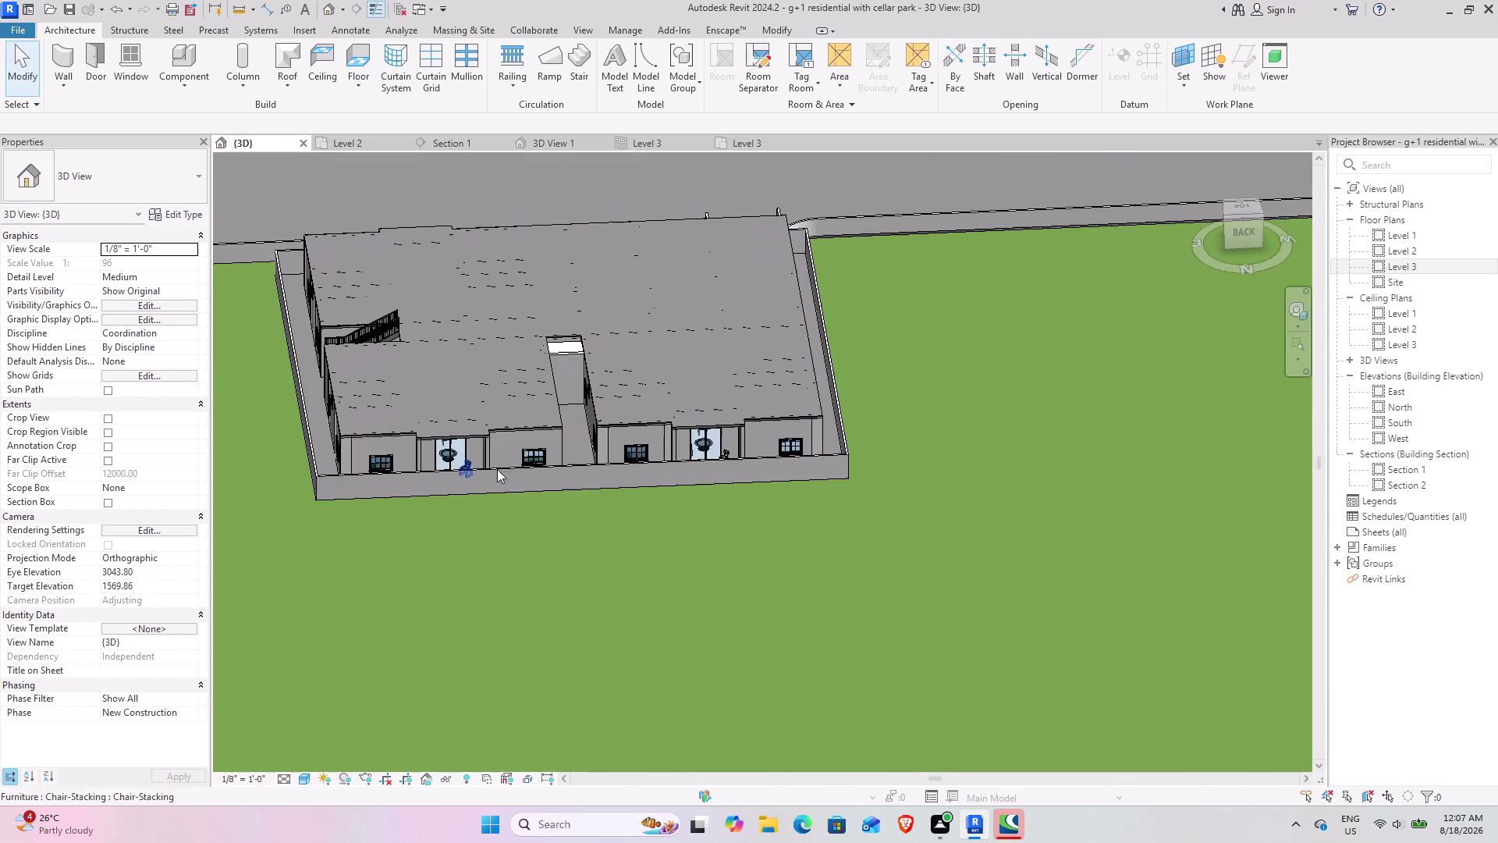
Orbit and zoom around the residence model to inspect its exterior from several angles.
scroll(up, 3)
middle_drag(407, 450, 963, 649)
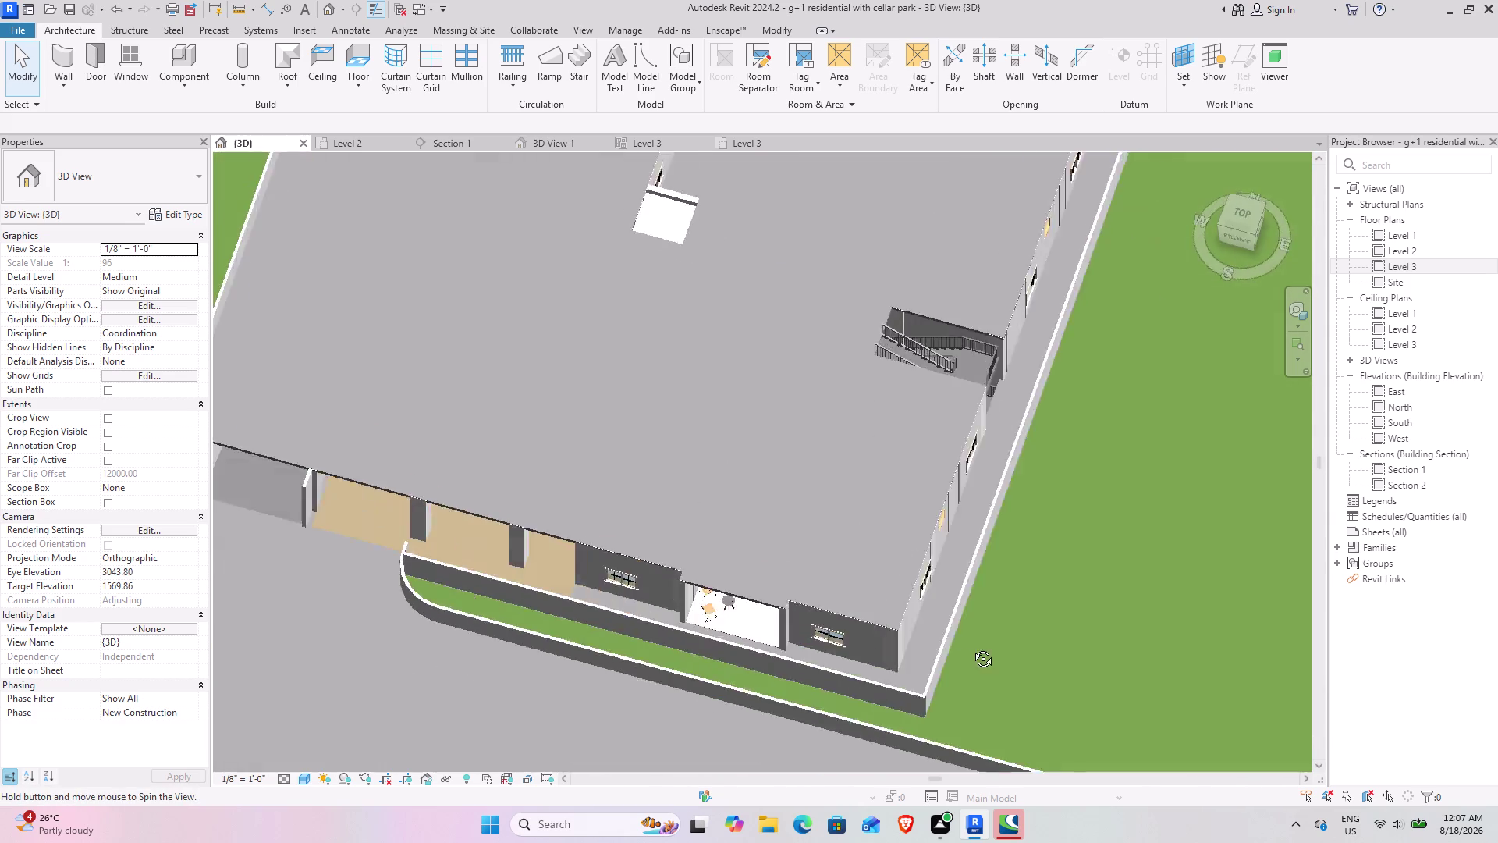
middle_drag(963, 648, 897, 355)
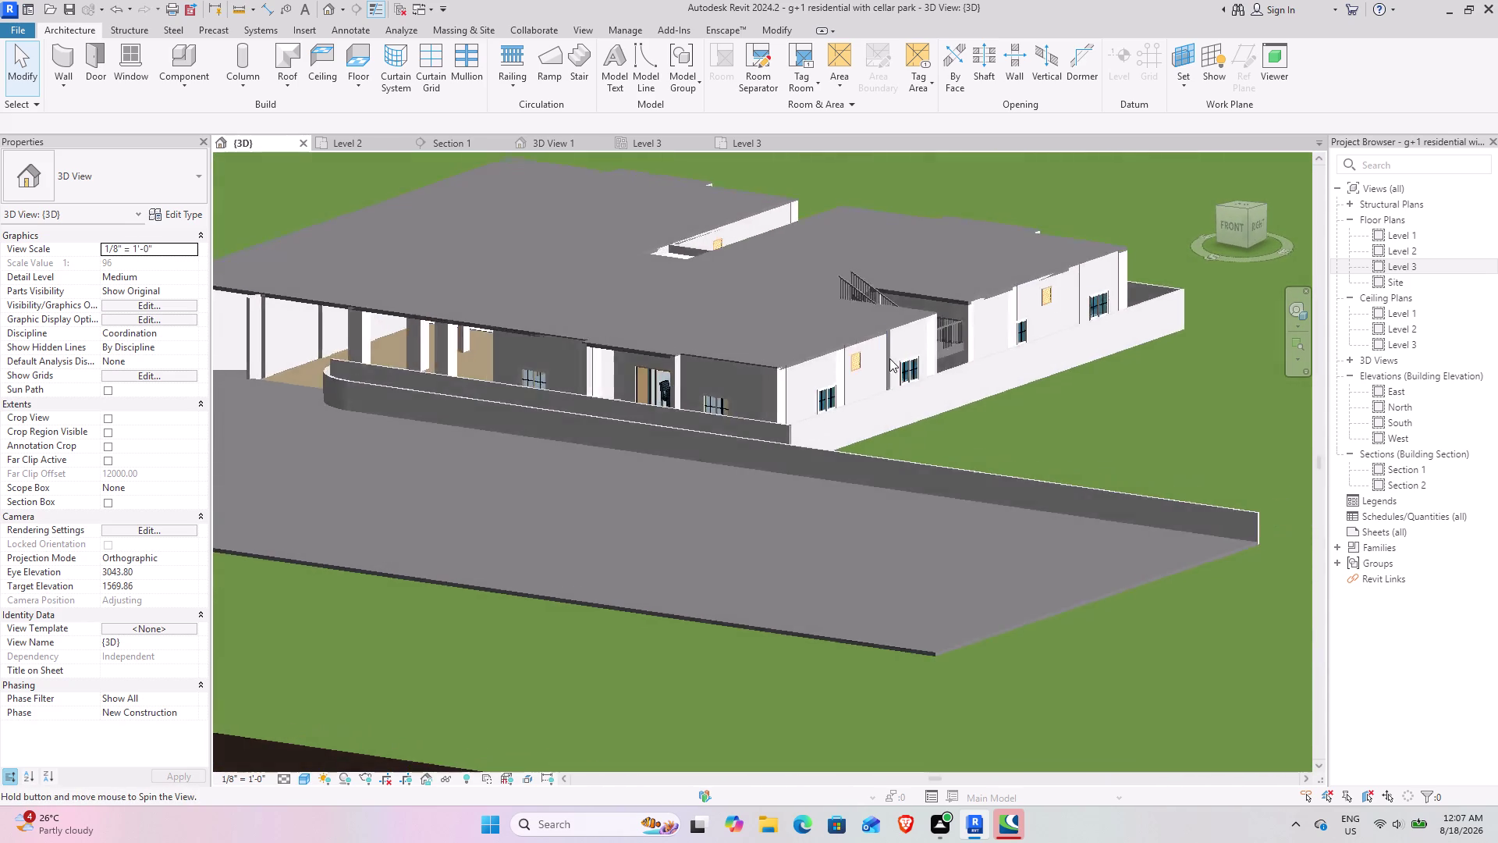
middle_drag(897, 355, 894, 356)
middle_drag(836, 381, 778, 478)
middle_drag(732, 495, 863, 583)
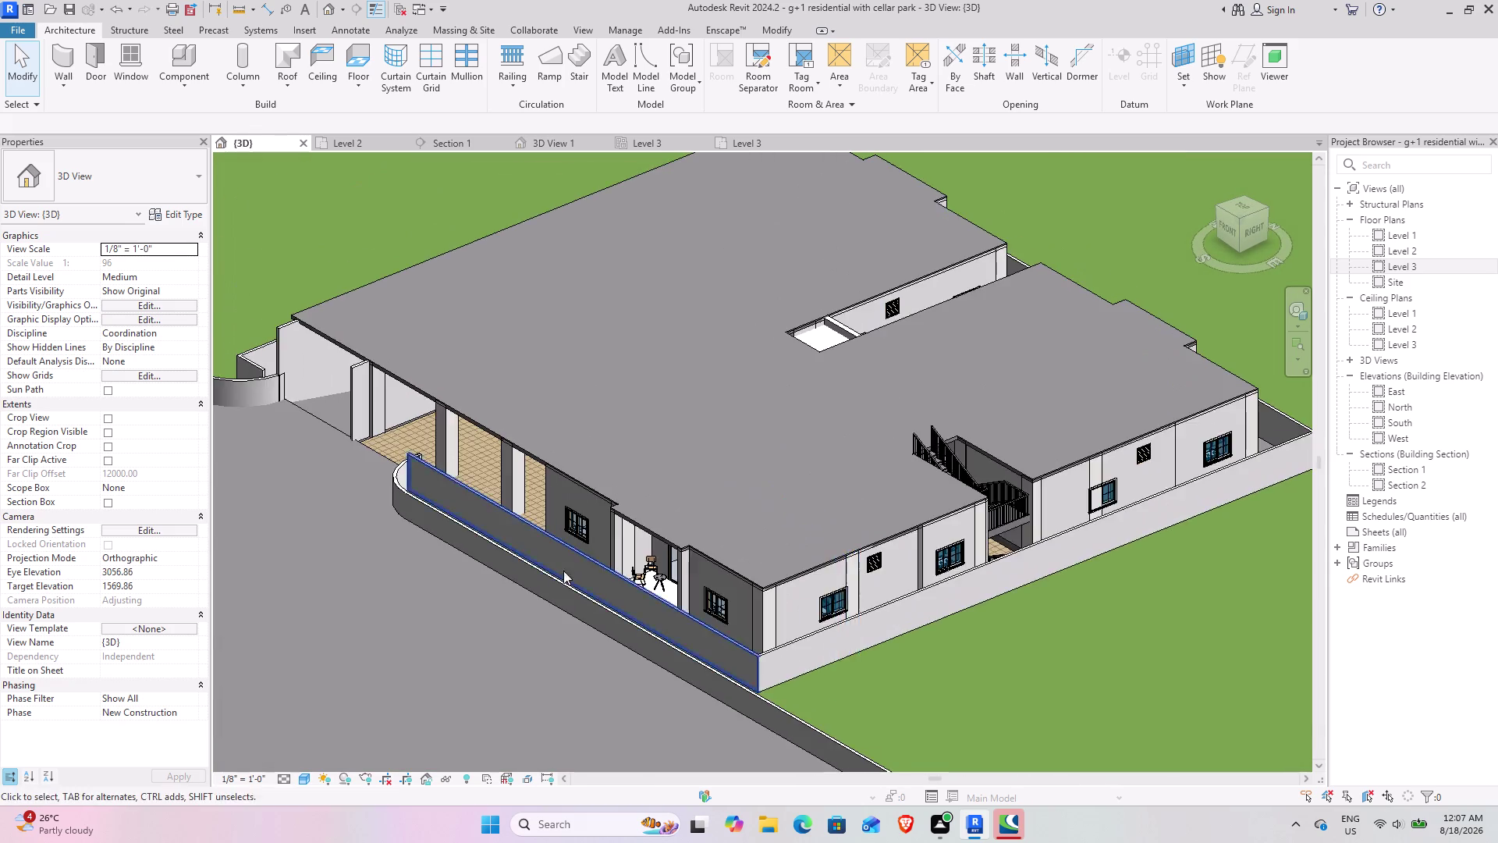
middle_drag(558, 571, 753, 413)
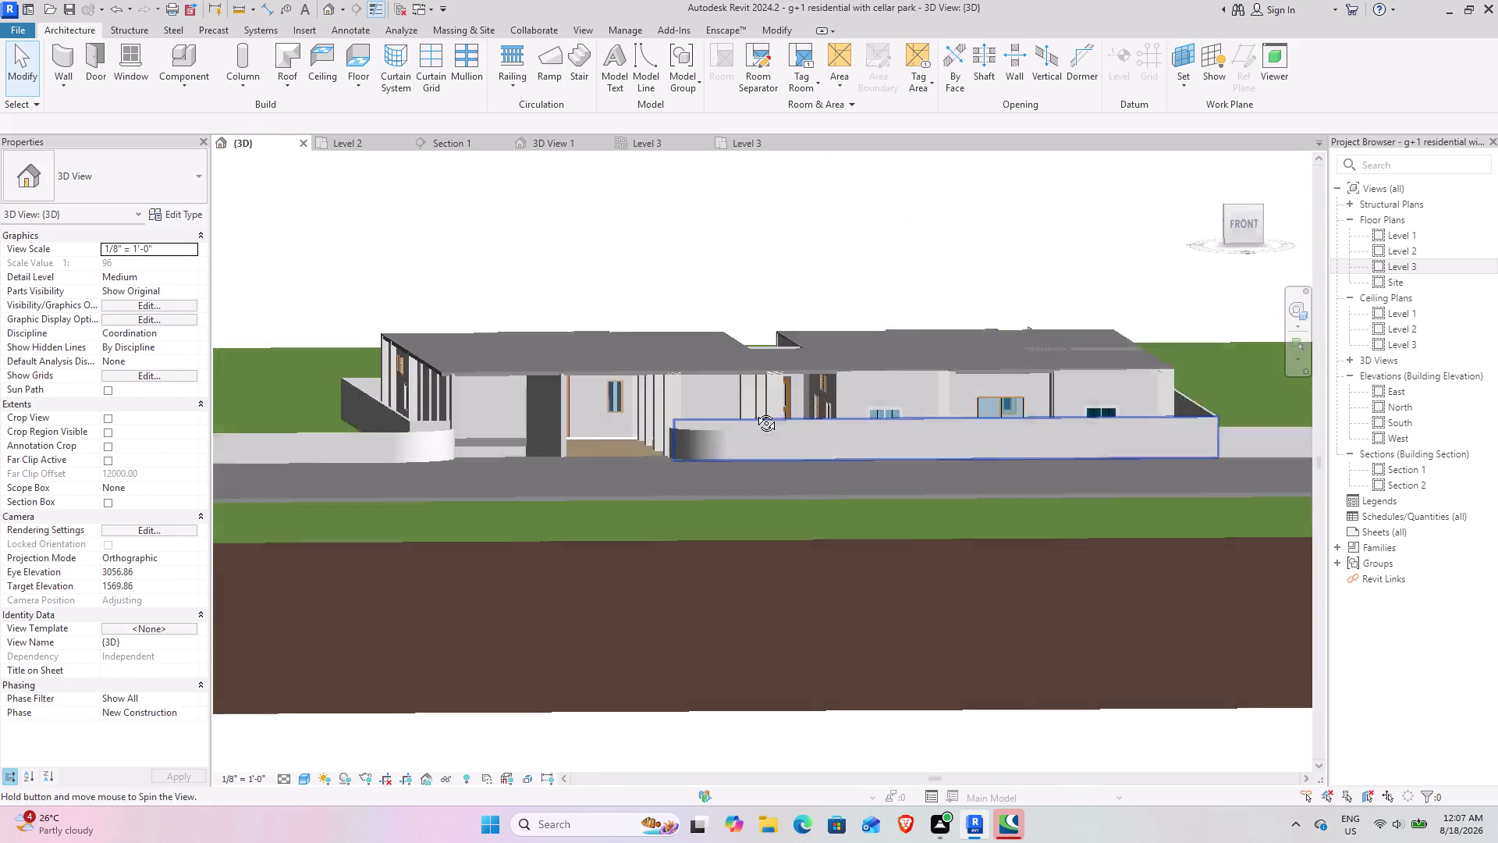
middle_drag(752, 413, 830, 498)
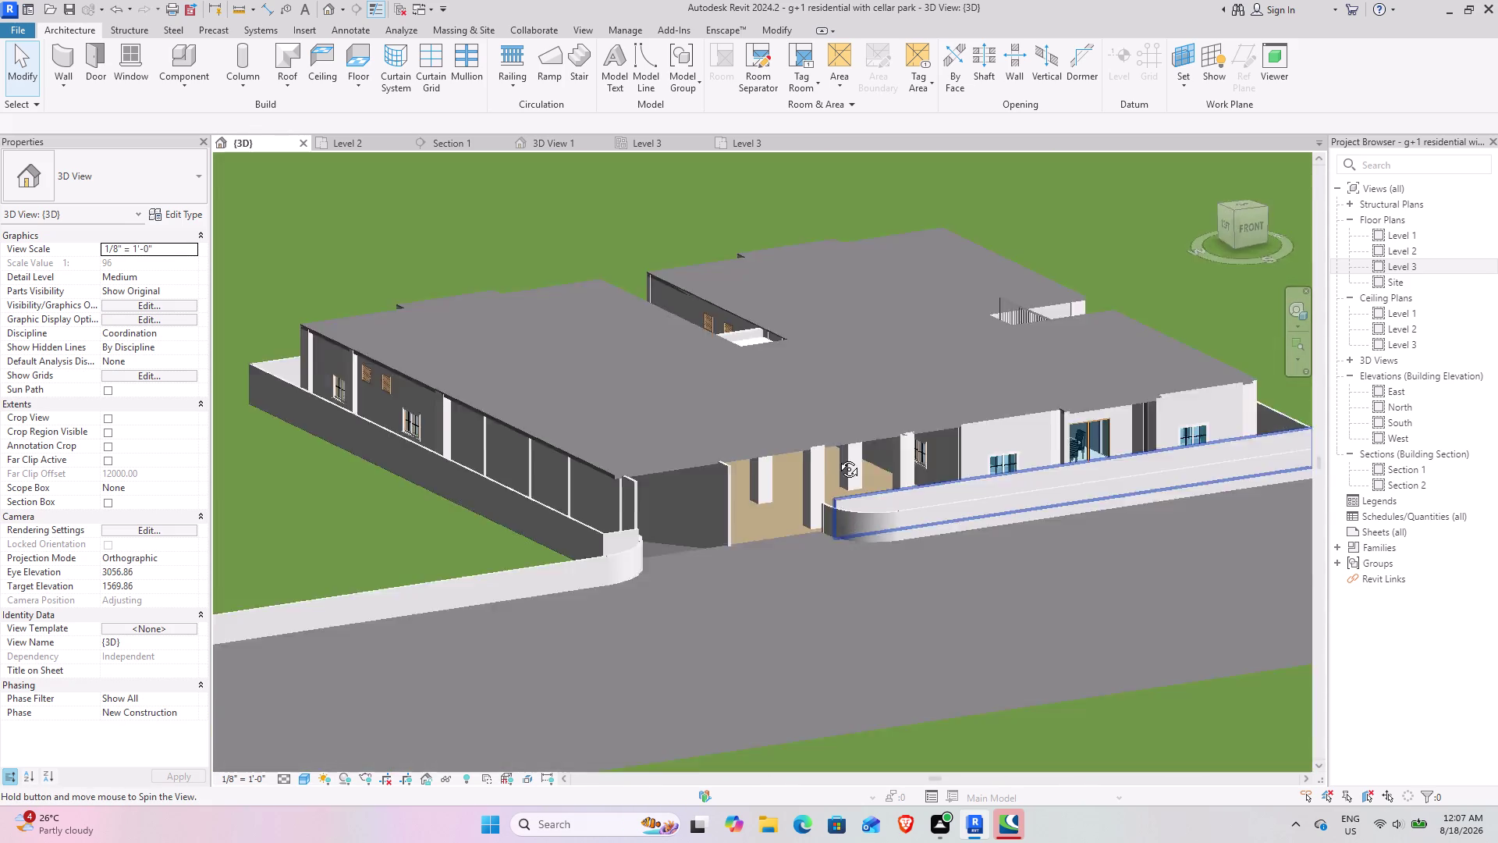
middle_drag(830, 498, 726, 484)
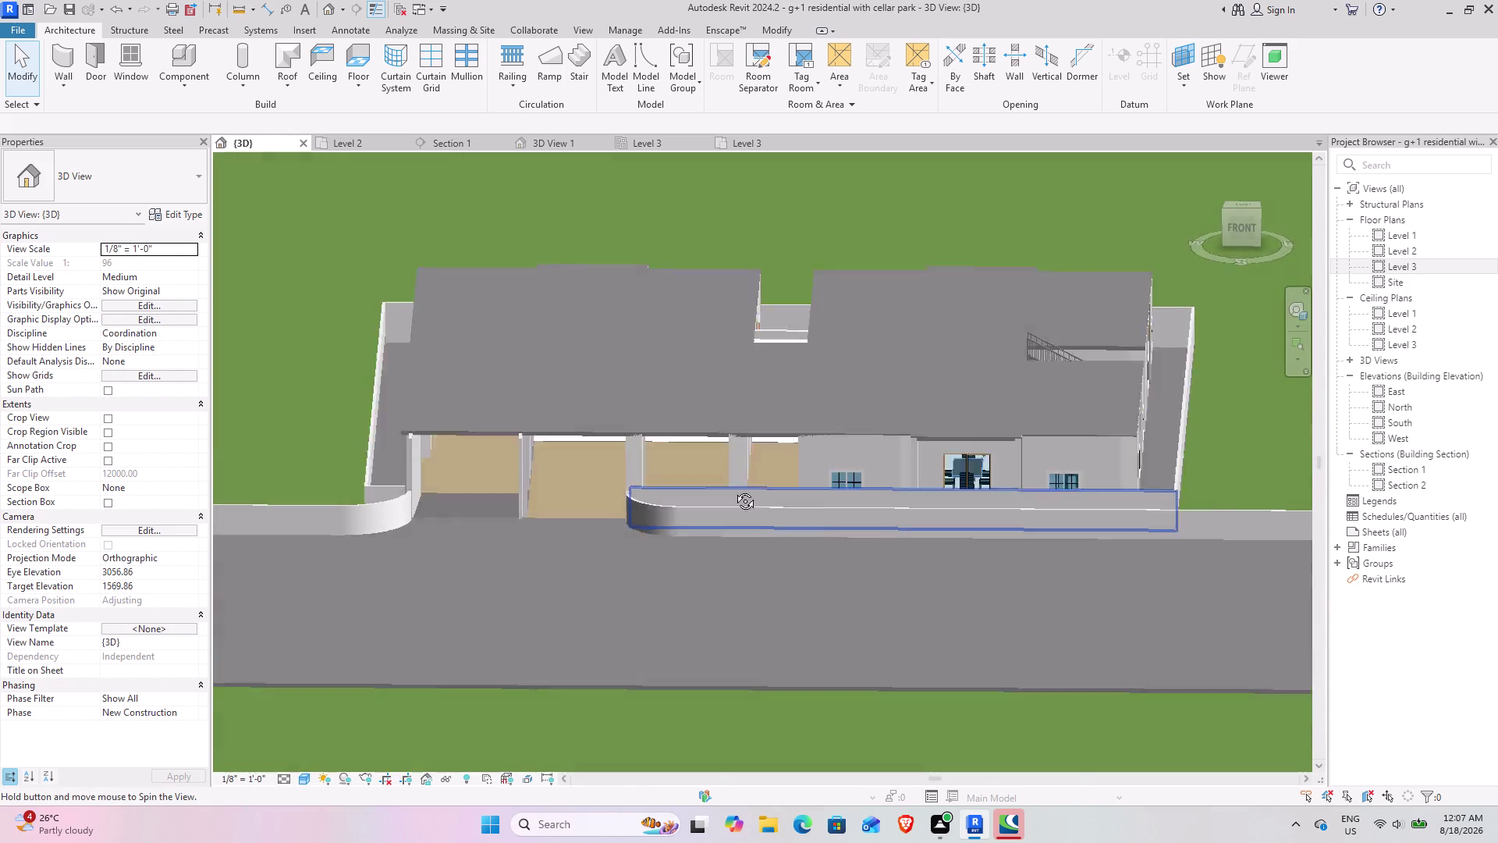
middle_drag(726, 484, 739, 513)
middle_drag(798, 461, 821, 345)
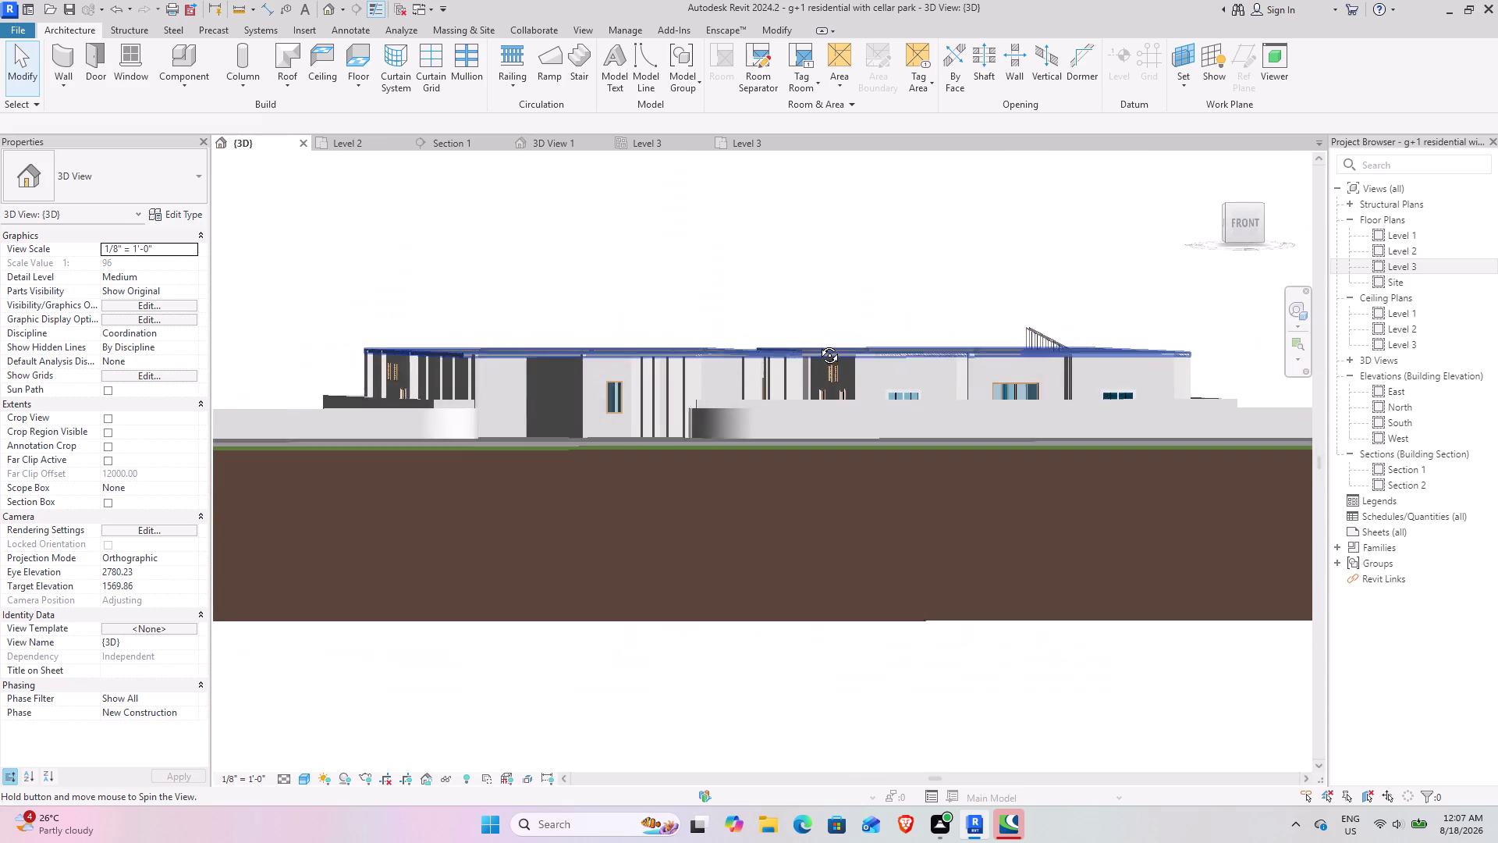
middle_drag(821, 345, 600, 512)
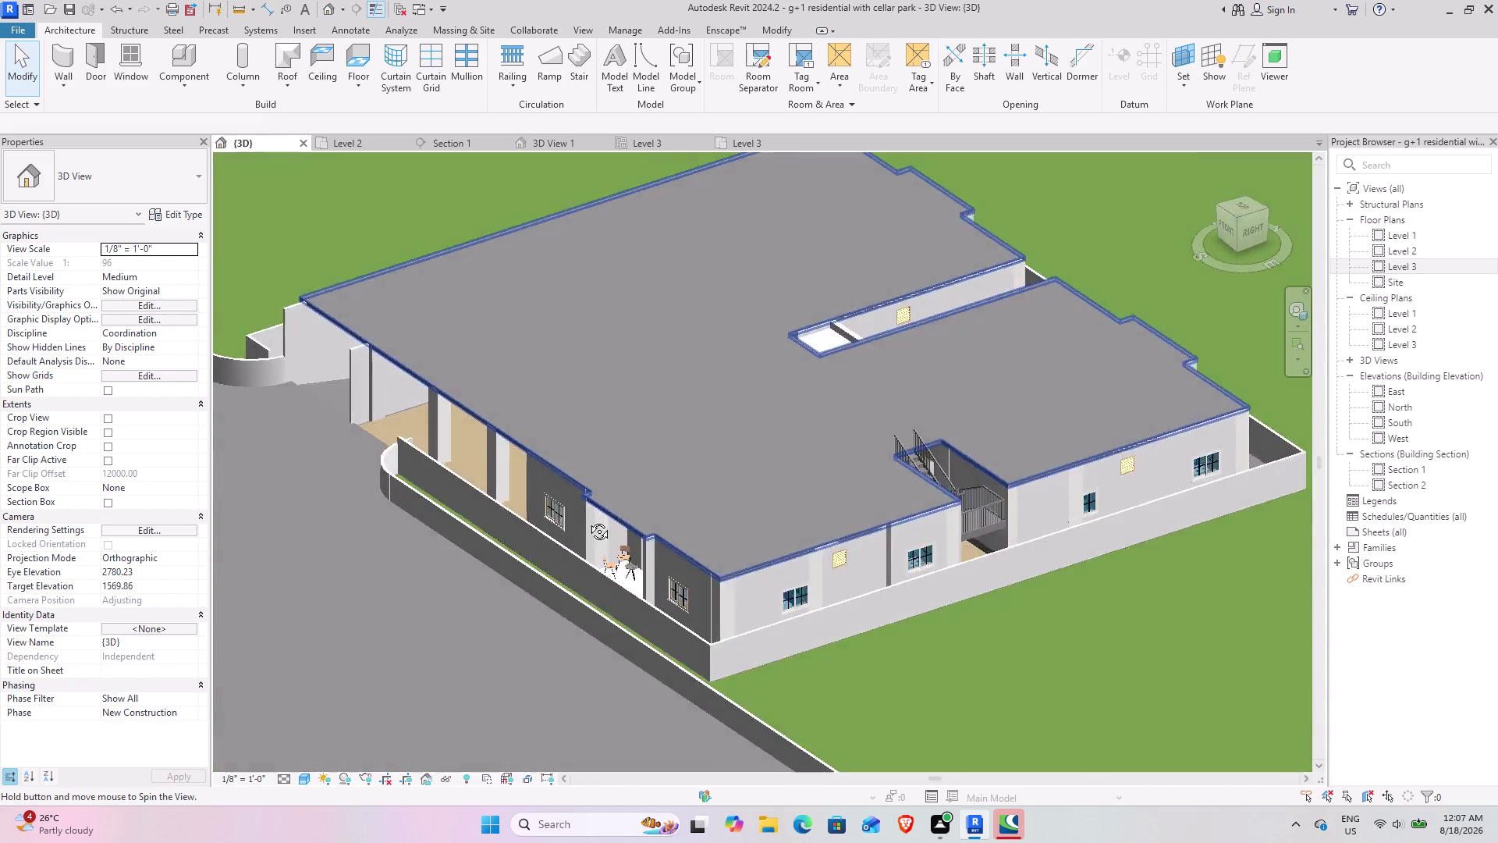
middle_drag(600, 512, 855, 606)
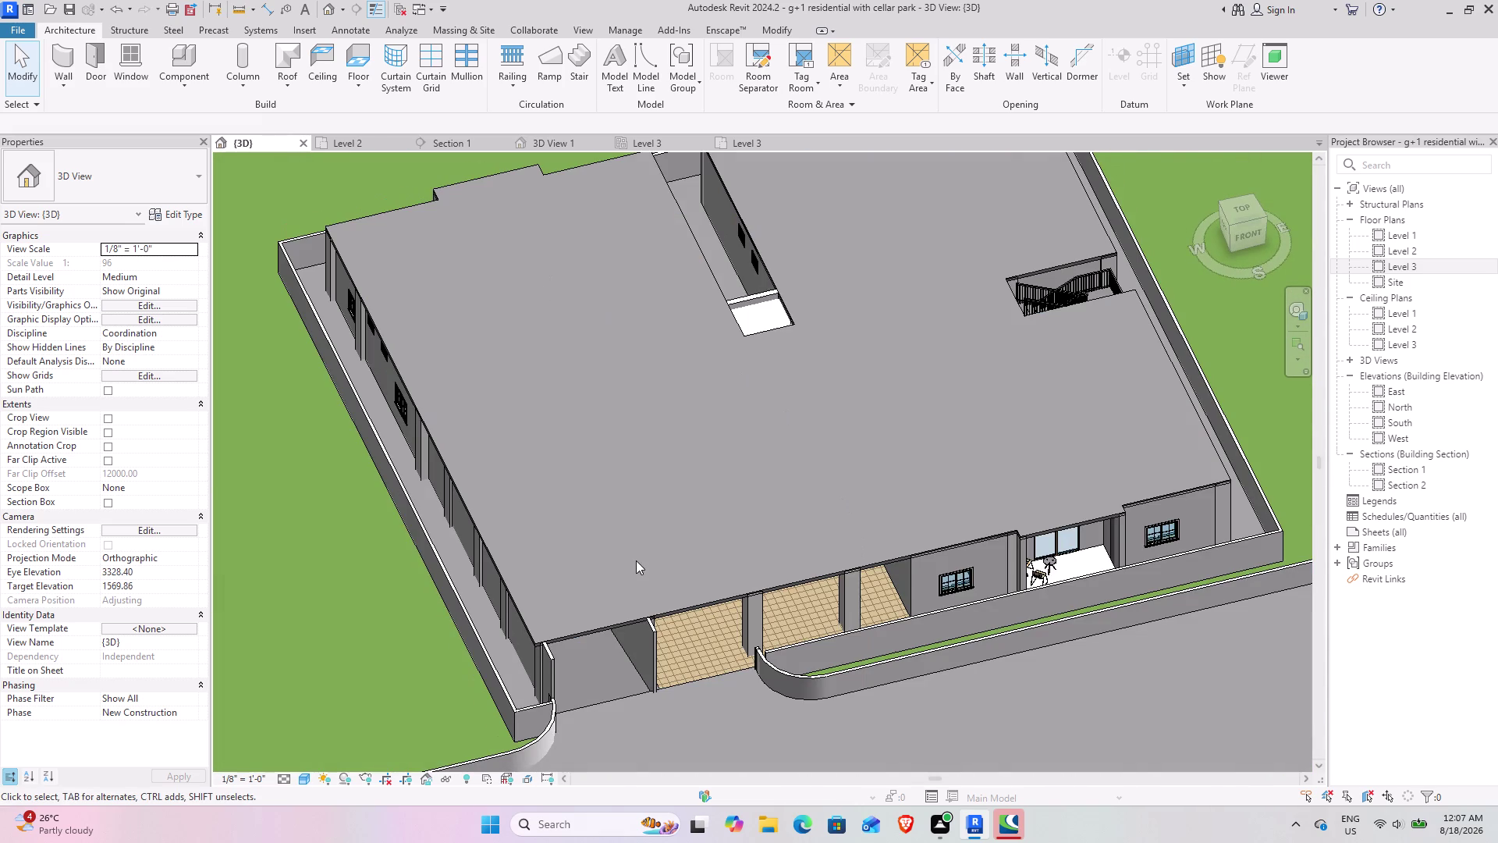
scroll(down, 3)
middle_drag(629, 602, 602, 332)
middle_drag(722, 450, 703, 457)
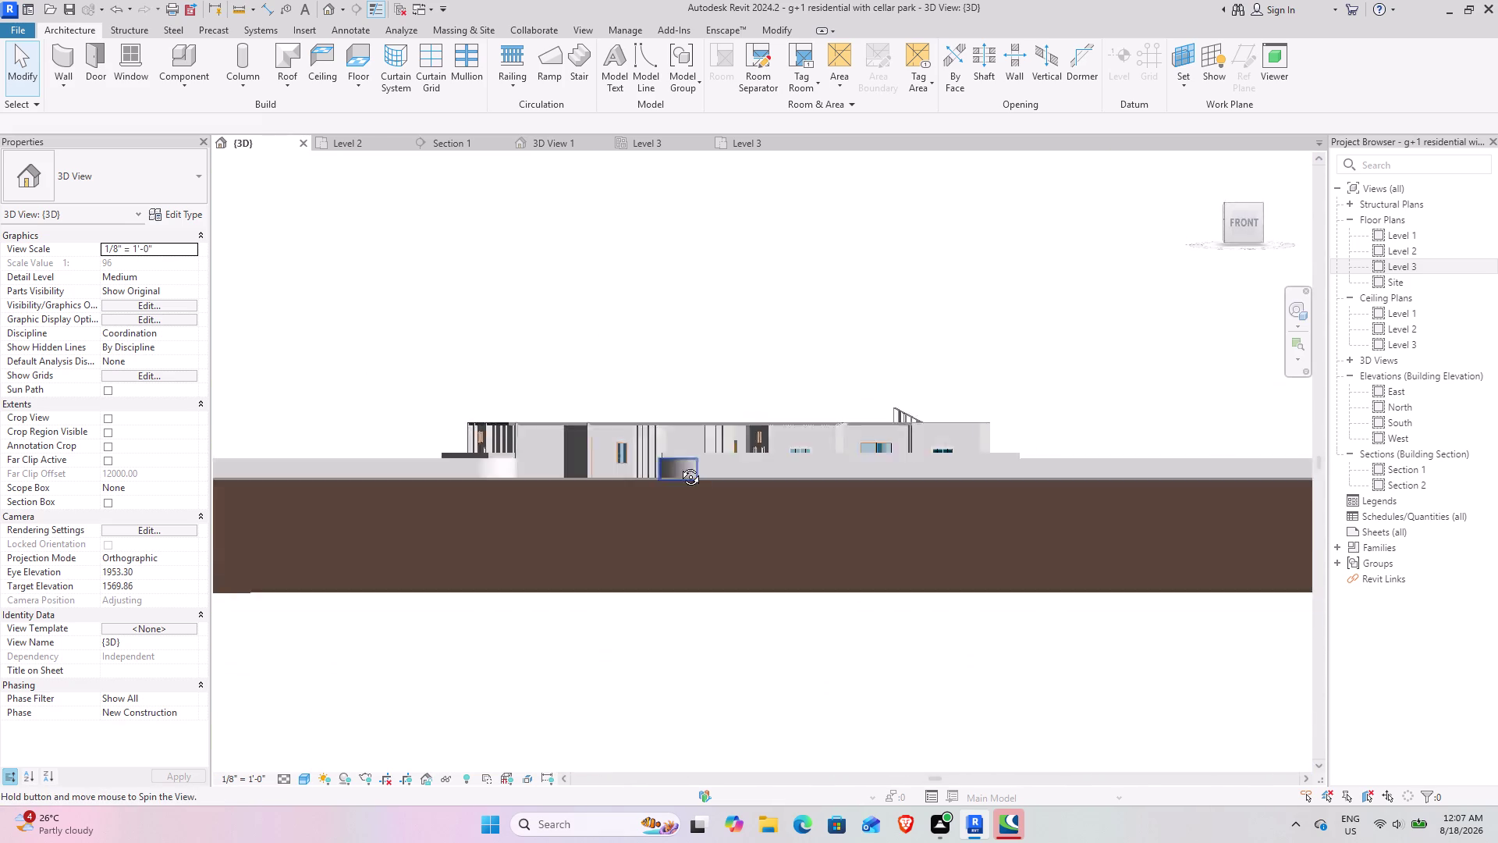
middle_drag(704, 456, 618, 487)
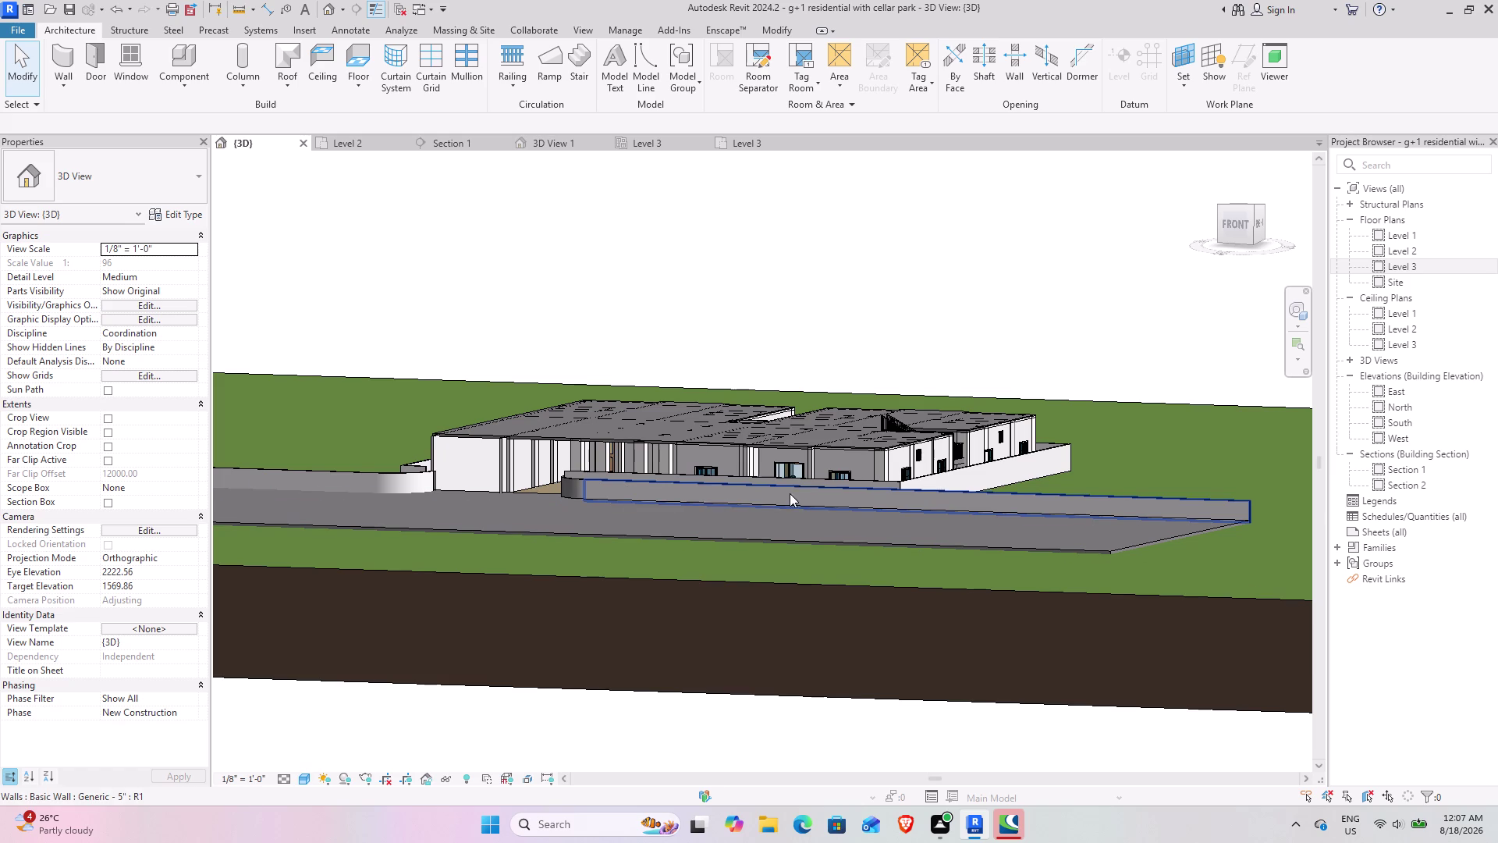
scroll(down, 3)
middle_drag(622, 493, 622, 494)
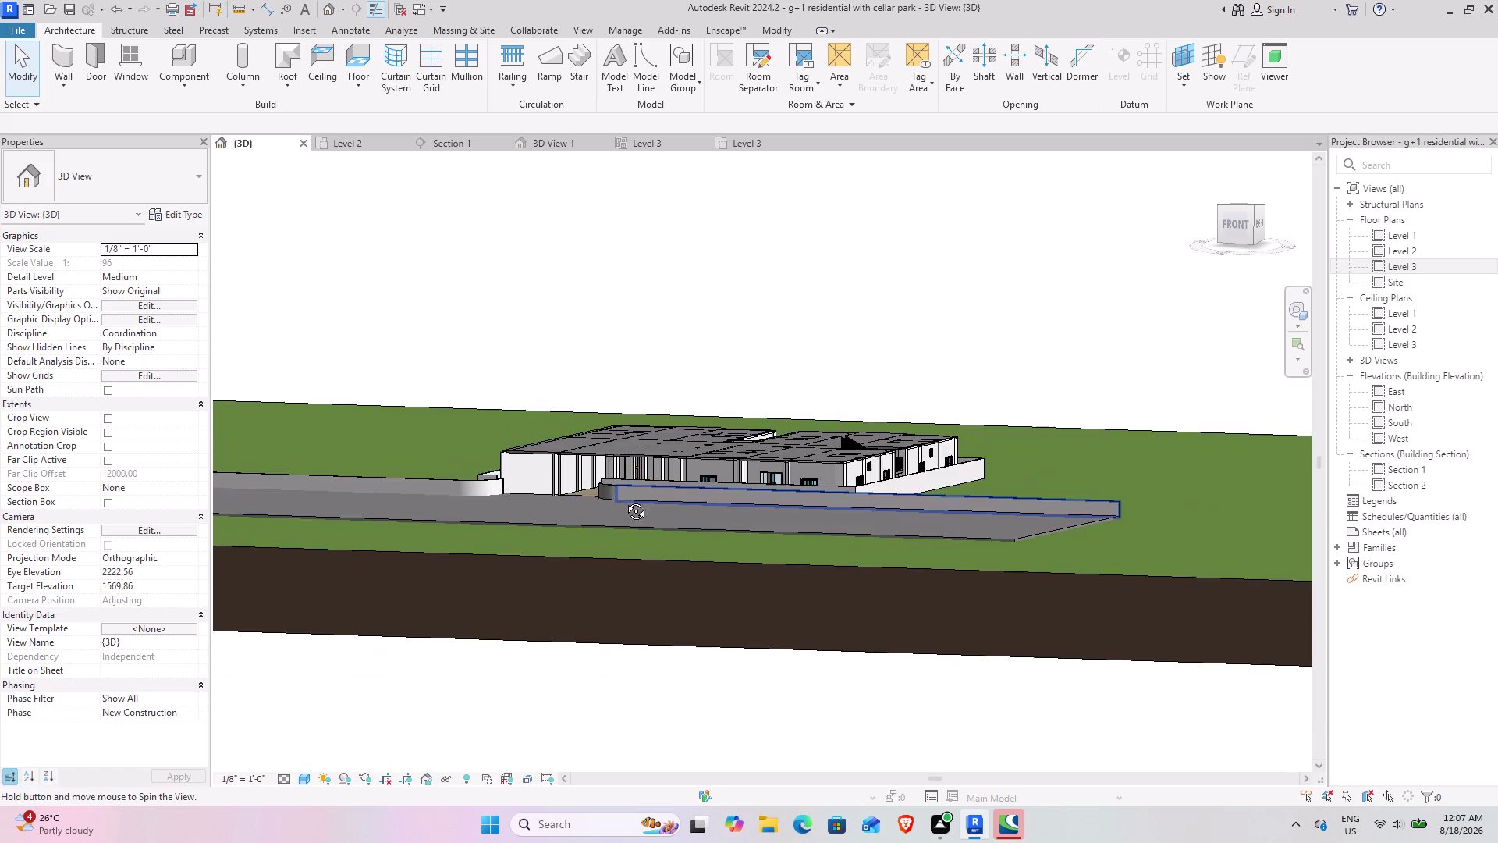
middle_drag(622, 493, 699, 614)
Temporarily hide the Level 3 floor slab (HH) and orbit to see the rooms below.
click(677, 504)
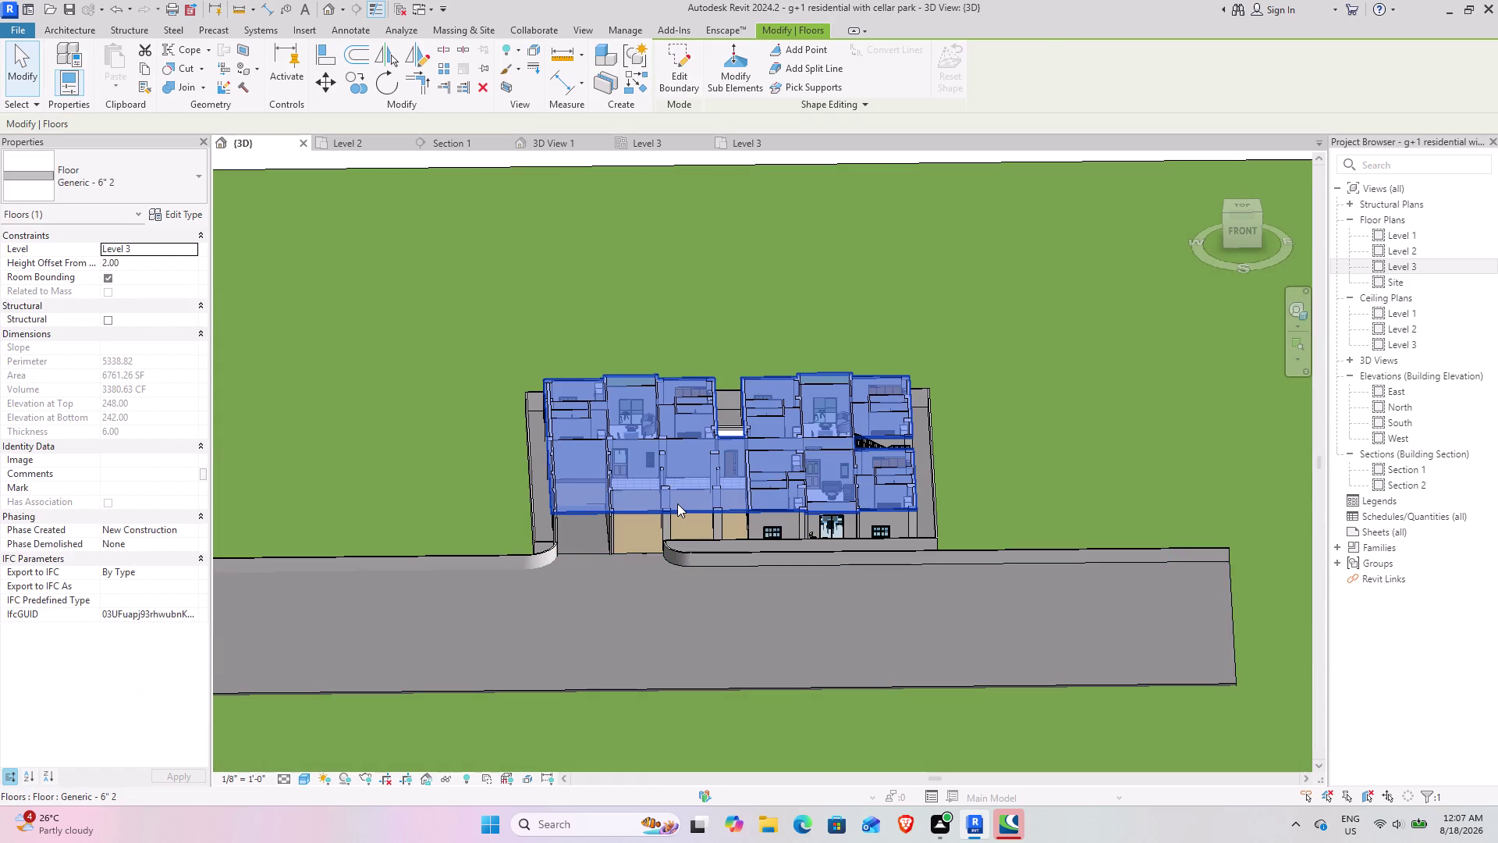
text(HH)
middle_drag(601, 532, 671, 667)
middle_drag(734, 545, 785, 435)
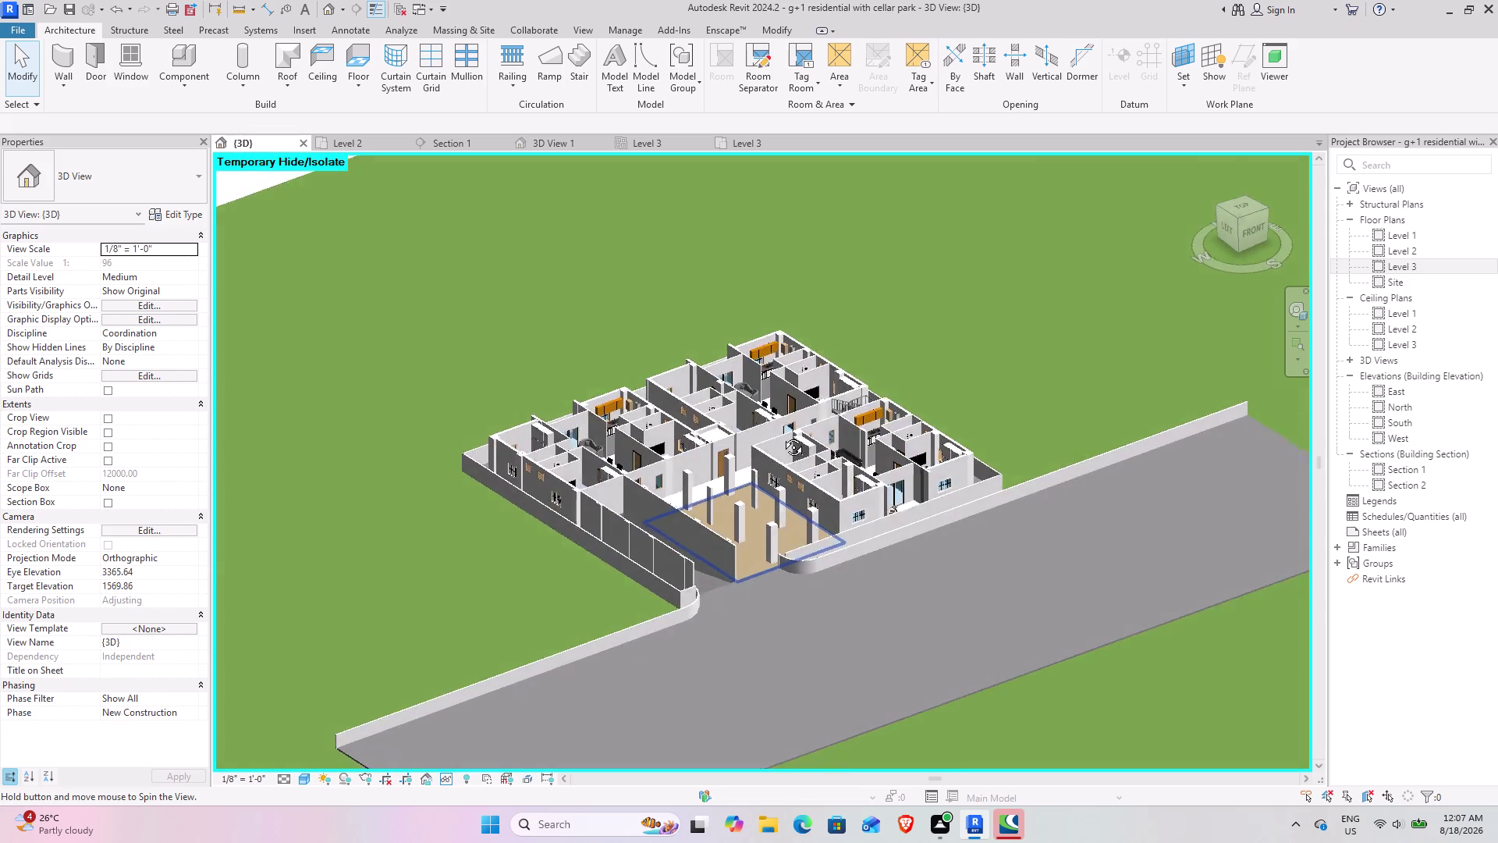
middle_drag(785, 436, 659, 529)
middle_drag(739, 454, 558, 543)
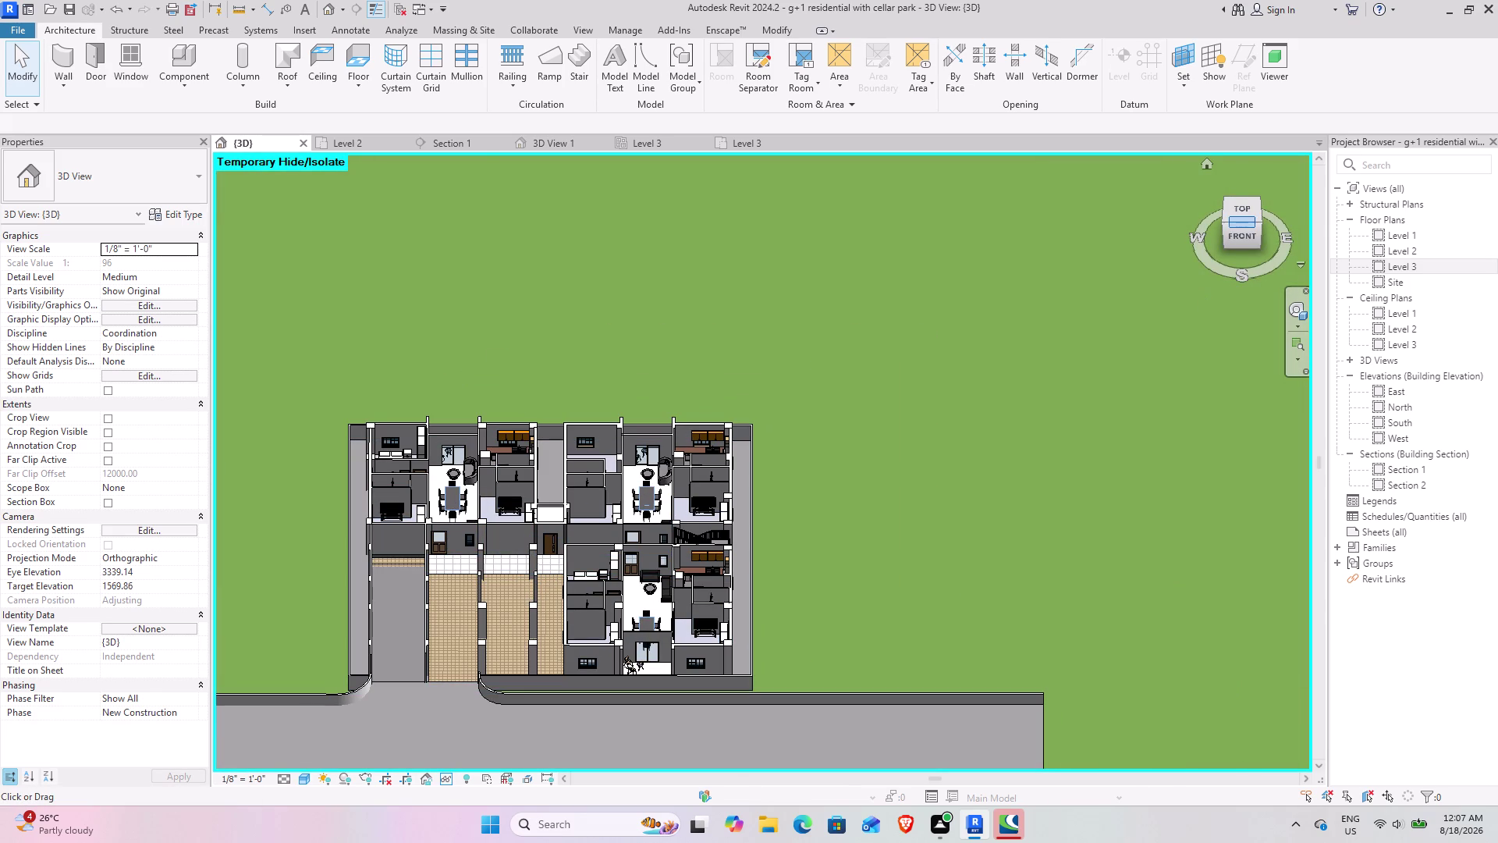
Orbit the exposed interior from above, front, right, back and left using the ViewCube.
drag(1226, 237, 1309, 240)
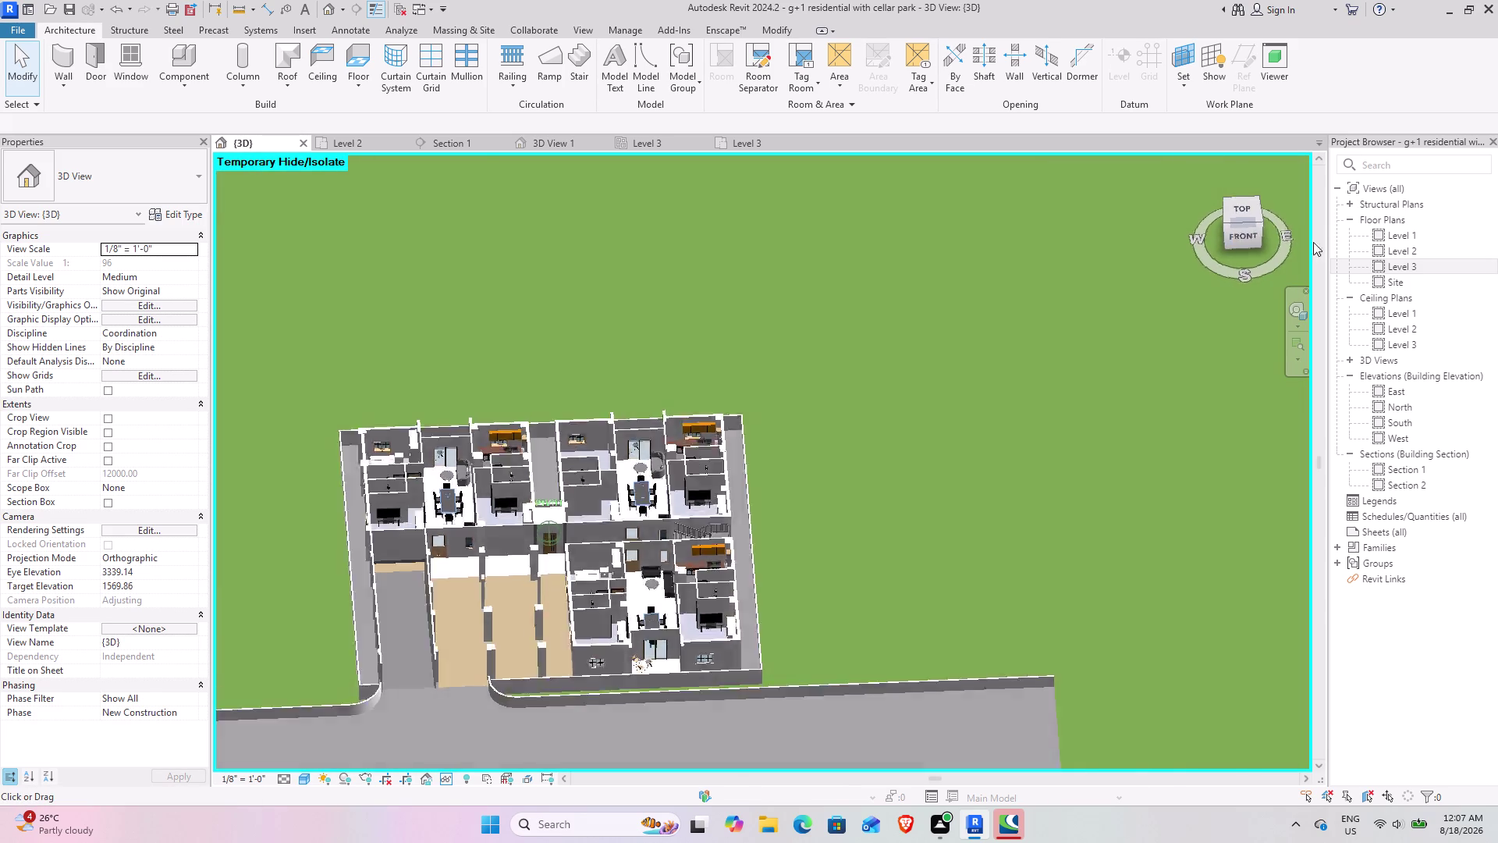
drag(1309, 240, 335, 184)
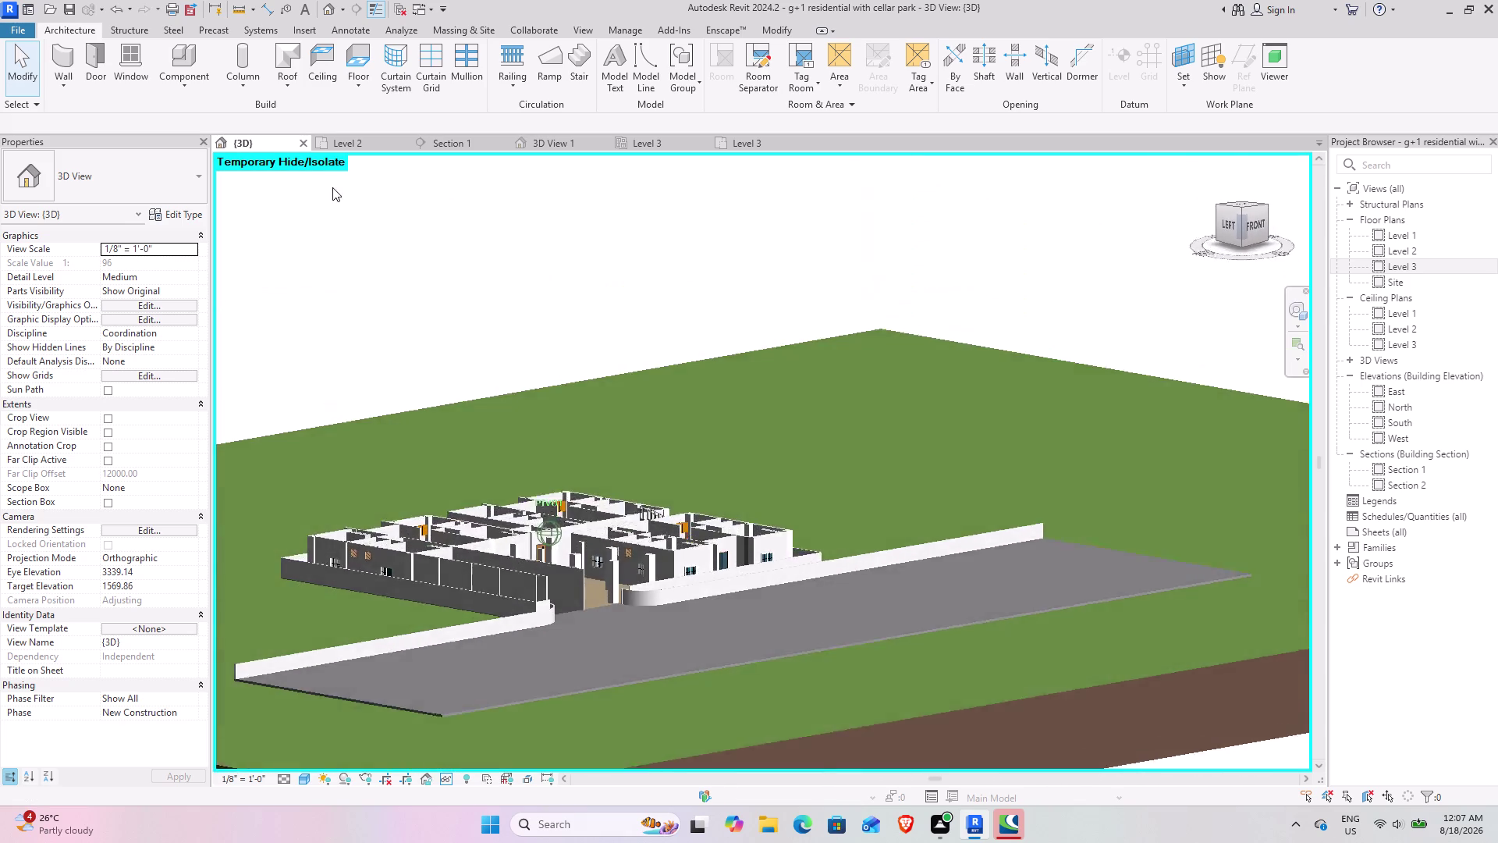
drag(335, 185, 1286, 186)
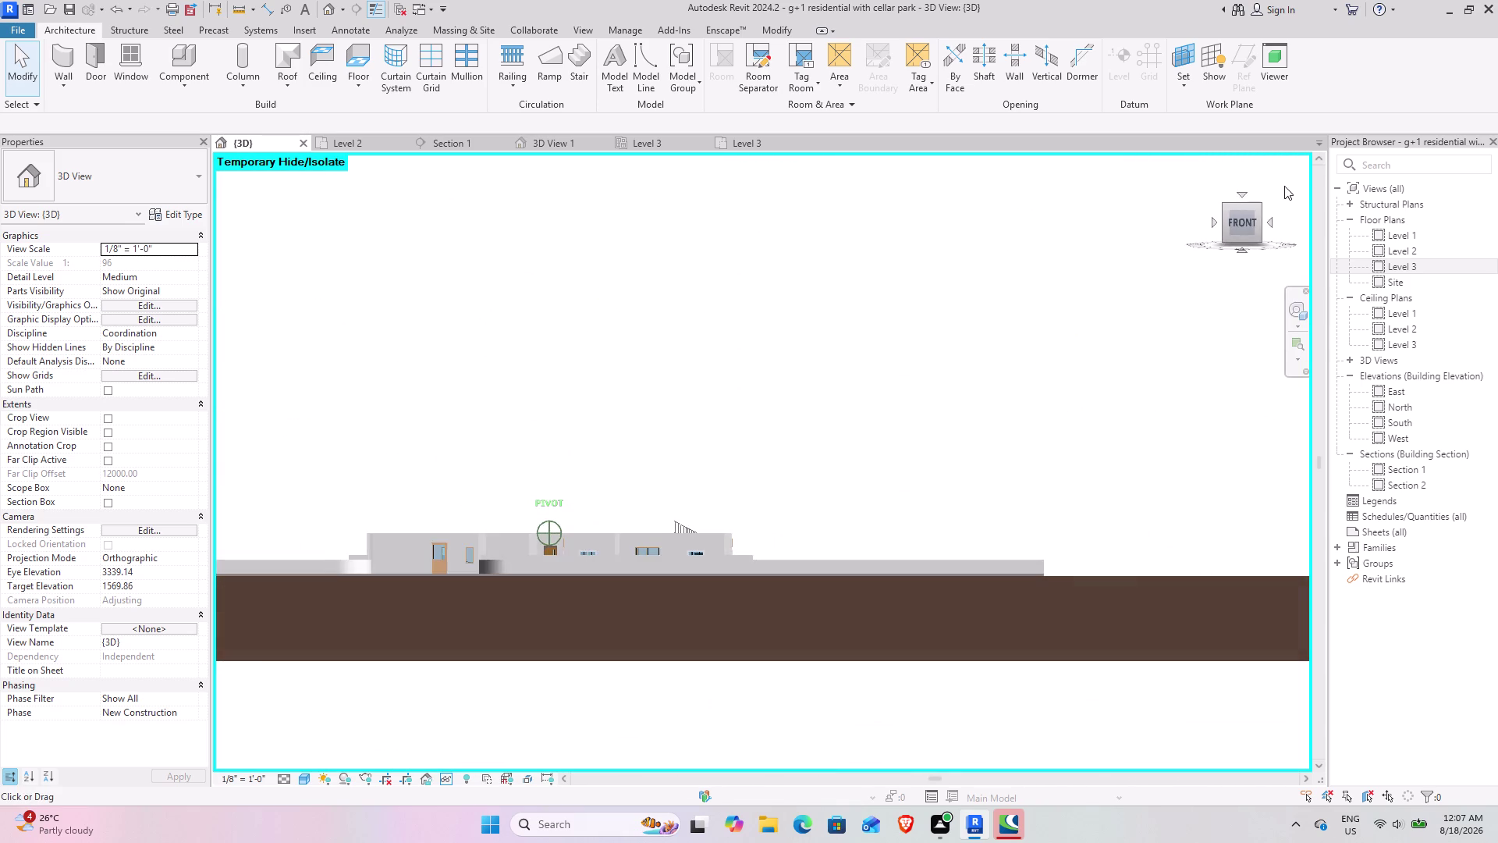
drag(1285, 186, 959, 263)
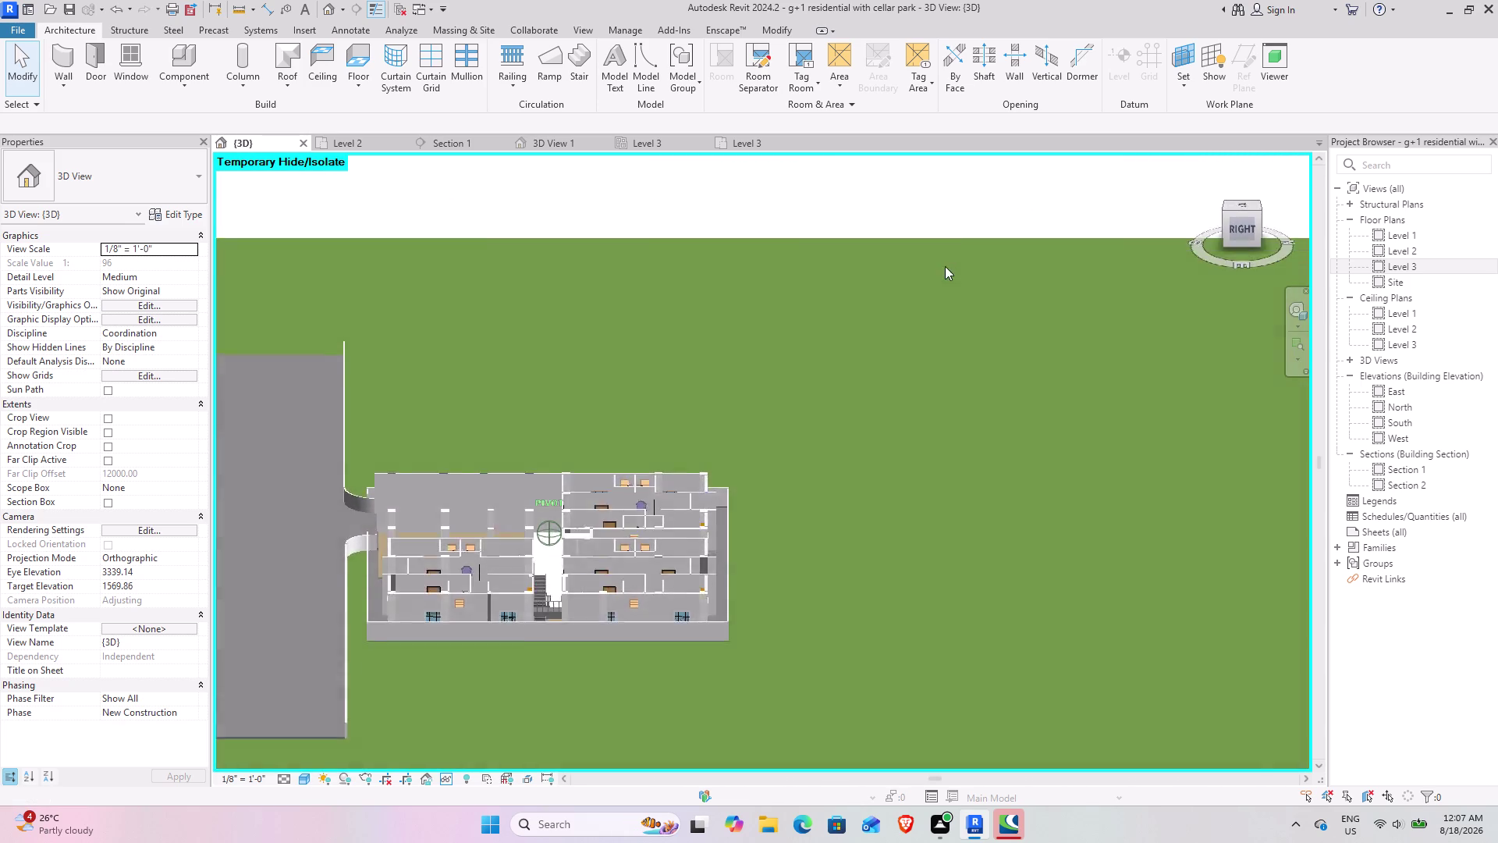
drag(958, 263, 694, 229)
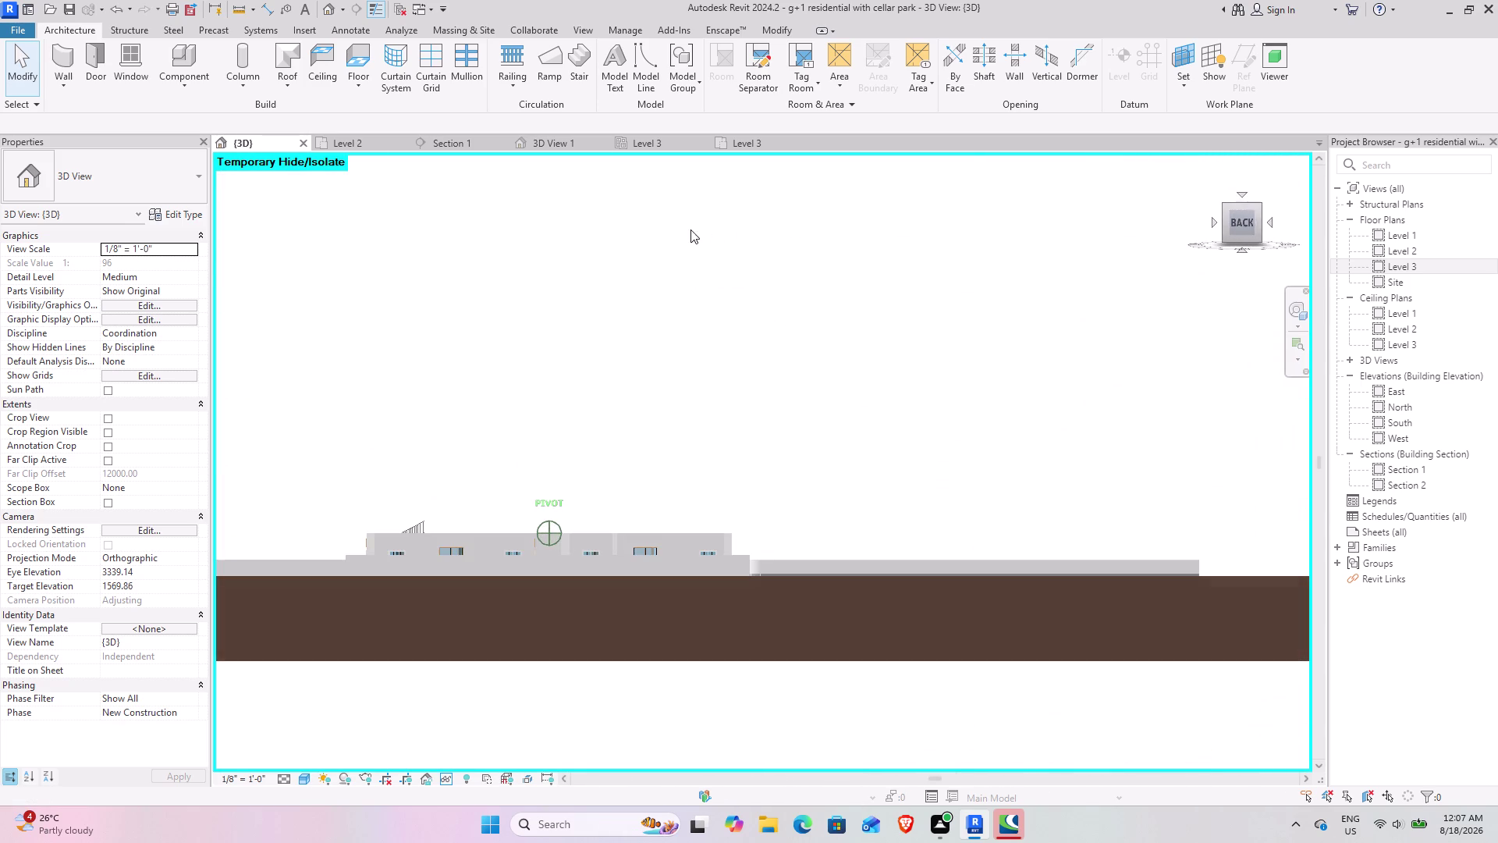
drag(694, 230, 336, 266)
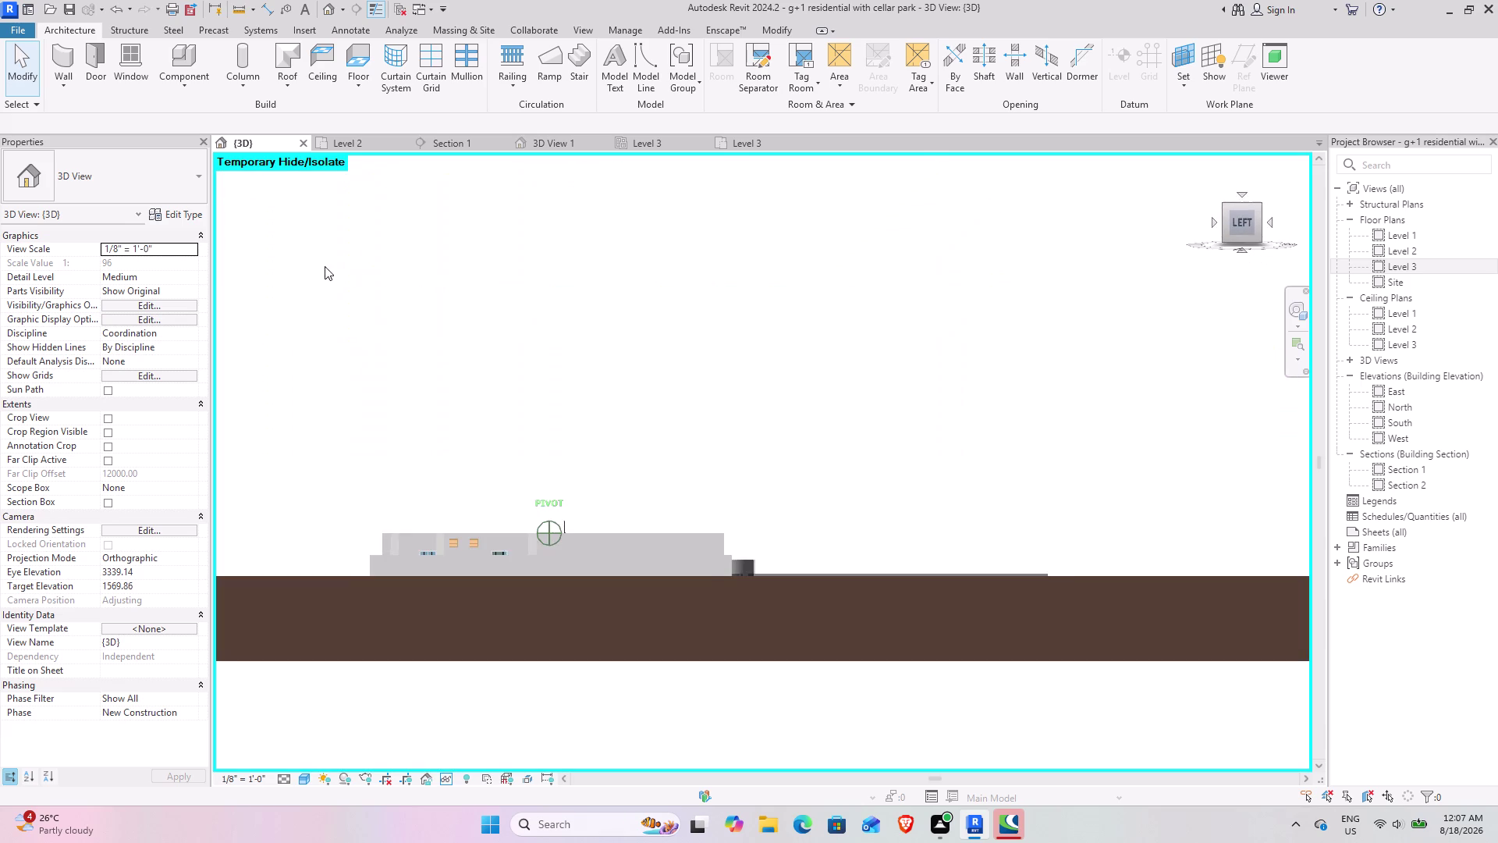
drag(336, 267, 1259, 293)
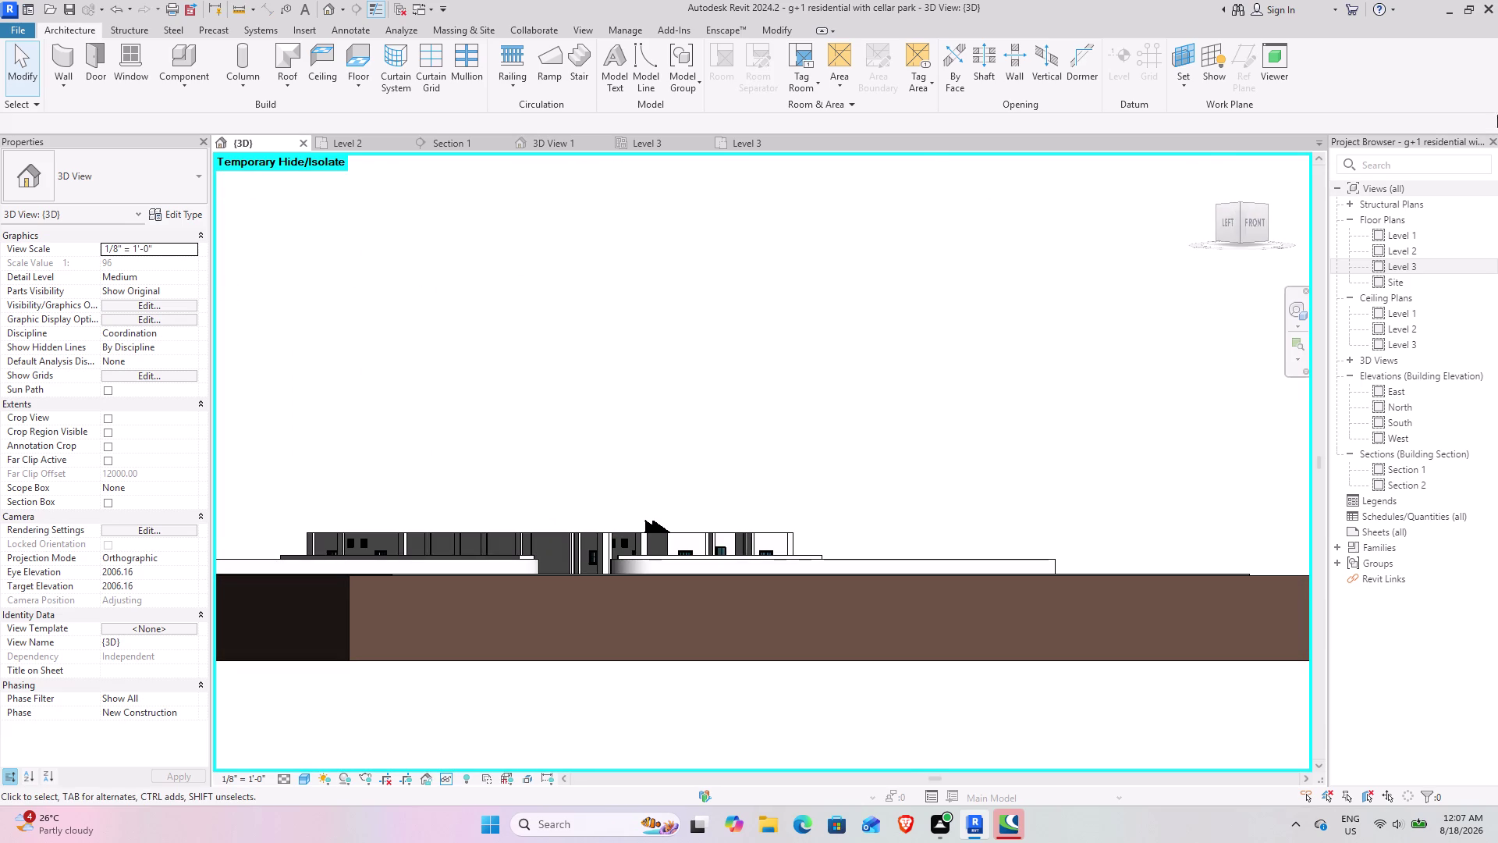
drag(1242, 209, 1222, 280)
middle_drag(624, 568, 728, 487)
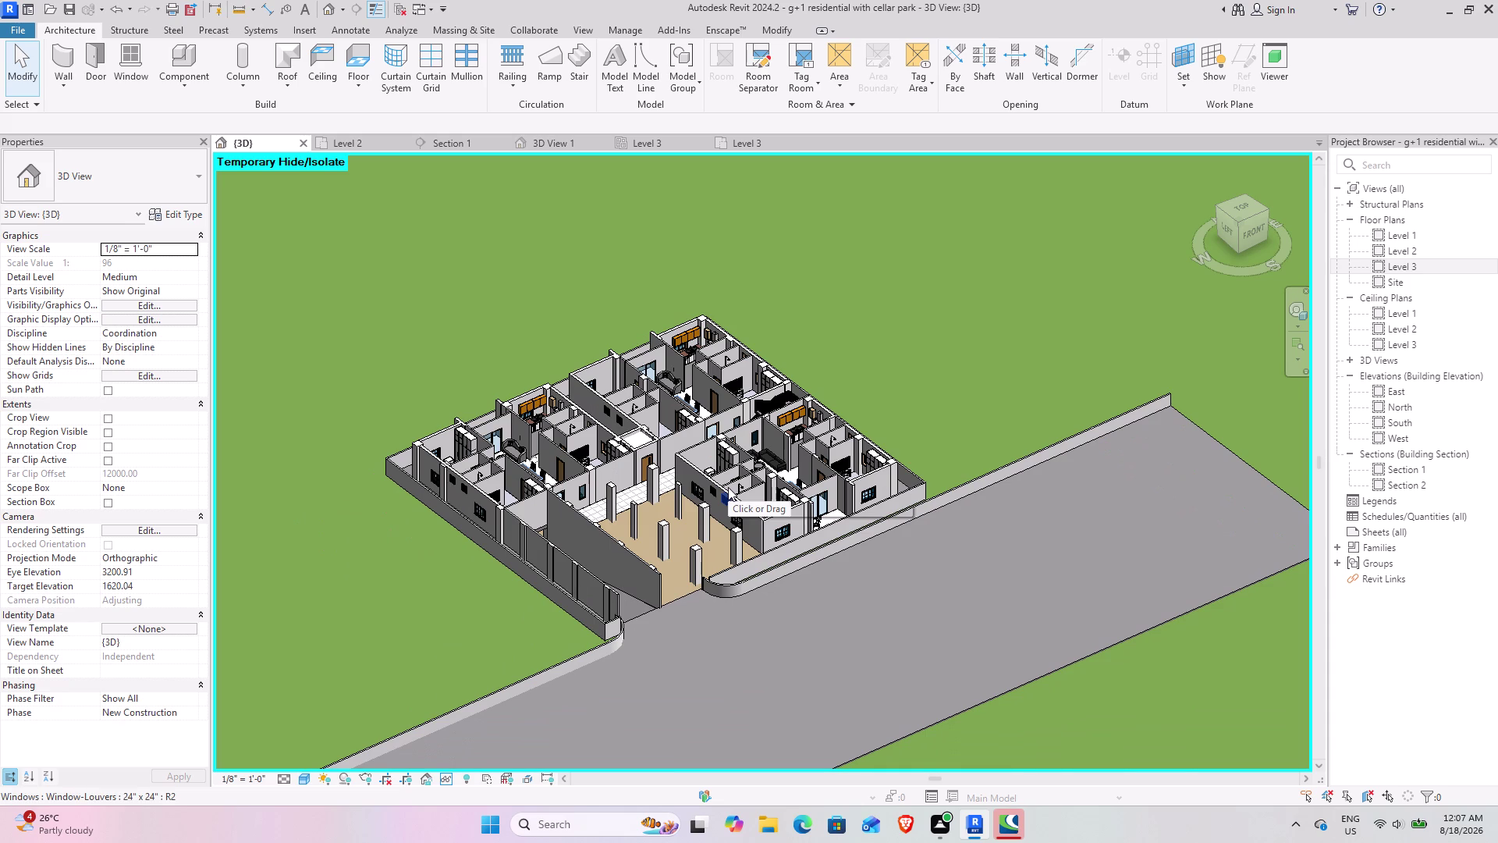
scroll(up, 3)
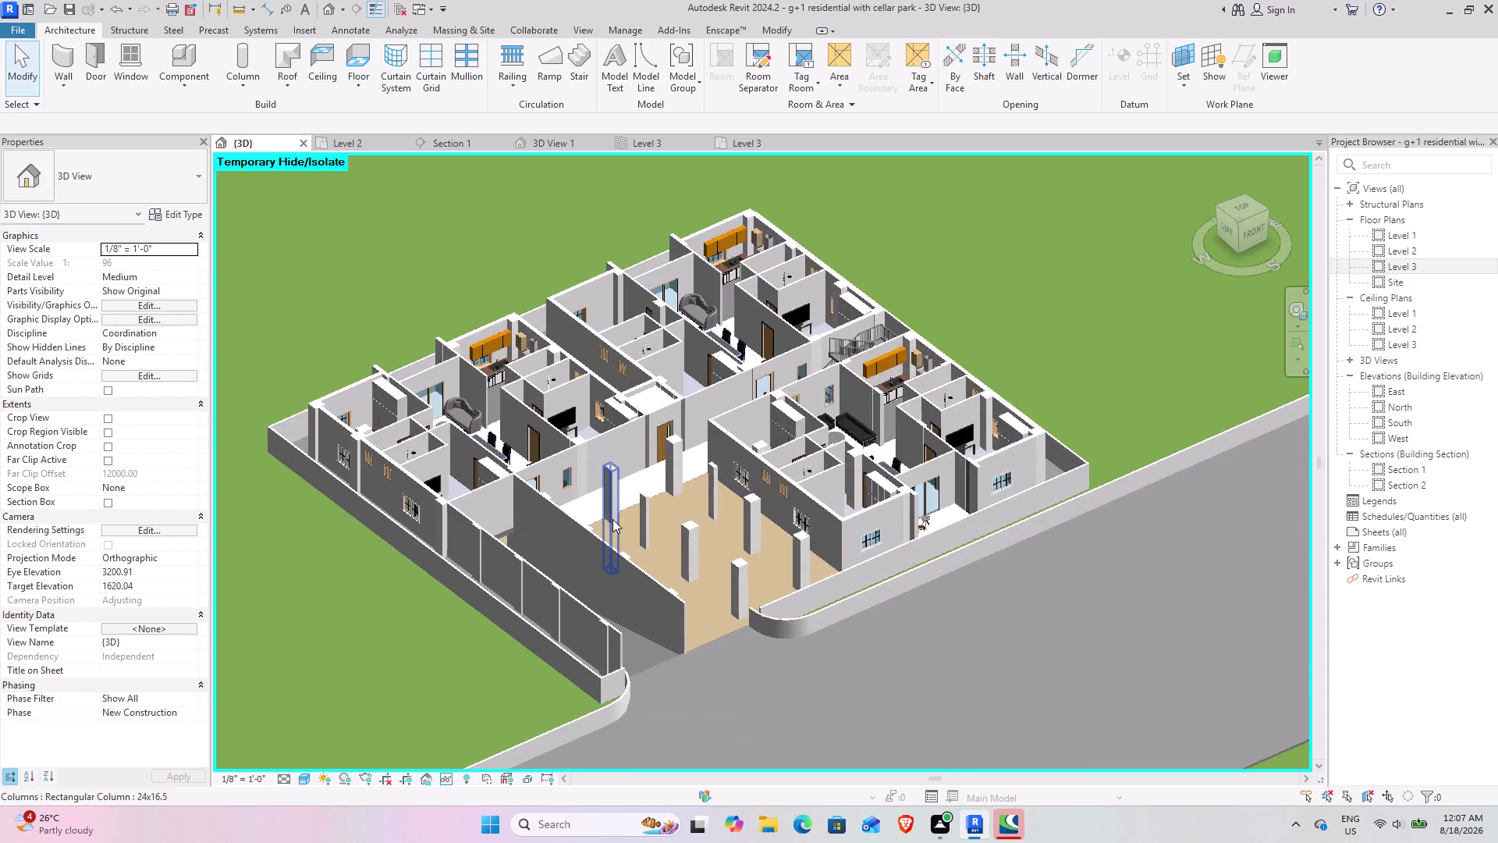
scroll(up, 3)
middle_drag(513, 450, 554, 513)
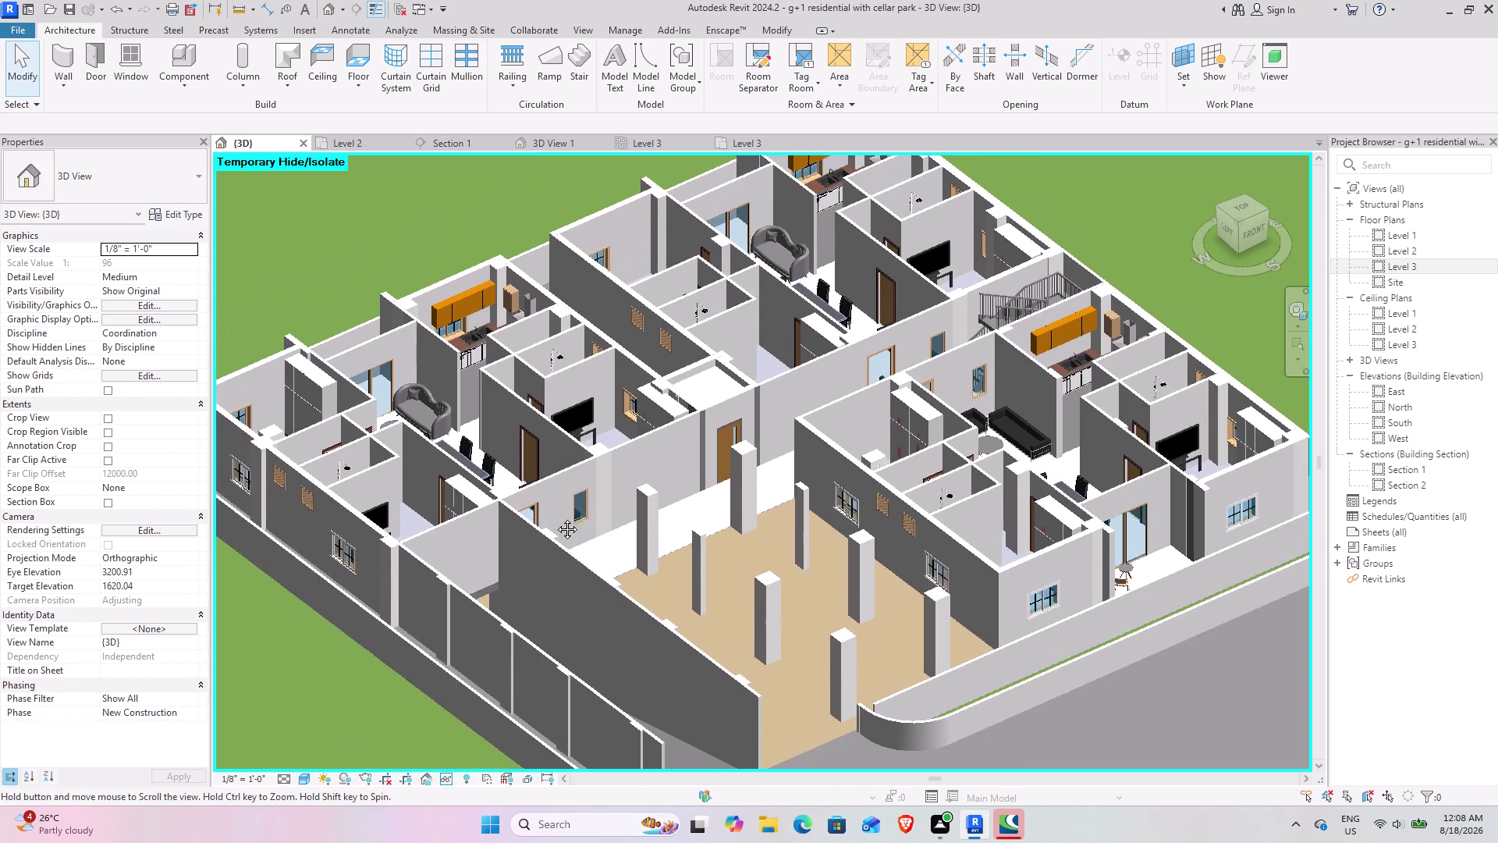
middle_drag(553, 513, 567, 544)
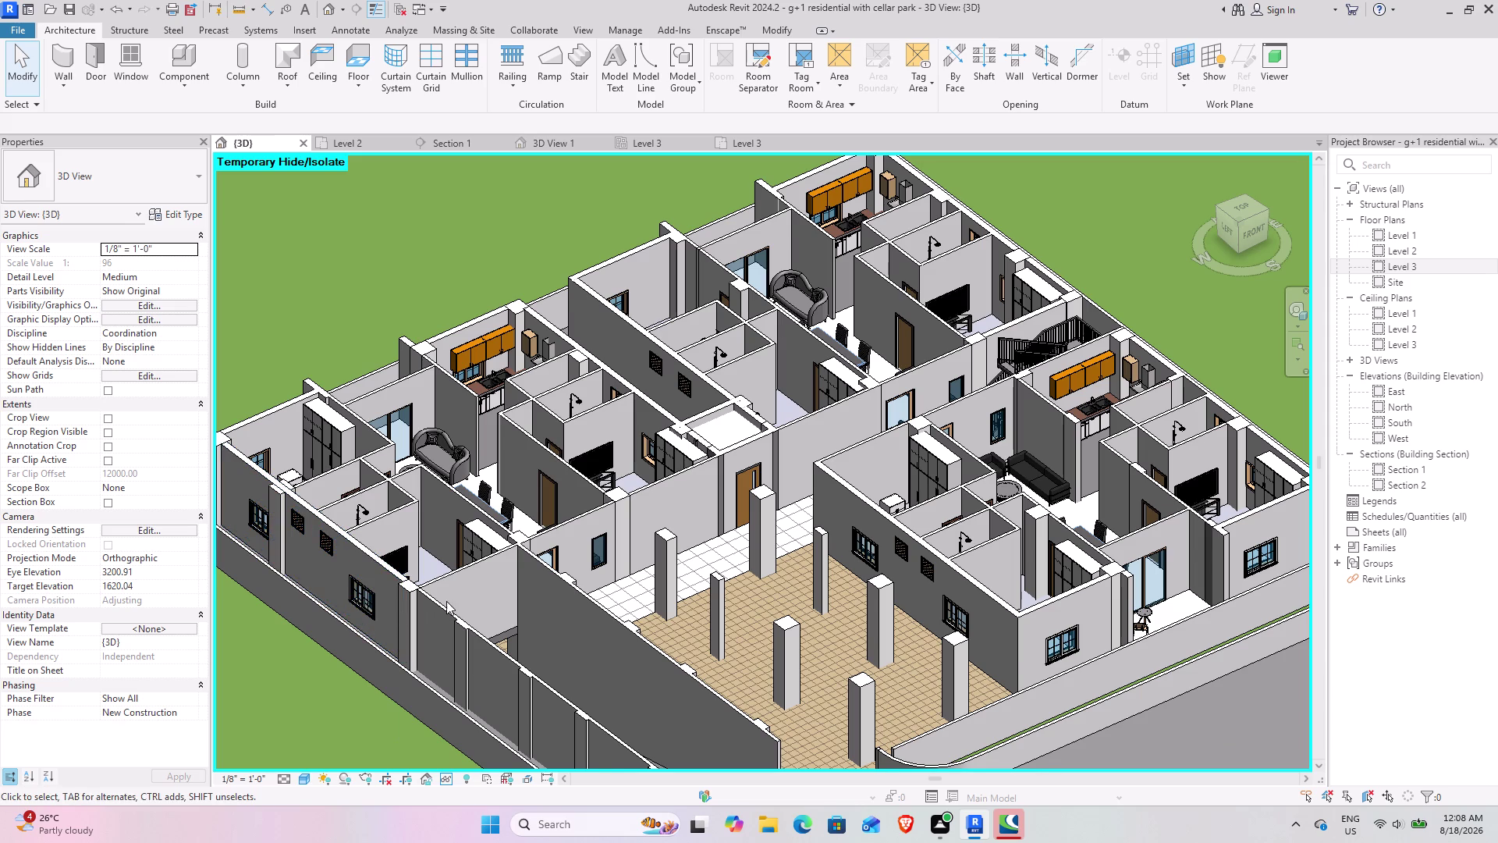
scroll(down, 3)
middle_drag(488, 680, 541, 580)
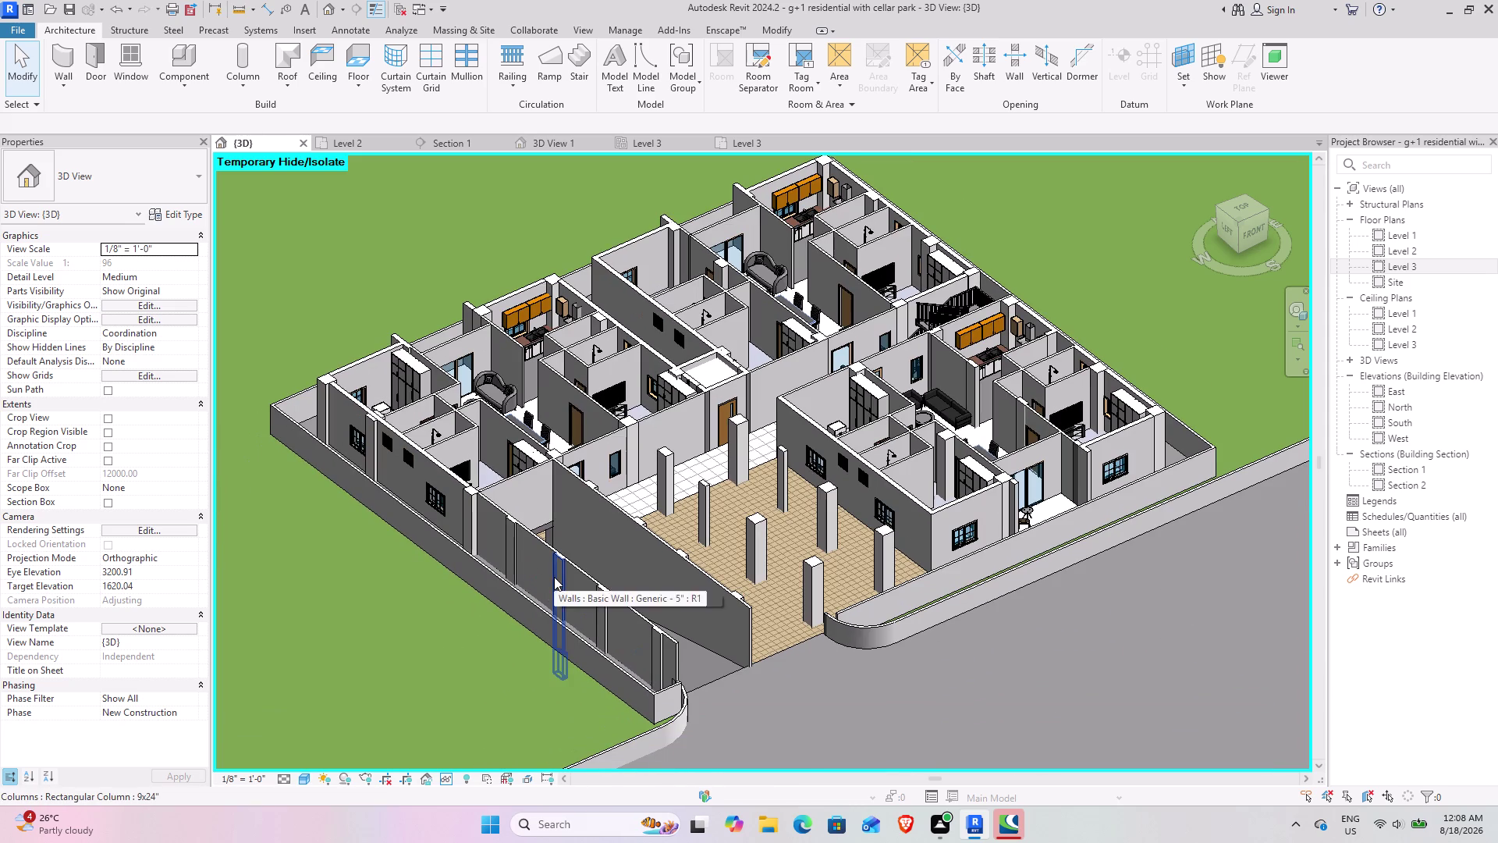
middle_drag(893, 500, 799, 551)
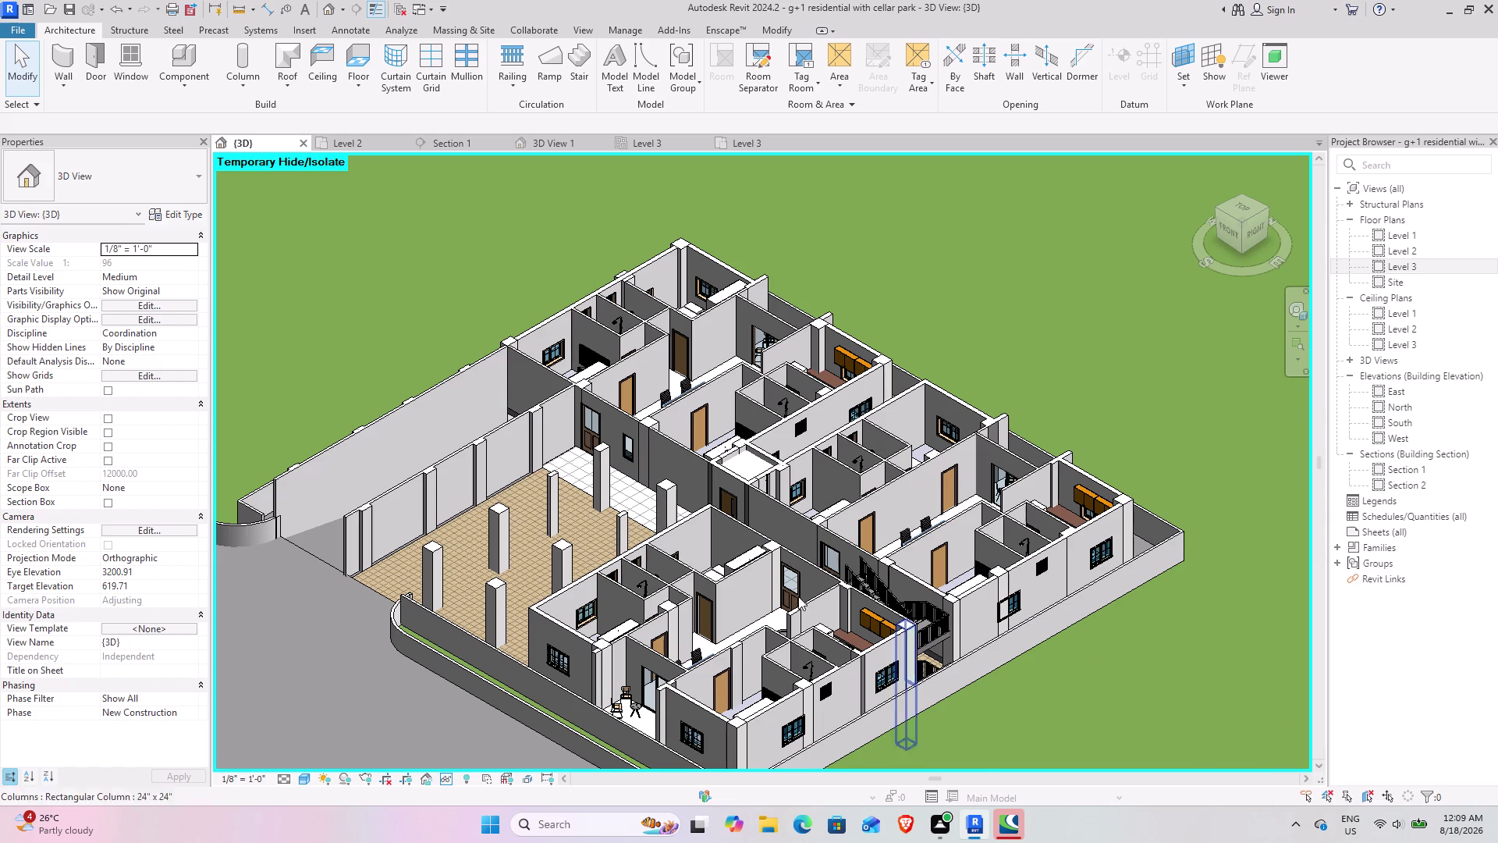
Adjust screen brightness, select a column by the stair and orbit the model.
scroll(down, 3)
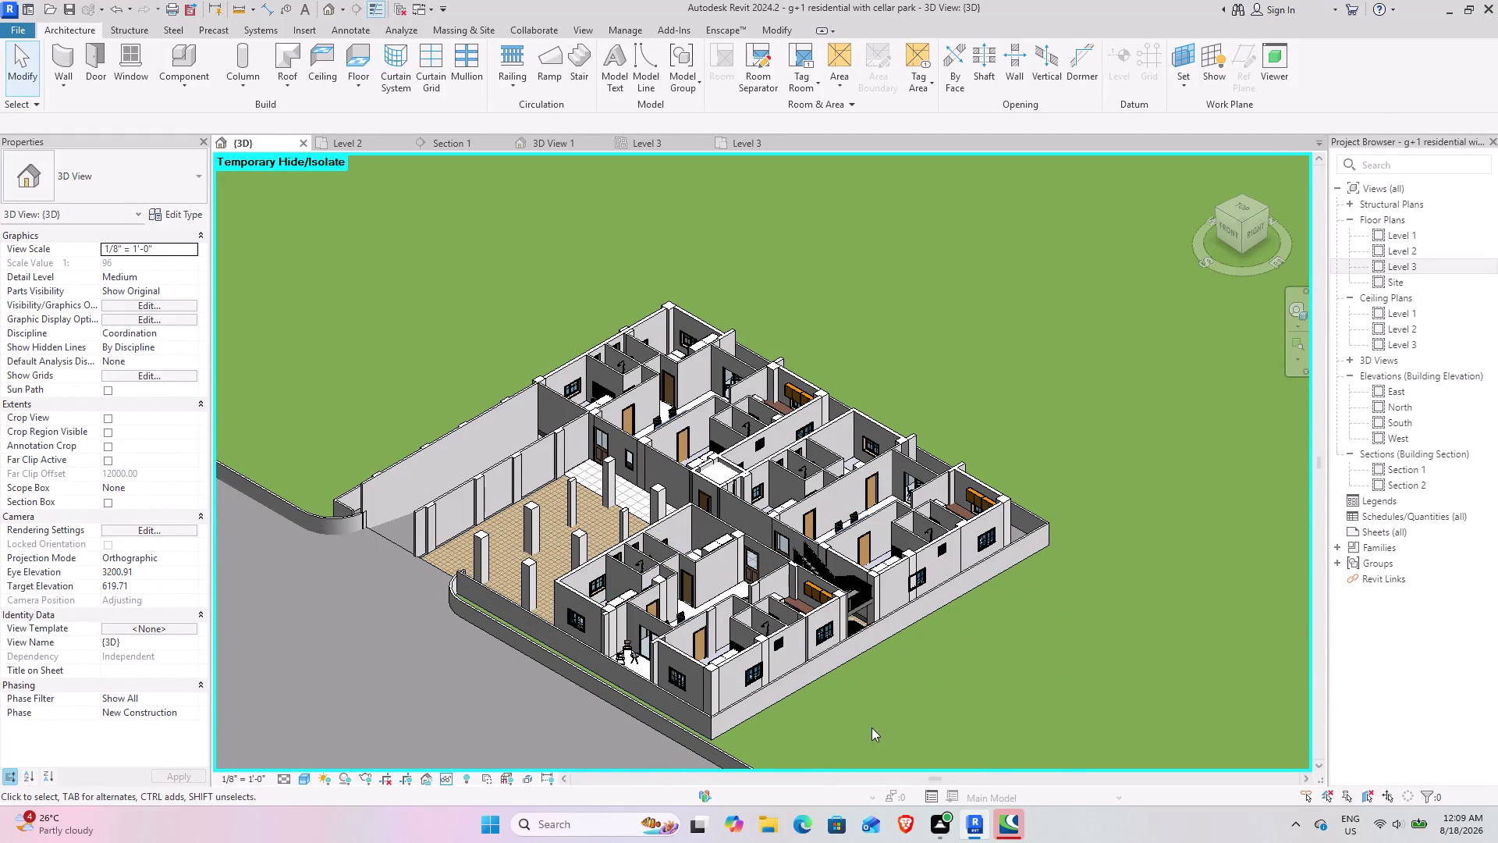
drag(1222, 224, 253, 206)
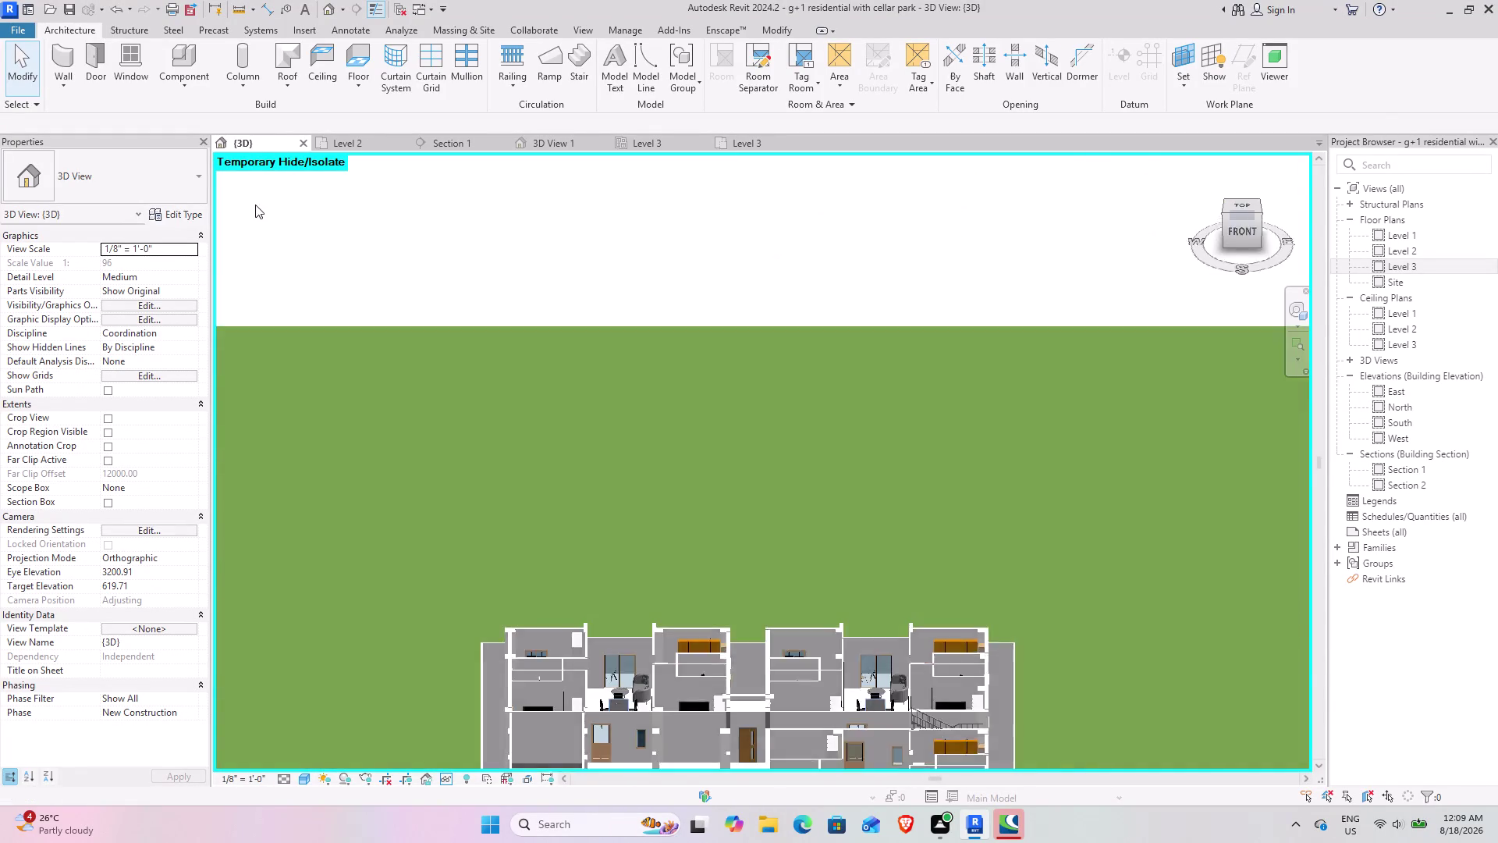
drag(253, 205, 1202, 281)
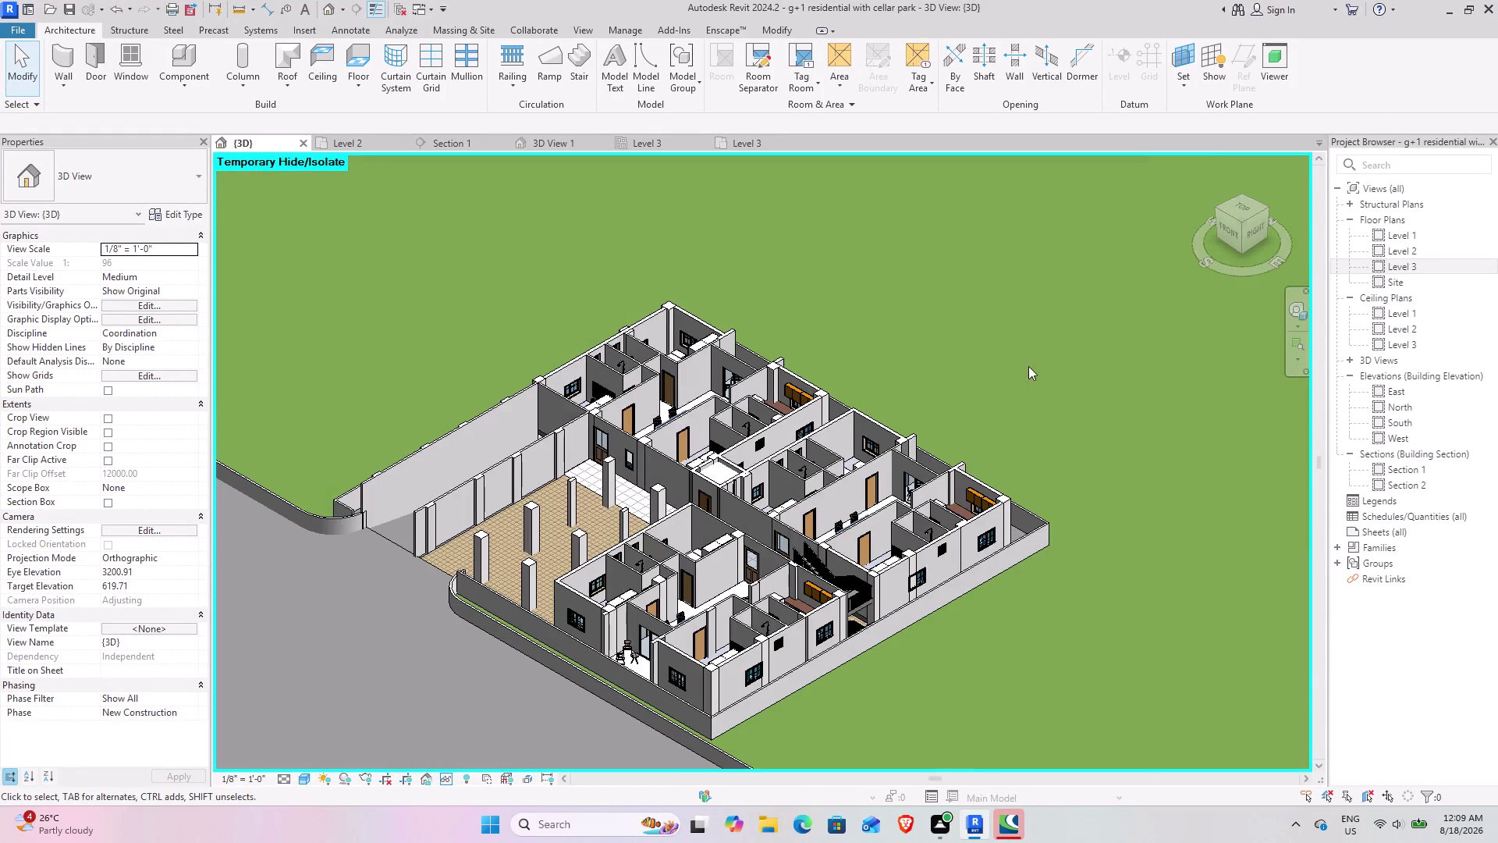
Pan and zoom across the parking floor and along the building front to the window wall.
middle_drag(716, 524, 956, 394)
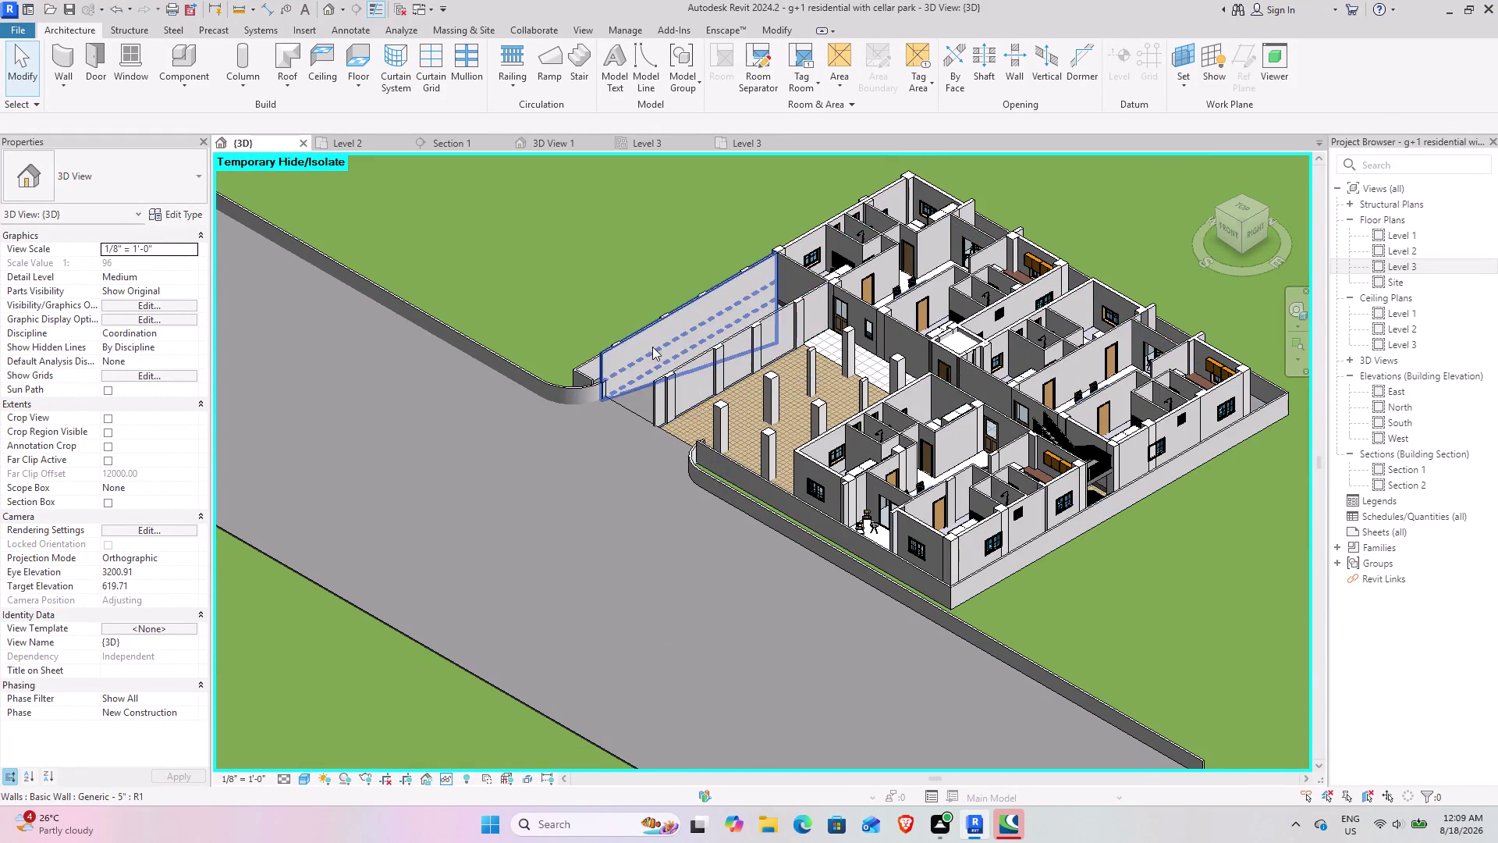
scroll(up, 3)
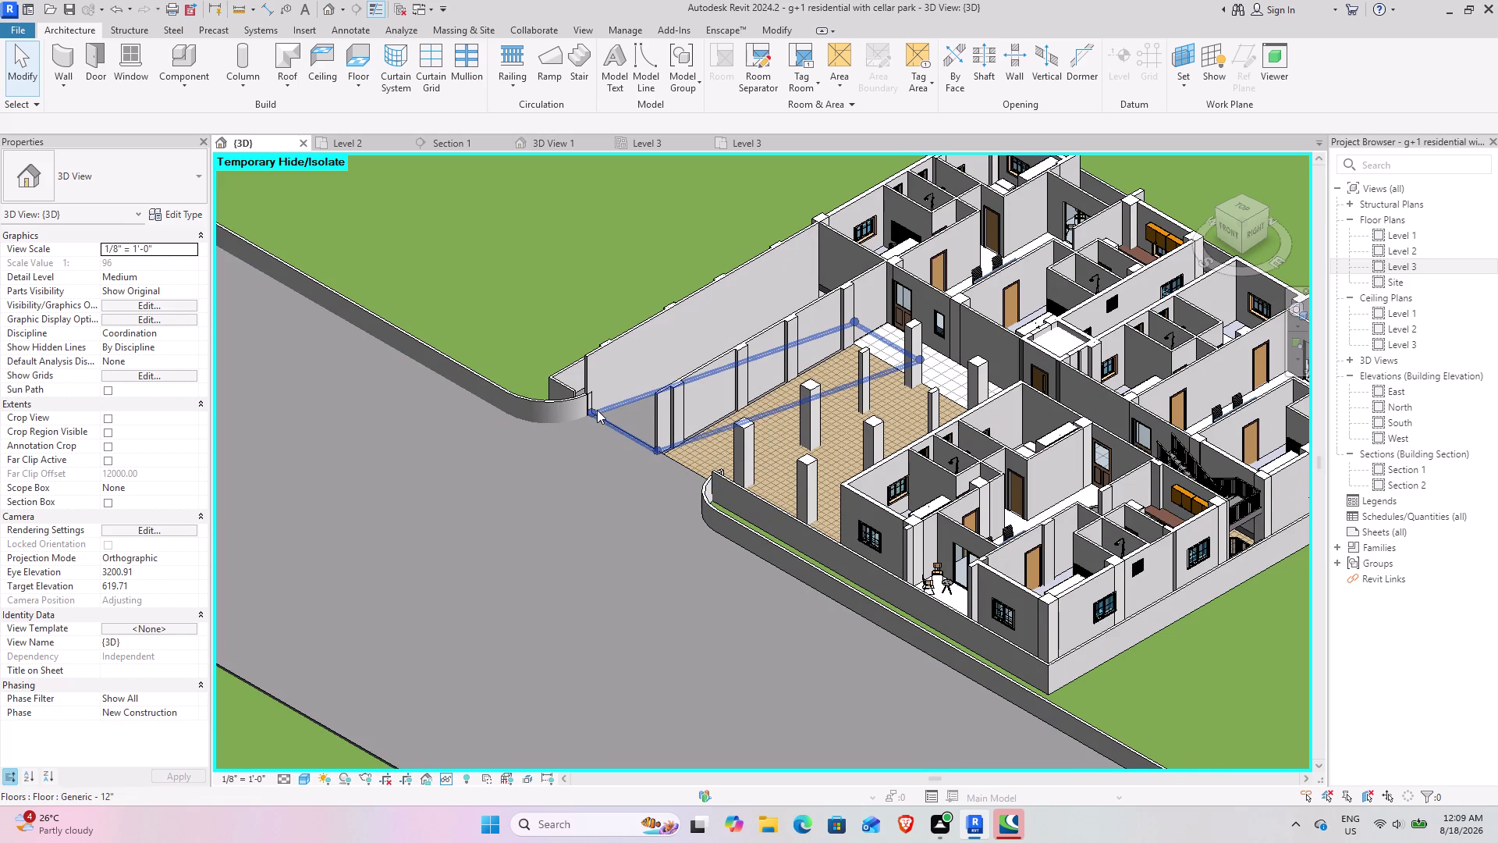
middle_drag(760, 389, 704, 407)
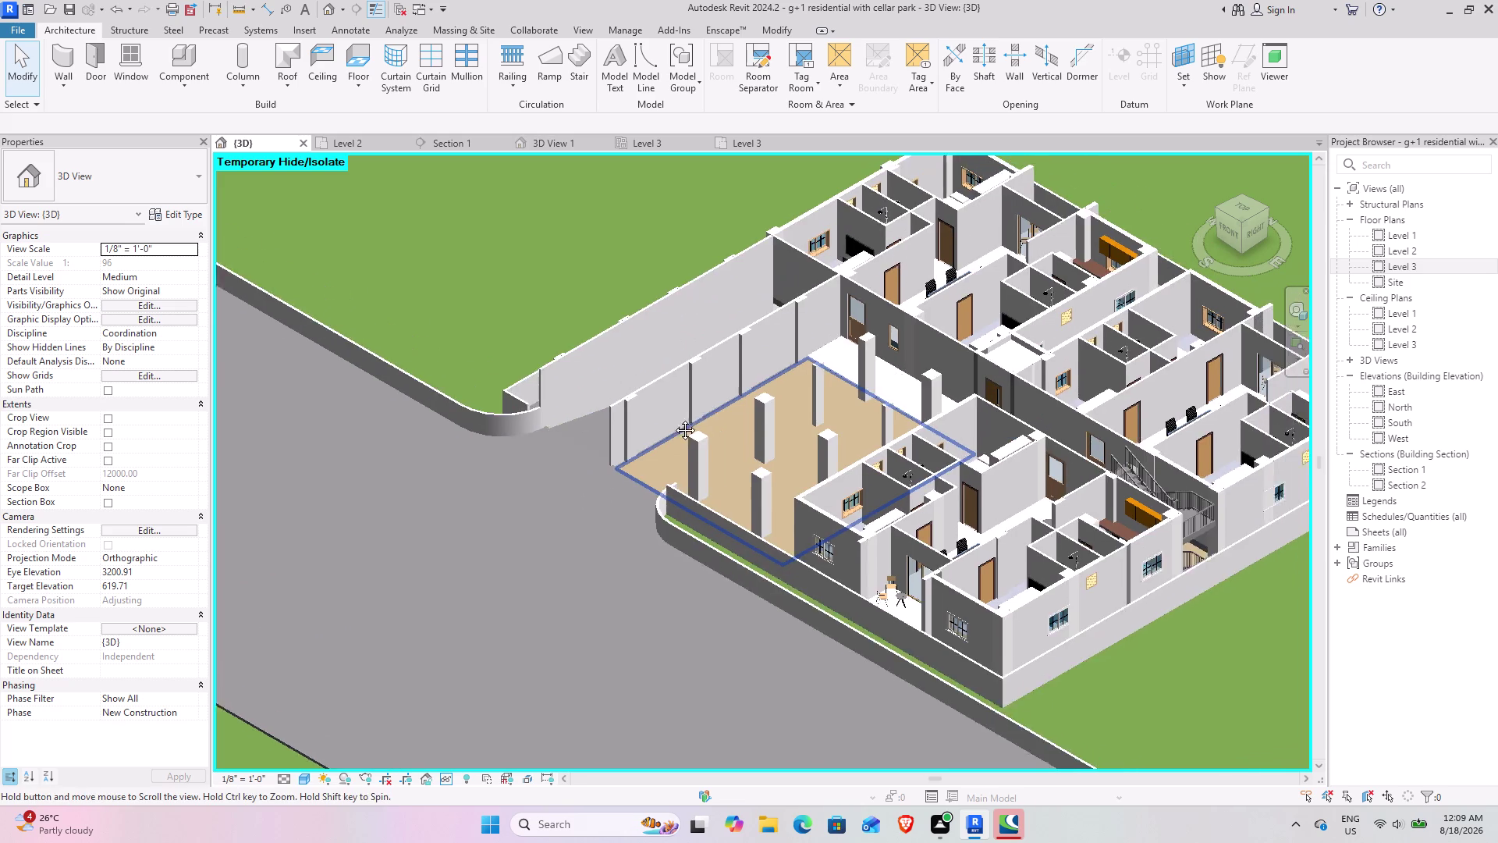
middle_drag(704, 407, 617, 452)
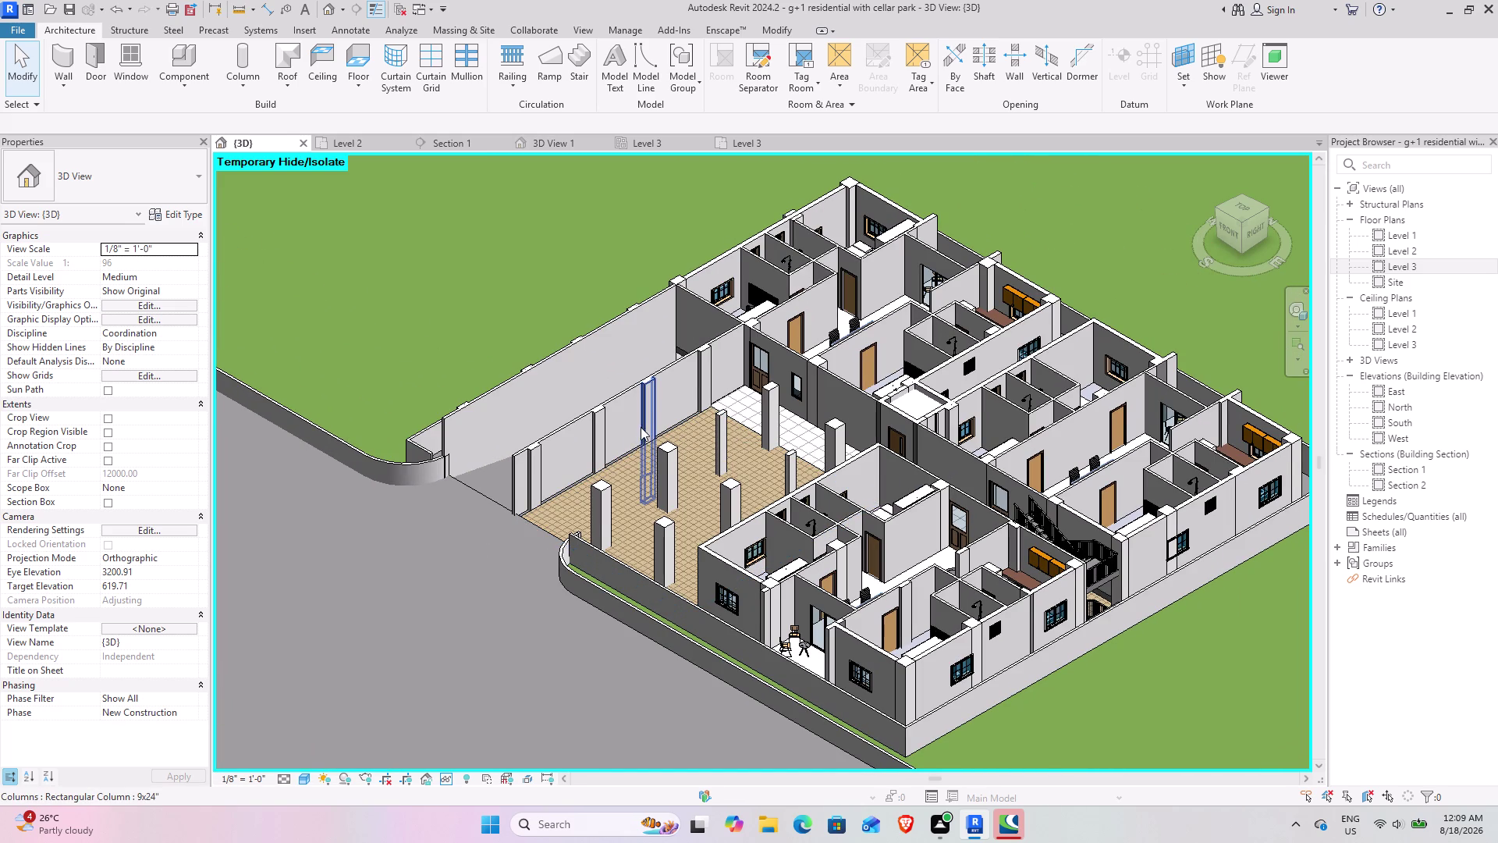
drag(1229, 228, 1278, 217)
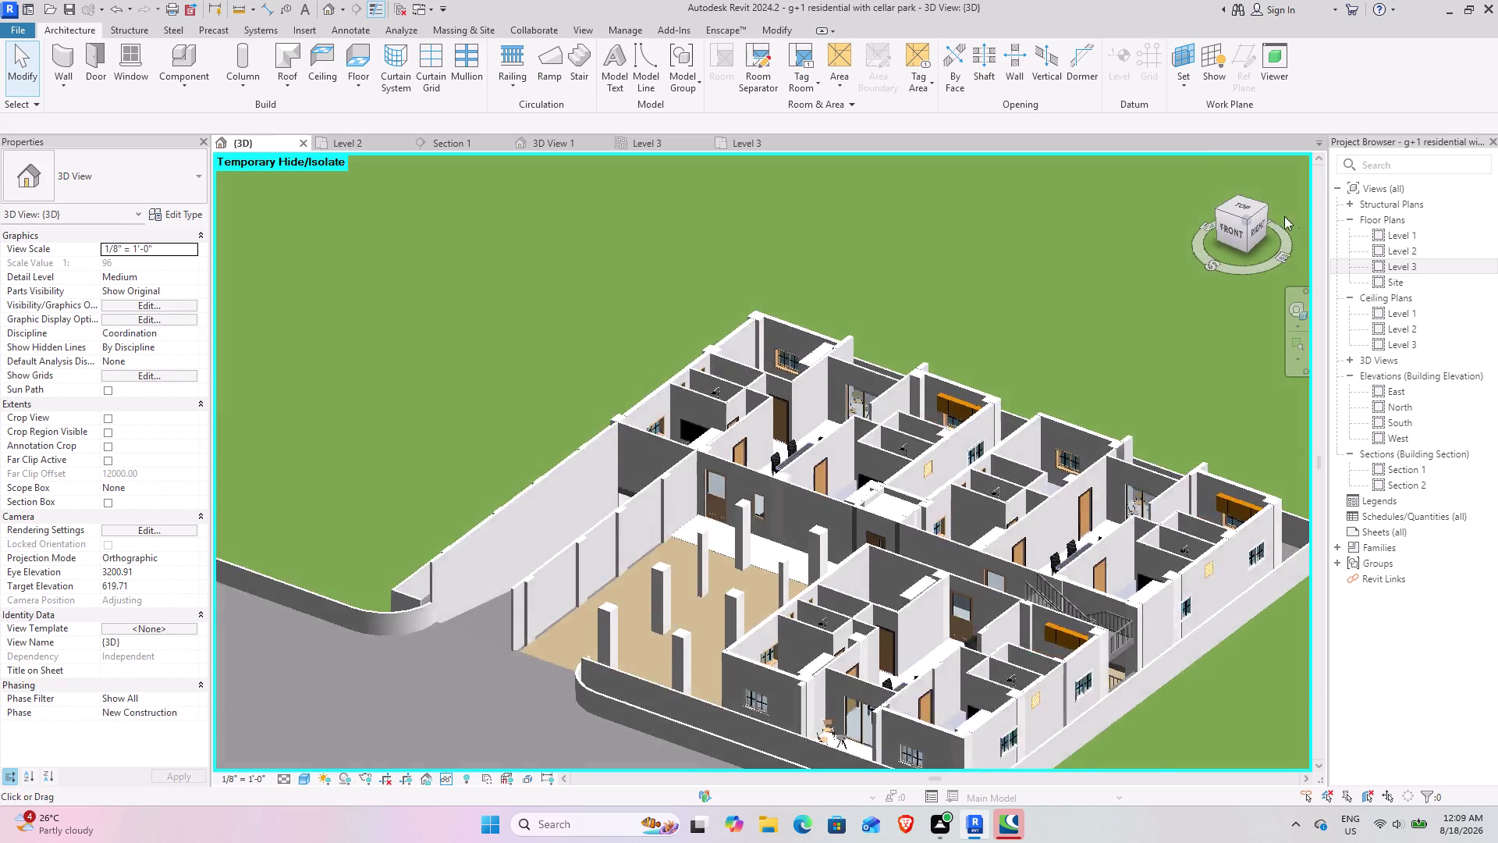
drag(1278, 217, 230, 199)
middle_drag(810, 630, 862, 311)
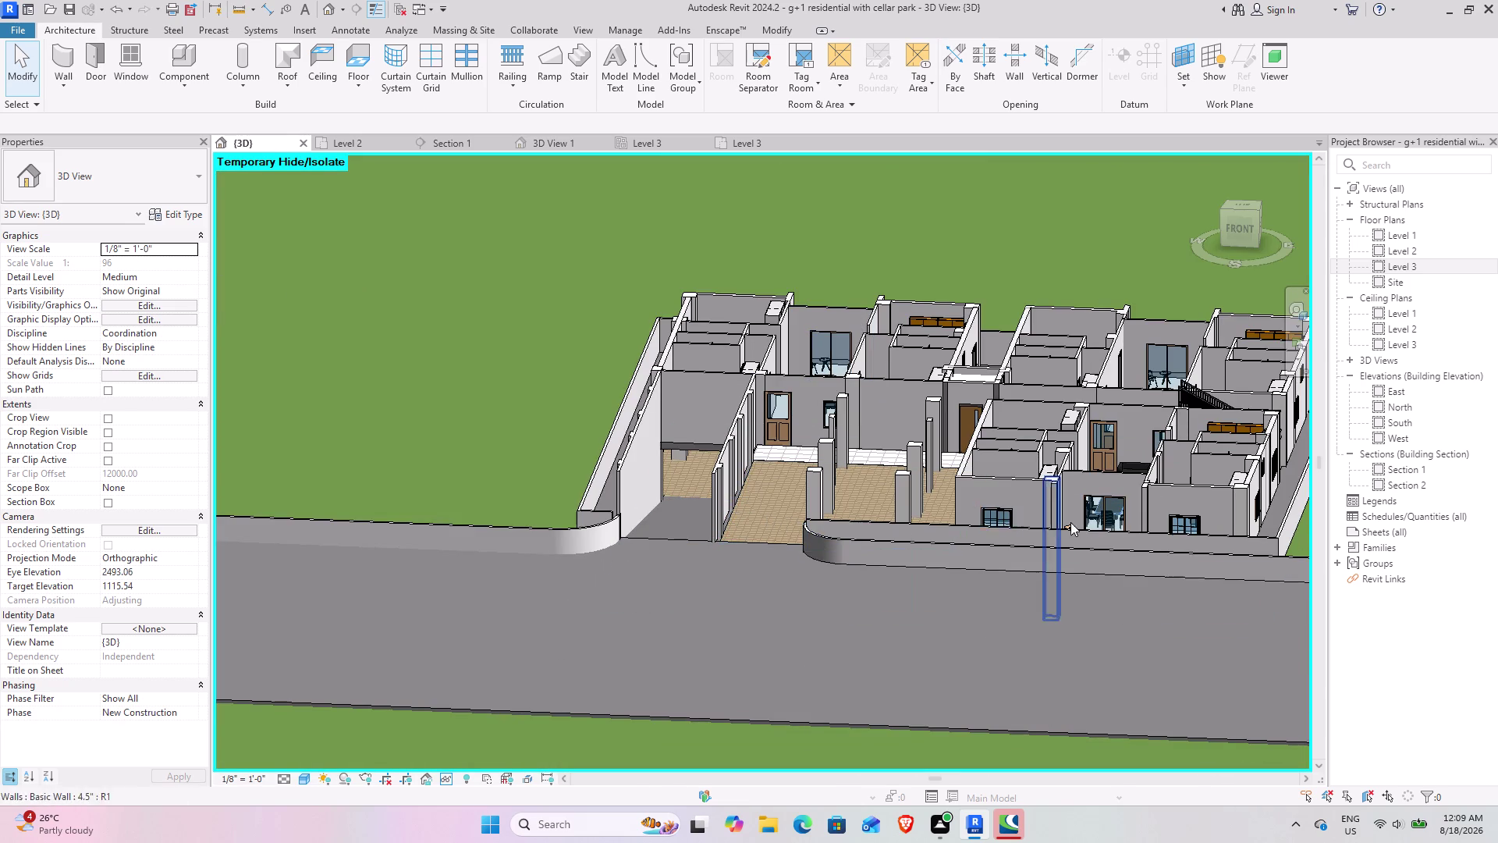
scroll(up, 3)
scroll(up, 3)
scroll(up, 3)
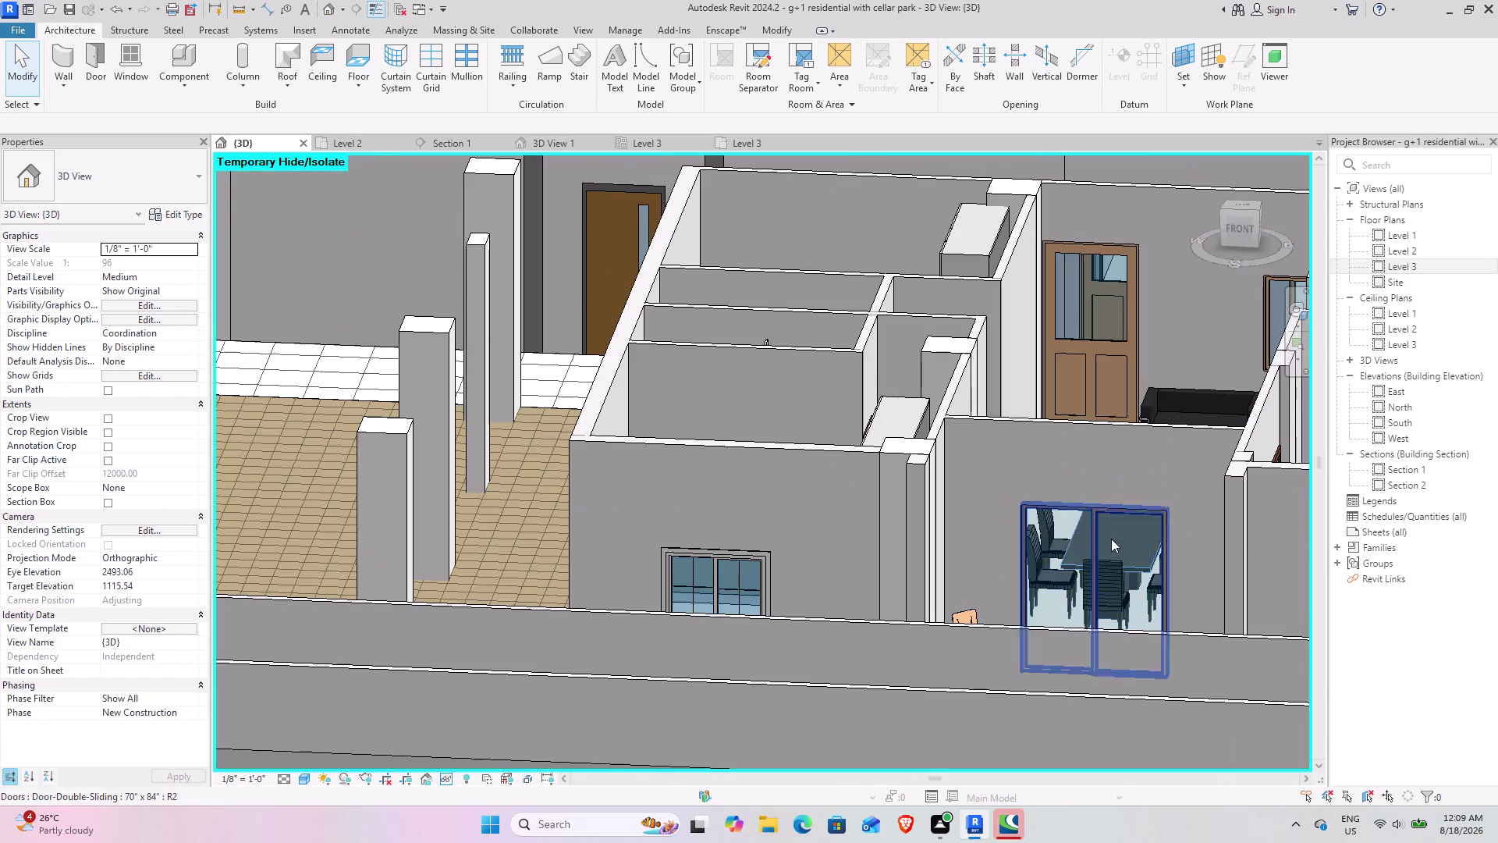
middle_drag(1092, 538, 933, 505)
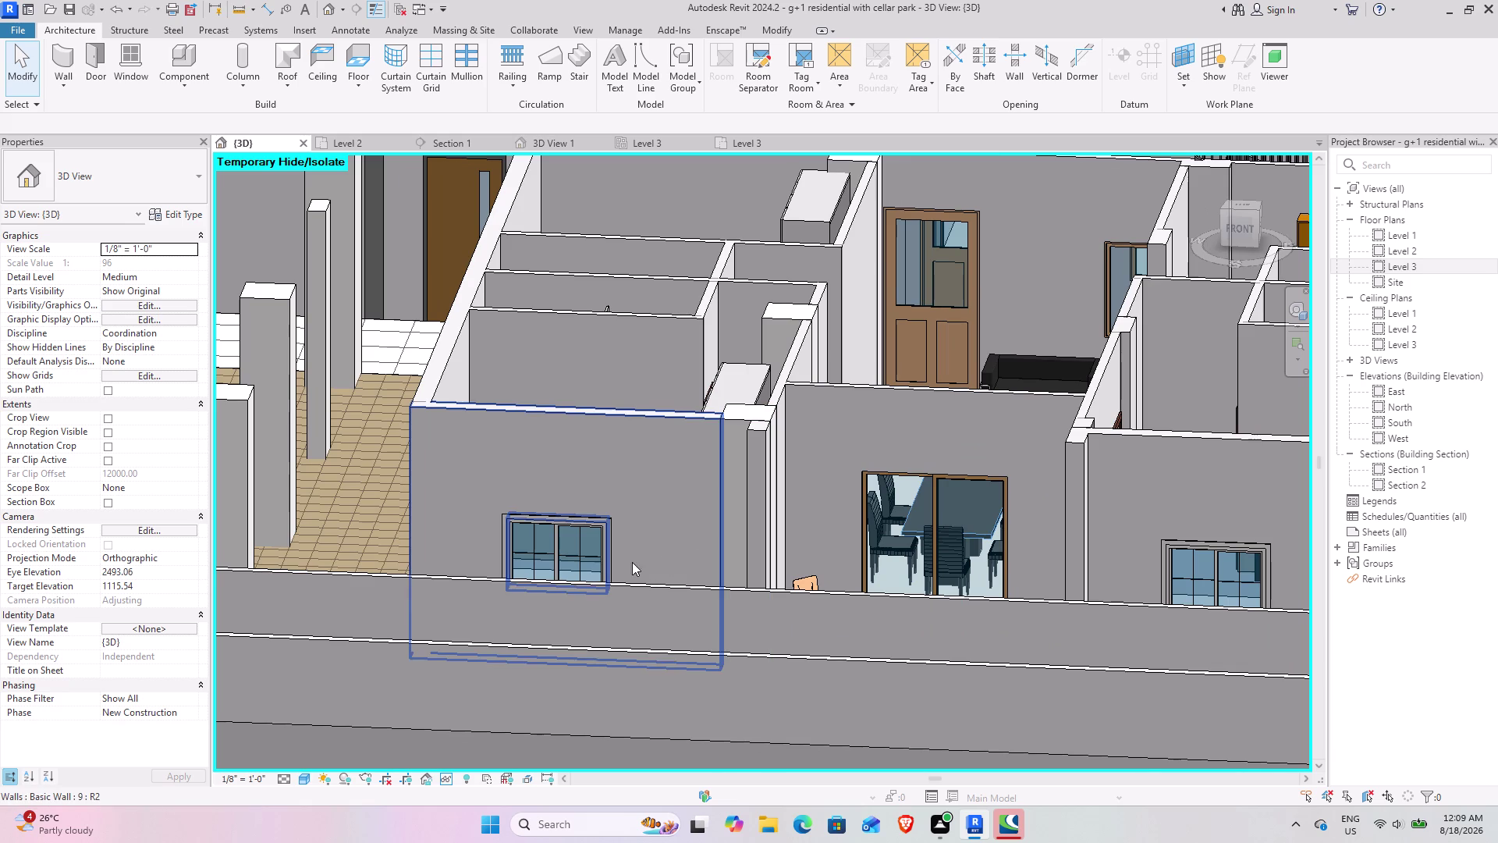
Set the 3D view's visual style to Realistic.
drag(1245, 208, 1224, 244)
scroll(down, 3)
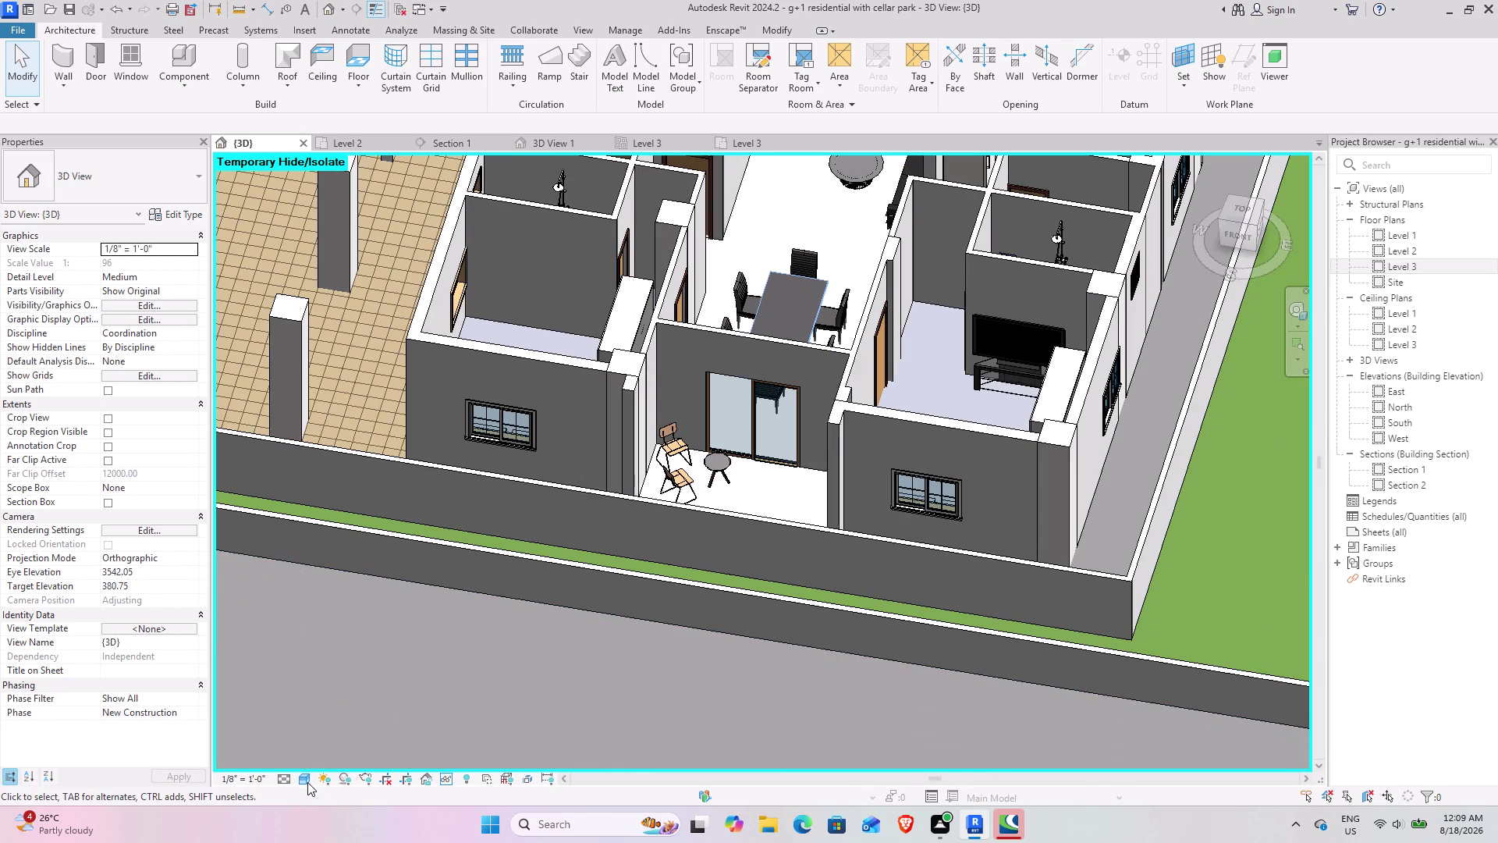
click(307, 782)
click(320, 755)
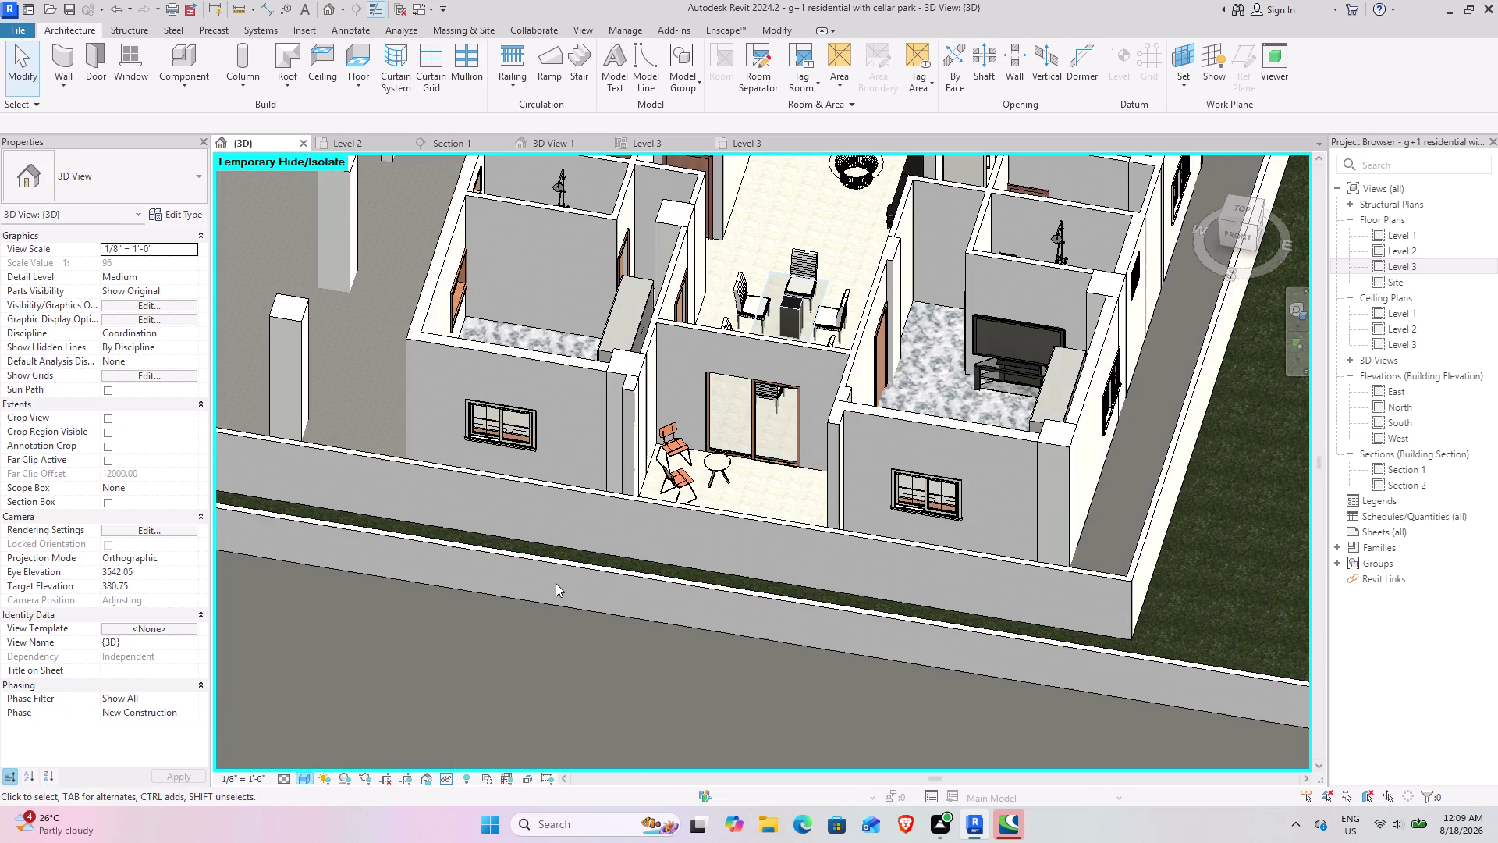
Frame the whole floor in a top-down view and open the Level 3 floor plan.
scroll(down, 3)
scroll(down, 3)
middle_drag(671, 445, 676, 453)
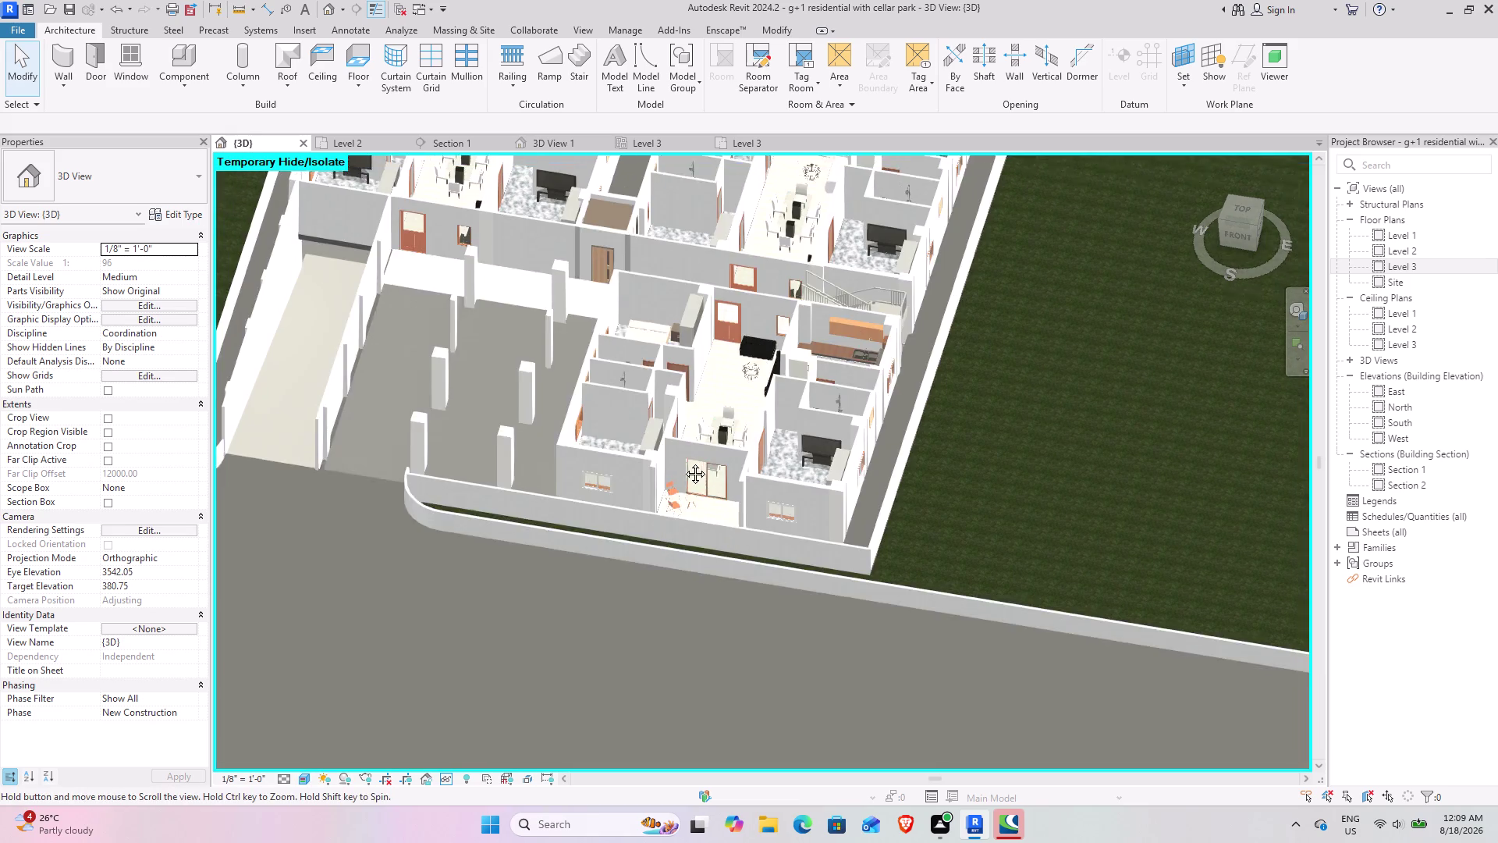
middle_drag(675, 454, 724, 534)
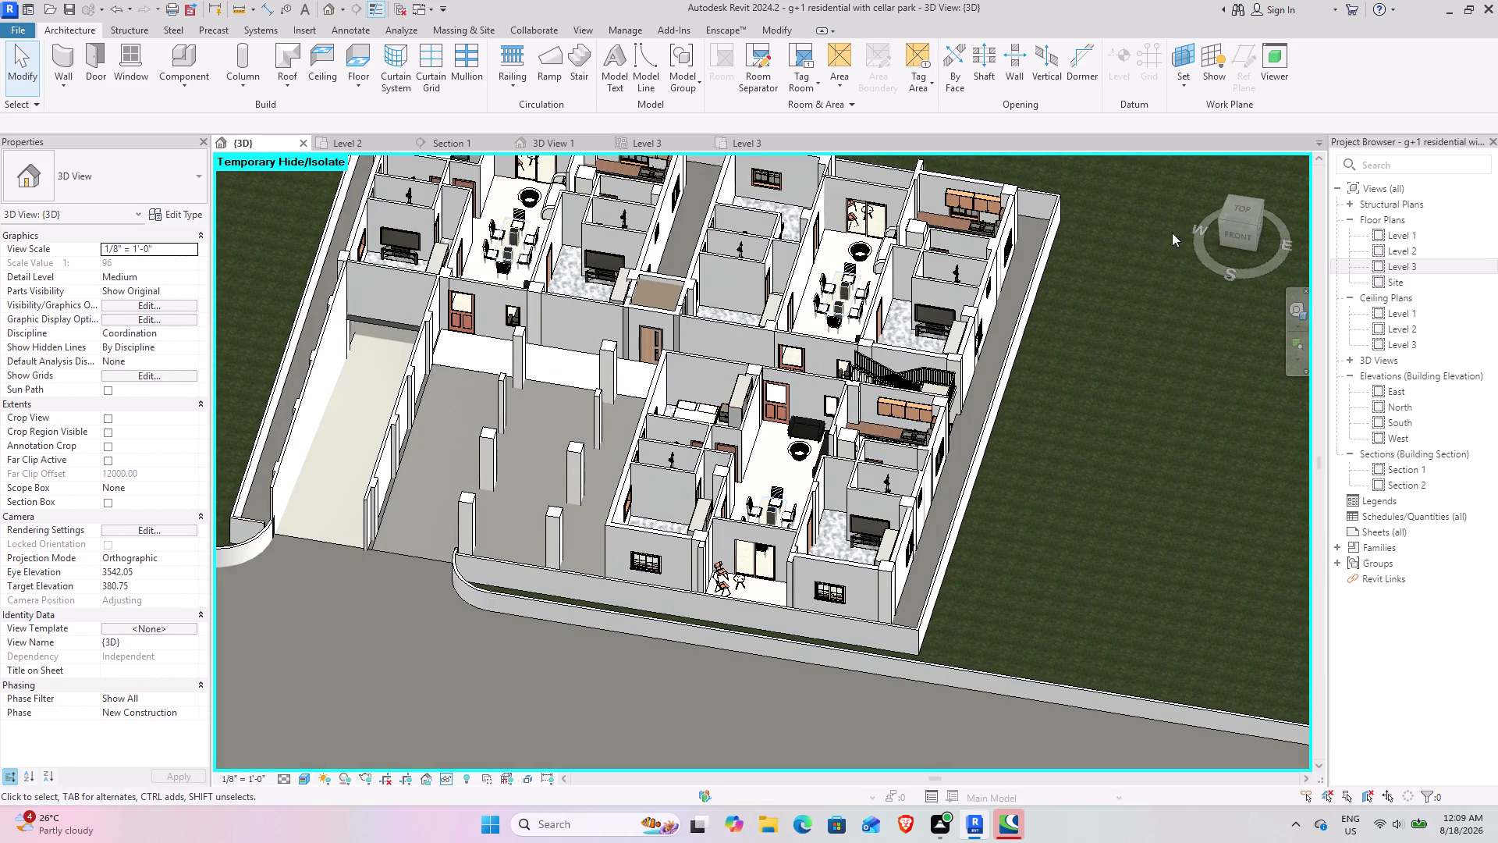
drag(1225, 226, 1257, 208)
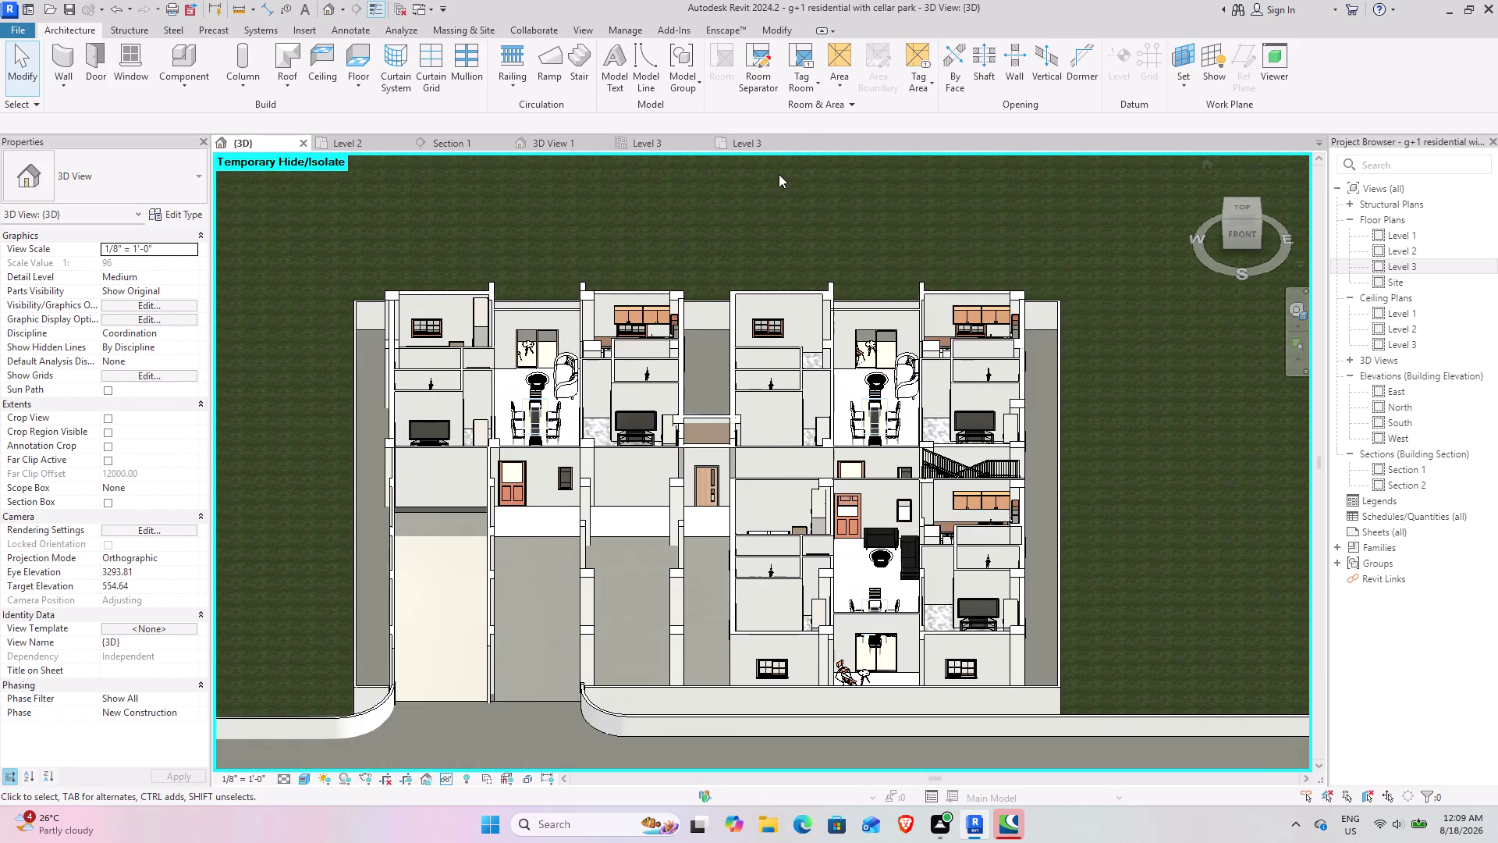
click(778, 146)
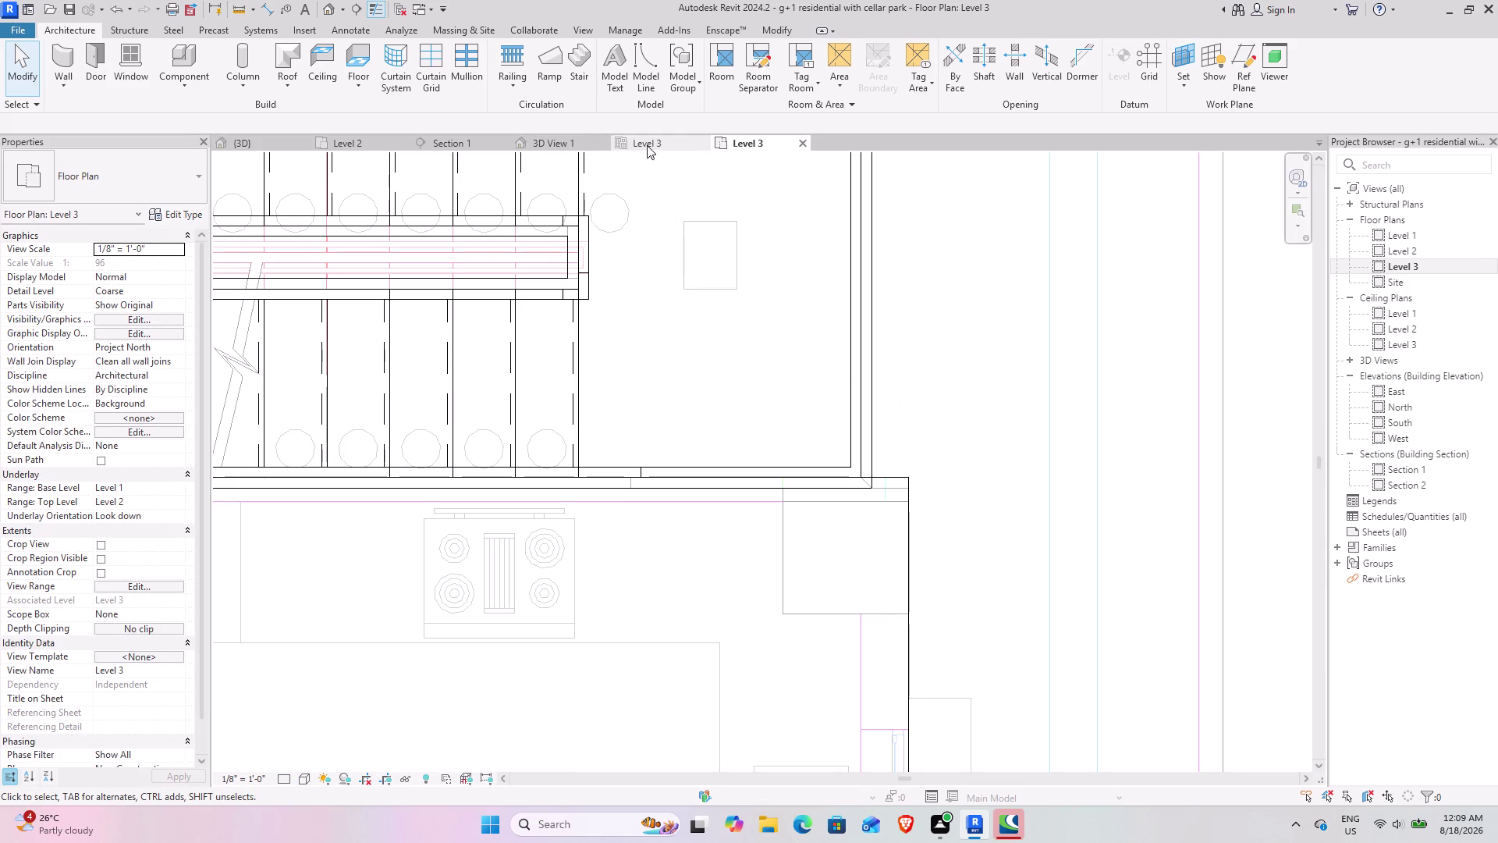
Open the 3D View 1 perspective and change a display option on the view control bar.
click(555, 136)
scroll(down, 3)
middle_drag(701, 511, 707, 459)
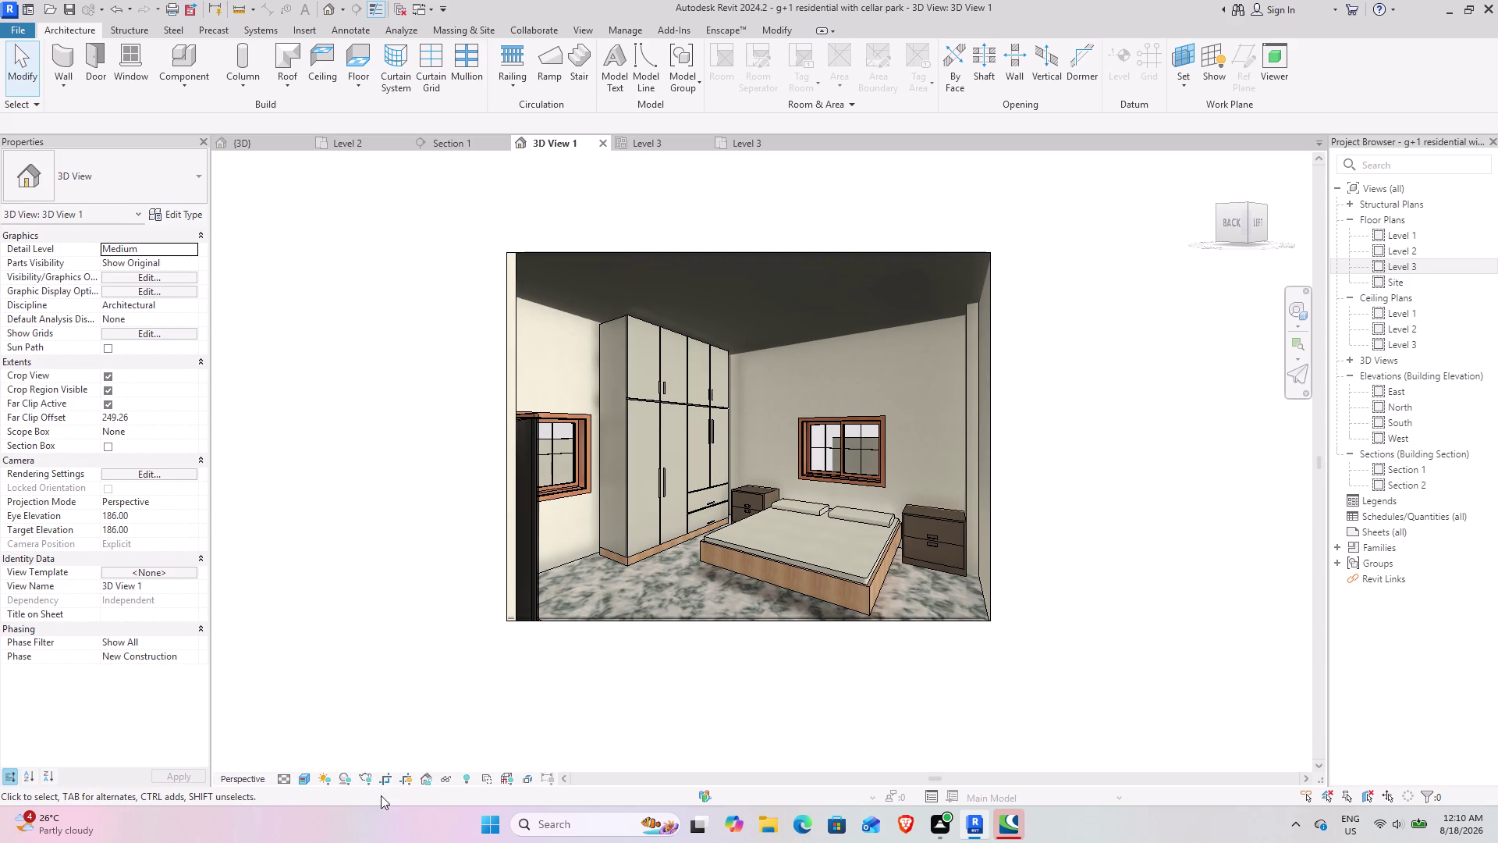
click(308, 775)
click(337, 760)
scroll(up, 3)
scroll(up, 3)
Re-centre the bedroom, select and deselect the bed, and bring up the View ribbon.
middle_drag(754, 439, 753, 438)
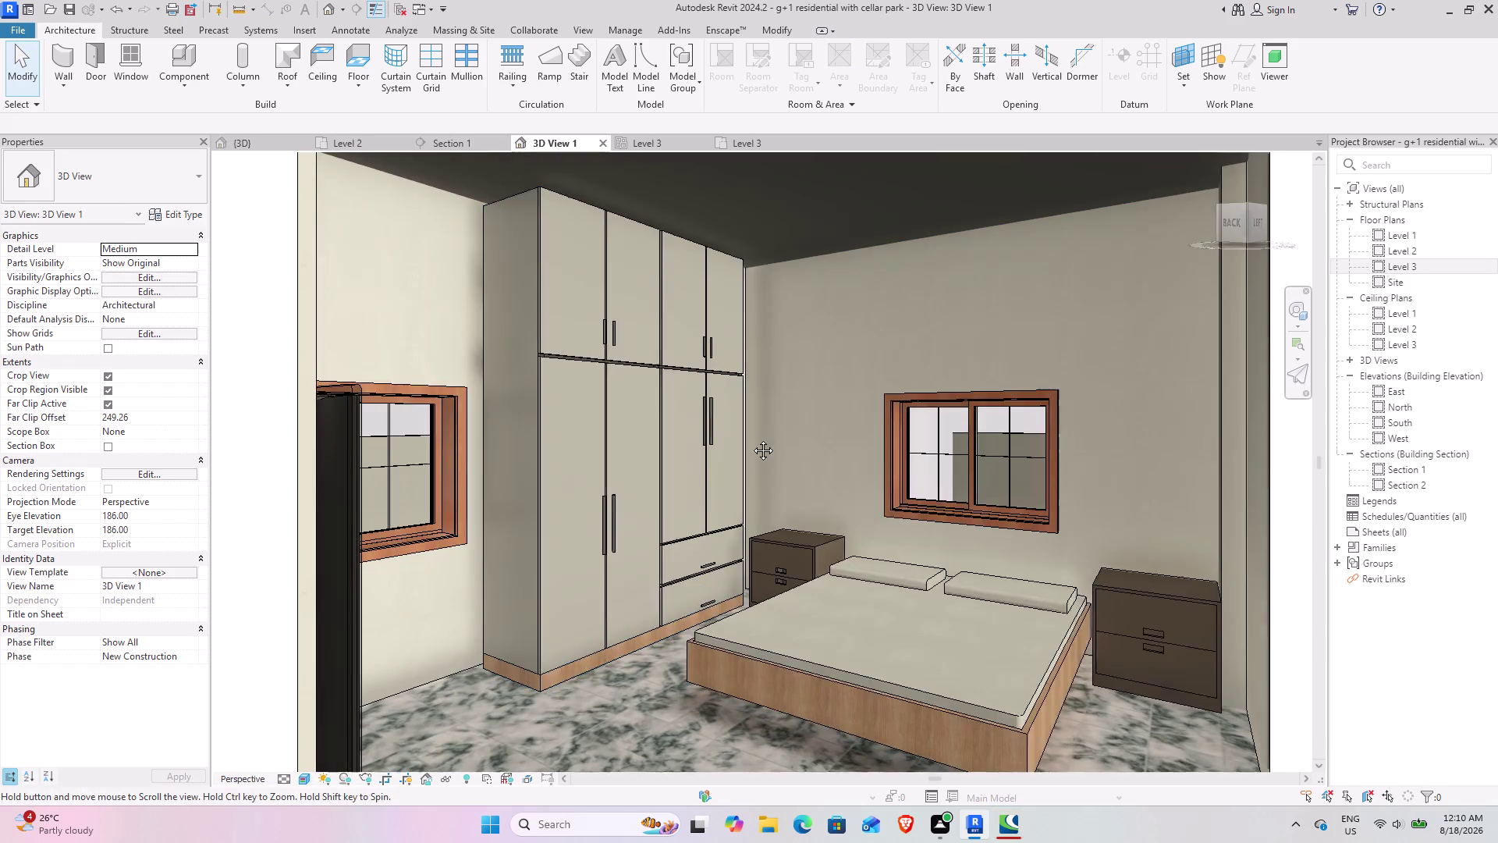
middle_drag(753, 438, 646, 448)
scroll(down, 3)
middle_drag(611, 471, 651, 471)
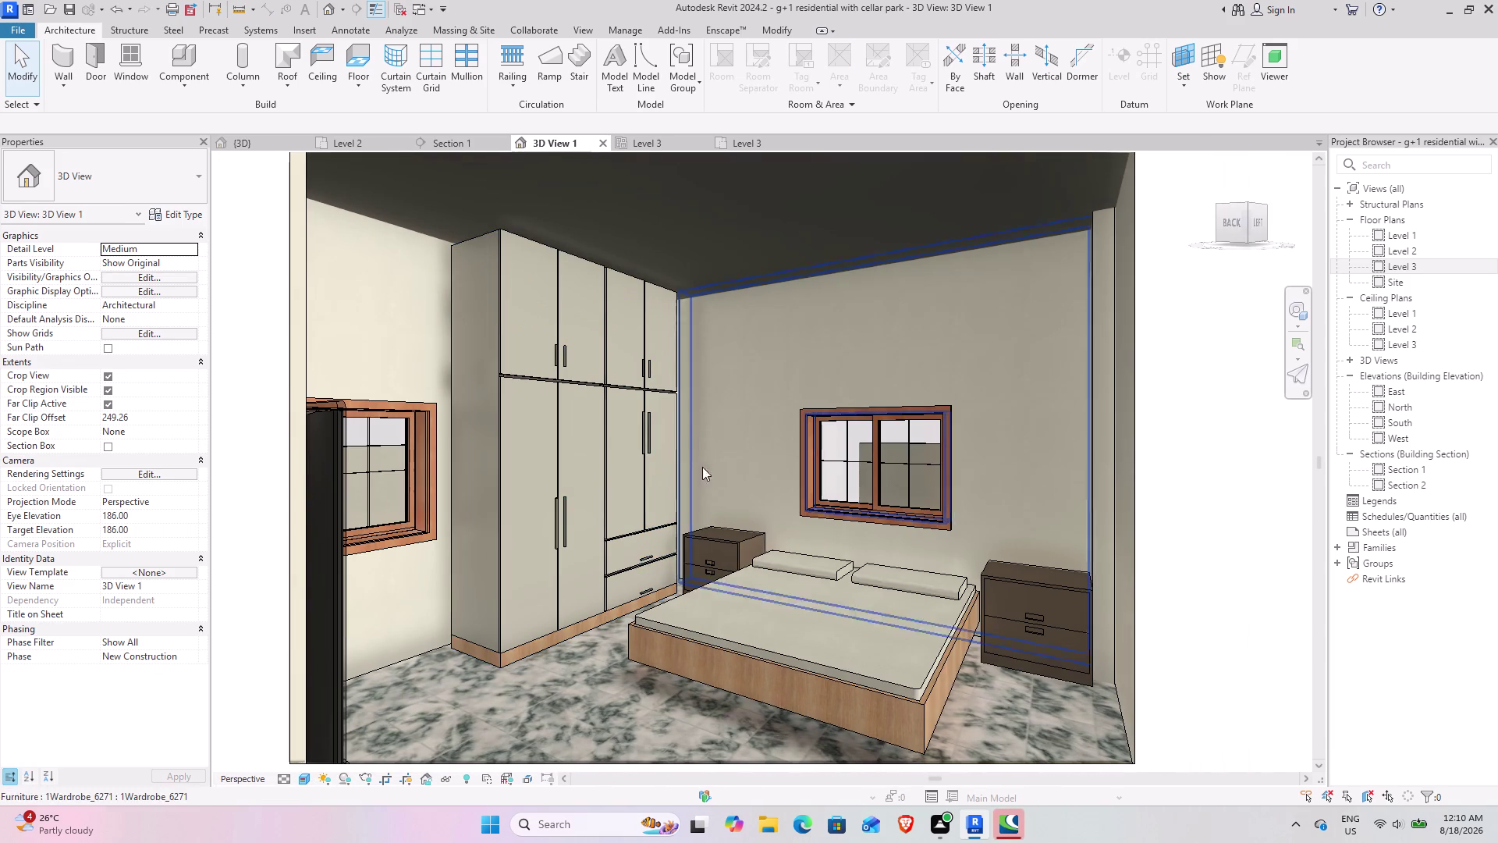
click(832, 722)
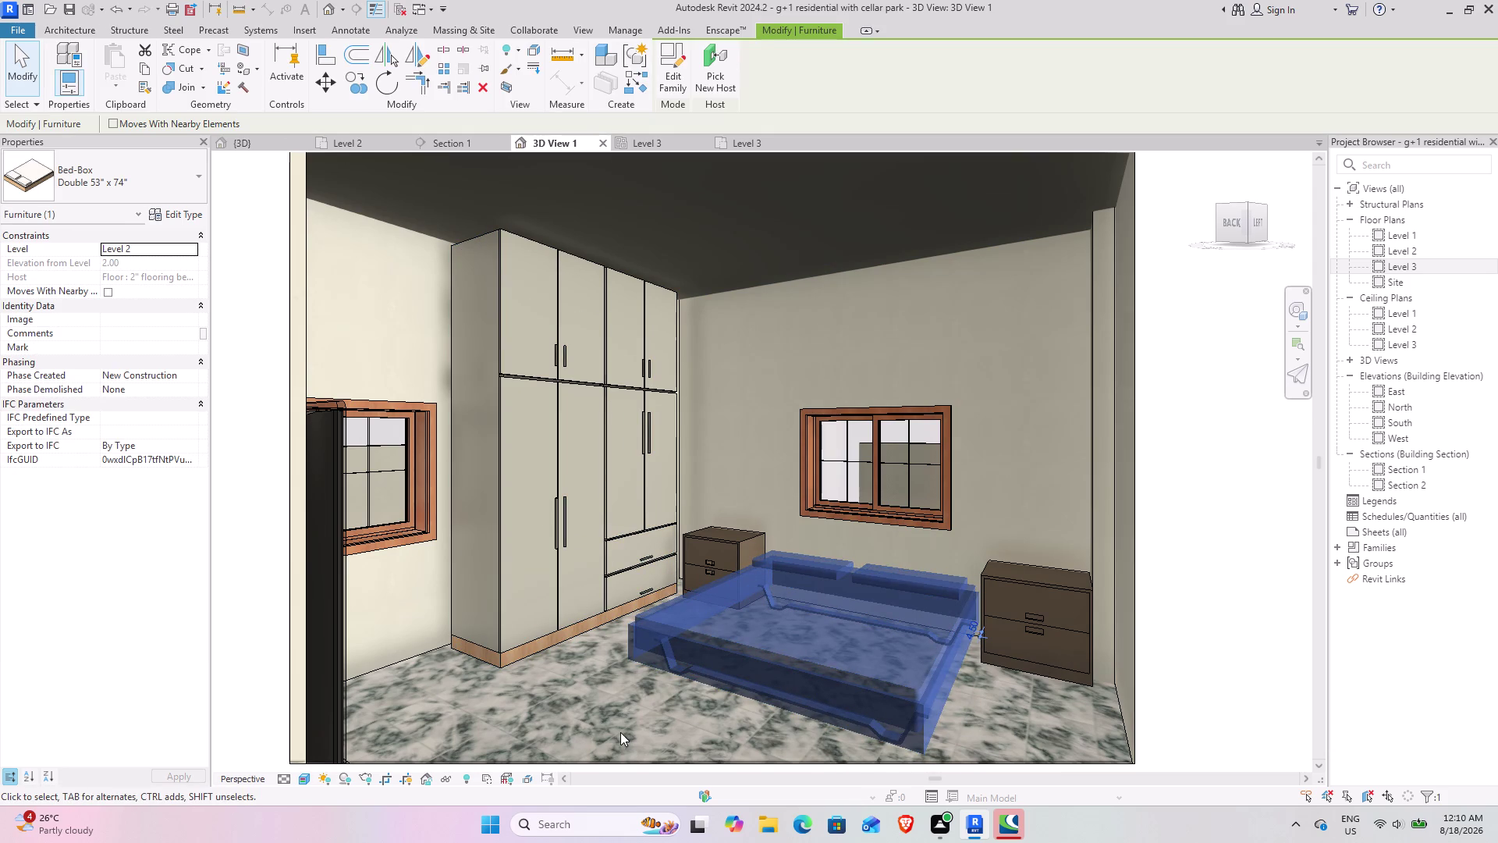
click(595, 709)
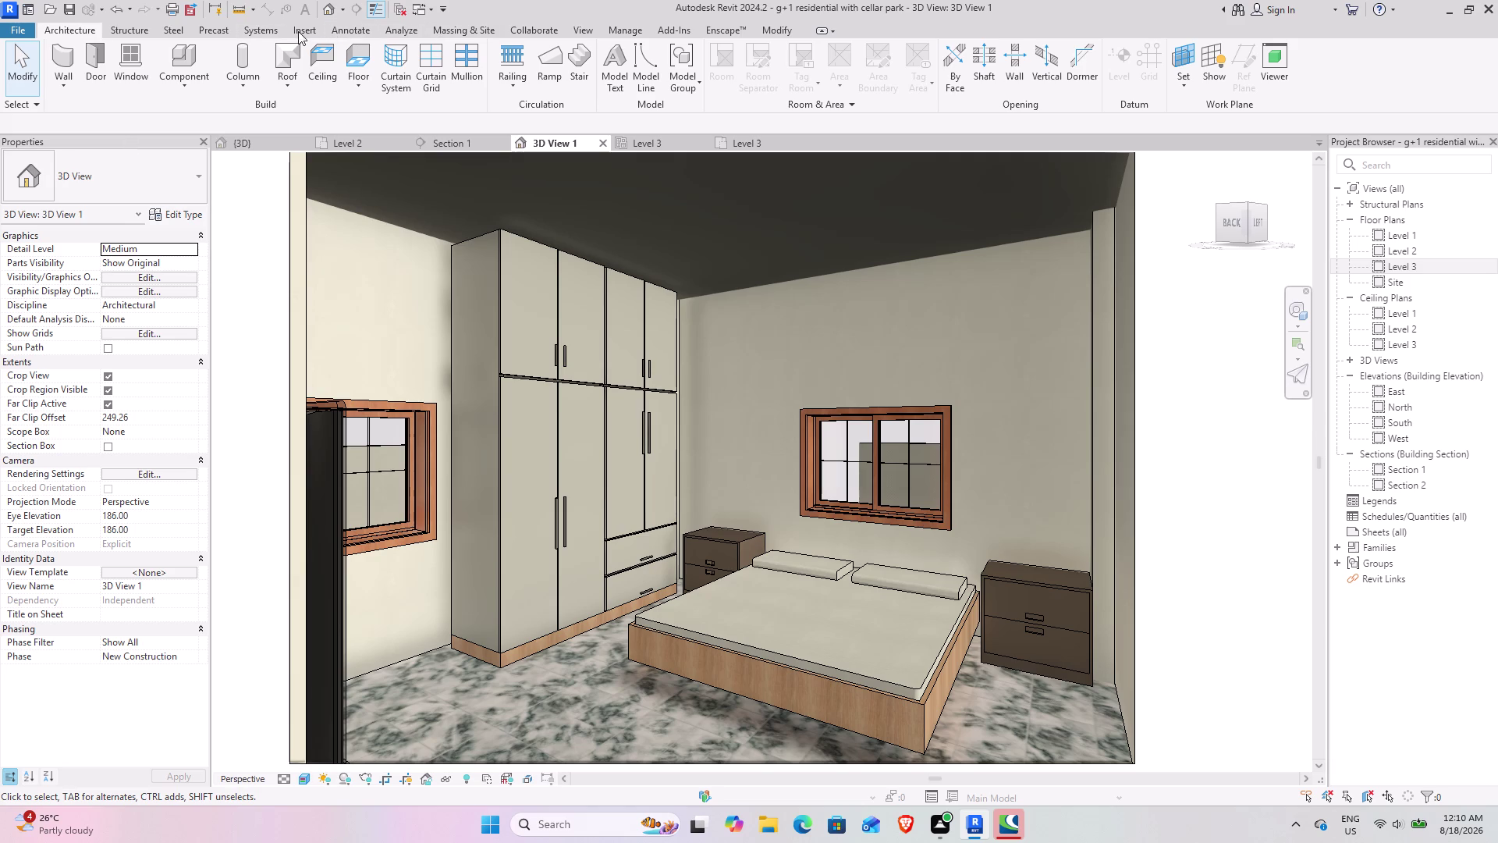
click(580, 31)
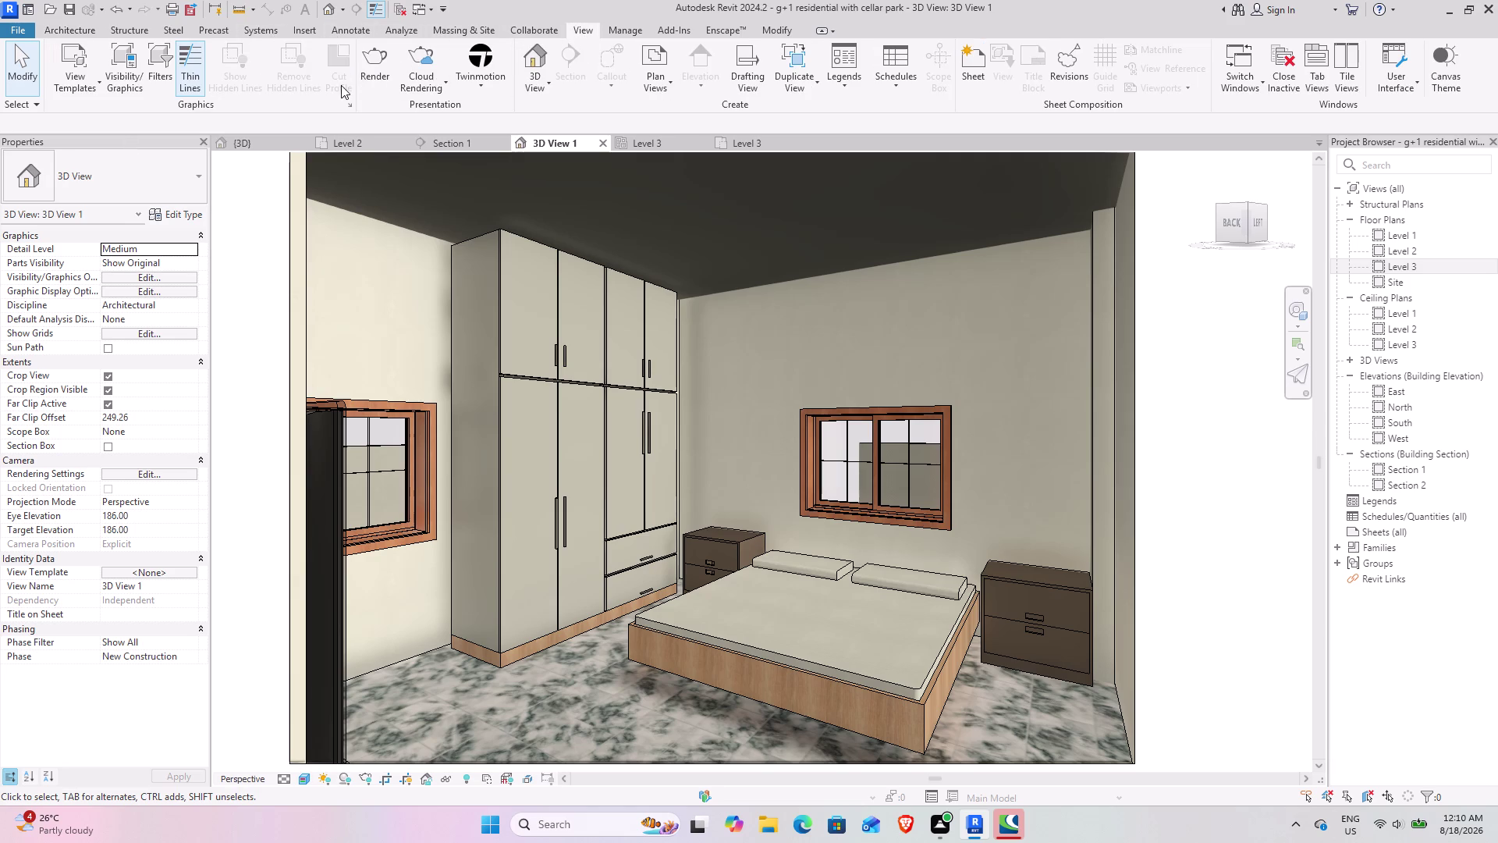
Render the bedroom view from the Rendering dialog, yielding a dark draft, then close it.
click(371, 79)
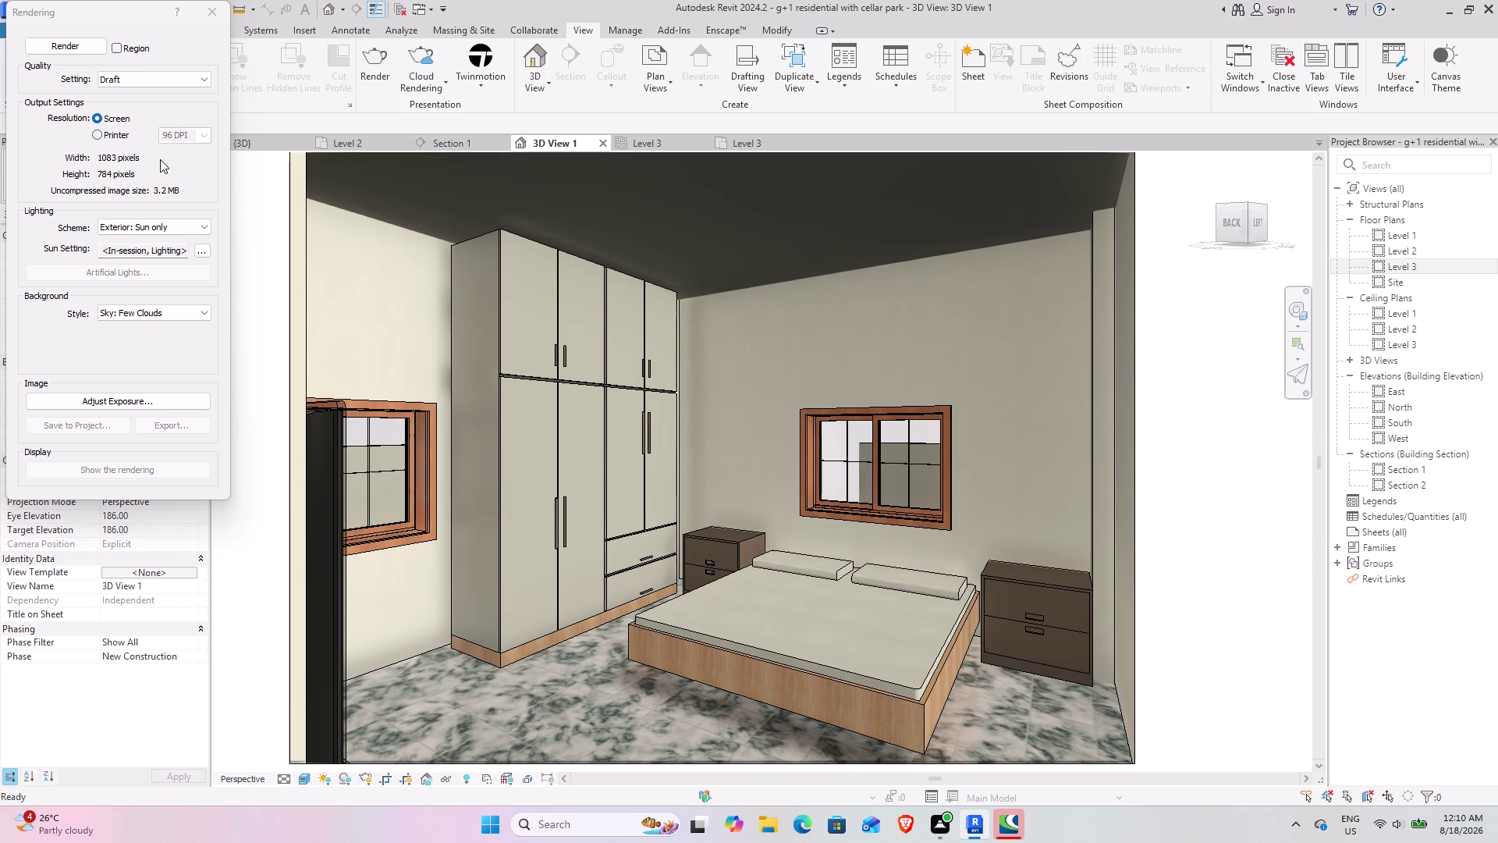
click(61, 40)
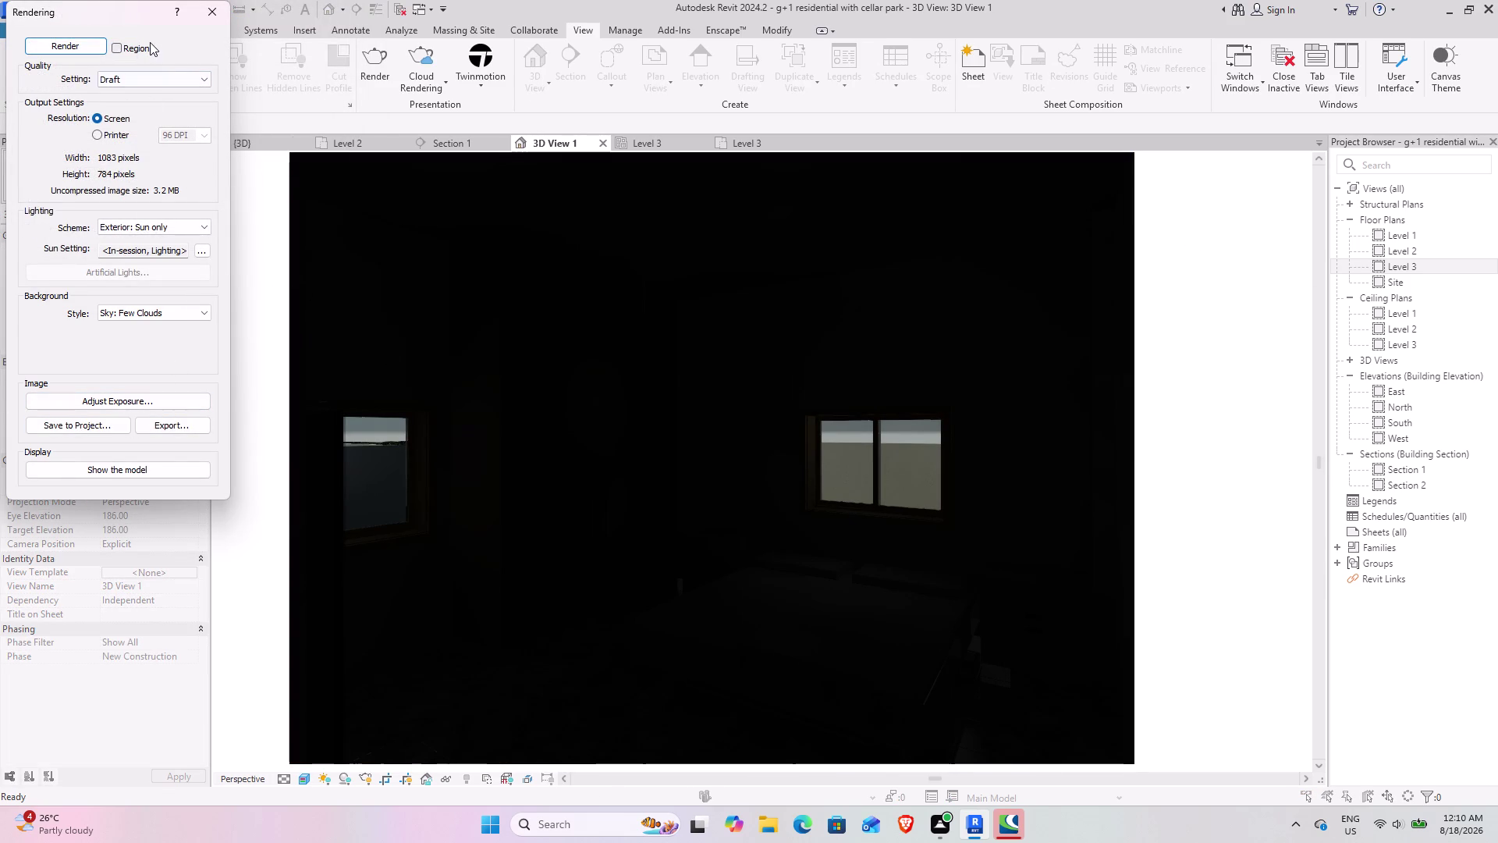
click(206, 10)
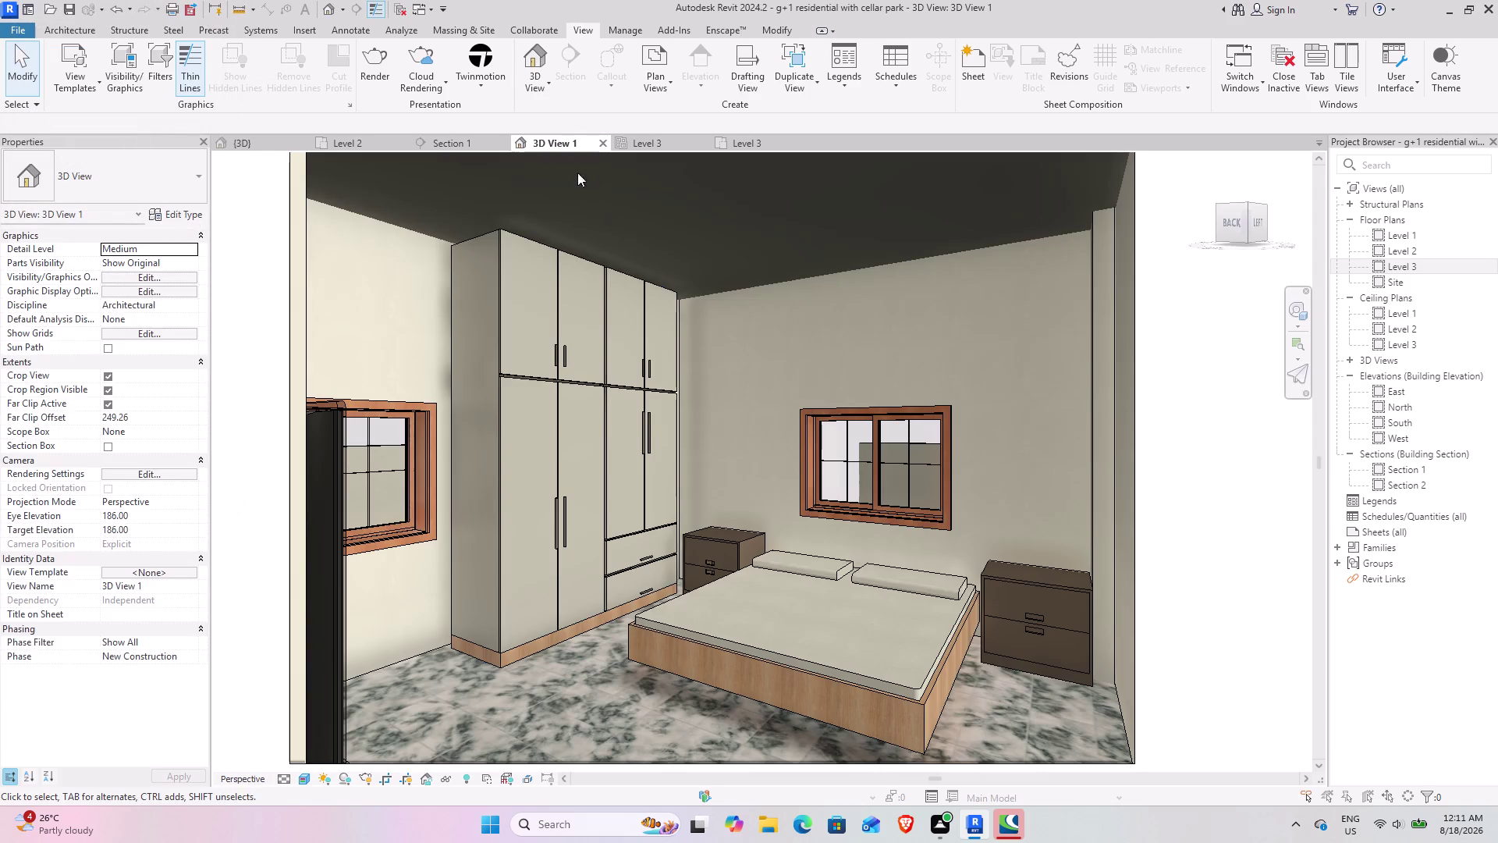
scroll(down, 3)
middle_drag(729, 547, 682, 529)
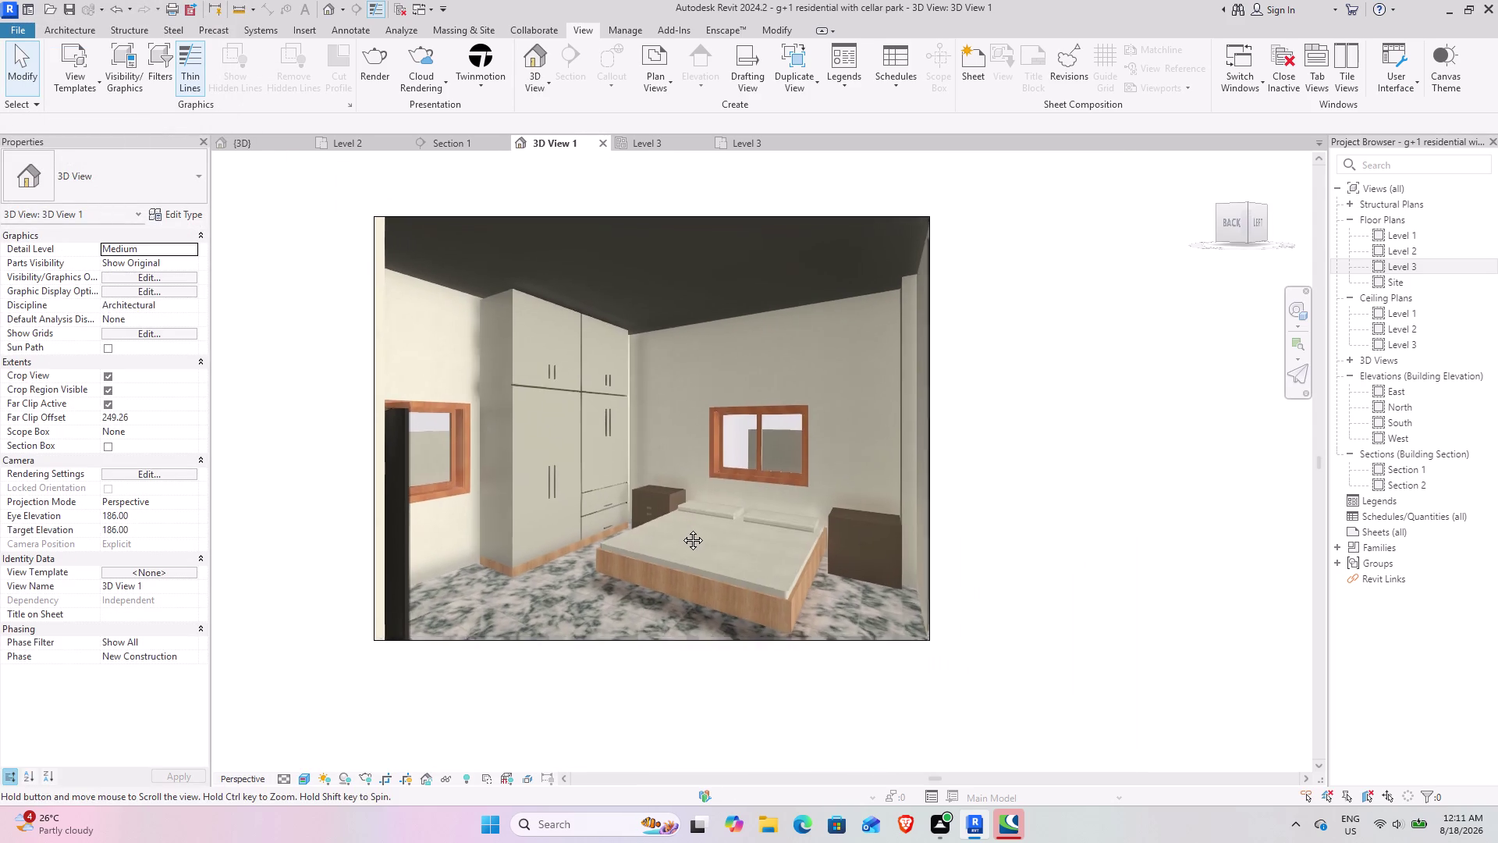
middle_drag(682, 528, 664, 533)
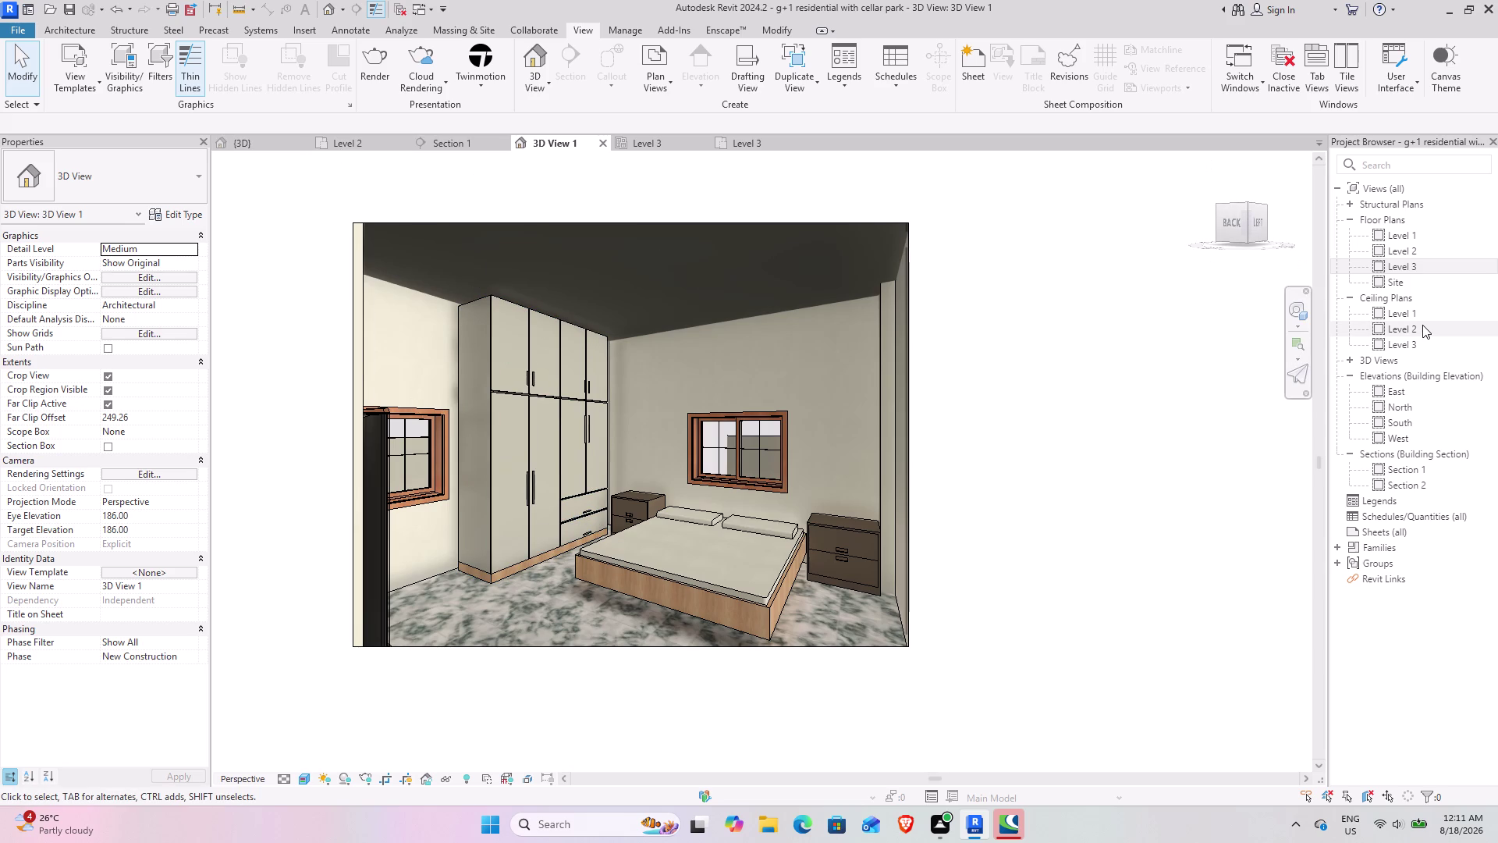
double_click(1400, 331)
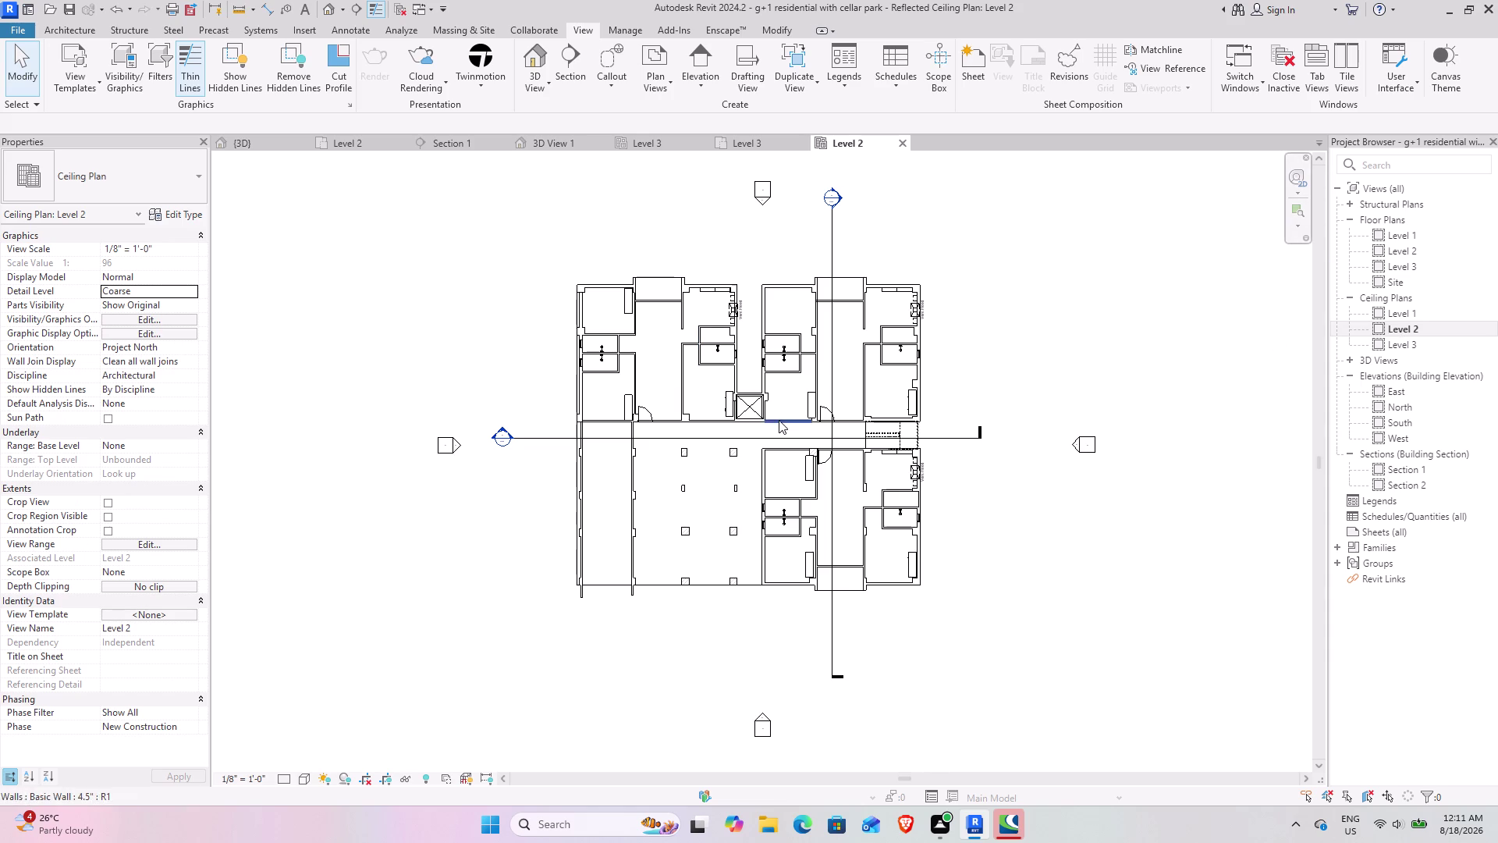
Zoom and pan the Level 2 ceiling plan onto the apartments beside the elevator shaft.
scroll(up, 3)
scroll(up, 3)
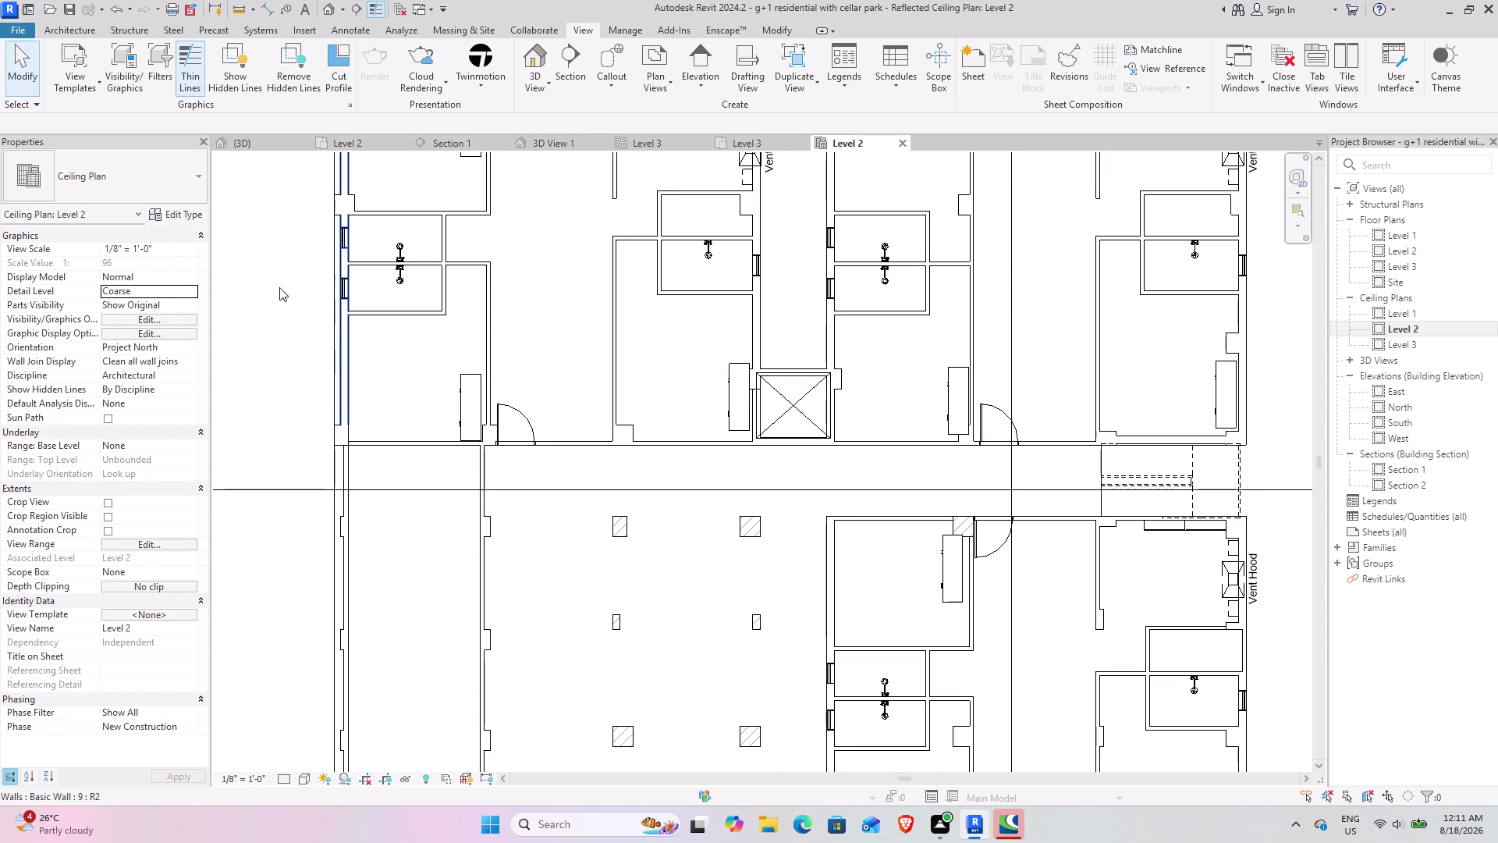
middle_drag(1220, 439, 1028, 531)
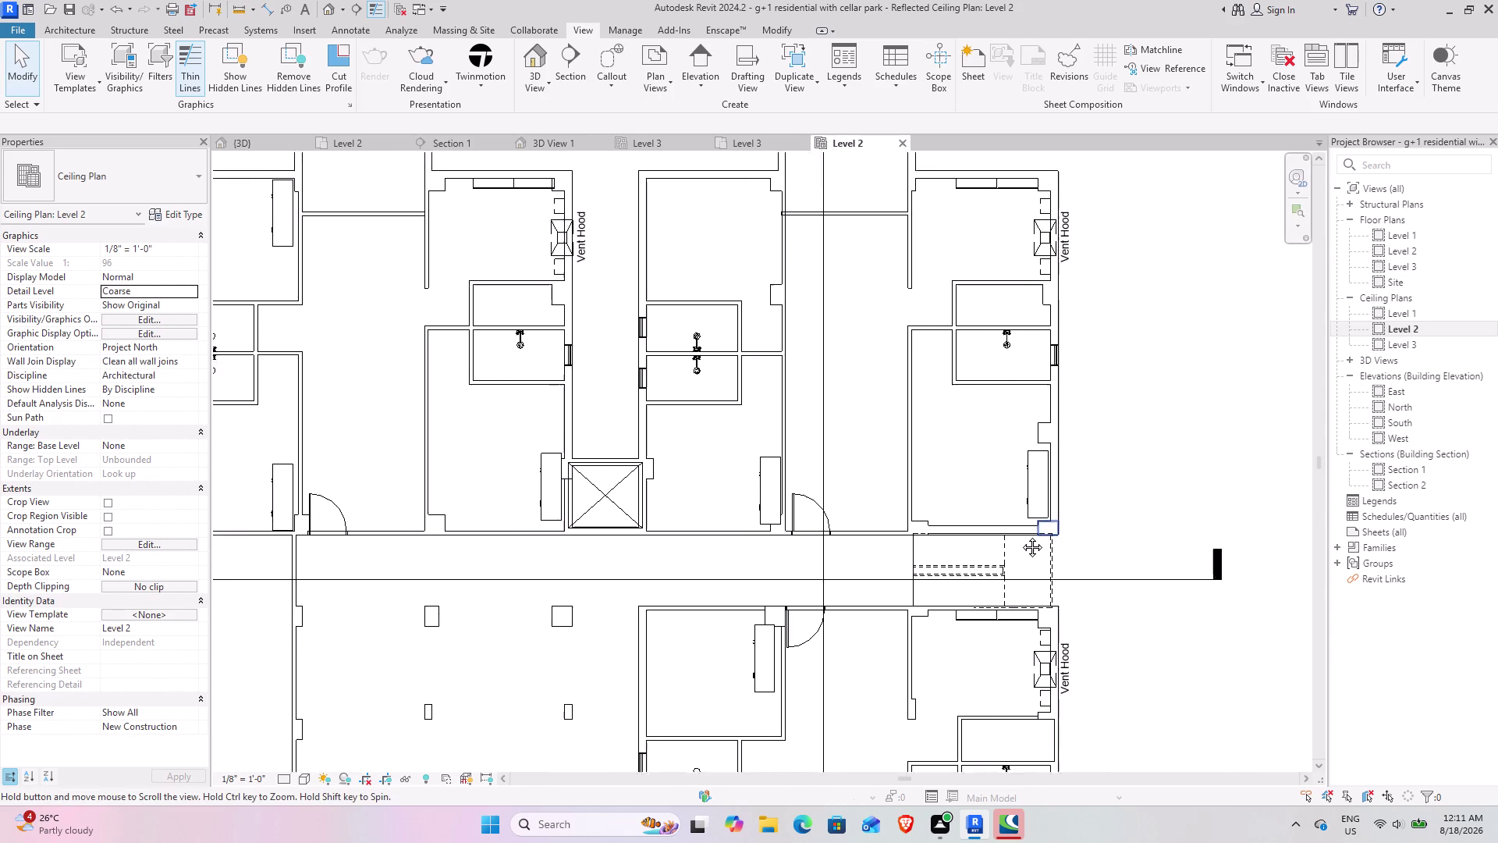
middle_drag(1027, 530, 1008, 542)
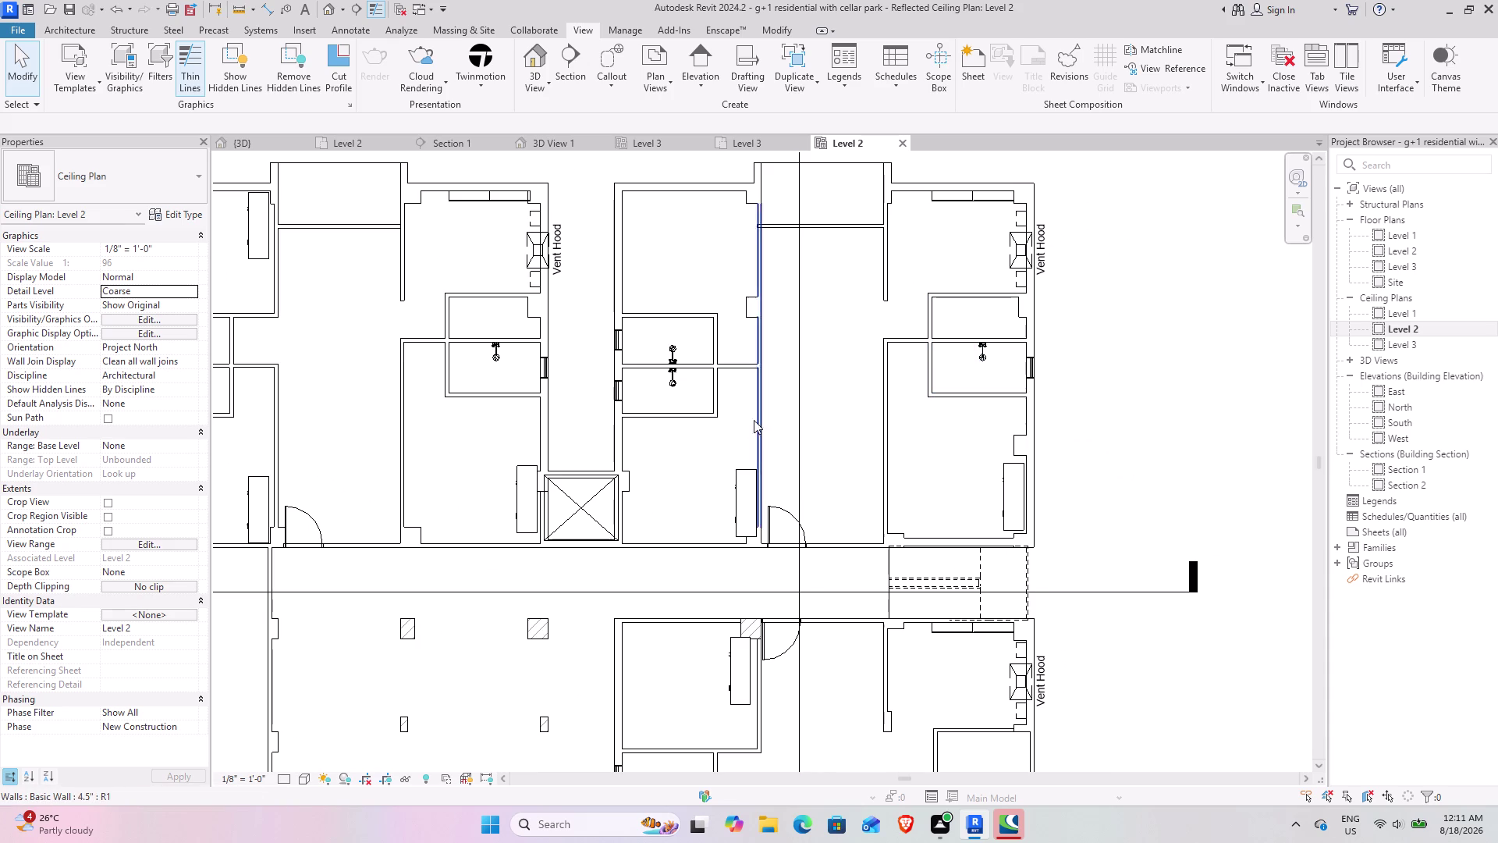
middle_drag(895, 345, 809, 416)
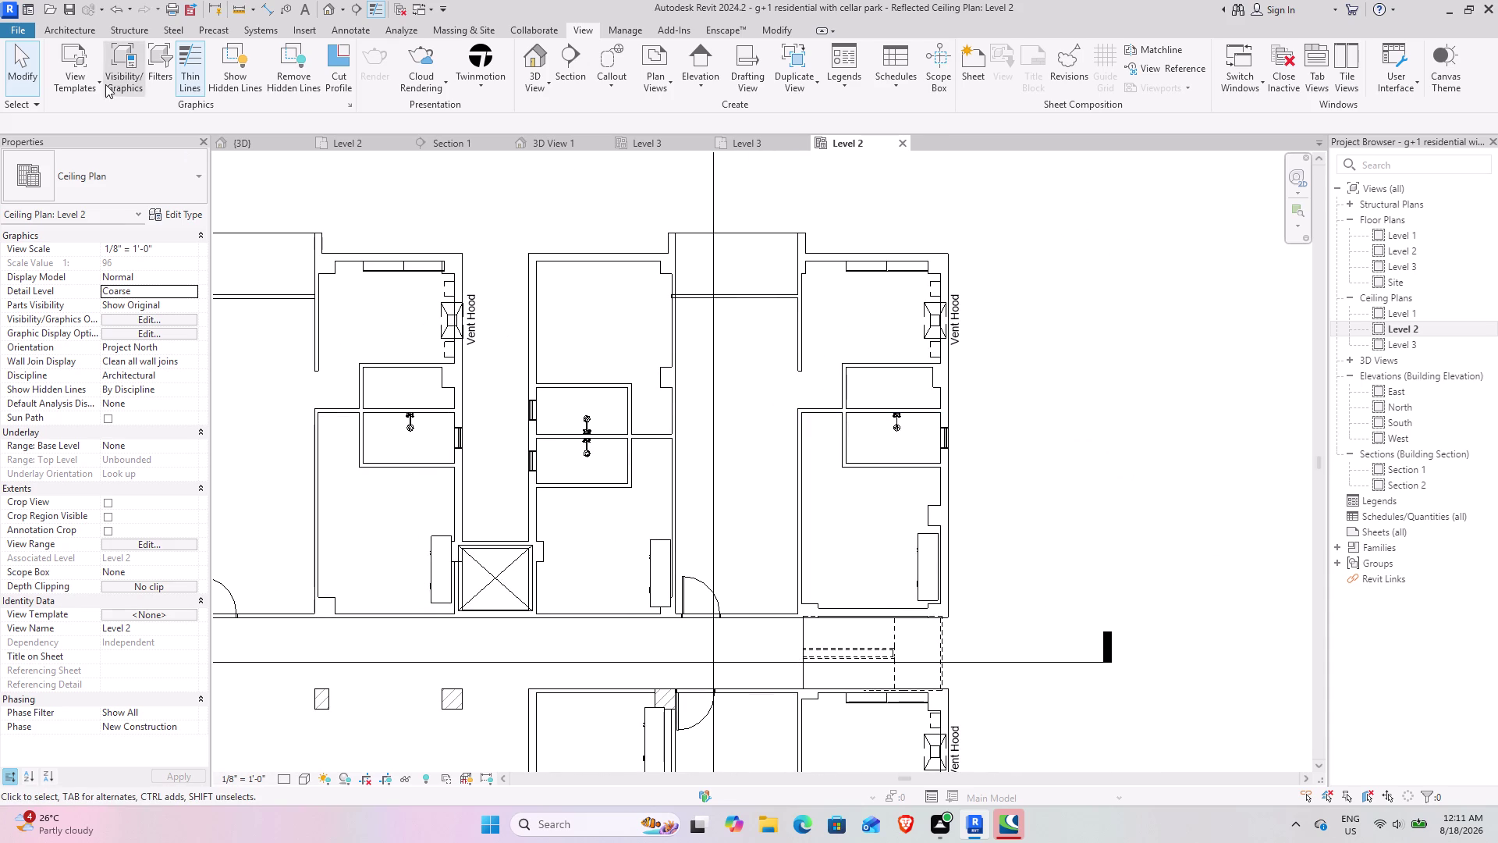
click(88, 34)
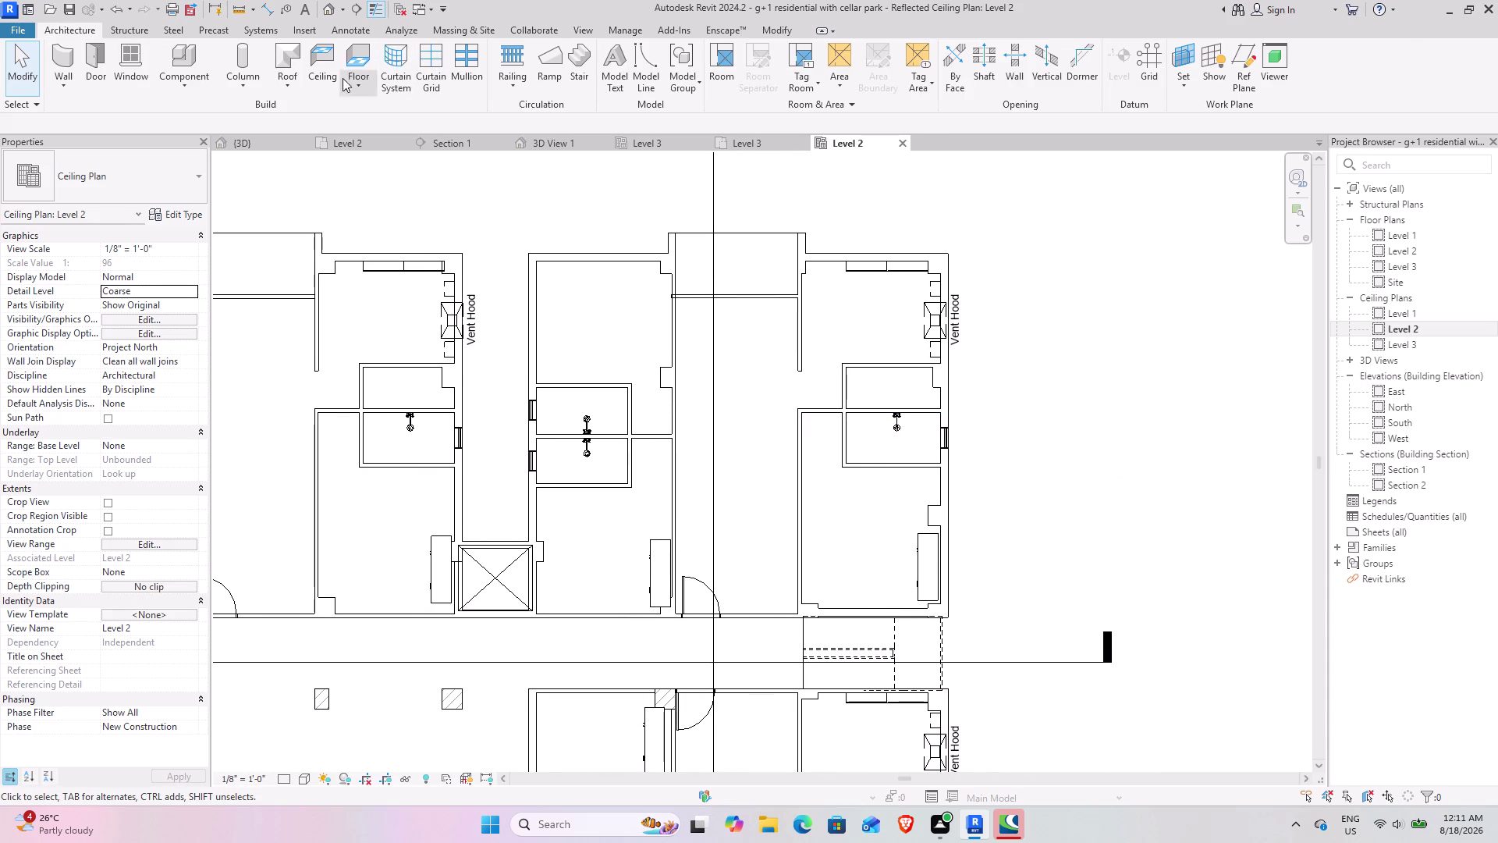
Start a ceiling with Height Offset From Level 108 and choose Sketch Ceiling.
click(322, 67)
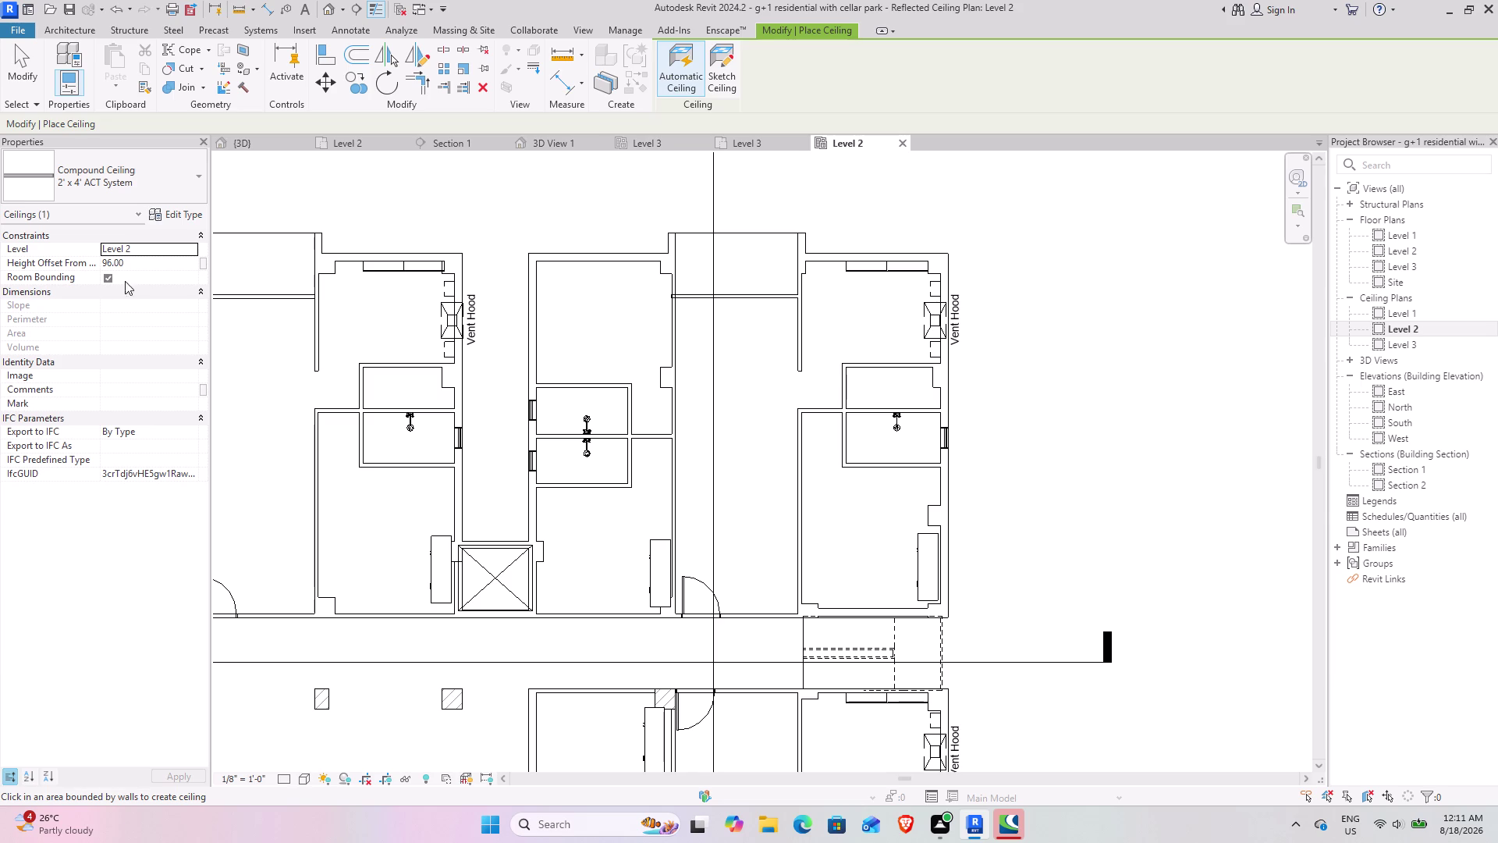
click(164, 264)
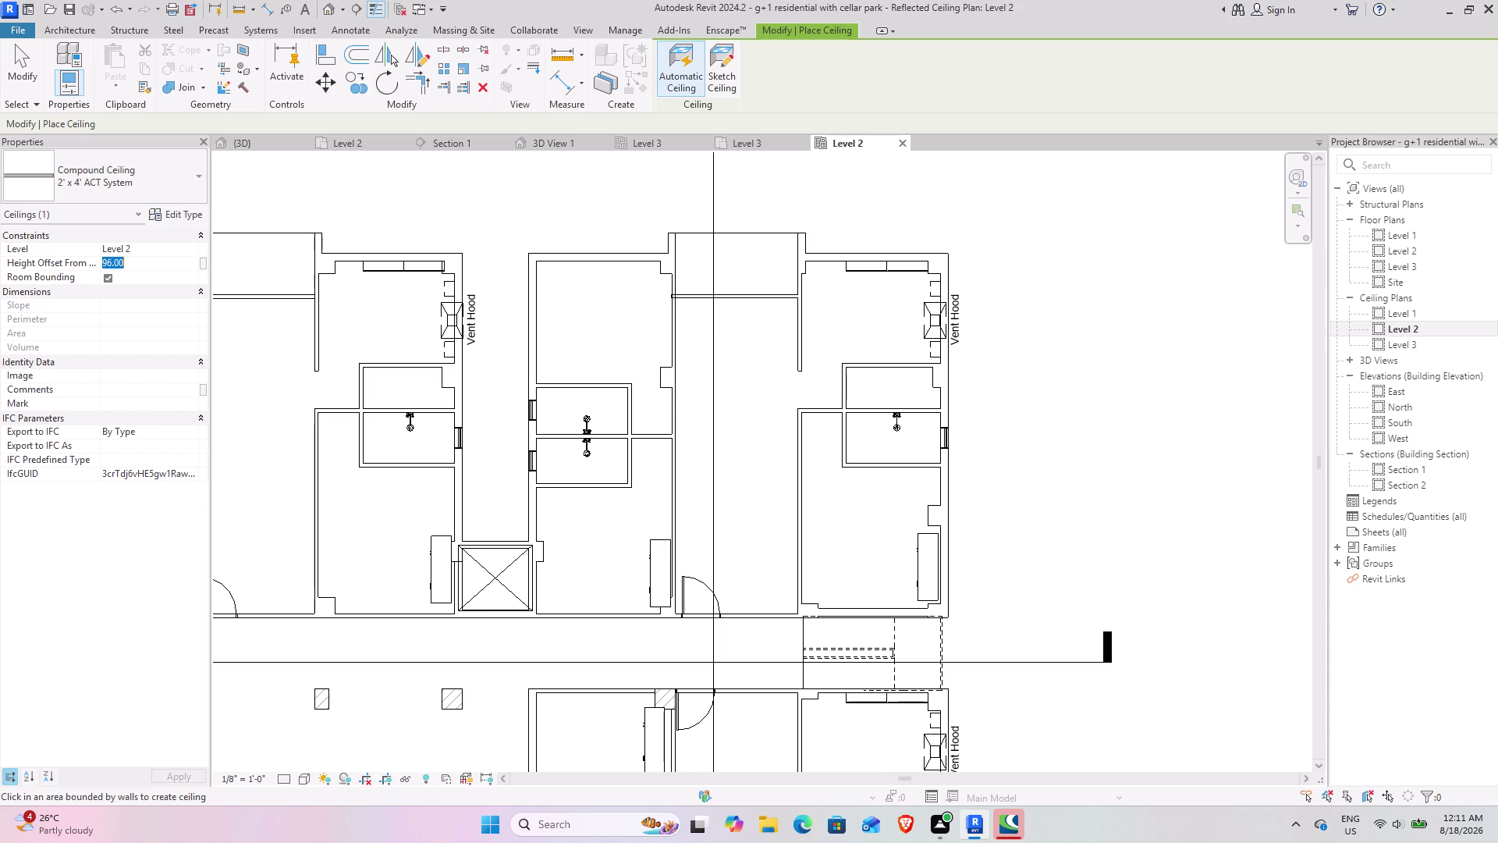
text(108)
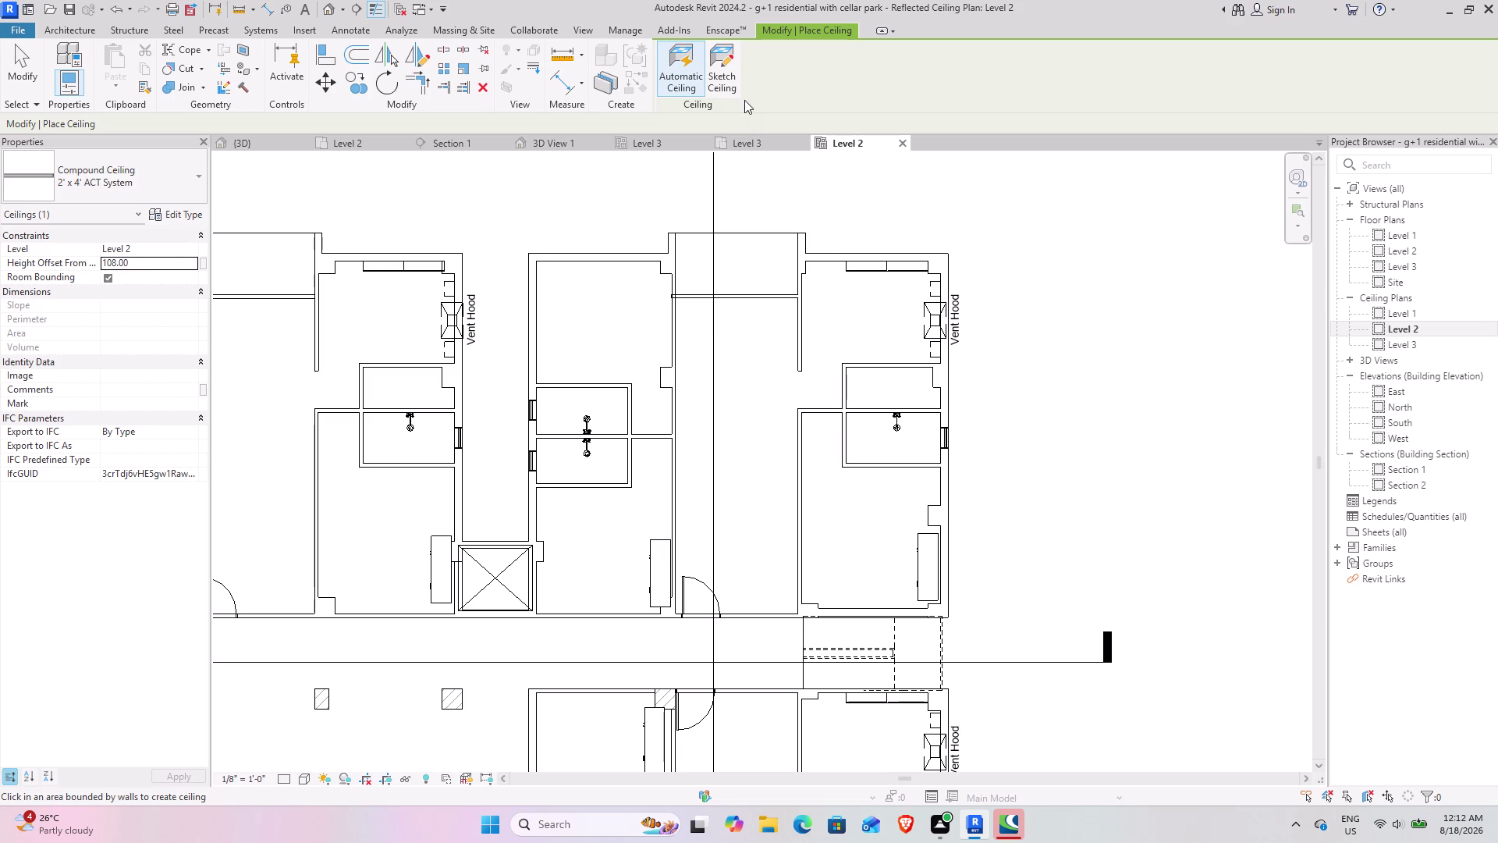
click(731, 76)
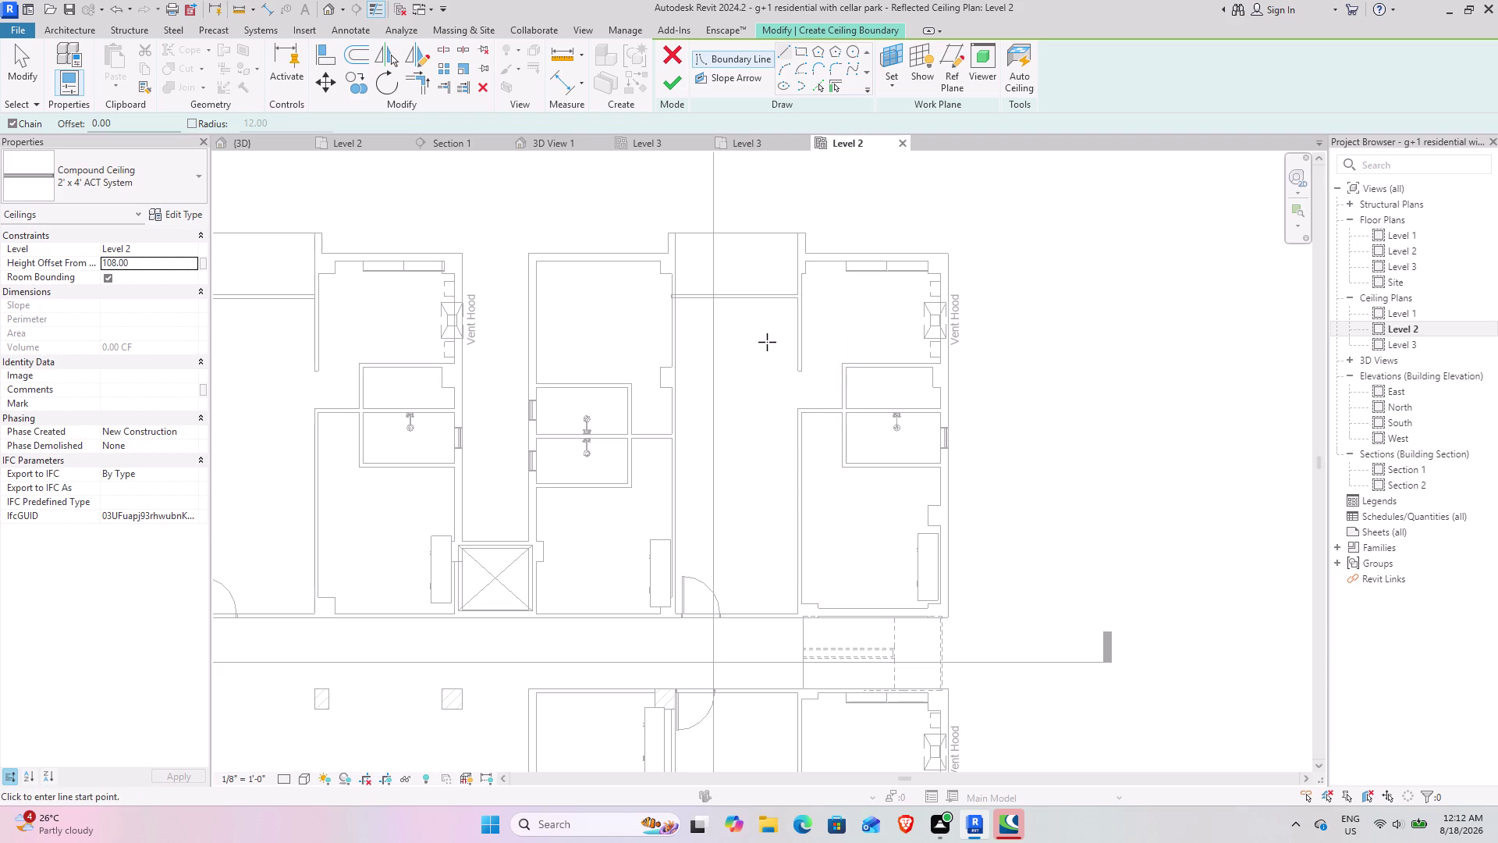
Pick the top wall, vertical walls and wall end as ceiling boundary lines.
scroll(up, 3)
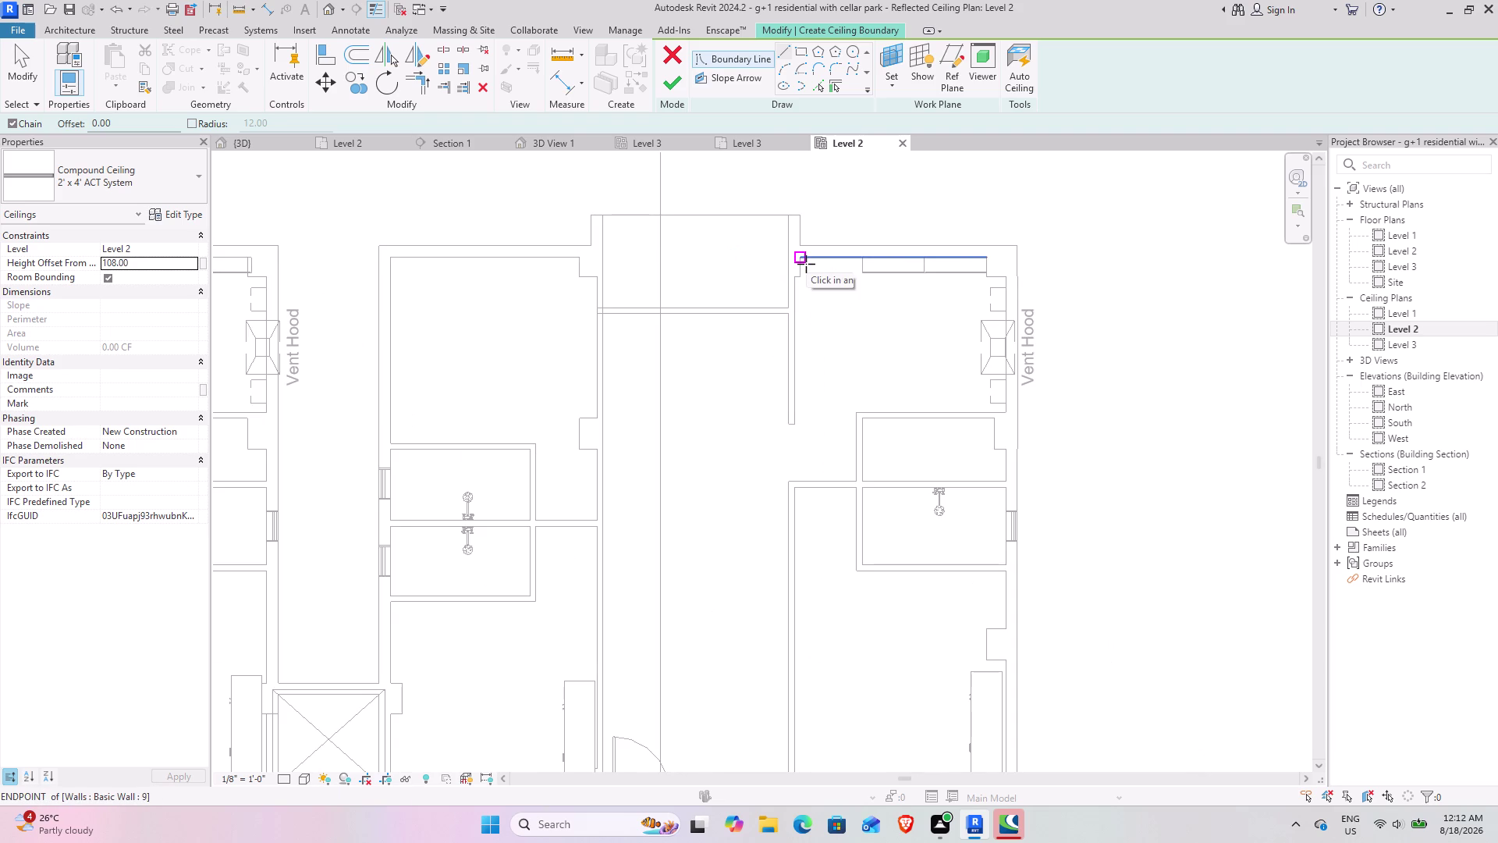
scroll(up, 3)
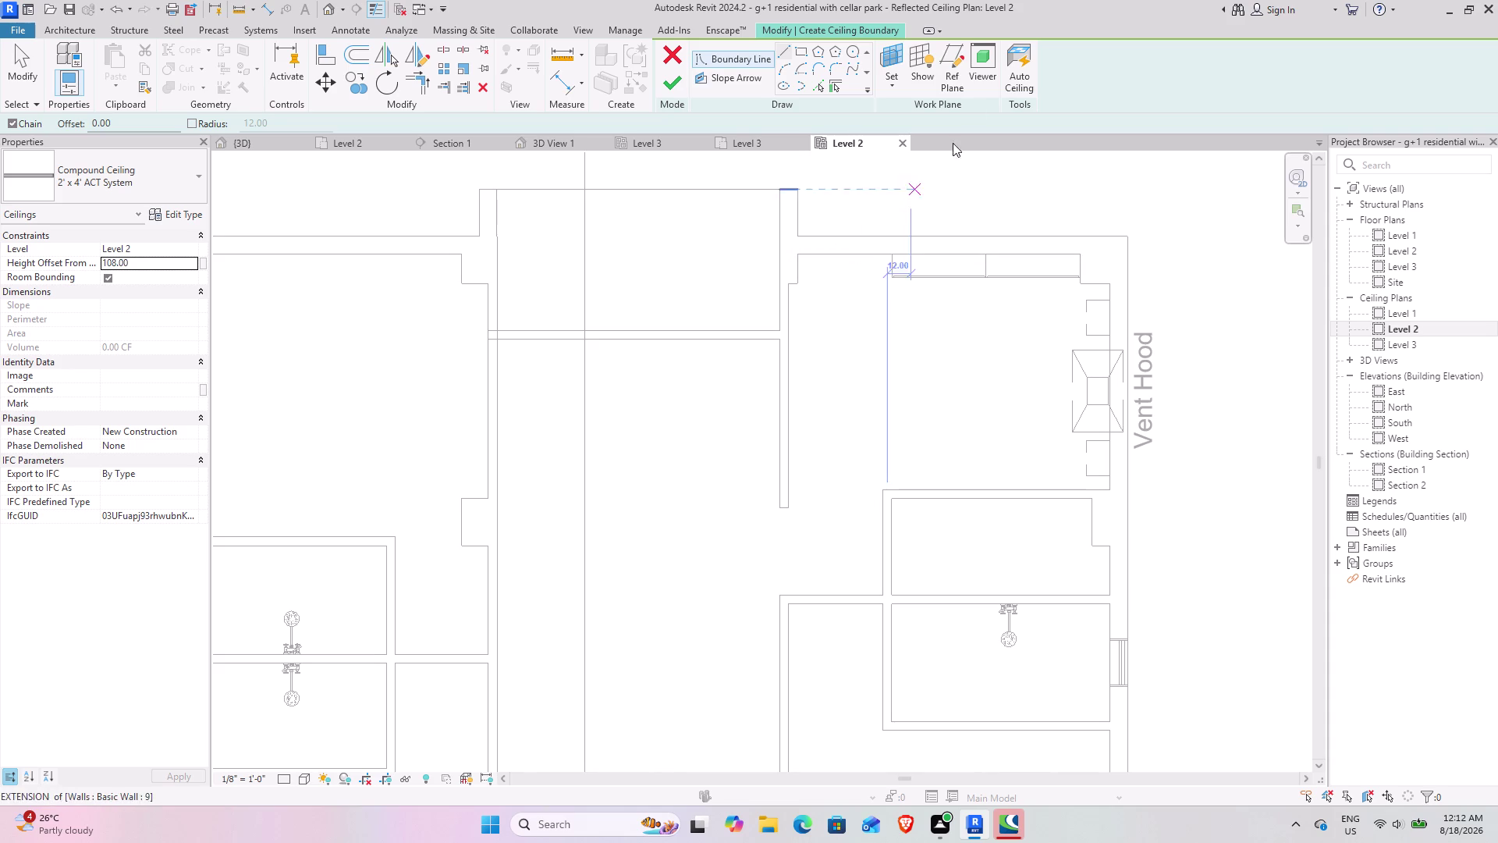
click(821, 87)
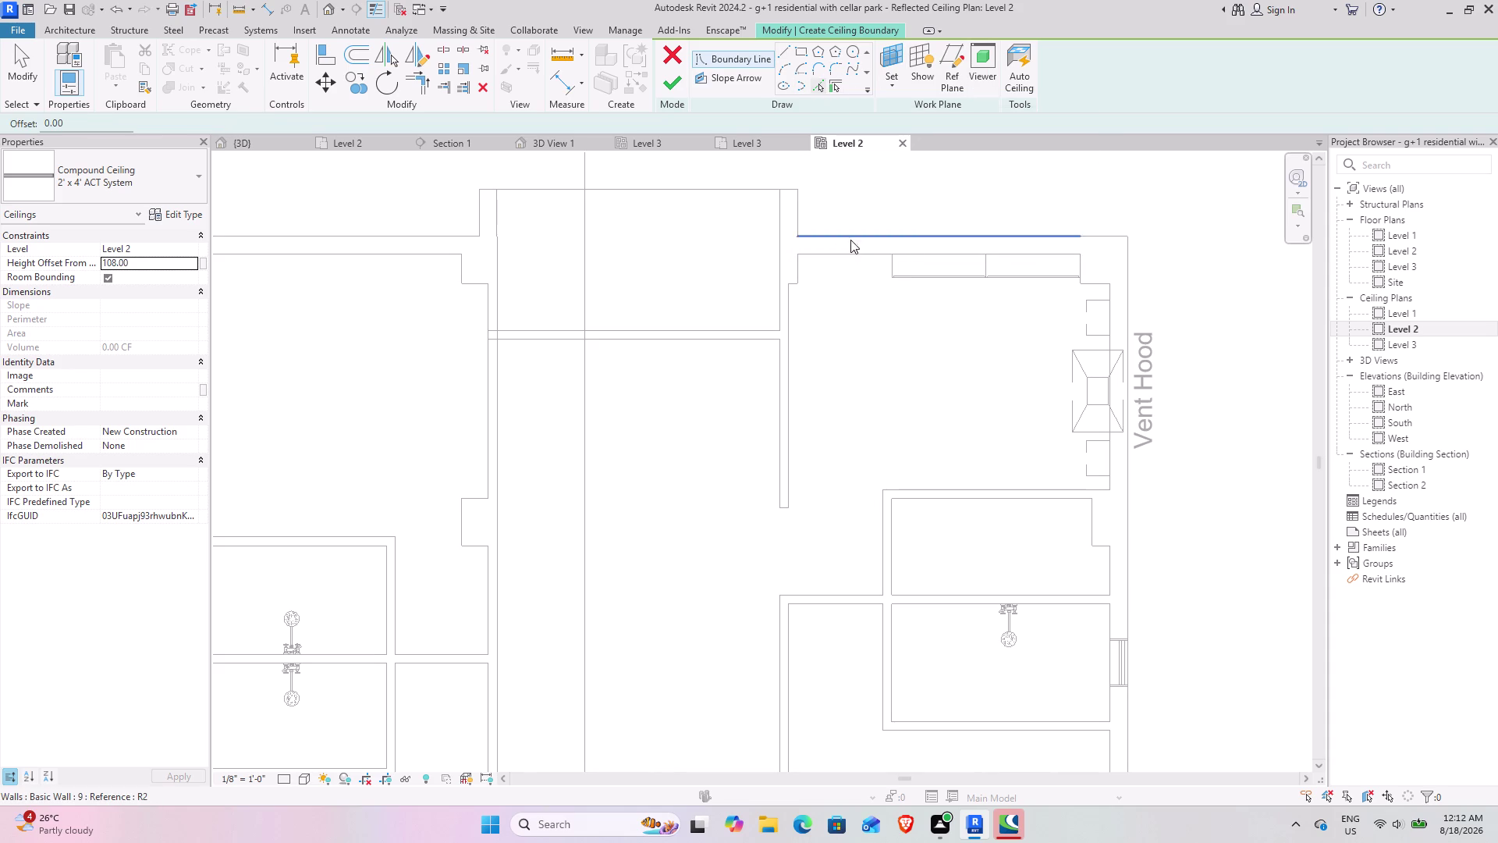
click(847, 254)
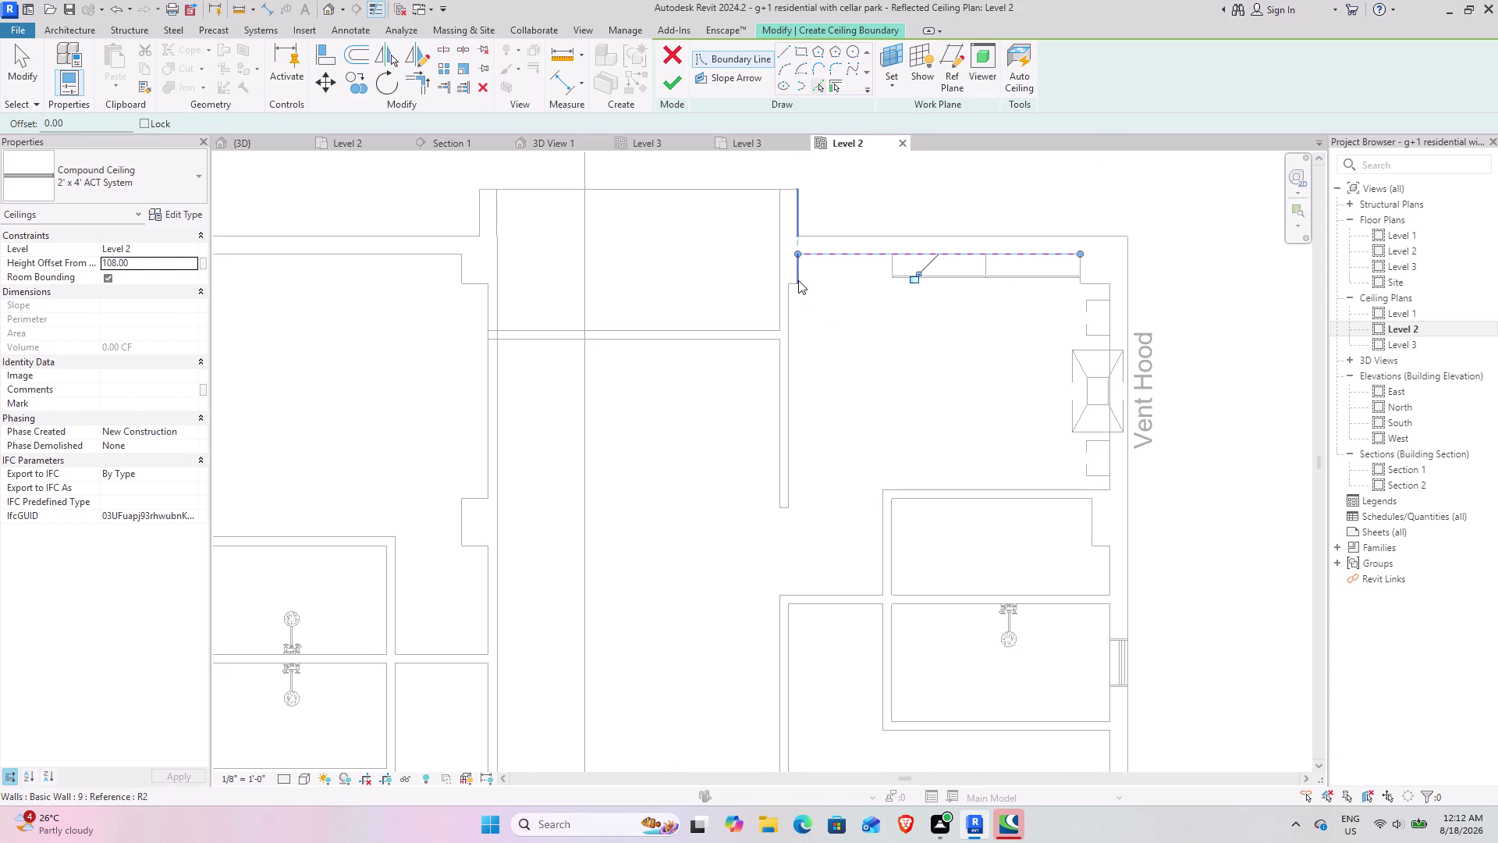
scroll(up, 3)
click(798, 275)
click(787, 297)
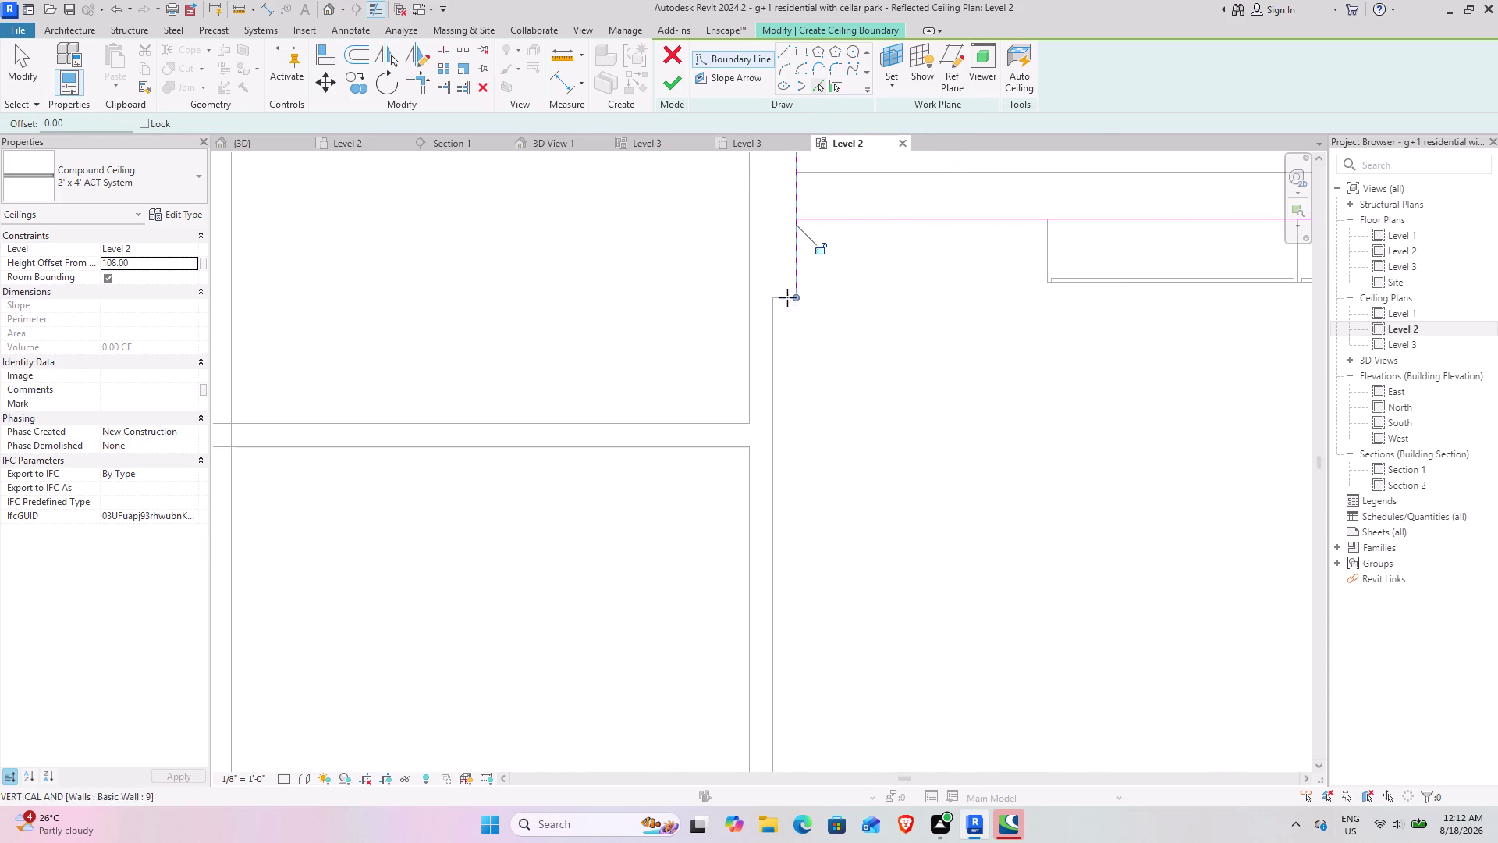
click(772, 471)
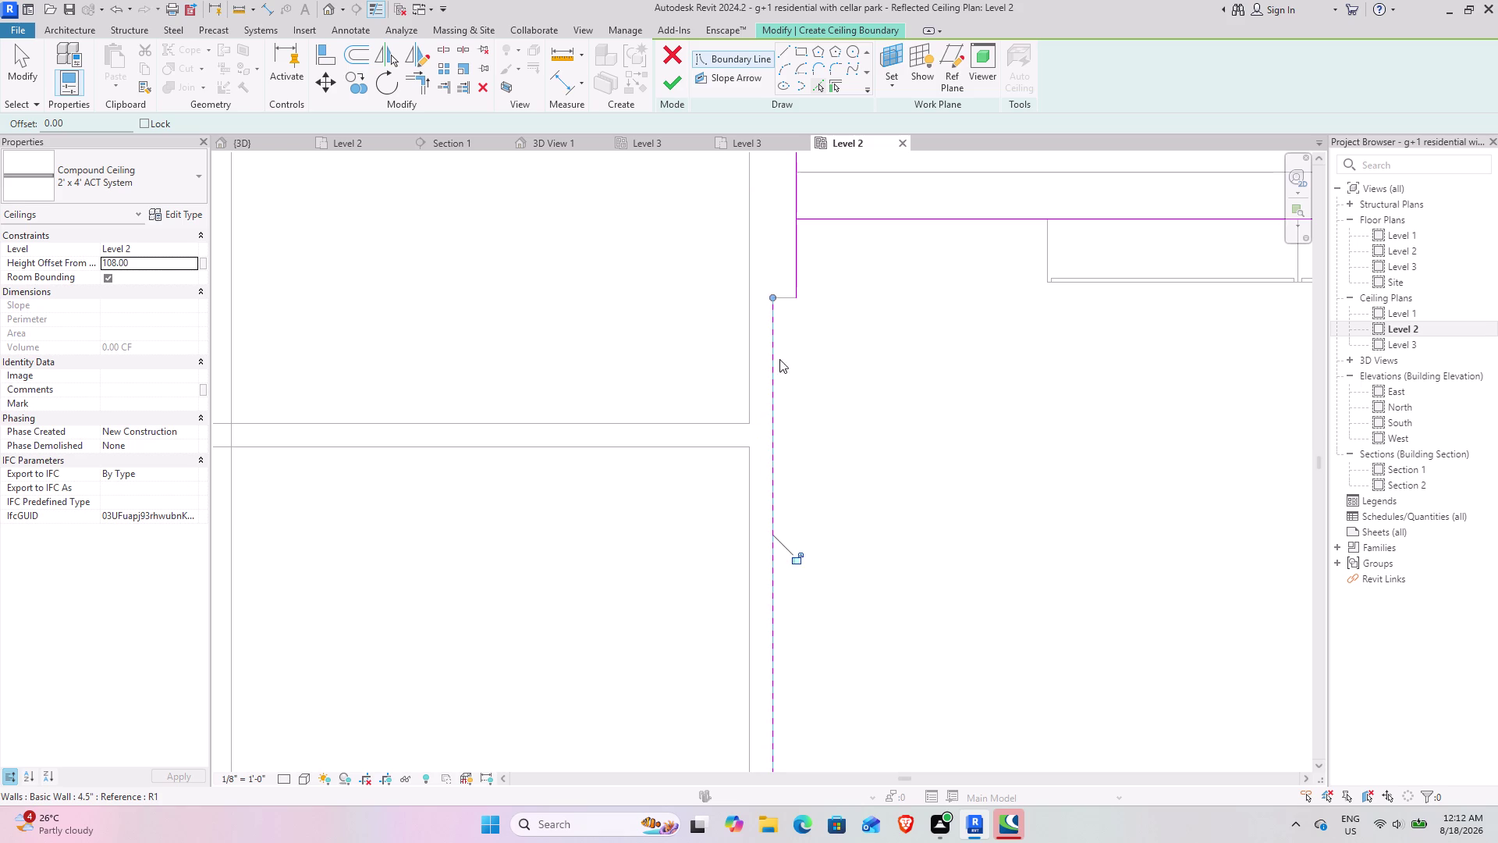
click(788, 298)
scroll(down, 3)
middle_drag(848, 587, 841, 439)
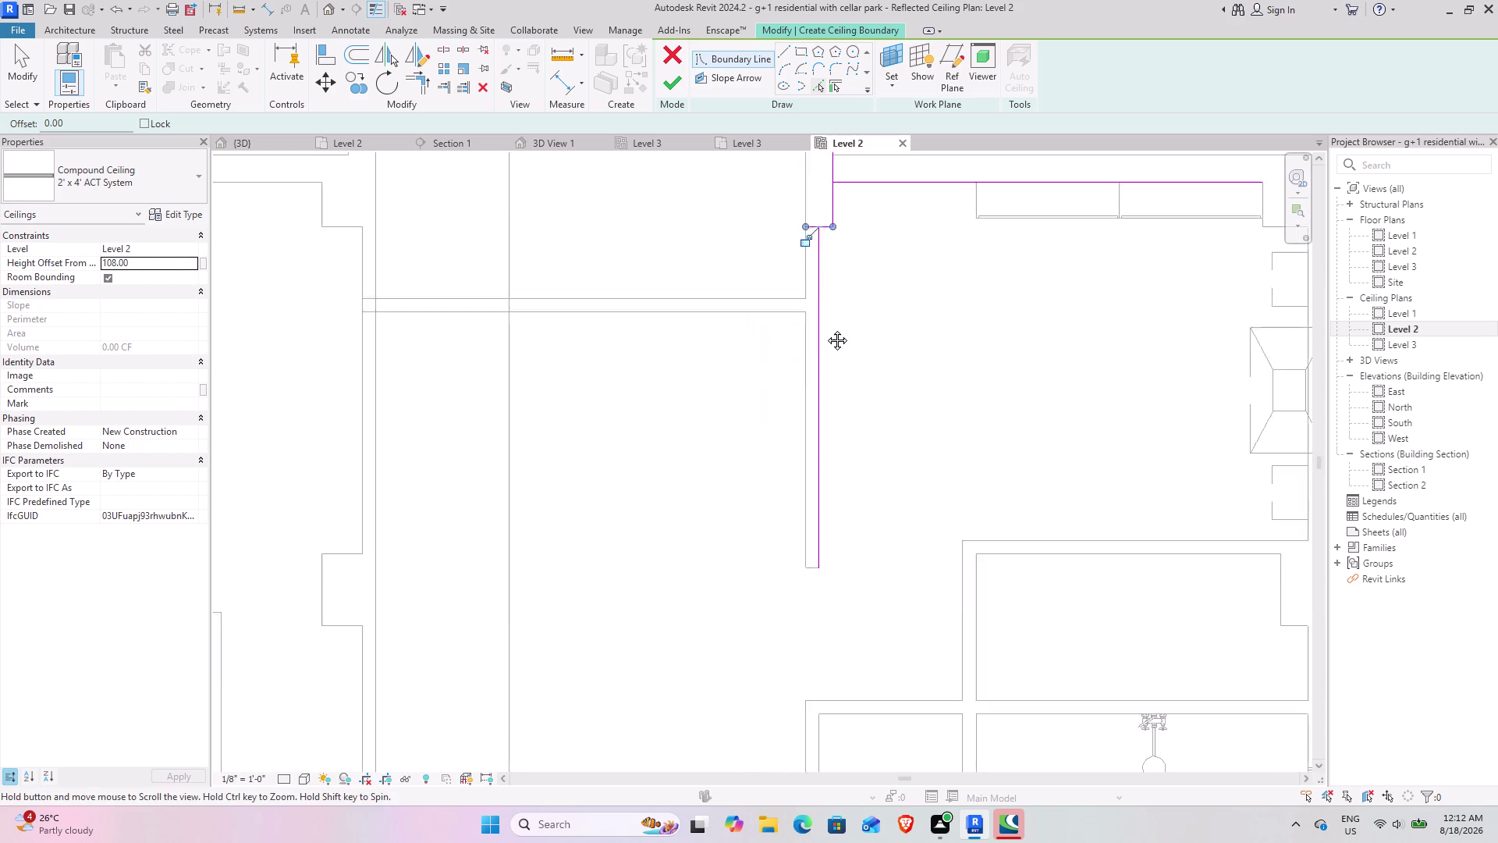
middle_drag(841, 439, 803, 272)
scroll(down, 3)
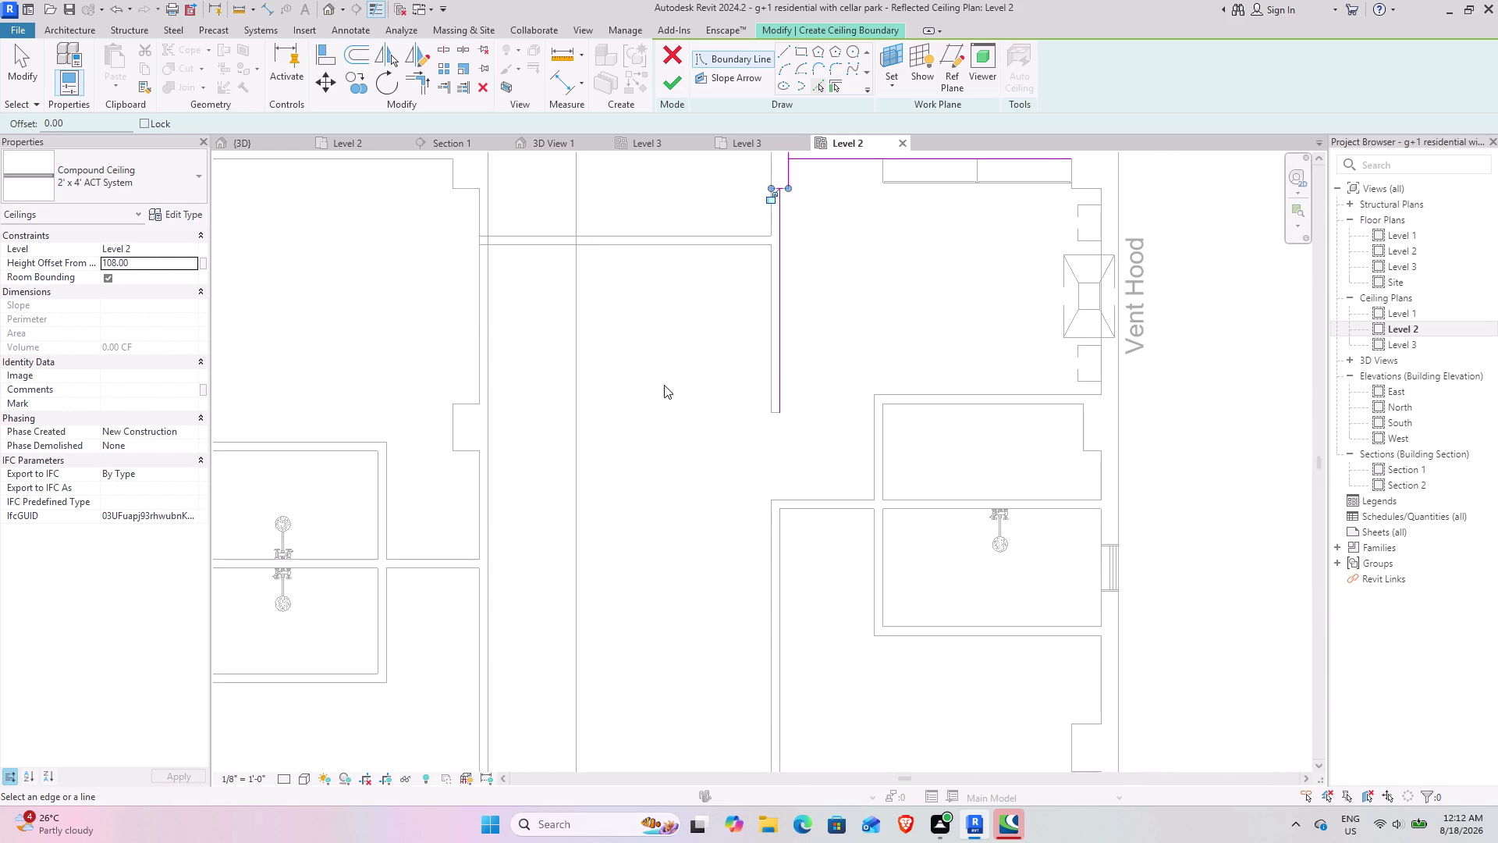
middle_drag(661, 386, 679, 456)
scroll(up, 3)
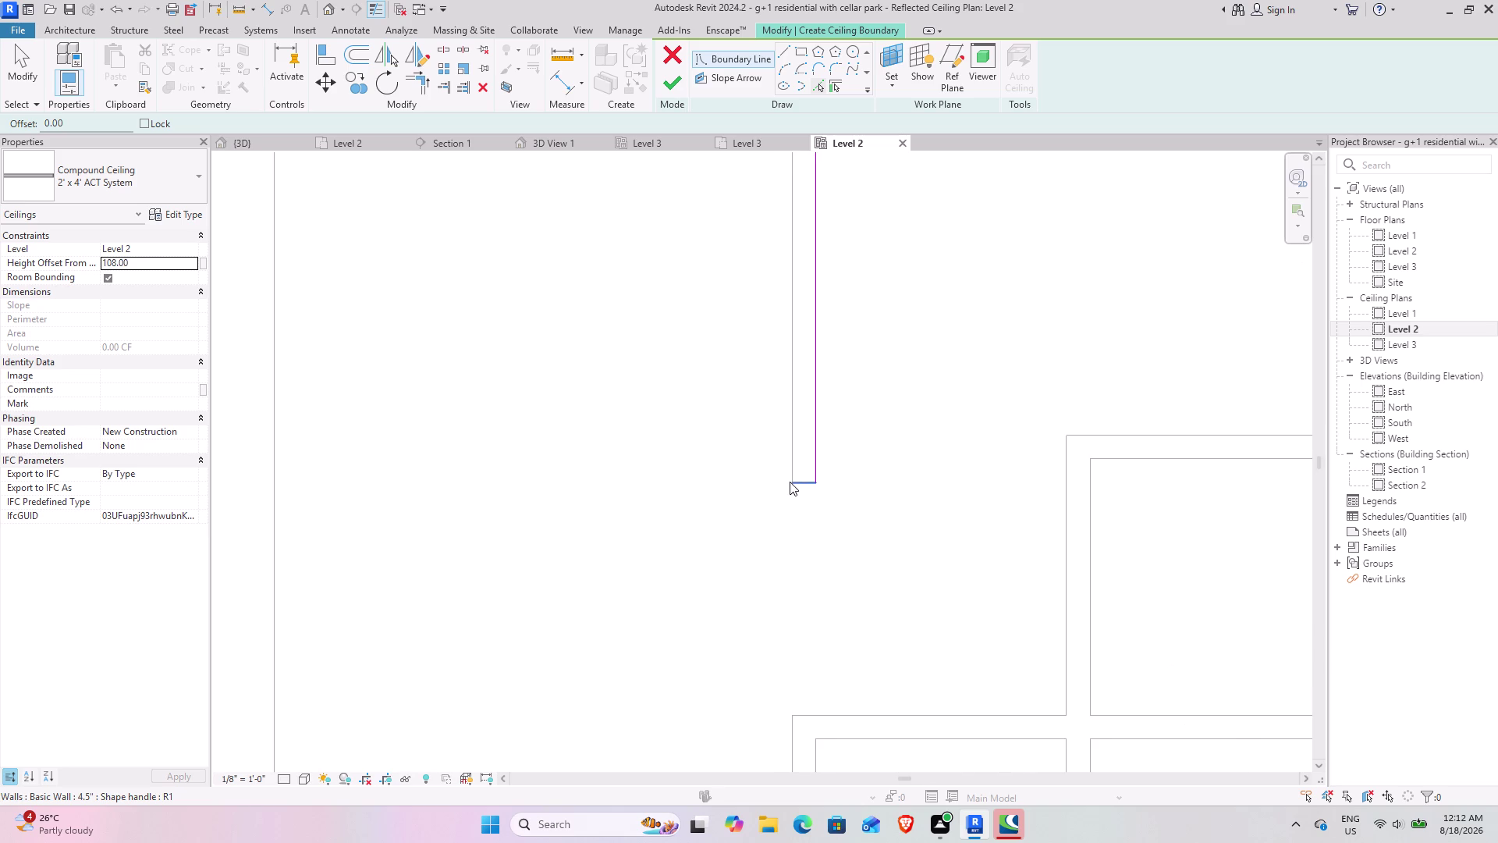
click(799, 485)
click(785, 444)
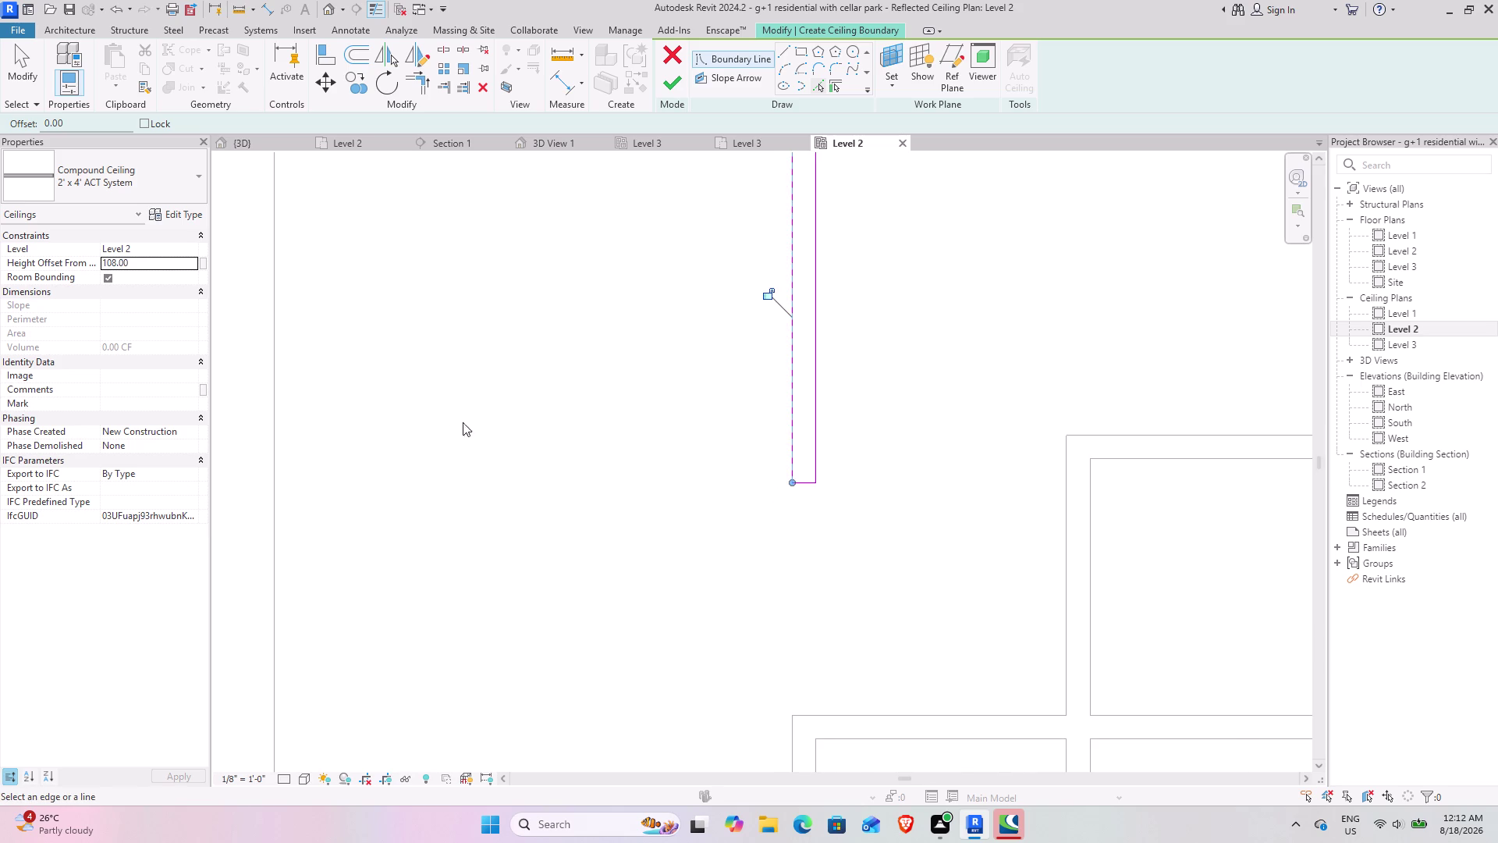
Pick the room's horizontal, left, bottom and interior walls plus the column edge as boundaries.
scroll(down, 3)
middle_drag(482, 387, 623, 568)
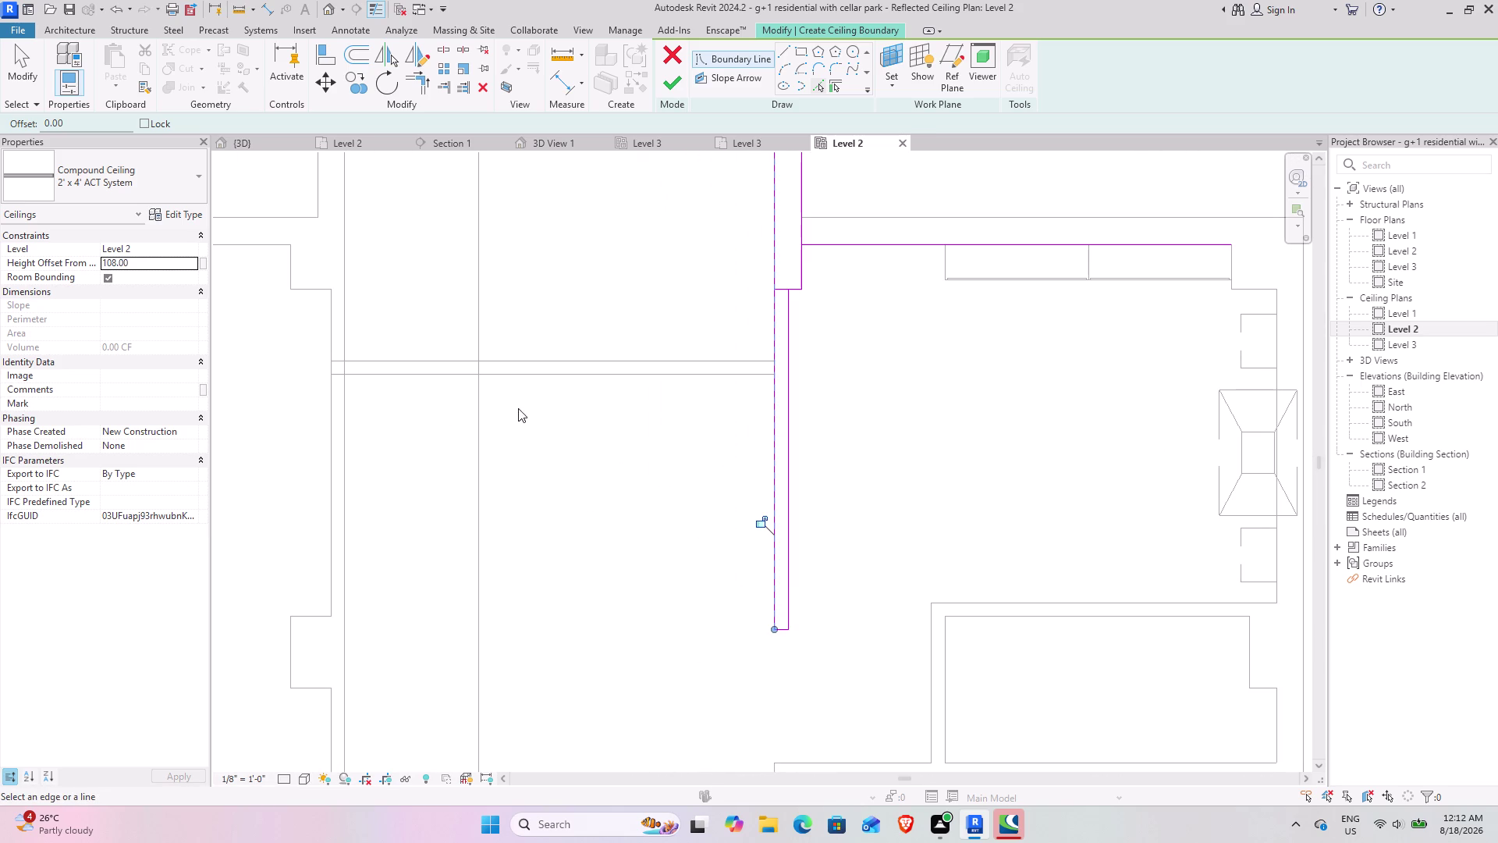
scroll(down, 3)
click(568, 406)
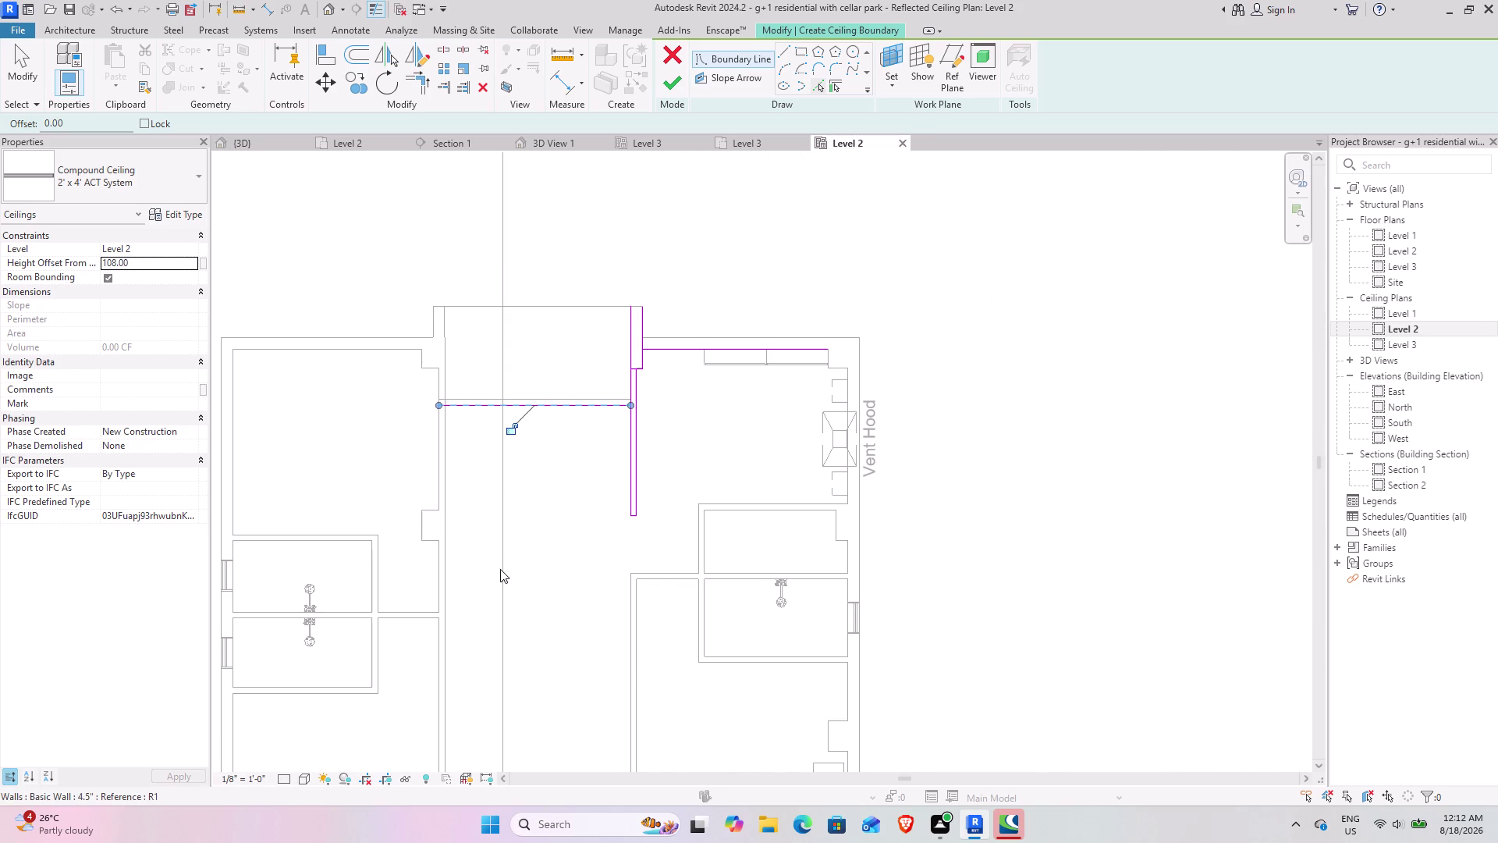
middle_drag(497, 569, 583, 337)
click(531, 378)
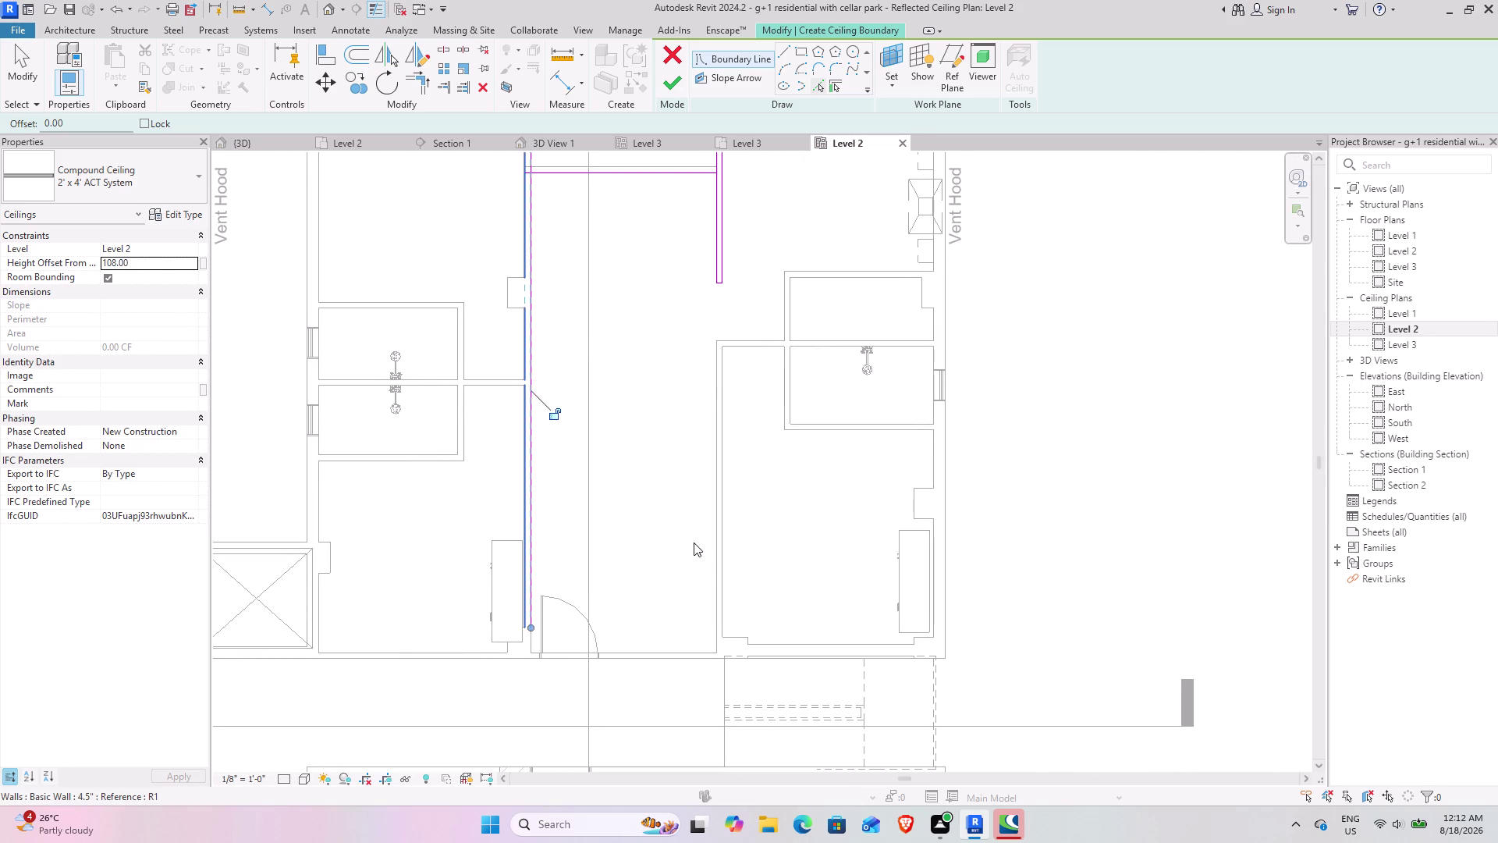
middle_drag(683, 529, 671, 433)
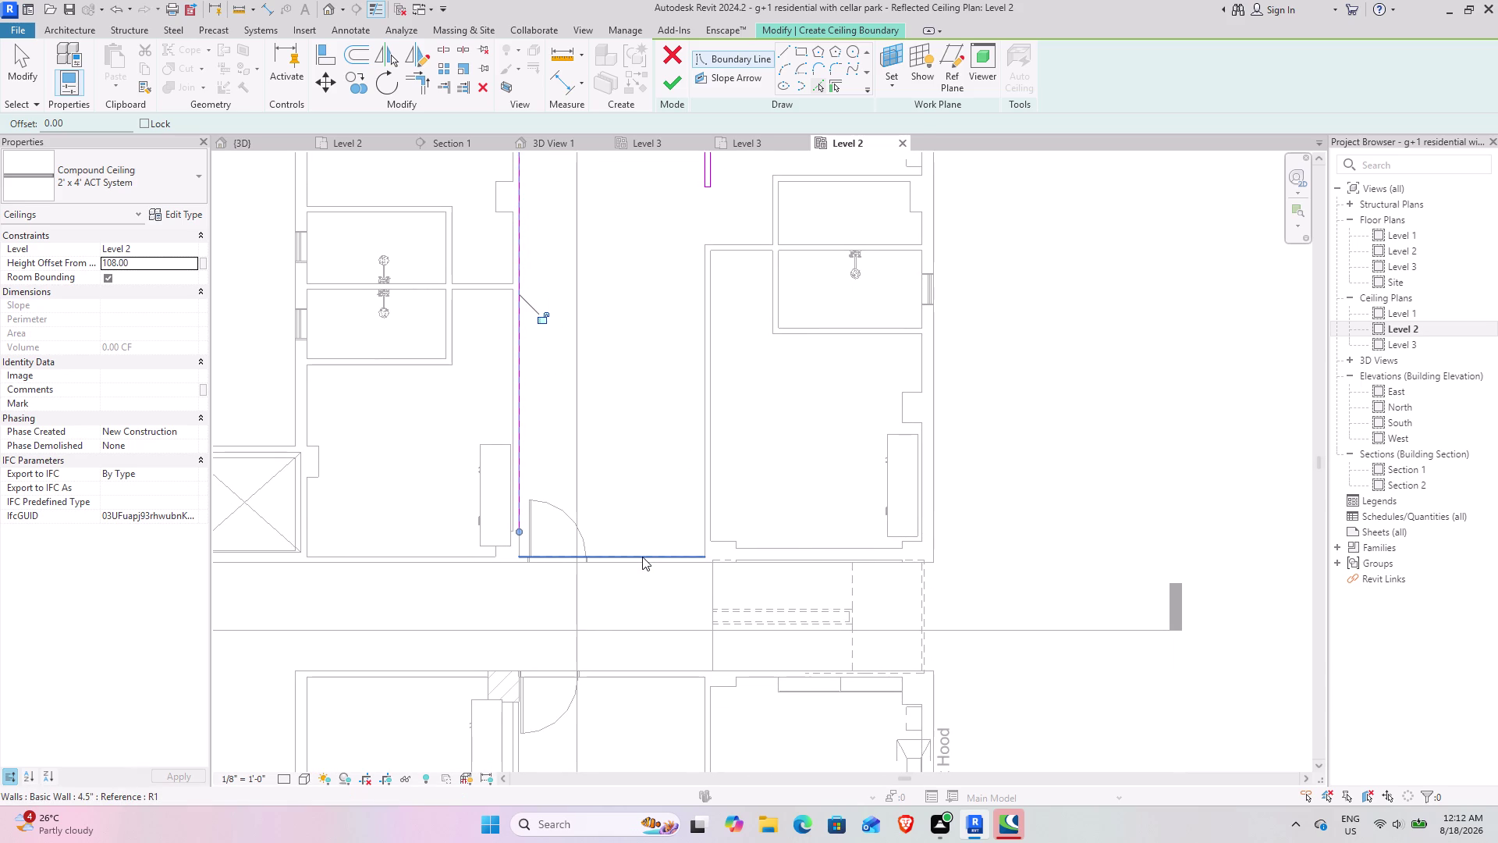
click(642, 557)
click(702, 508)
middle_drag(729, 356, 688, 610)
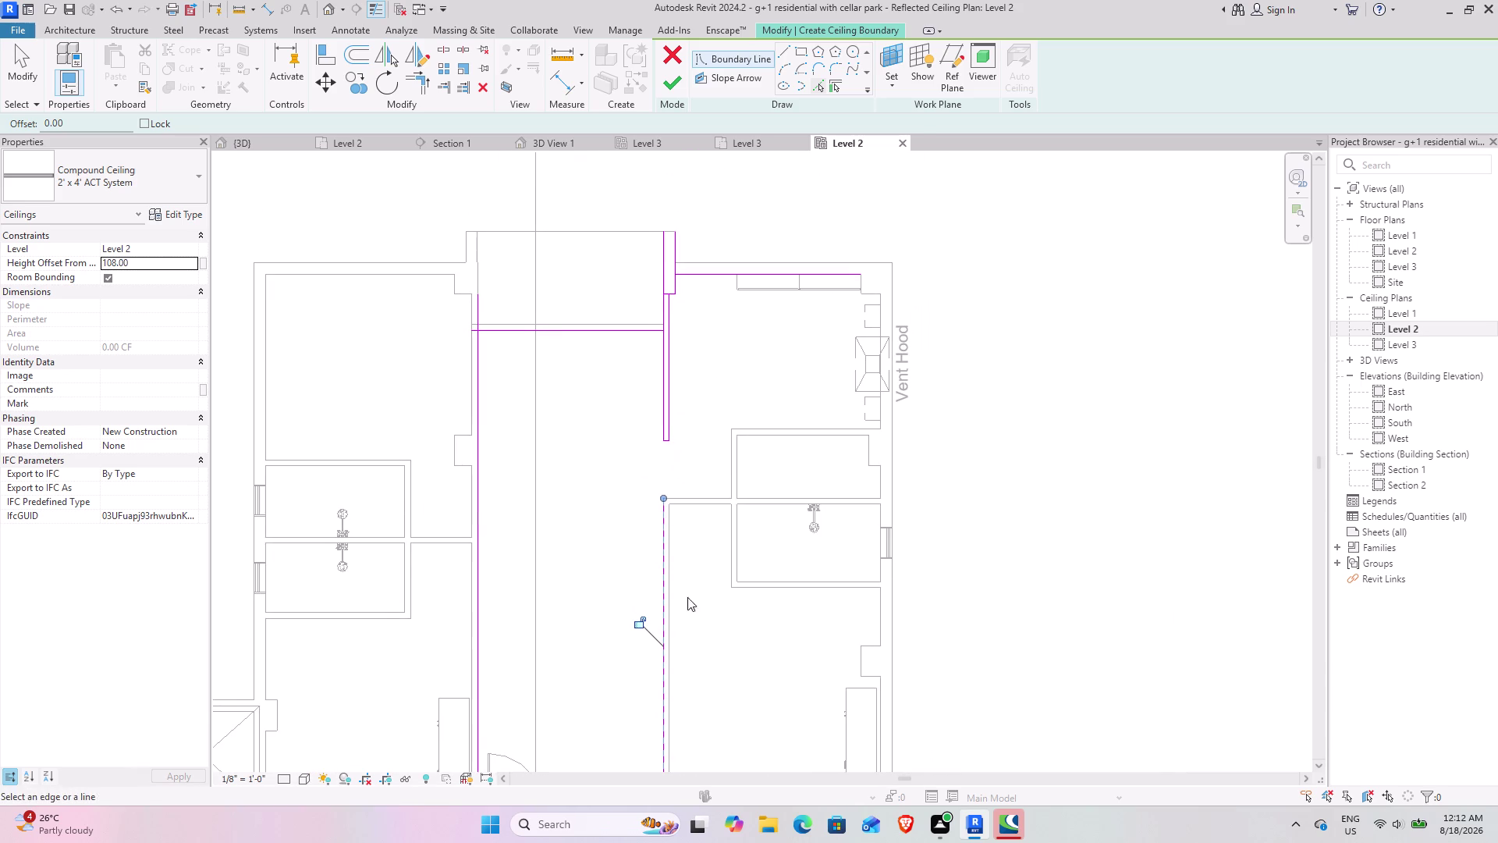
click(706, 494)
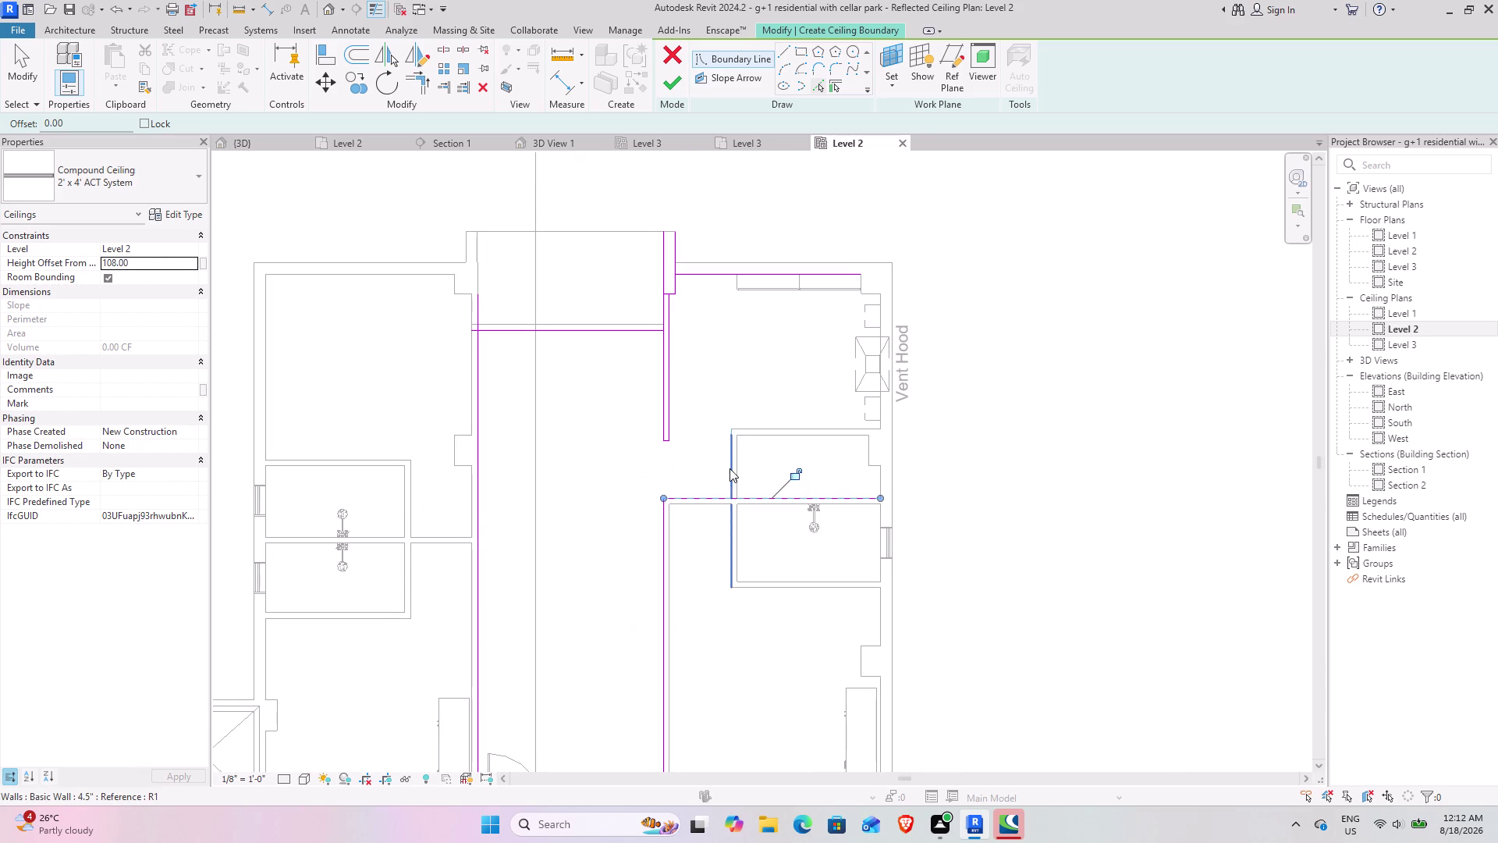
click(730, 468)
click(763, 423)
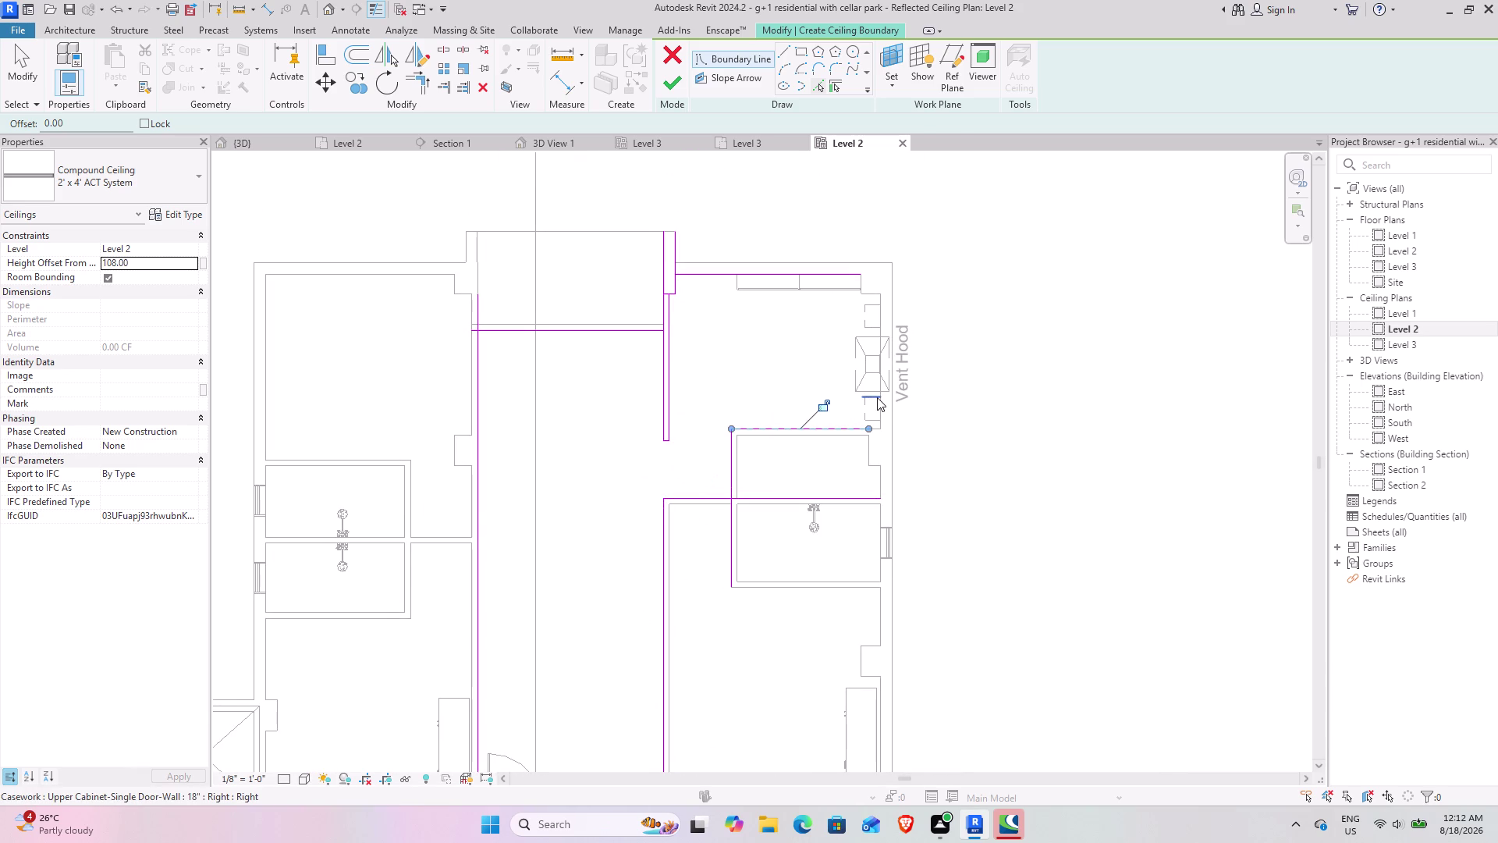
scroll(up, 3)
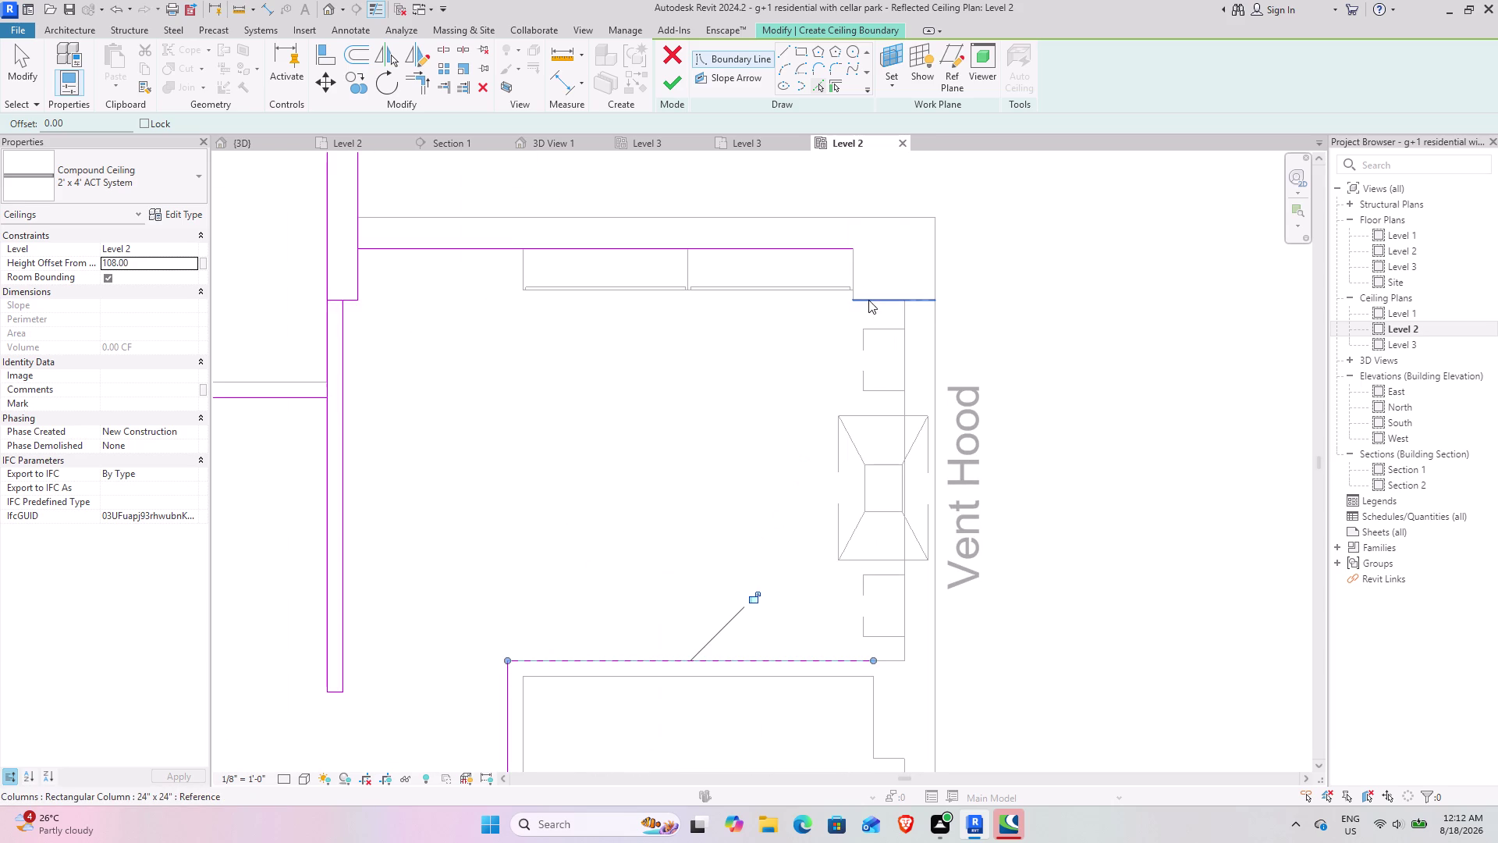
click(876, 299)
click(858, 272)
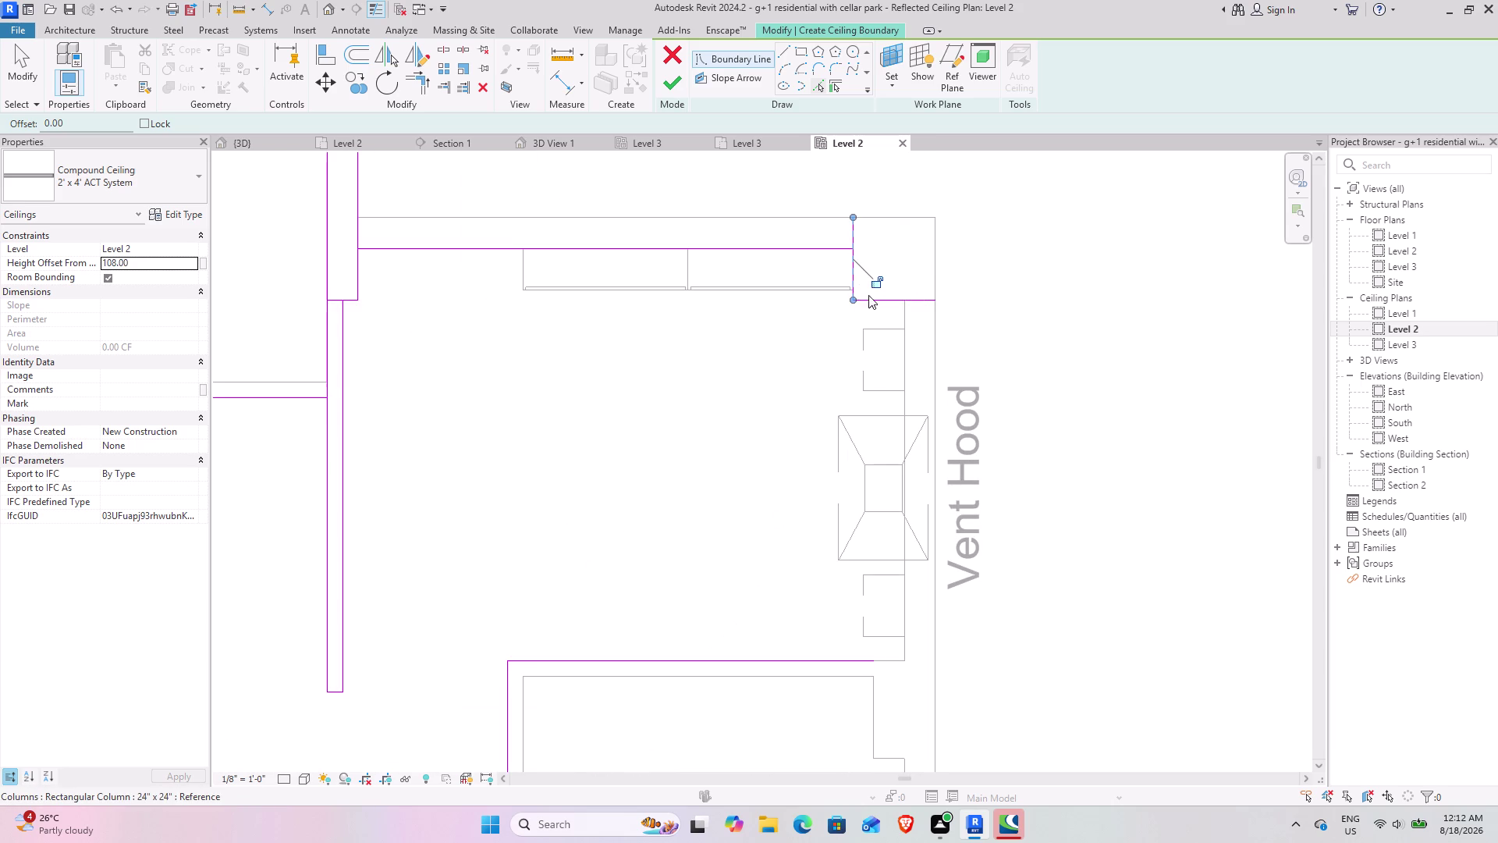
click(902, 407)
Add boundary lines along the lower room's bottom, right and shaft-side walls, then stop picking.
scroll(down, 3)
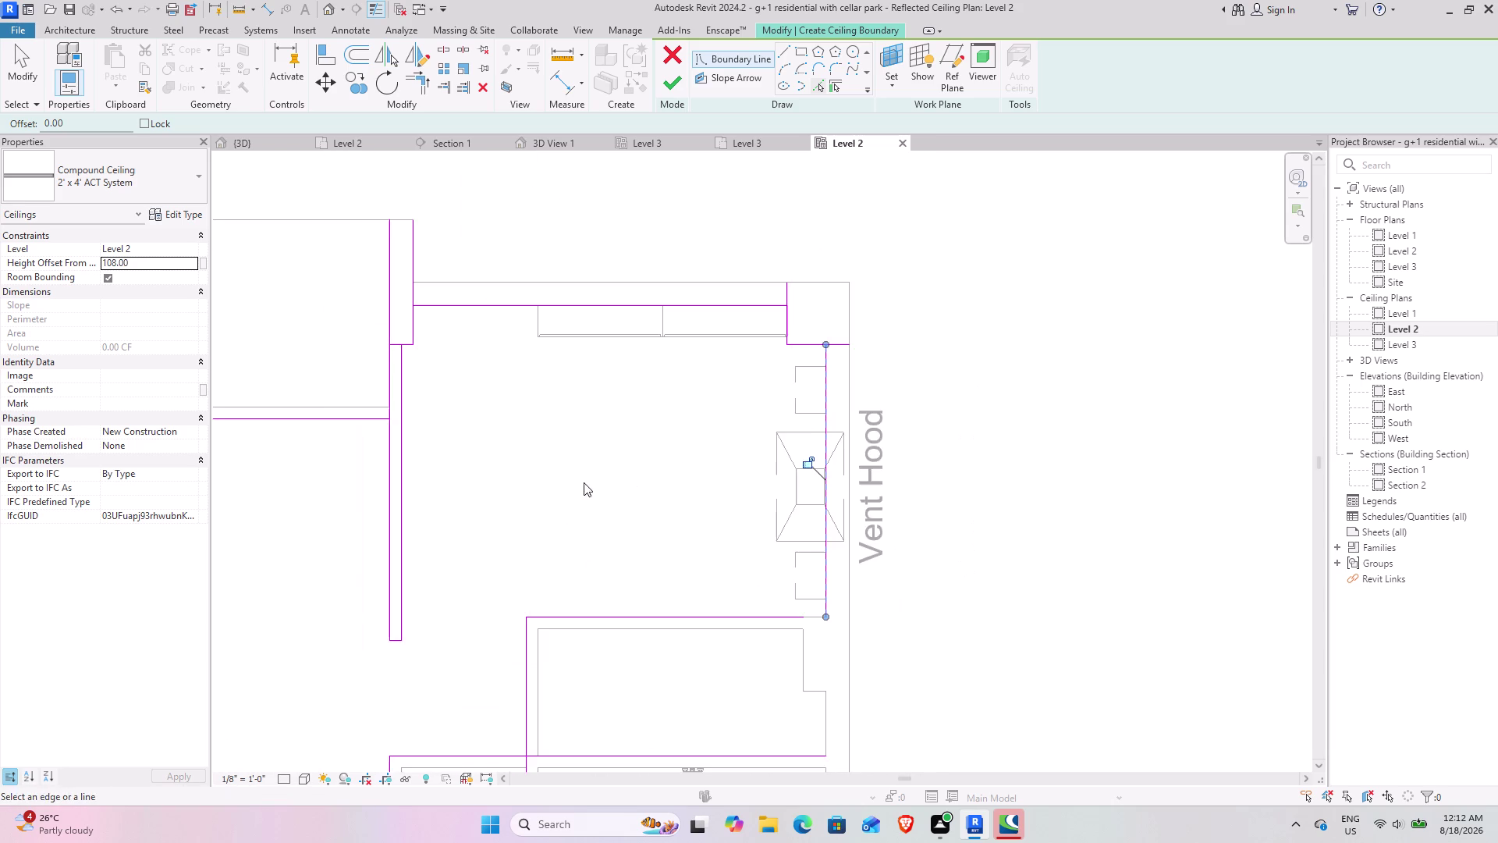
scroll(down, 3)
middle_drag(496, 490, 884, 416)
scroll(down, 3)
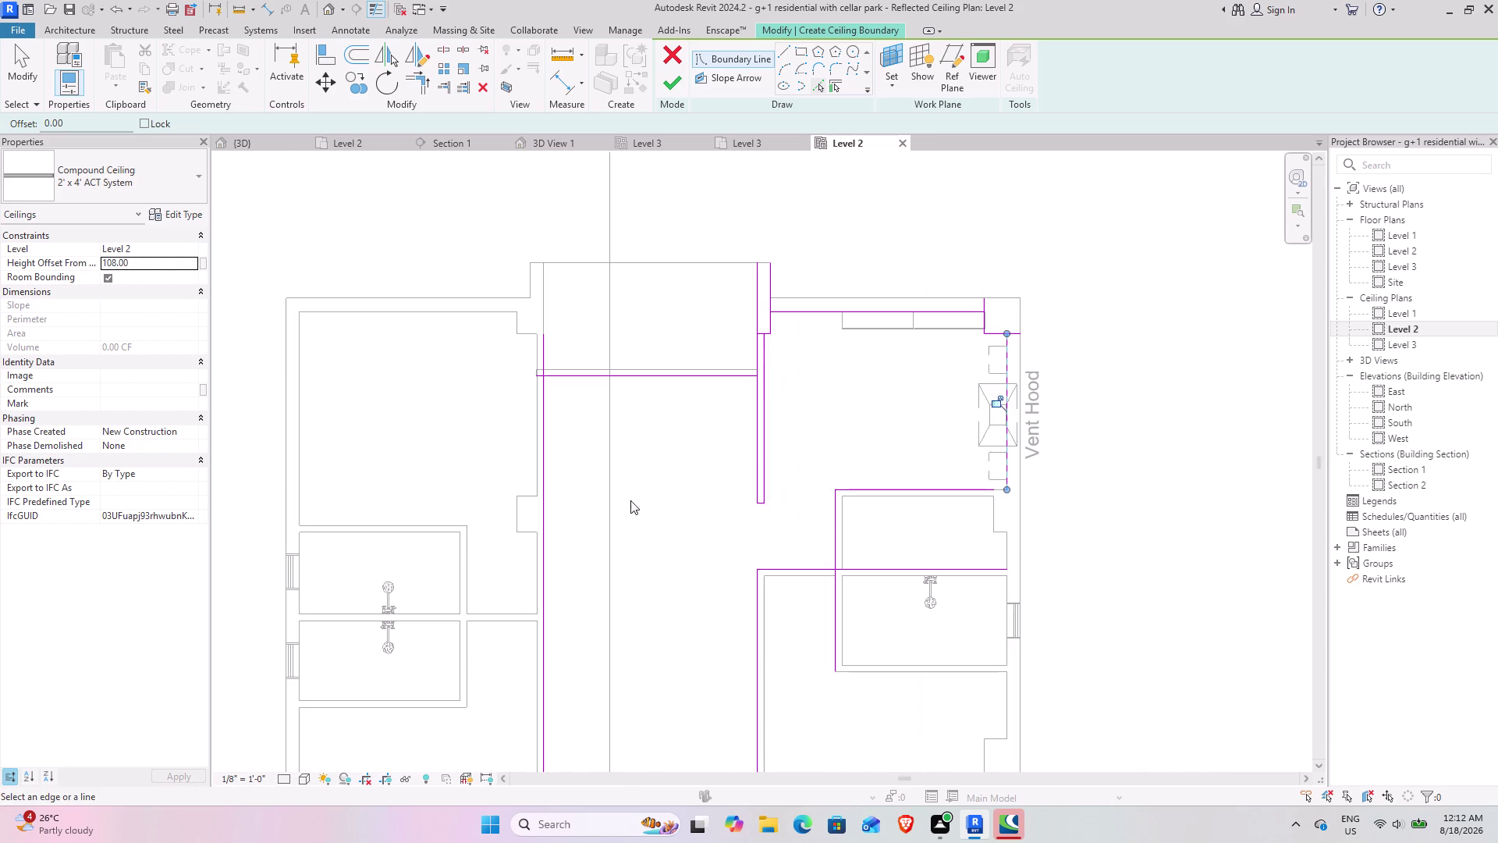
middle_drag(672, 410, 672, 231)
middle_drag(551, 526, 653, 441)
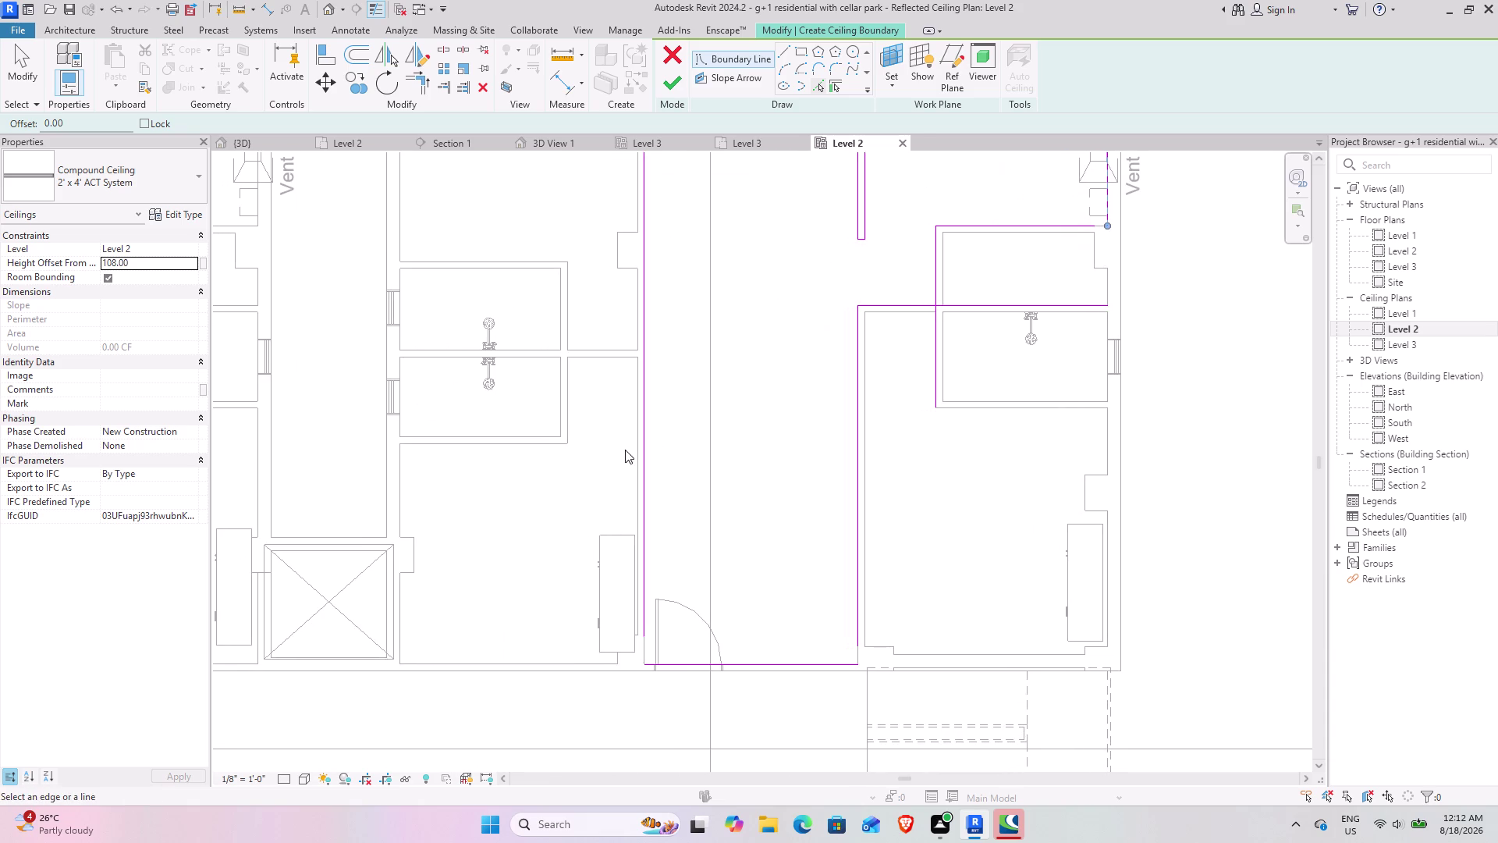
middle_drag(728, 454, 736, 407)
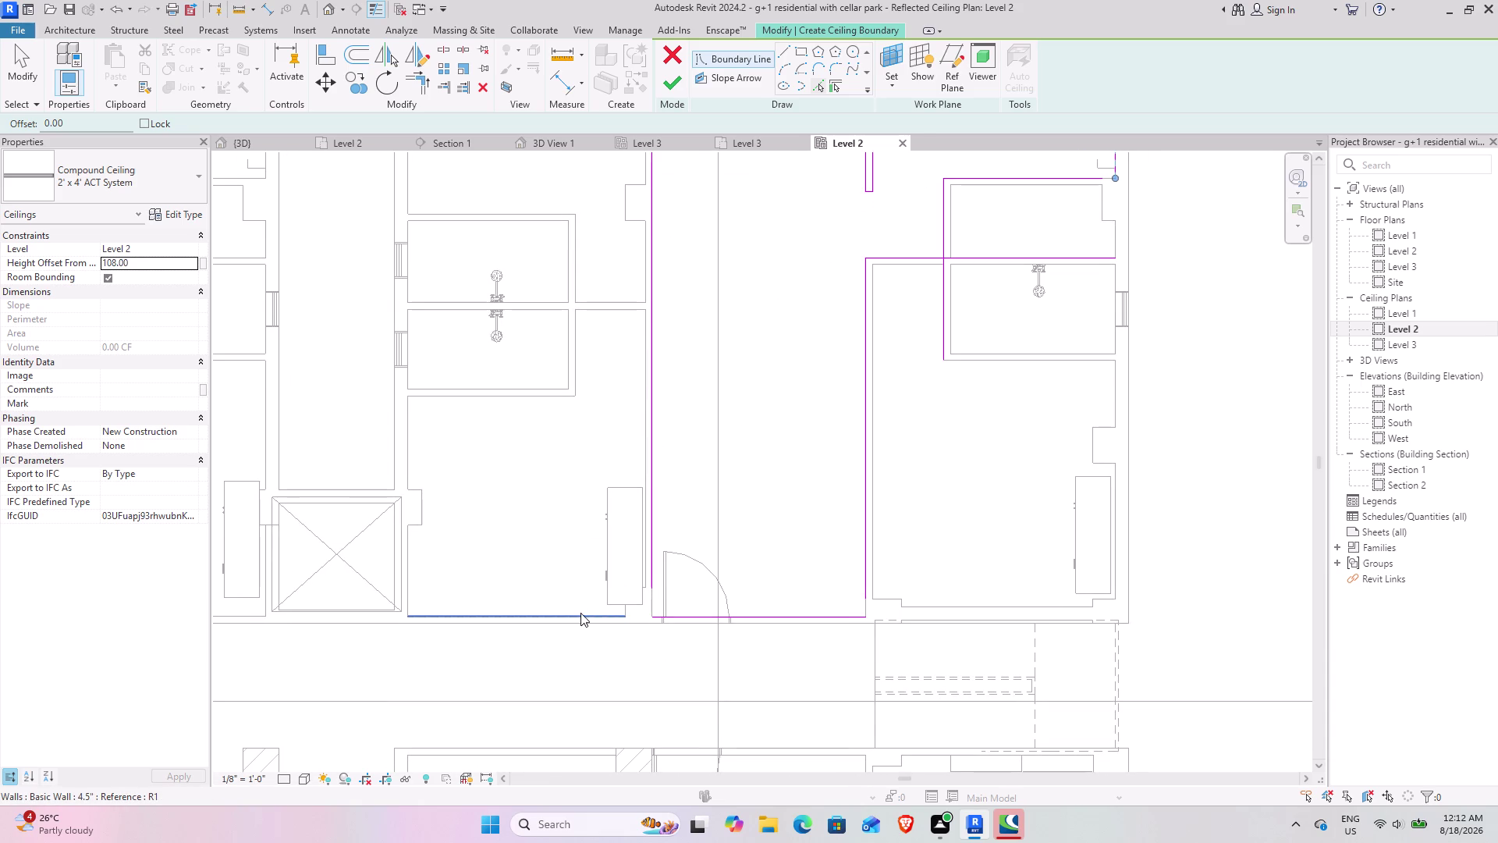
click(581, 612)
click(642, 462)
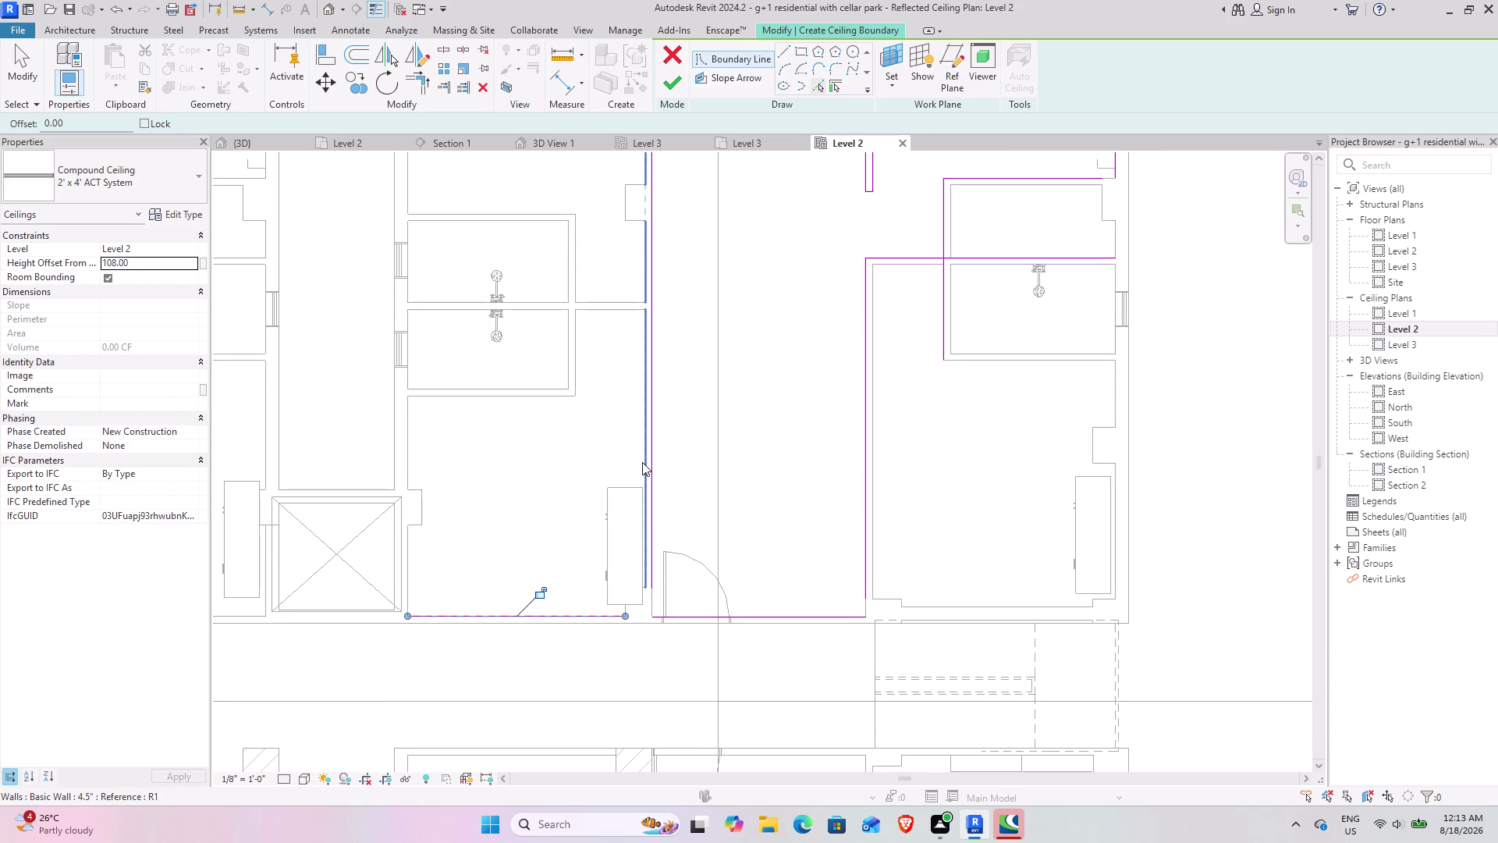
click(411, 446)
click(409, 576)
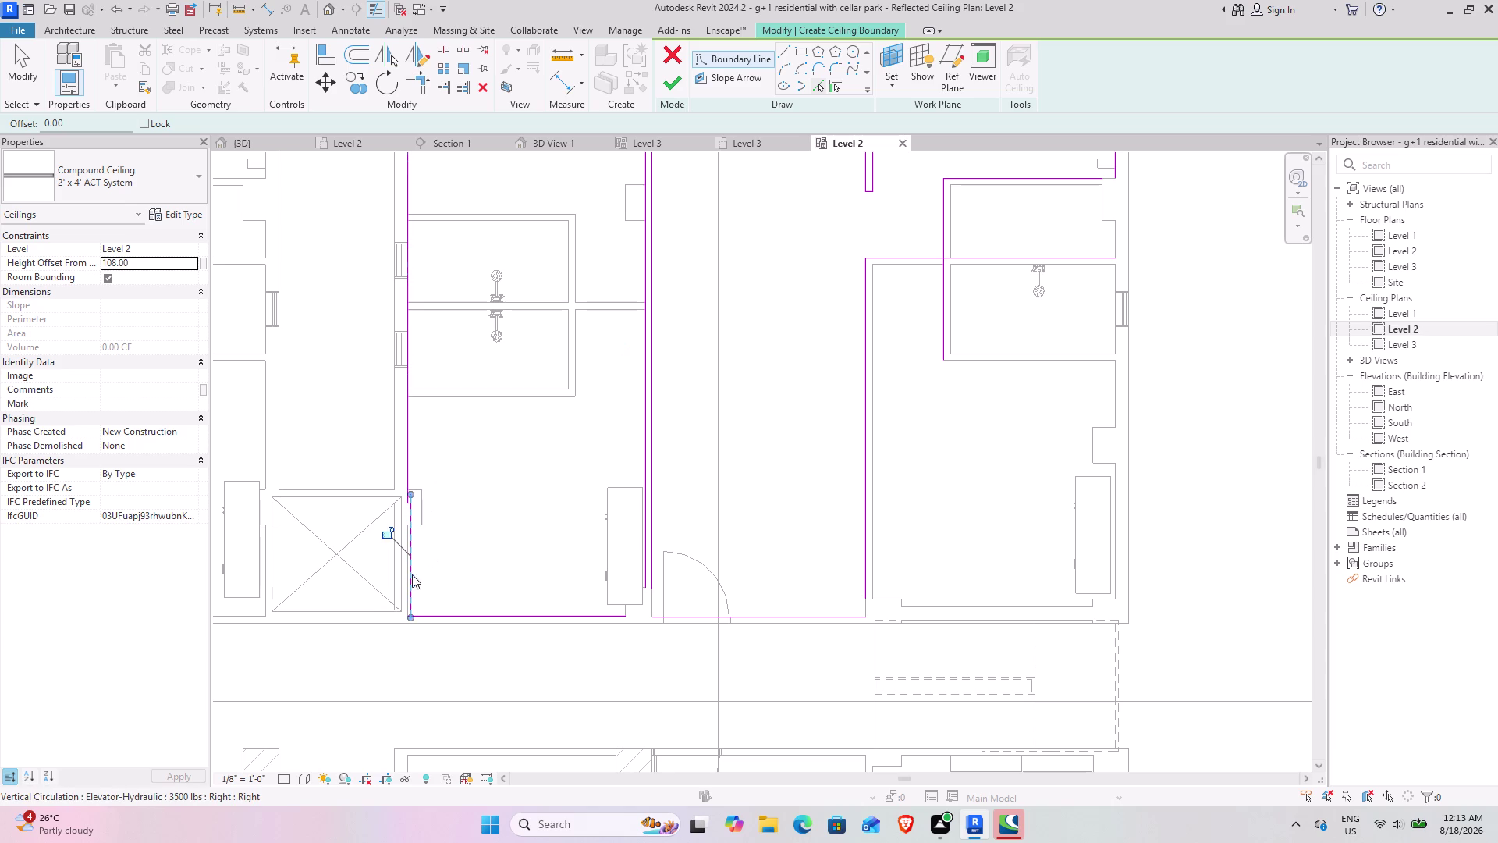
scroll(up, 3)
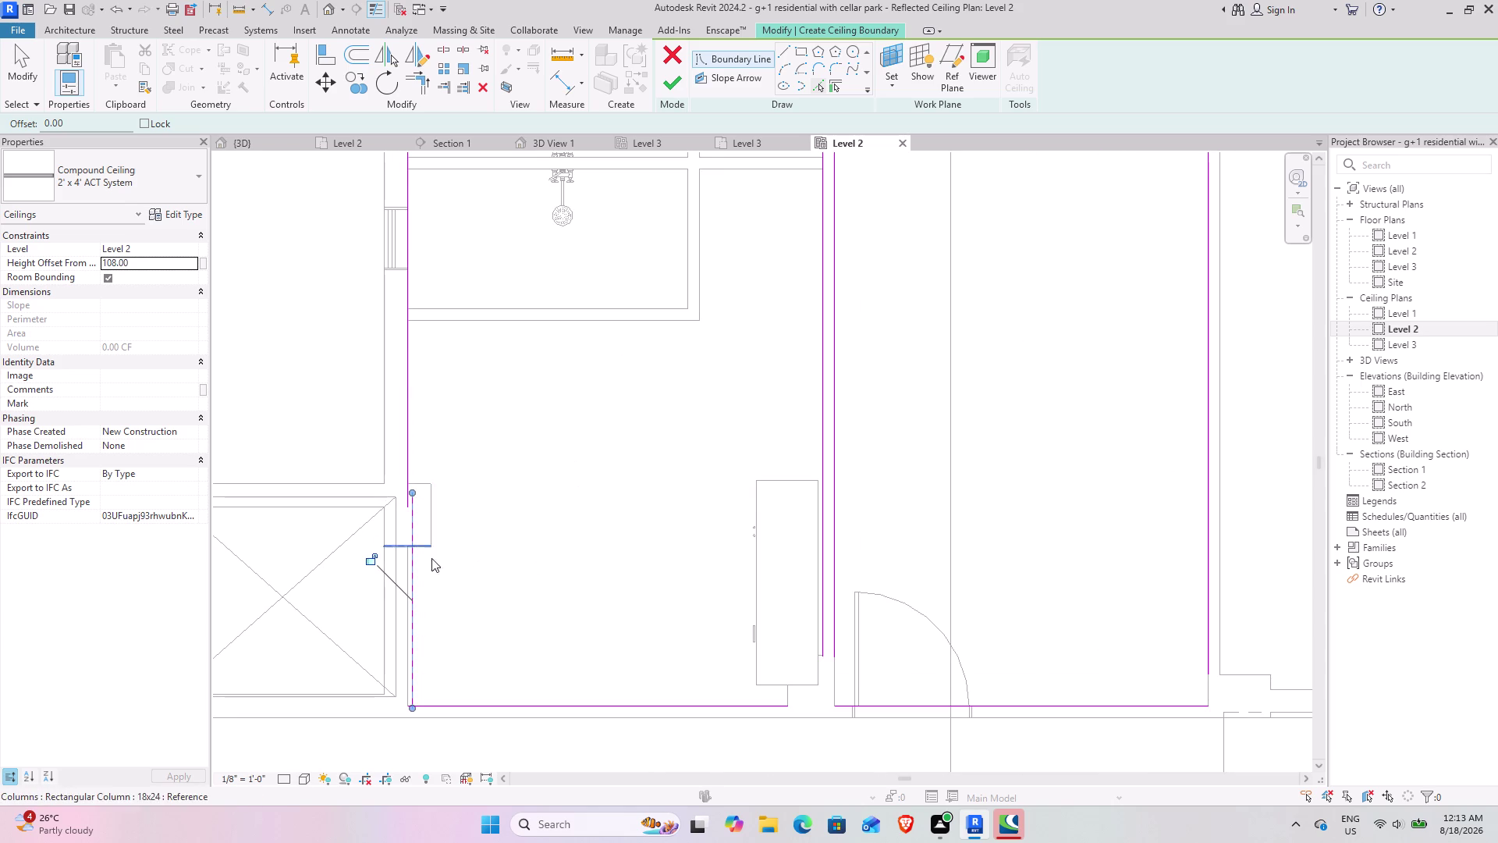
scroll(up, 3)
click(414, 649)
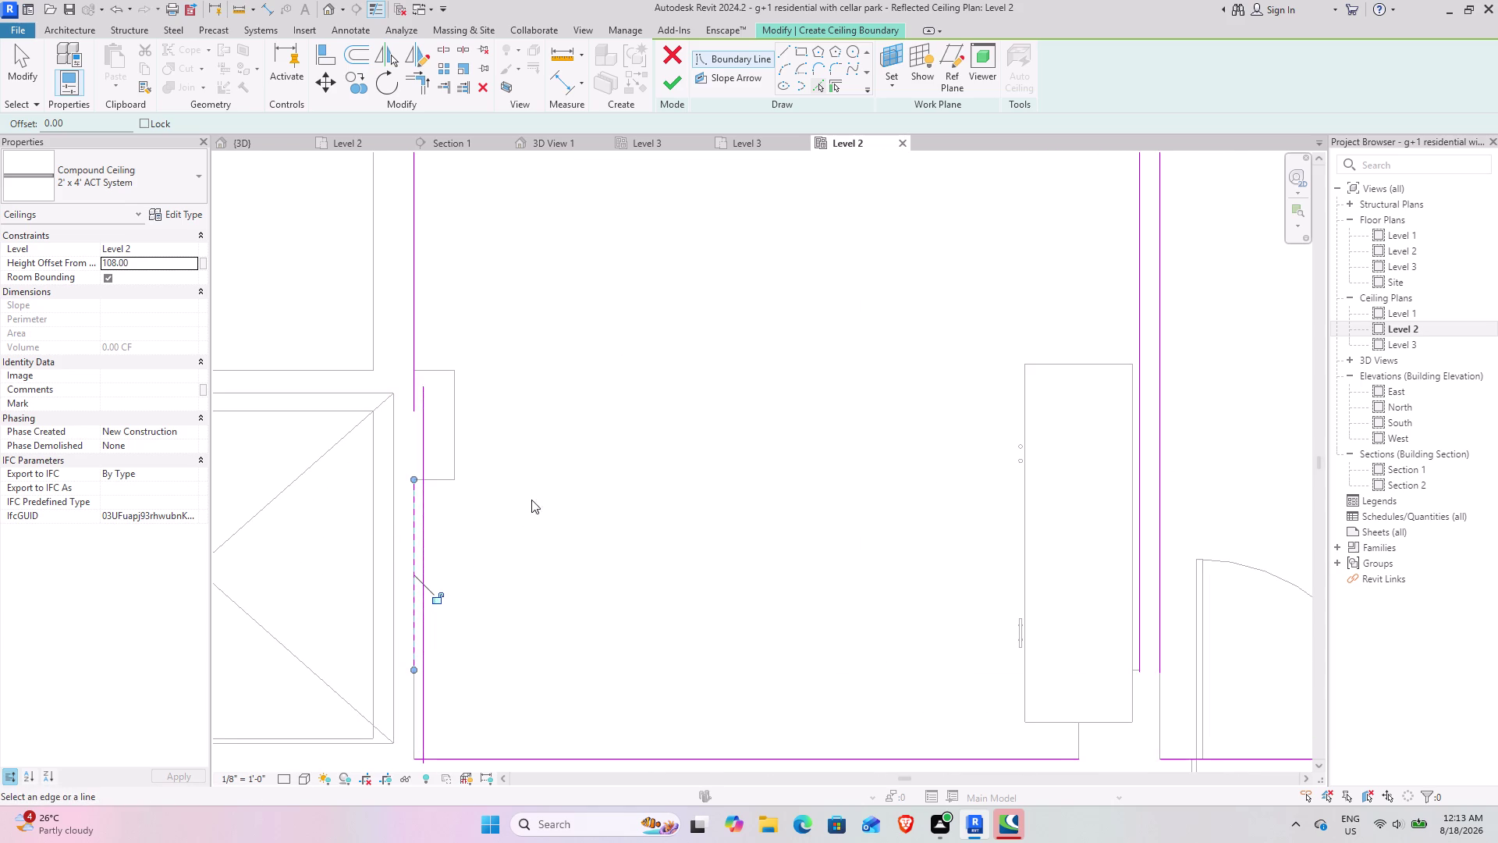
click(22, 62)
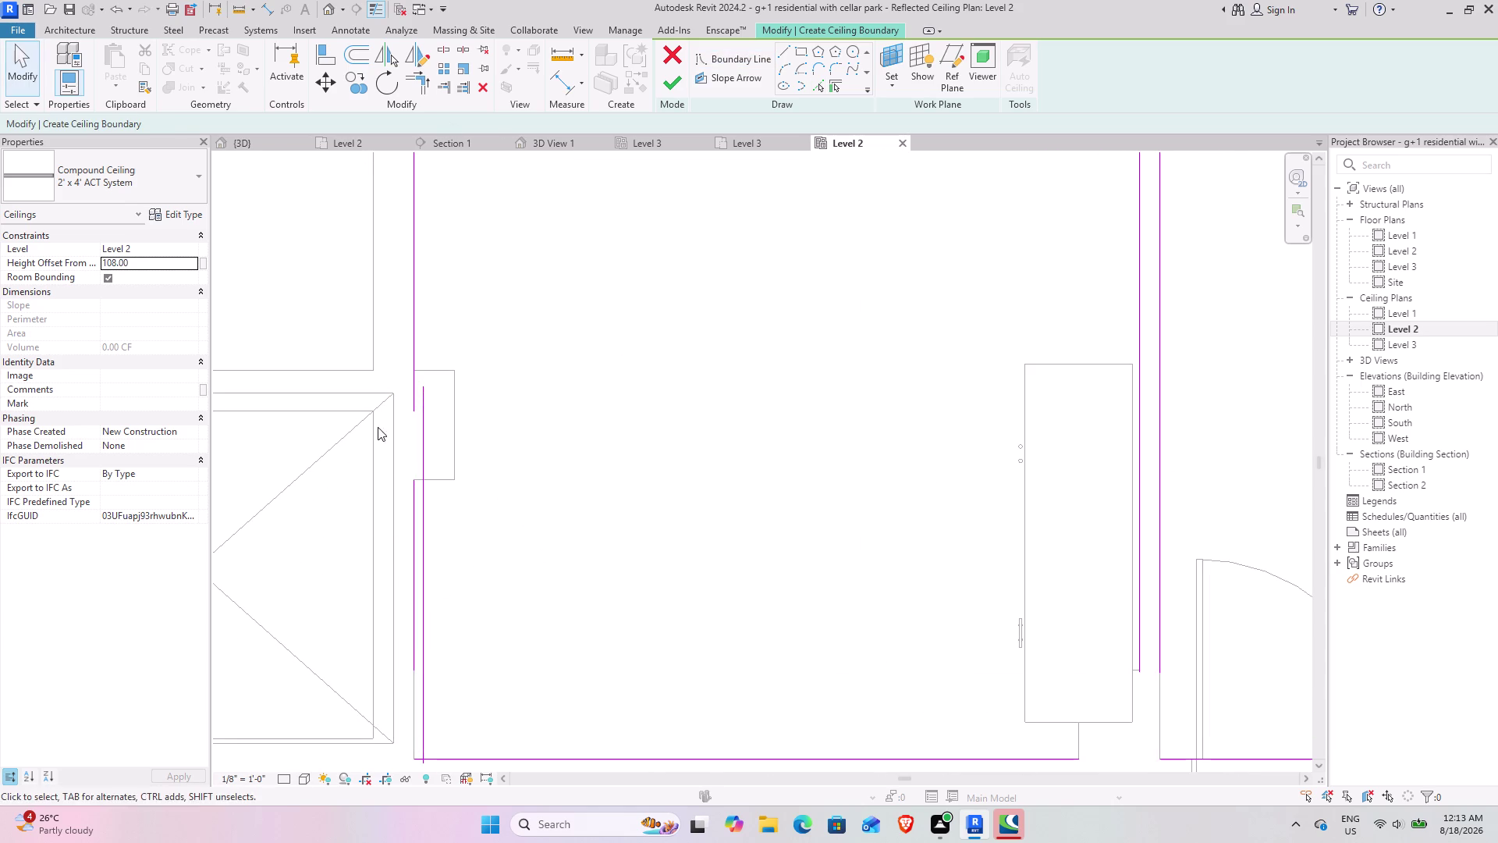
Delete the two short stray boundary segments from the ceiling sketch.
click(415, 537)
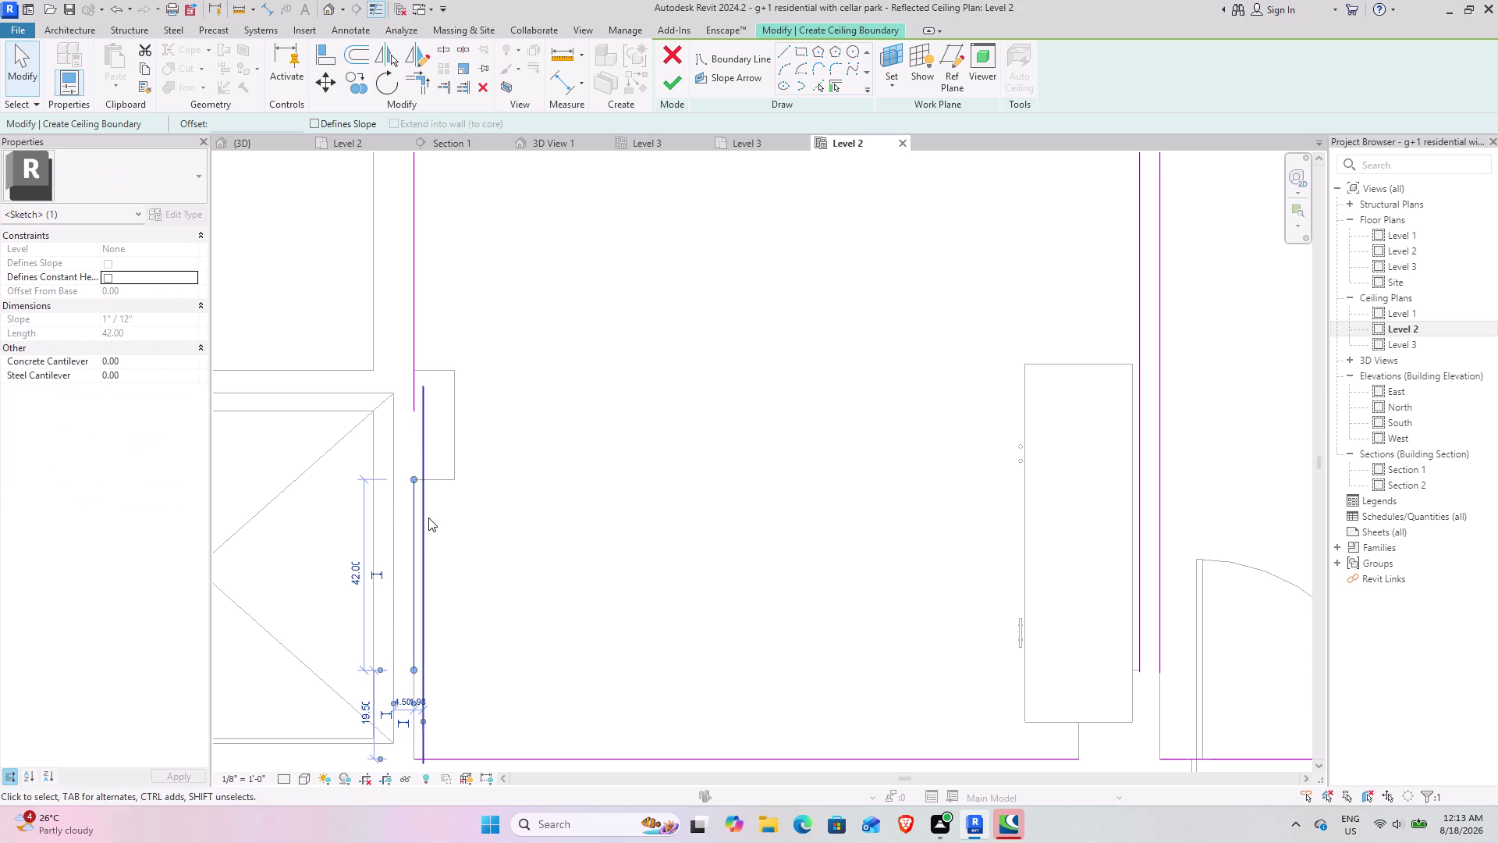
click(429, 516)
click(490, 95)
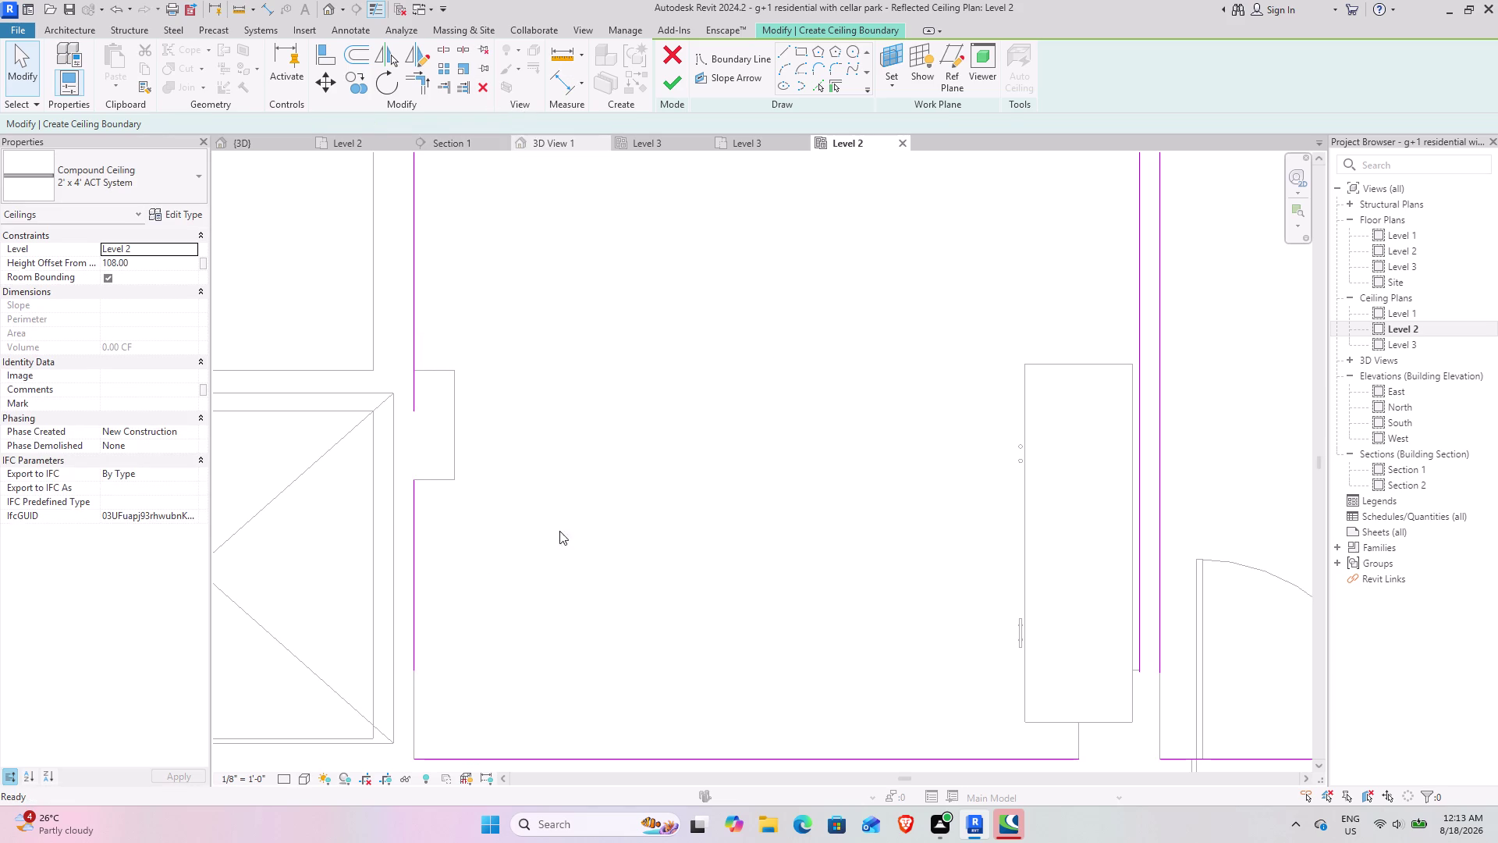
scroll(down, 3)
middle_drag(535, 570, 516, 473)
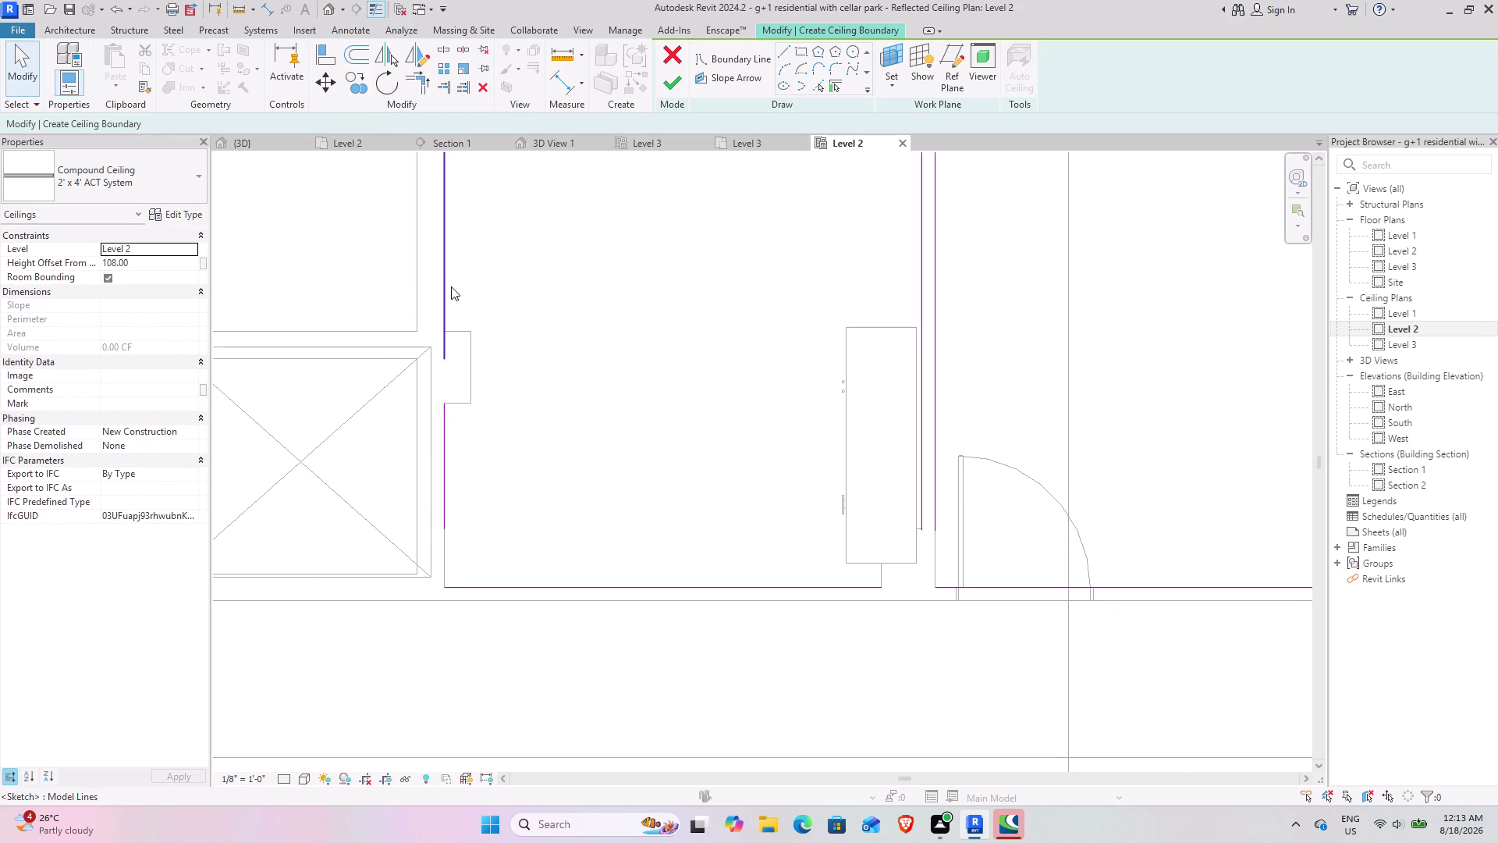
click(445, 446)
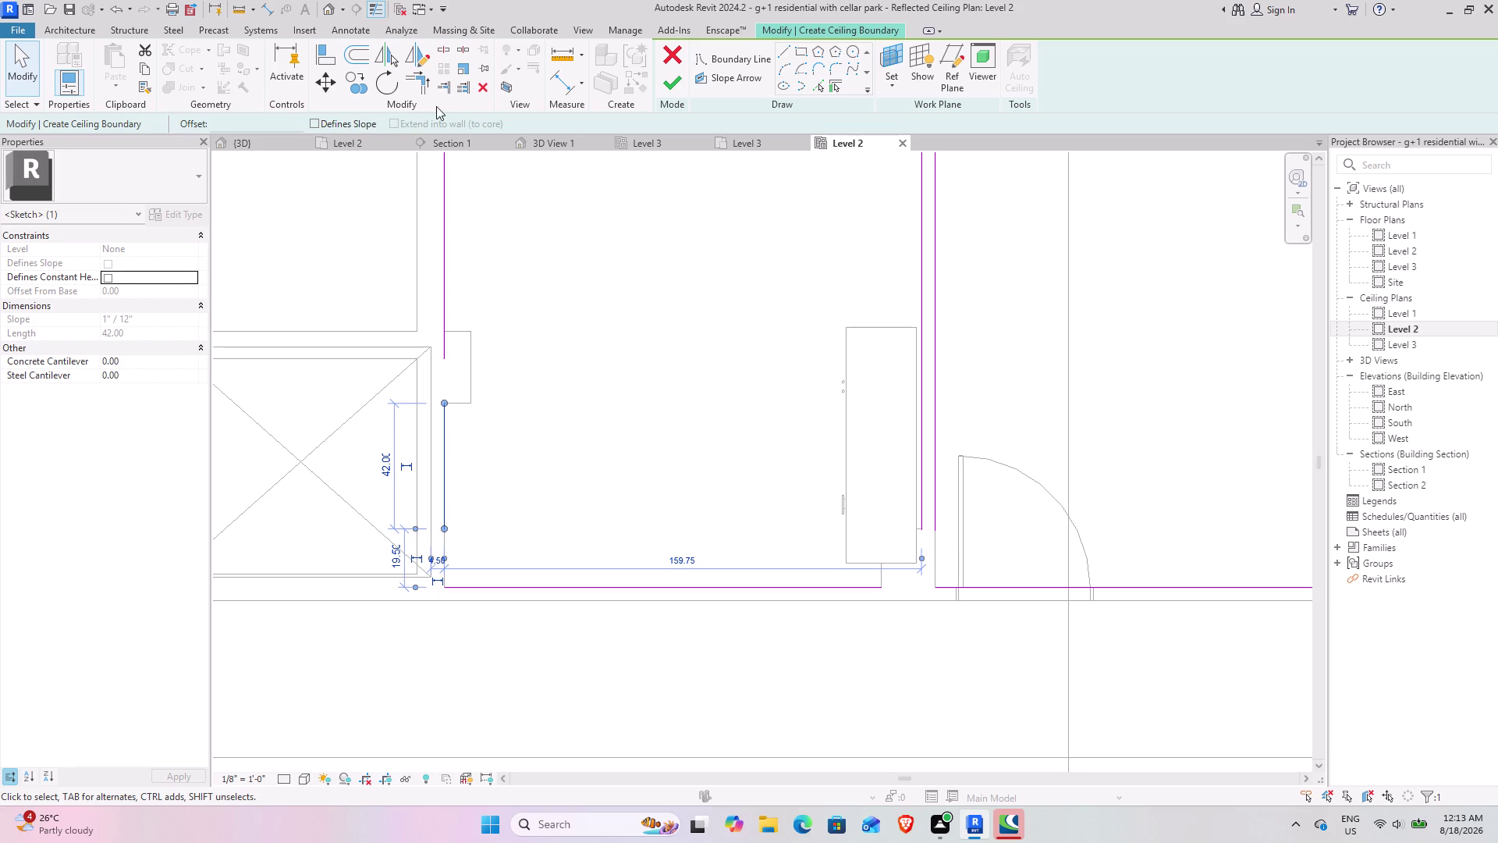
click(480, 86)
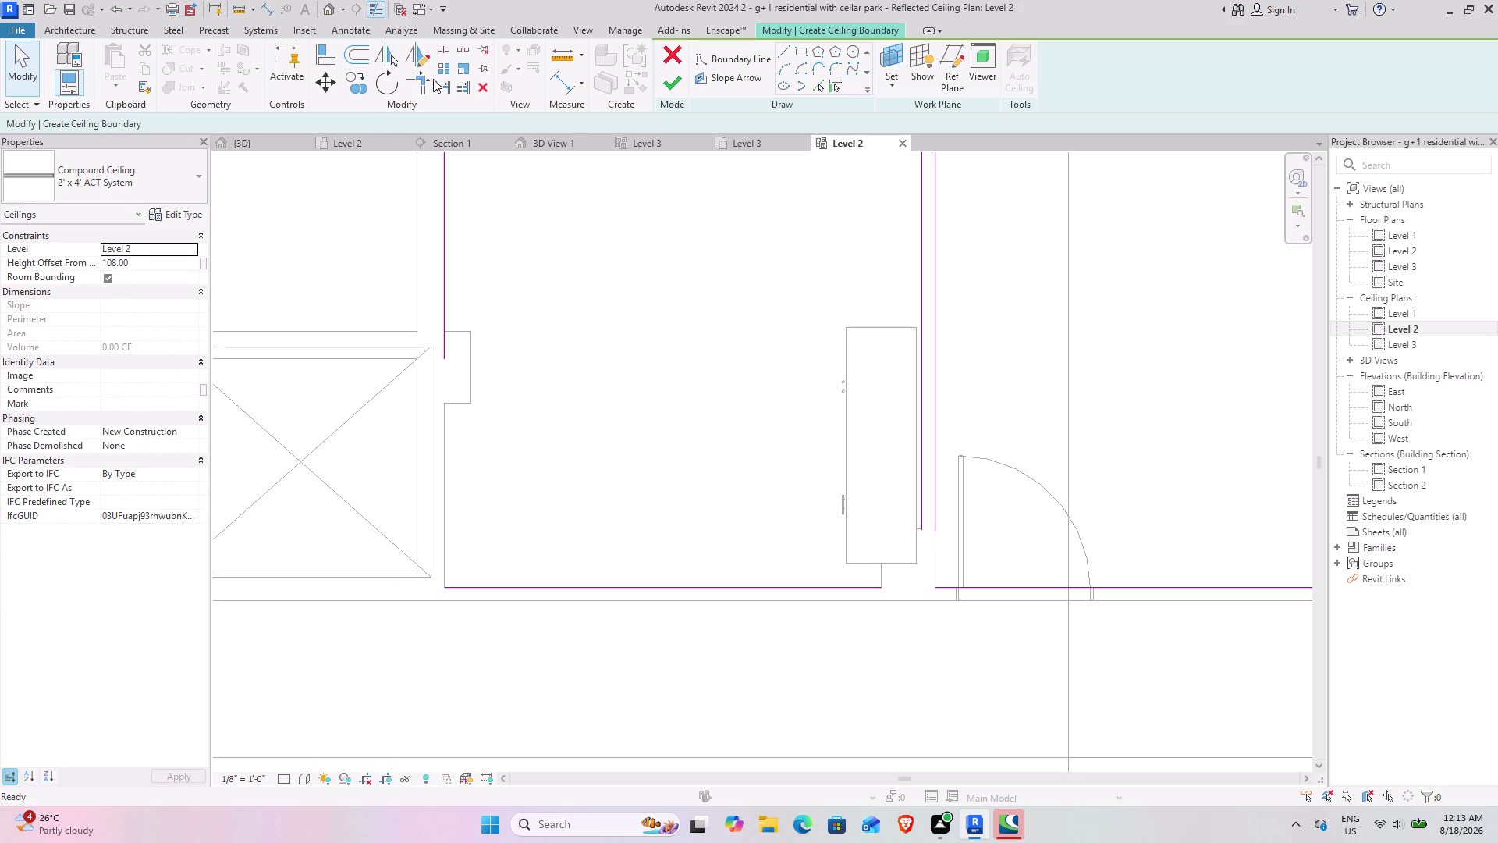
Trim the bottom-left, bottom-right and doorway corners of the boundary with Trim/Extend to Corner.
click(431, 78)
click(463, 587)
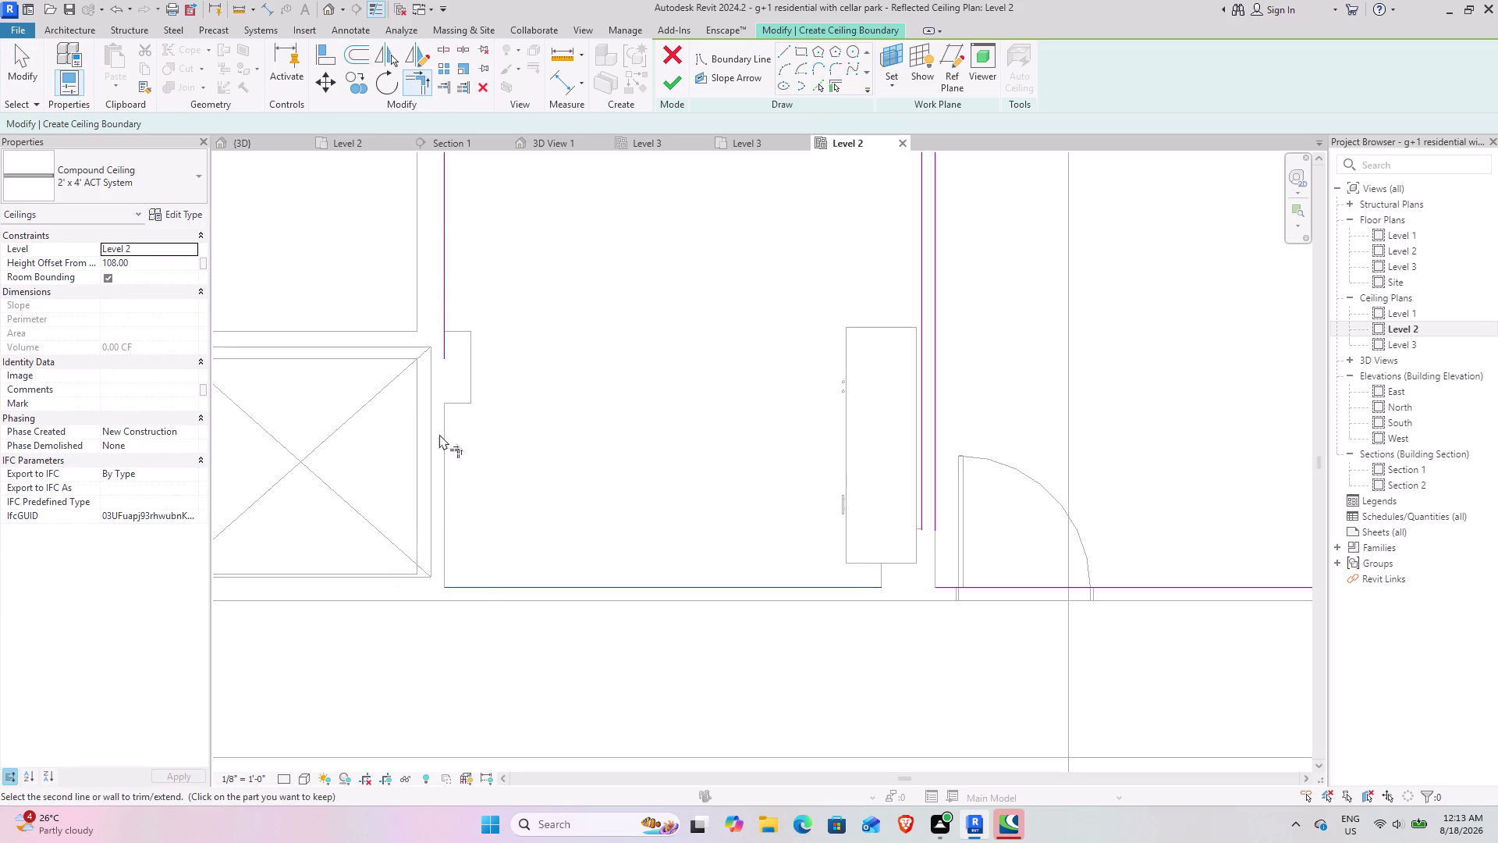
click(448, 350)
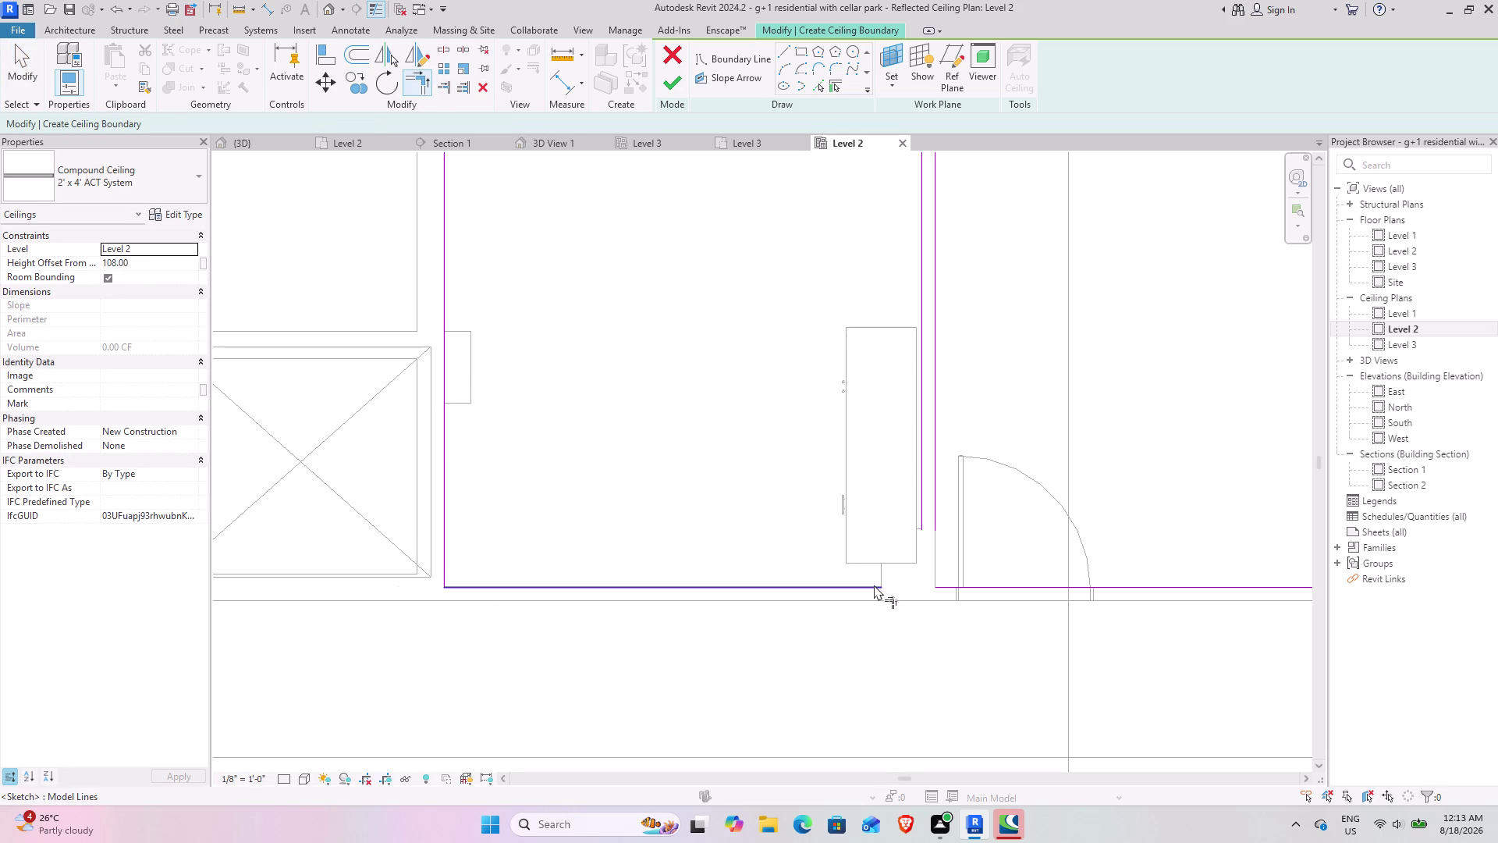
click(874, 585)
click(925, 511)
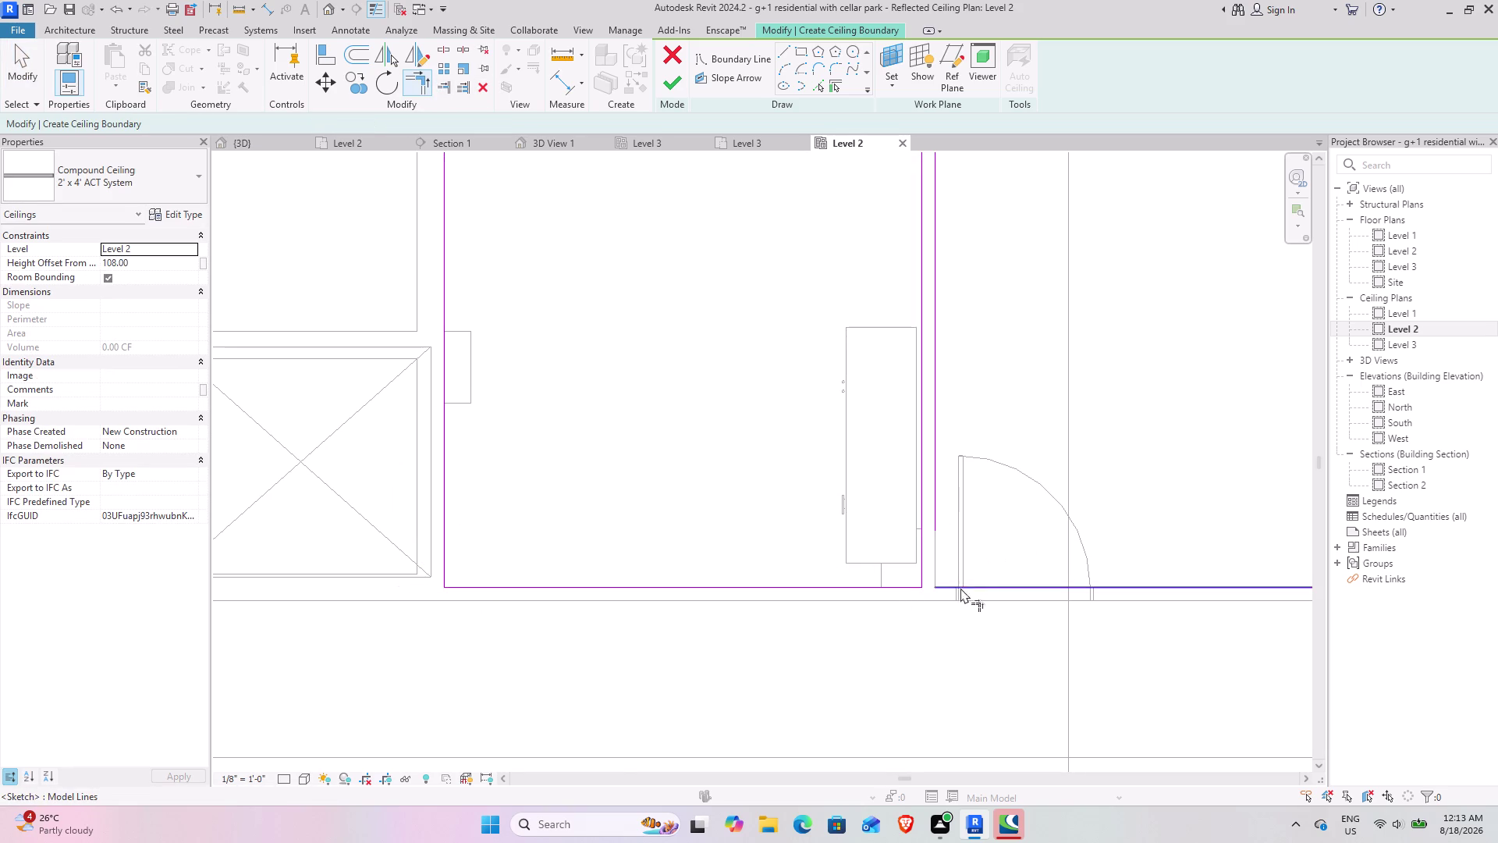
scroll(down, 3)
middle_drag(951, 384, 738, 522)
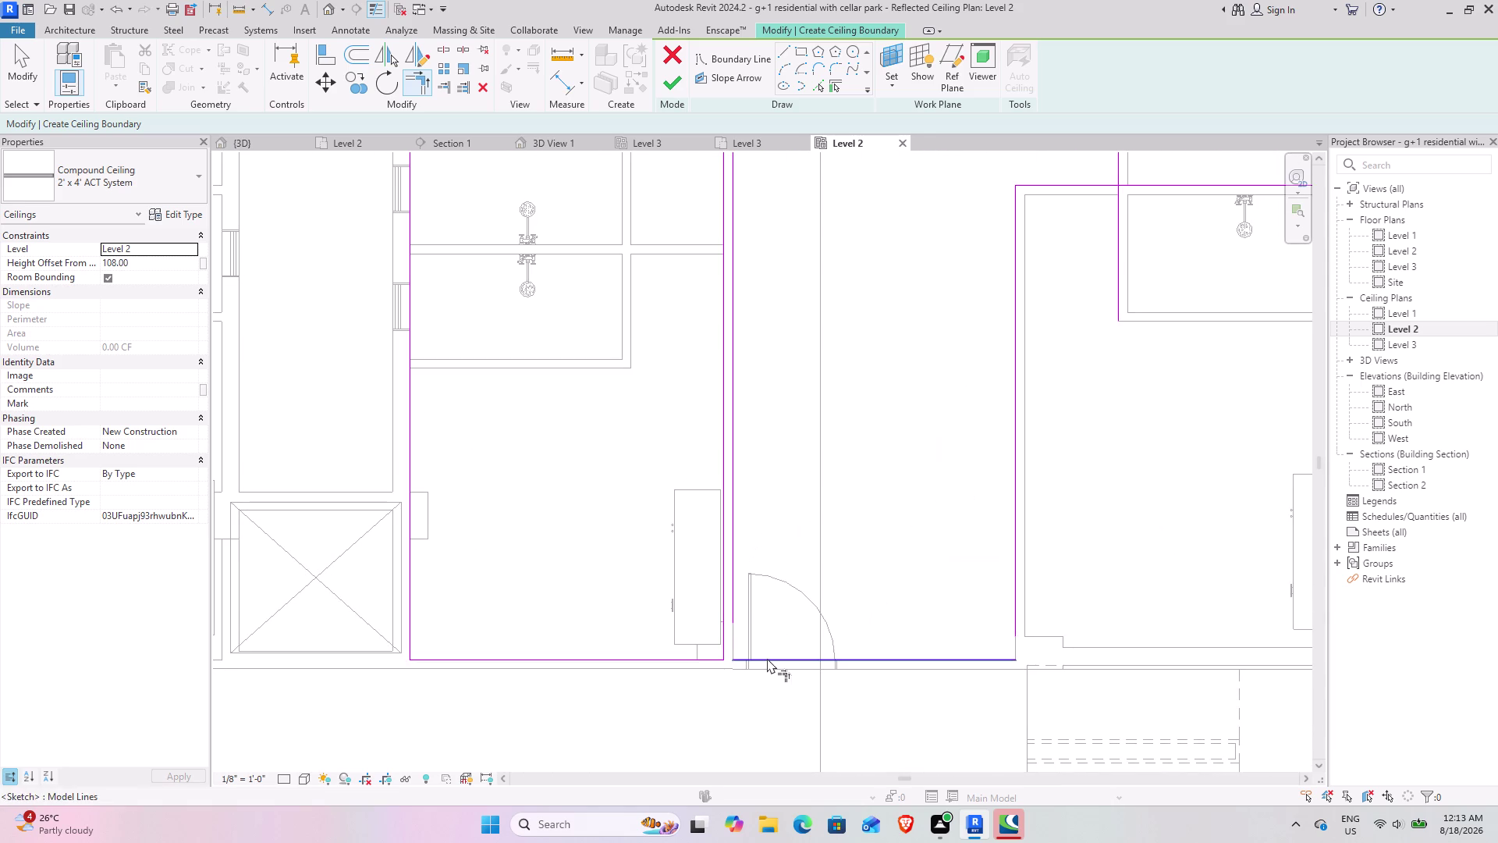
click(768, 658)
click(738, 606)
click(996, 658)
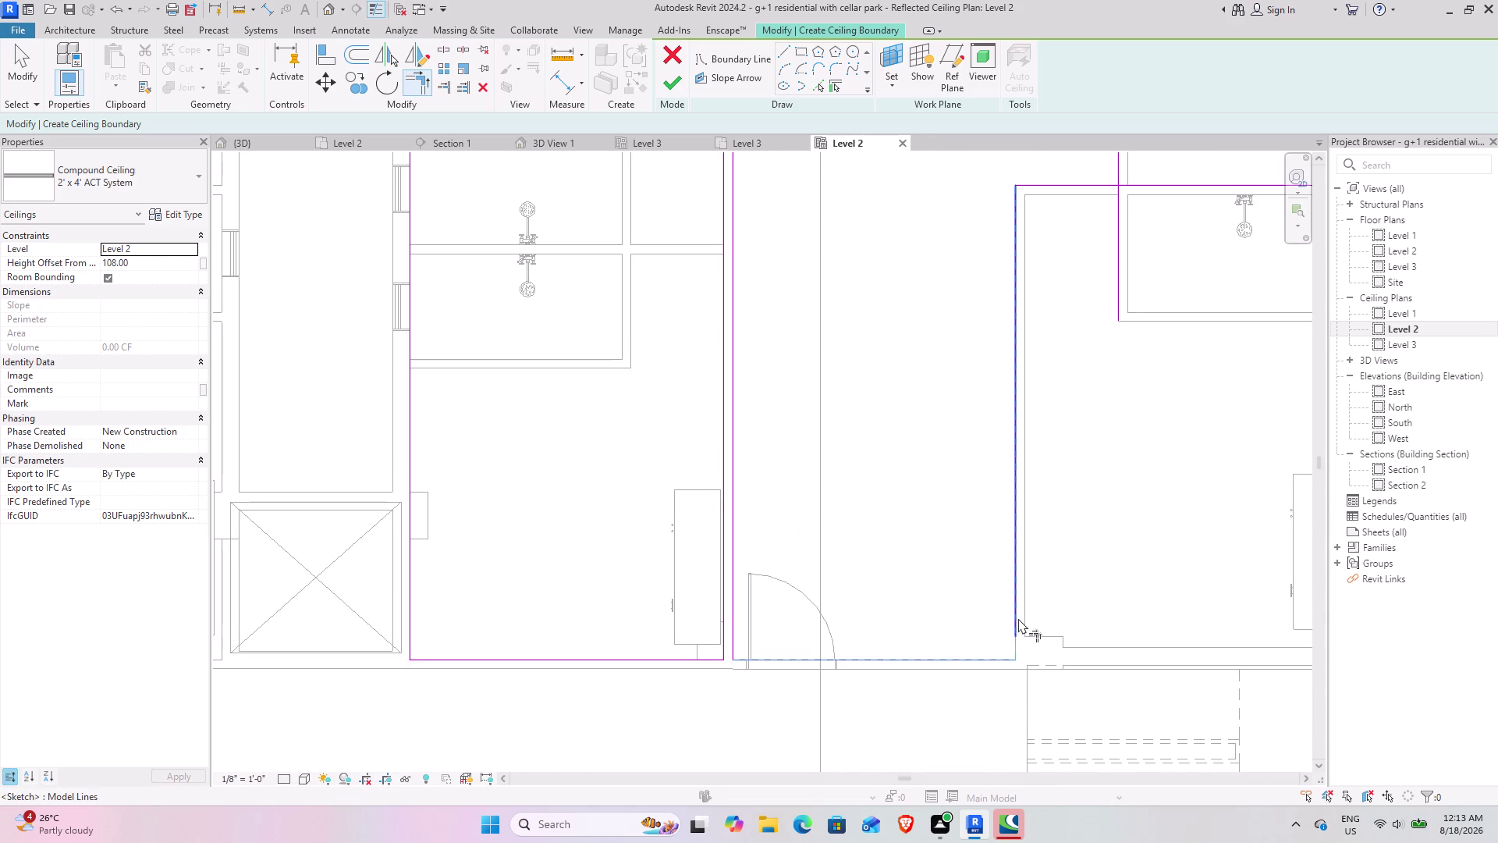
click(1019, 618)
Join the boundary lines at the upper corners, including the Vent Hood and top-right corners.
middle_drag(951, 327, 823, 690)
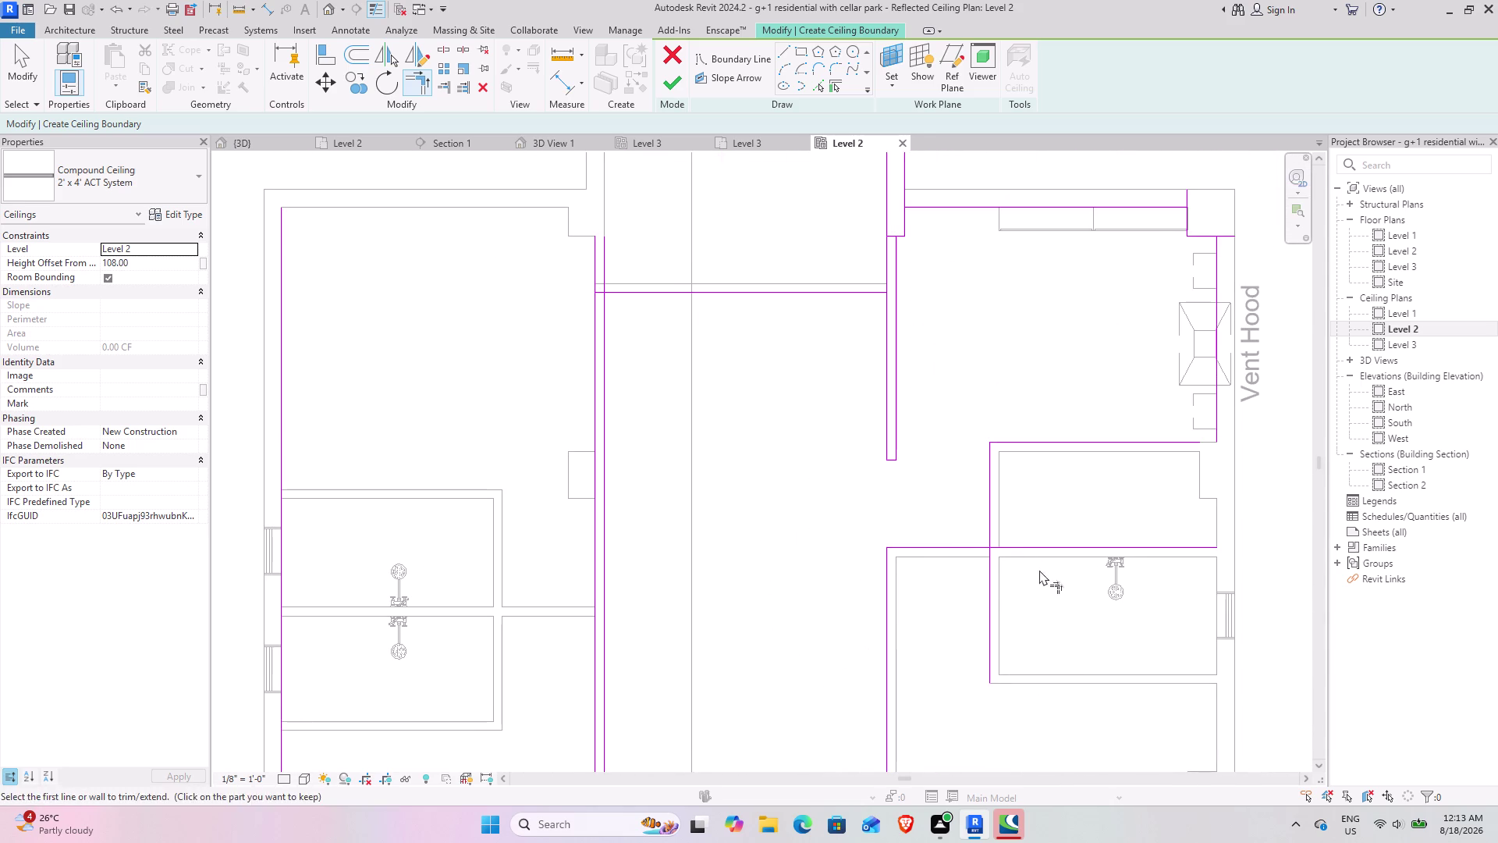
click(962, 544)
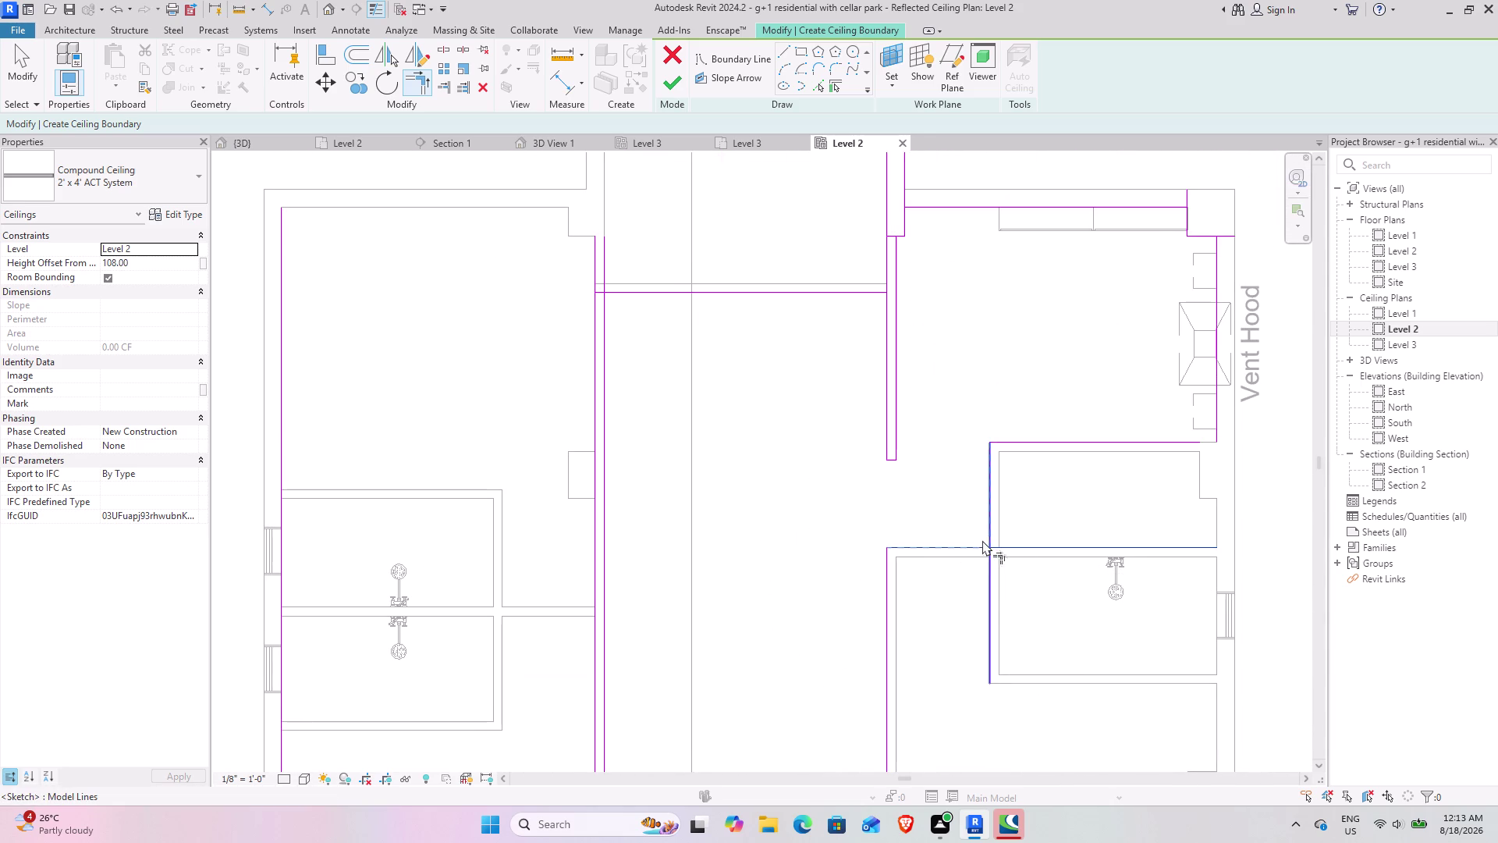
click(987, 535)
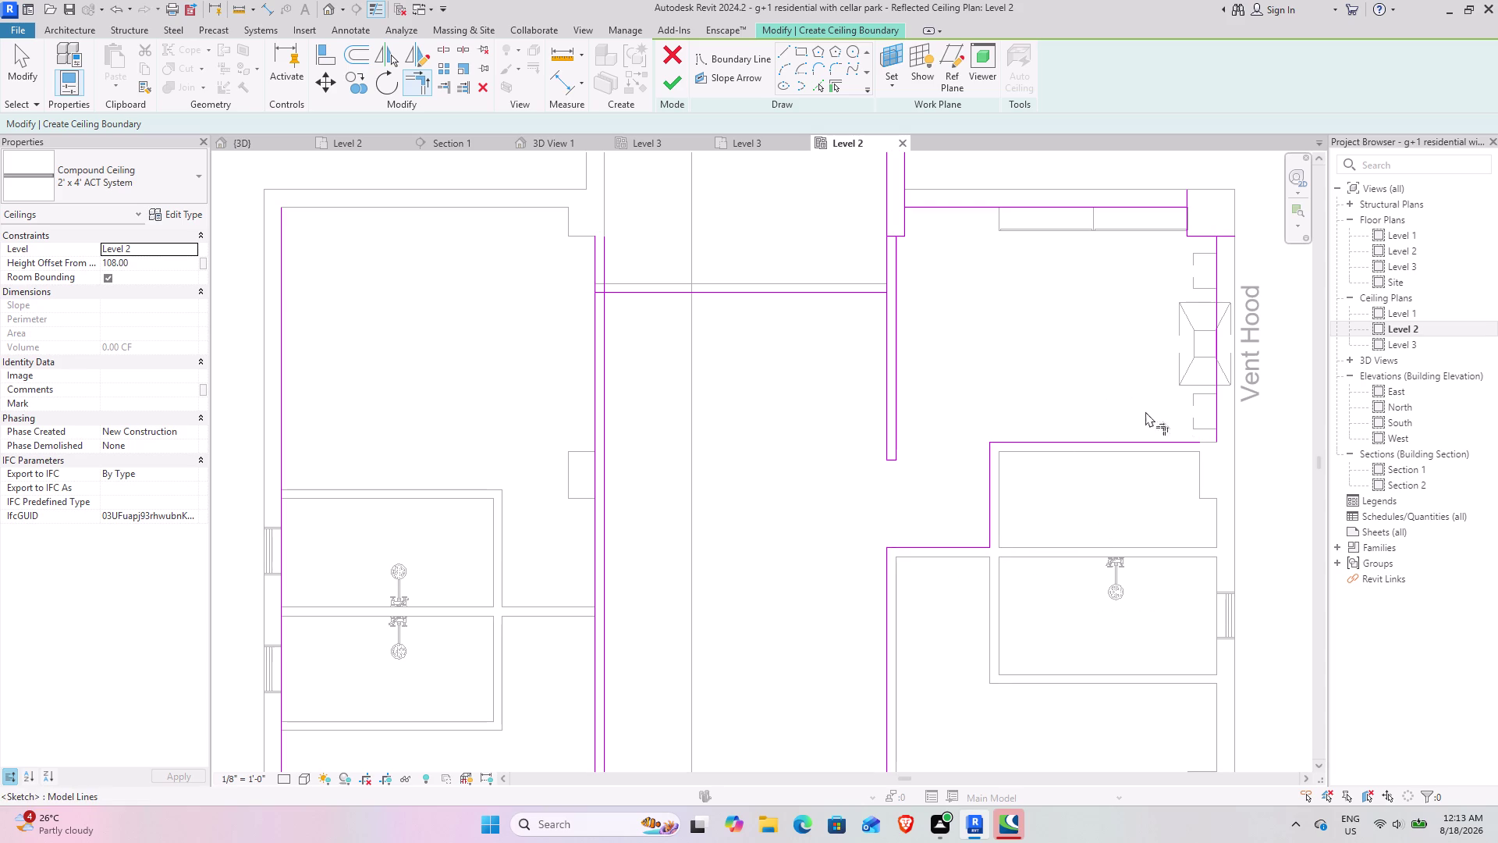
click(1158, 444)
click(1215, 408)
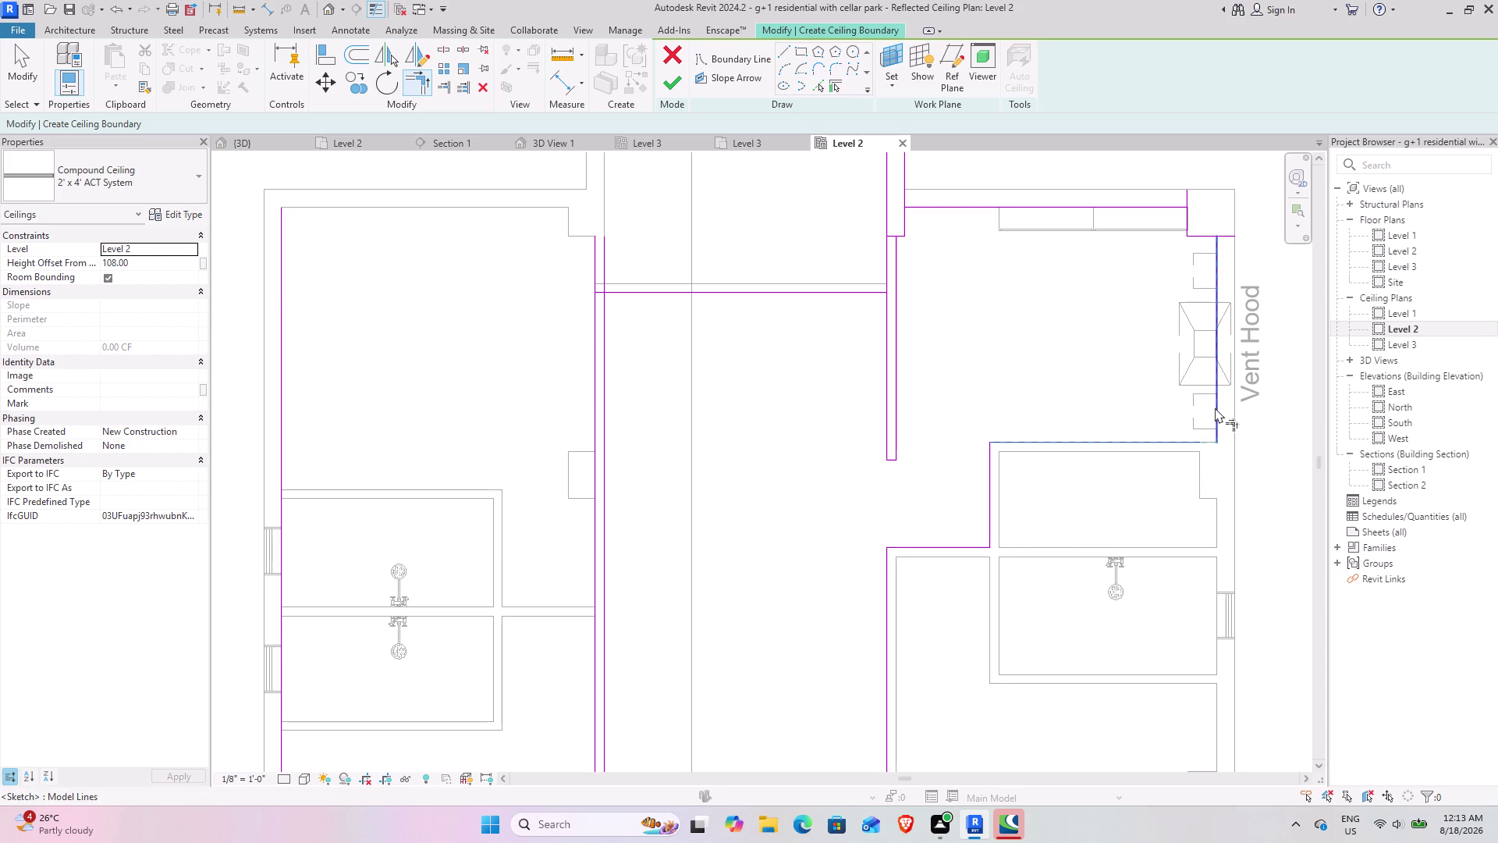
scroll(up, 3)
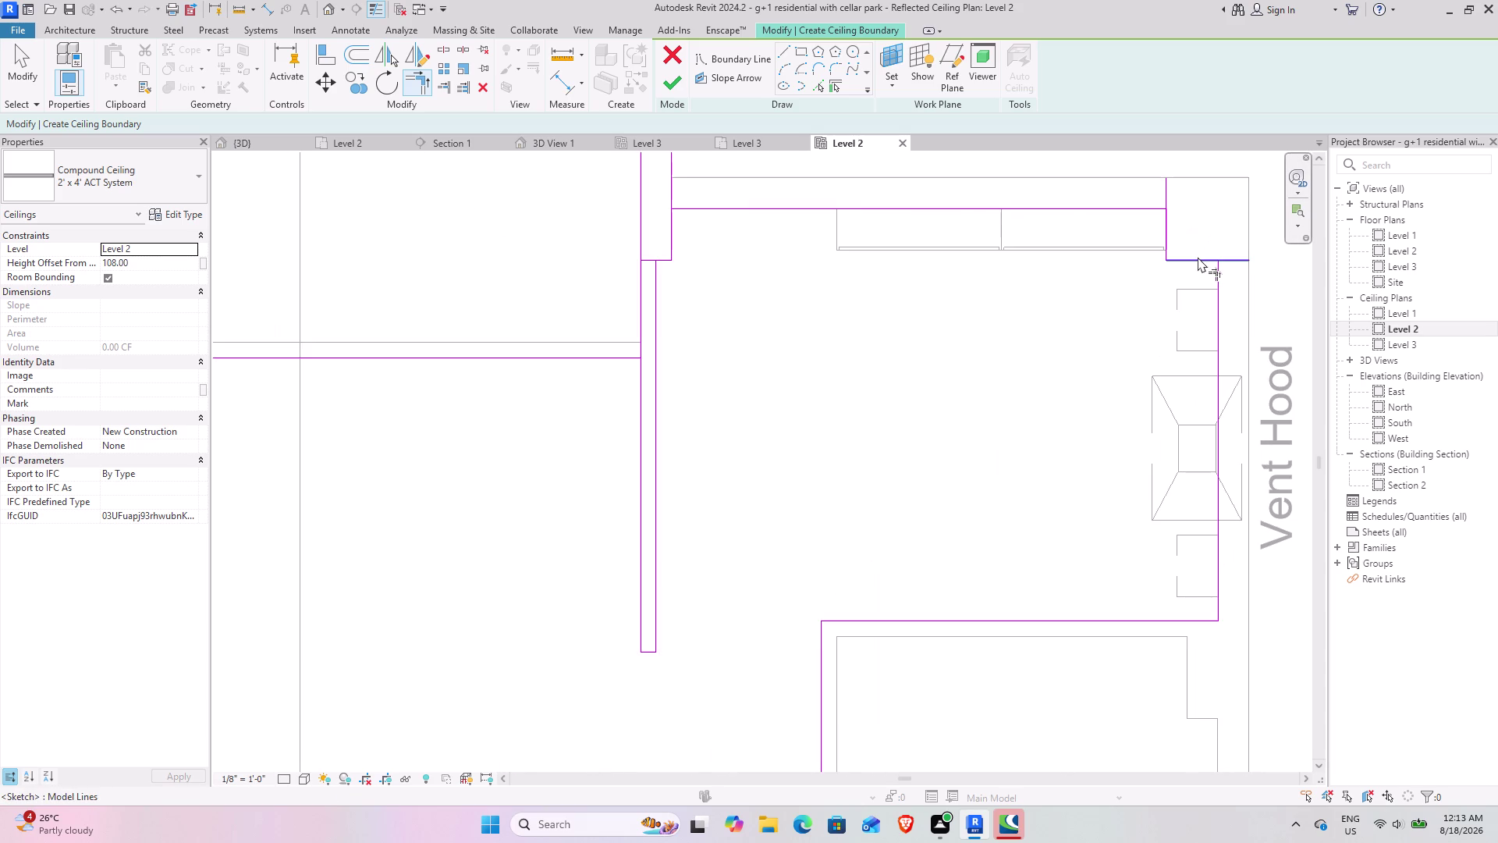
click(1198, 257)
click(1216, 278)
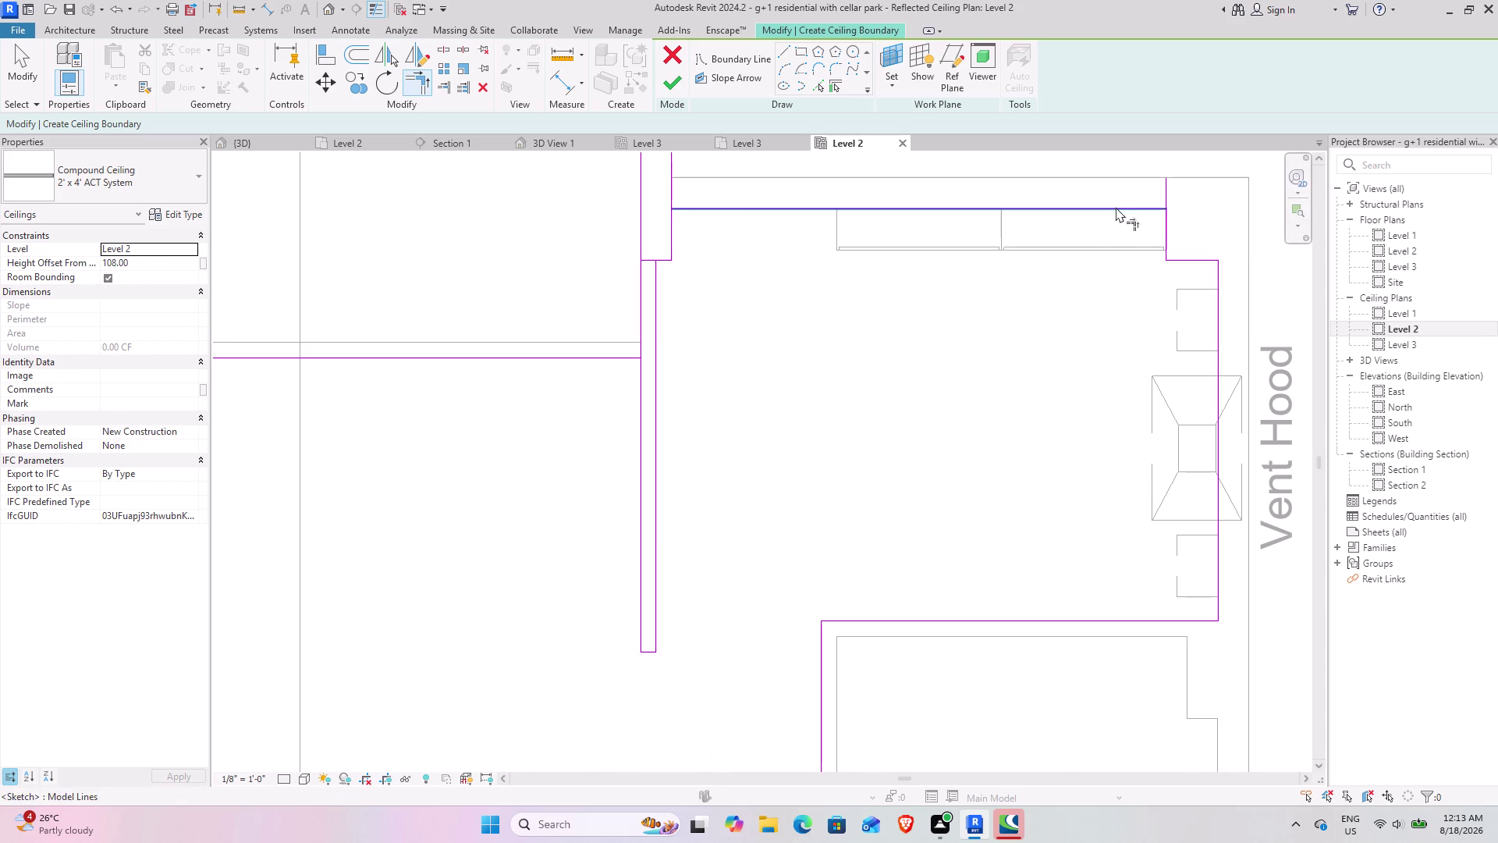
click(1116, 207)
click(1169, 222)
Trim the crossing horizontal boundary line near the left rooms, then pan to the upper-left rooms.
middle_drag(810, 349, 929, 430)
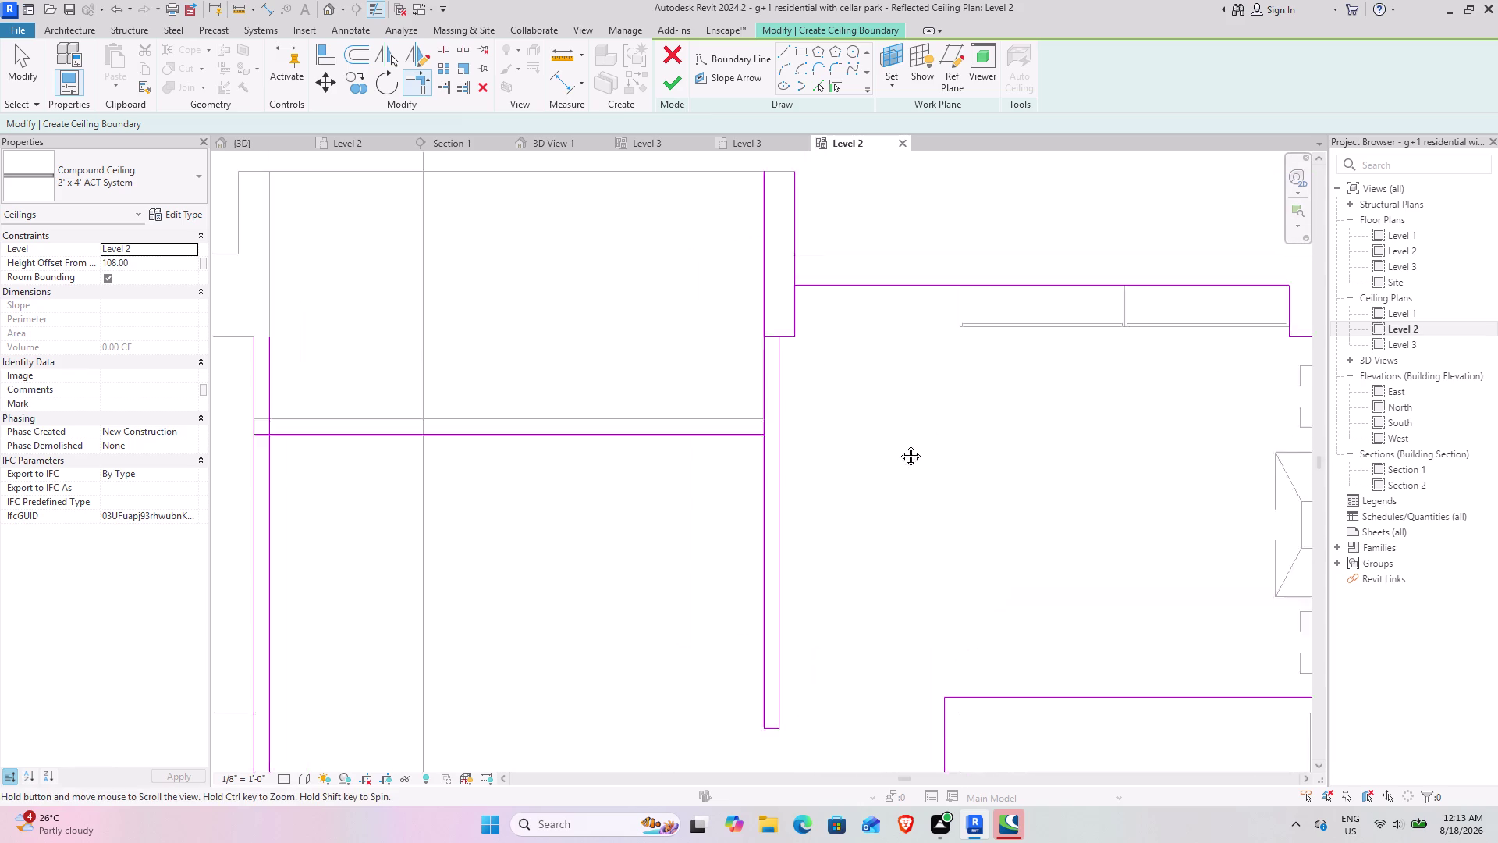
middle_drag(928, 429, 708, 491)
scroll(down, 3)
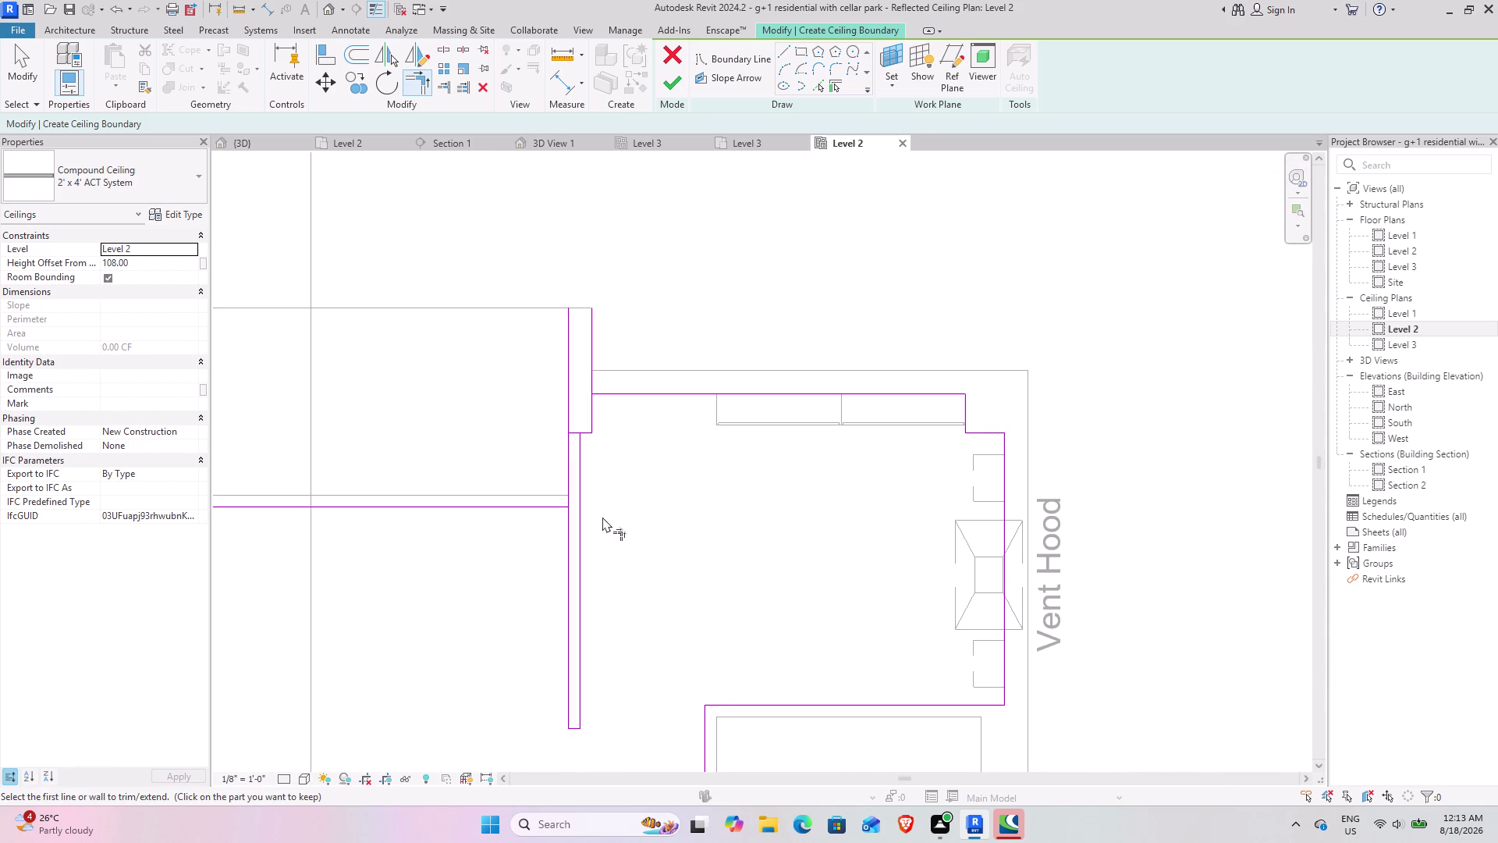
middle_drag(603, 517, 902, 473)
click(551, 465)
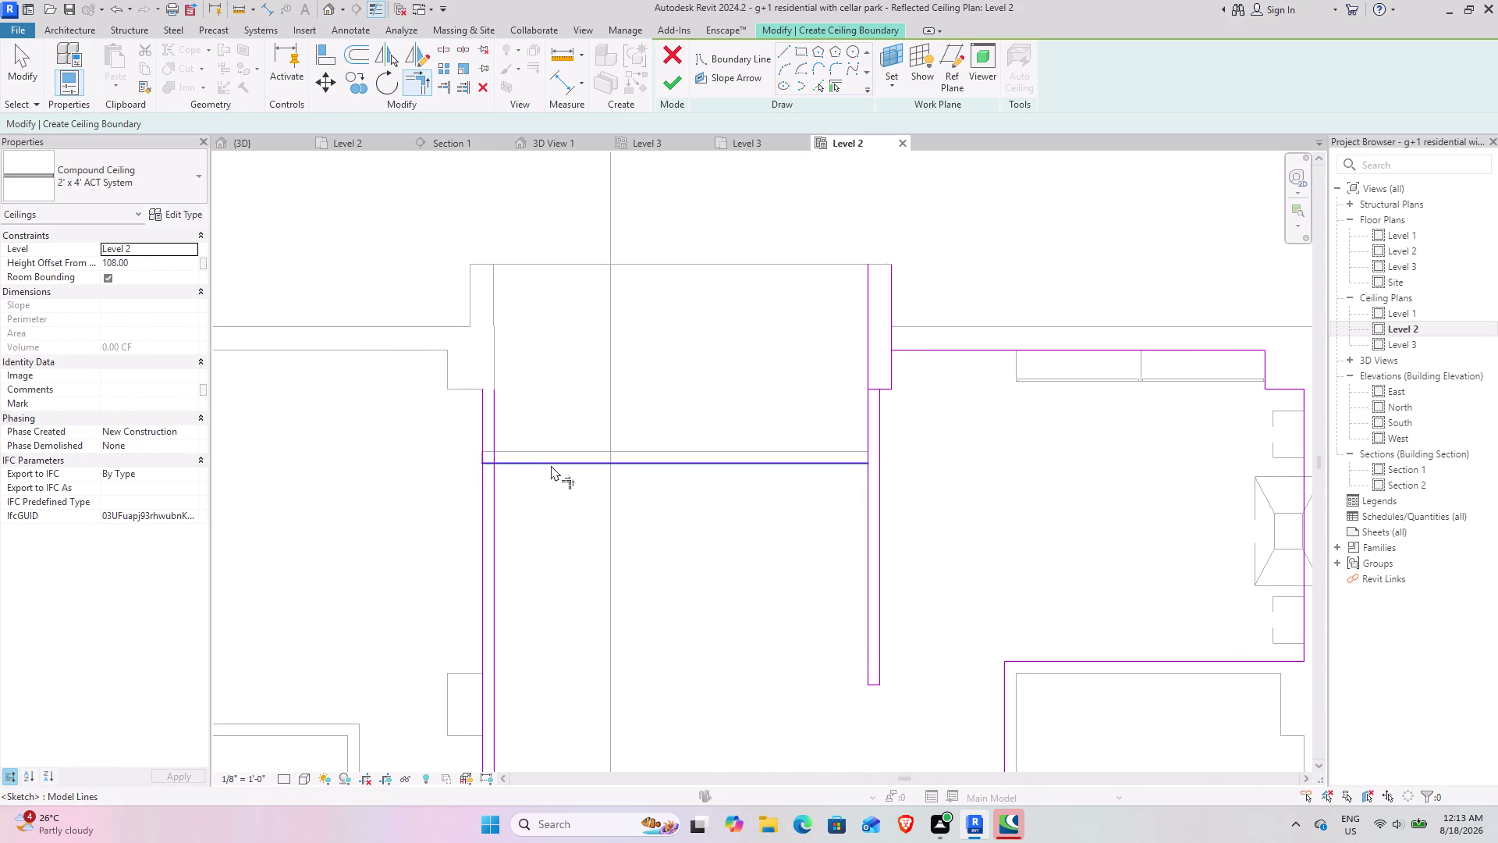
click(494, 497)
middle_drag(481, 497, 515, 427)
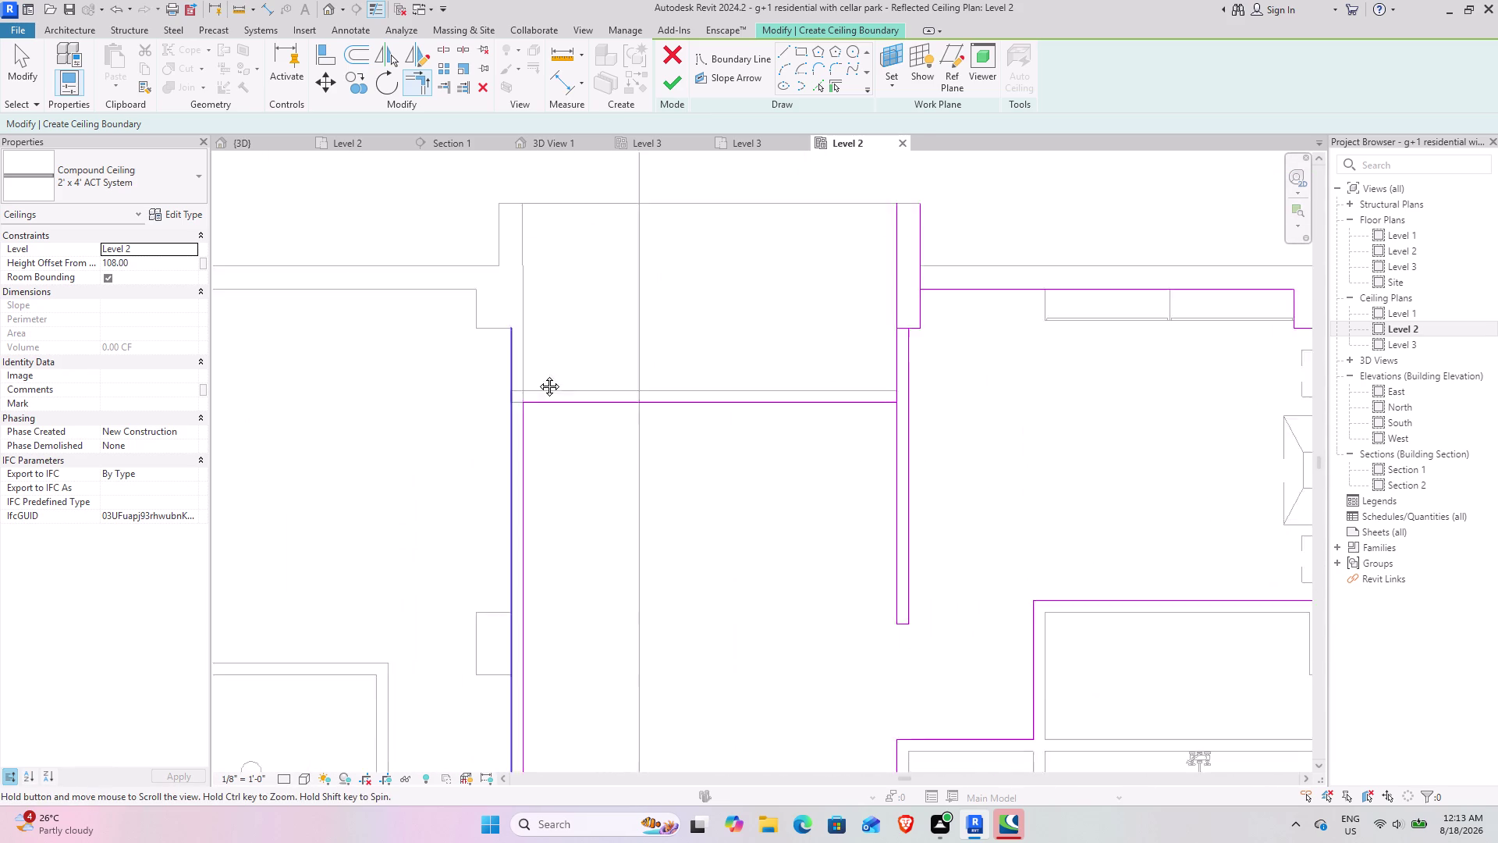
middle_drag(514, 427, 782, 285)
scroll(down, 3)
middle_drag(639, 396, 623, 487)
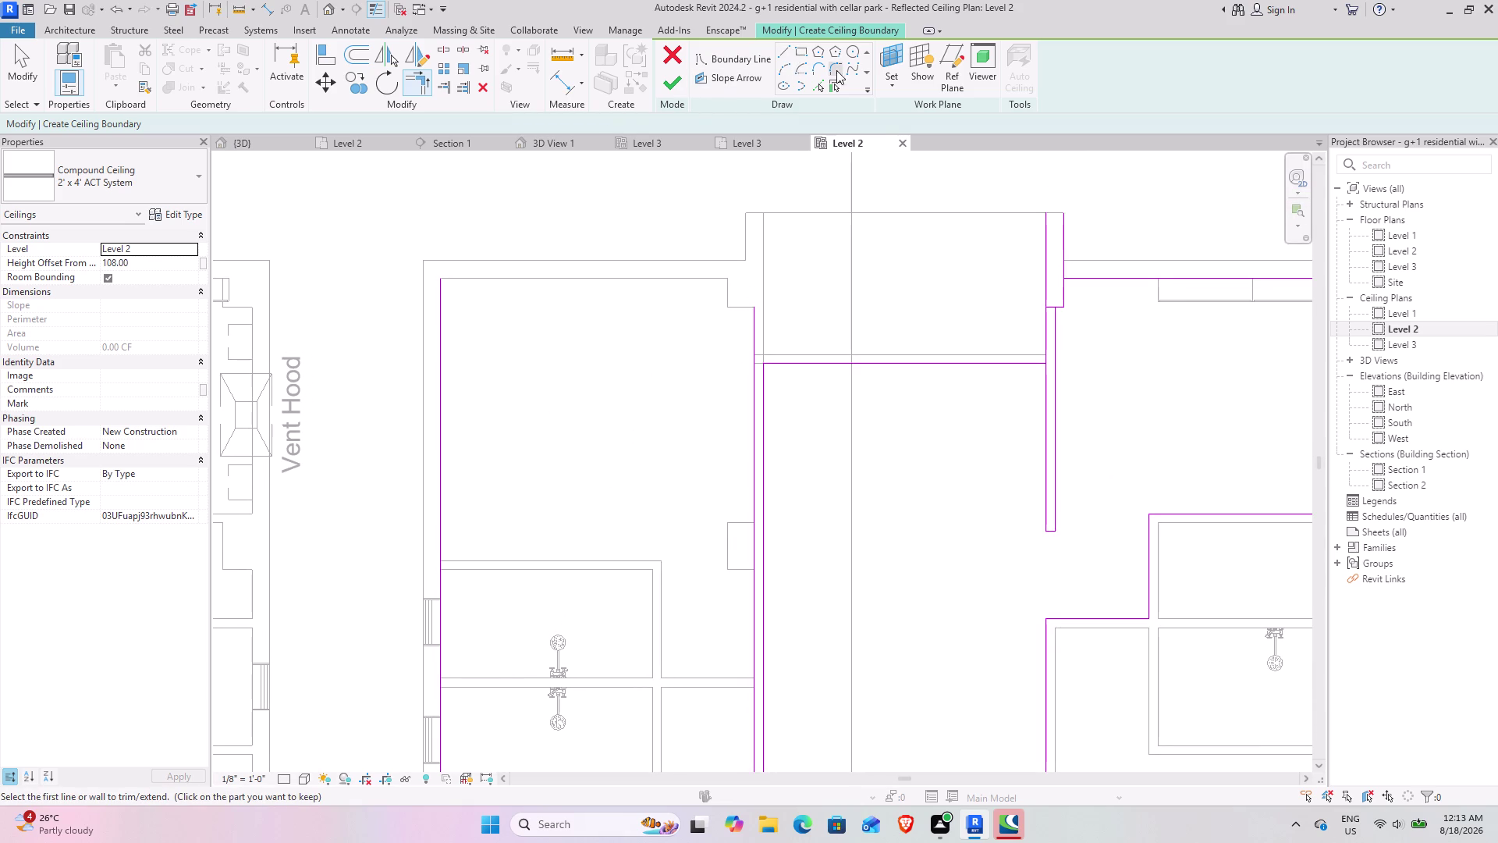
Add a boundary line along the room's top wall and join it to the left line.
click(817, 87)
click(624, 279)
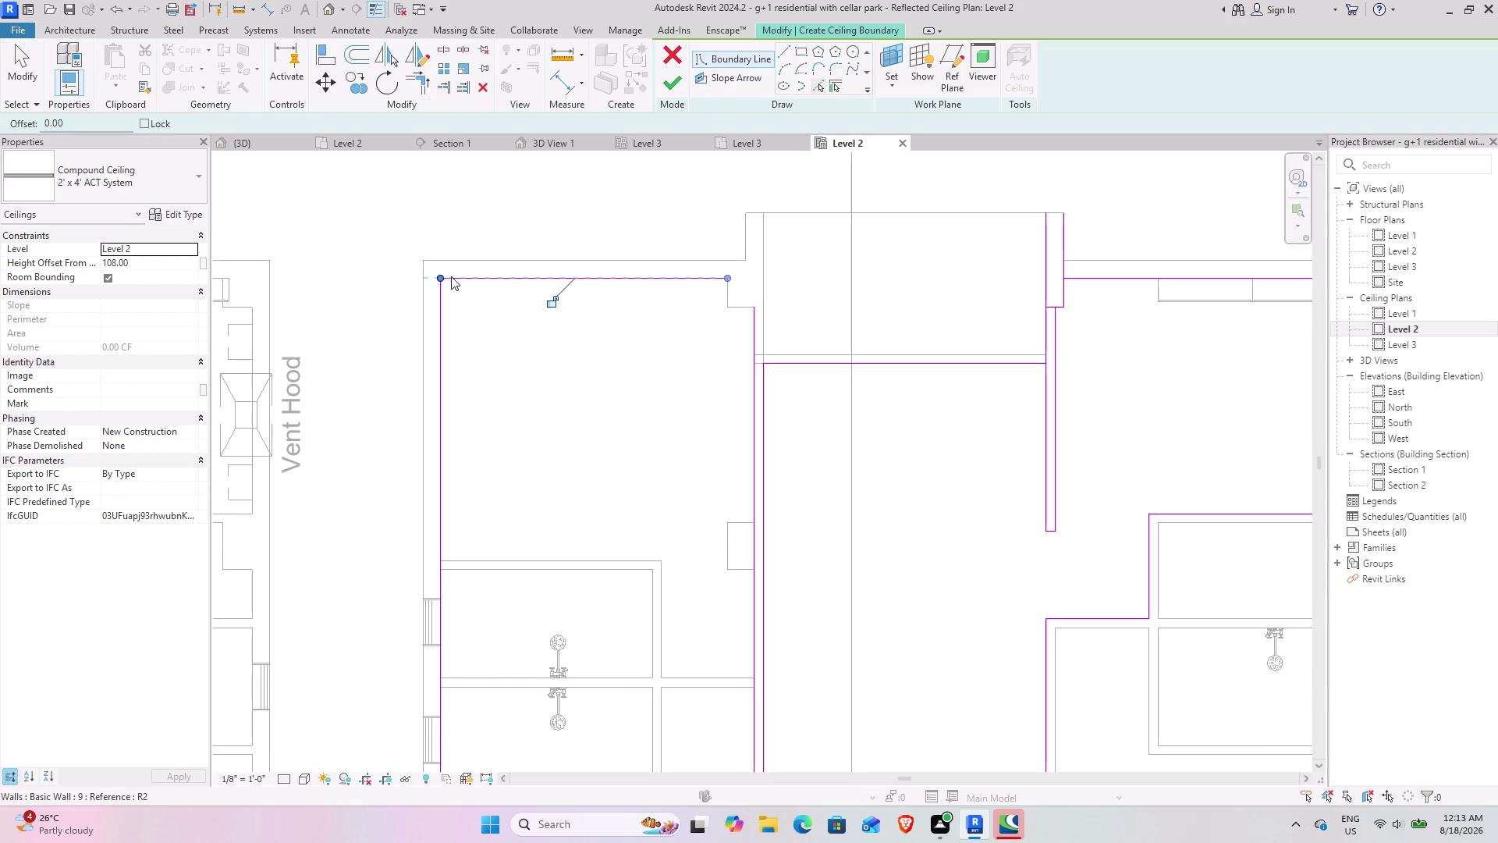
click(426, 74)
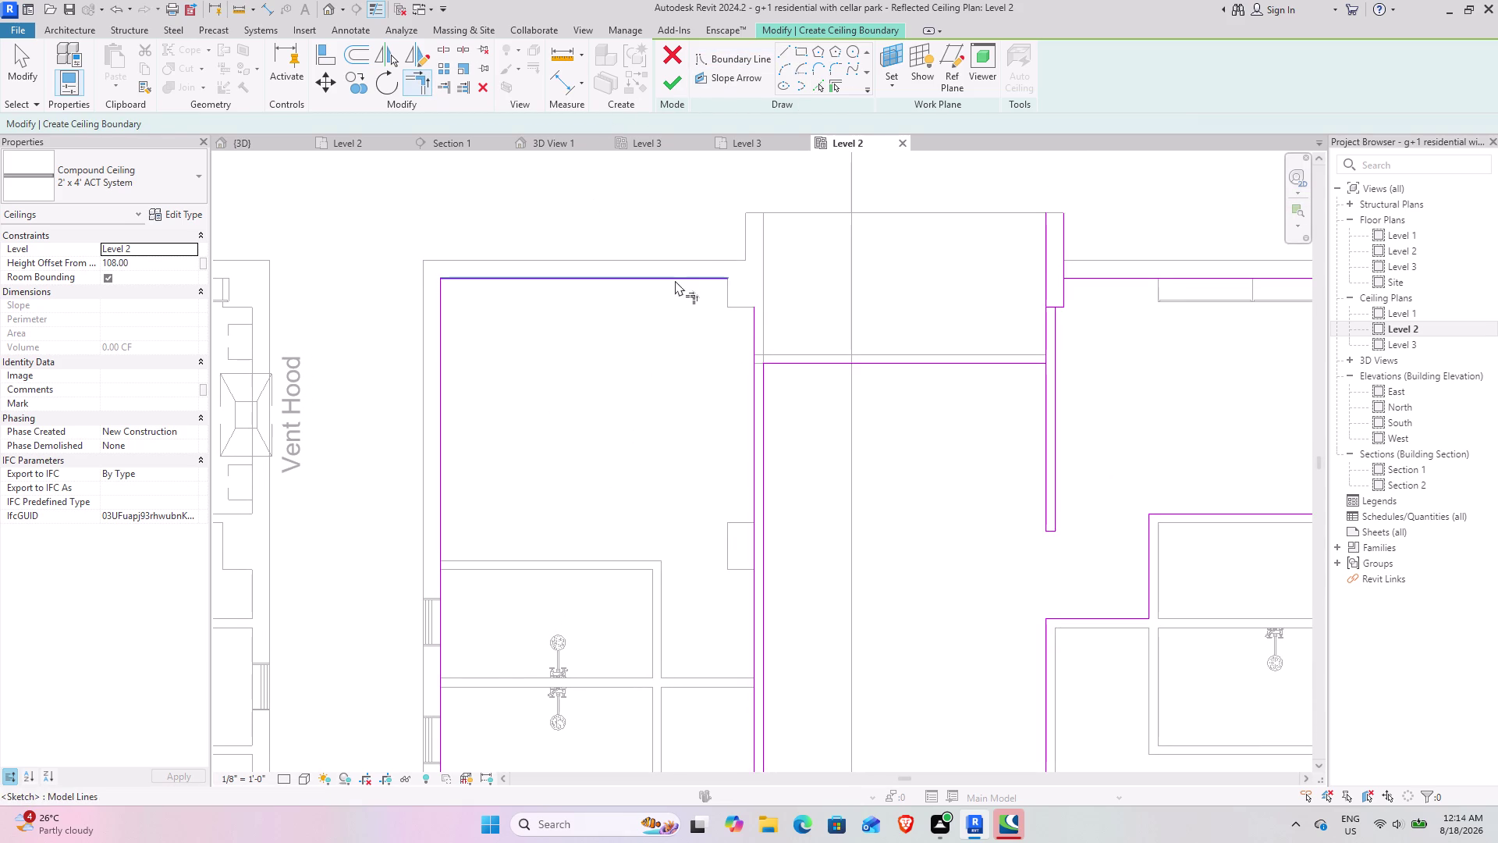
click(675, 280)
click(750, 330)
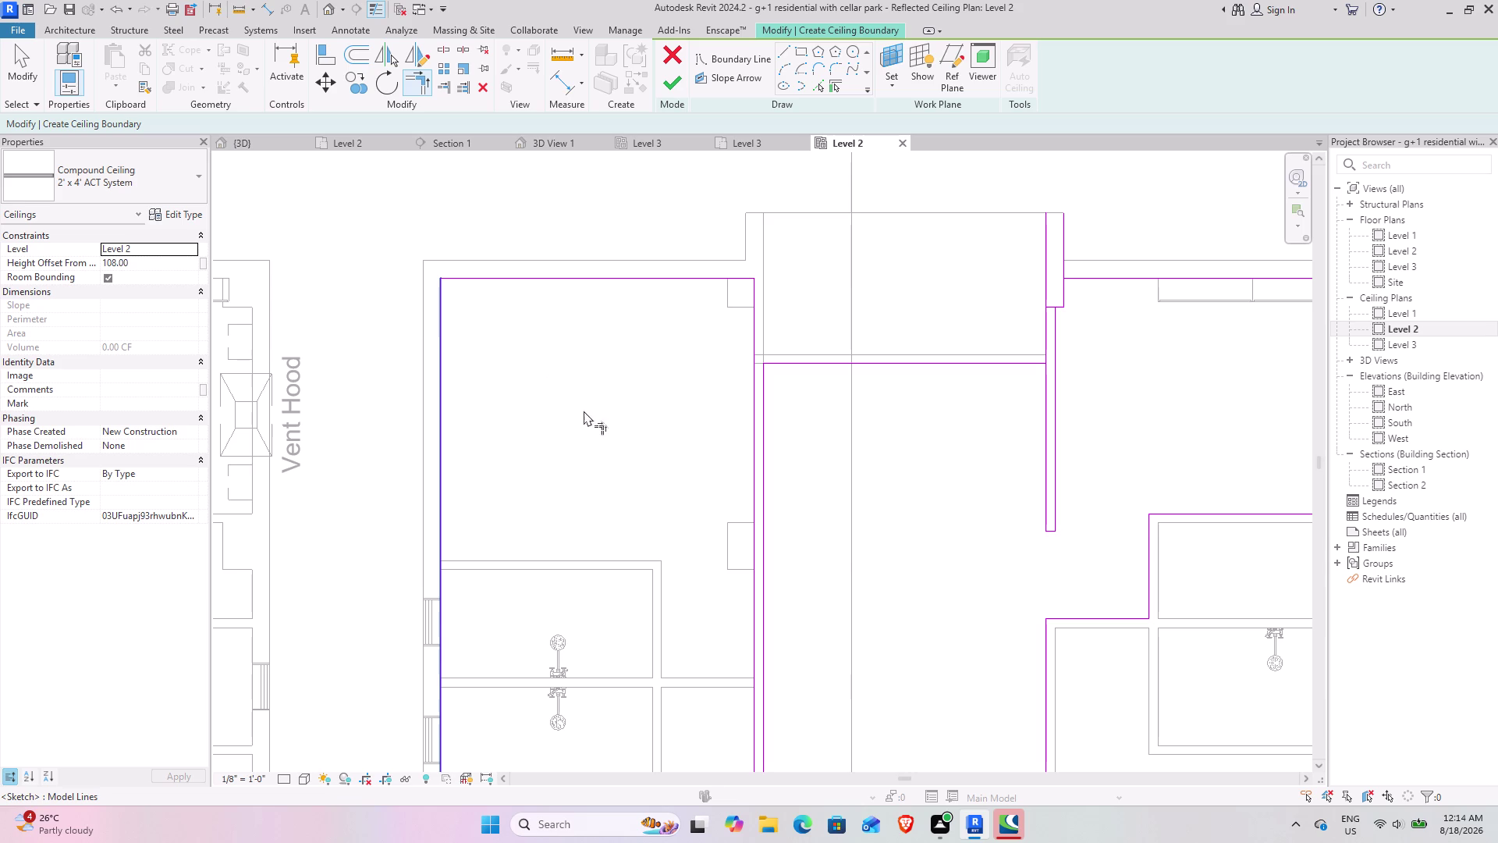
scroll(up, 3)
scroll(up, 3)
scroll(down, 3)
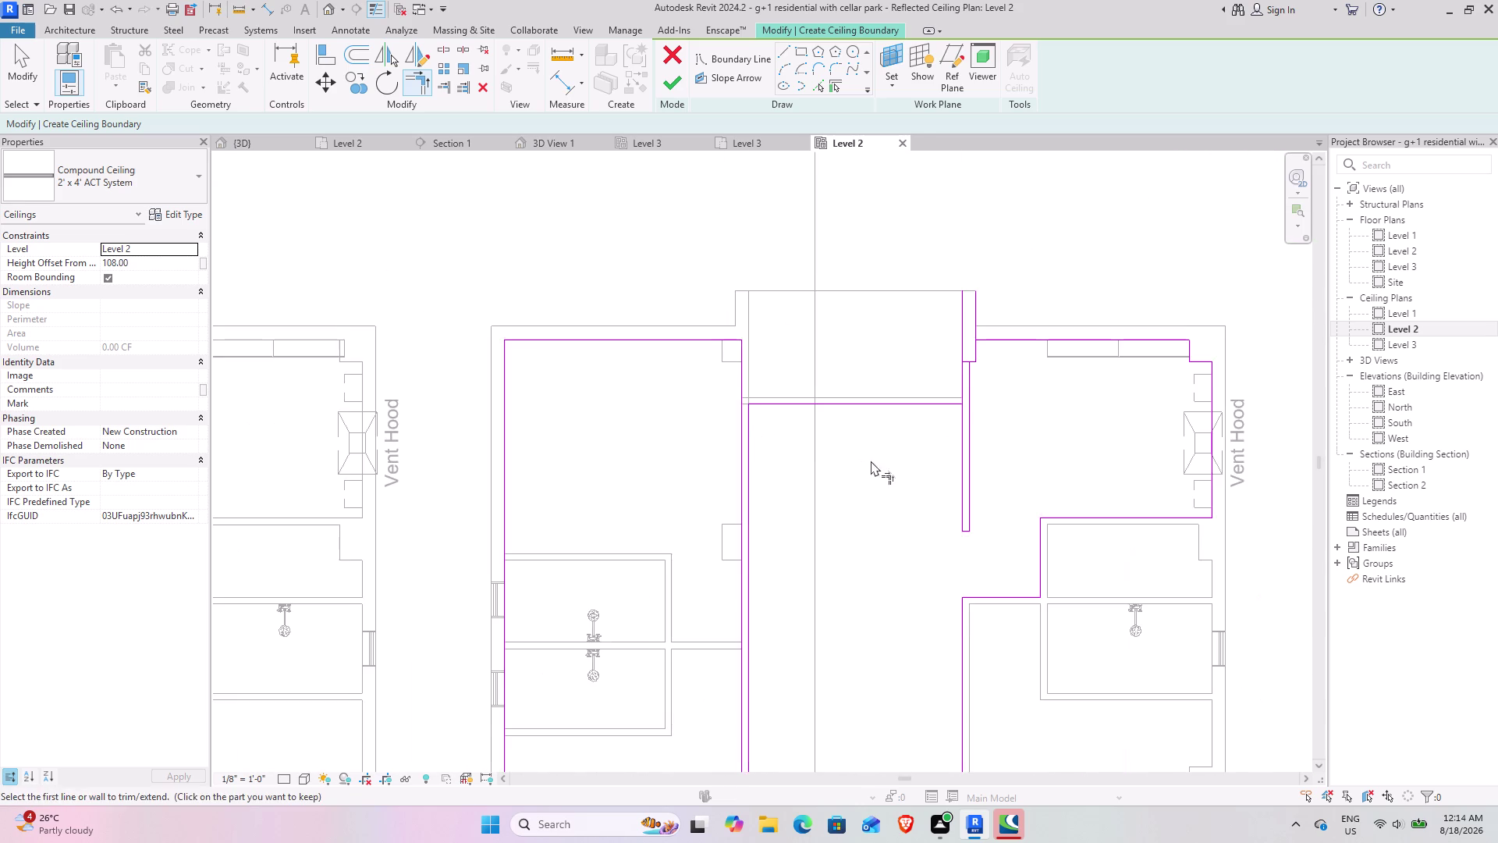
middle_drag(865, 460, 688, 237)
middle_drag(612, 475, 610, 410)
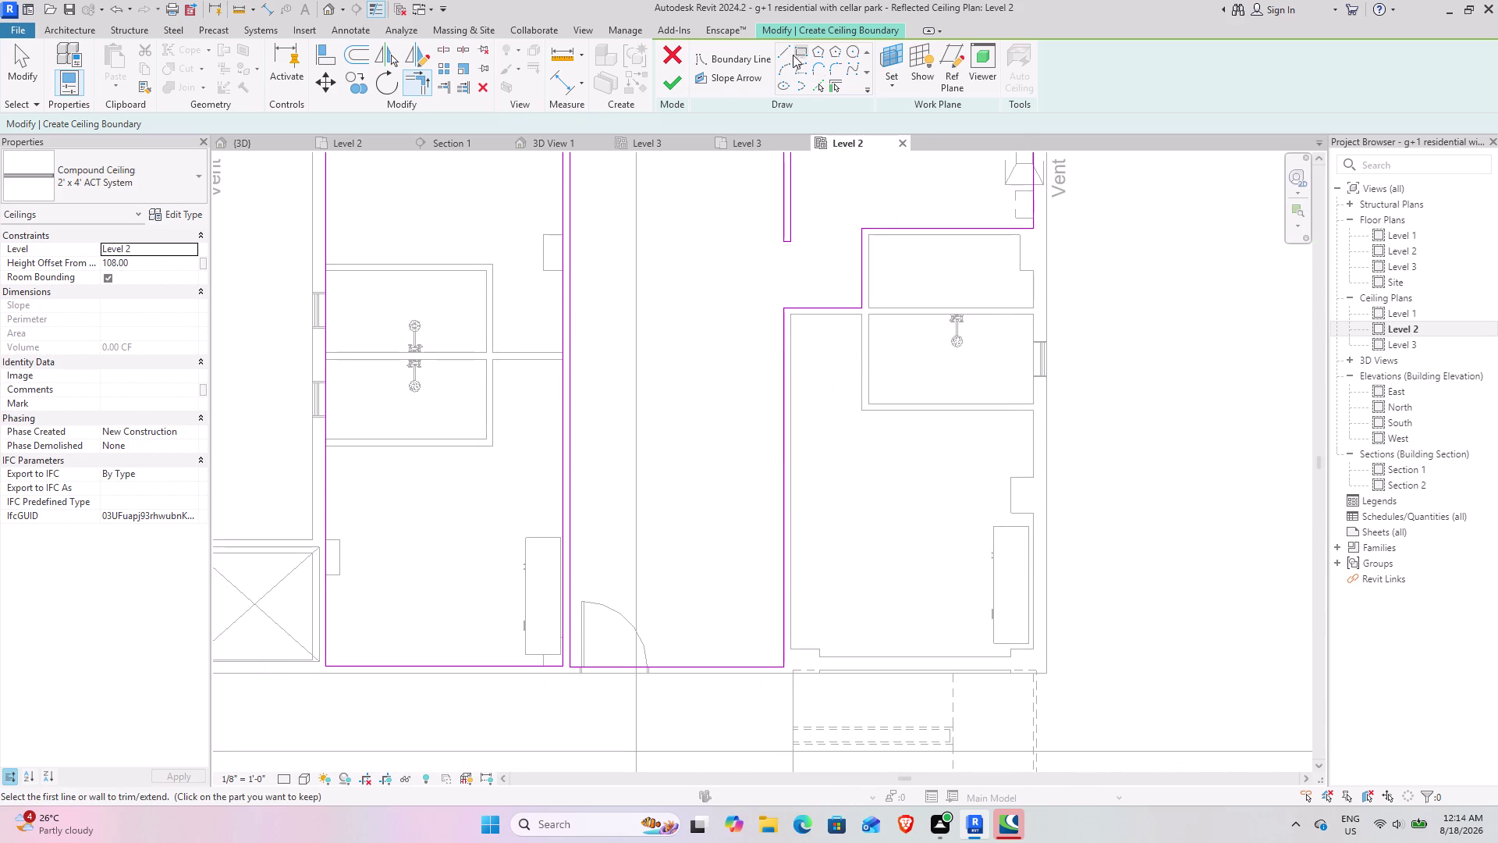
Pick the room's left, bottom, right and upper walls as ceiling boundary lines.
click(822, 91)
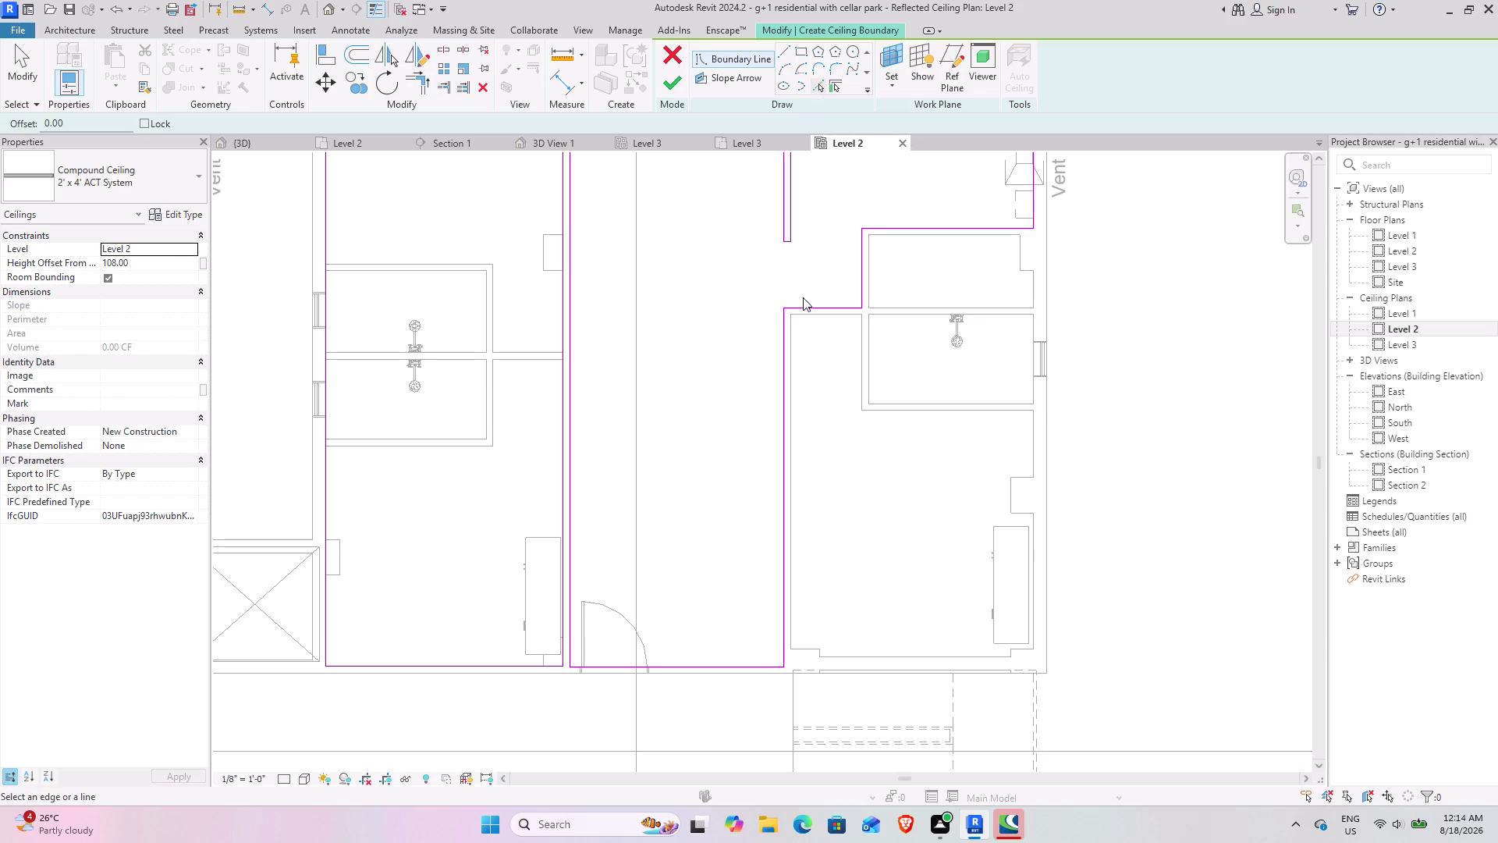
click(822, 319)
click(788, 375)
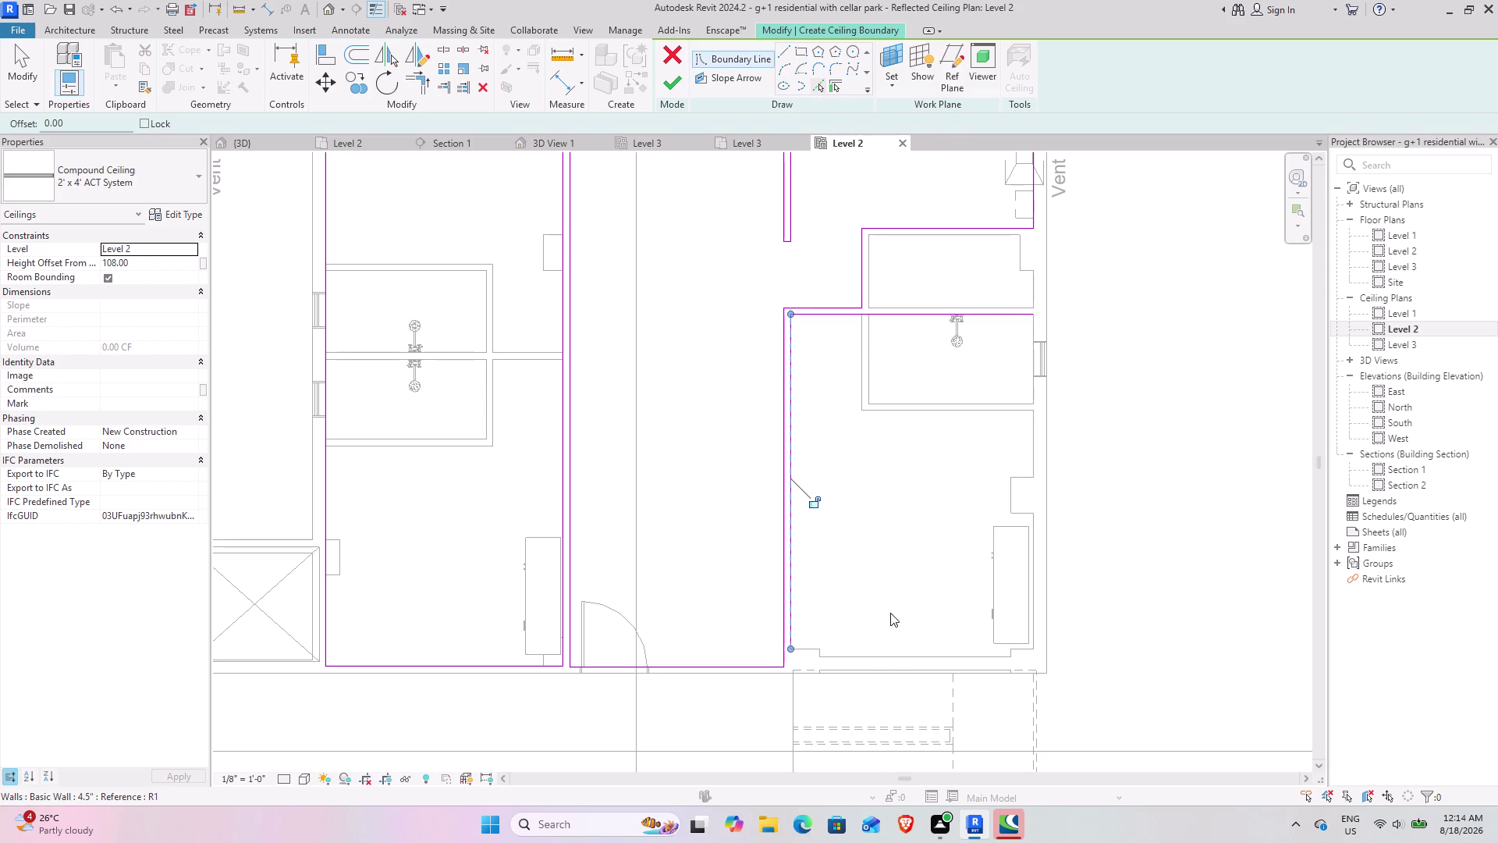
click(879, 649)
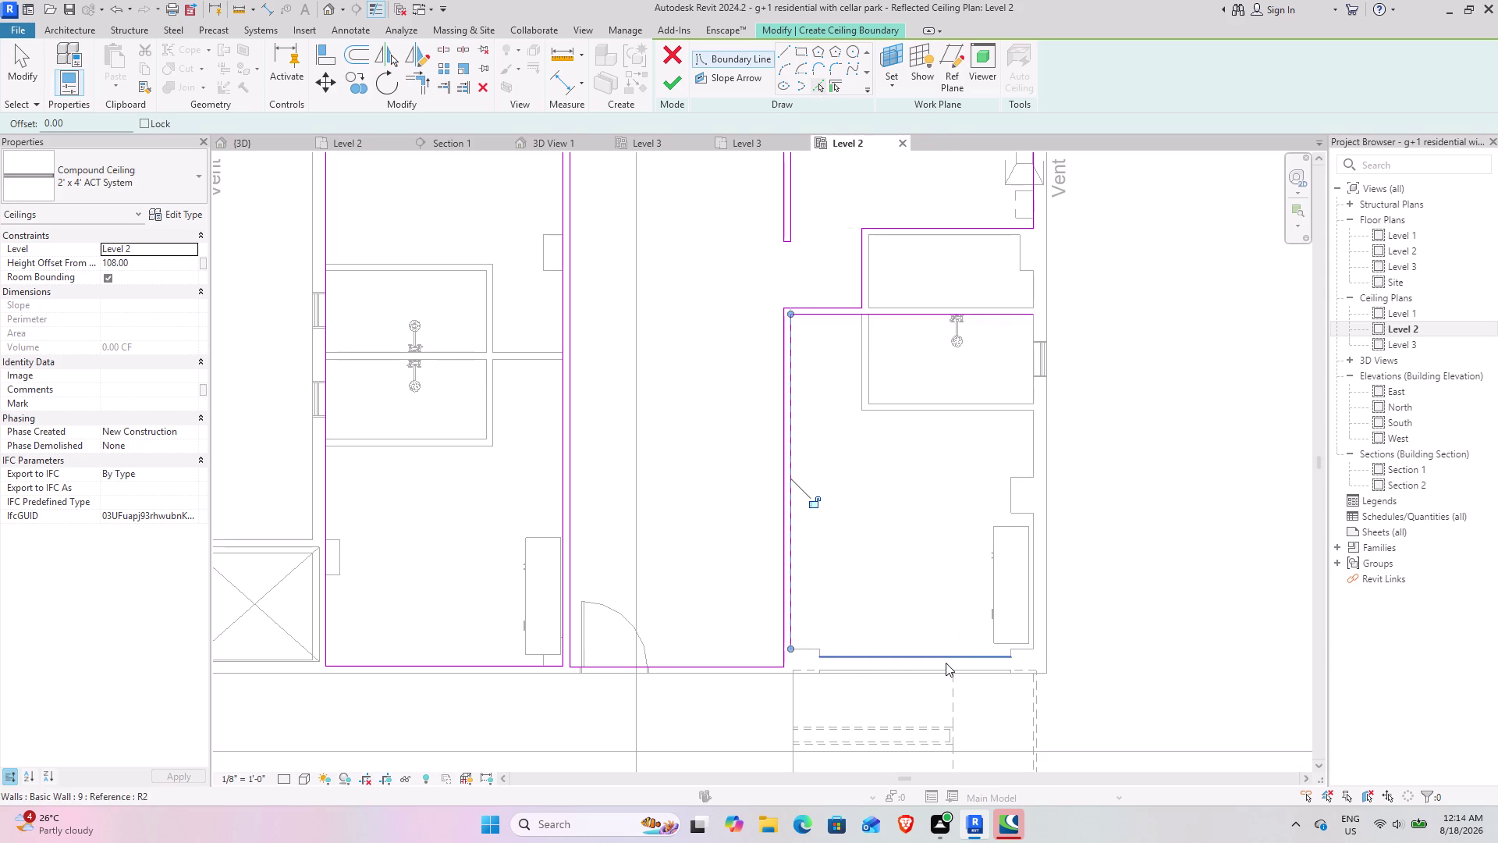
click(945, 658)
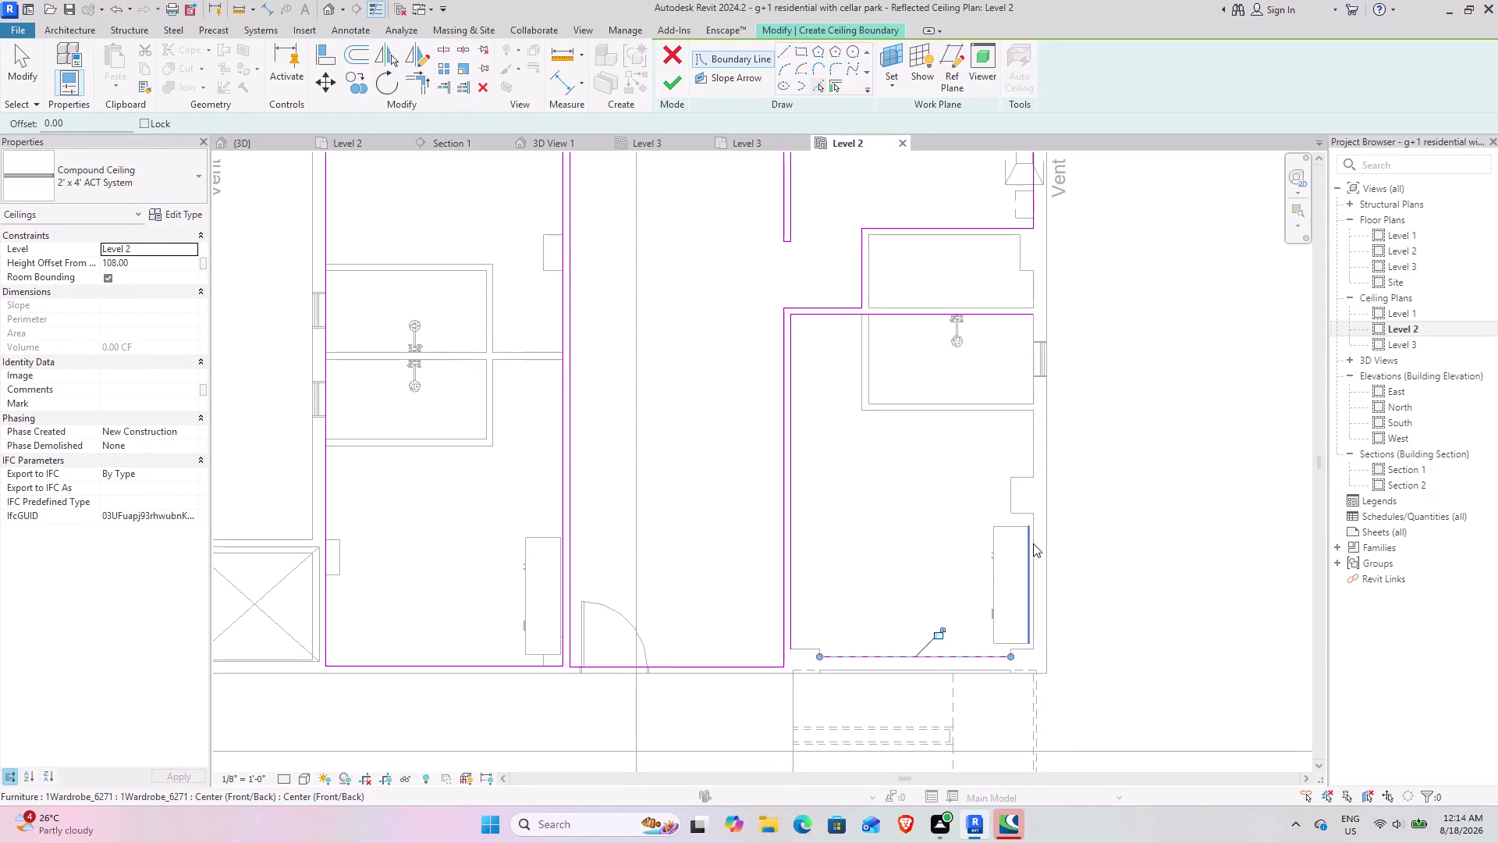
click(1038, 556)
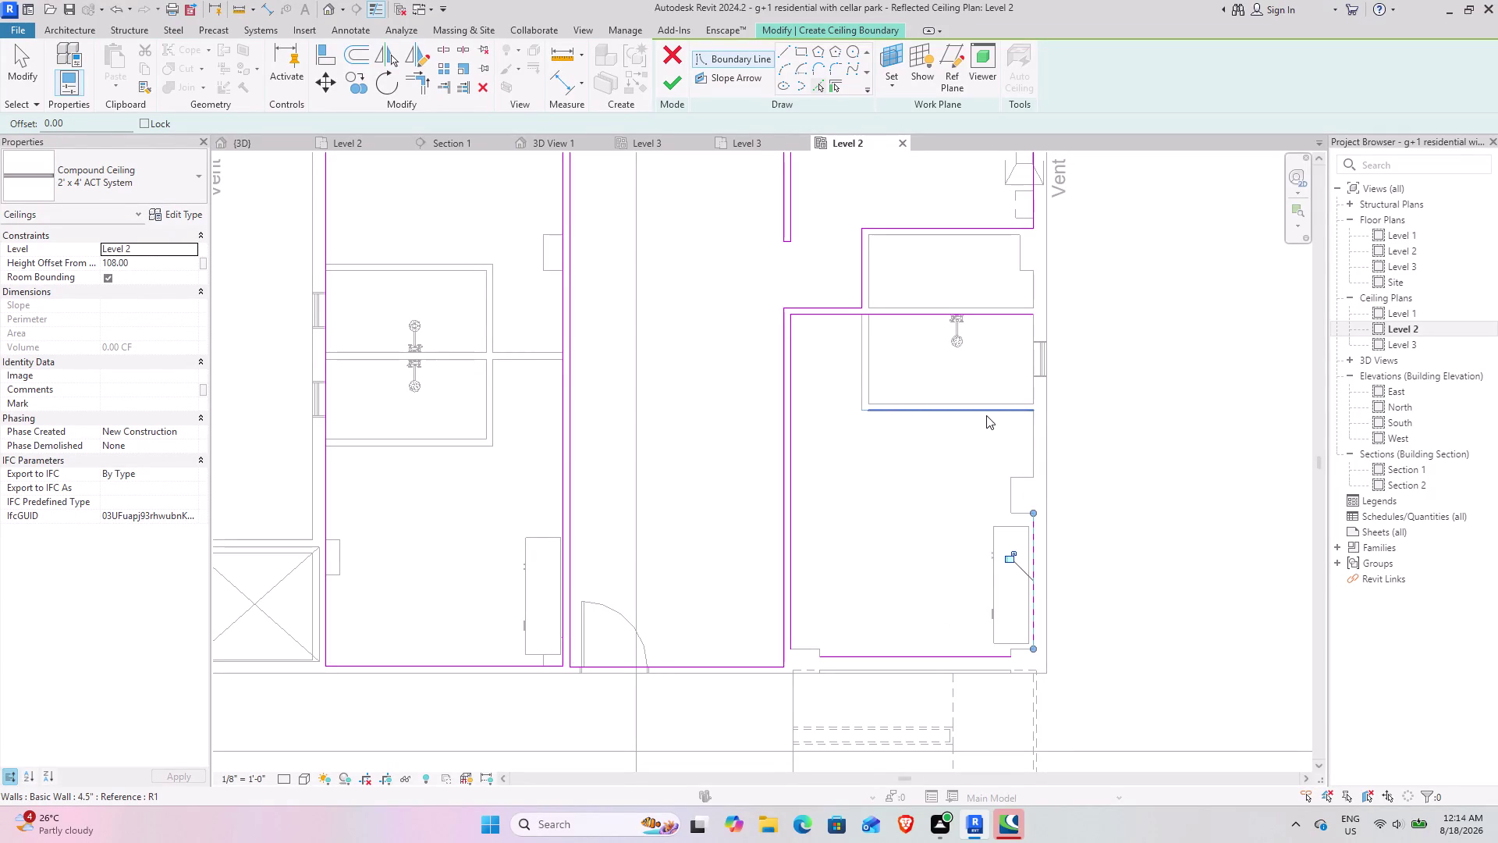
click(987, 415)
click(865, 364)
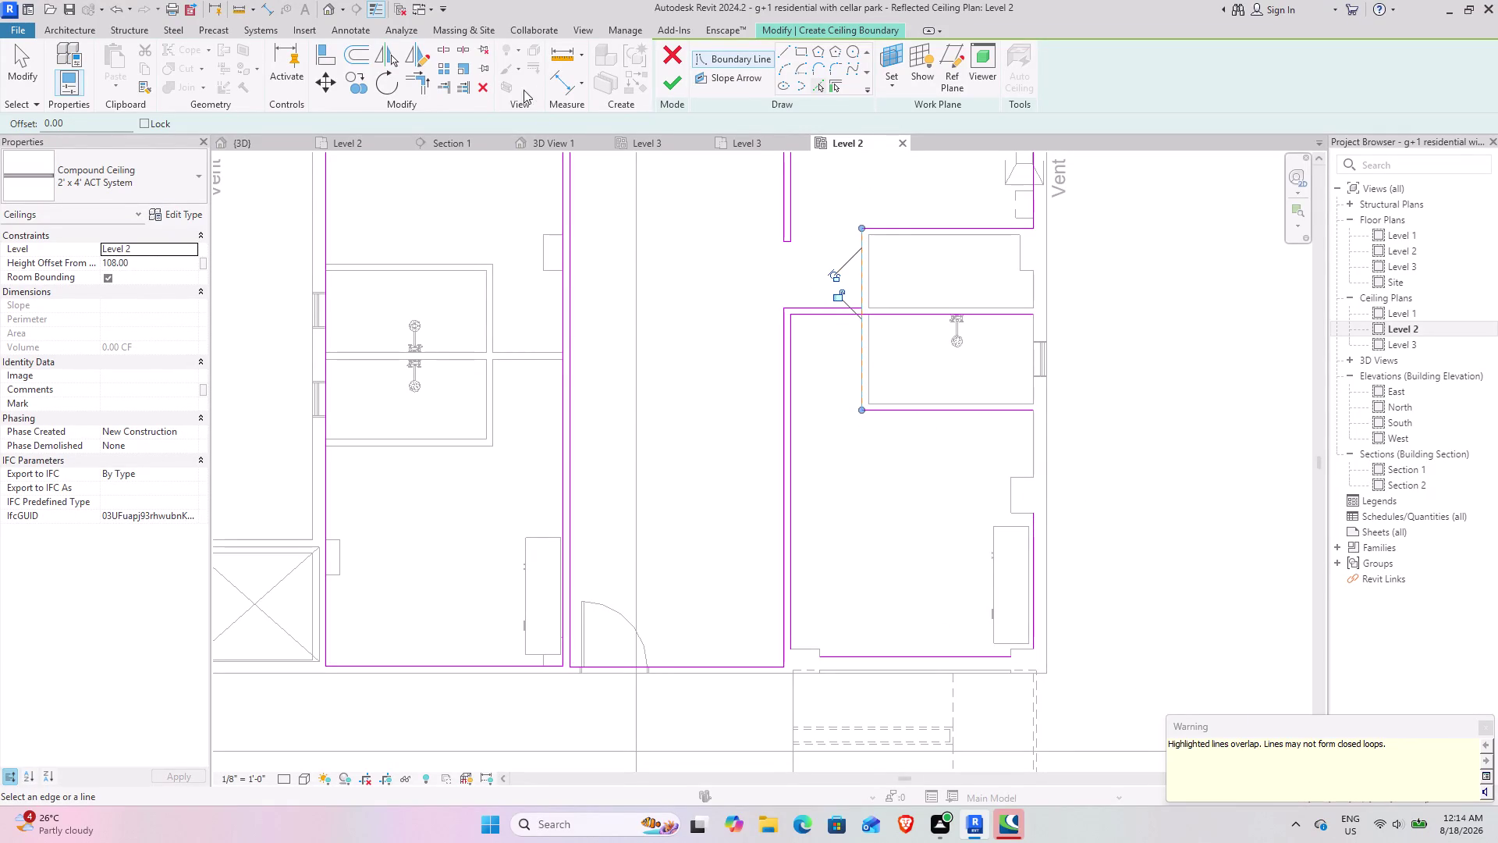
click(413, 85)
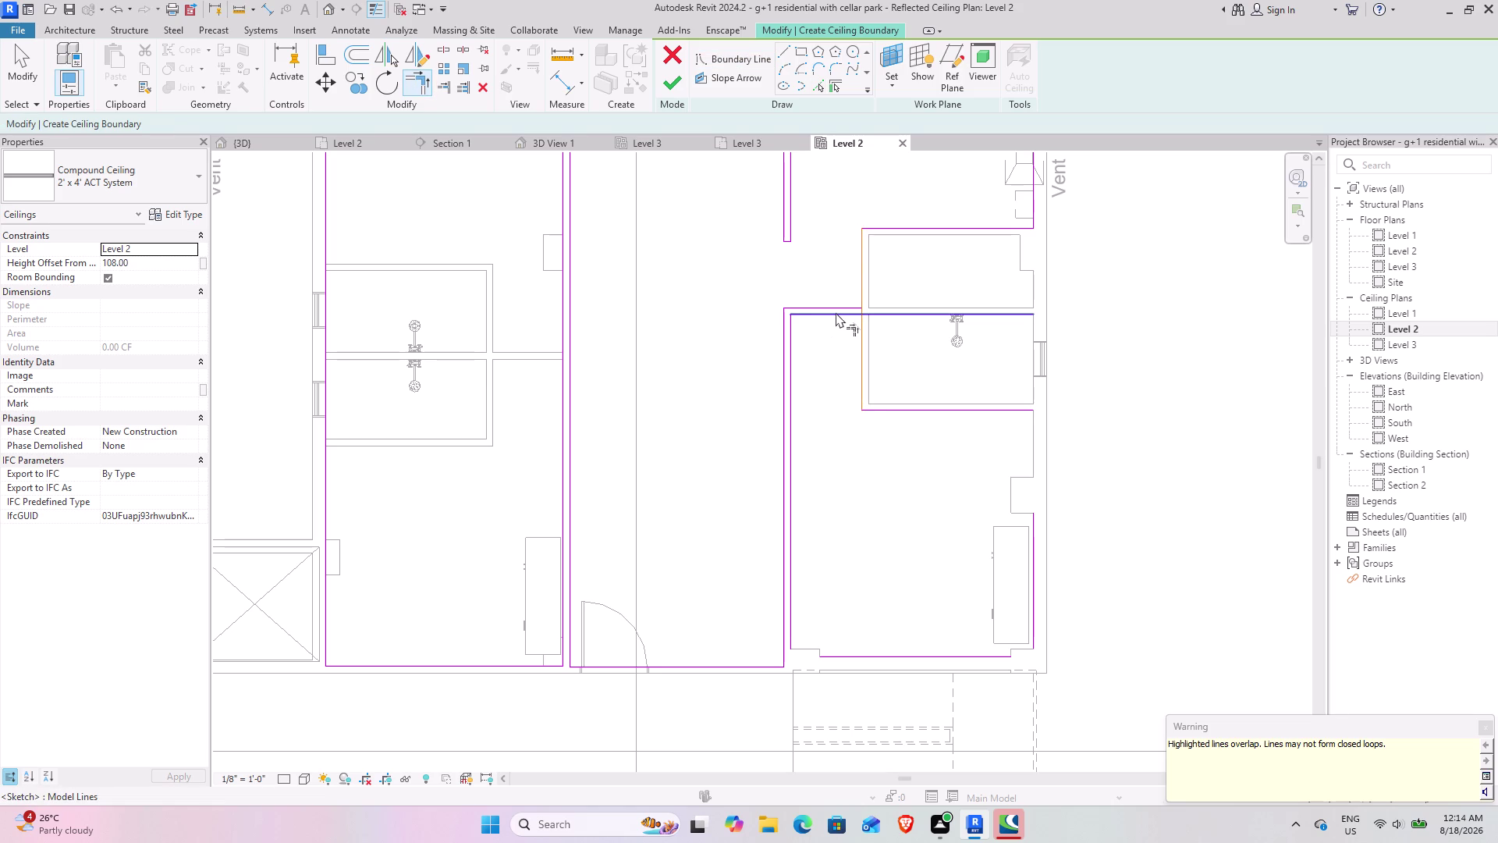
Select the upper boundary line and begin trimming the room's corners.
click(835, 312)
click(860, 329)
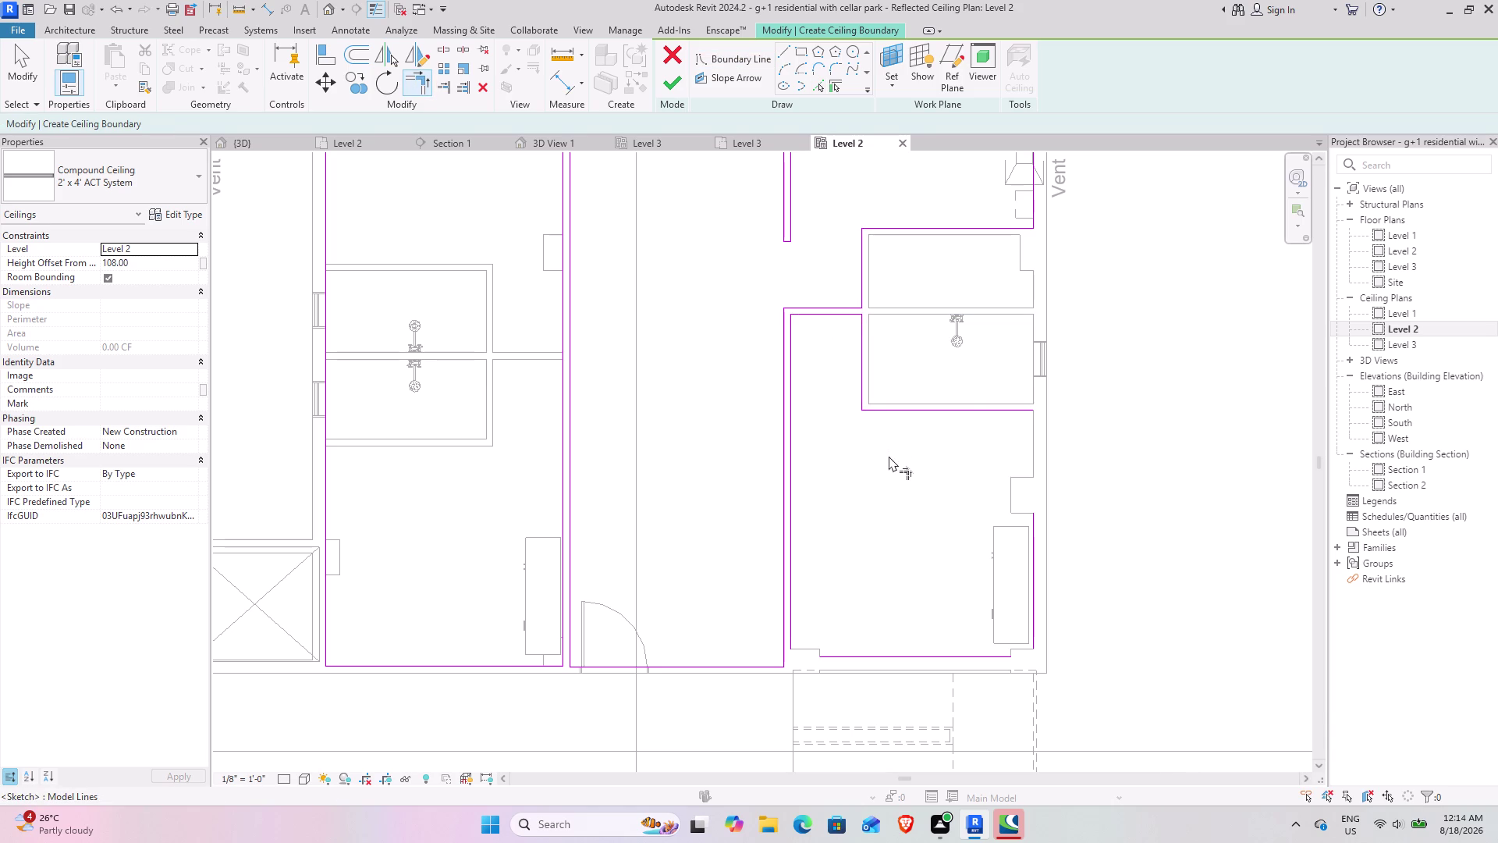
click(1008, 415)
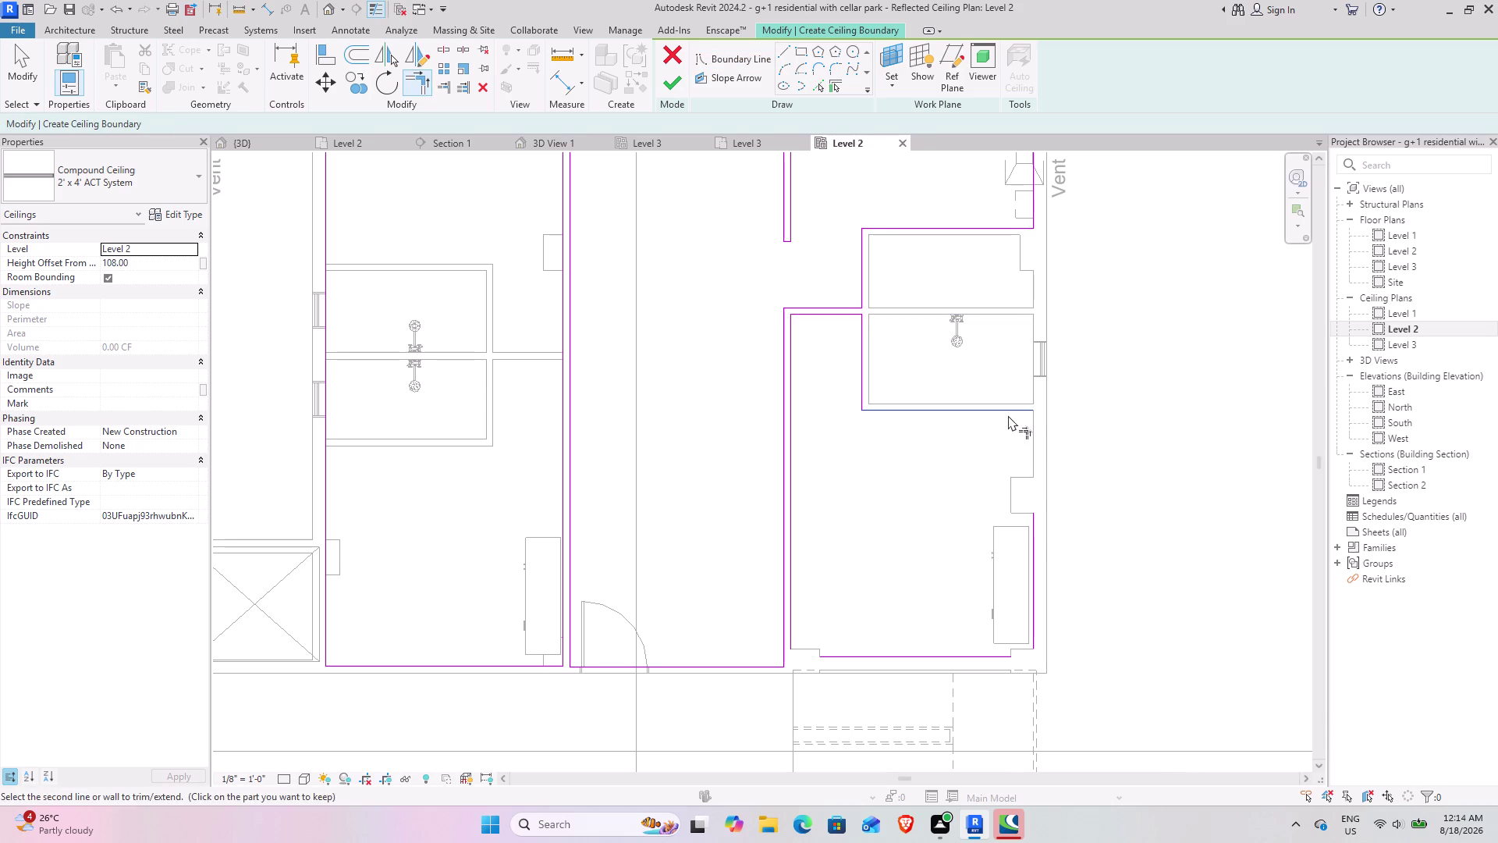
click(1036, 532)
Trim the bottom-right corner and close the last gap in the room's boundary.
click(973, 654)
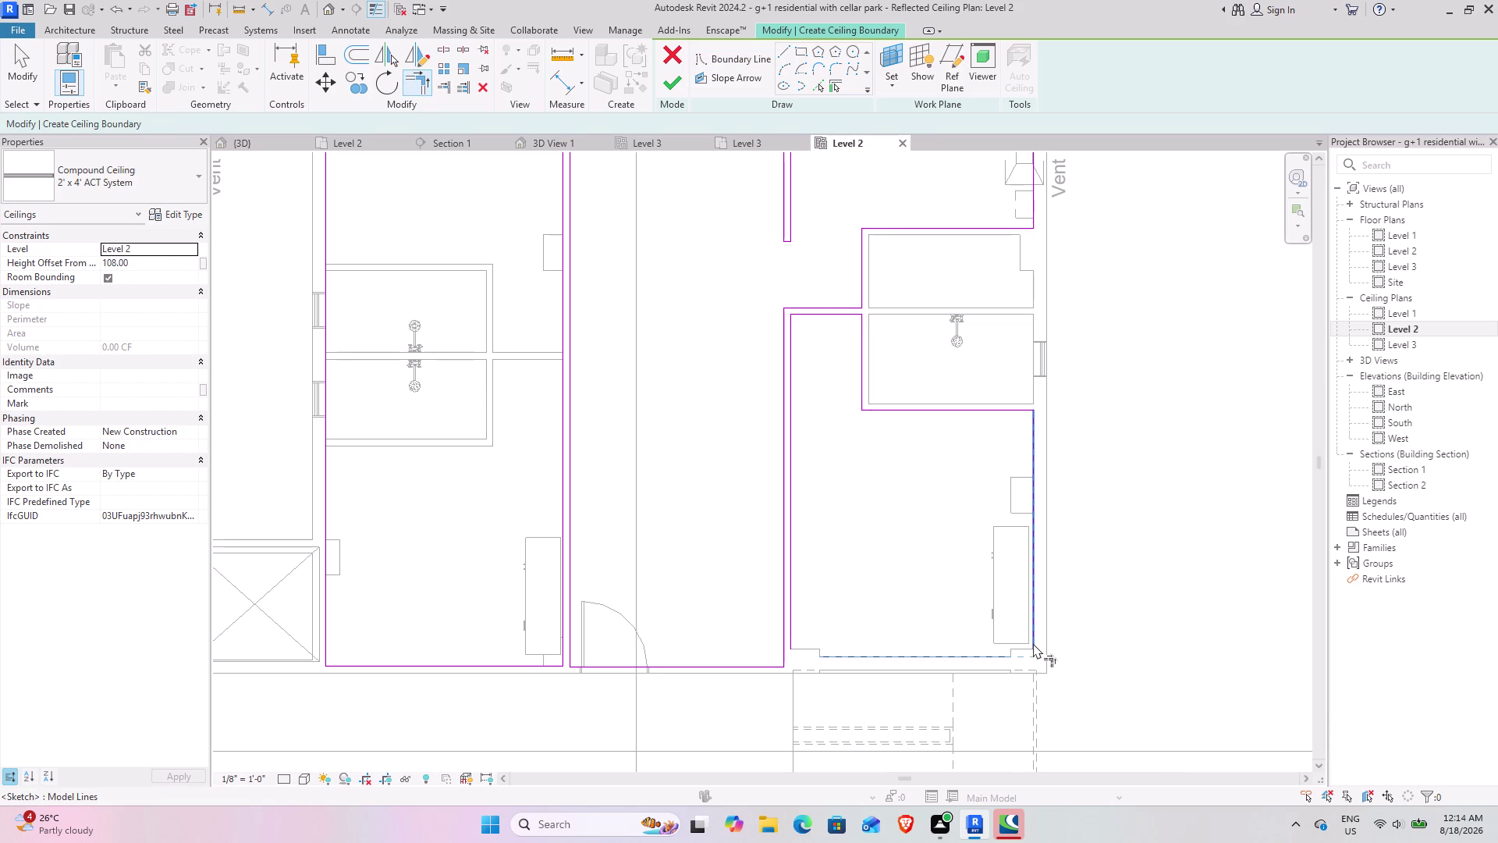
click(1033, 643)
click(875, 652)
click(793, 616)
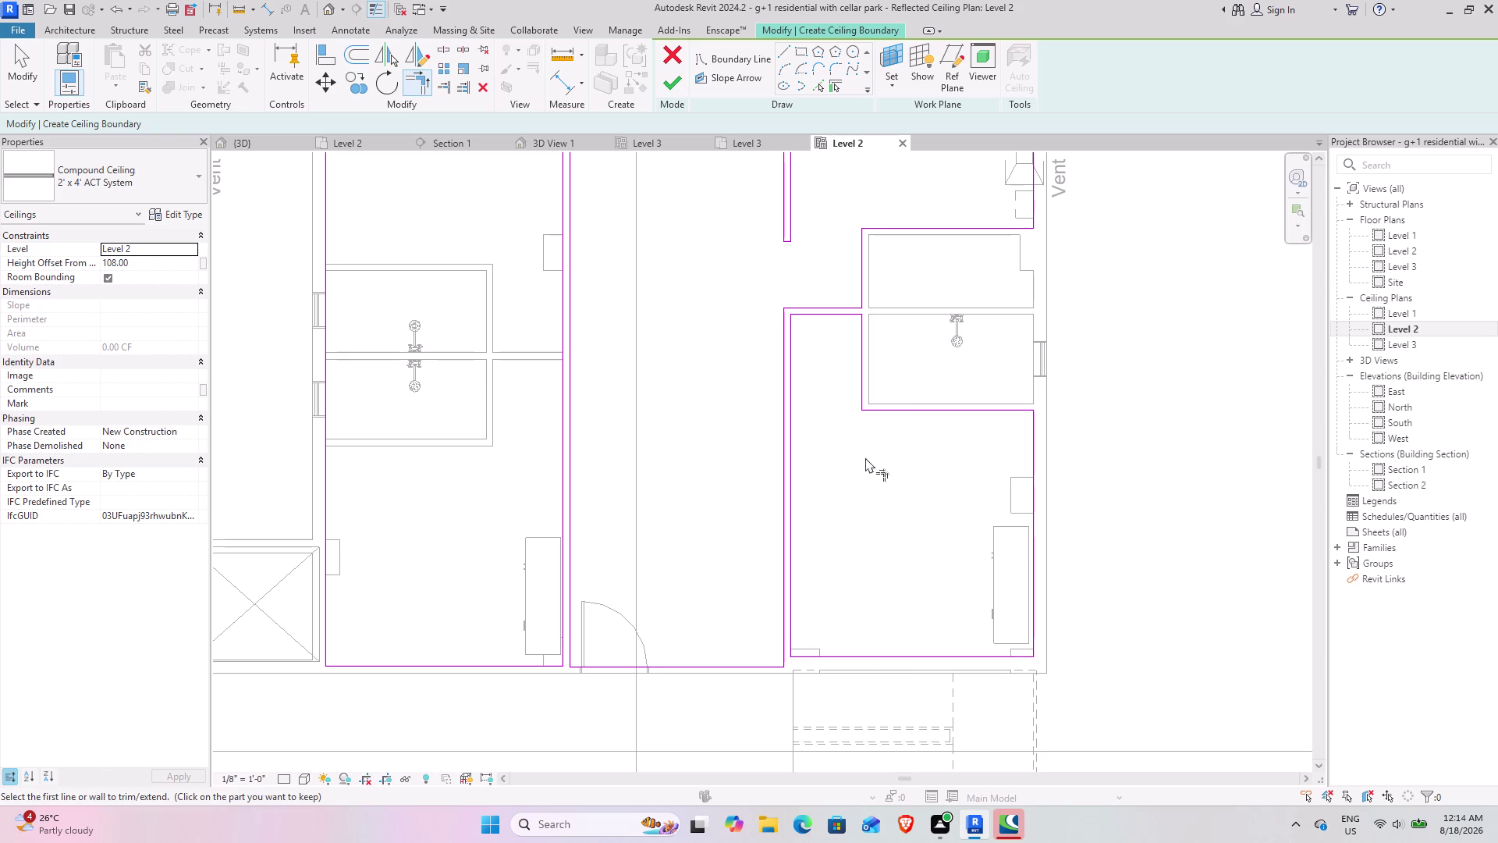
Pan and zoom the plan down to center the lower apartment's rooms.
middle_drag(860, 426, 797, 506)
scroll(down, 3)
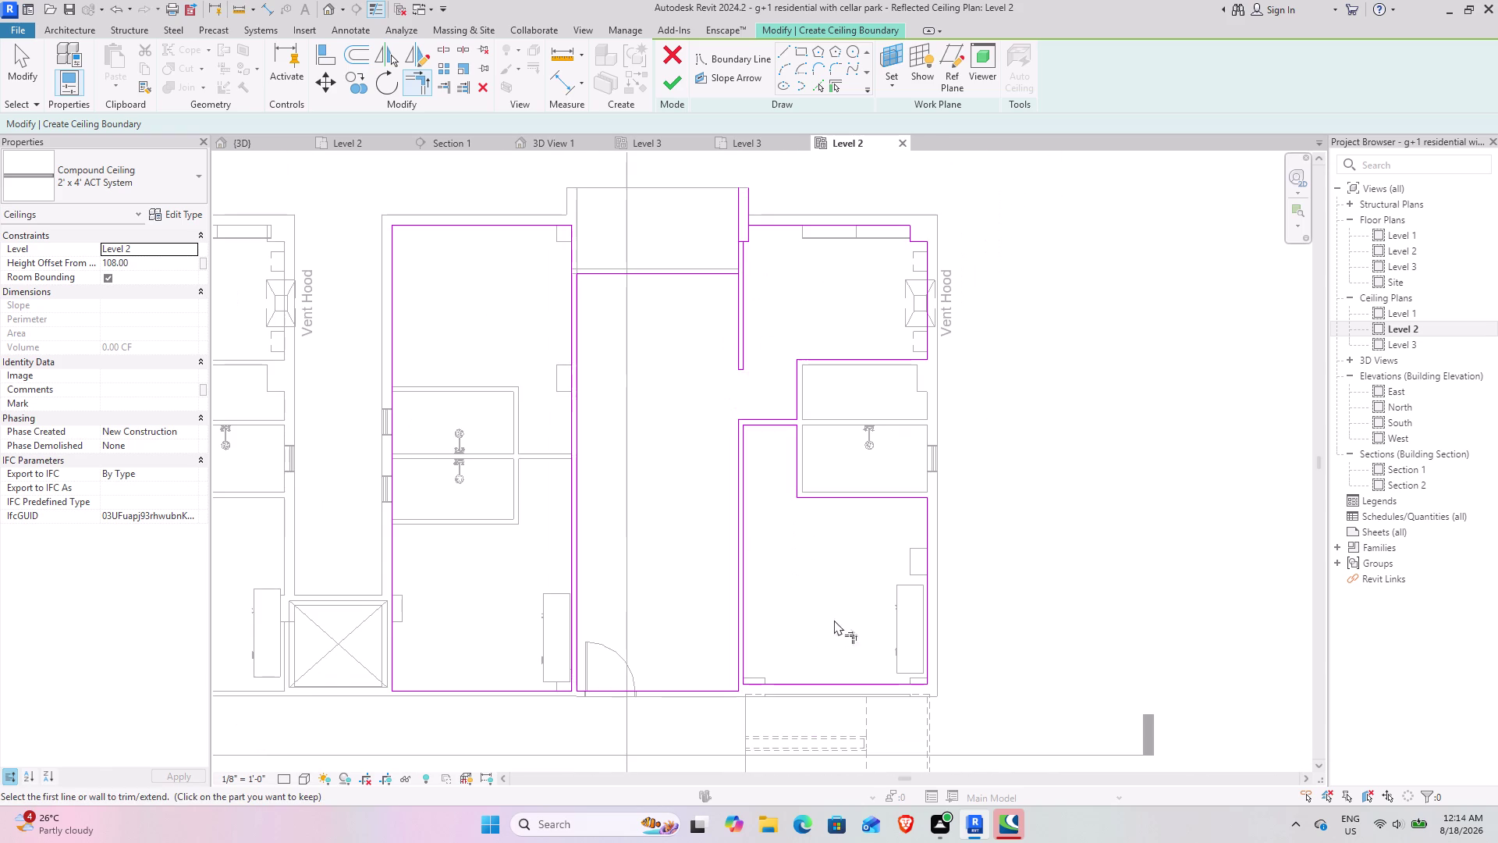
middle_drag(821, 594, 684, 323)
scroll(down, 3)
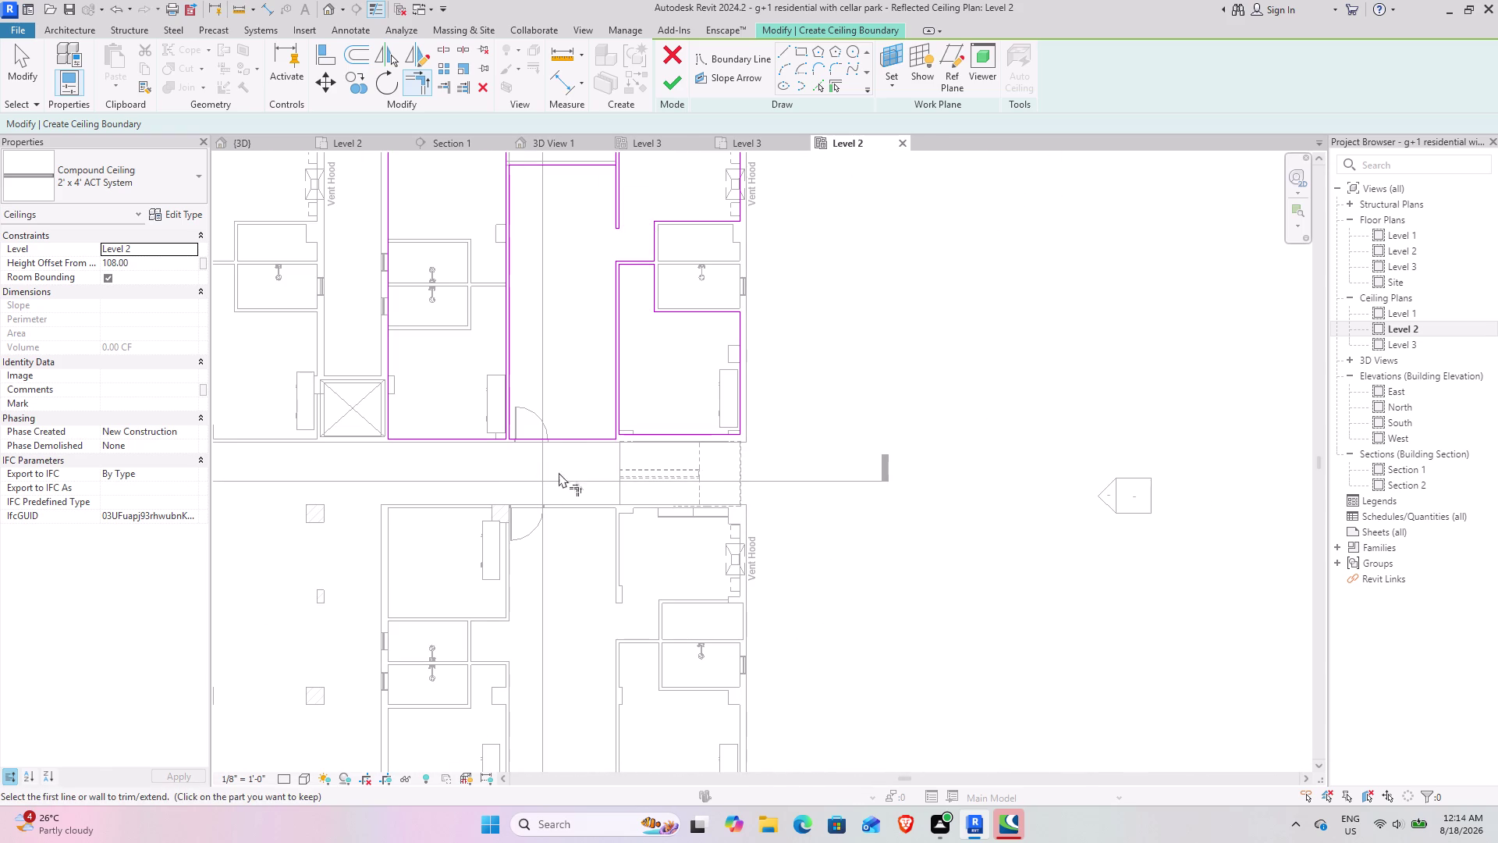
middle_drag(619, 398, 732, 544)
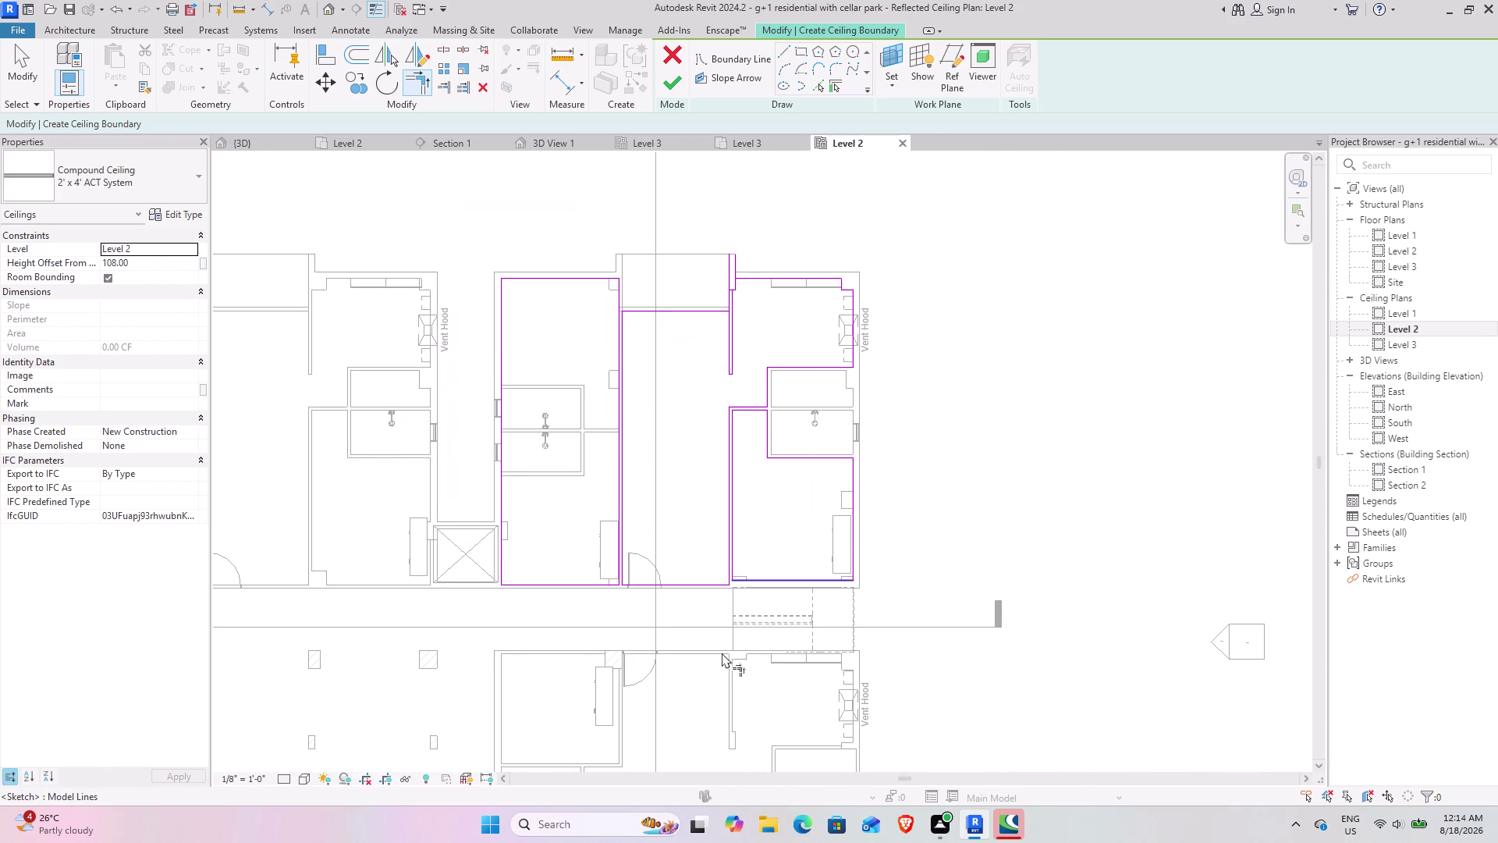
middle_drag(714, 650, 805, 298)
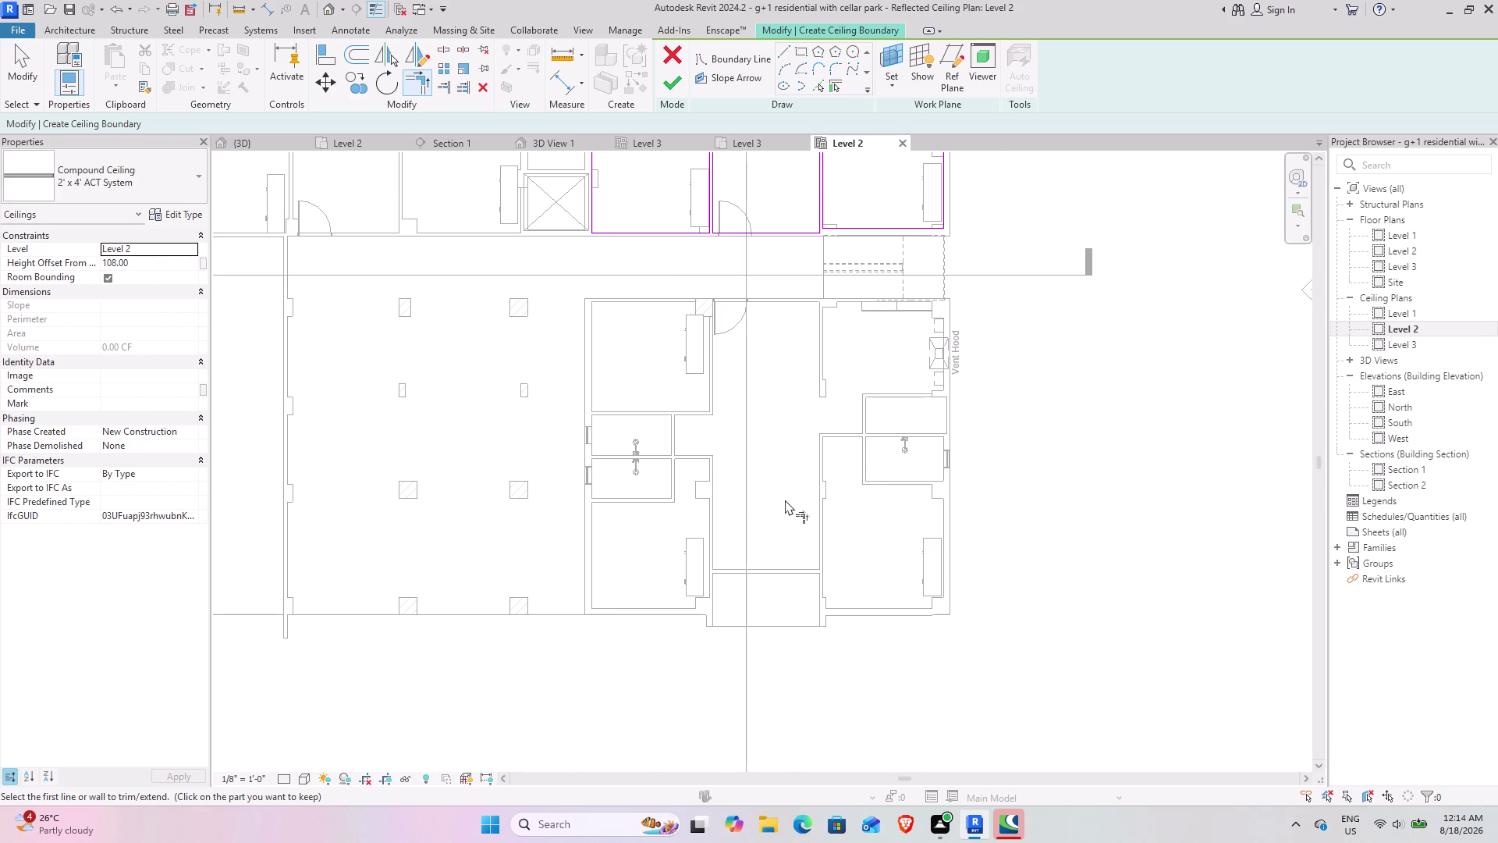
scroll(up, 3)
middle_drag(758, 413, 760, 467)
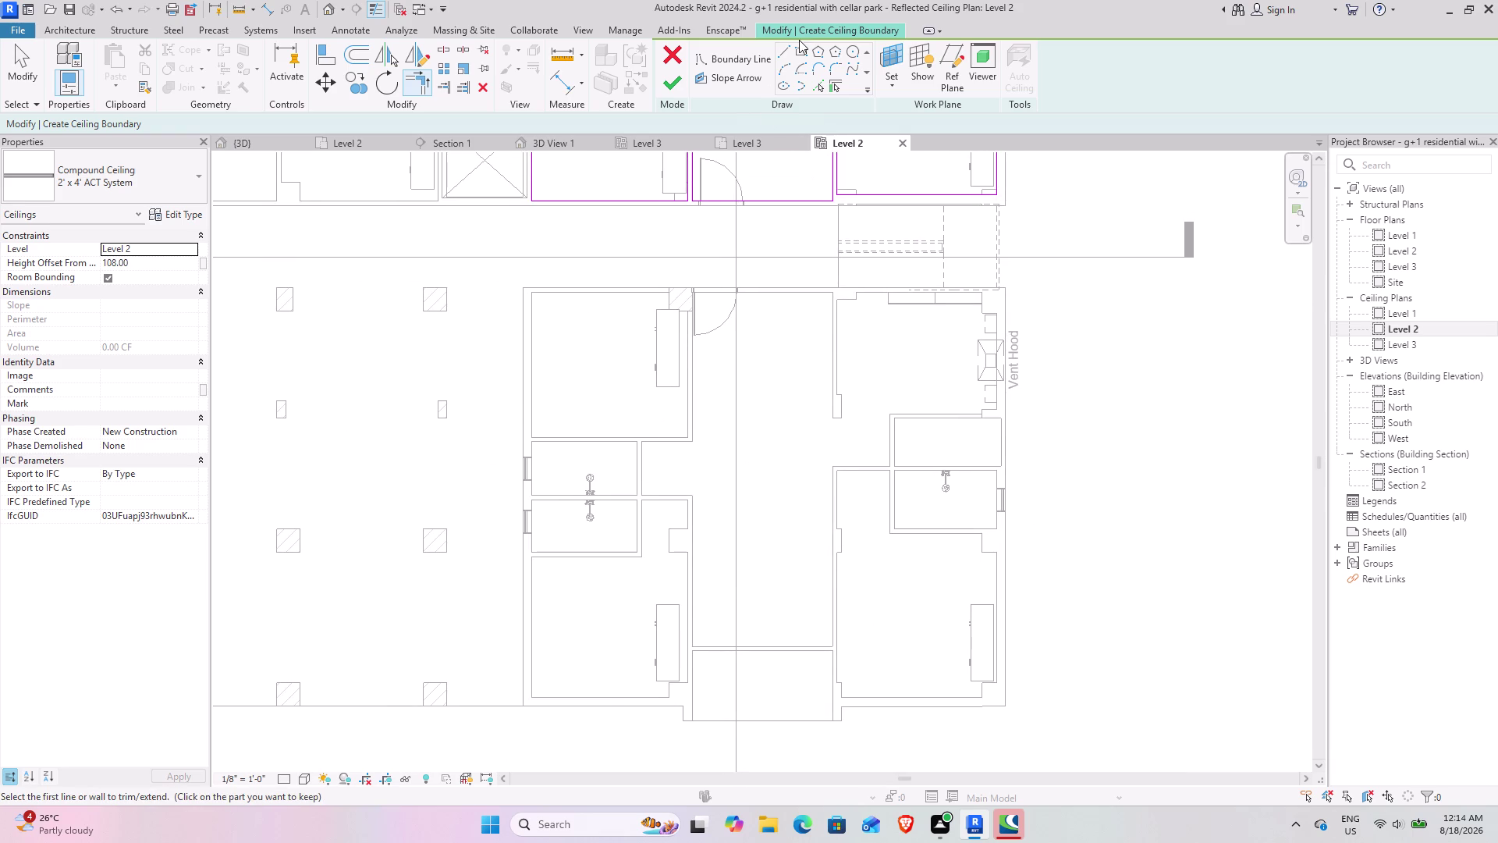
click(816, 83)
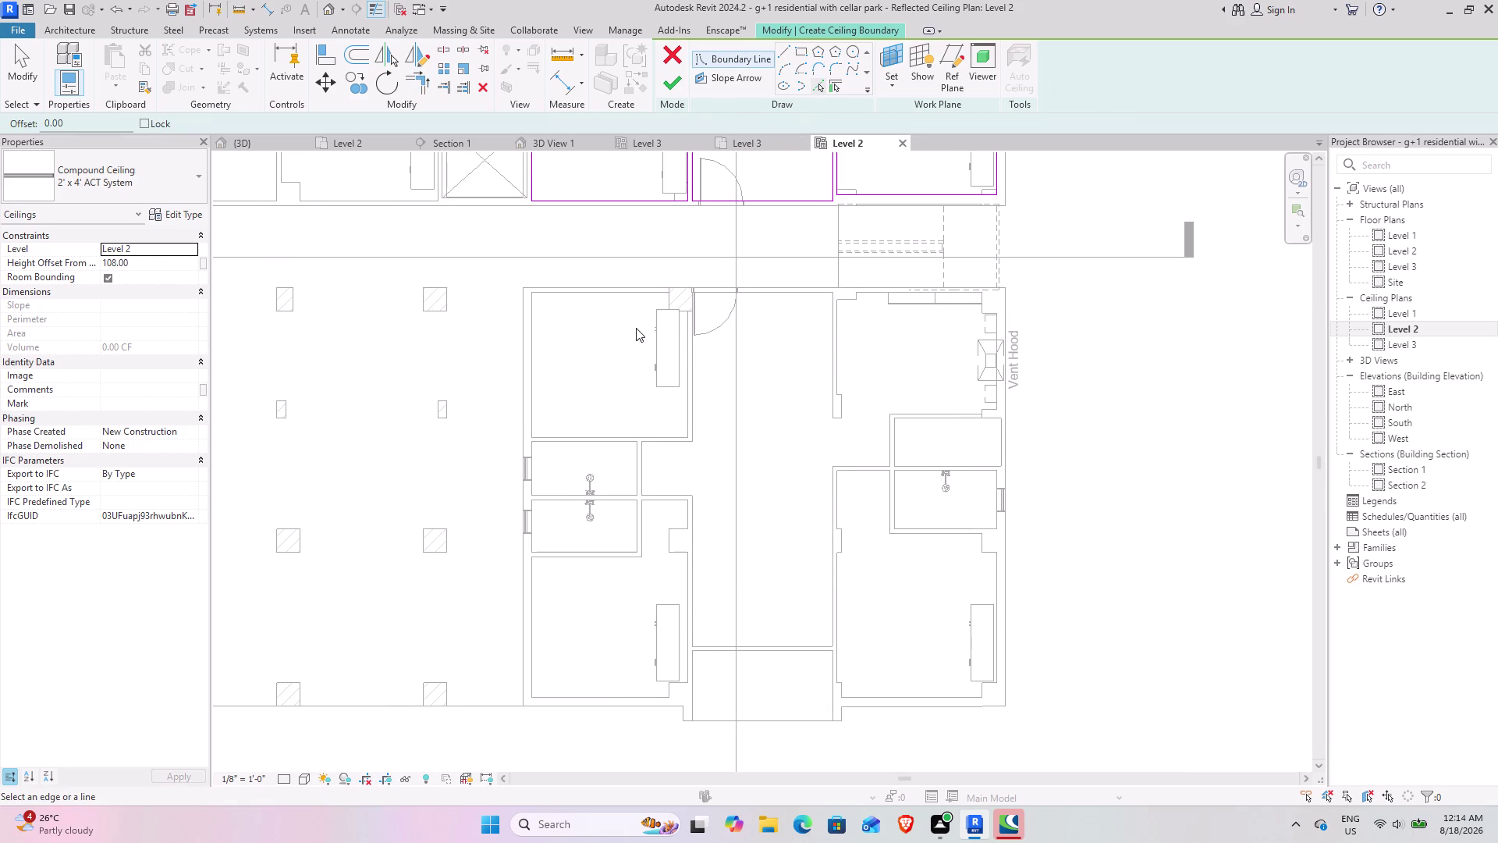
Pick the room's left, top, bottom and right walls as boundary lines.
click(626, 295)
click(534, 348)
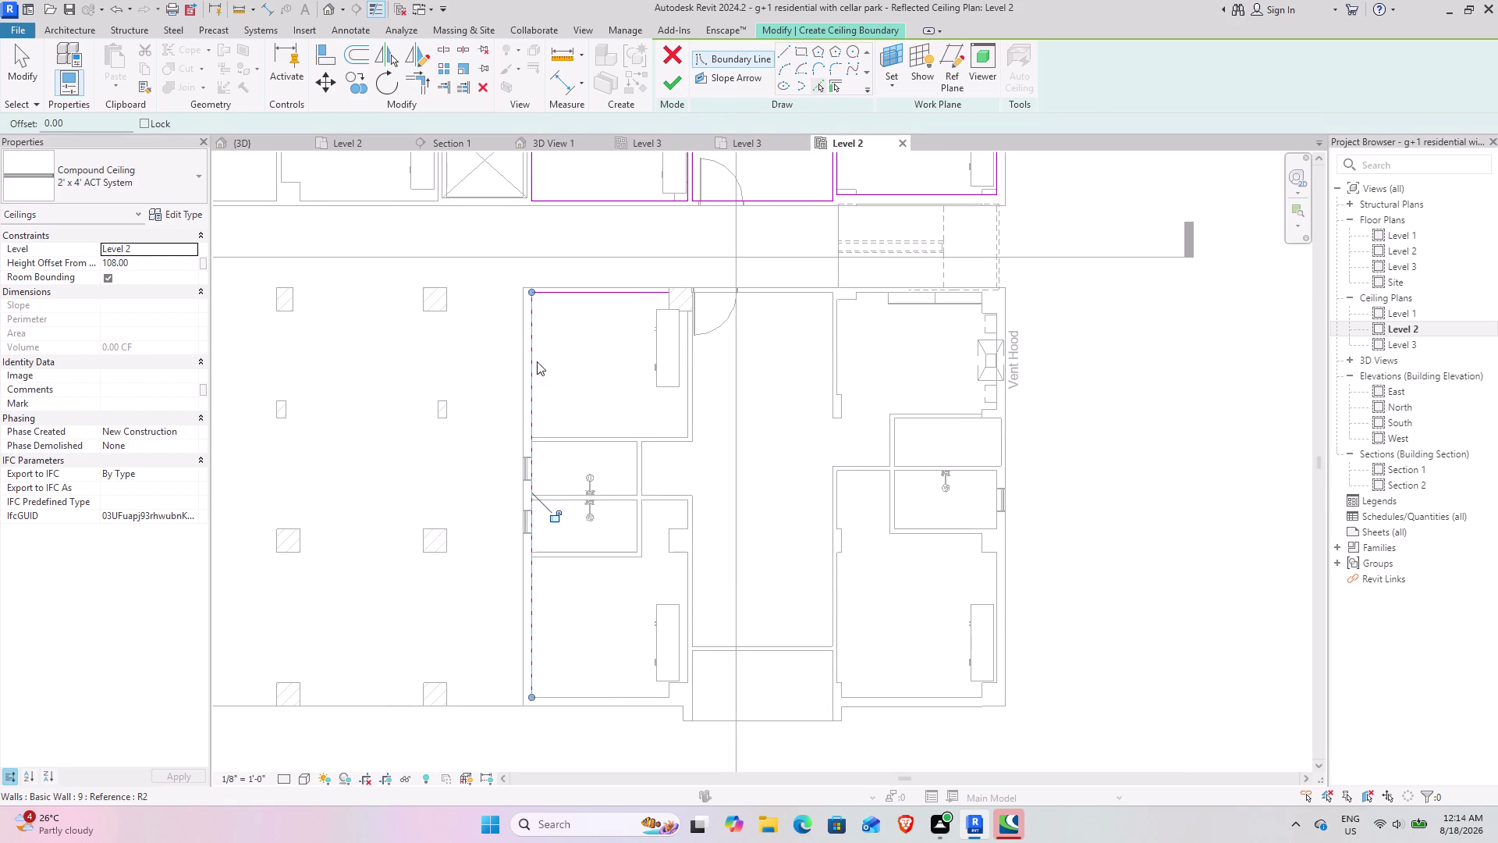
click(582, 433)
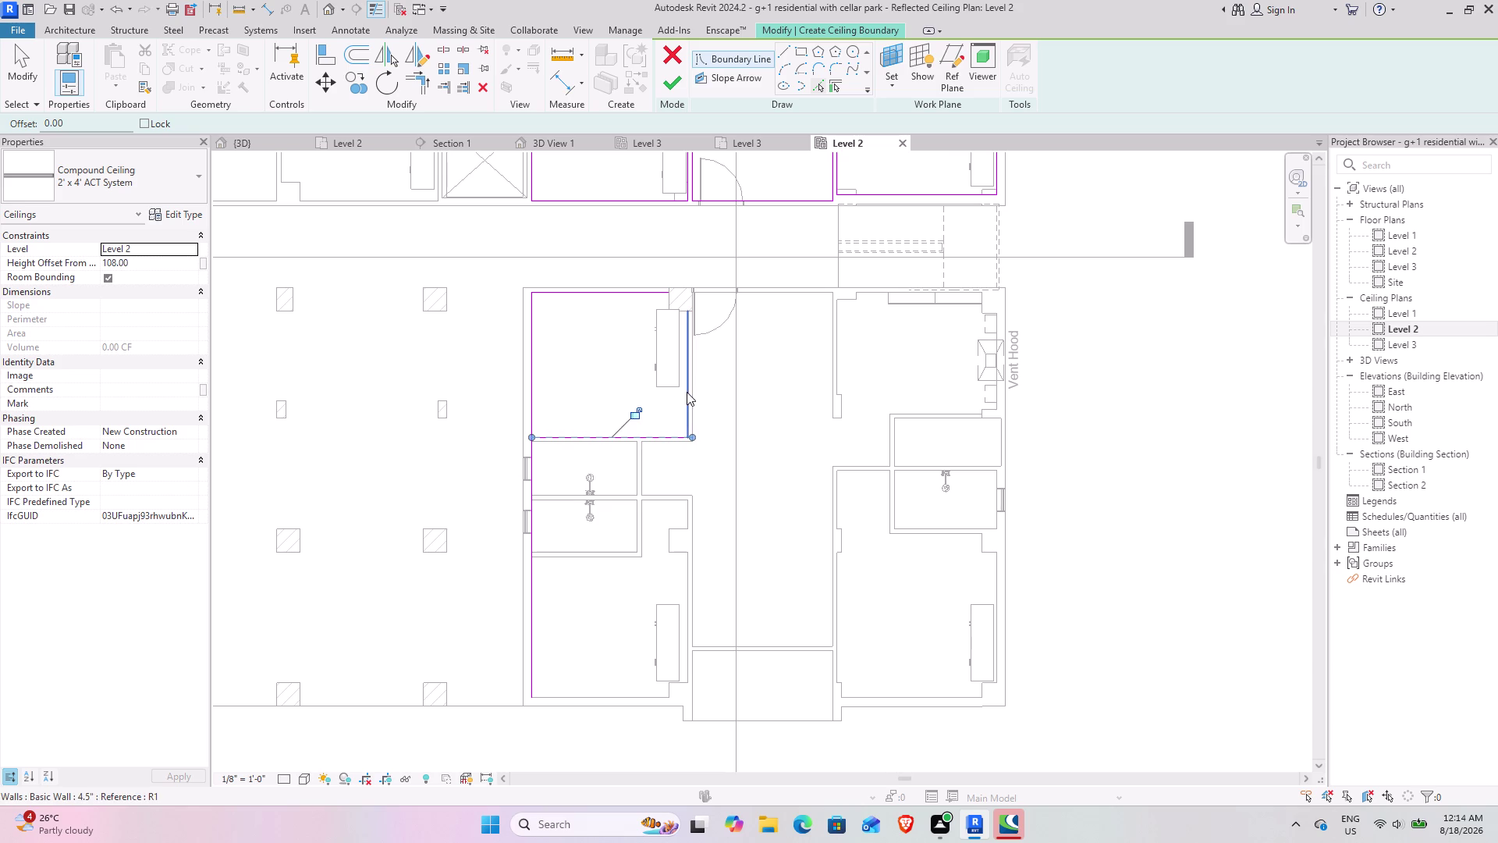
click(687, 392)
scroll(up, 3)
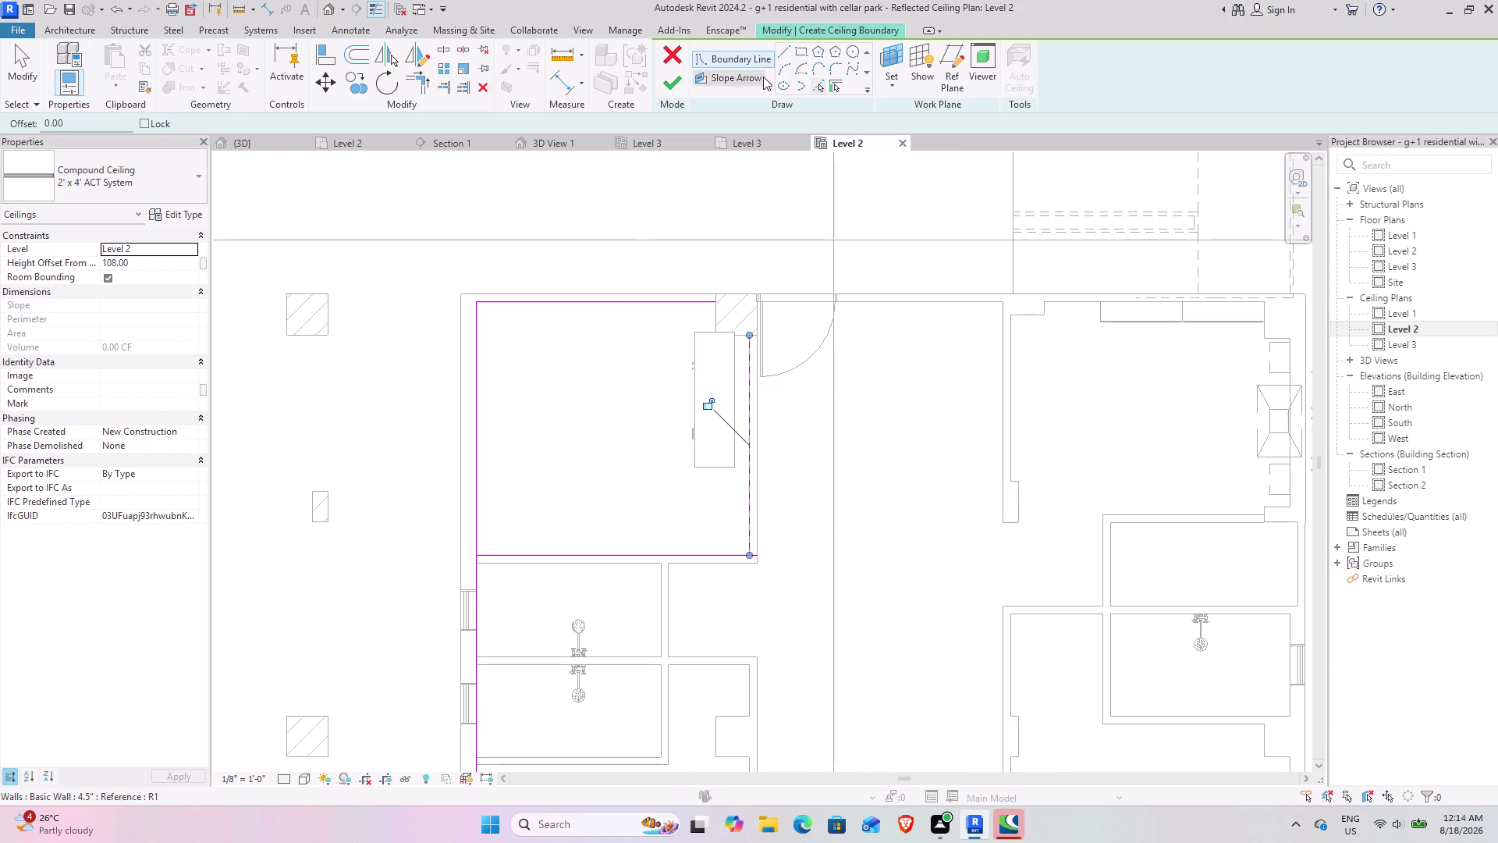
Trim the bottom-left, bottom-right and top-right corners to close the loop, then pan to the next room.
click(415, 86)
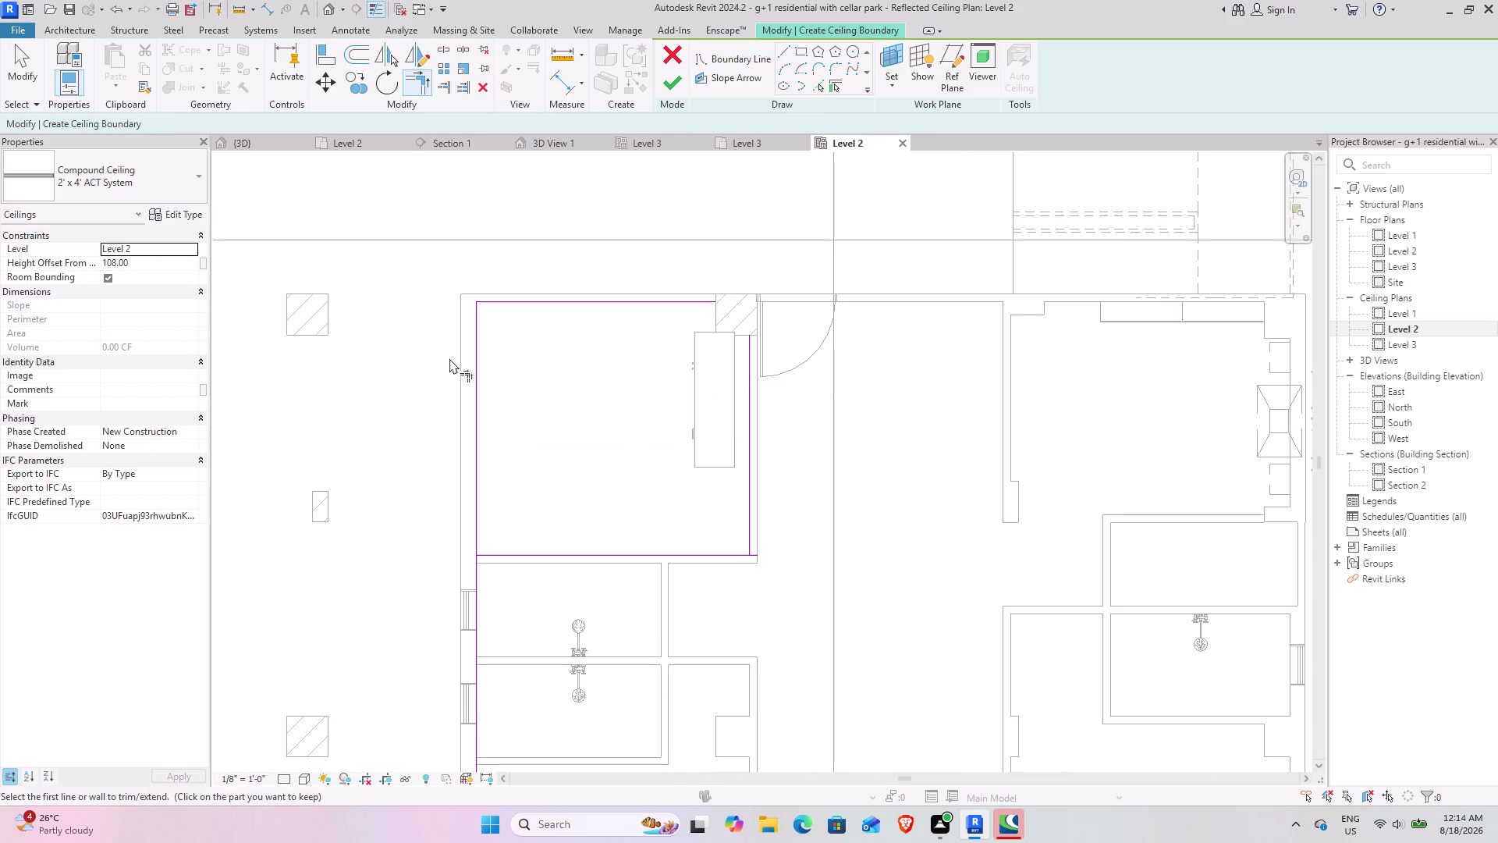
click(476, 378)
click(513, 554)
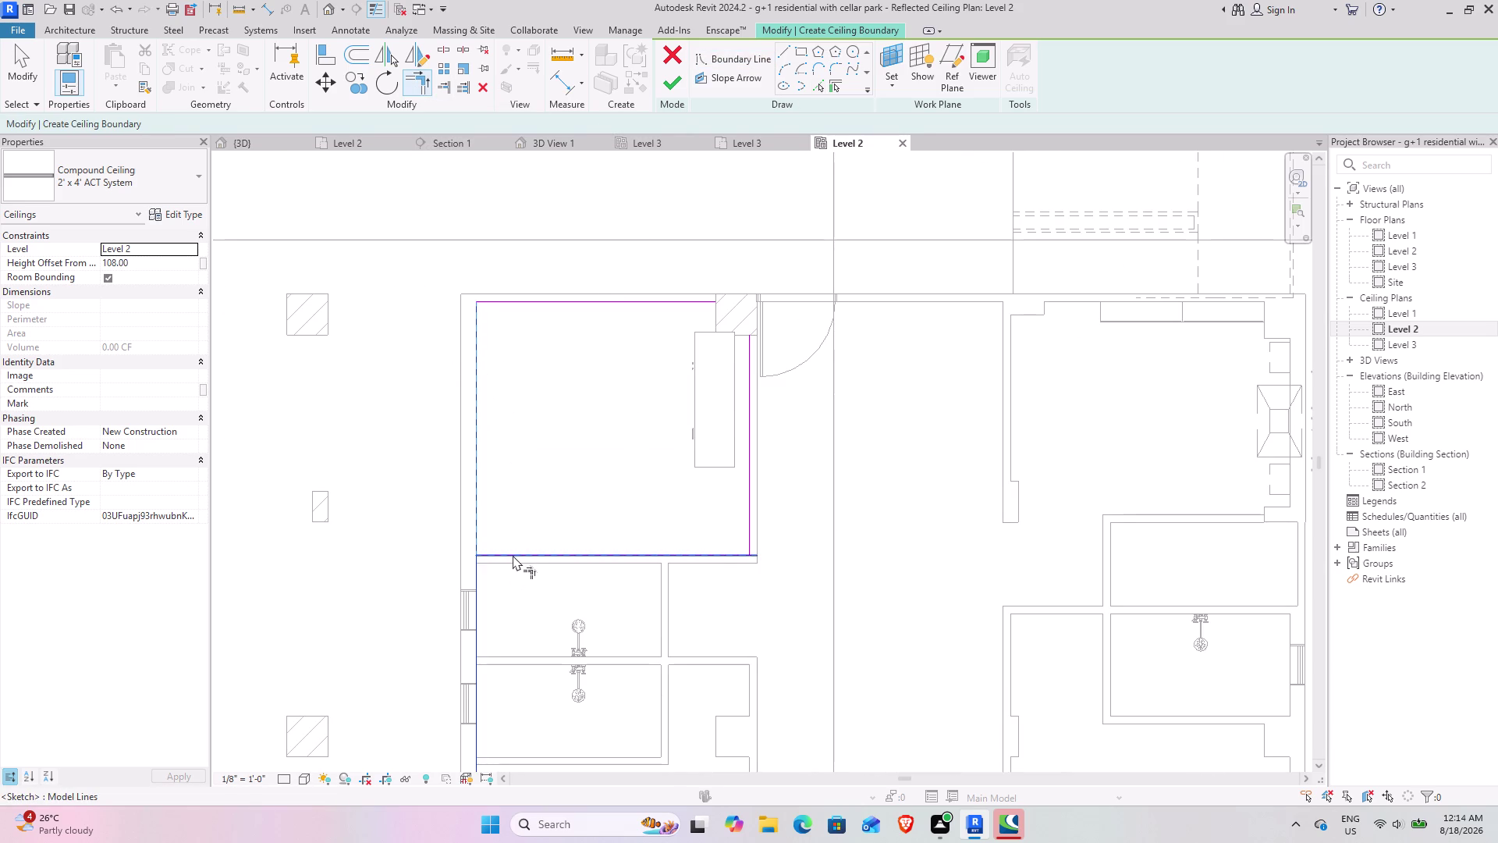
click(726, 551)
click(751, 536)
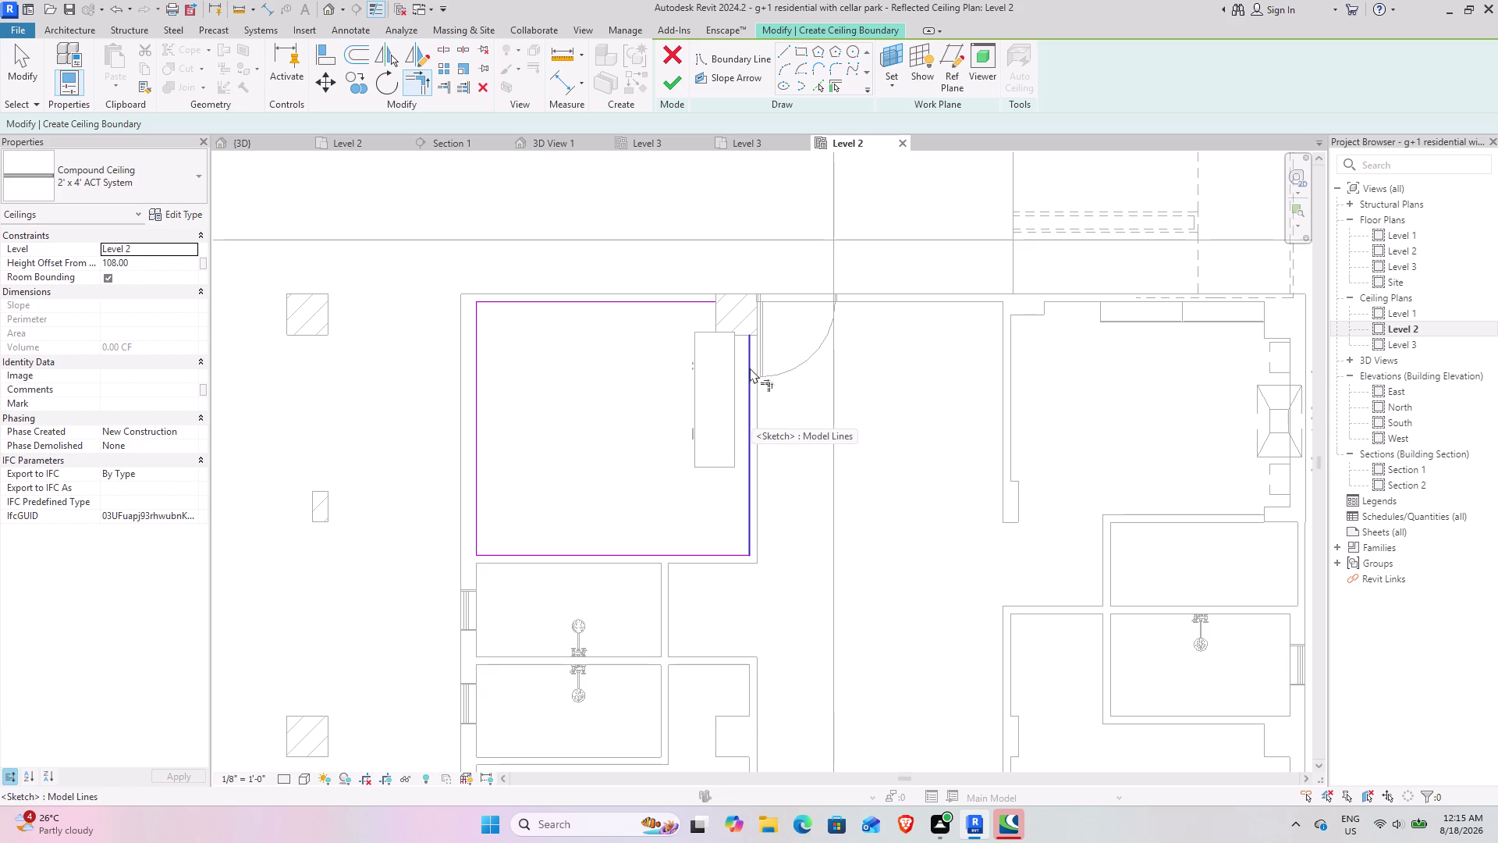
click(749, 355)
click(684, 300)
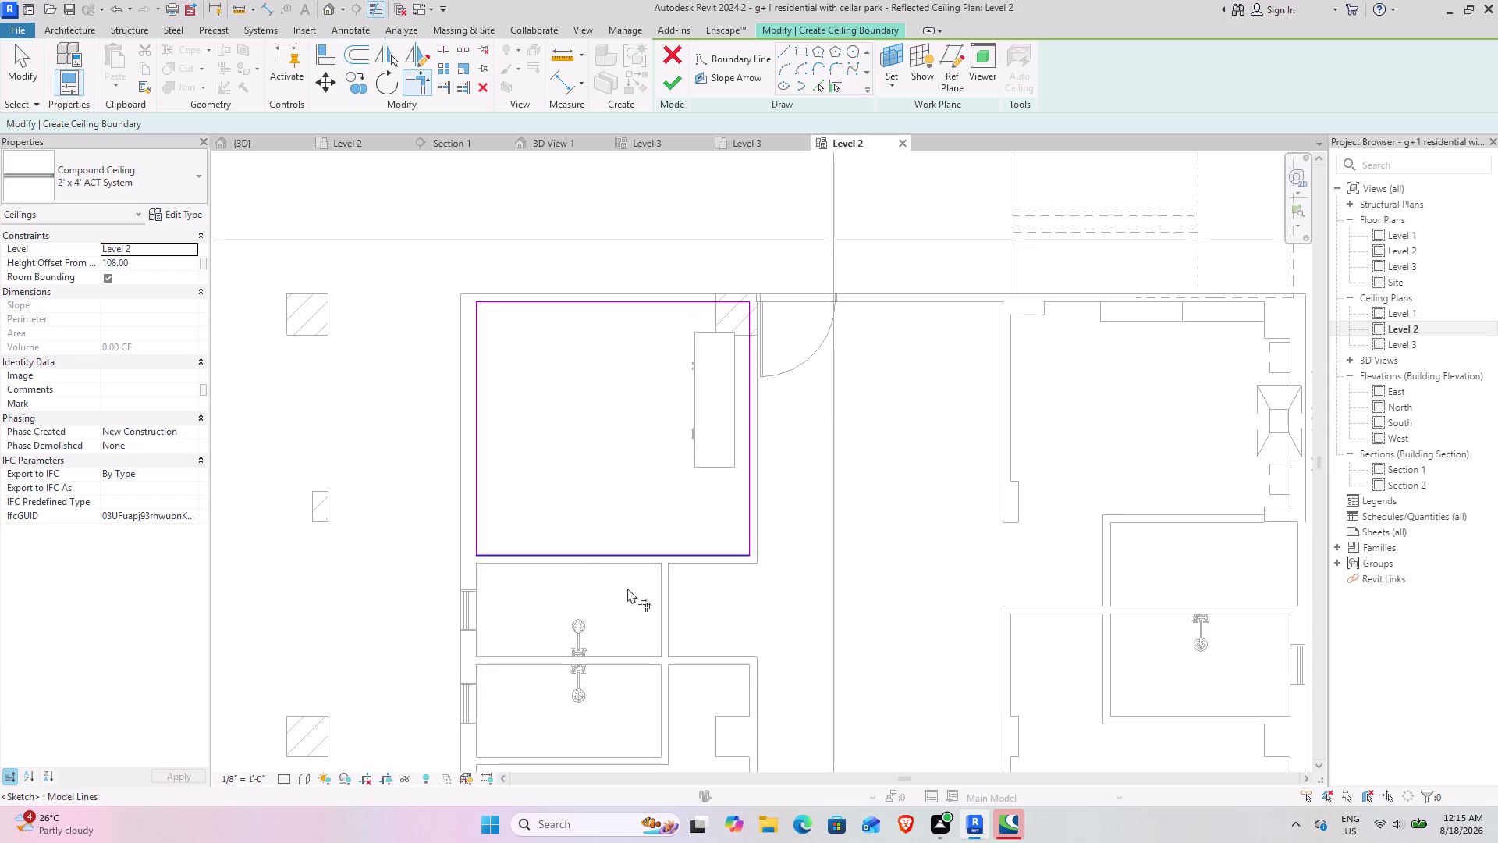
scroll(down, 3)
middle_drag(615, 601, 638, 292)
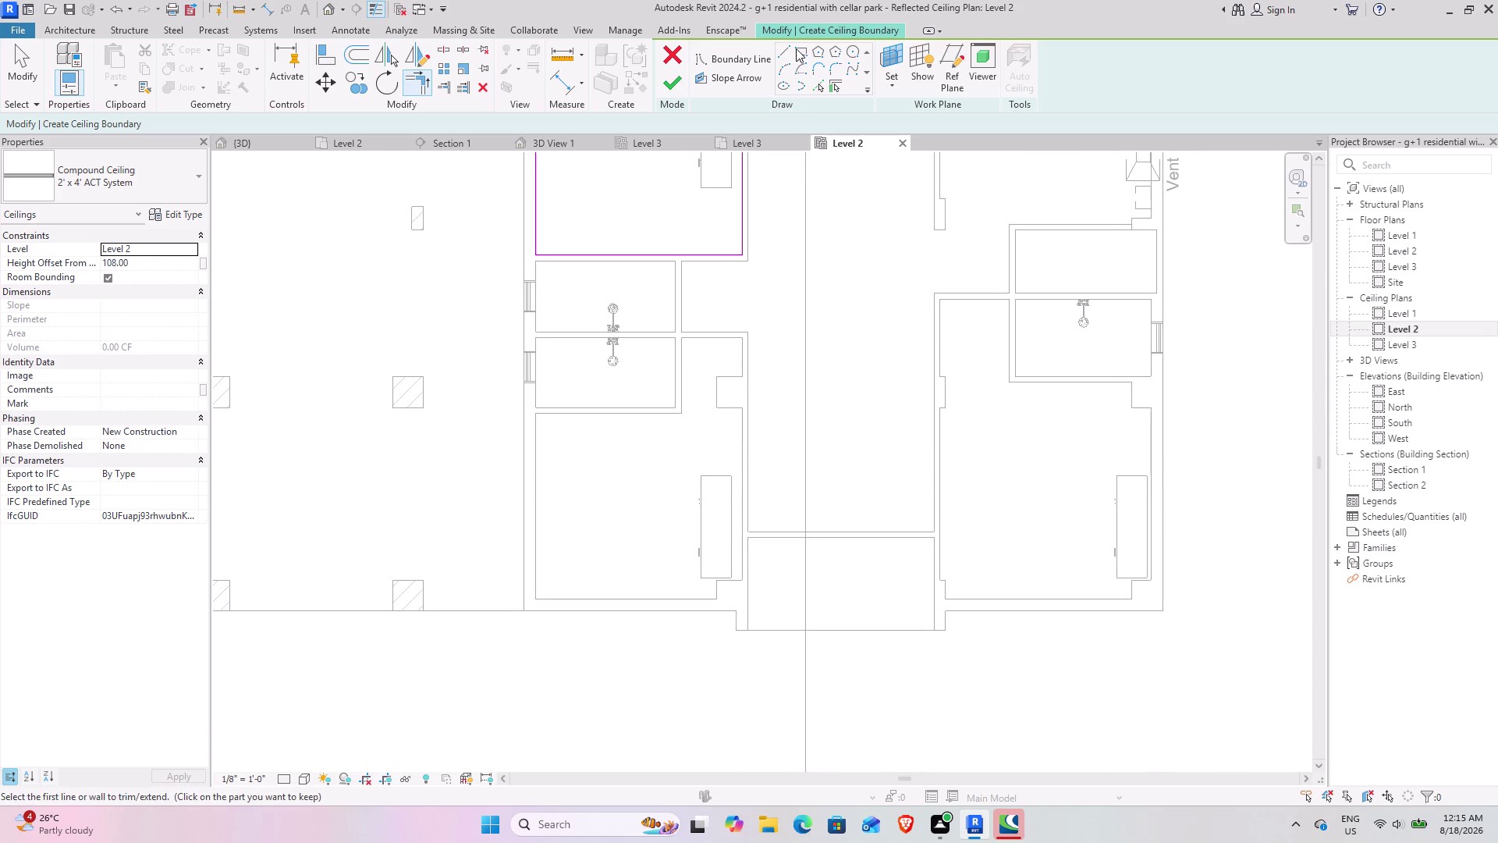
click(813, 93)
Pick the next room's top, left, bottom and dividing walls as boundary lines.
click(705, 337)
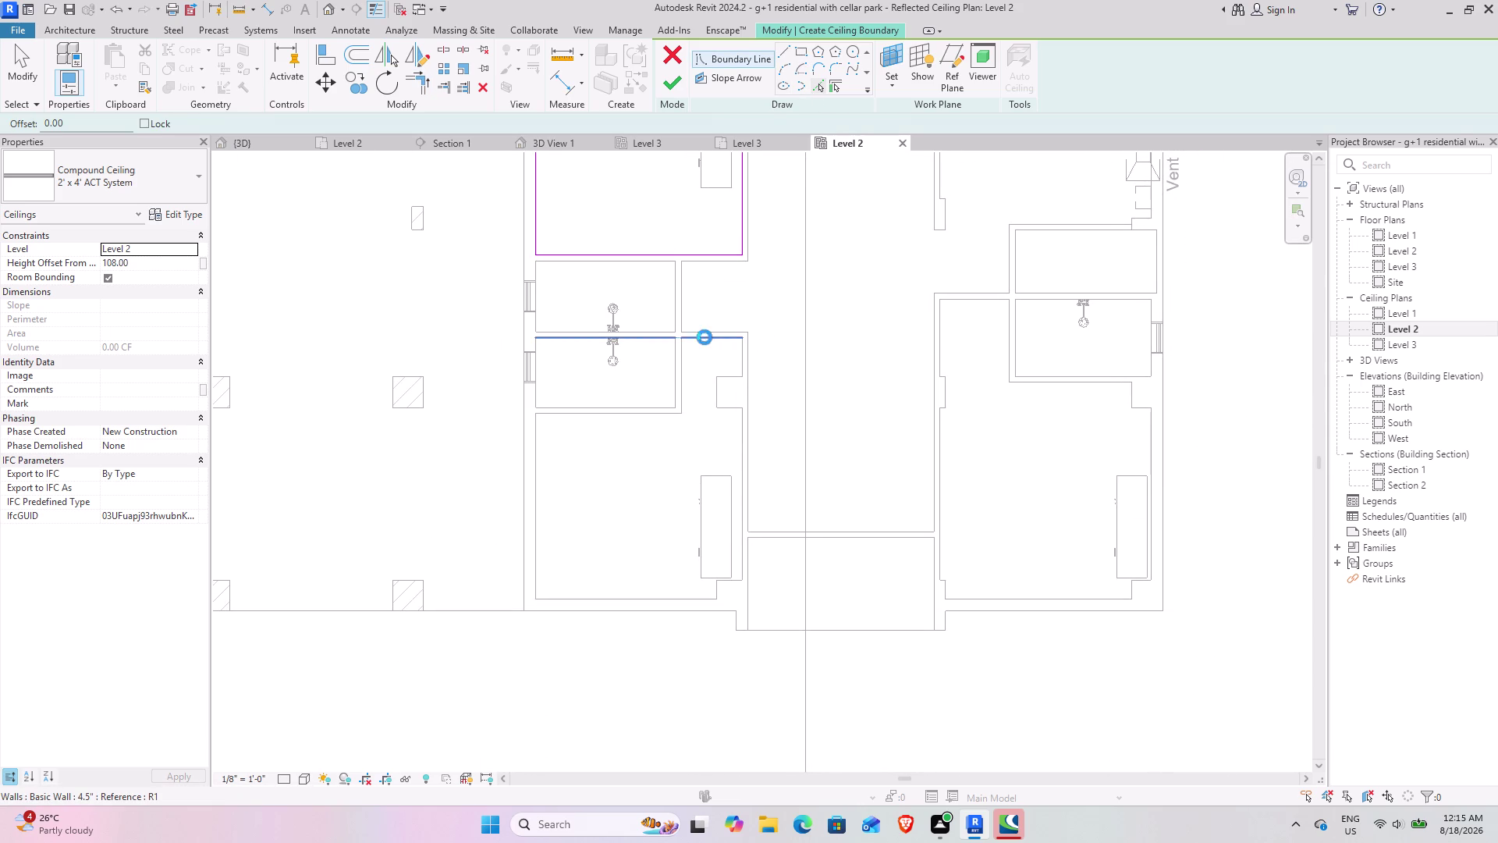
click(738, 363)
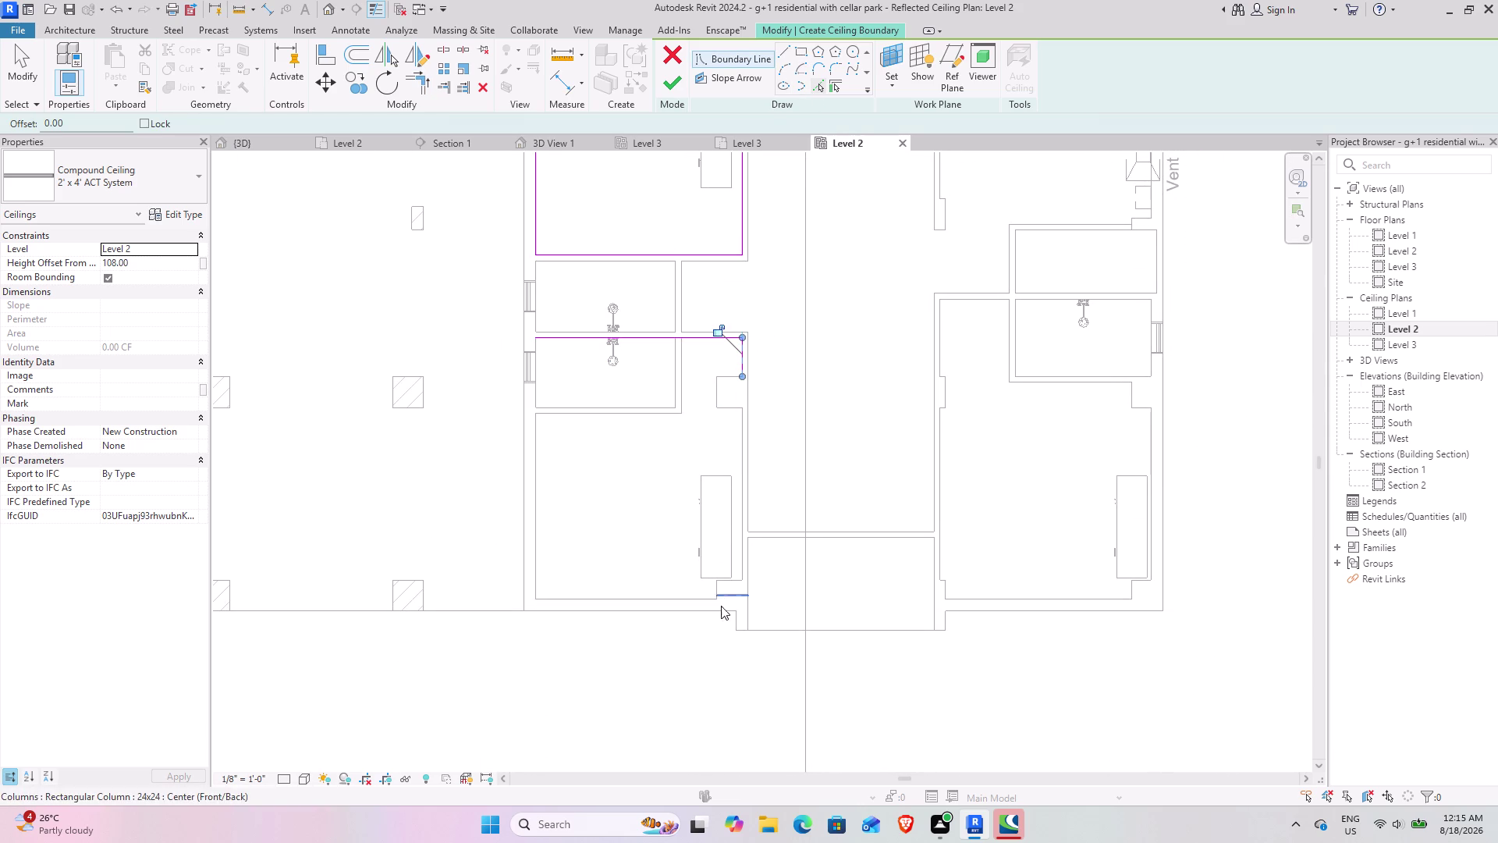
click(702, 596)
click(539, 523)
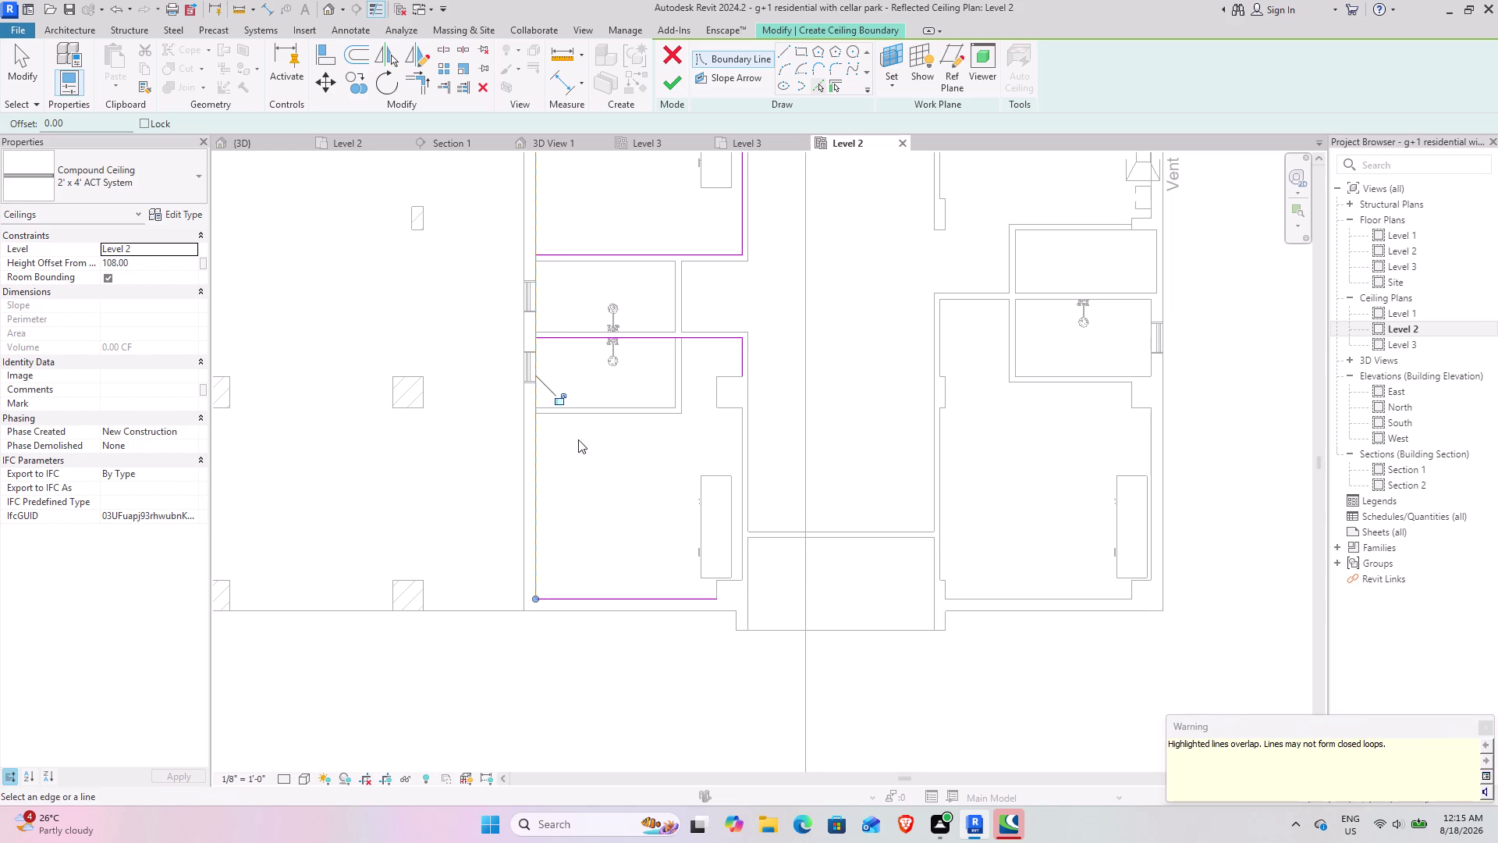
click(598, 414)
click(685, 388)
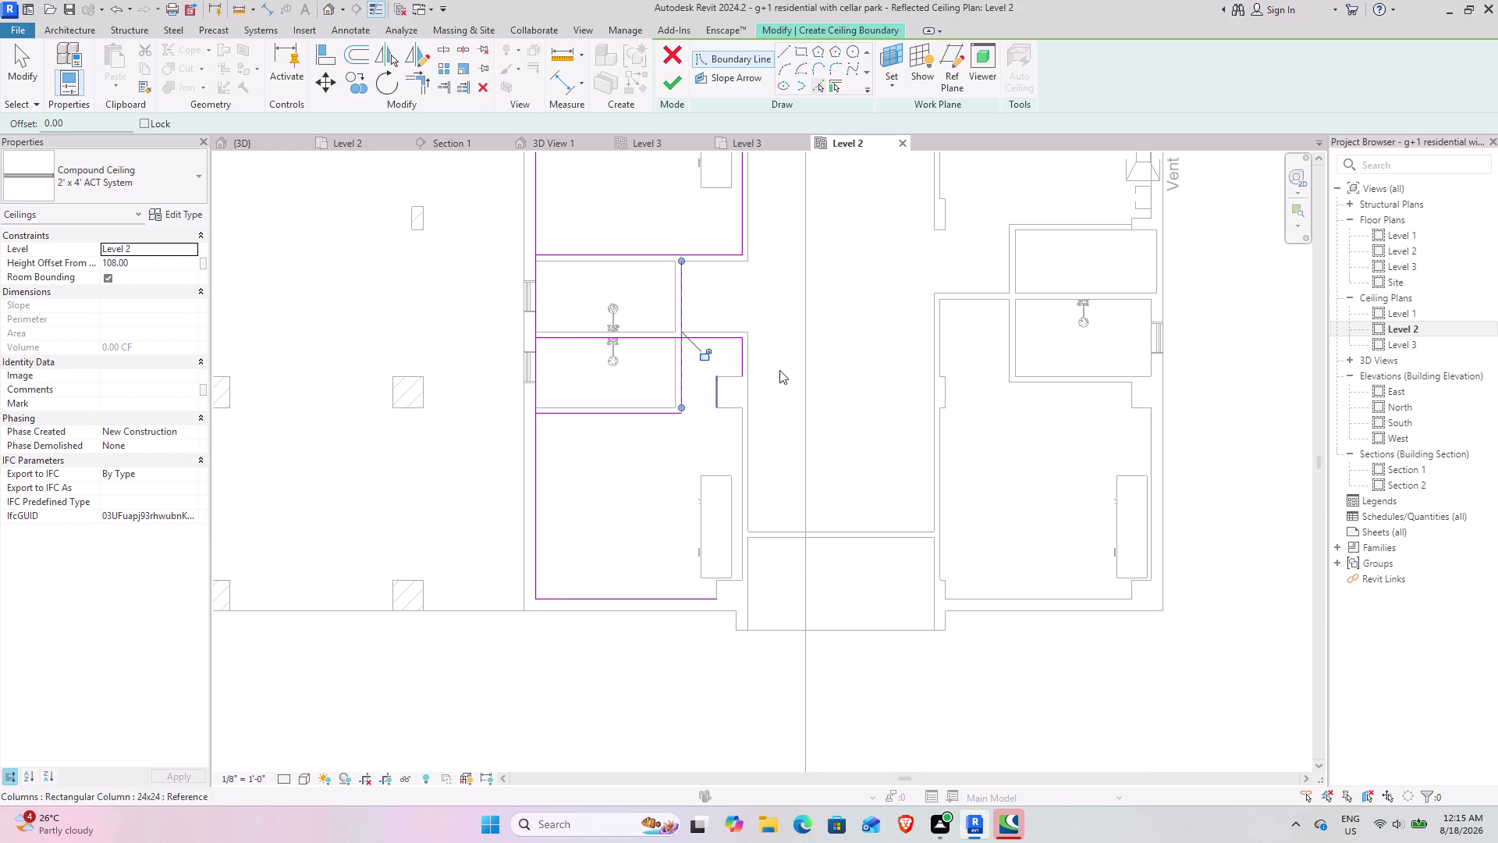
scroll(up, 3)
Trim the first corner of the new boundary and bring the lower room into view.
click(415, 88)
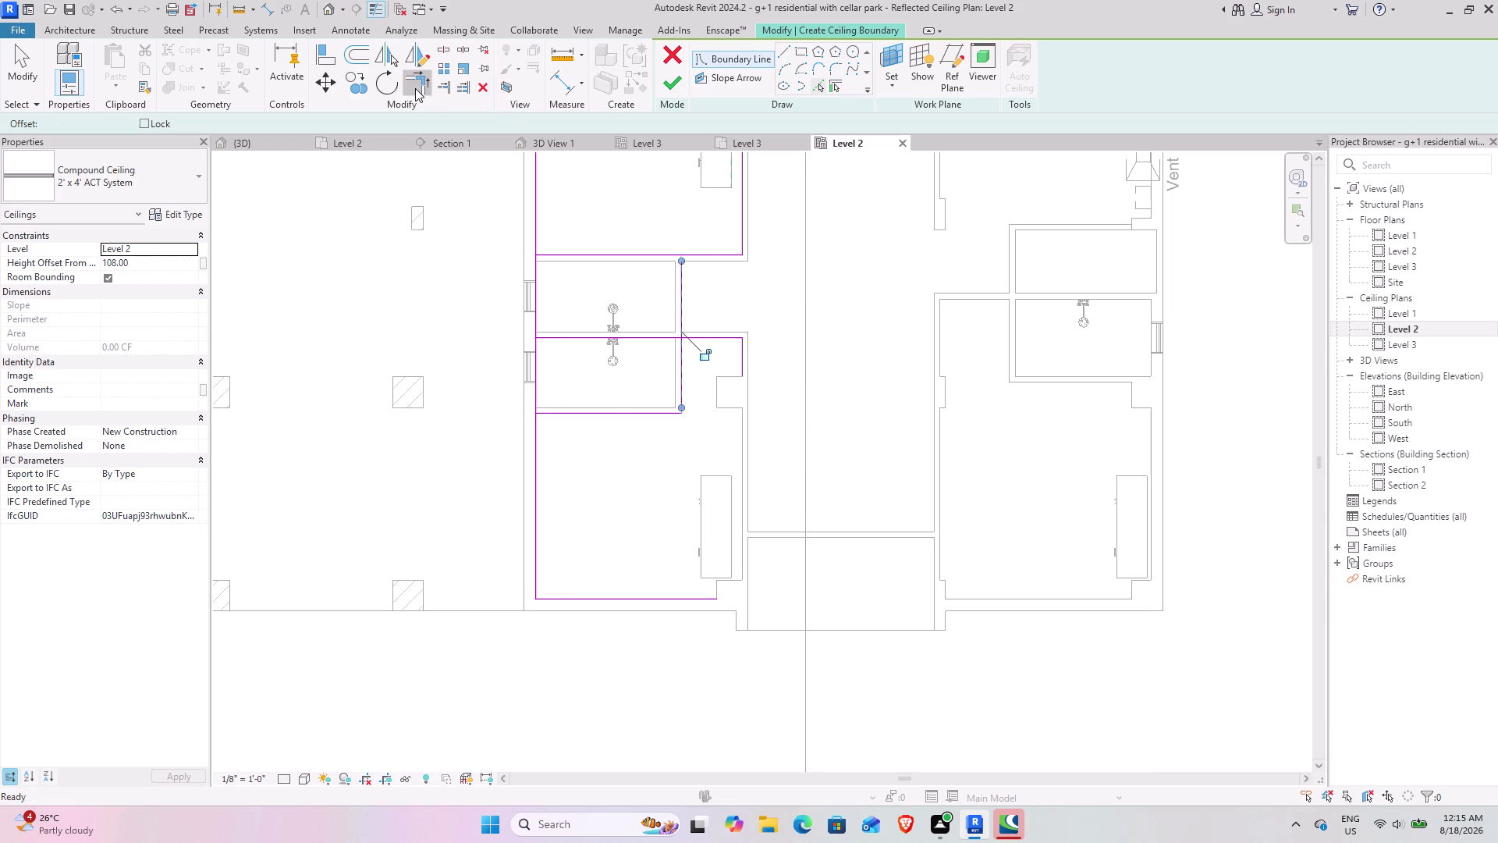
click(531, 433)
click(550, 417)
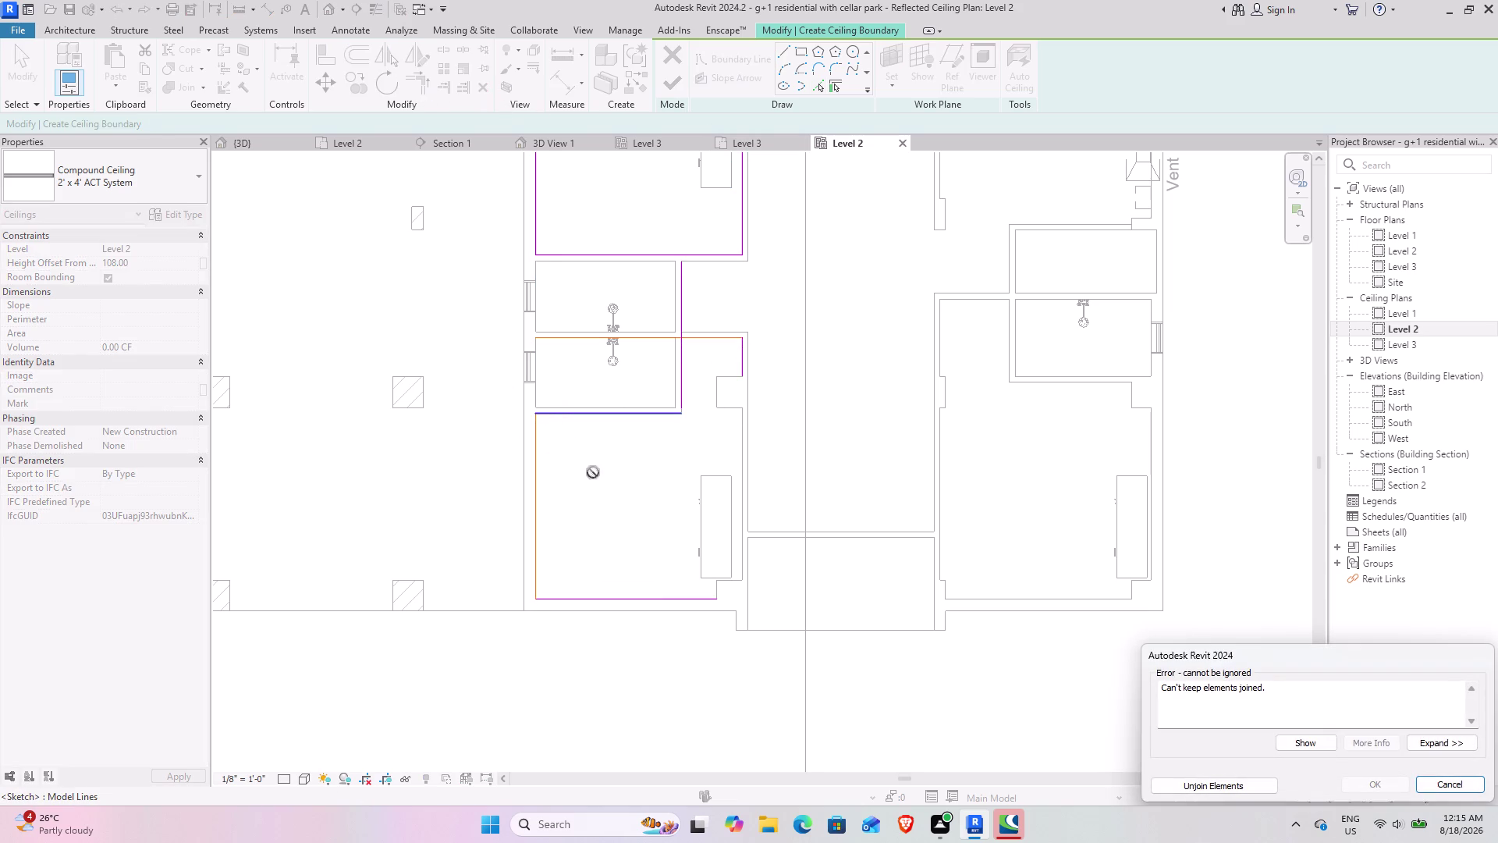
click(1203, 790)
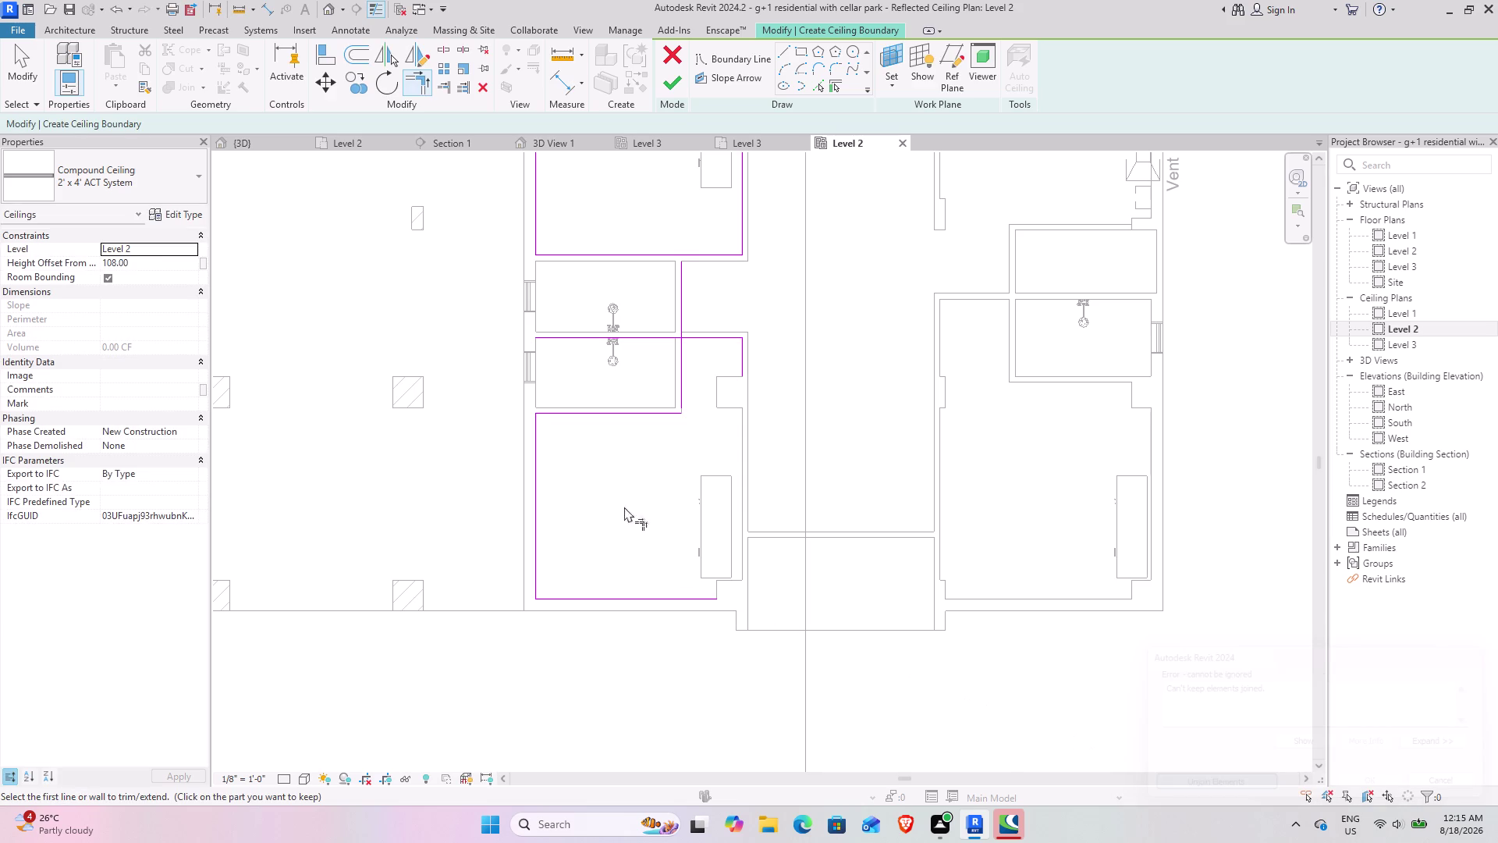
middle_drag(597, 419, 616, 587)
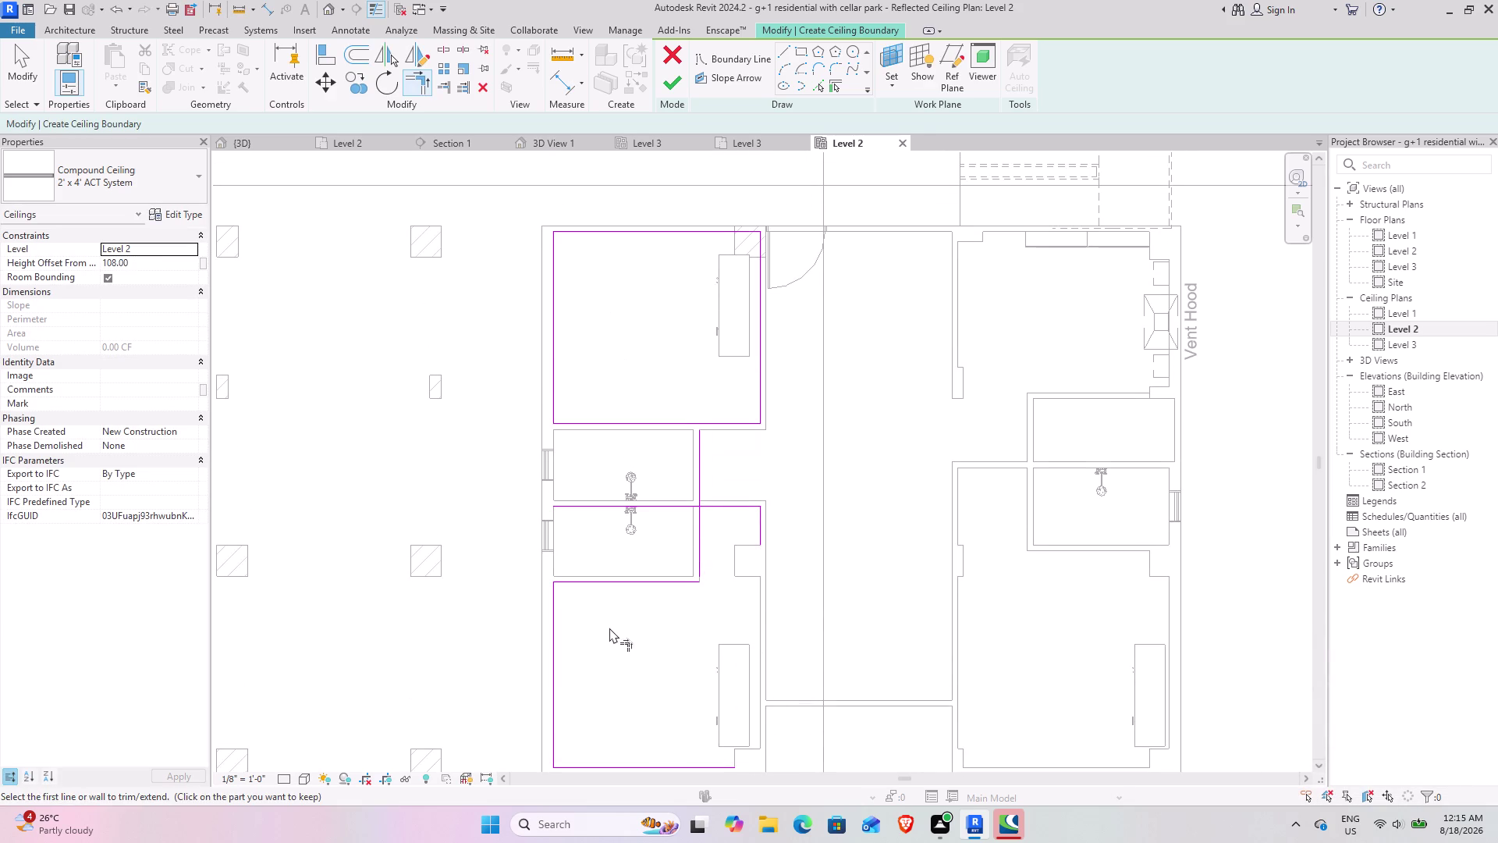
middle_drag(634, 625, 647, 468)
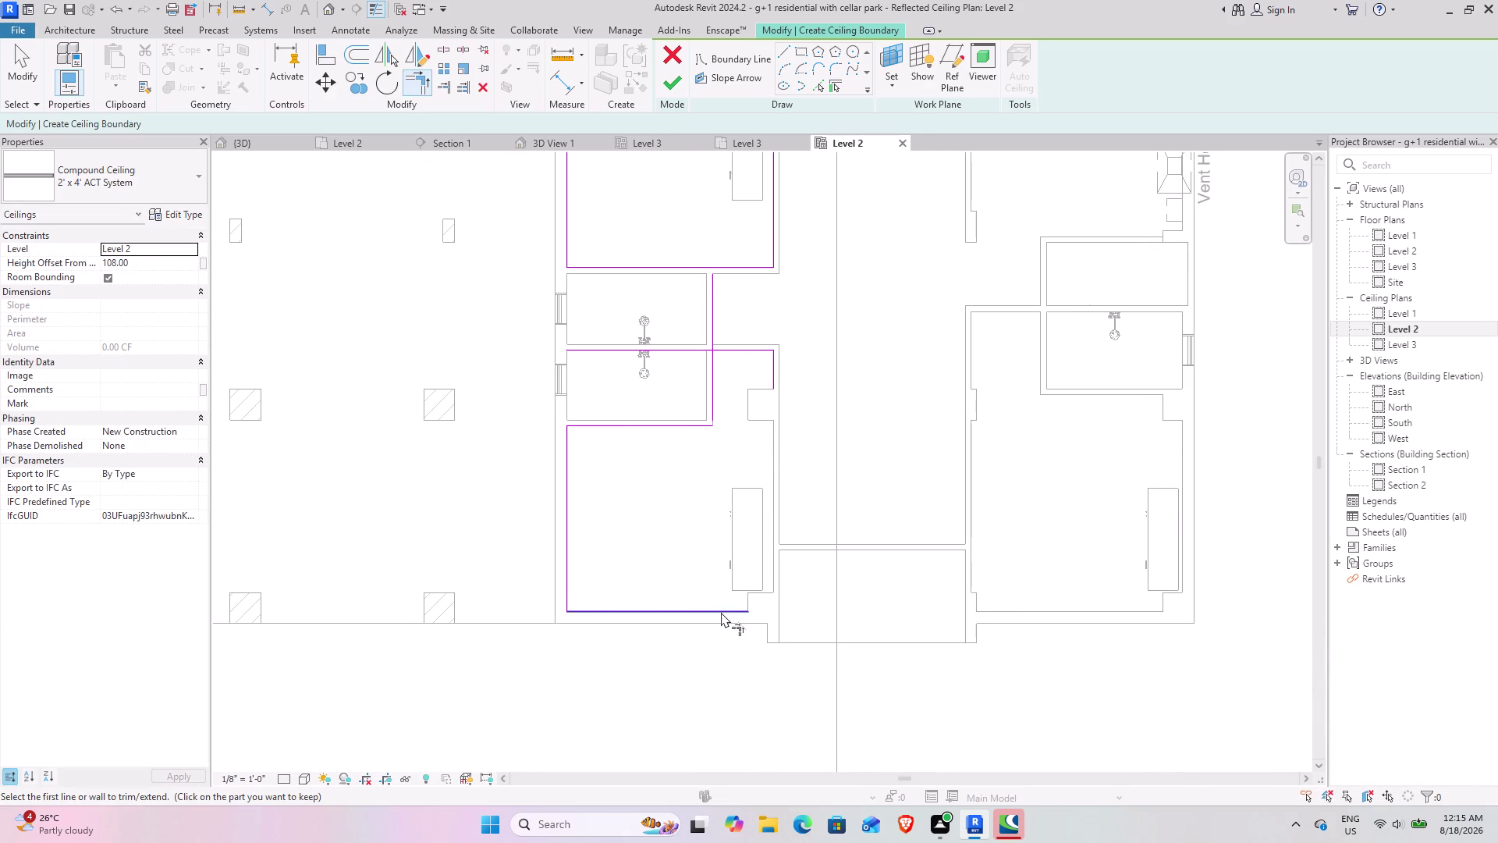
Trim the lower room's bottom and vertical boundary lines into corners, then view the whole apartment.
click(721, 612)
click(770, 380)
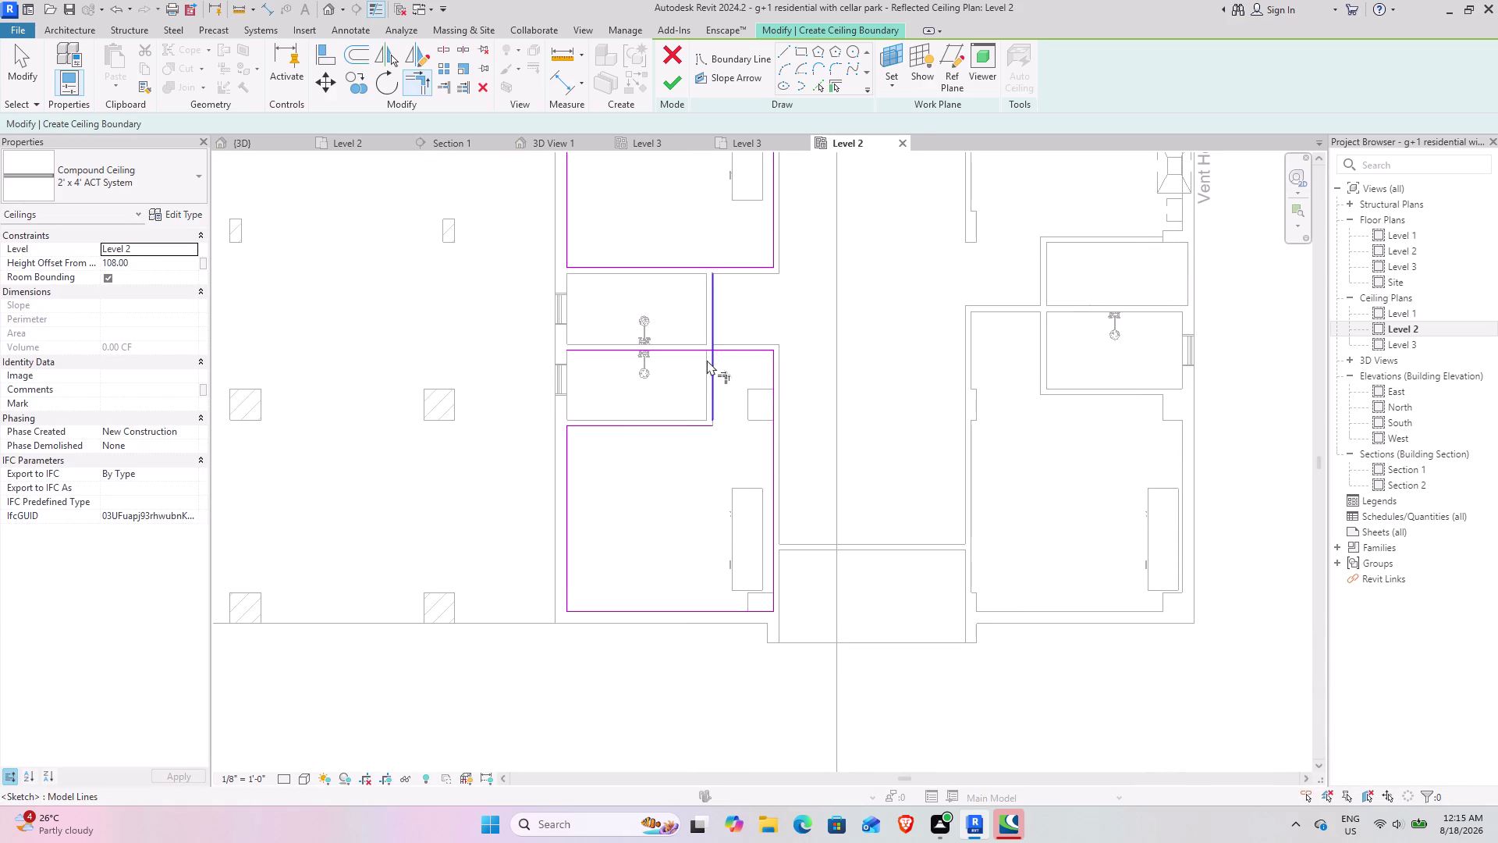
click(700, 427)
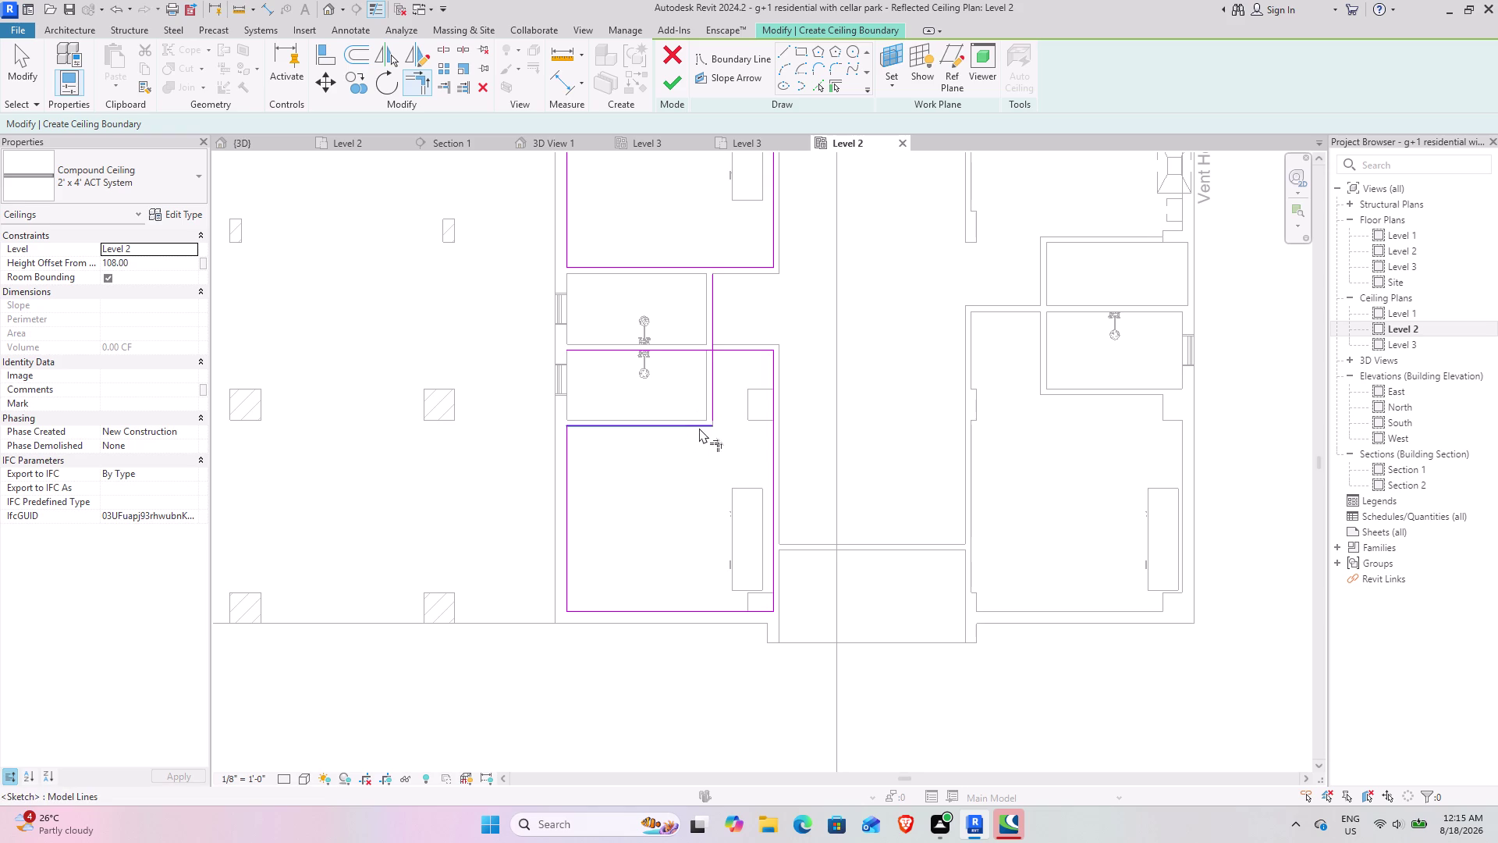
click(714, 408)
click(734, 348)
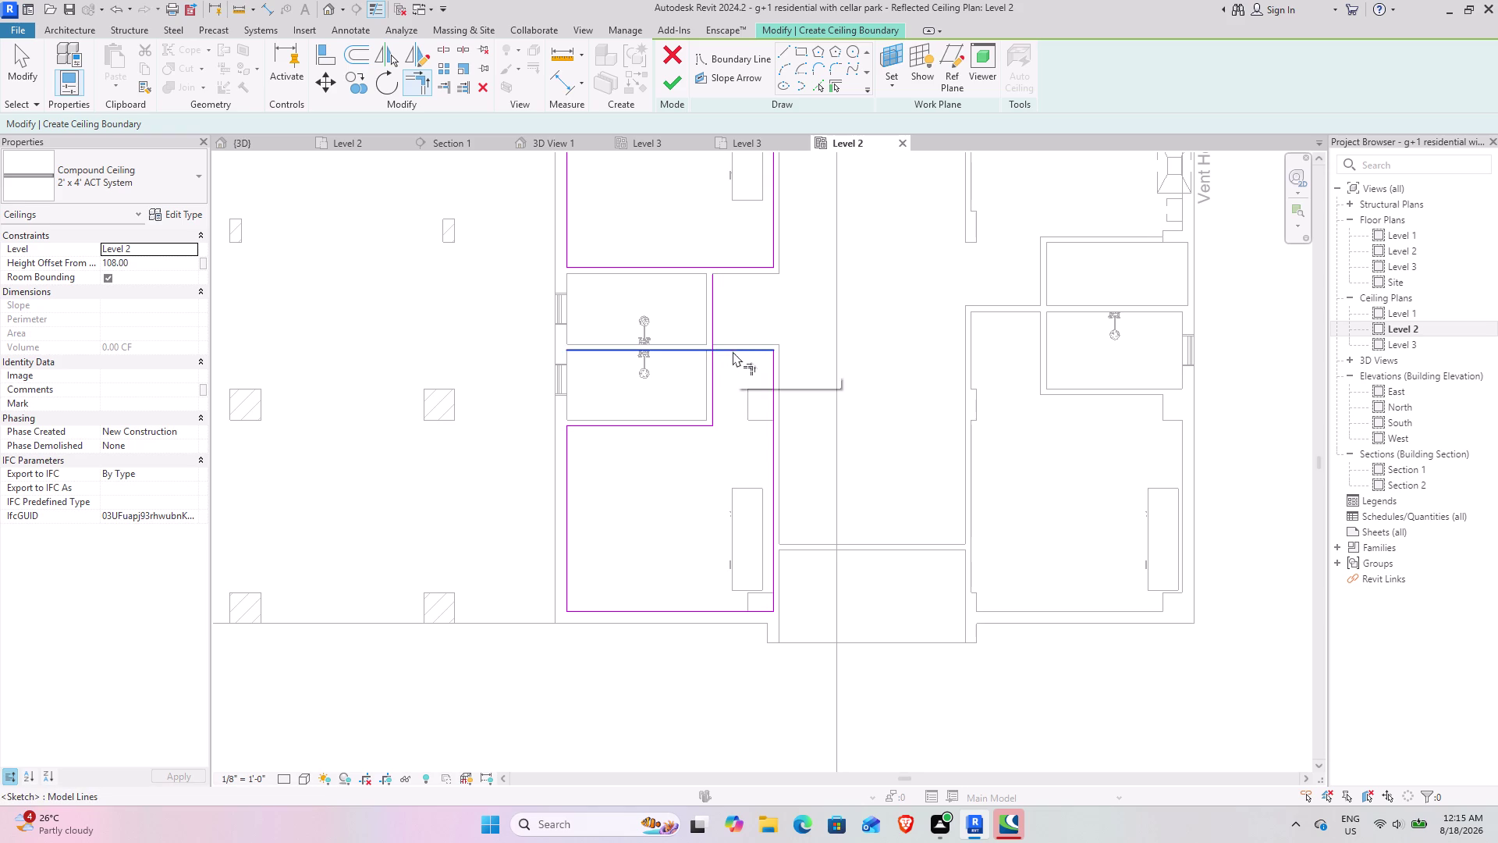
click(716, 362)
scroll(down, 3)
middle_drag(994, 440, 734, 528)
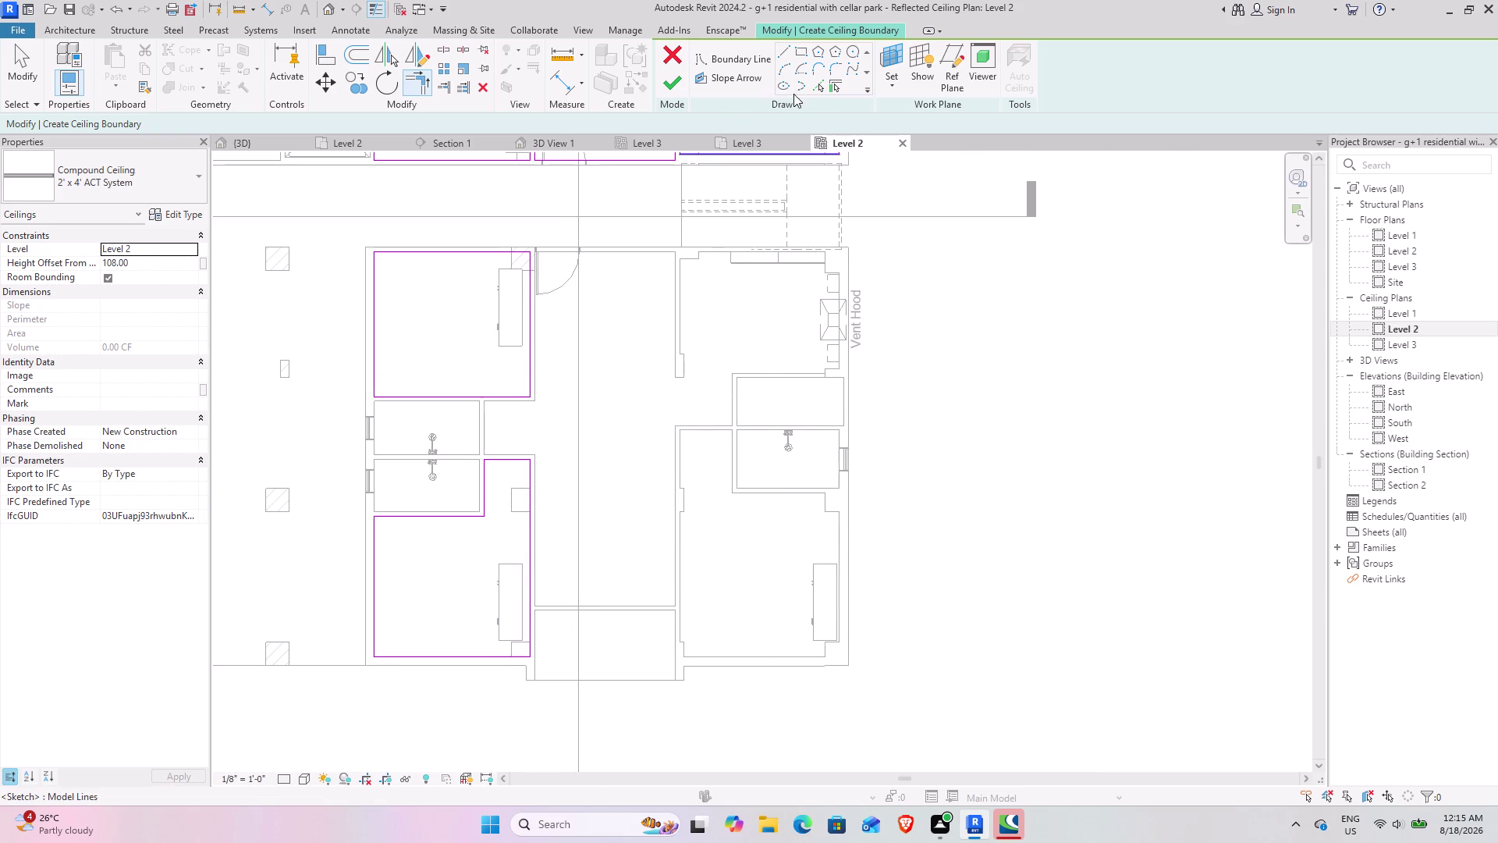
click(826, 91)
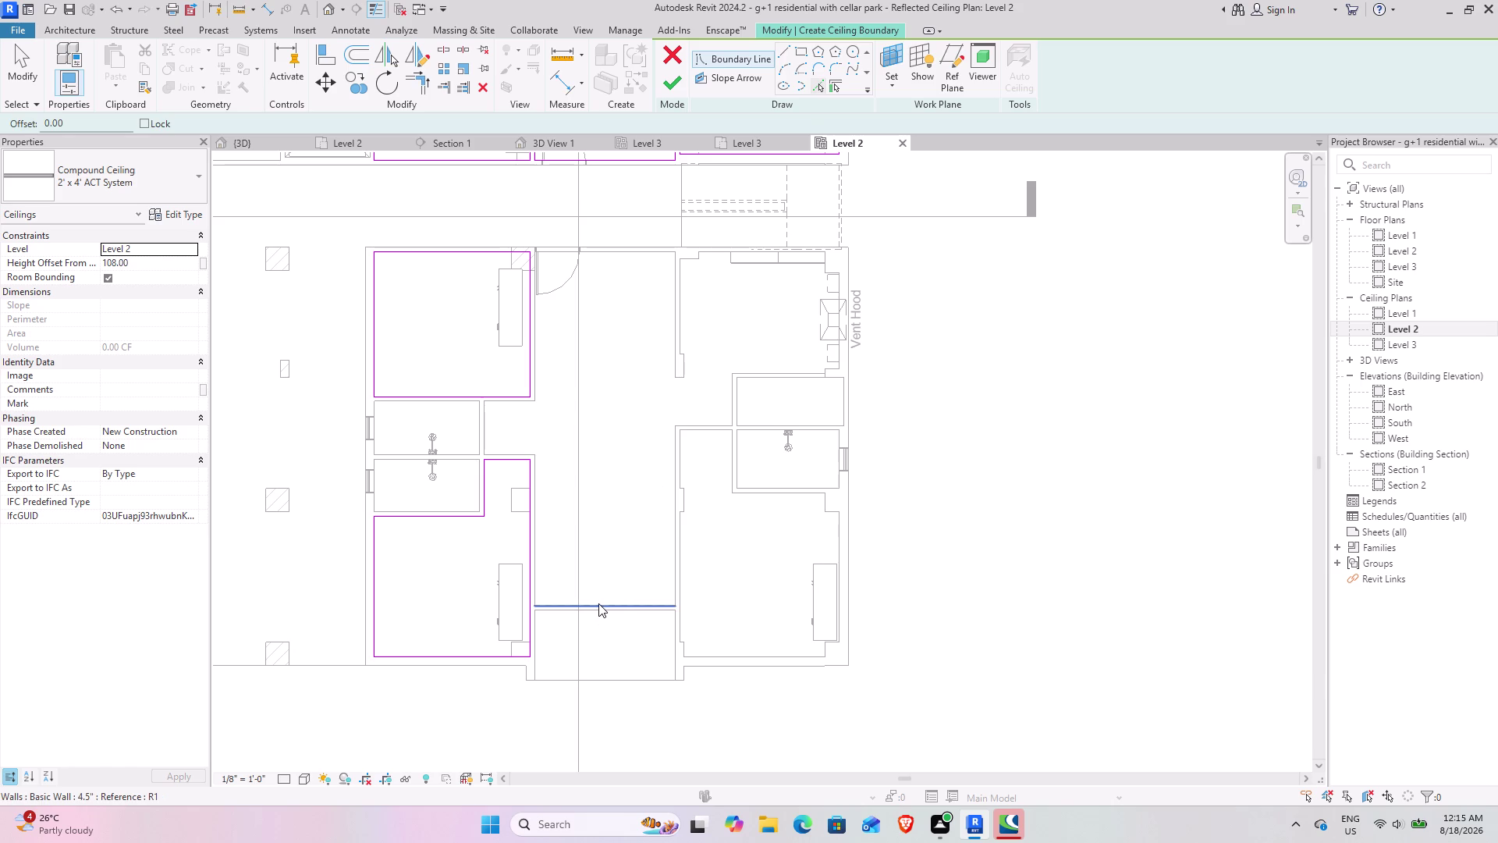
Pick the lower, corridor, upper and top walls of the vent hood room as boundary lines.
click(599, 603)
click(672, 509)
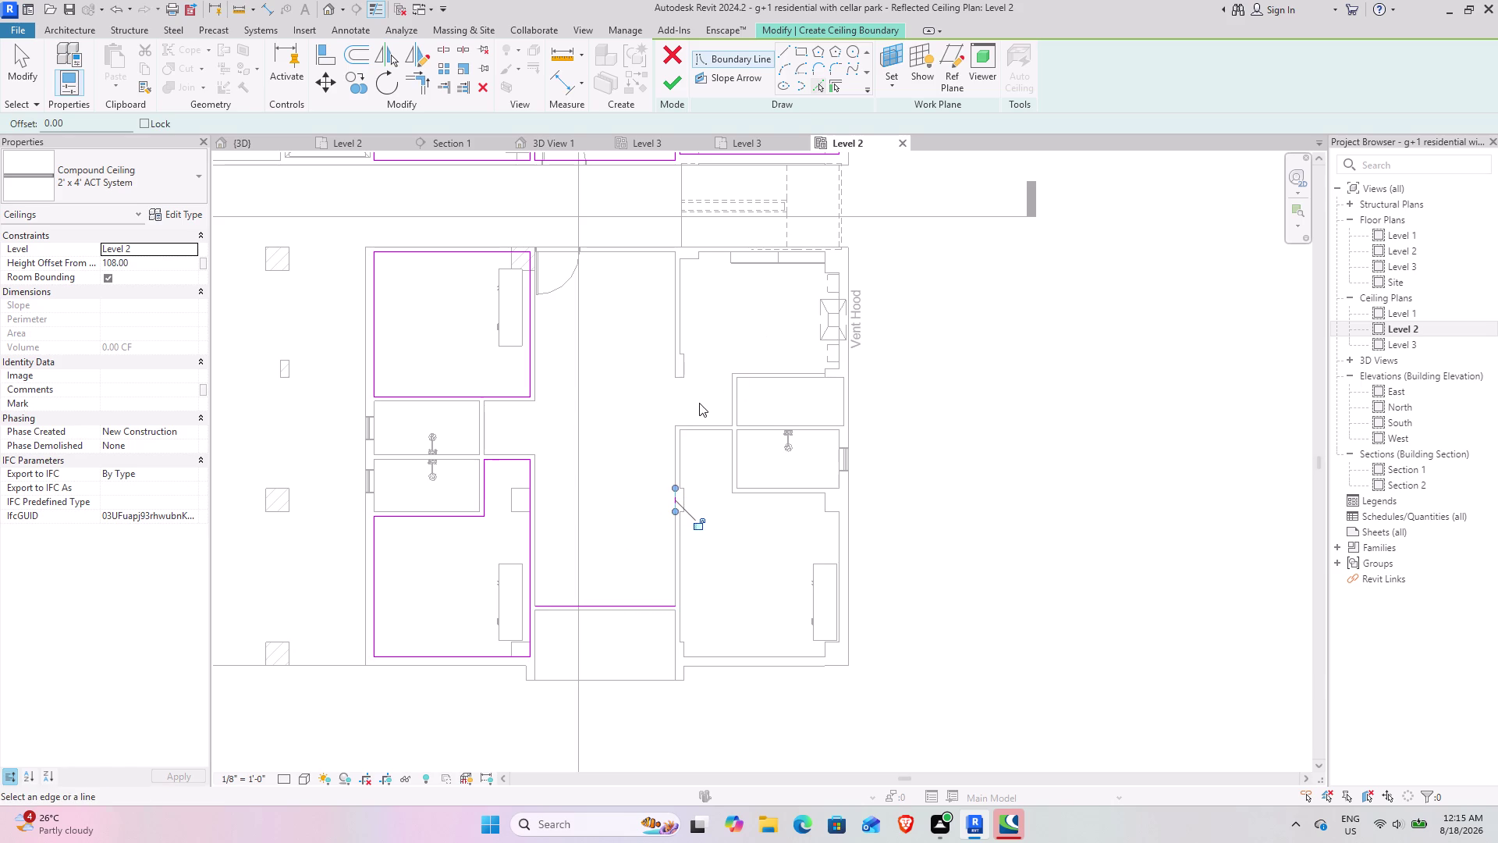
click(705, 422)
click(728, 397)
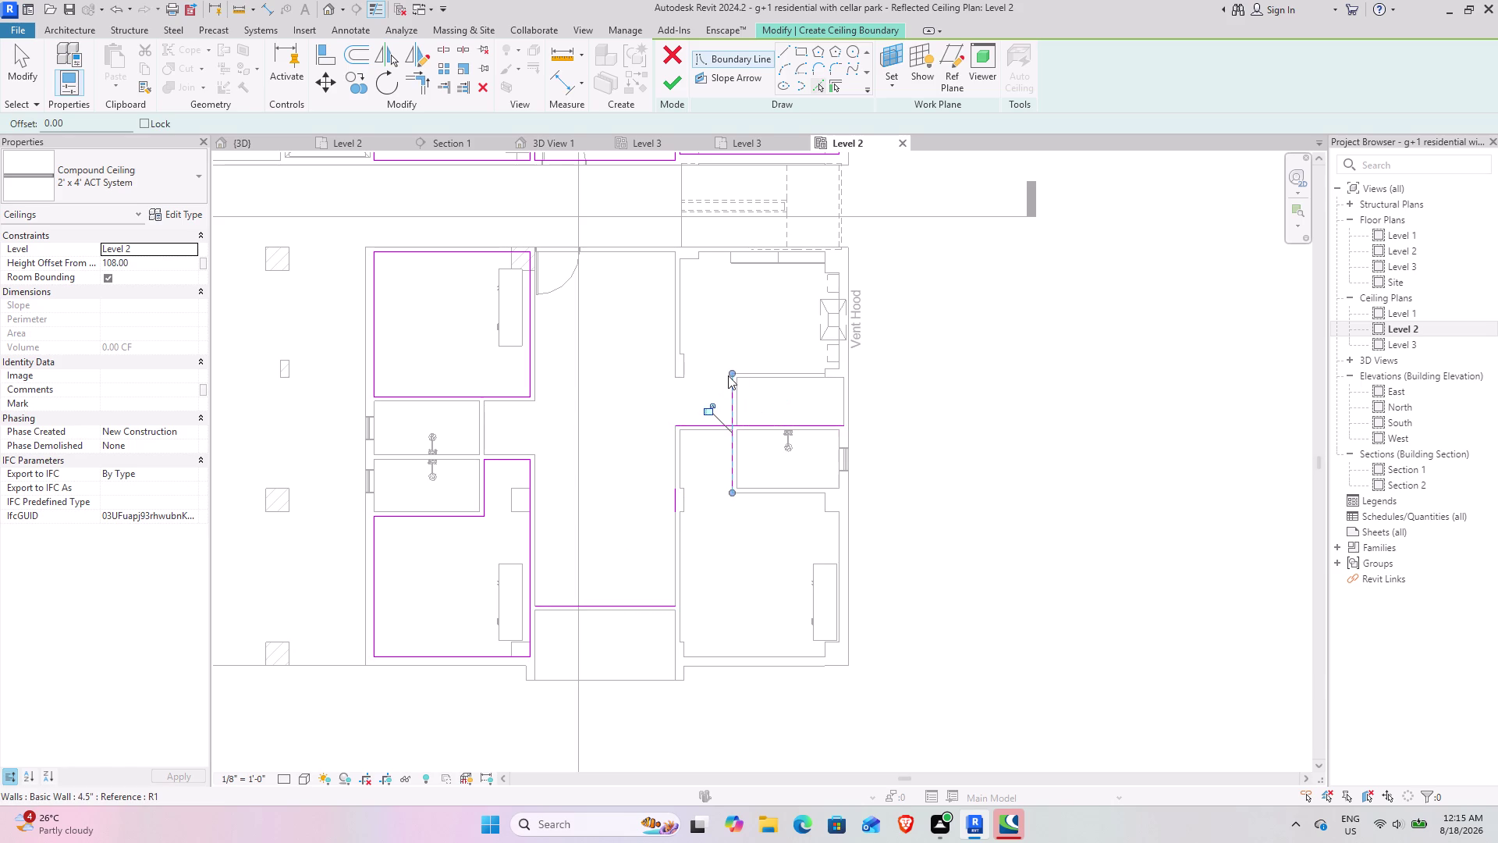
click(768, 366)
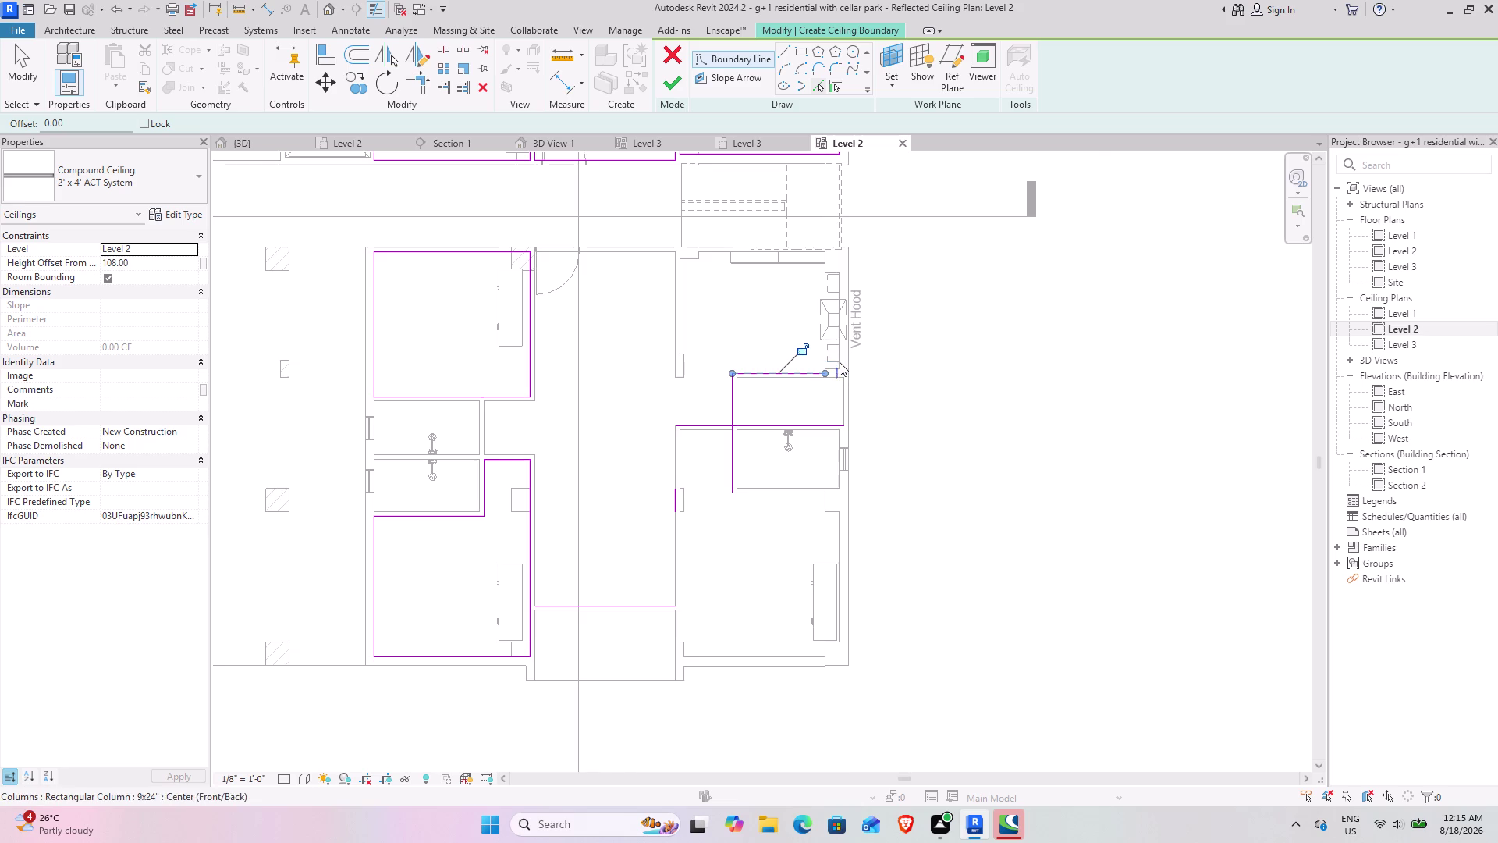
scroll(up, 3)
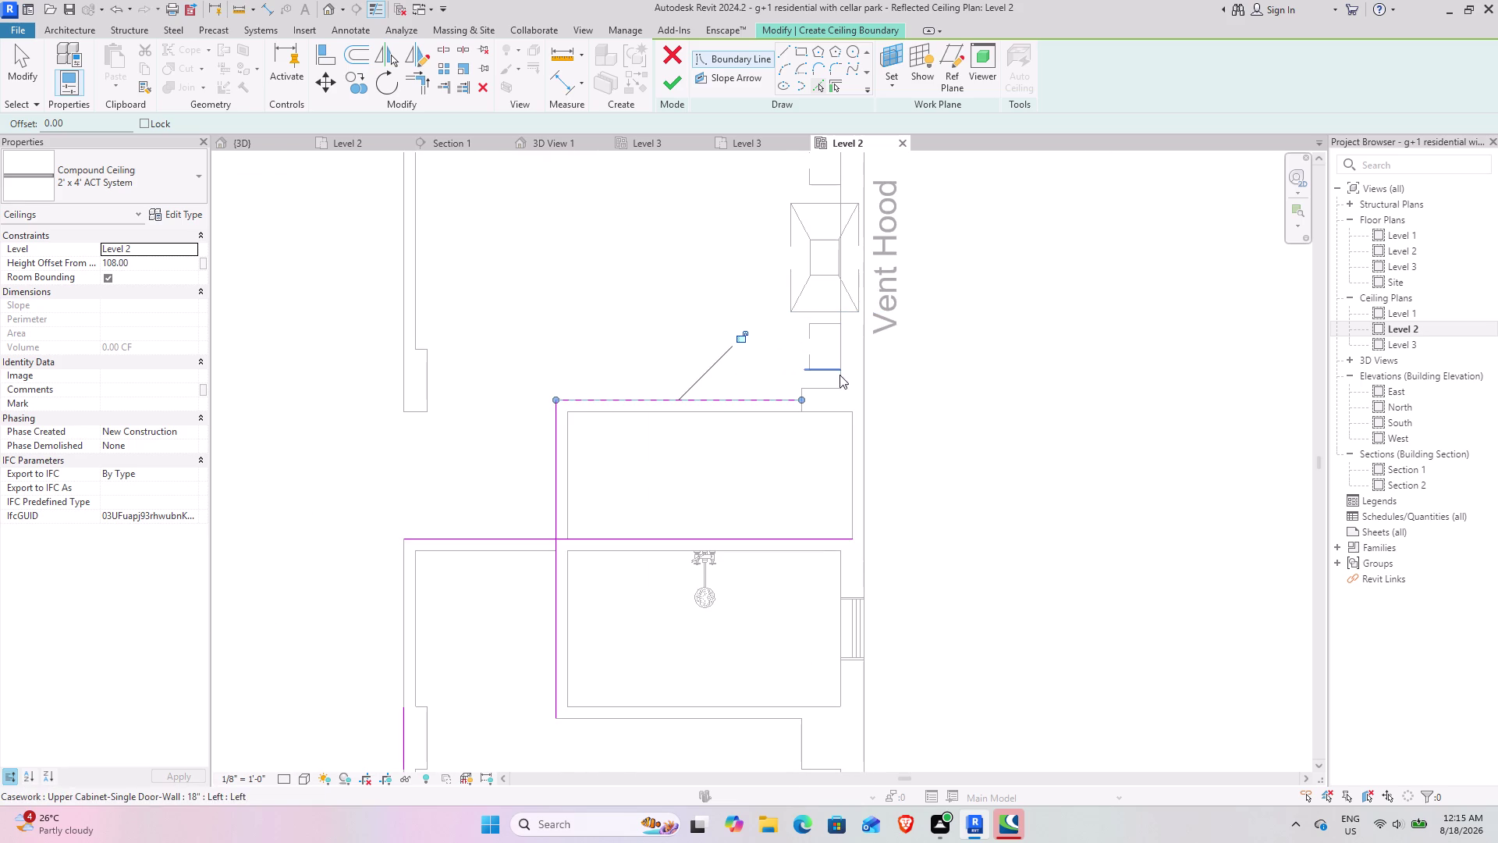
click(843, 379)
scroll(down, 3)
middle_drag(762, 311, 809, 430)
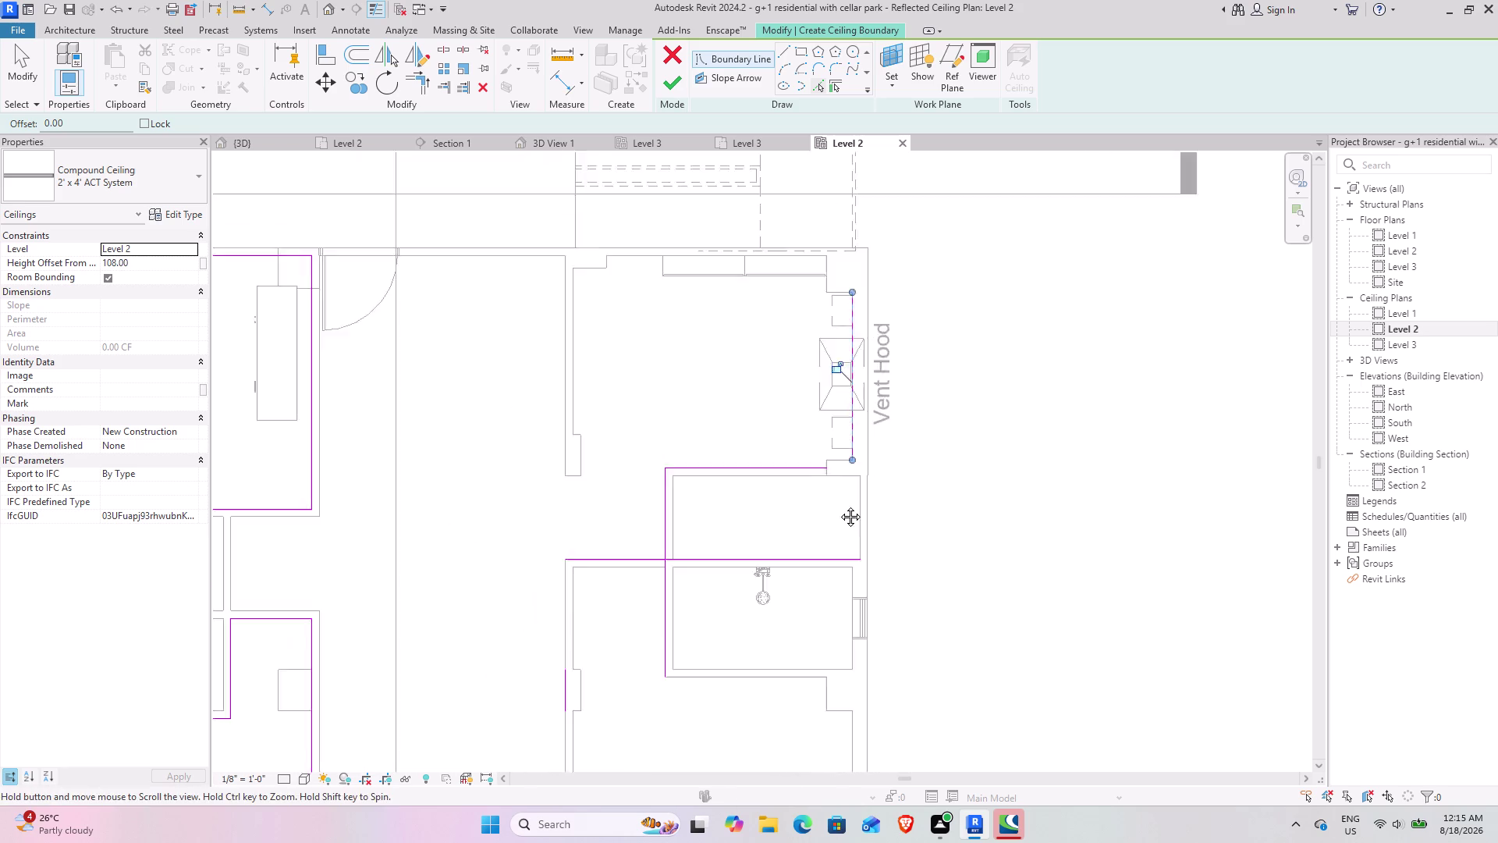
middle_drag(808, 430, 853, 571)
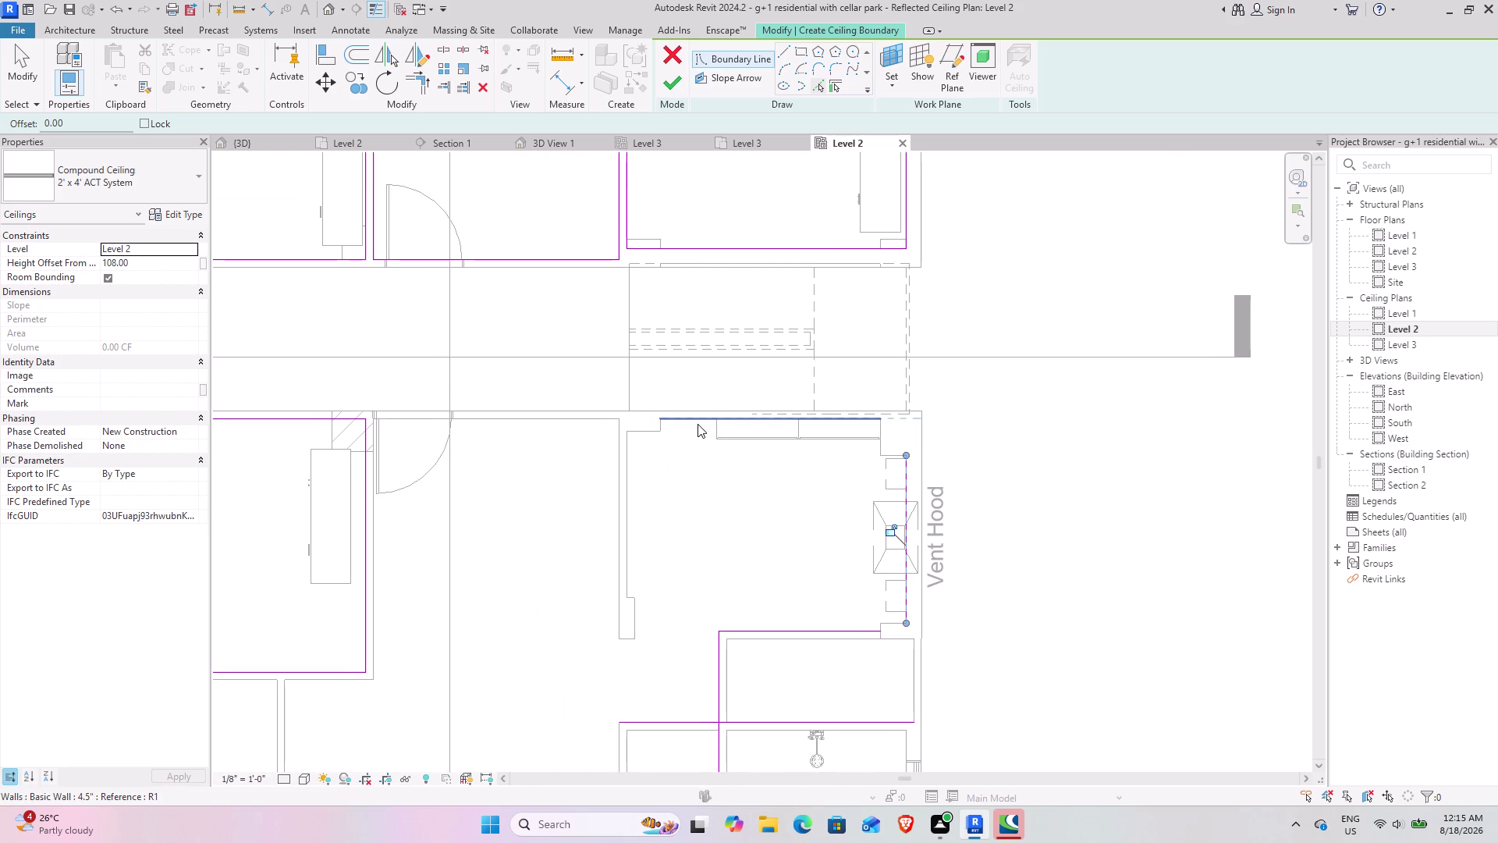
click(698, 424)
Add boundary lines on the room's left wall, short wall segment, wall end and wall by the door.
scroll(up, 3)
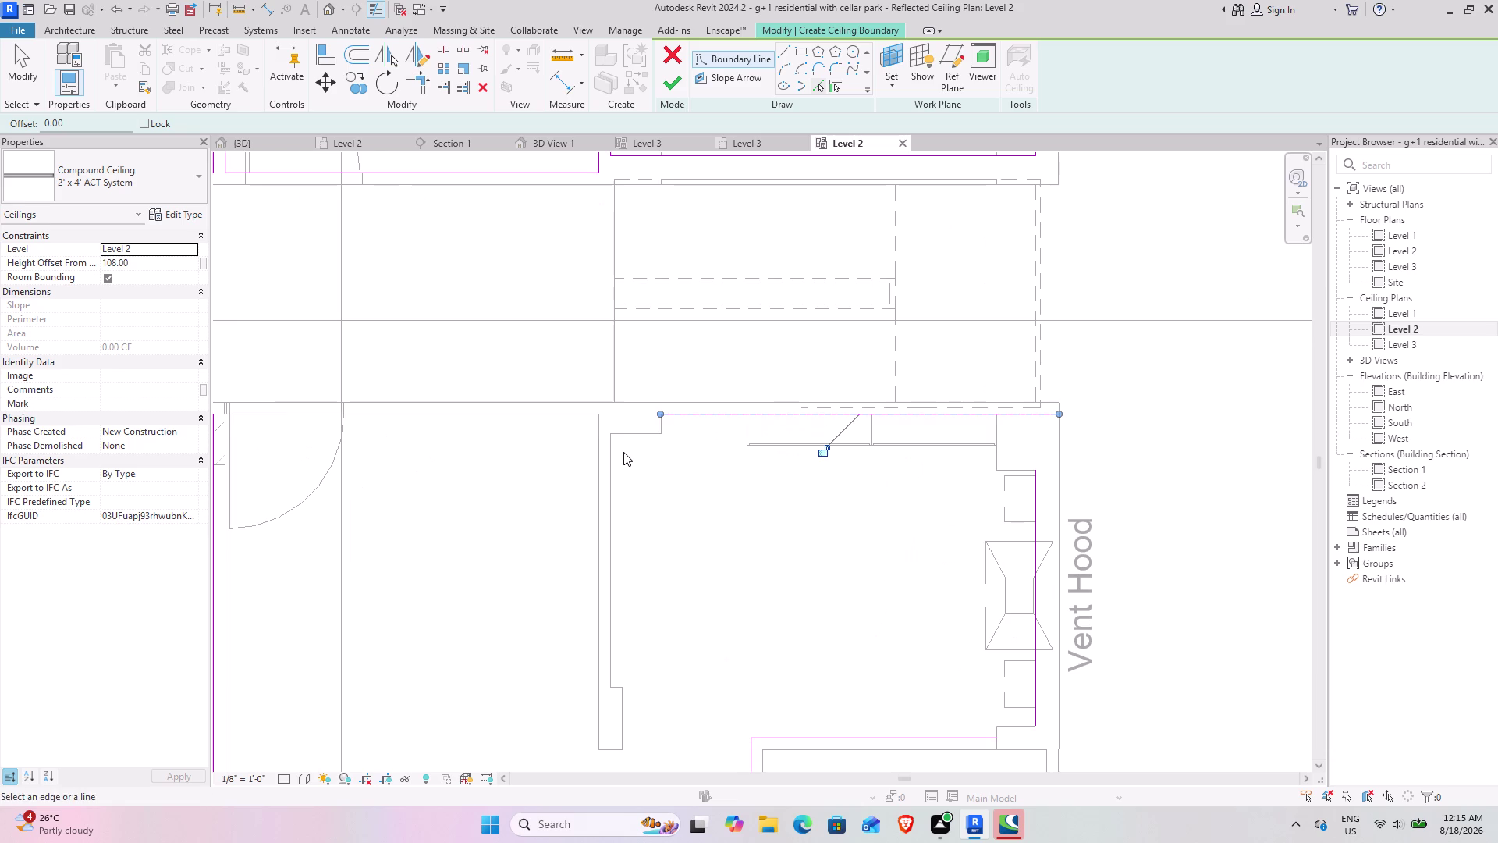
click(613, 468)
scroll(down, 3)
middle_drag(643, 615, 684, 496)
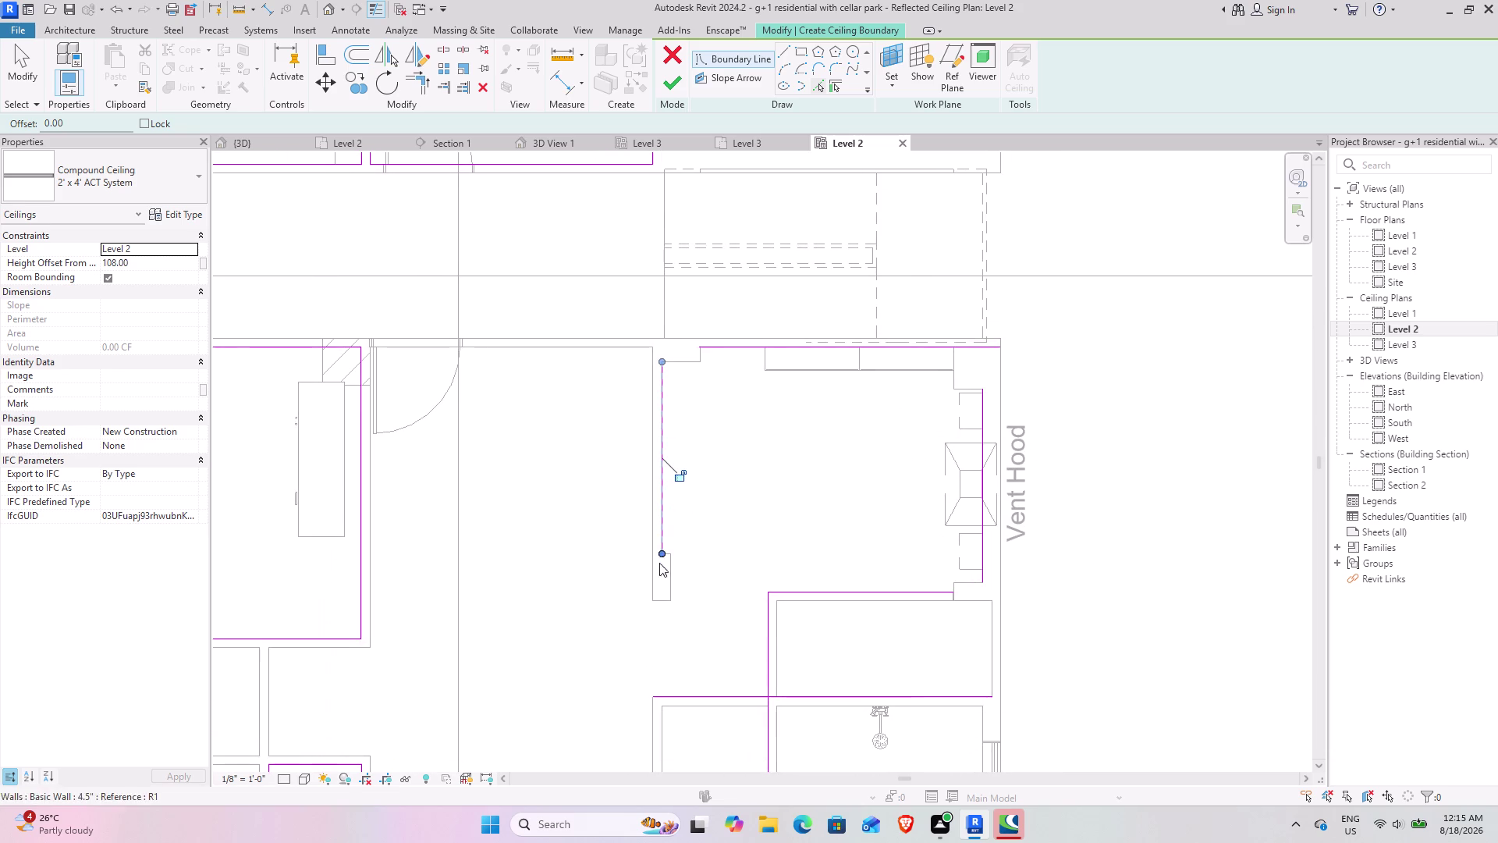
scroll(up, 3)
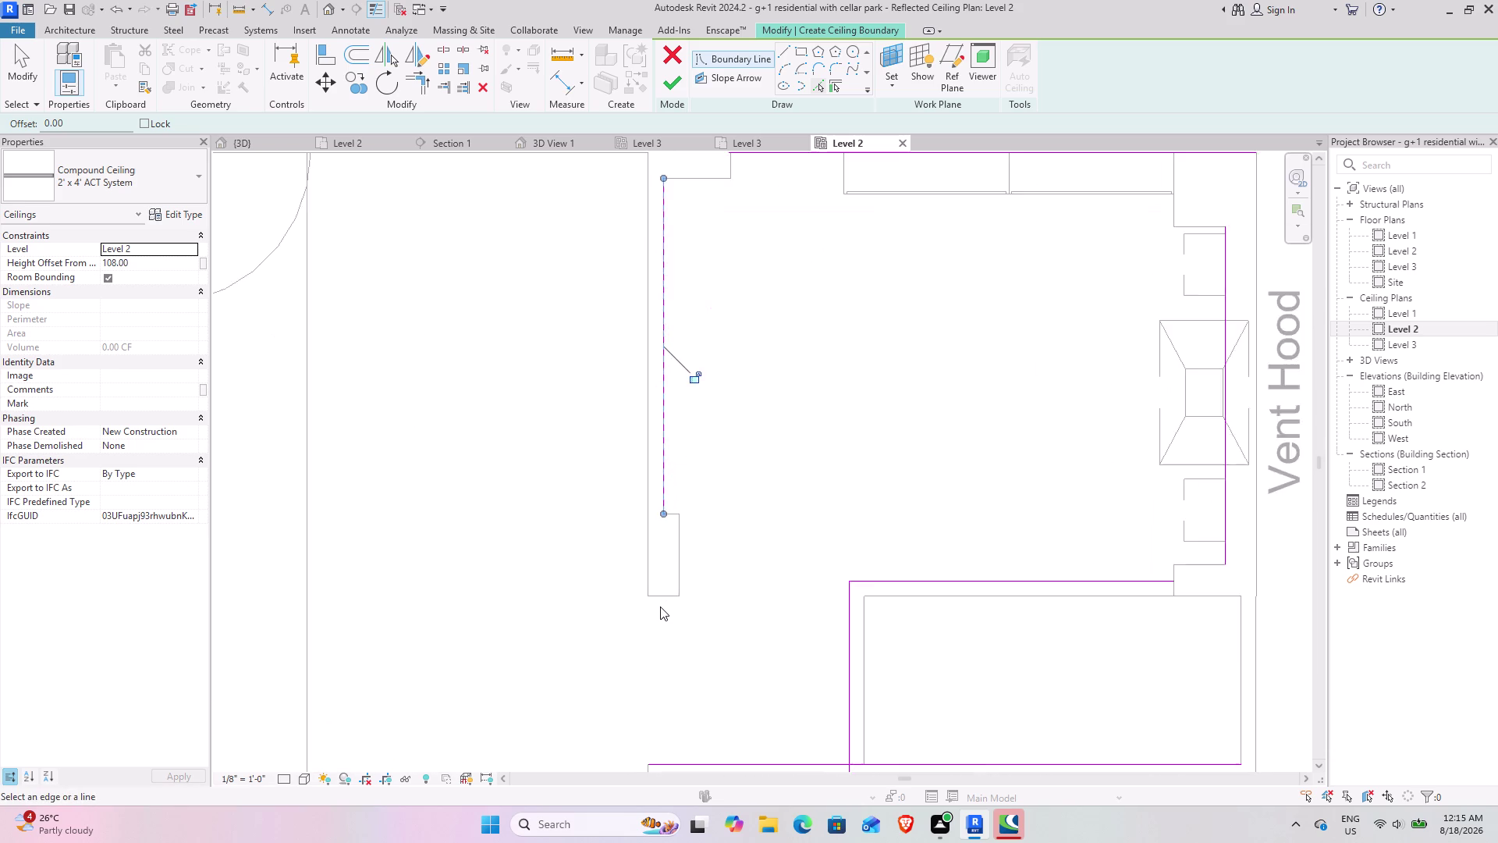
scroll(up, 3)
click(675, 590)
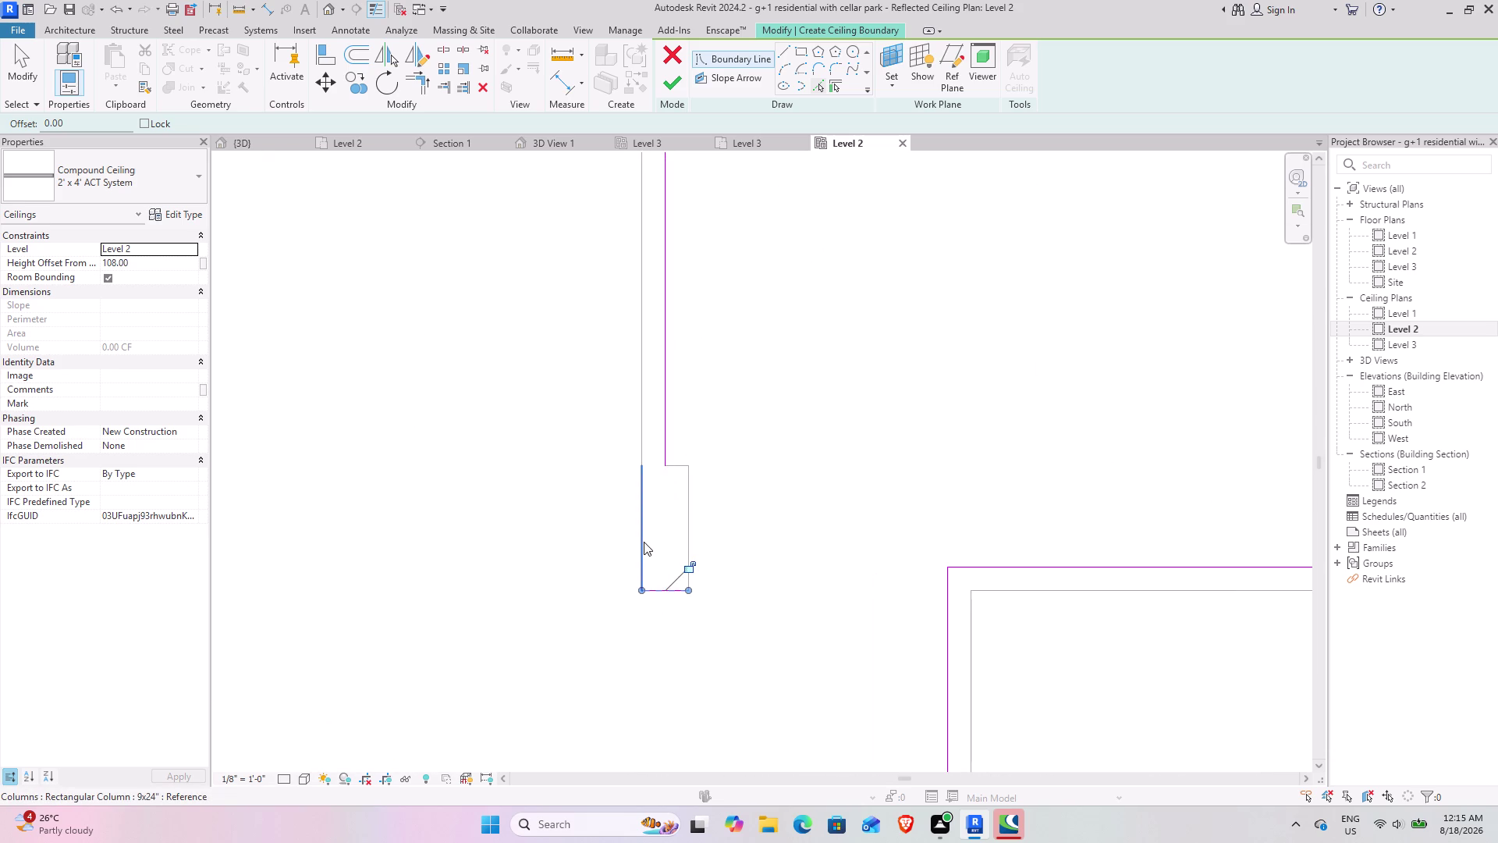
click(644, 541)
scroll(down, 3)
middle_drag(533, 472, 873, 659)
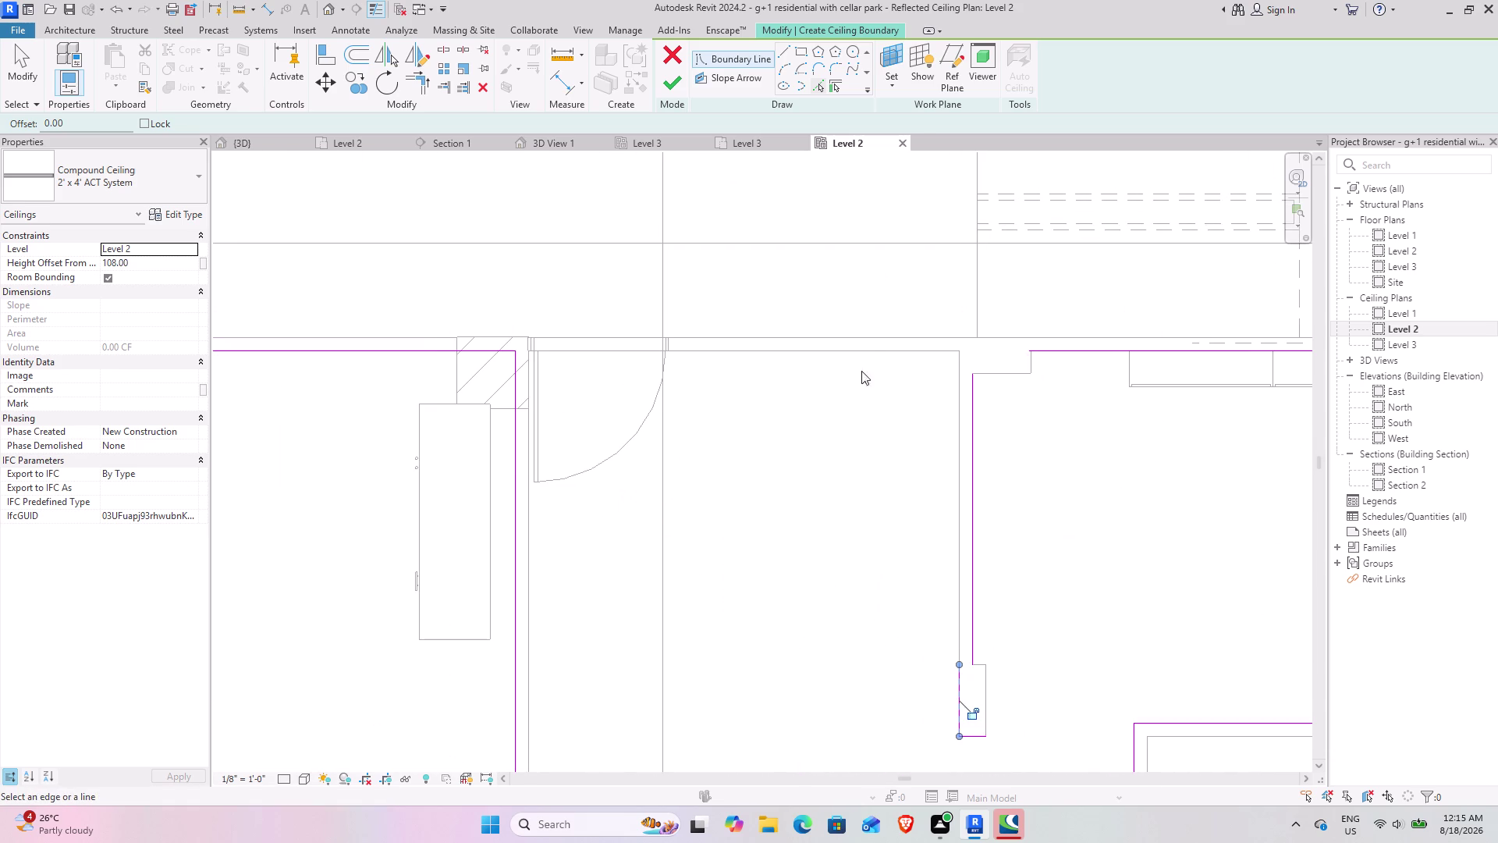
click(868, 354)
Pick the corridor walls, lower corridor walls and vertical wall as ceiling boundary lines.
middle_drag(599, 570, 615, 412)
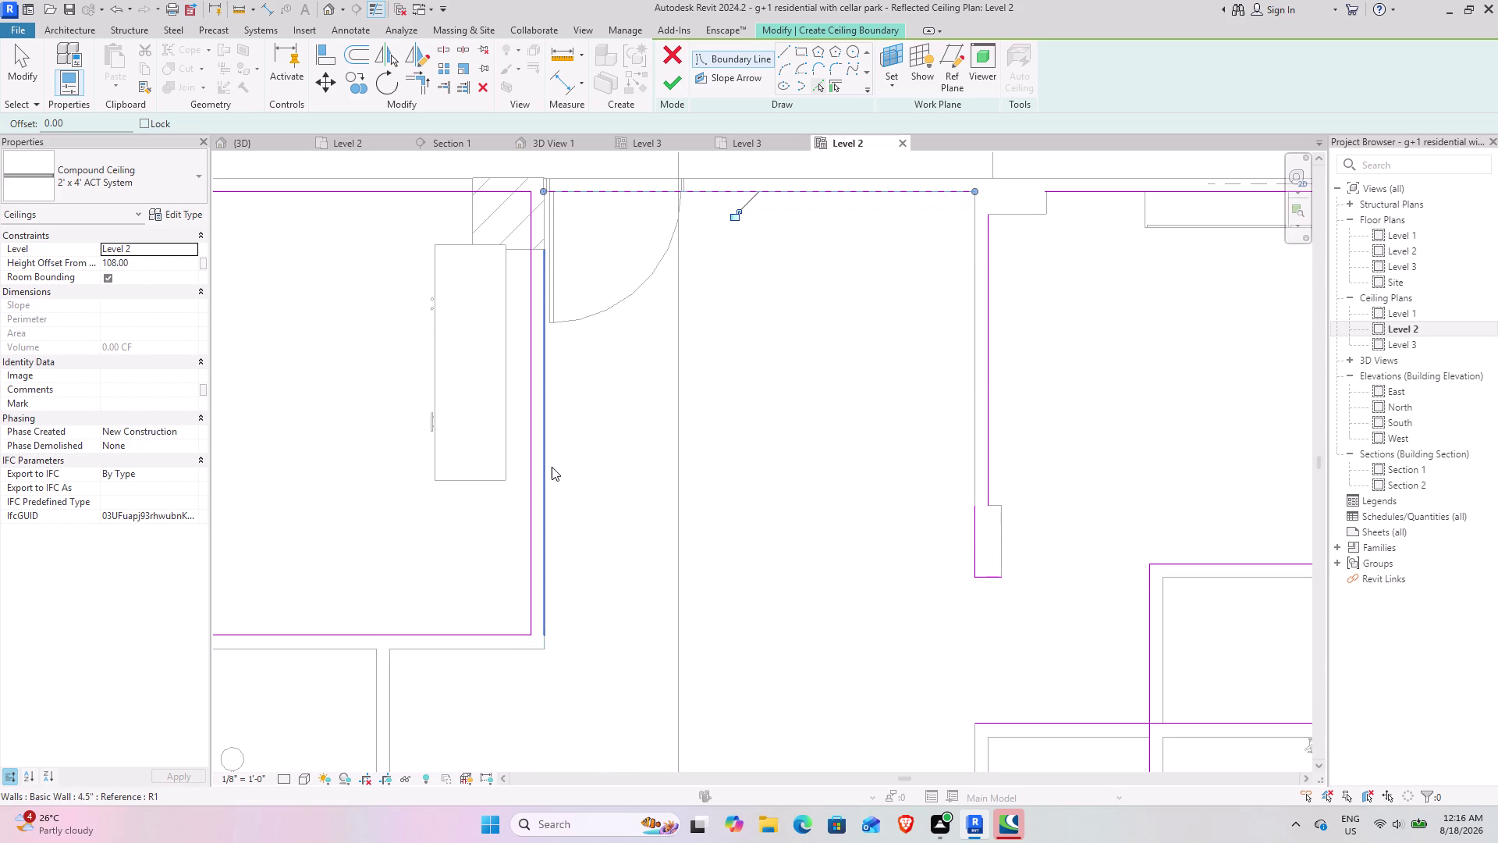
click(547, 472)
click(489, 651)
middle_drag(574, 731, 659, 507)
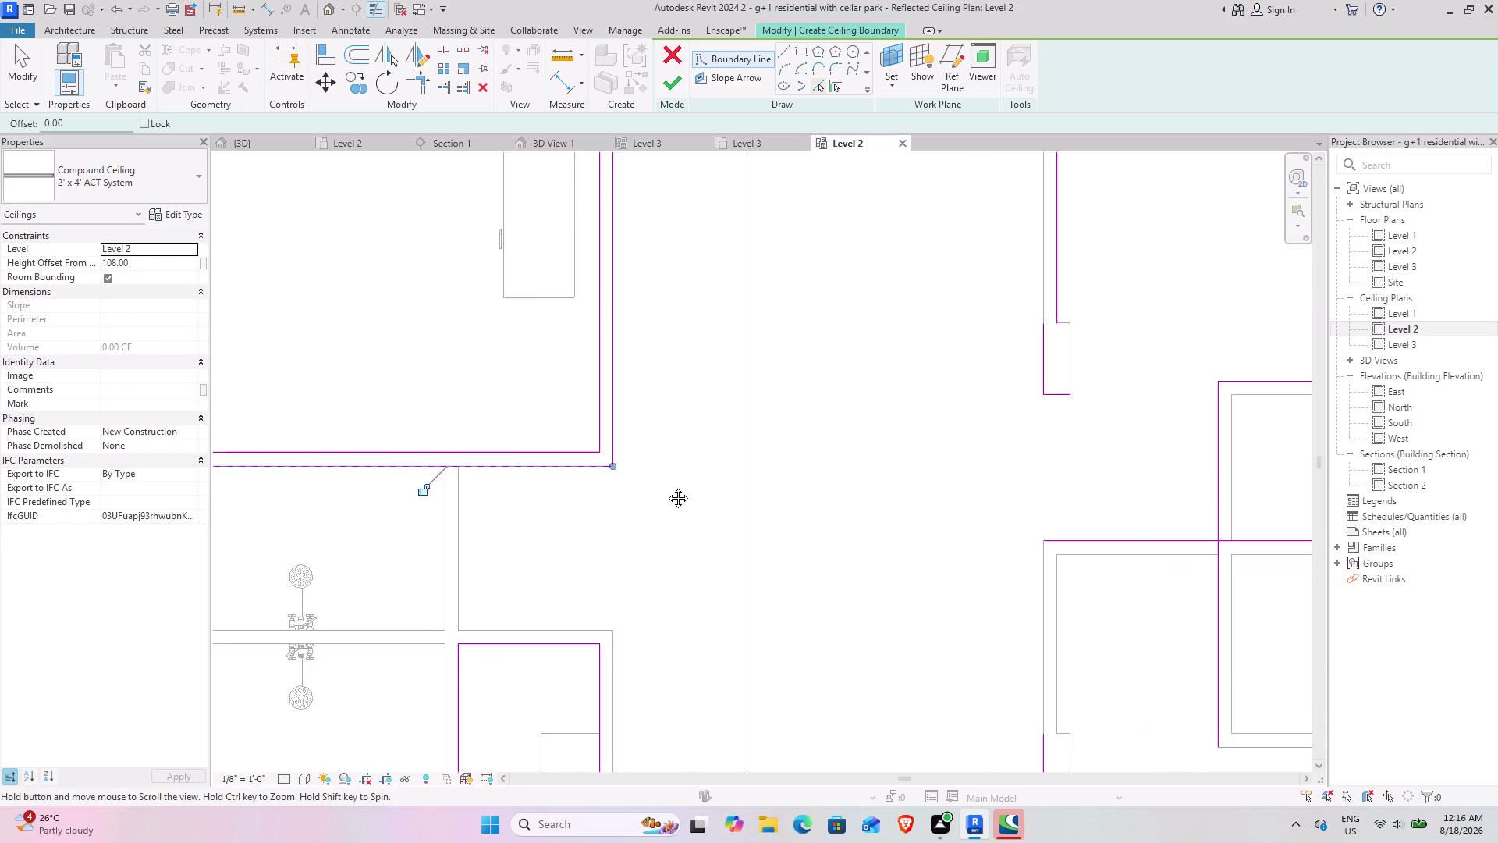
middle_drag(659, 506, 675, 464)
click(494, 488)
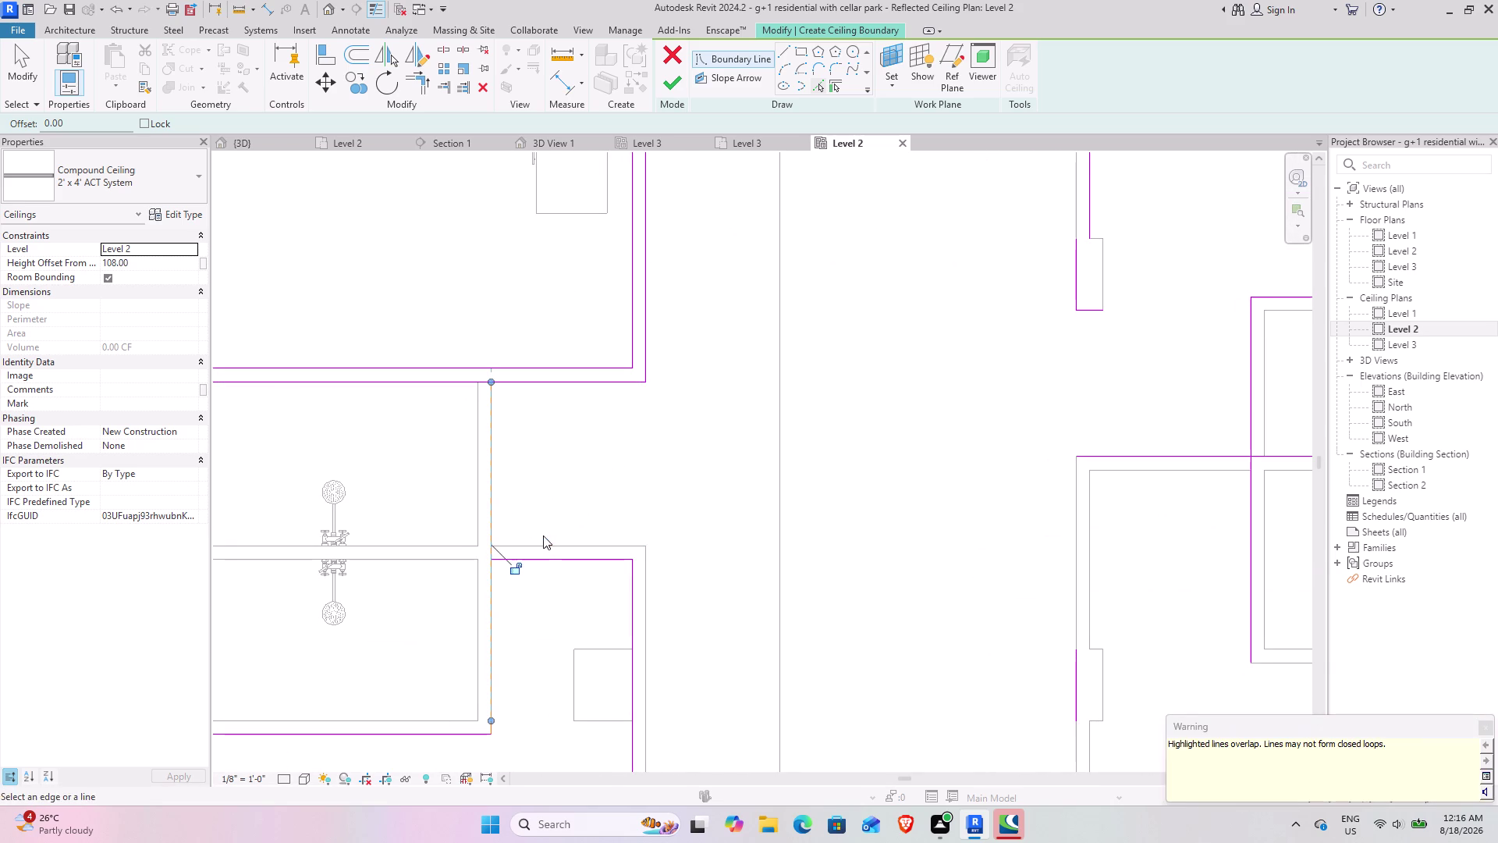
click(545, 542)
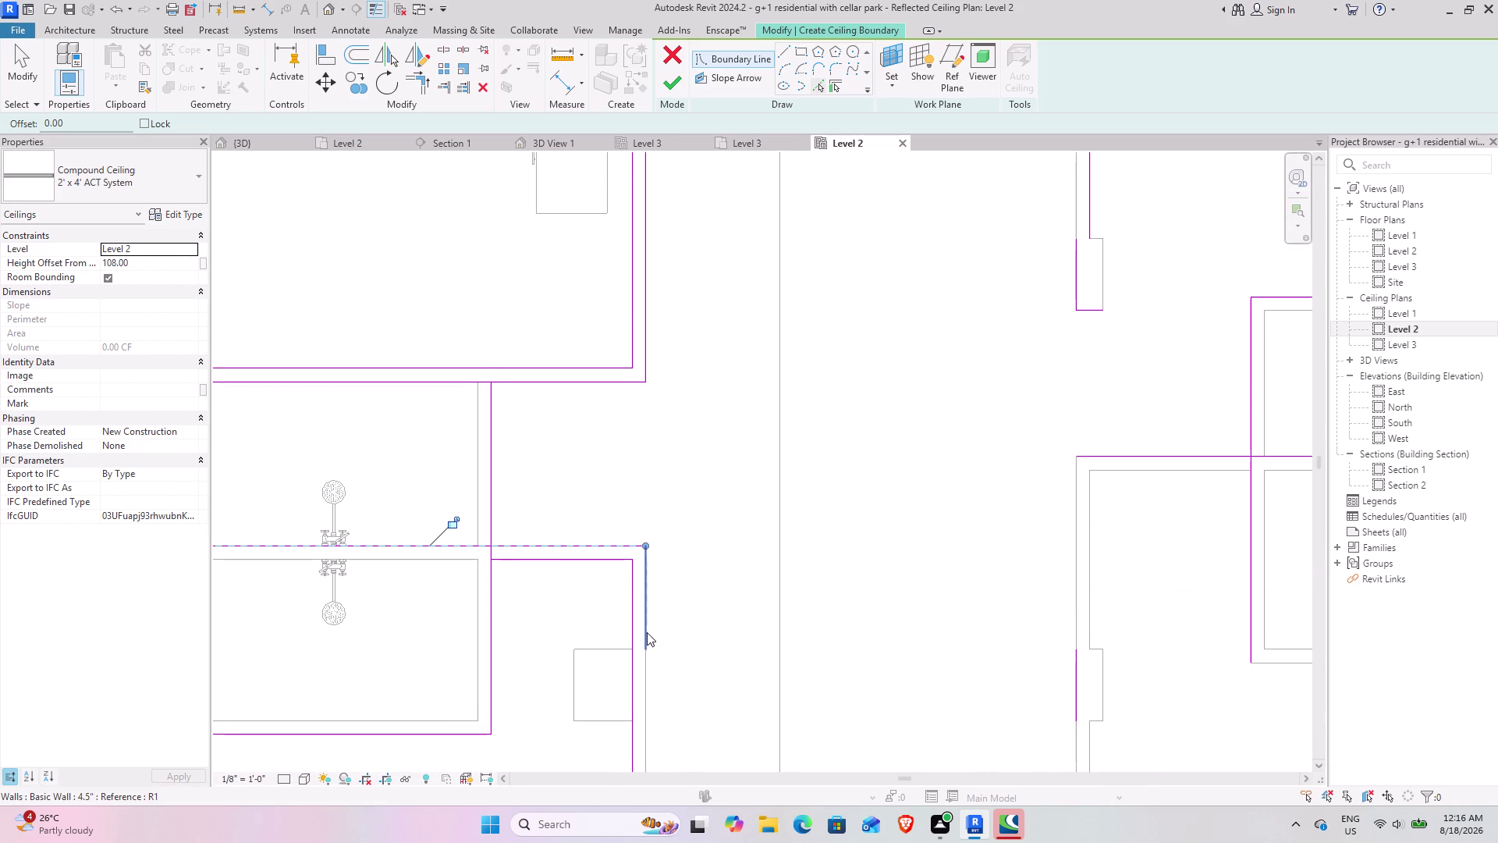
click(647, 632)
middle_drag(801, 669, 787, 353)
scroll(down, 3)
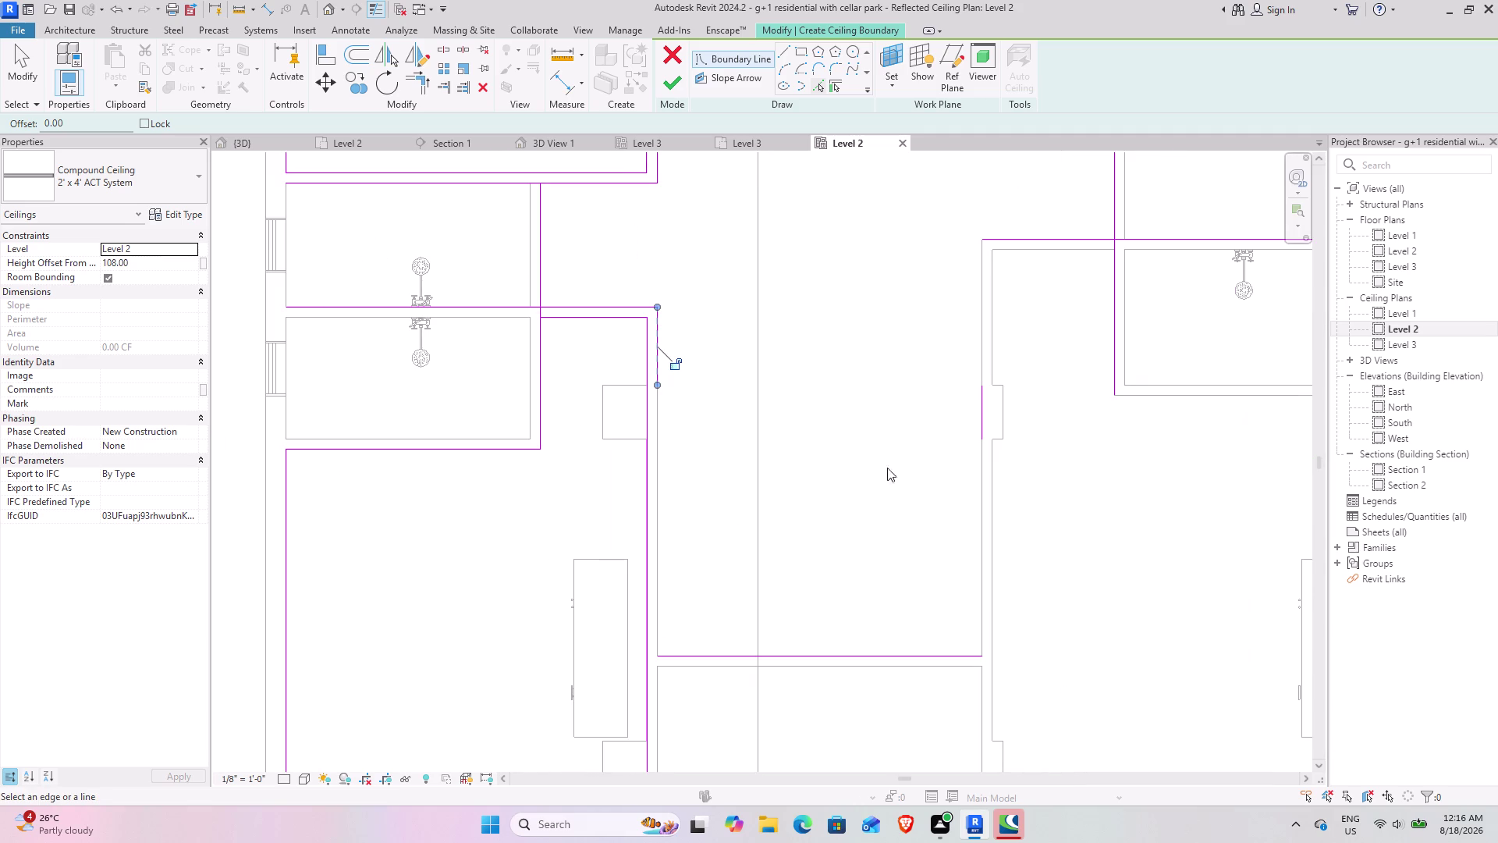
click(412, 85)
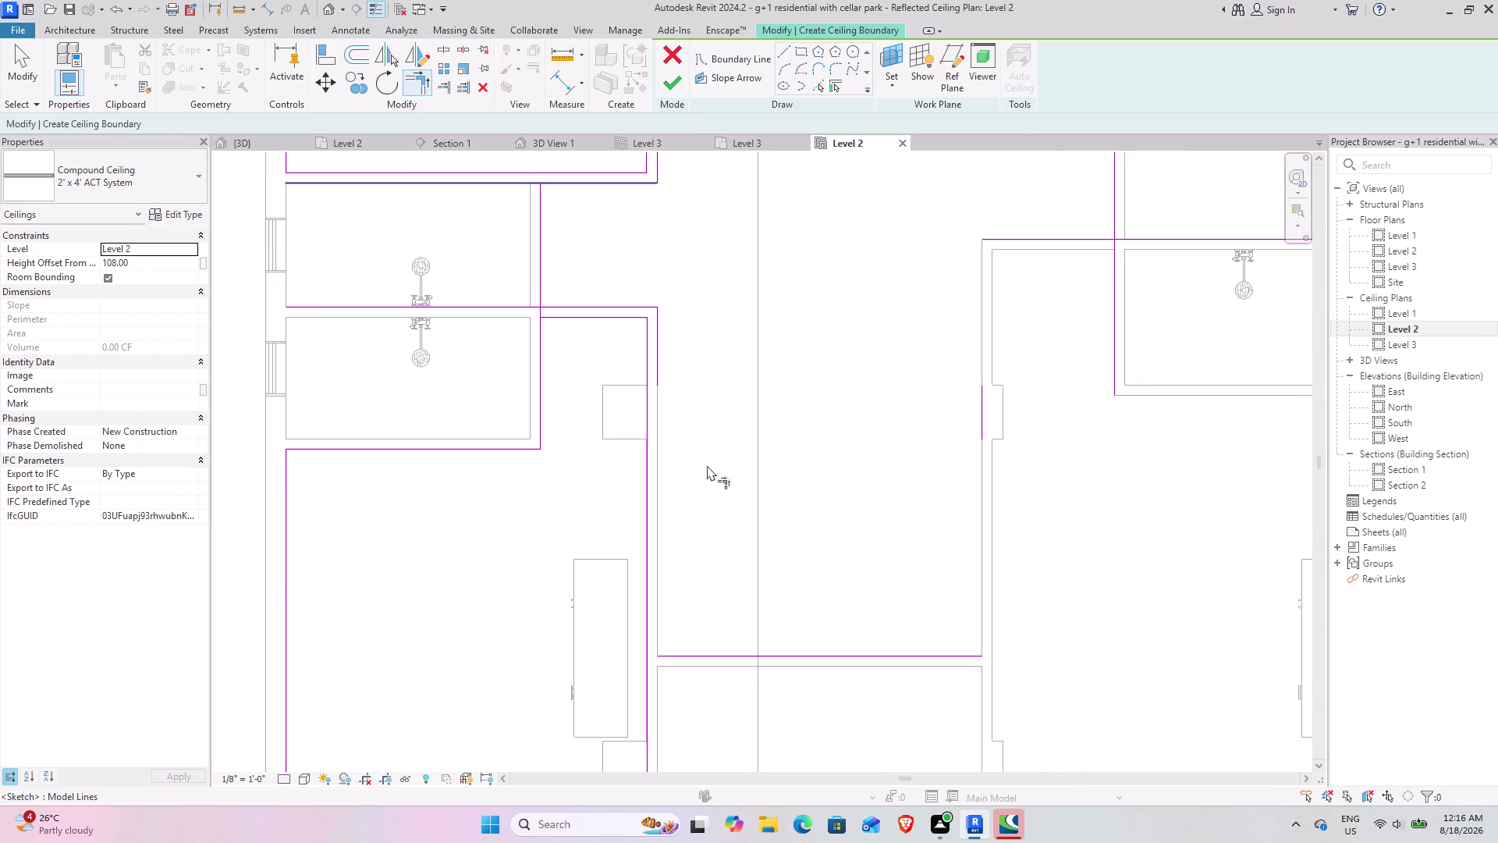
Trim the lower and upper-right boundary lines into corners, starting on the vent hood room.
click(684, 653)
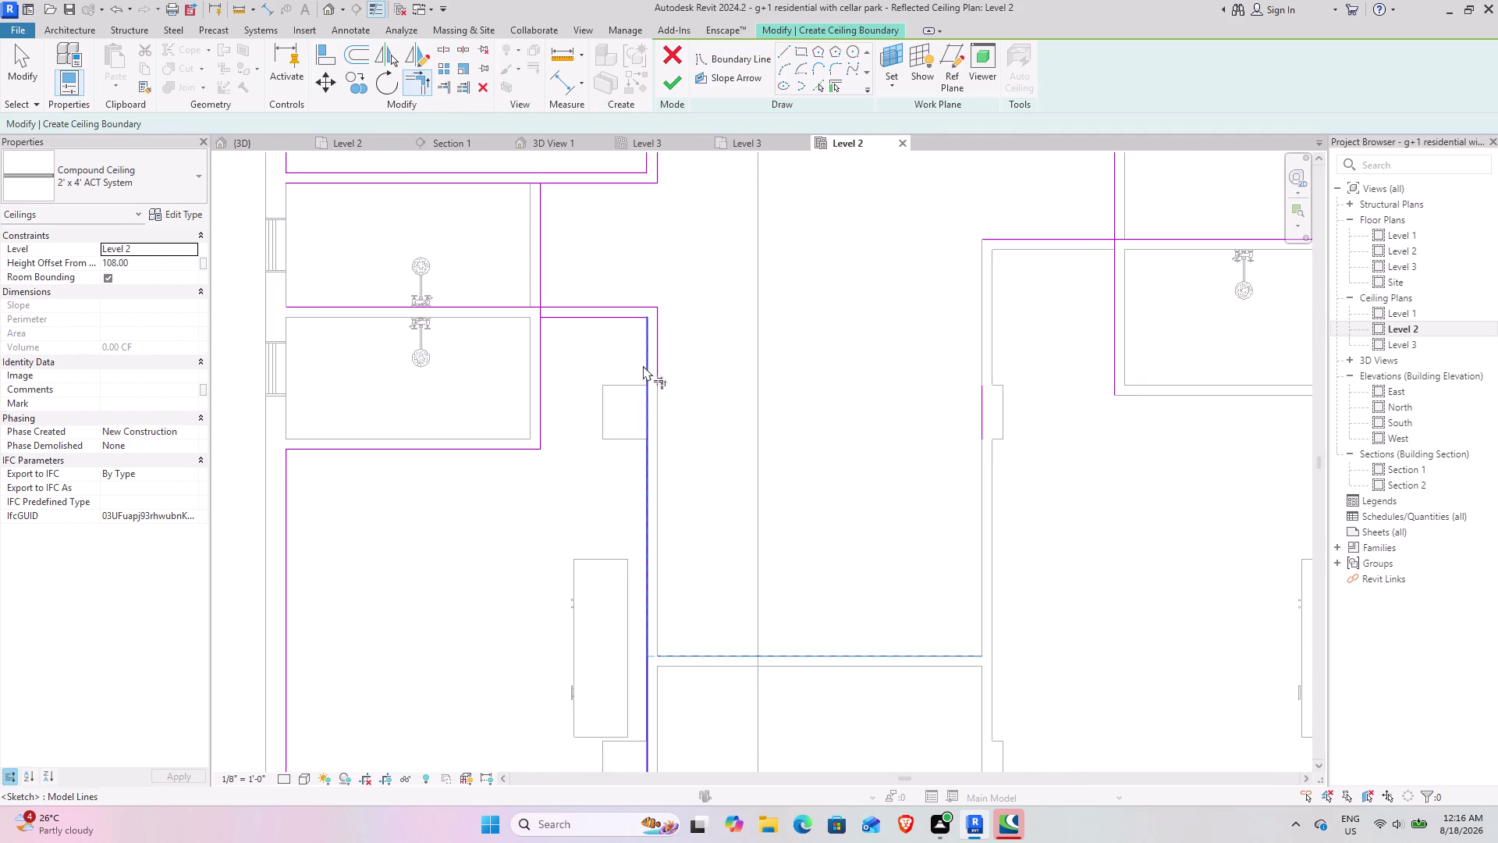
click(662, 358)
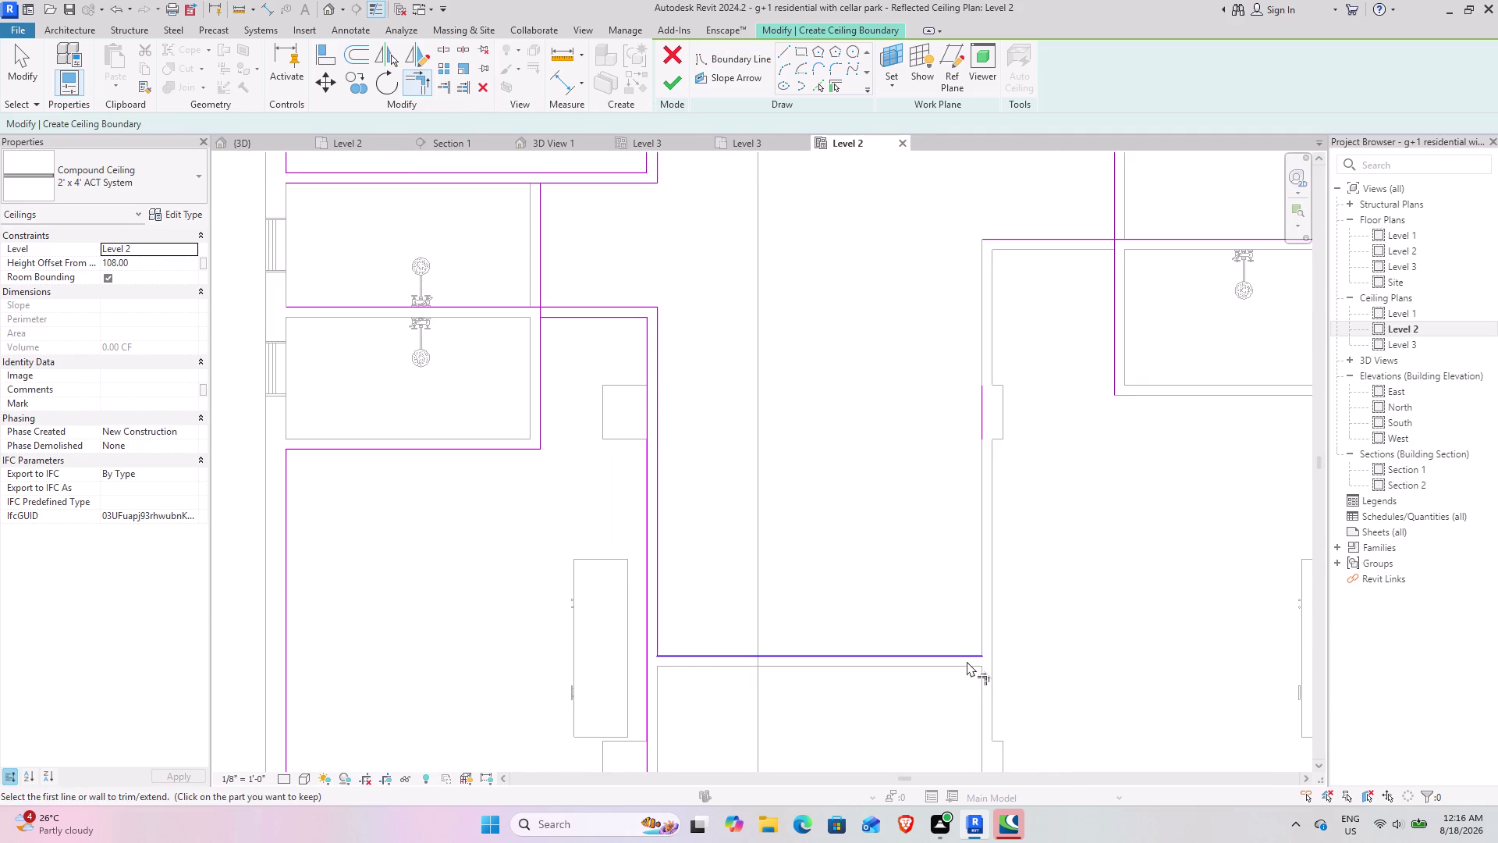
click(967, 661)
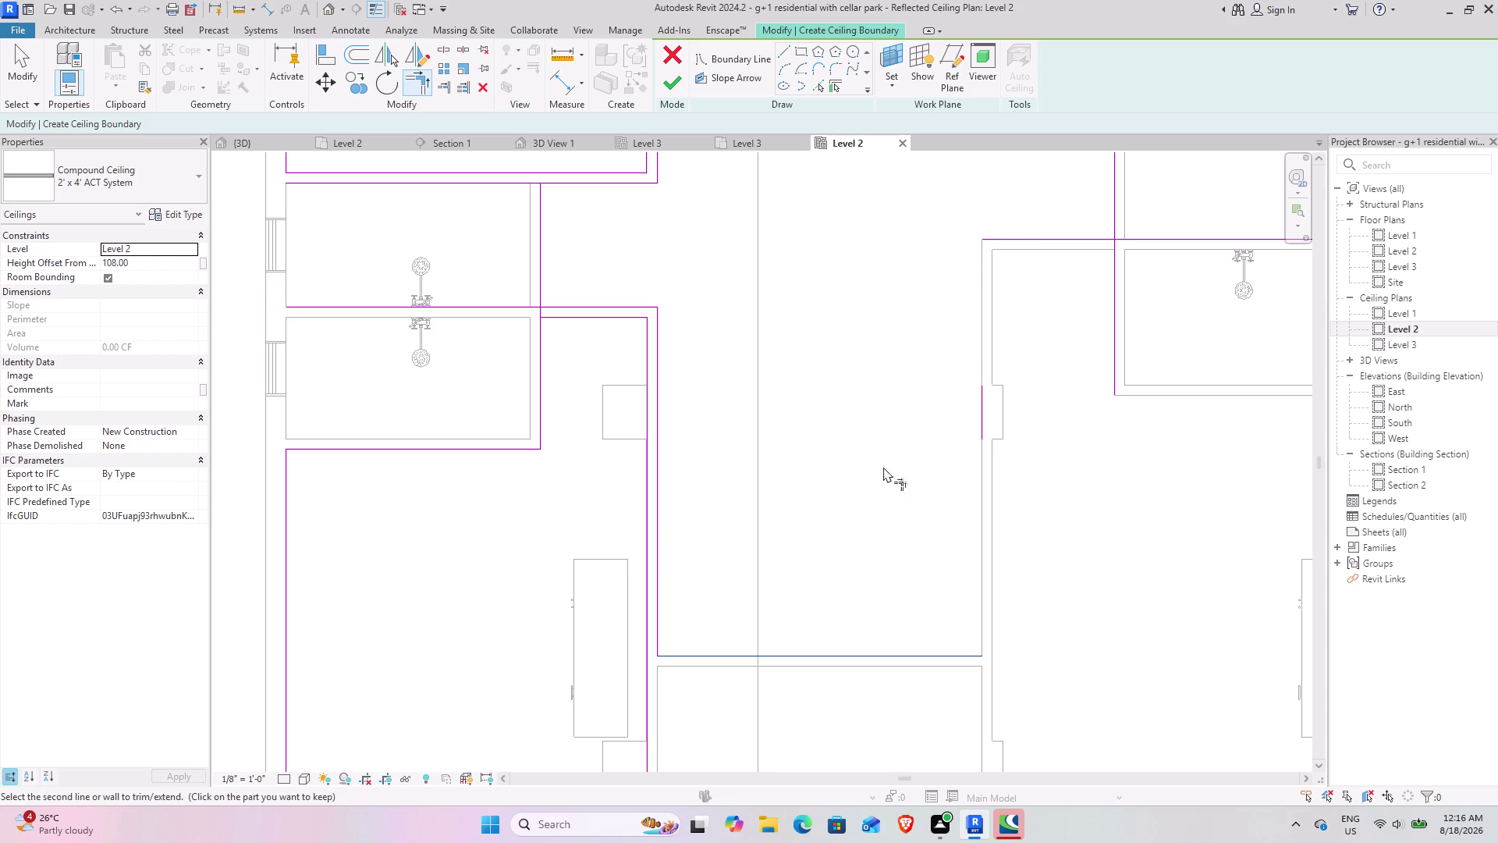
middle_drag(966, 482, 920, 515)
click(939, 458)
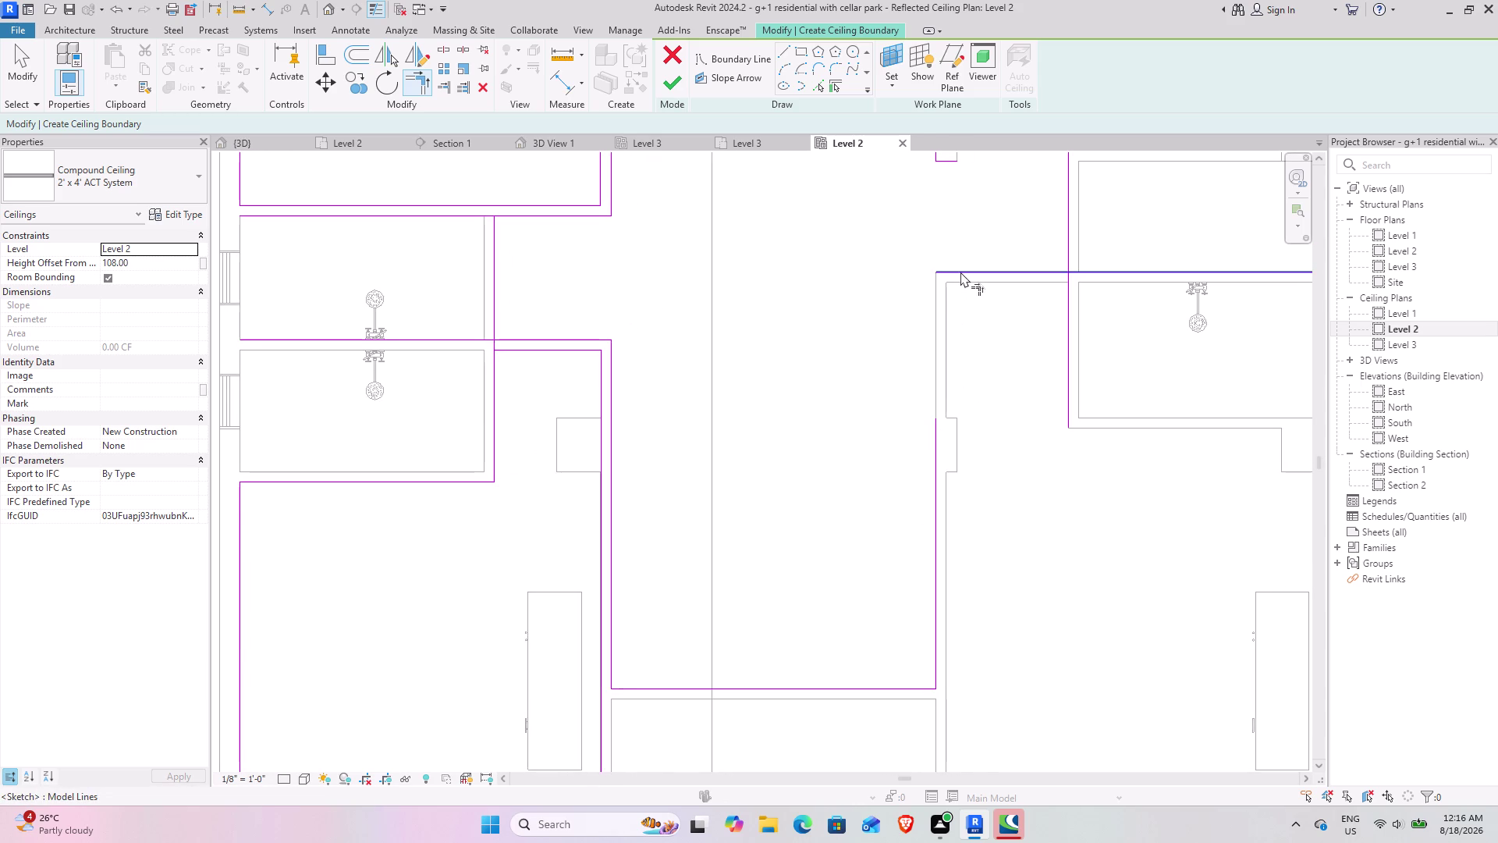
click(960, 271)
click(939, 442)
middle_drag(1000, 334, 785, 594)
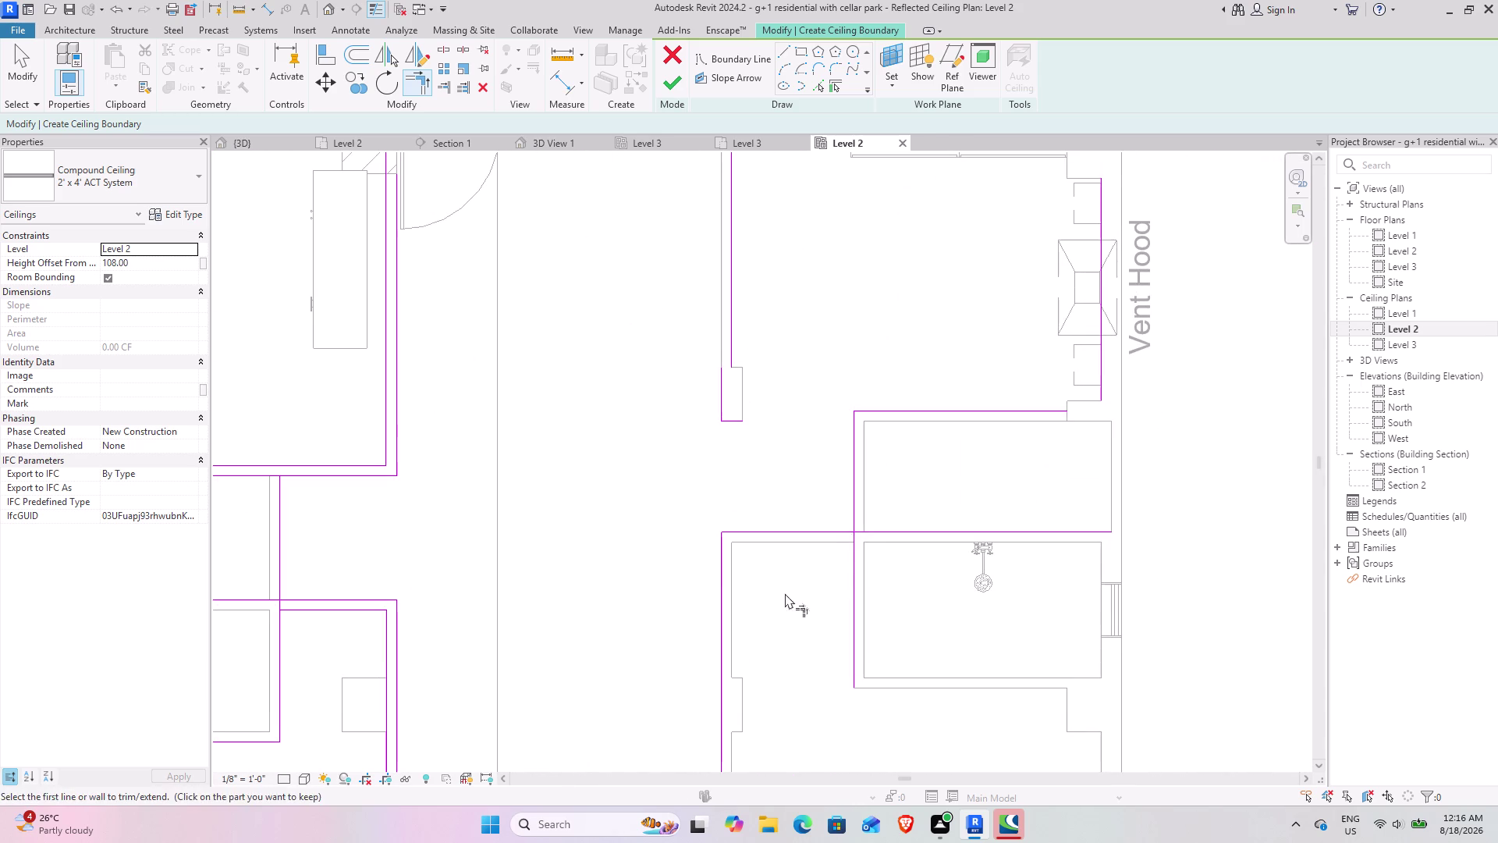
click(833, 528)
click(852, 514)
Join the vent hood room's top boundary line and neighbouring lines into closed corners.
middle_drag(890, 453, 800, 619)
click(926, 567)
click(1017, 546)
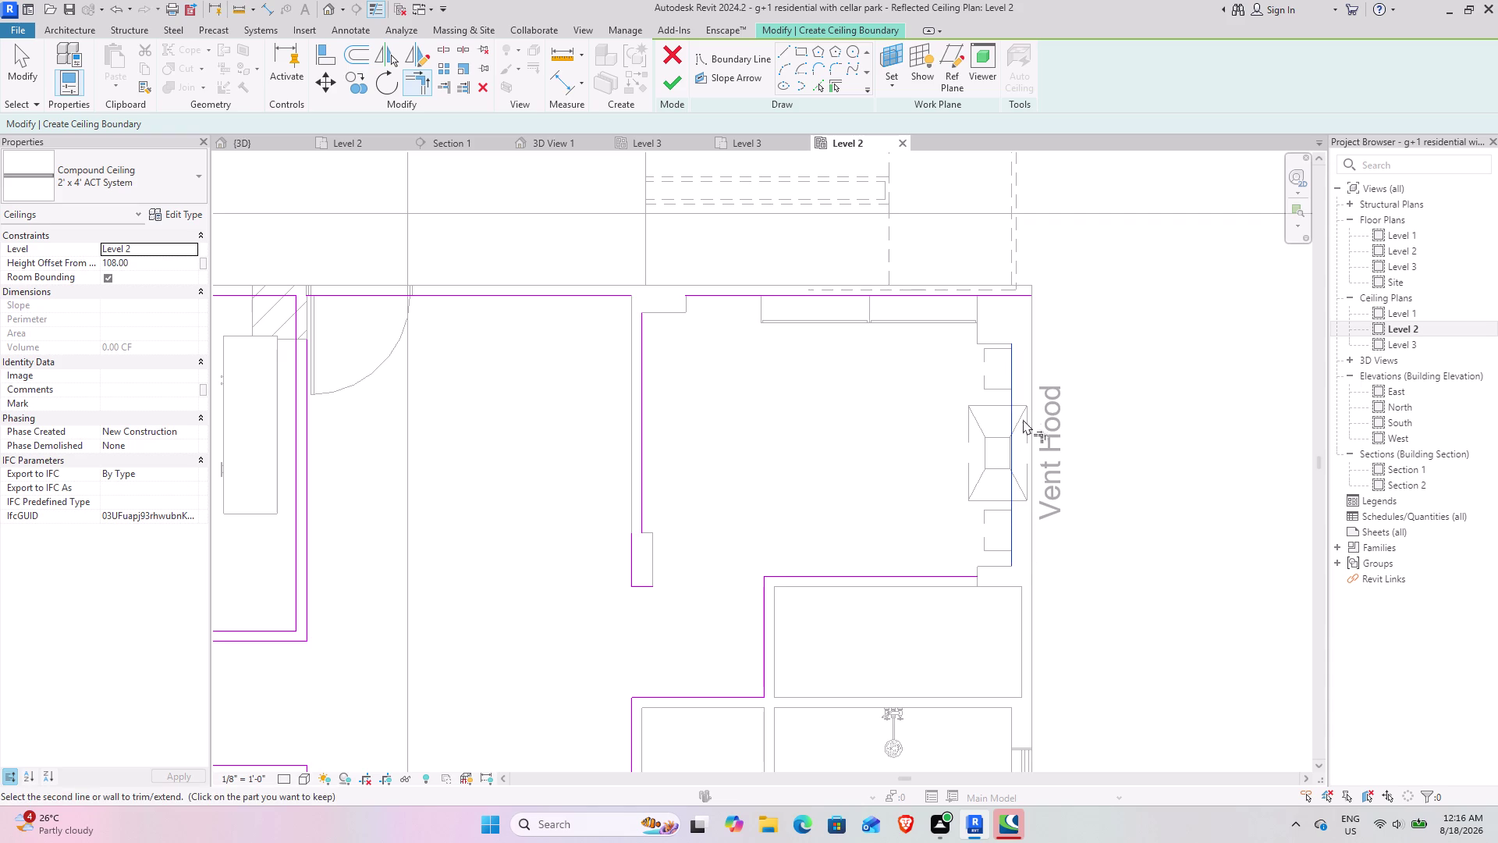
click(1012, 378)
click(943, 294)
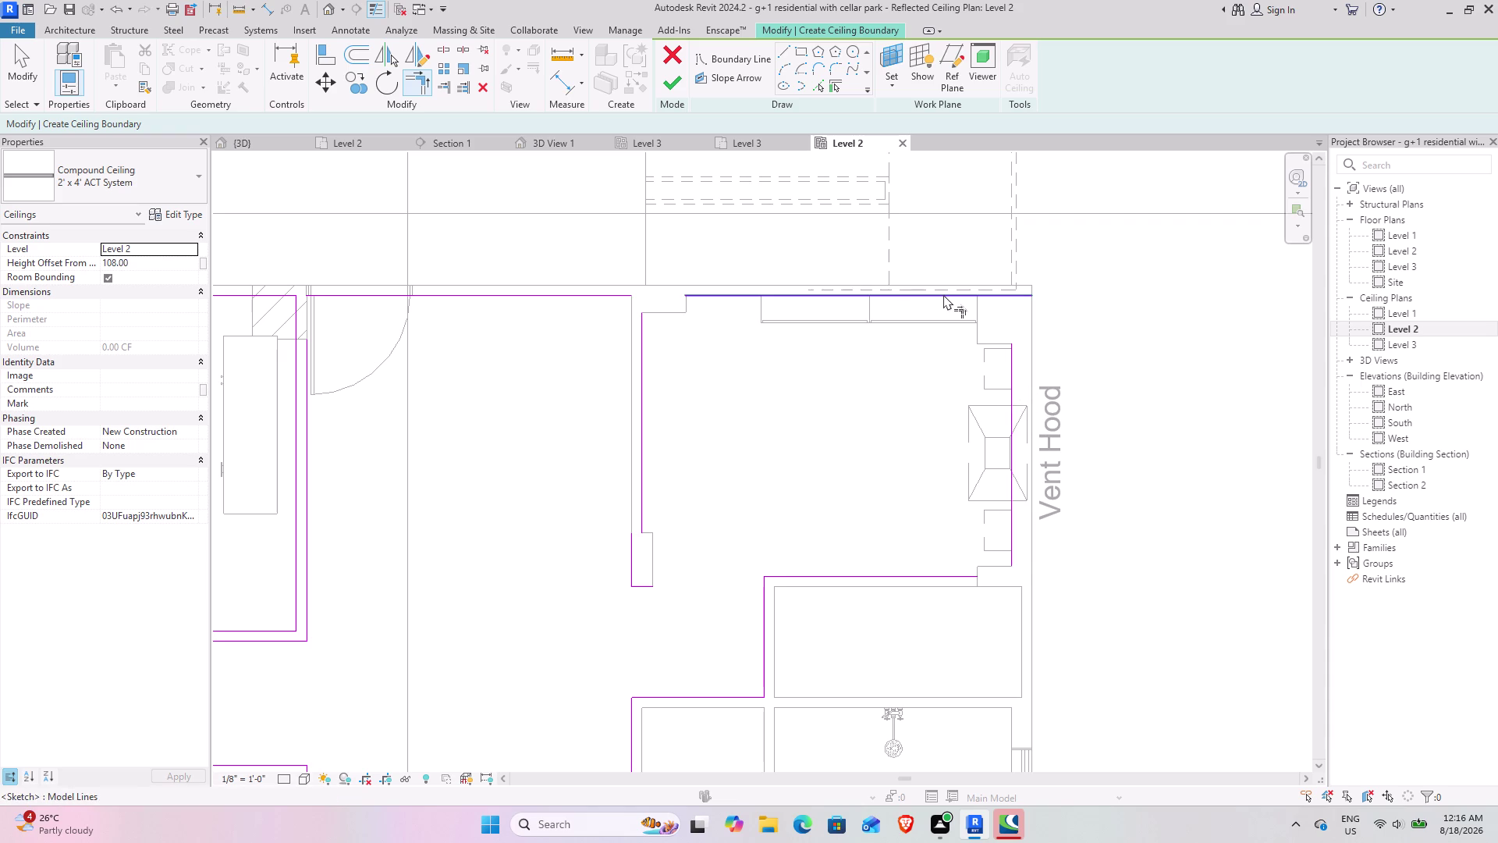
click(1009, 372)
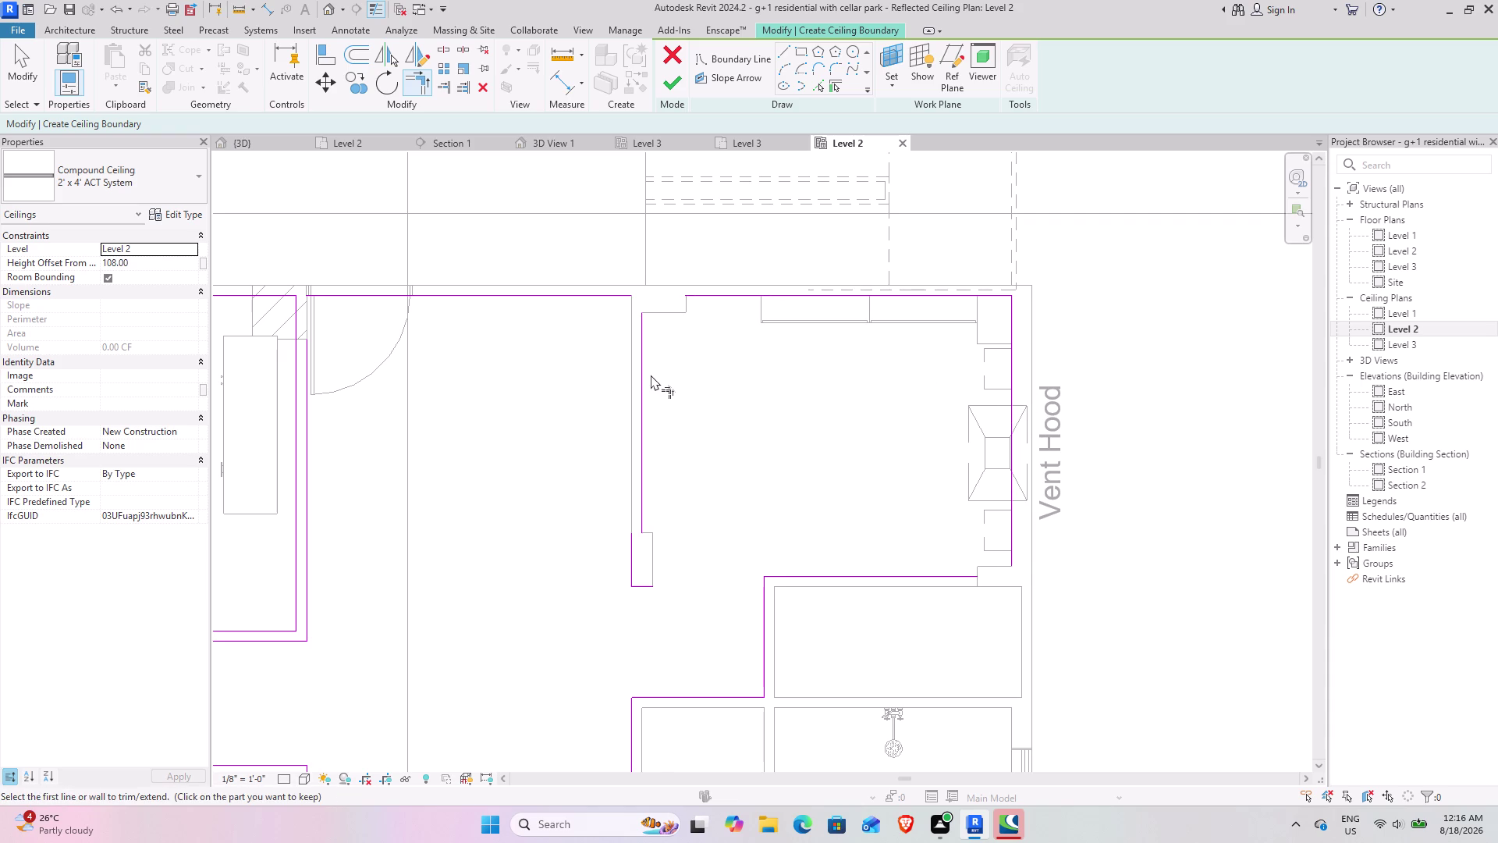
click(644, 371)
click(703, 298)
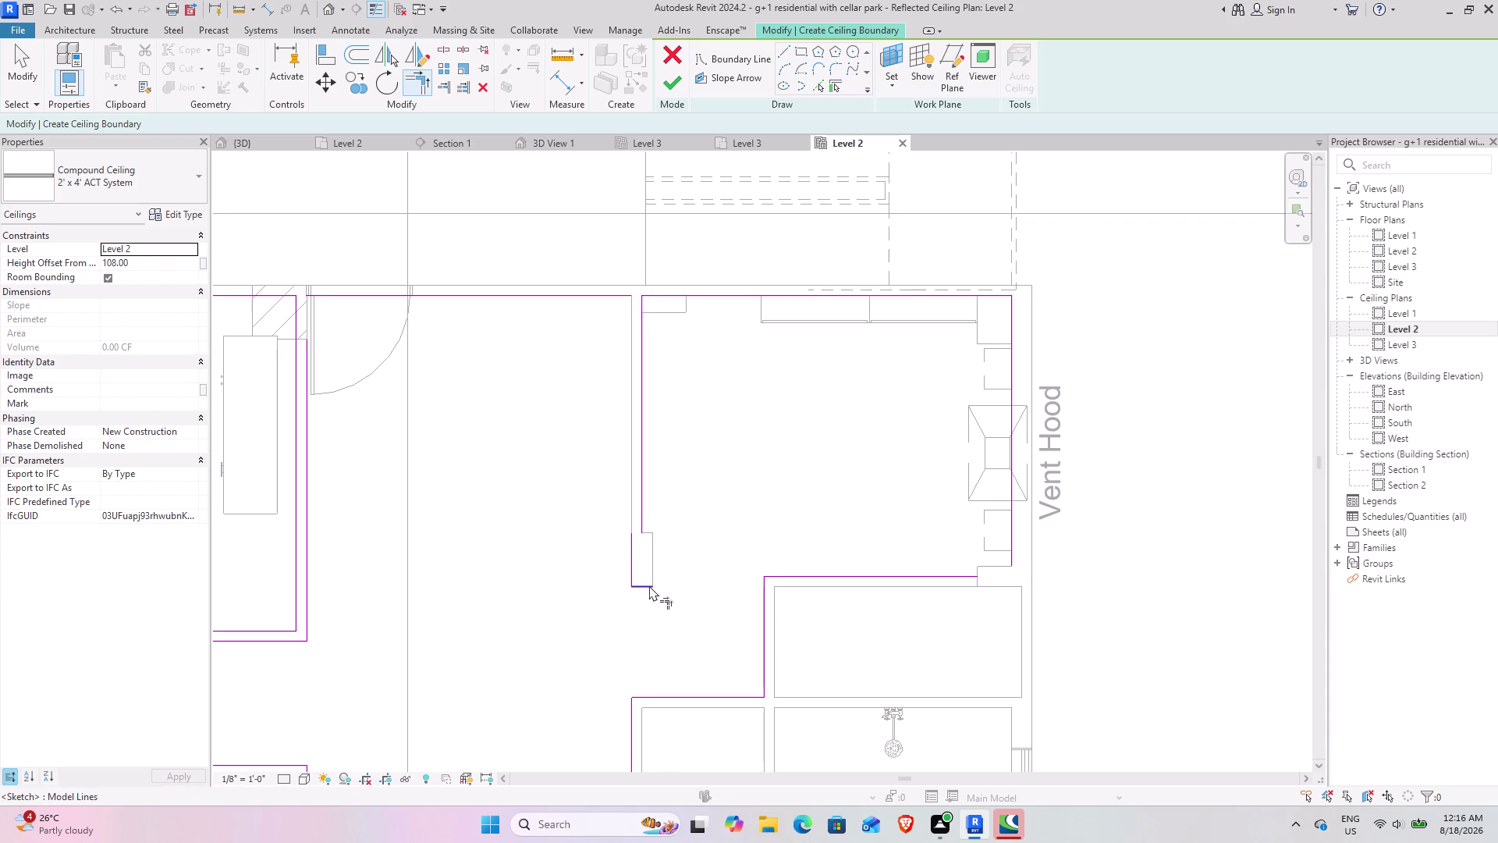
click(649, 585)
click(649, 519)
click(630, 576)
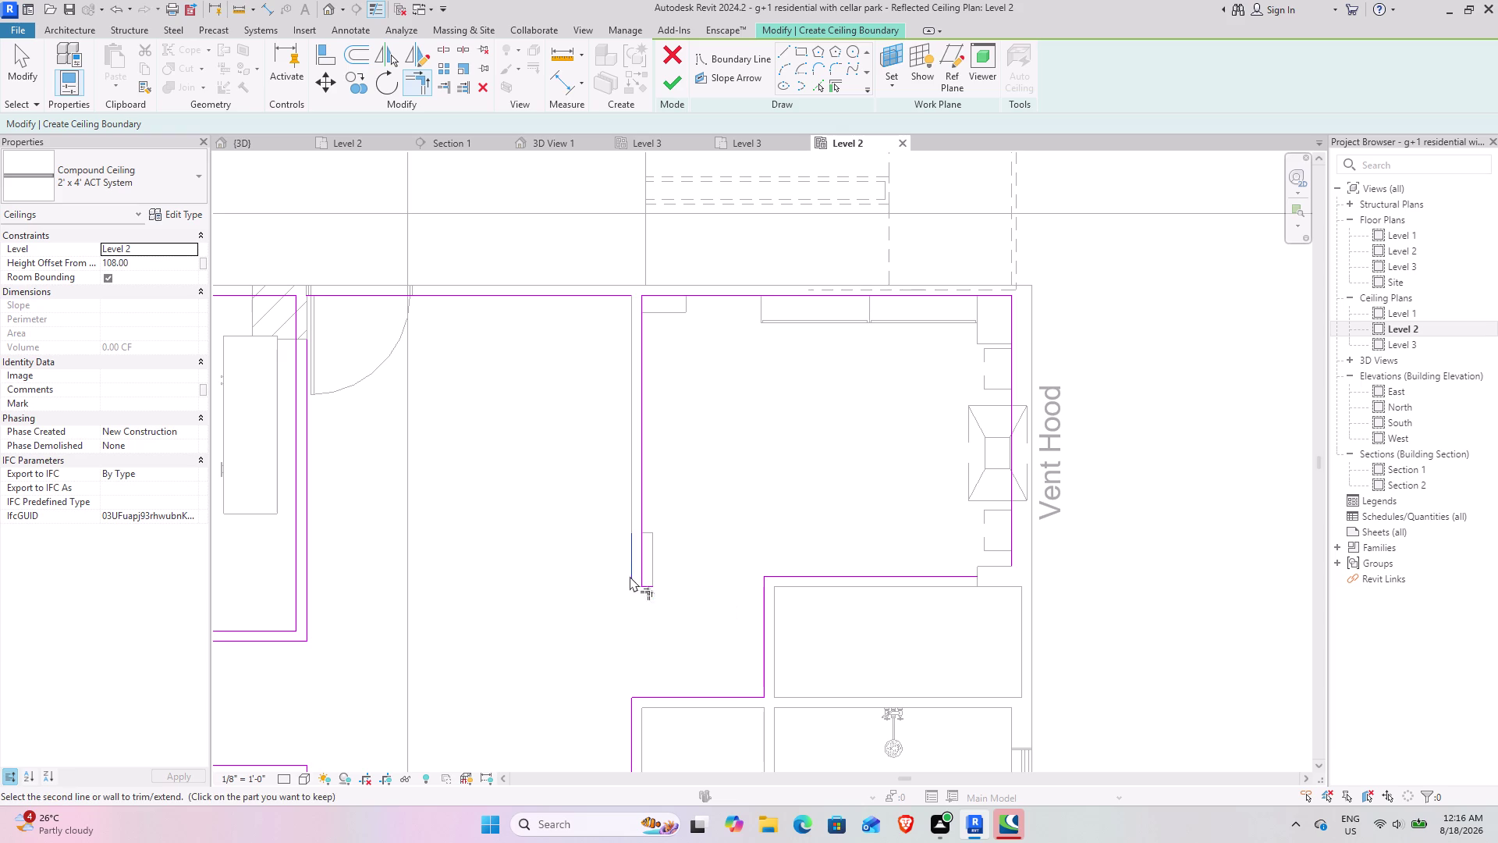
click(599, 295)
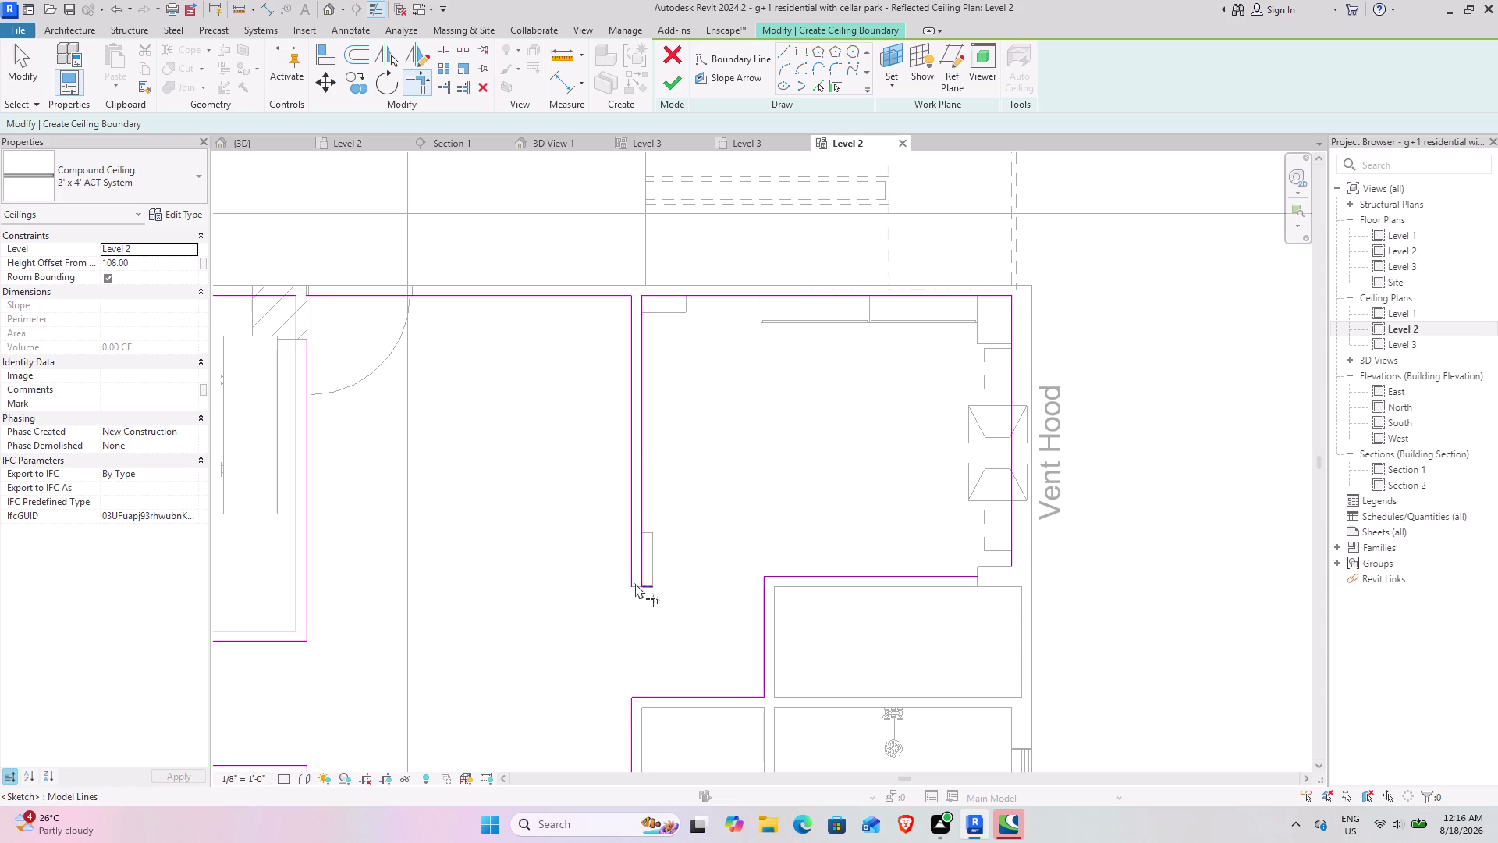
Close the narrow boundary corner and the upper boundary corner.
scroll(up, 3)
click(634, 566)
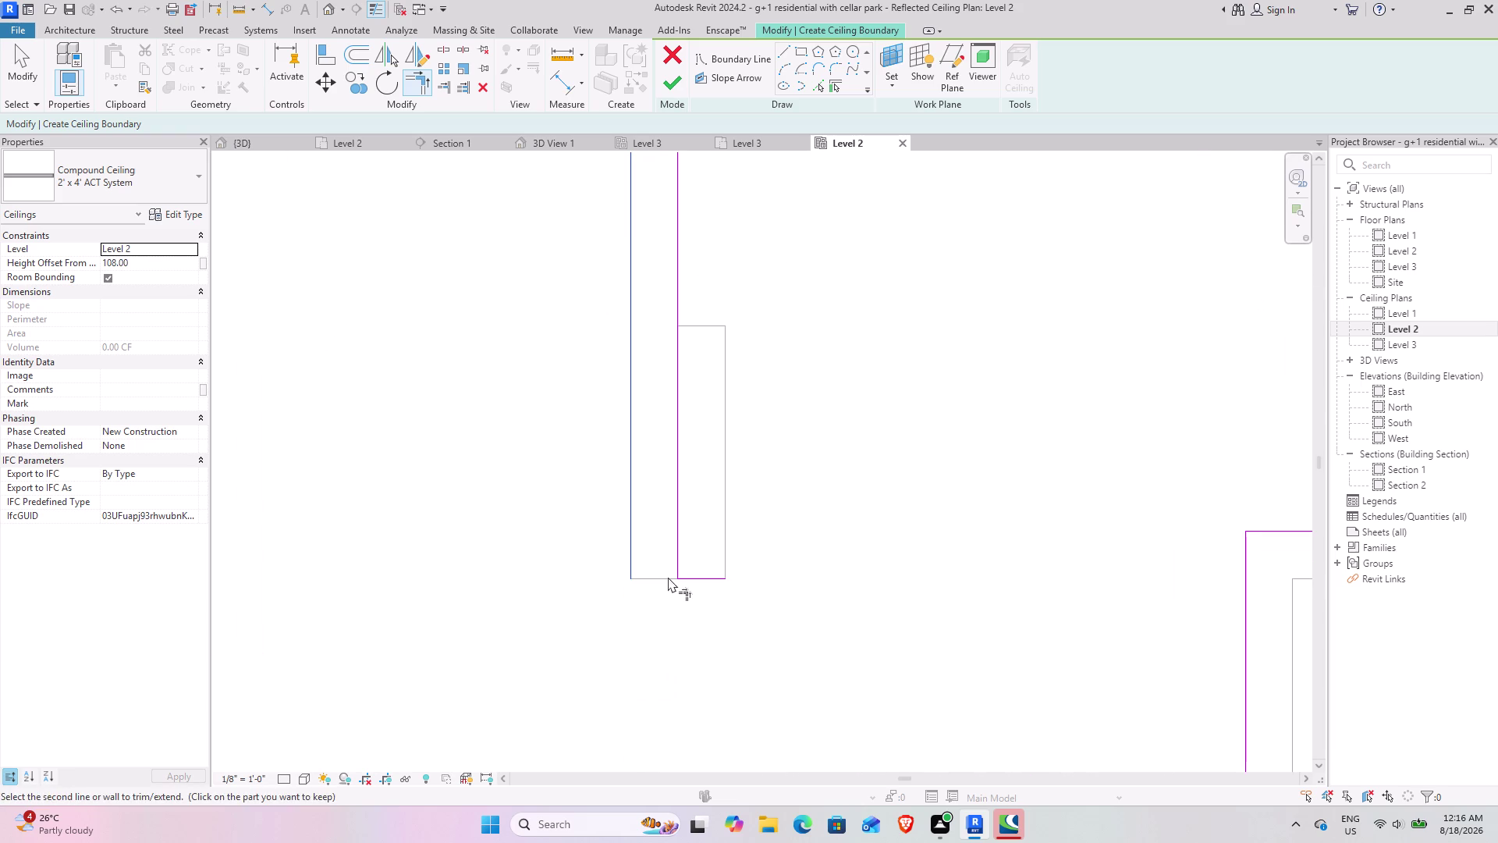
click(677, 577)
click(666, 580)
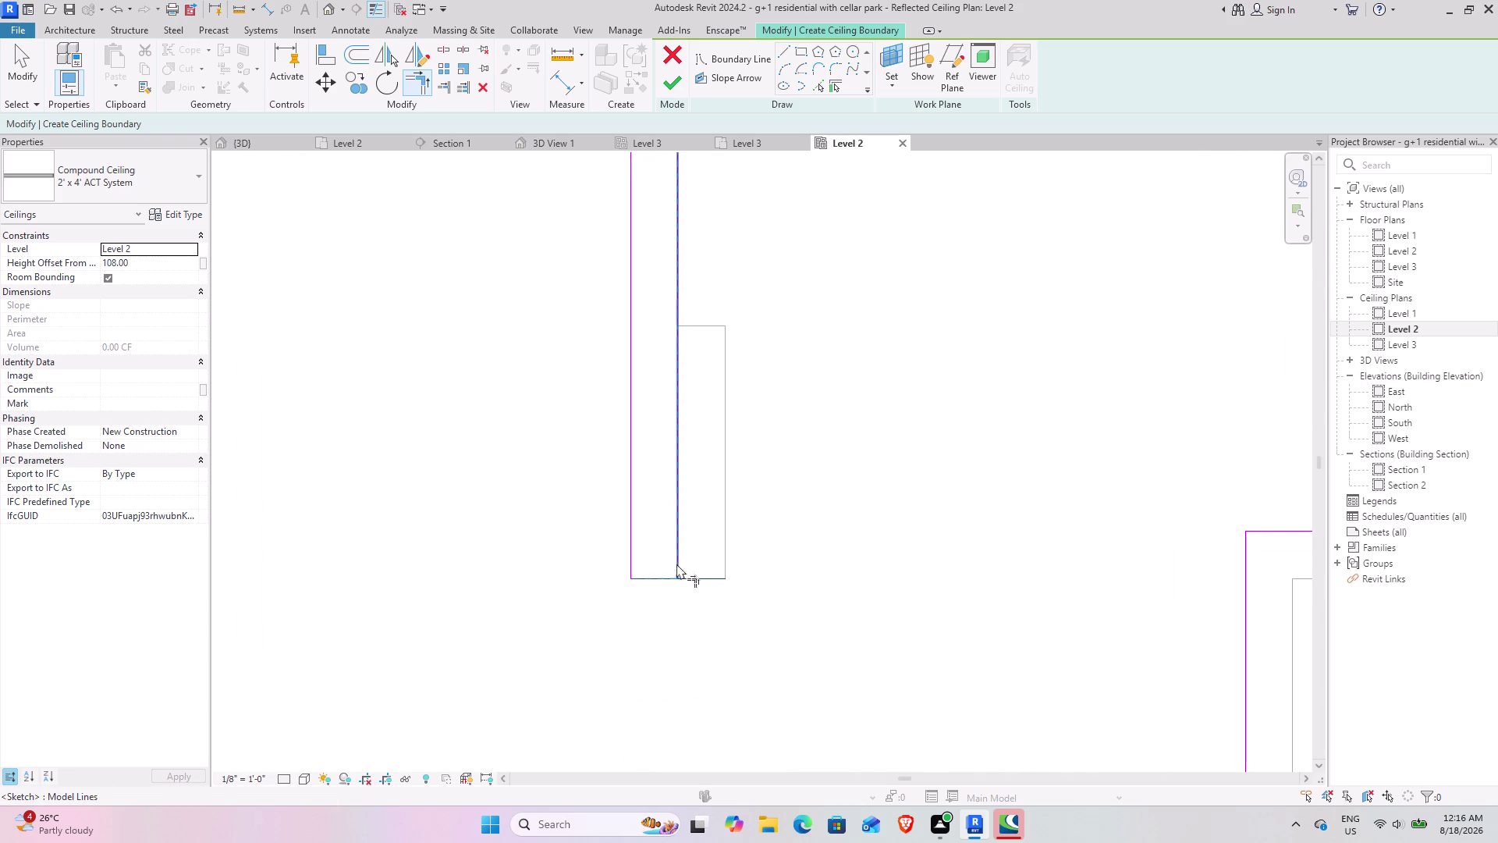
click(682, 554)
scroll(down, 3)
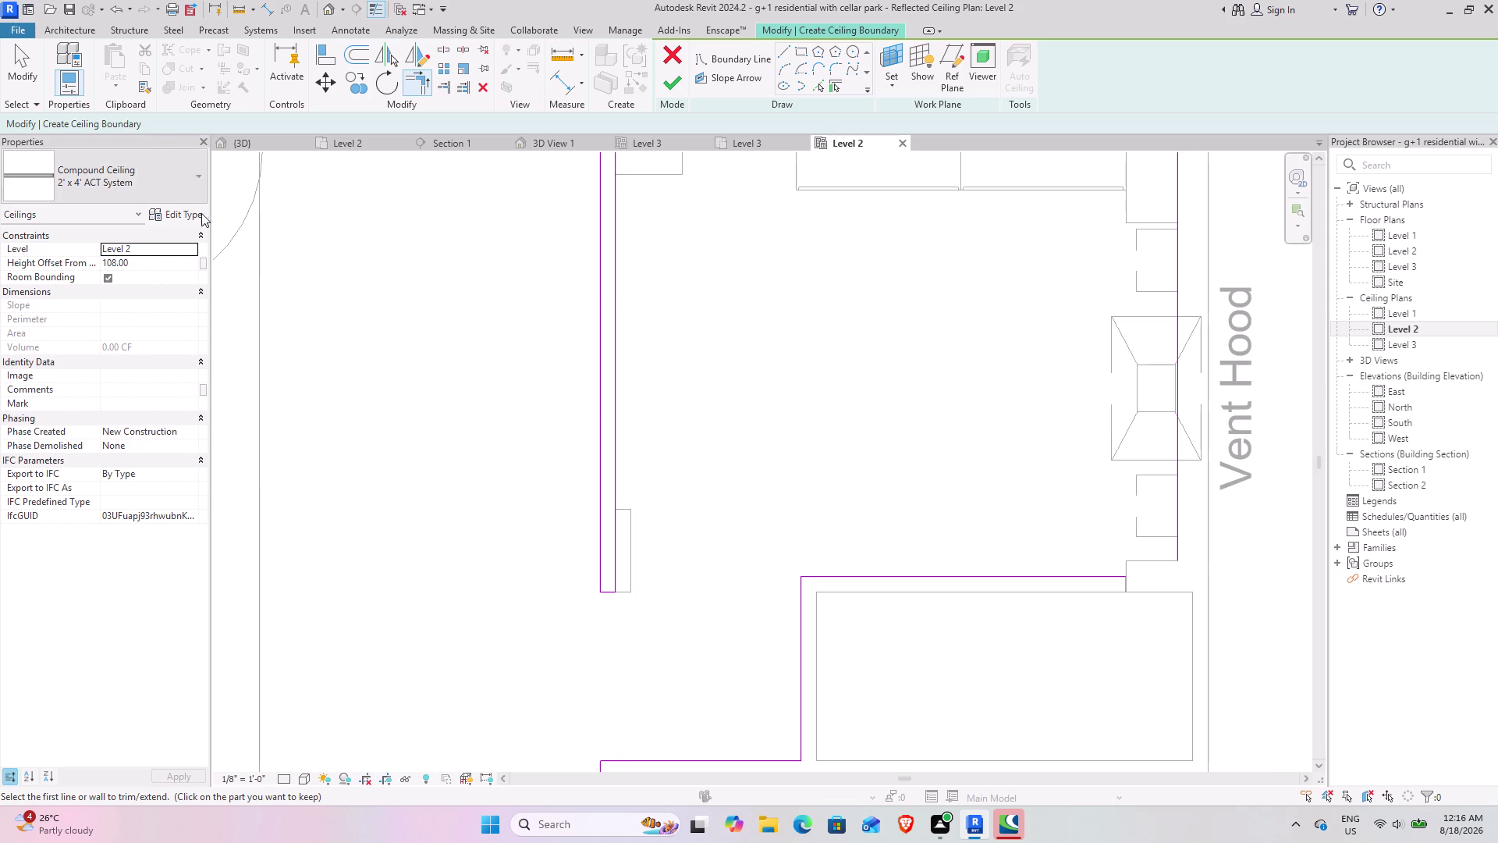
middle_drag(315, 223, 817, 614)
middle_drag(722, 572, 772, 404)
scroll(up, 3)
middle_drag(702, 493, 668, 364)
click(602, 426)
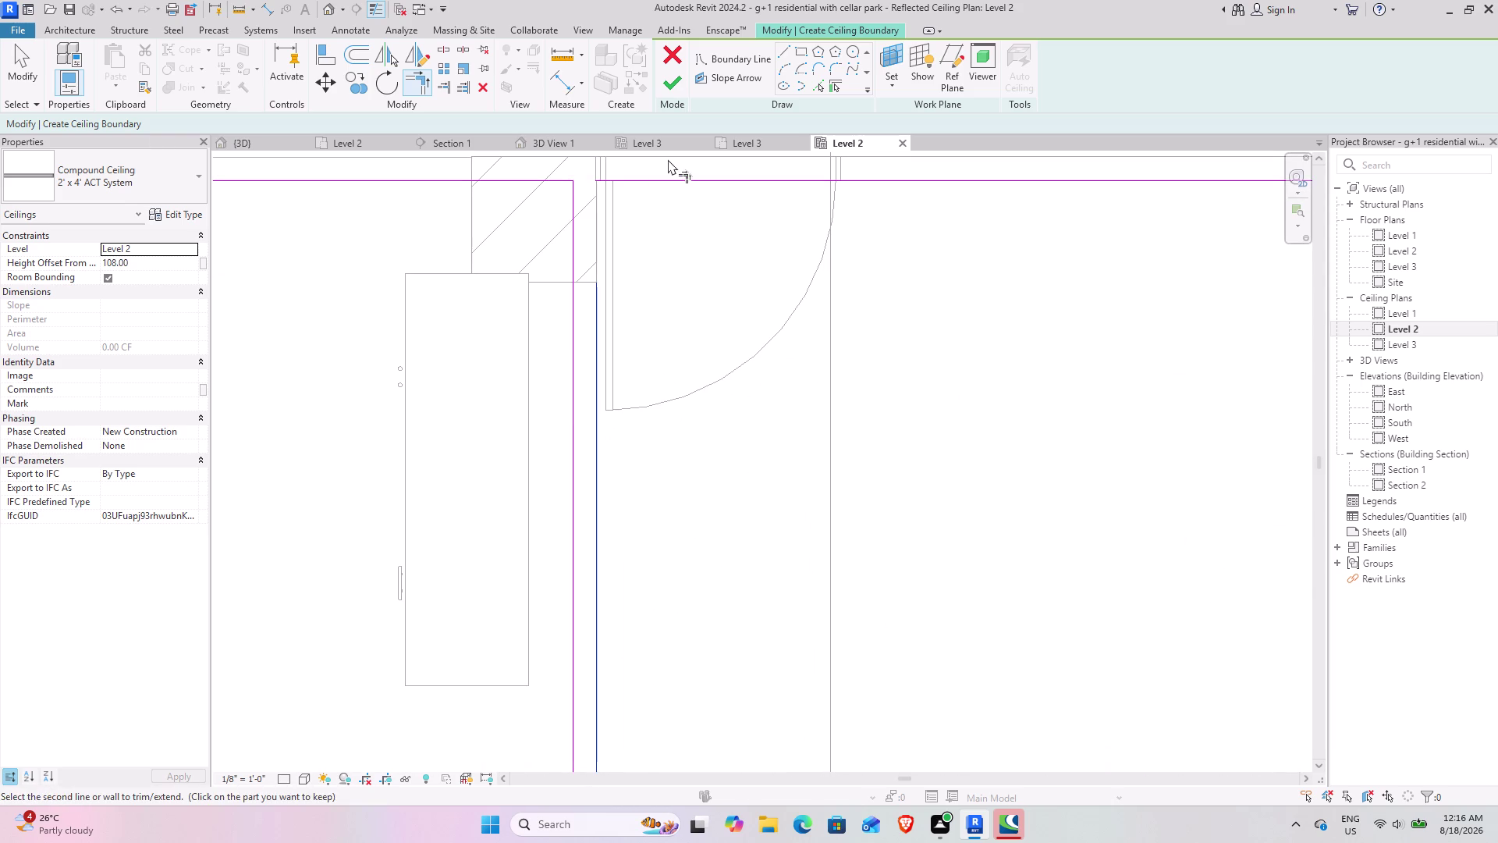
click(656, 175)
Join vertical and horizontal boundary lines between rooms, then centre the unbounded room.
scroll(down, 3)
middle_drag(801, 558, 776, 256)
middle_drag(598, 533, 723, 392)
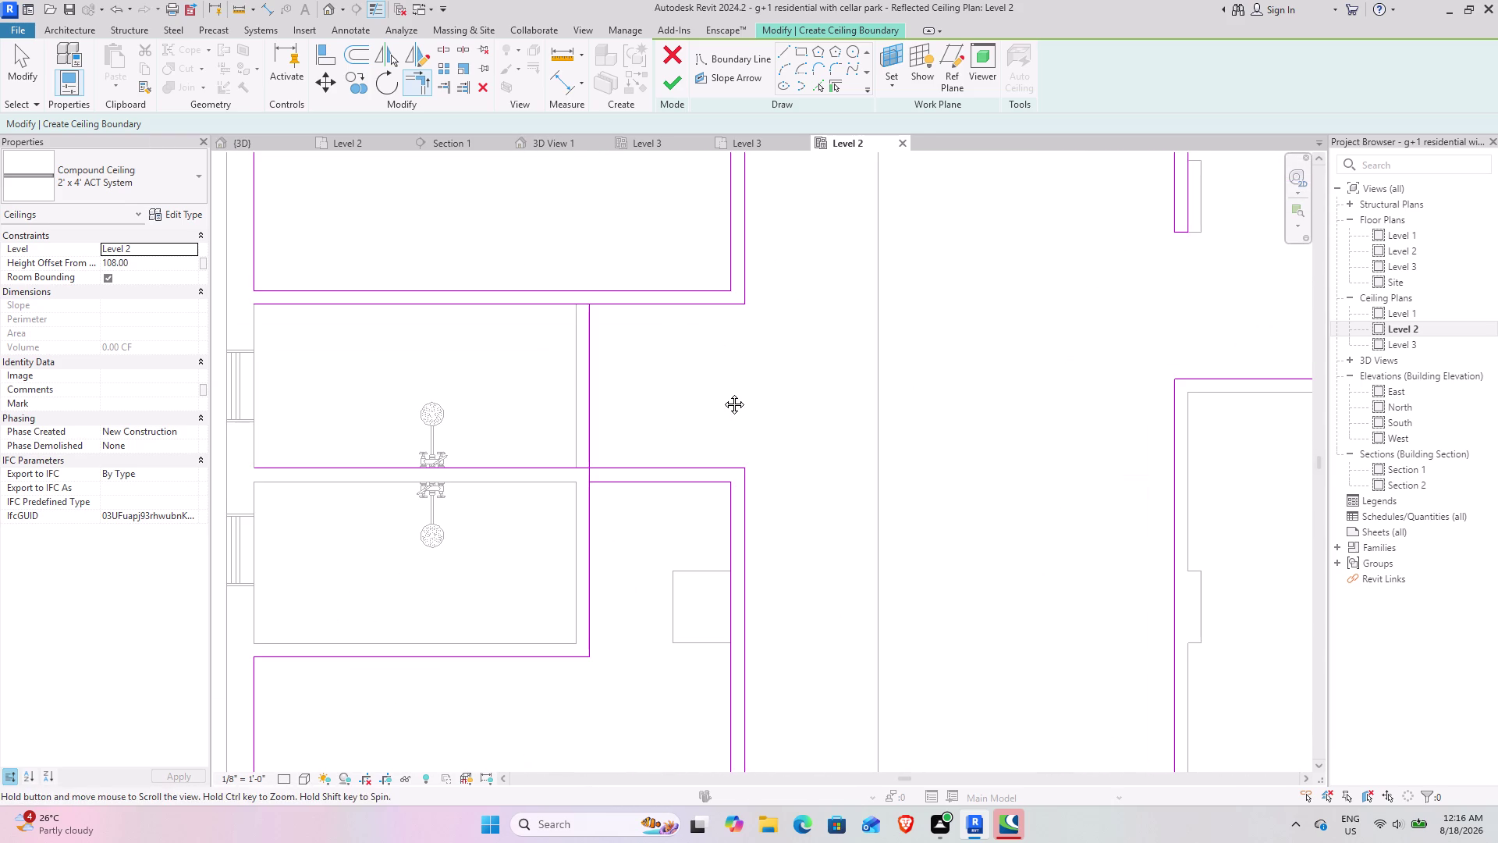
middle_drag(722, 393, 722, 391)
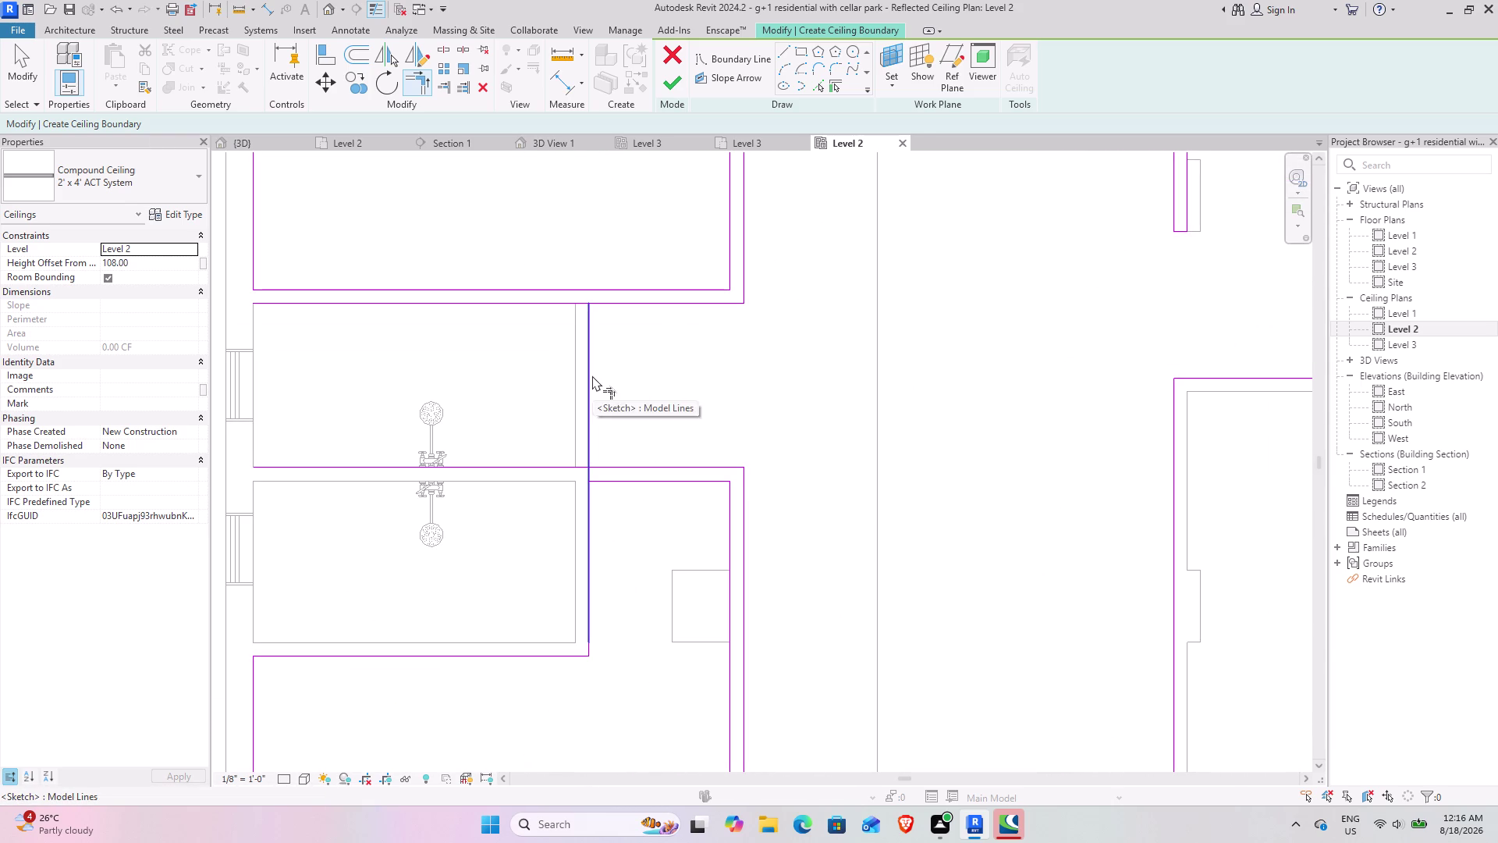
click(591, 320)
click(603, 307)
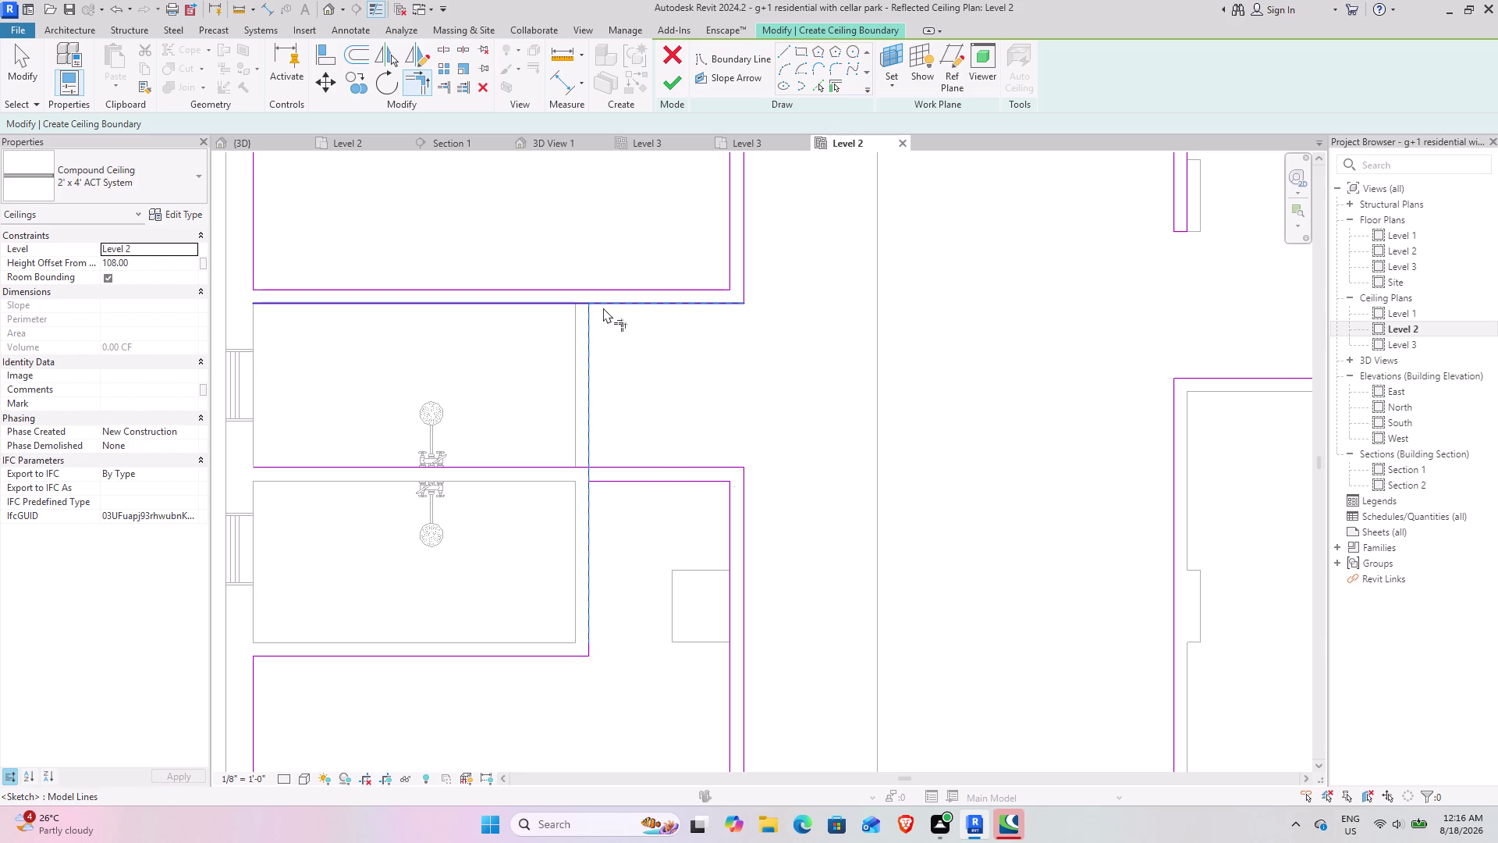
click(591, 443)
click(611, 466)
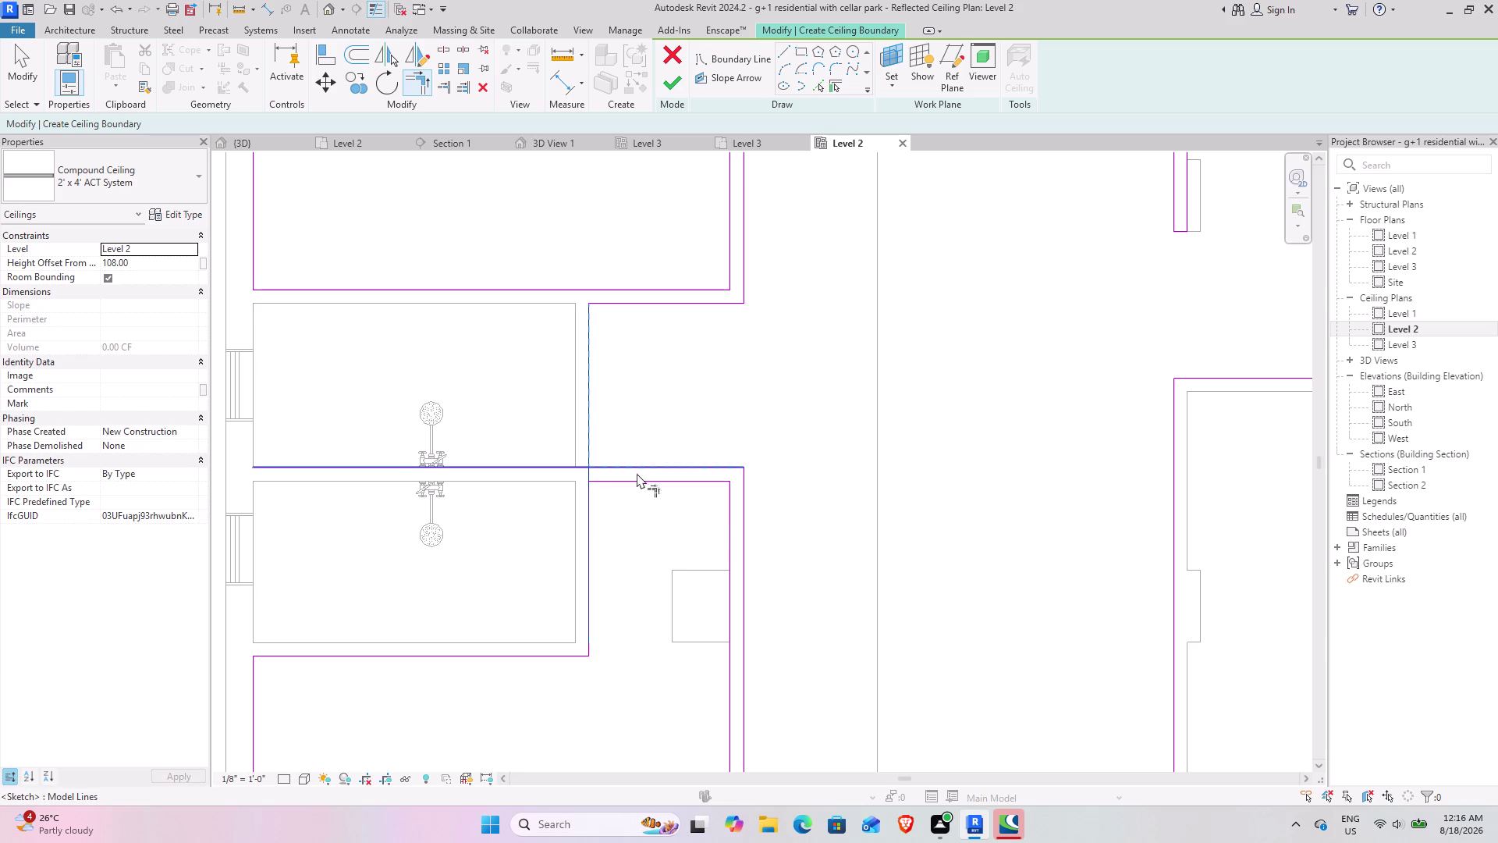
middle_drag(779, 549, 658, 364)
scroll(down, 3)
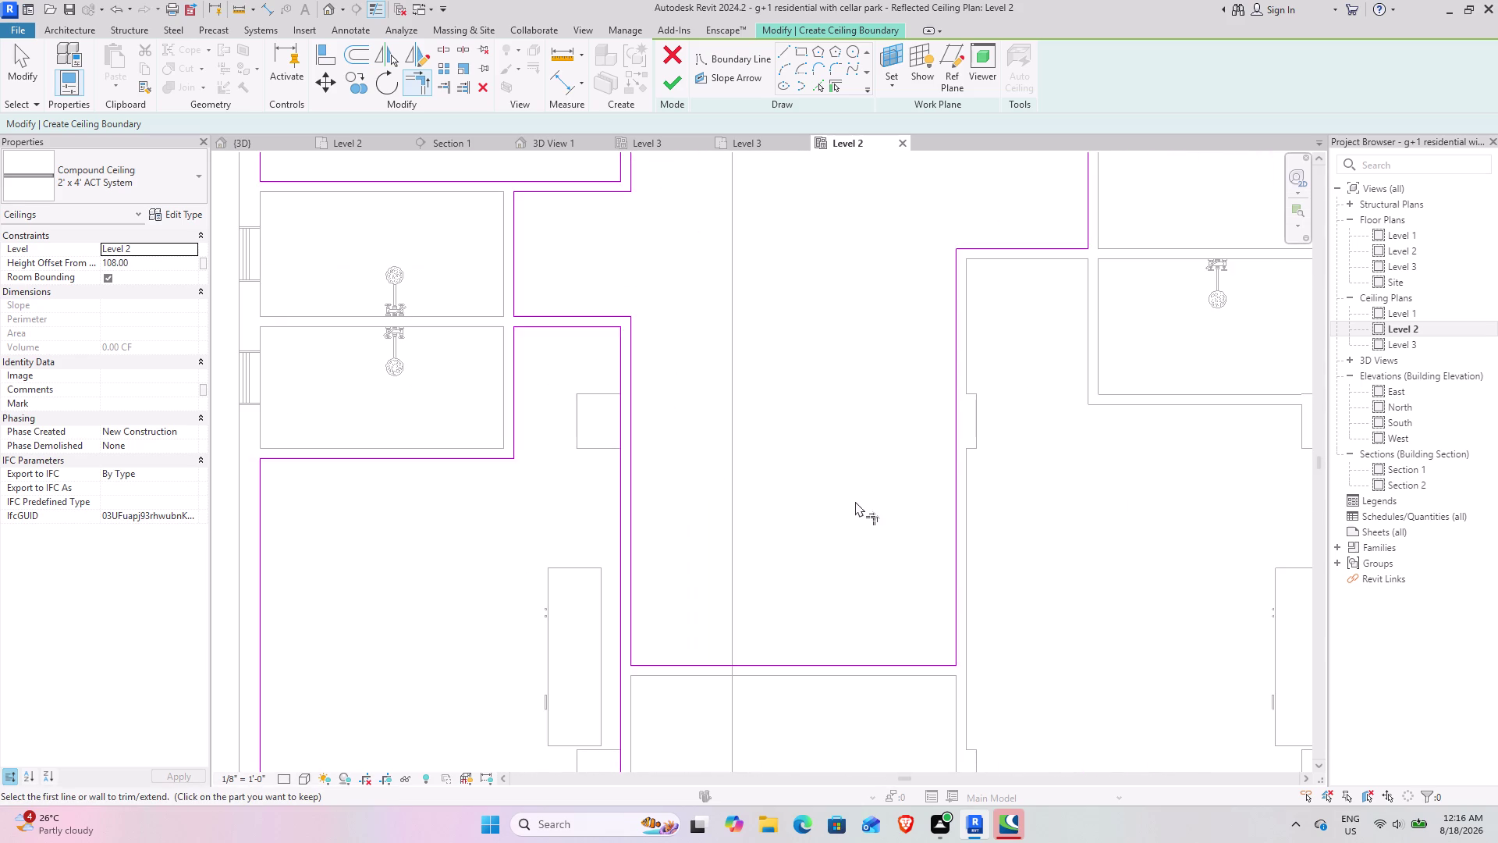
middle_drag(823, 484, 678, 294)
scroll(down, 3)
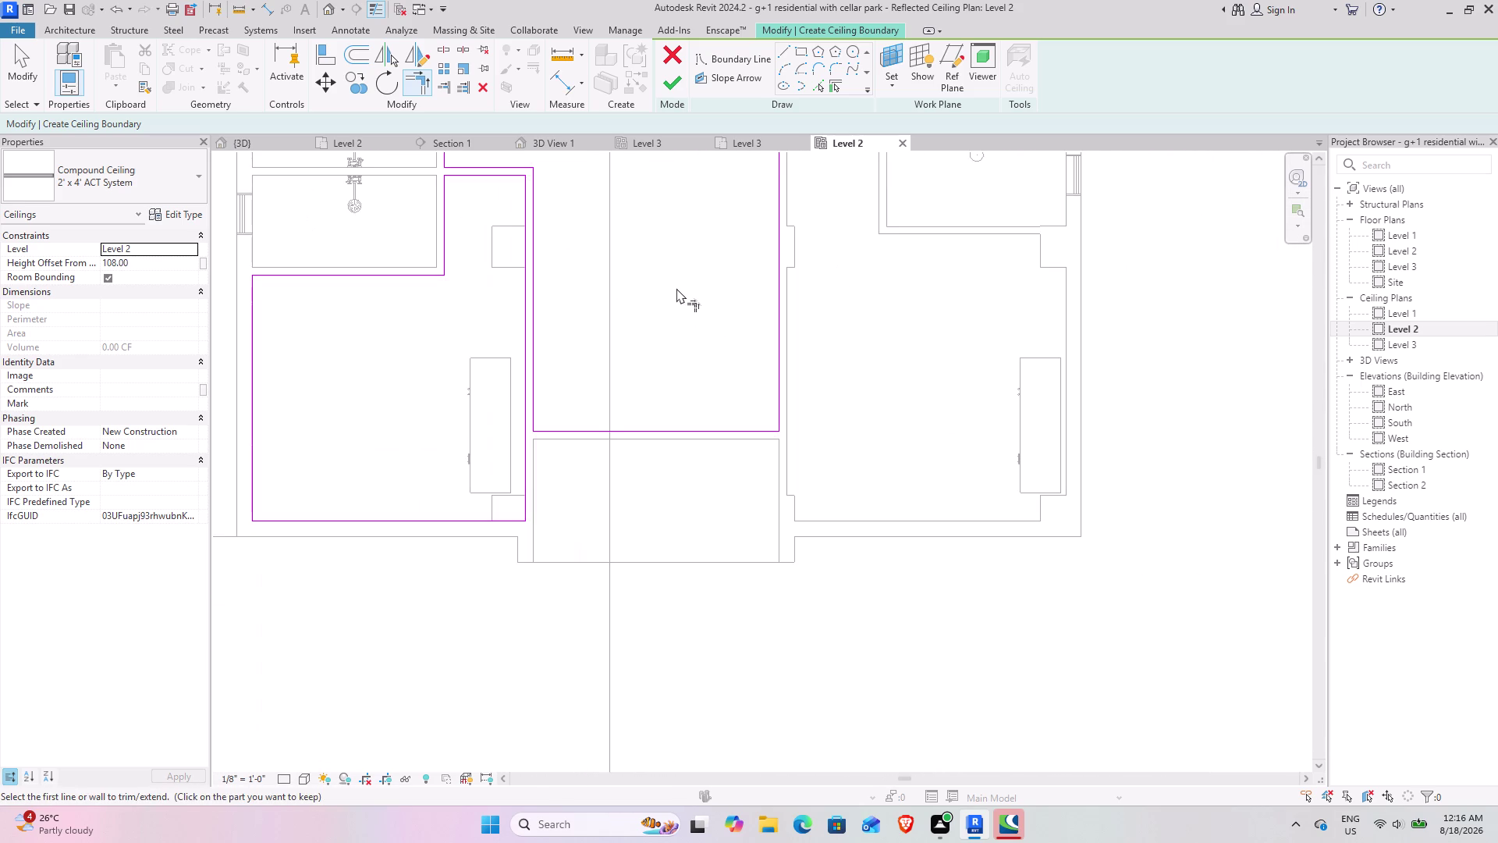
middle_drag(676, 288, 455, 451)
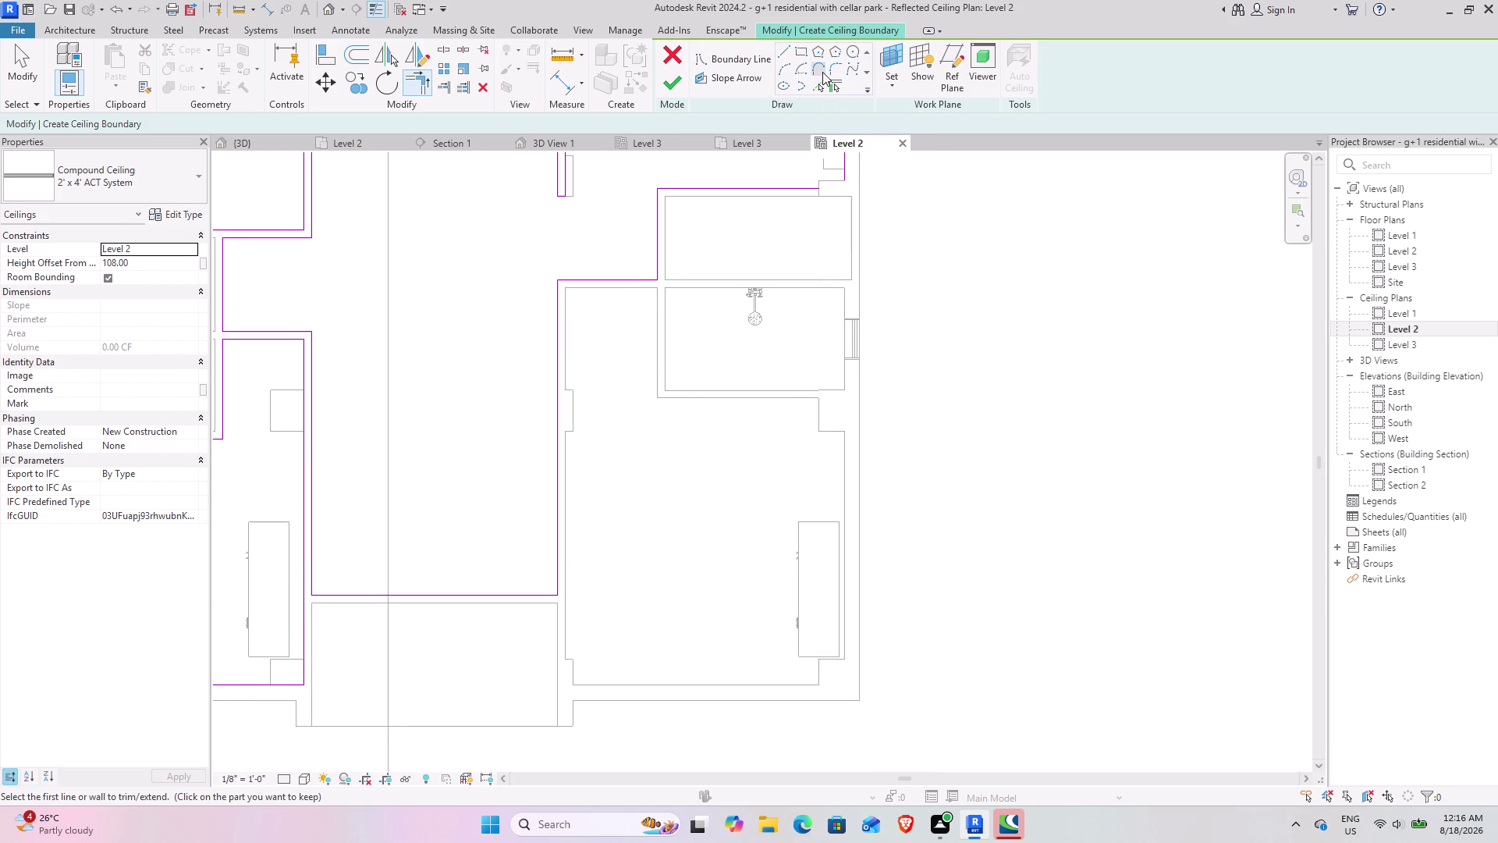
Pick the room's top, left, bottom, right and inner walls as boundary lines.
click(823, 88)
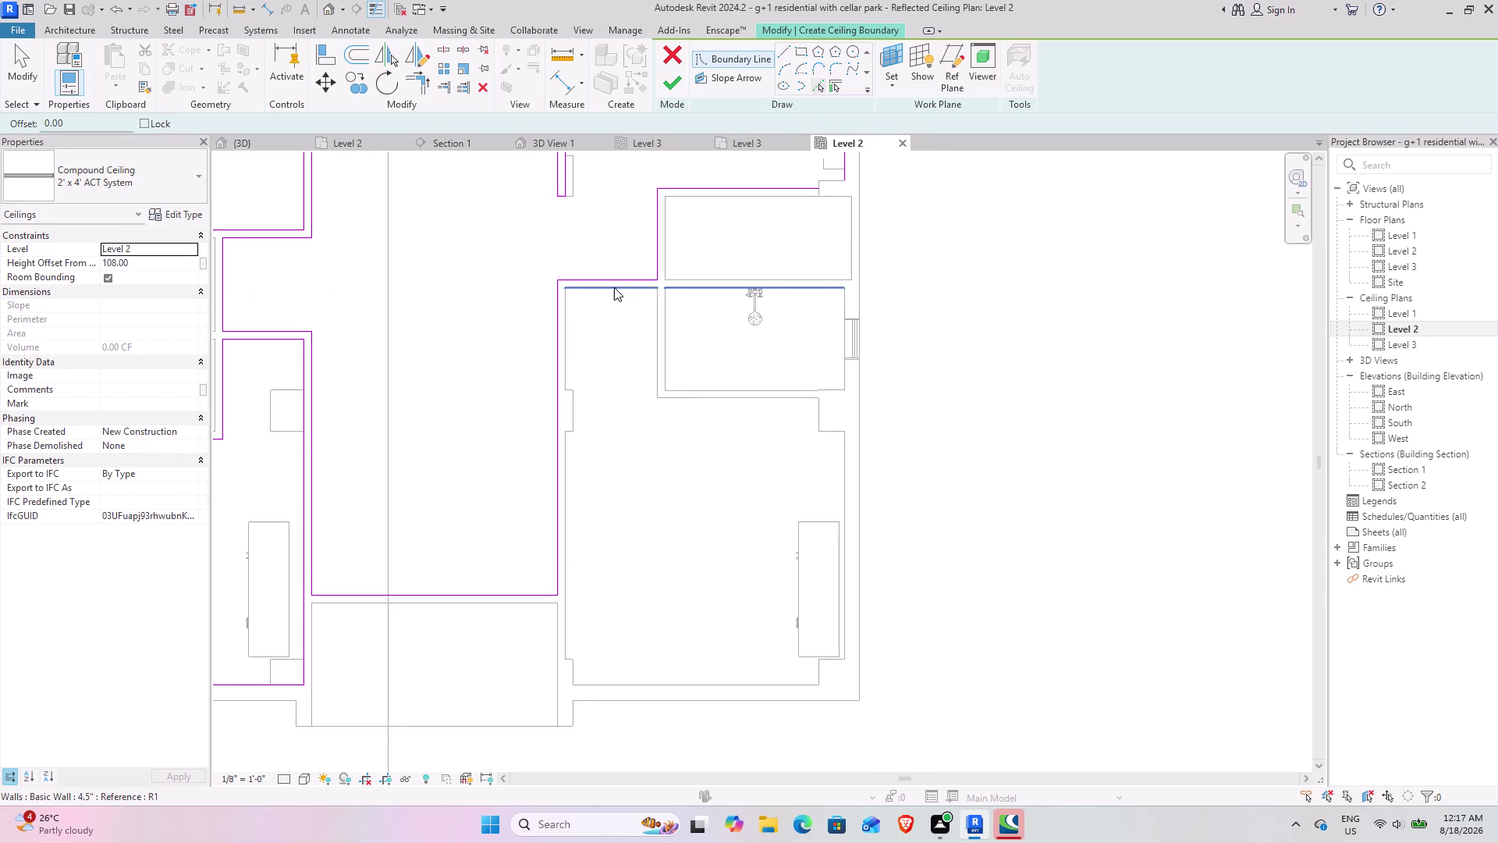
click(615, 287)
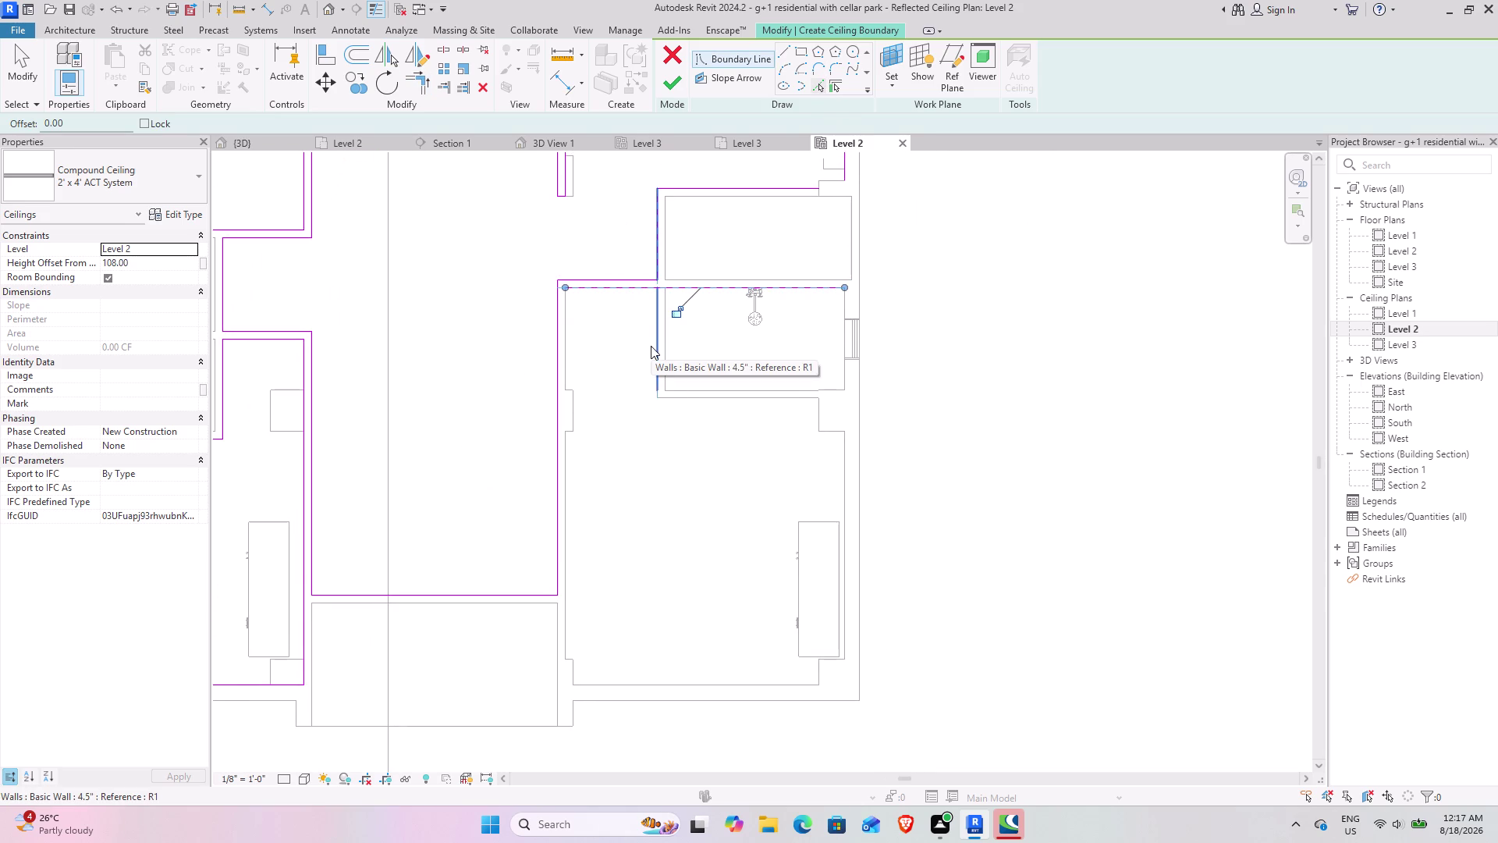
click(651, 346)
click(564, 365)
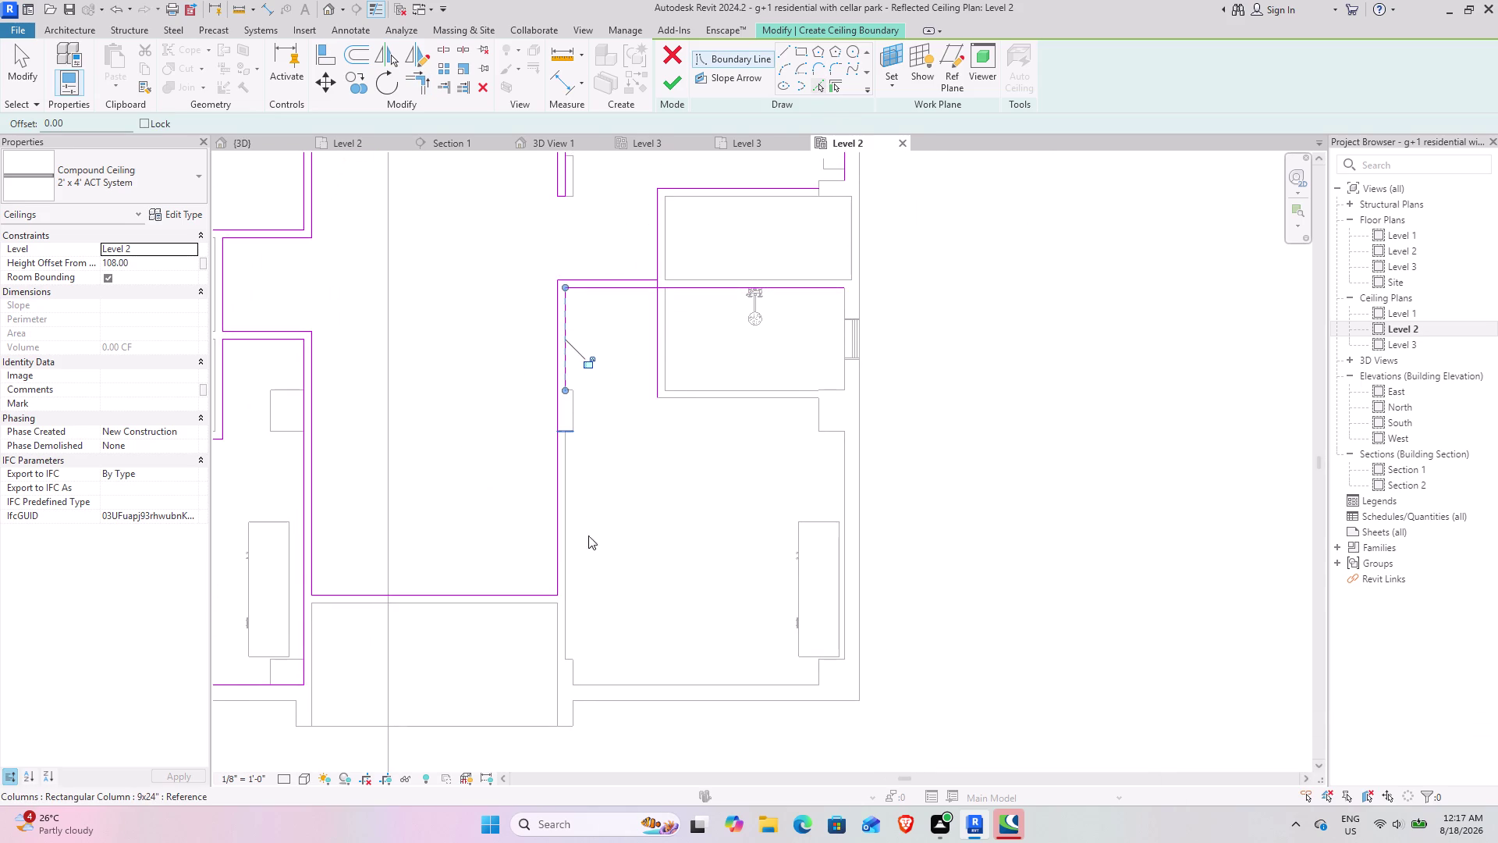
click(618, 685)
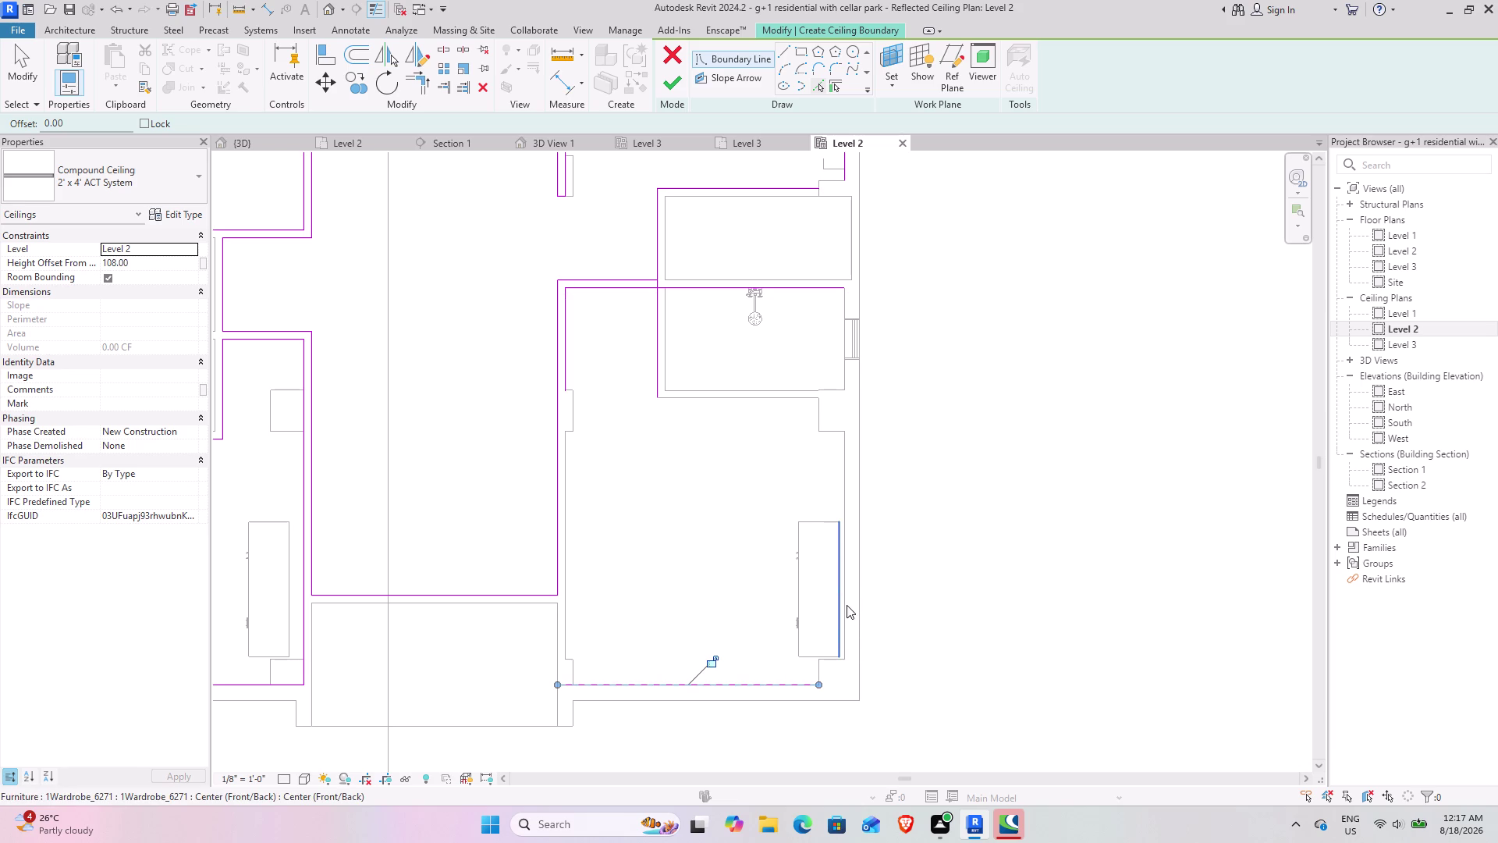
click(849, 478)
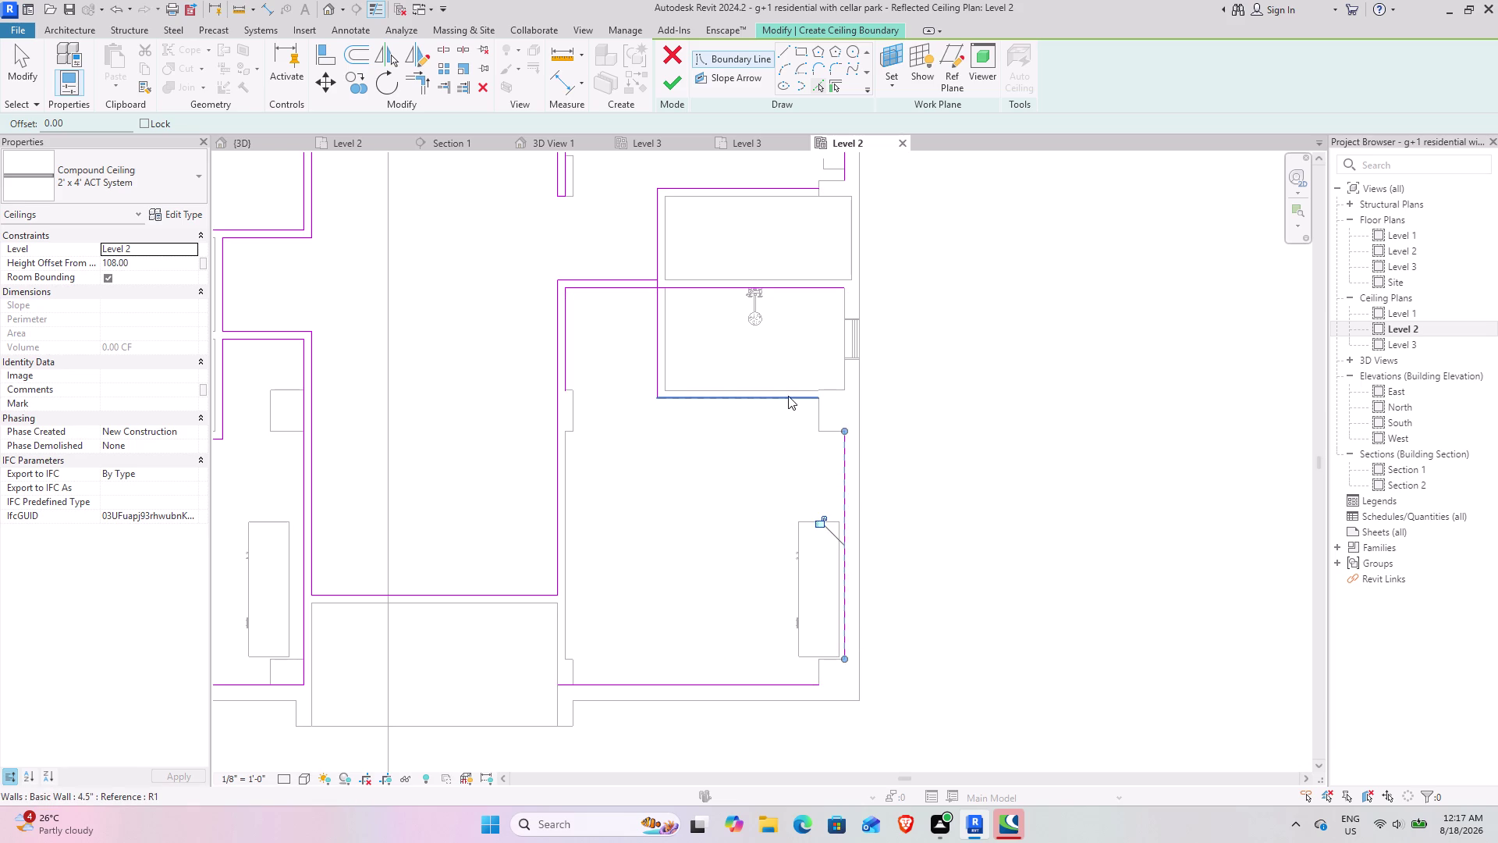
click(783, 402)
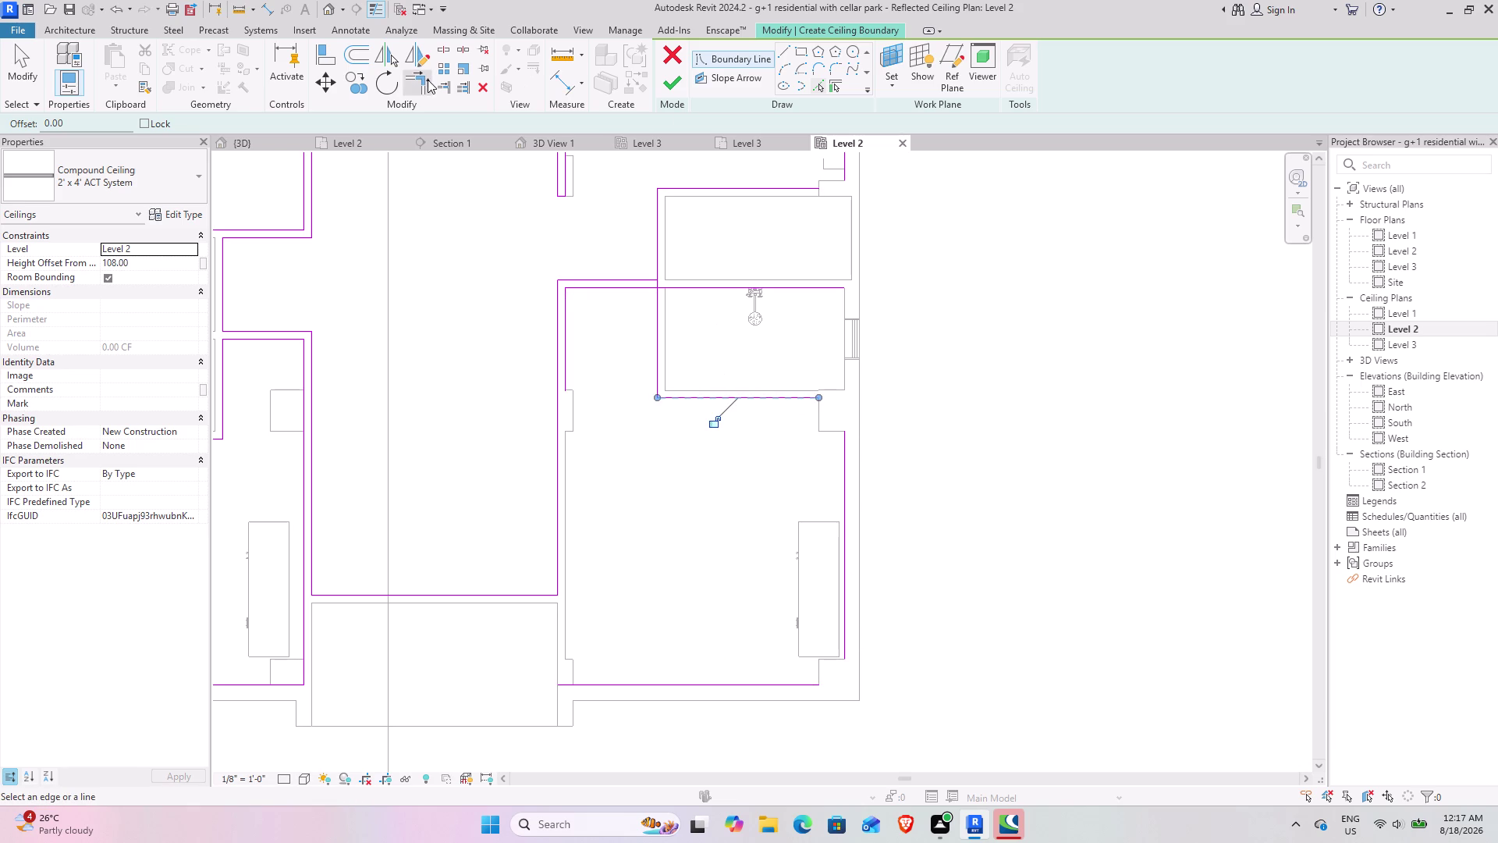
Trim the new lines into the right and lower-left corners, then zoom out to the wider floor.
click(428, 80)
click(634, 285)
click(661, 302)
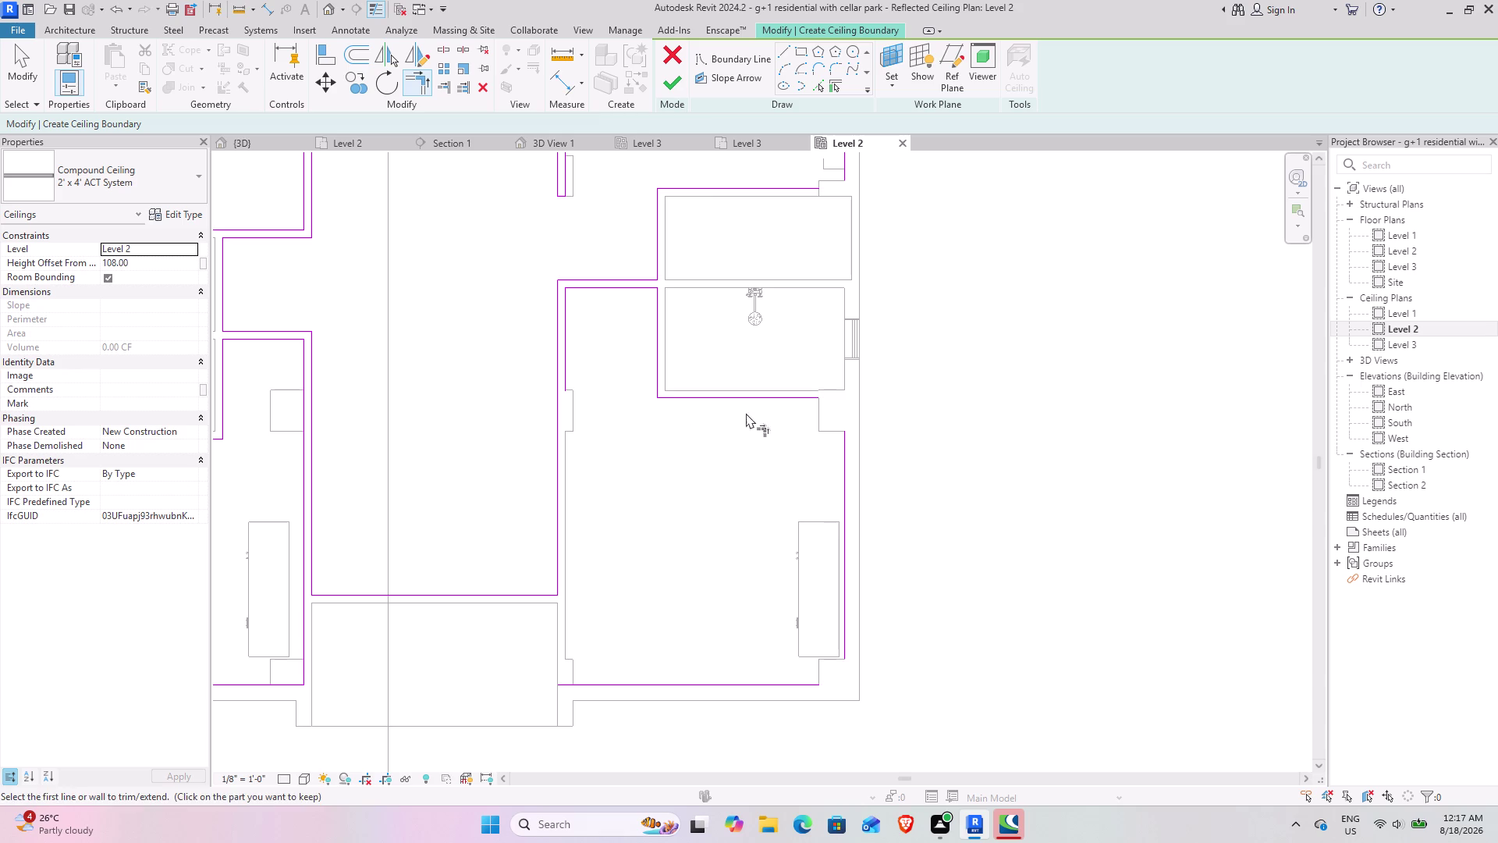
click(802, 395)
click(841, 447)
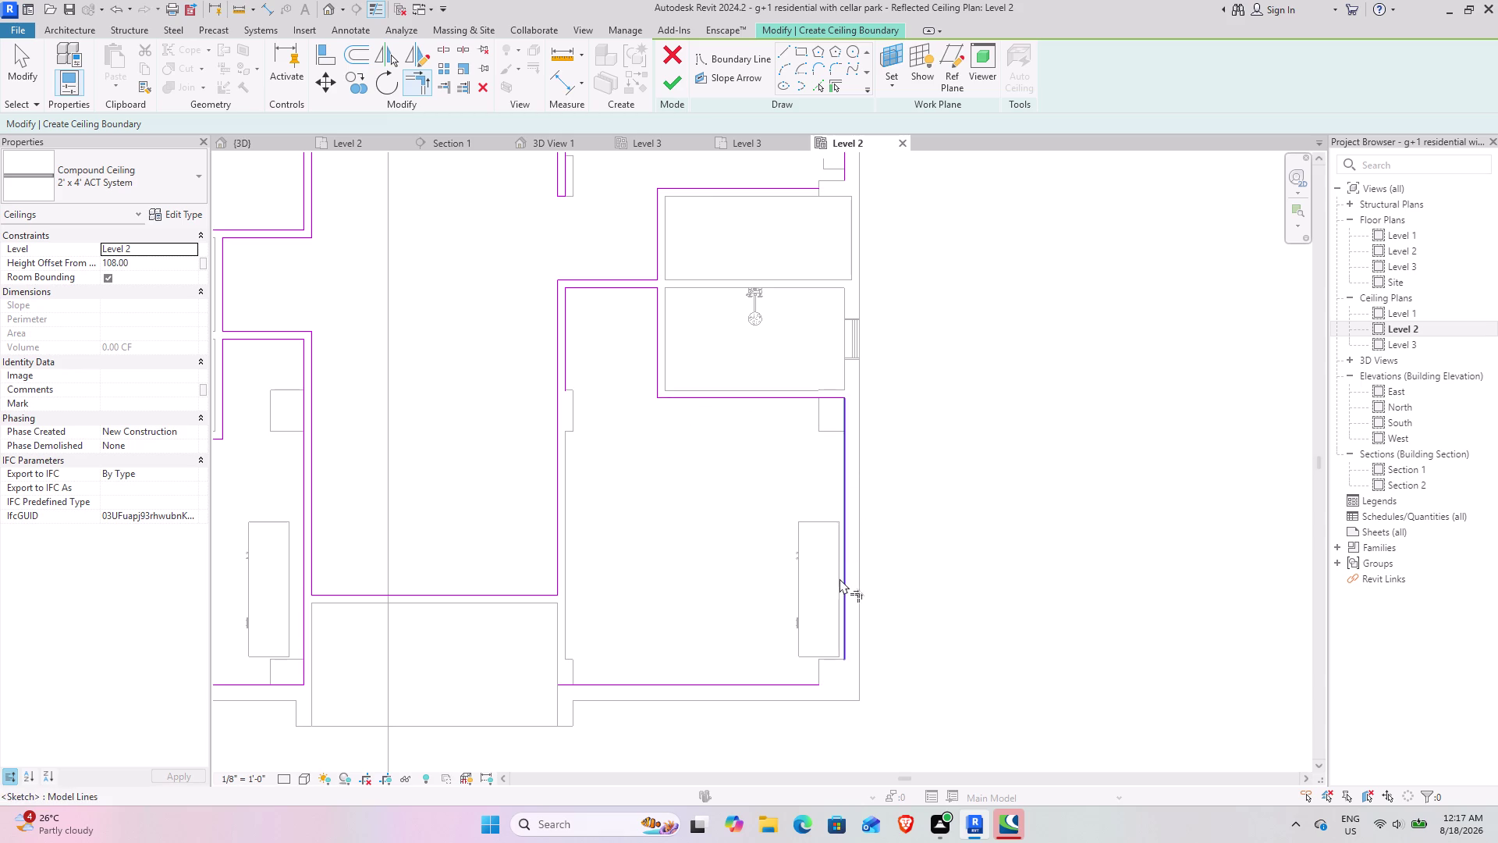
click(840, 580)
click(802, 680)
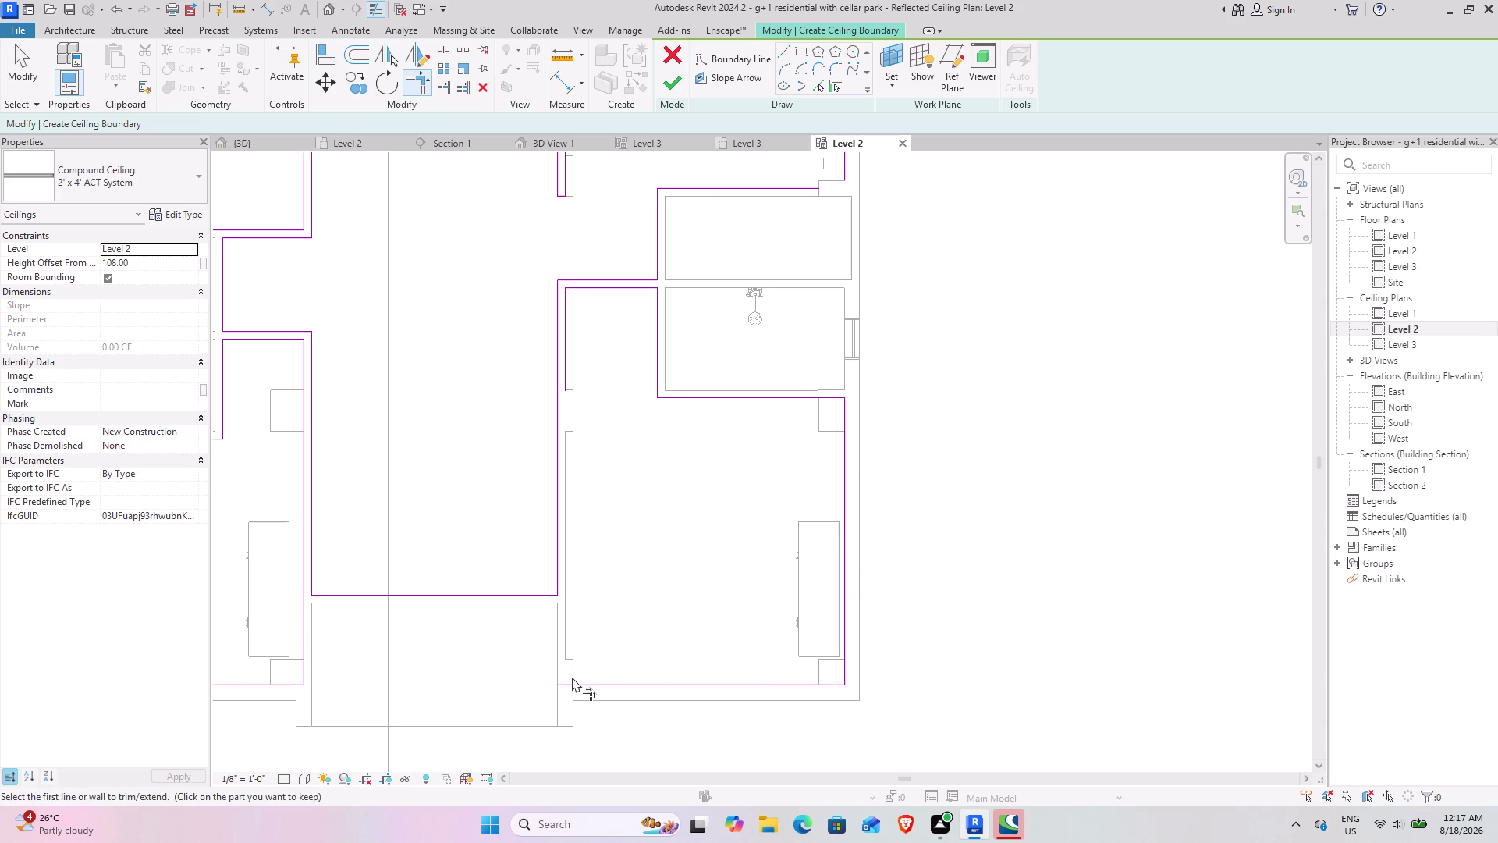
click(572, 679)
click(566, 369)
middle_drag(639, 406, 749, 554)
scroll(down, 3)
middle_drag(582, 437, 867, 618)
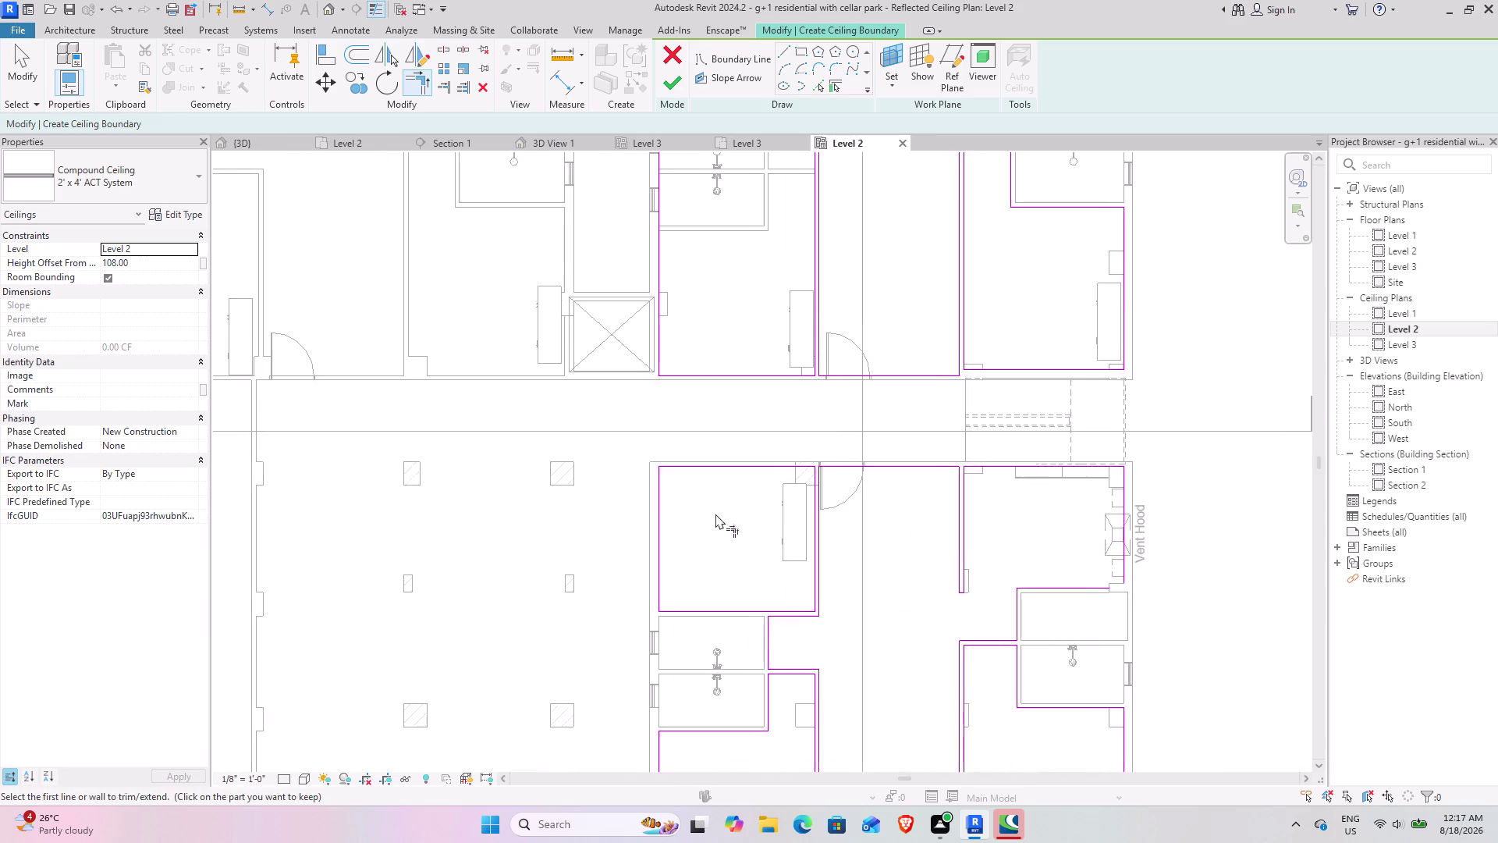
scroll(down, 3)
middle_drag(533, 483, 788, 625)
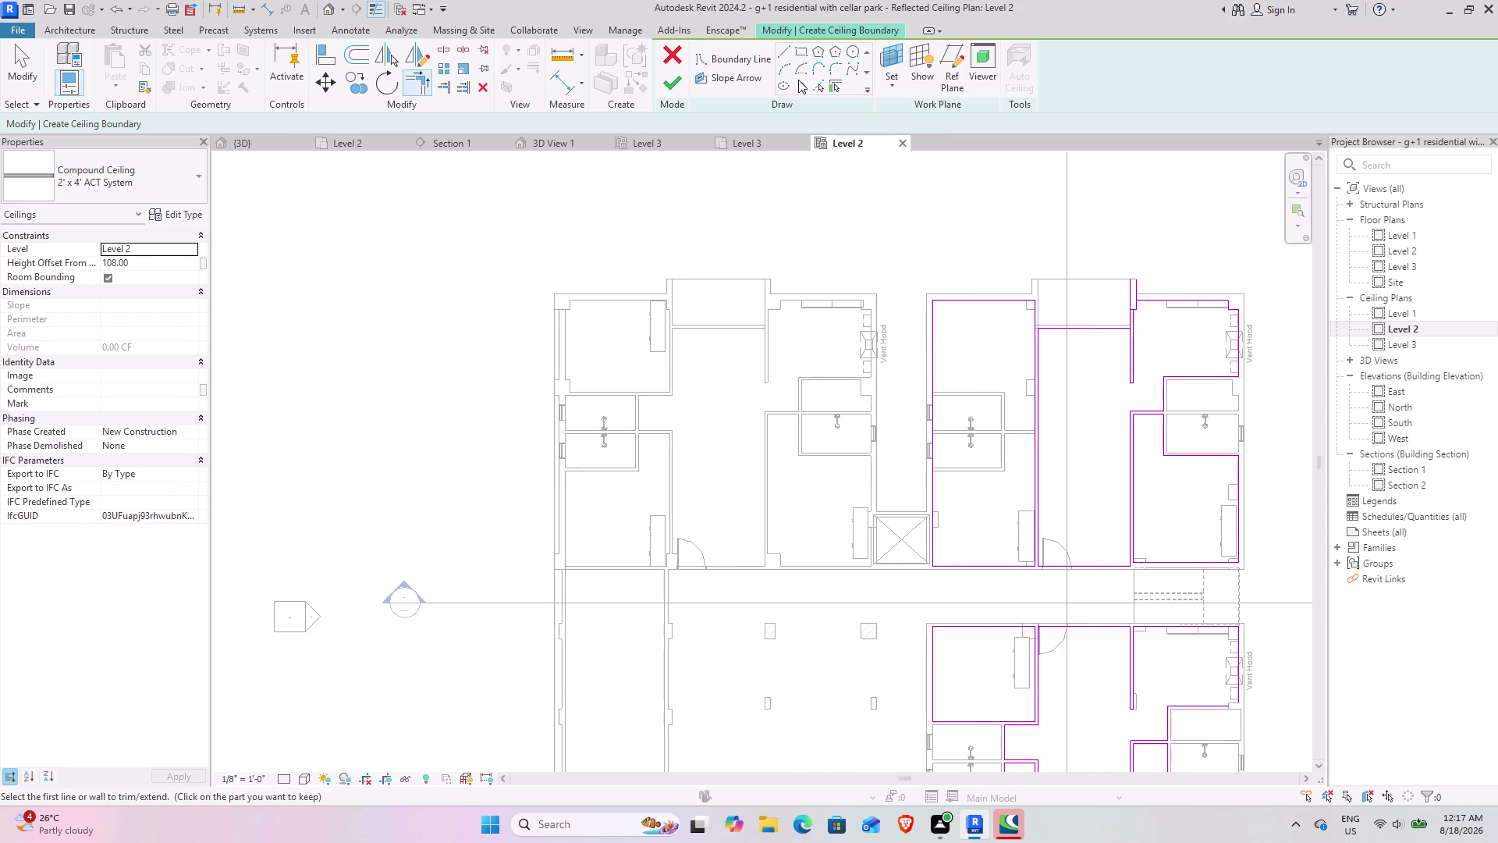
click(815, 86)
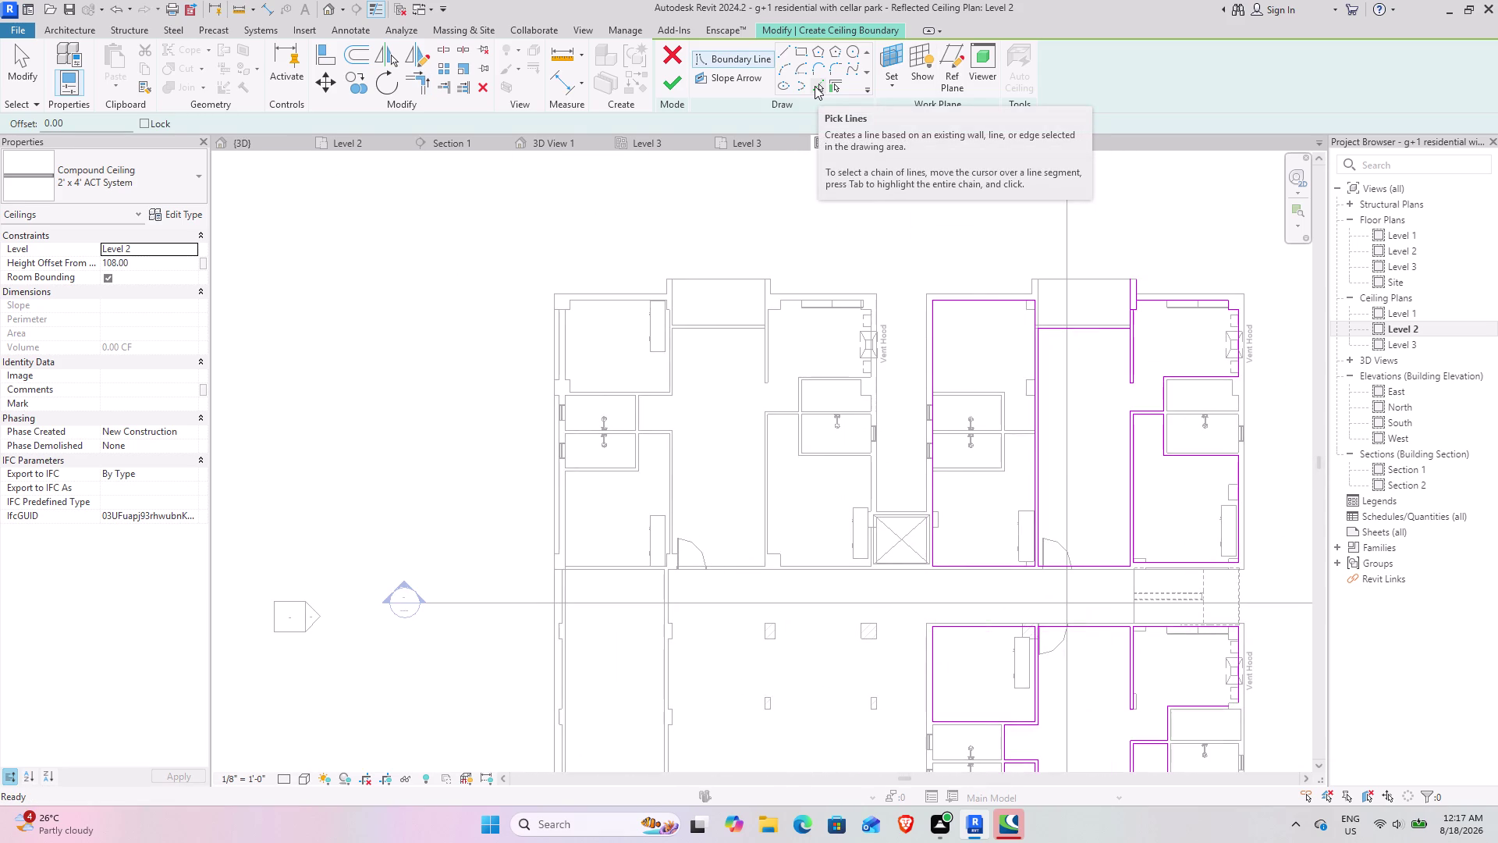
Add boundary lines along the upper-left room's top, left, bottom and right walls.
scroll(up, 3)
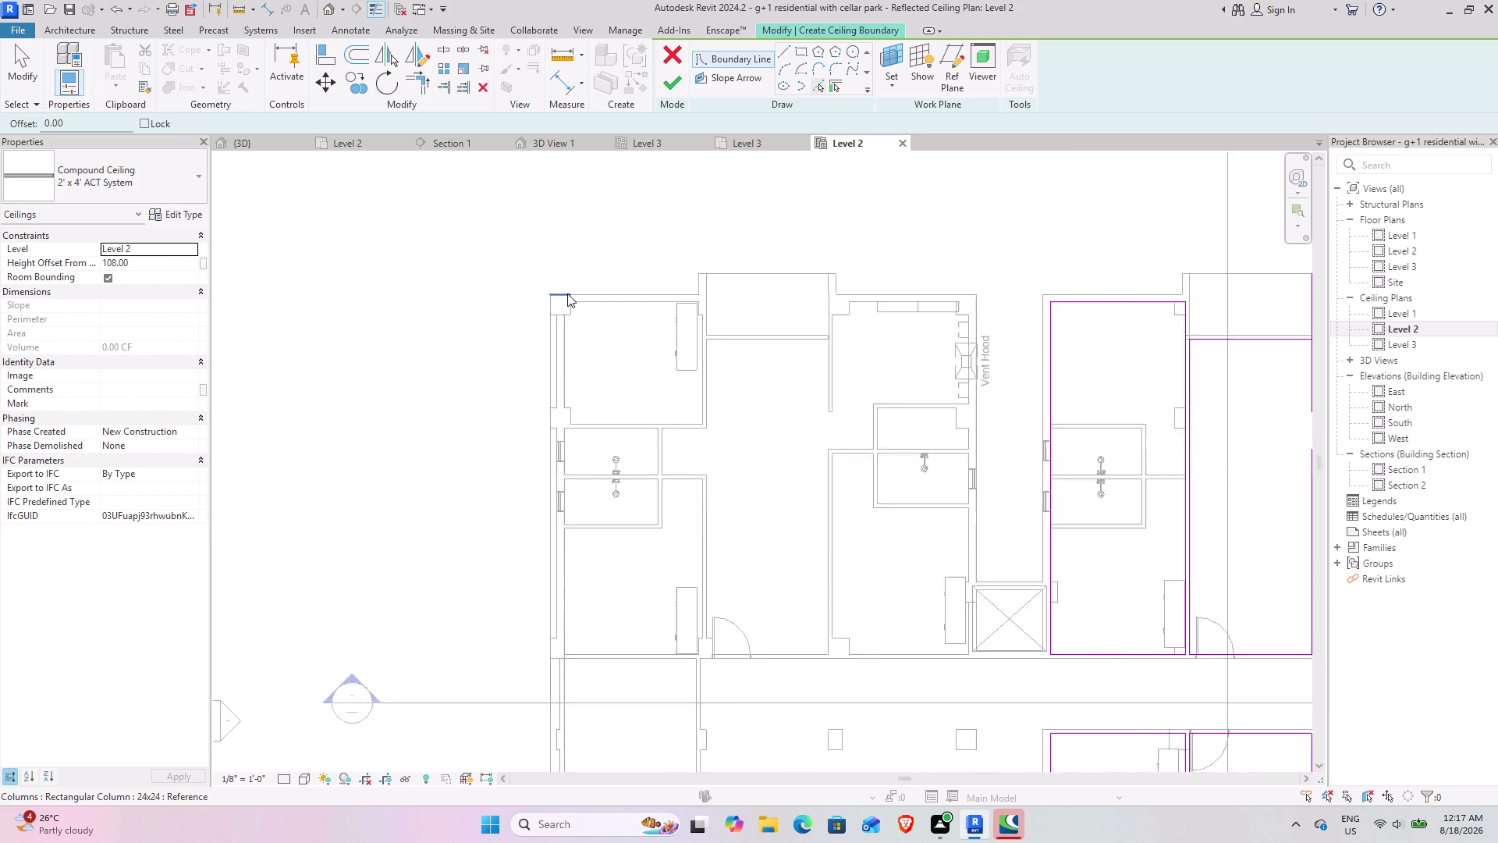
scroll(up, 3)
click(636, 311)
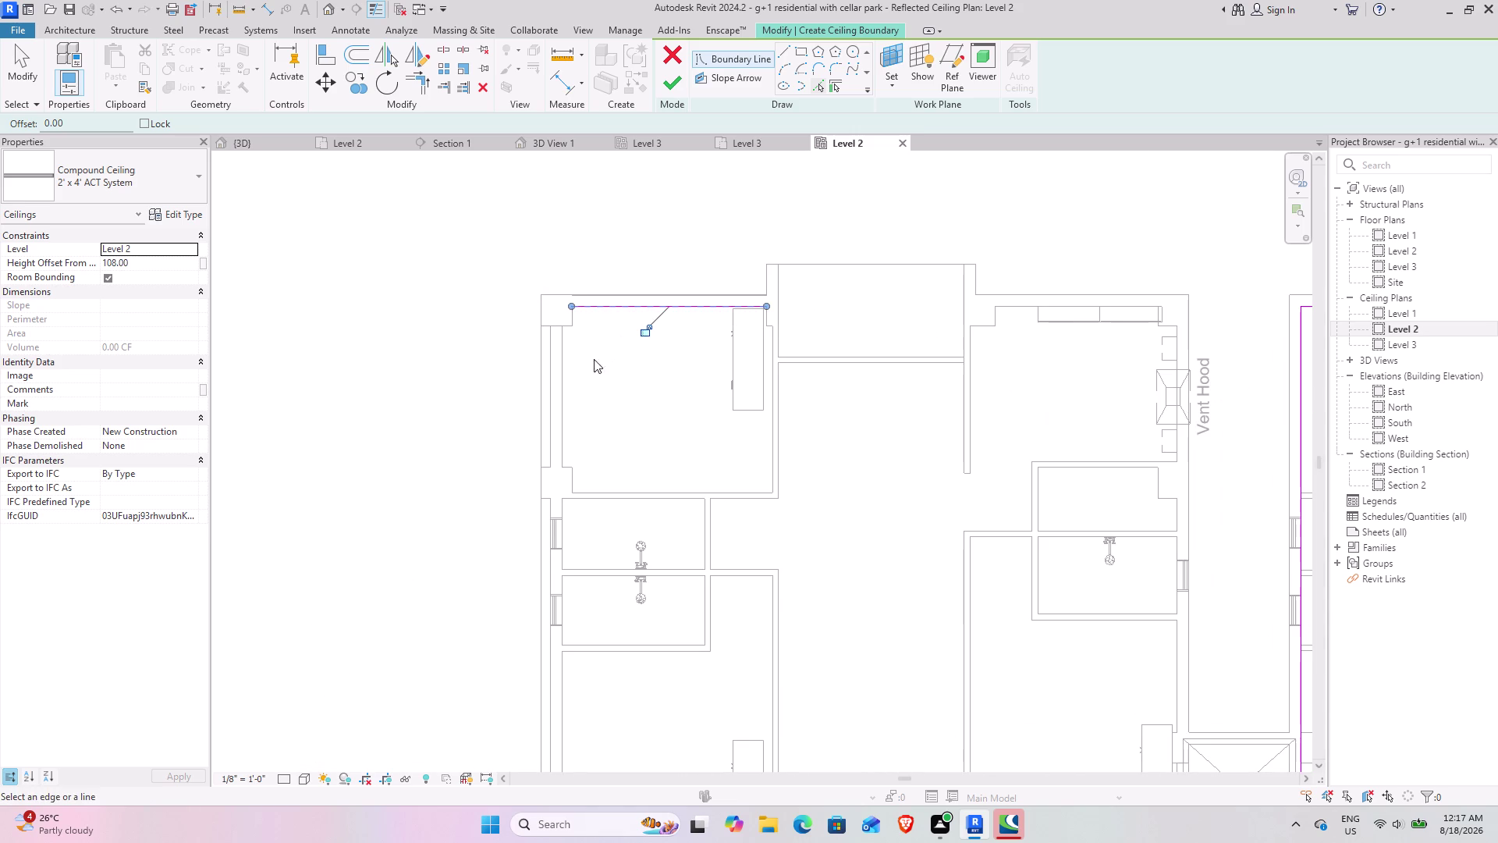
click(559, 374)
click(632, 490)
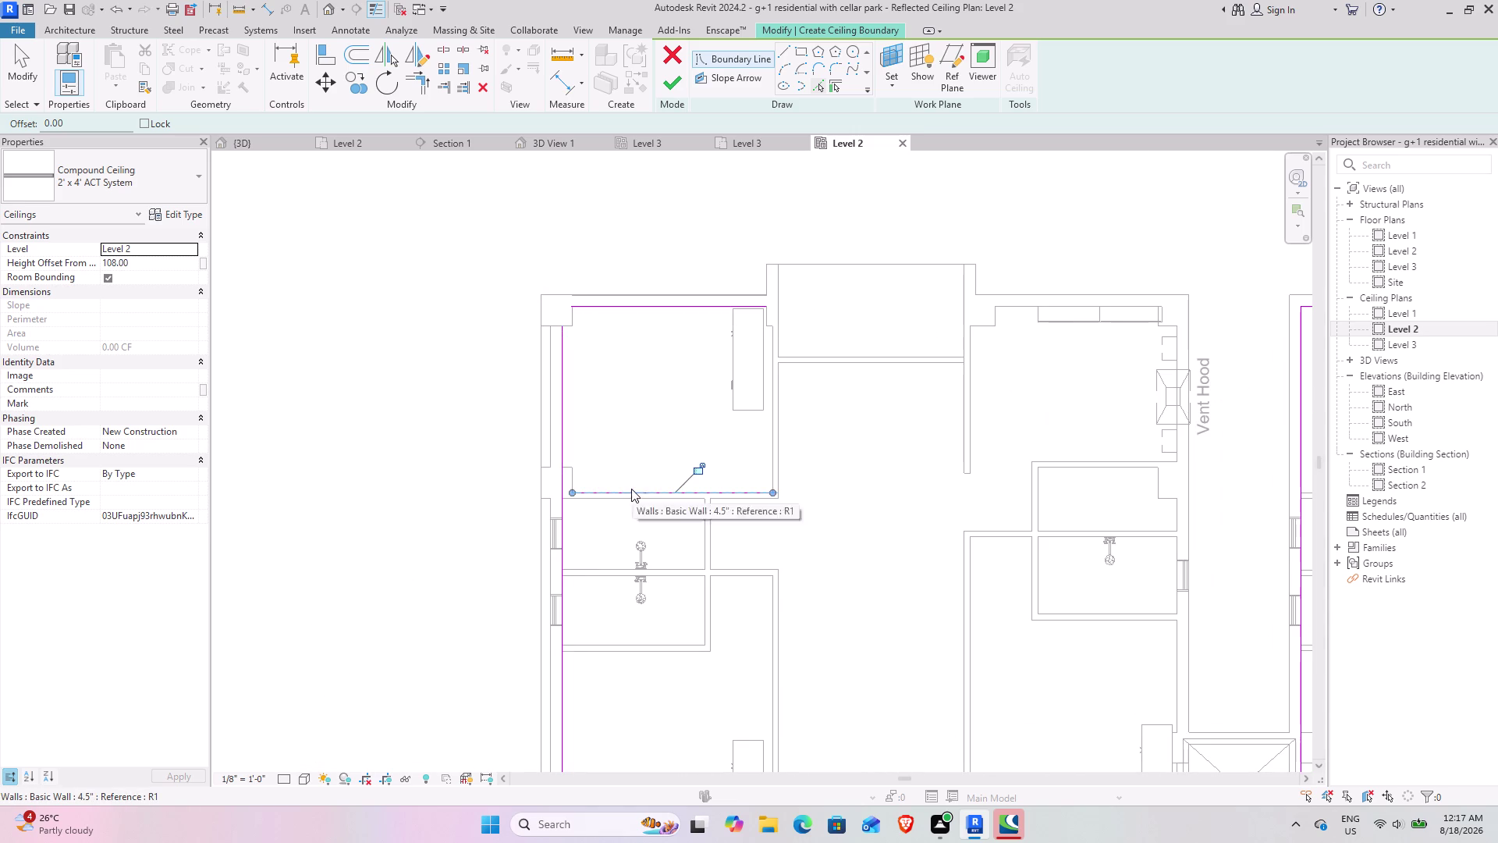
click(768, 432)
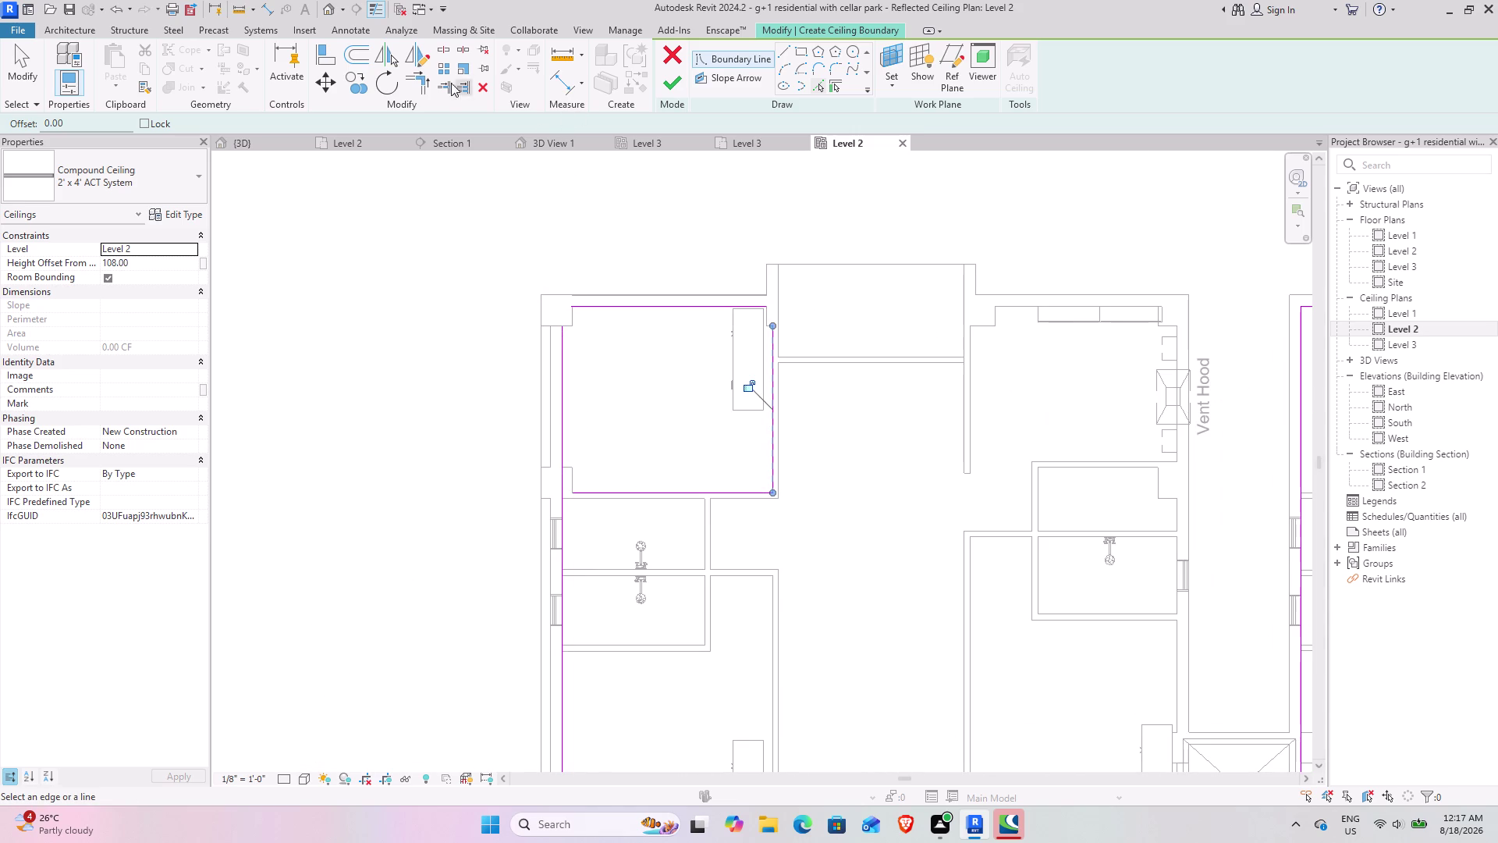
Trim the room's boundary lines into corners, close the top corner, and pan toward the lower rooms.
click(407, 74)
click(567, 351)
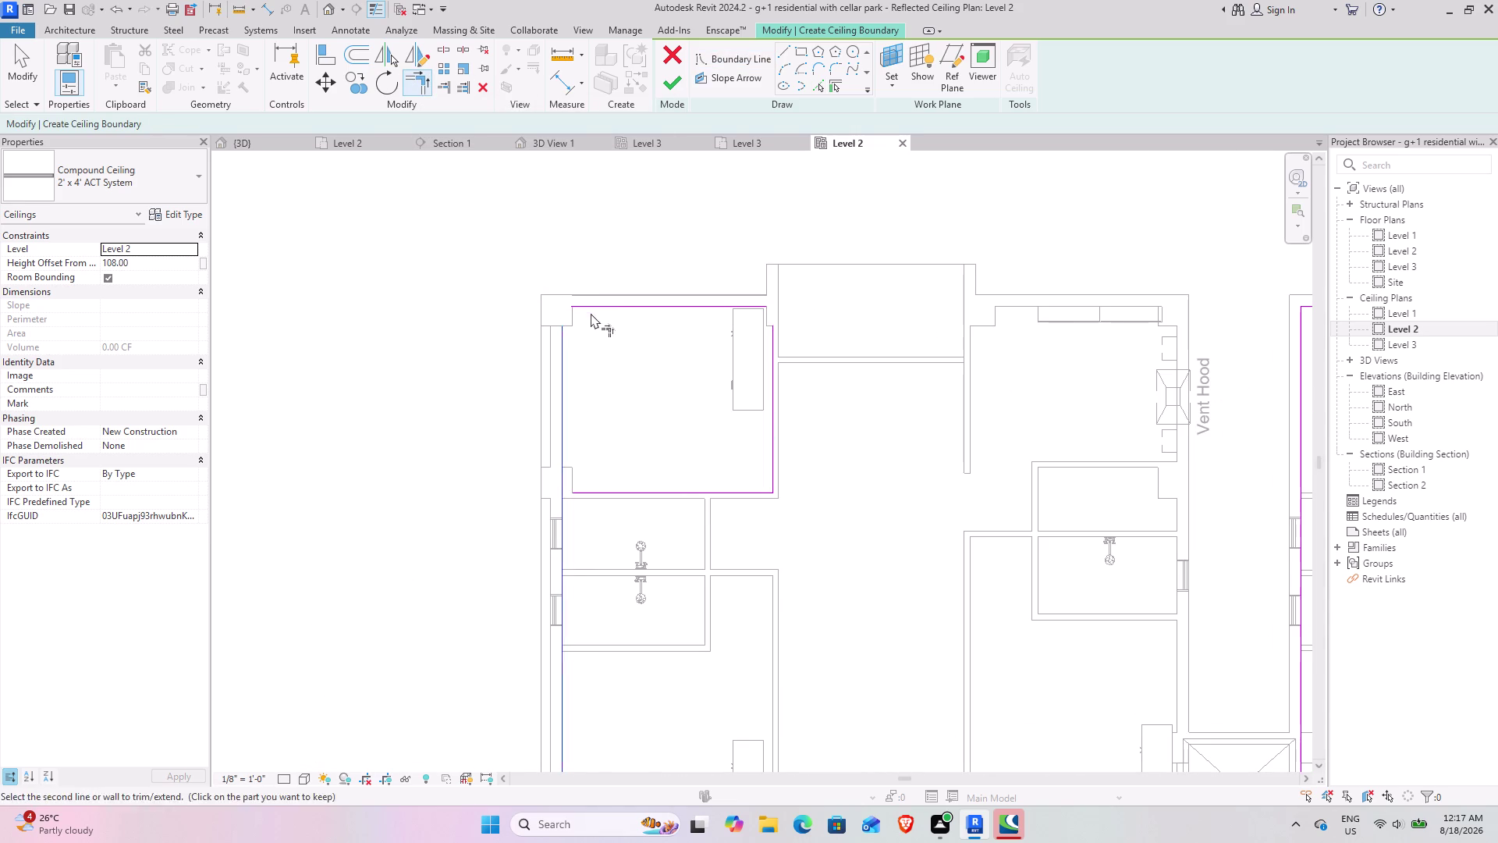
click(593, 306)
click(564, 442)
click(590, 489)
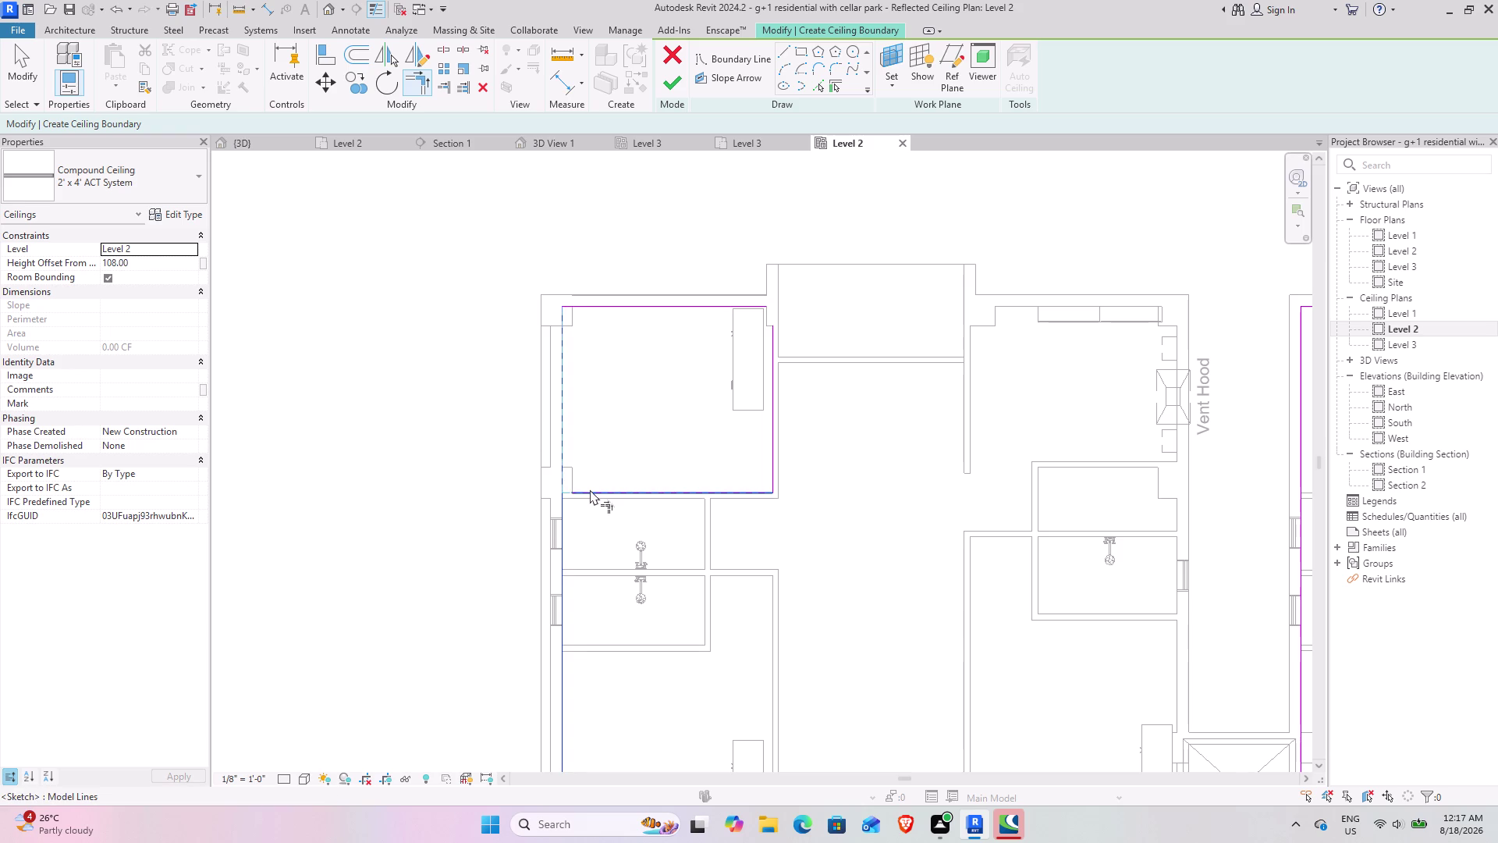
click(772, 369)
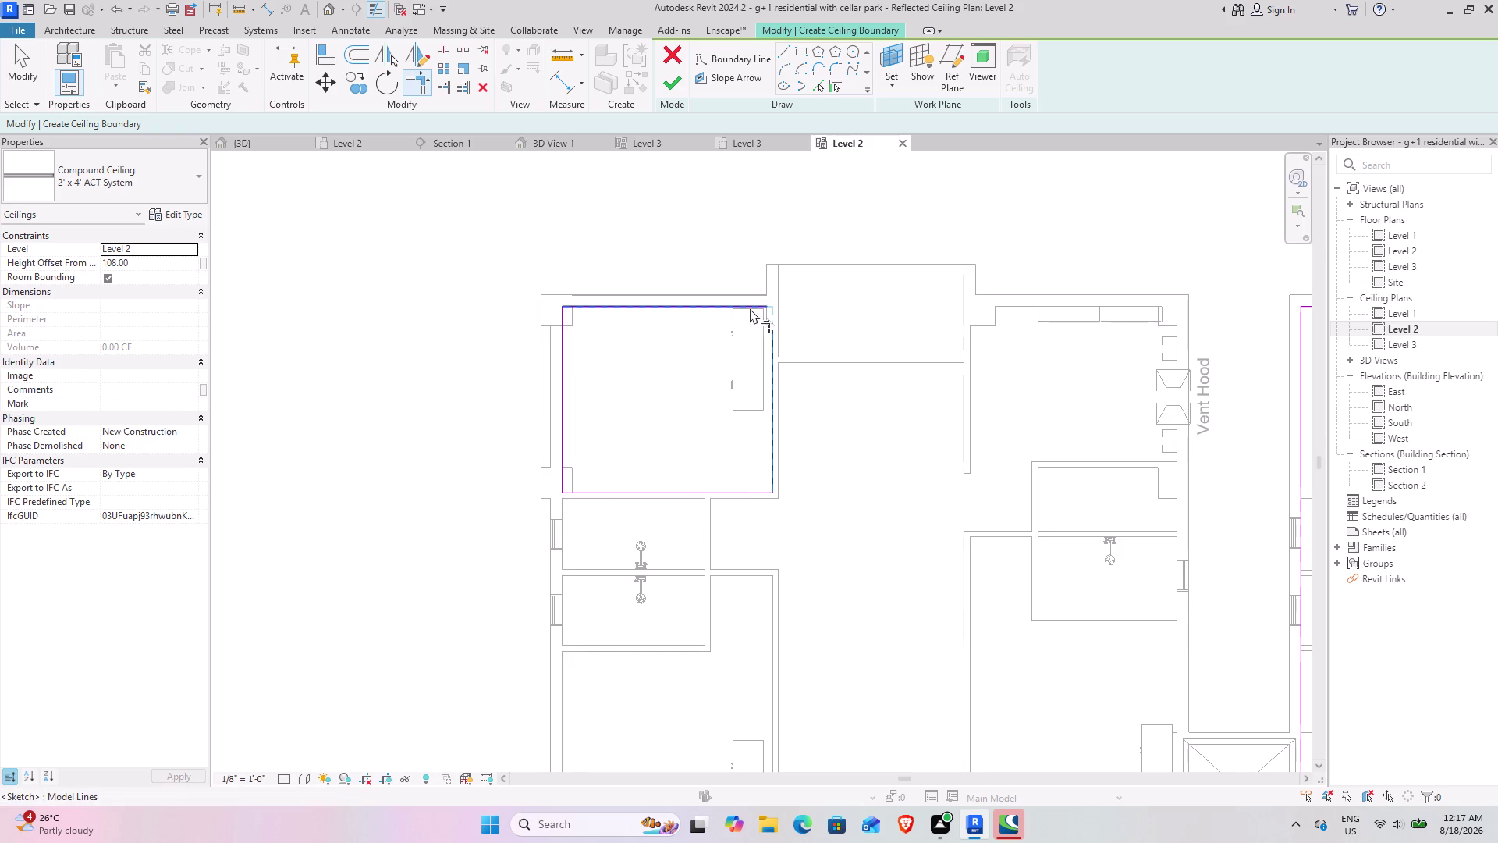
click(750, 309)
middle_drag(787, 537, 713, 466)
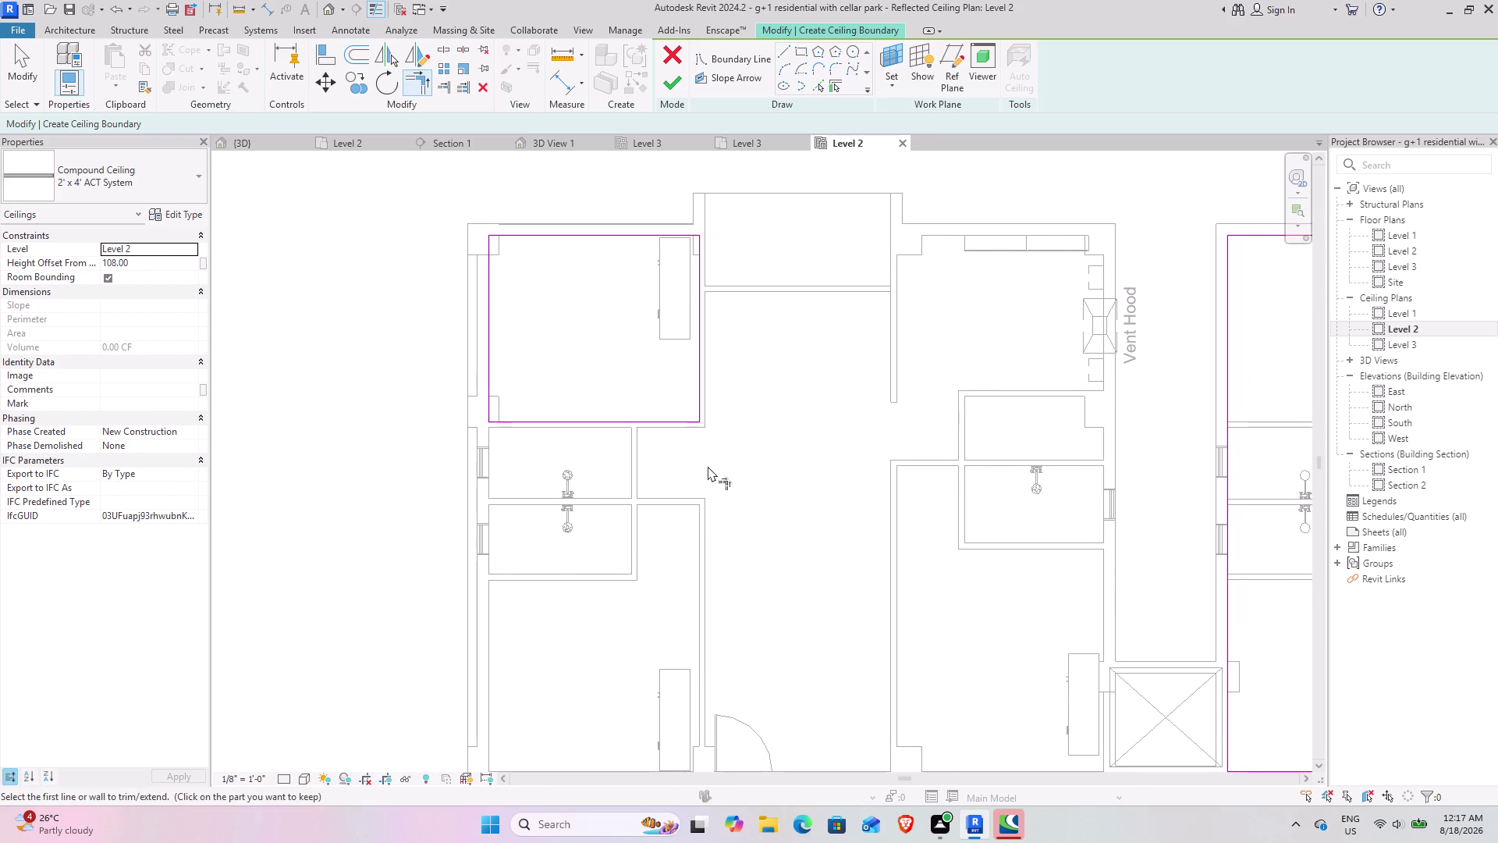
middle_drag(667, 421, 659, 227)
middle_drag(636, 305, 638, 352)
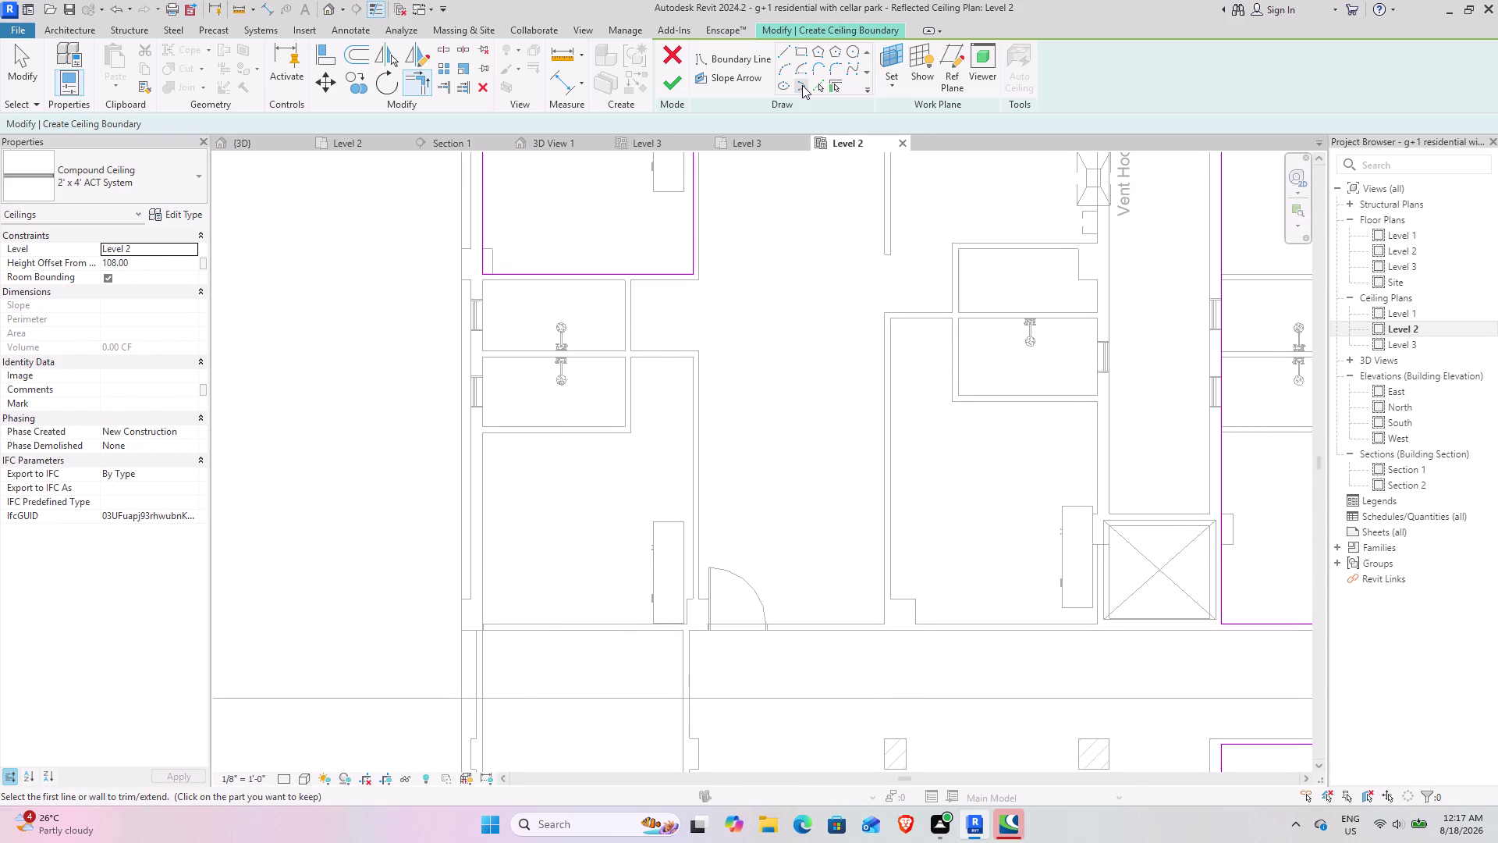
Pick the lower room's top, right, bottom and left walls as boundary lines.
click(813, 93)
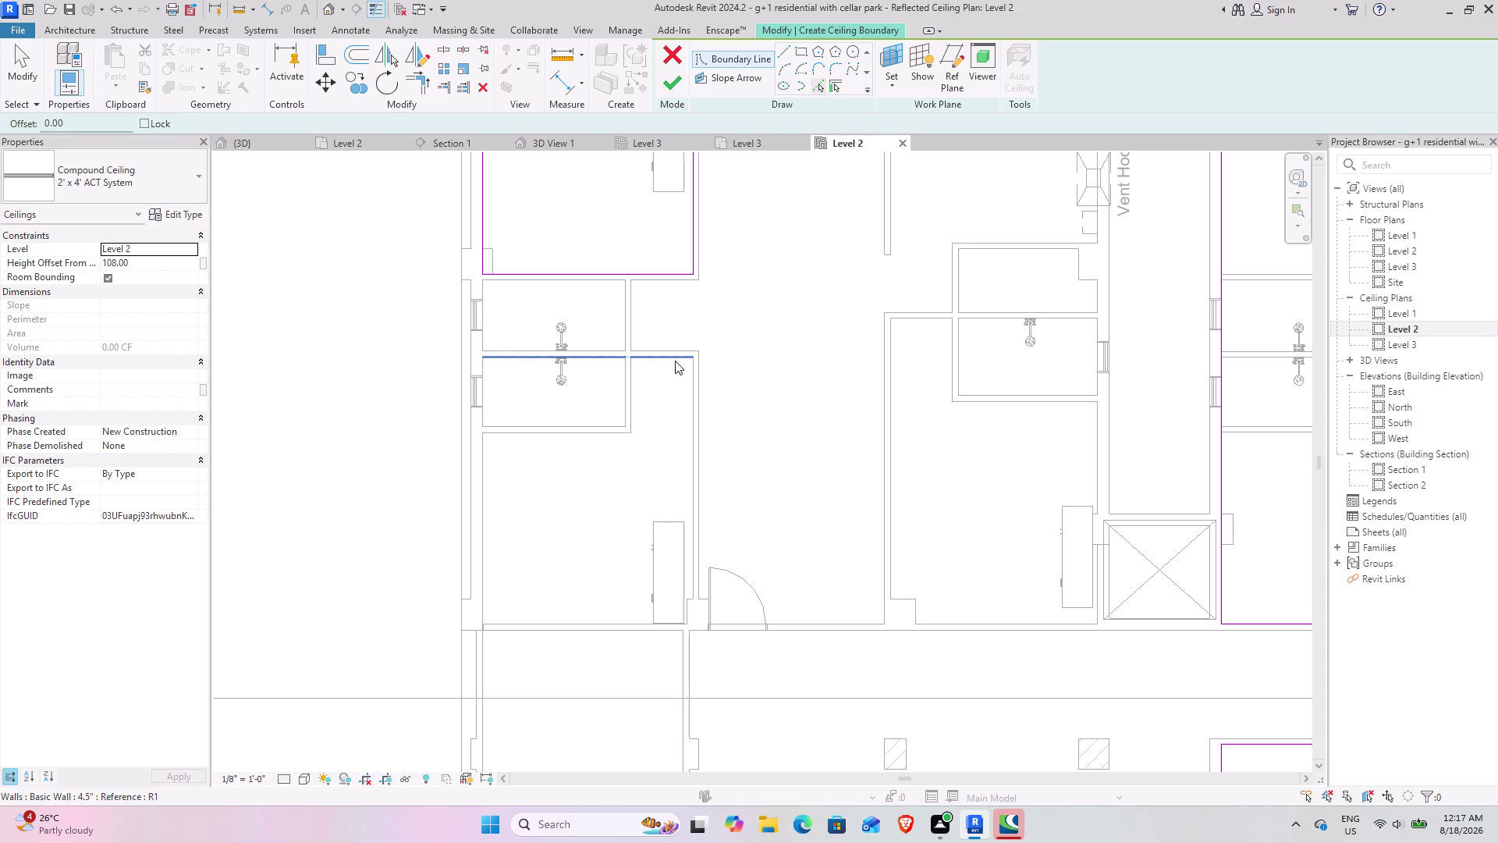
click(675, 361)
click(692, 395)
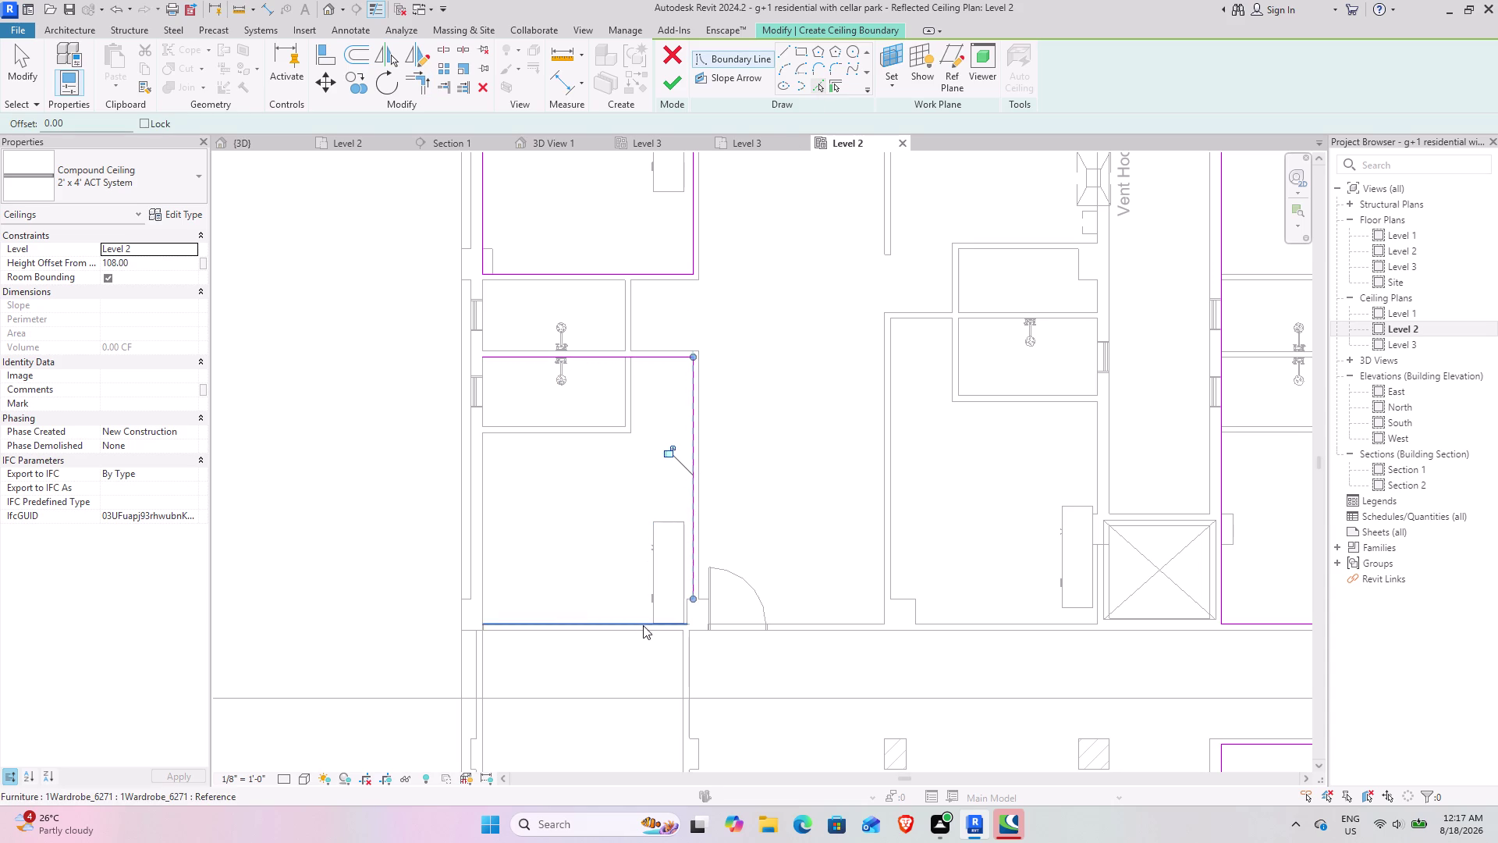
click(639, 622)
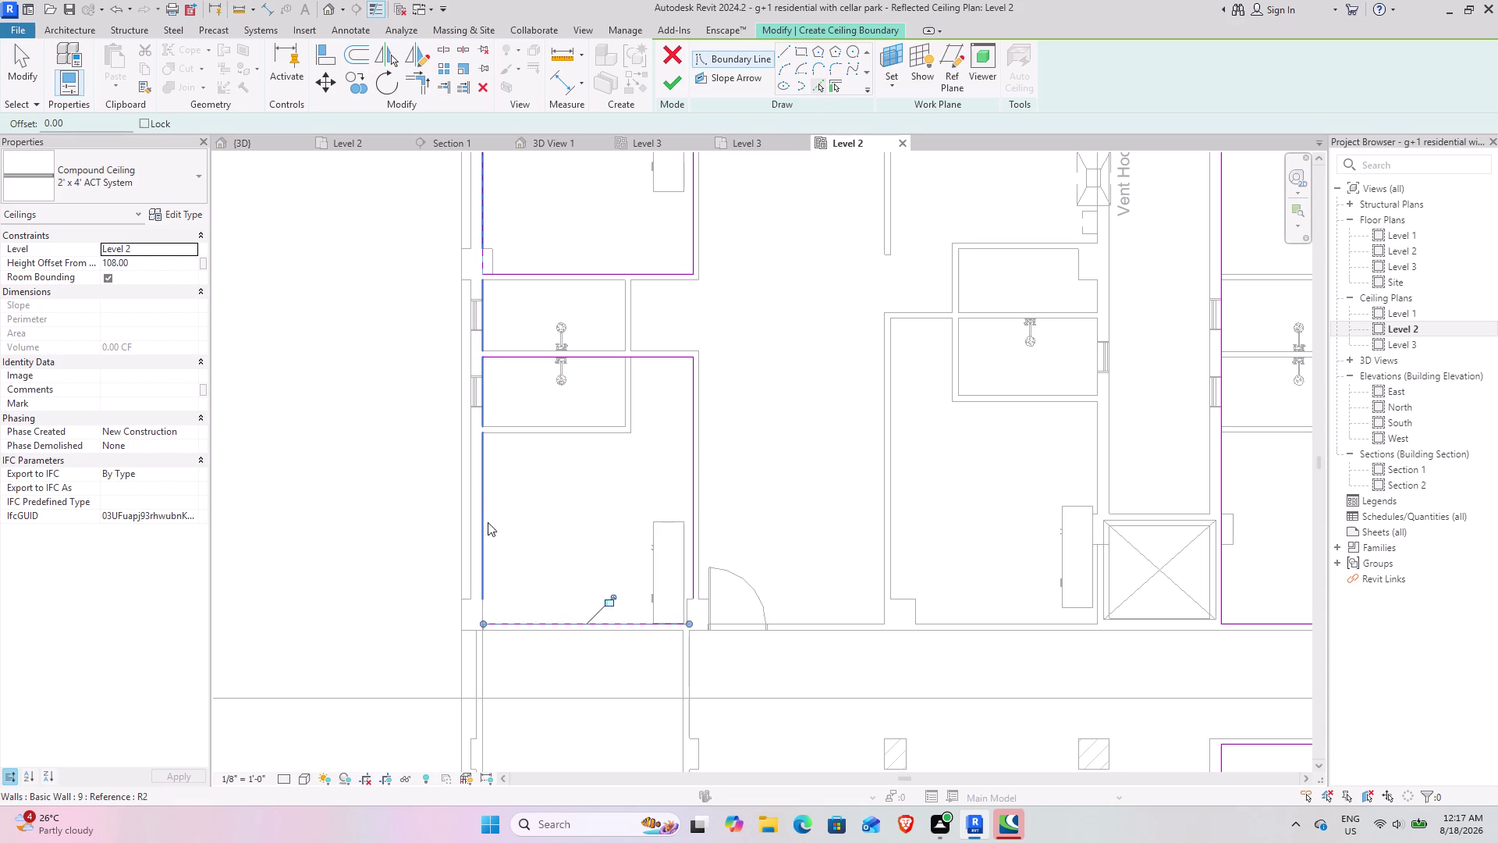
click(484, 608)
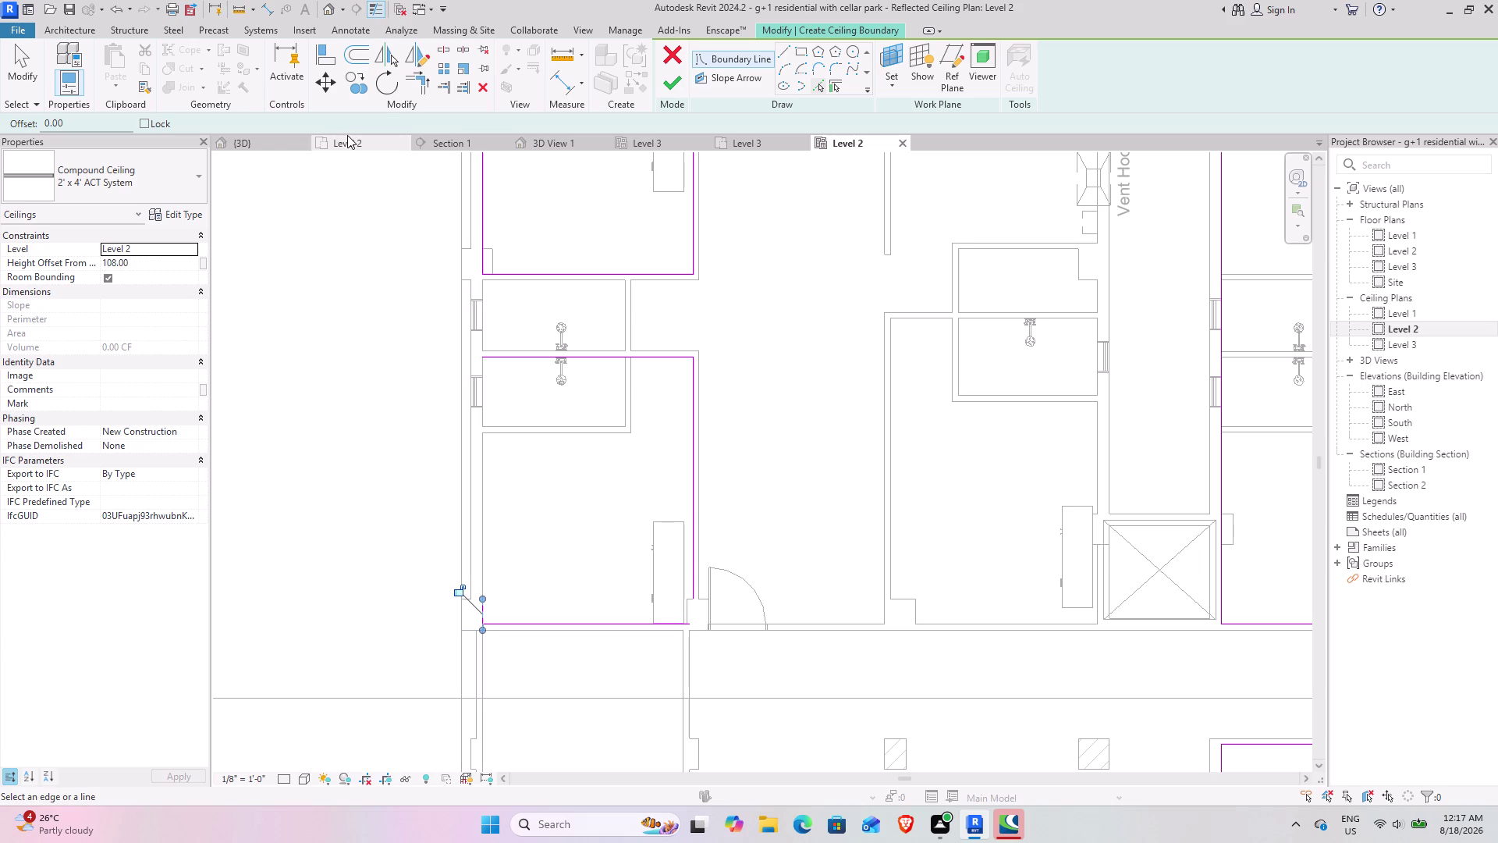
Trim/extend the room's upper-left, bottom-left and next corners, deleting the too-short line.
click(427, 85)
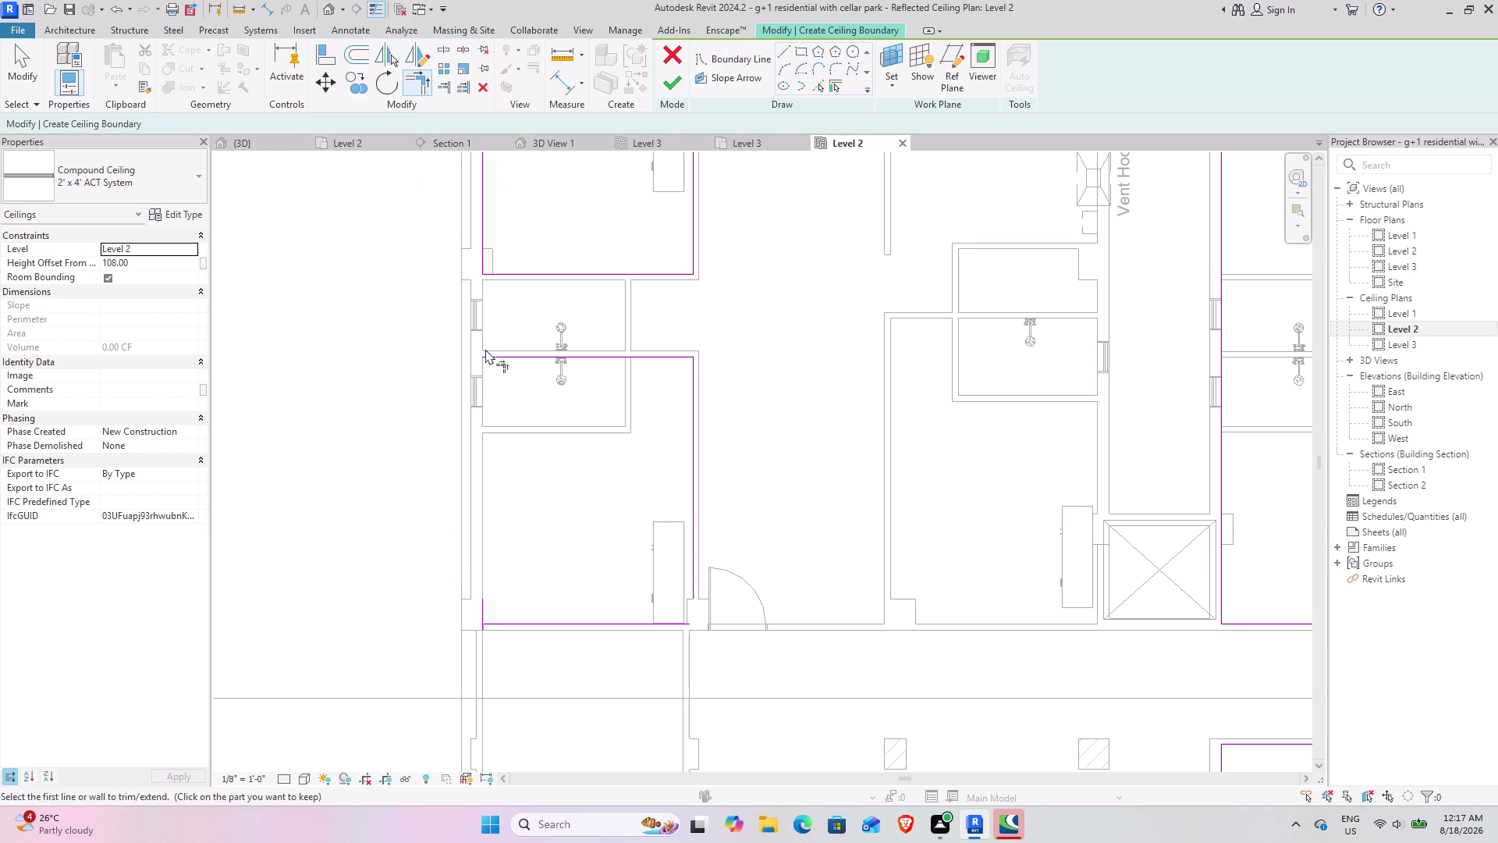
click(489, 354)
click(480, 620)
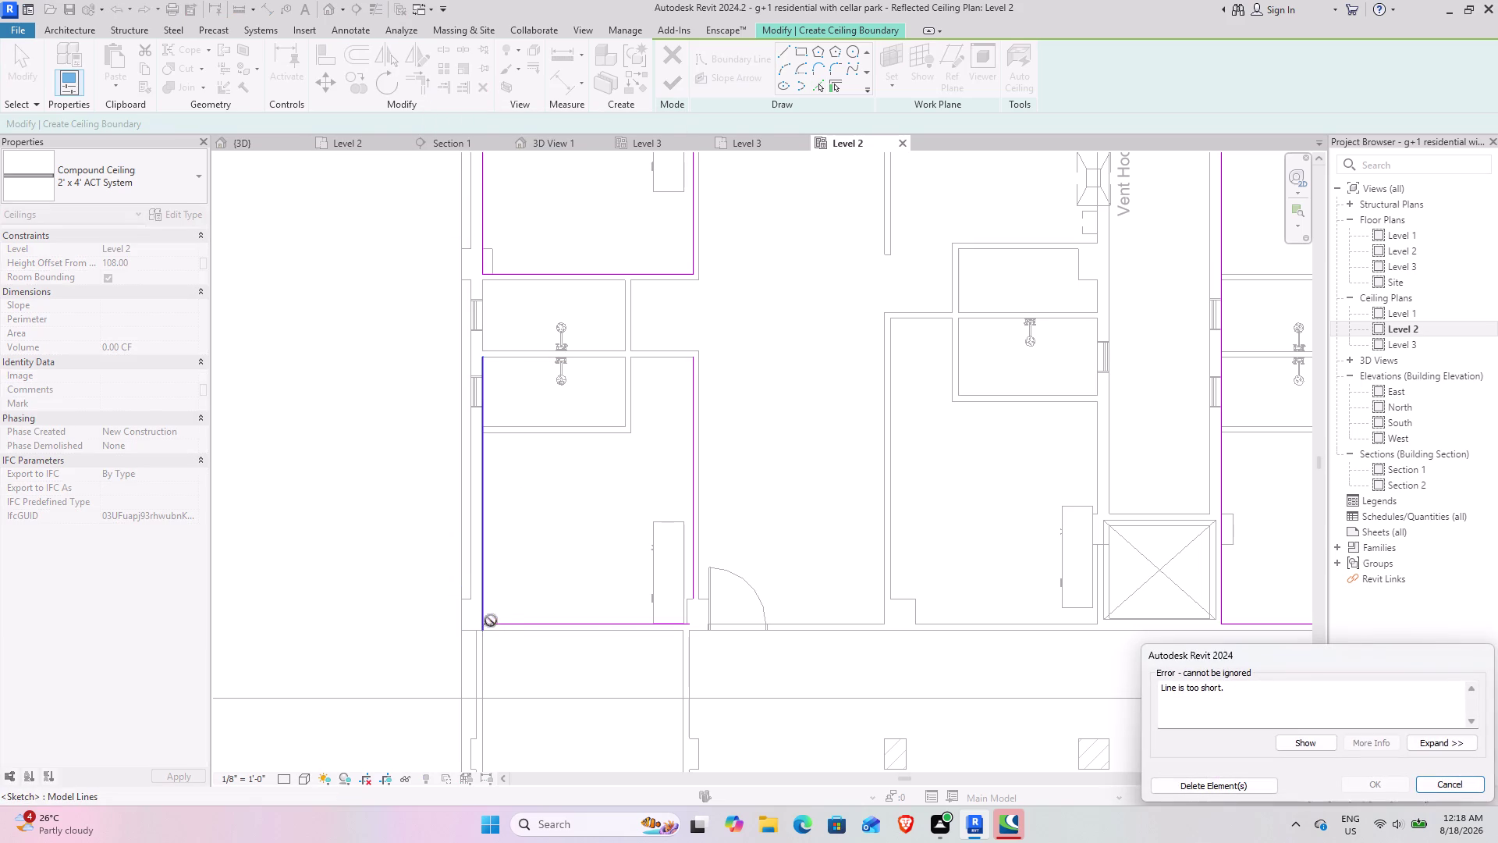
click(1204, 786)
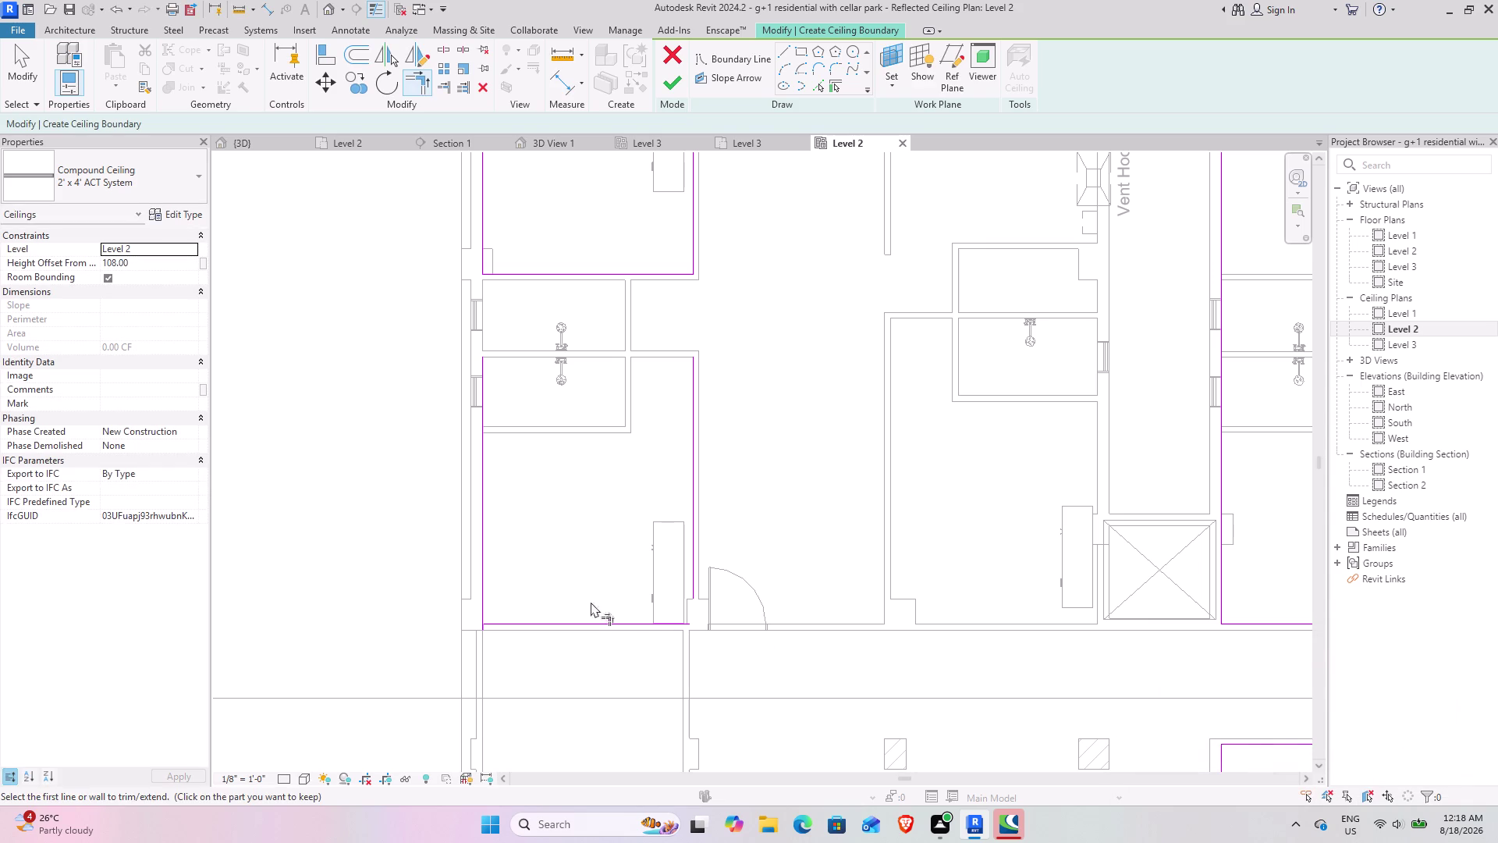
click(484, 601)
click(501, 622)
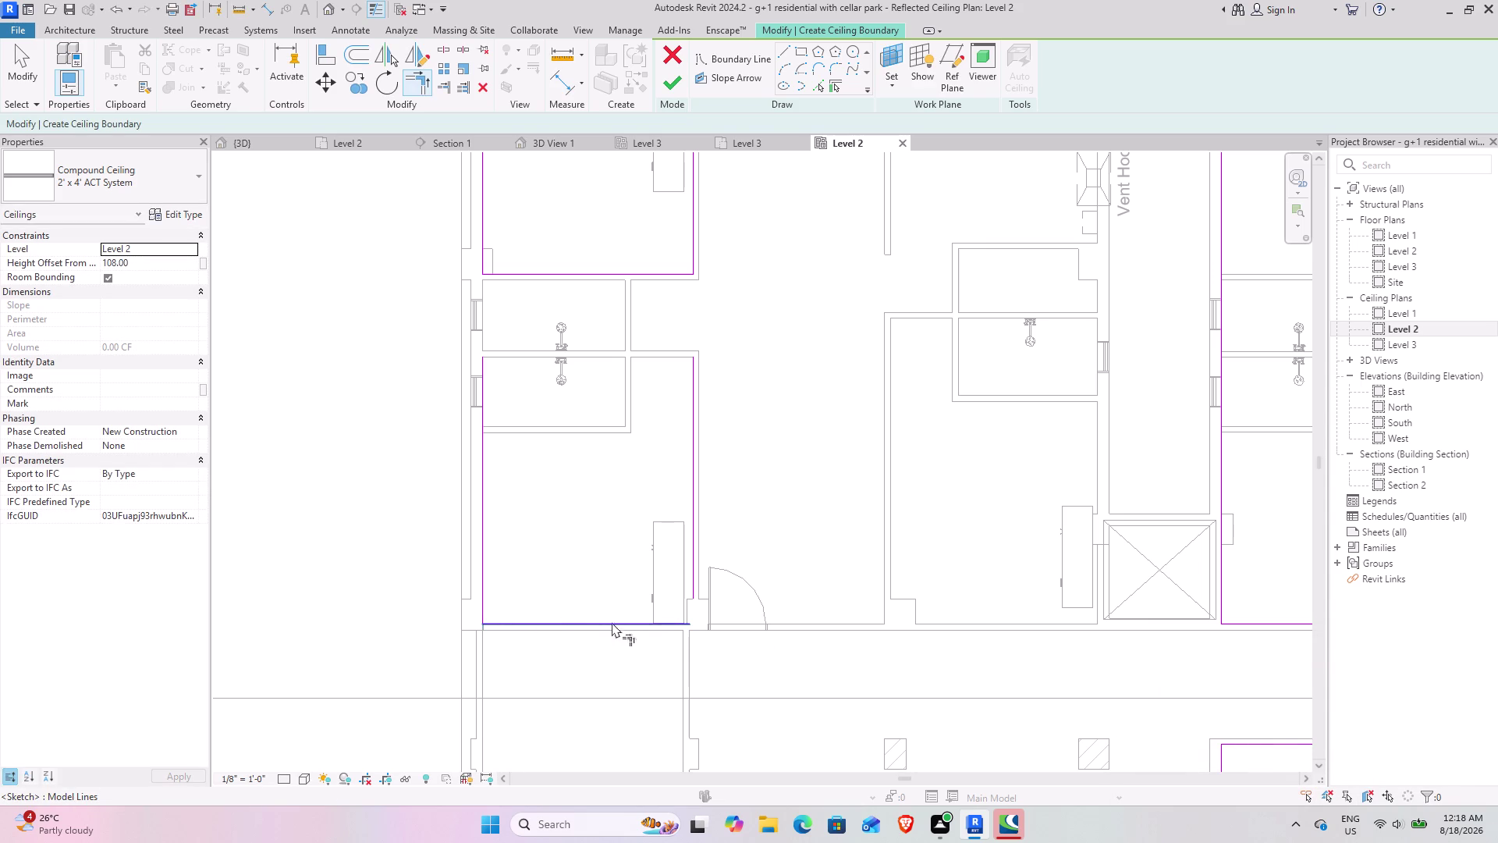
click(673, 622)
click(689, 572)
Add boundary lines along the small room's wall and the lower walls forming the notch.
scroll(up, 3)
middle_drag(619, 471, 623, 617)
scroll(down, 3)
middle_drag(656, 501, 610, 695)
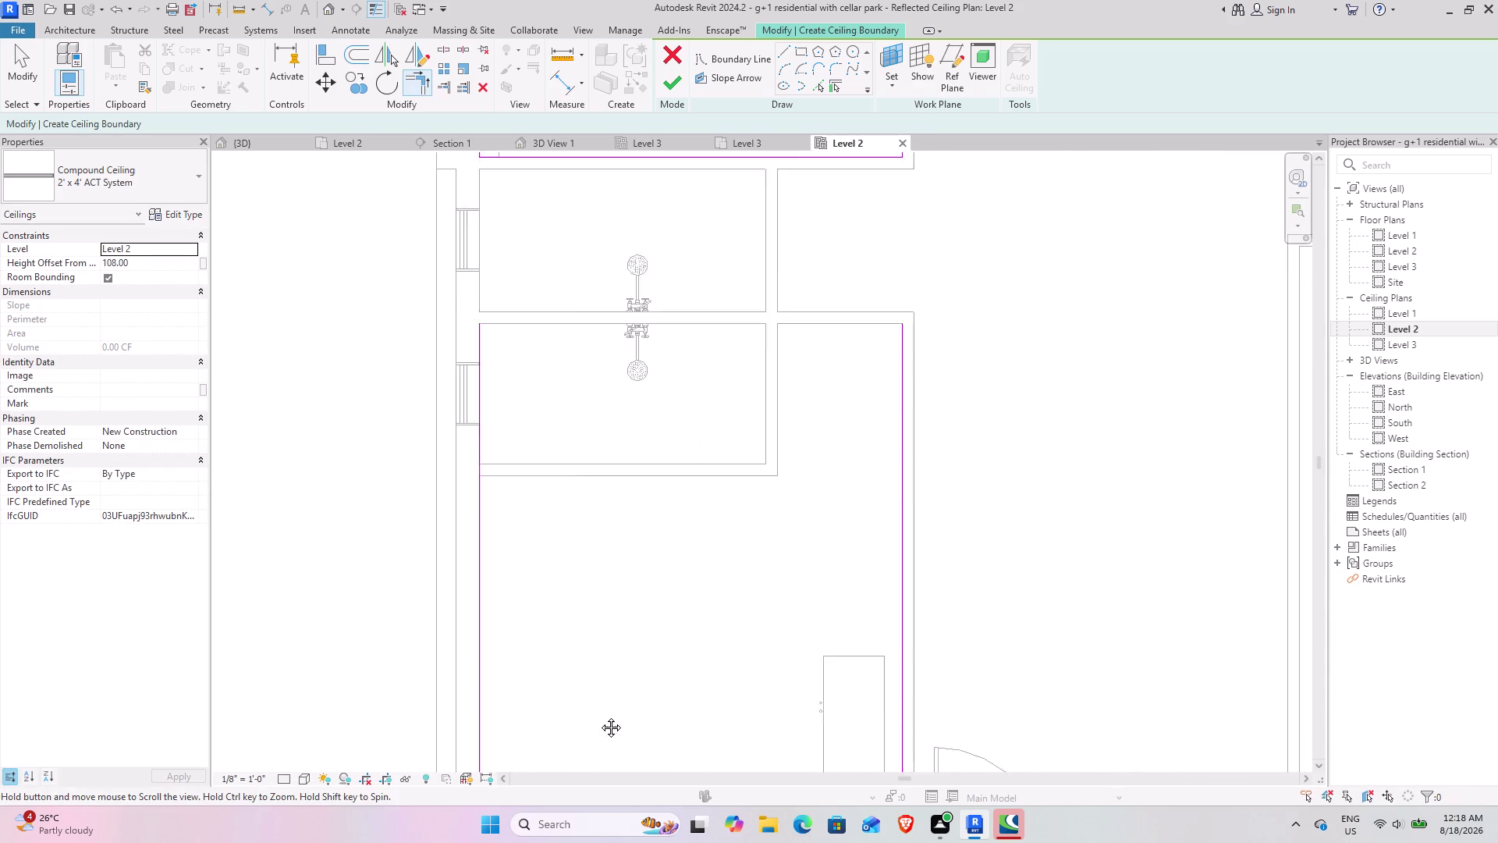
middle_drag(609, 695, 594, 722)
drag(882, 404, 874, 404)
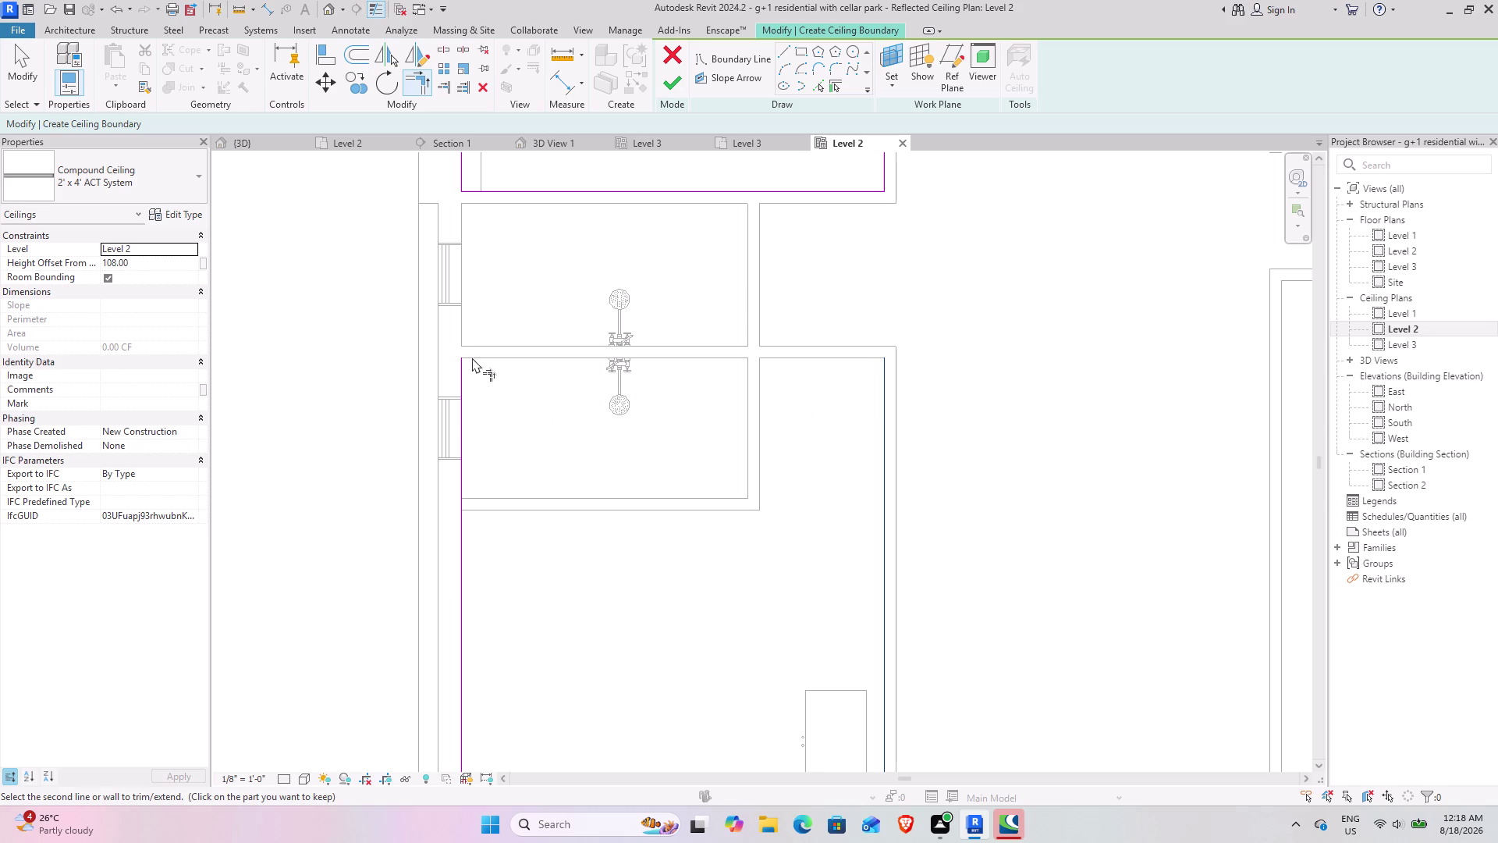
scroll(down, 3)
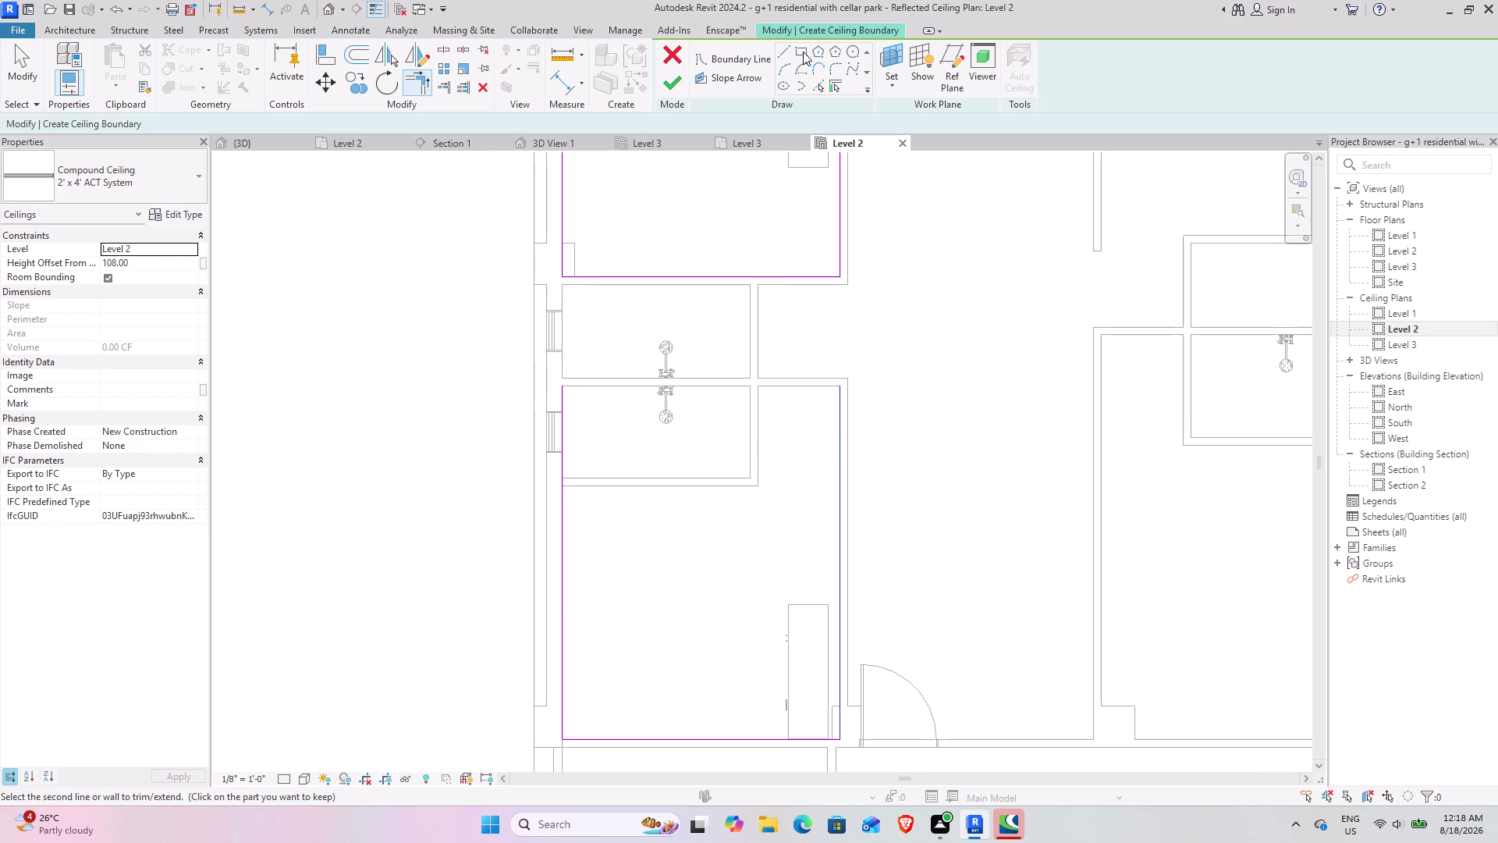
click(786, 50)
click(559, 390)
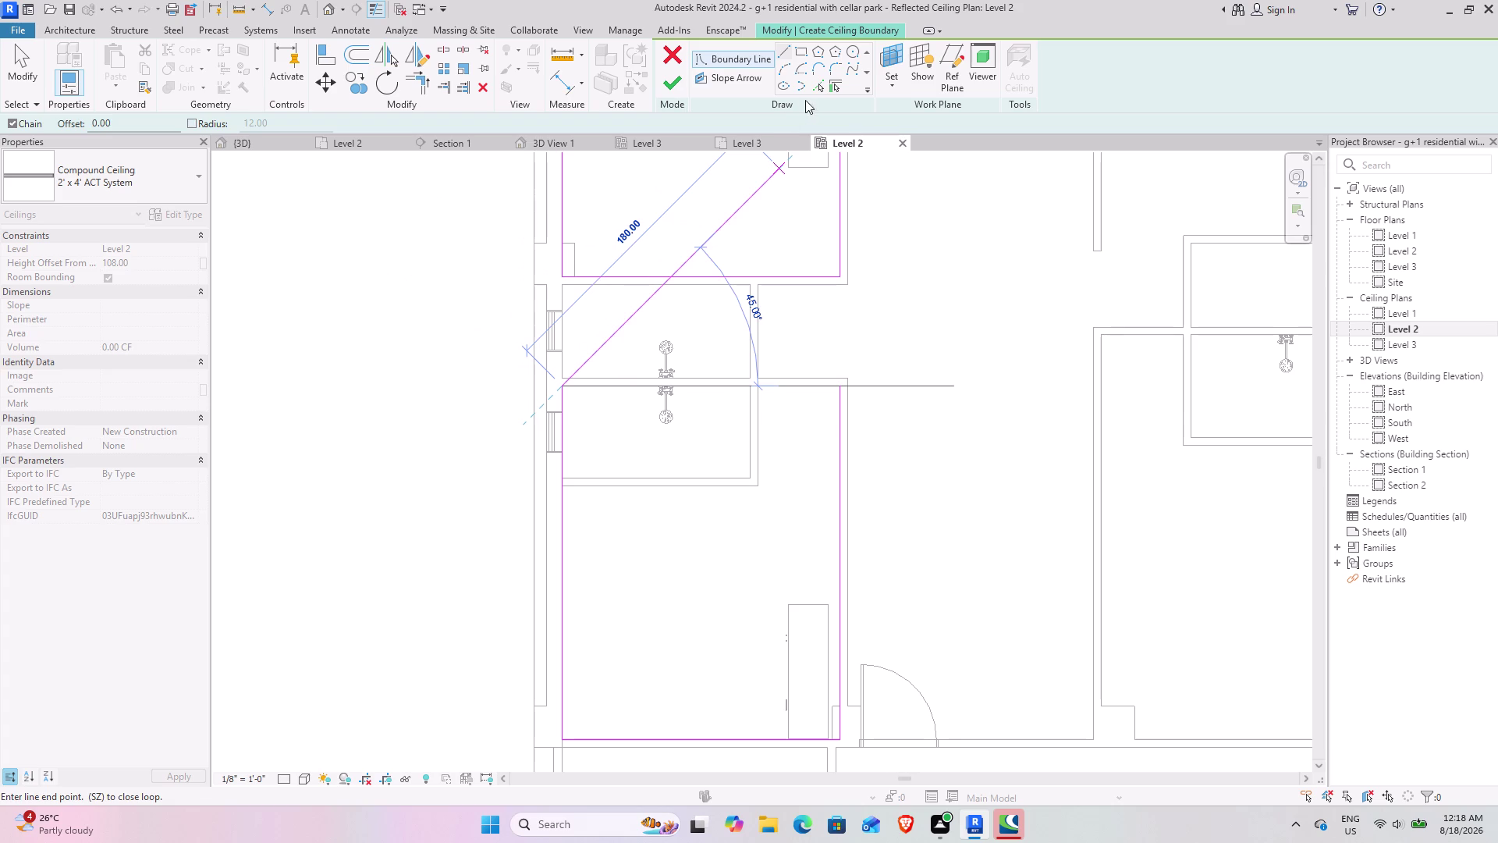
click(823, 92)
click(760, 422)
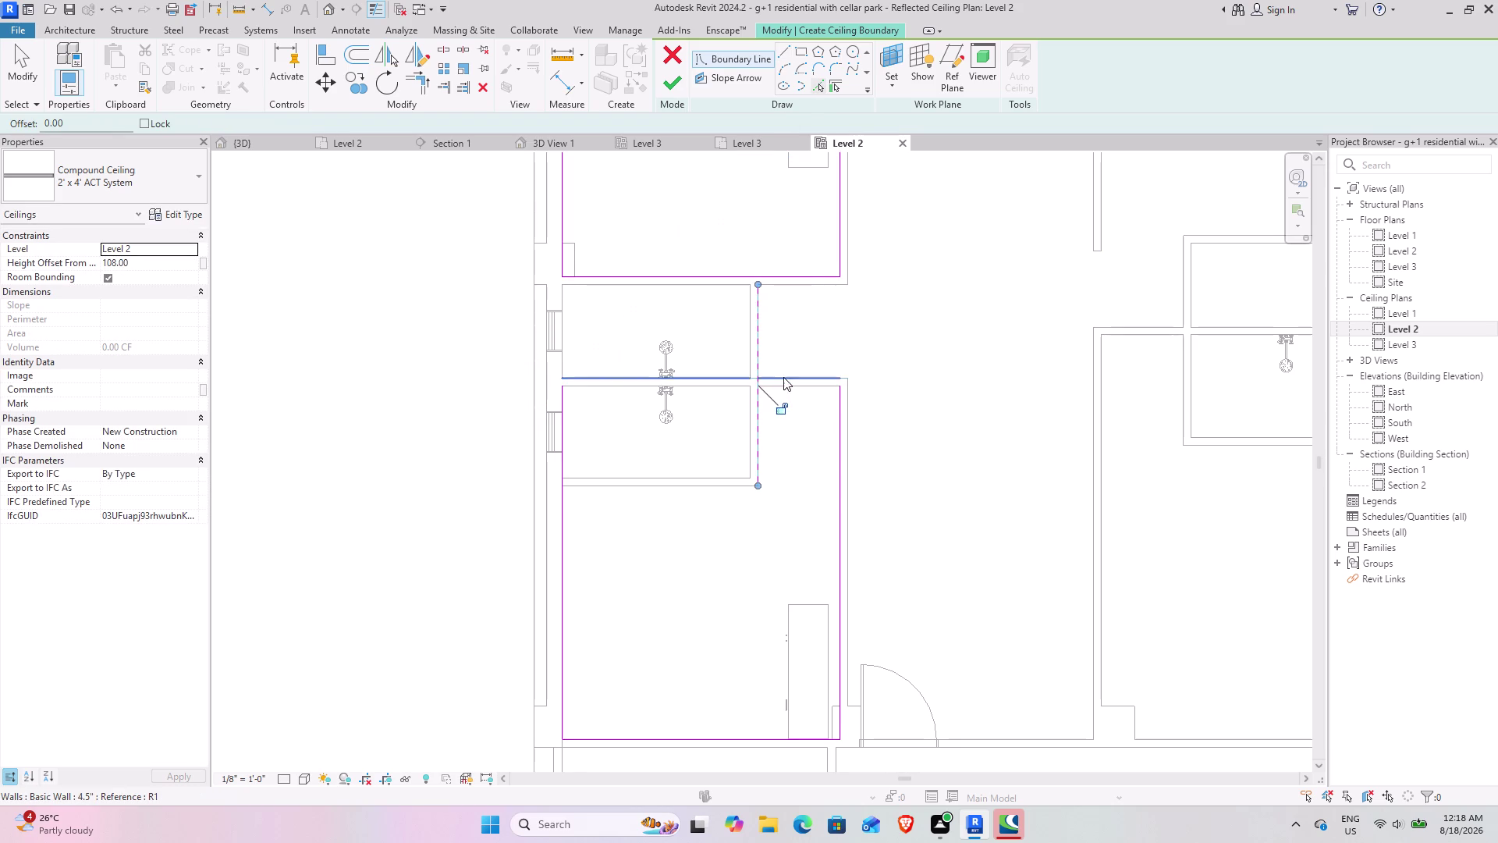
click(784, 388)
click(670, 492)
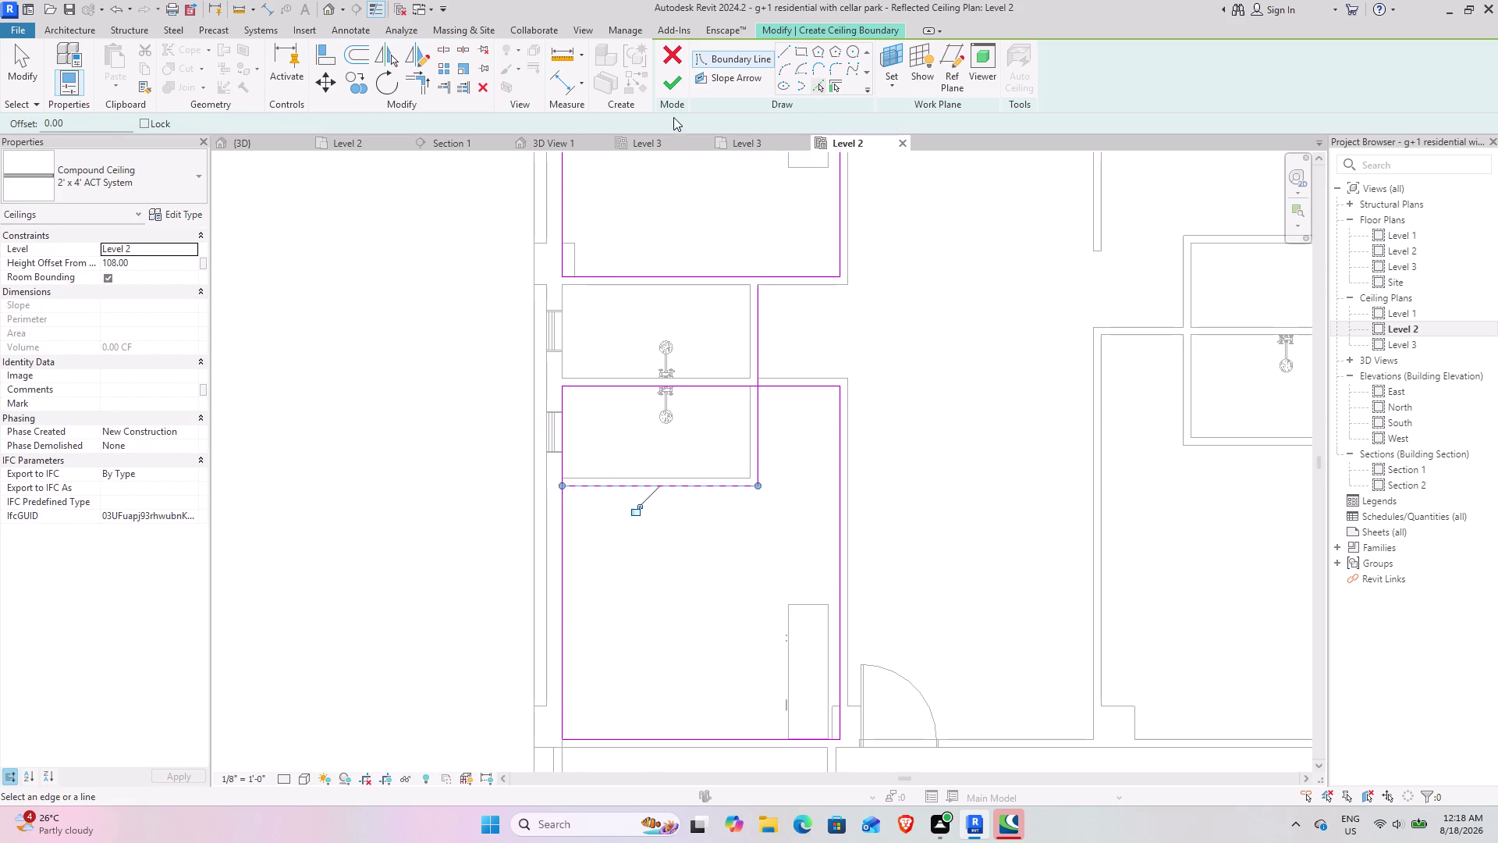
Close the notch's left and right corners with Trim/Extend to Corner.
click(414, 84)
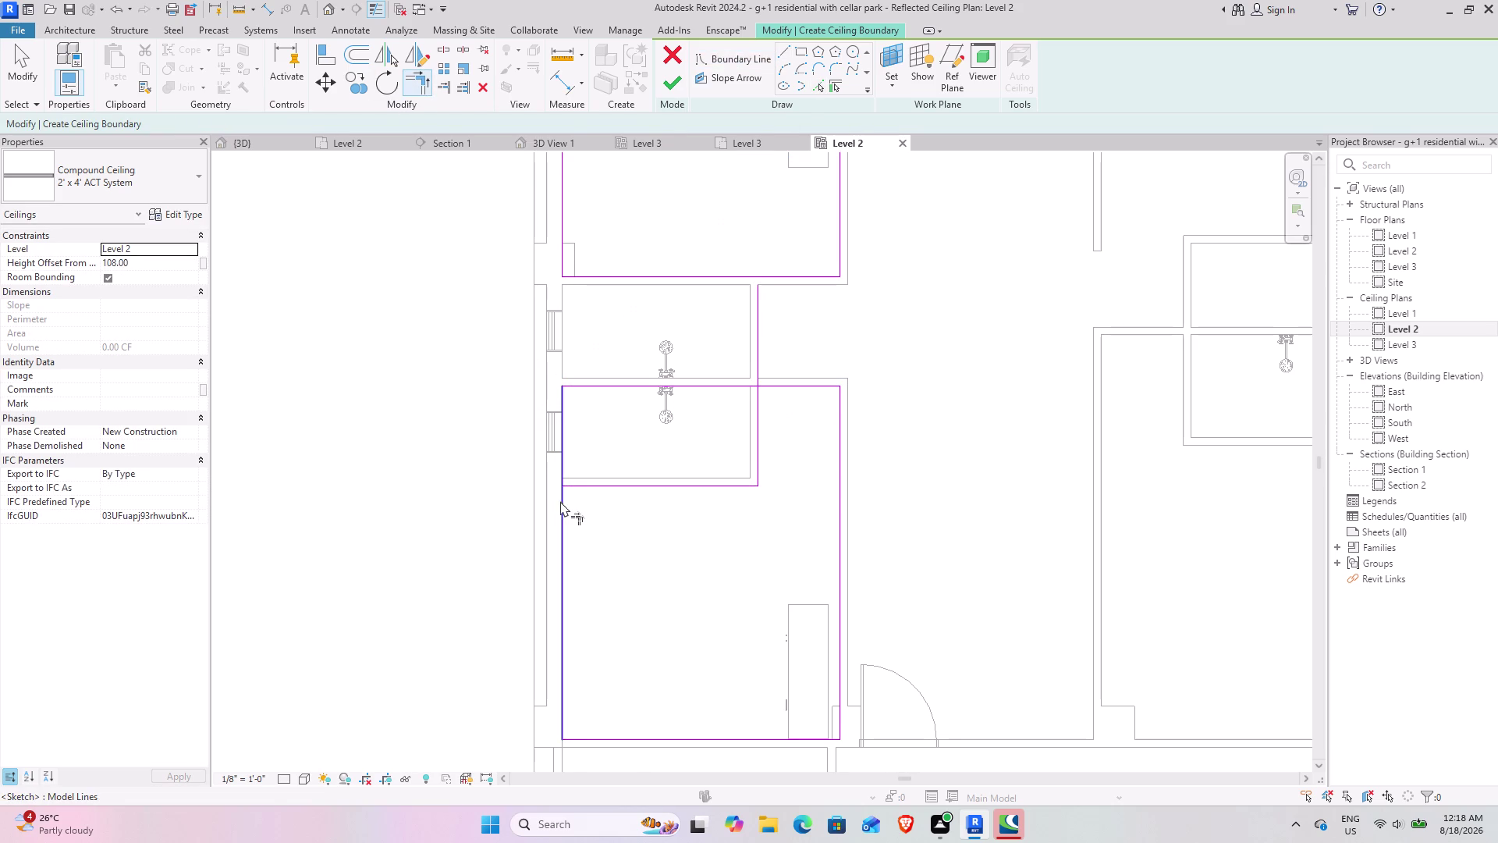
click(561, 501)
click(583, 484)
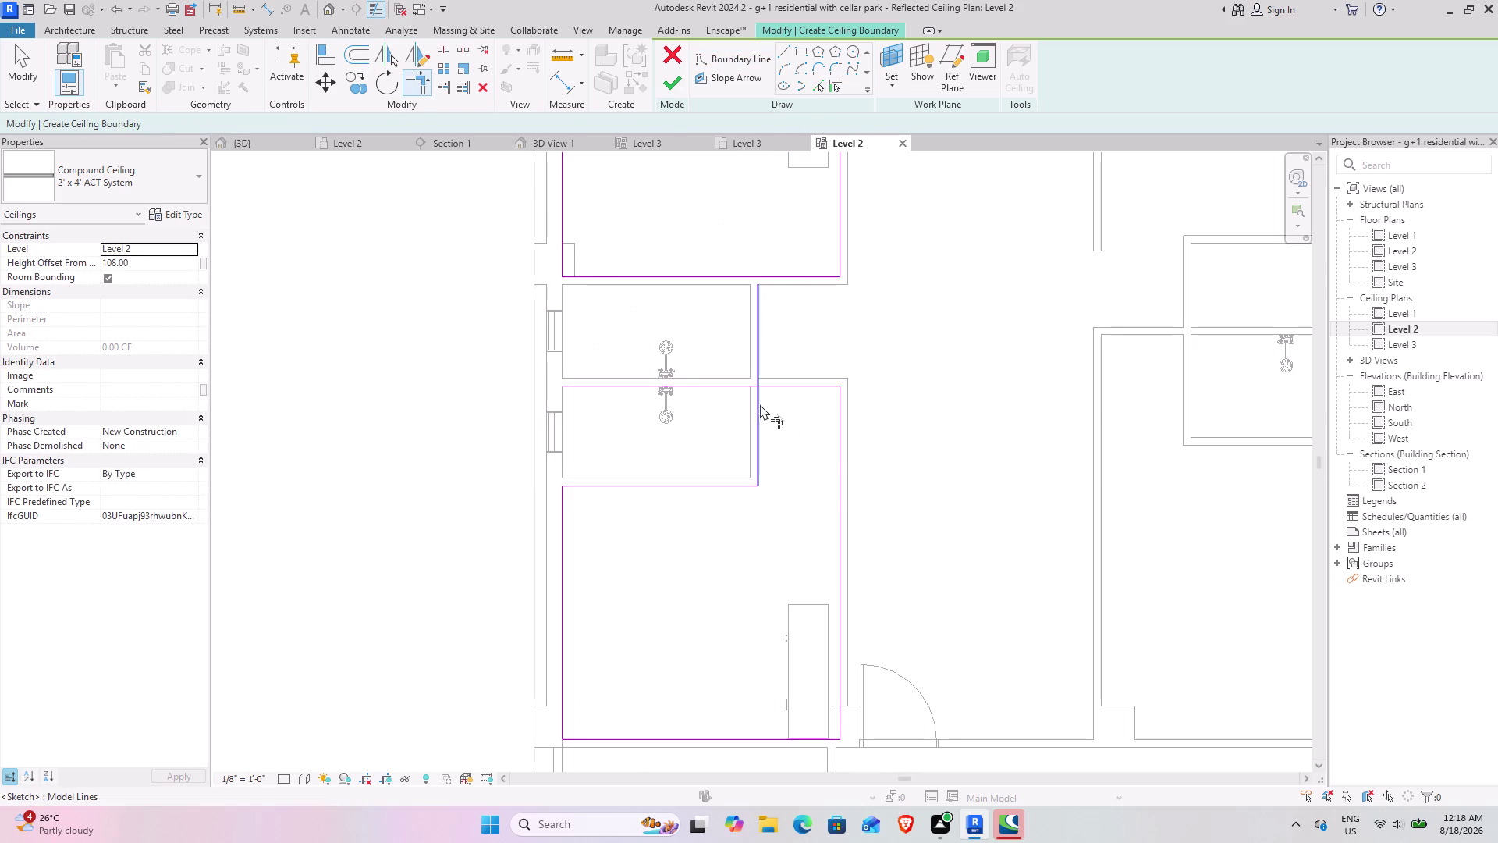
click(759, 404)
click(776, 386)
scroll(down, 3)
middle_drag(972, 444, 768, 362)
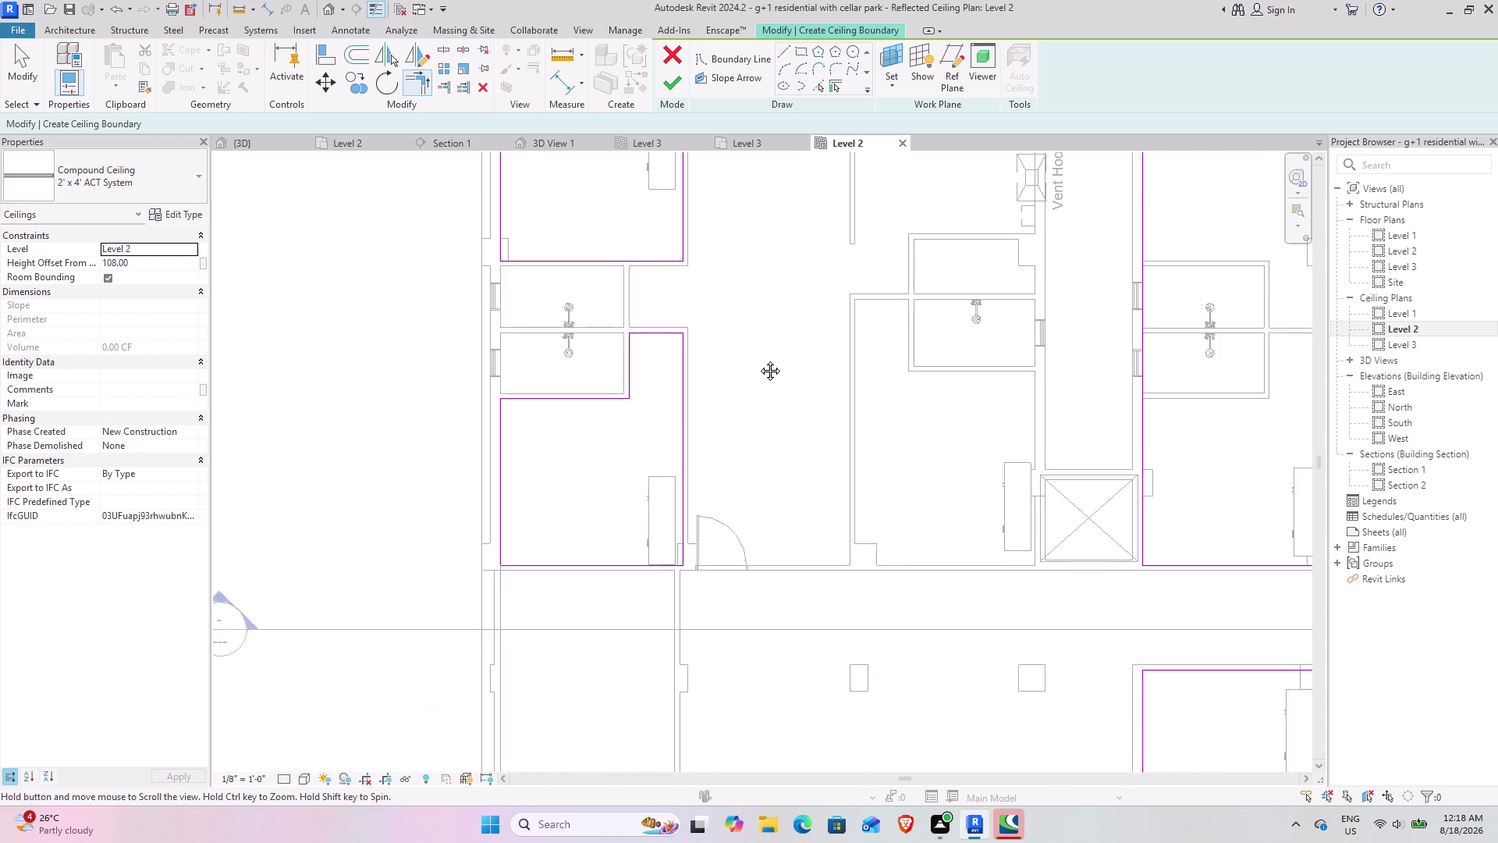
middle_drag(768, 362, 746, 354)
middle_drag(690, 384, 637, 535)
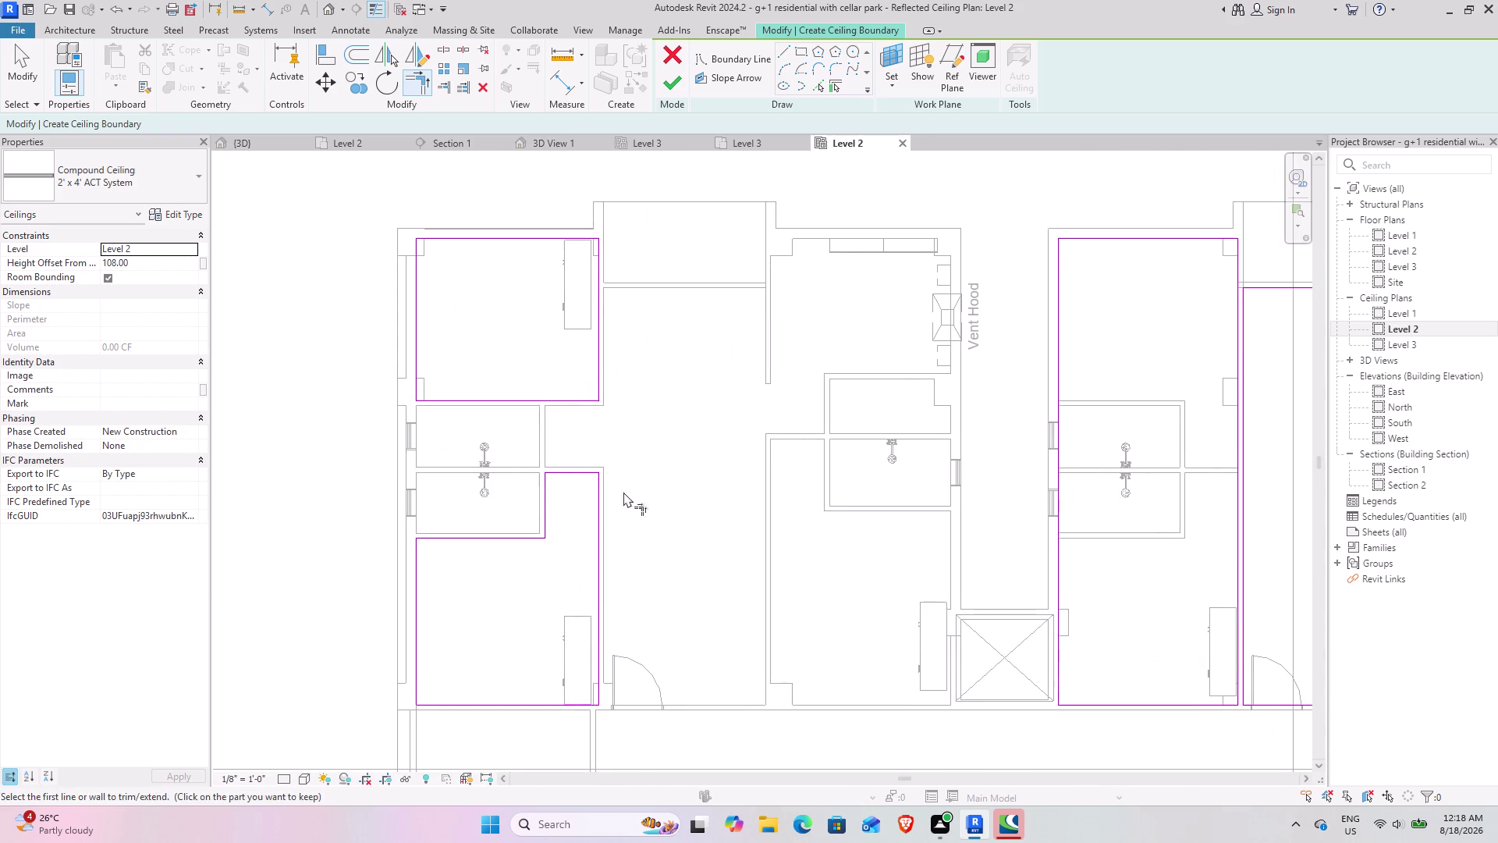
click(817, 88)
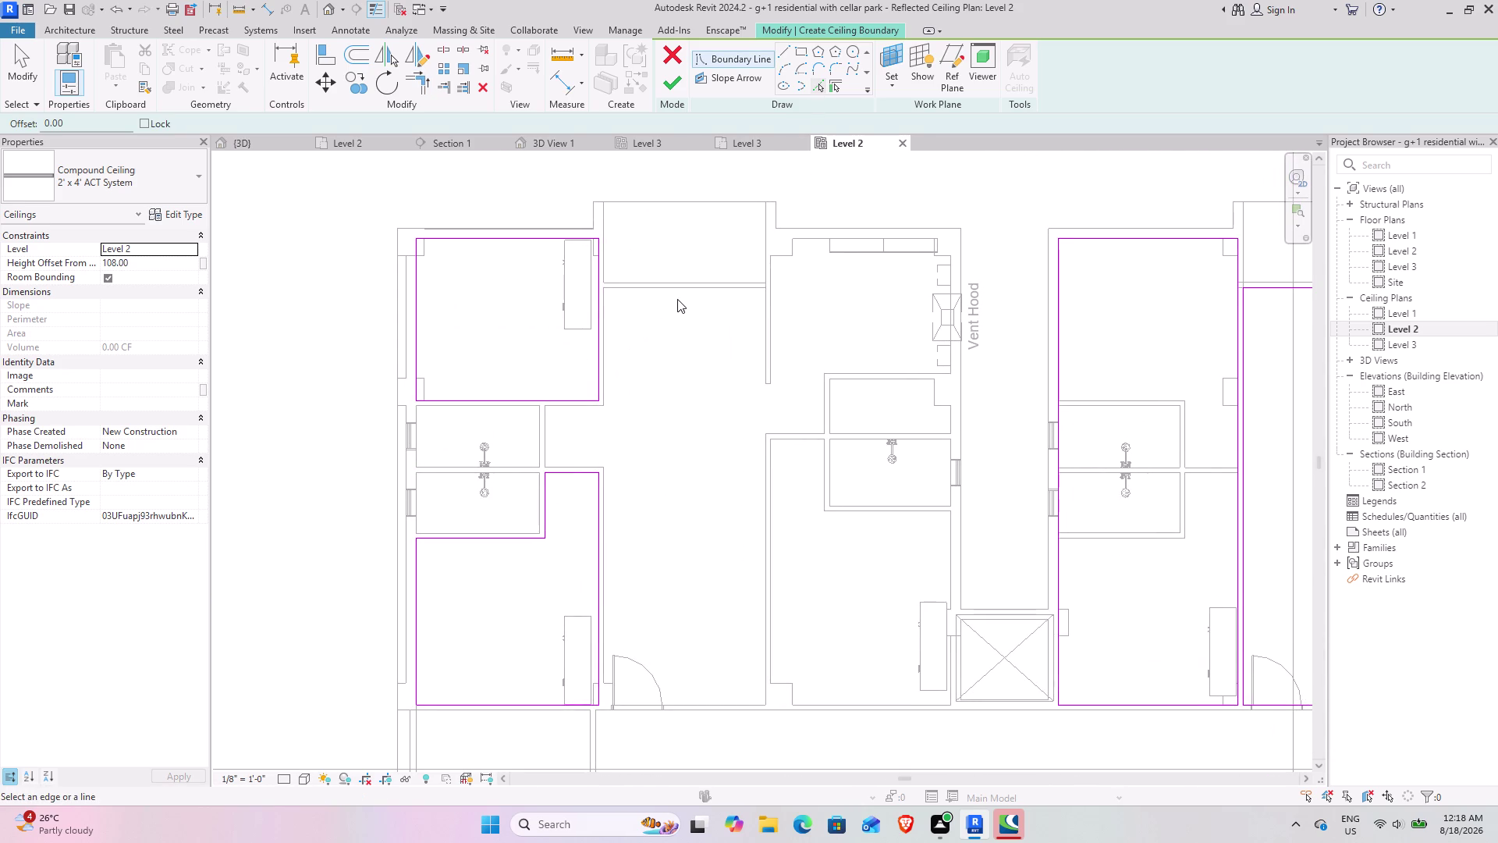
Add boundary lines along the central room's top, horizontal, vertical and bottom walls.
click(678, 293)
click(610, 349)
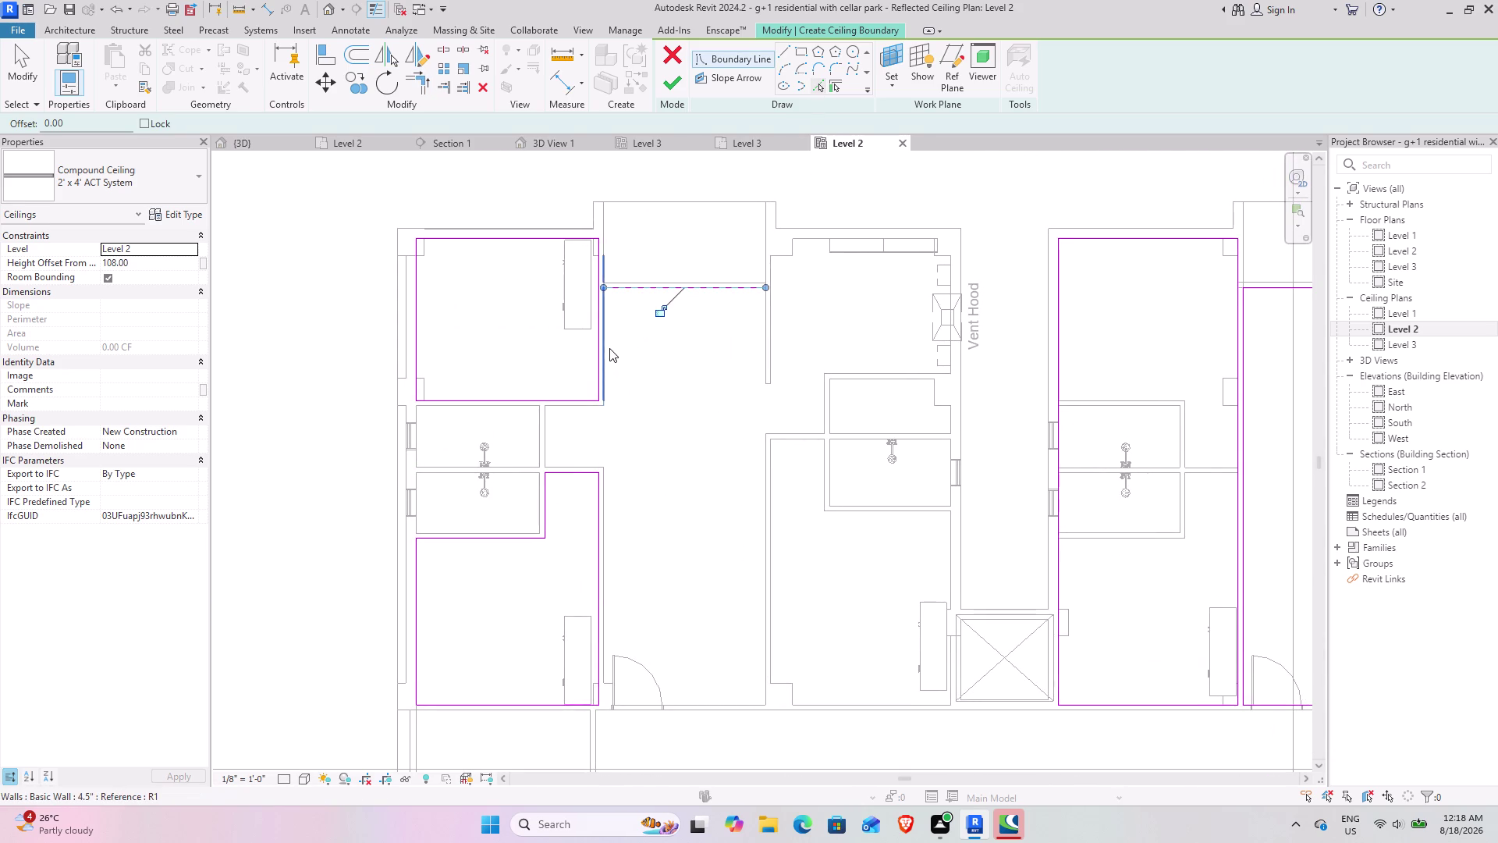
click(571, 407)
click(548, 441)
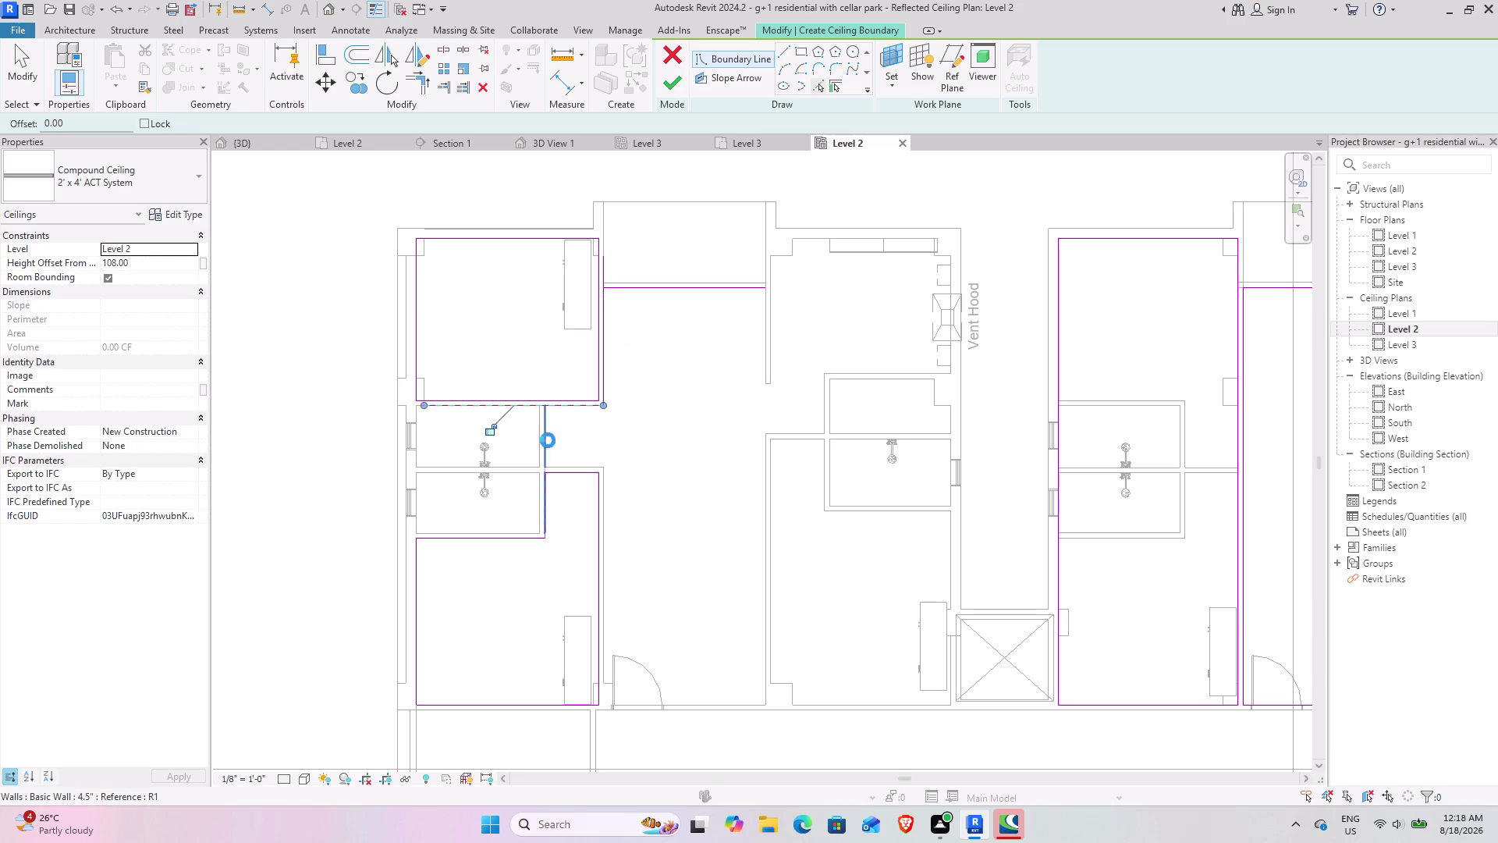
click(588, 467)
click(606, 488)
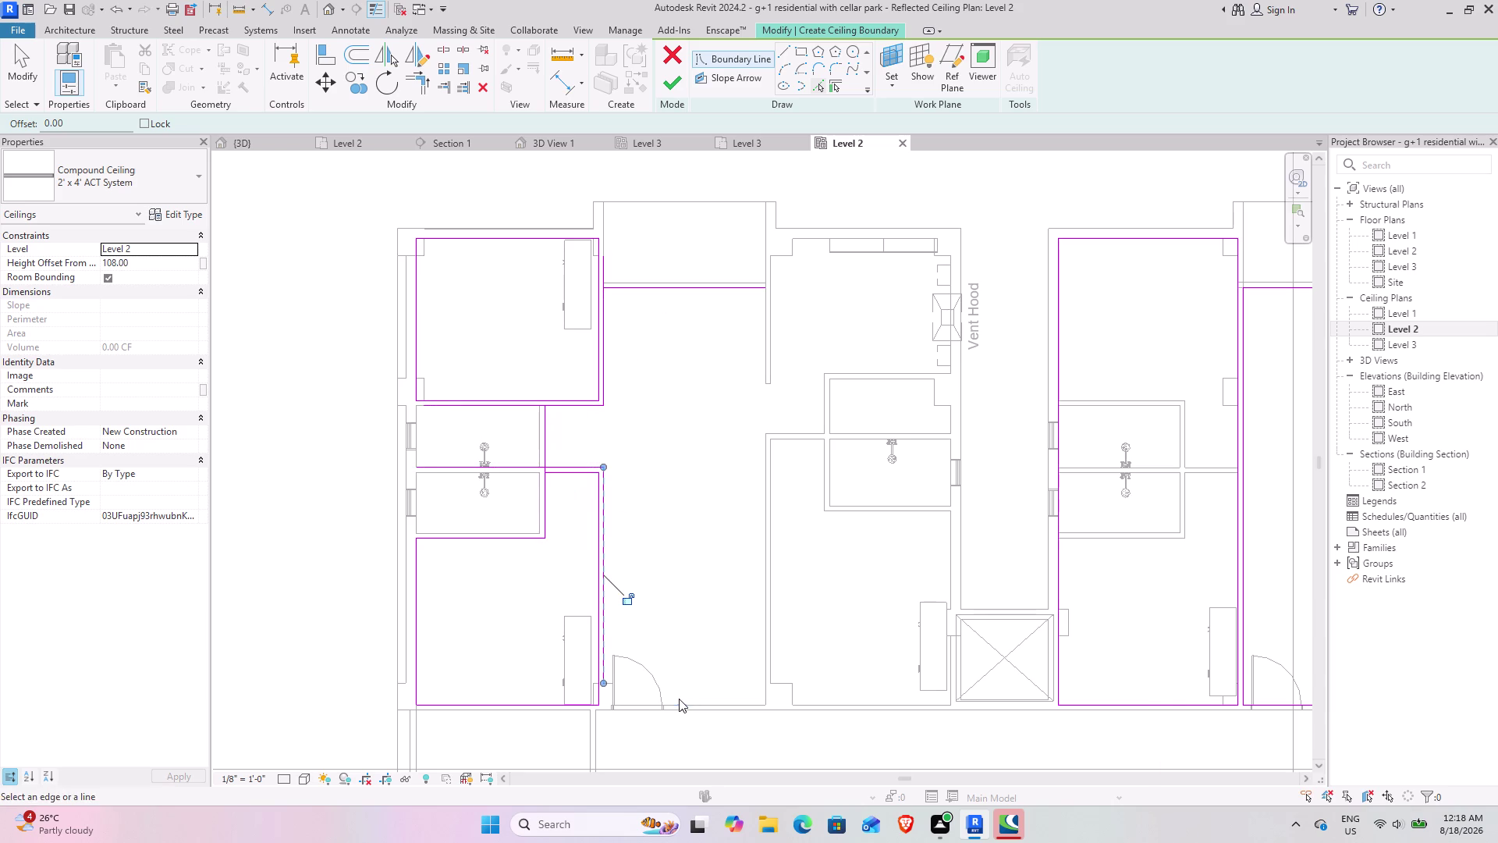
click(678, 696)
click(679, 702)
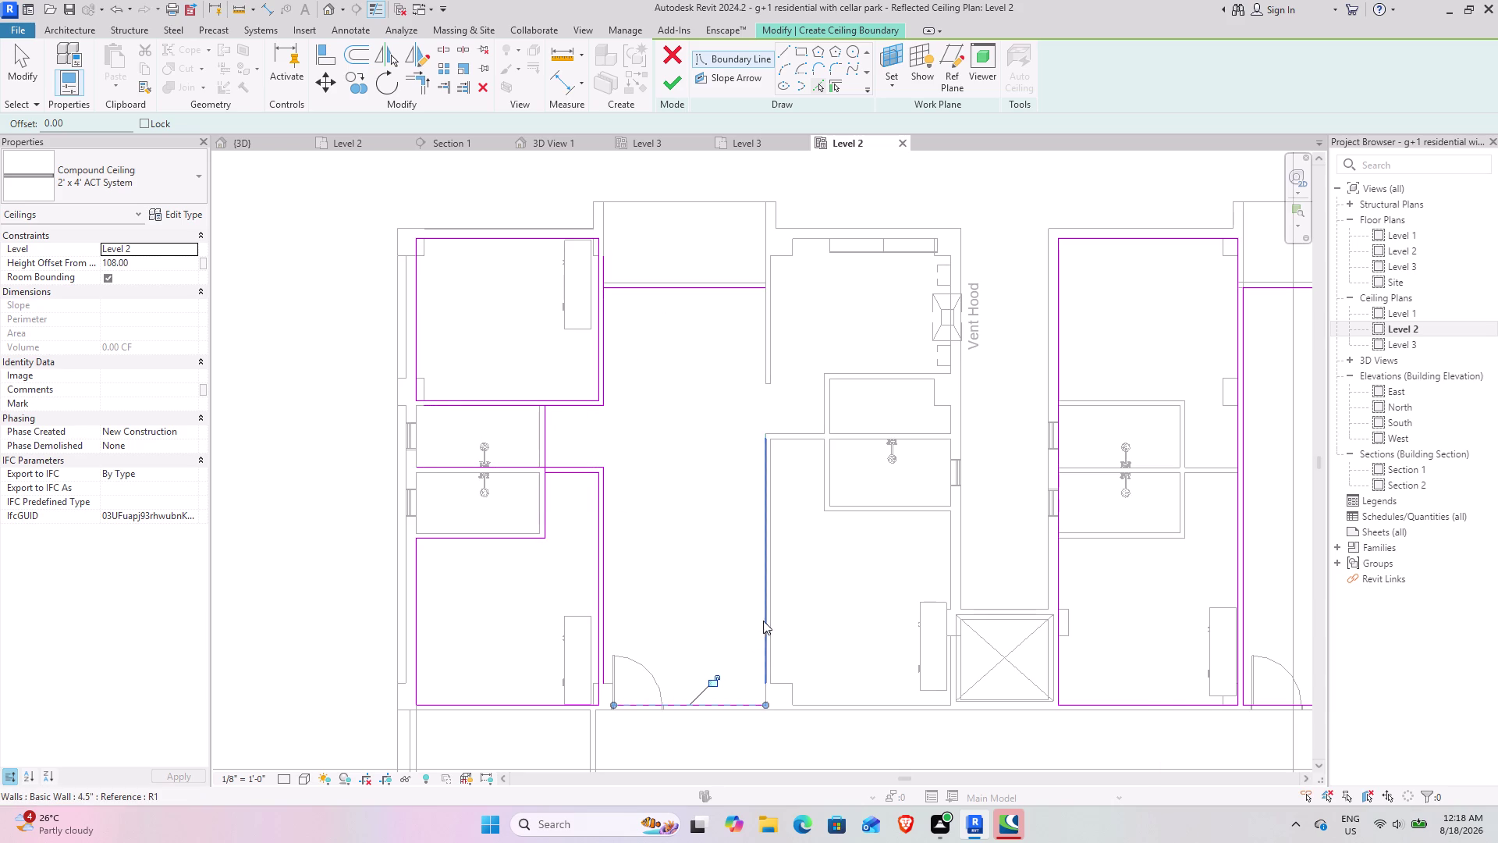
drag(763, 621, 773, 583)
Add boundary lines along the middle wall, vent hood wall, vertical and left walls.
click(803, 434)
click(818, 400)
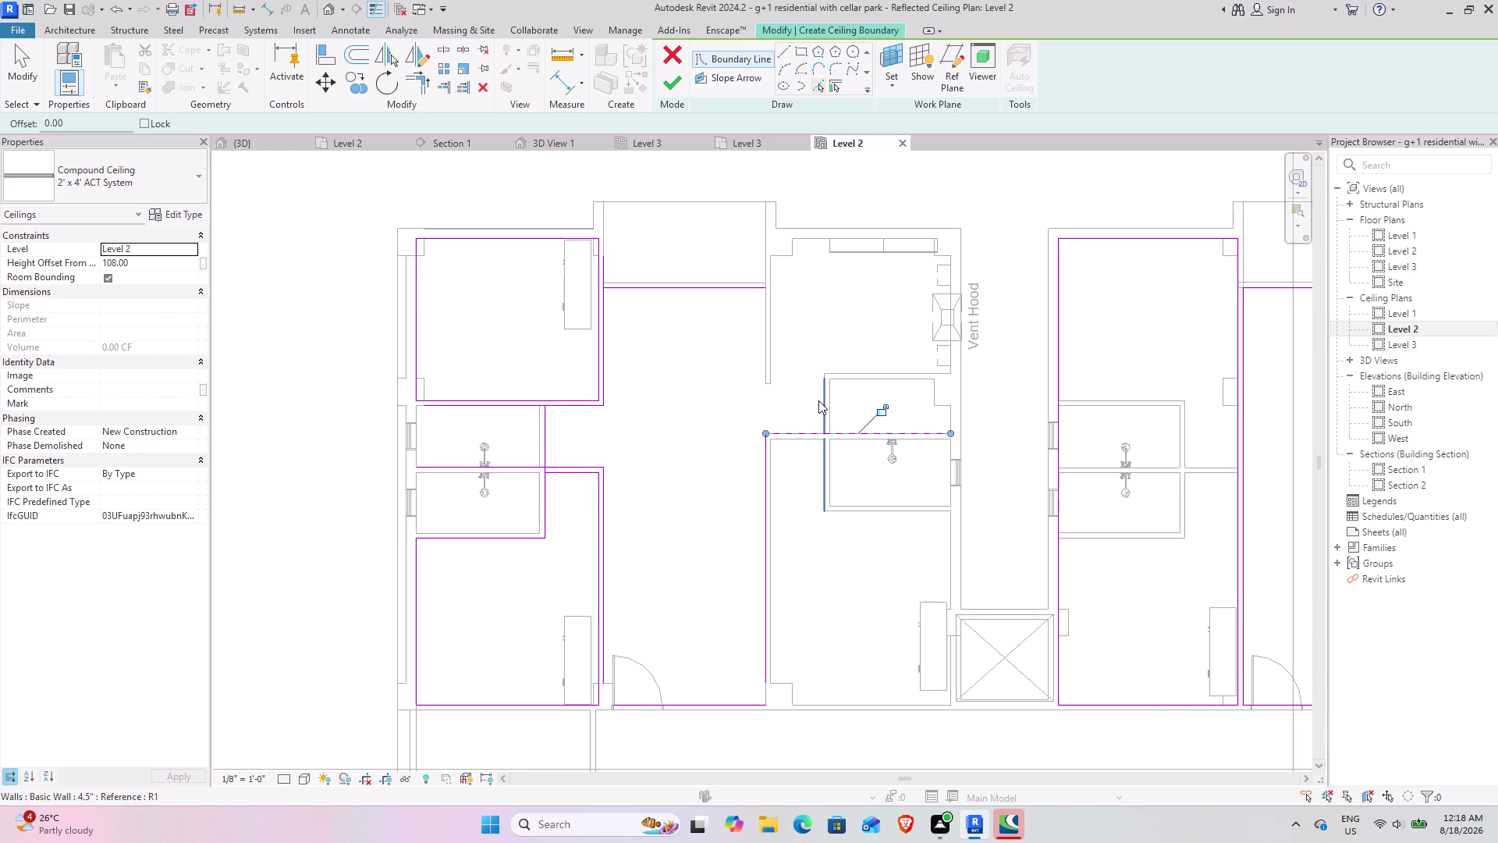
click(849, 370)
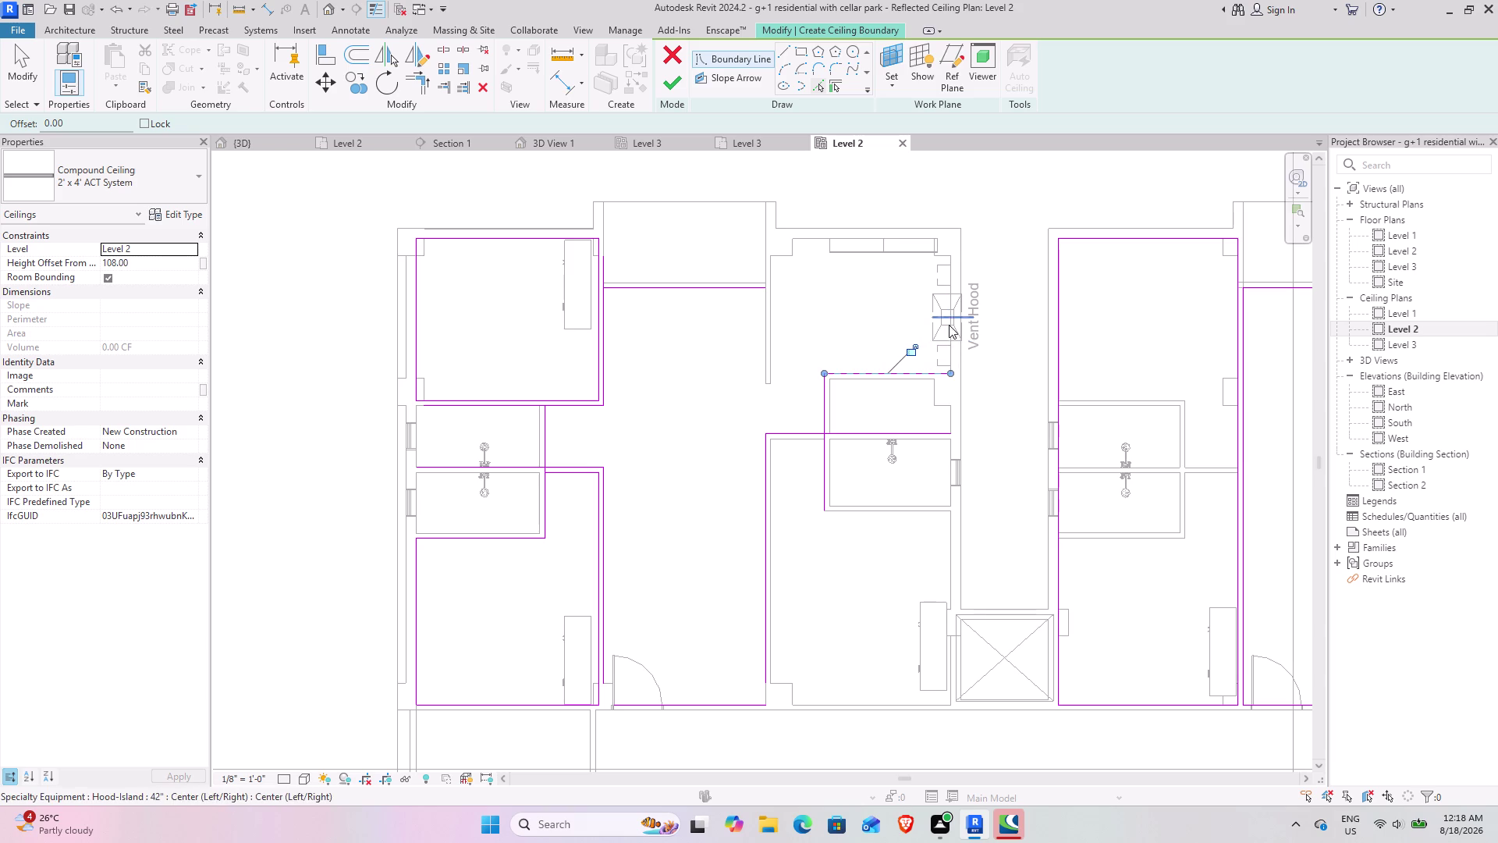
scroll(up, 3)
click(954, 259)
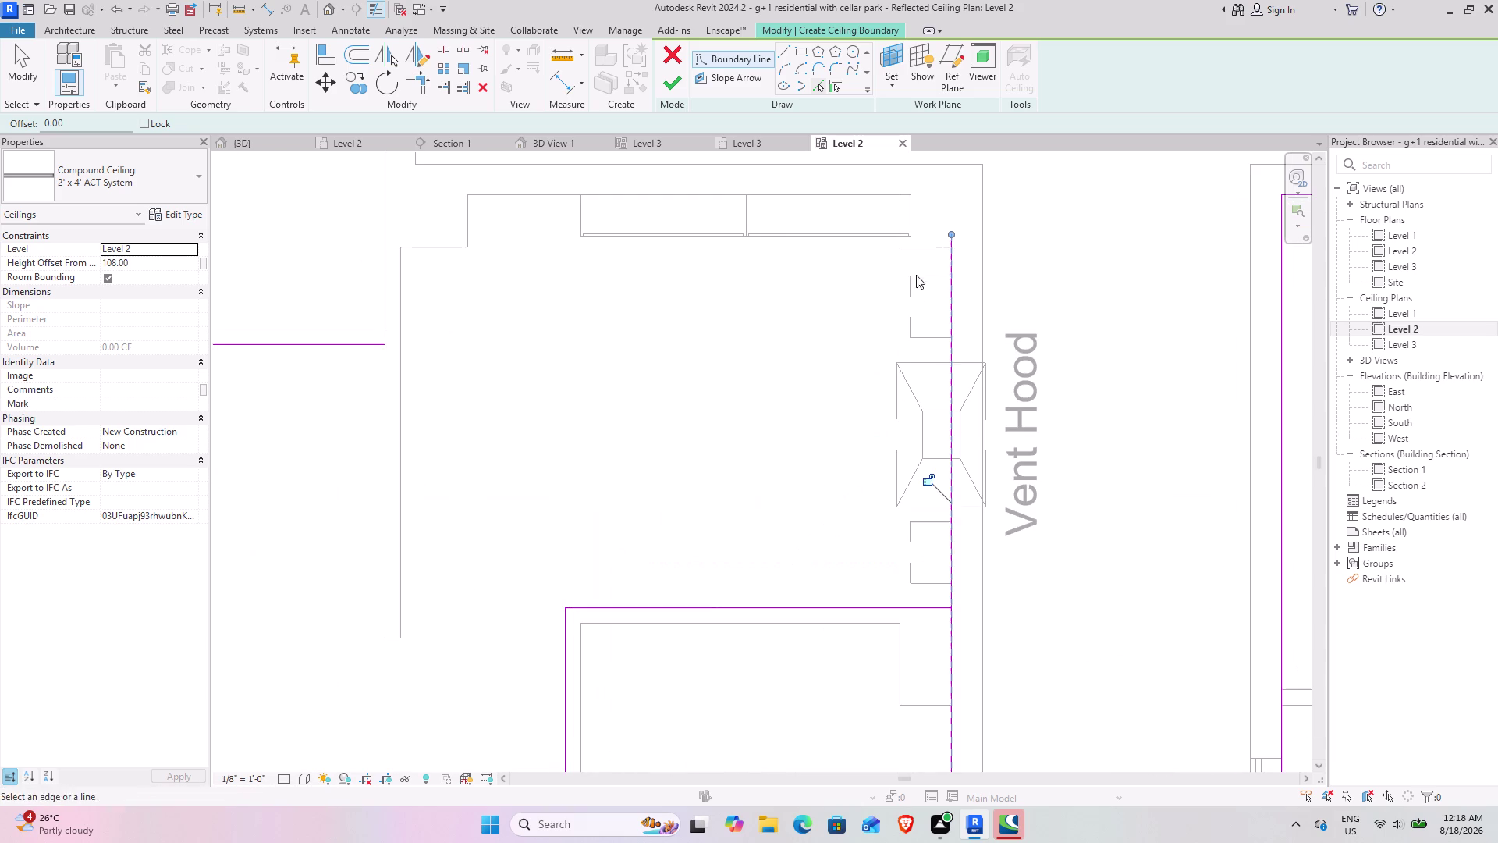
click(797, 190)
click(401, 297)
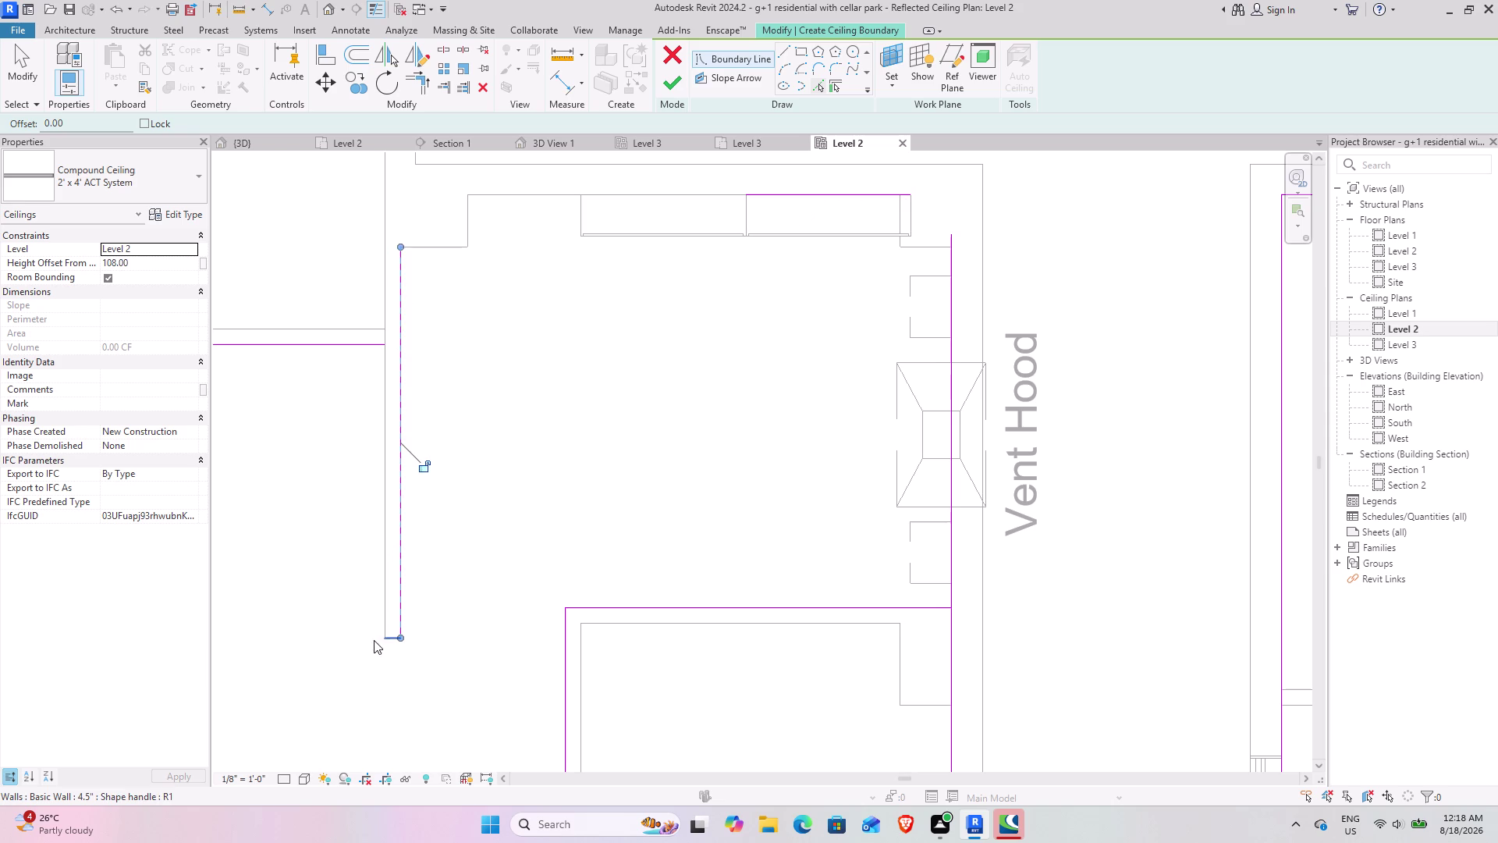
click(386, 640)
click(378, 580)
middle_drag(362, 526, 687, 521)
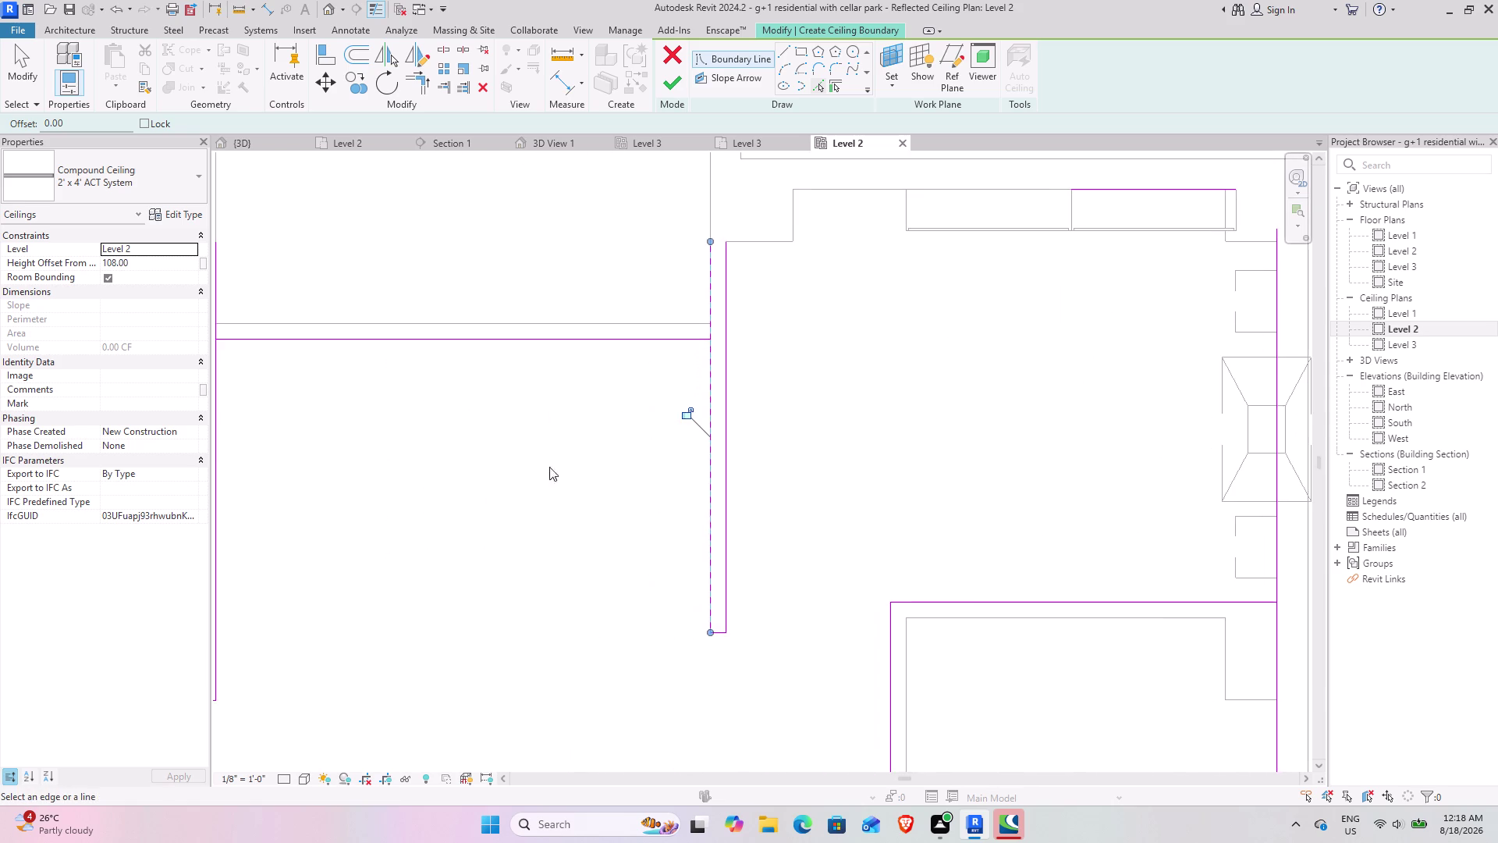
scroll(down, 3)
click(427, 88)
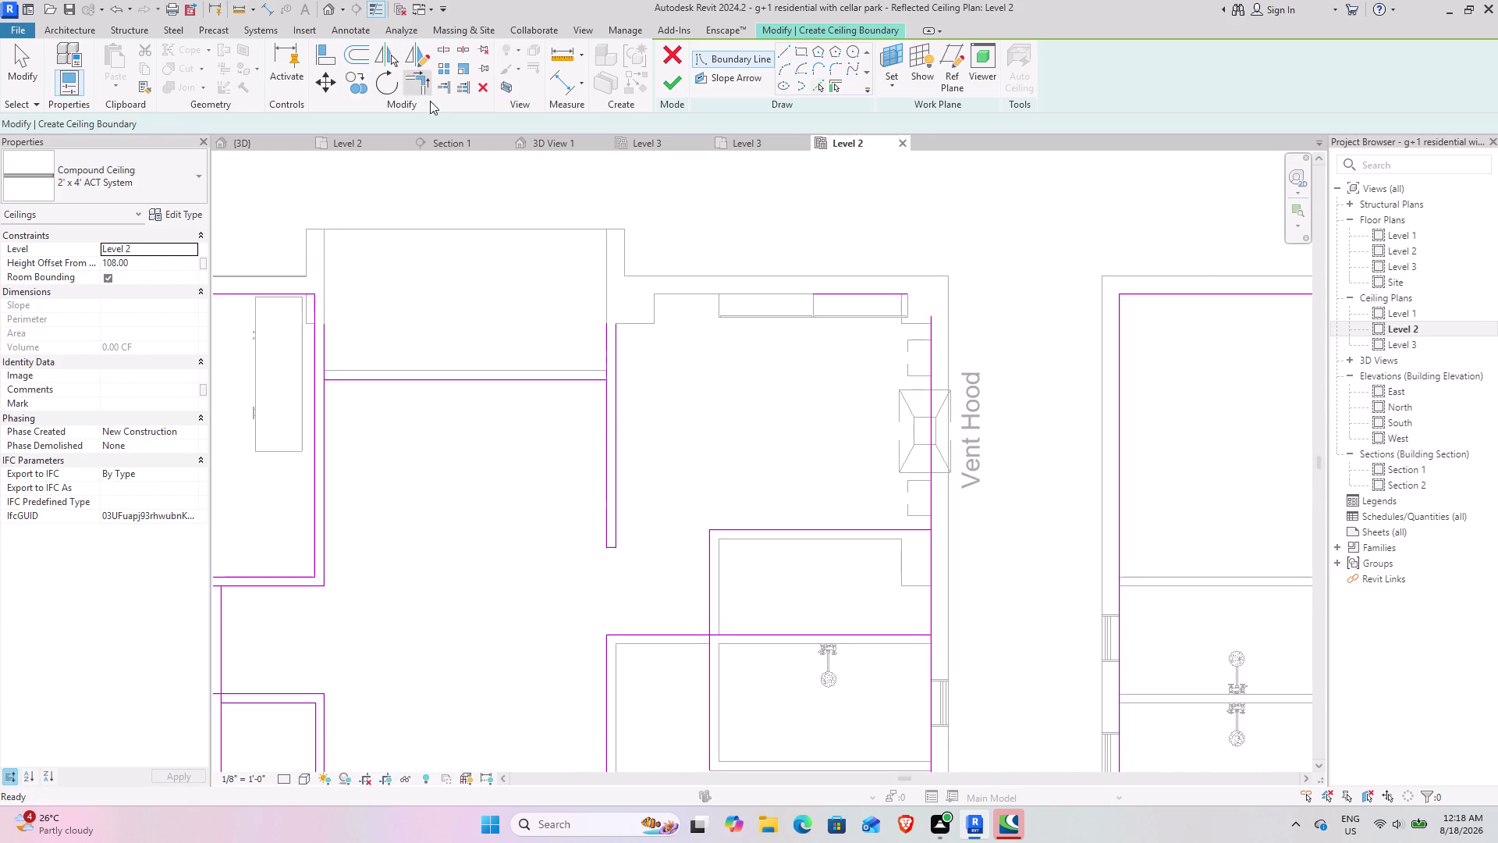
Trim the upper room's left and right boundary lines into corners with the top line.
click(580, 378)
click(601, 387)
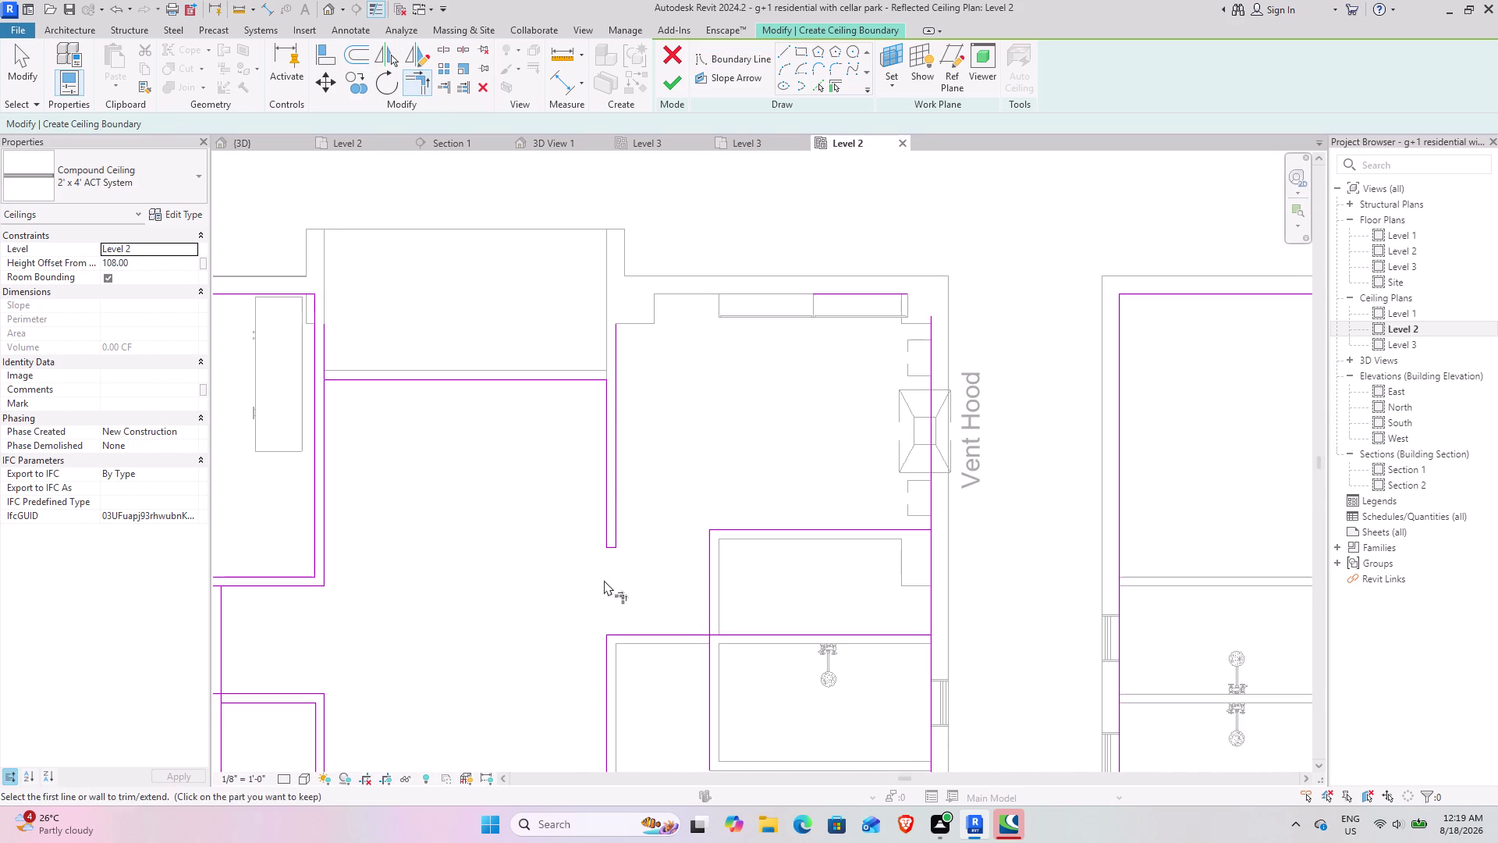
scroll(up, 3)
middle_drag(703, 470, 602, 714)
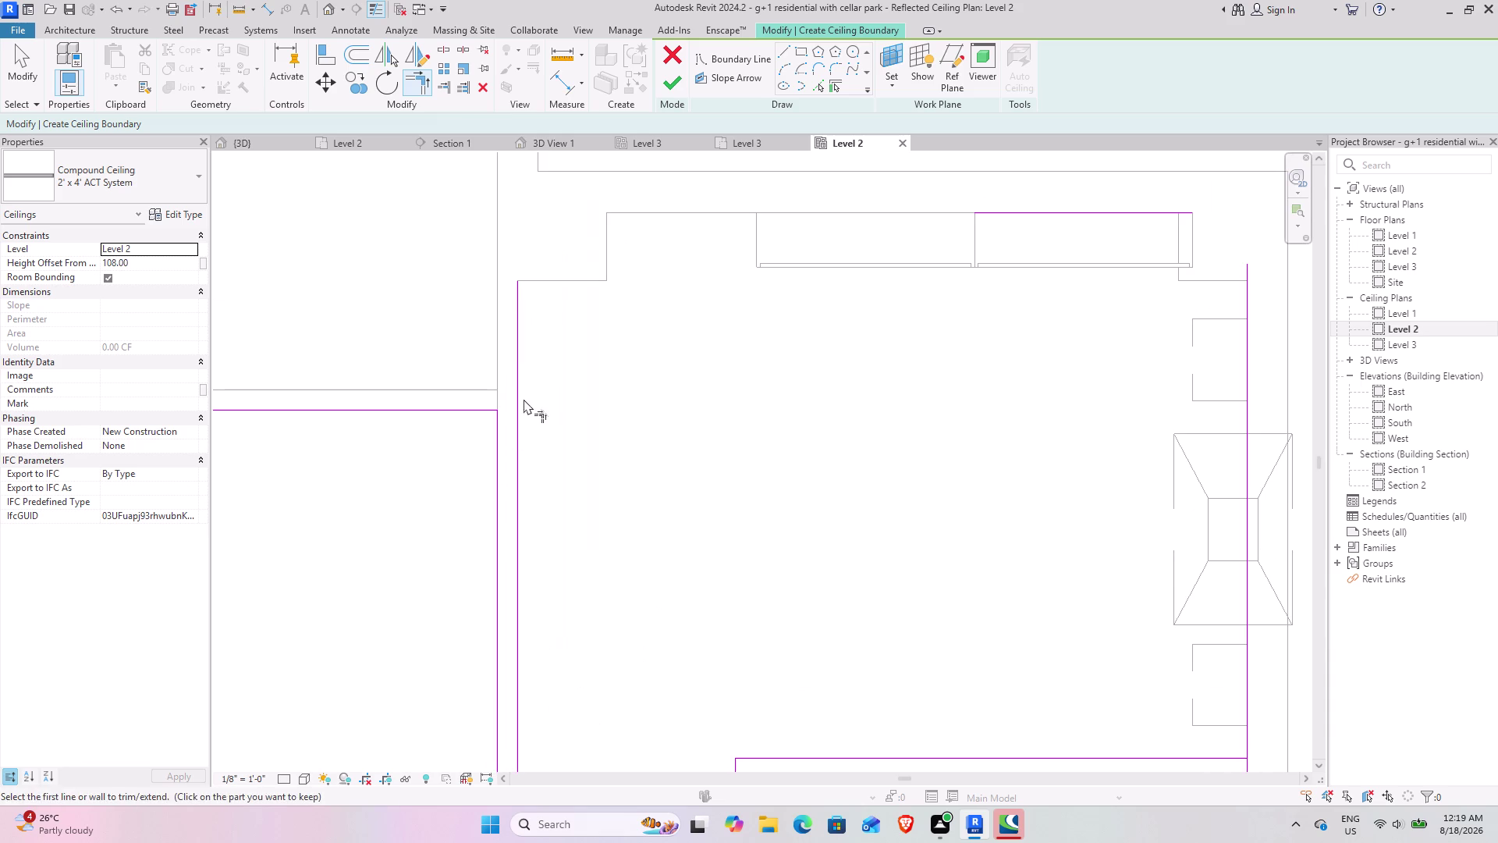
click(518, 377)
click(1075, 216)
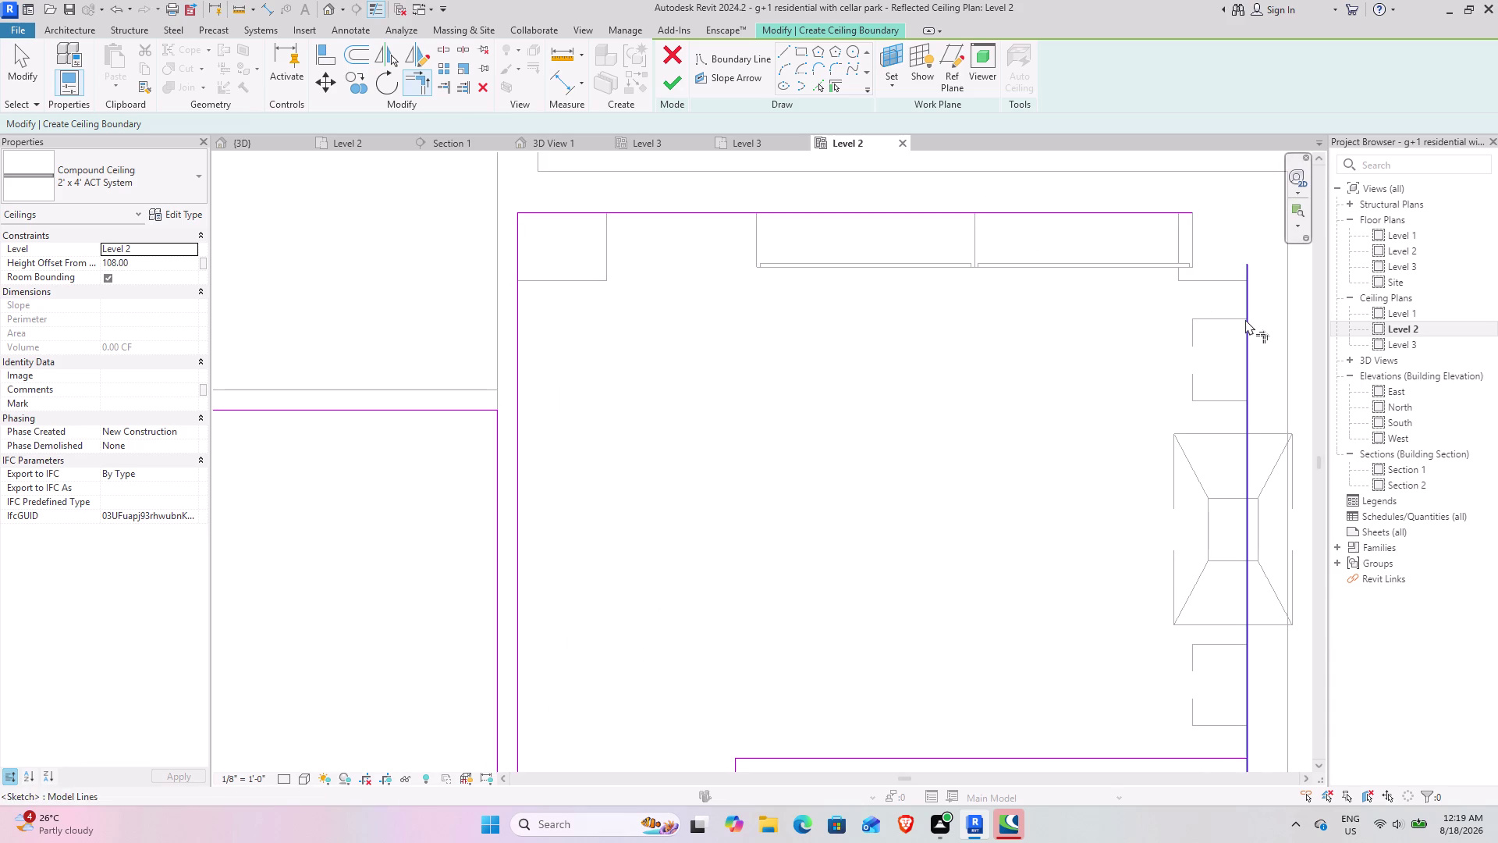
click(1246, 320)
click(1151, 215)
Unjoin elements and close the boundary corner beside the Vent Hood.
scroll(down, 3)
middle_drag(1124, 561, 1076, 364)
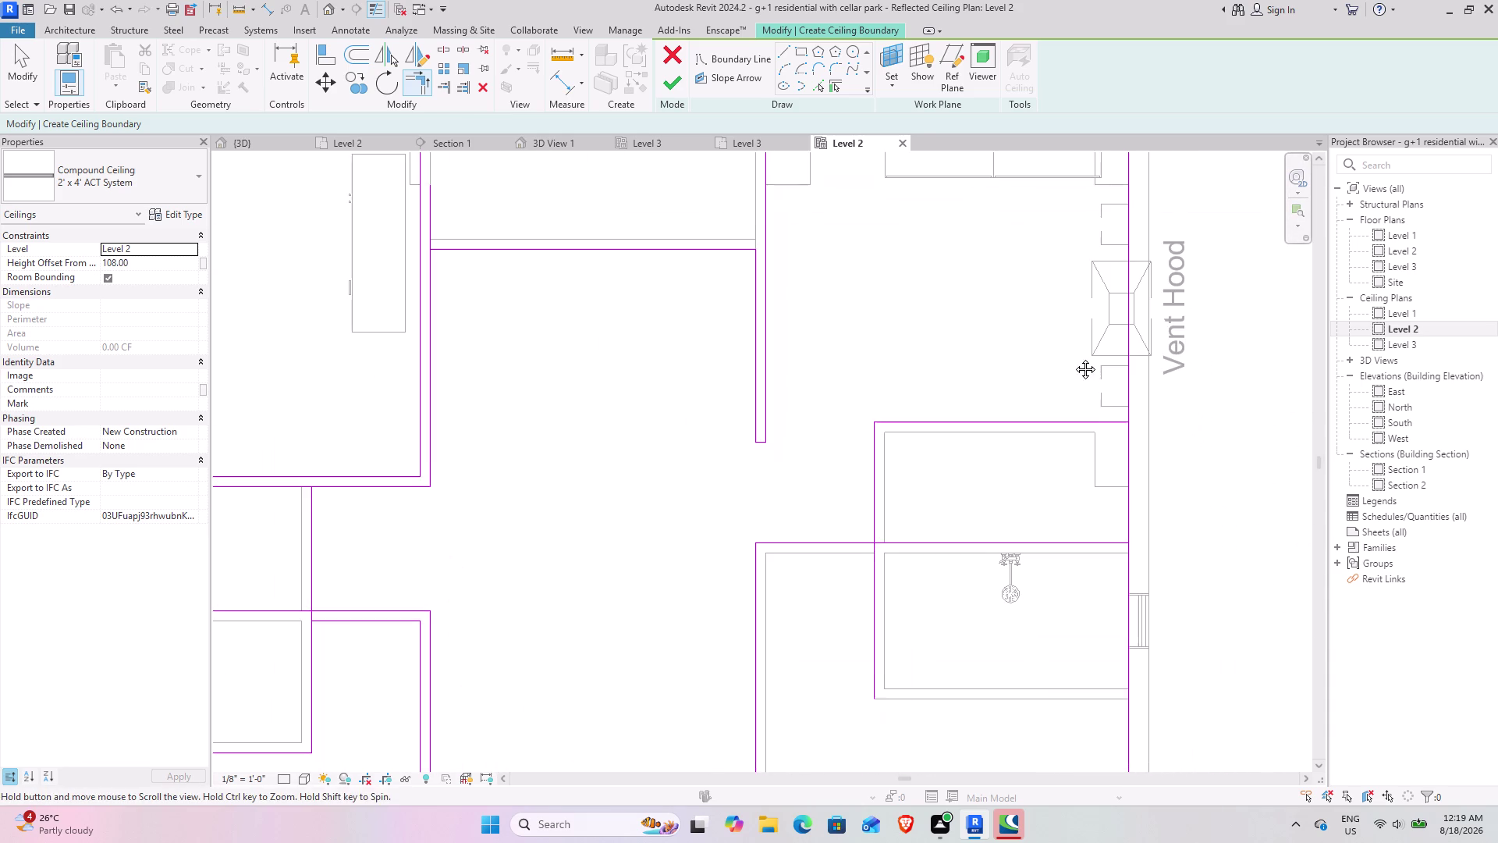
middle_drag(1075, 364, 1073, 357)
click(1112, 421)
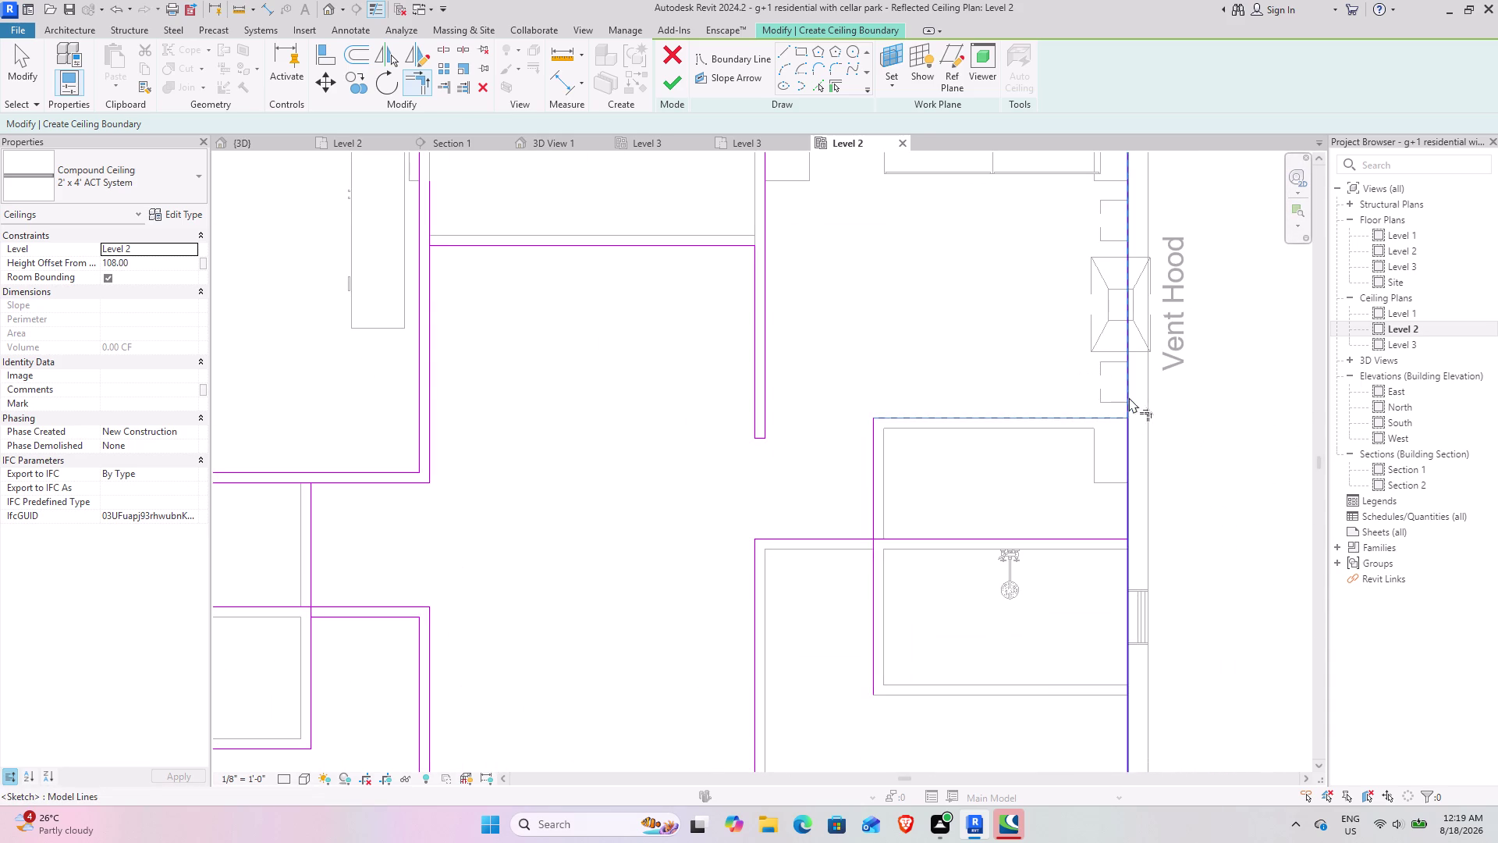
click(1129, 397)
click(1207, 786)
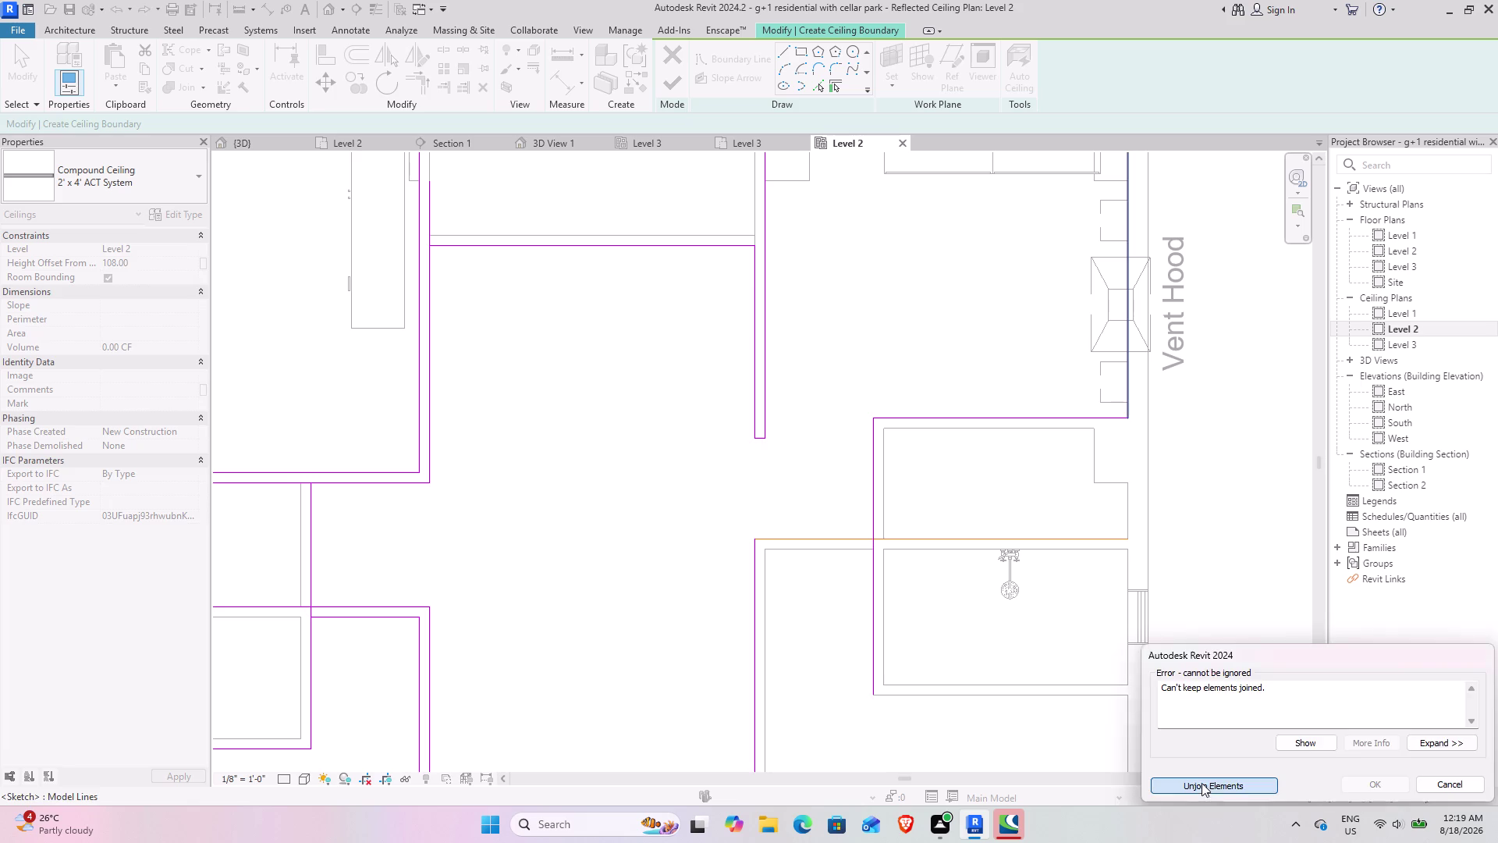
click(849, 535)
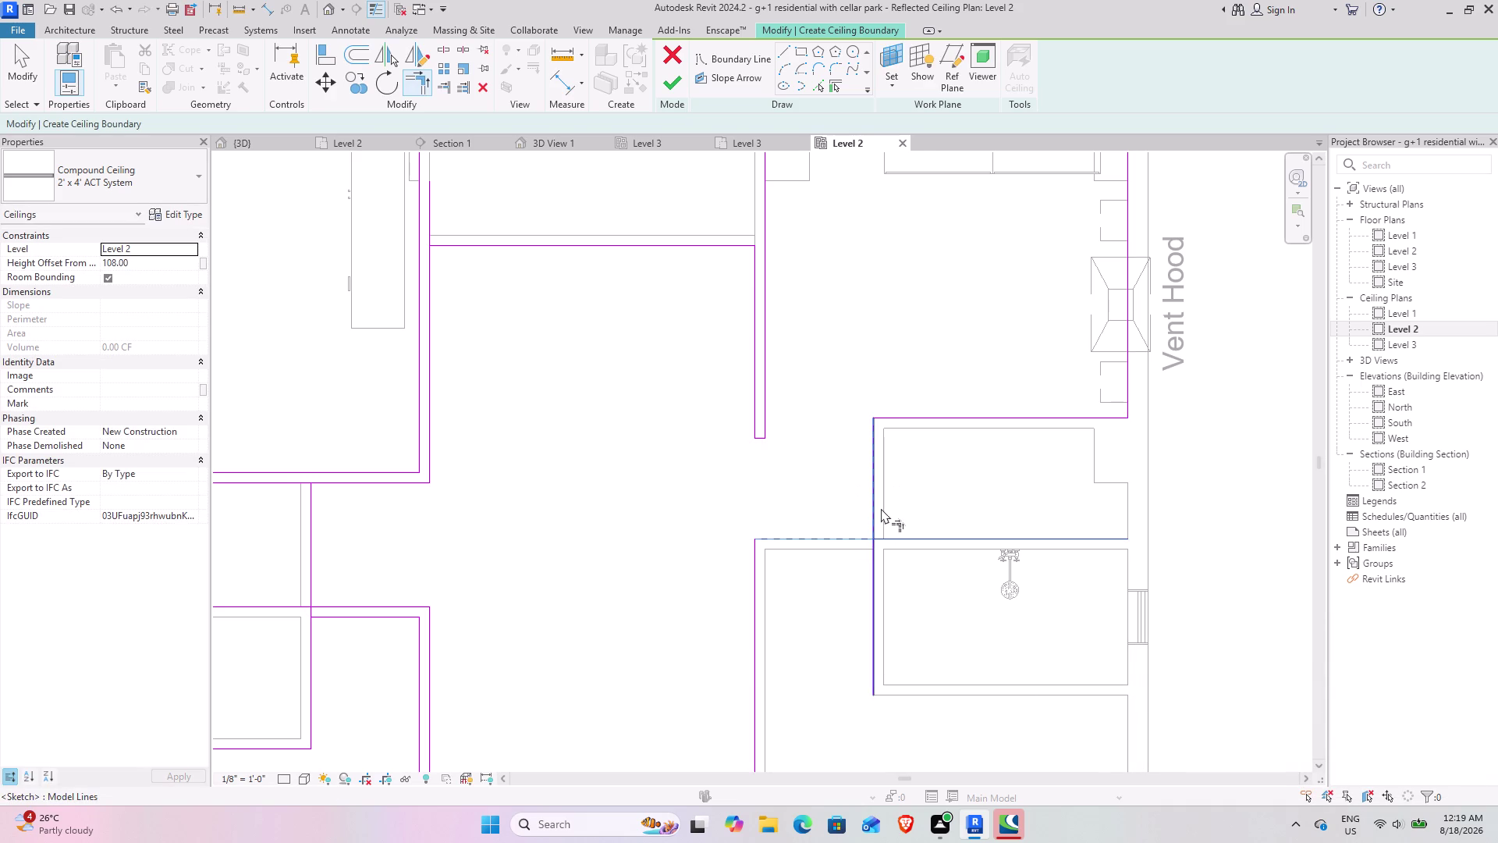
click(876, 508)
Trim the vertical boundary line to the bottom line in the lower rooms.
middle_drag(868, 596, 939, 379)
scroll(down, 3)
middle_drag(887, 557, 921, 443)
drag(868, 590, 869, 582)
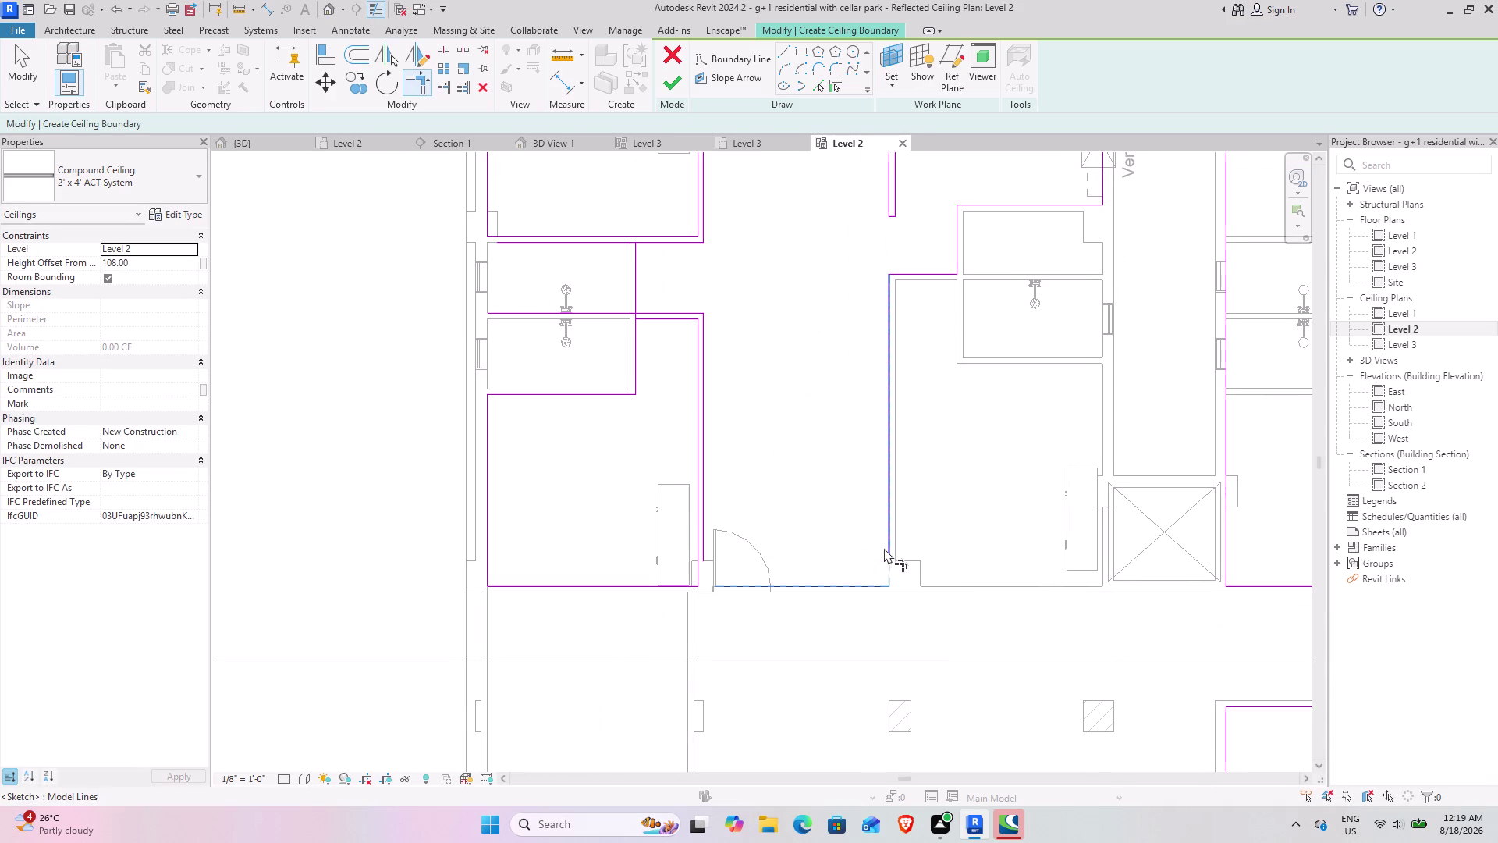
click(886, 546)
click(719, 580)
click(706, 544)
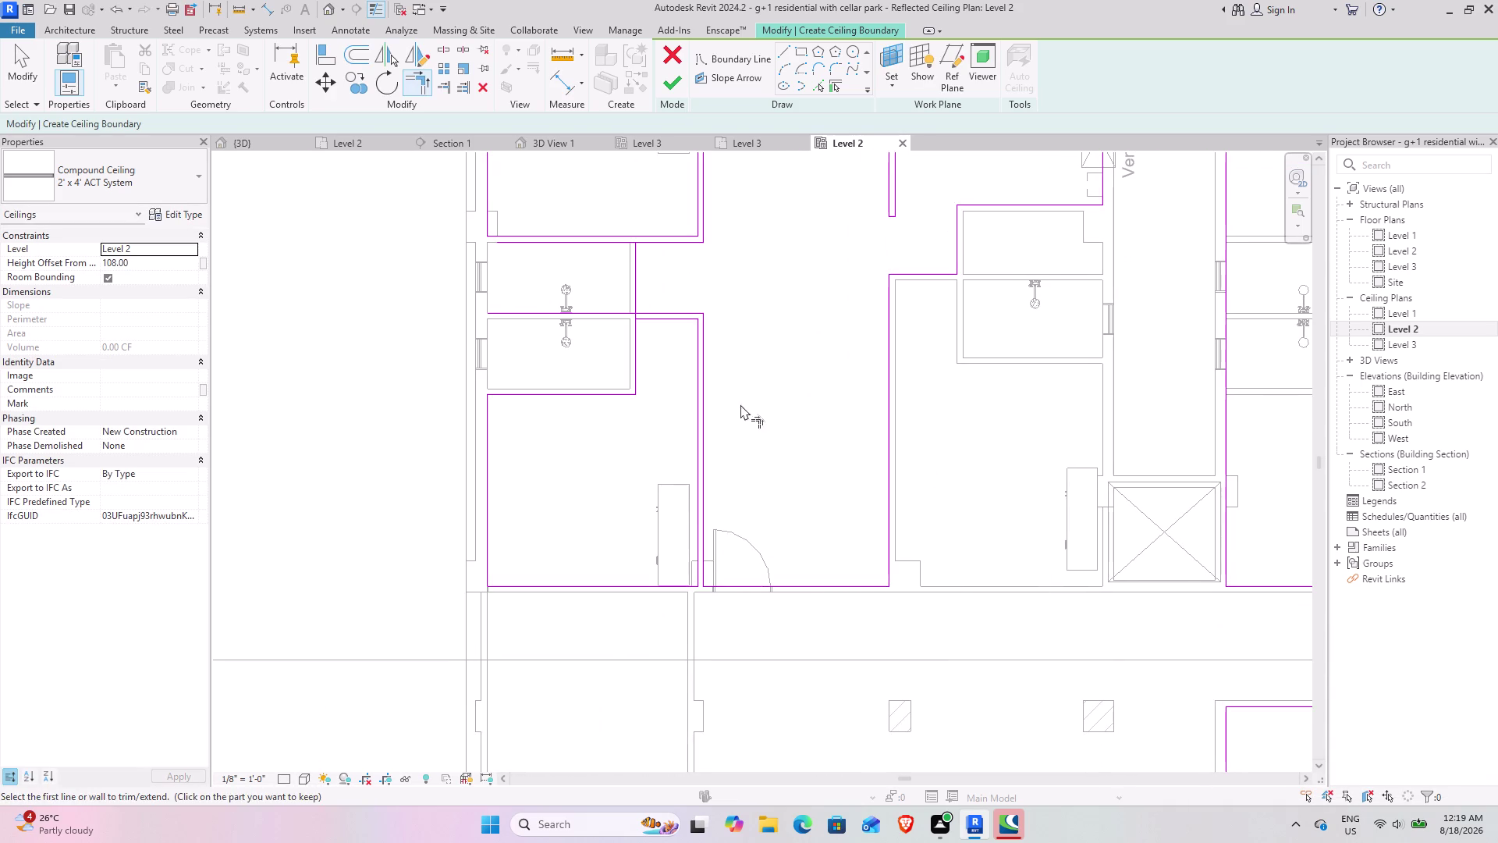
Close two more lower-room corners with Trim/Extend to Corner.
middle_drag(741, 409, 734, 668)
scroll(up, 3)
click(664, 593)
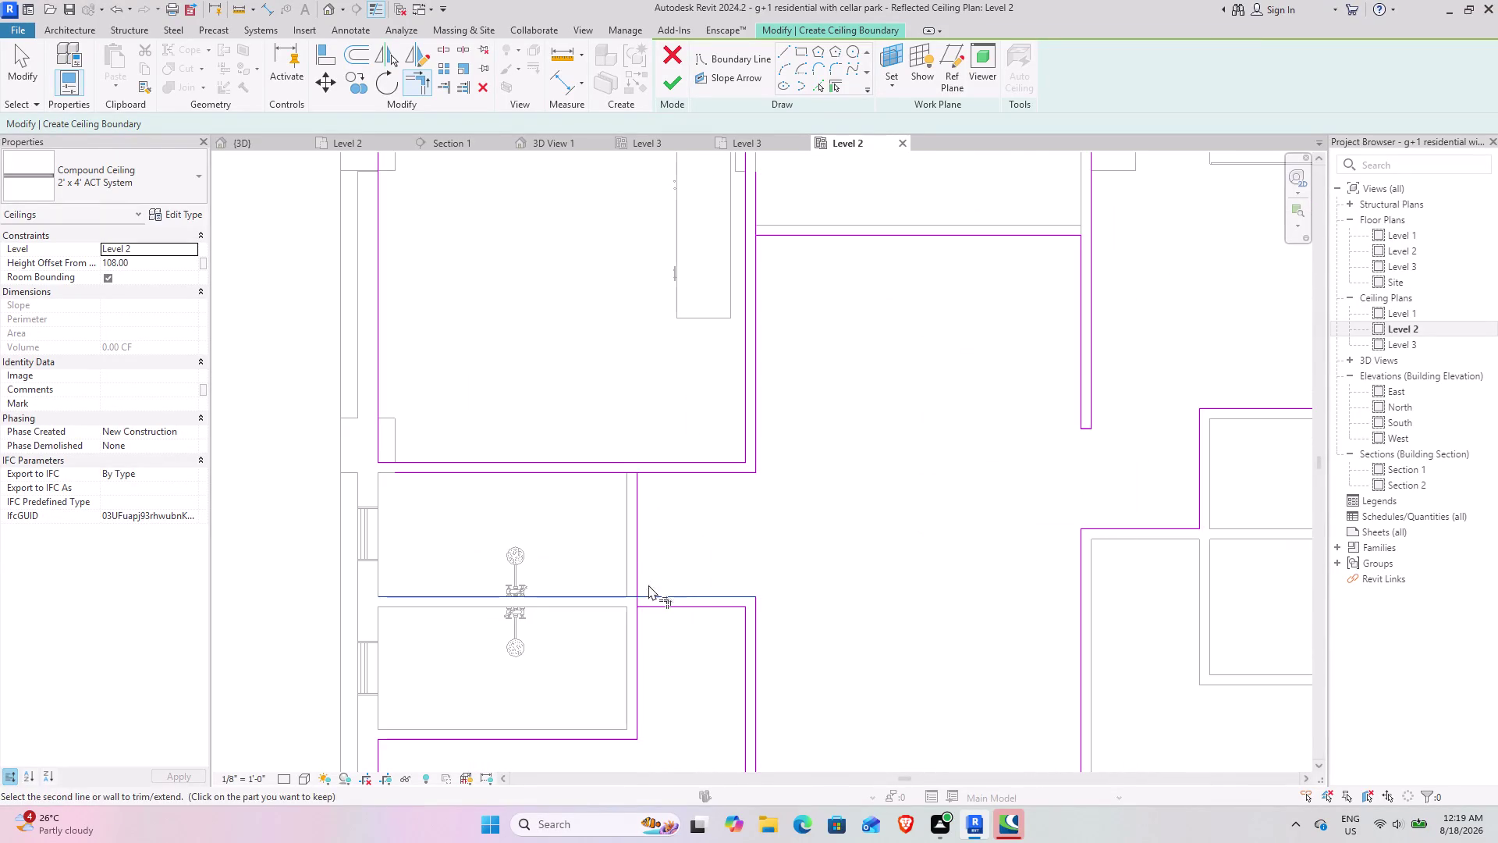
click(639, 571)
click(638, 504)
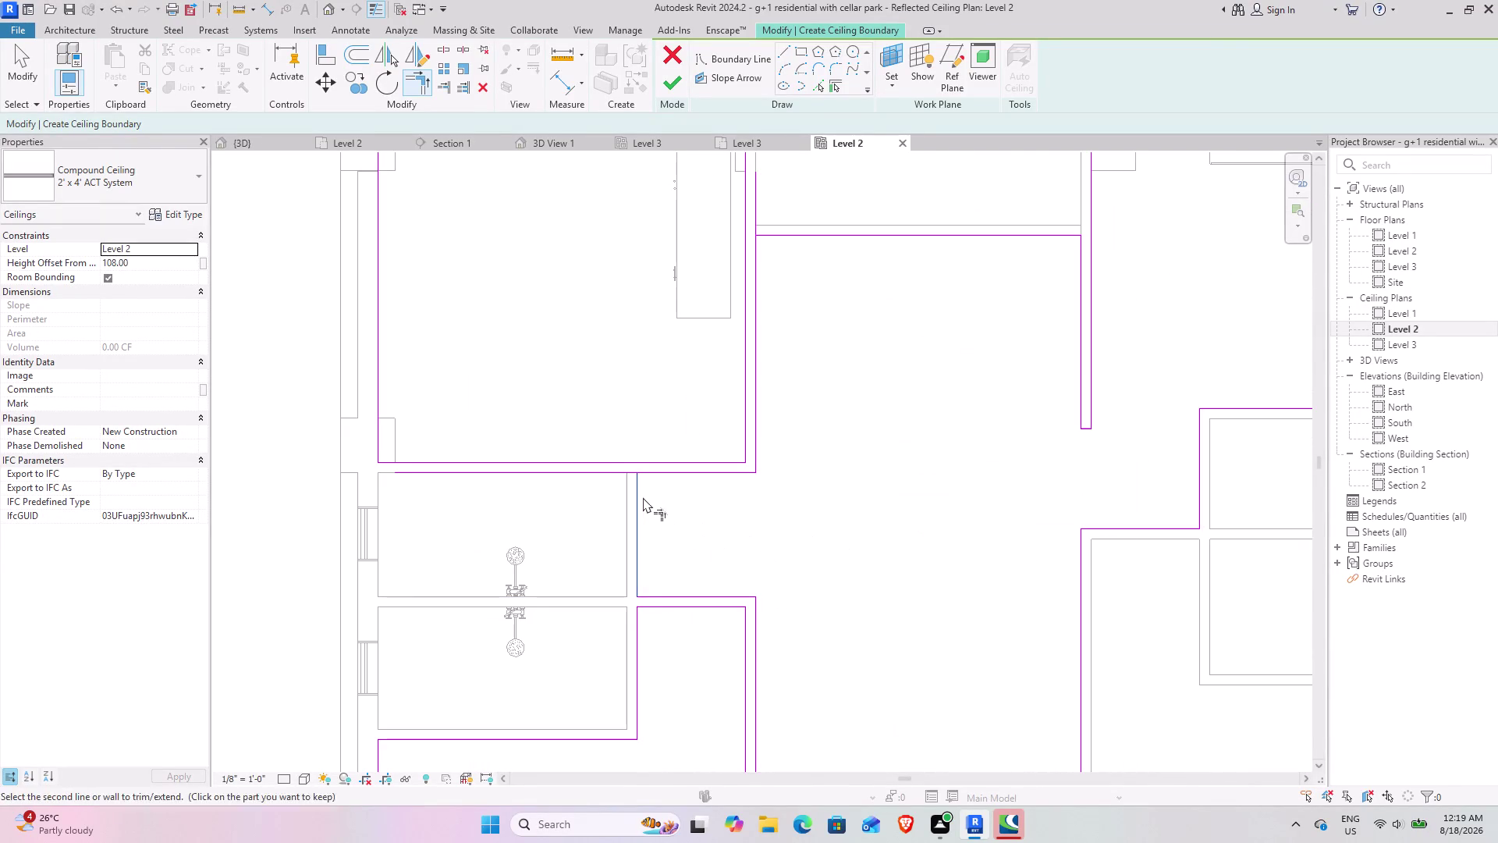
click(669, 473)
Join the upper corridor corner and review the corridor boundary toward the elevator shaft.
scroll(down, 3)
middle_drag(858, 562, 754, 538)
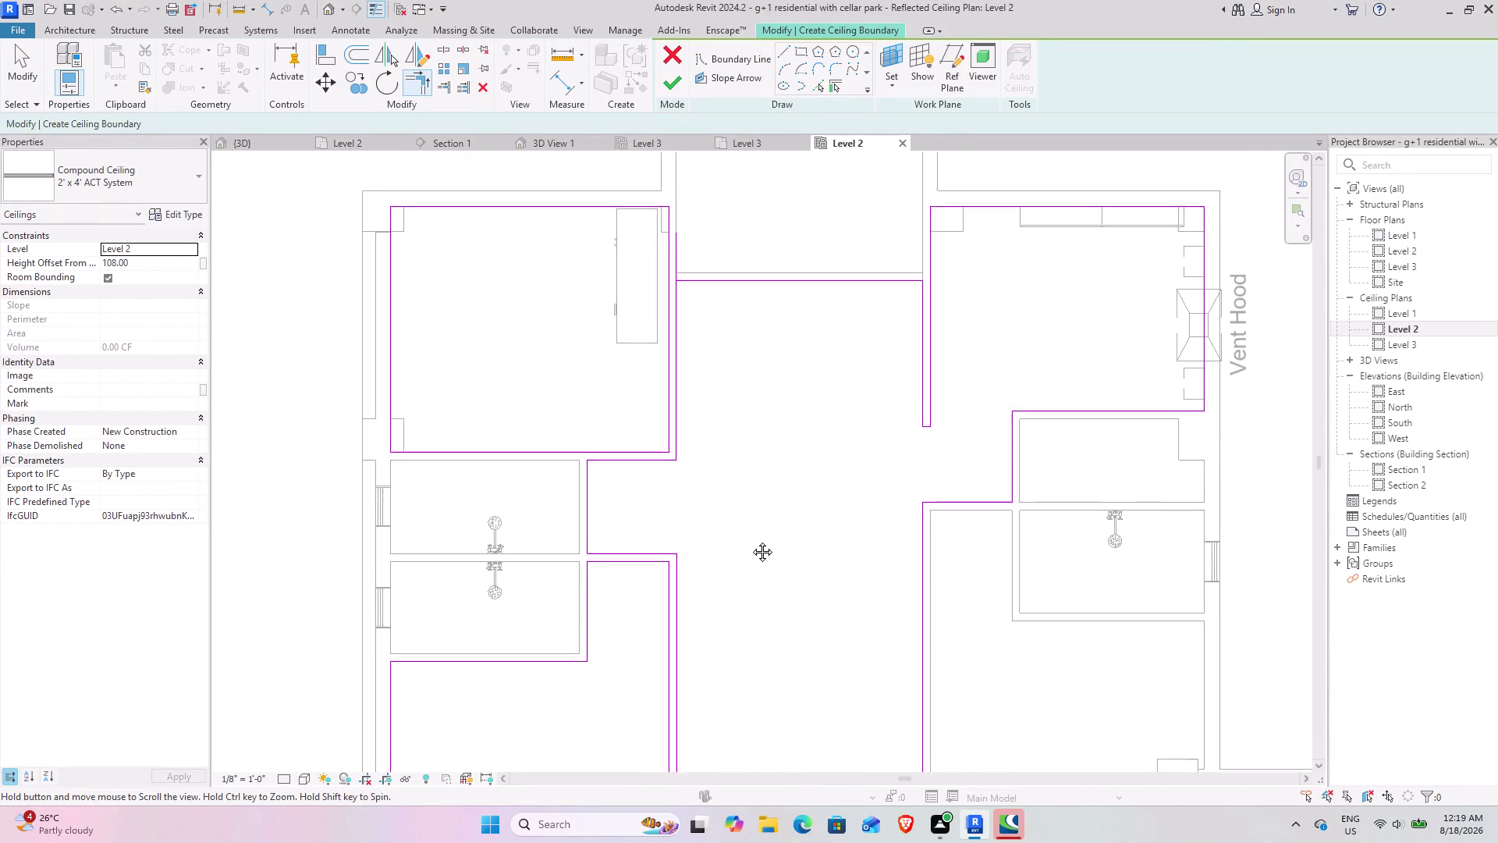
middle_drag(753, 538, 722, 580)
click(645, 384)
click(668, 325)
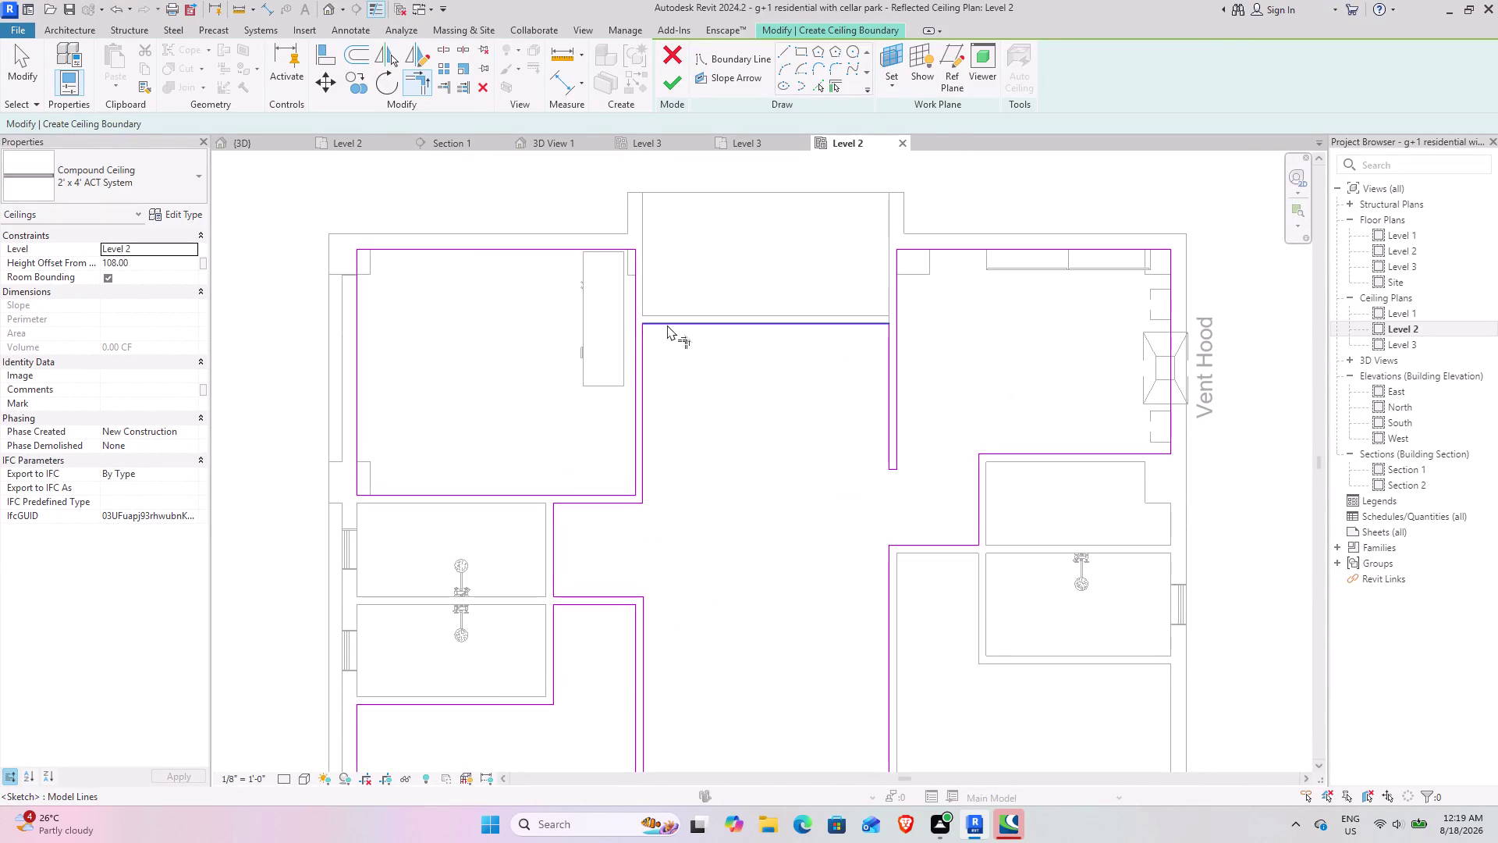
middle_drag(731, 628, 751, 545)
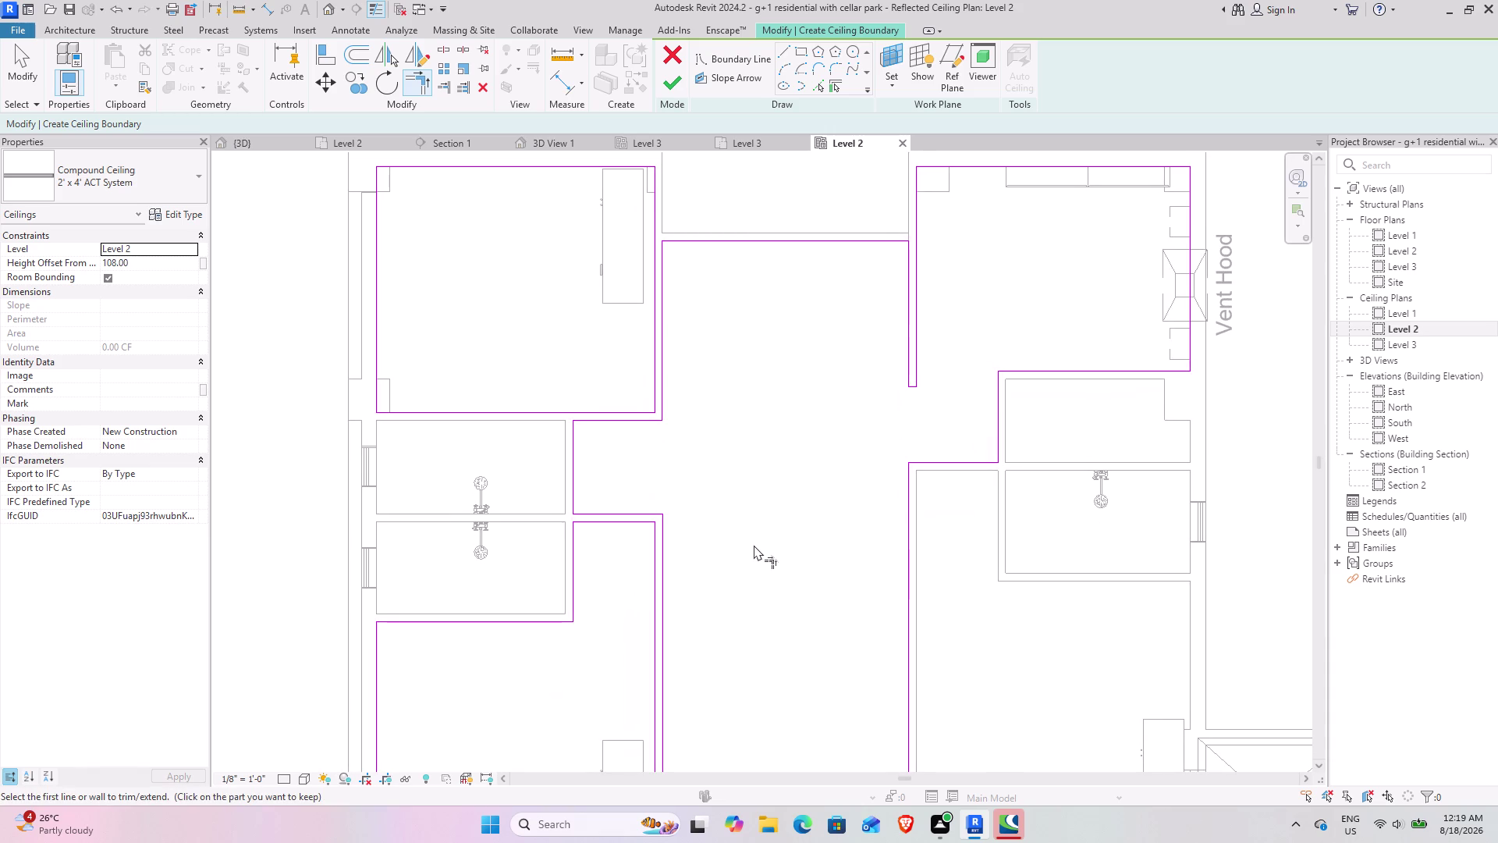
scroll(down, 3)
middle_drag(760, 571, 771, 481)
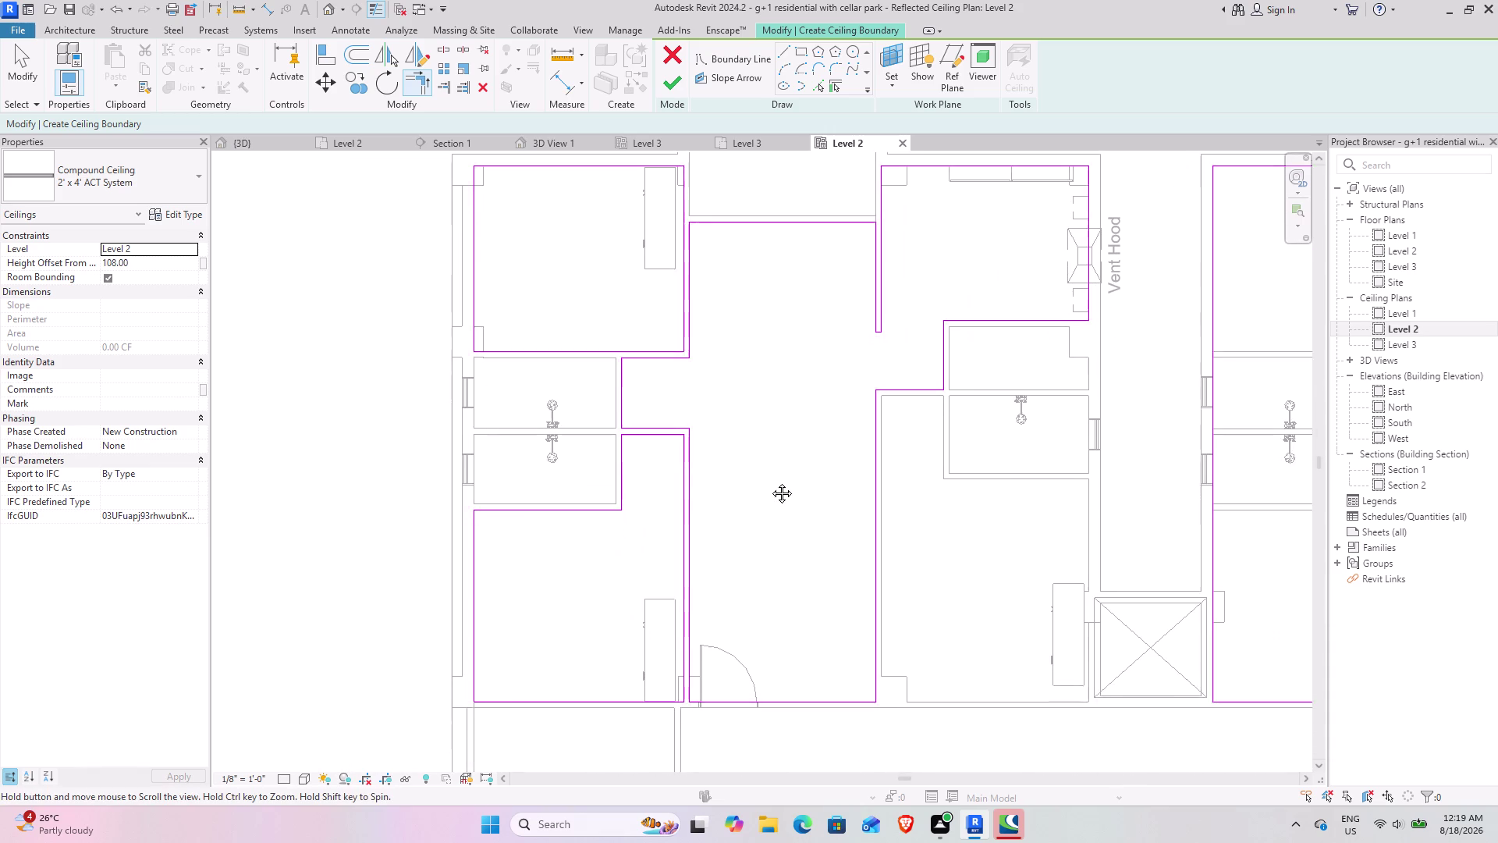
middle_drag(771, 481, 760, 431)
middle_drag(826, 489, 736, 433)
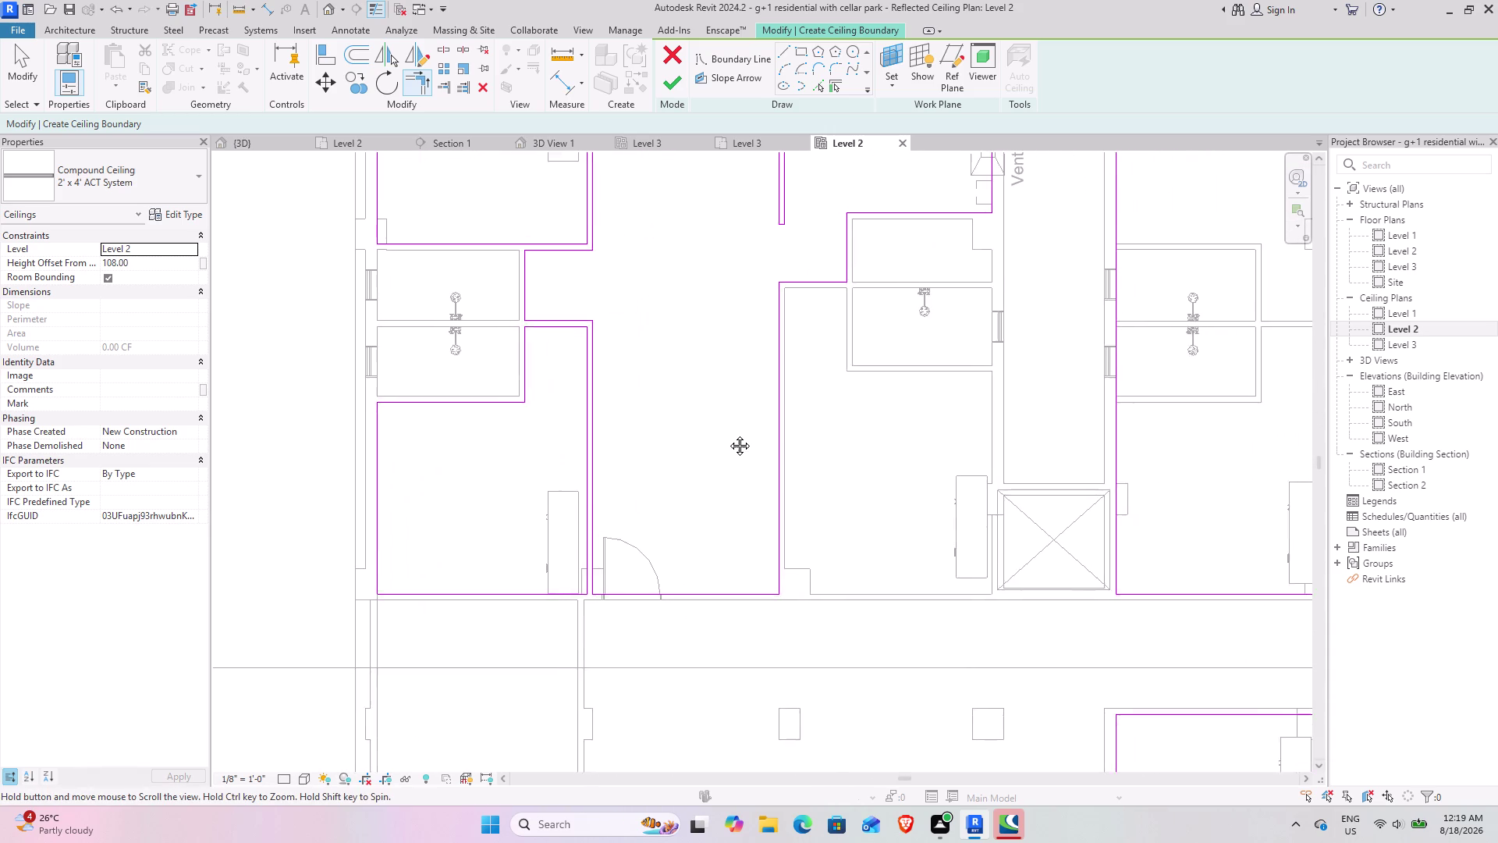
middle_drag(736, 433, 714, 438)
scroll(down, 3)
middle_drag(903, 469, 882, 532)
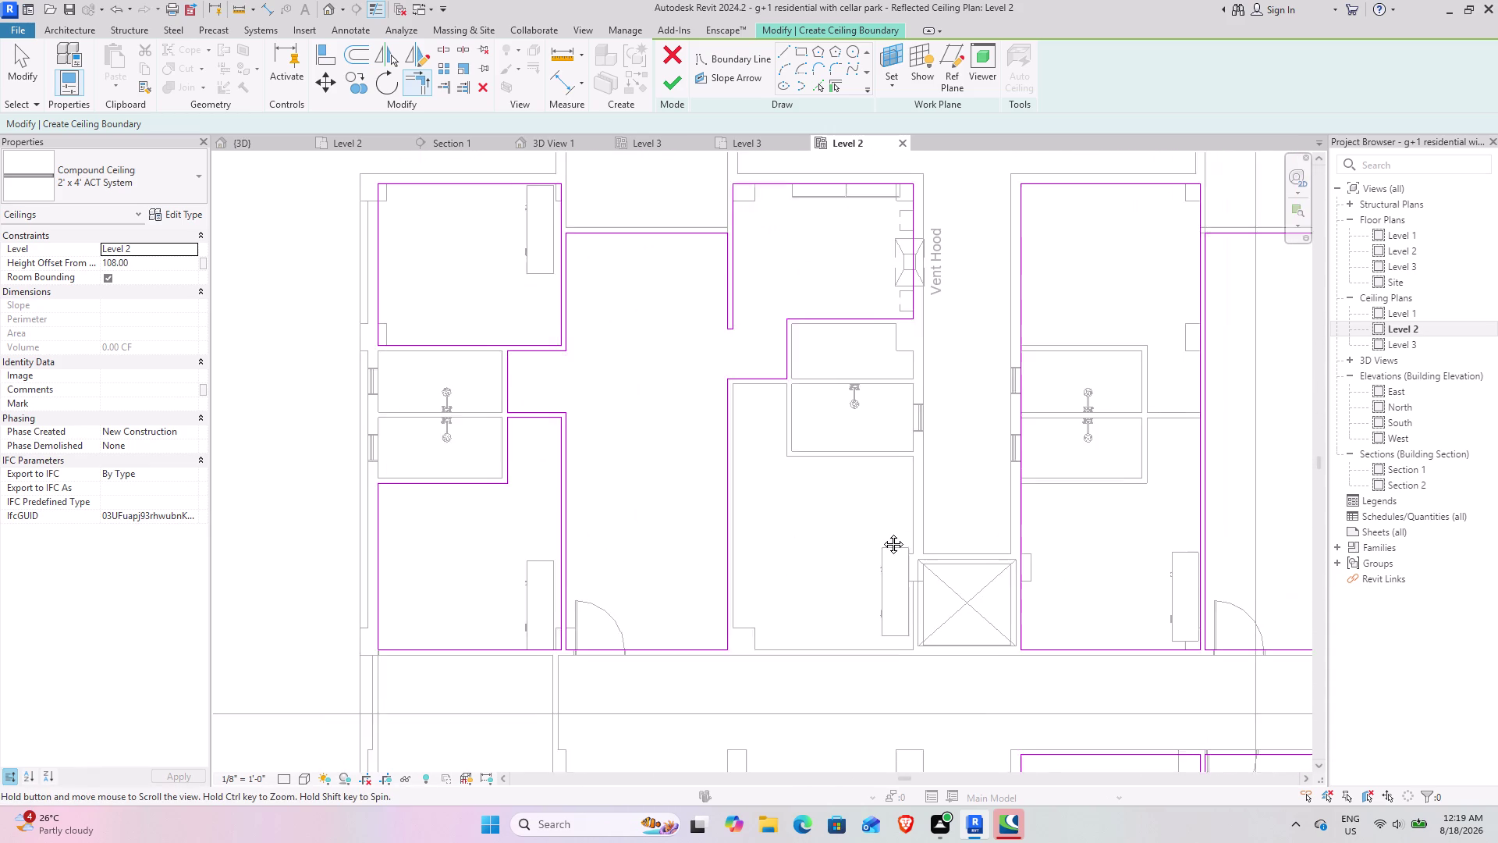
middle_drag(882, 532, 800, 580)
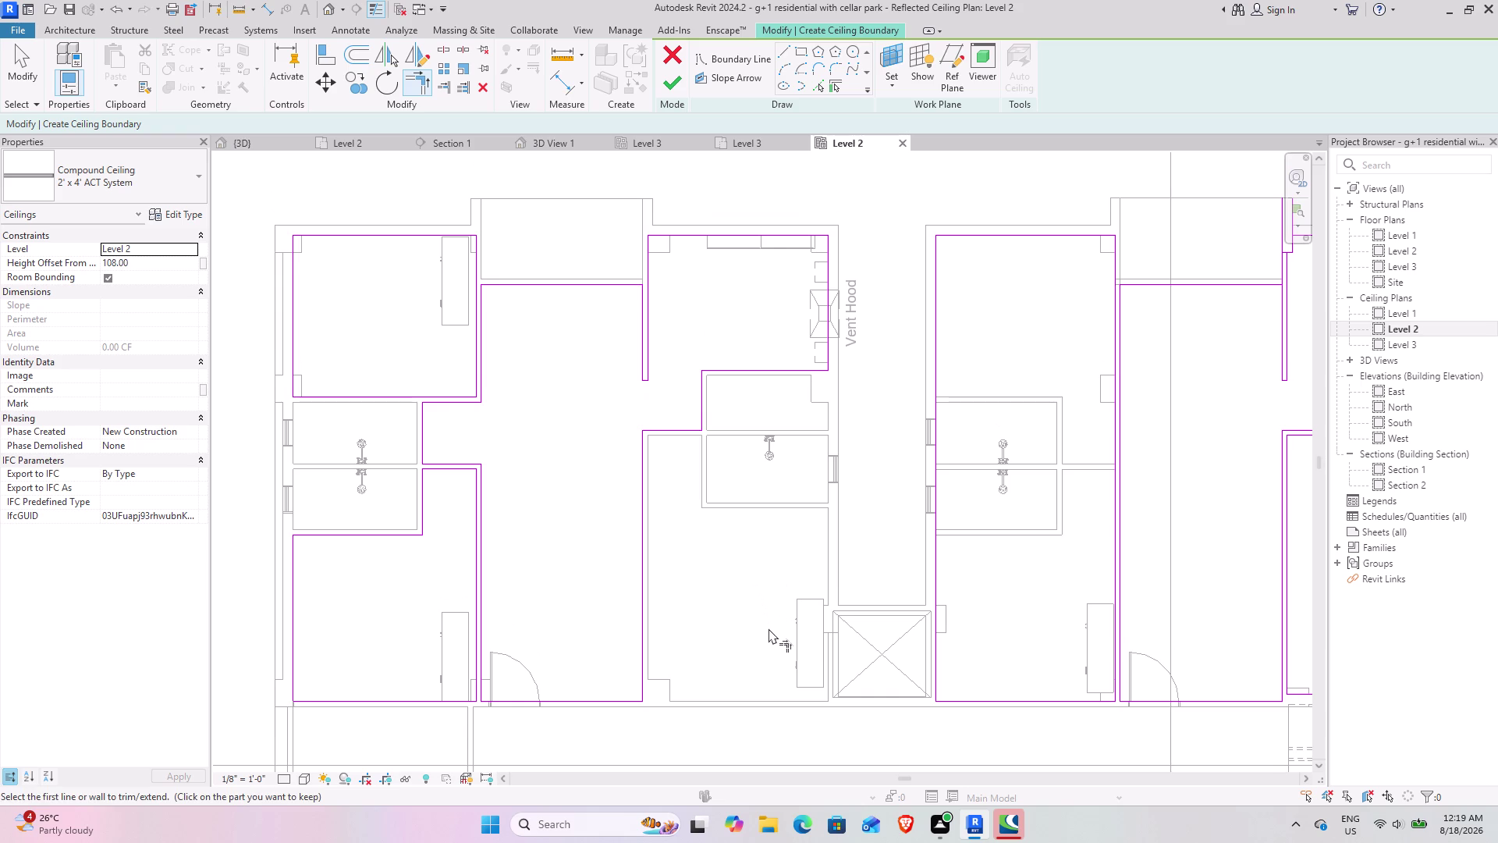
scroll(up, 3)
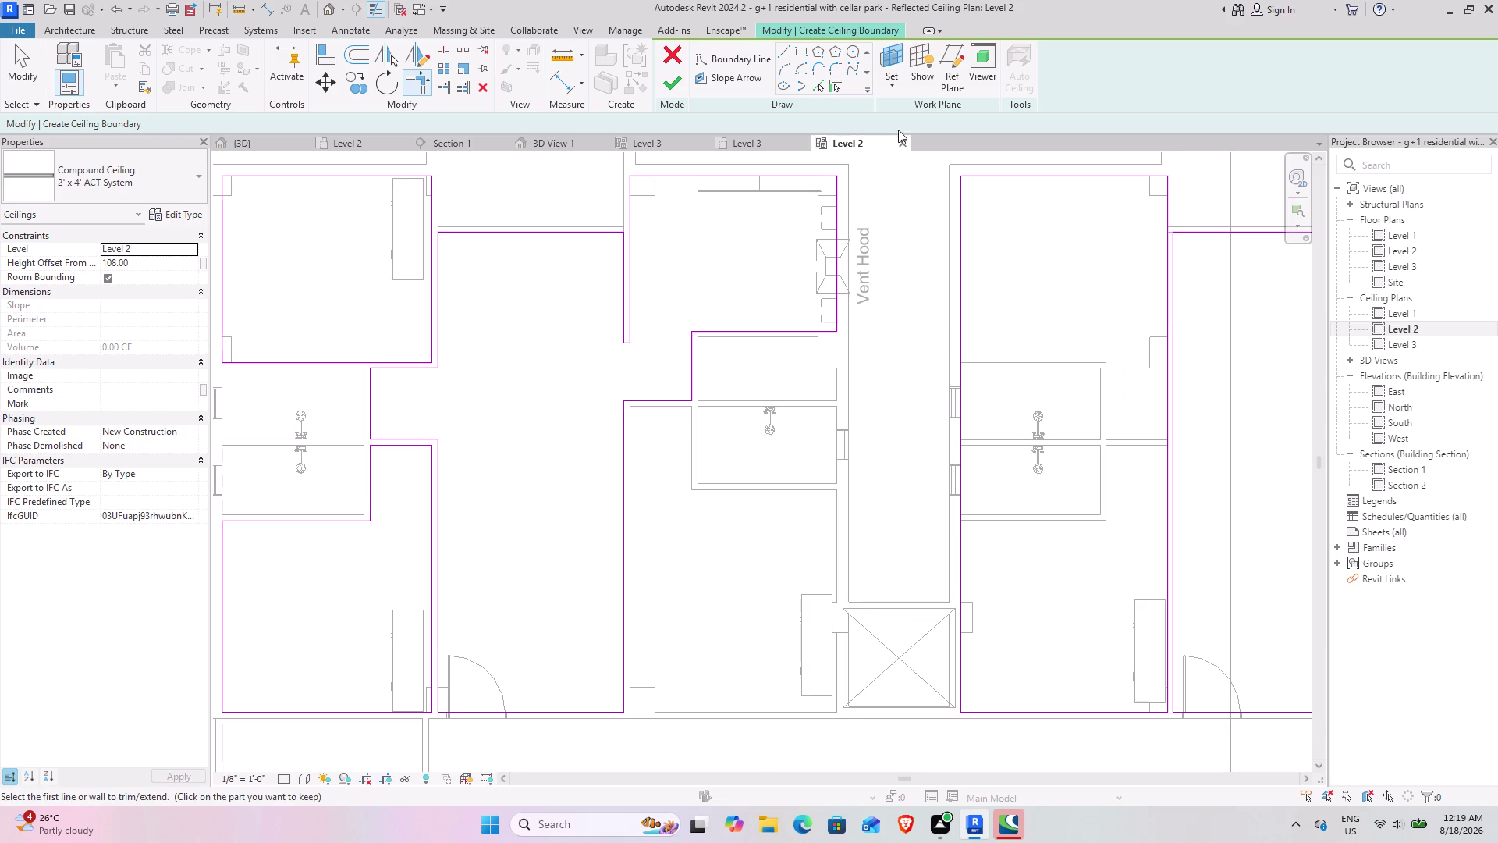
Pick the room, corridor, bottom and left walls as boundary lines, undoing one wrong pick.
click(815, 81)
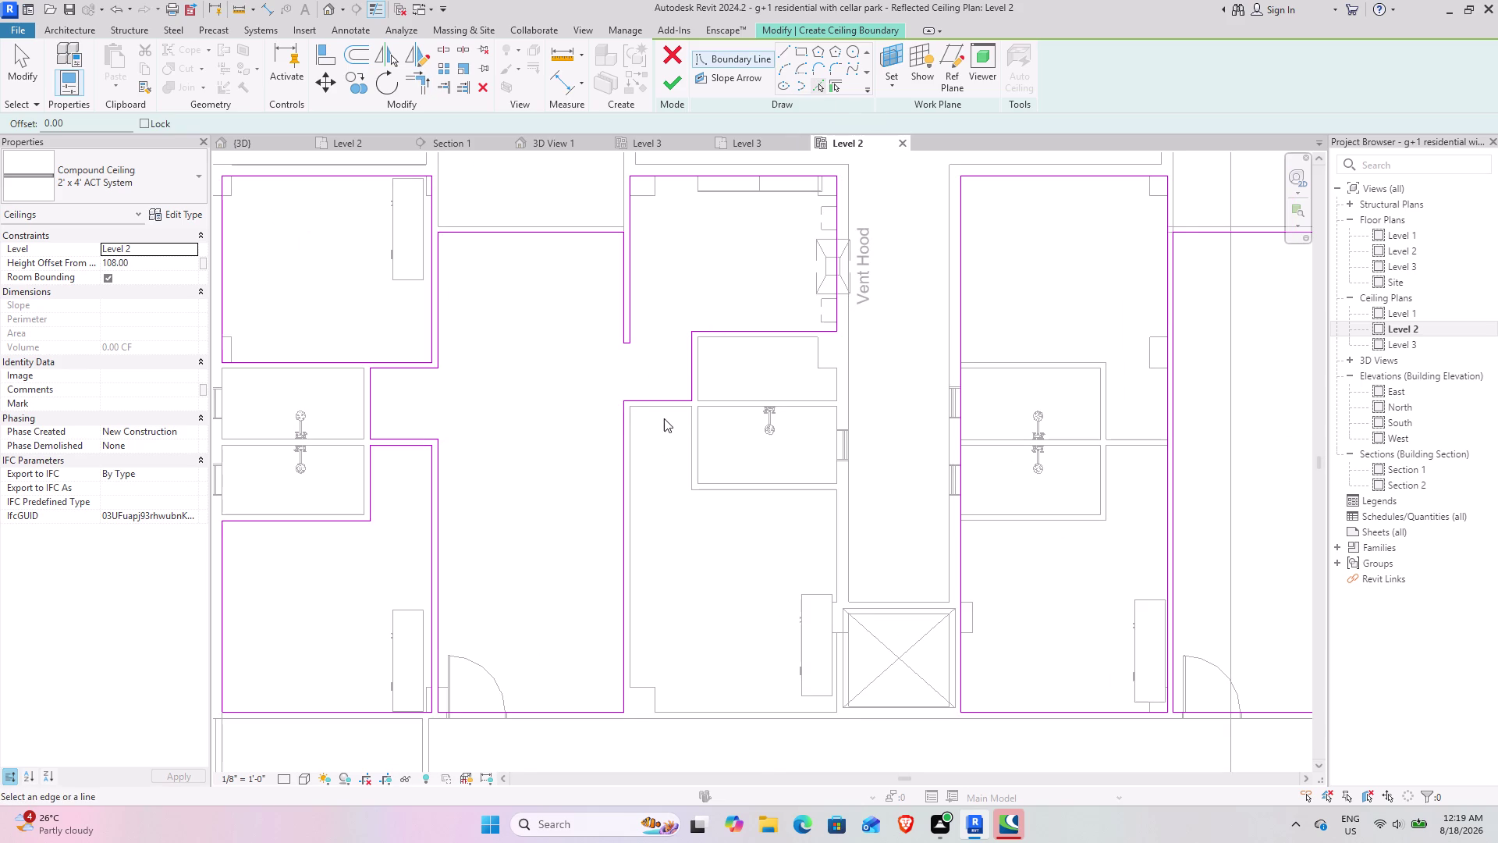
click(672, 410)
click(690, 427)
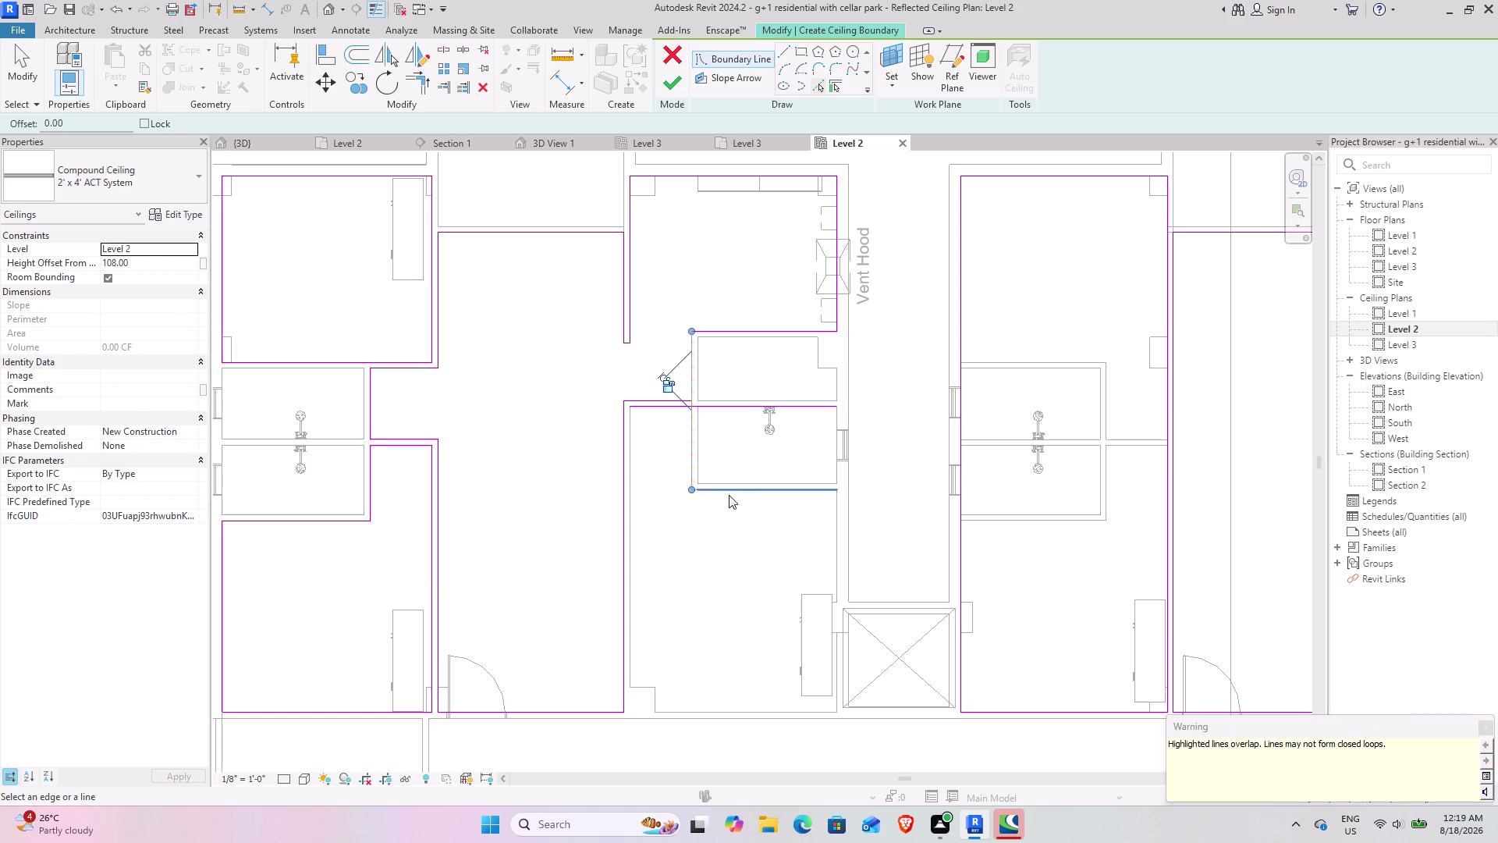
click(731, 489)
click(832, 521)
click(818, 713)
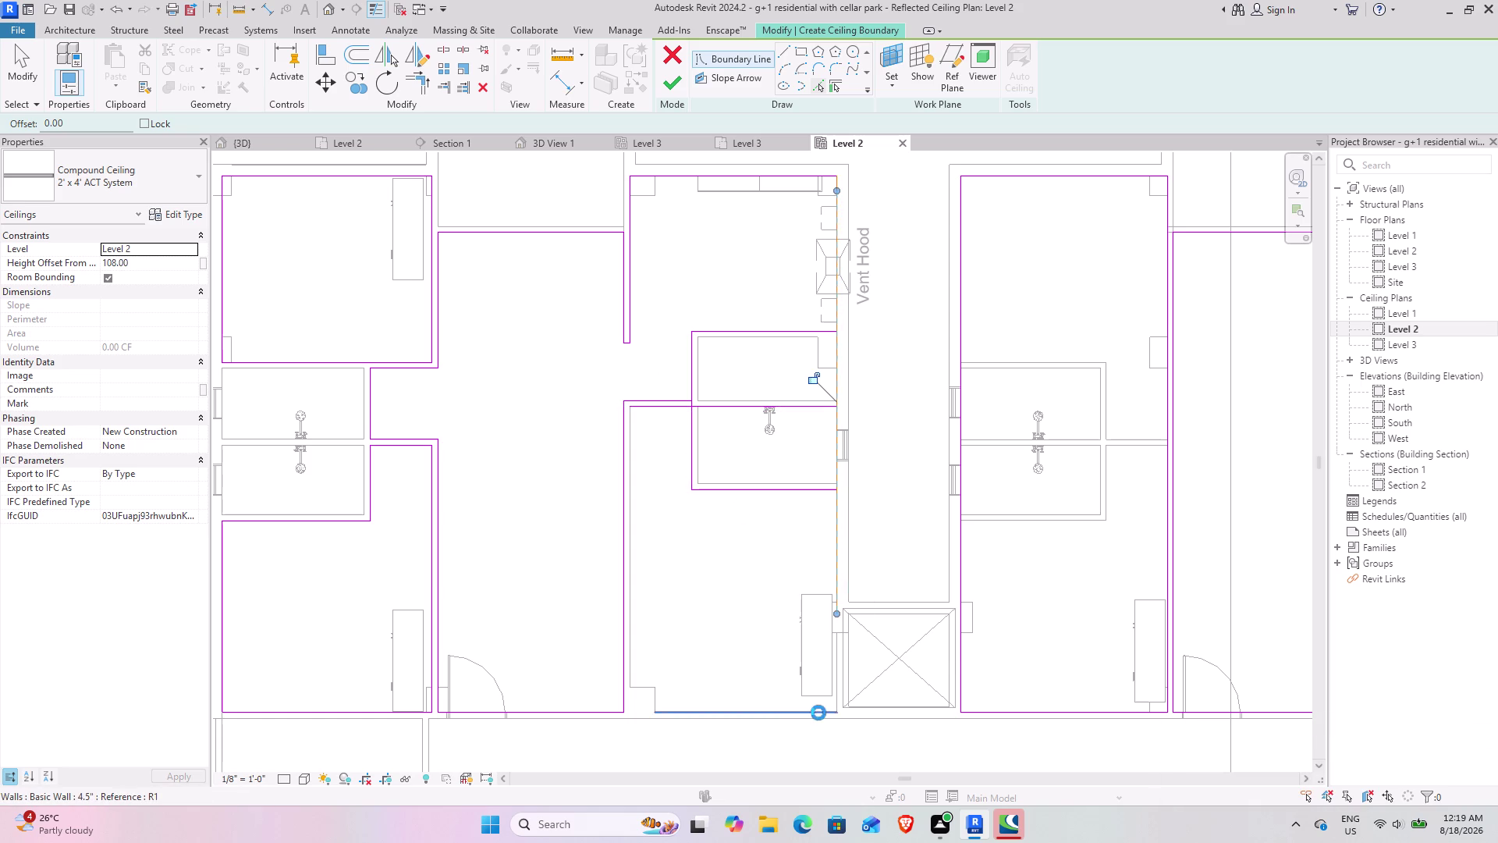
click(627, 670)
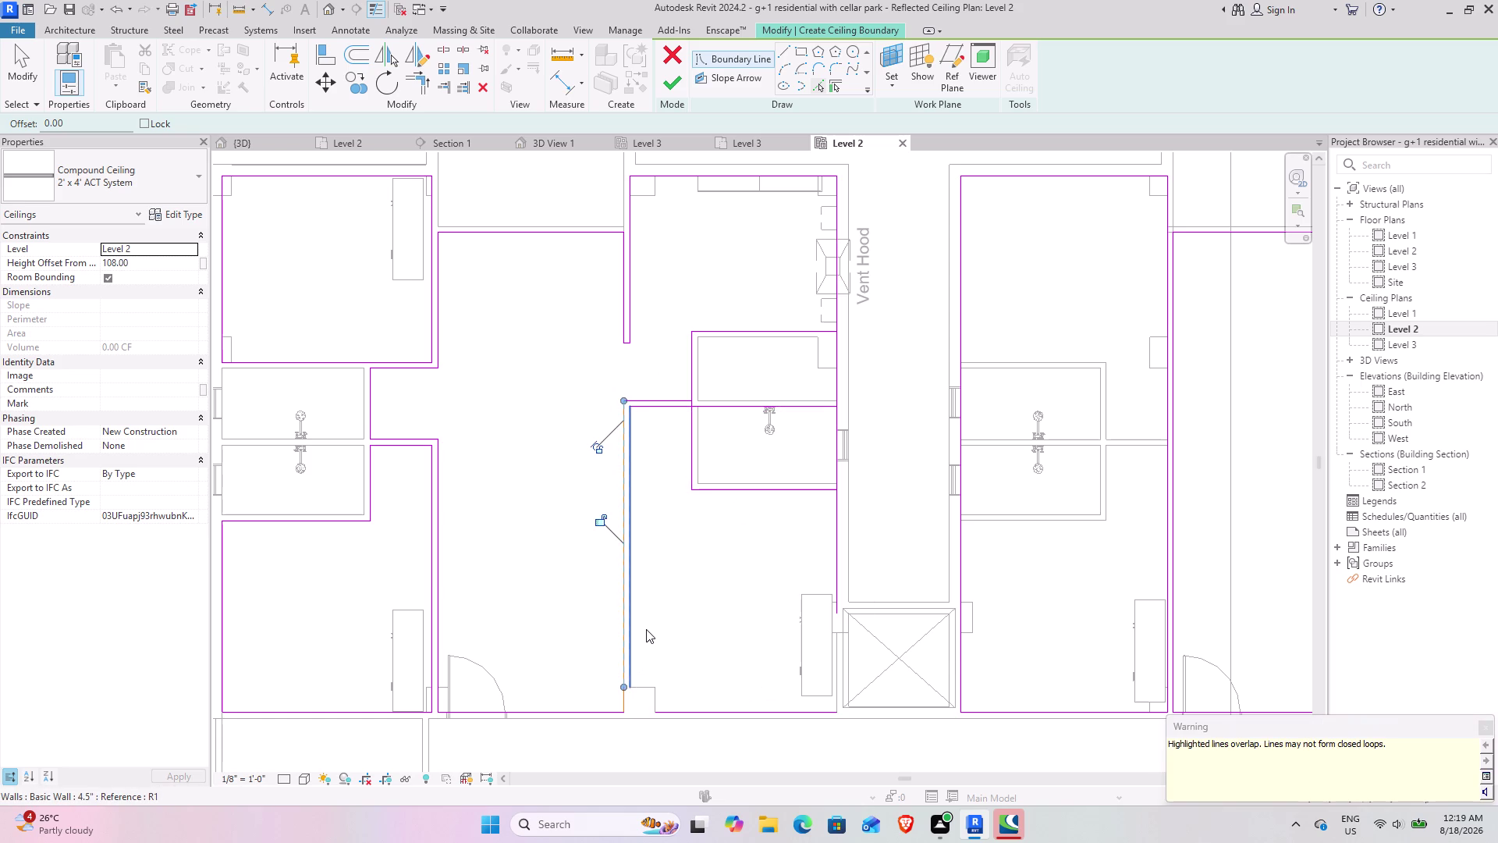
key(ctrl+z)
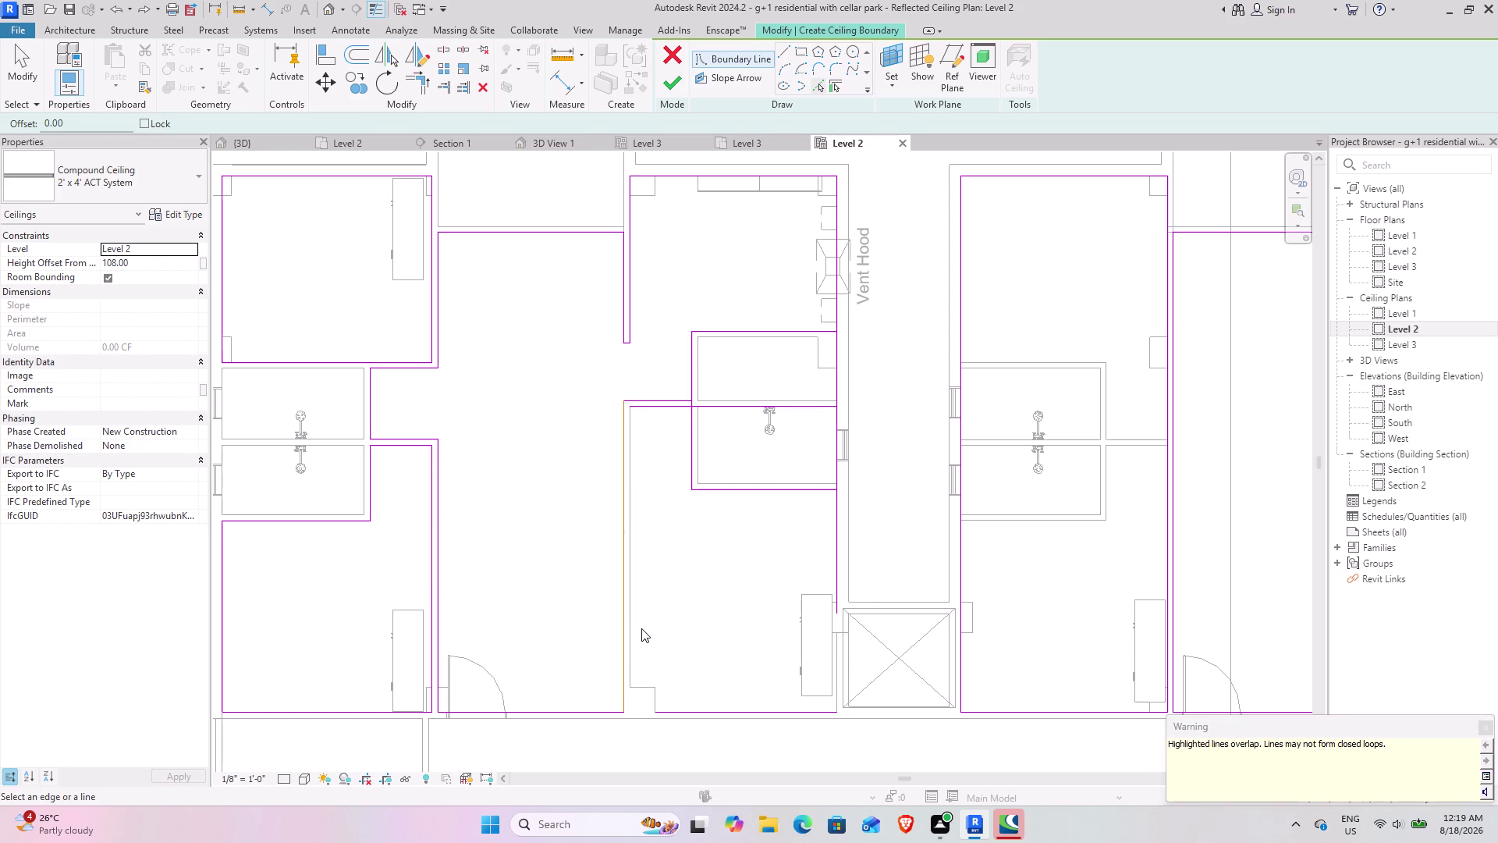
click(635, 619)
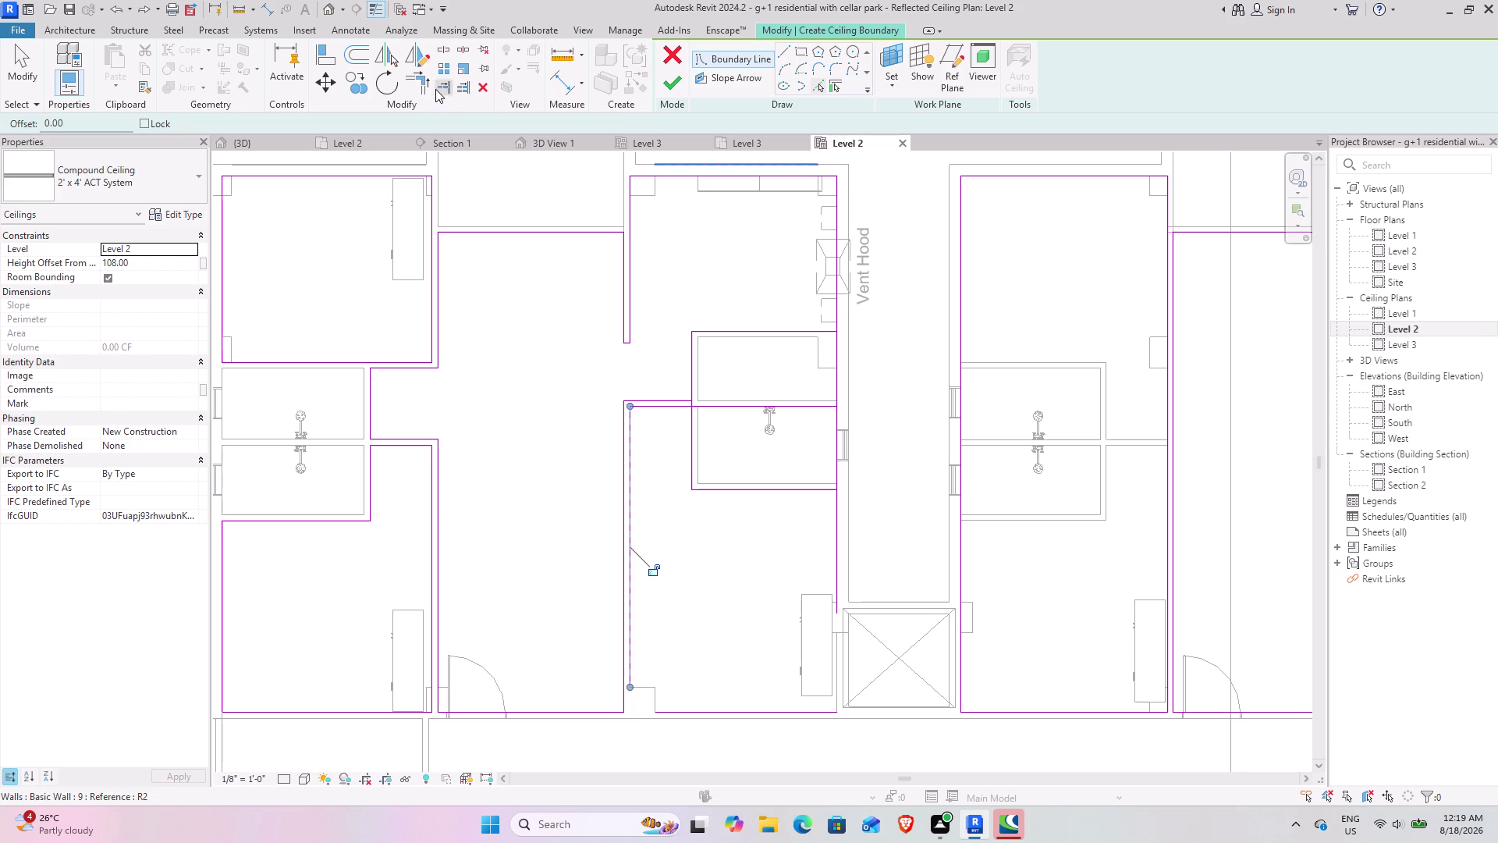
Trim the overlapping boundary lines at two corners with Trim/Extend to Corner.
click(418, 85)
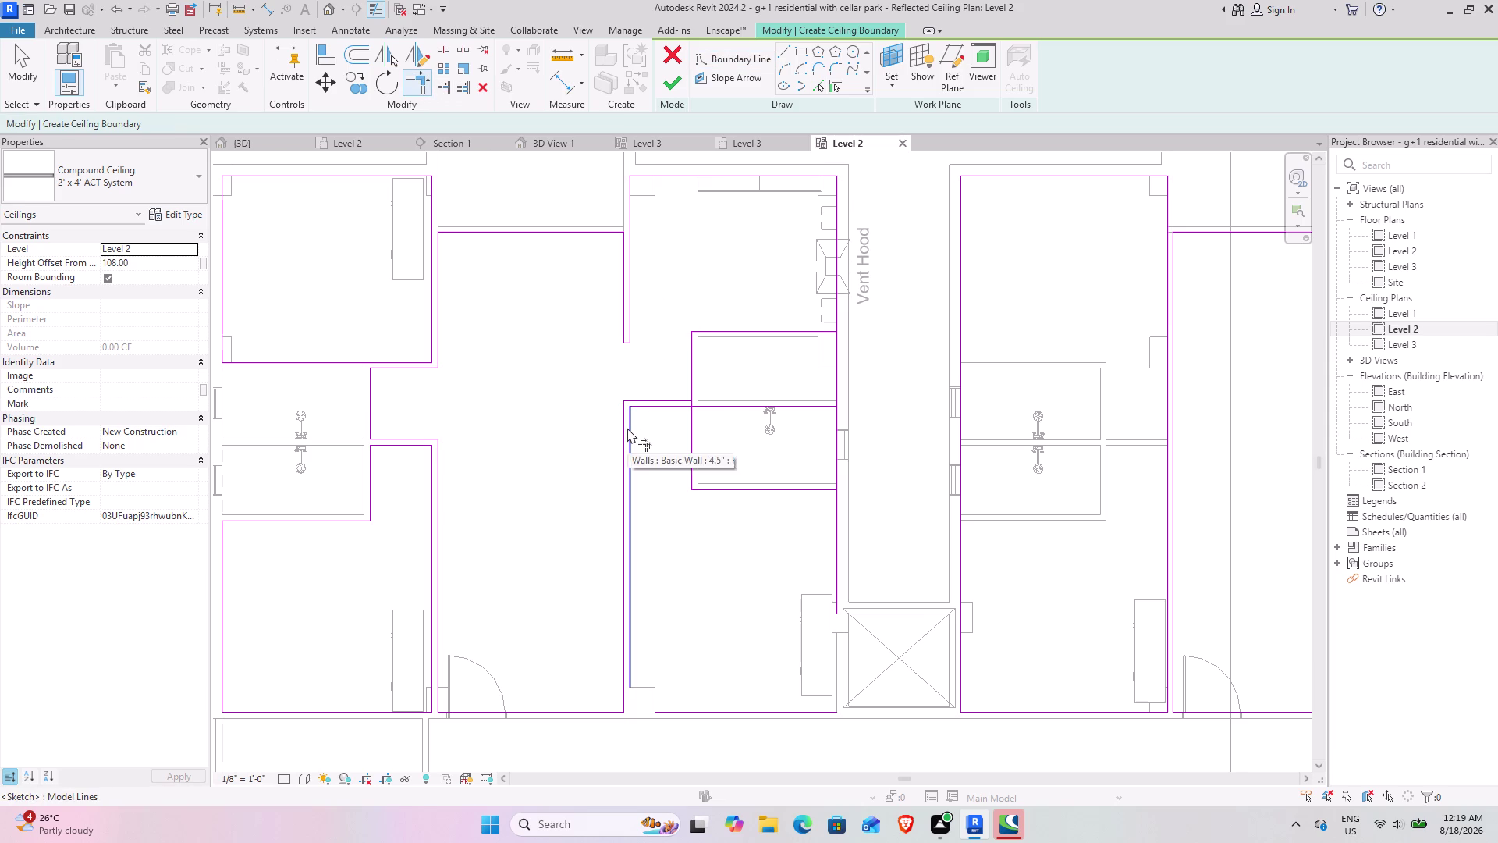
click(681, 408)
click(694, 417)
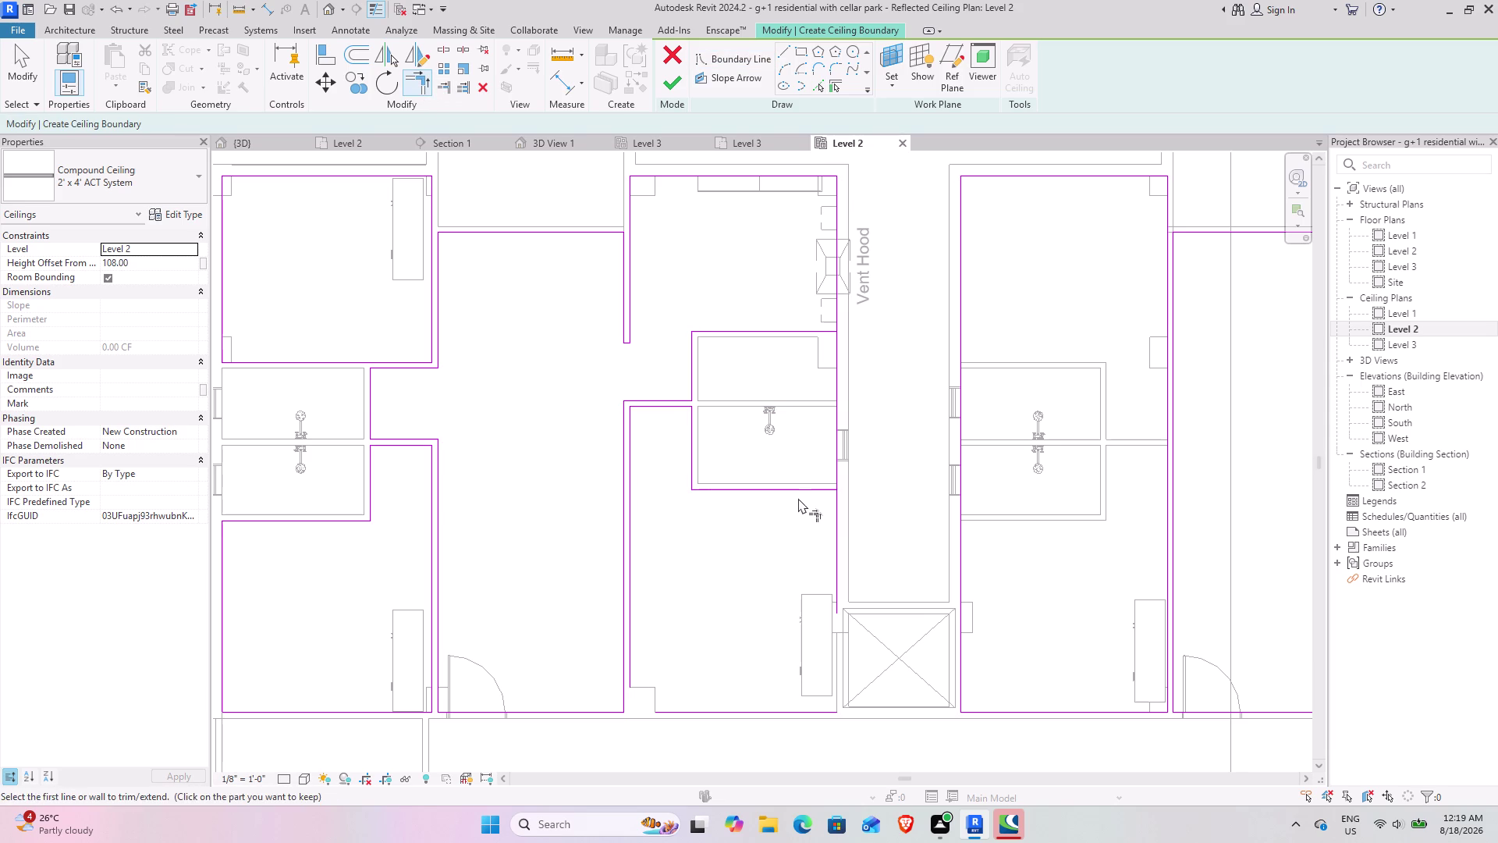
click(808, 494)
click(833, 499)
middle_drag(806, 610, 810, 575)
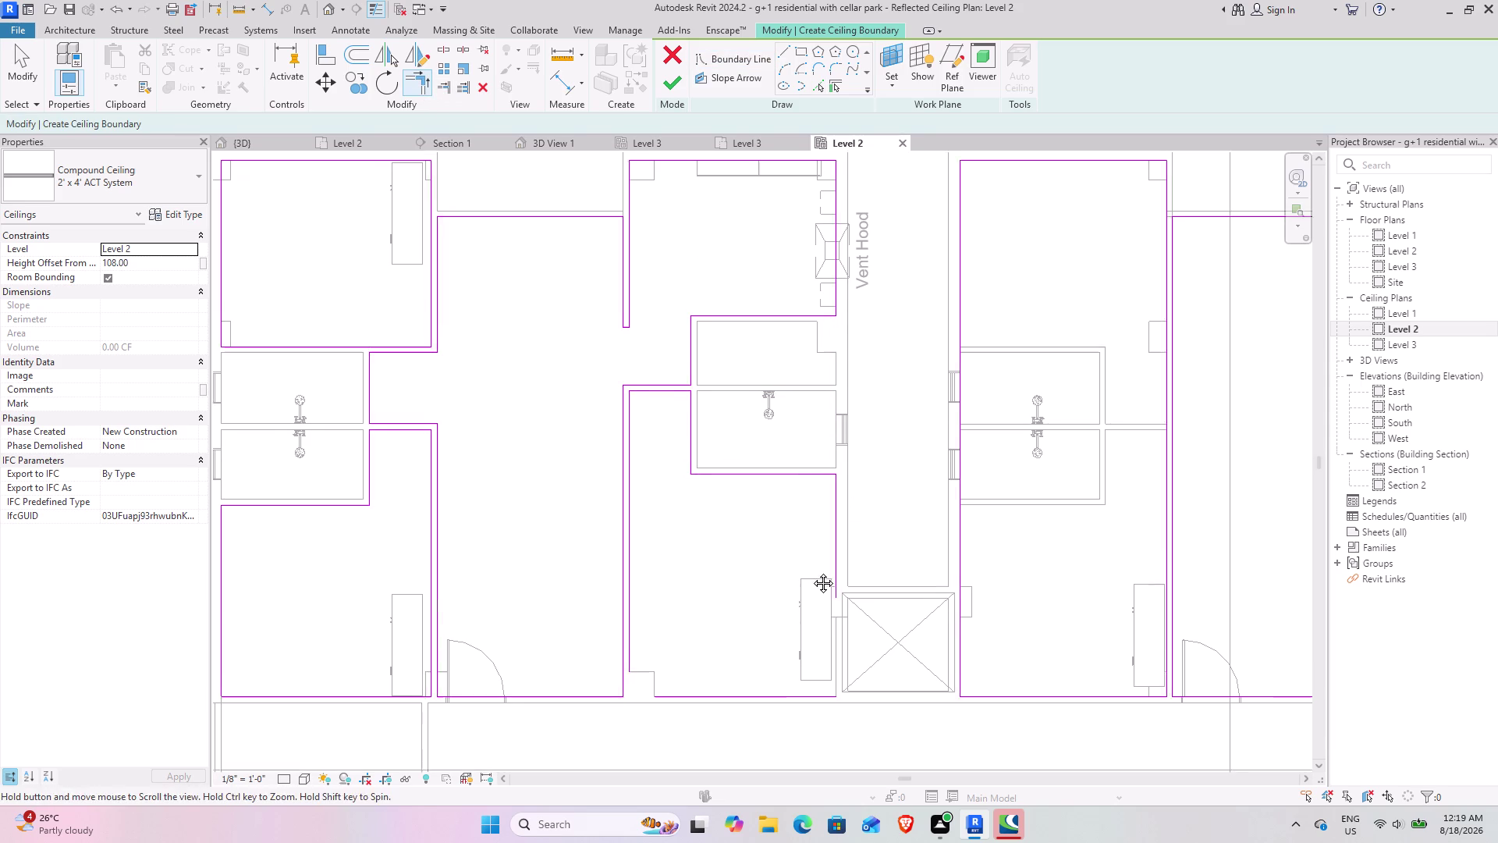
middle_drag(810, 575, 815, 532)
drag(822, 631, 820, 619)
Close the room's bottom-left corner and finish the sketch, triggering an intersecting-lines error.
click(846, 523)
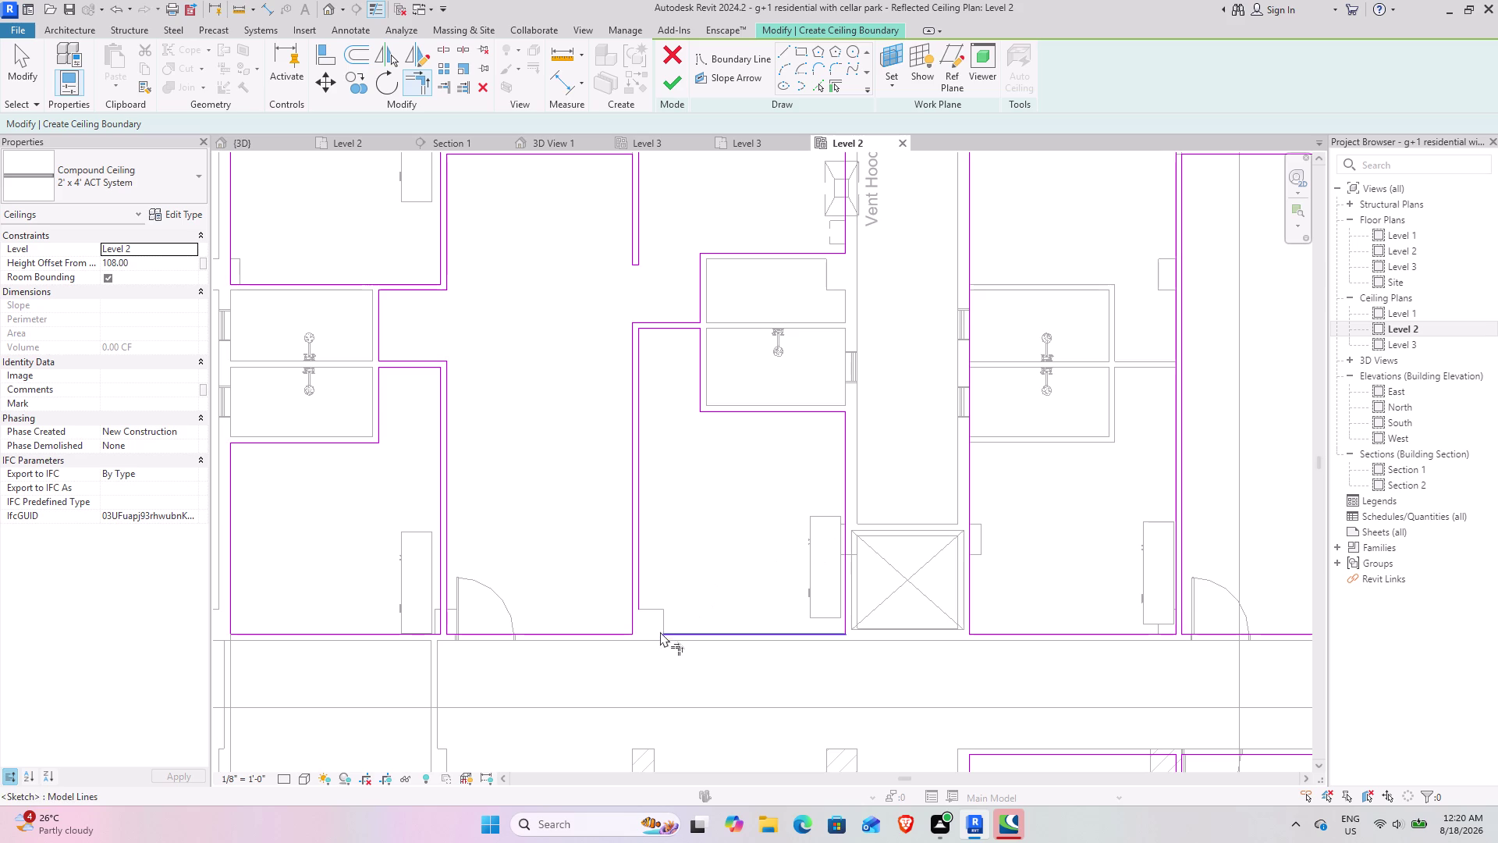
click(674, 629)
click(641, 594)
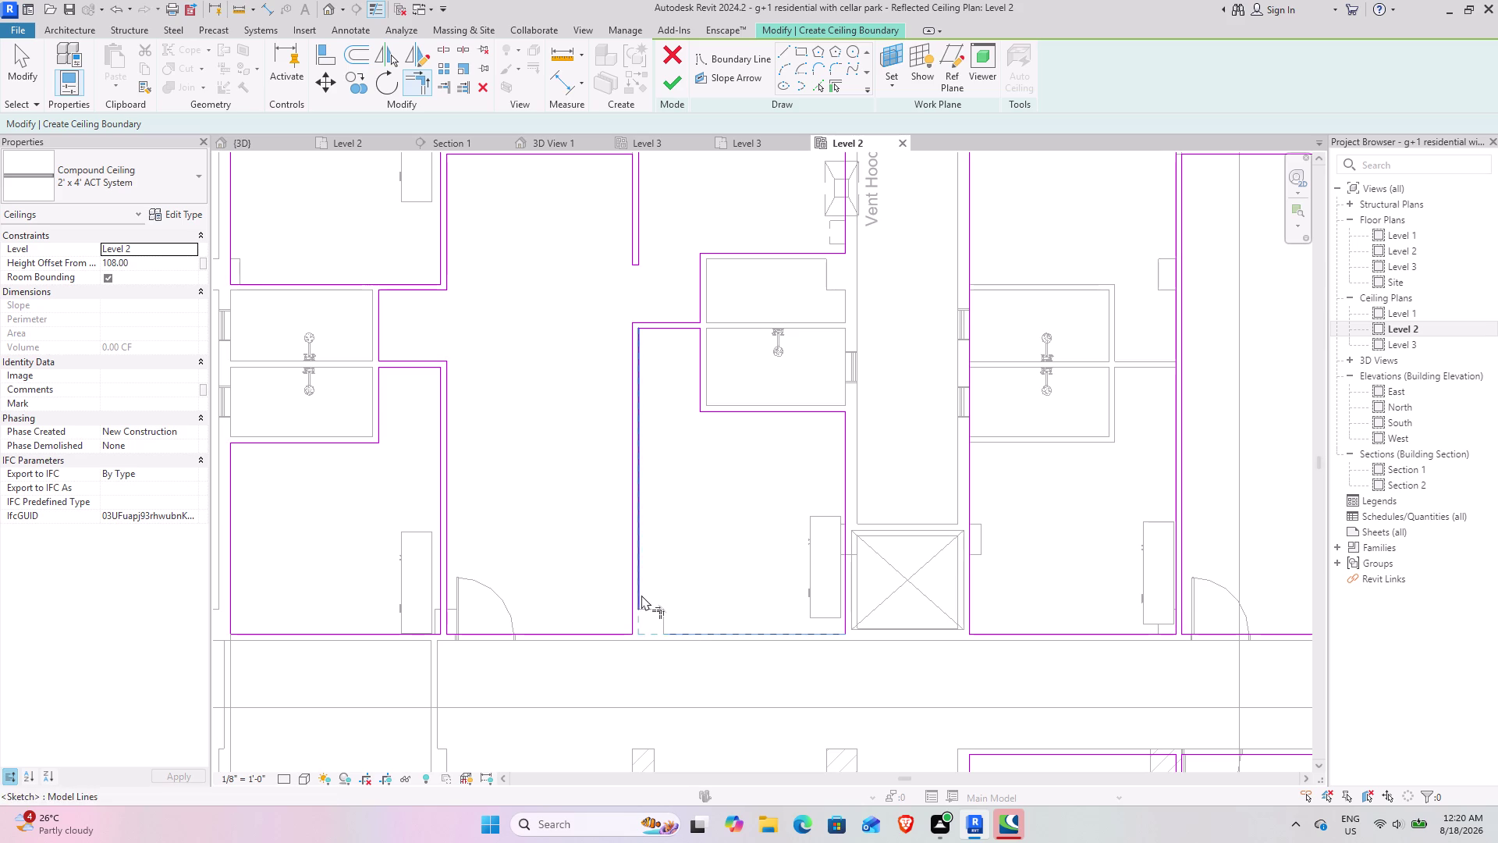
middle_drag(715, 435, 683, 557)
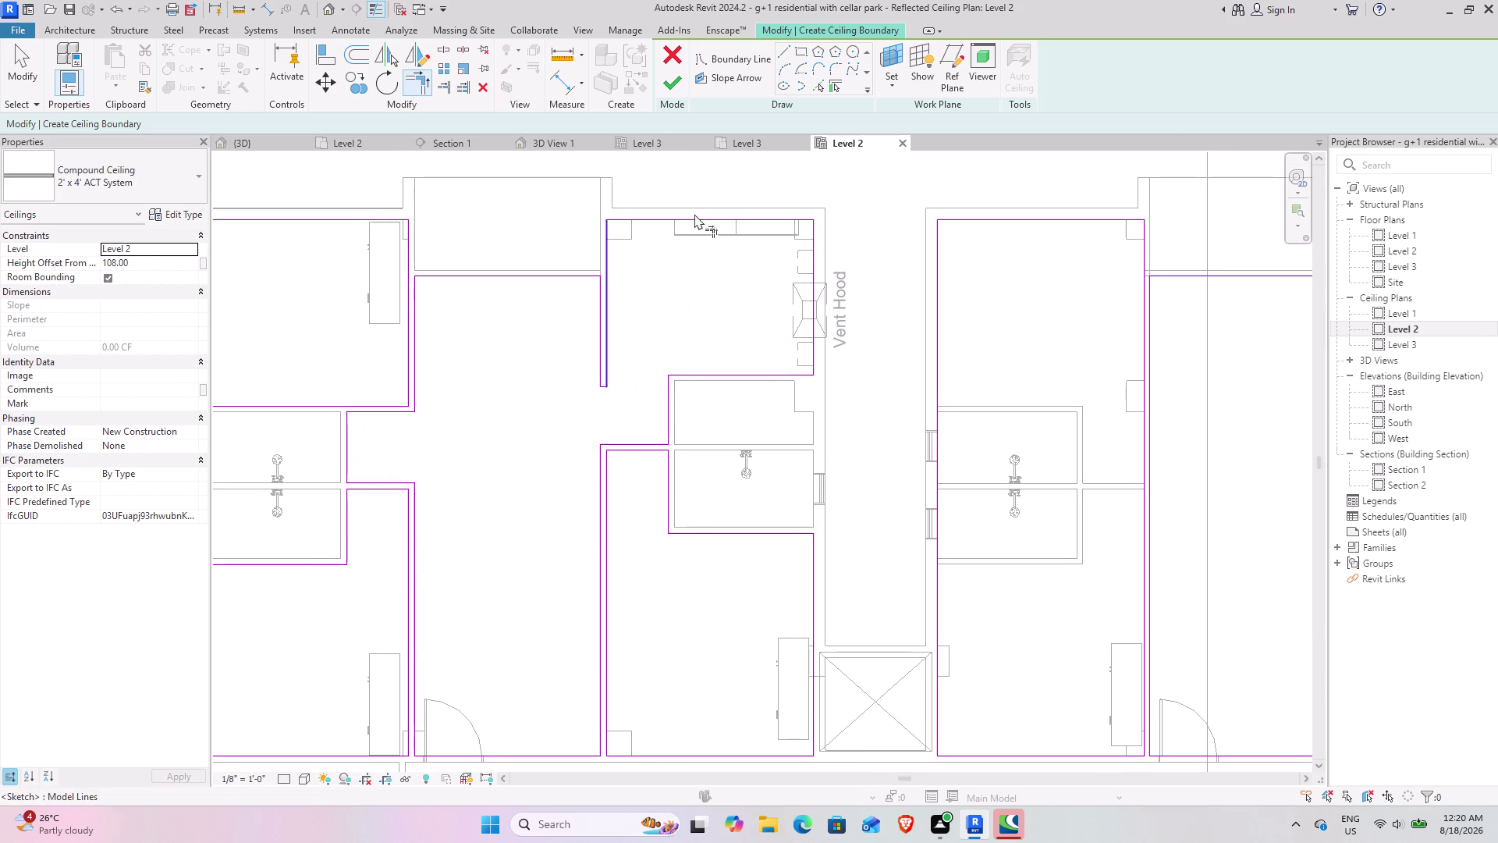
scroll(down, 3)
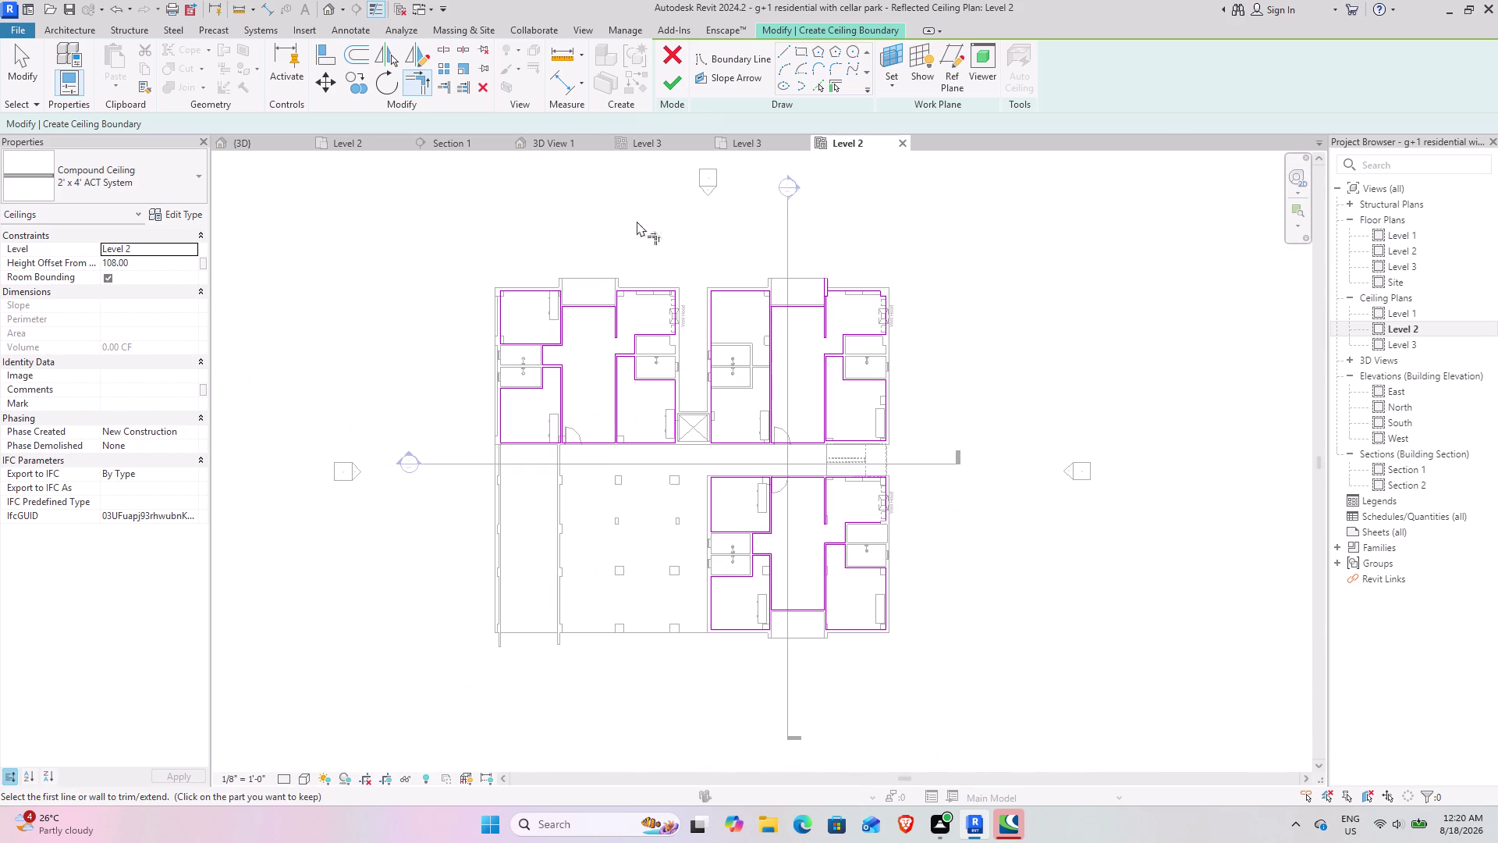
click(676, 71)
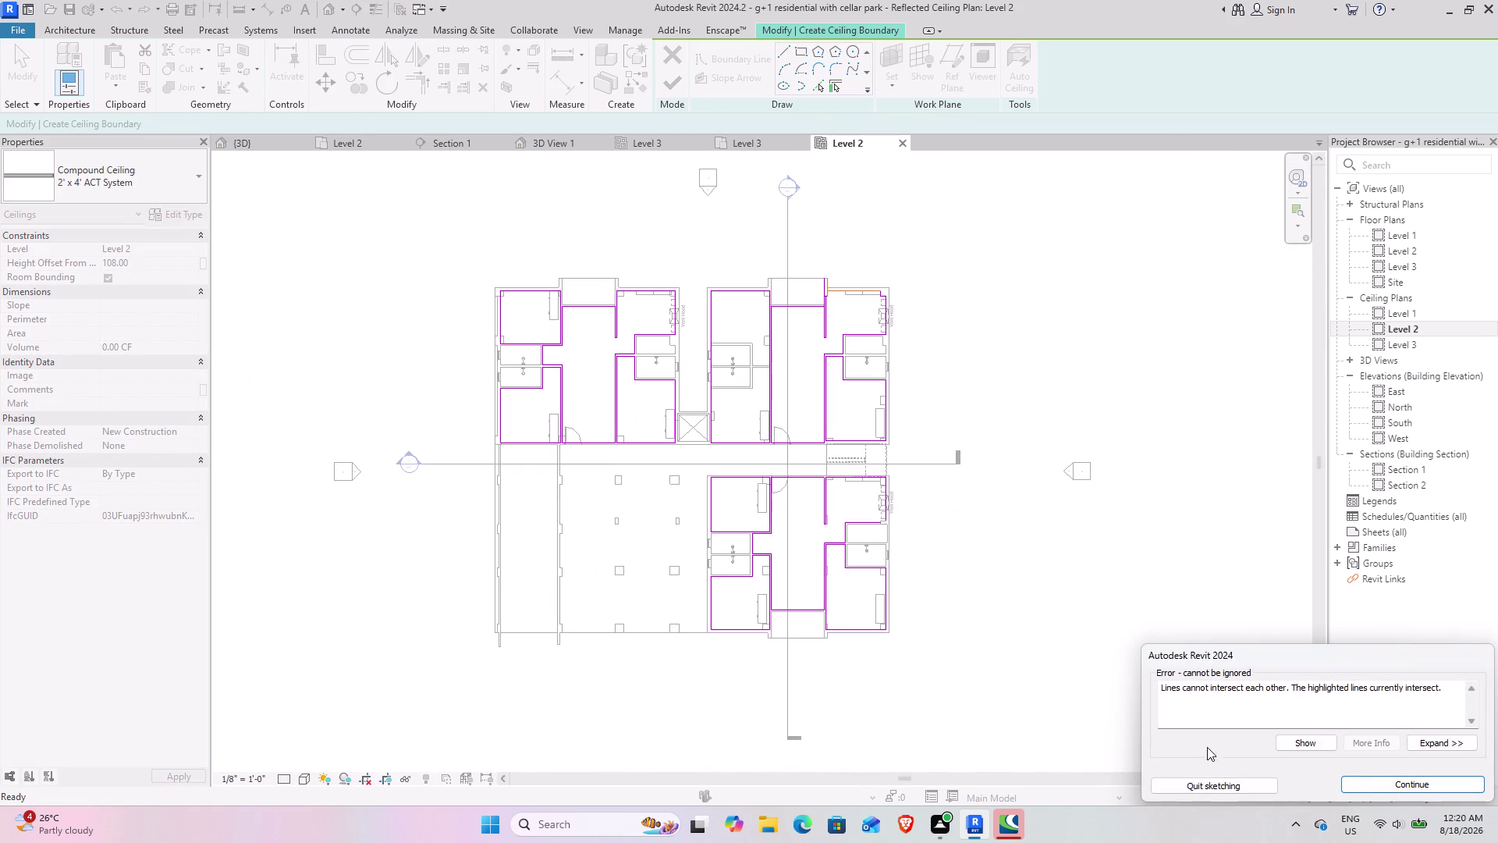
Resume the Level 2 ceiling sketch and trim overlapping boundary lines into clean corners.
click(1398, 787)
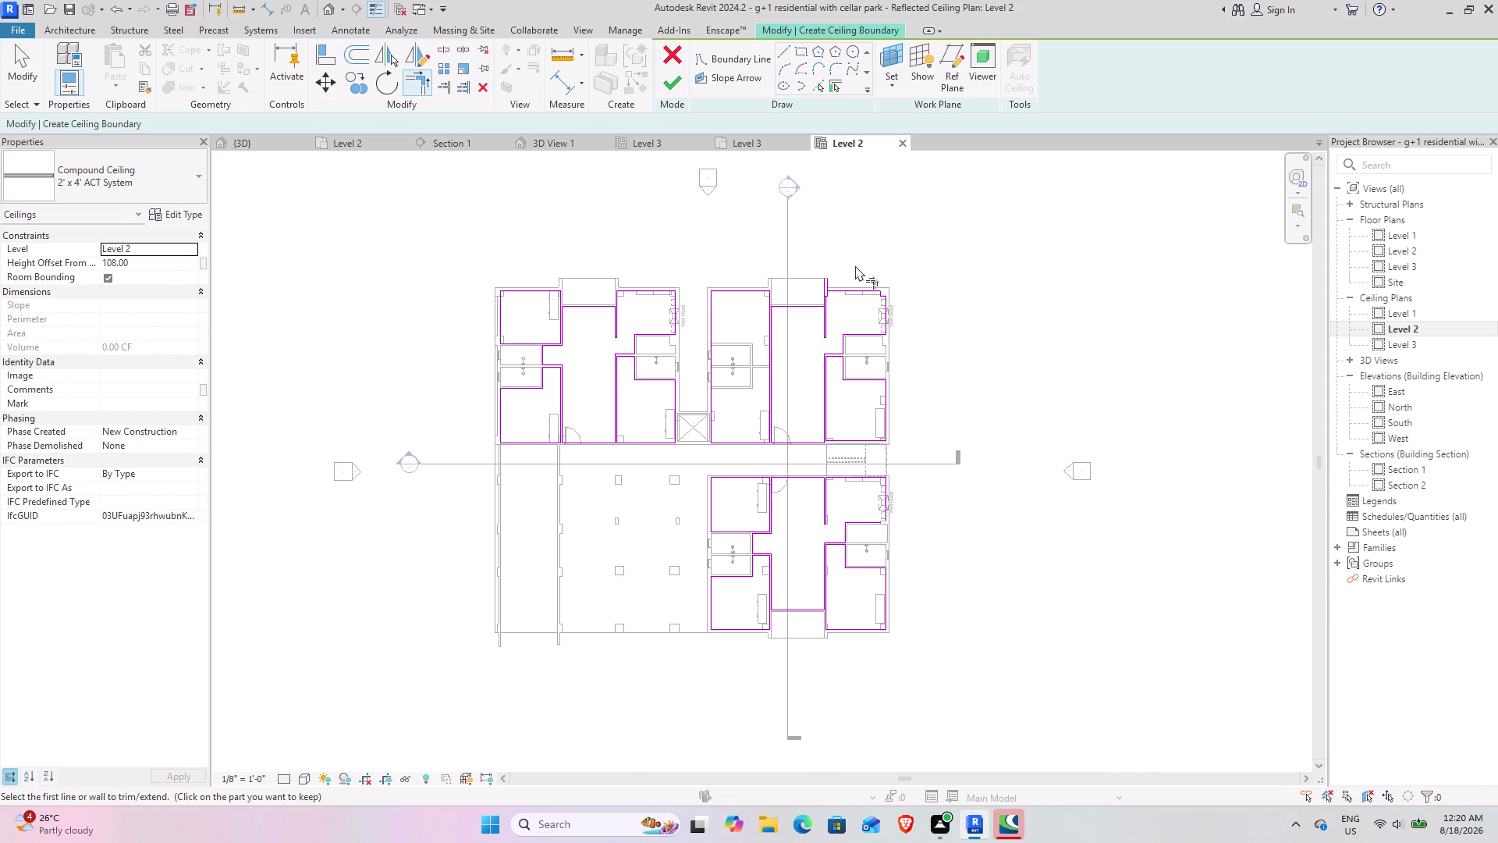
scroll(up, 3)
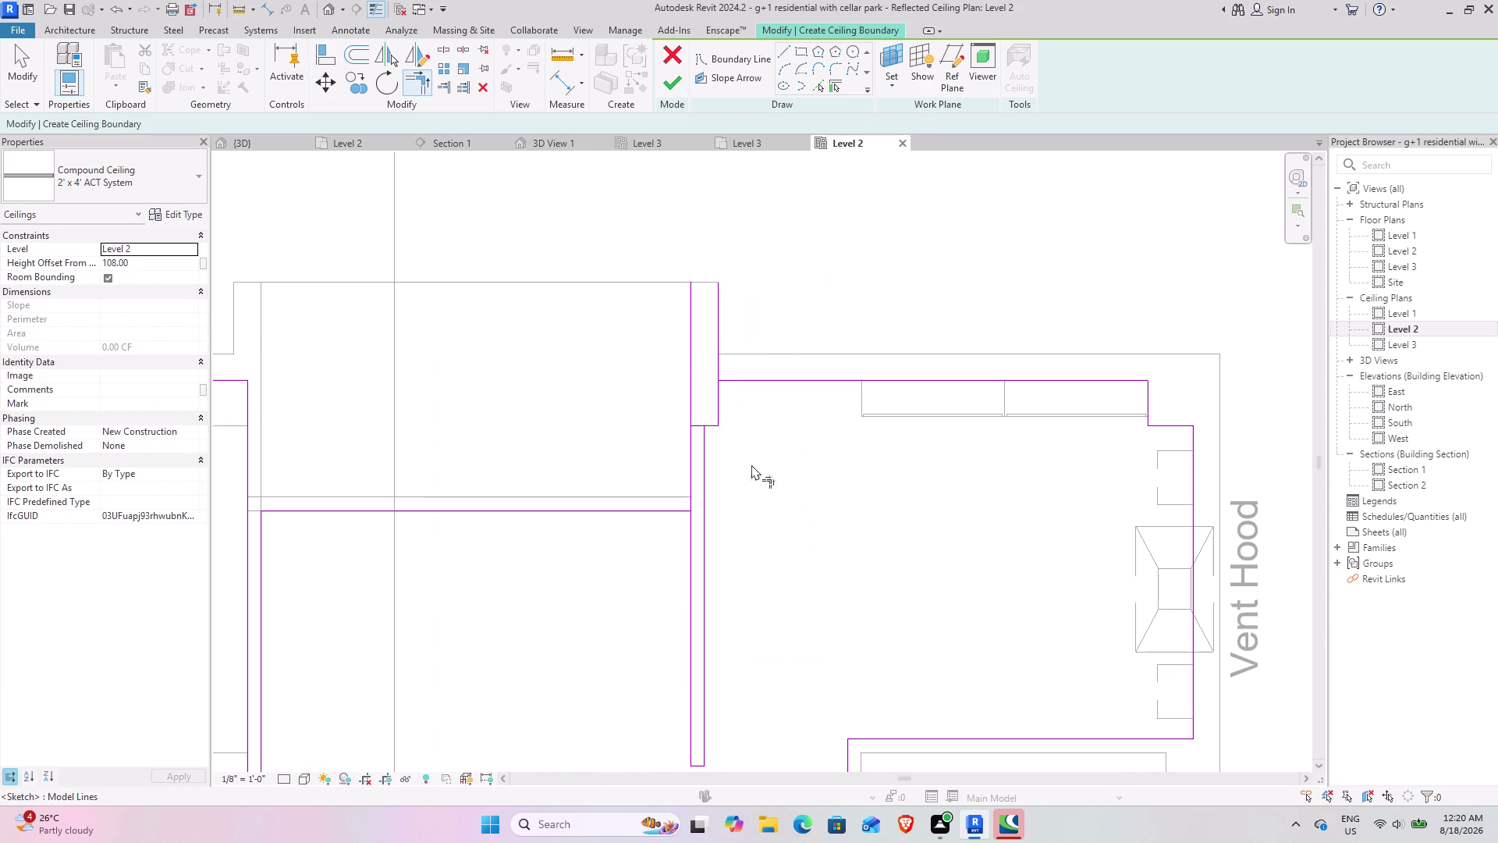
click(714, 408)
click(732, 382)
scroll(down, 3)
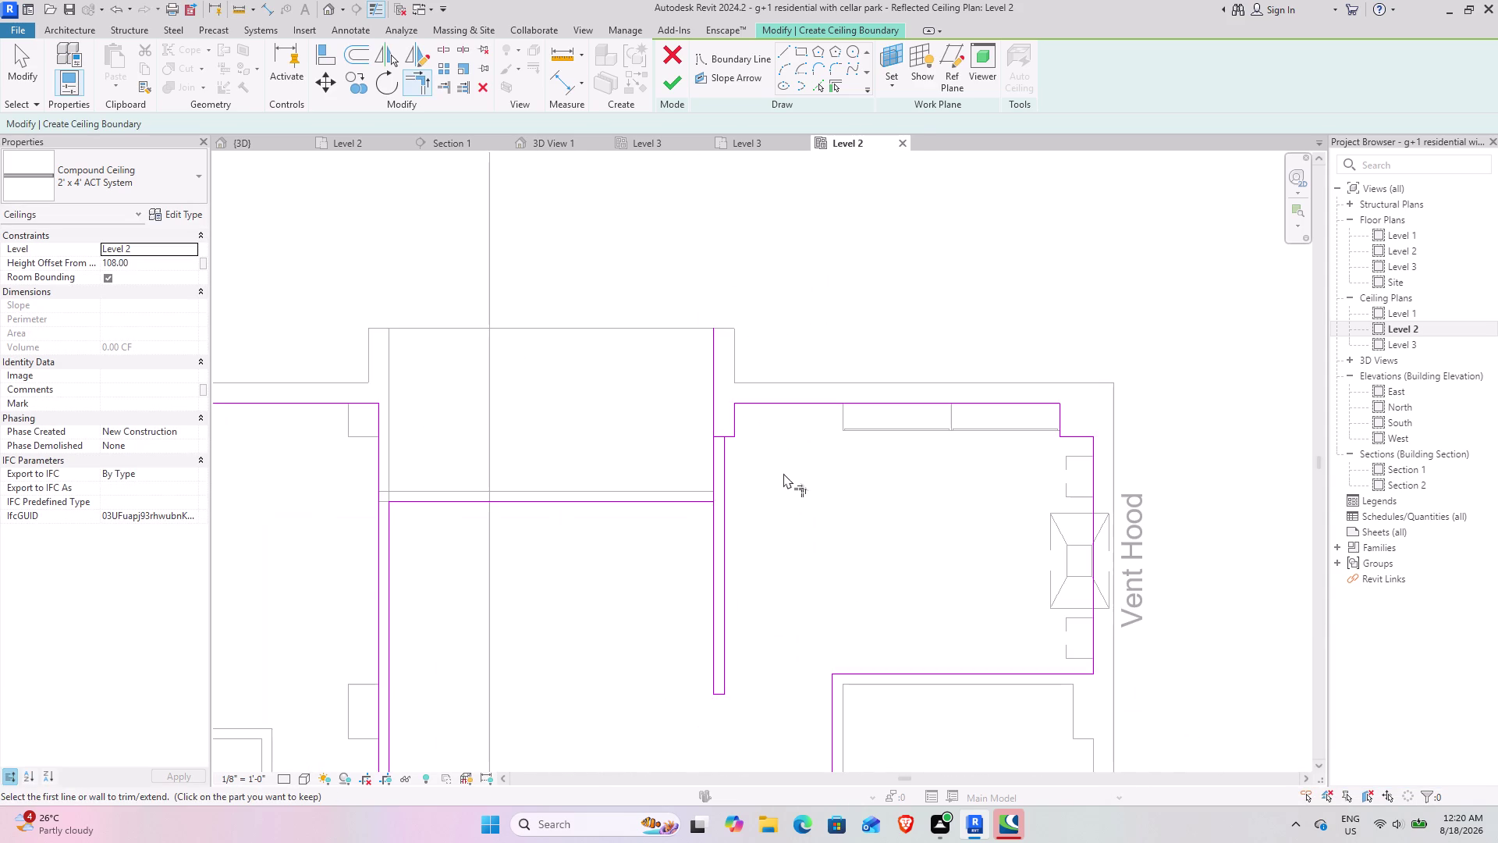
click(693, 504)
click(716, 515)
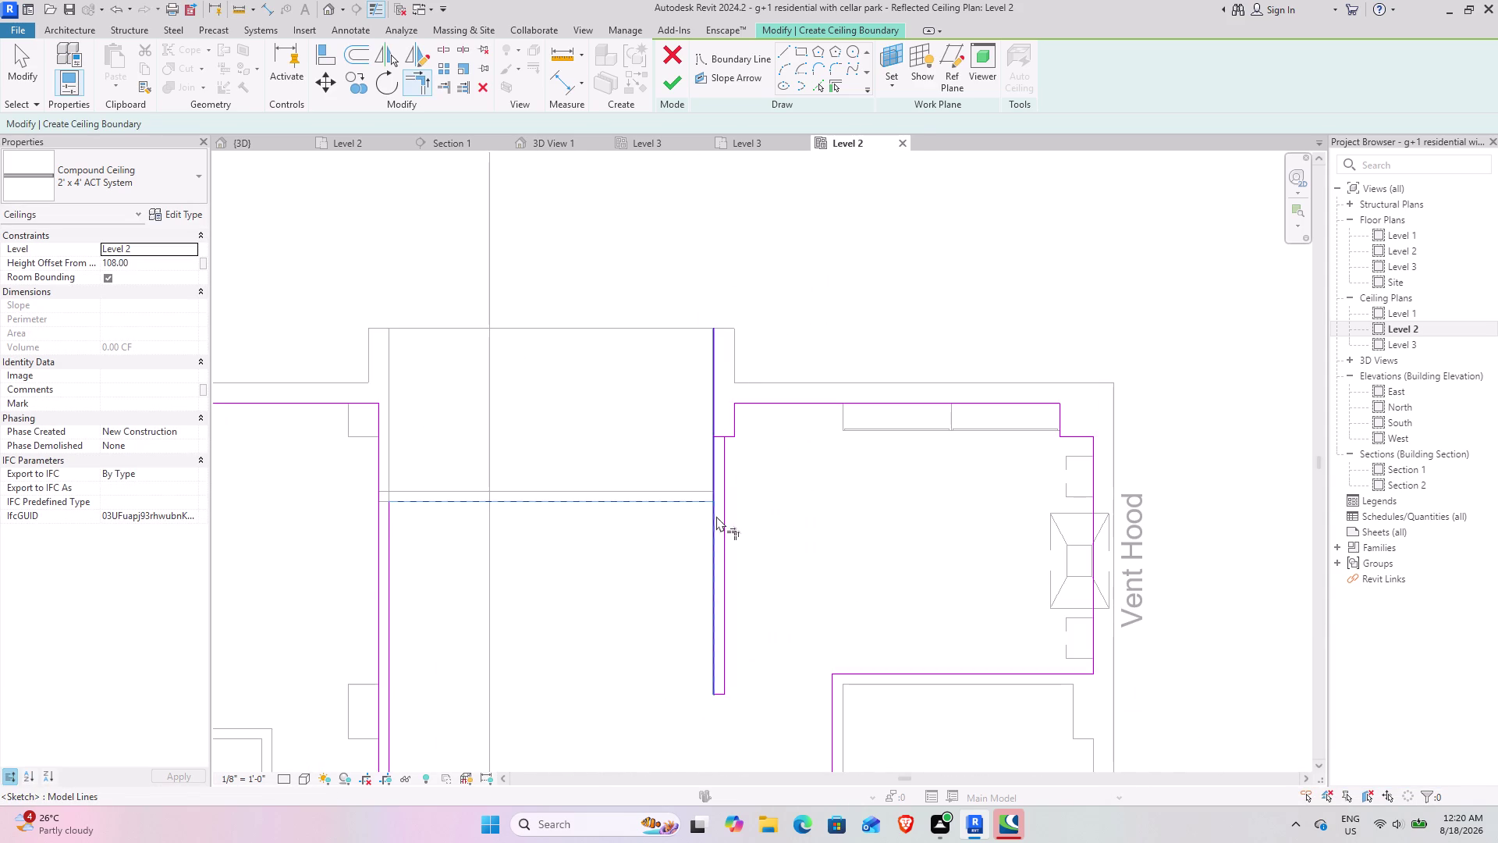
click(1184, 784)
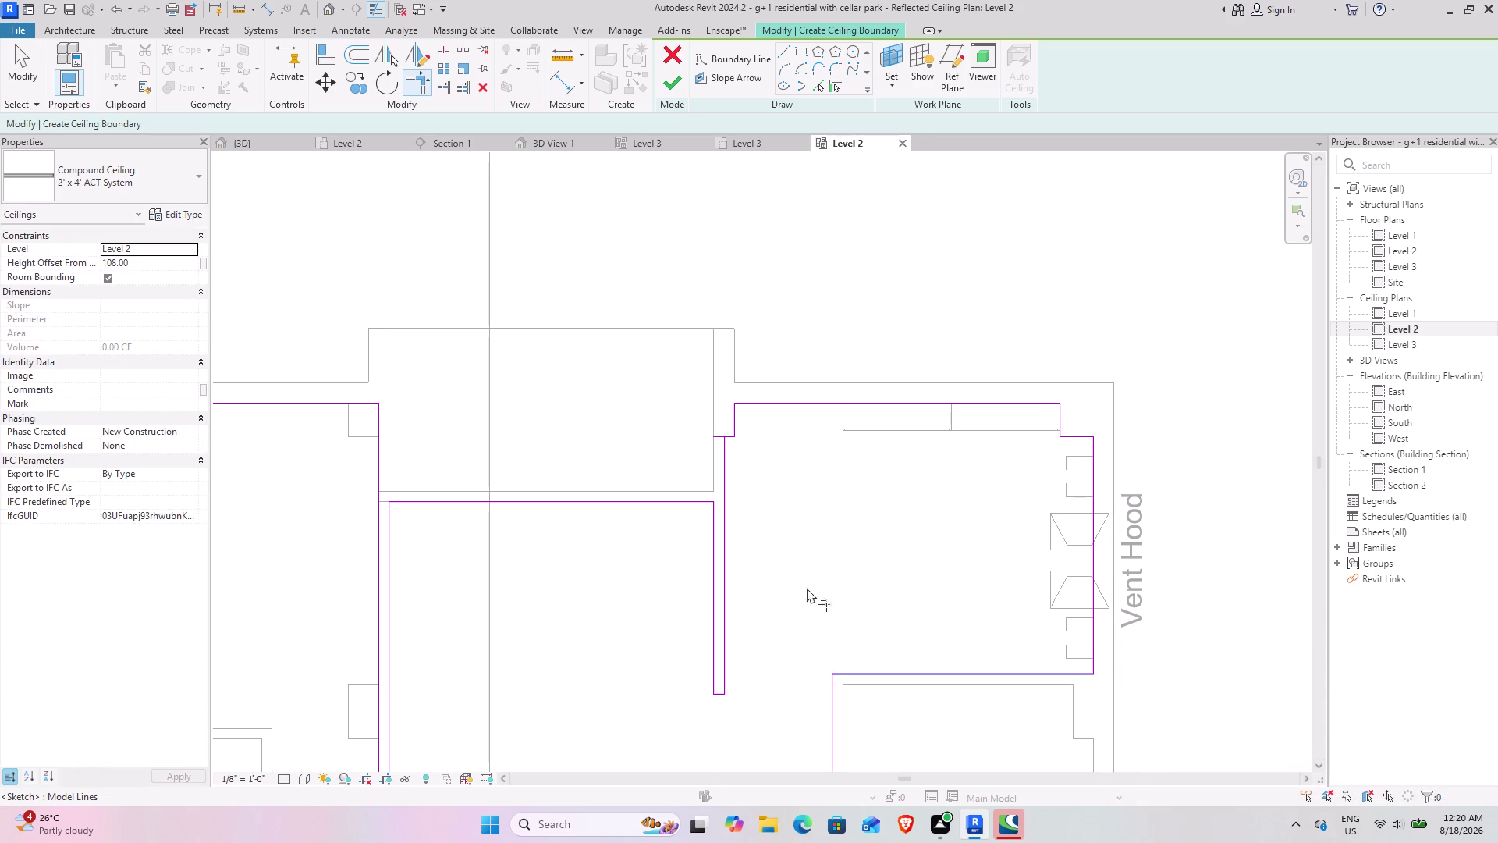
Trim another boundary corner and pan out to review the whole ceiling sketch.
click(725, 462)
click(729, 436)
middle_drag(767, 629, 748, 576)
scroll(down, 3)
middle_drag(740, 570, 901, 379)
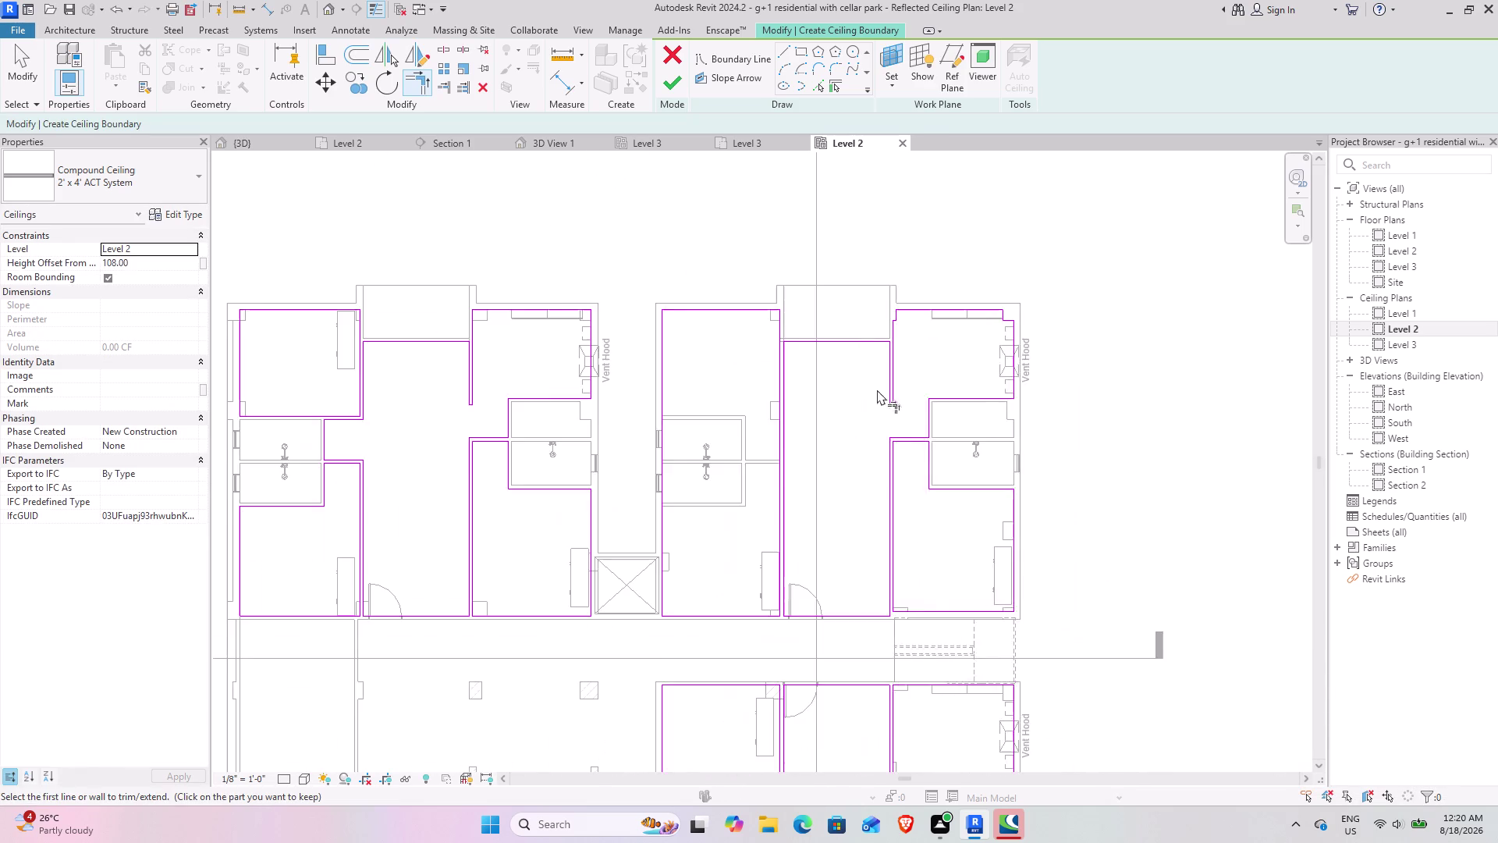
scroll(down, 3)
Extend the open boundary line near the Vent Hood, then create the 2'x4' ACT ceiling.
click(671, 79)
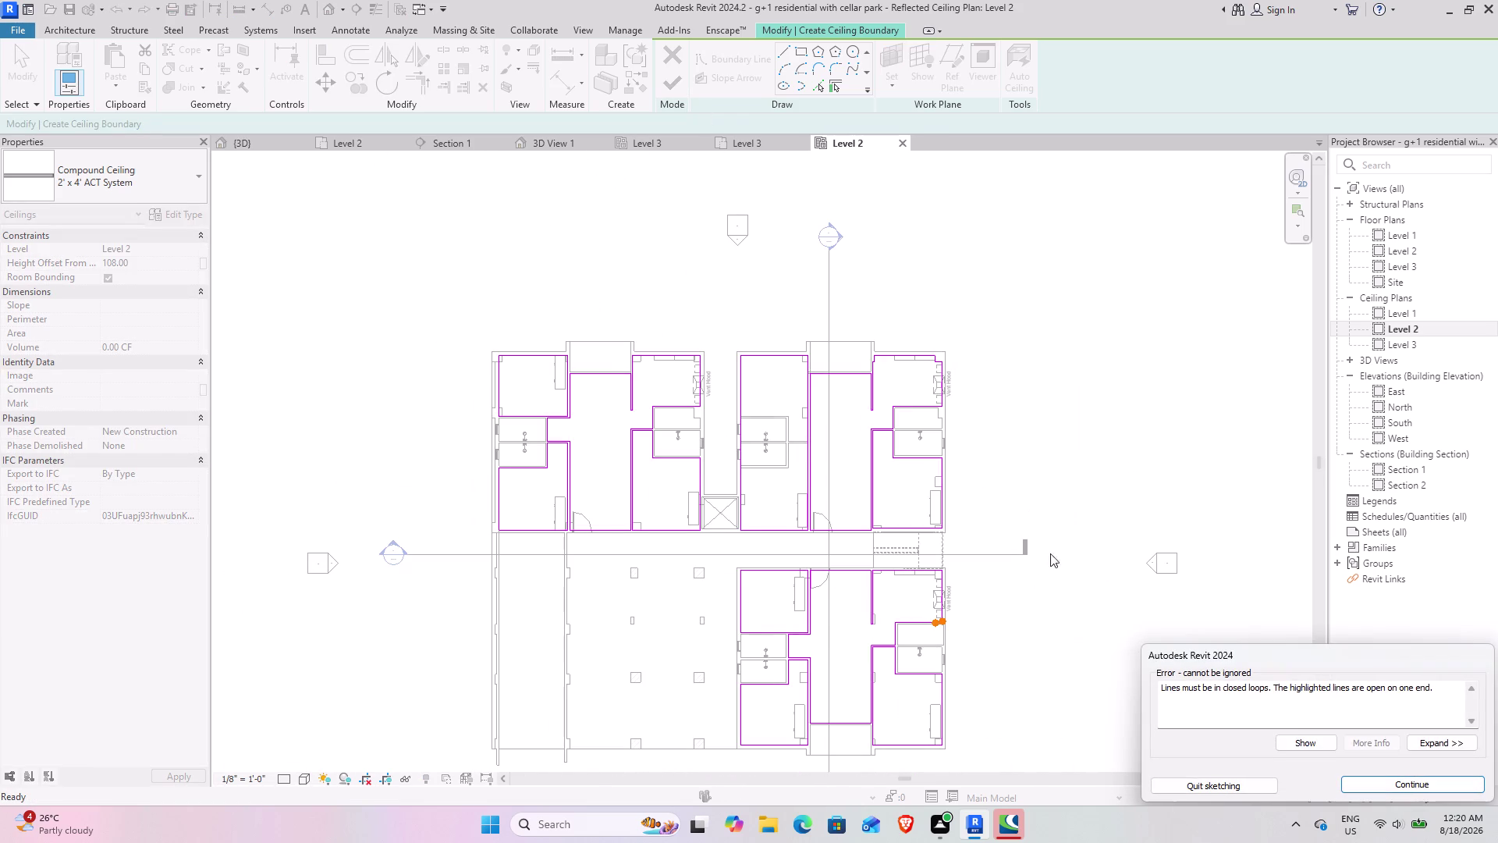
click(1391, 793)
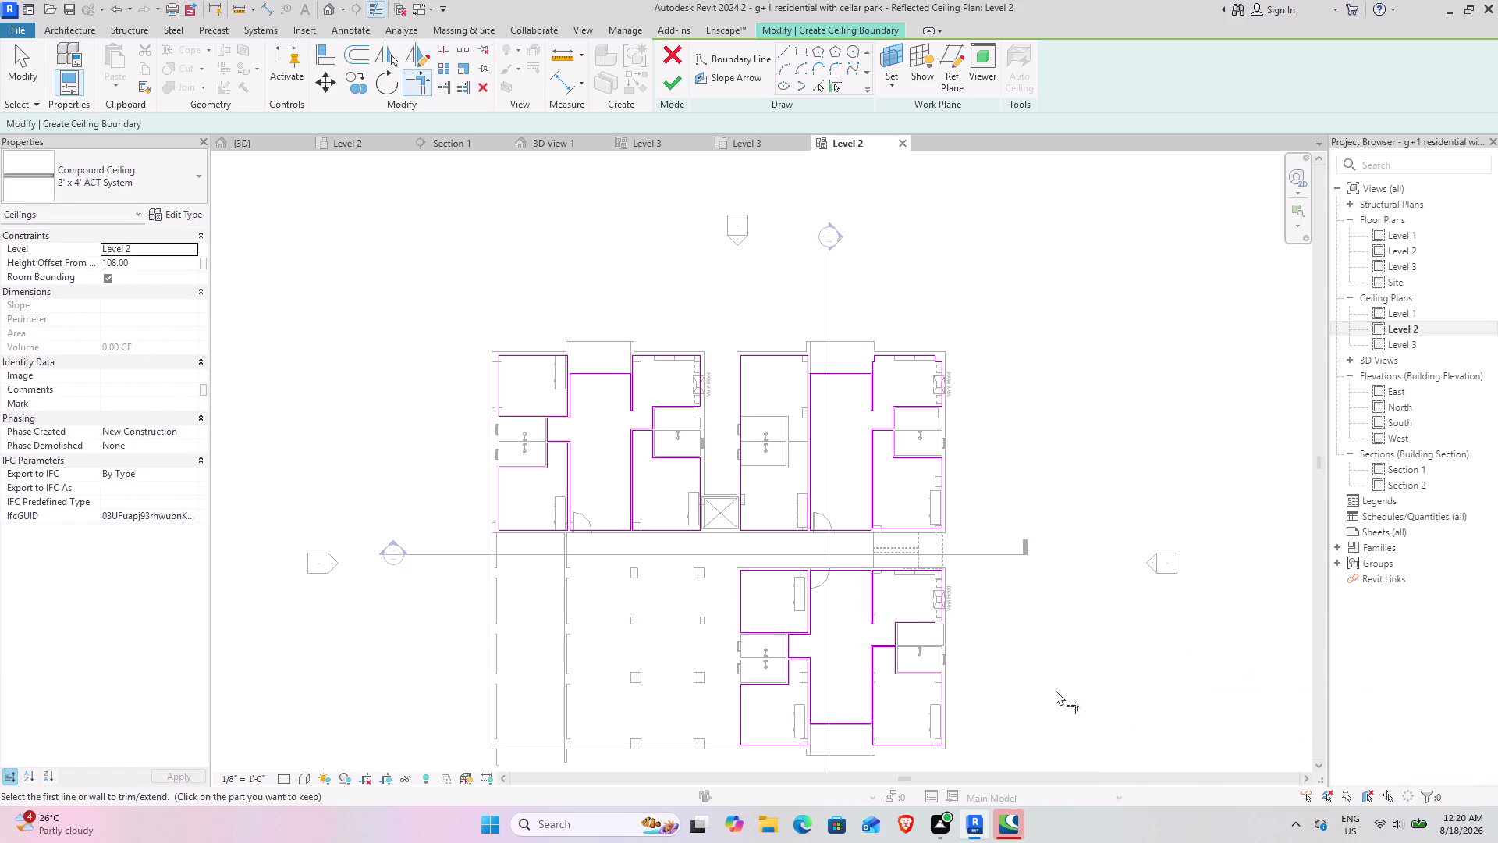
scroll(up, 3)
click(914, 625)
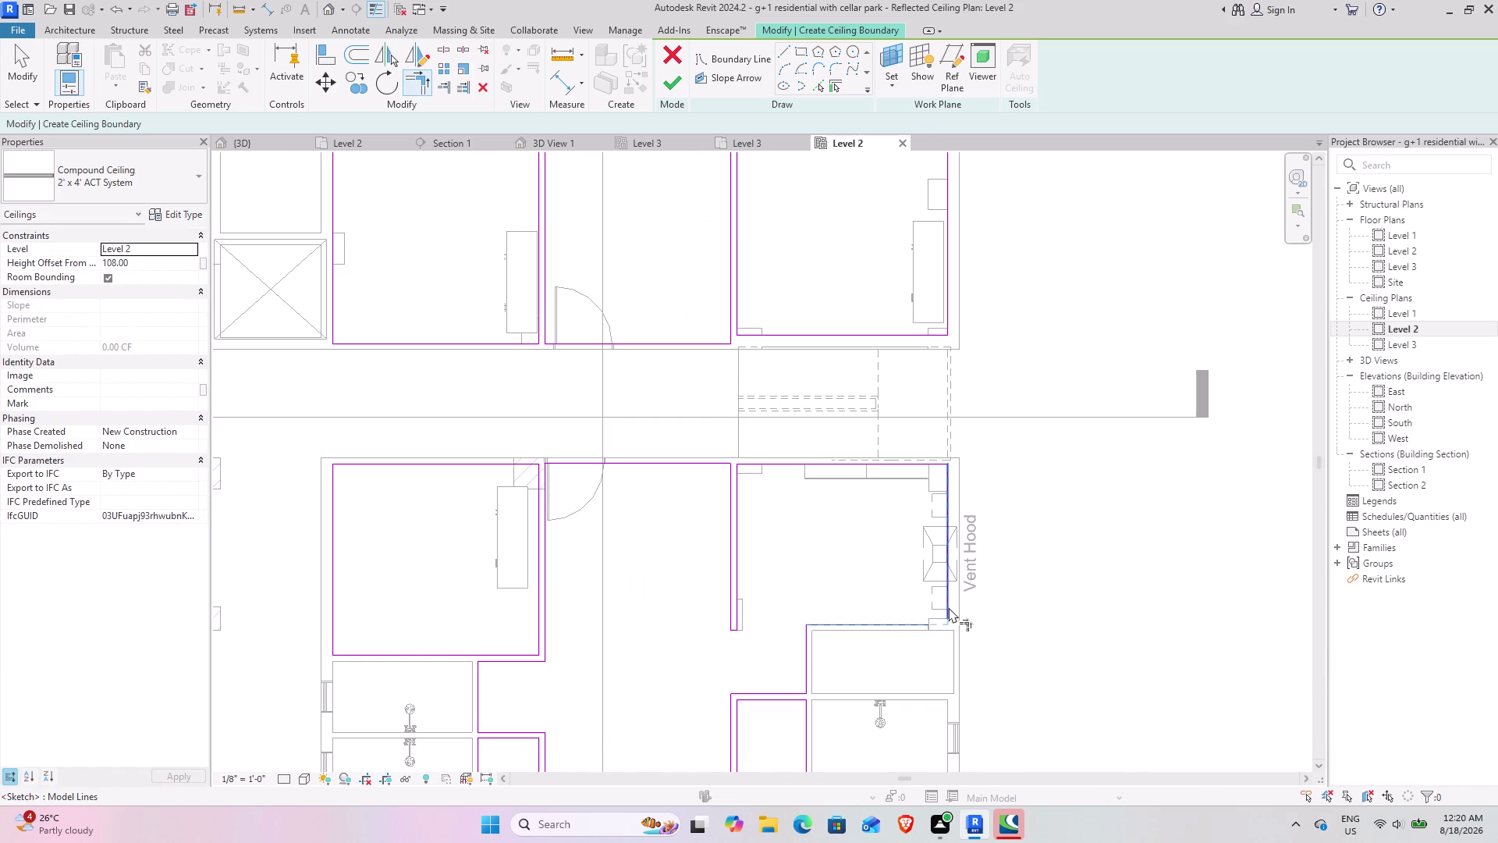
click(949, 607)
scroll(down, 3)
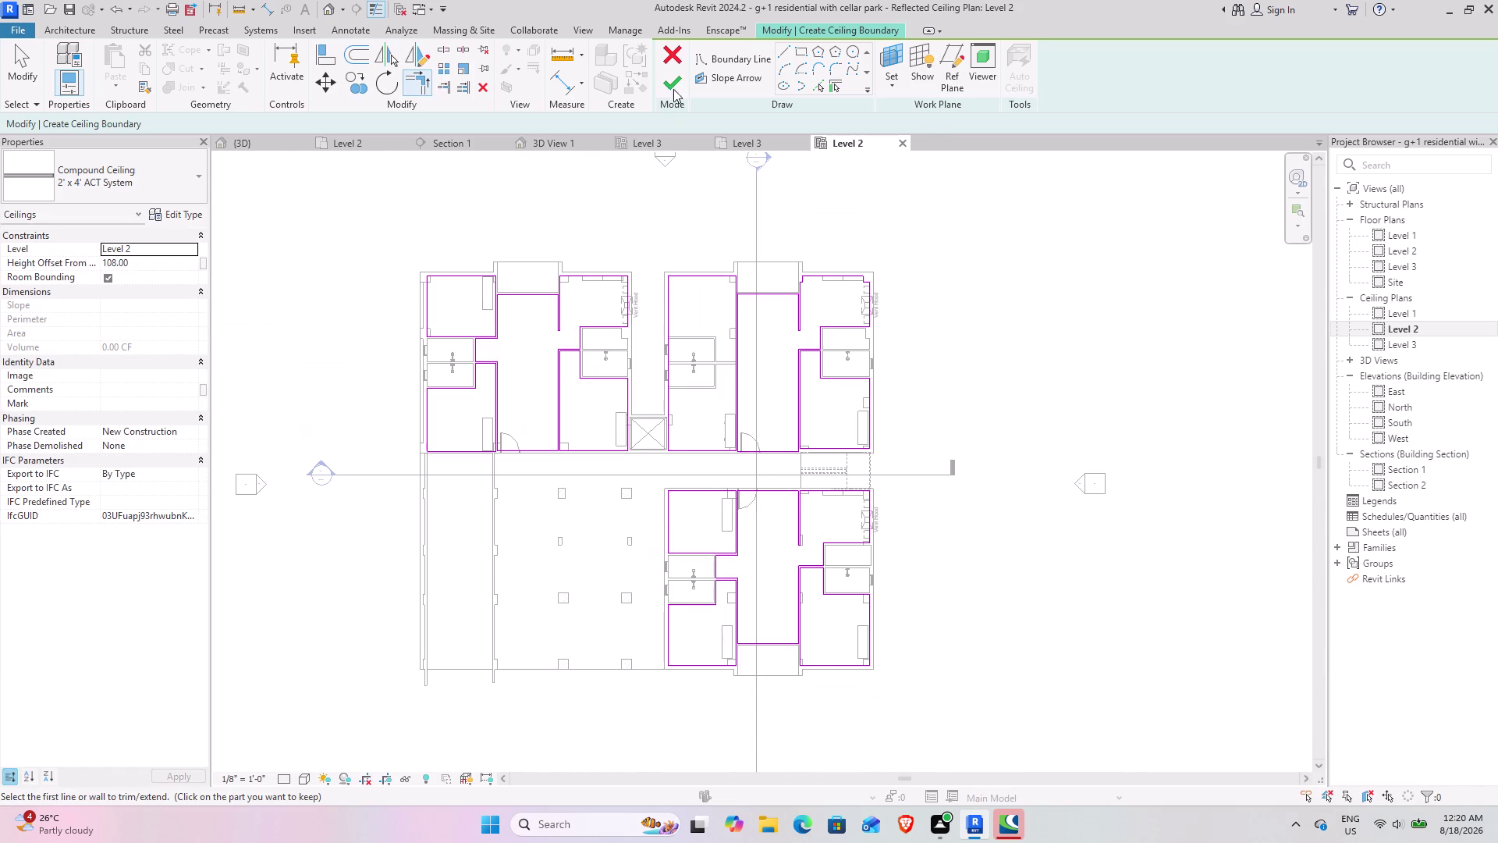
click(682, 75)
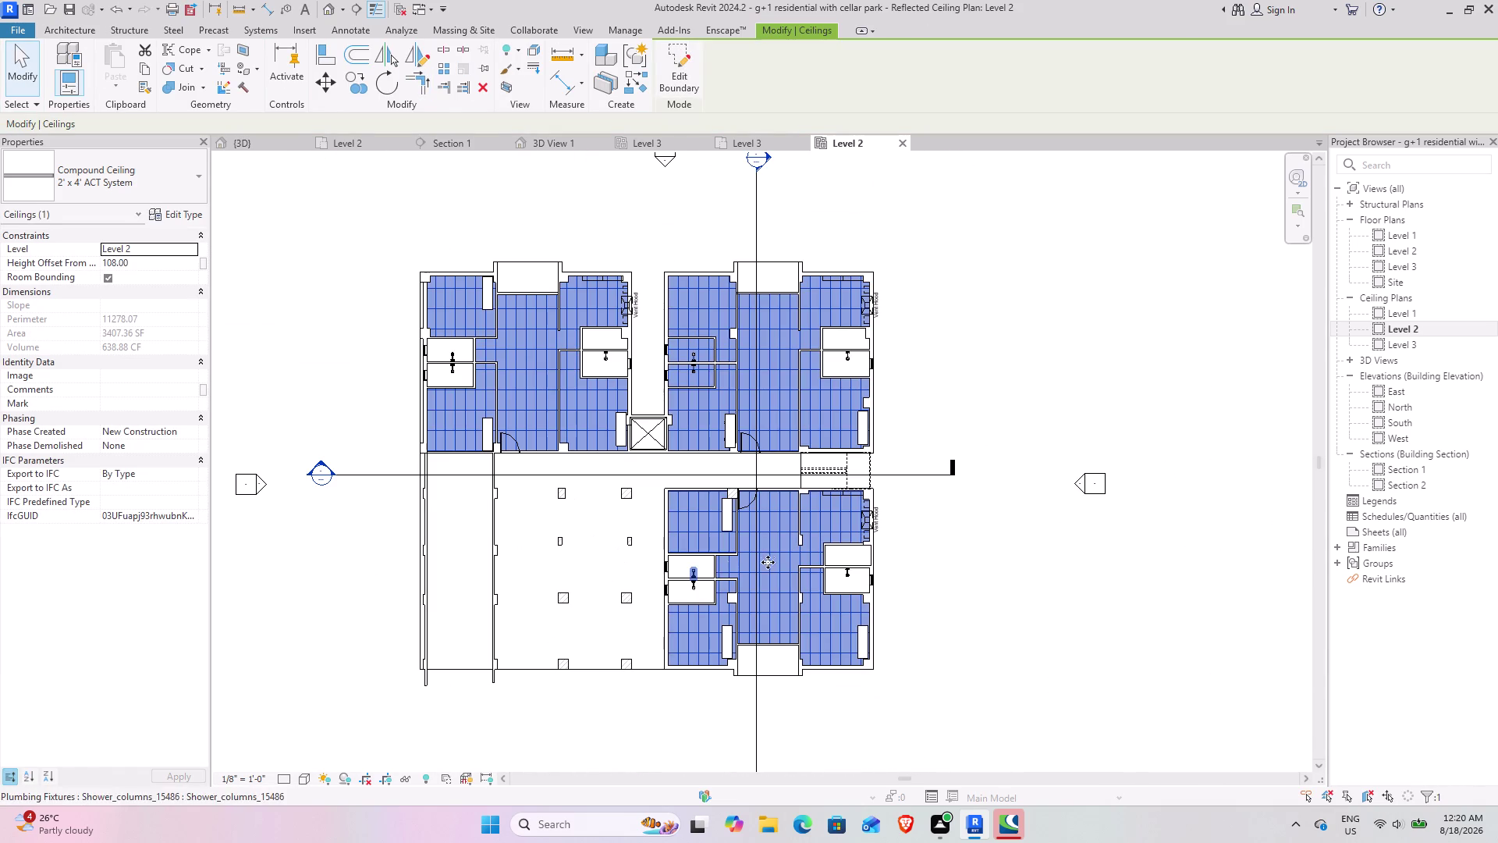
Browse the ceiling type list, then return to the 3D View 1 bedroom perspective.
click(133, 184)
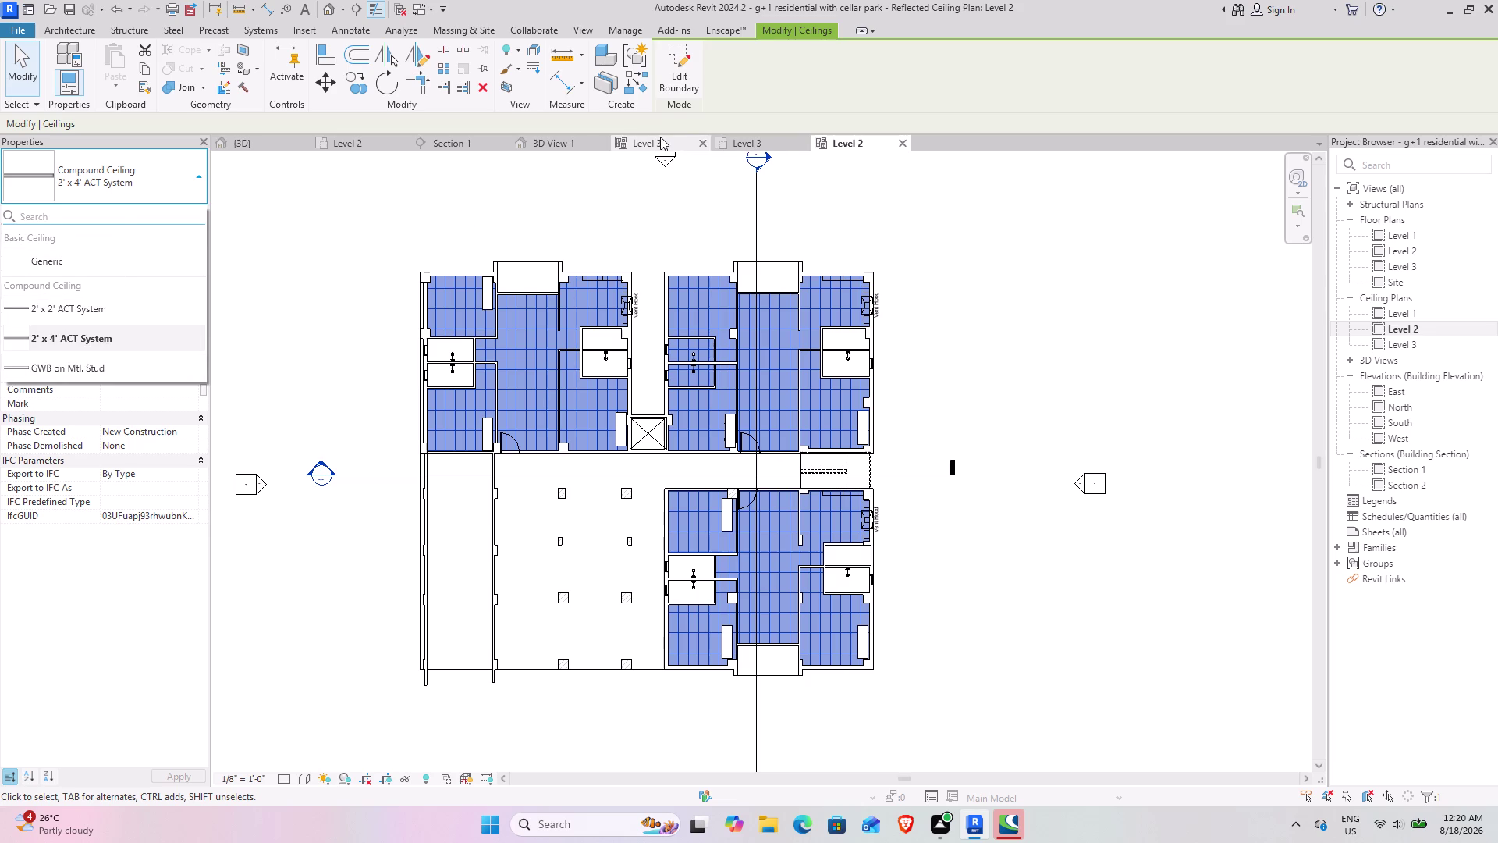
click(551, 137)
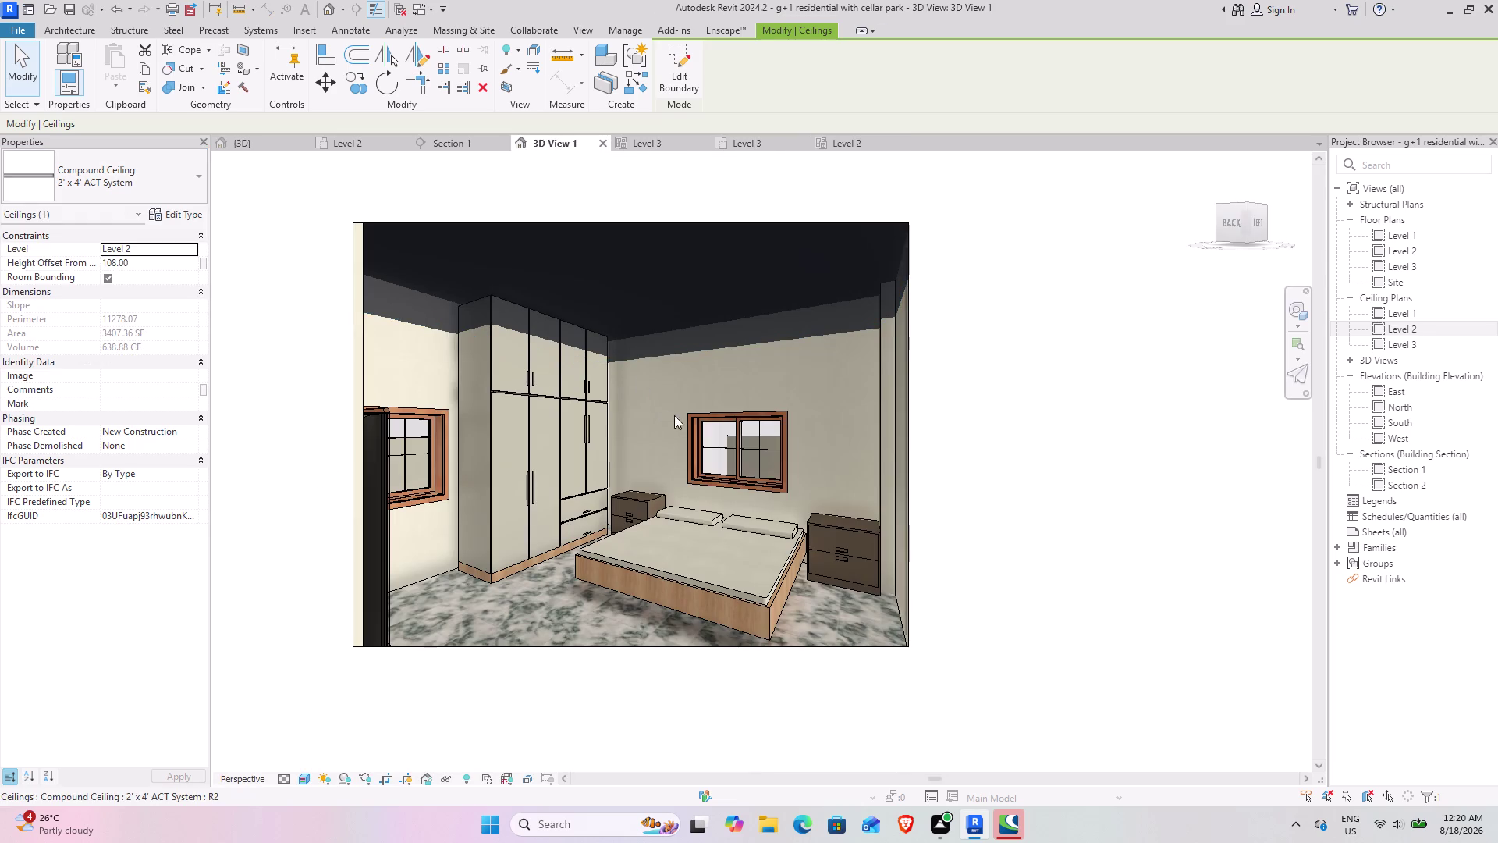
Zoom in on the bedroom's 2'x4' ACT ceiling tiles, then open the Level 3 floor plan.
scroll(up, 3)
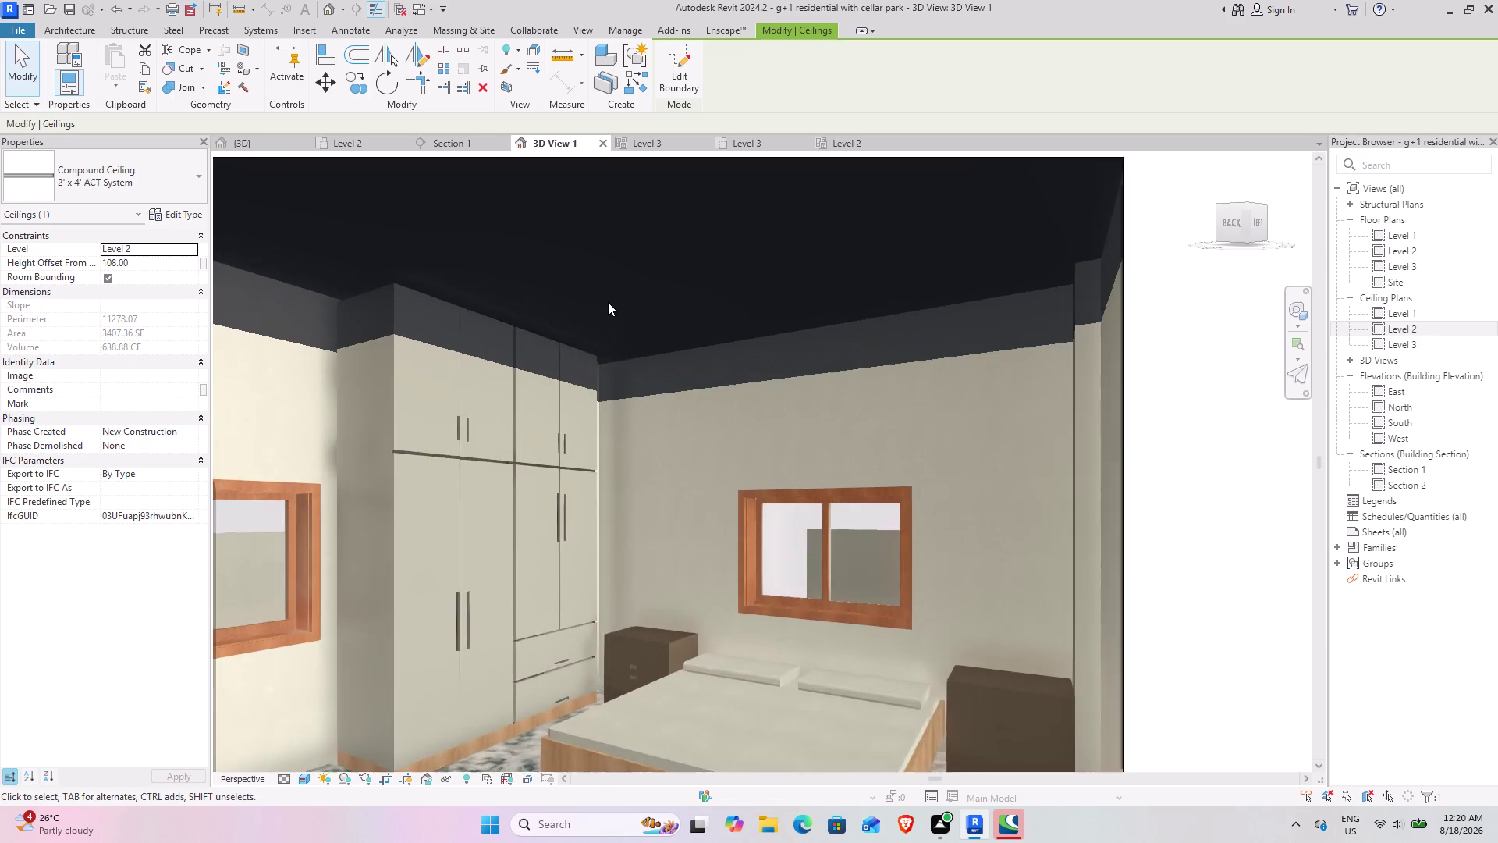
scroll(up, 3)
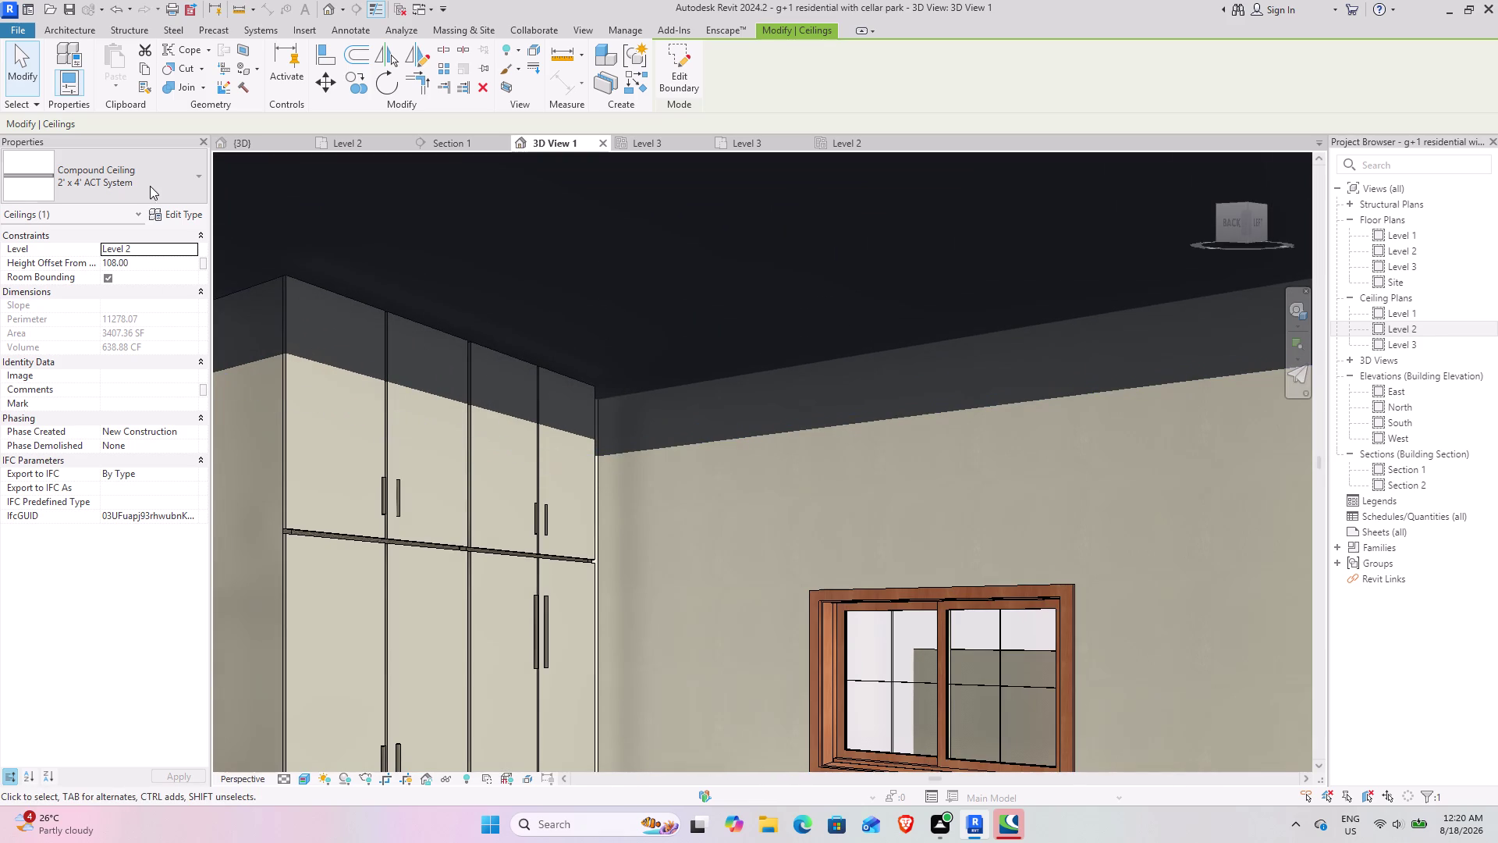
click(731, 570)
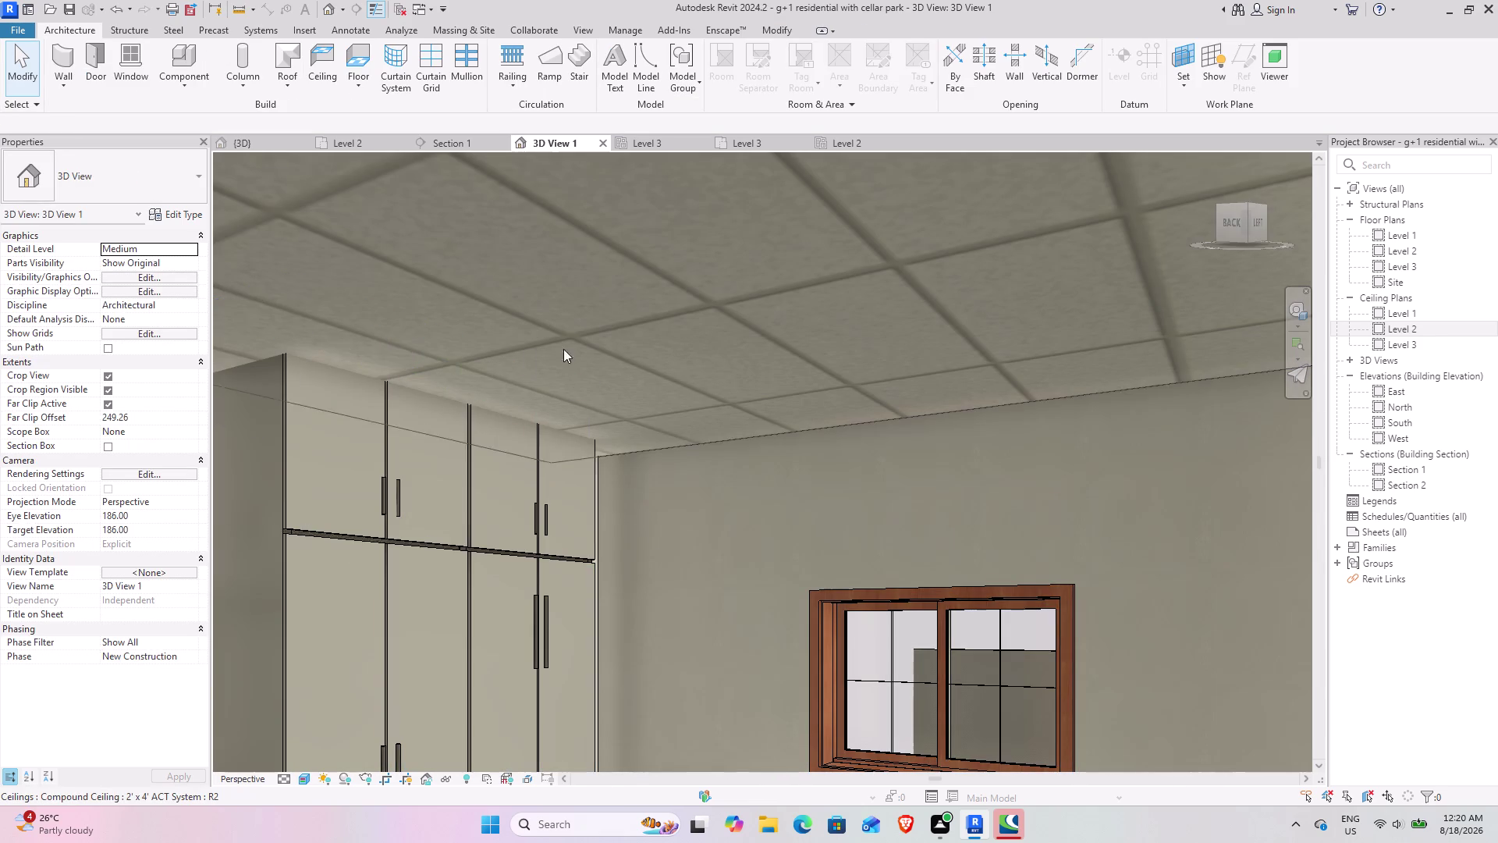
scroll(down, 3)
middle_drag(668, 546, 668, 473)
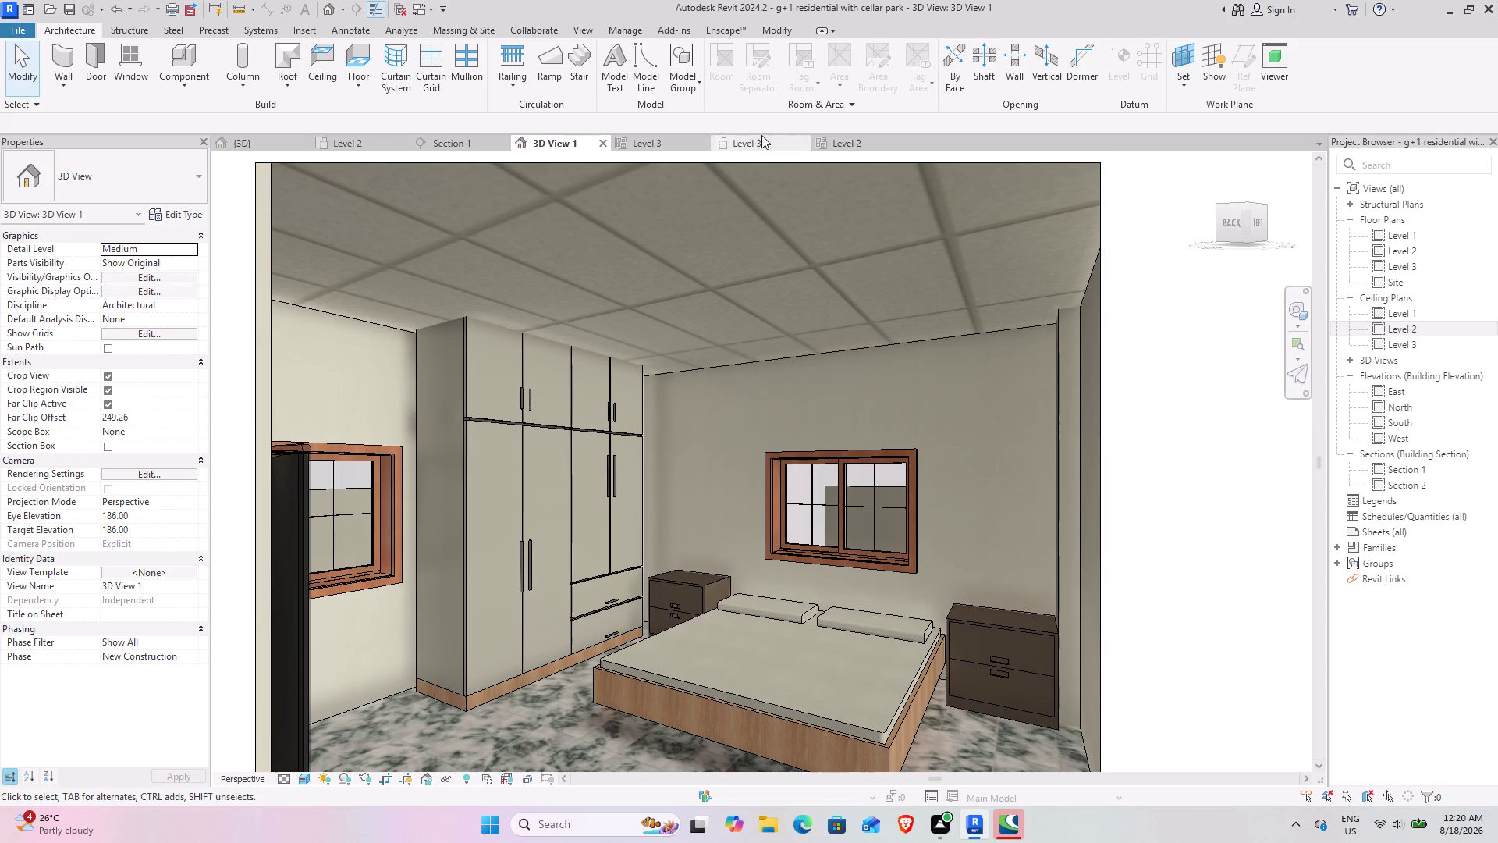
click(725, 144)
scroll(down, 3)
Select and inspect the Level 3 floor, then open the Level 3 reflected ceiling plan.
scroll(down, 3)
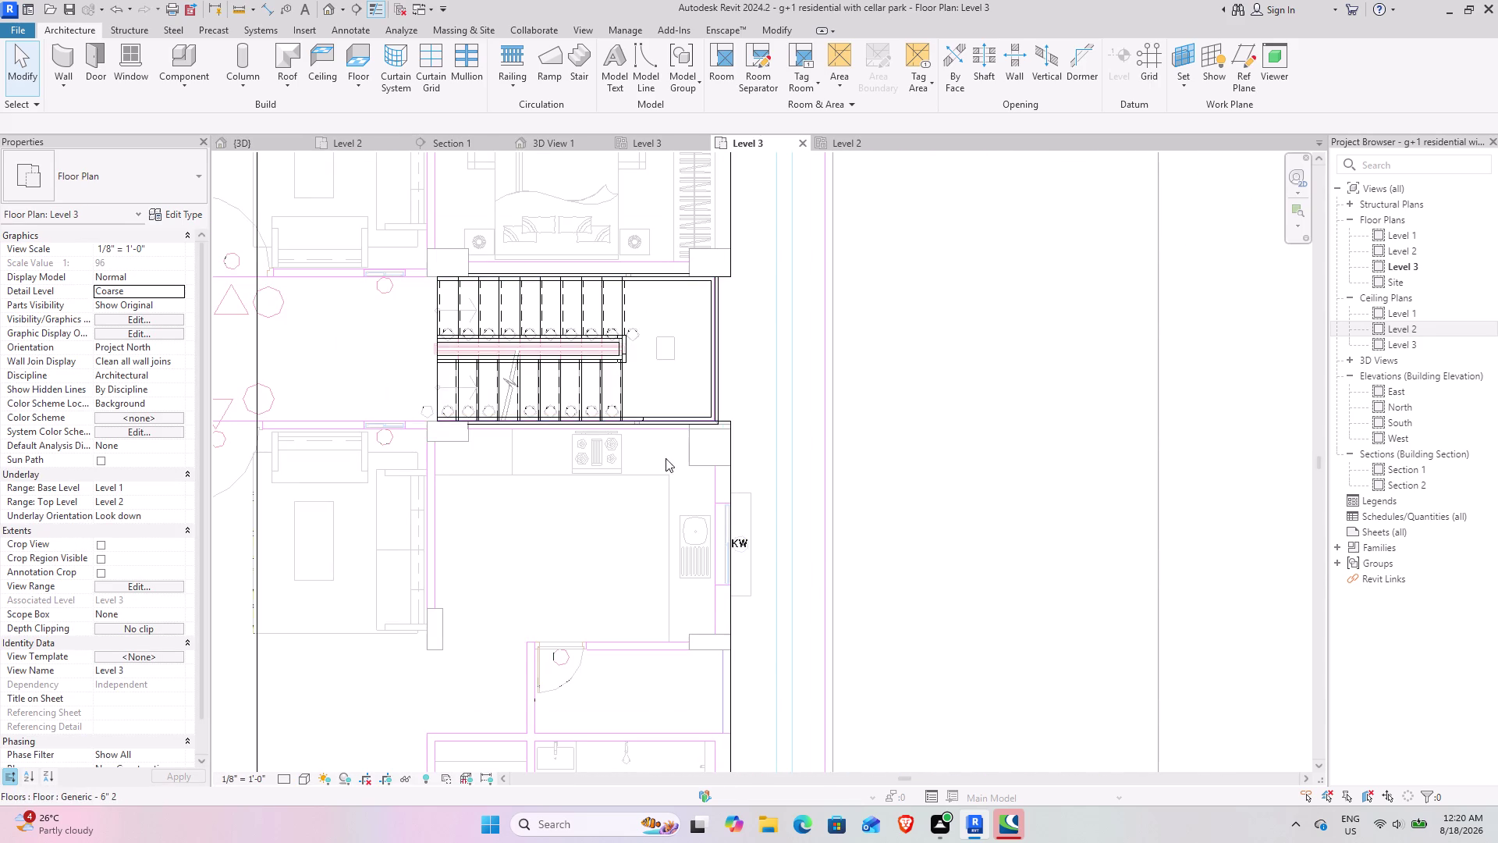
click(724, 499)
scroll(down, 3)
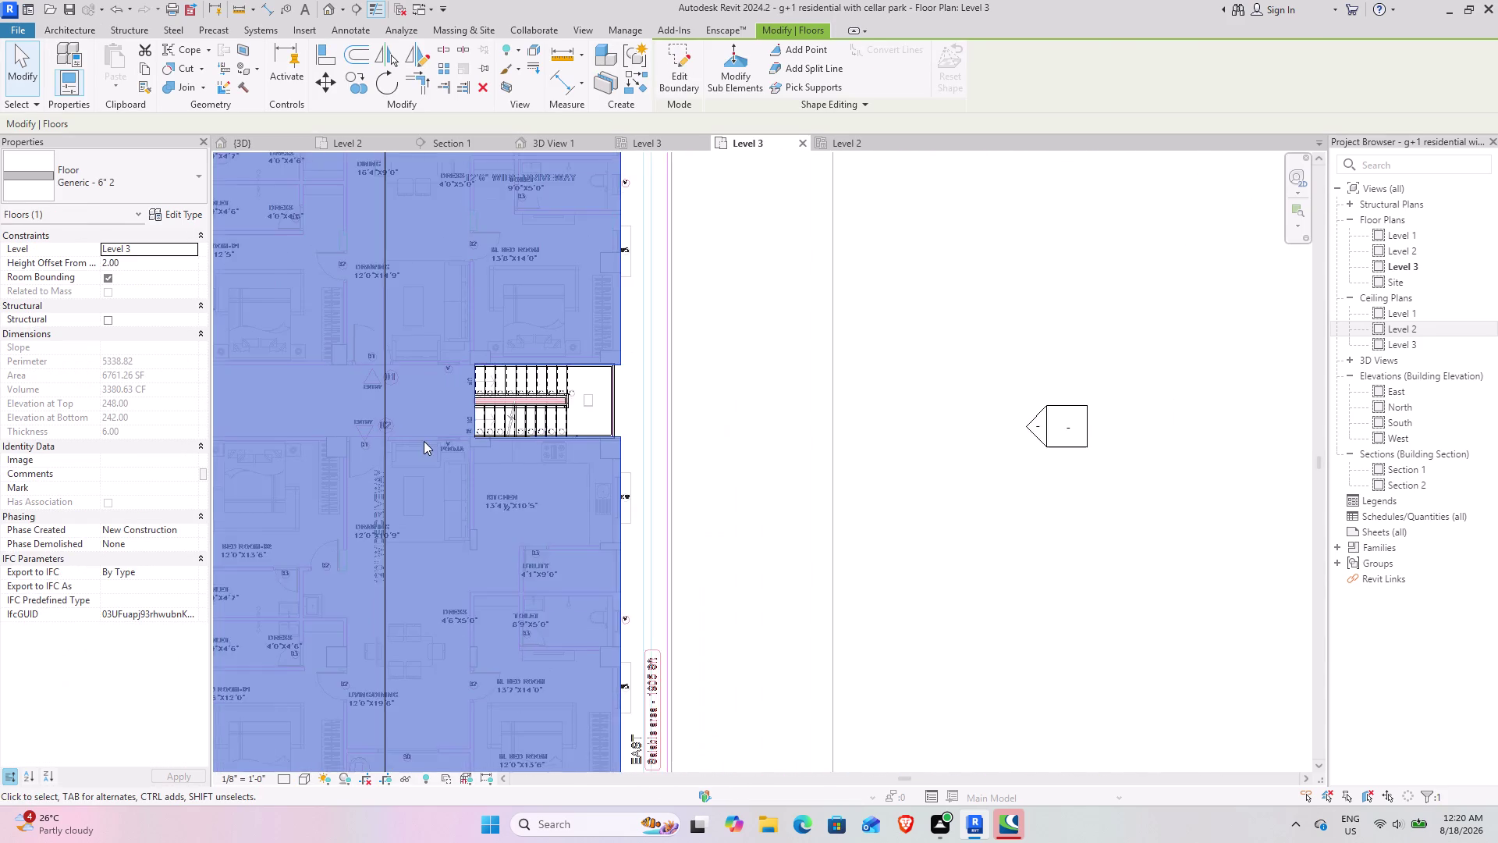
middle_drag(442, 438, 880, 368)
click(1164, 366)
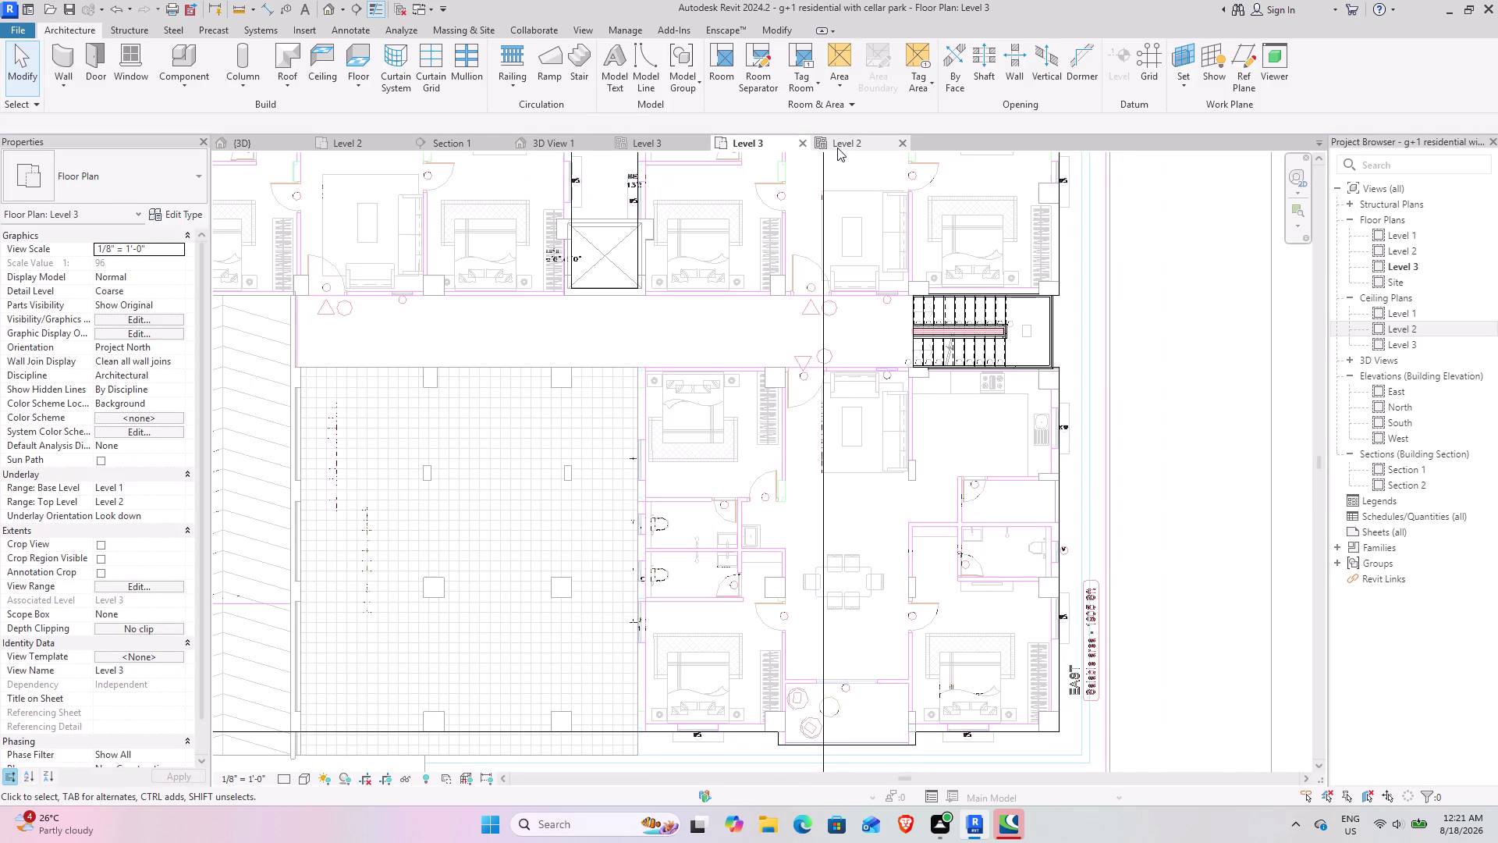
click(653, 149)
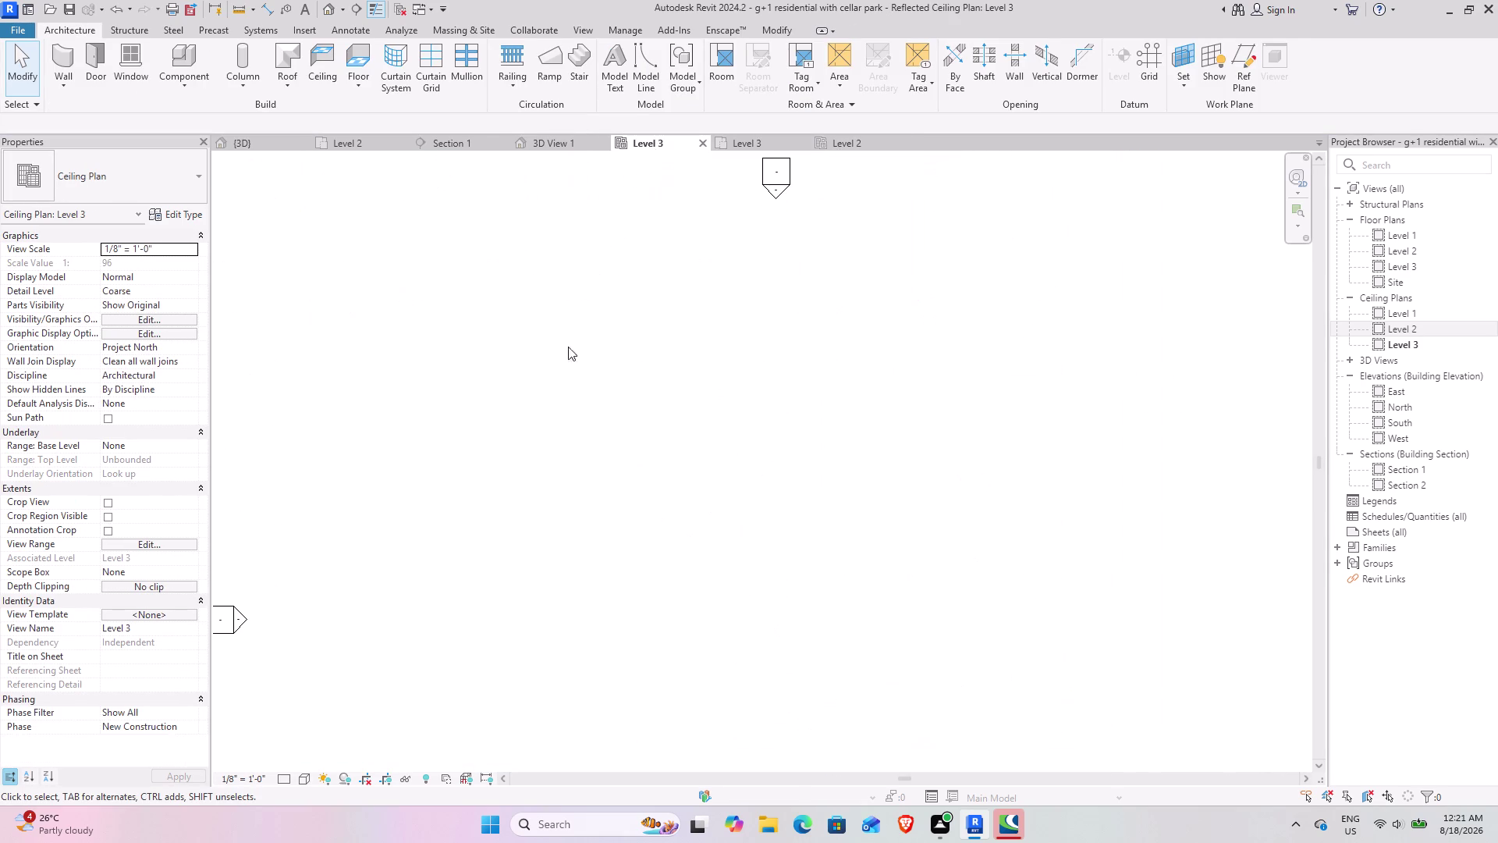
Pan the empty Level 3 ceiling plan, undo and redo, then return to 3D View 1.
scroll(down, 3)
middle_drag(885, 476, 783, 451)
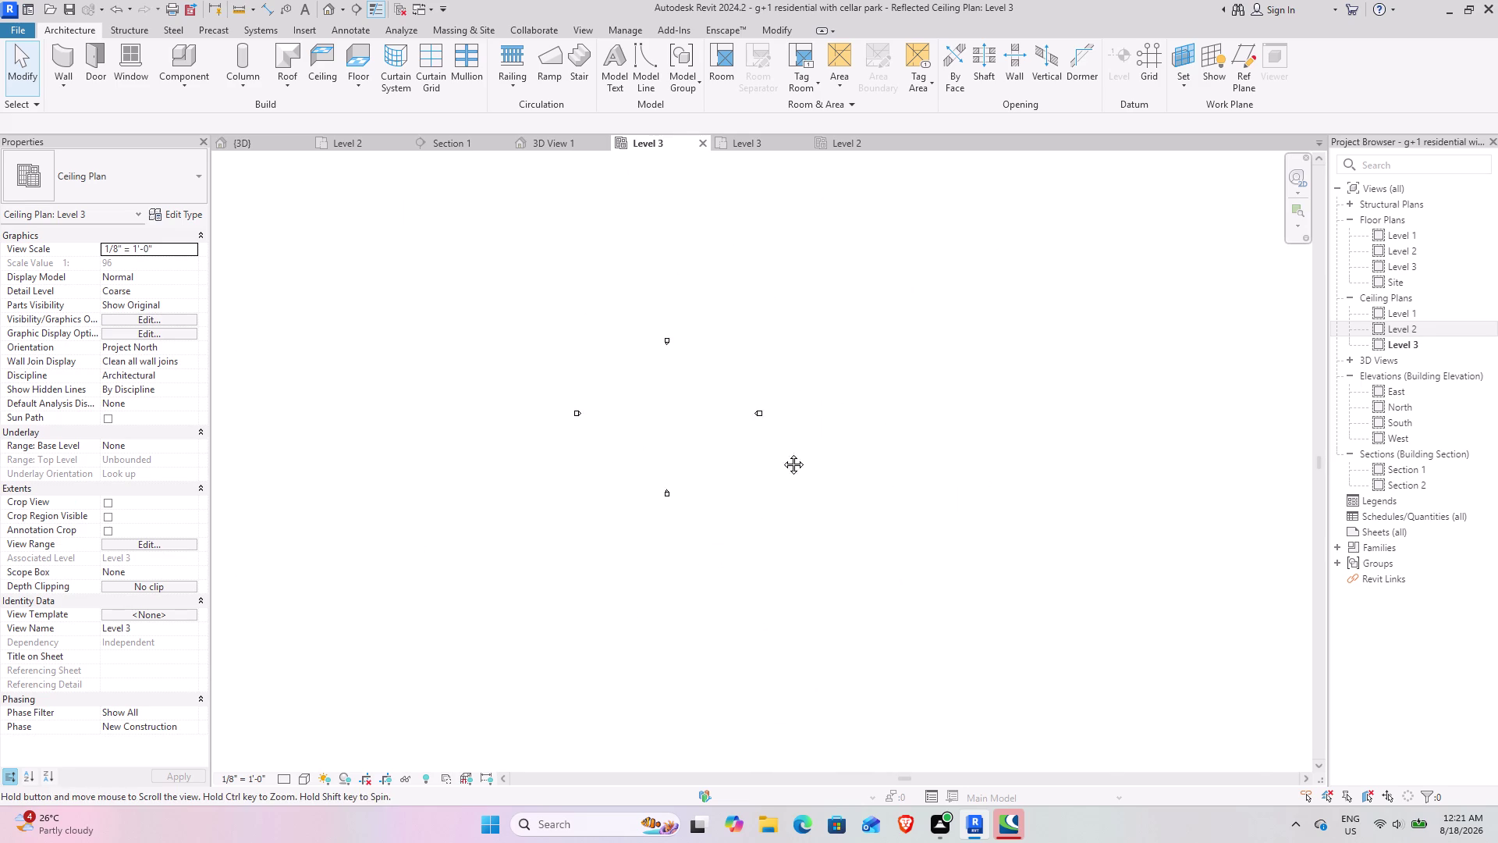
middle_drag(783, 451, 779, 452)
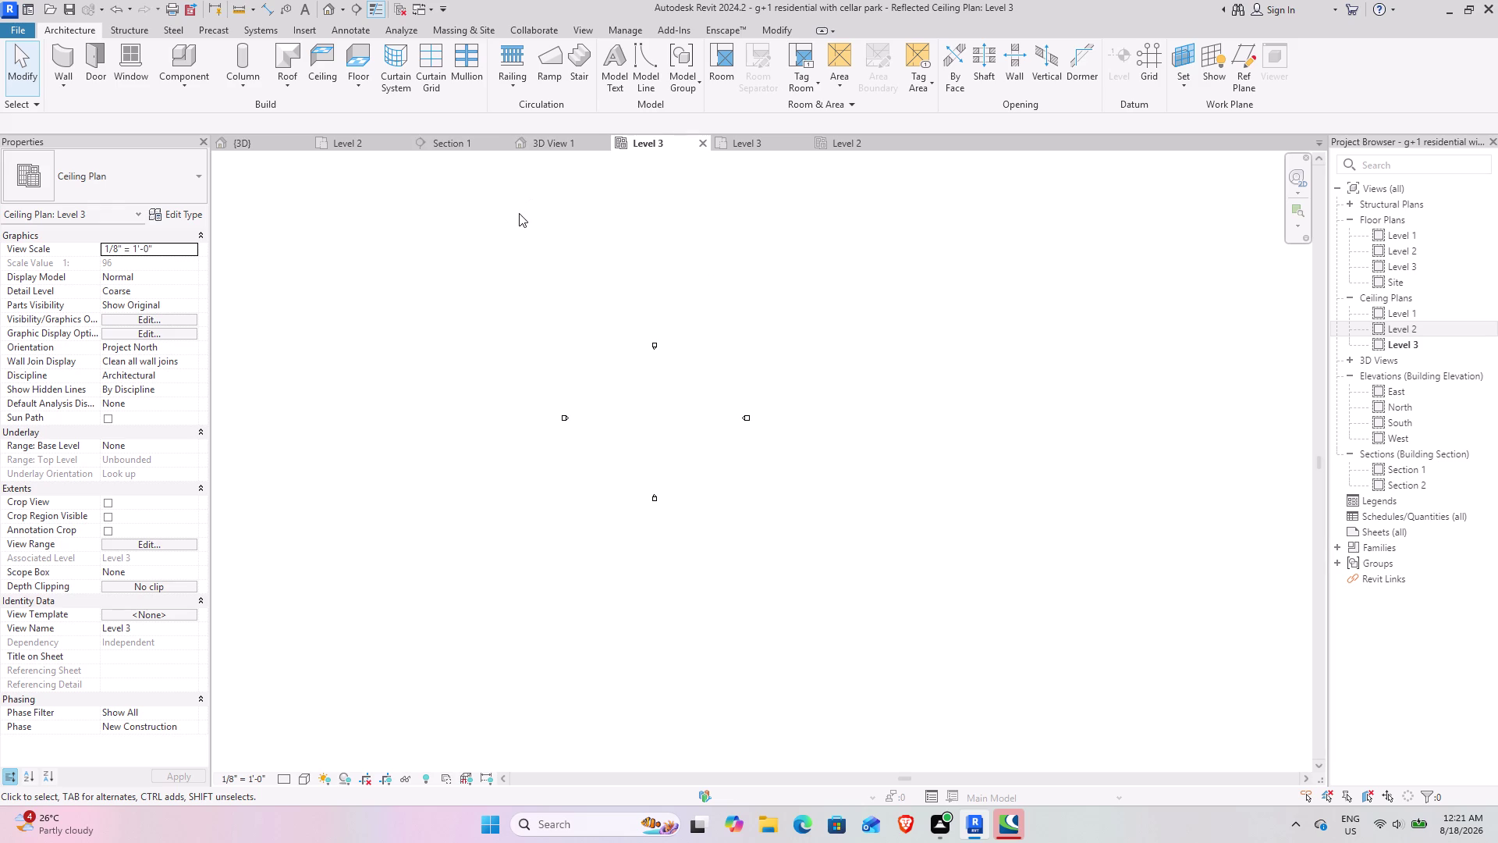
key(ctrl+z)
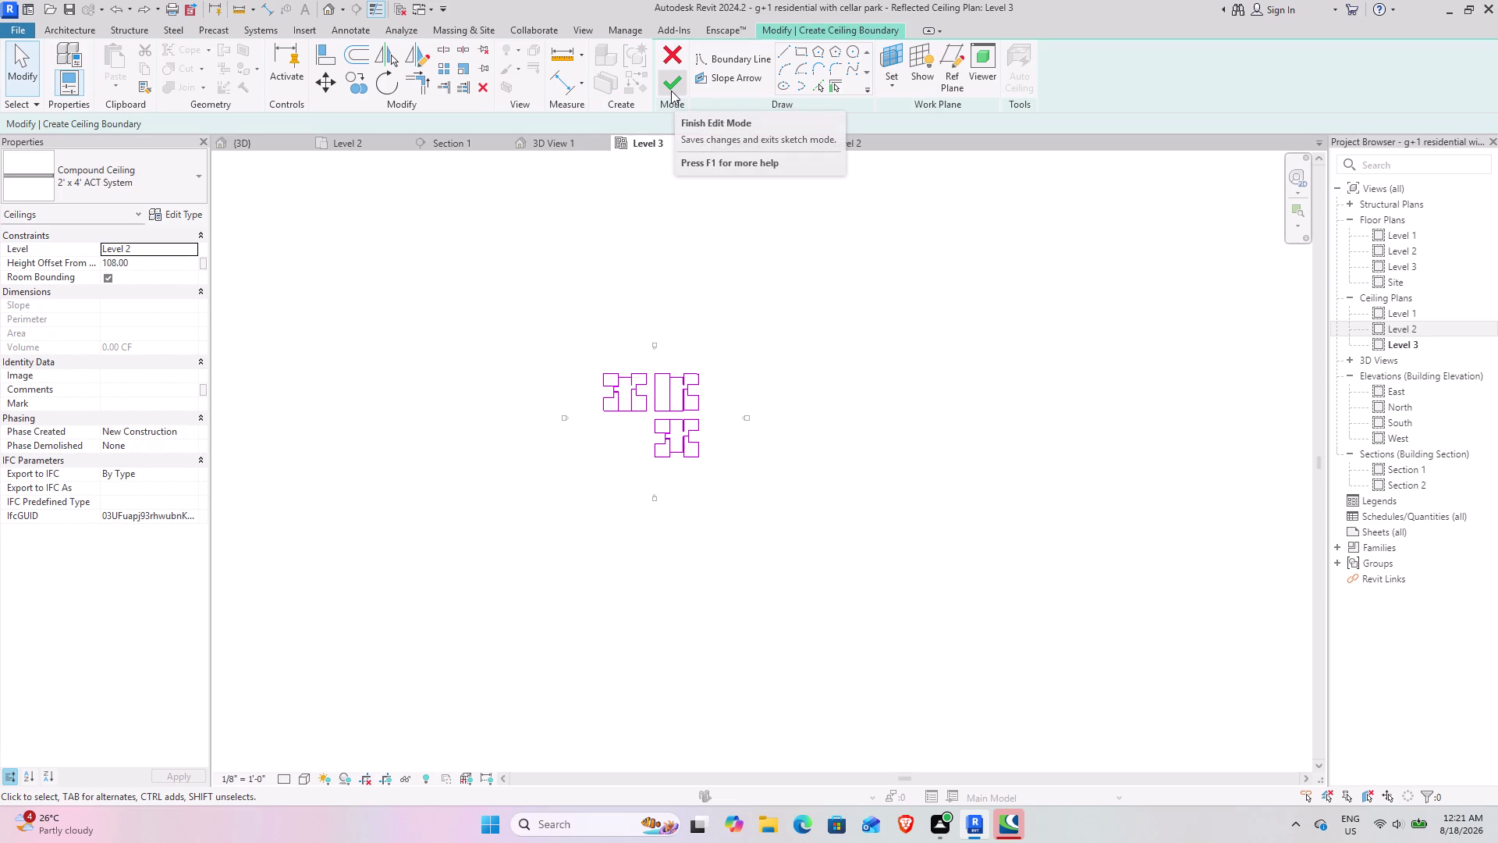
key(ctrl+y)
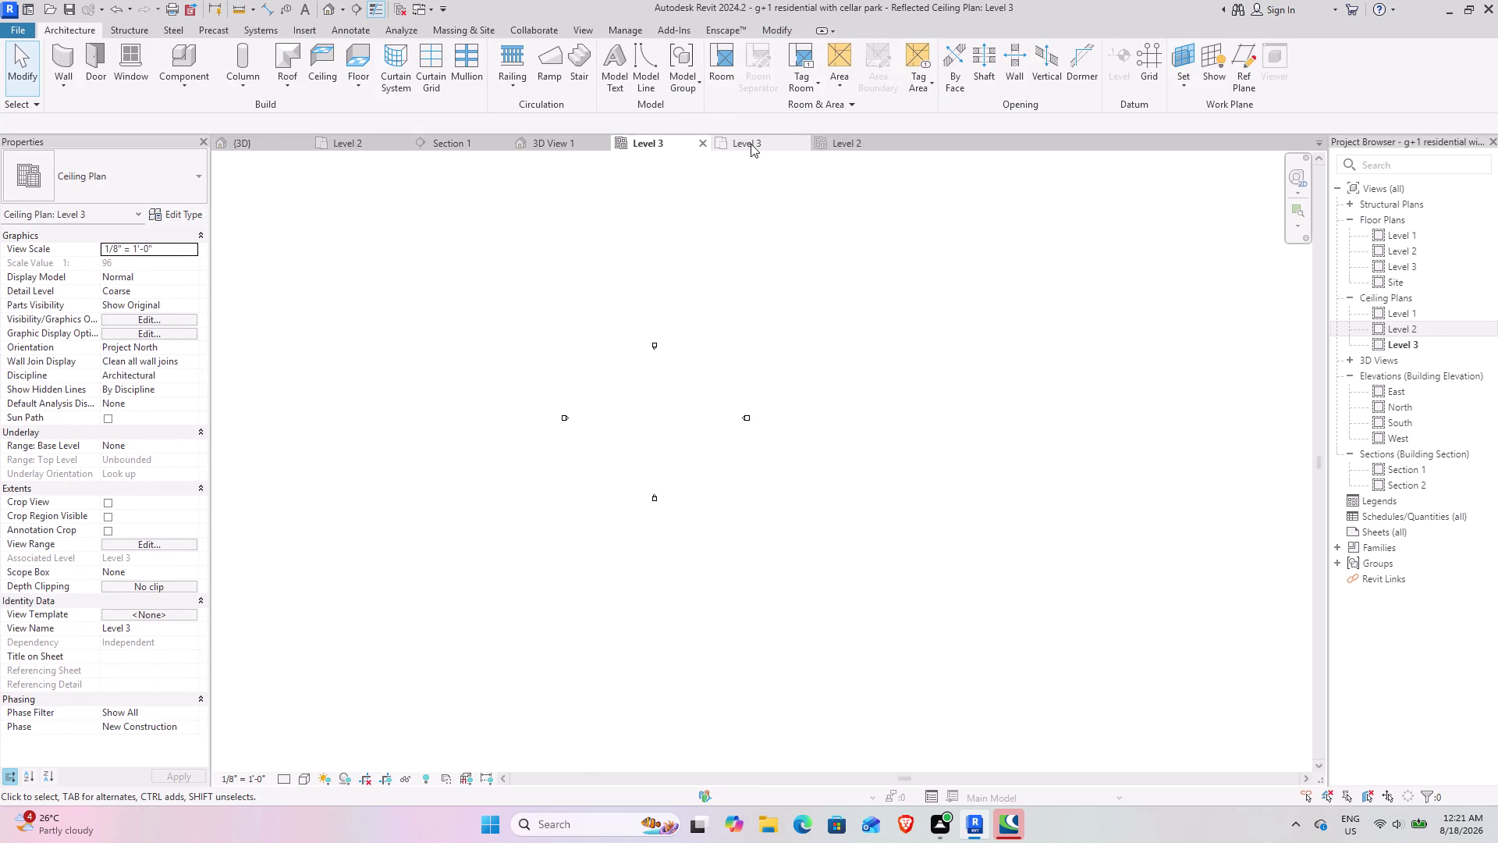
click(548, 138)
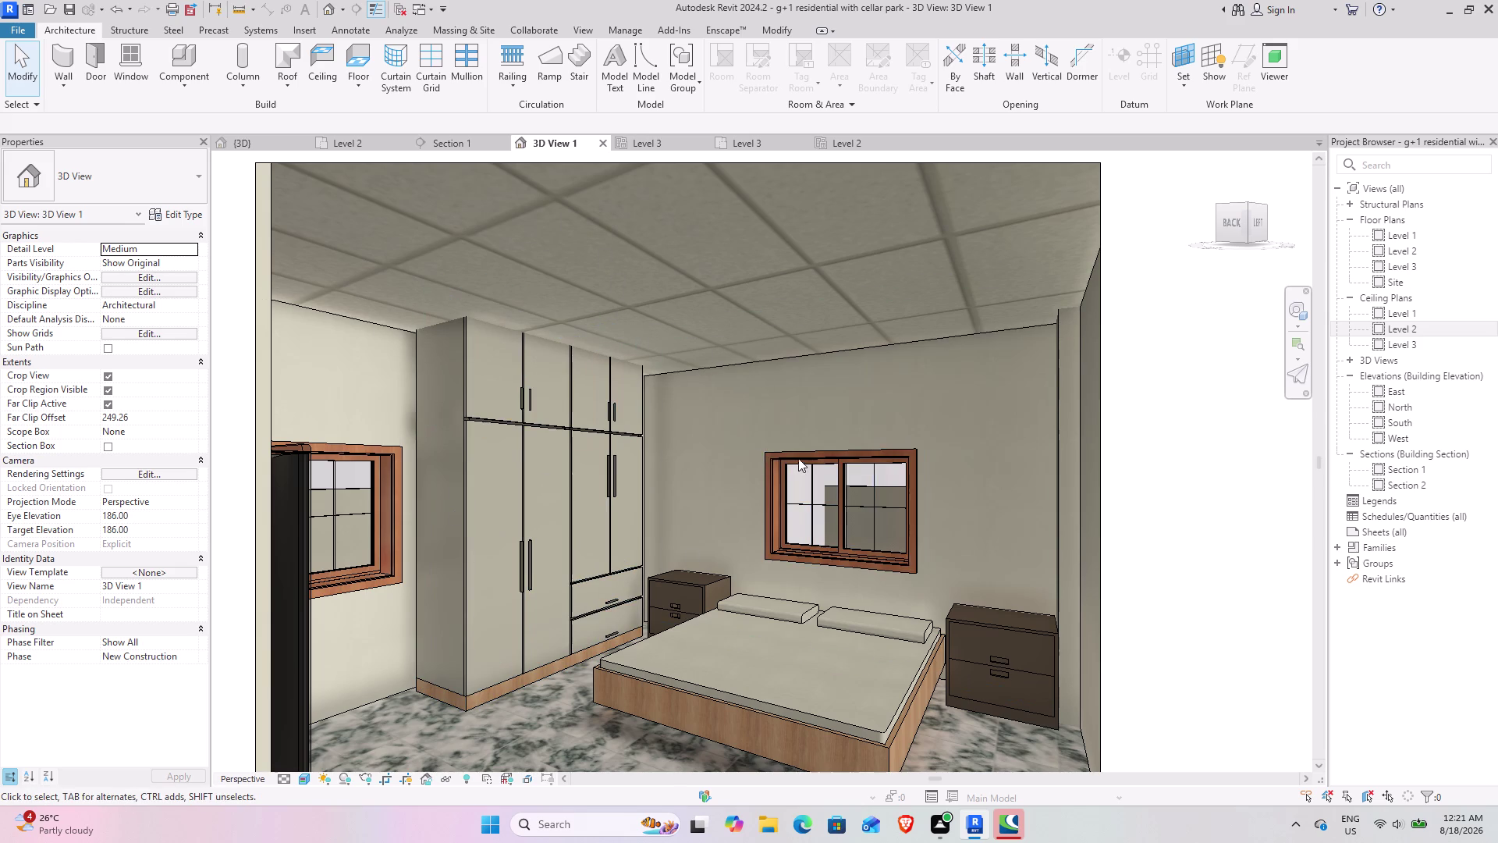
Pan and recentre the 3D View 1 bedroom perspective.
scroll(down, 3)
middle_drag(691, 504, 692, 448)
scroll(up, 3)
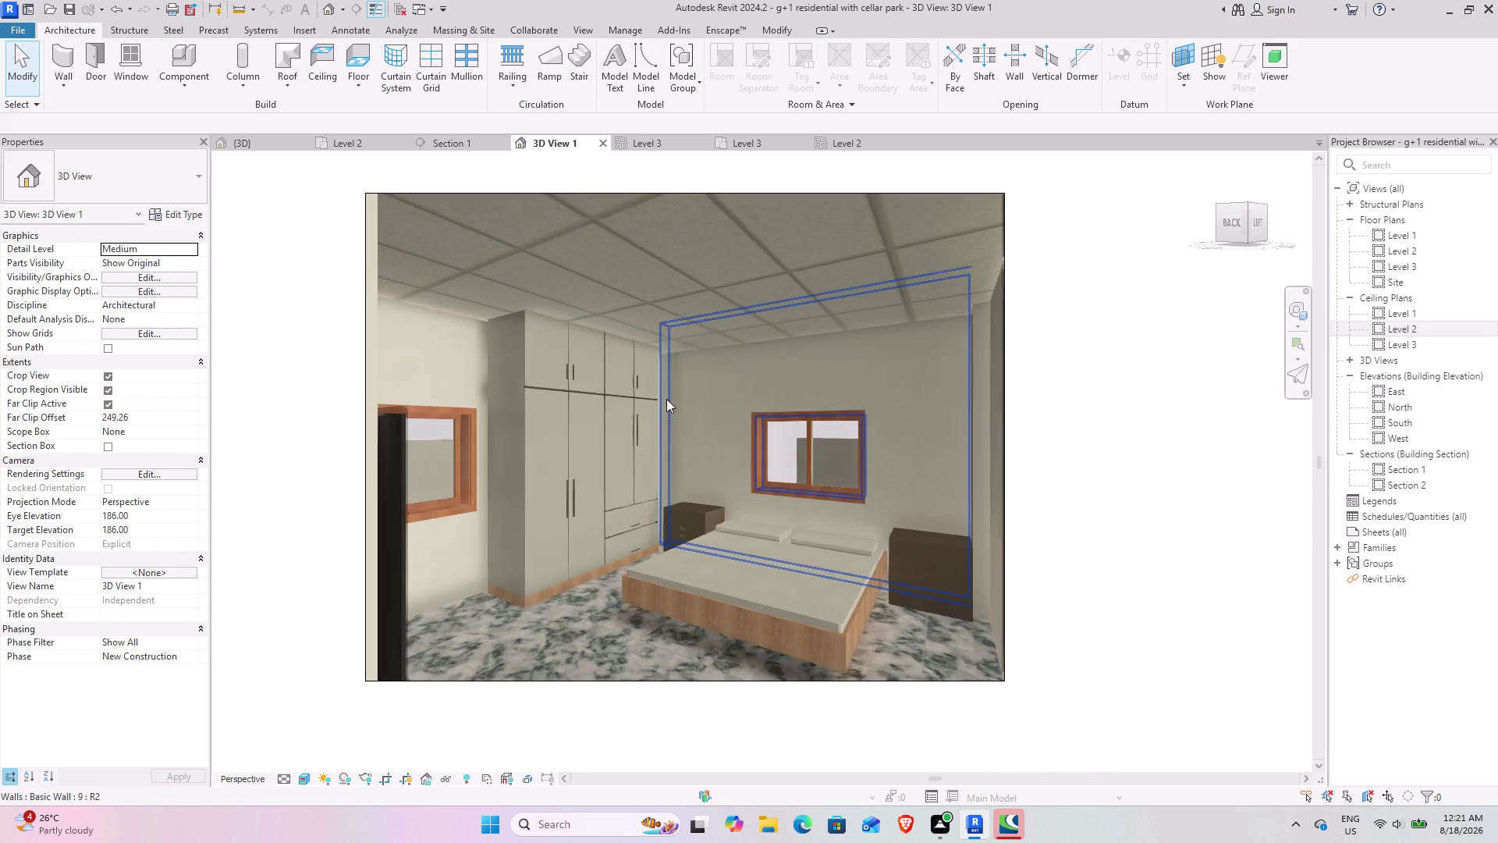
scroll(up, 3)
middle_drag(731, 400, 702, 447)
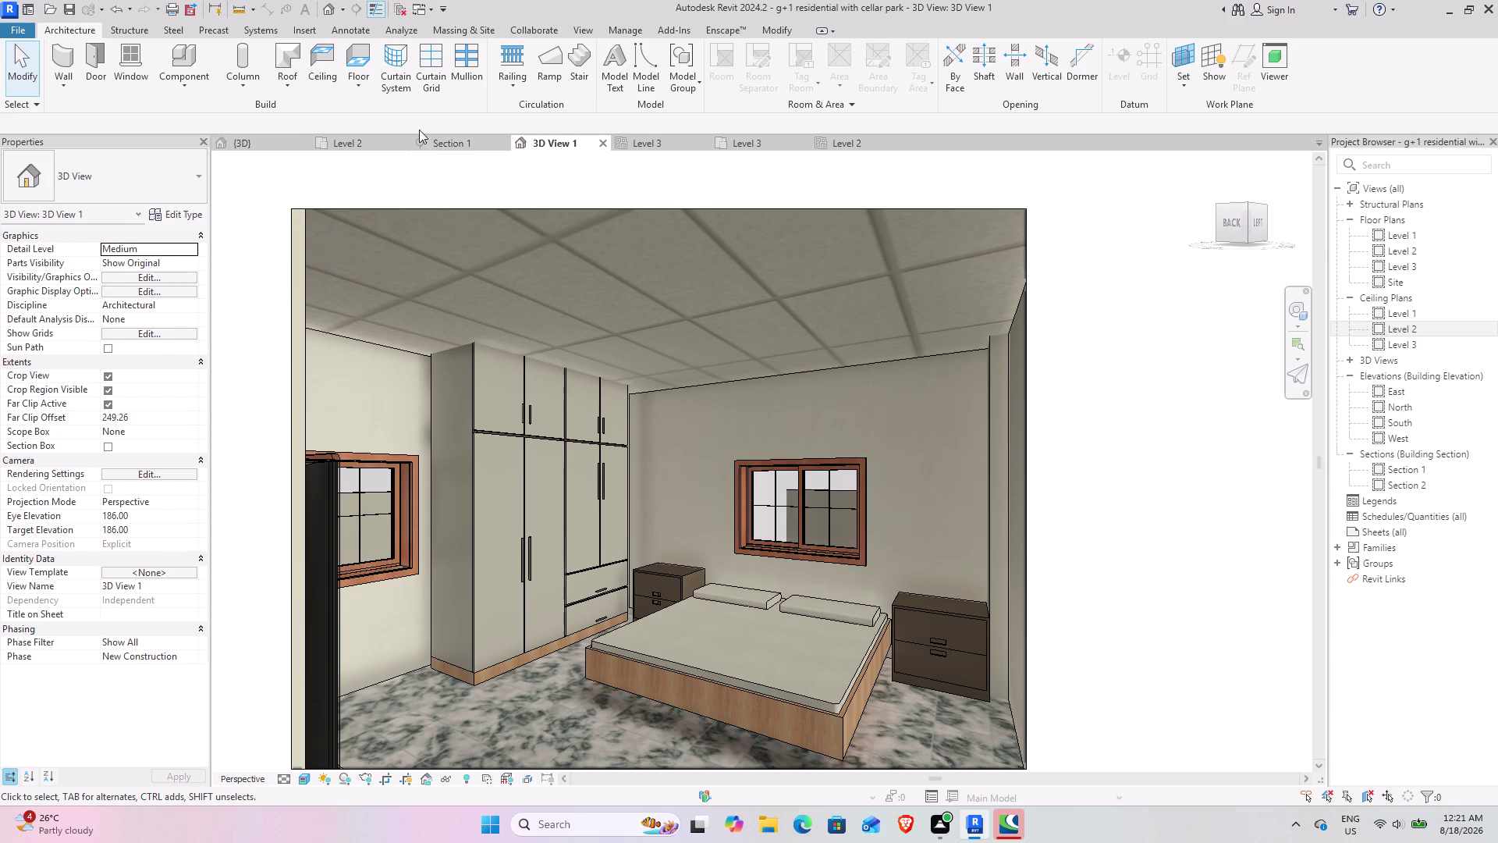
Pan the Level 3 plan toward the main entrance, then open the {3D} overall view.
click(735, 150)
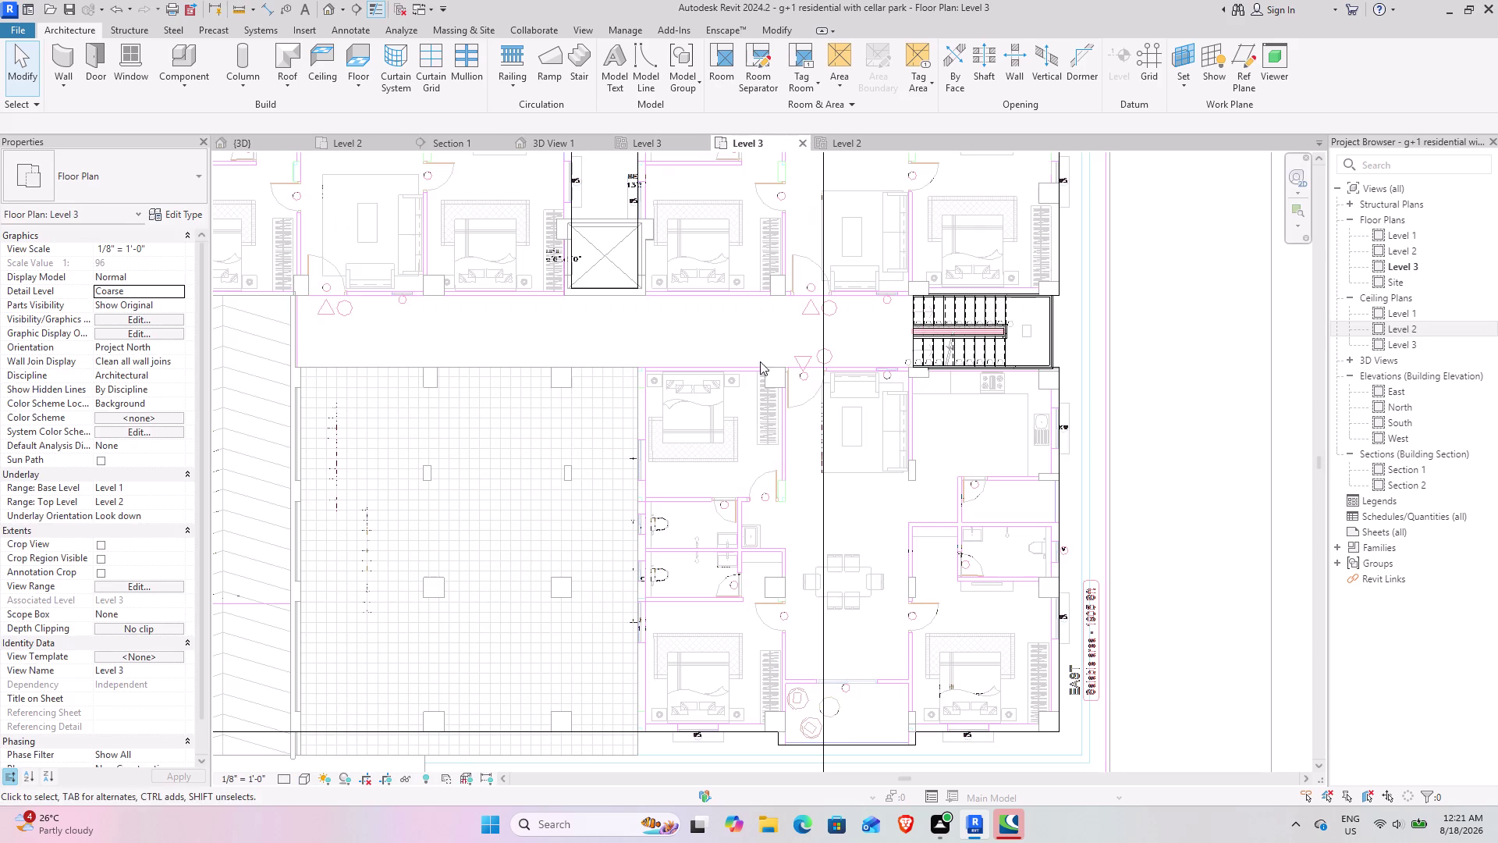
scroll(down, 3)
middle_drag(880, 466, 764, 399)
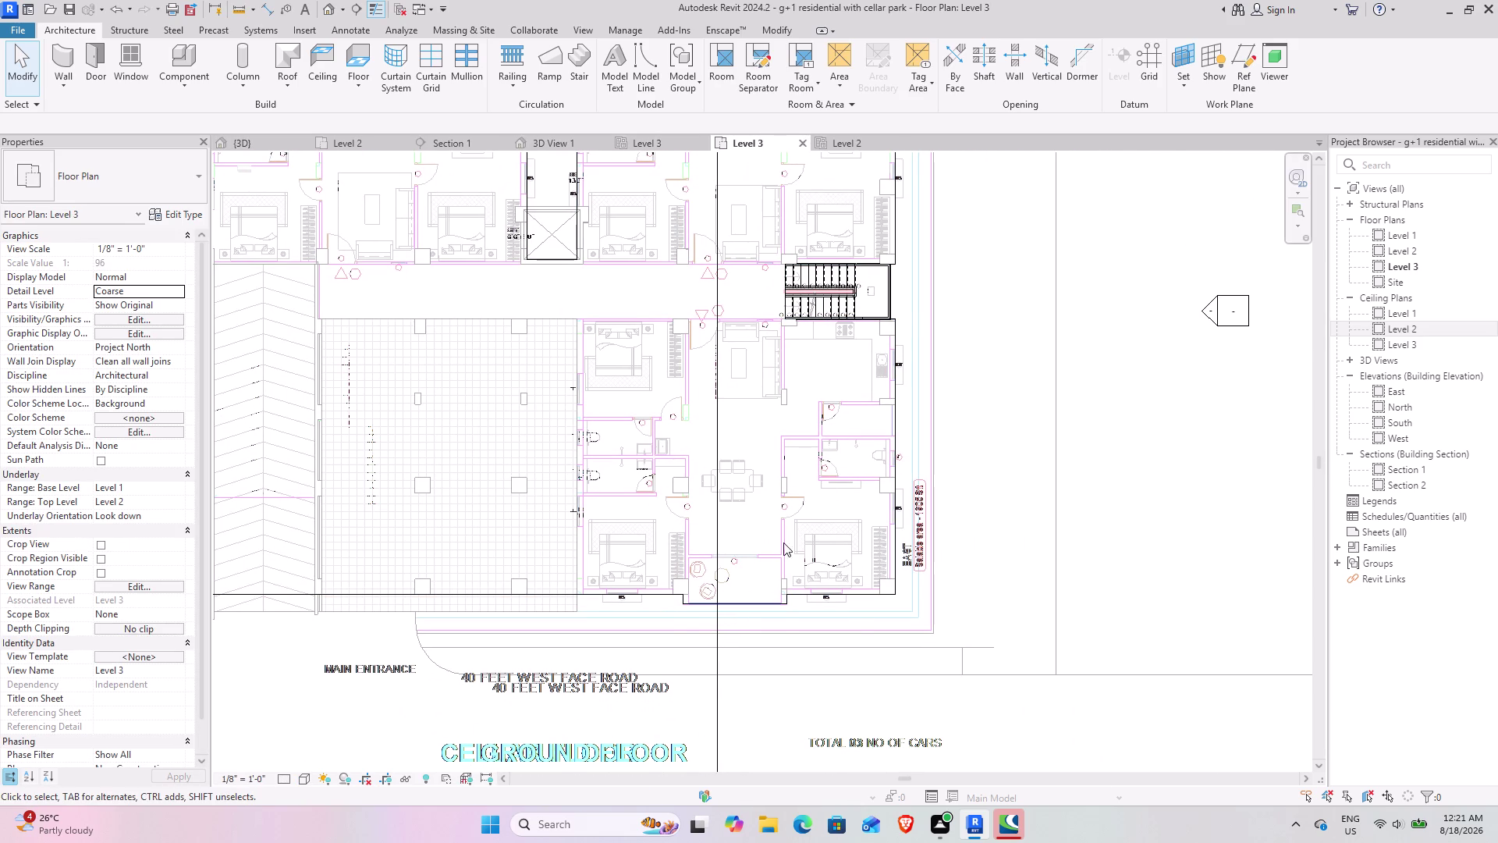
scroll(up, 3)
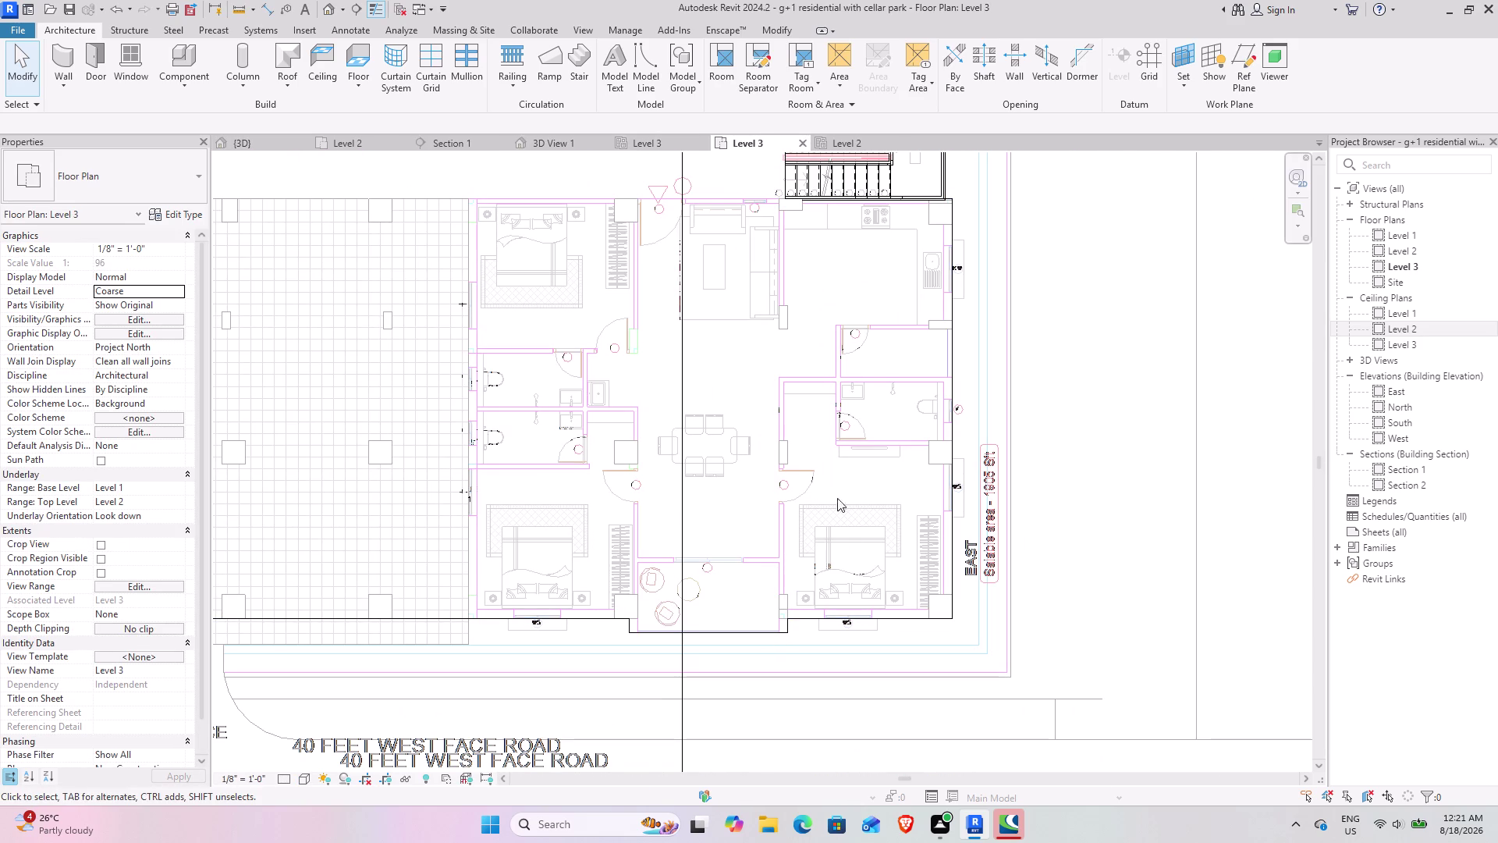
click(228, 141)
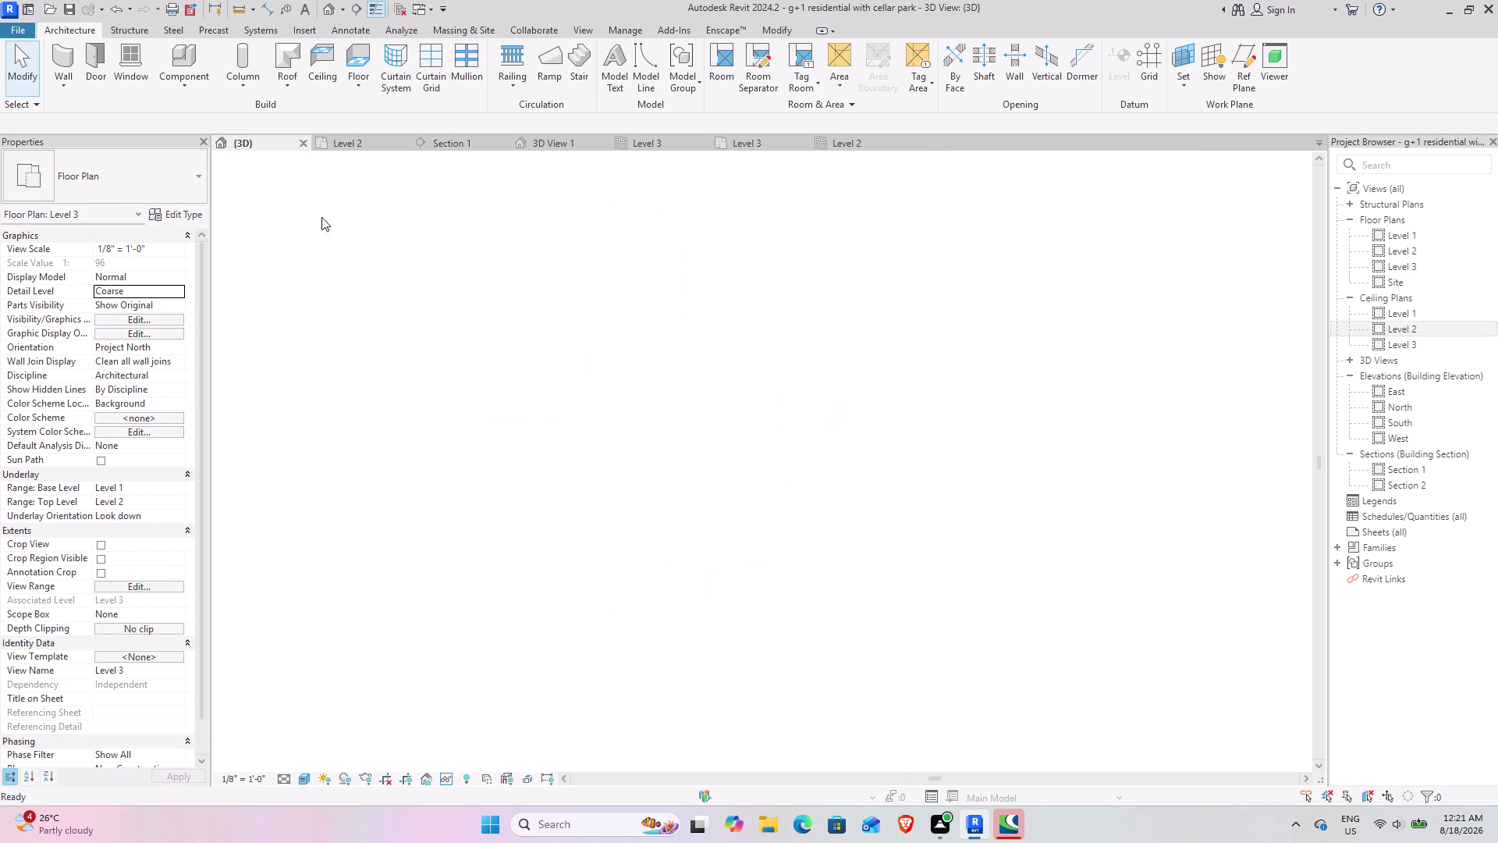
scroll(down, 3)
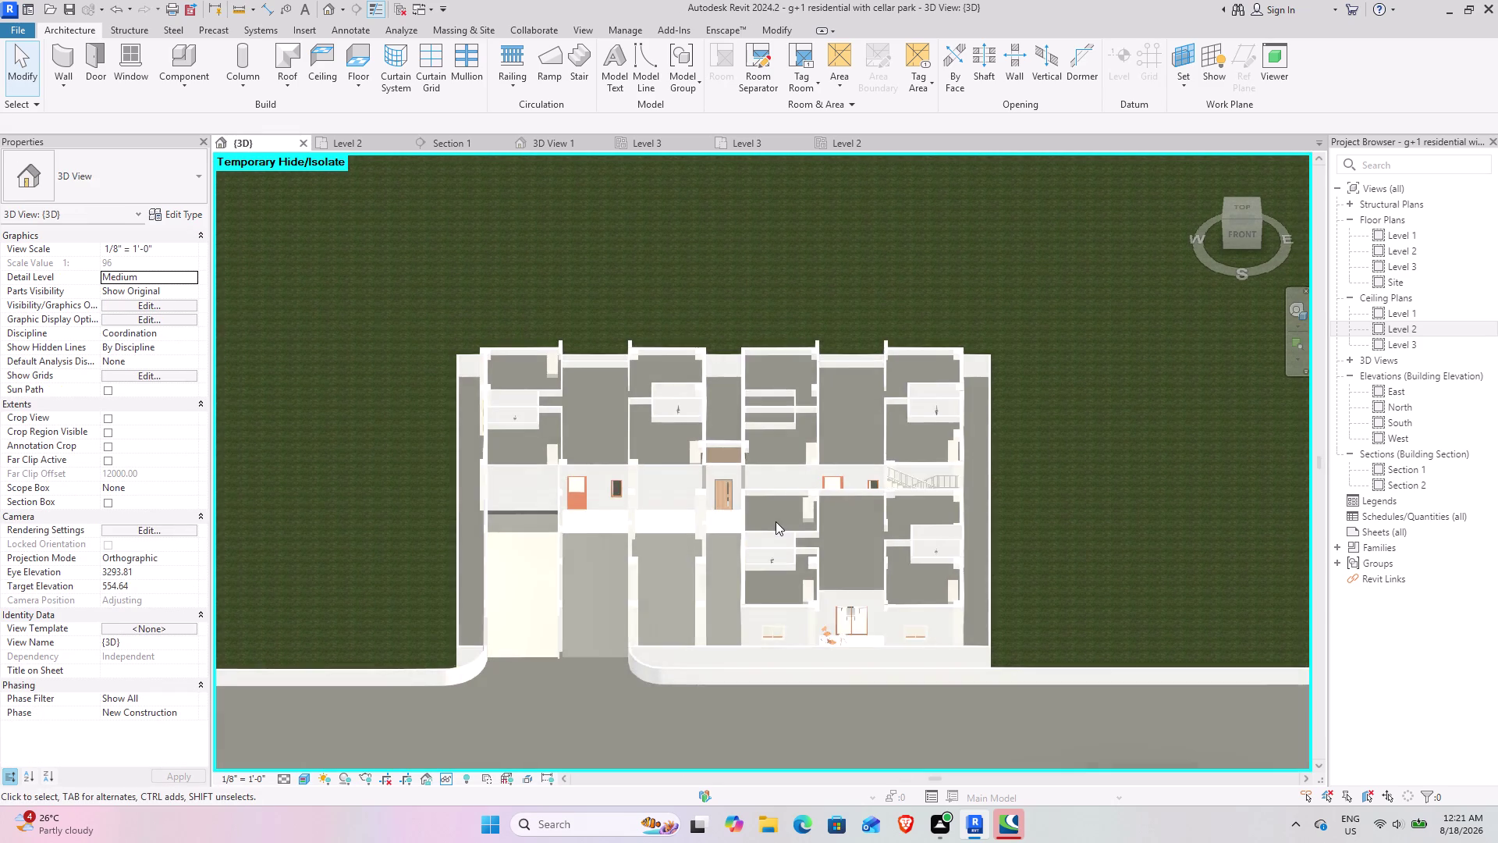
Orbit to the Level 2 ceiling, change it to GWB on Mtl. Stud, and open 3D View 1.
middle_drag(635, 574, 795, 494)
middle_drag(876, 487, 601, 369)
middle_drag(732, 523, 666, 566)
scroll(up, 3)
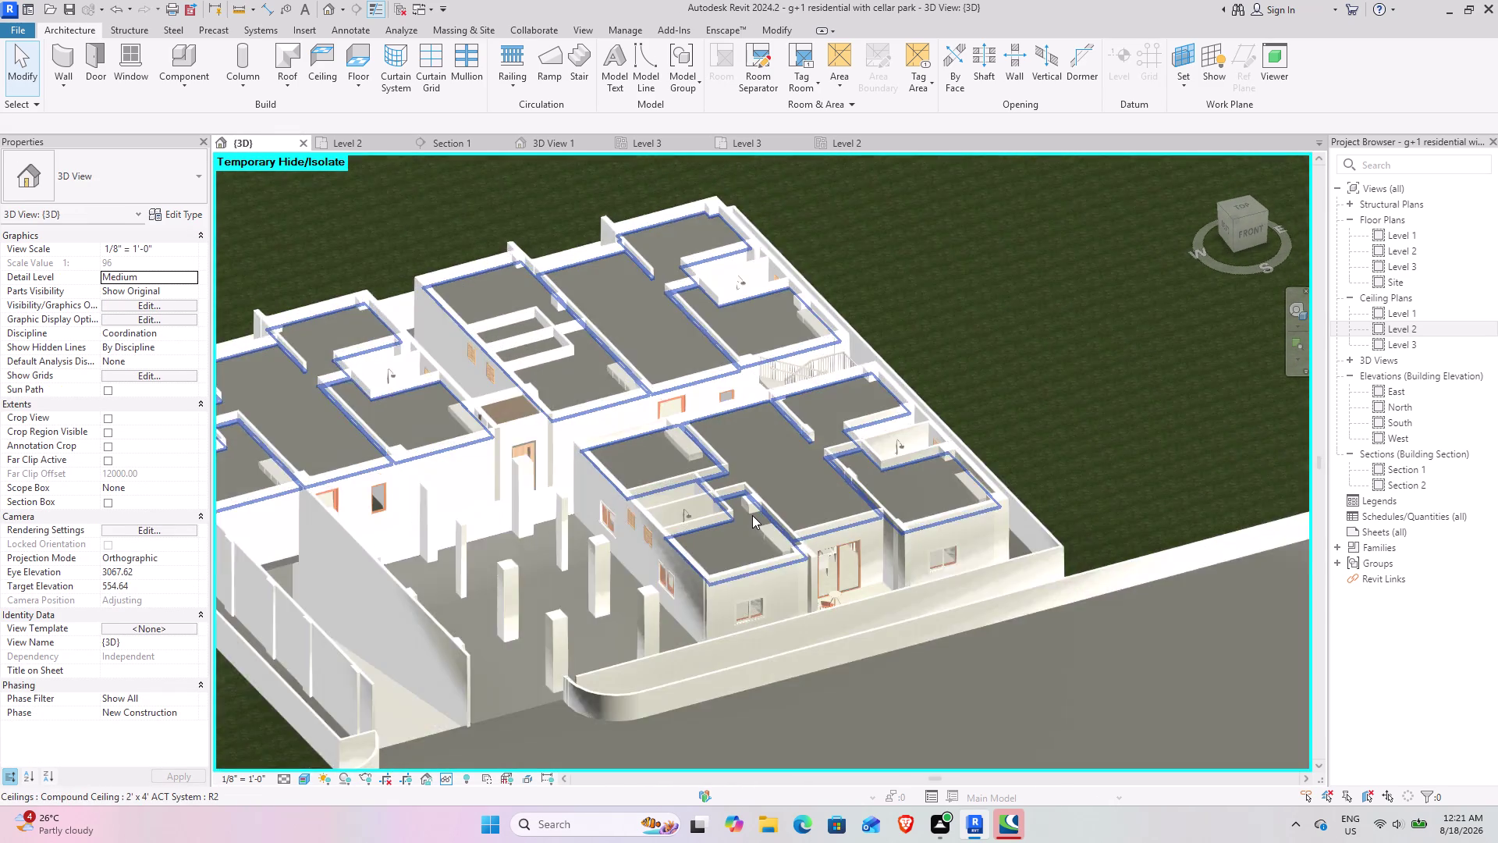
scroll(up, 3)
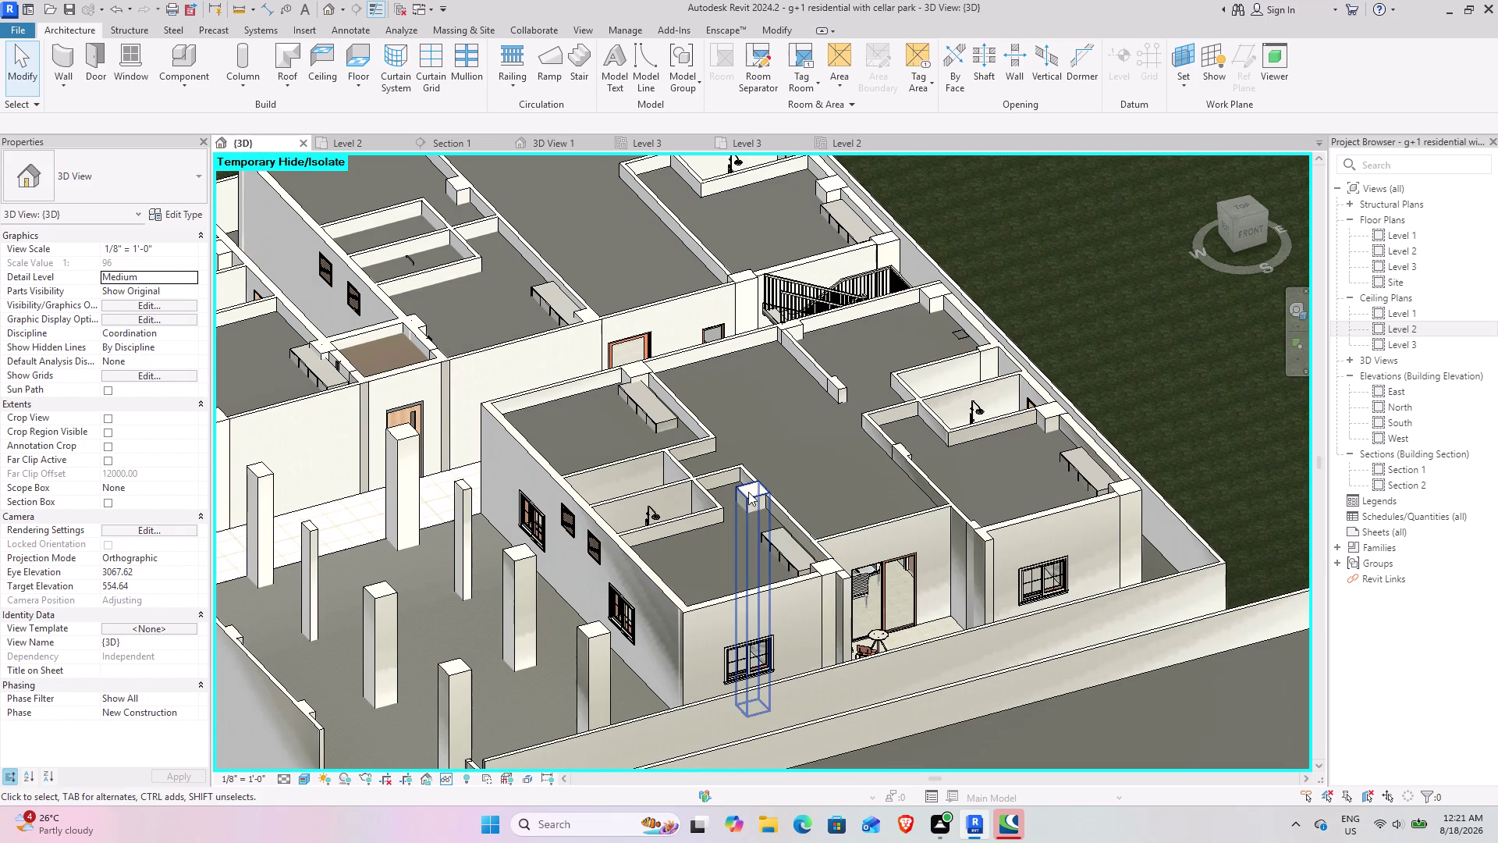
click(766, 519)
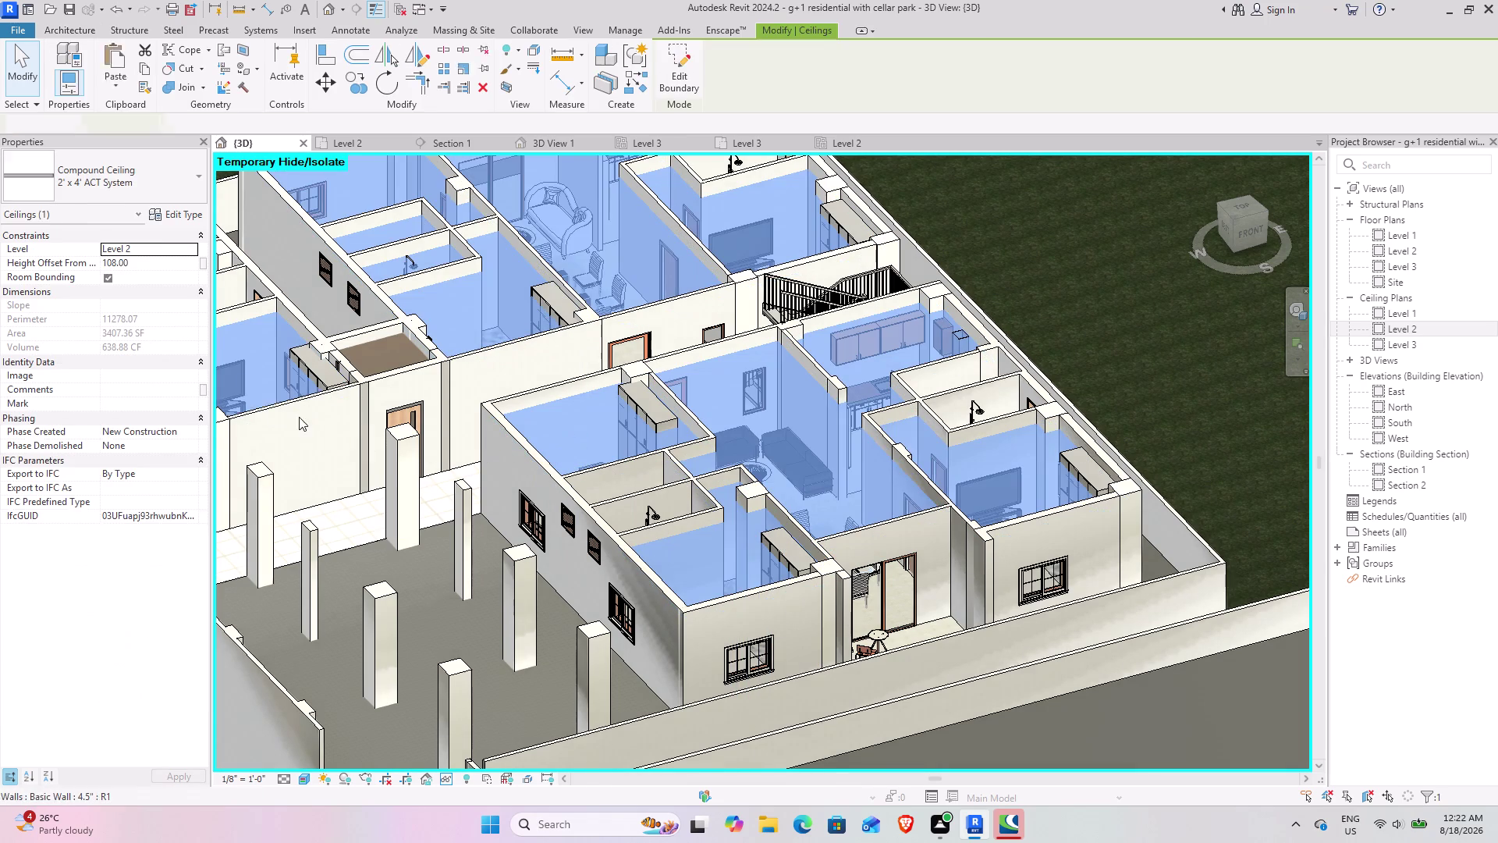
click(131, 189)
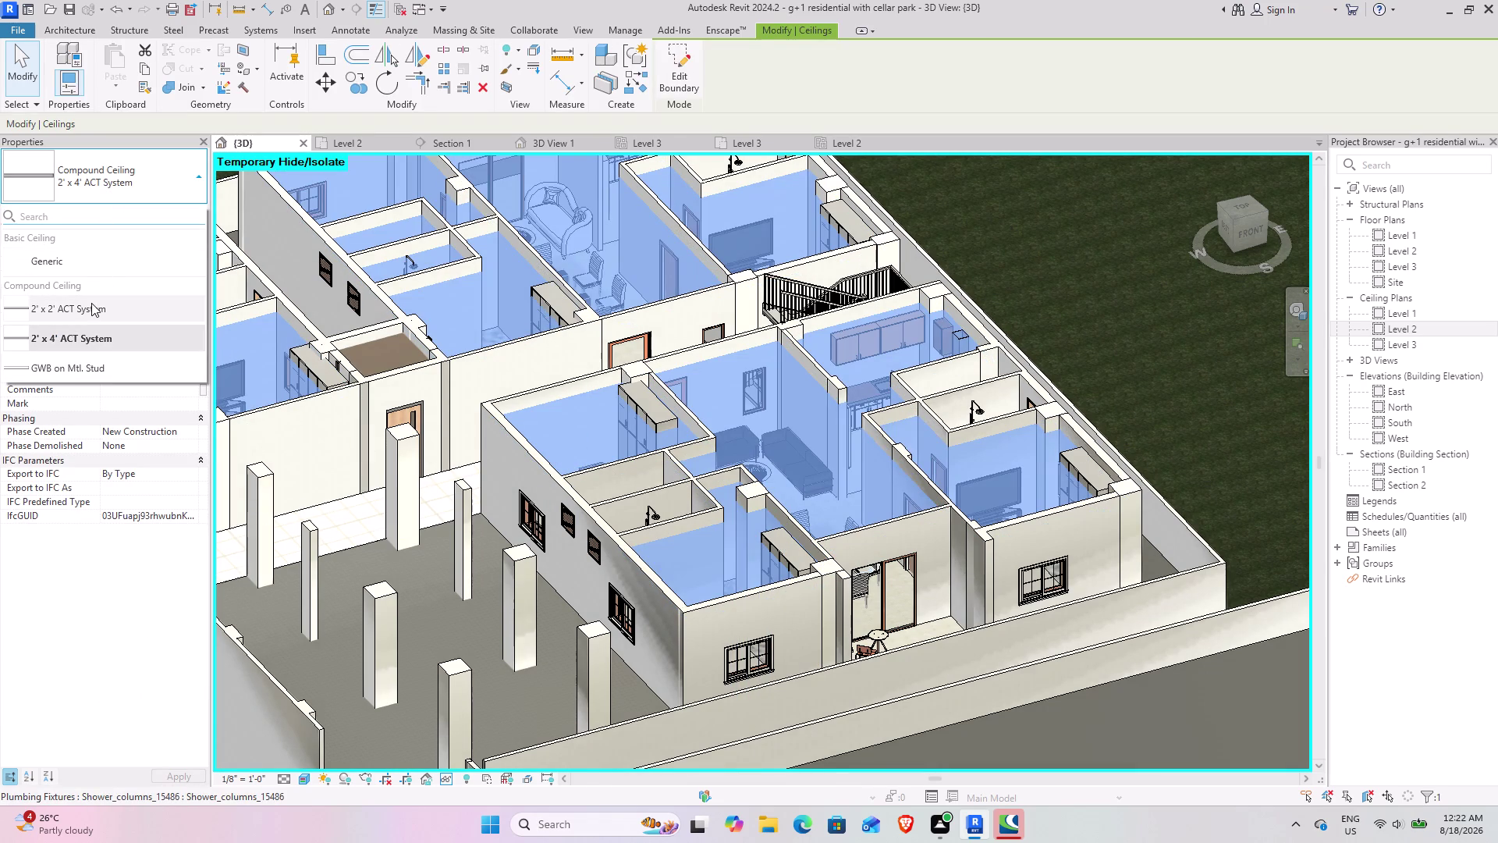
click(85, 365)
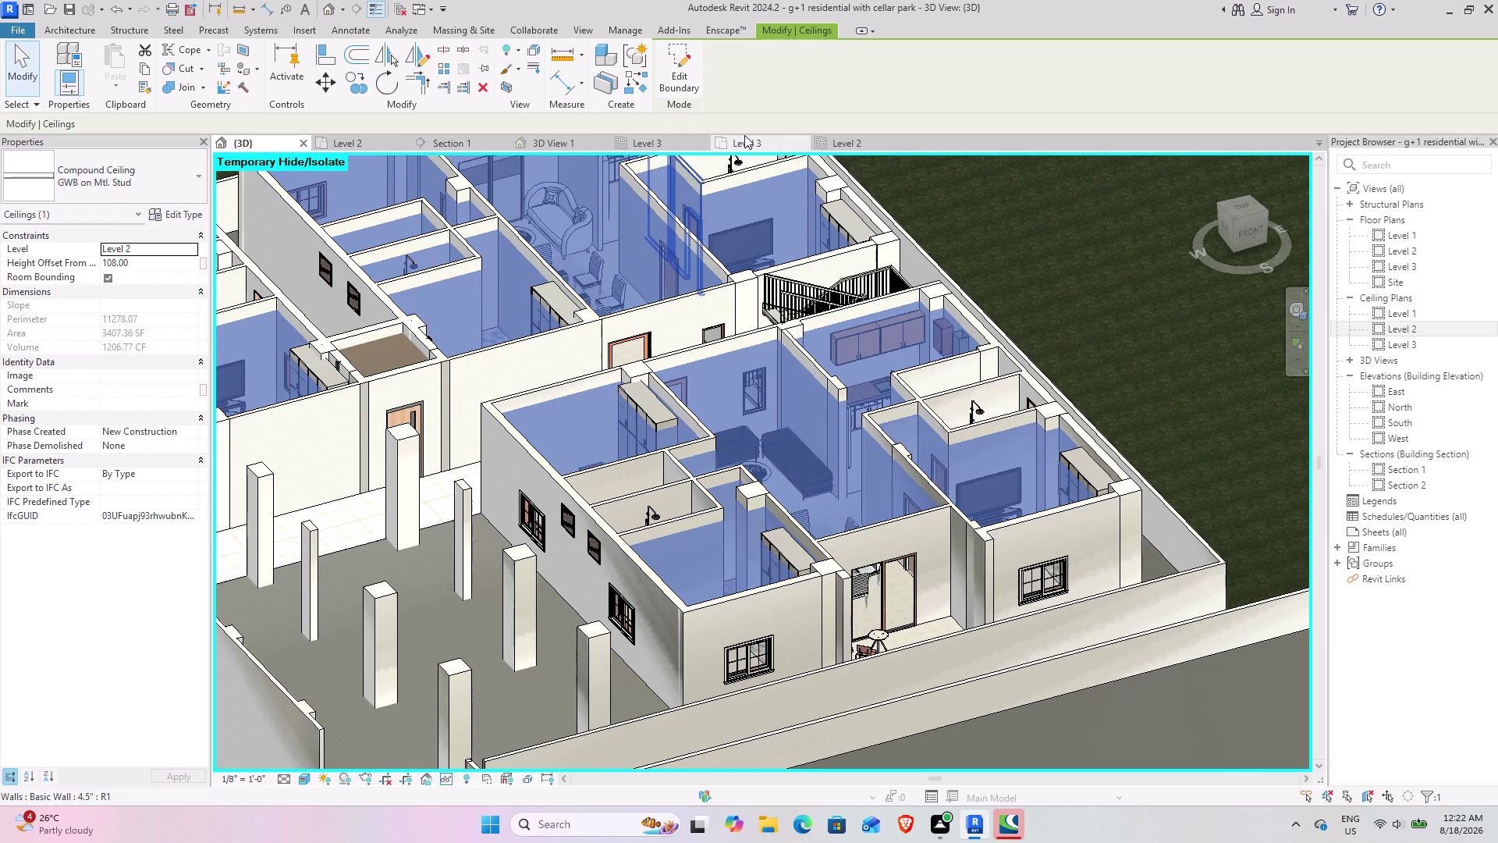
click(551, 142)
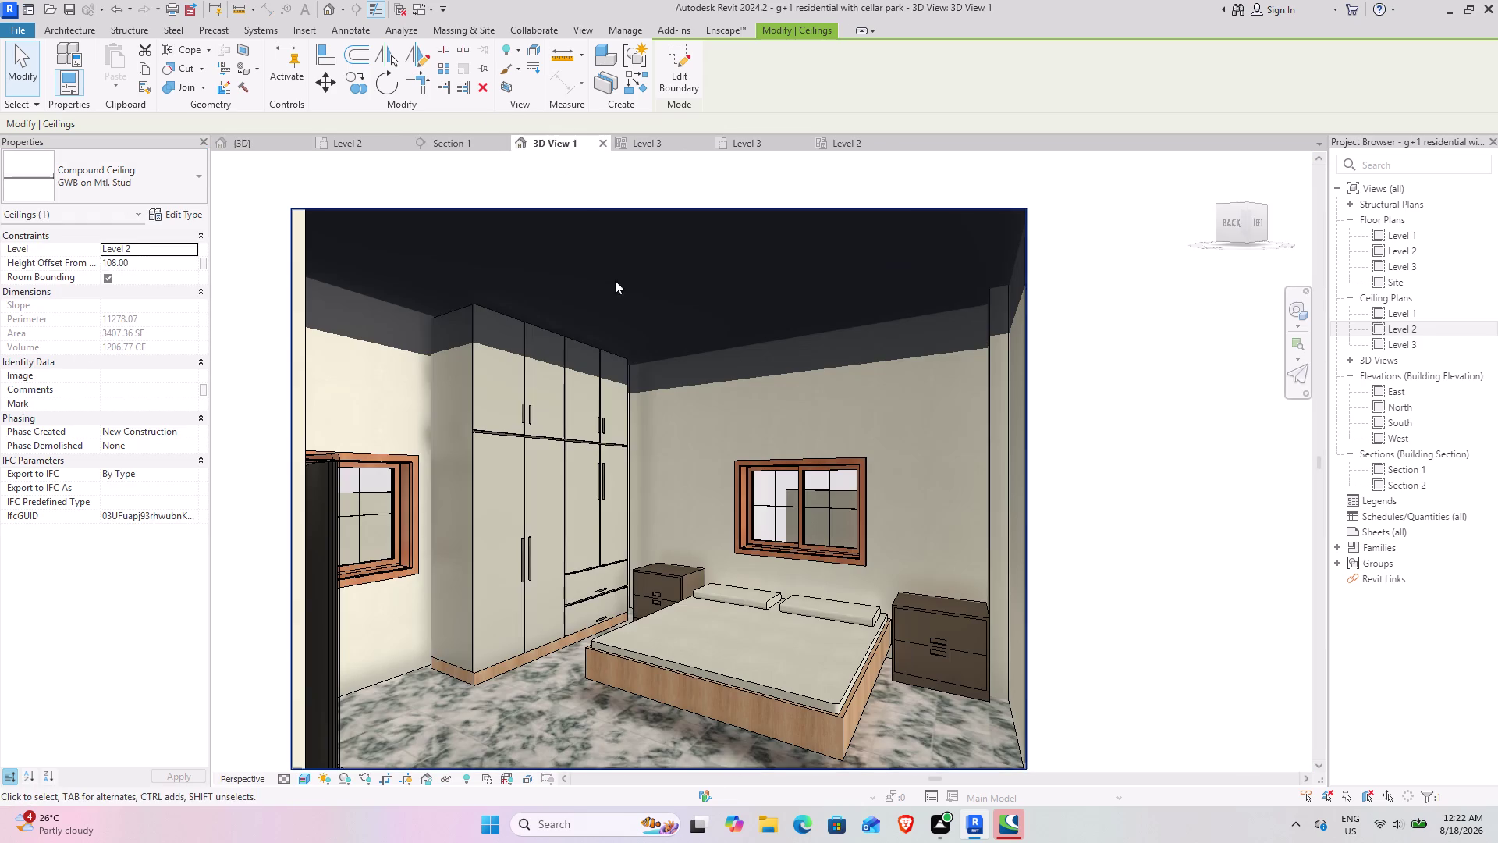
Deselect the ceiling and orbit the {3D} view to inspect the upper floor.
click(664, 490)
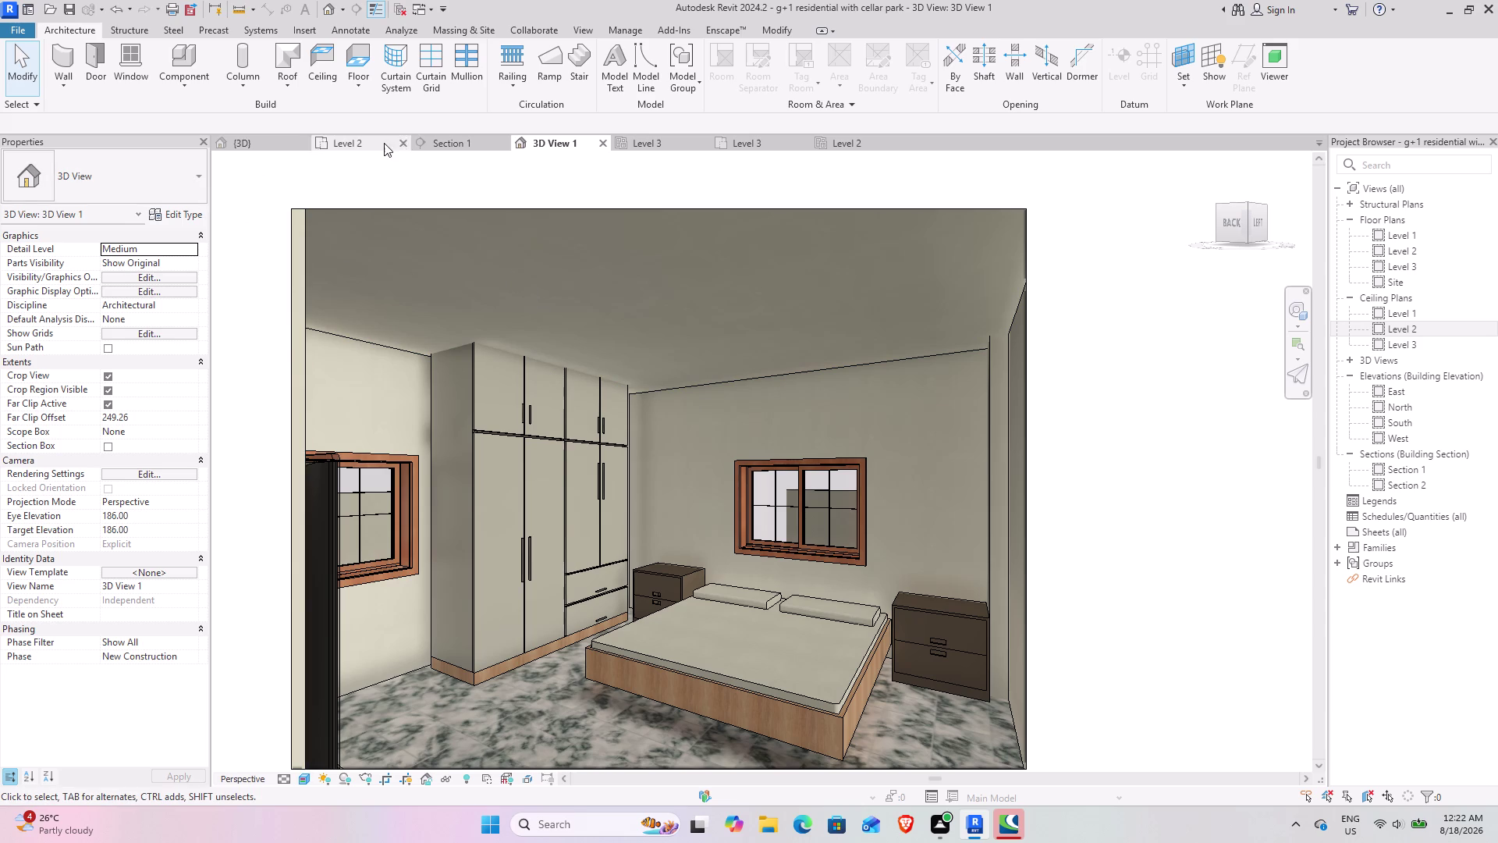
click(267, 151)
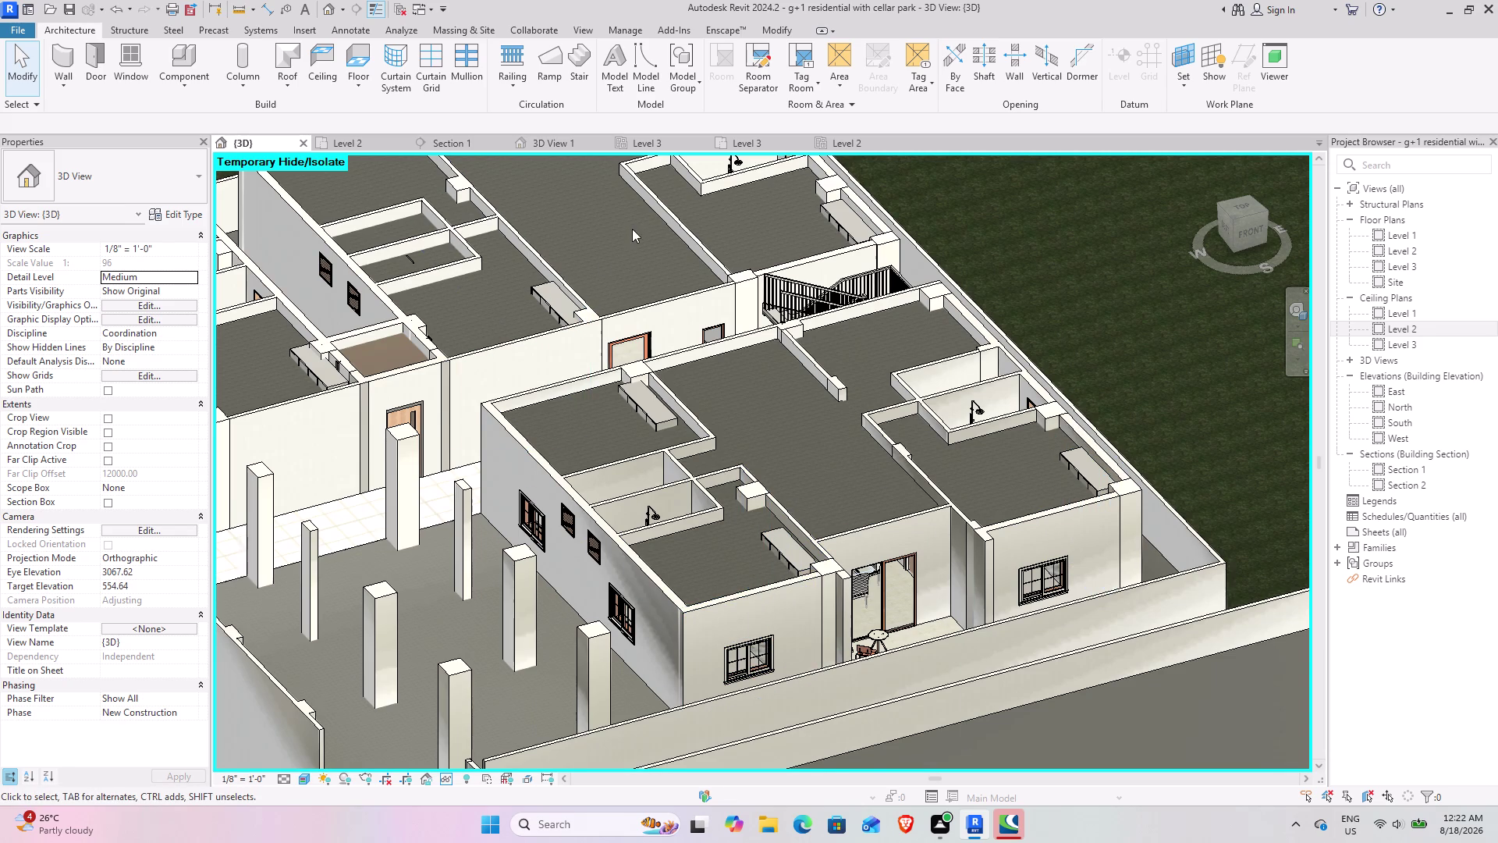
scroll(down, 3)
middle_drag(605, 354, 655, 461)
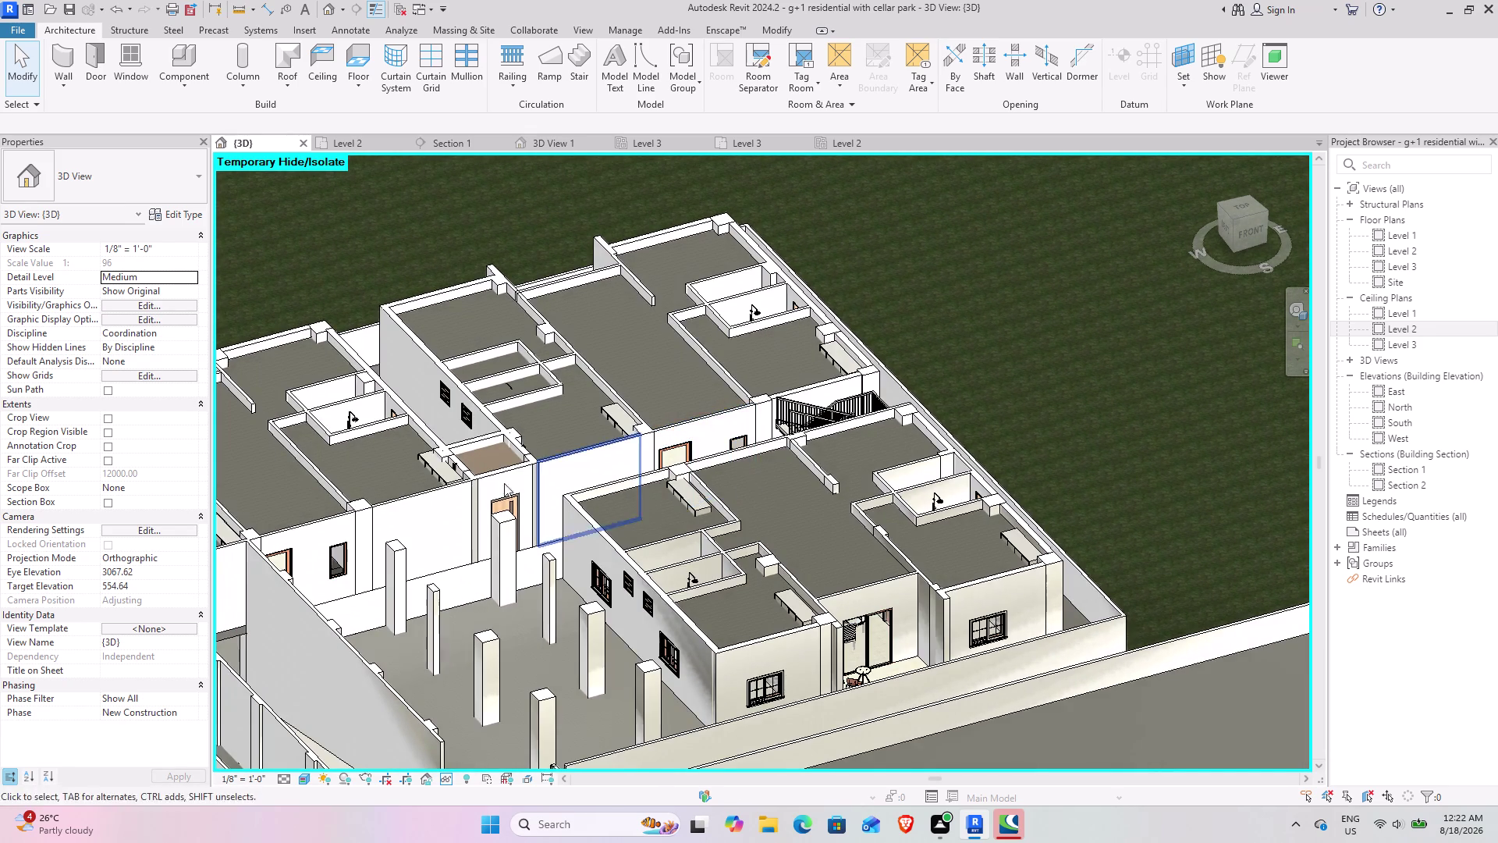
middle_drag(449, 487, 588, 479)
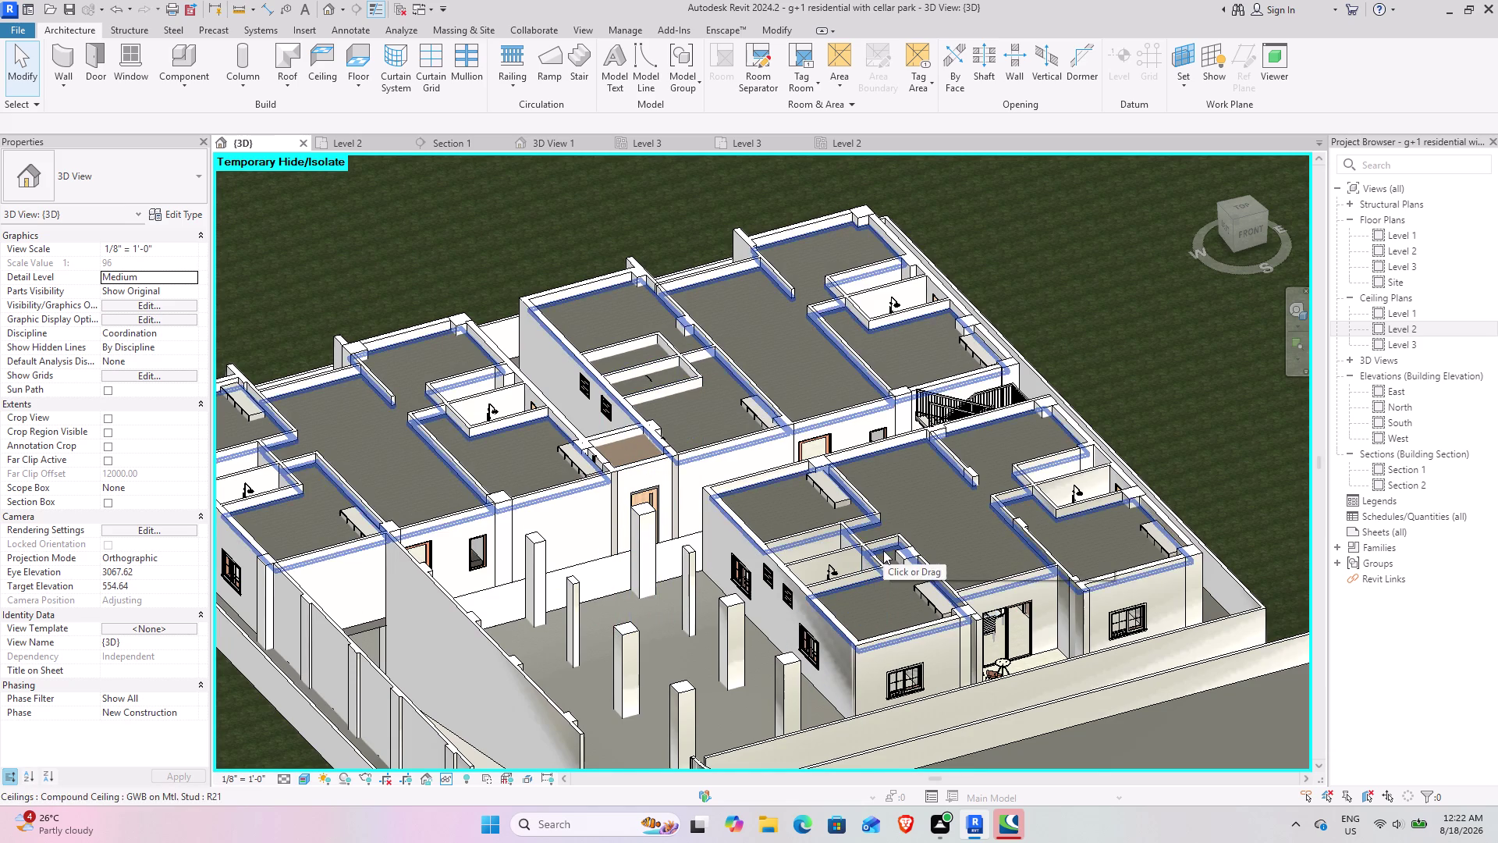
Recheck the bedroom camera view, then open the Level 3 floor plan.
click(554, 144)
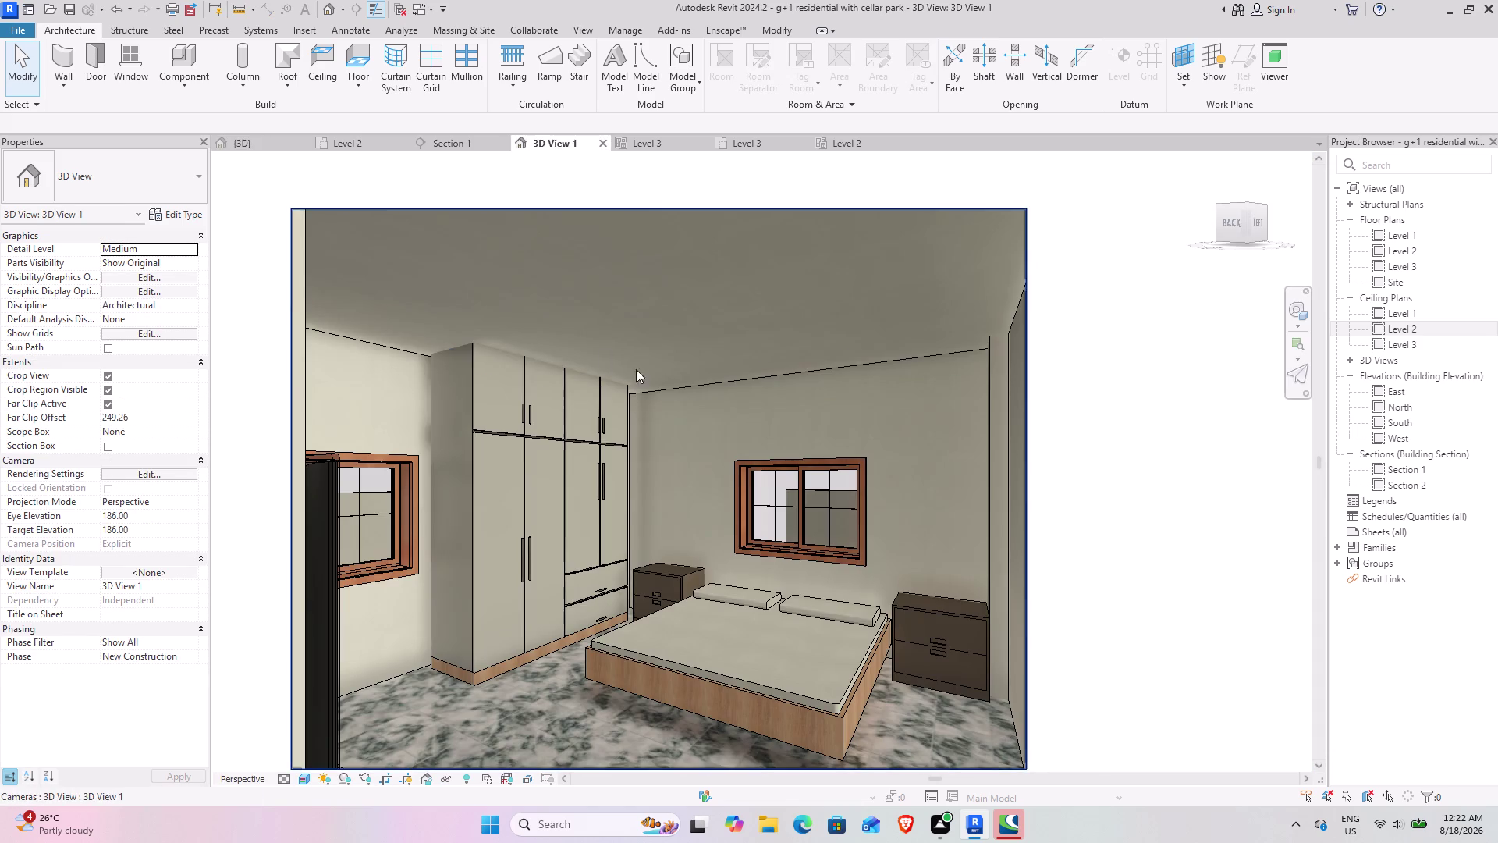
scroll(down, 3)
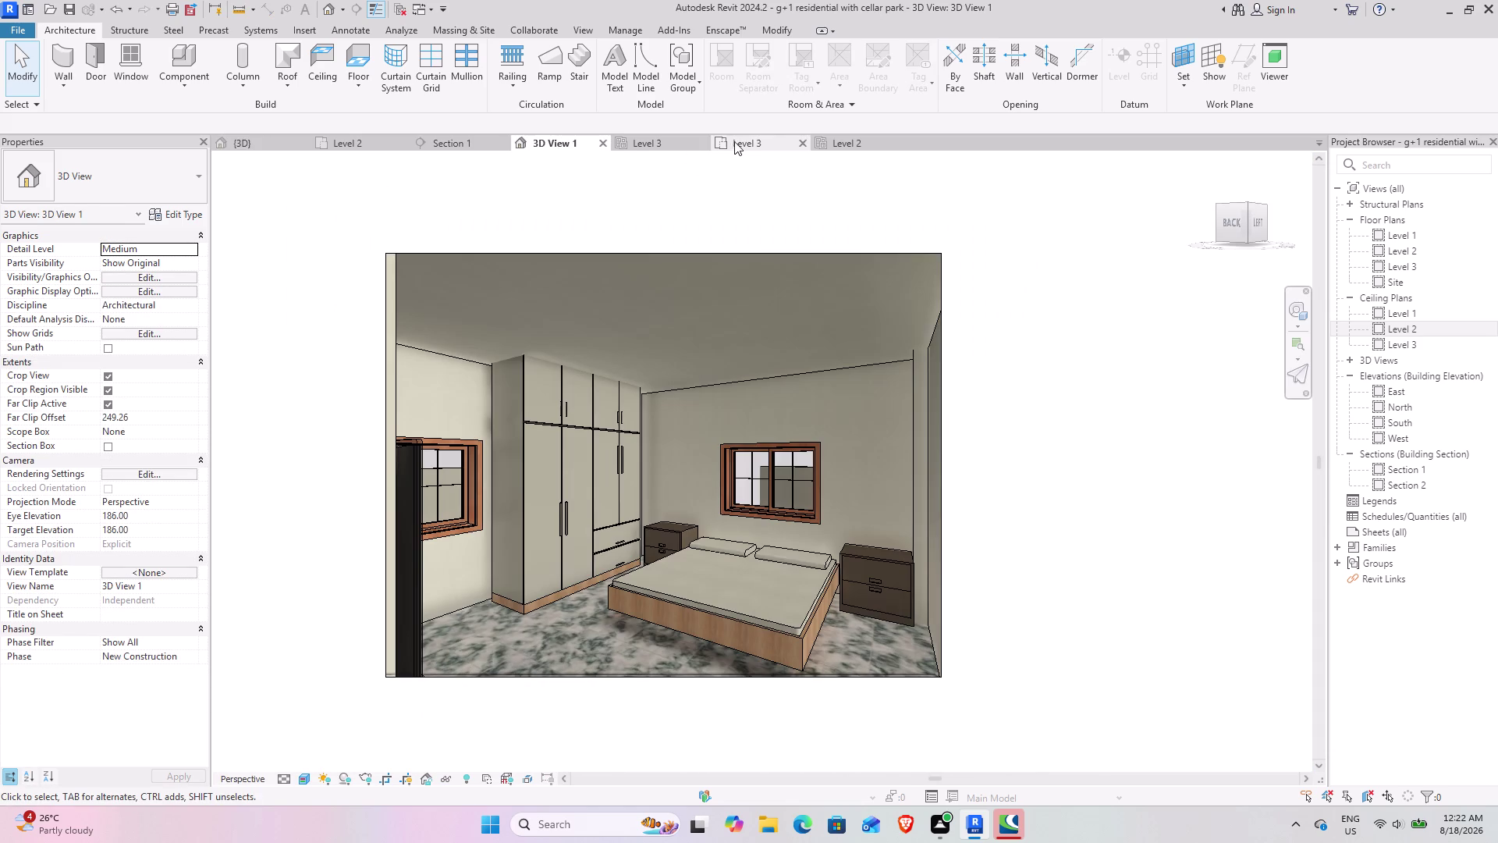
click(736, 141)
scroll(up, 3)
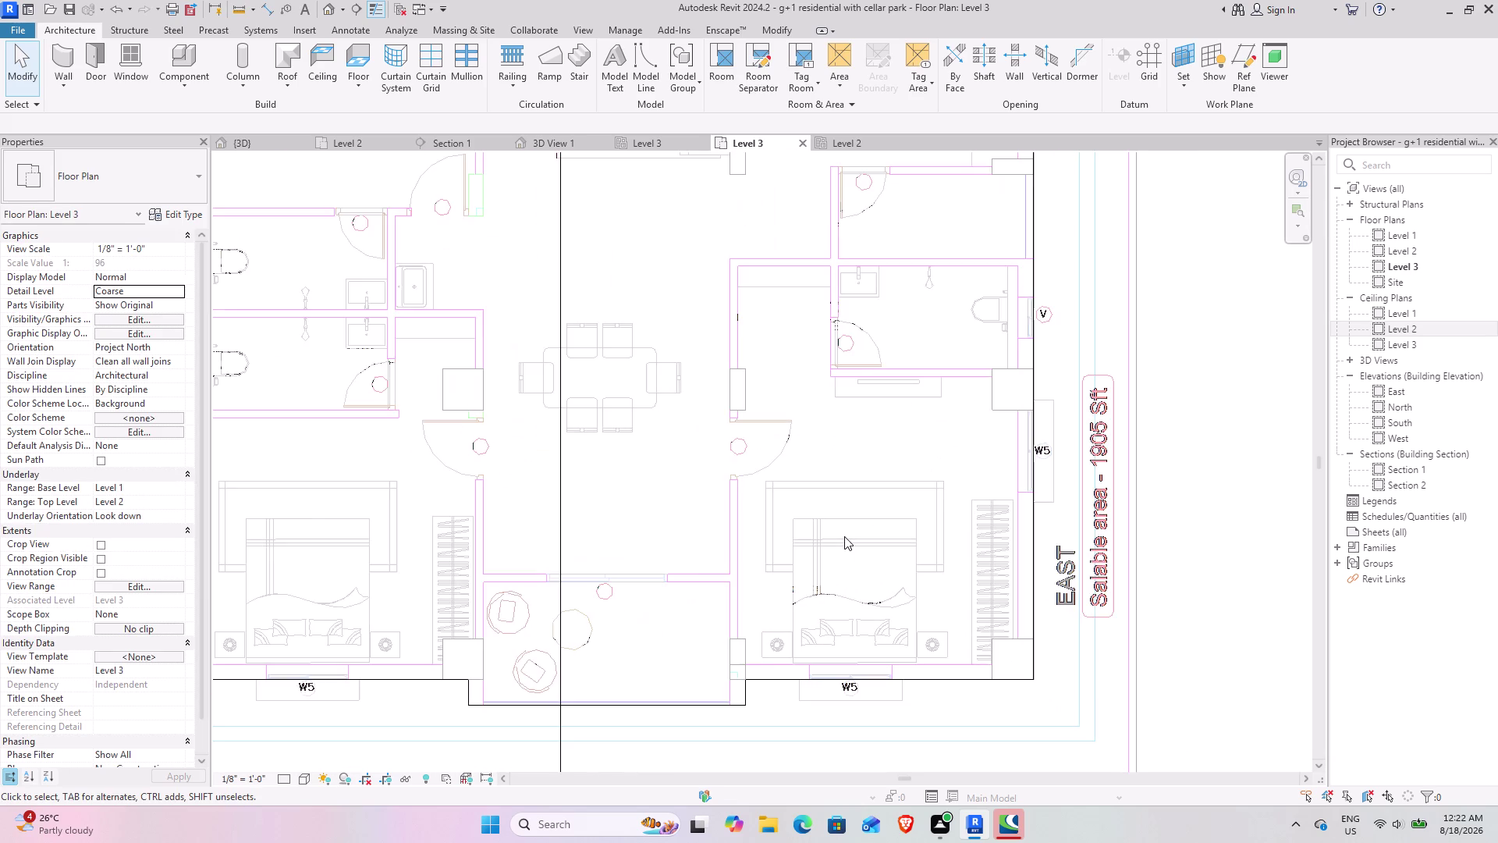
Pan to the right-hand Level 3 bedroom and start a Component via Load Family.
scroll(up, 3)
middle_drag(873, 477, 731, 464)
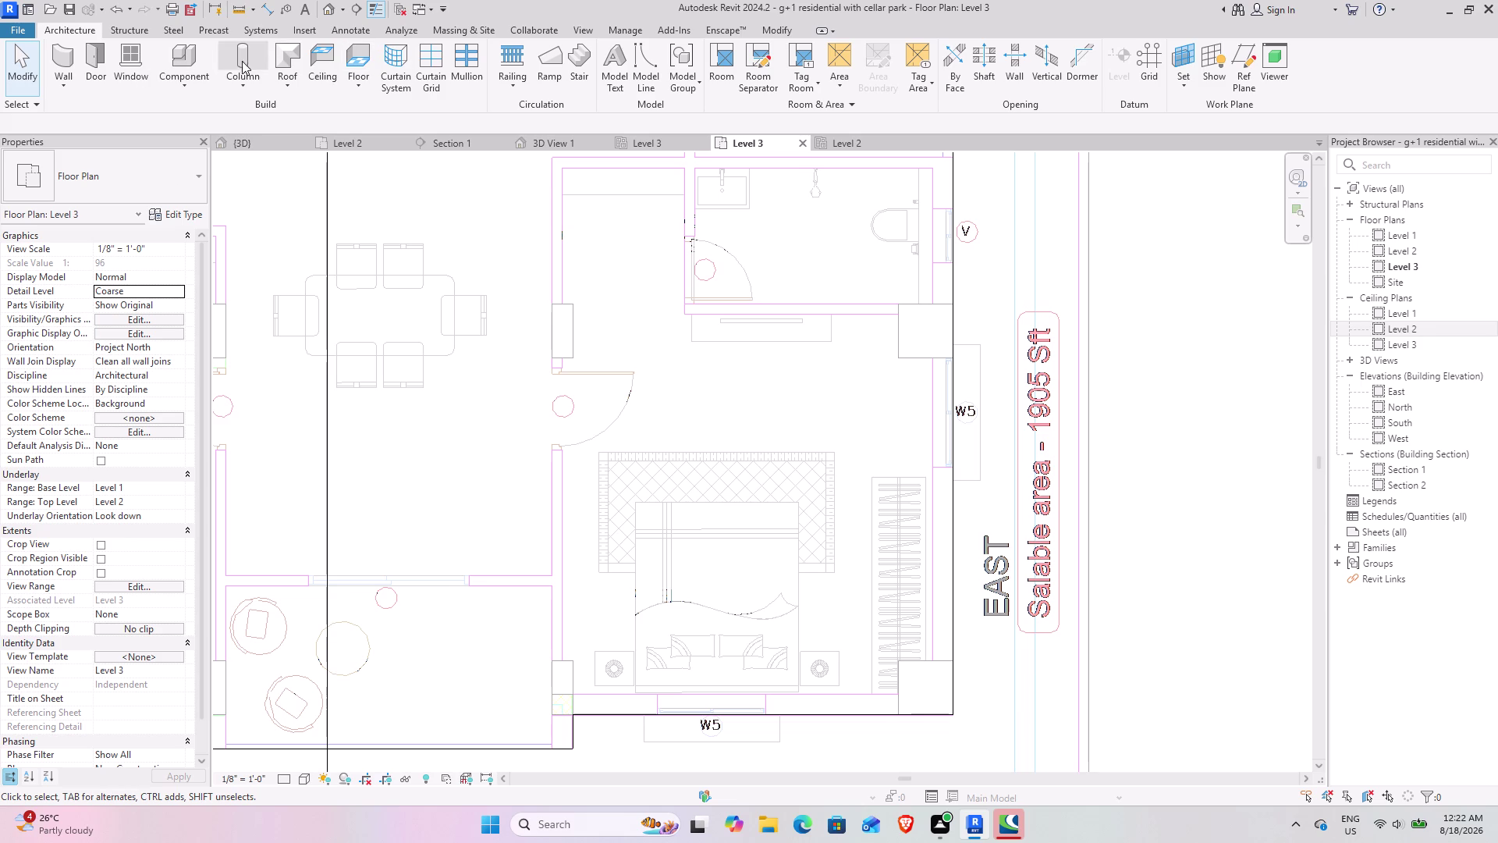
click(204, 52)
click(683, 70)
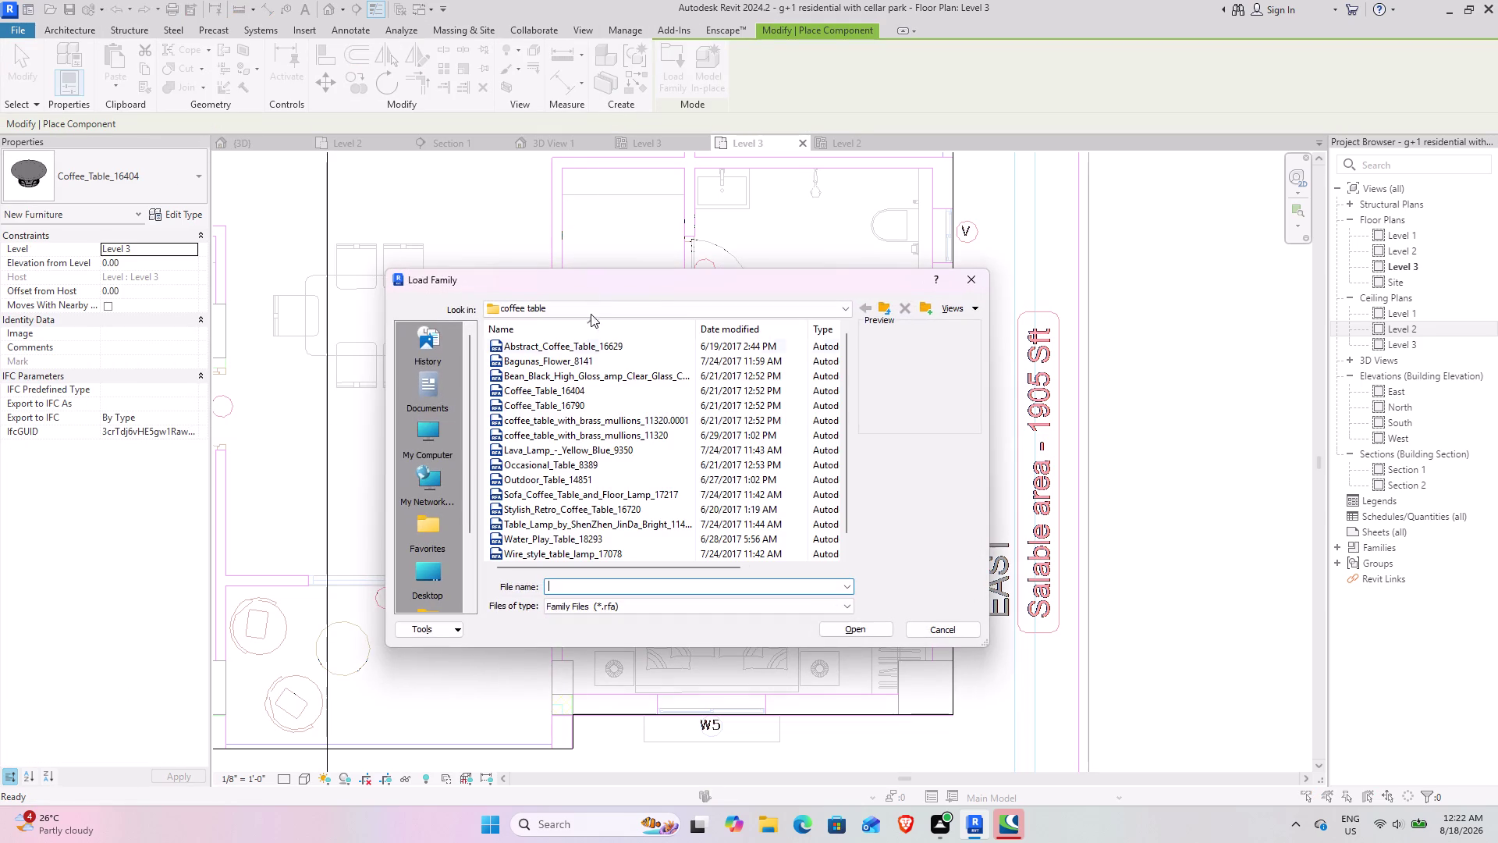
Load Ceiling_Fan_9146.rfa from the 'ceiling lights and fans' family folder.
click(890, 309)
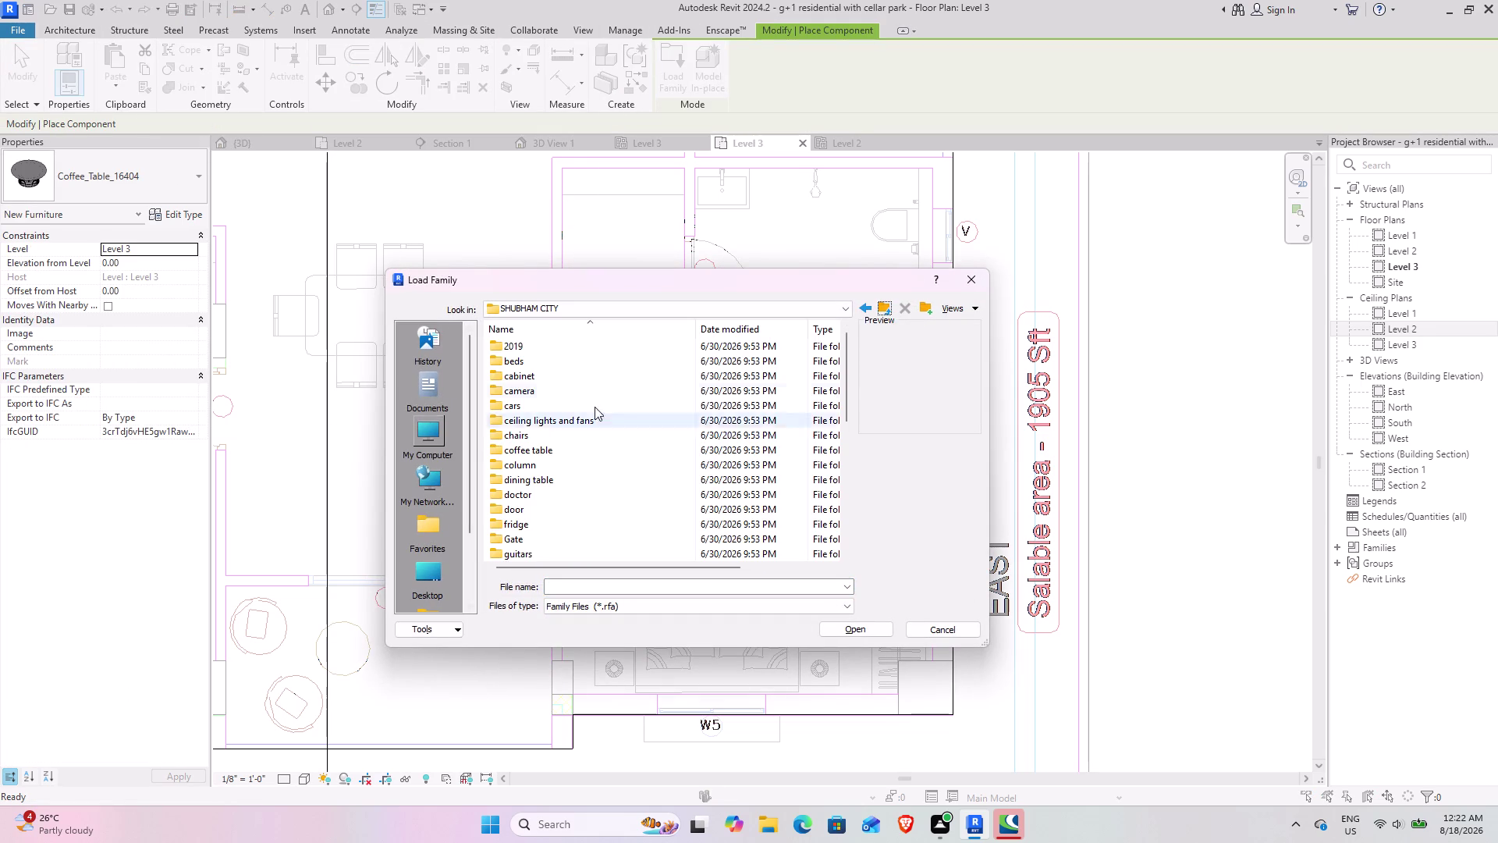
double_click(568, 419)
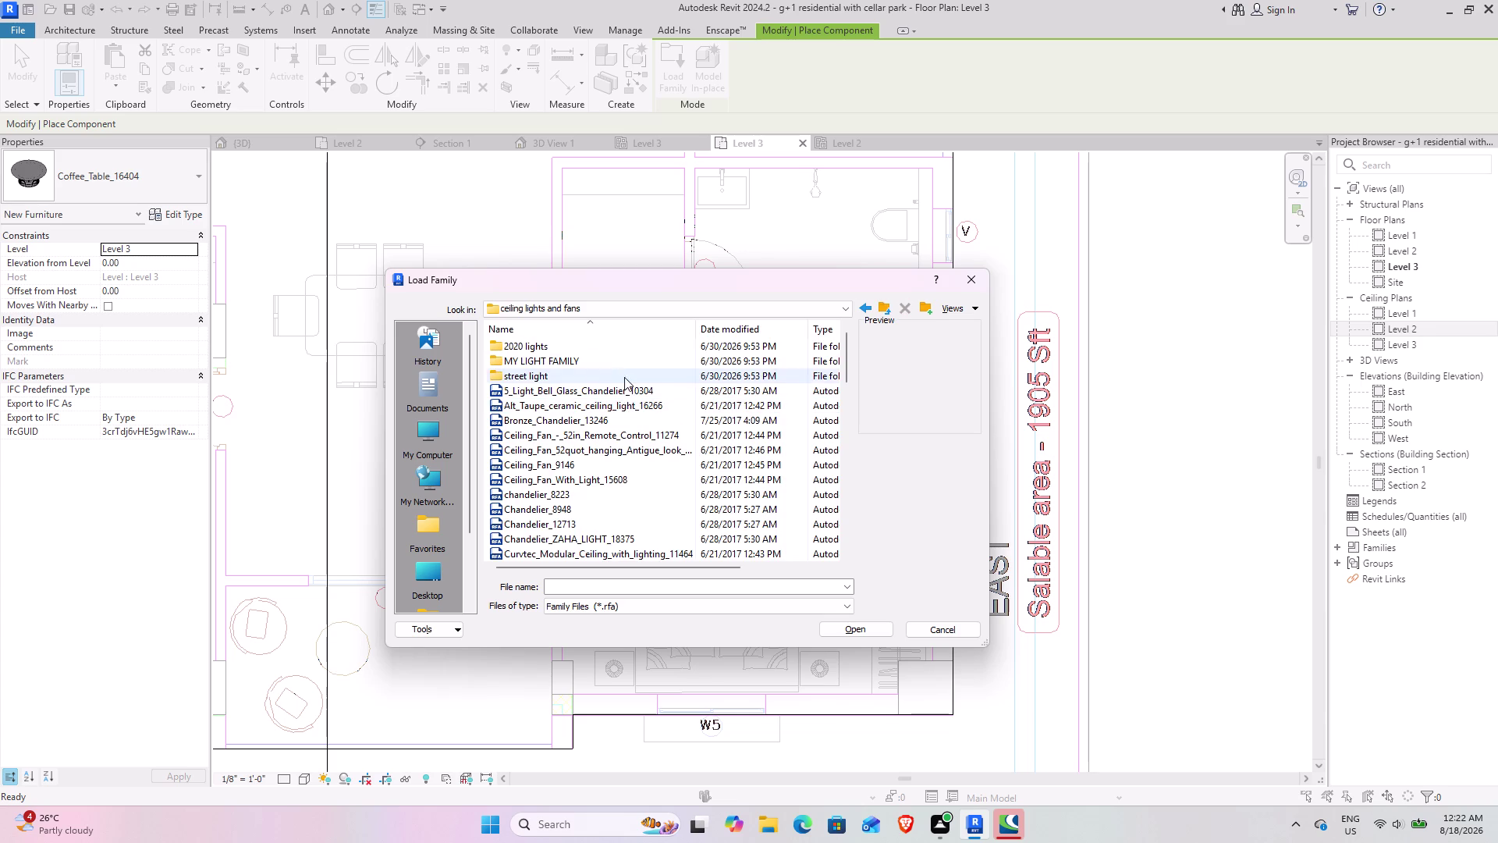
scroll(up, 3)
scroll(up, 3)
scroll(up, 3)
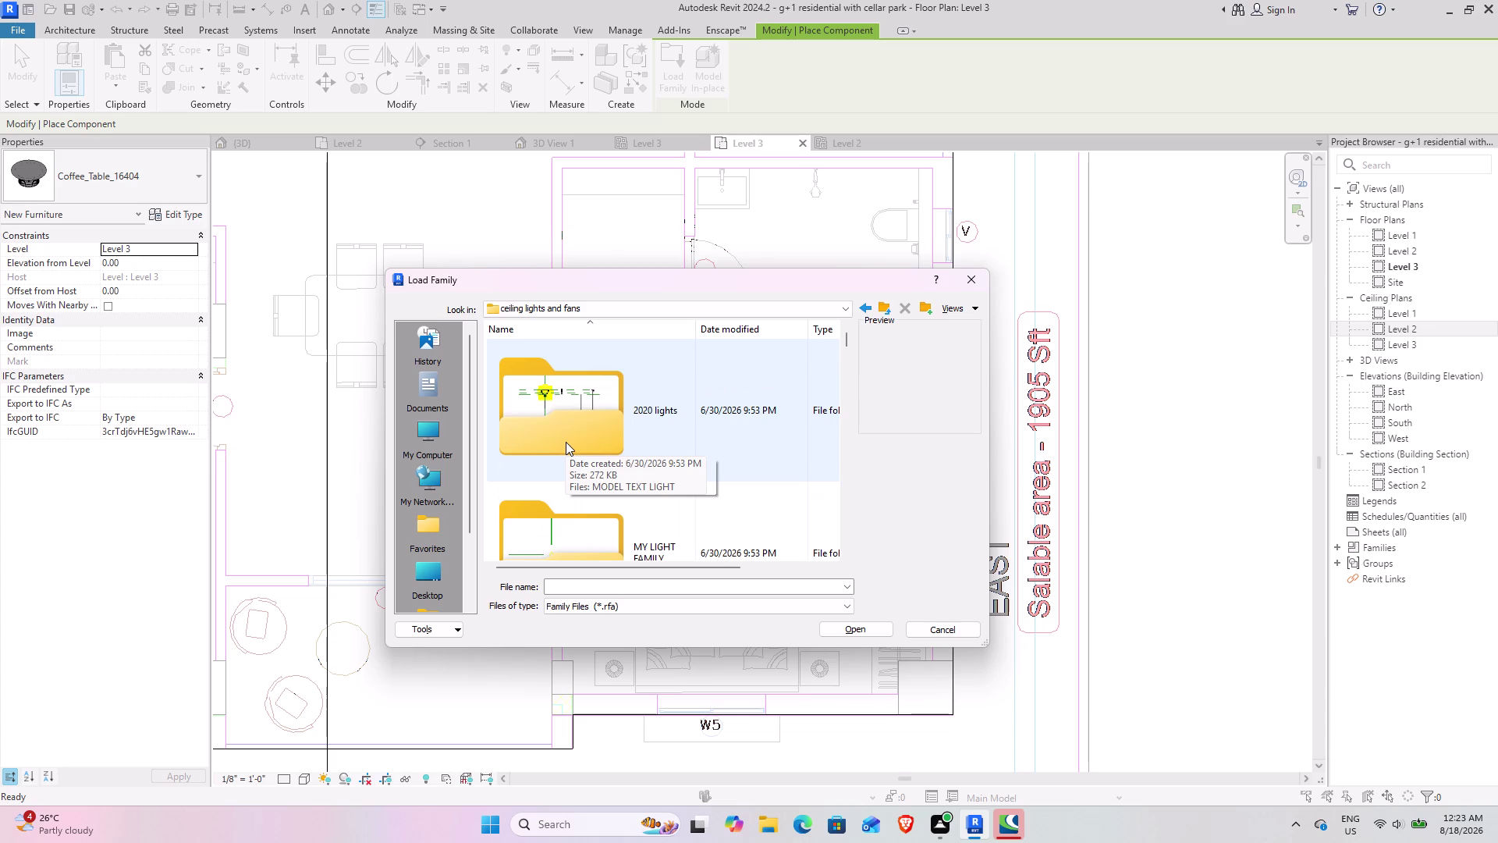
scroll(down, 3)
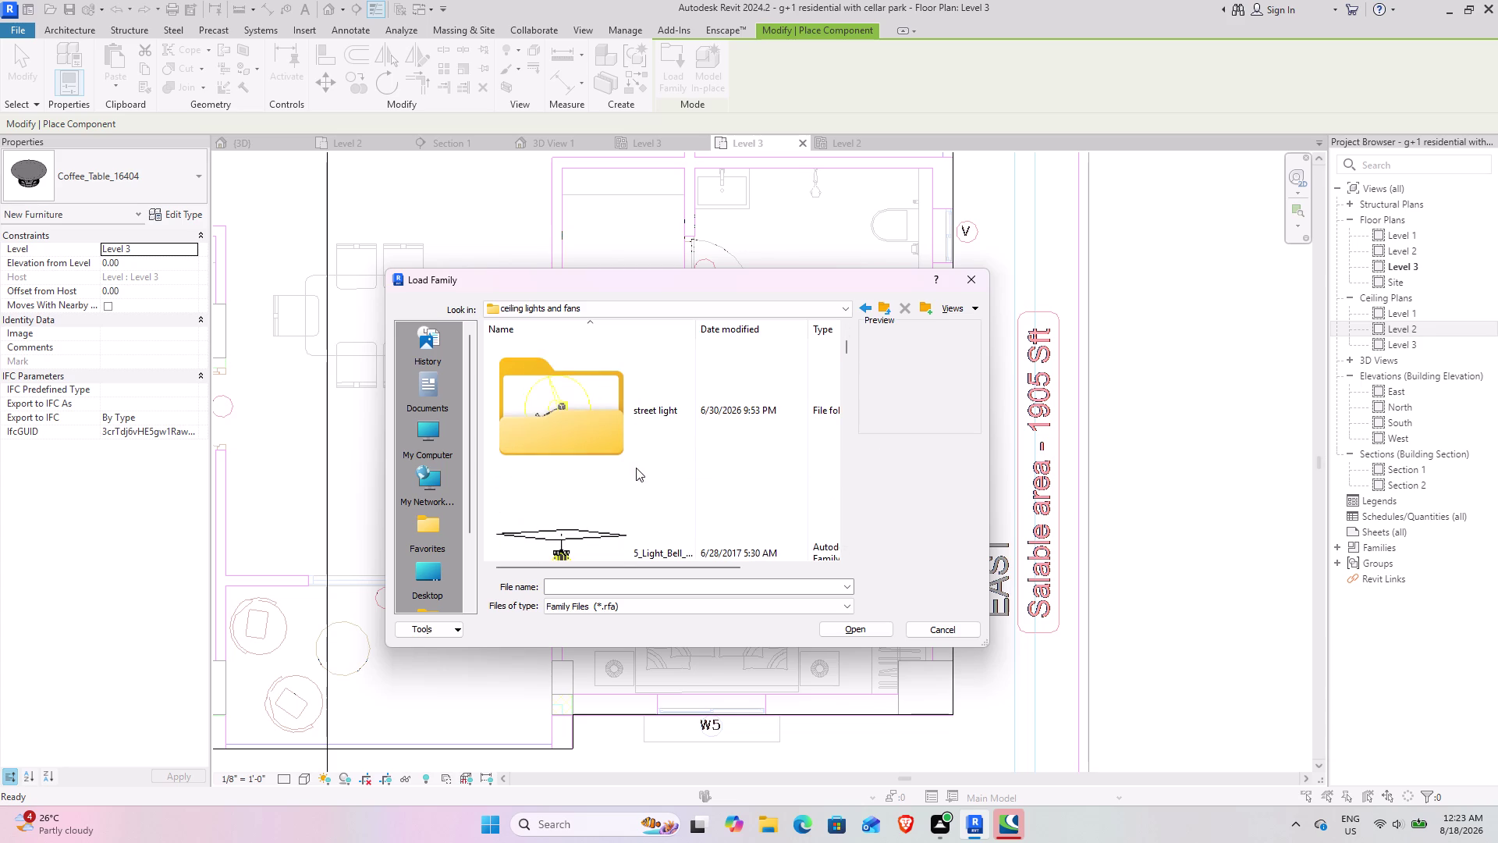
scroll(down, 3)
scroll(down, 3)
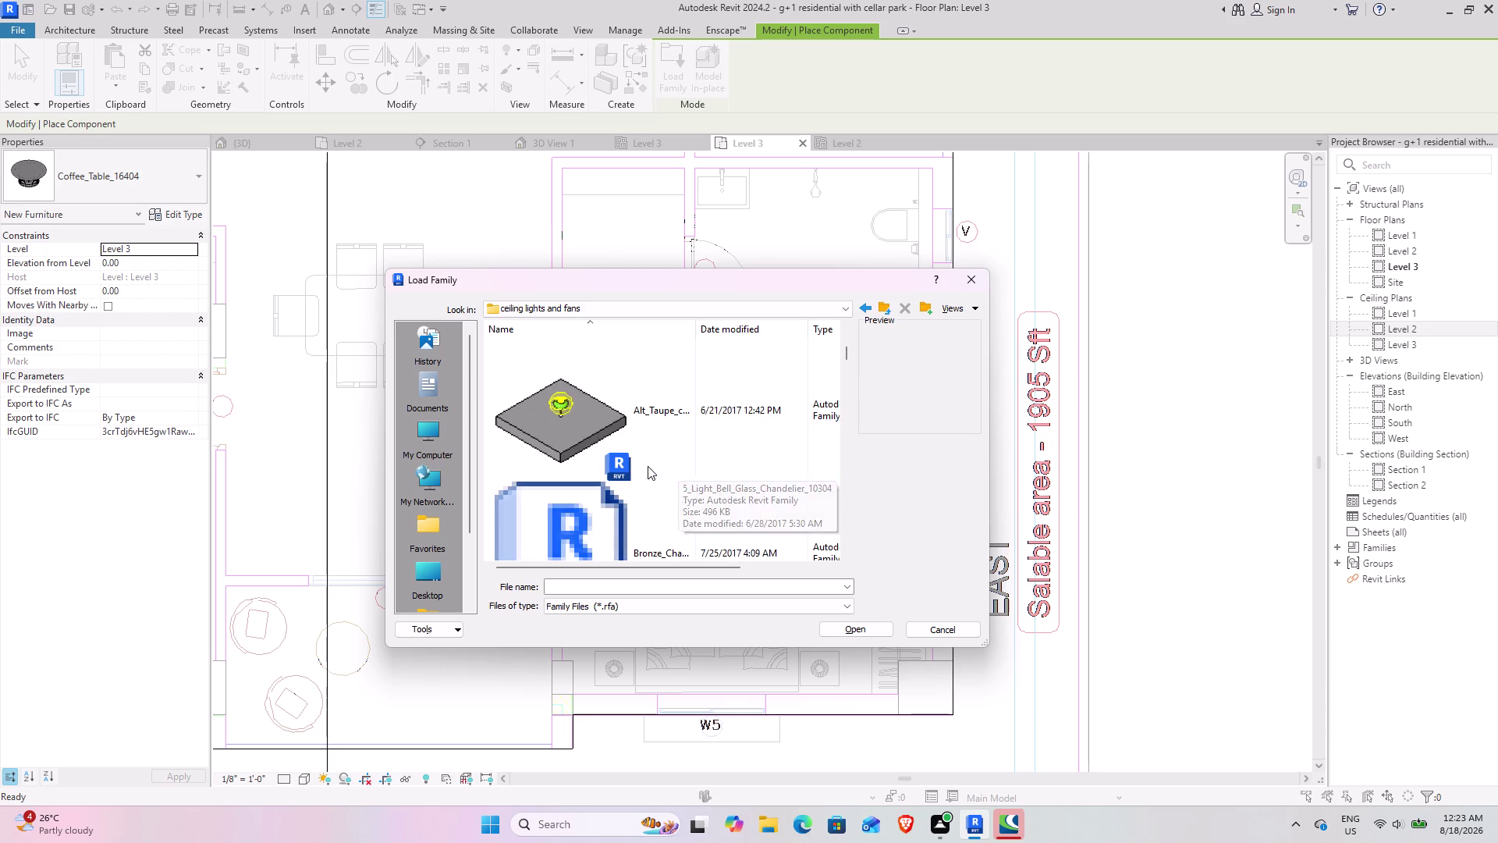
scroll(down, 3)
scroll(down, 3)
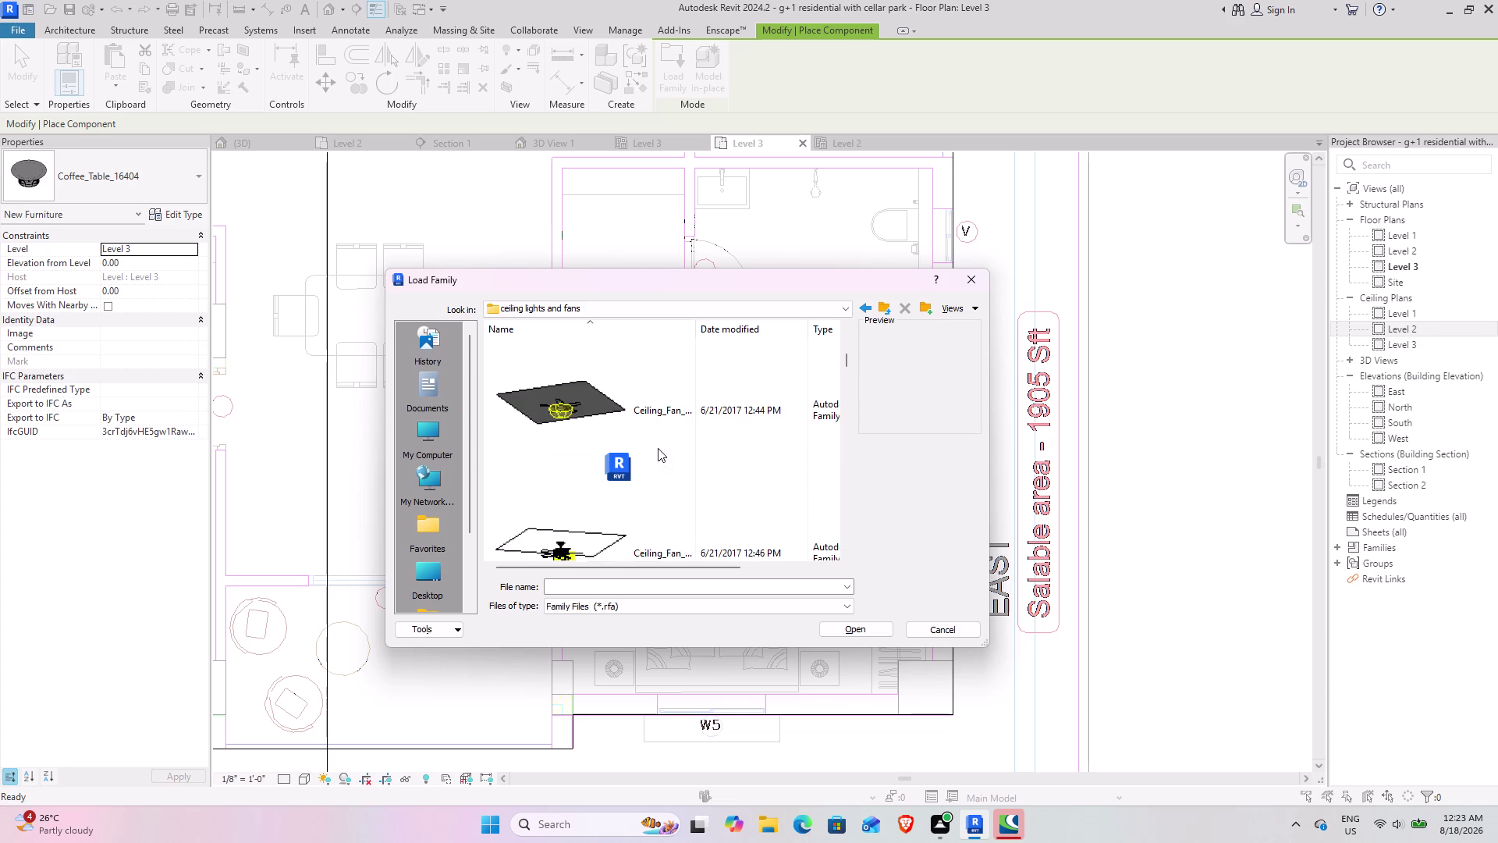
scroll(down, 3)
scroll(down, 3)
scroll(up, 3)
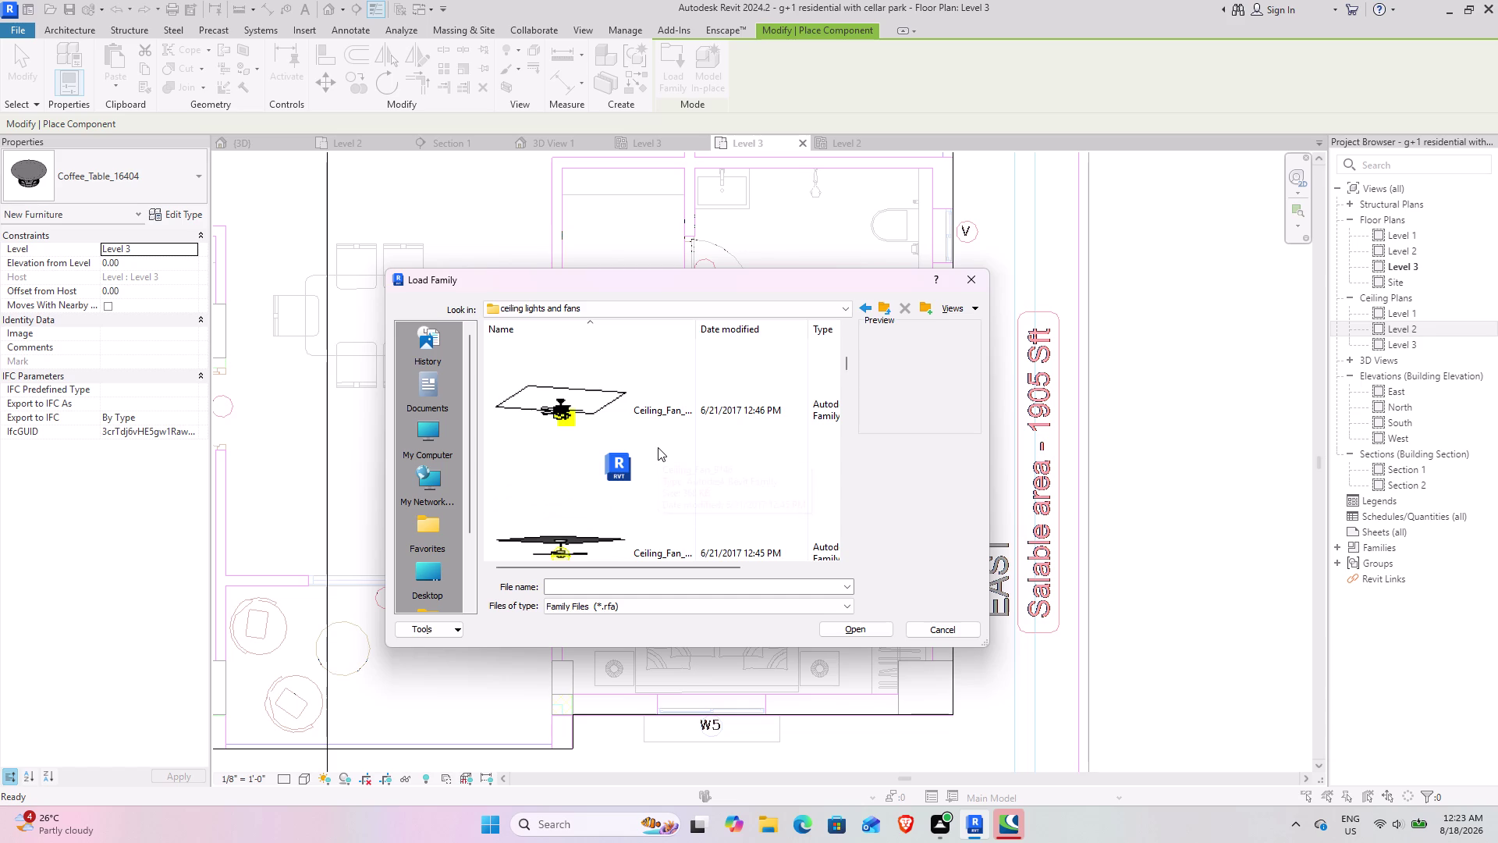
scroll(down, 3)
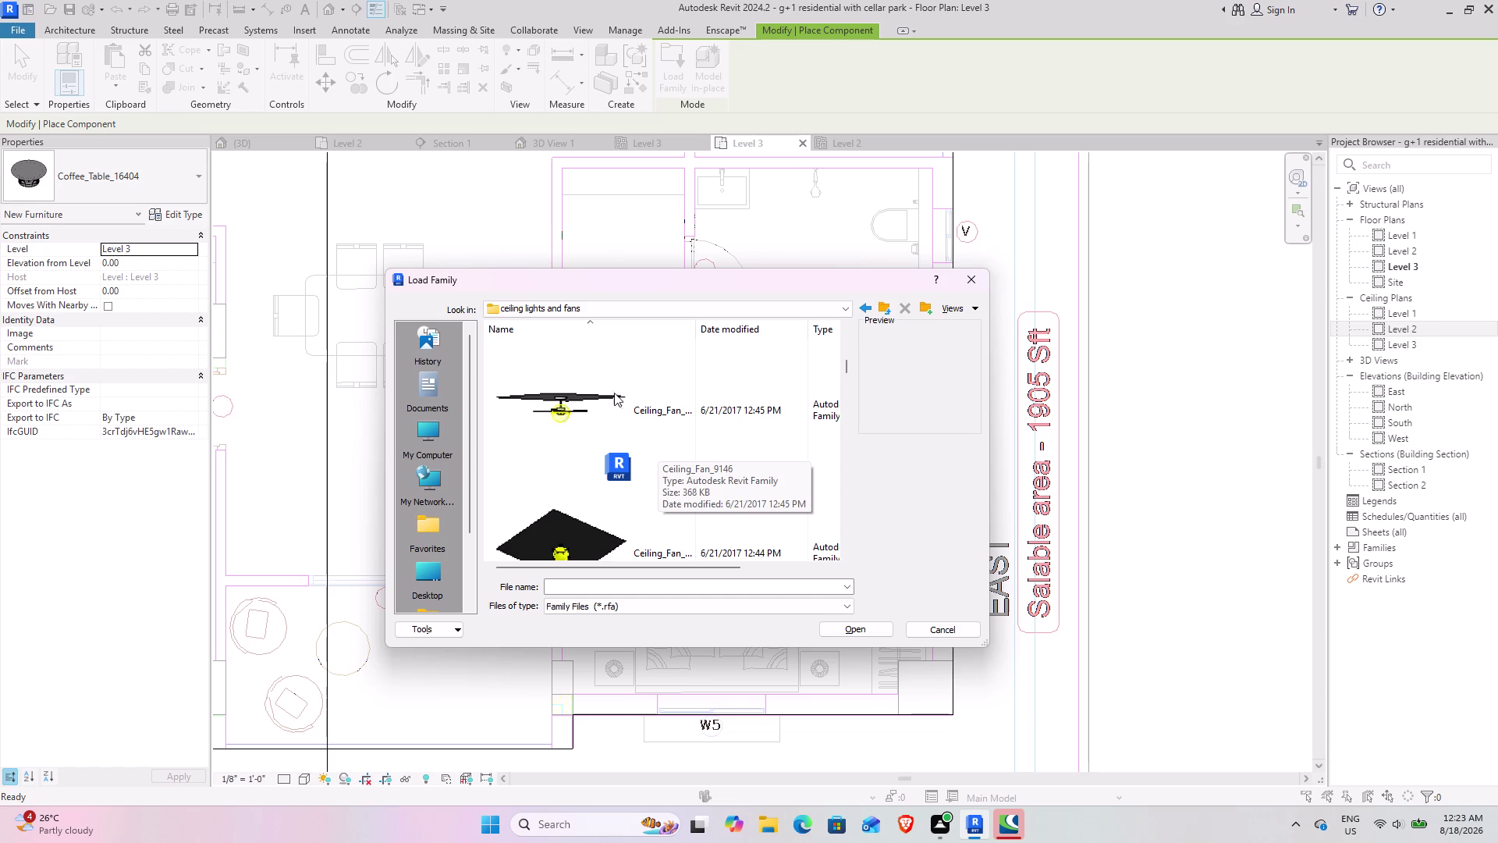
click(664, 410)
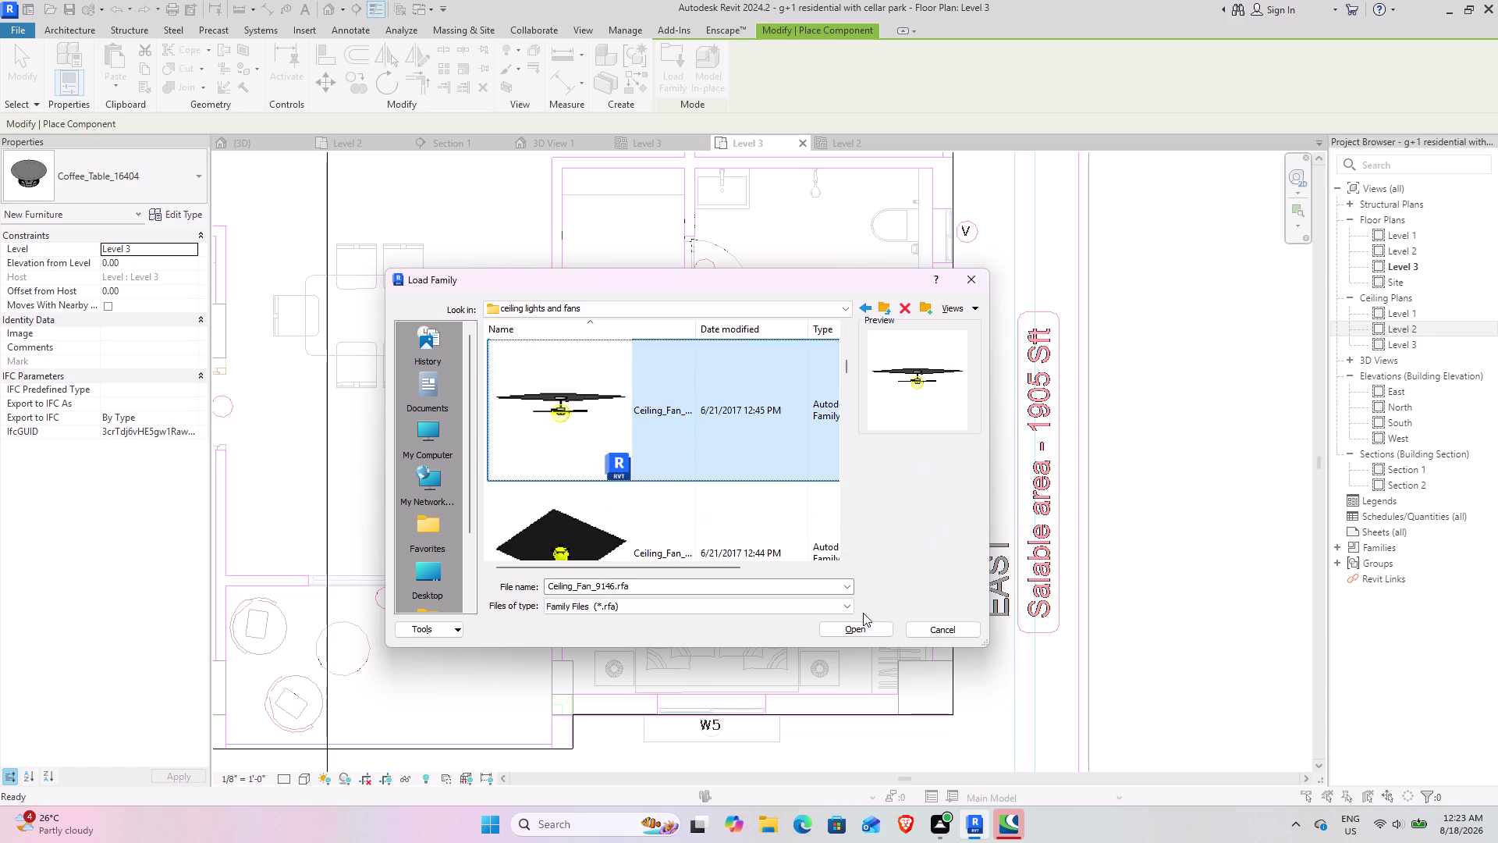
click(859, 632)
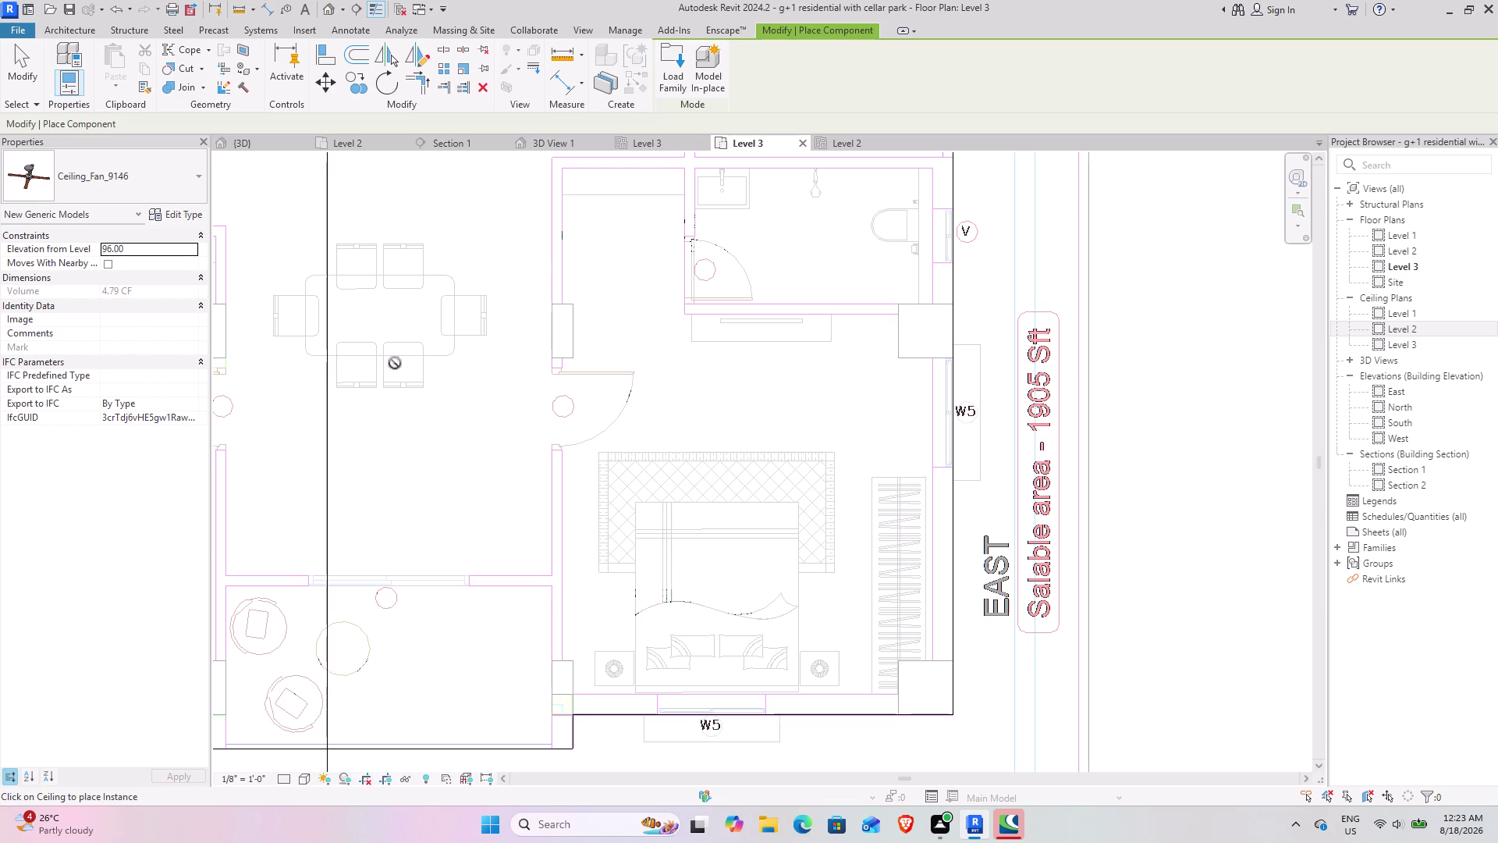
Cycle through the Level 3 ceiling plan, floor plan and overall 3D view, ending on 3D View 1.
click(647, 140)
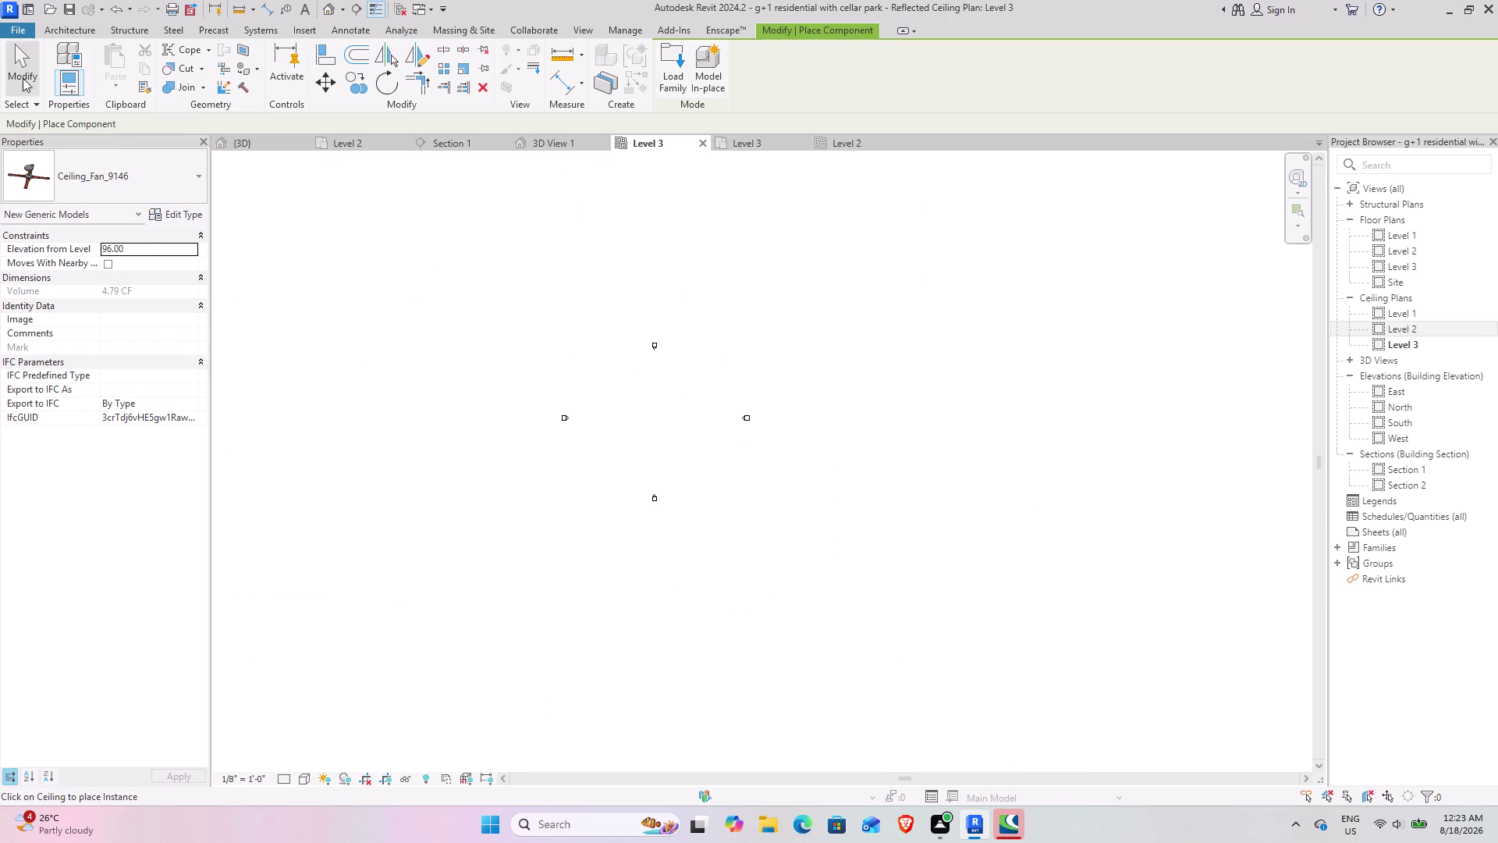
click(750, 148)
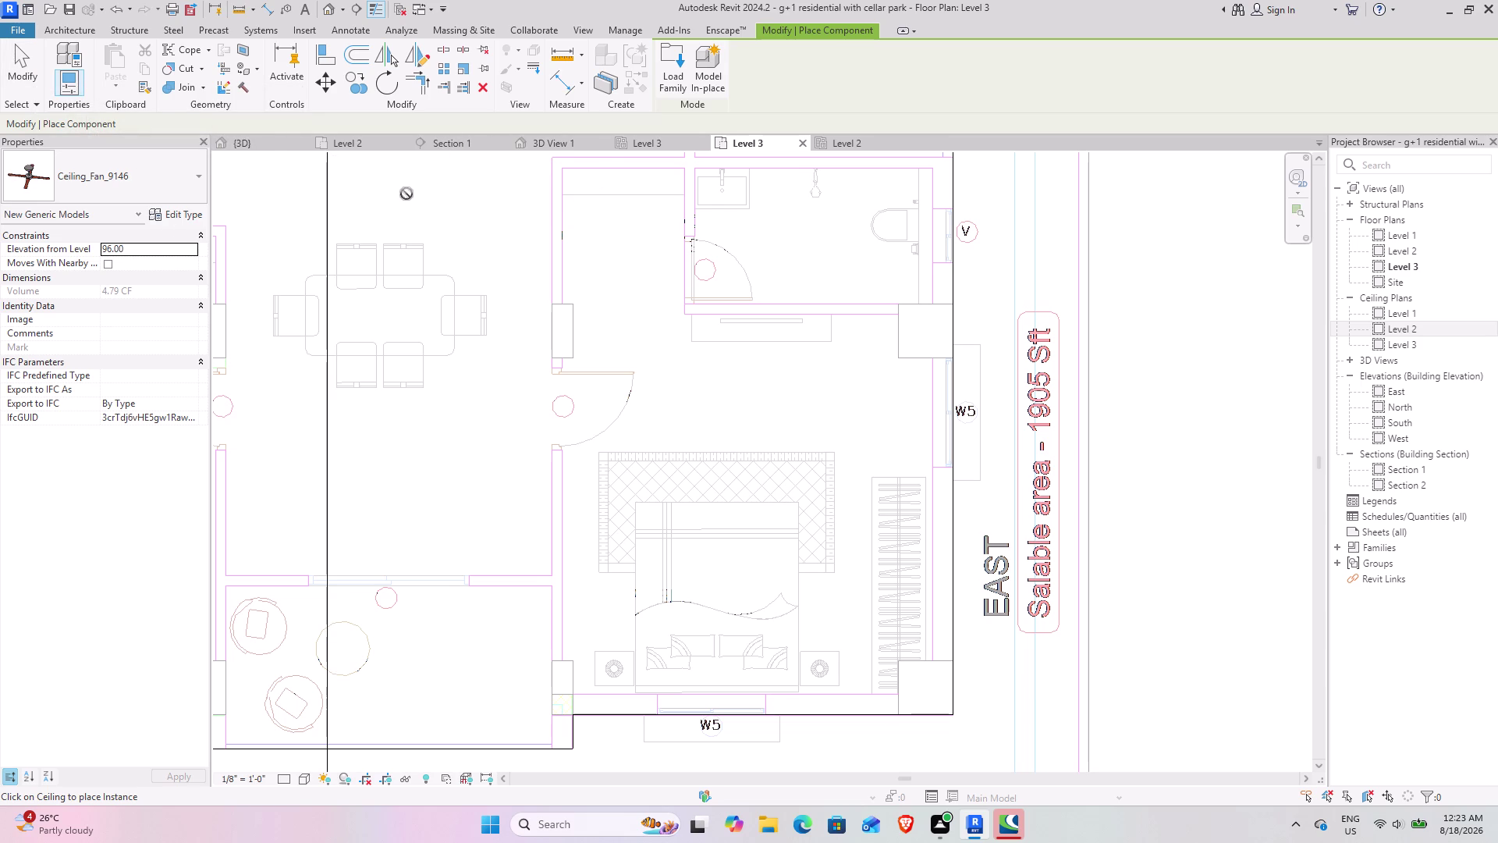
click(253, 151)
click(254, 140)
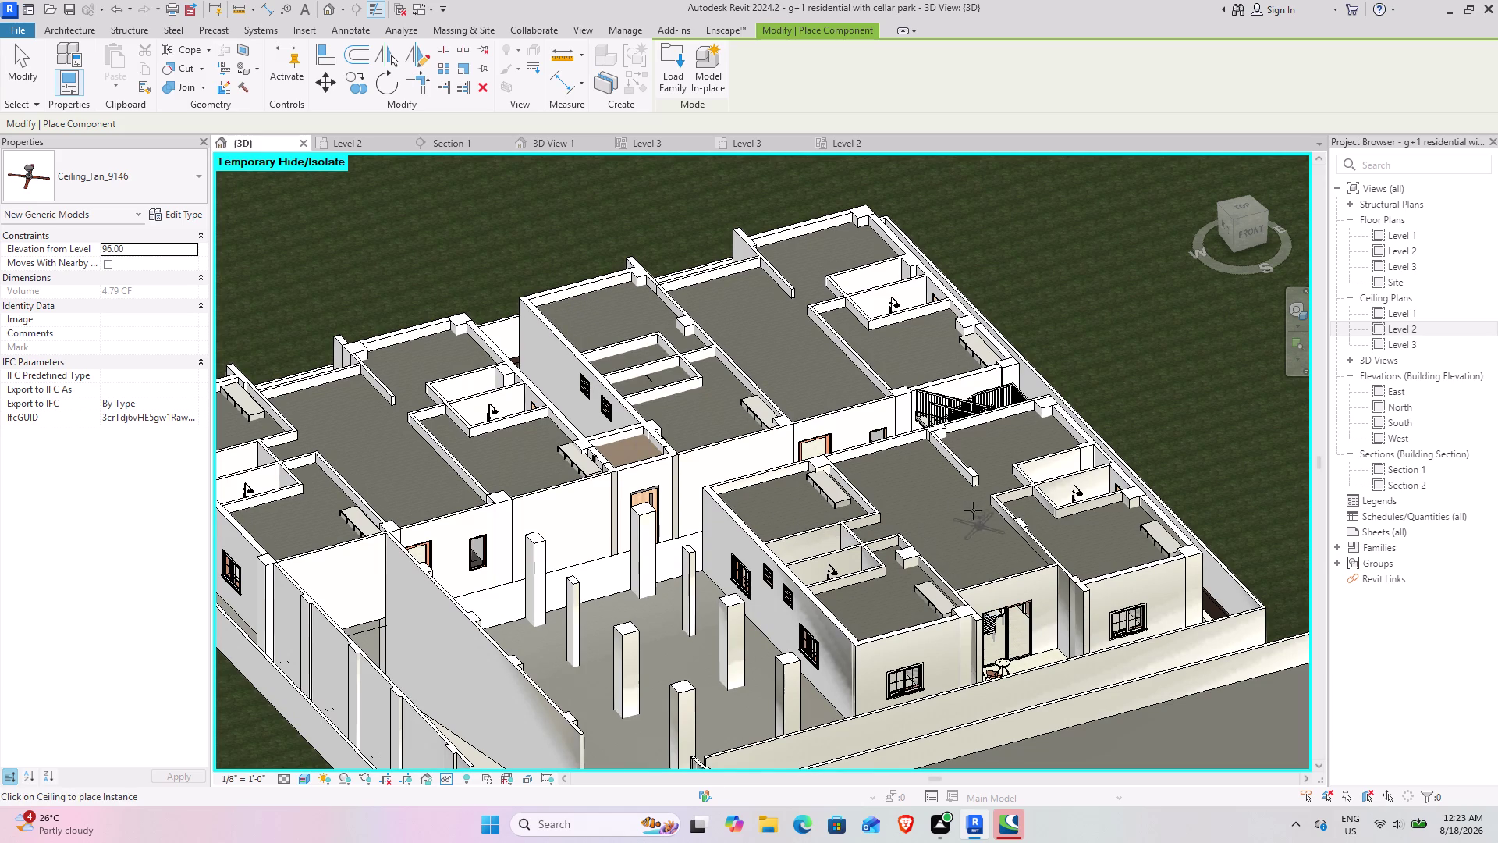
scroll(up, 3)
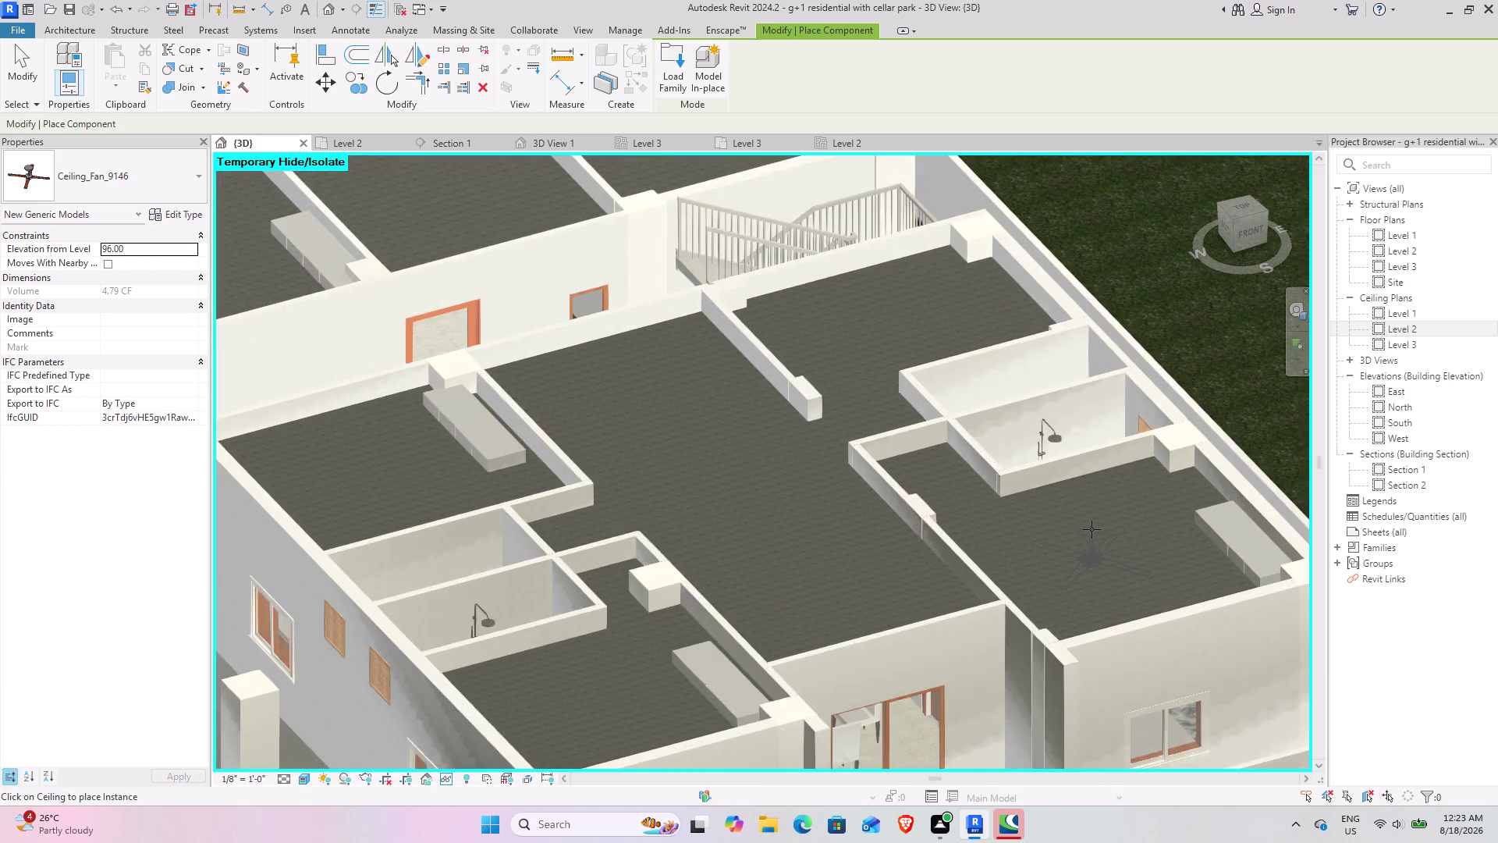
scroll(up, 3)
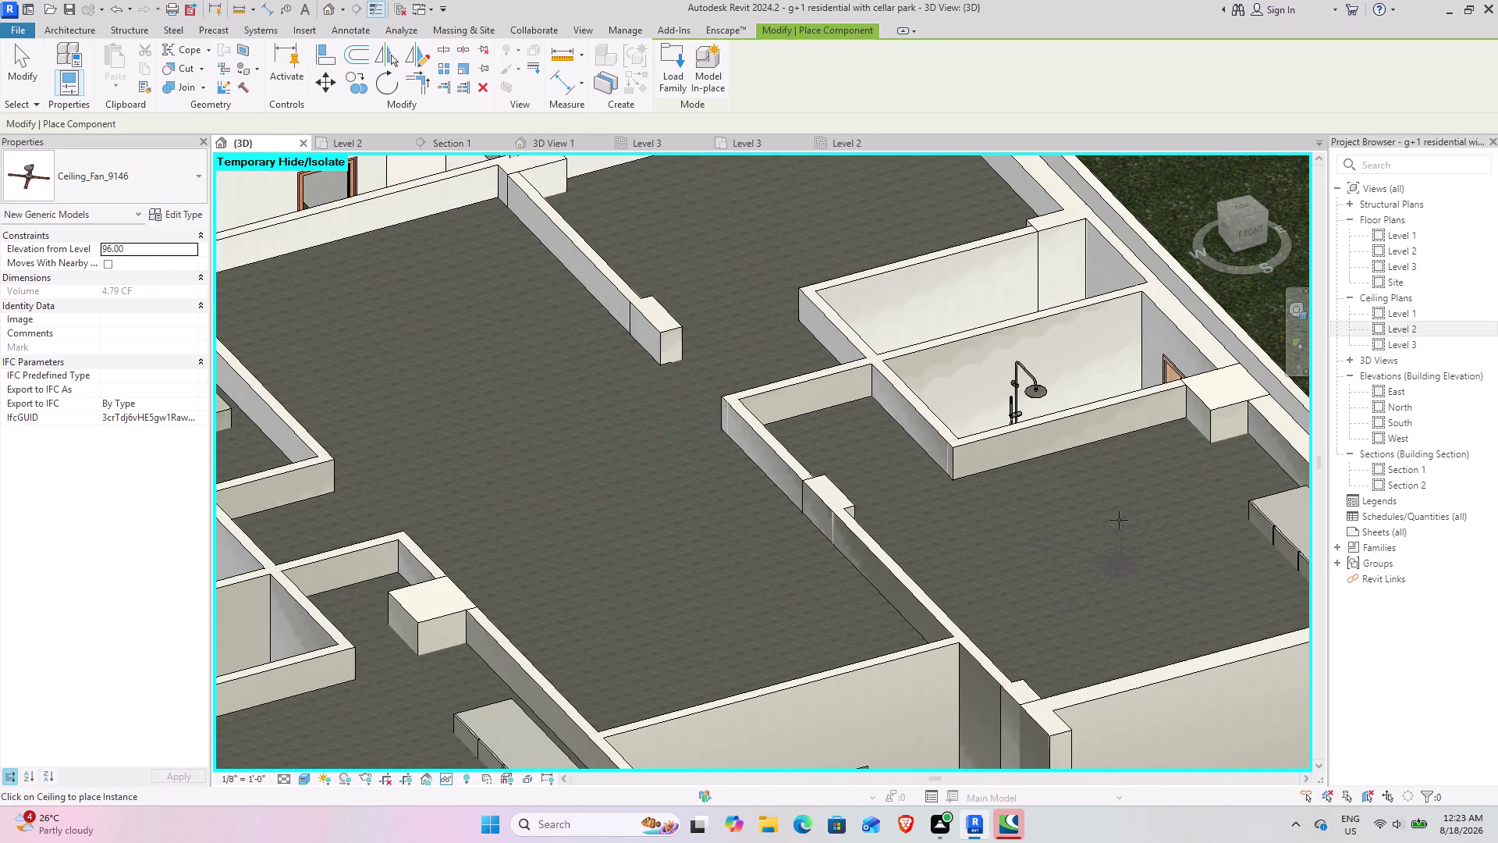
click(1119, 520)
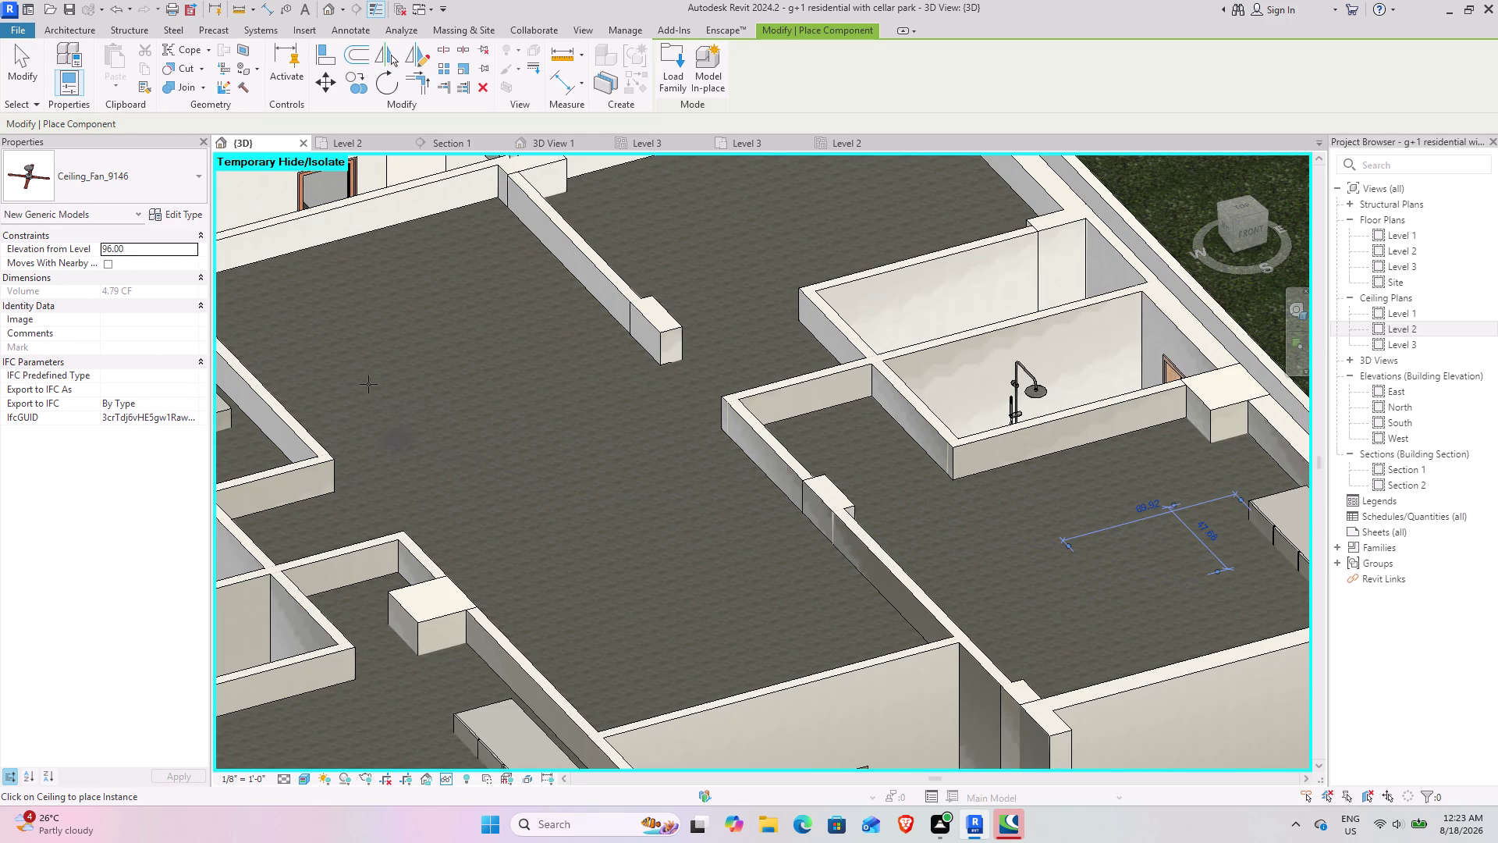
click(565, 139)
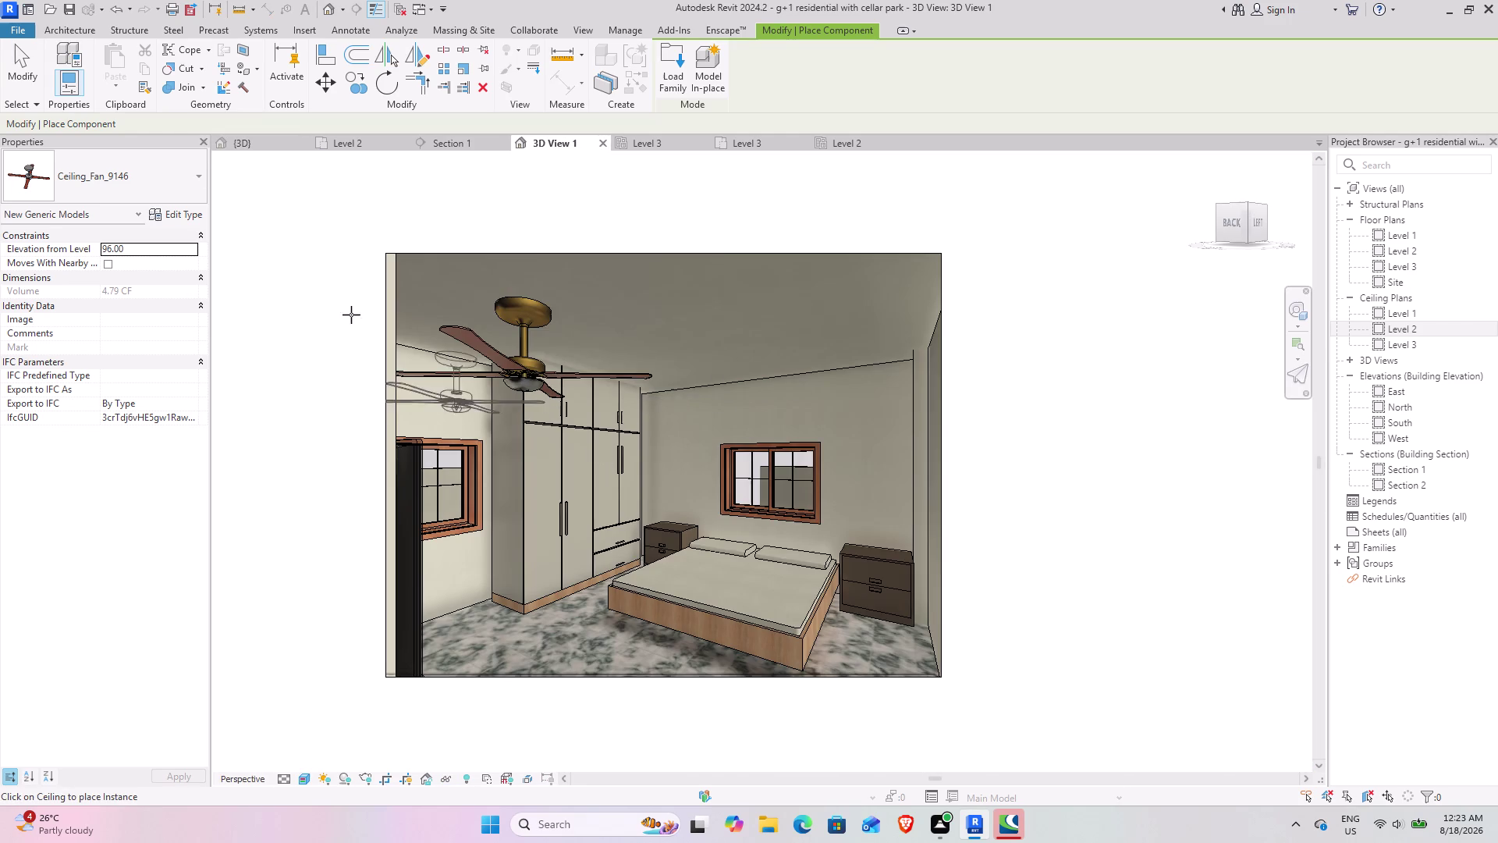
Select the bedroom ceiling fan and confirm in Properties that it sits on Level 2.
click(17, 60)
click(572, 376)
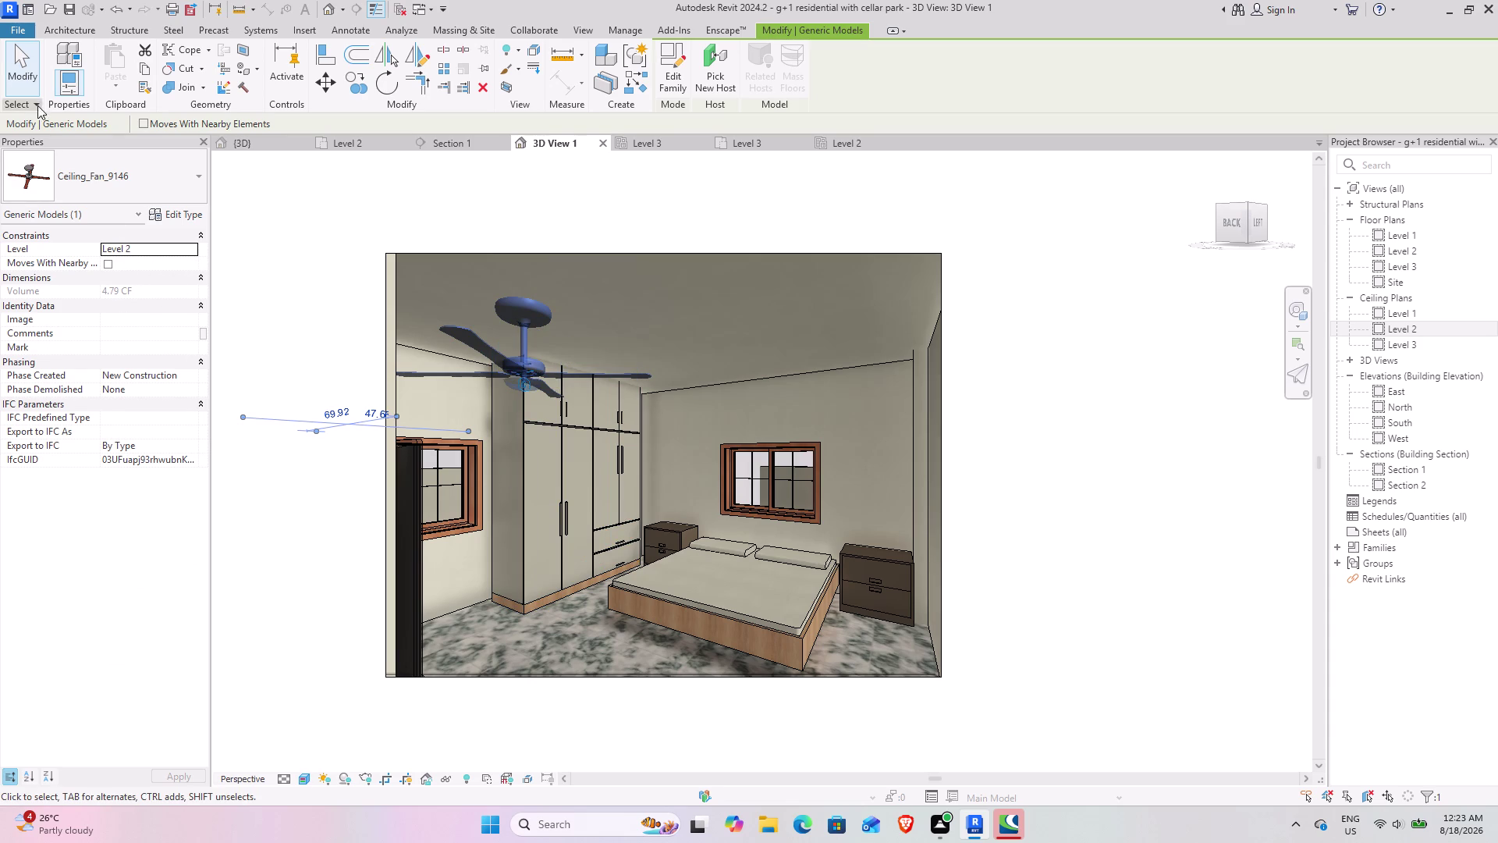
click(193, 253)
click(193, 253)
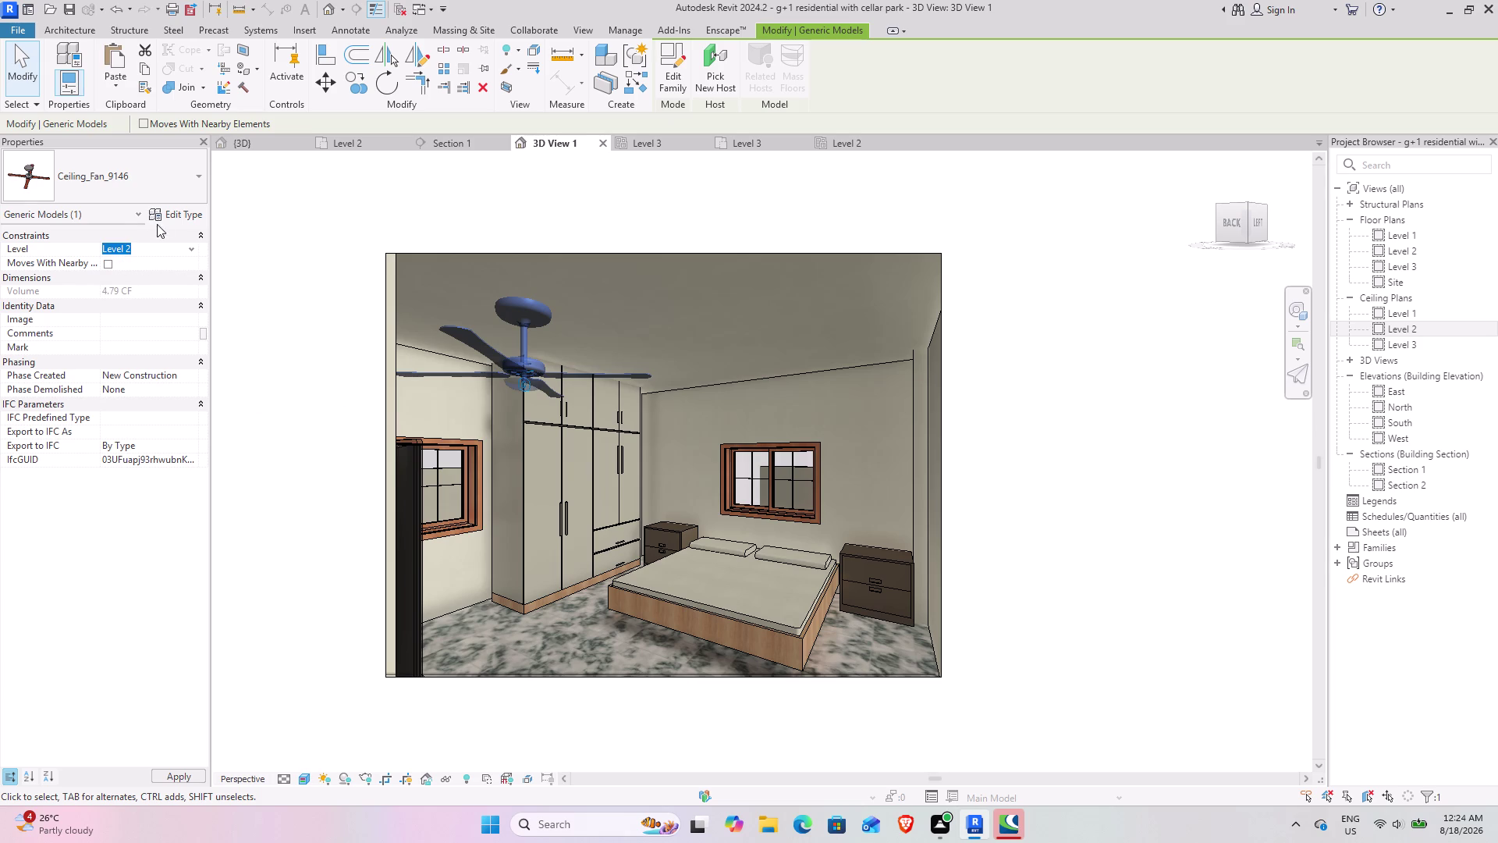
Review the fan's type properties without changes, reselect the fan, and return to {3D}.
click(165, 209)
scroll(down, 3)
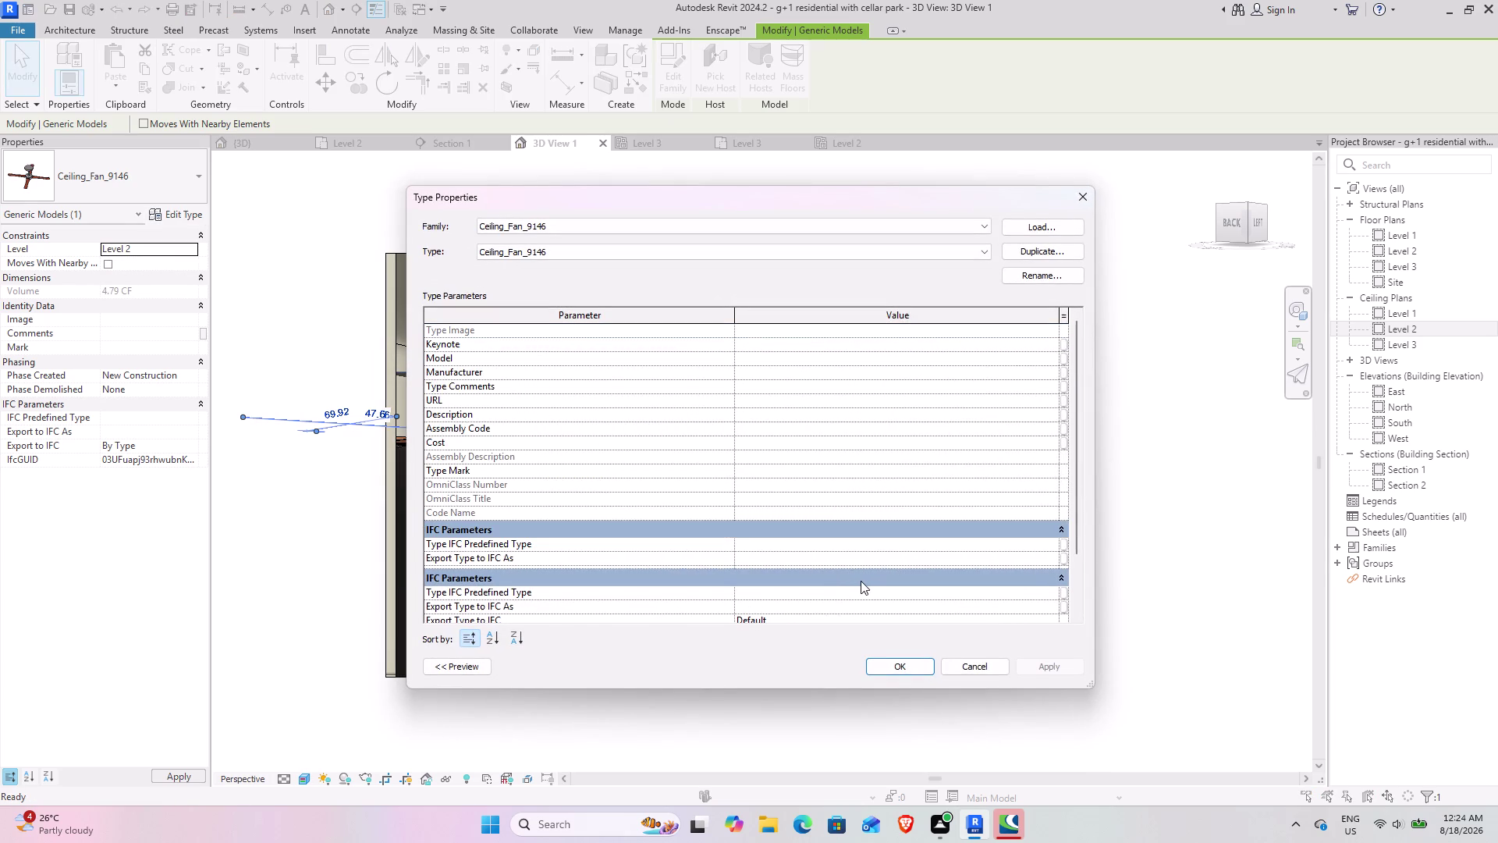
scroll(up, 3)
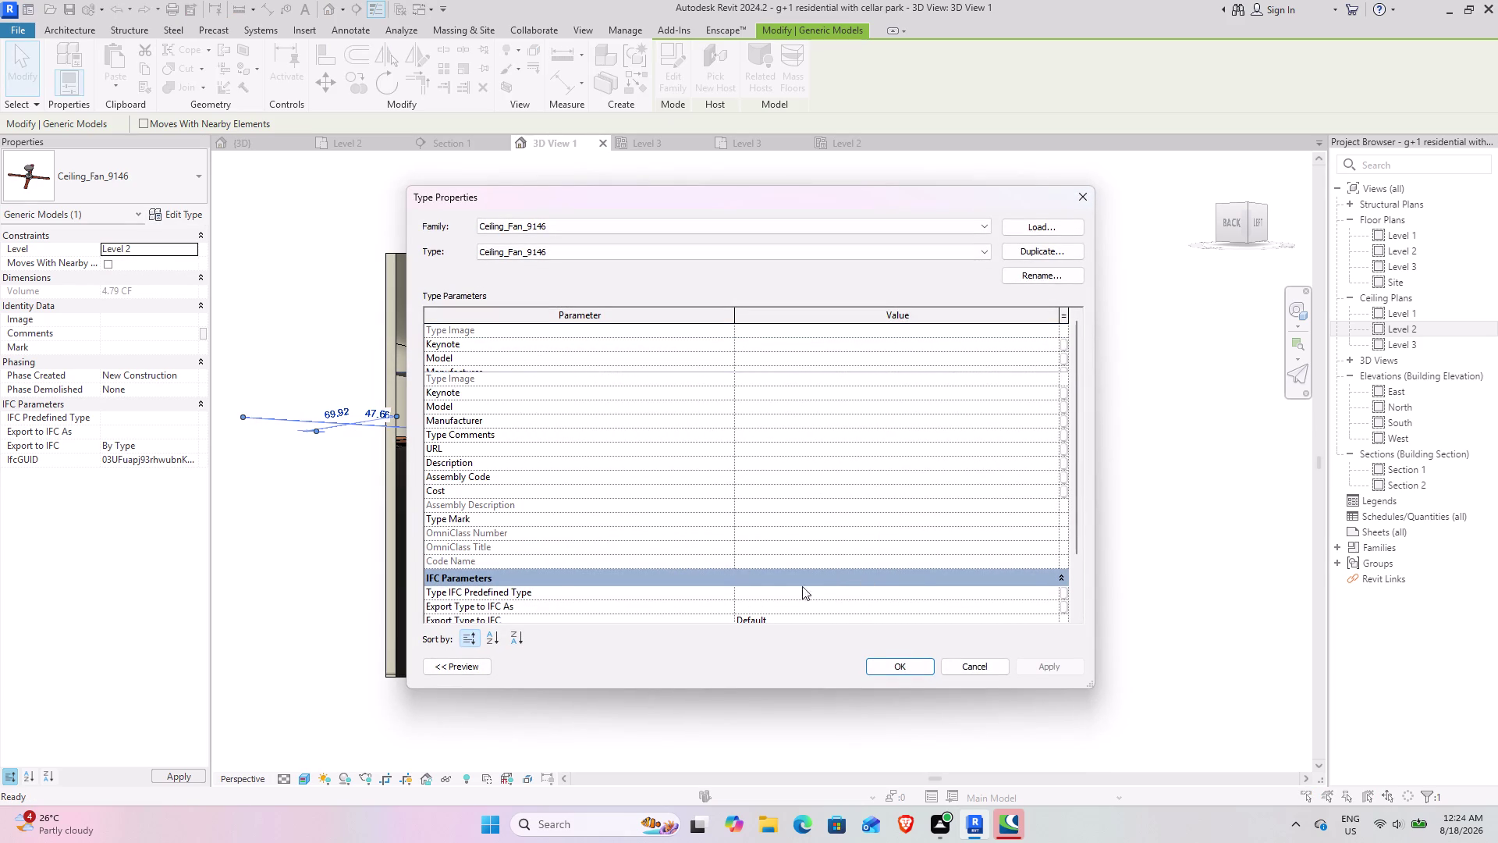
click(981, 663)
click(263, 490)
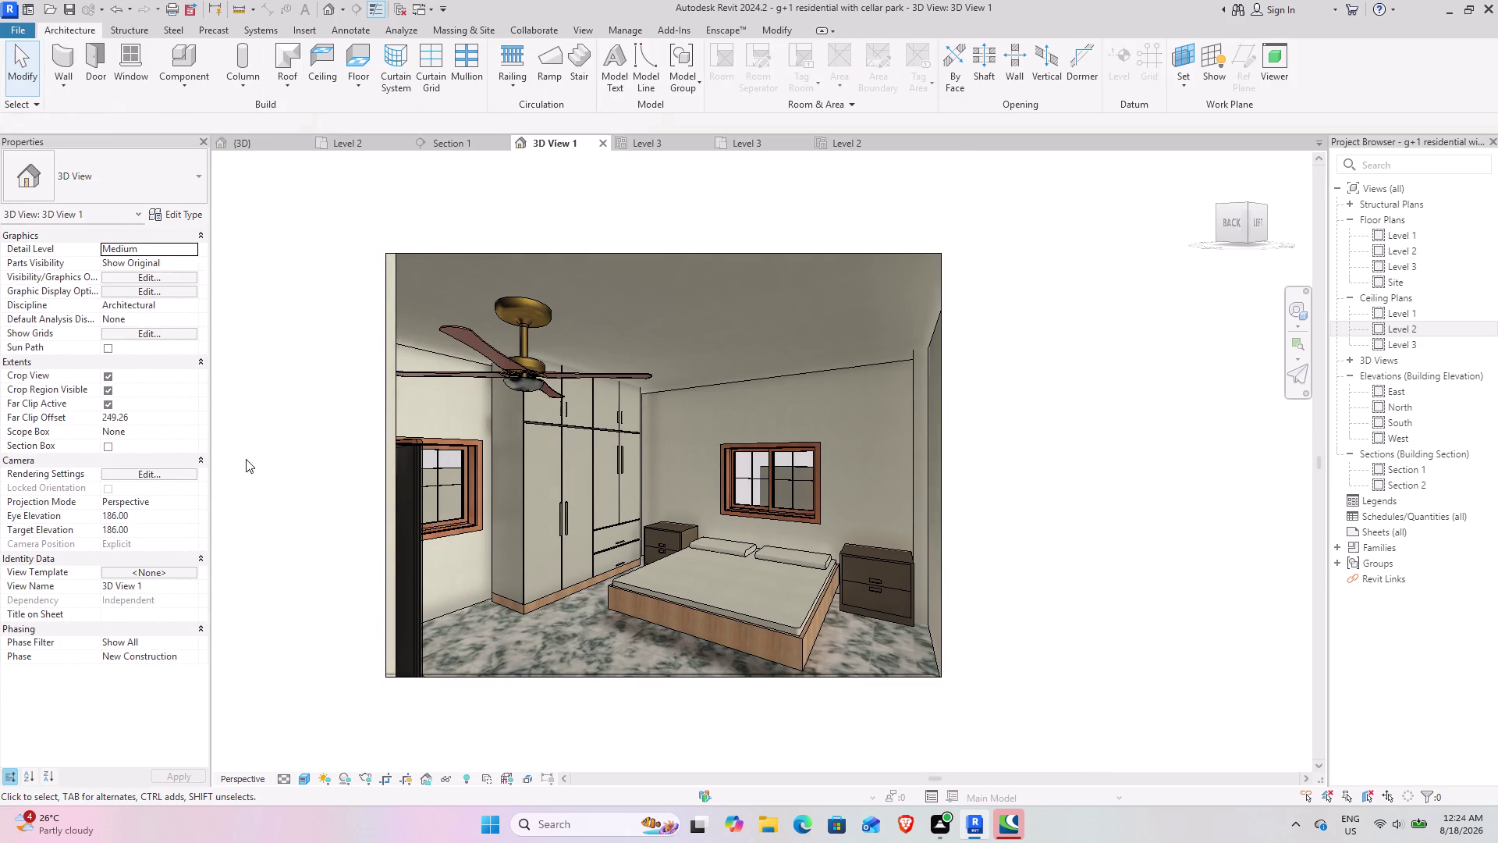
click(518, 374)
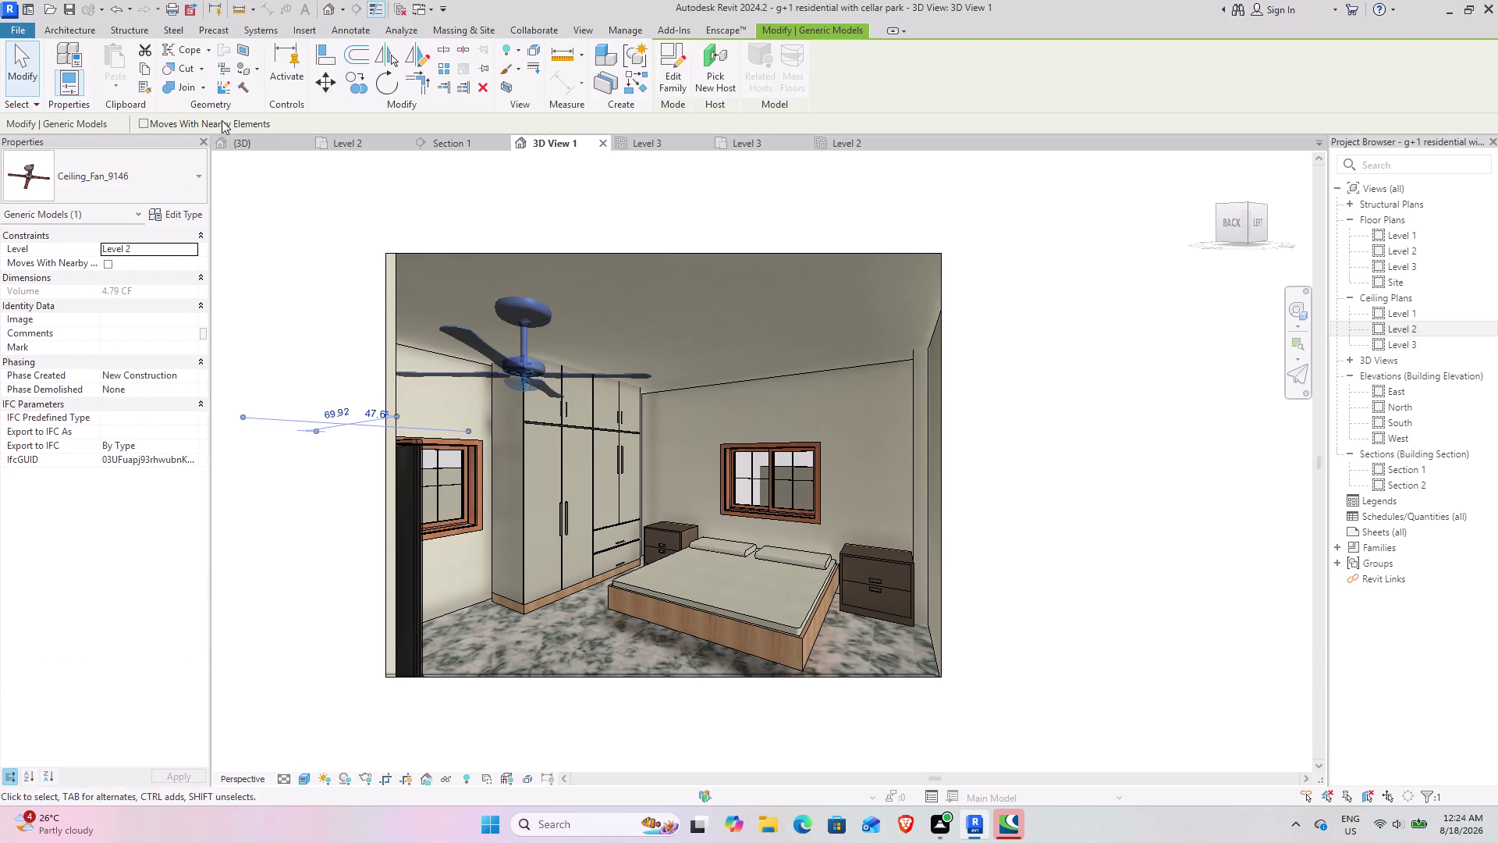
click(244, 141)
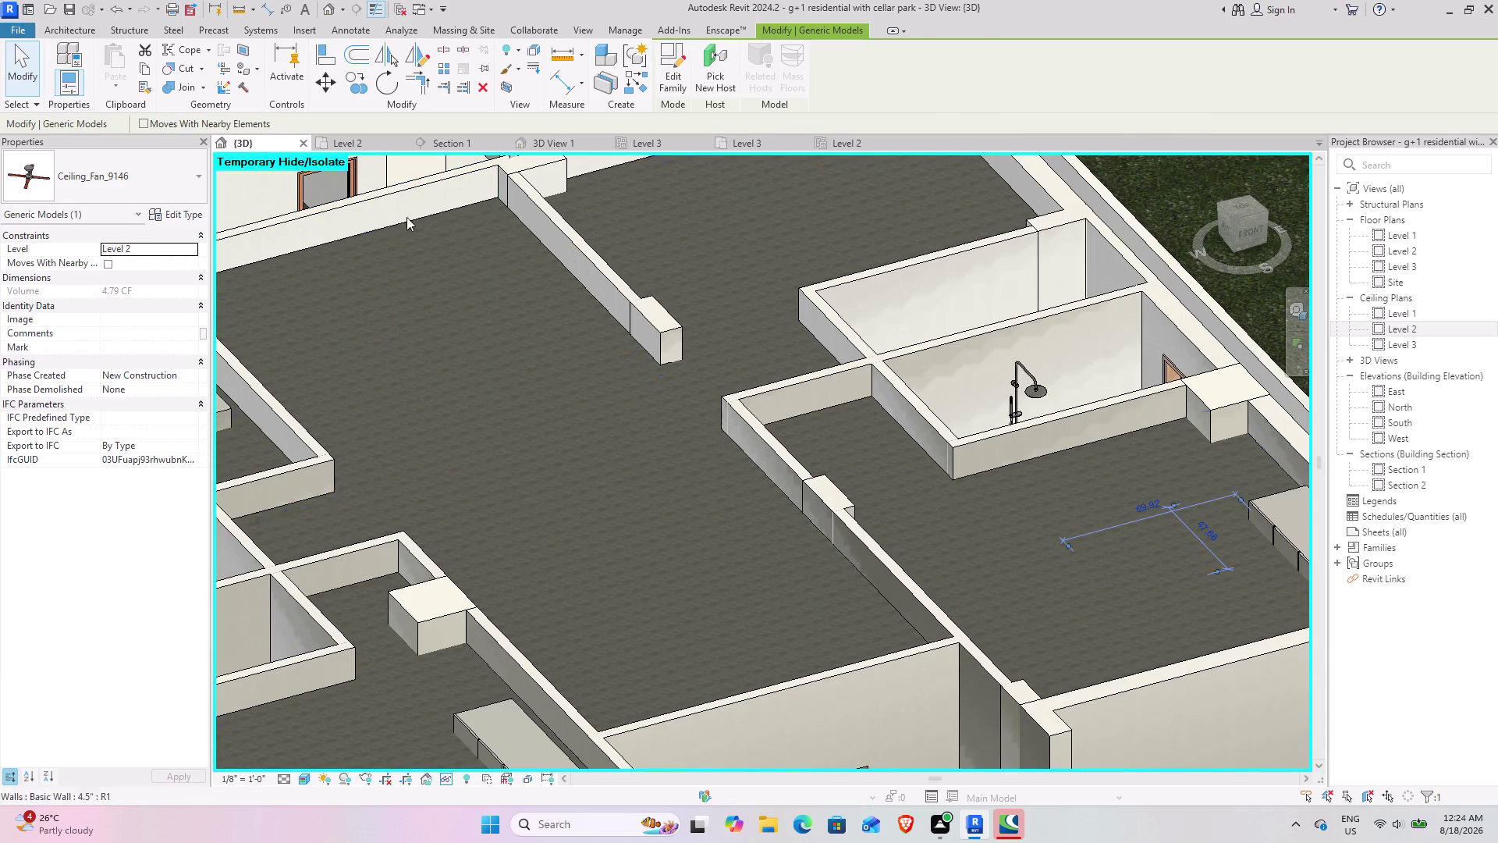
Start placing another Ceiling_Fan_9146 with Elevation from Level set to 100.
middle_drag(1130, 519, 865, 533)
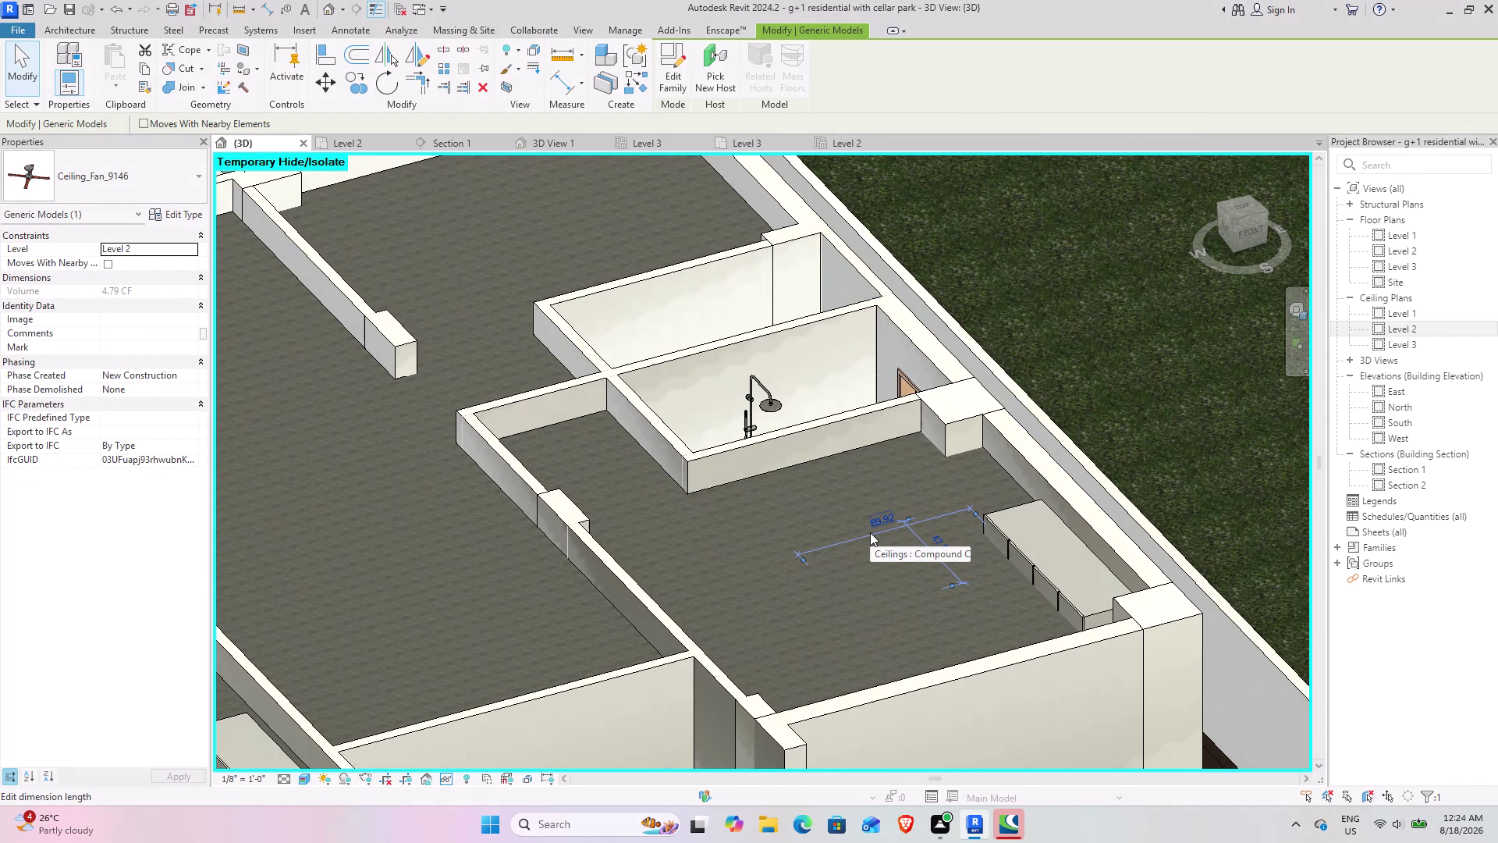
key(ctrl+z)
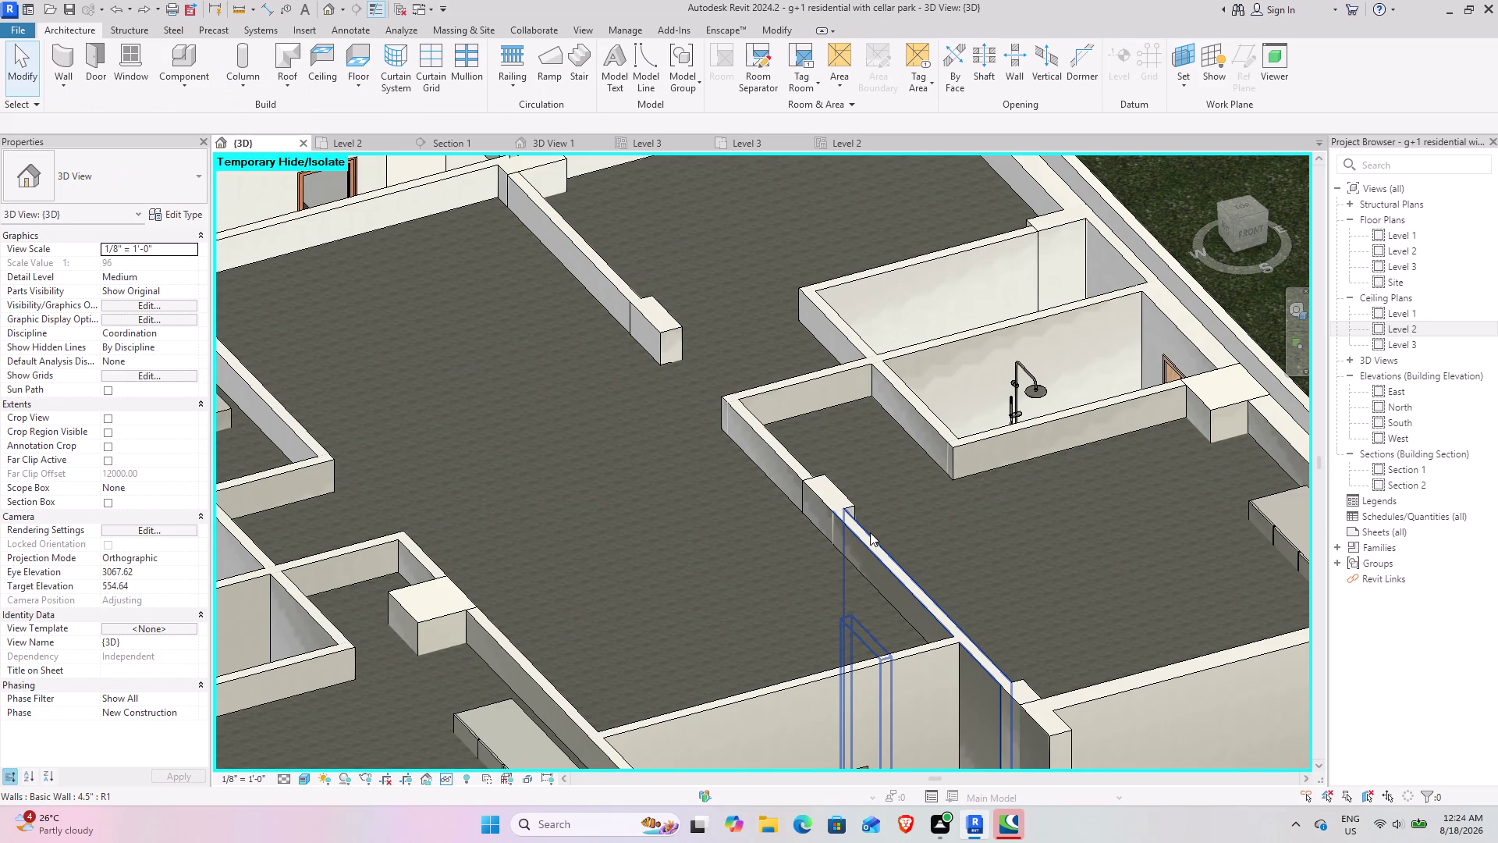
click(203, 50)
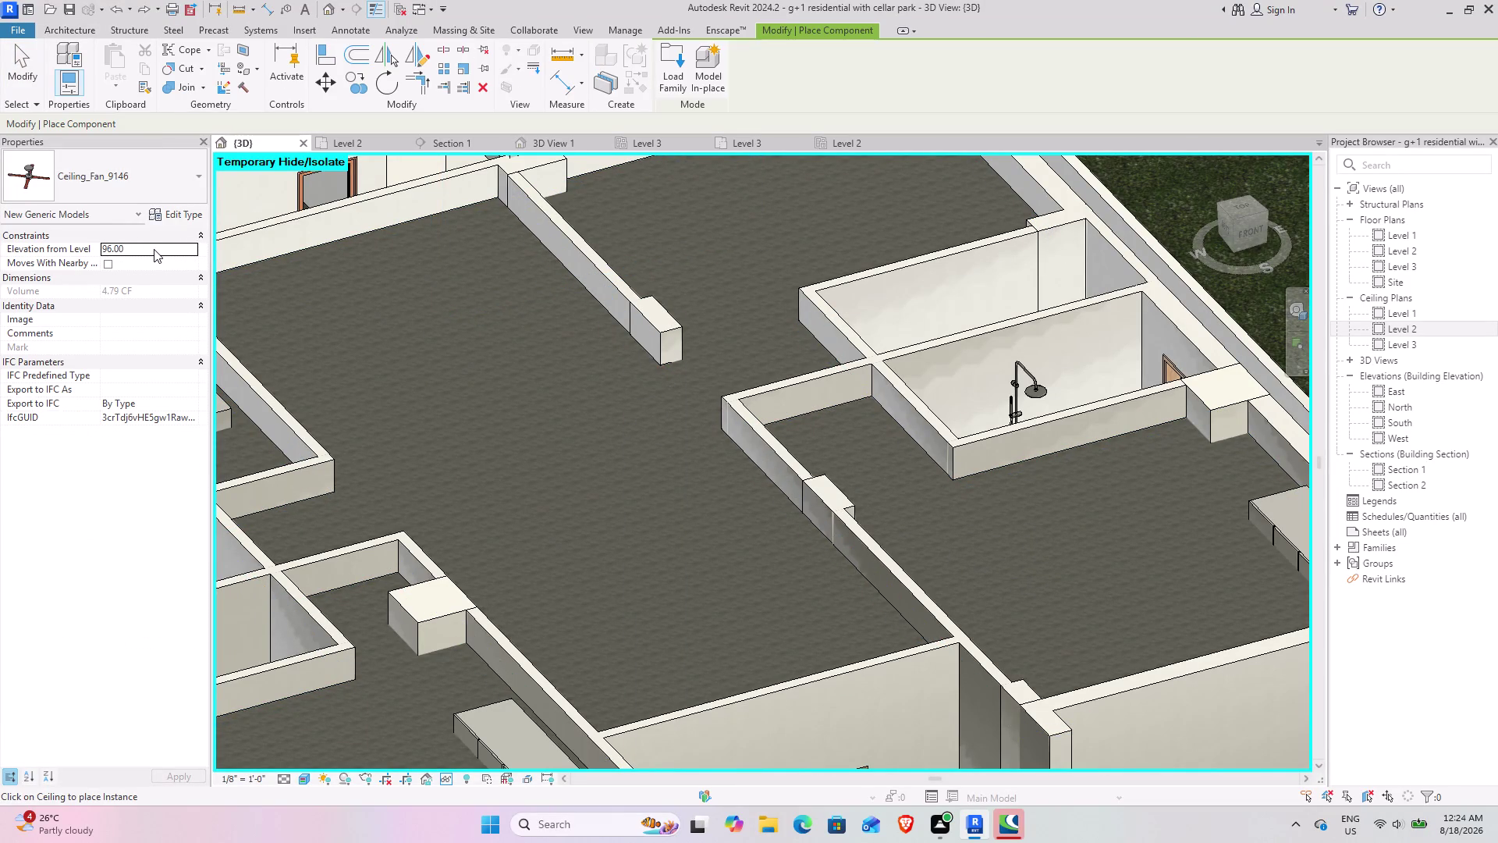
click(153, 248)
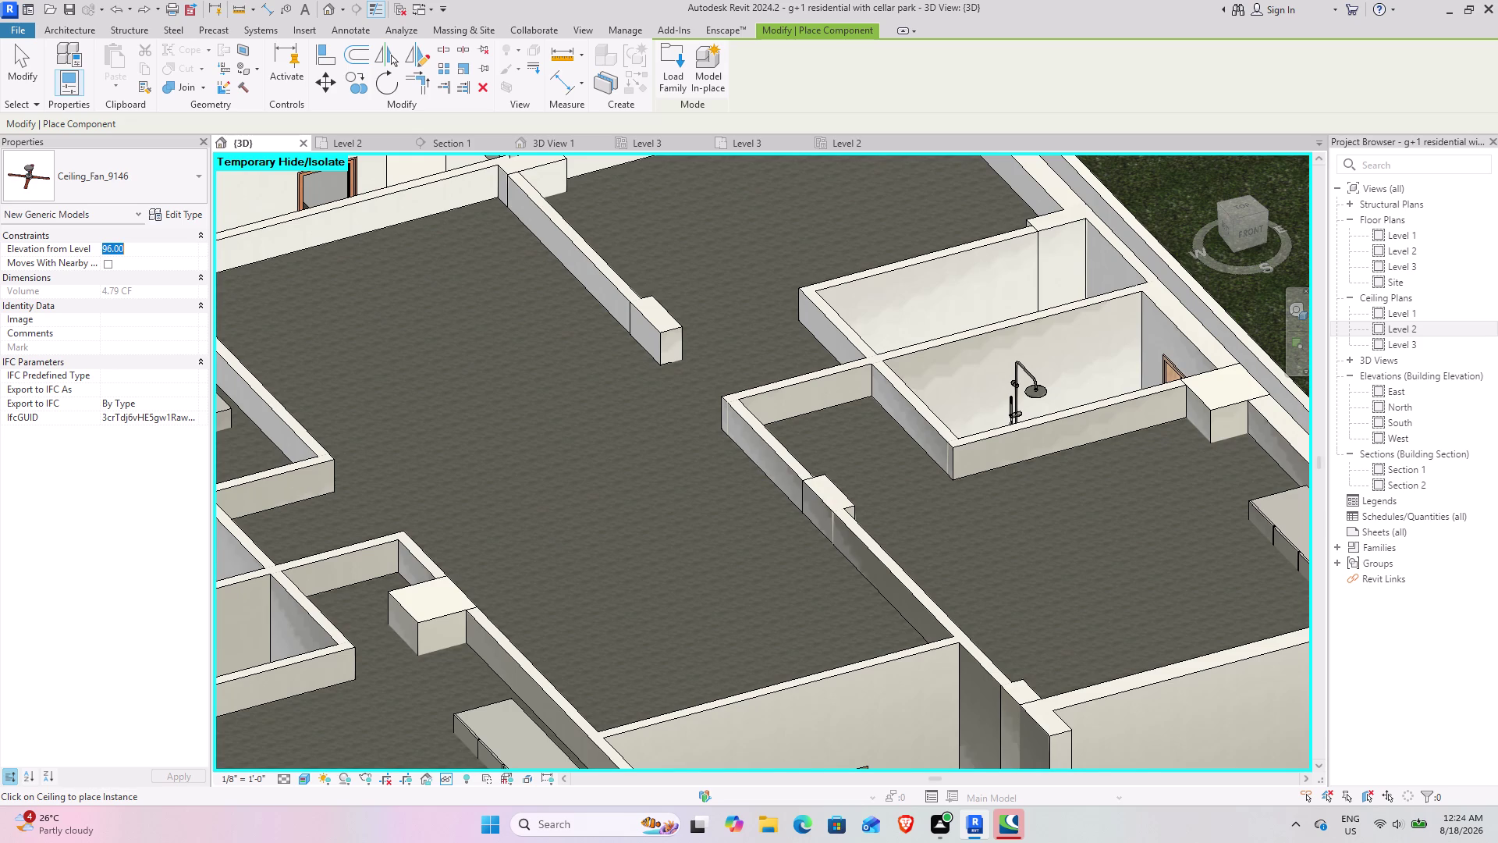
text(100)
key(Return)
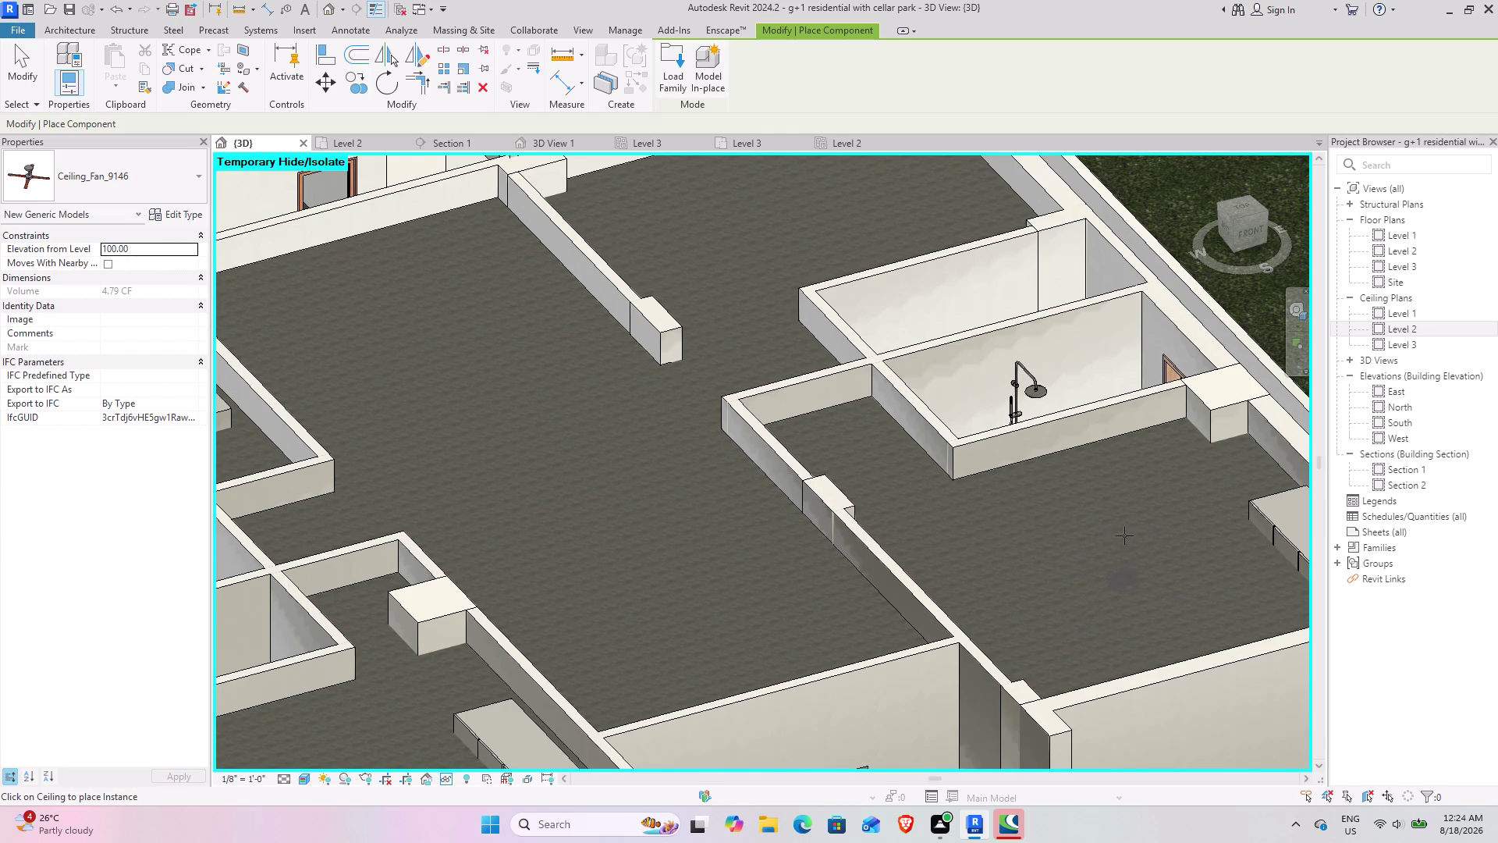
middle_drag(1119, 535, 892, 527)
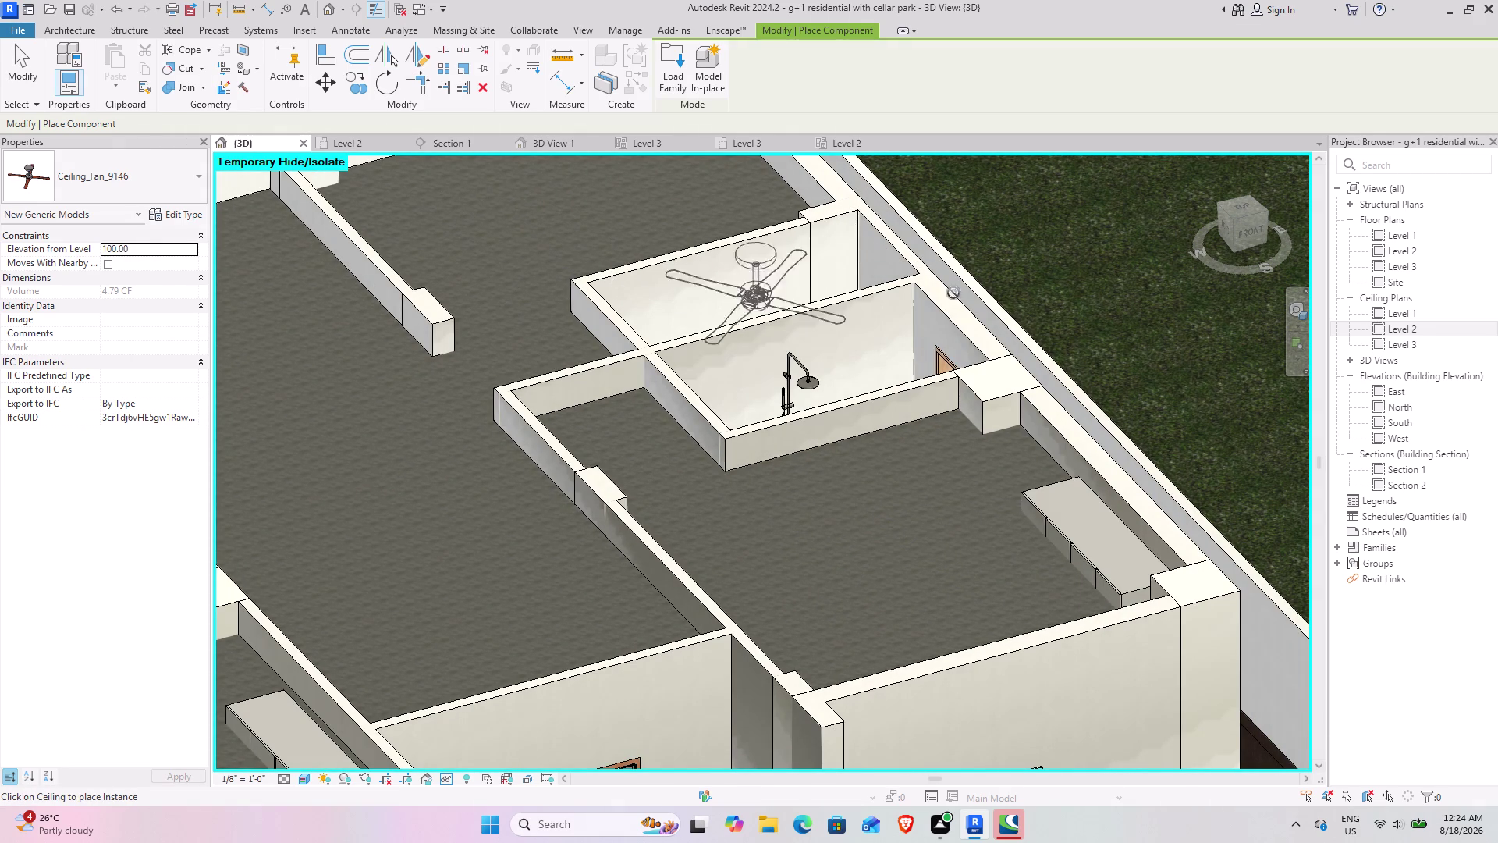
click(1245, 207)
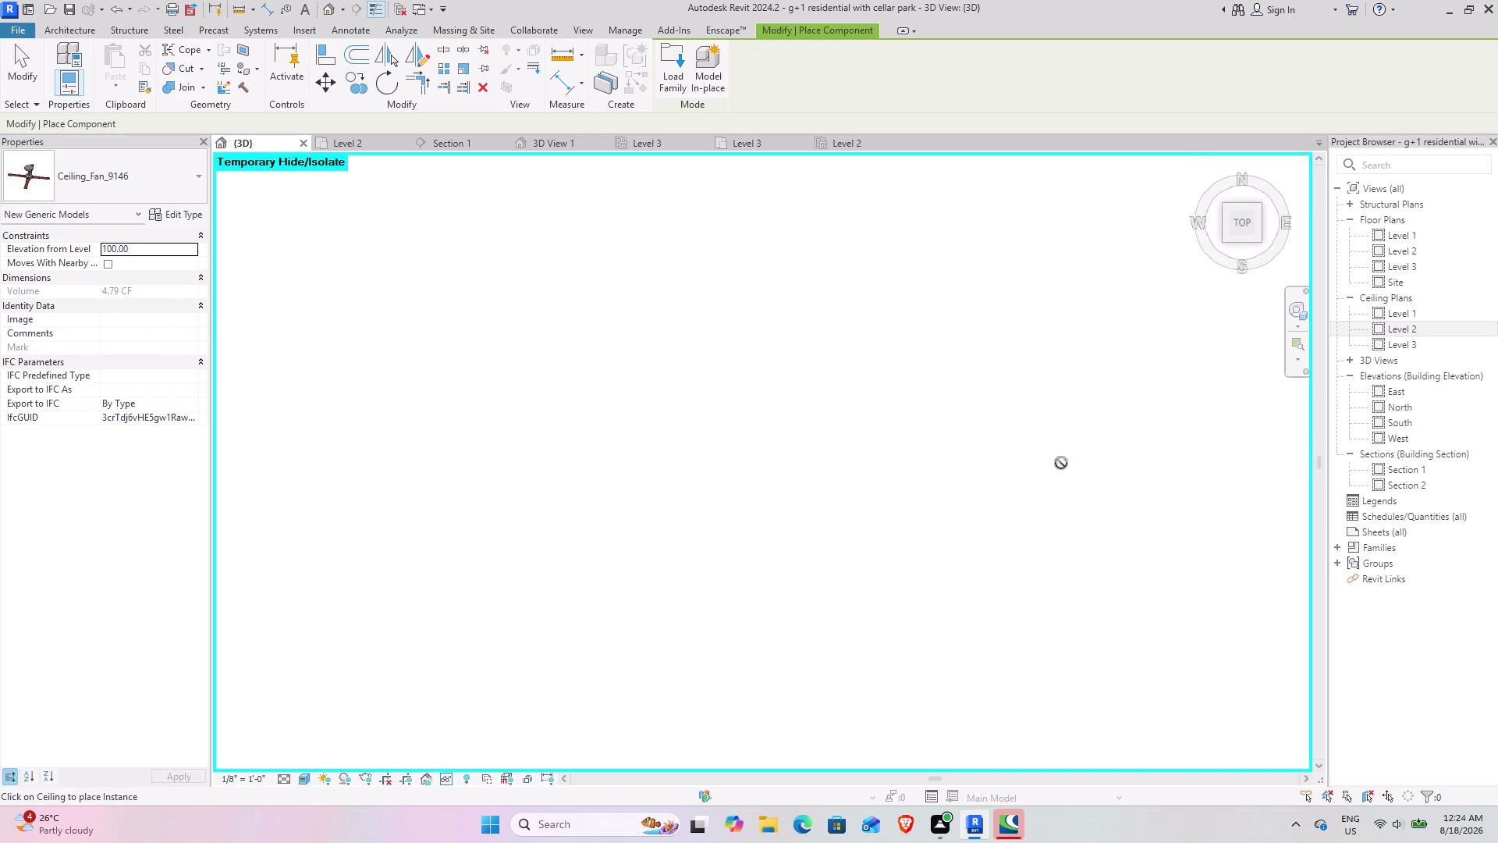
Pan and zoom the top-down {3D} view across the floor's rooms, searching for the bedroom.
scroll(up, 3)
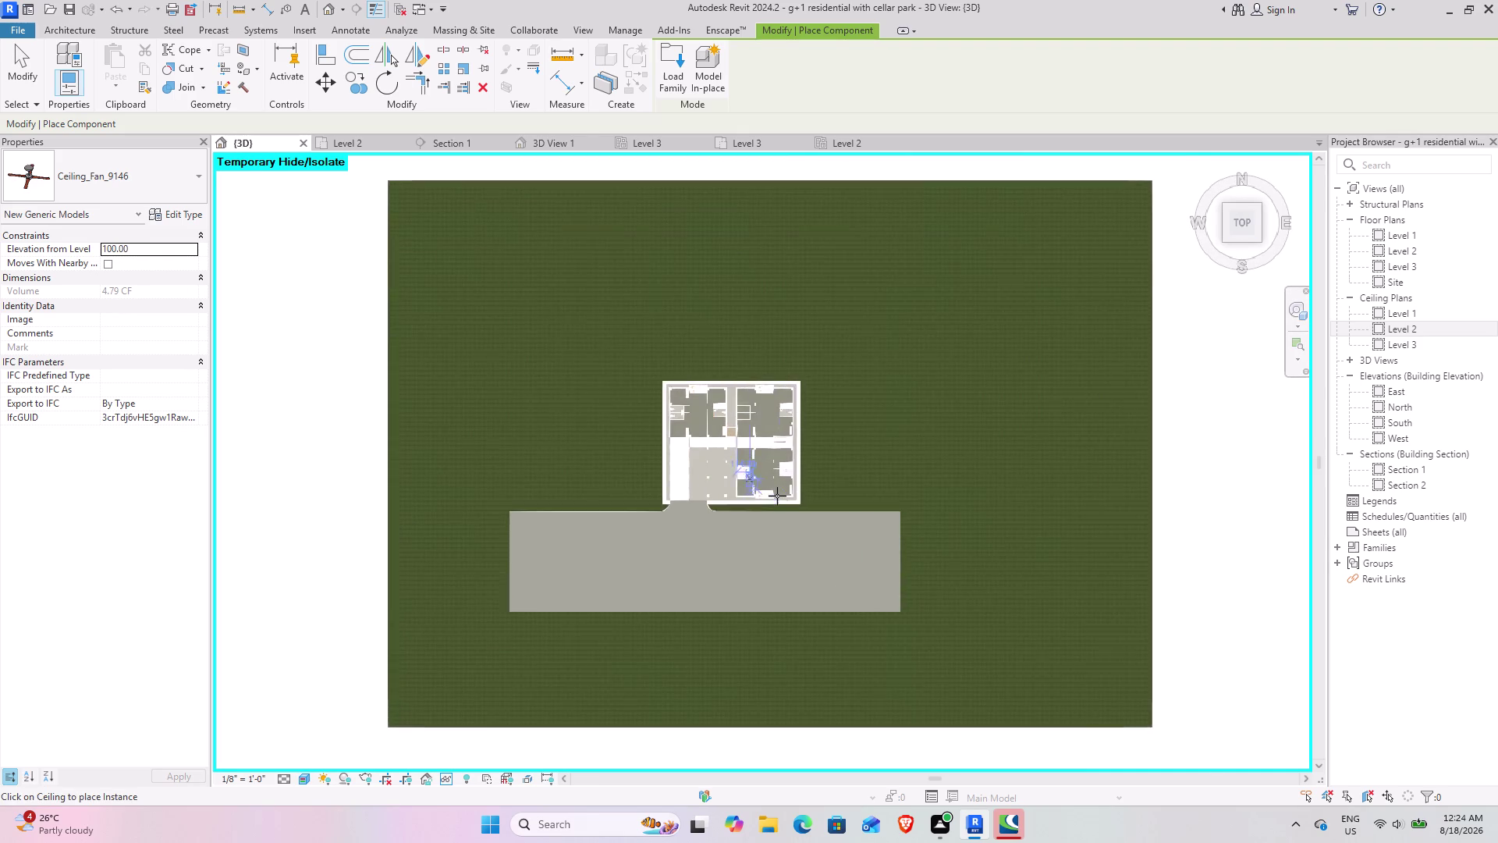
scroll(up, 3)
scroll(up, 3)
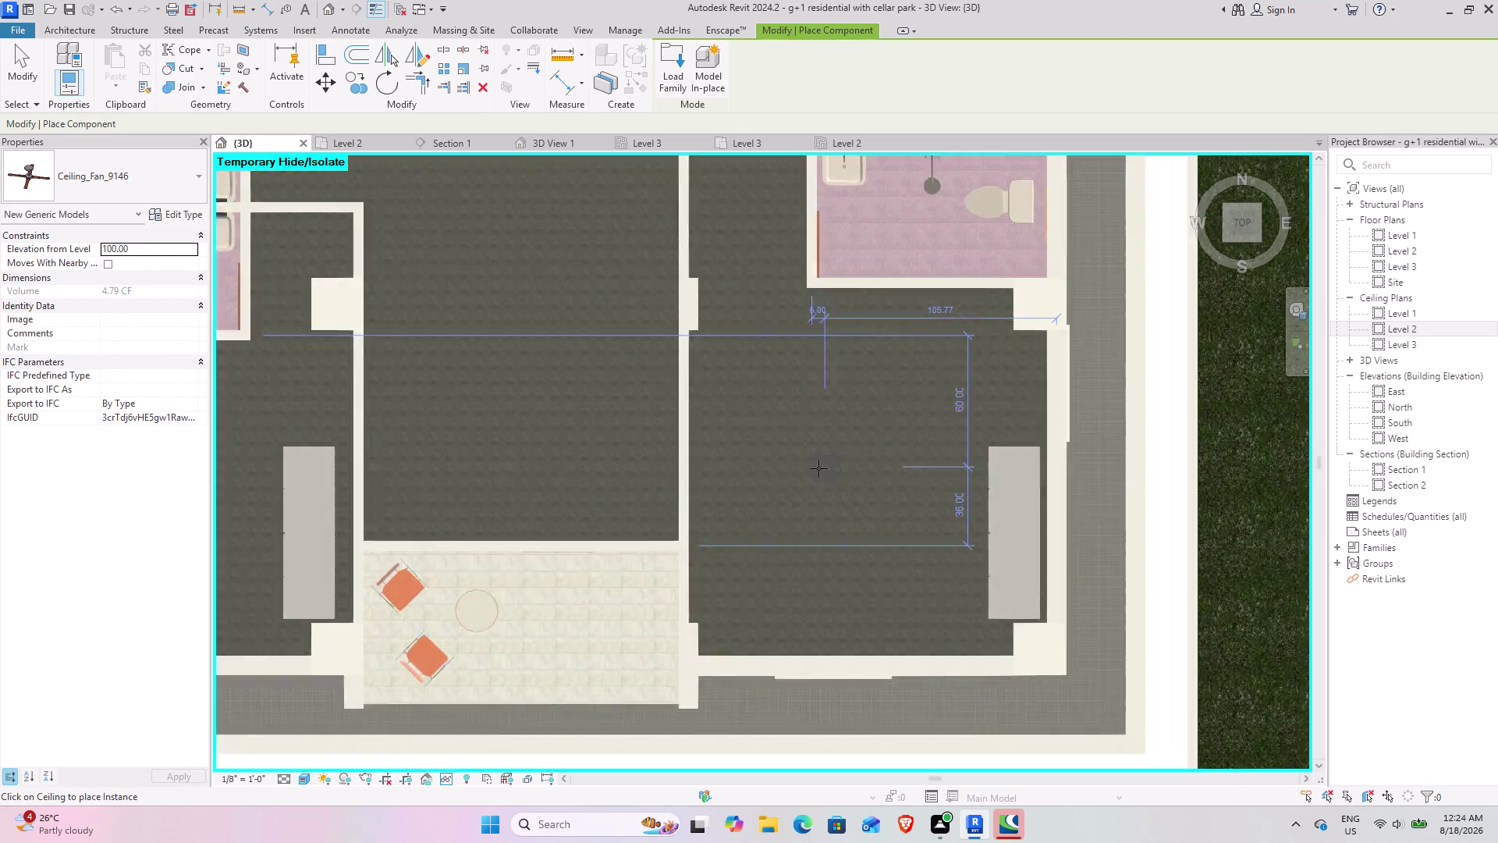
scroll(up, 3)
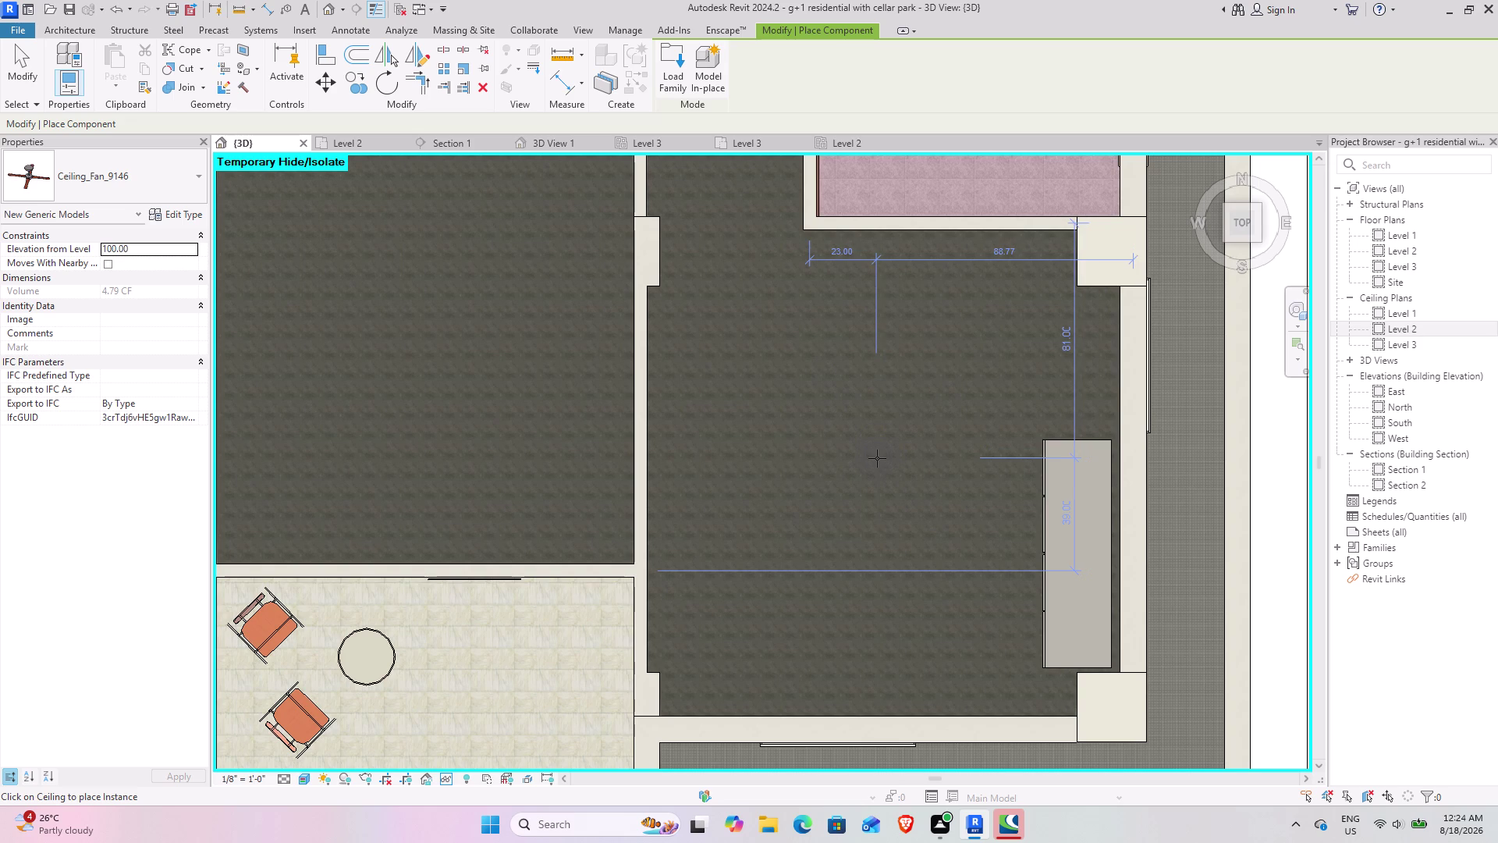
click(877, 458)
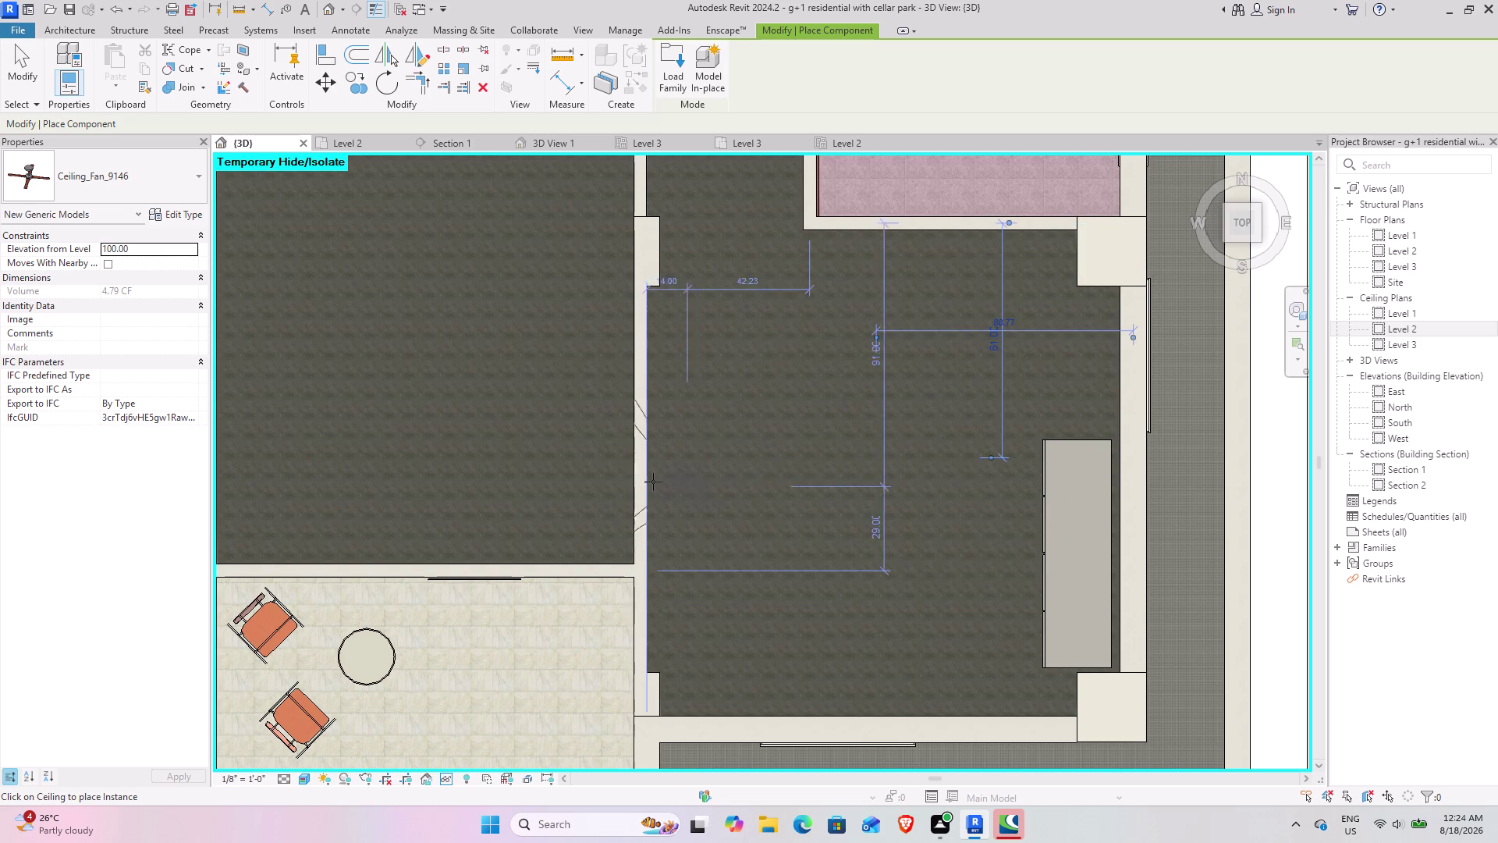
scroll(down, 3)
middle_drag(591, 416, 1121, 467)
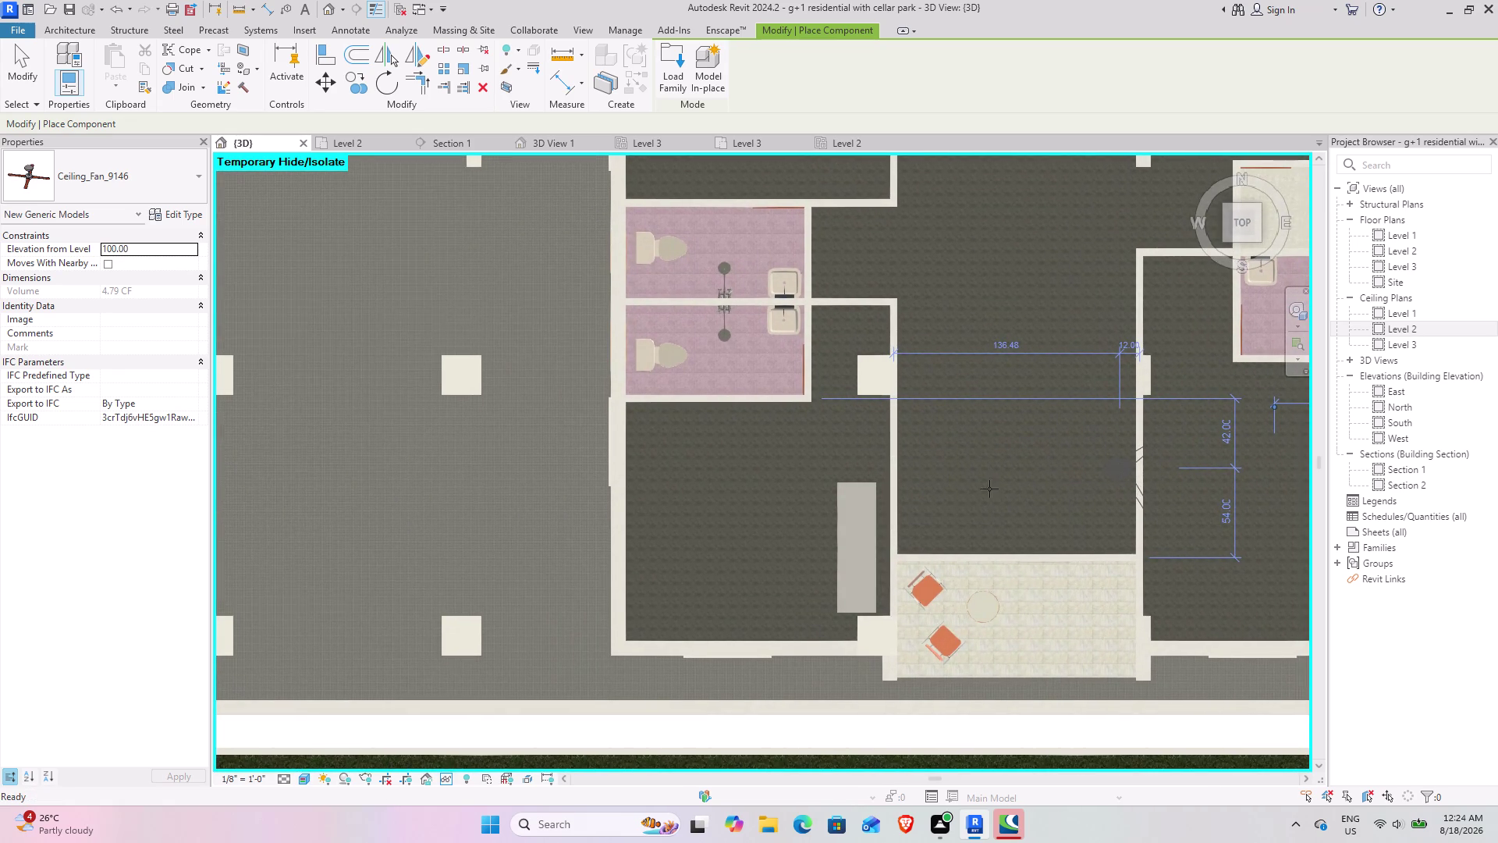
click(742, 504)
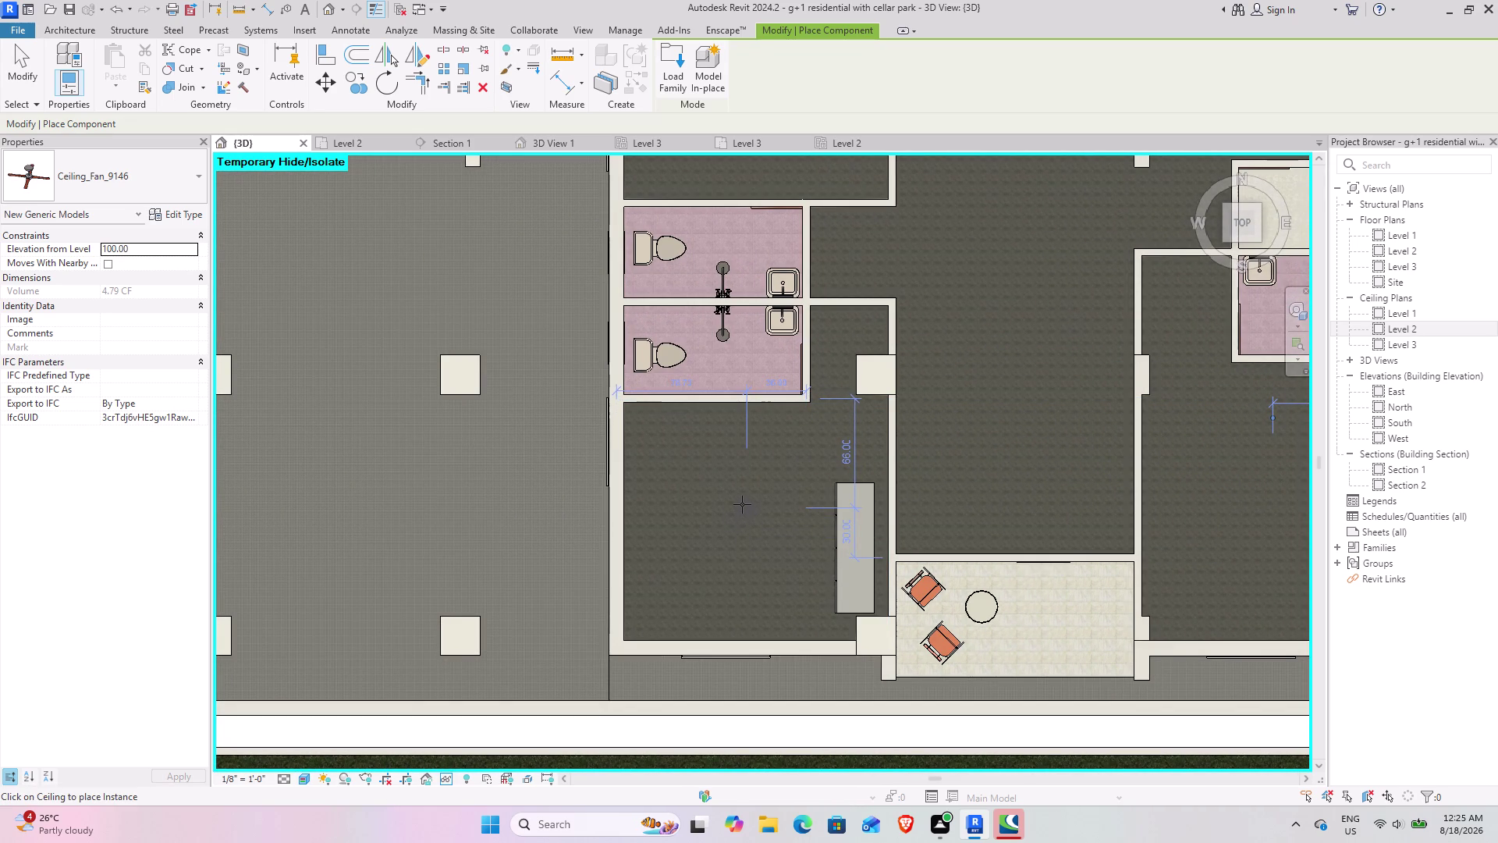
middle_drag(769, 388, 737, 674)
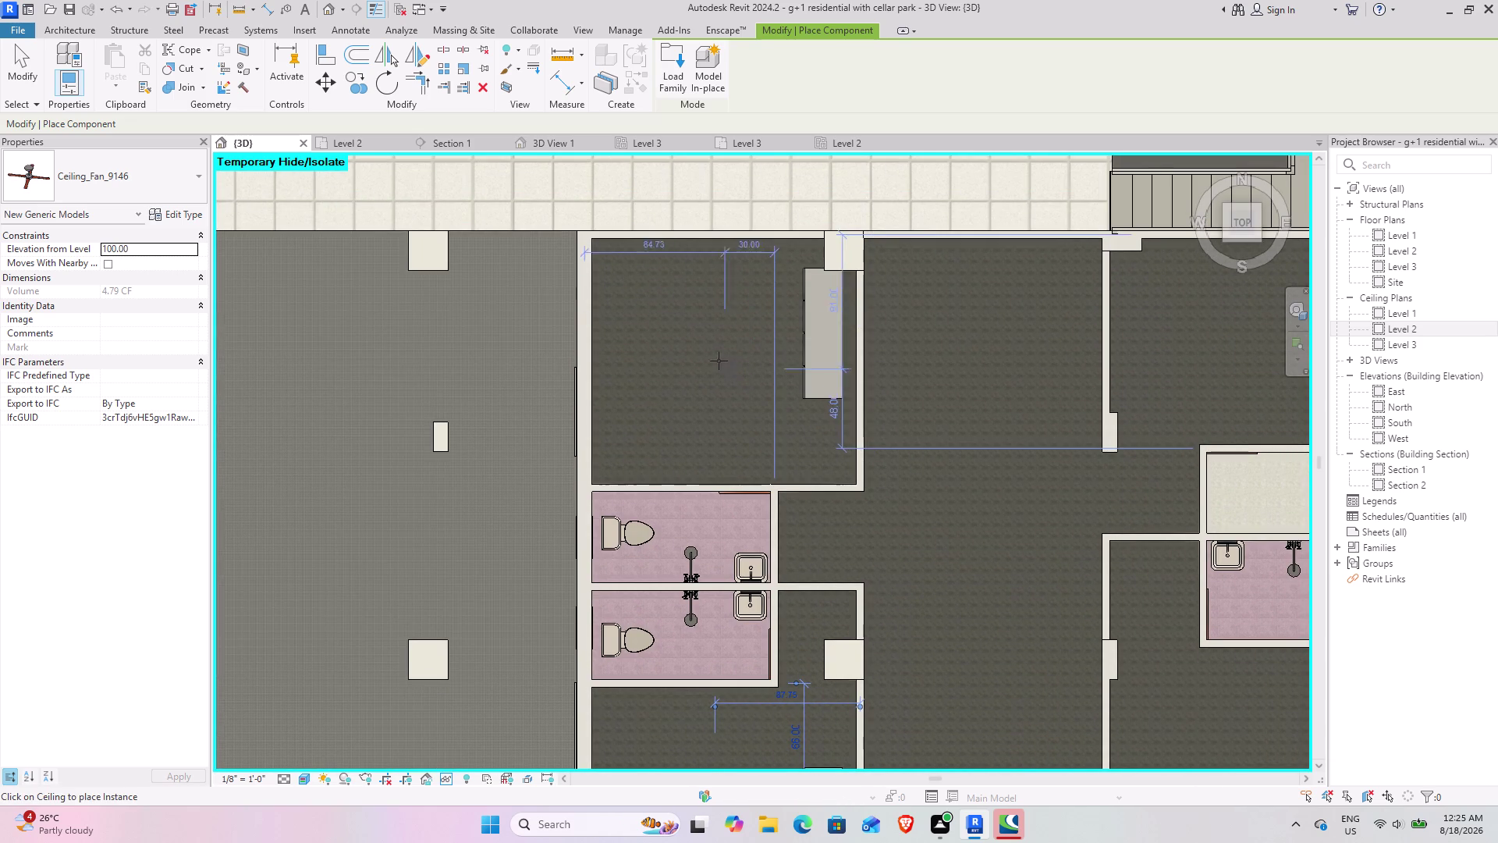
click(710, 348)
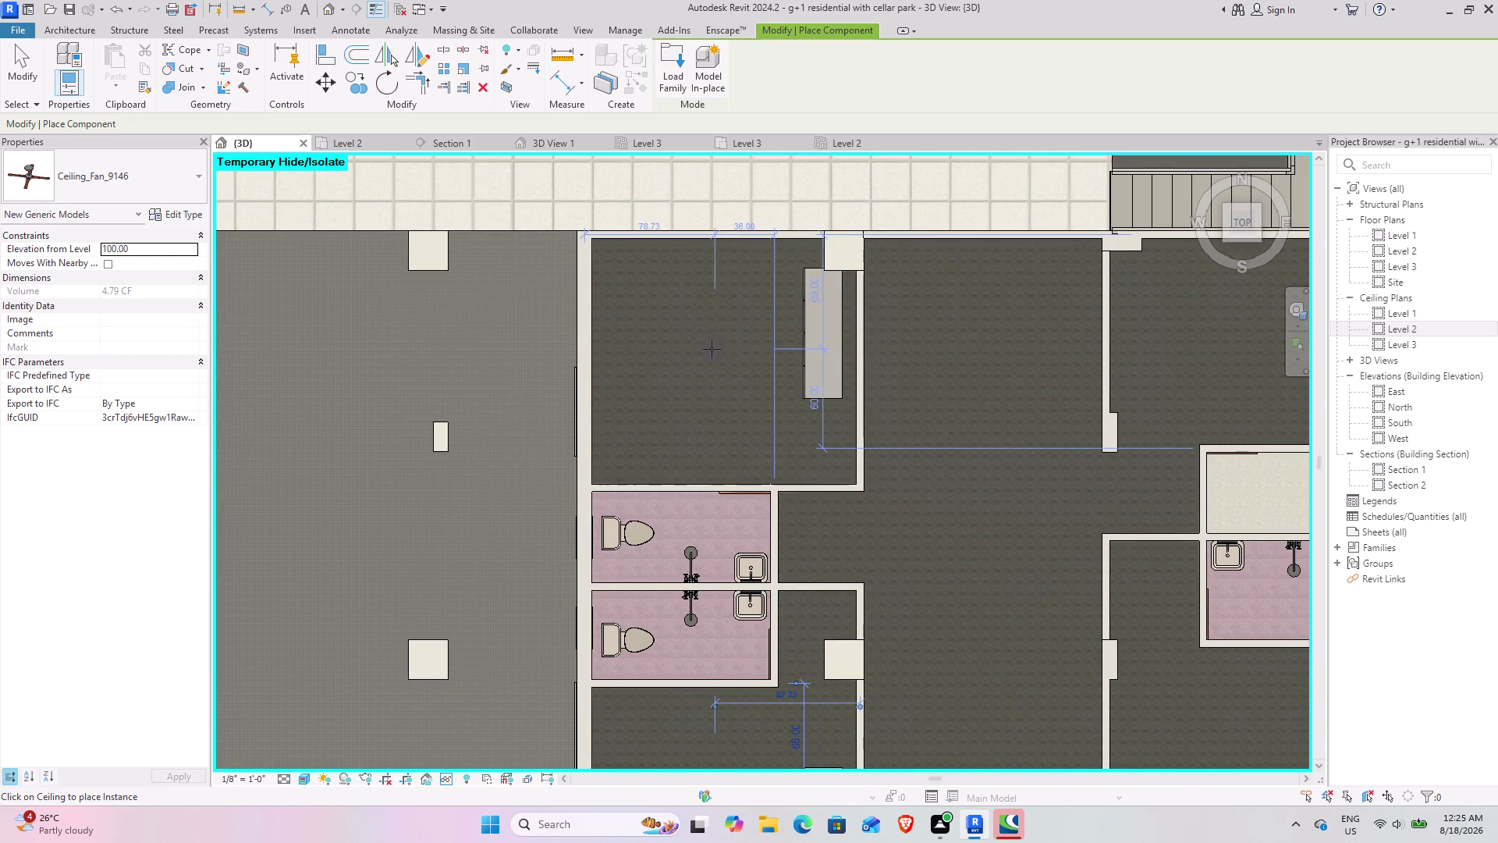
middle_drag(956, 352, 631, 528)
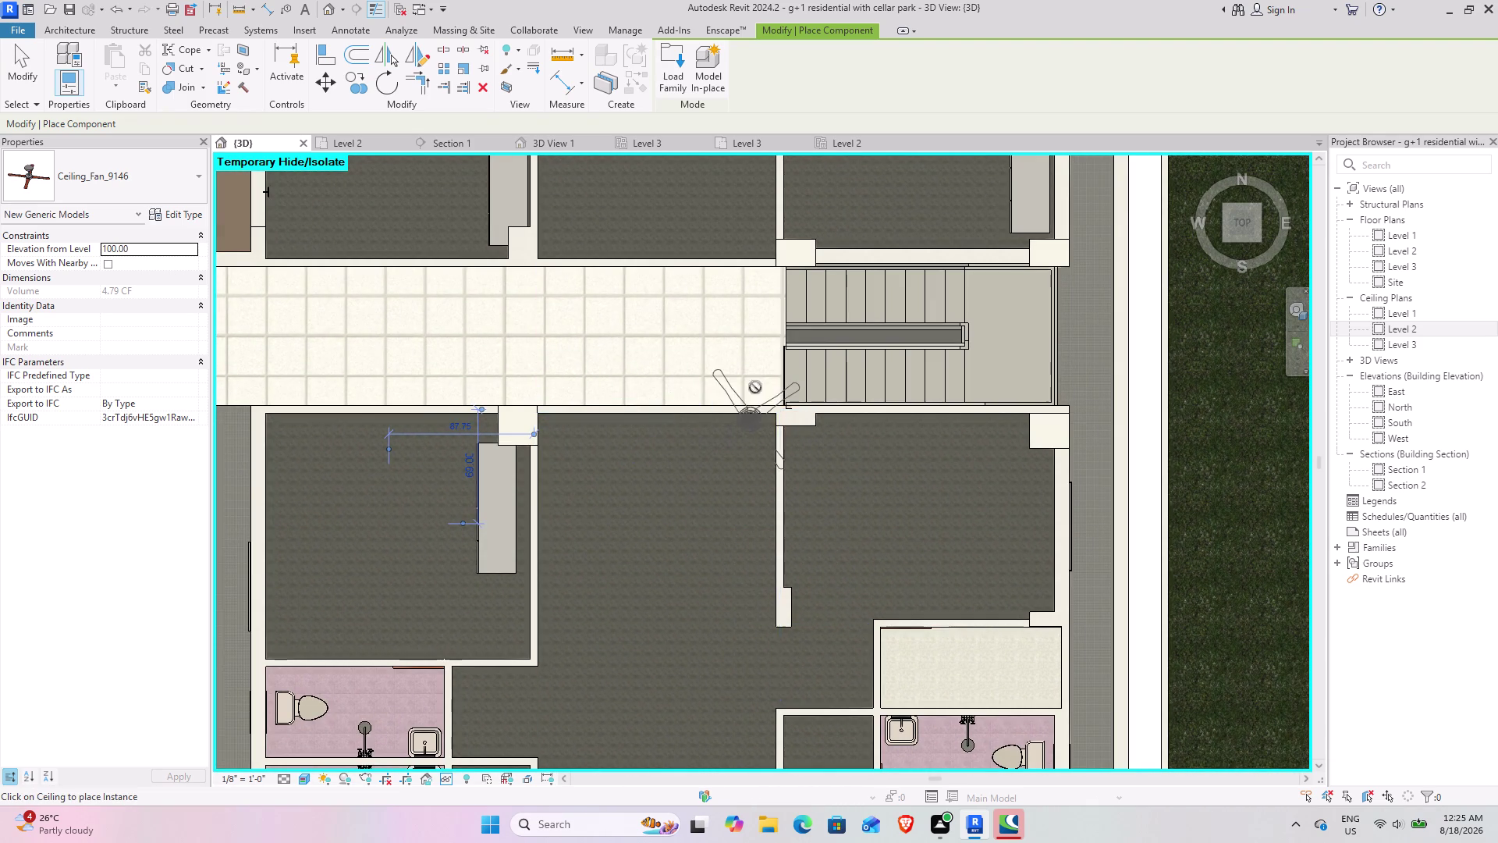
middle_drag(752, 419, 723, 746)
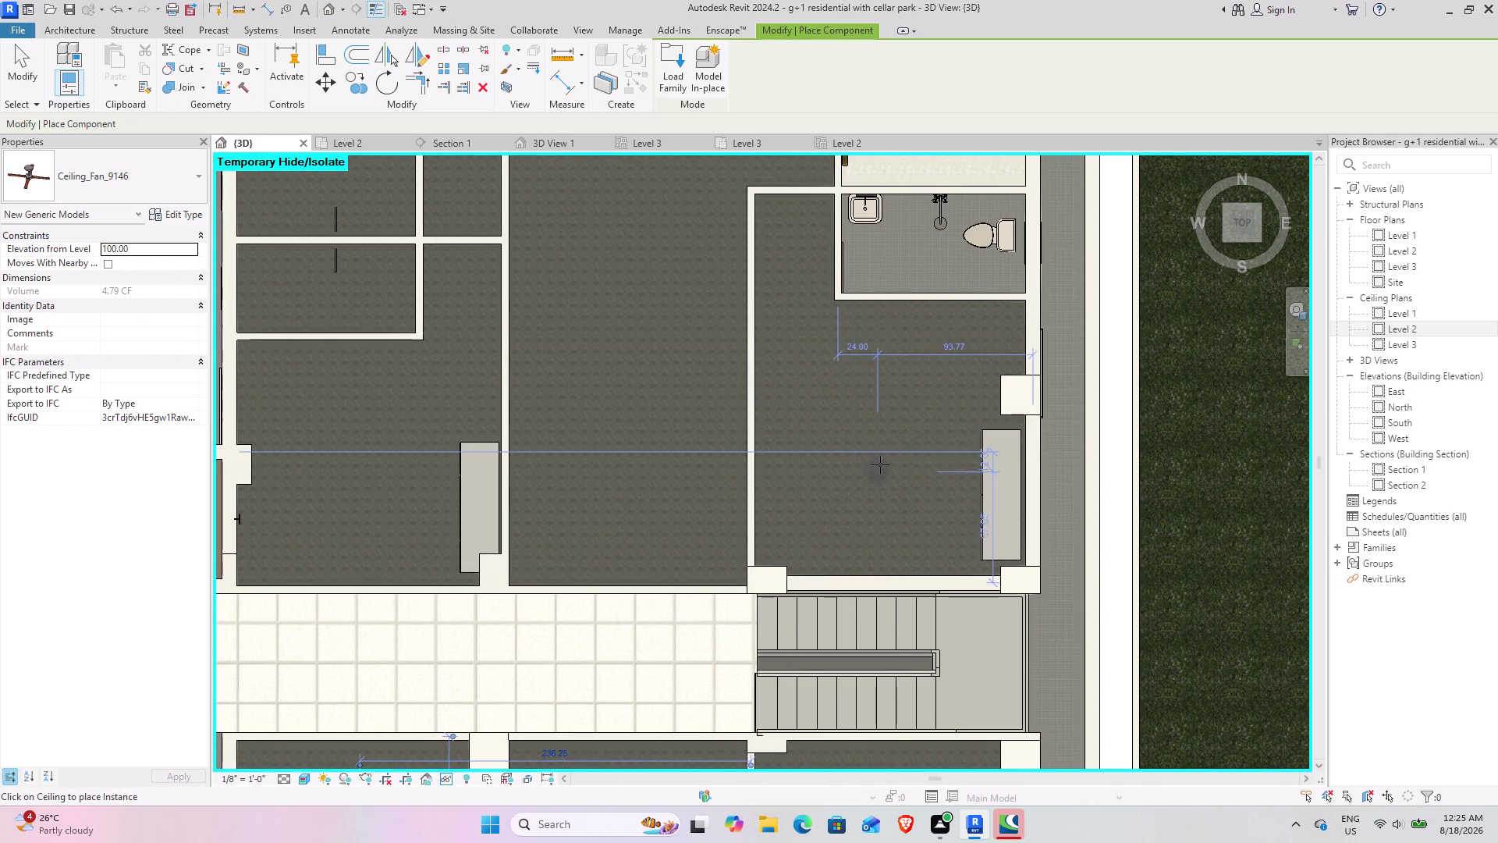
click(879, 447)
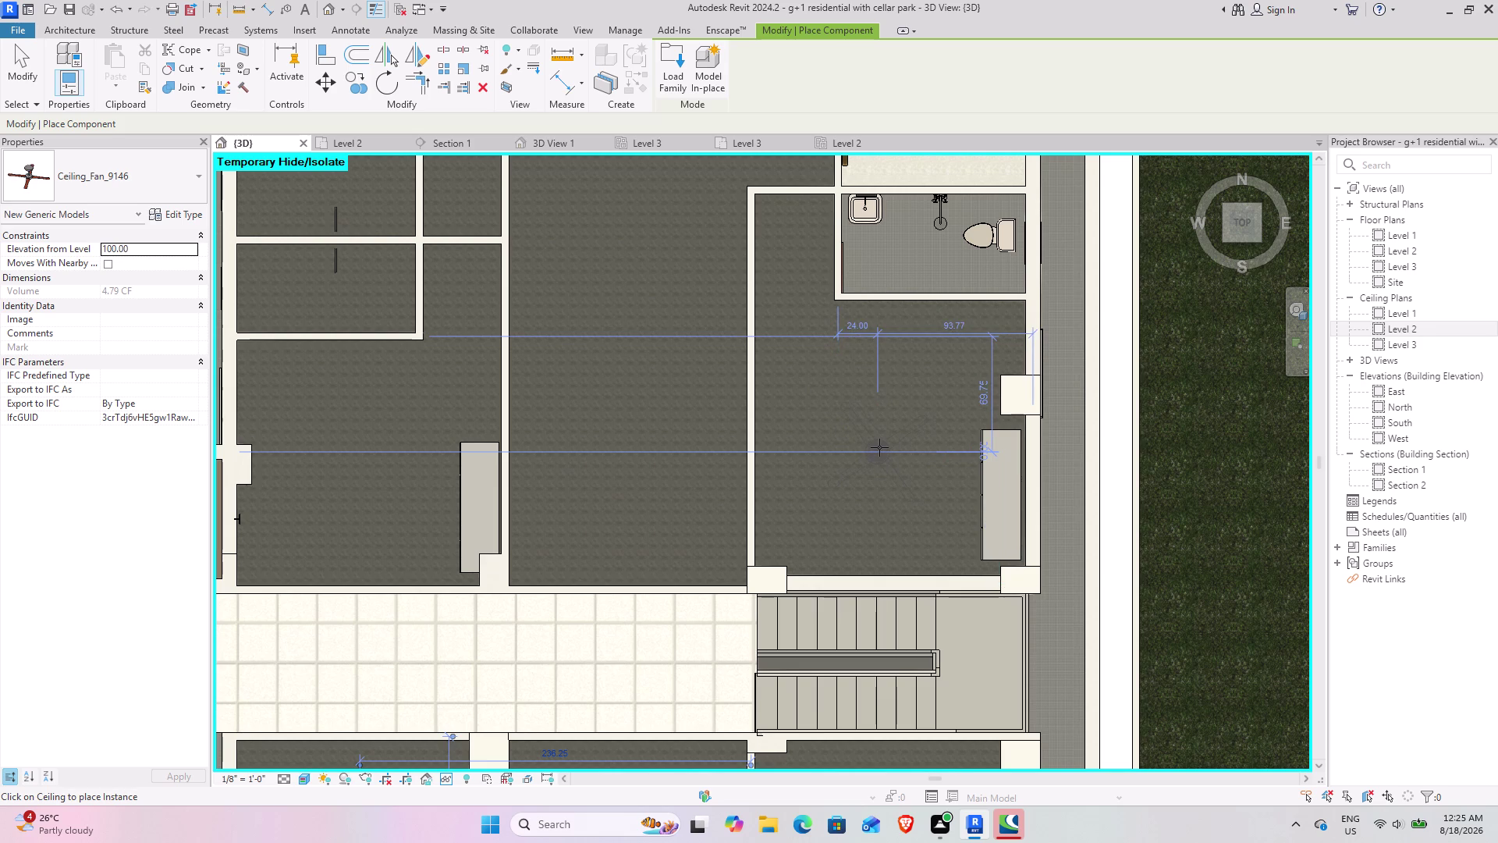
click(346, 465)
Place the ceiling fan on the upper bedroom's ceiling, then view the bedroom perspective.
middle_drag(474, 390, 622, 659)
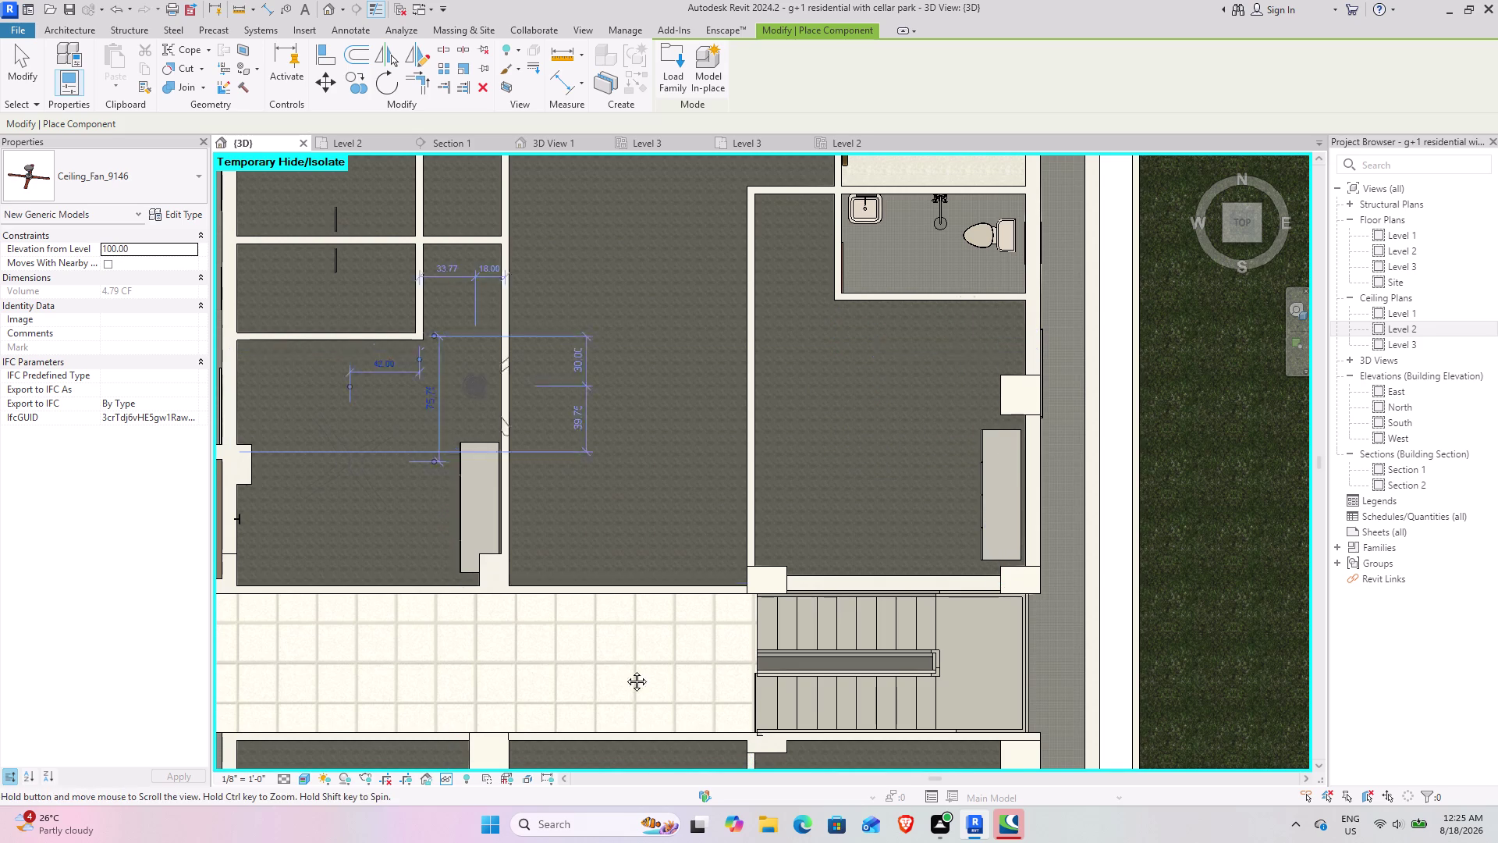
middle_drag(622, 659, 625, 671)
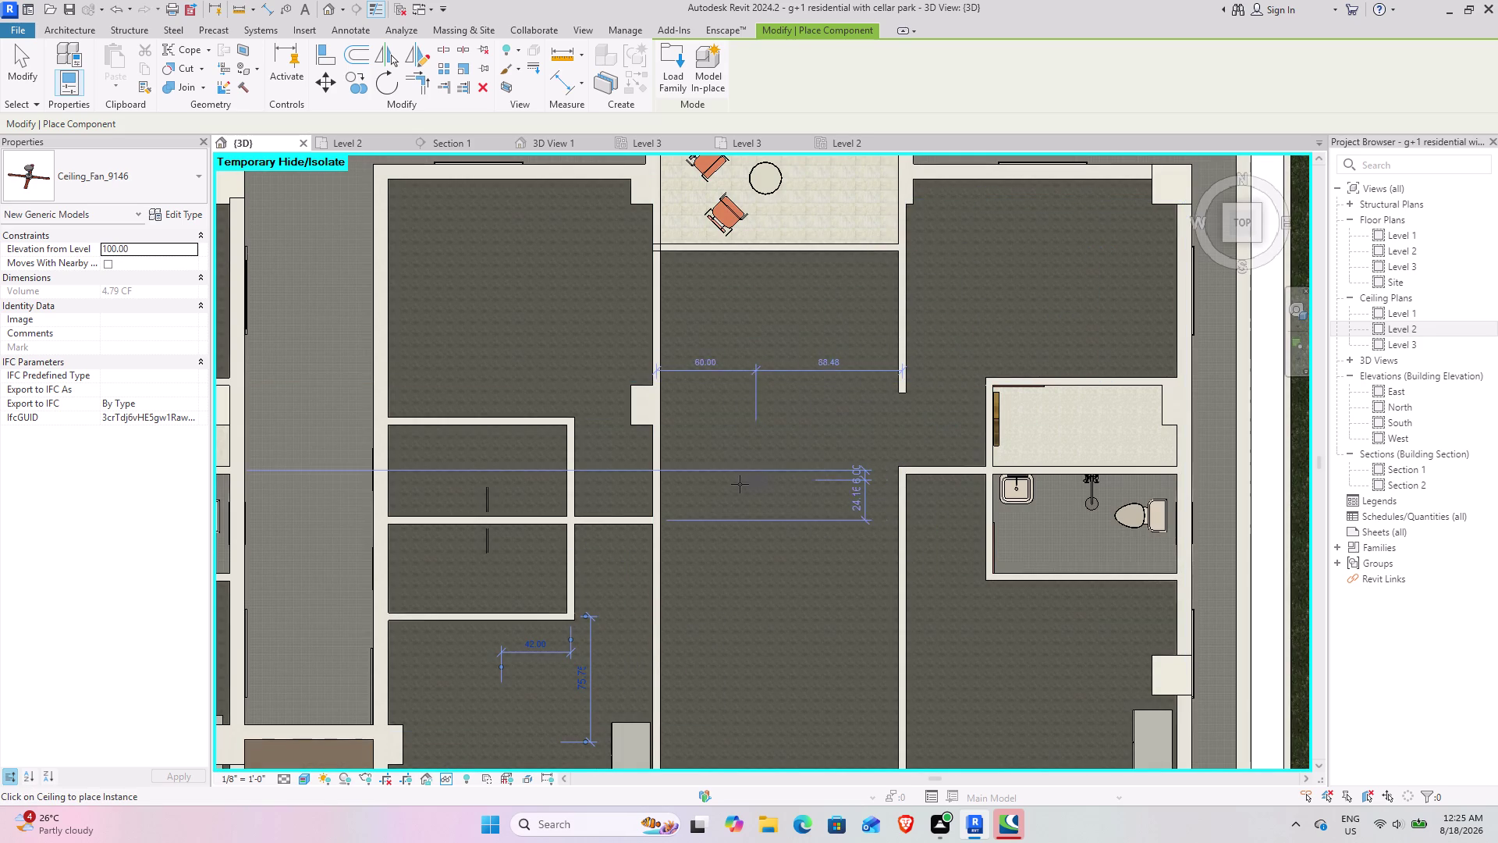
middle_drag(738, 484, 846, 555)
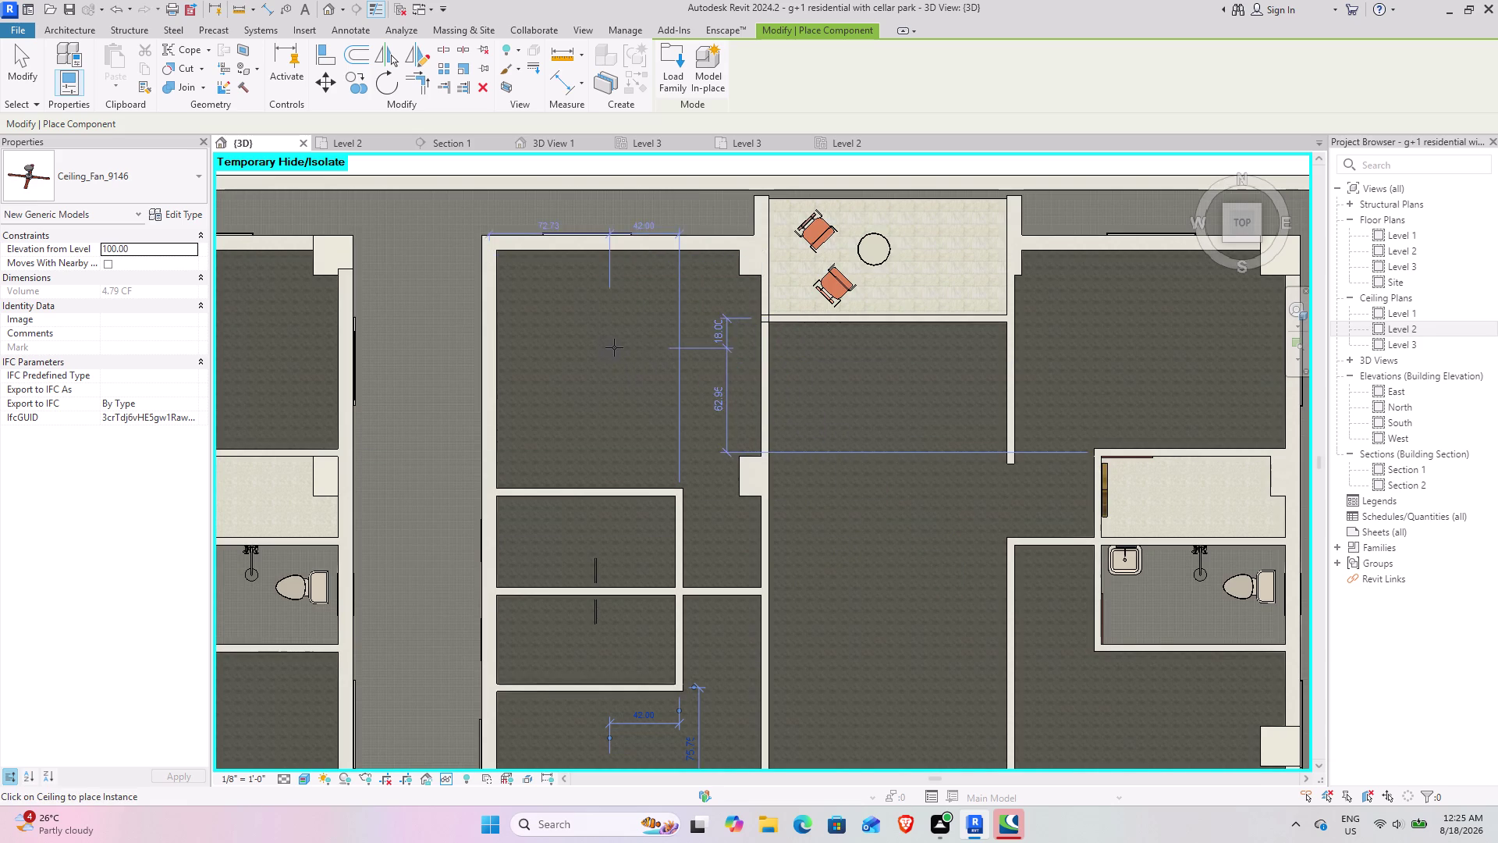
click(624, 358)
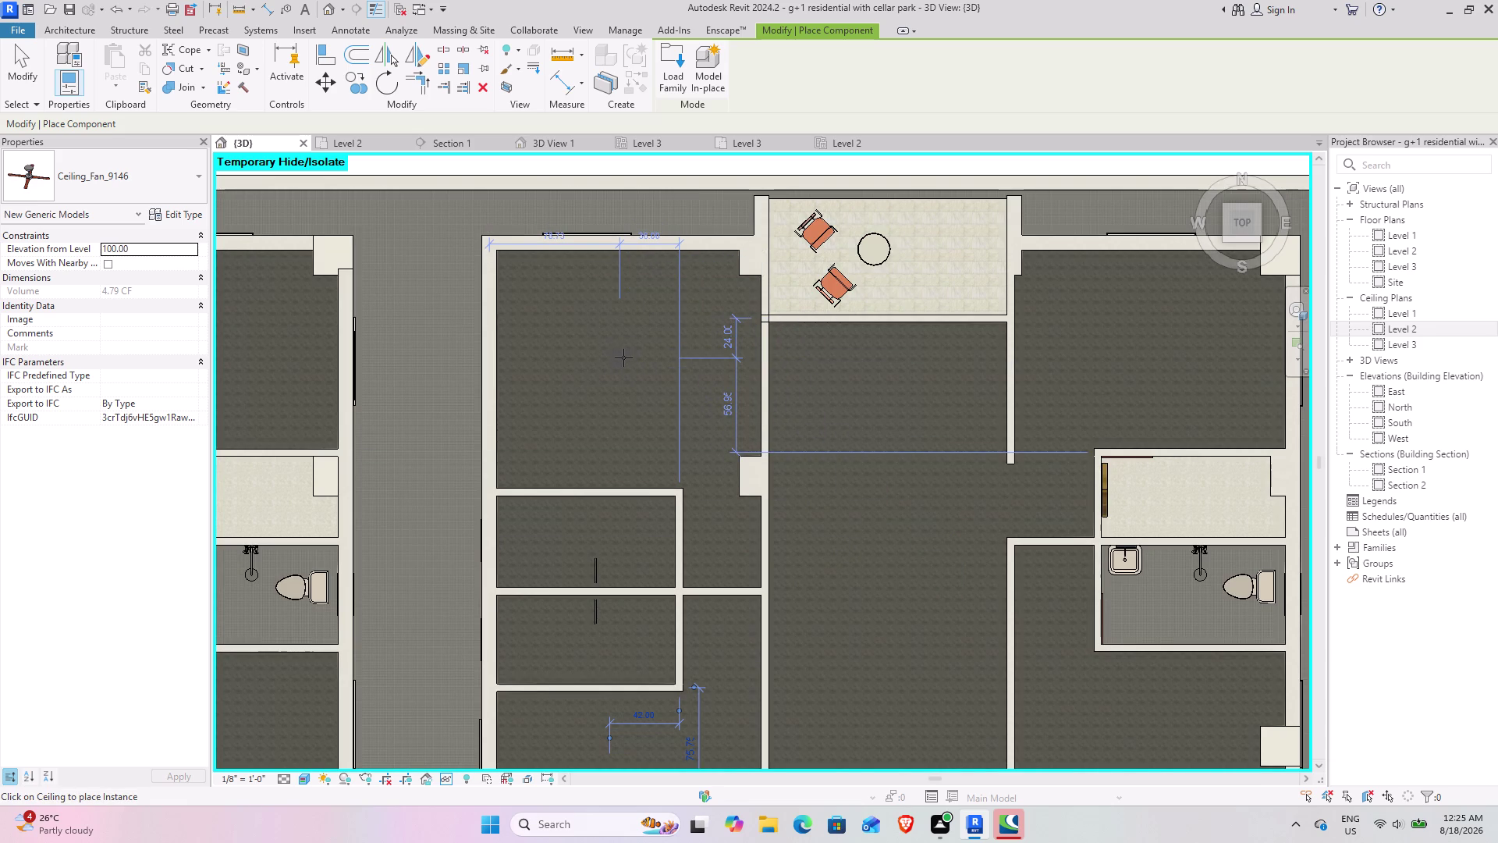
middle_drag(647, 409, 1192, 193)
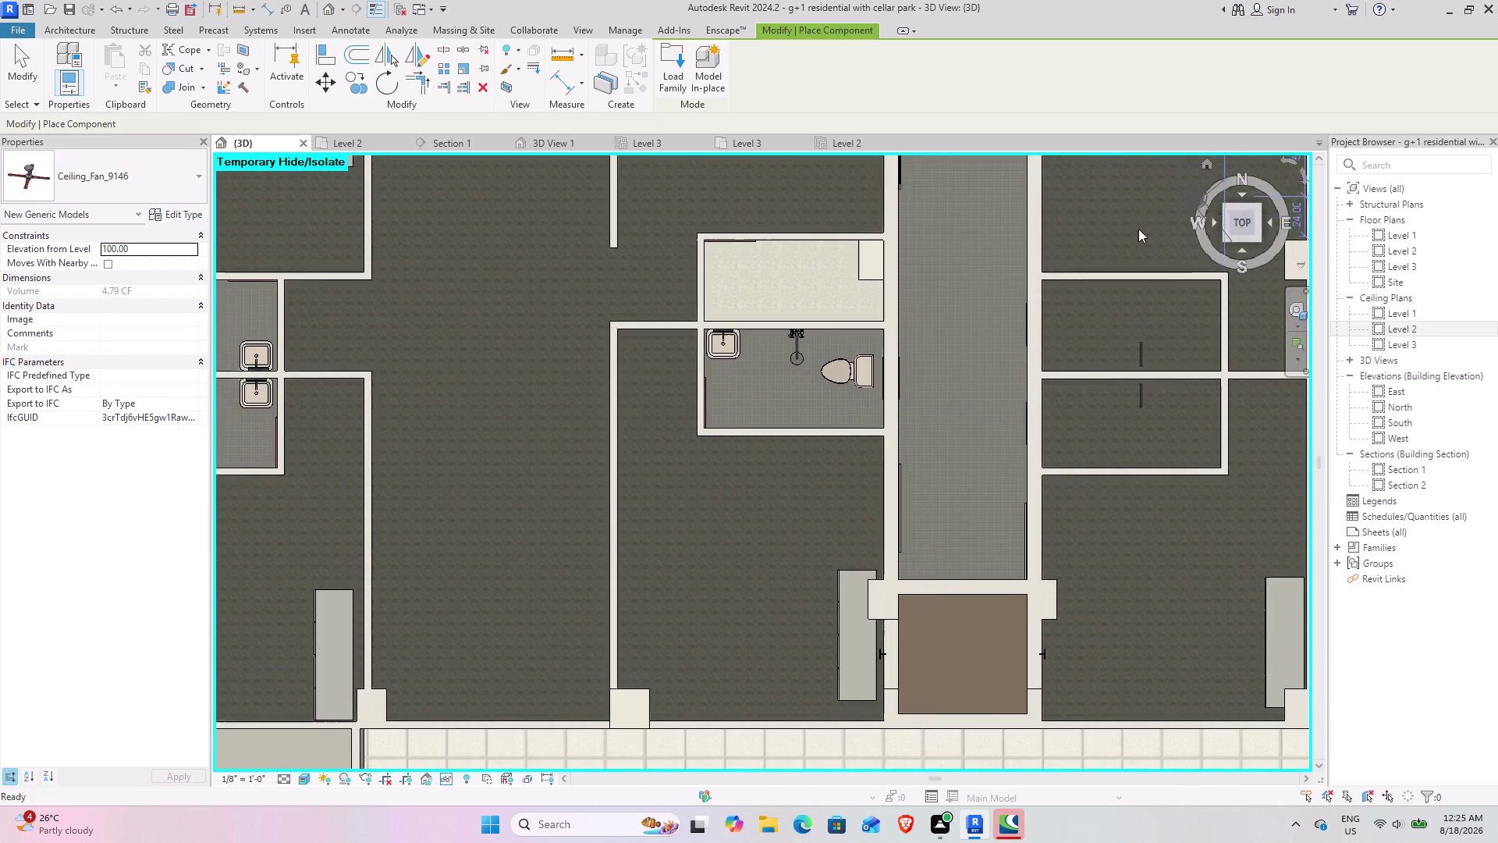
scroll(down, 3)
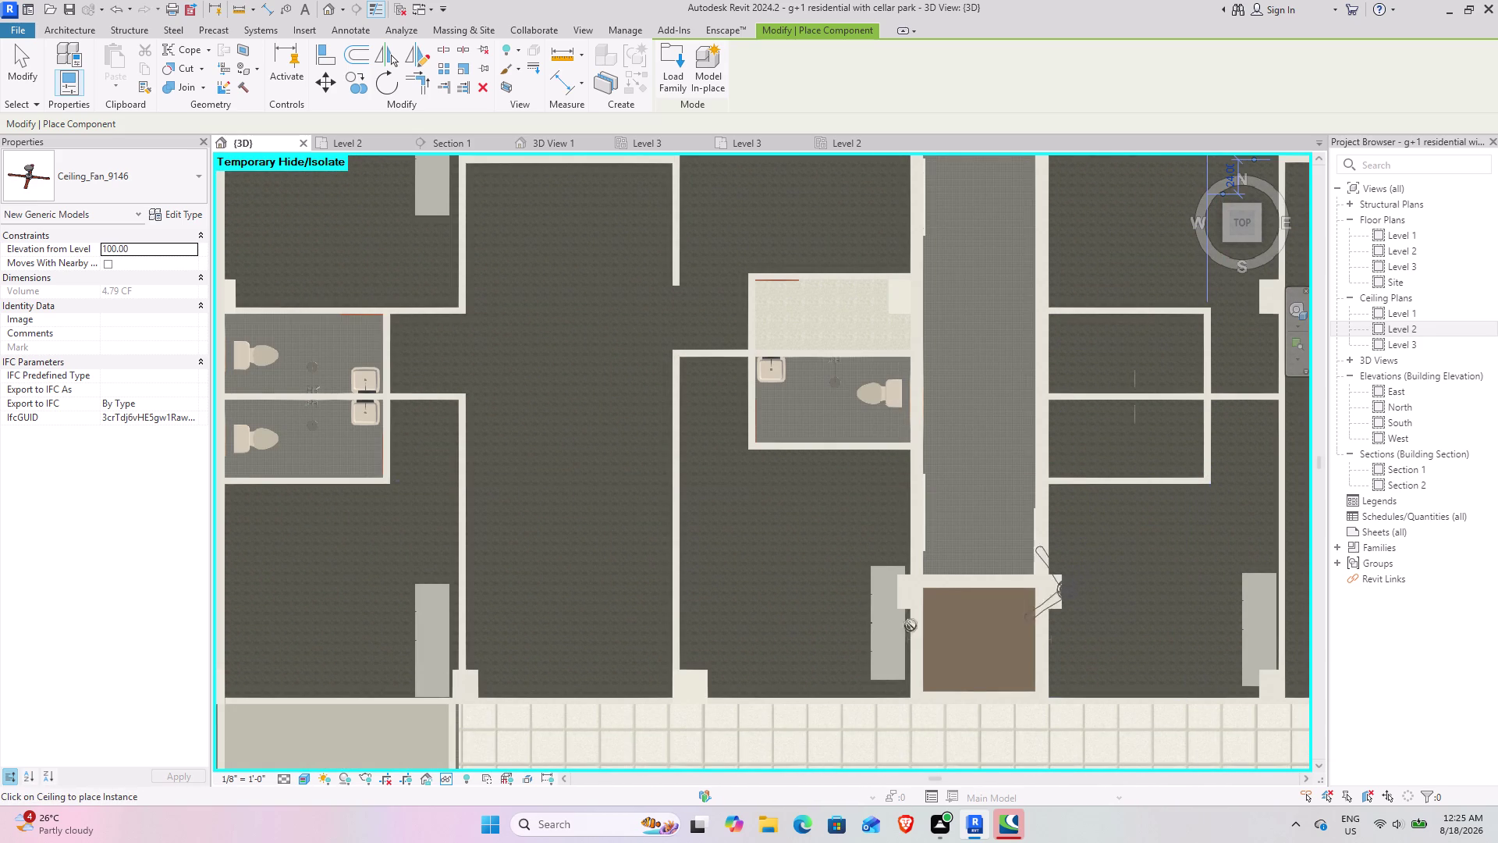
click(788, 579)
middle_drag(758, 572, 1002, 581)
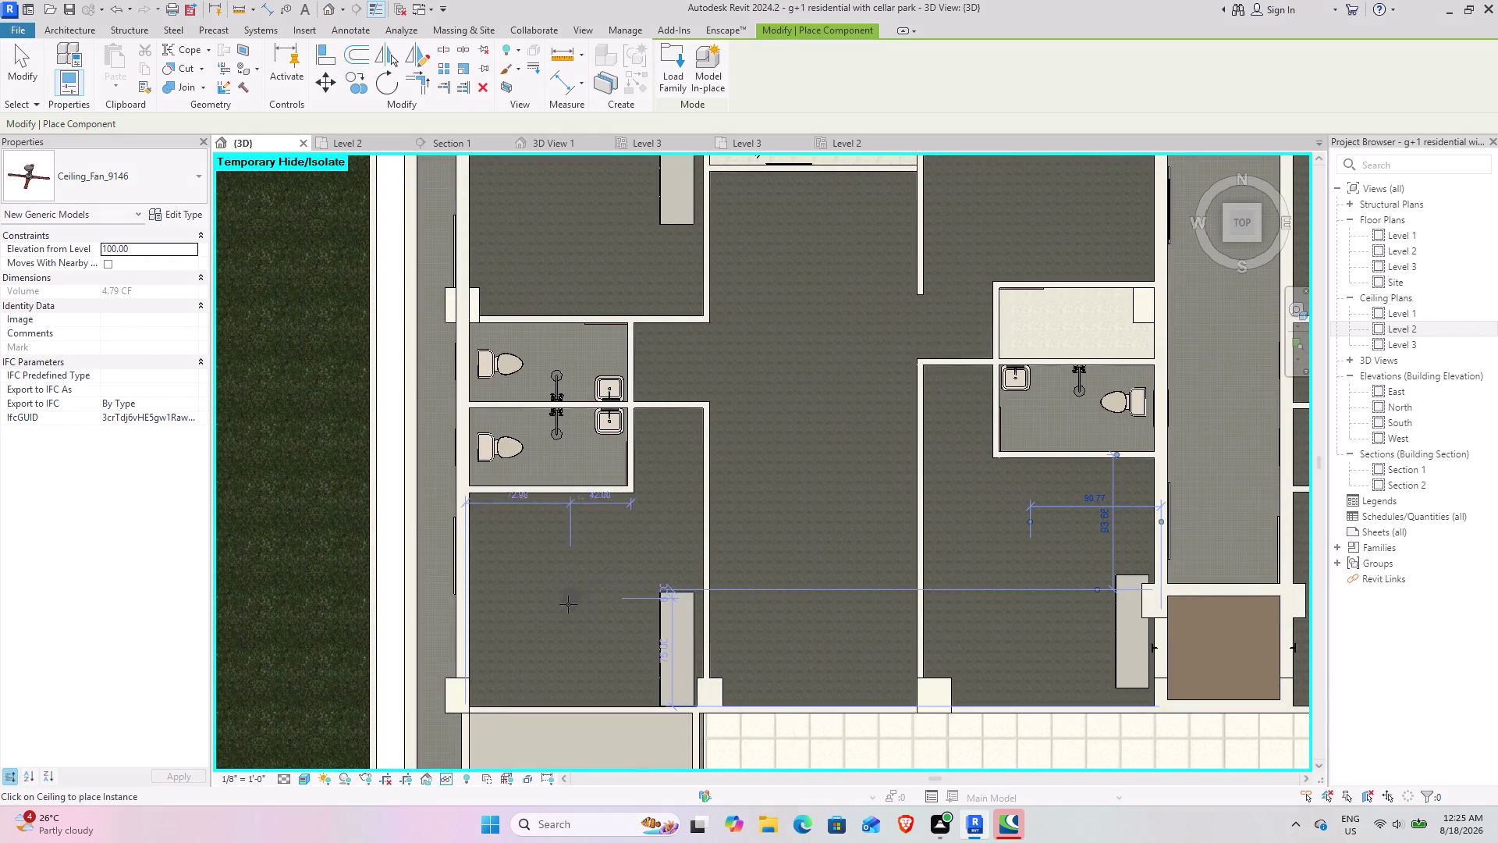
click(573, 605)
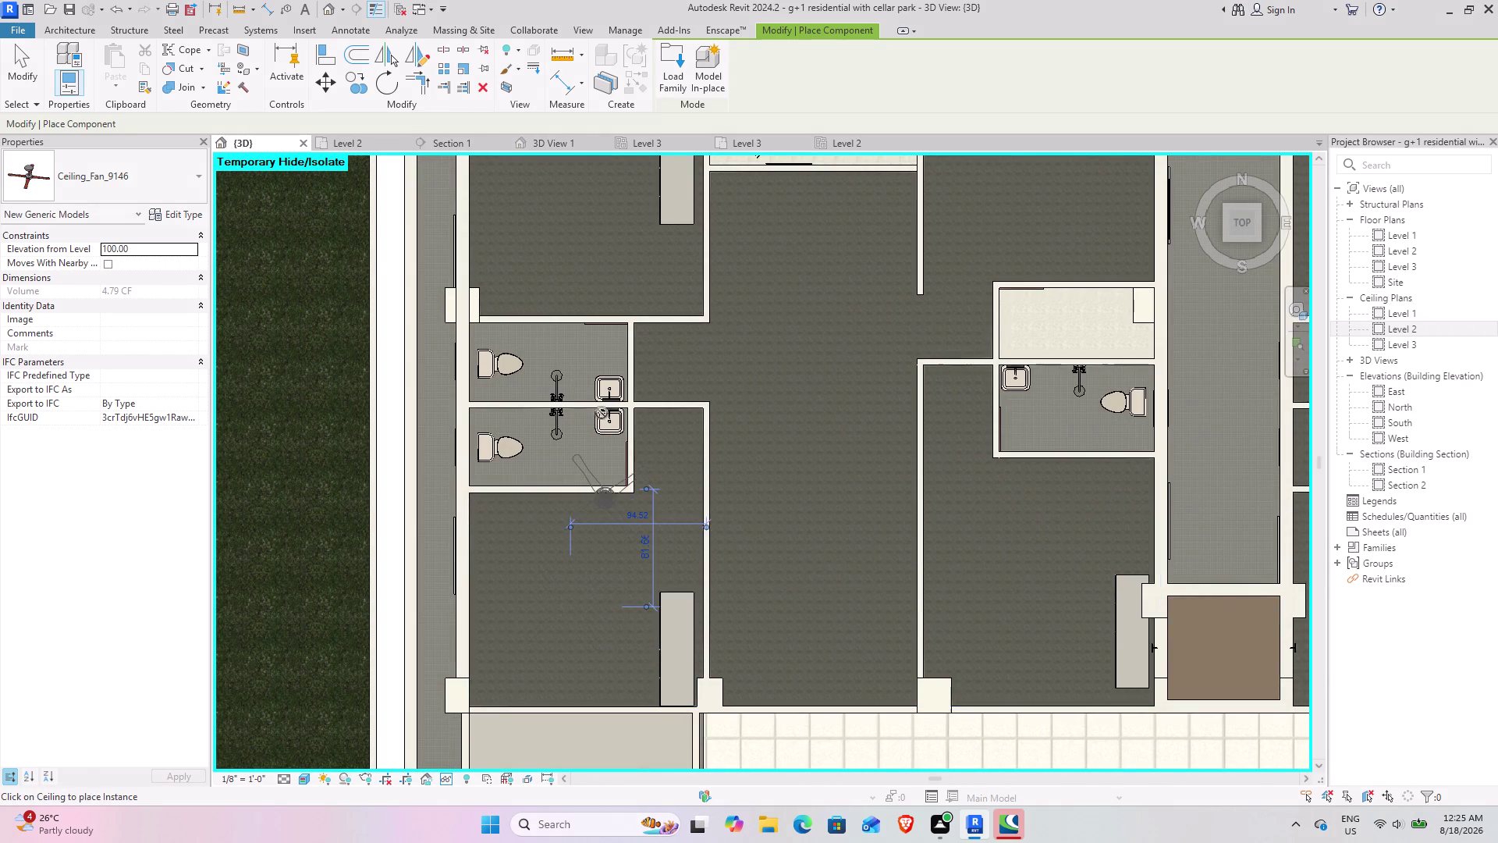
middle_drag(602, 412, 655, 663)
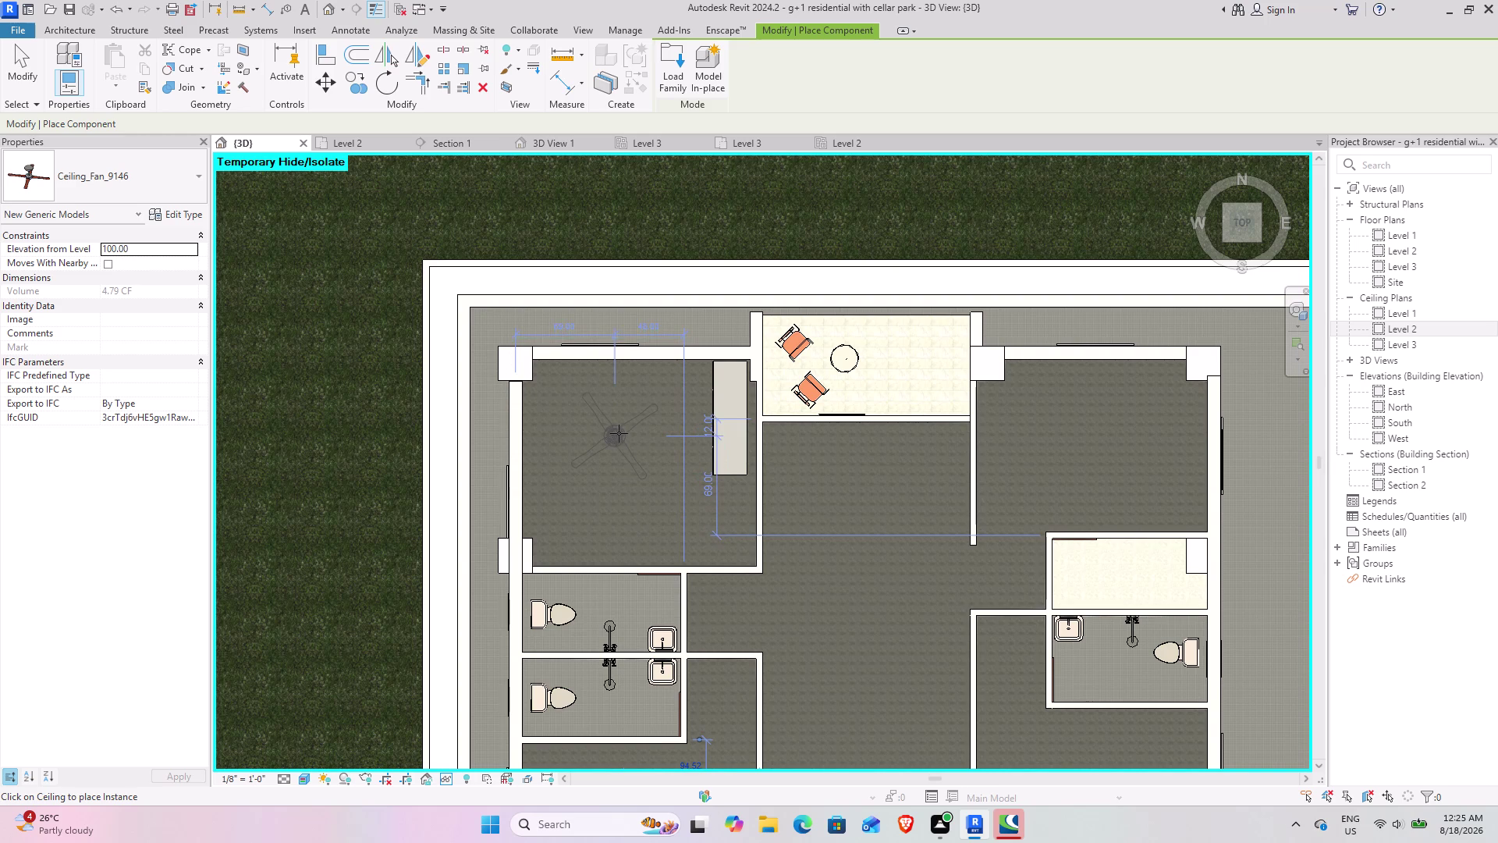
click(620, 432)
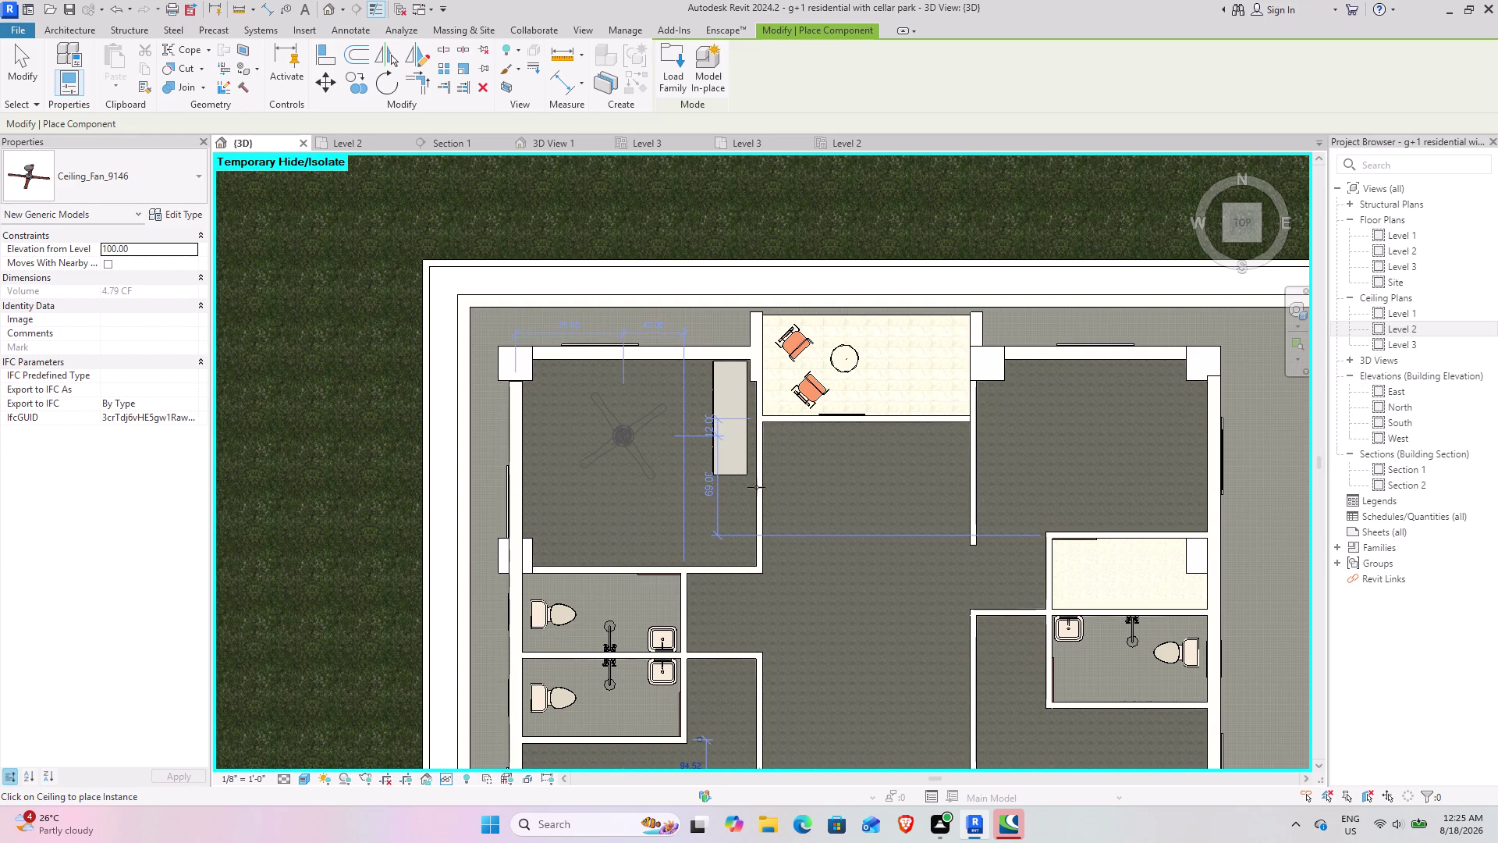
click(560, 145)
click(758, 370)
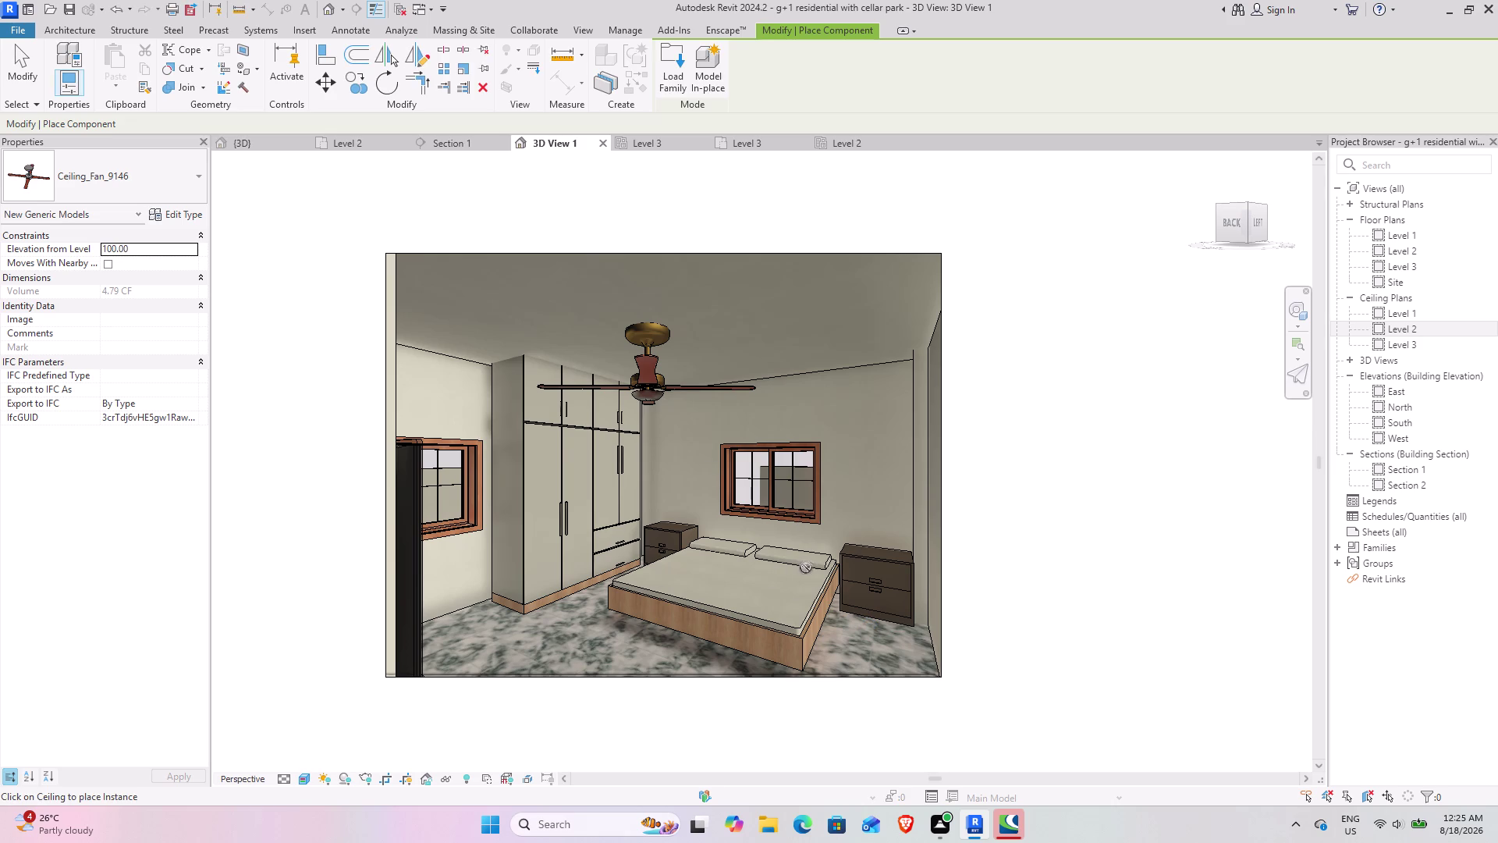
click(35, 74)
scroll(up, 3)
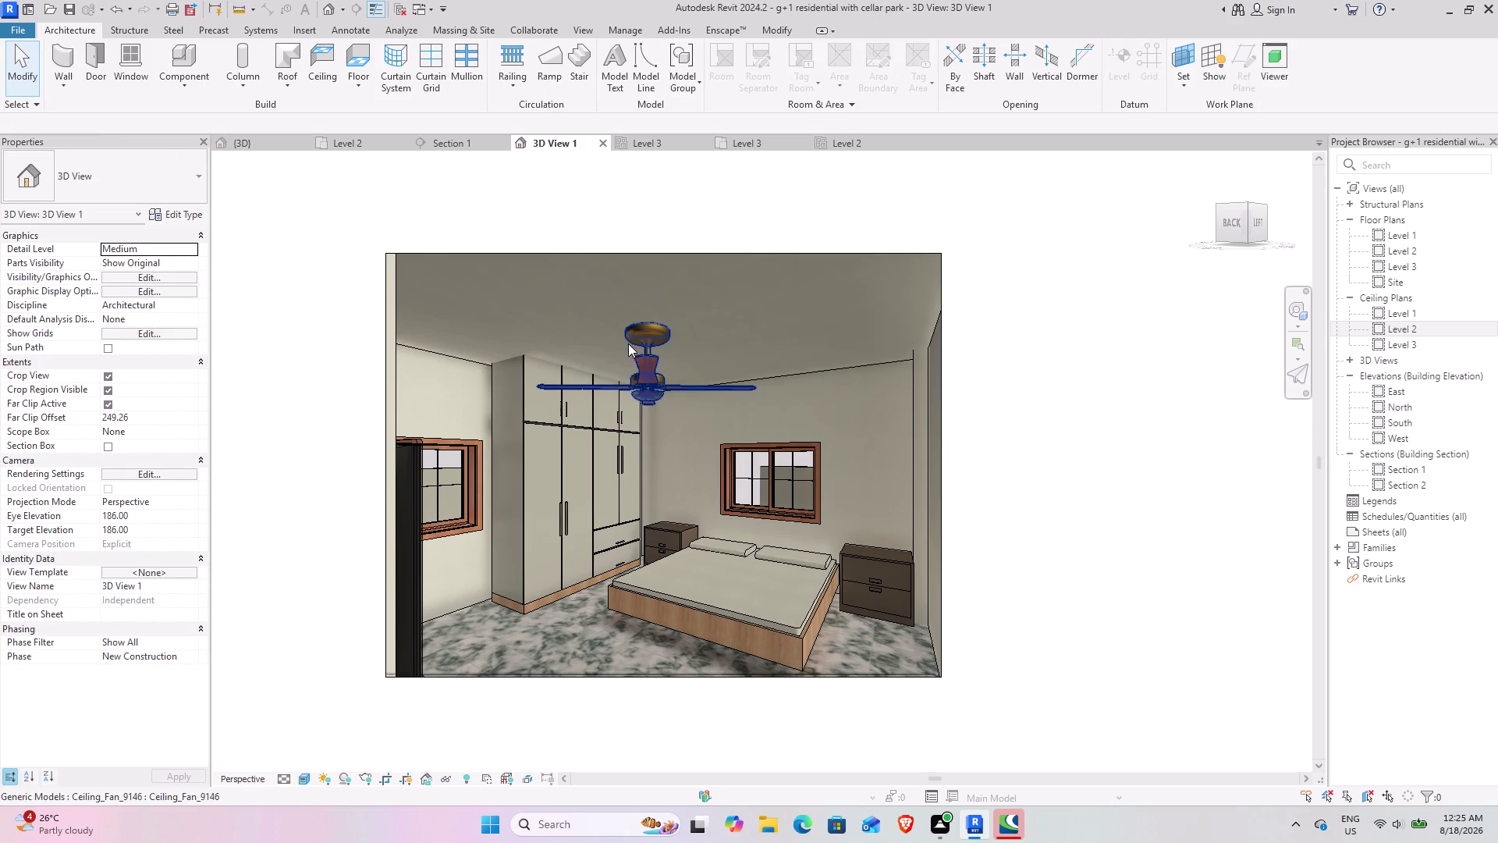
scroll(up, 3)
click(288, 139)
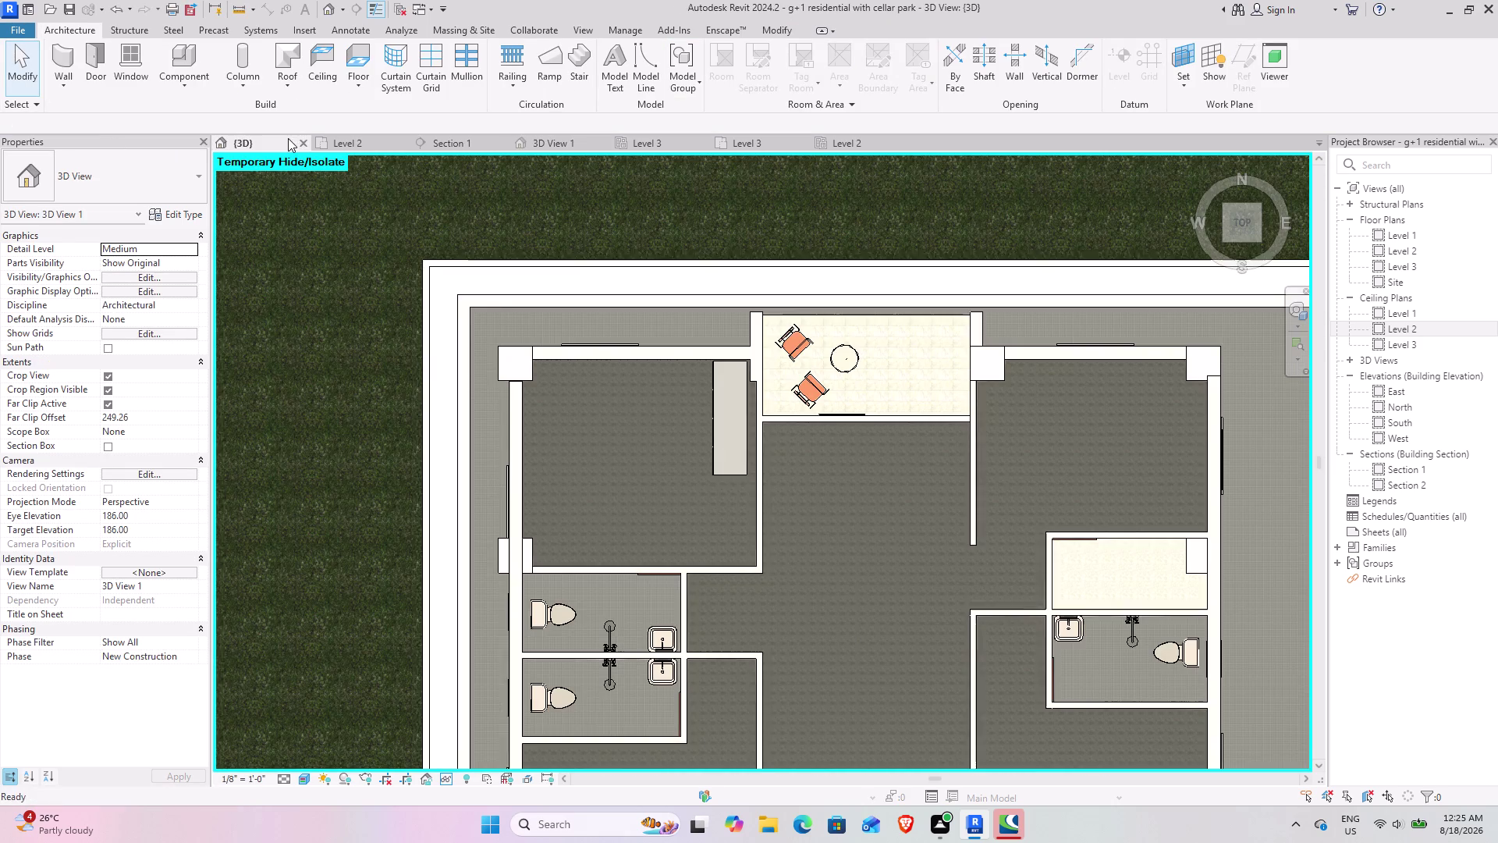
scroll(down, 3)
middle_drag(982, 496, 428, 161)
middle_drag(704, 533, 621, 317)
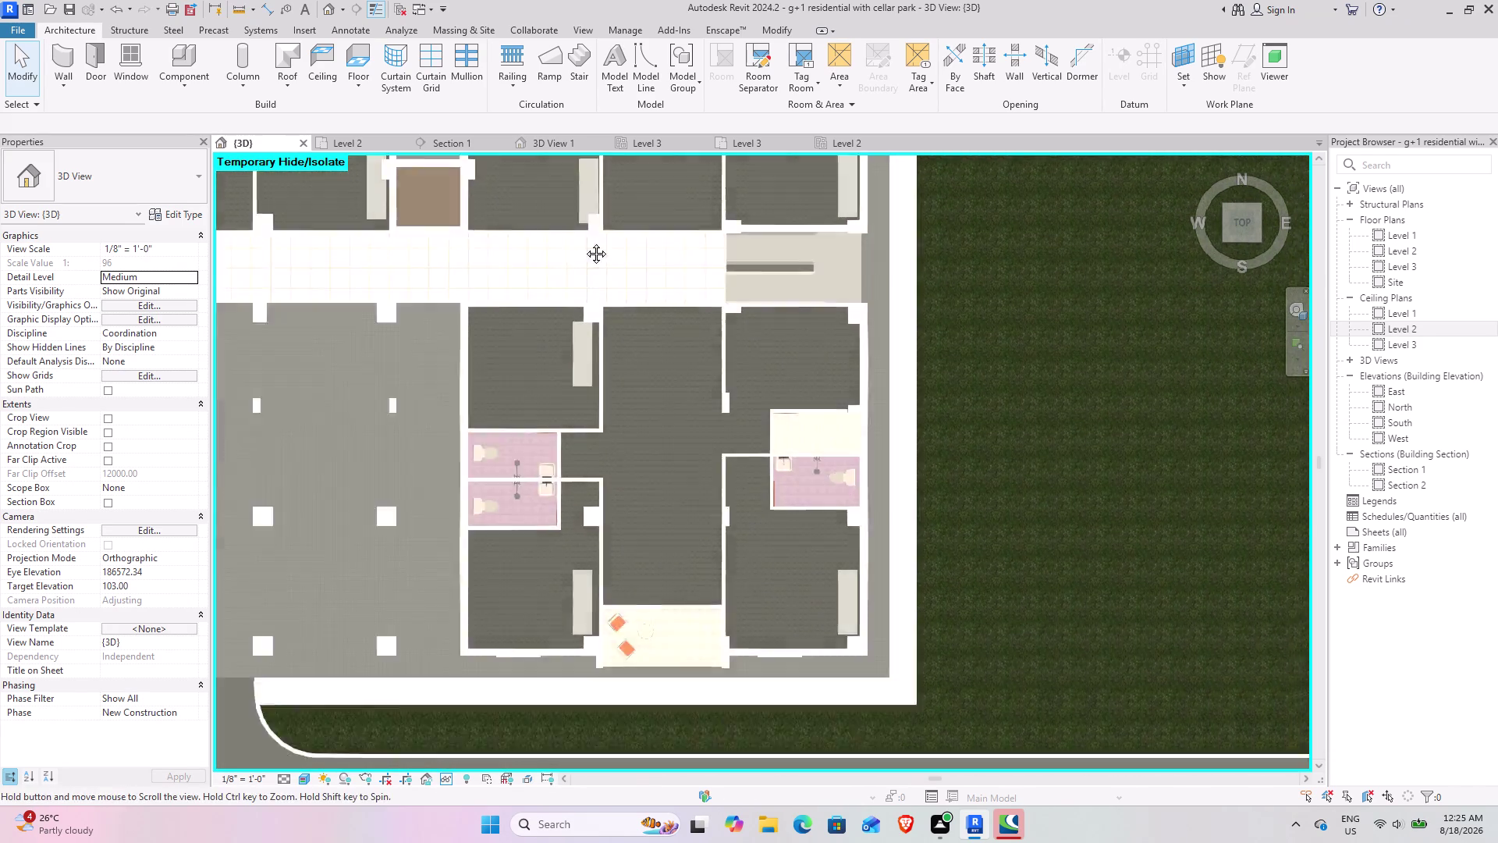
middle_drag(620, 318, 558, 193)
scroll(up, 3)
scroll(up, 3)
middle_drag(711, 418, 684, 484)
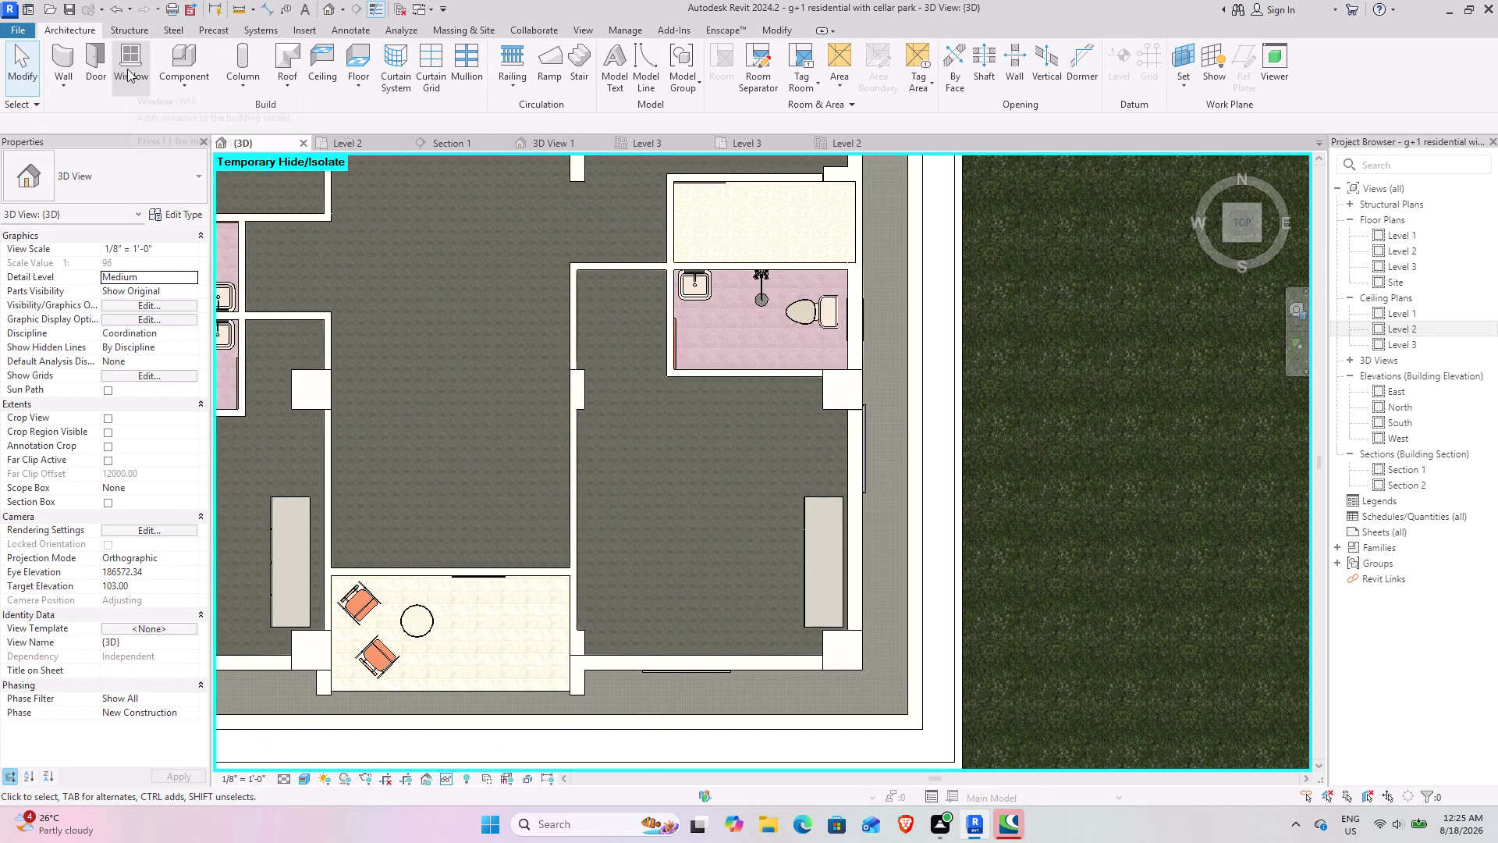
Start loading a family for Component and browse into the 2020 lights folder.
click(166, 54)
click(672, 55)
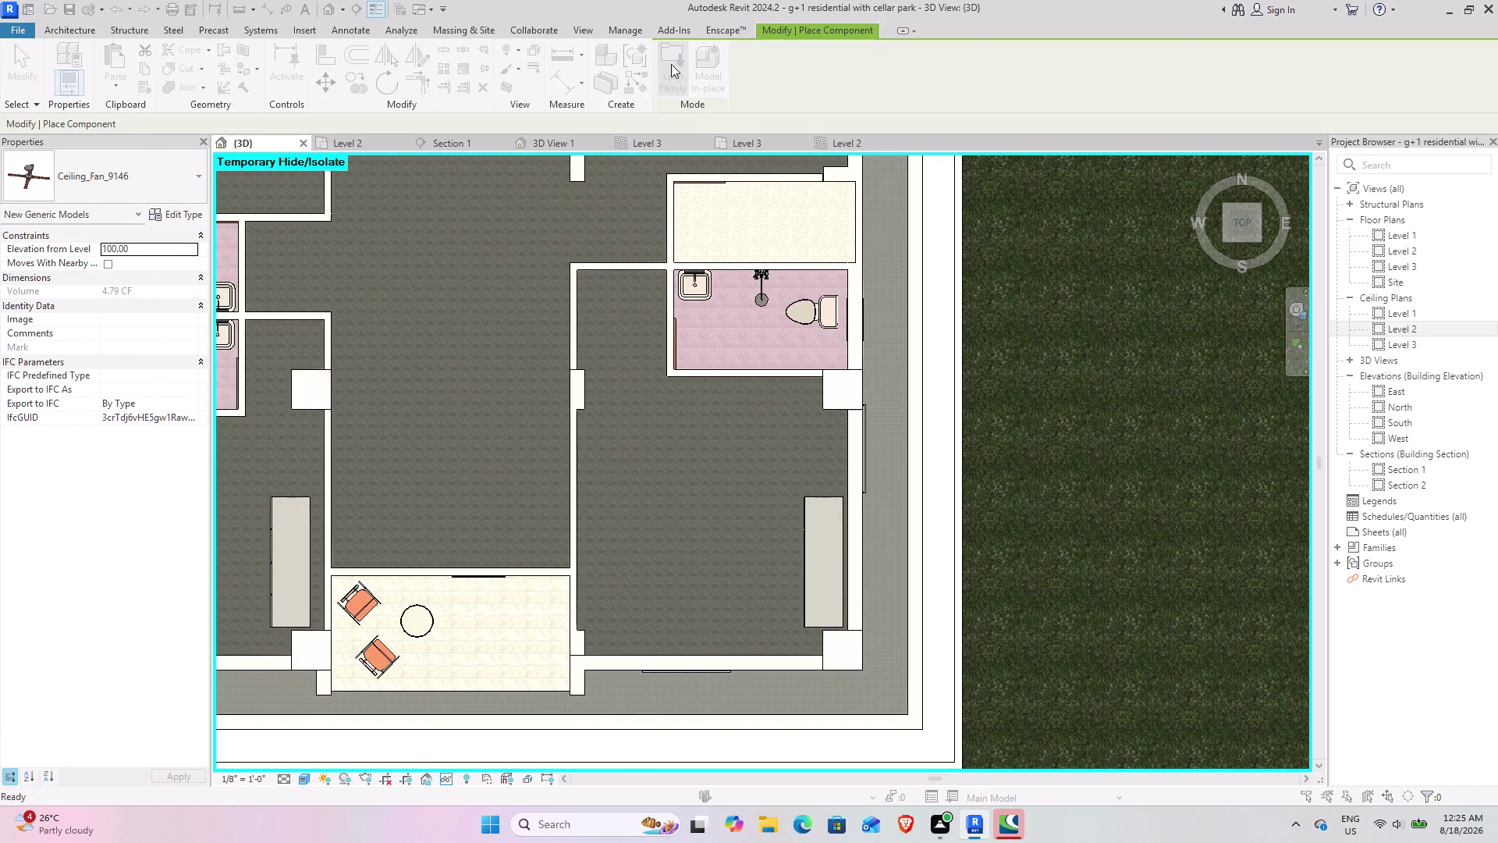
scroll(up, 3)
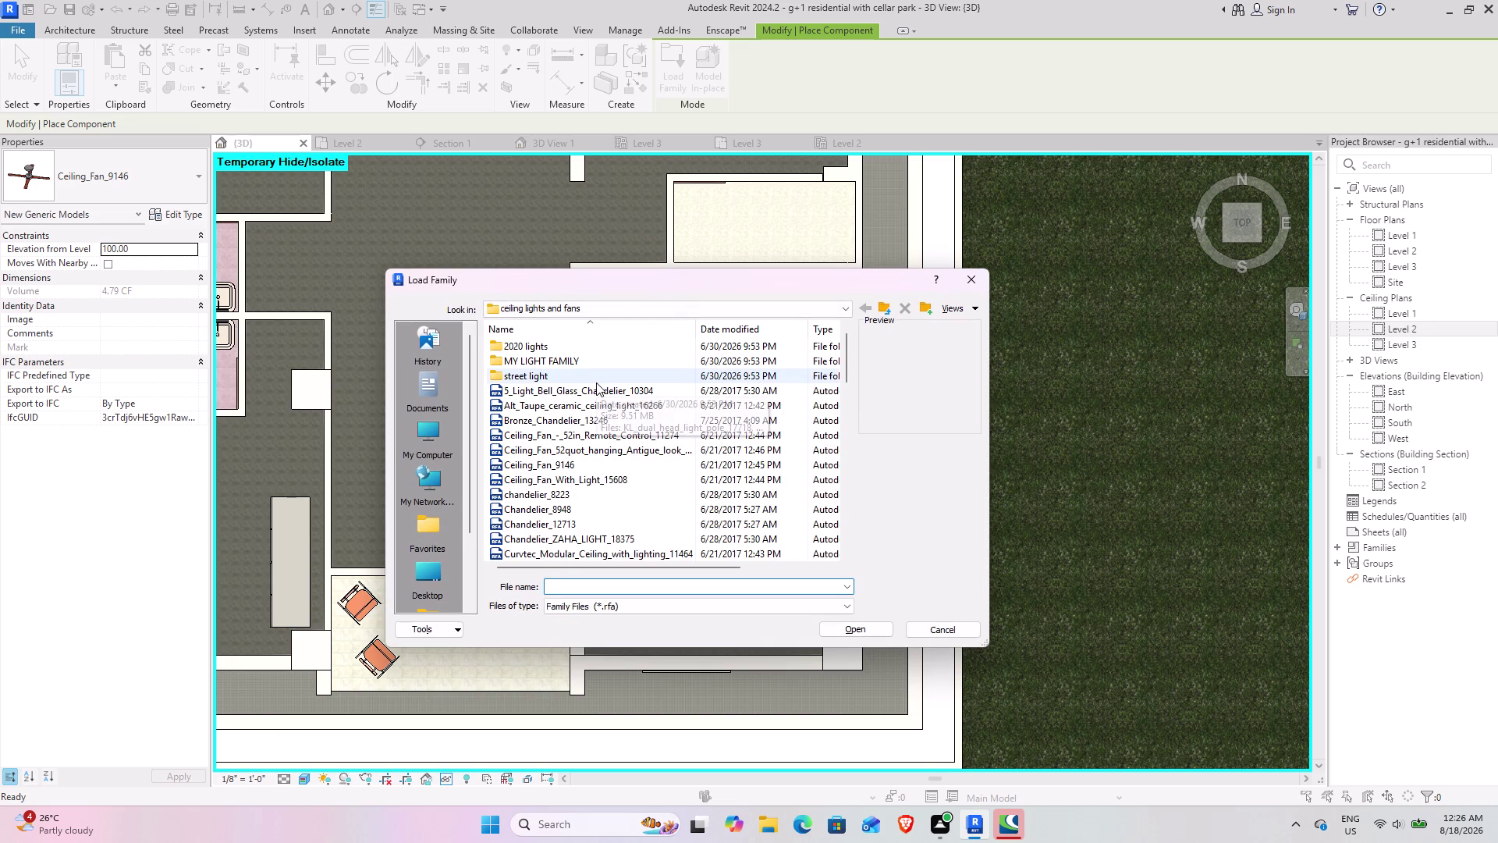
scroll(up, 3)
scroll(up, 3)
scroll(up, 3)
scroll(up, 3)
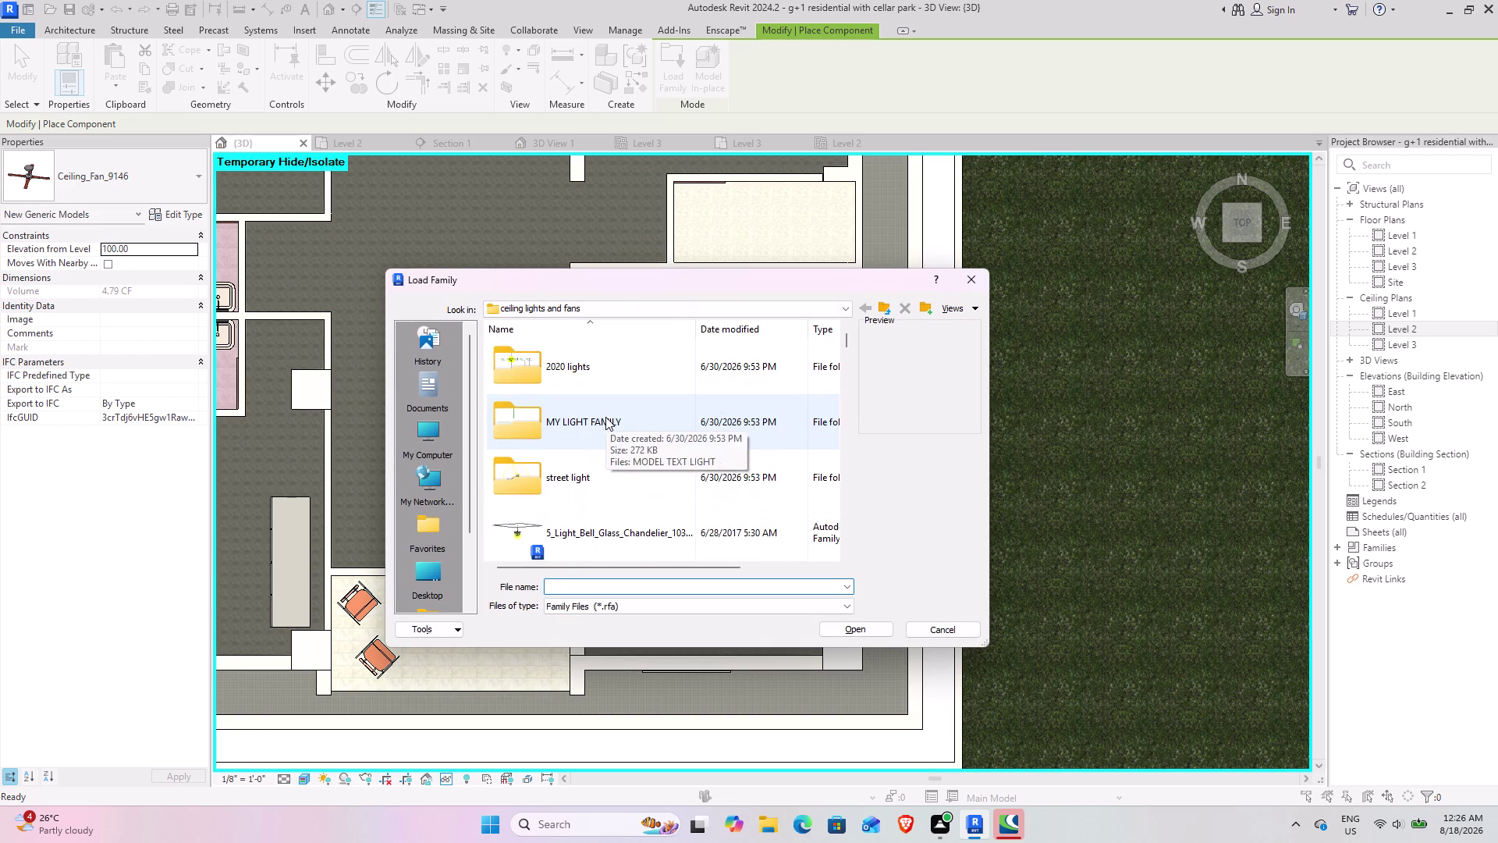
scroll(down, 3)
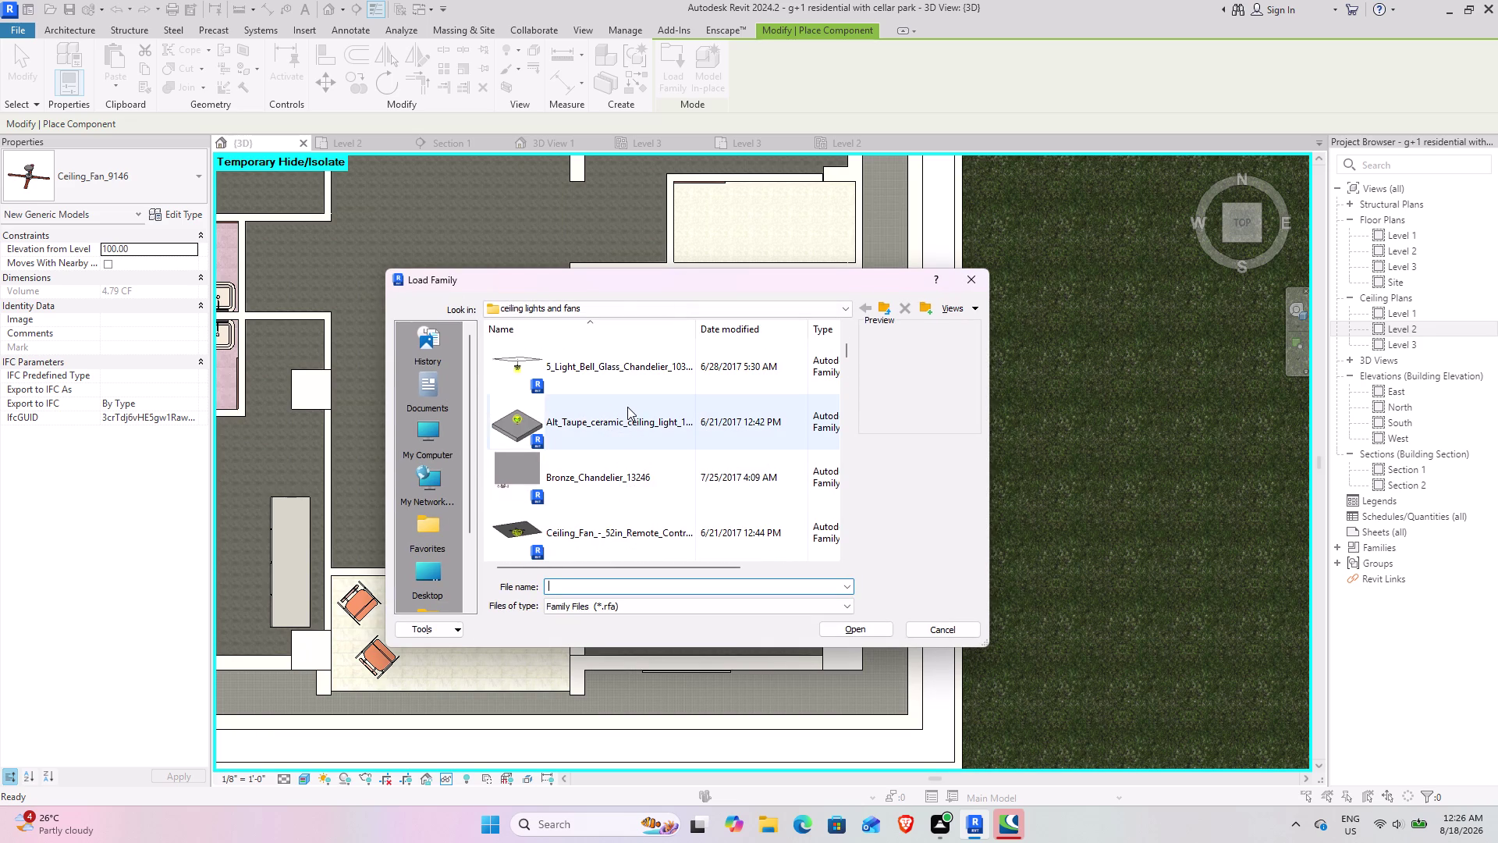
scroll(up, 3)
double_click(636, 358)
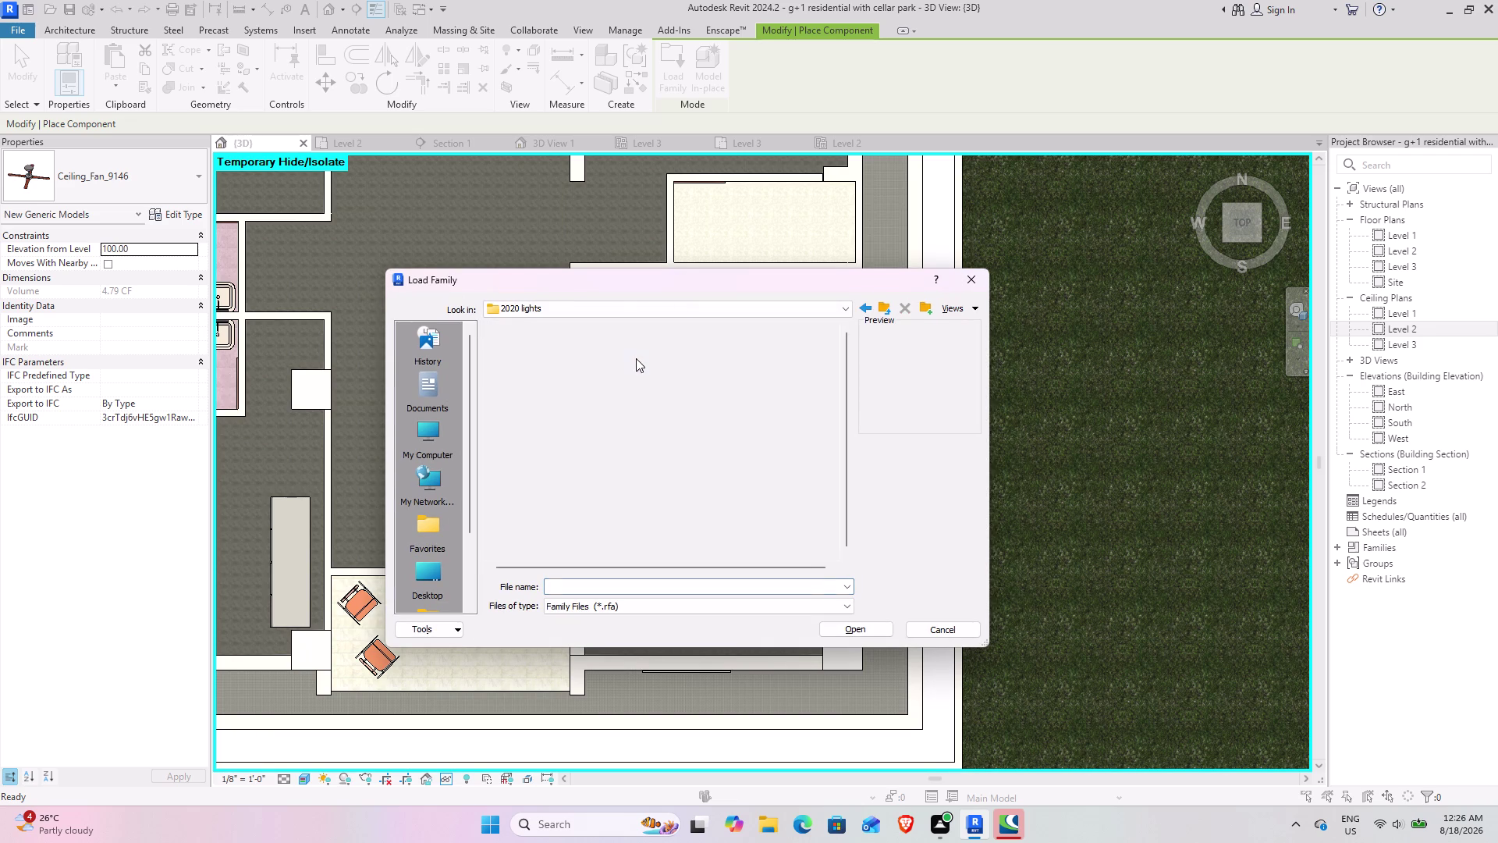
Go back to the ceiling lights and fans folder and load Alt_Taupe_ceramic_ceiling_light_16266.rfa.
scroll(up, 3)
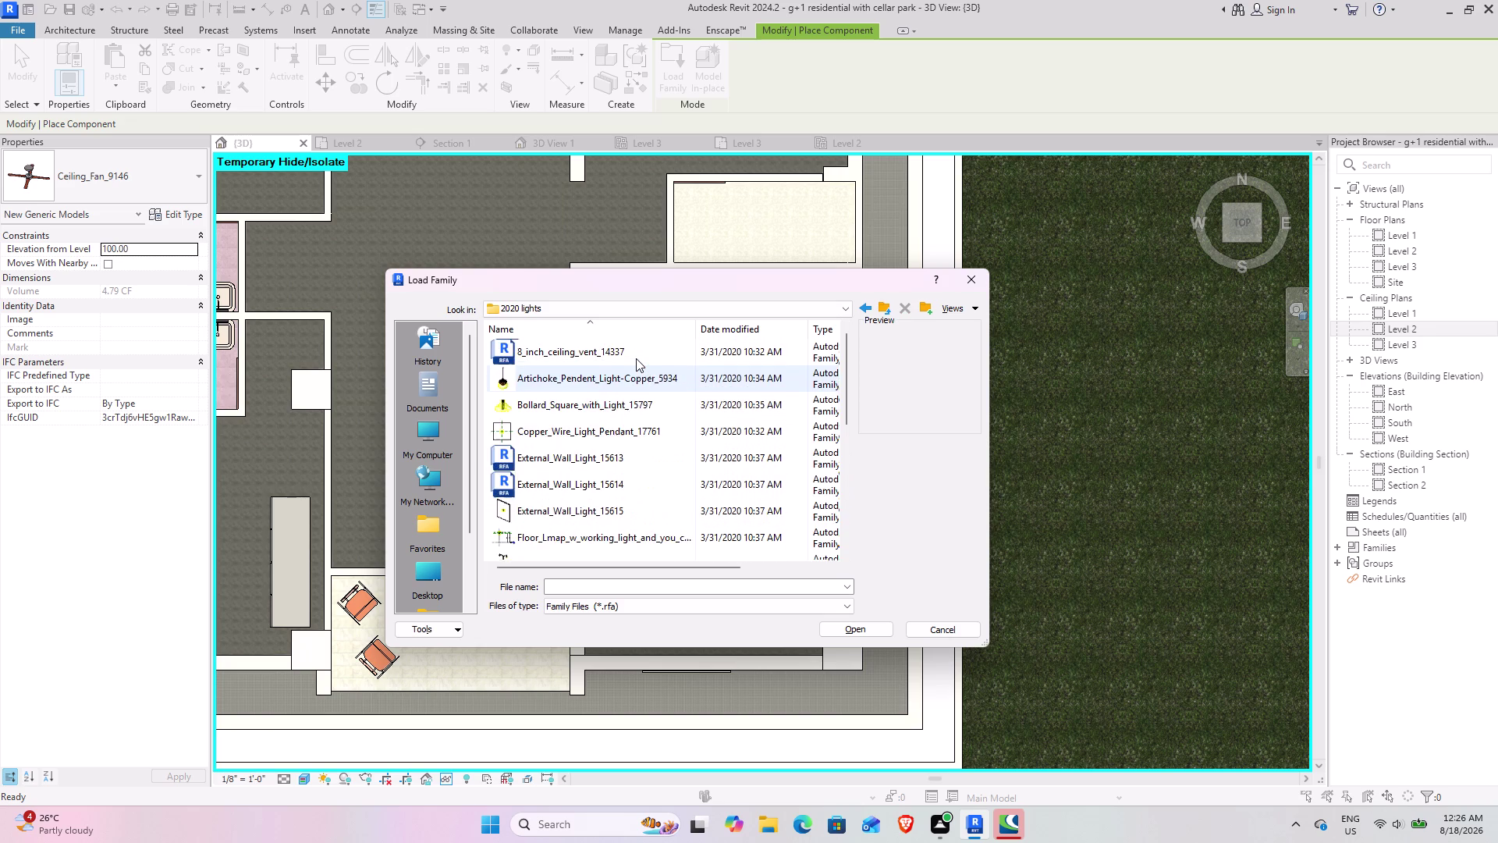
scroll(down, 3)
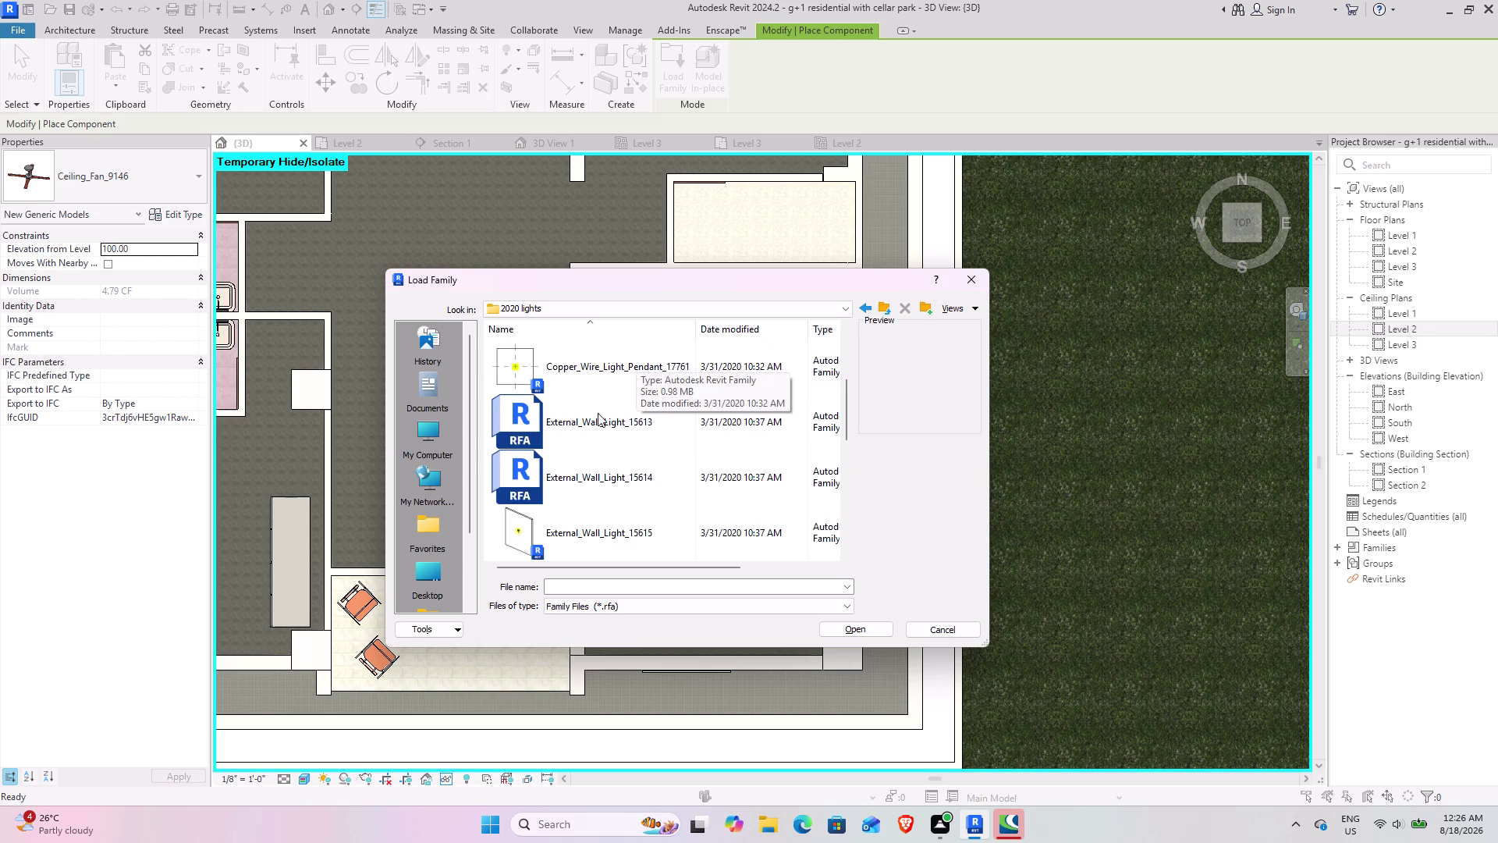
scroll(down, 3)
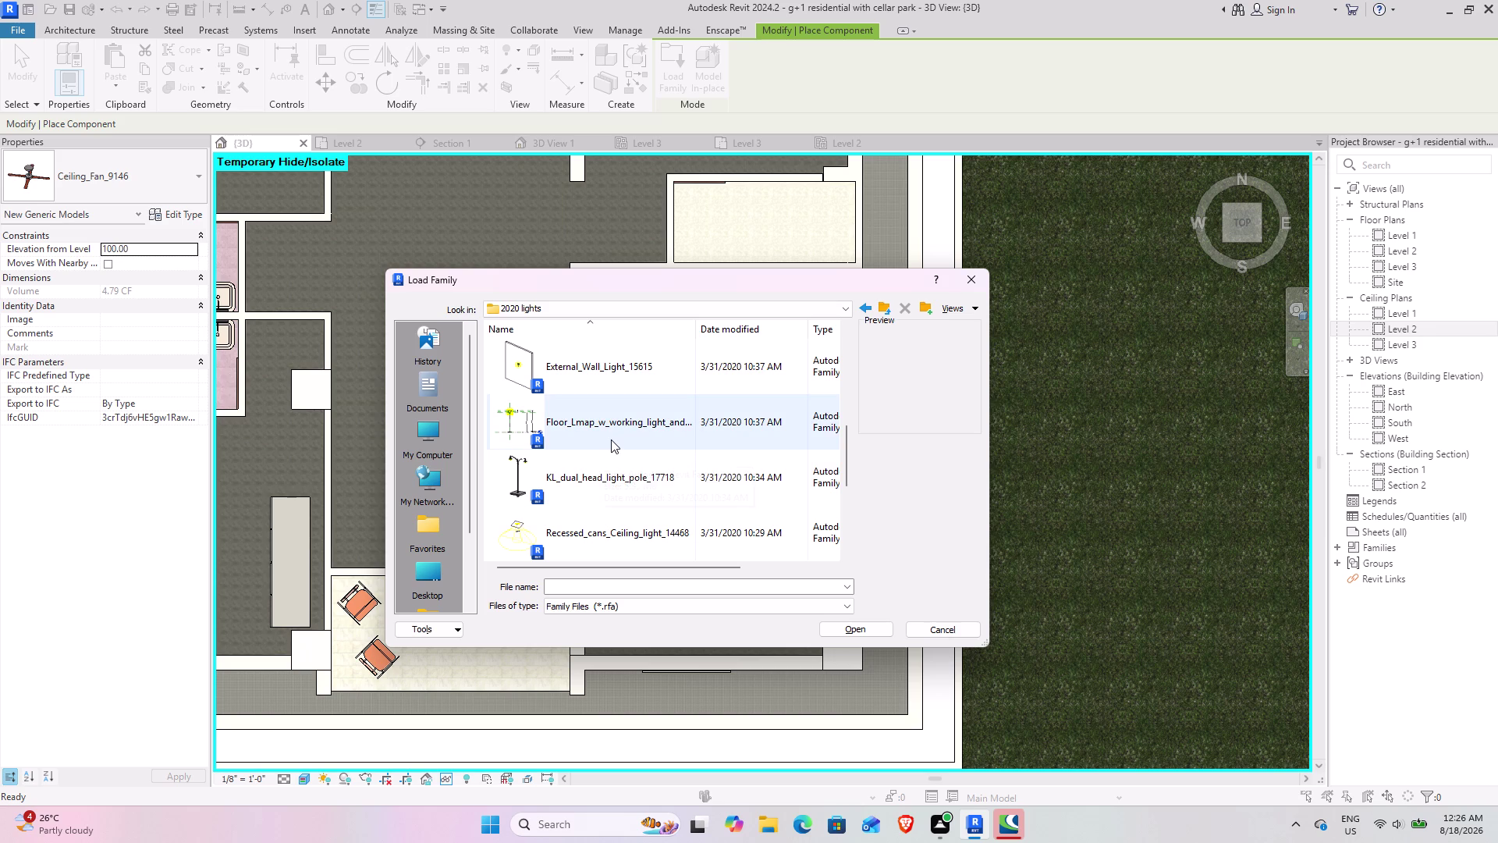
scroll(down, 3)
scroll(down, 3)
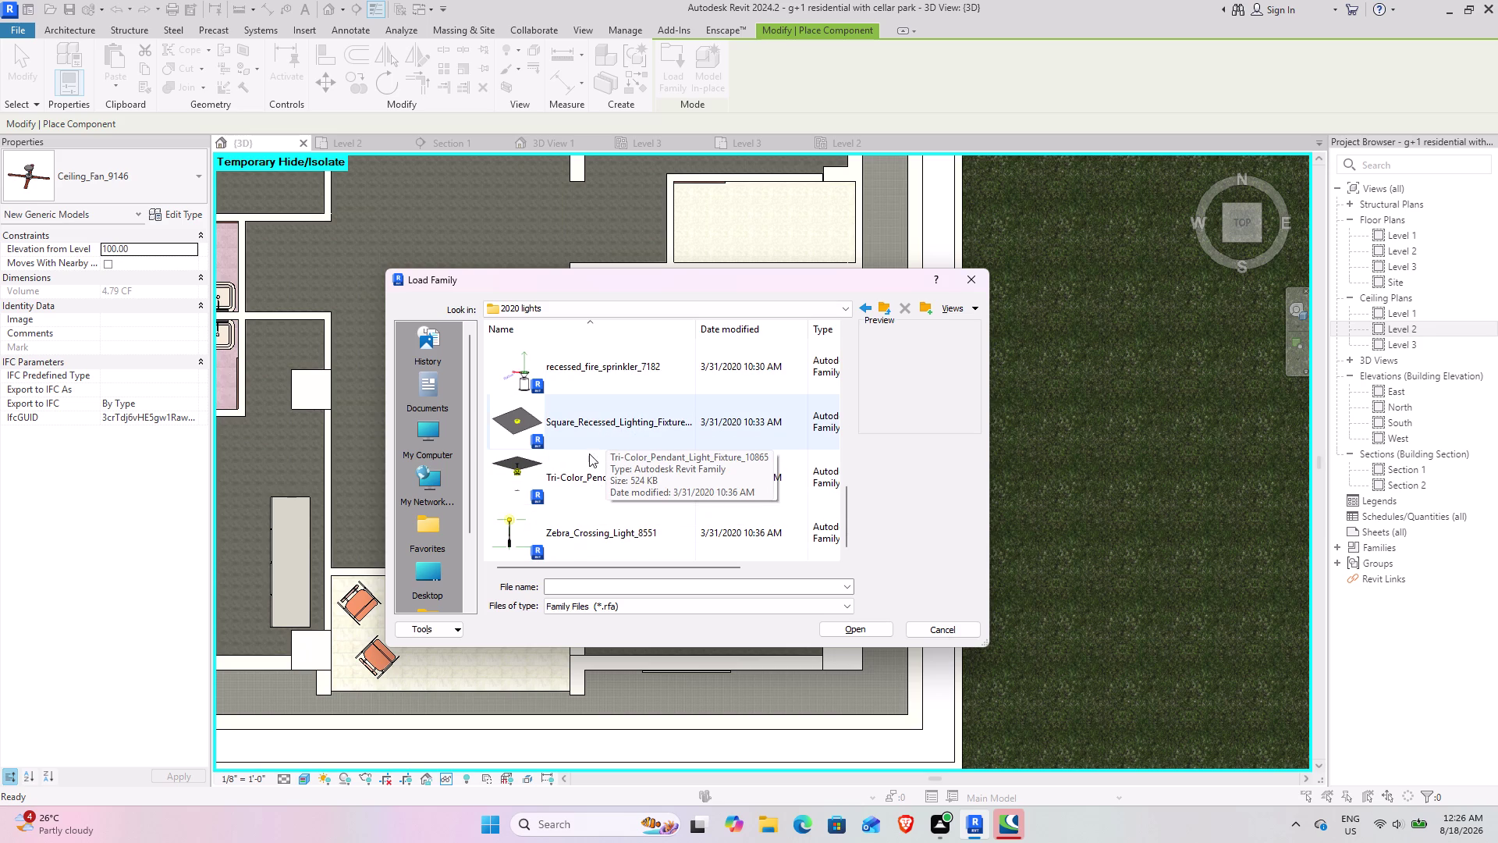
scroll(down, 3)
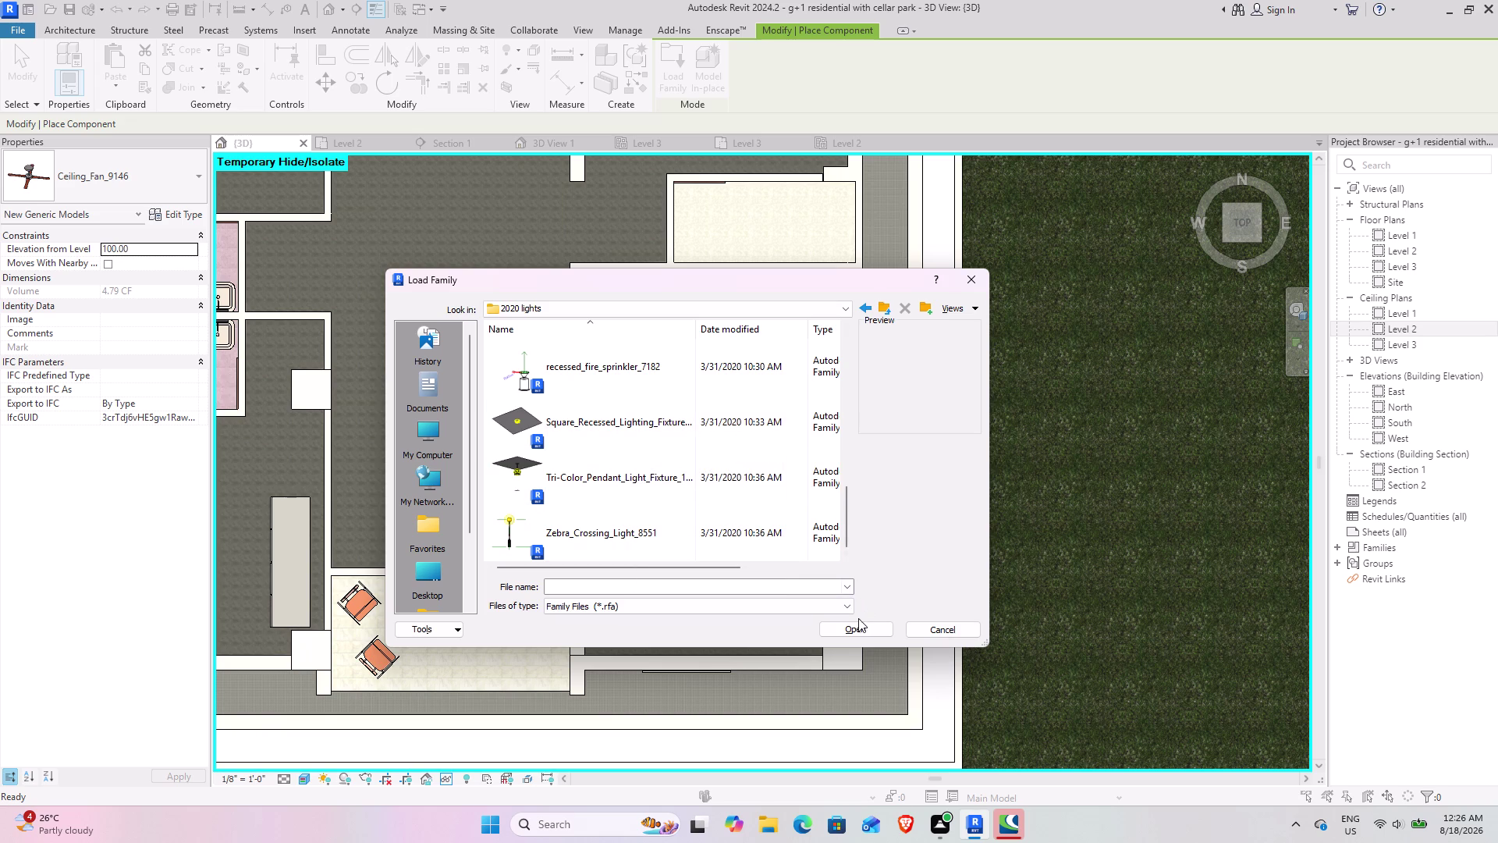
click(878, 302)
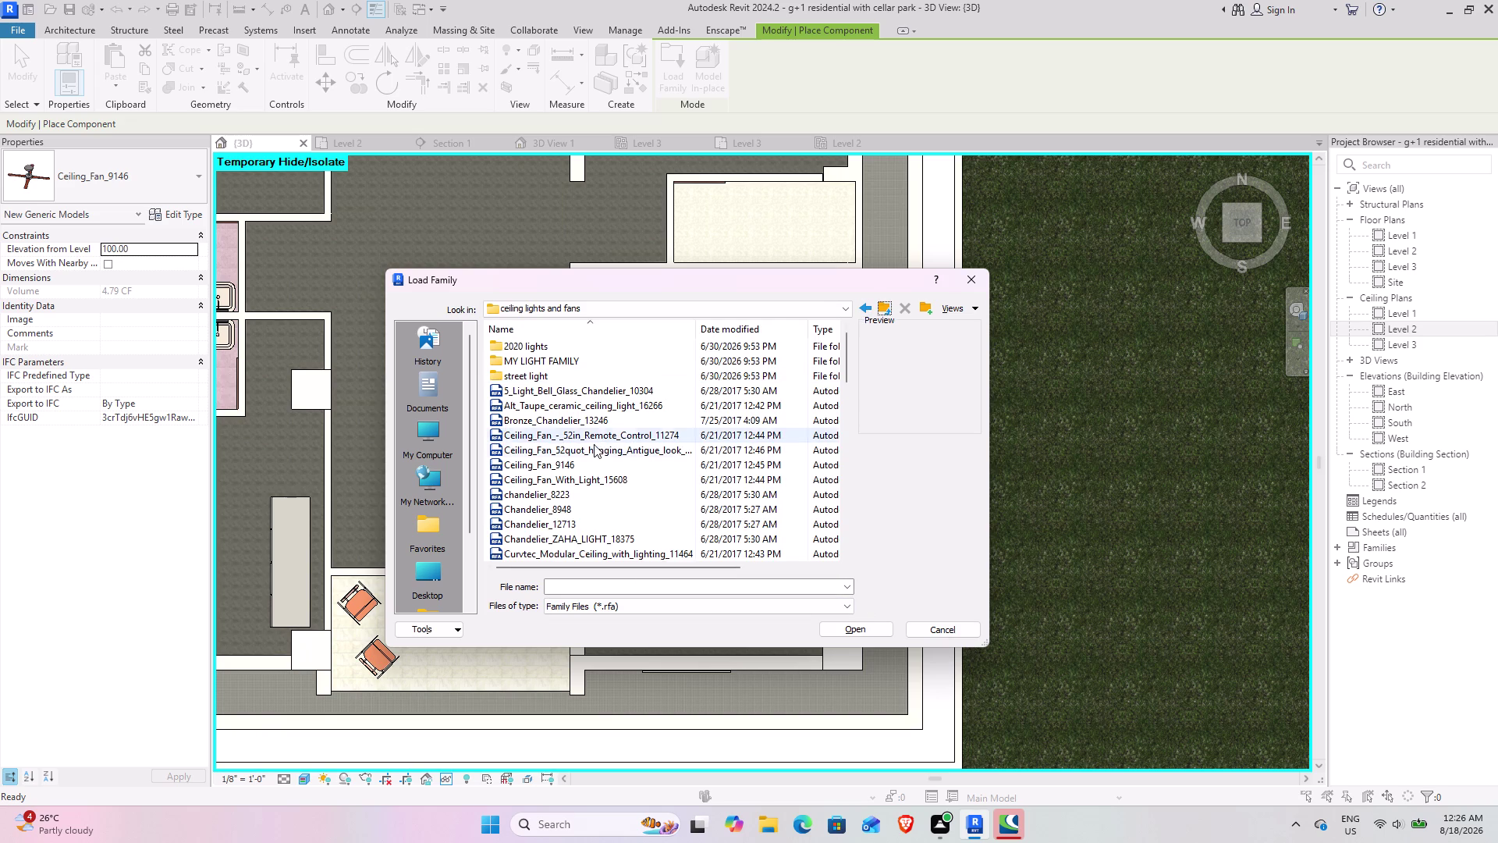
scroll(up, 3)
scroll(up, 3)
scroll(up, 3)
scroll(up, 3)
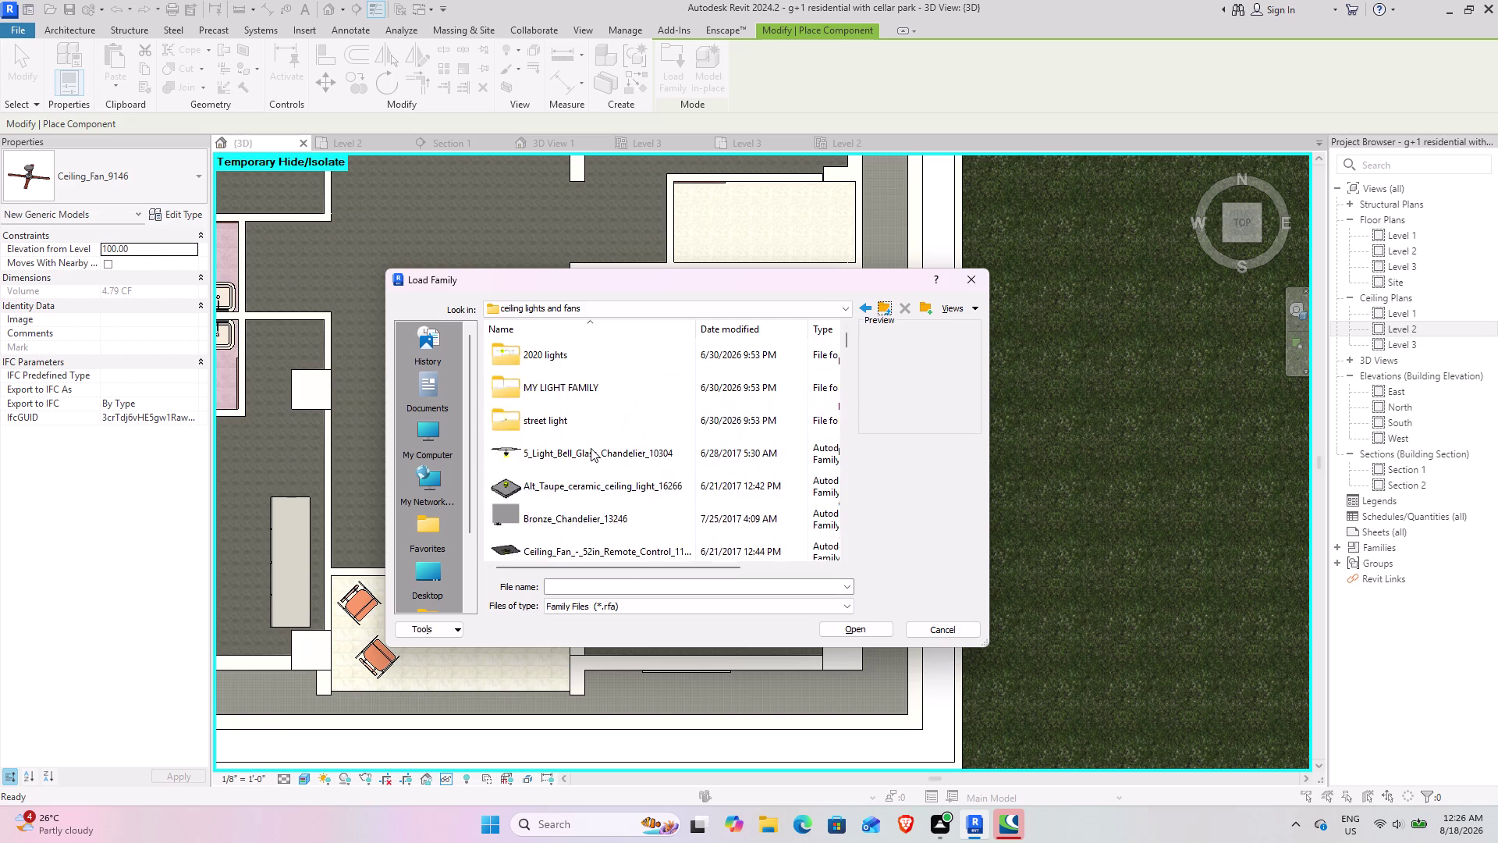
scroll(down, 3)
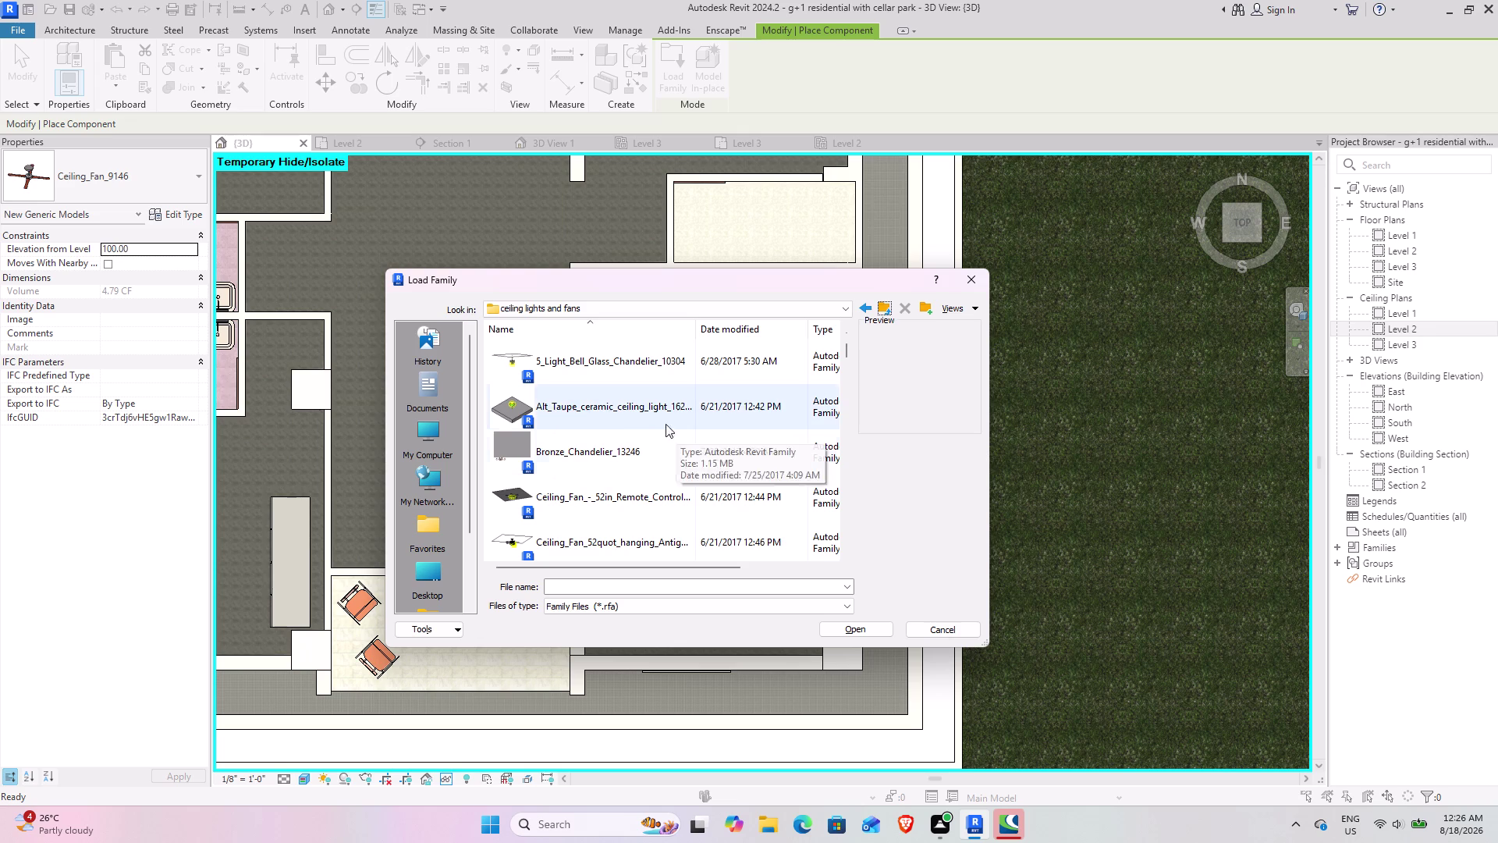
click(628, 426)
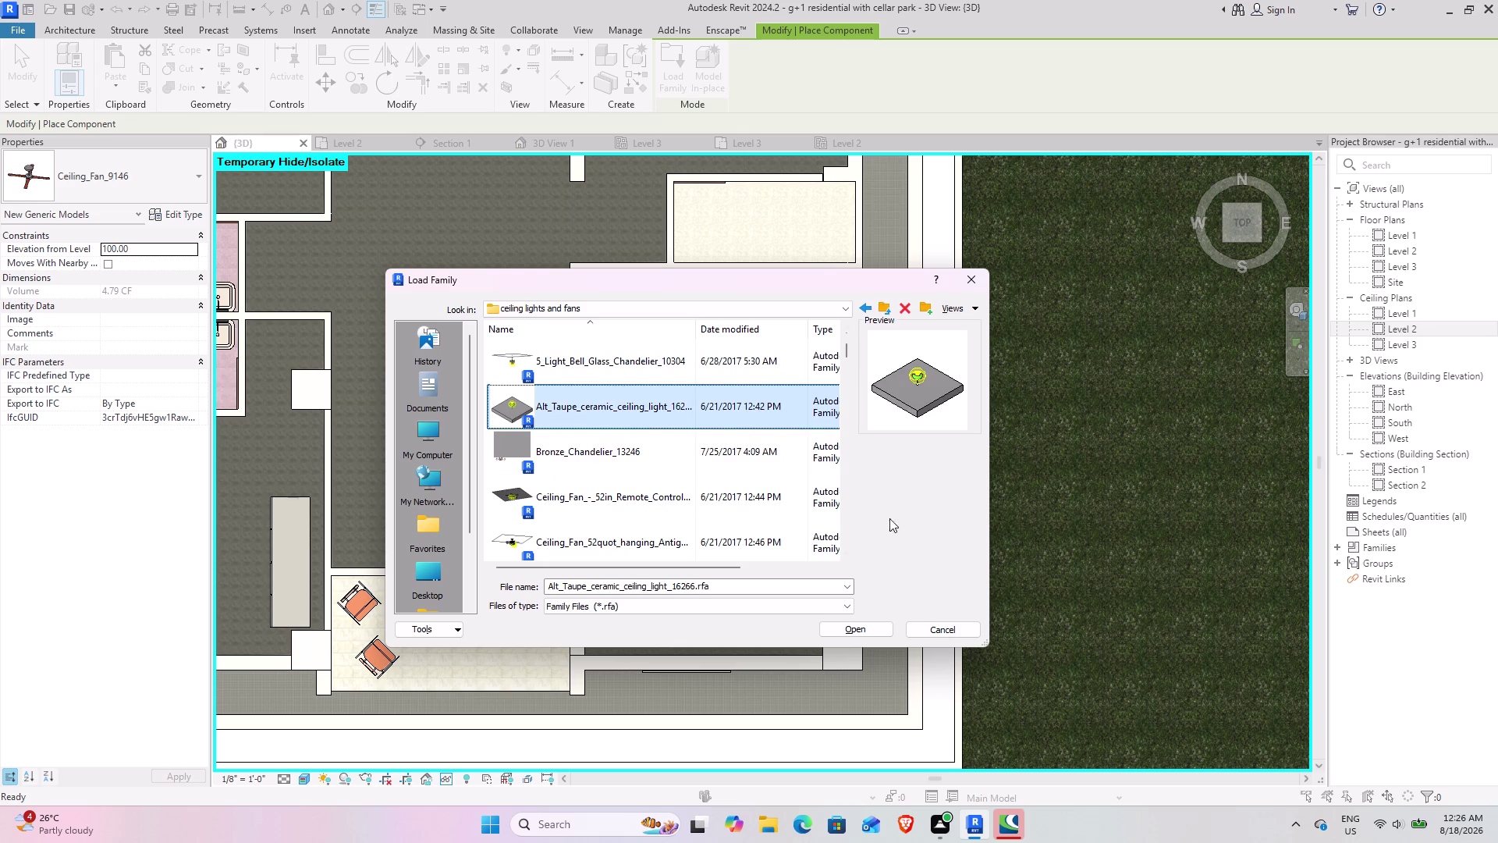
click(865, 626)
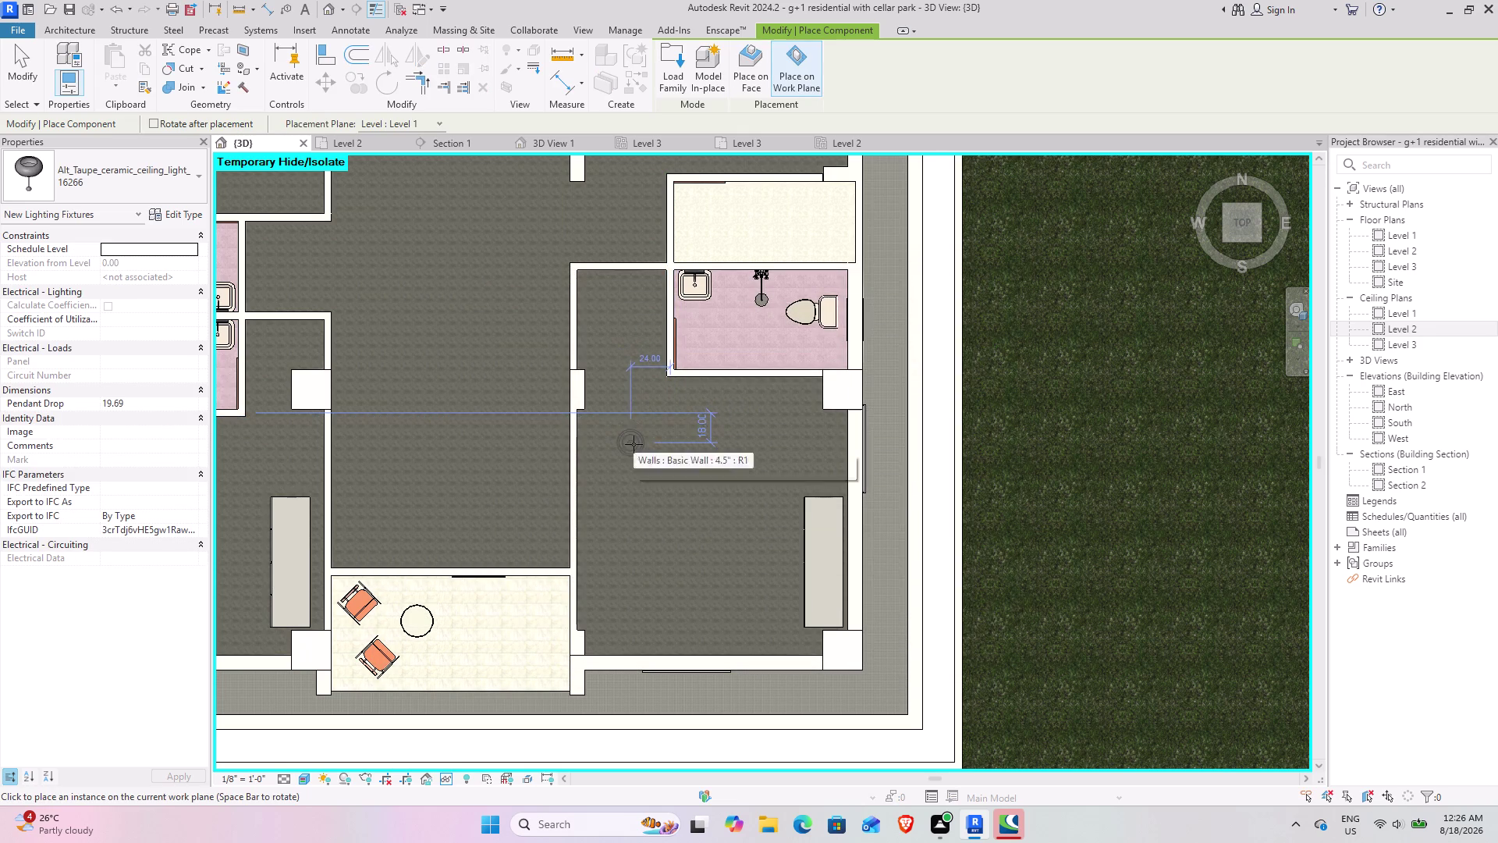
Check the bedroom perspective in 3D View 1, then move to the Level 3 reflected ceiling plan.
click(739, 544)
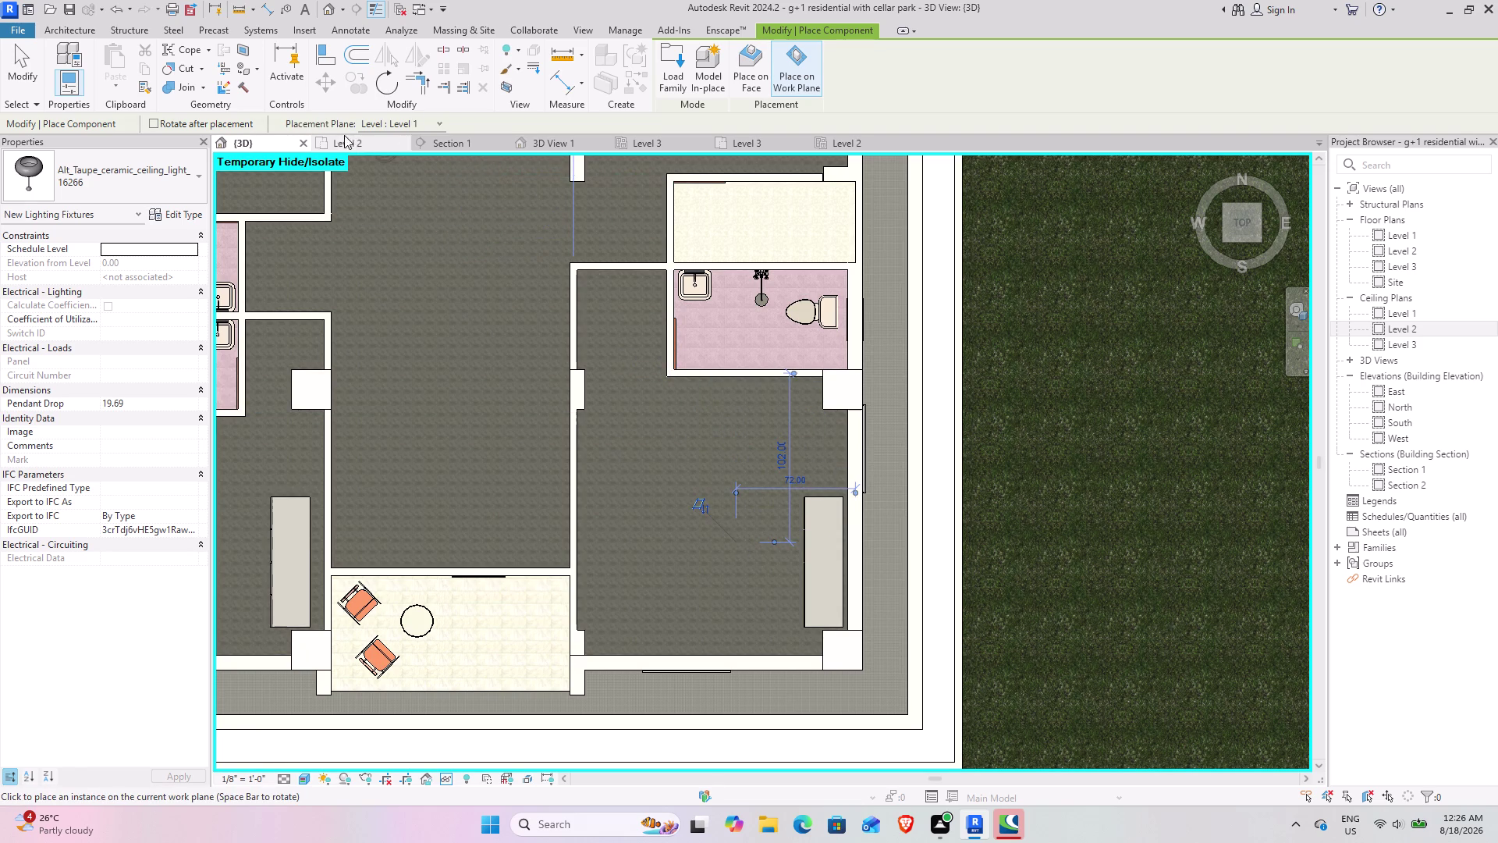
click(548, 144)
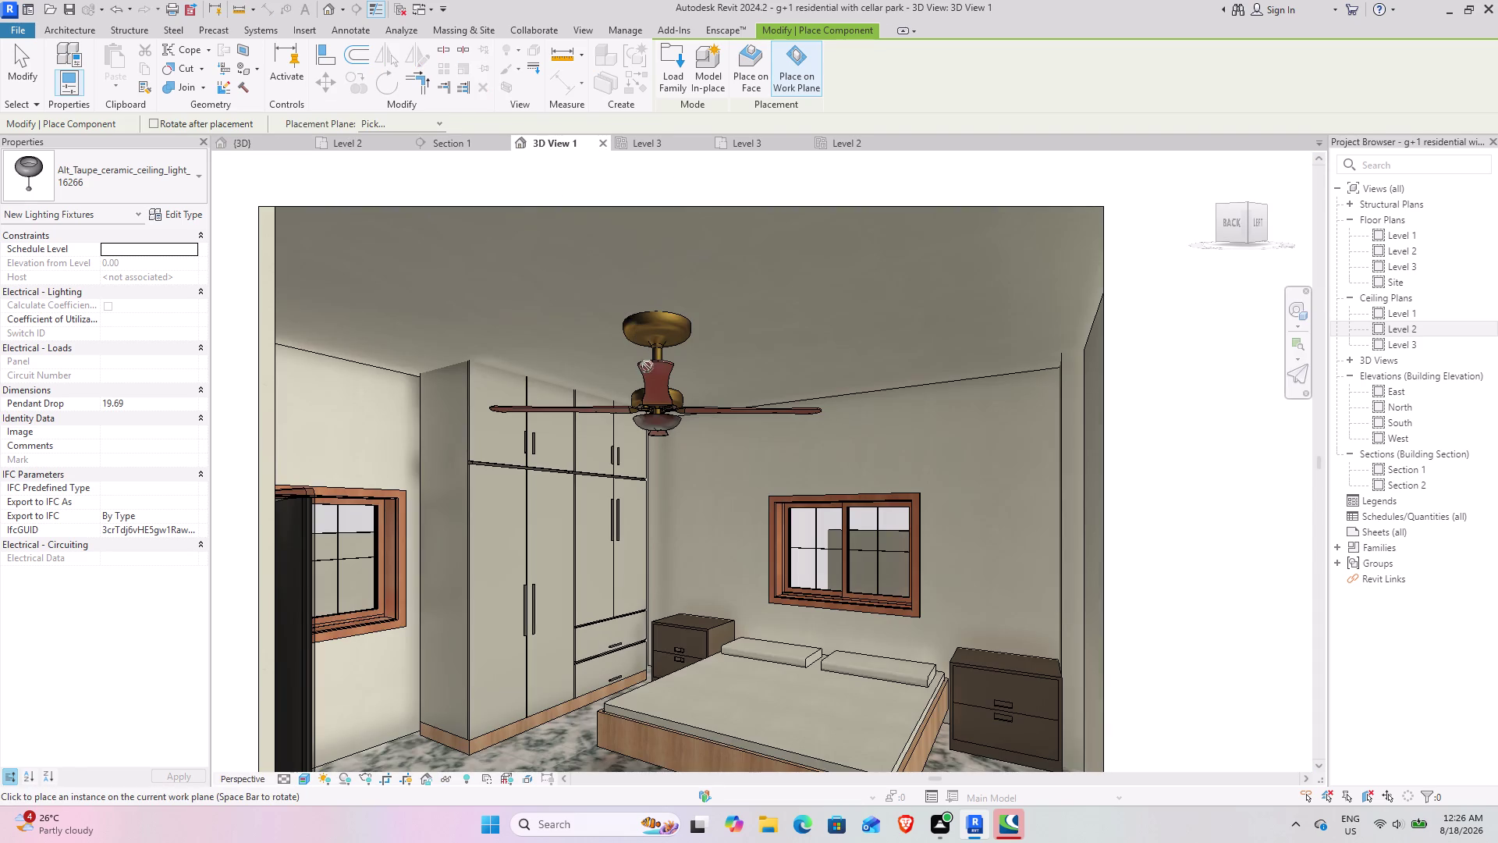
scroll(down, 3)
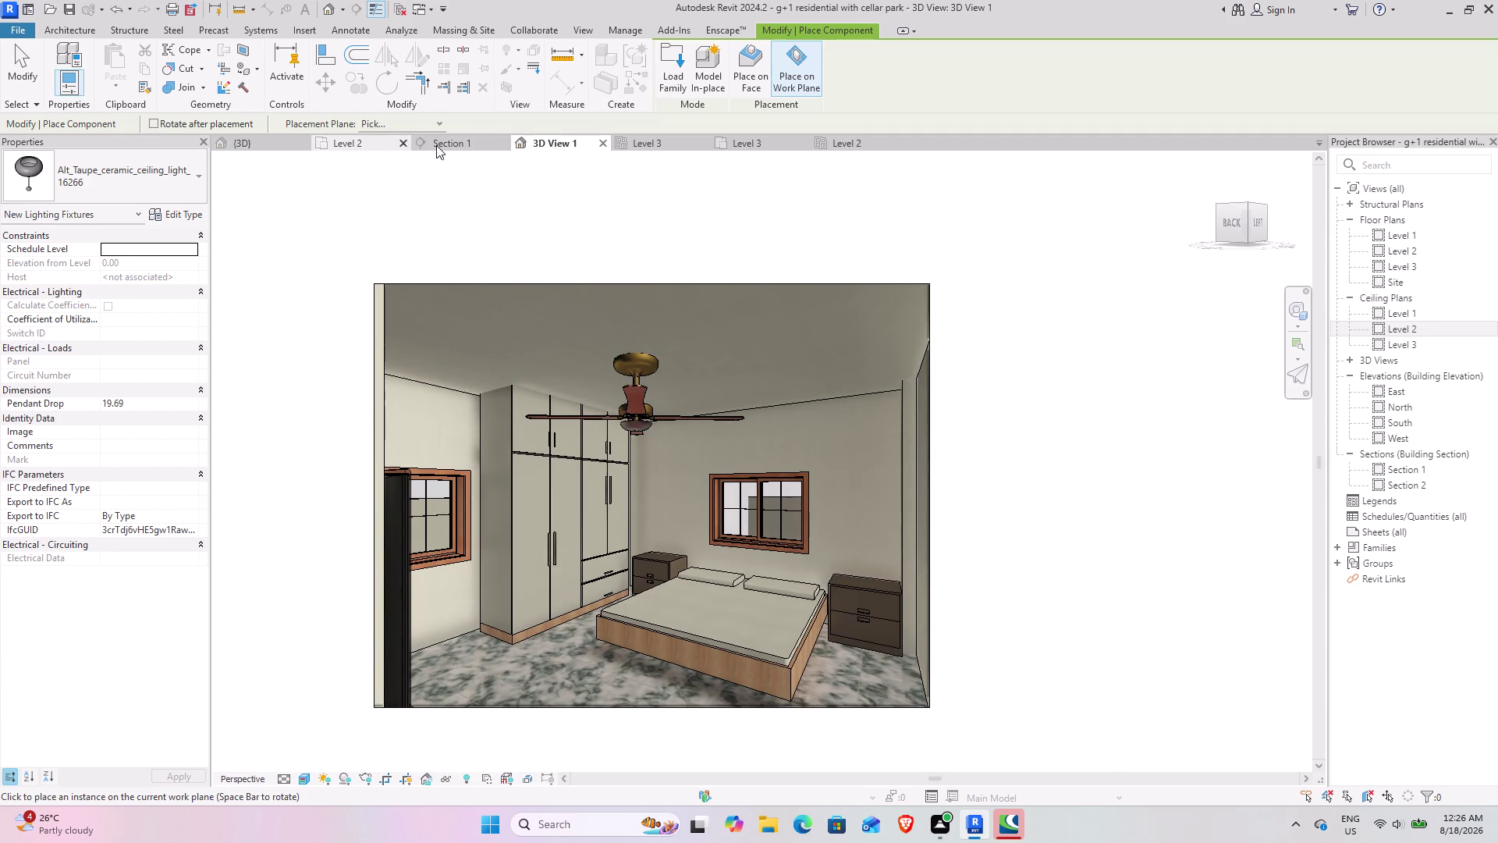
click(651, 141)
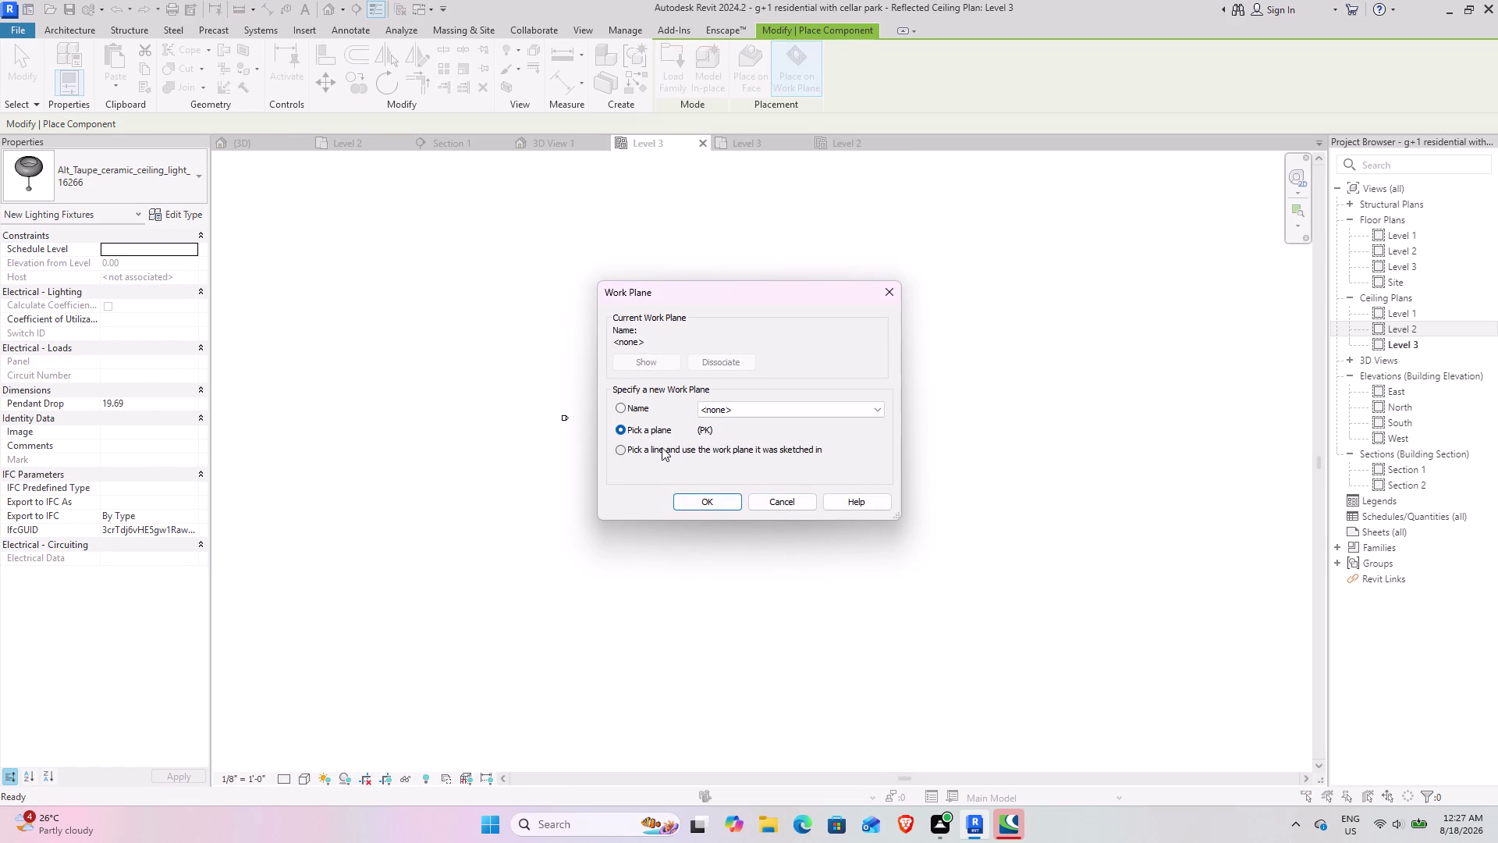
Abandon the light placement and open the Level 3 ceiling plan's View Range settings.
click(705, 498)
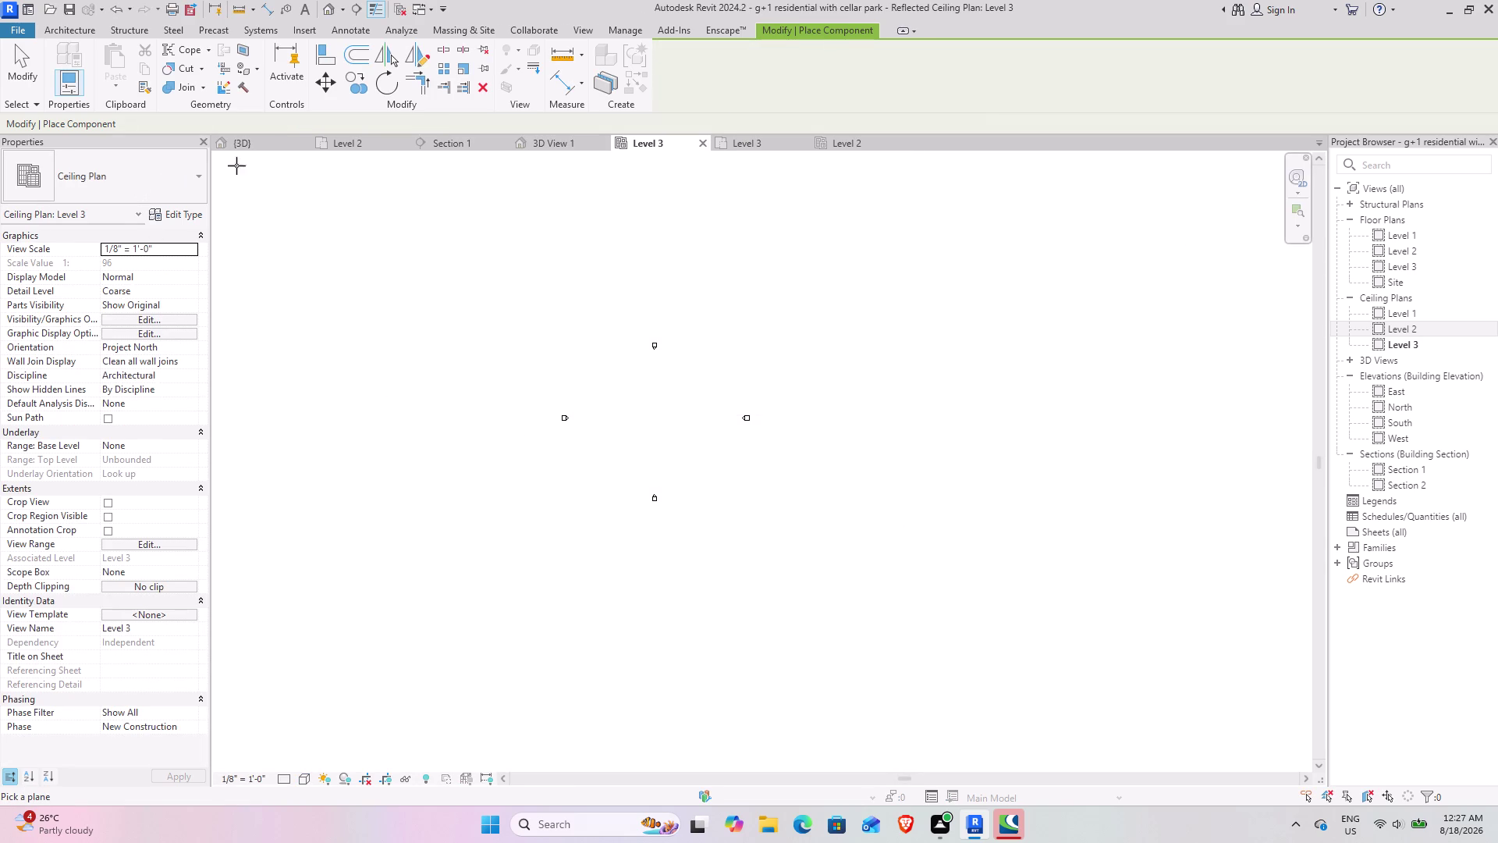
key(Escape)
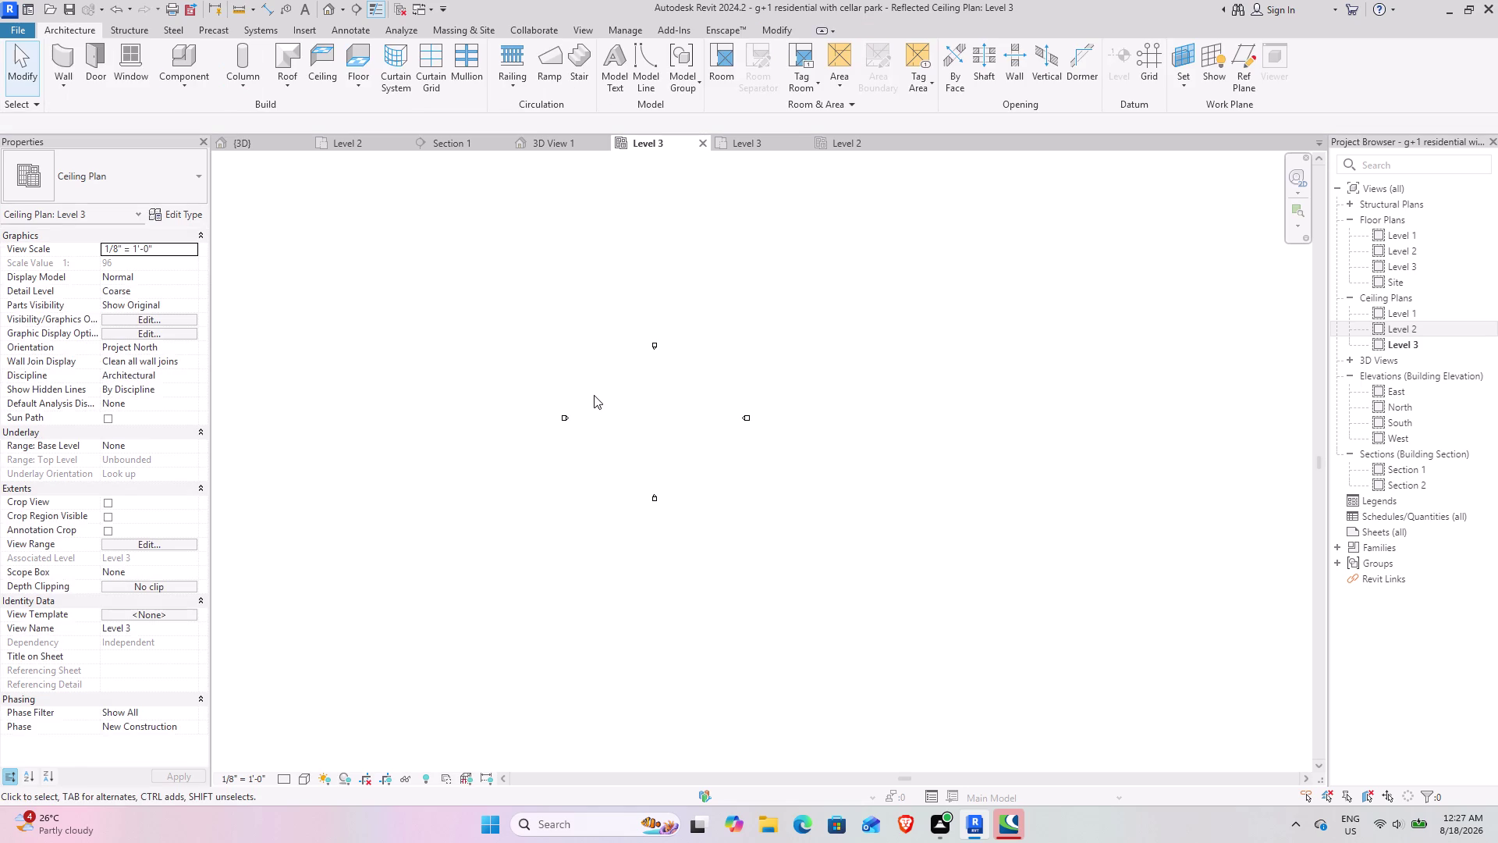
key(Escape)
key(Escape)
click(175, 545)
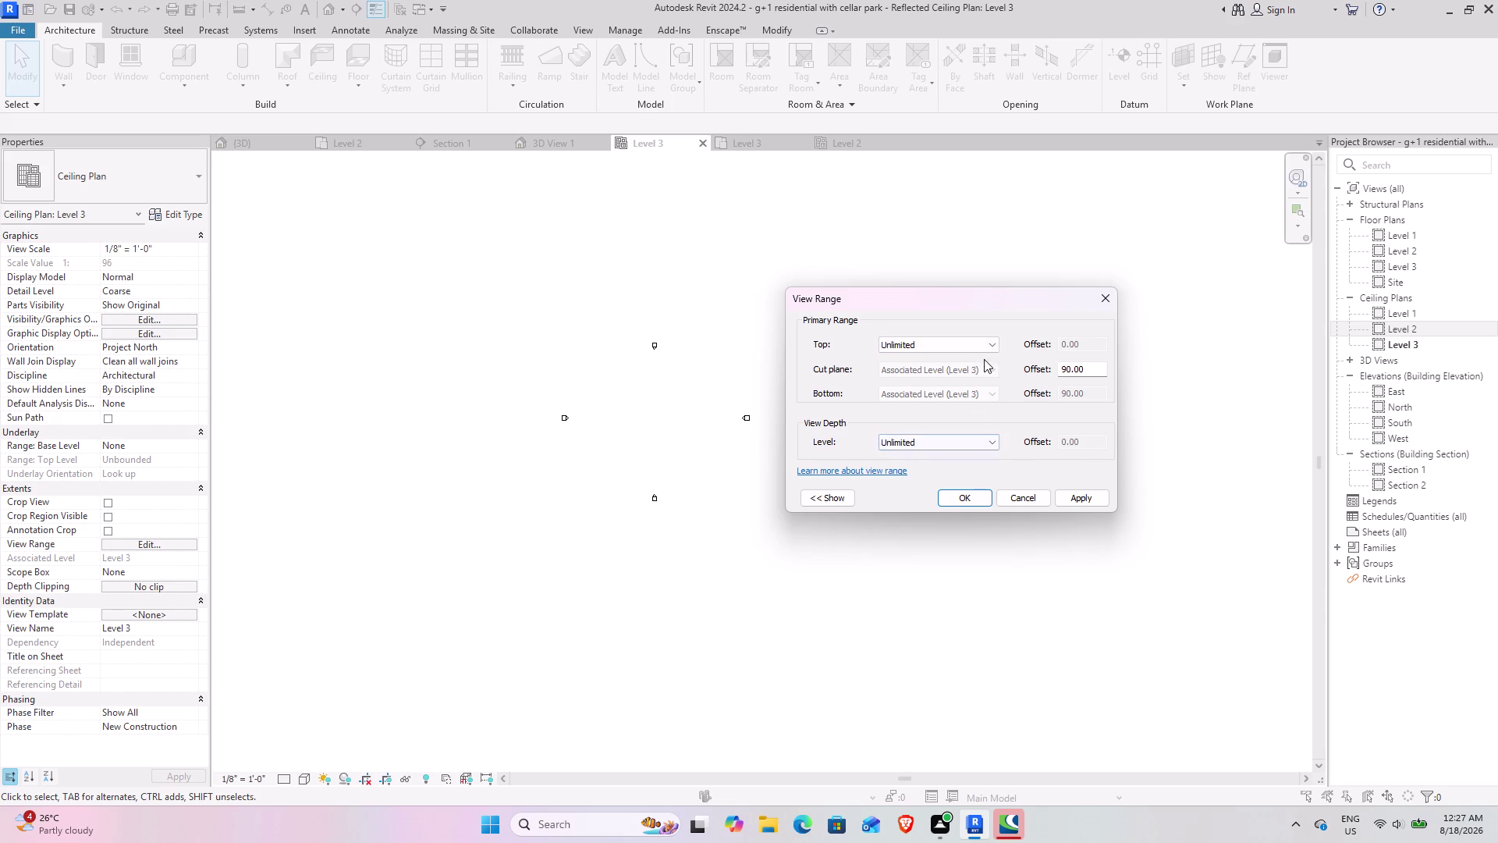
Set the Top and View Depth levels to Level 3 and dismiss the cut plane error.
click(983, 341)
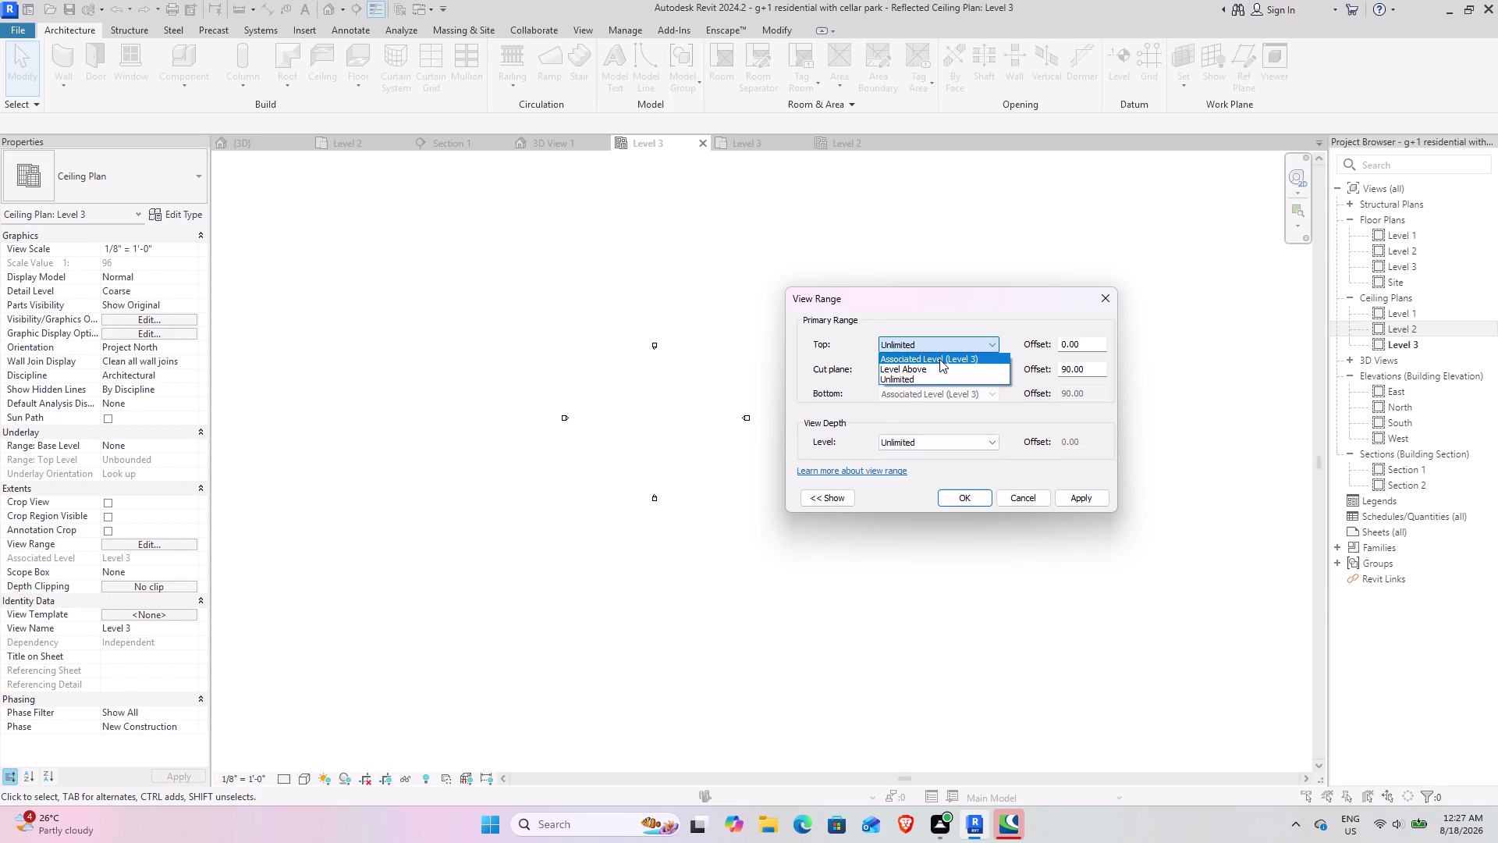
click(940, 359)
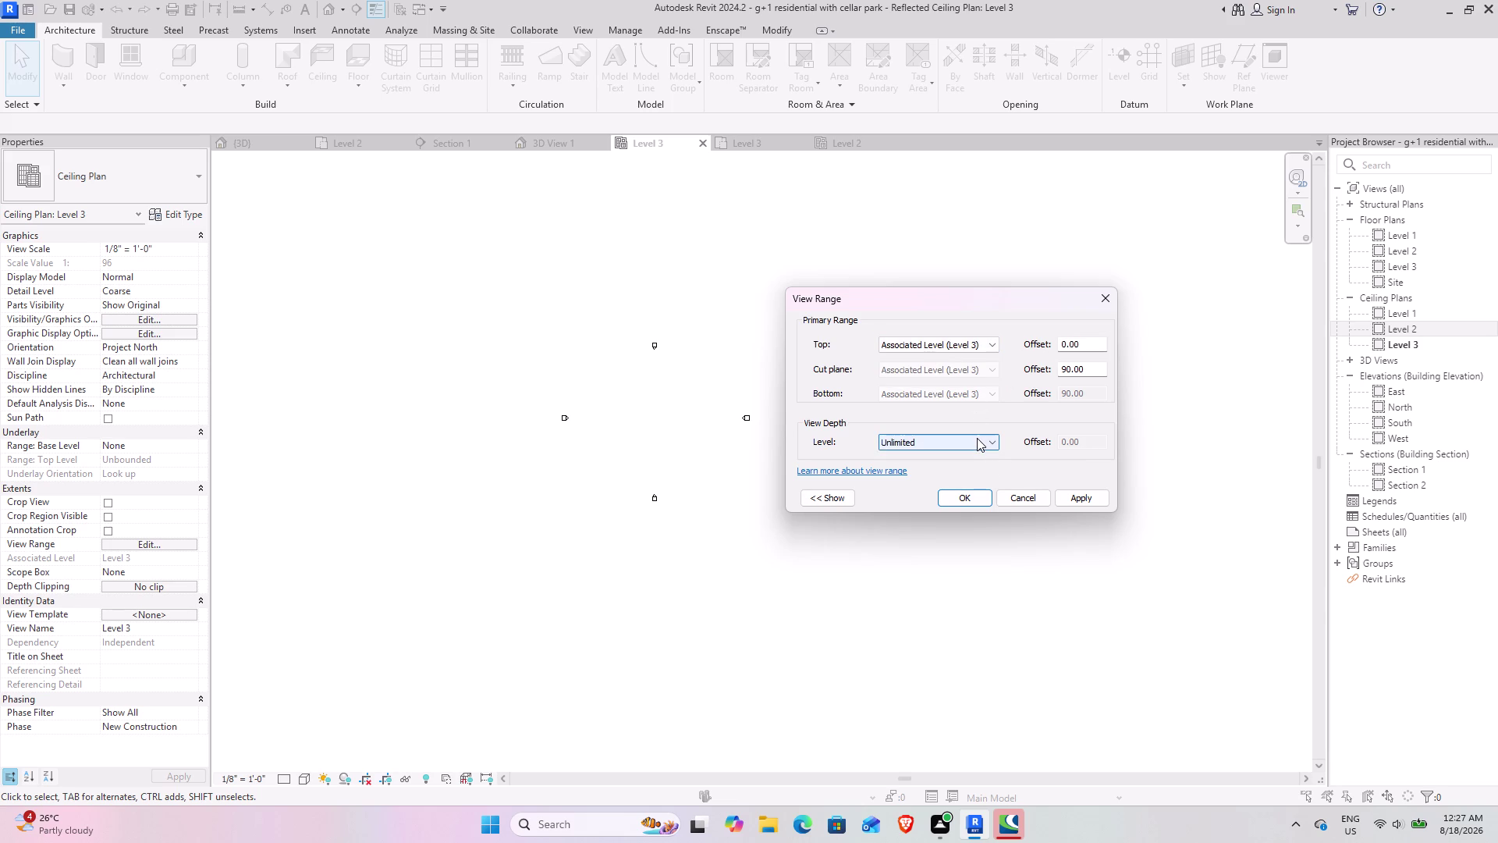
click(977, 438)
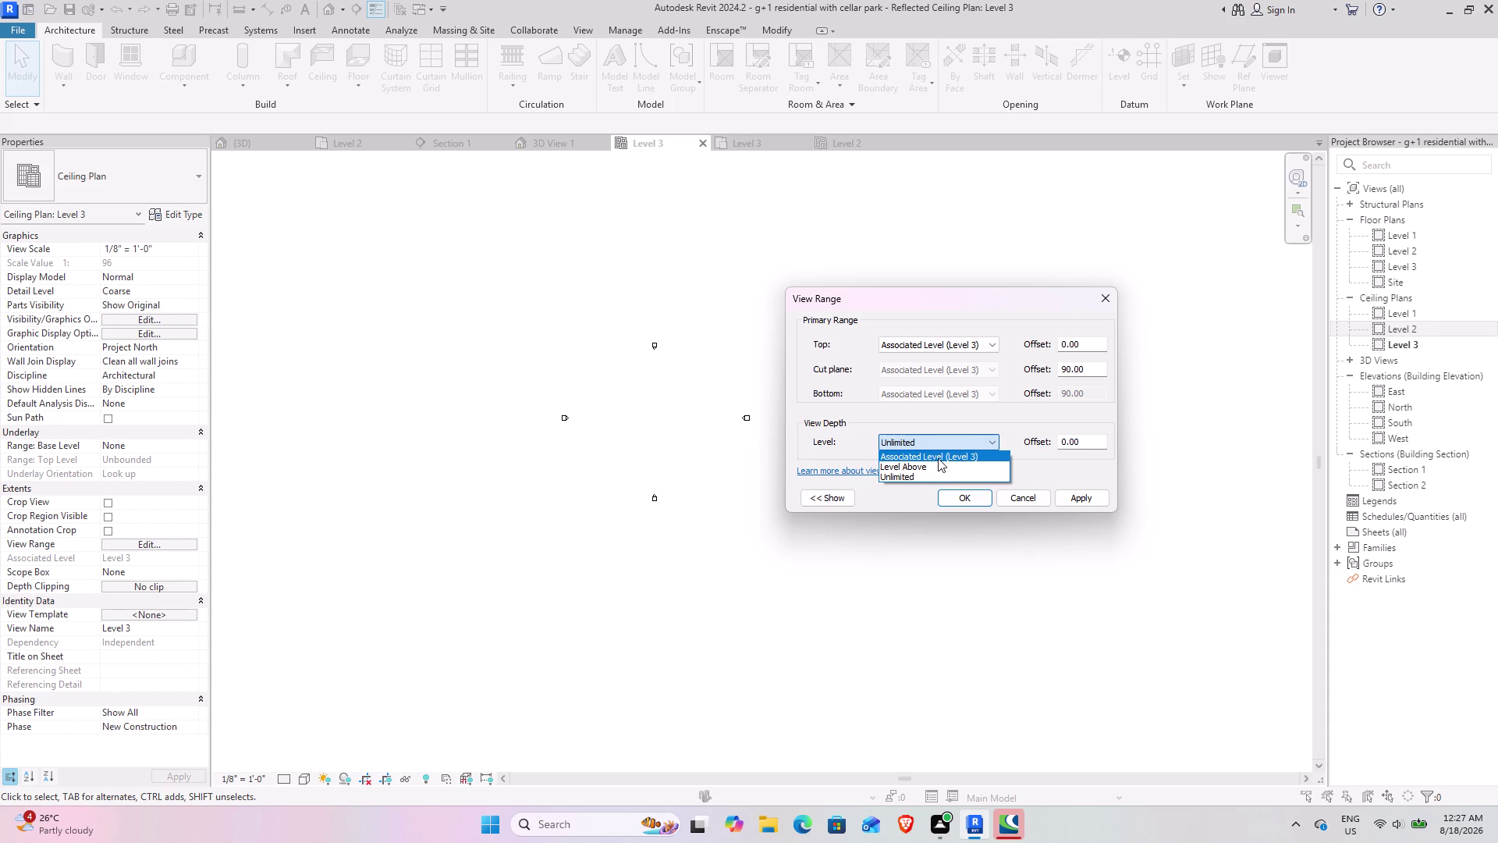
click(938, 458)
click(961, 497)
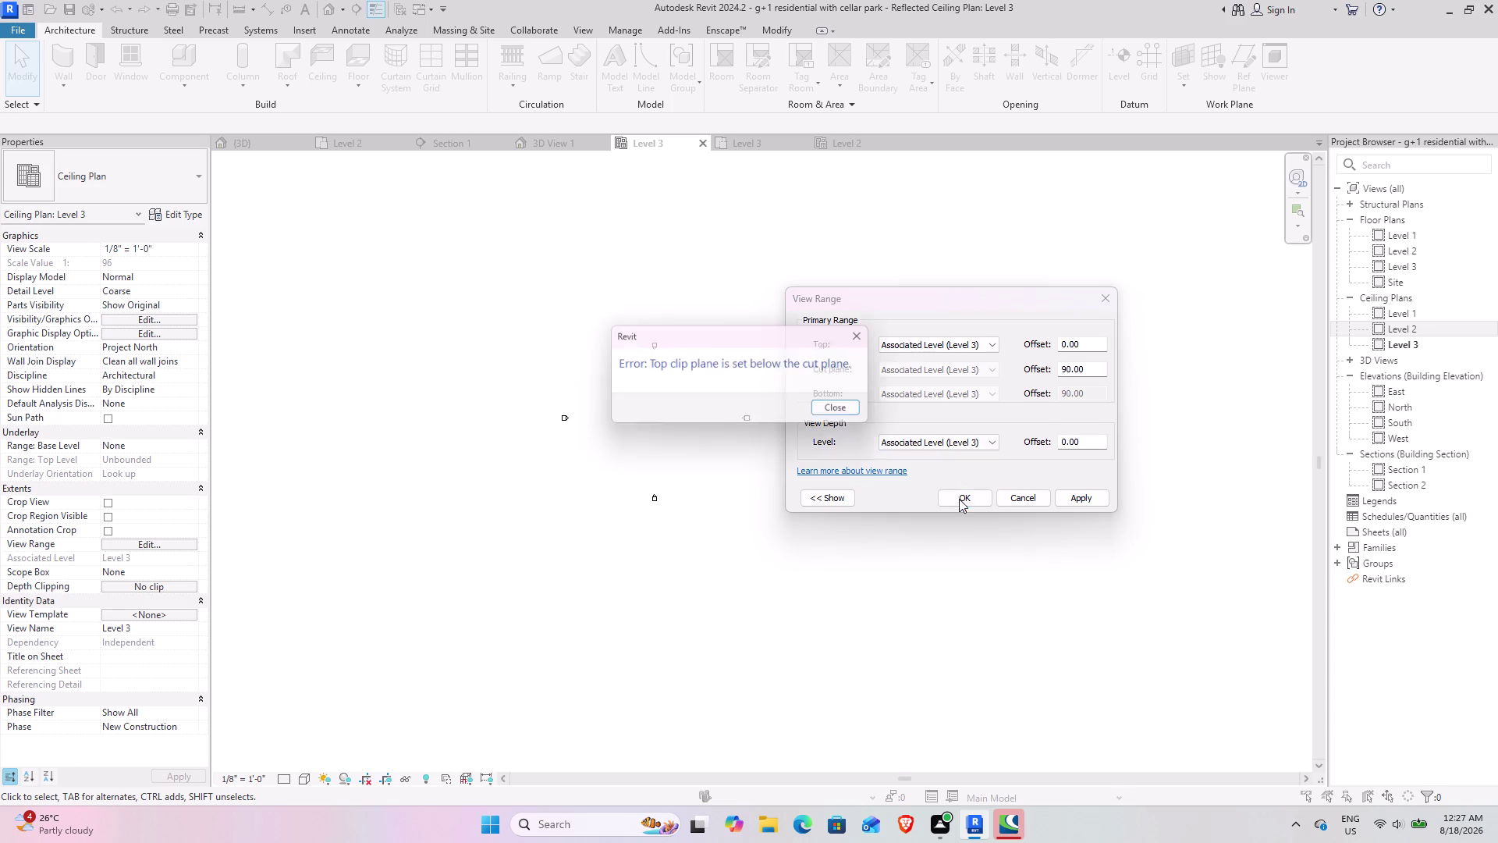
click(856, 405)
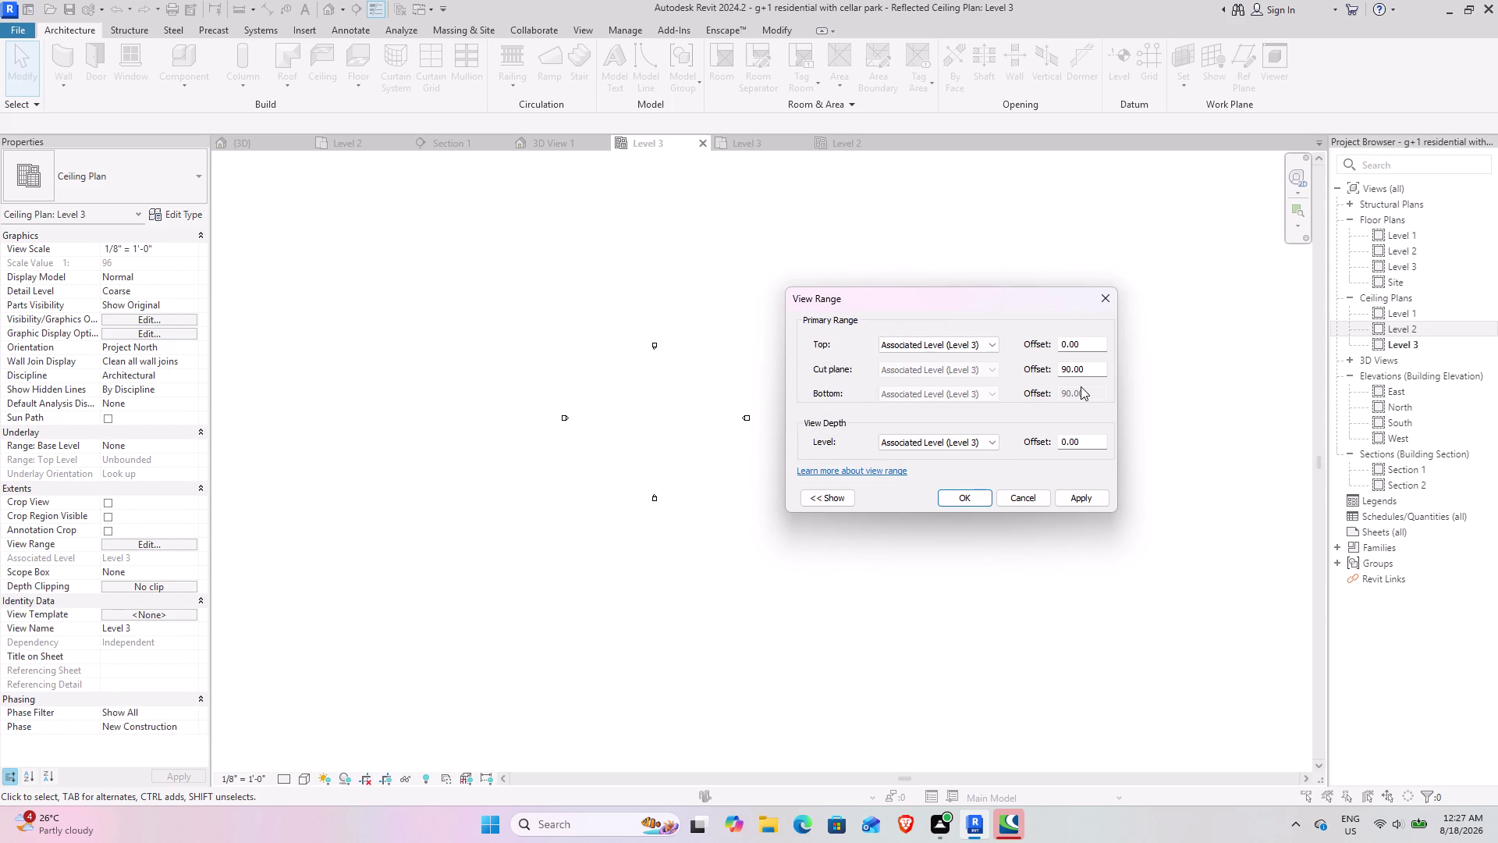
Keep Top at Level 3 and change Top Offset to 50' (600), dismissing range errors.
click(980, 337)
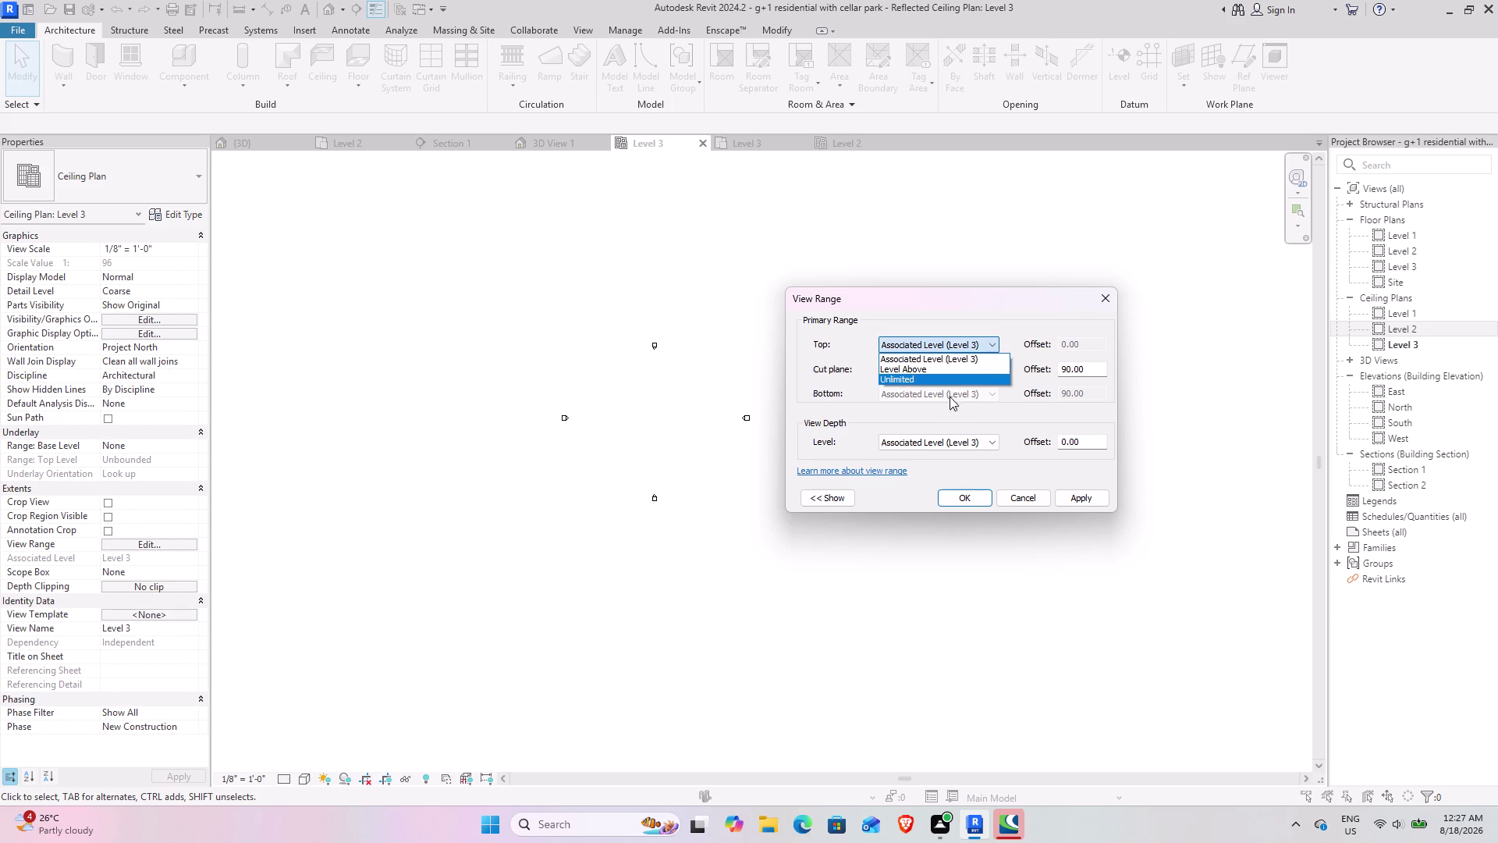
click(950, 385)
click(971, 502)
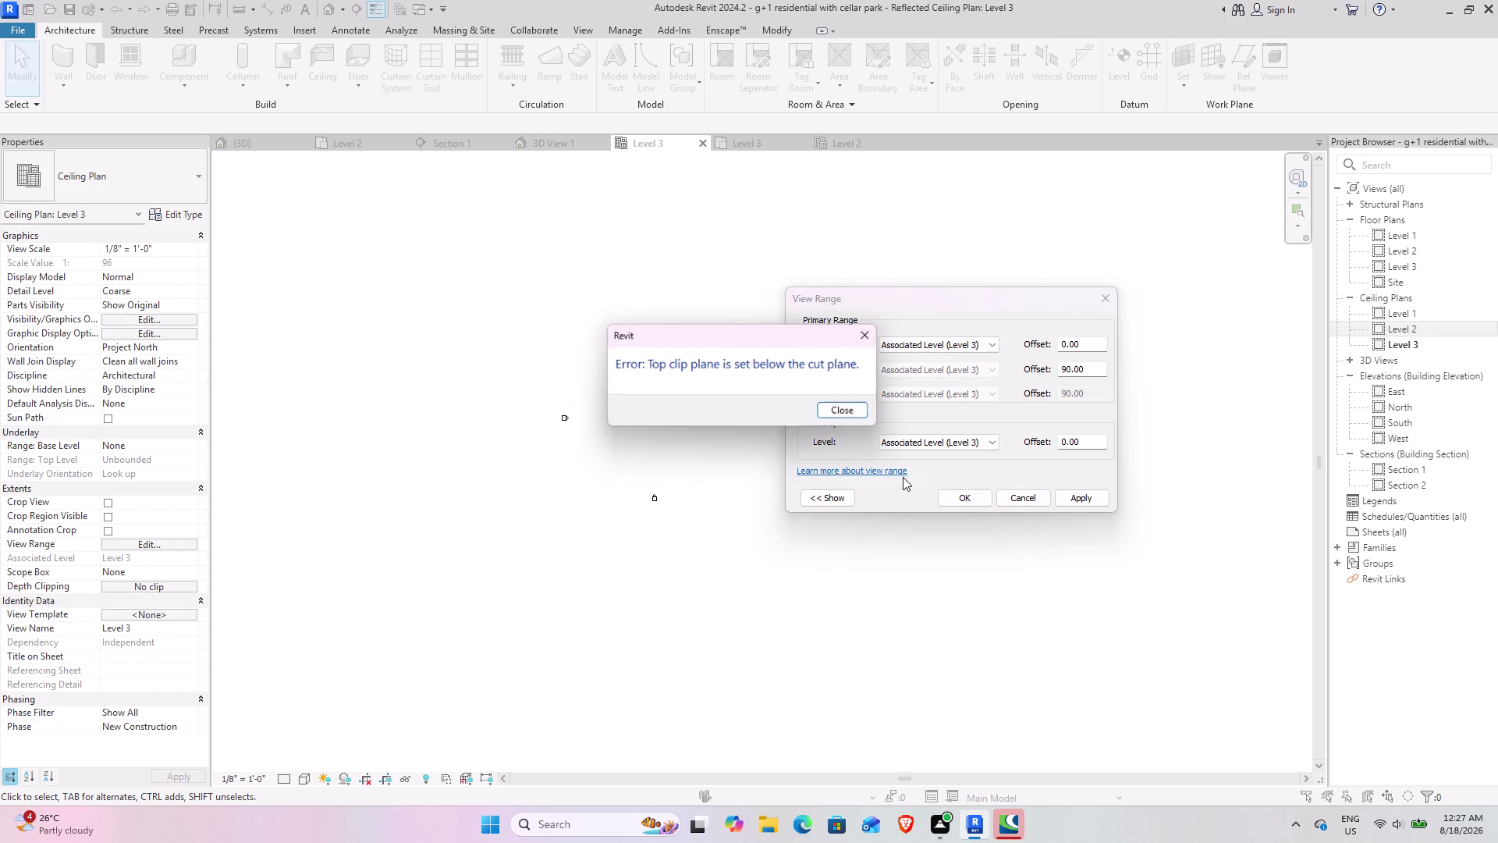
click(843, 413)
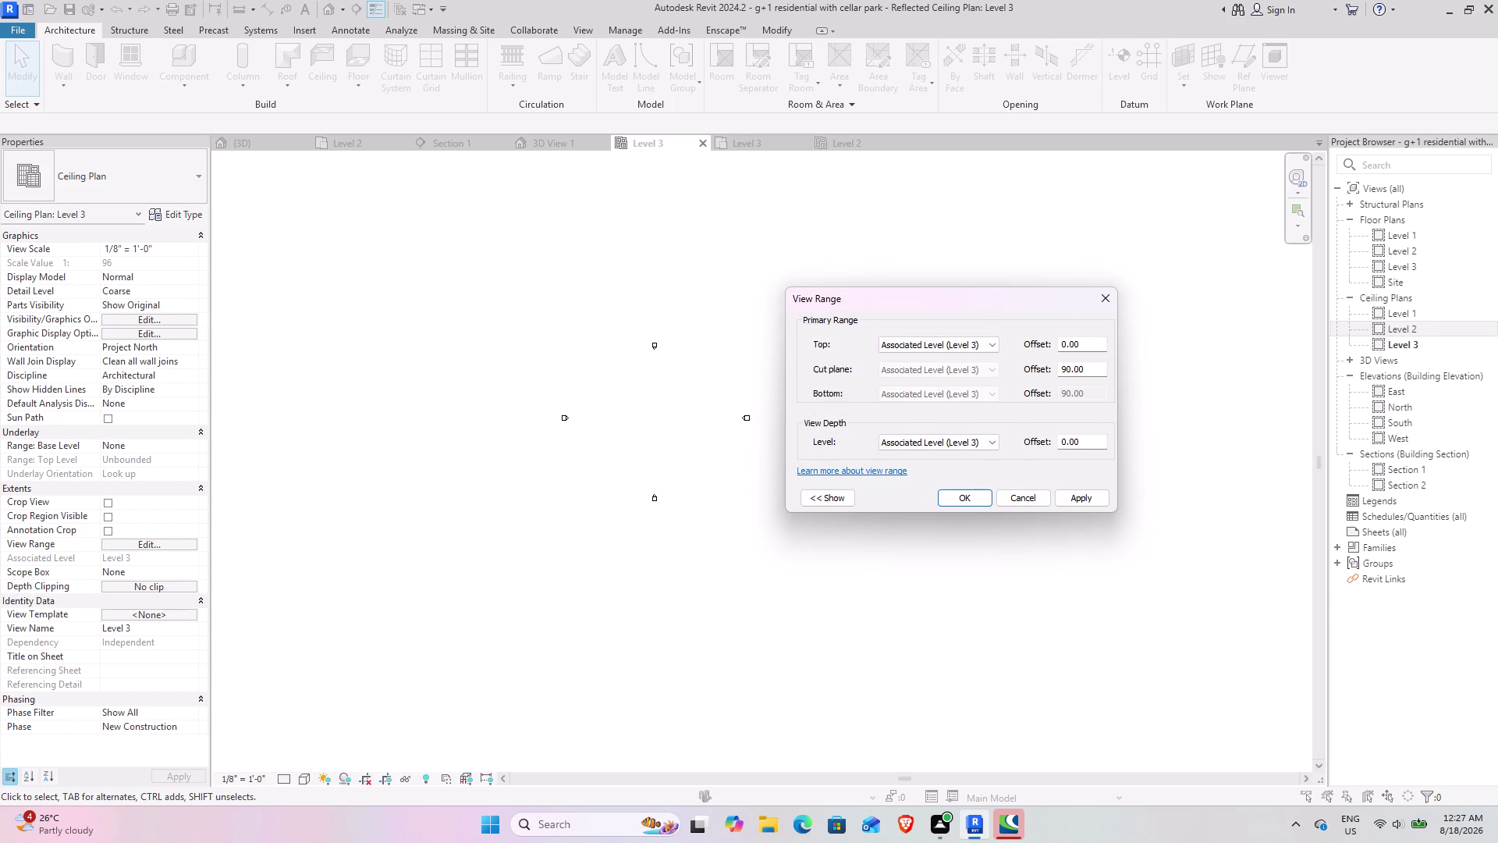
drag(1095, 344, 1055, 352)
text(50')
key(Return)
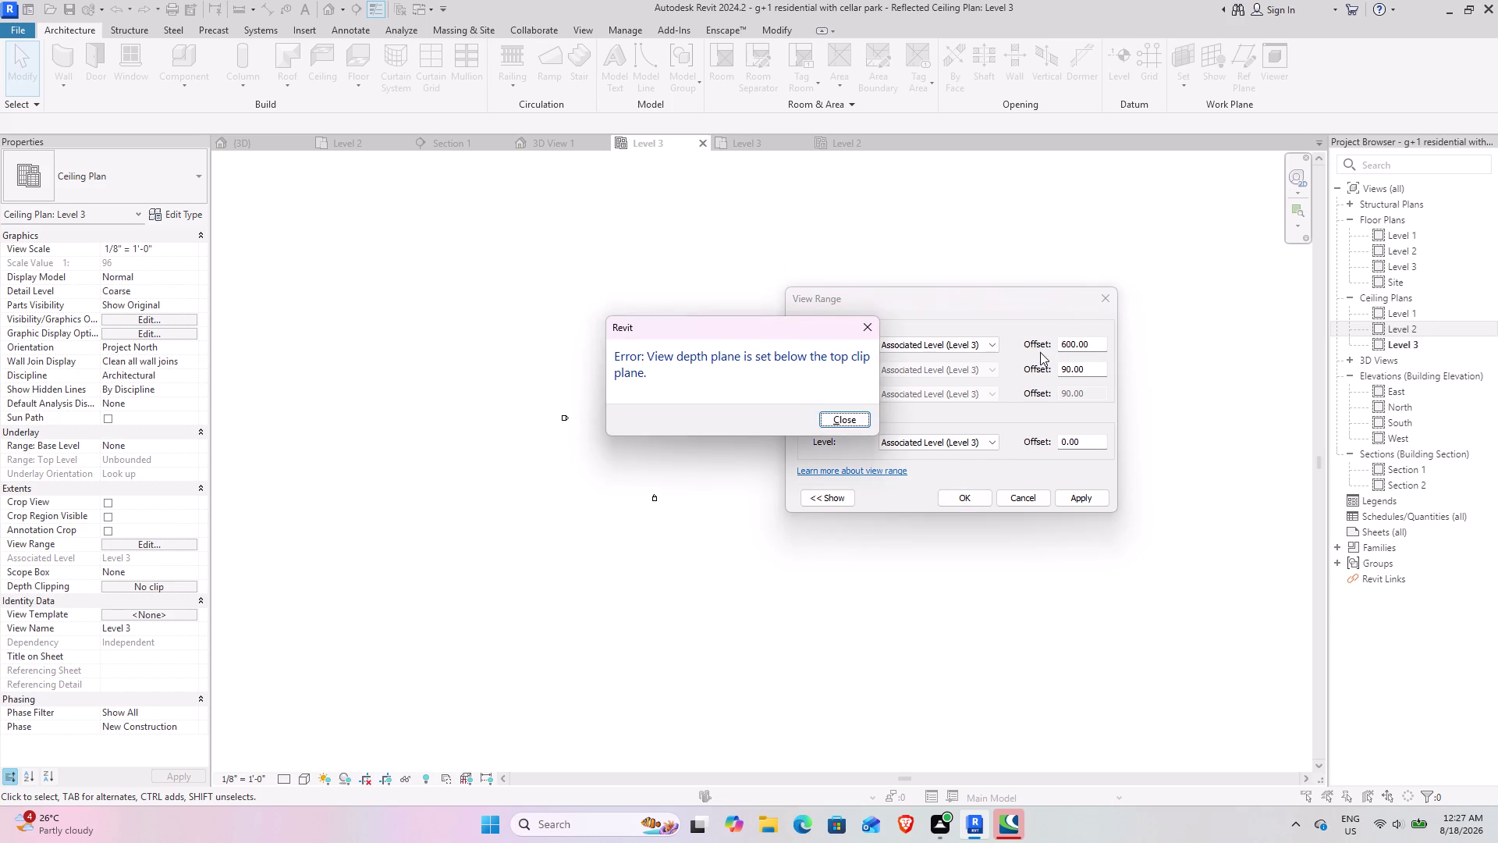
click(856, 421)
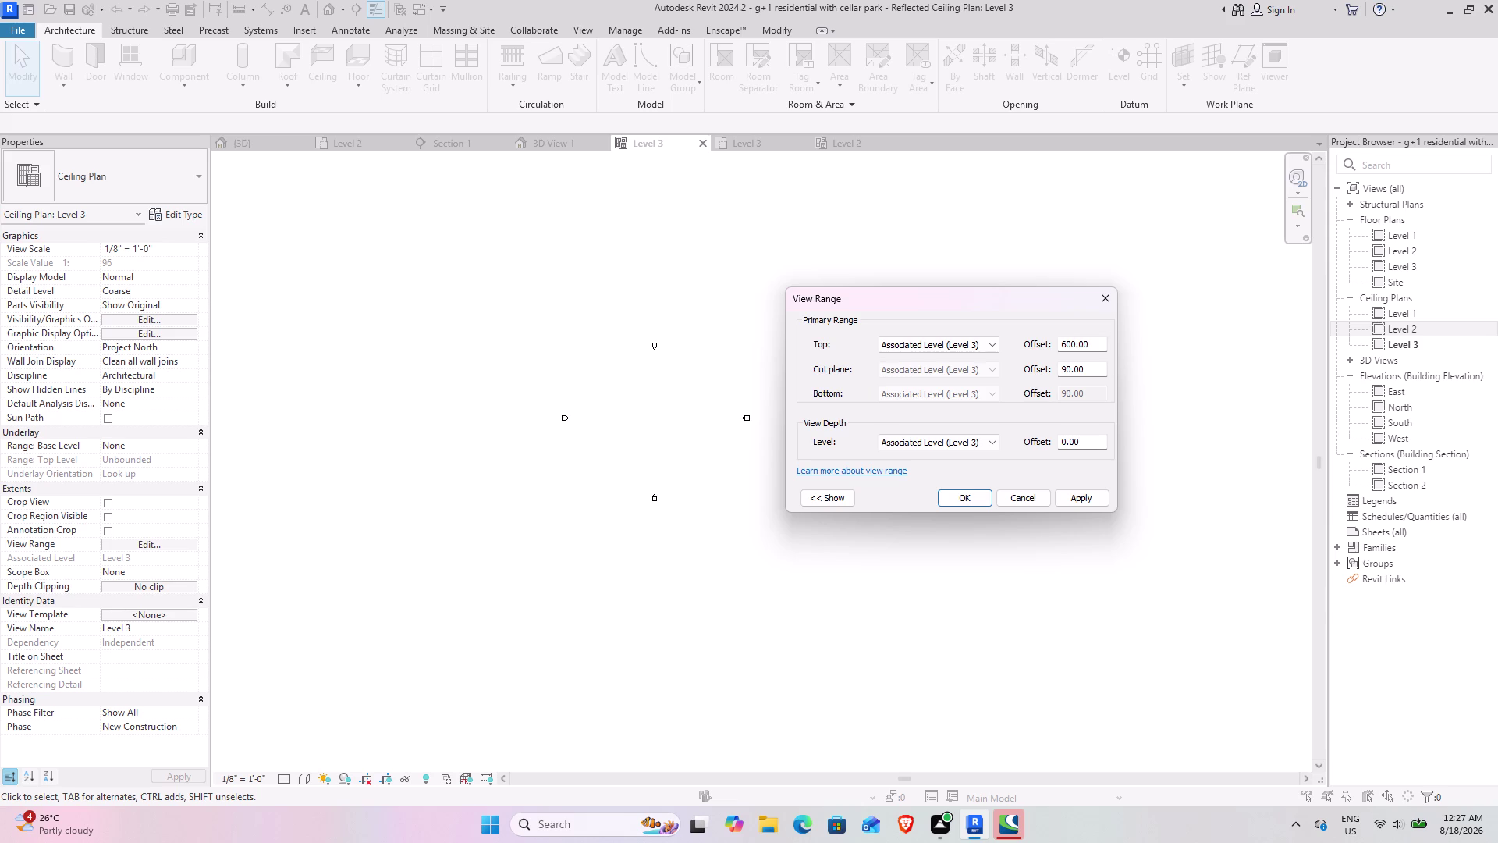
Set Cut plane Offset to 200 and View Depth to Level Above, then apply.
click(1094, 373)
drag(1106, 365, 1003, 365)
text(200)
key(Return)
click(843, 419)
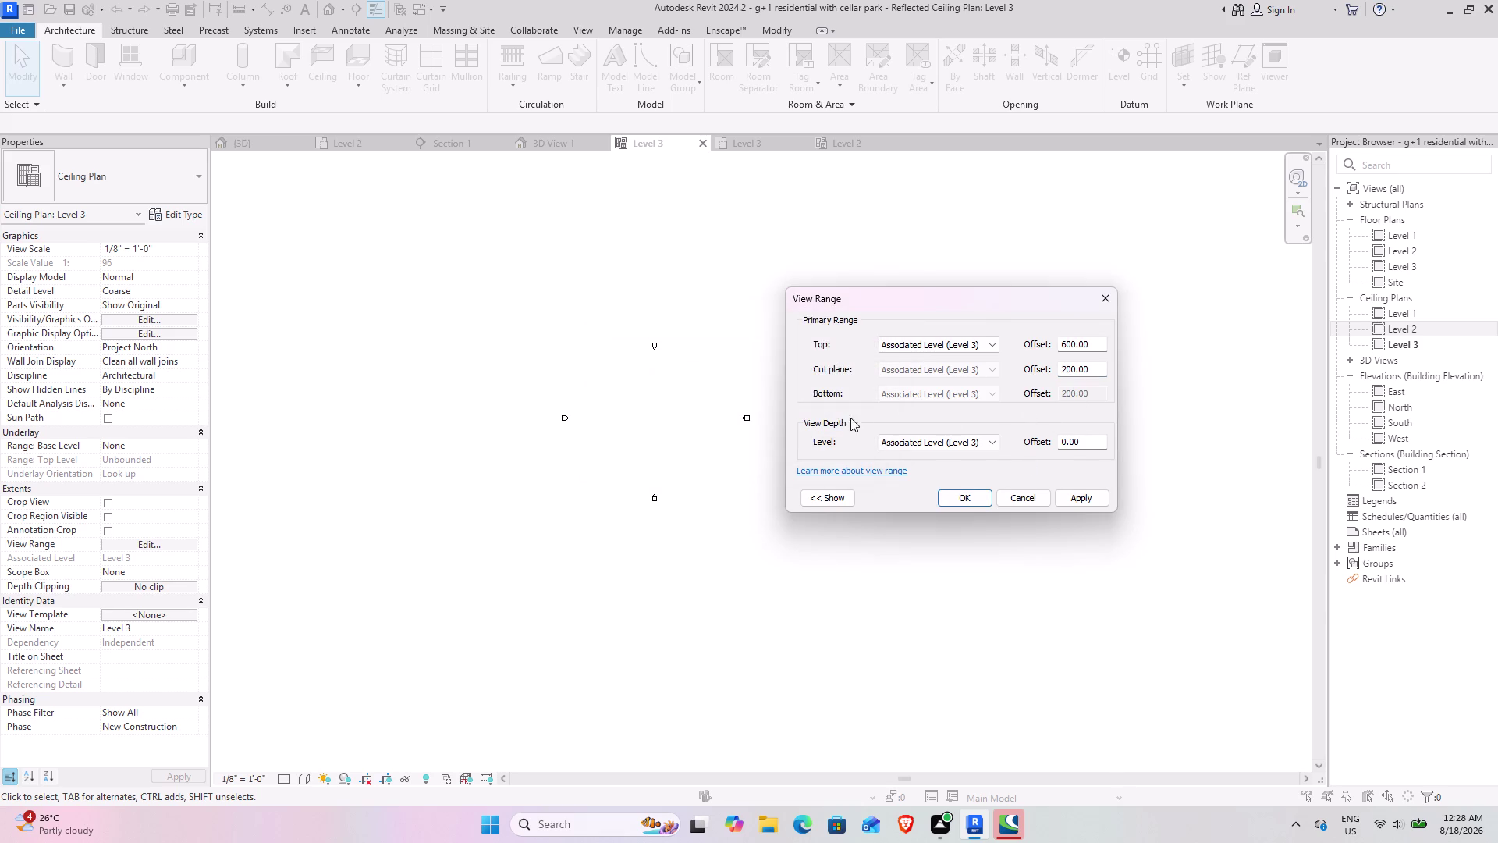
click(969, 445)
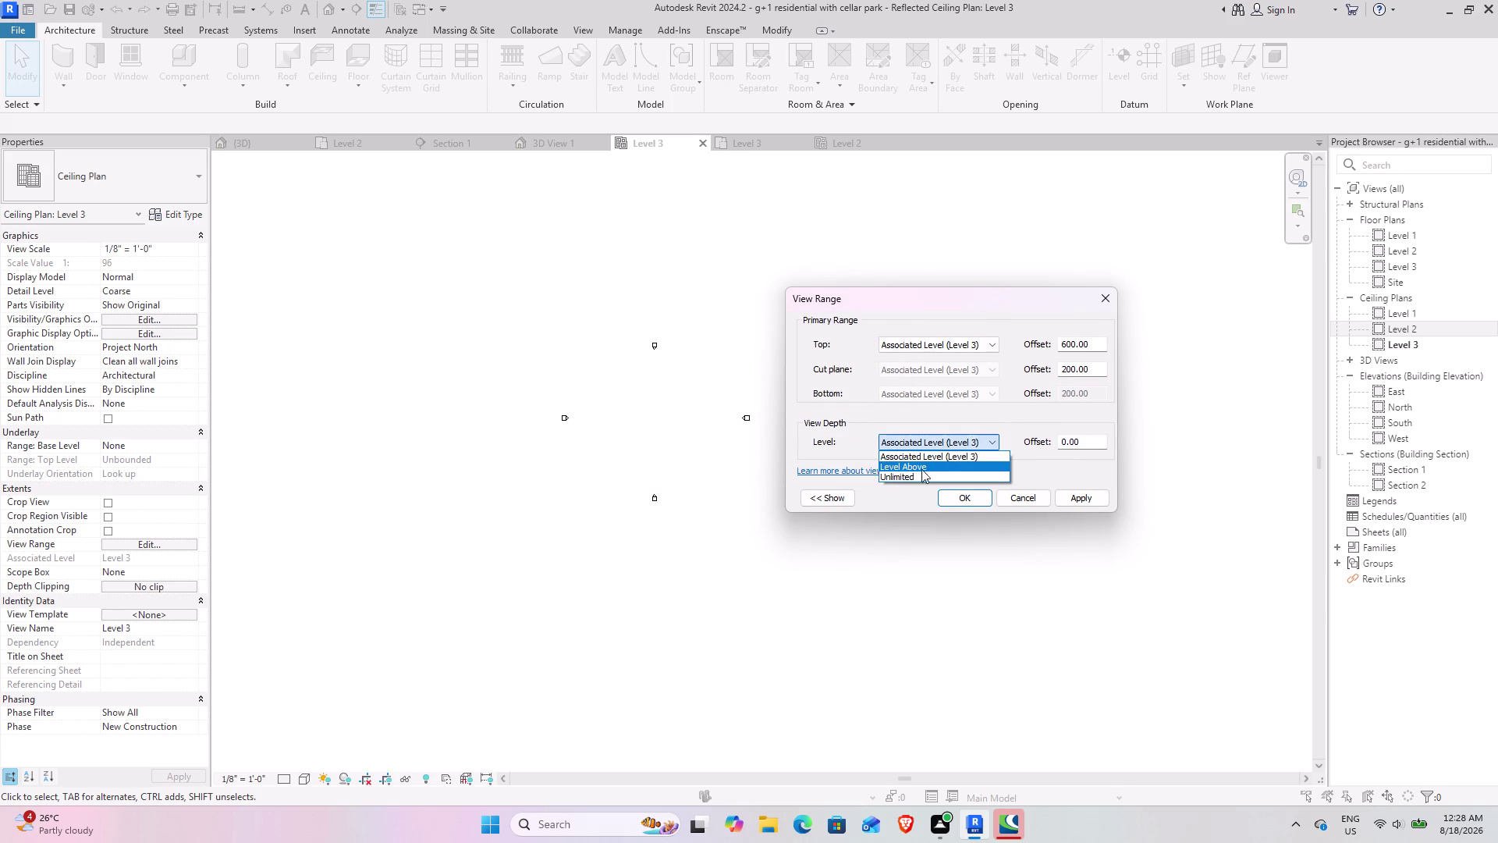
click(921, 471)
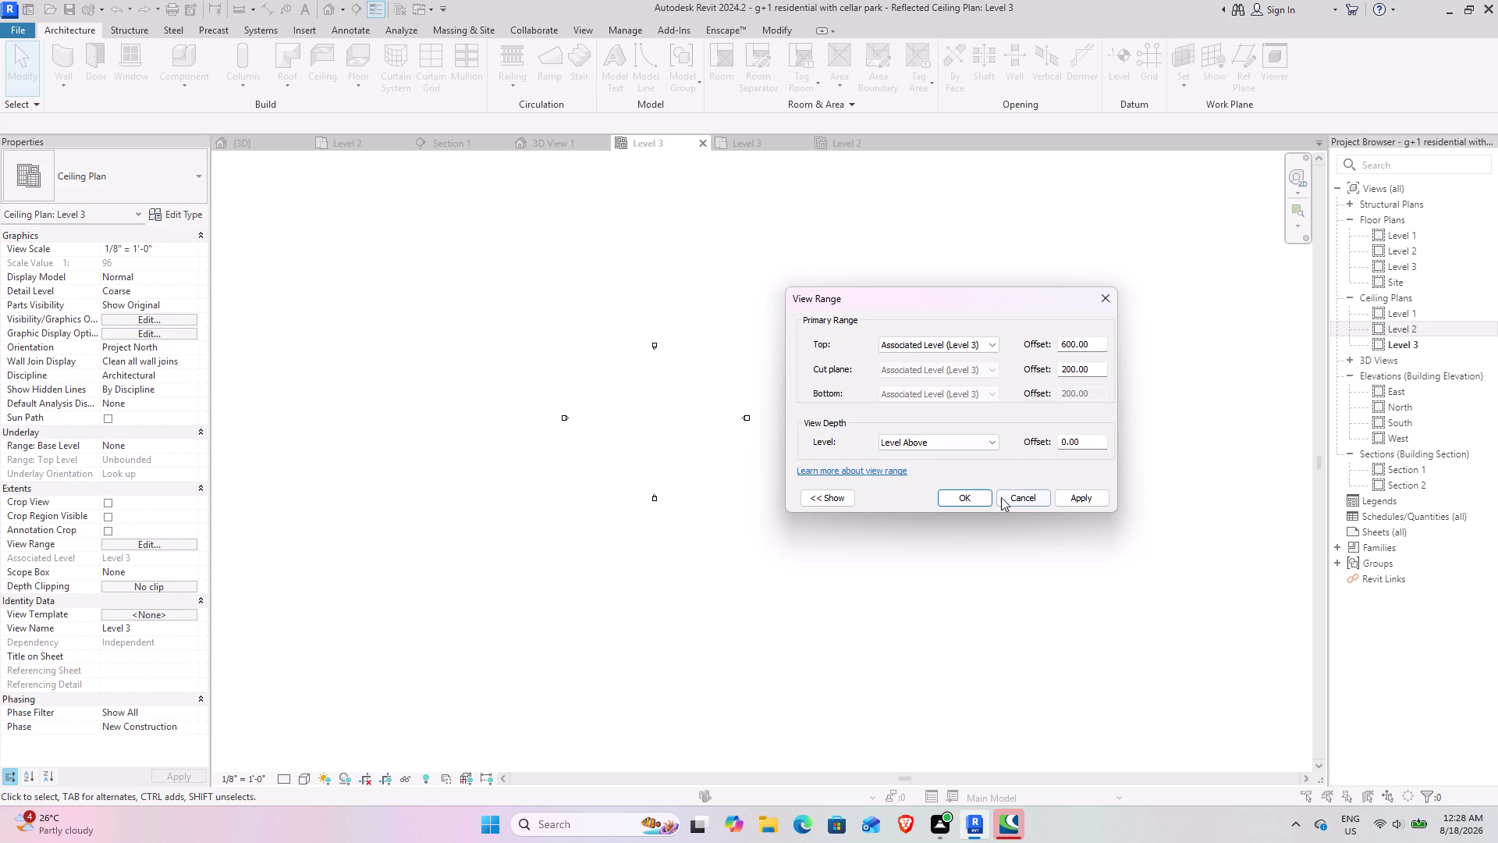
click(1096, 504)
click(976, 502)
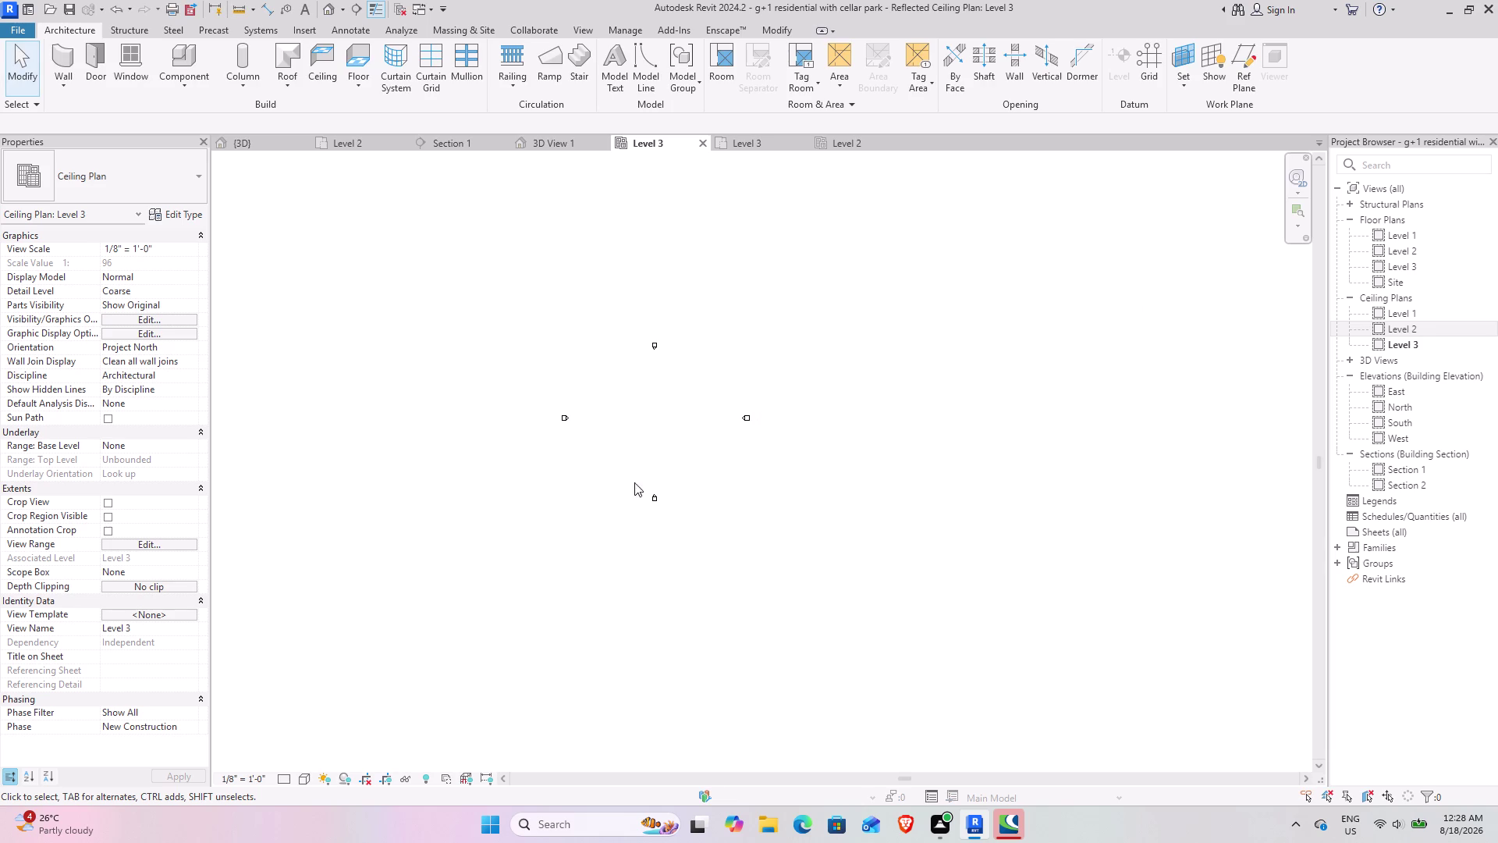
Compare the {3D}, 3D View 1 and Level 3 ceiling plan views after the range change.
scroll(up, 3)
scroll(up, 3)
click(246, 145)
scroll(down, 3)
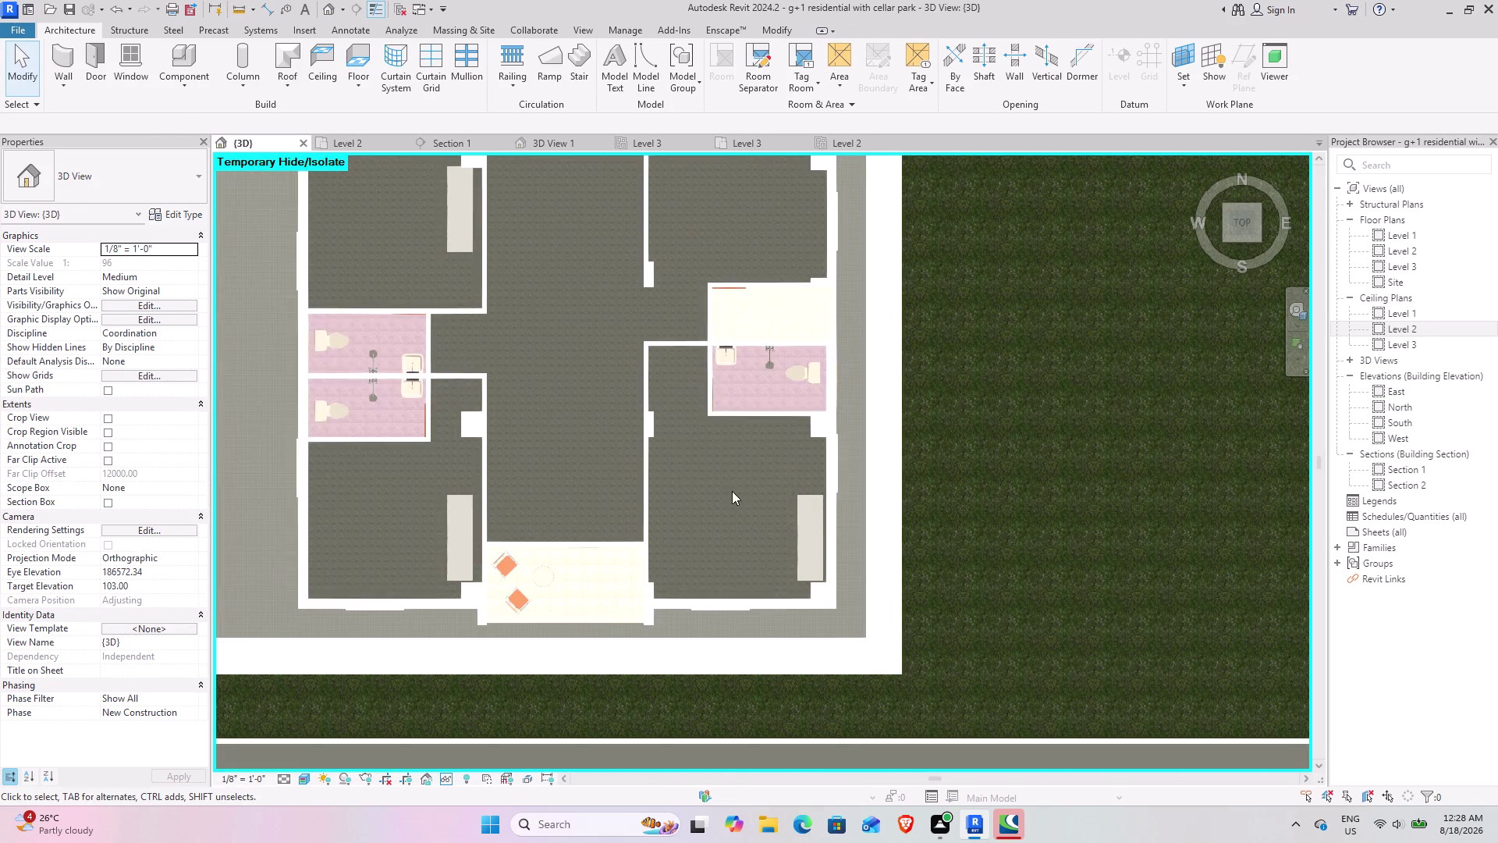
click(551, 145)
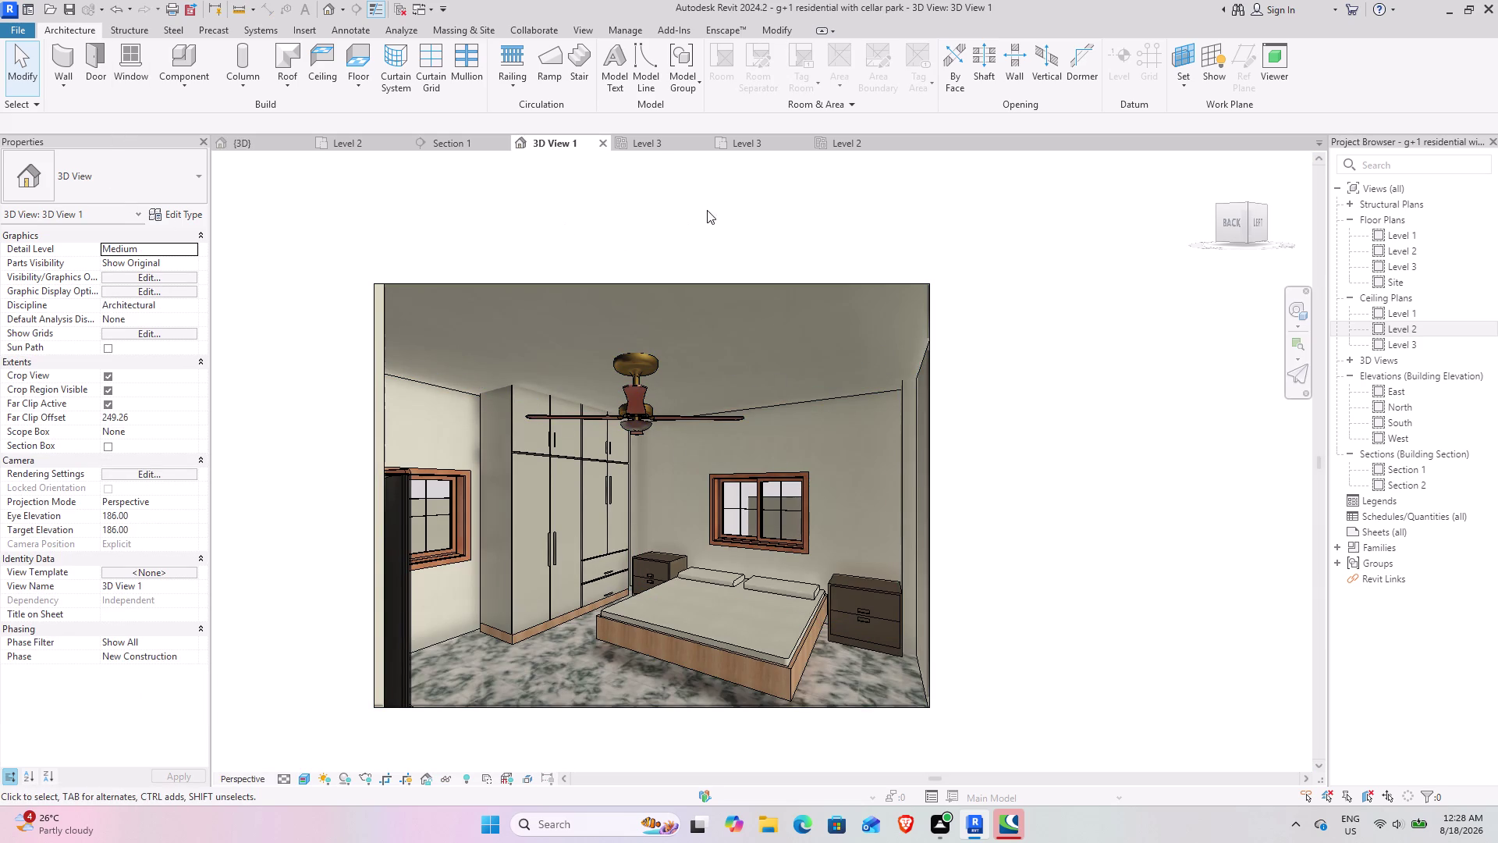
click(669, 142)
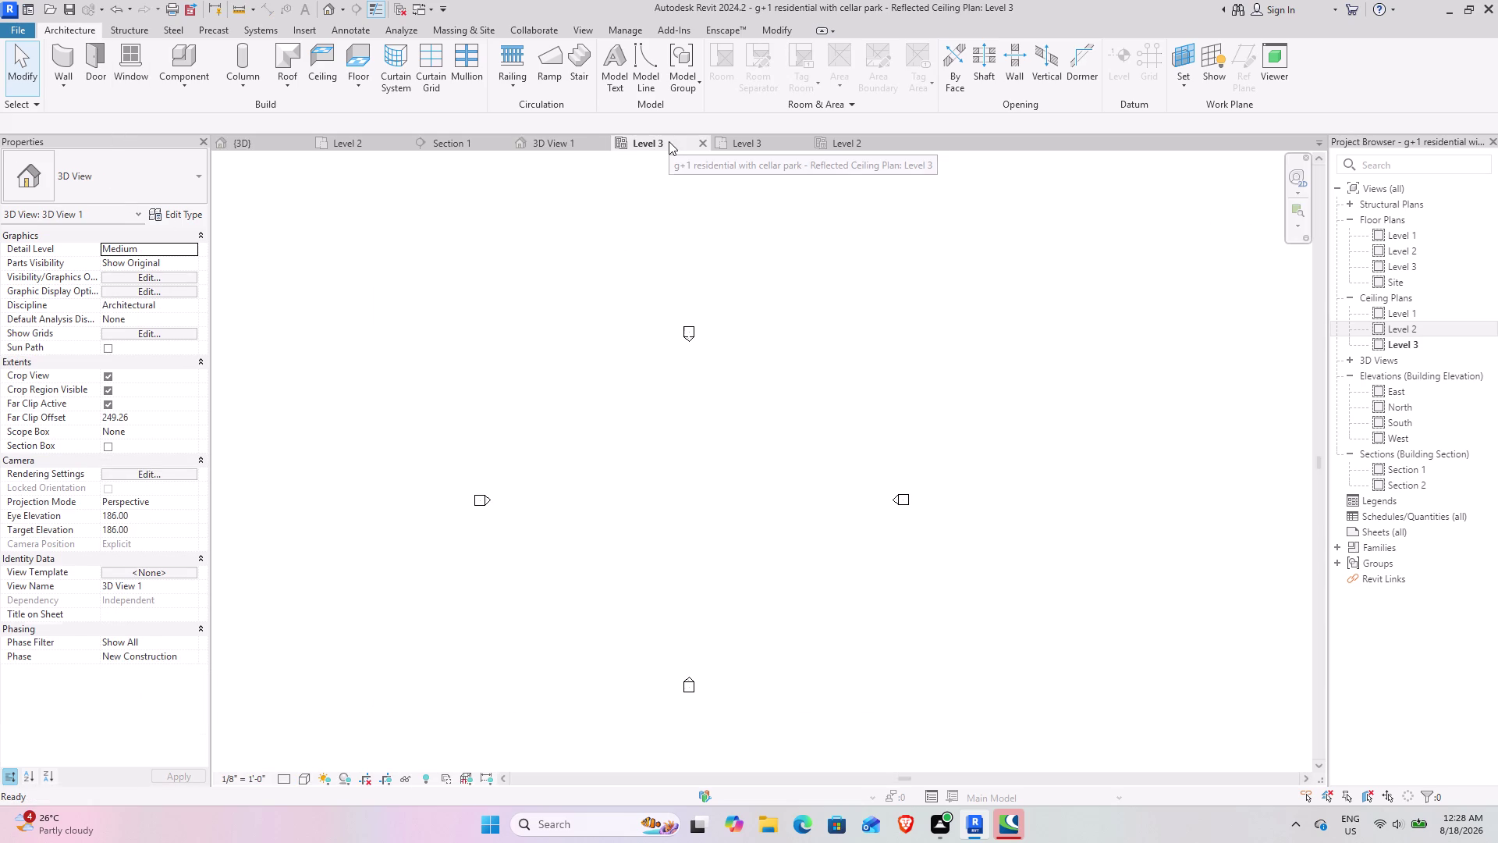
click(543, 149)
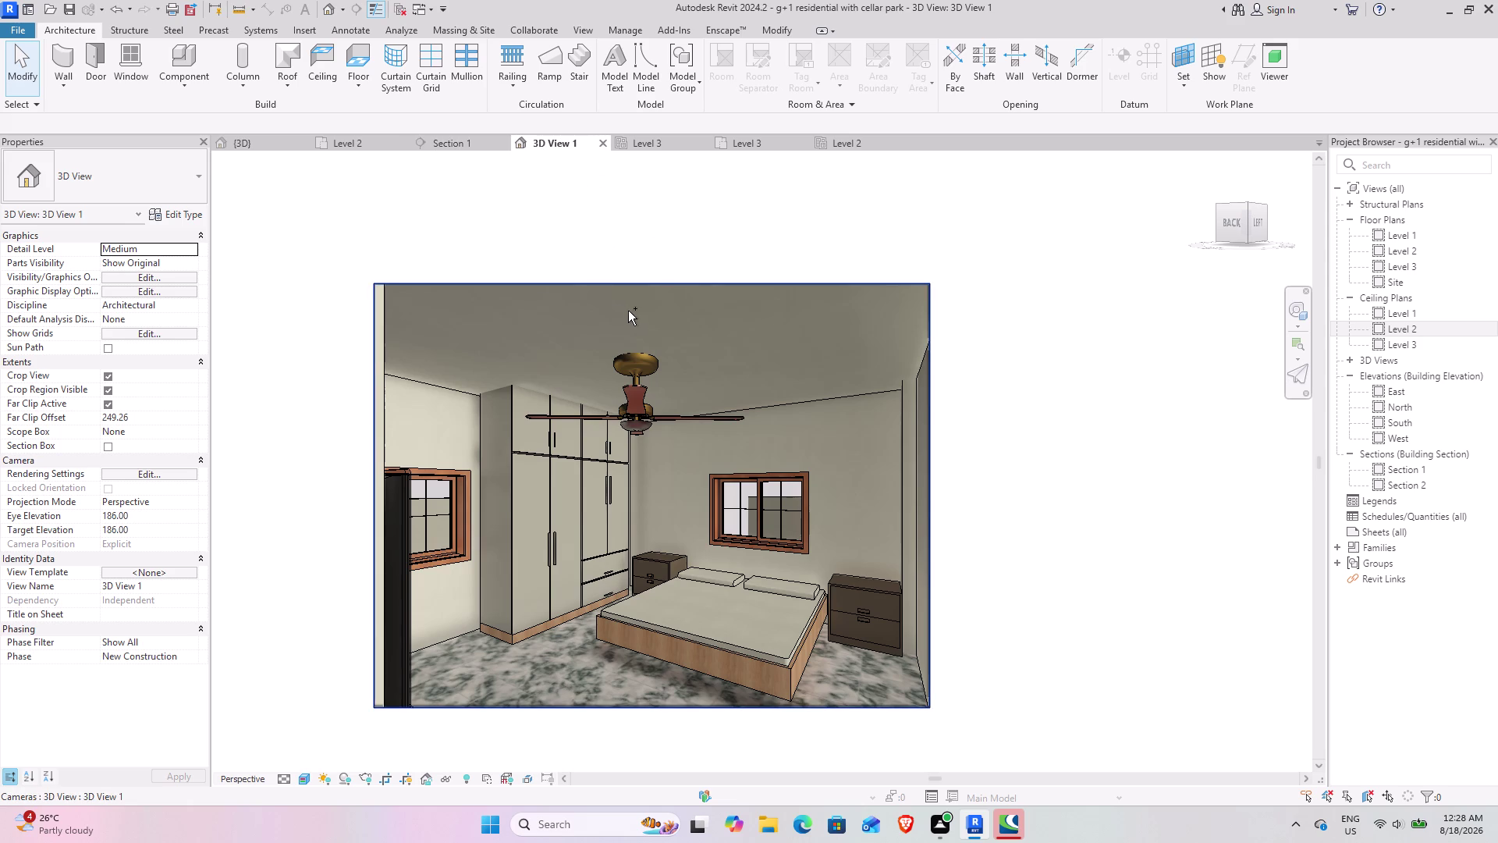
Undo thirteen recent actions, redo seven of them, and return to the {3D} view.
key(ctrl+z)
key(ctrl+z)
key(ctrl+z)
key(ctrl+z)
key(ctrl+z)
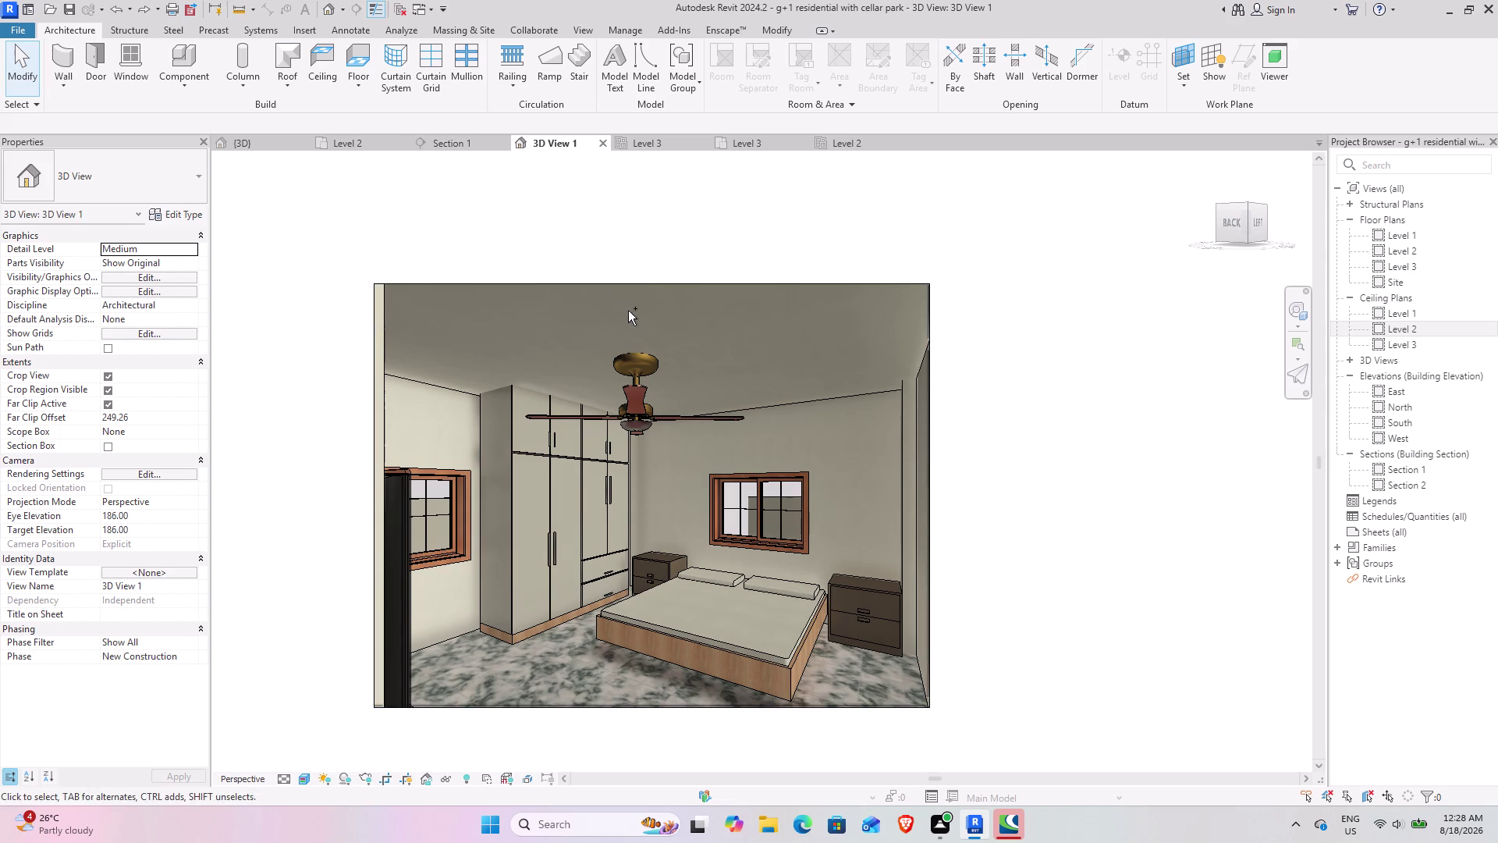
key(ctrl+z)
key(ctrl+z)
key(ctrl+z)
key(ctrl+z)
key(ctrl+z)
key(ctrl+z)
key(ctrl+z)
key(ctrl+z)
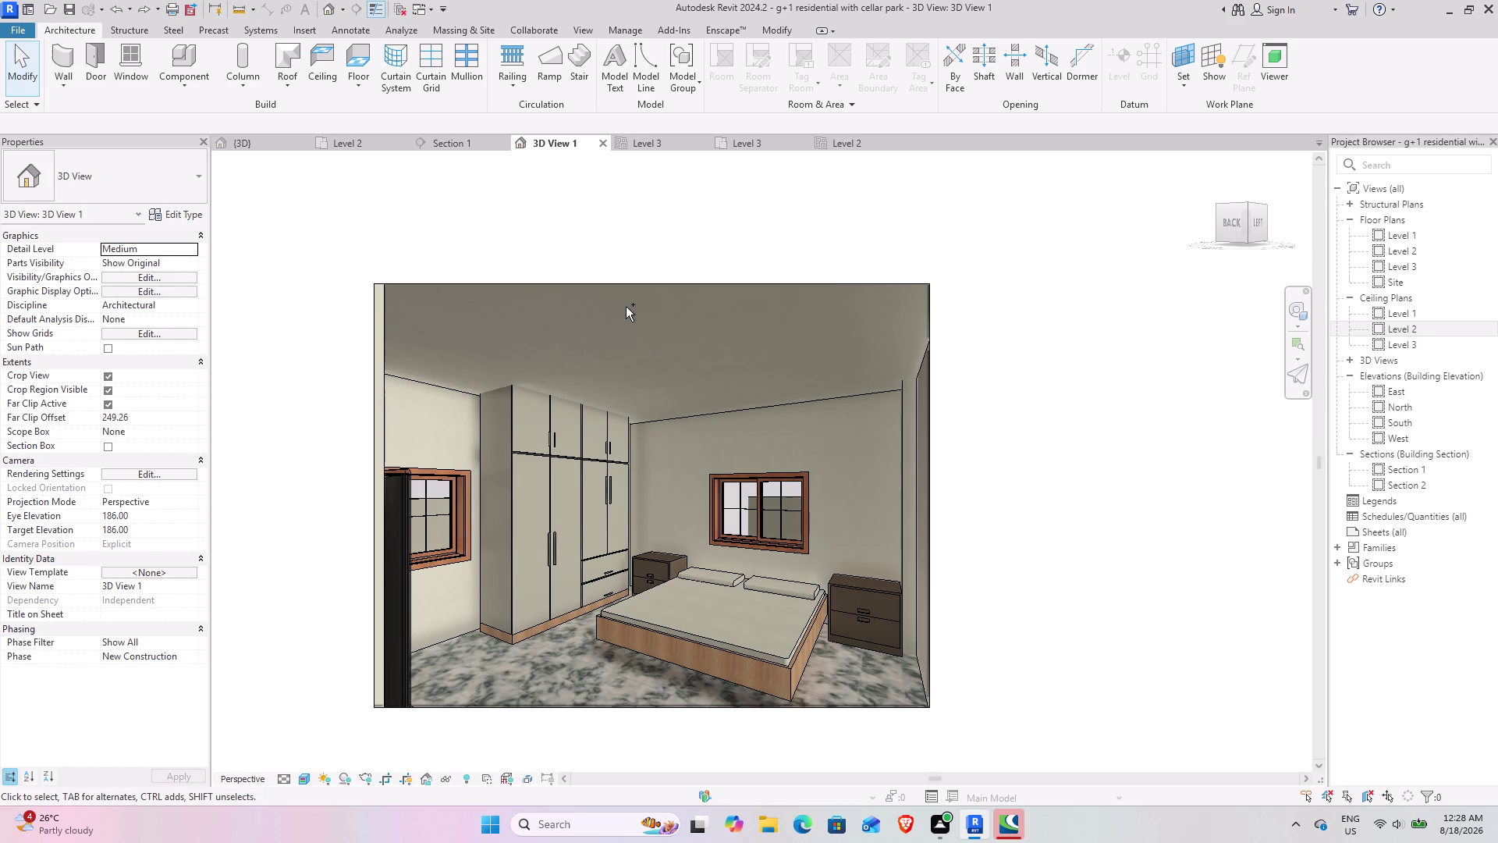
key(ctrl+y)
key(ctrl+y)
key(ctrl+y)
key(ctrl+y)
key(ctrl+y)
key(ctrl+y)
key(ctrl+y)
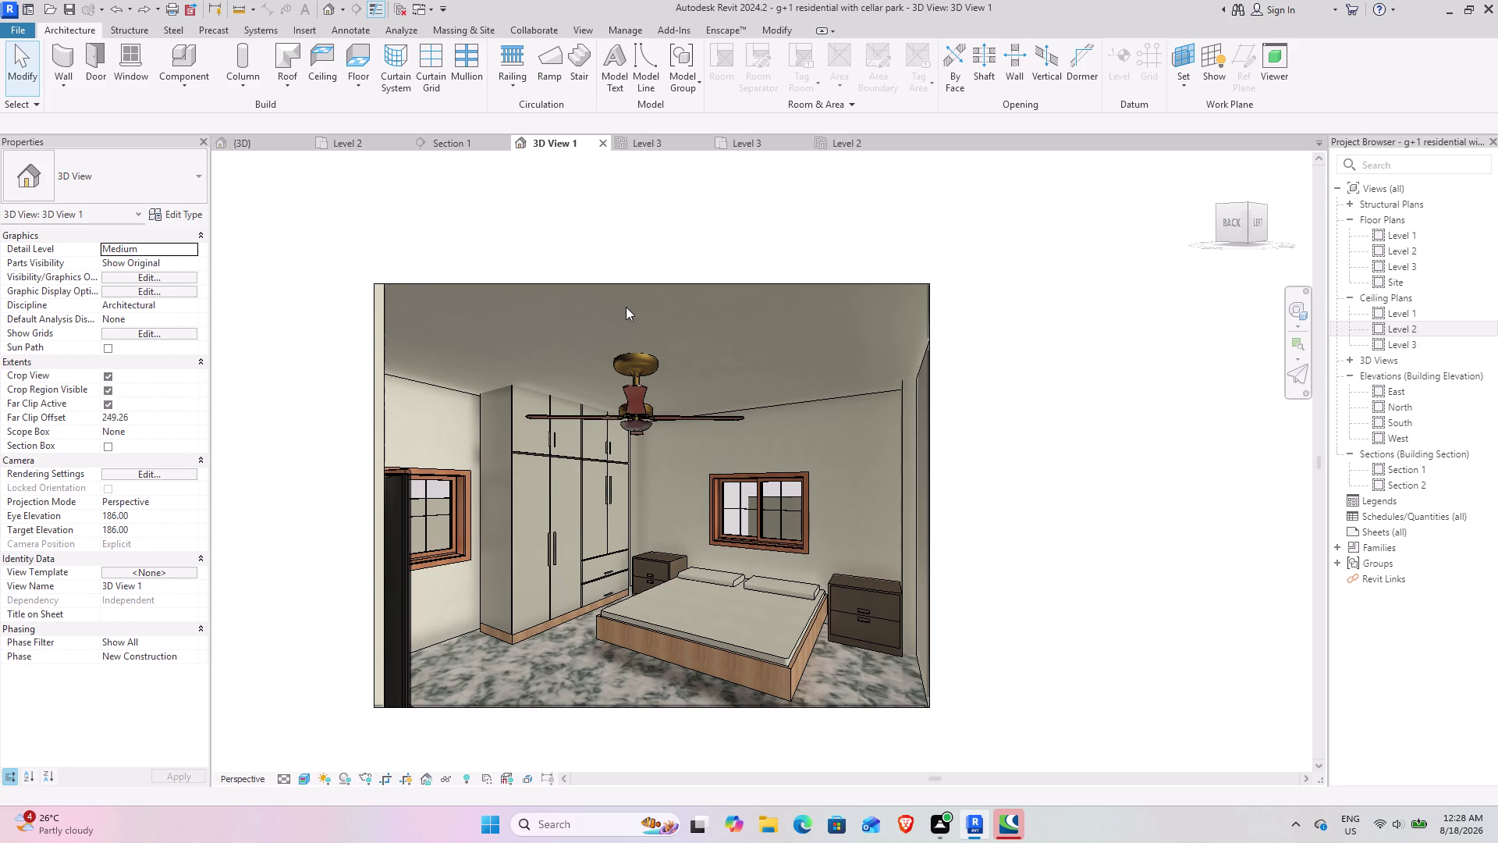
click(257, 144)
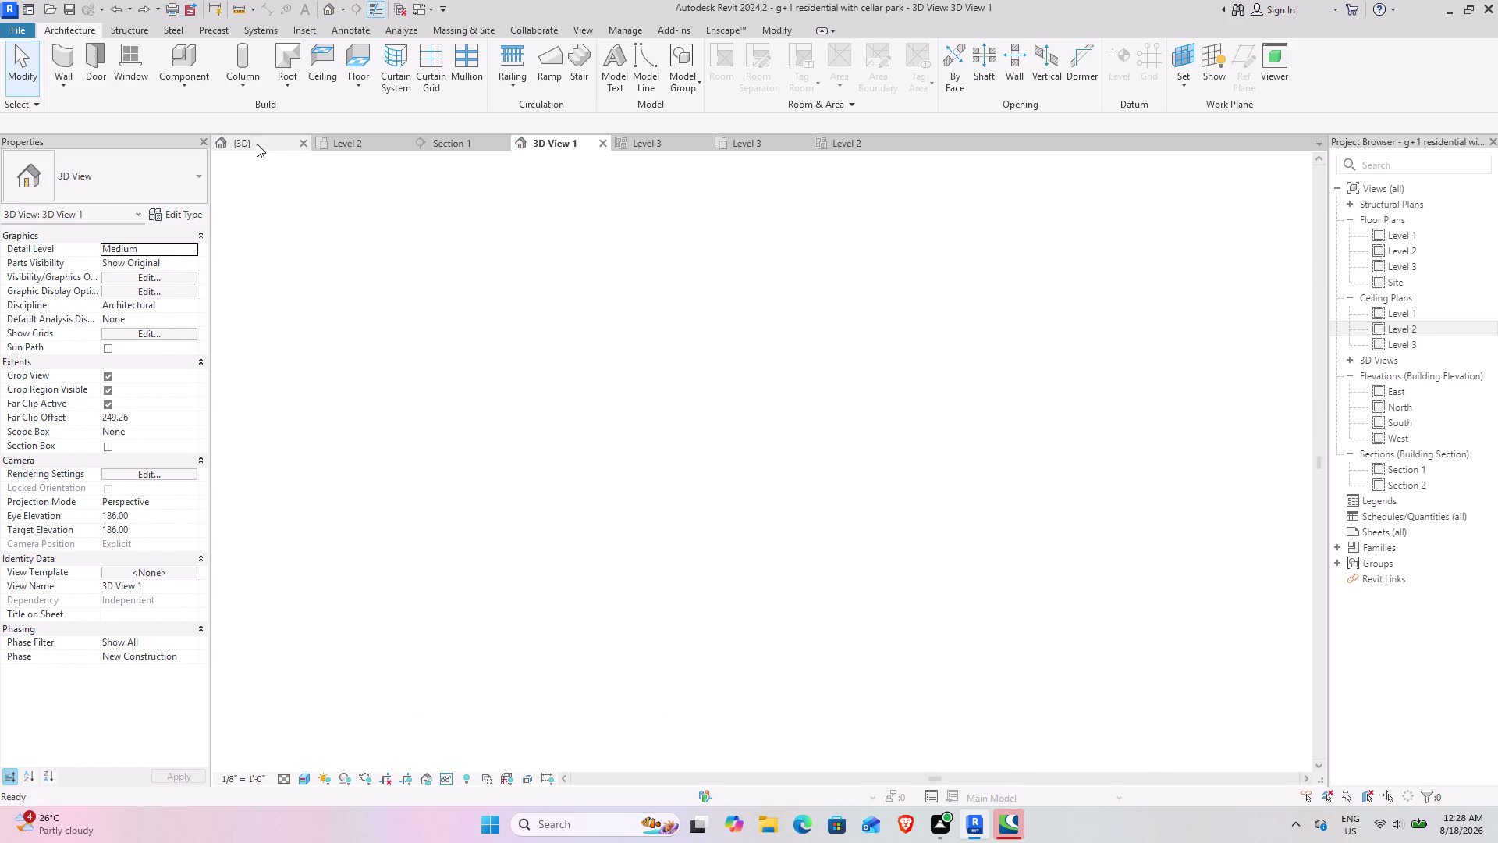
Pan the building plan, then select the bedroom ceiling and ceiling fan in 3D View 1.
scroll(down, 3)
middle_drag(540, 357, 598, 489)
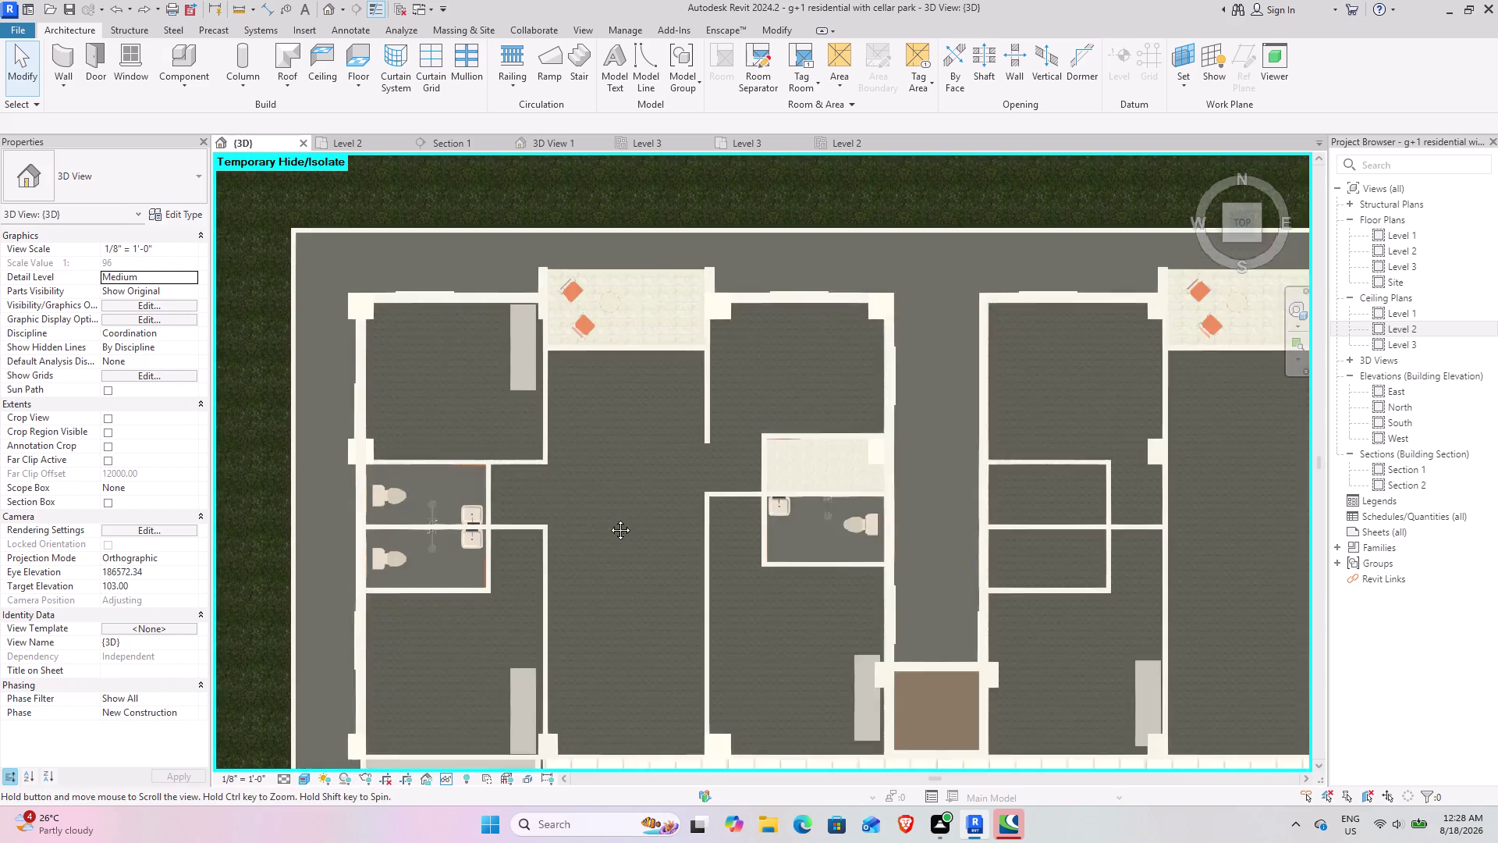
middle_drag(598, 489, 612, 540)
middle_drag(739, 509, 563, 298)
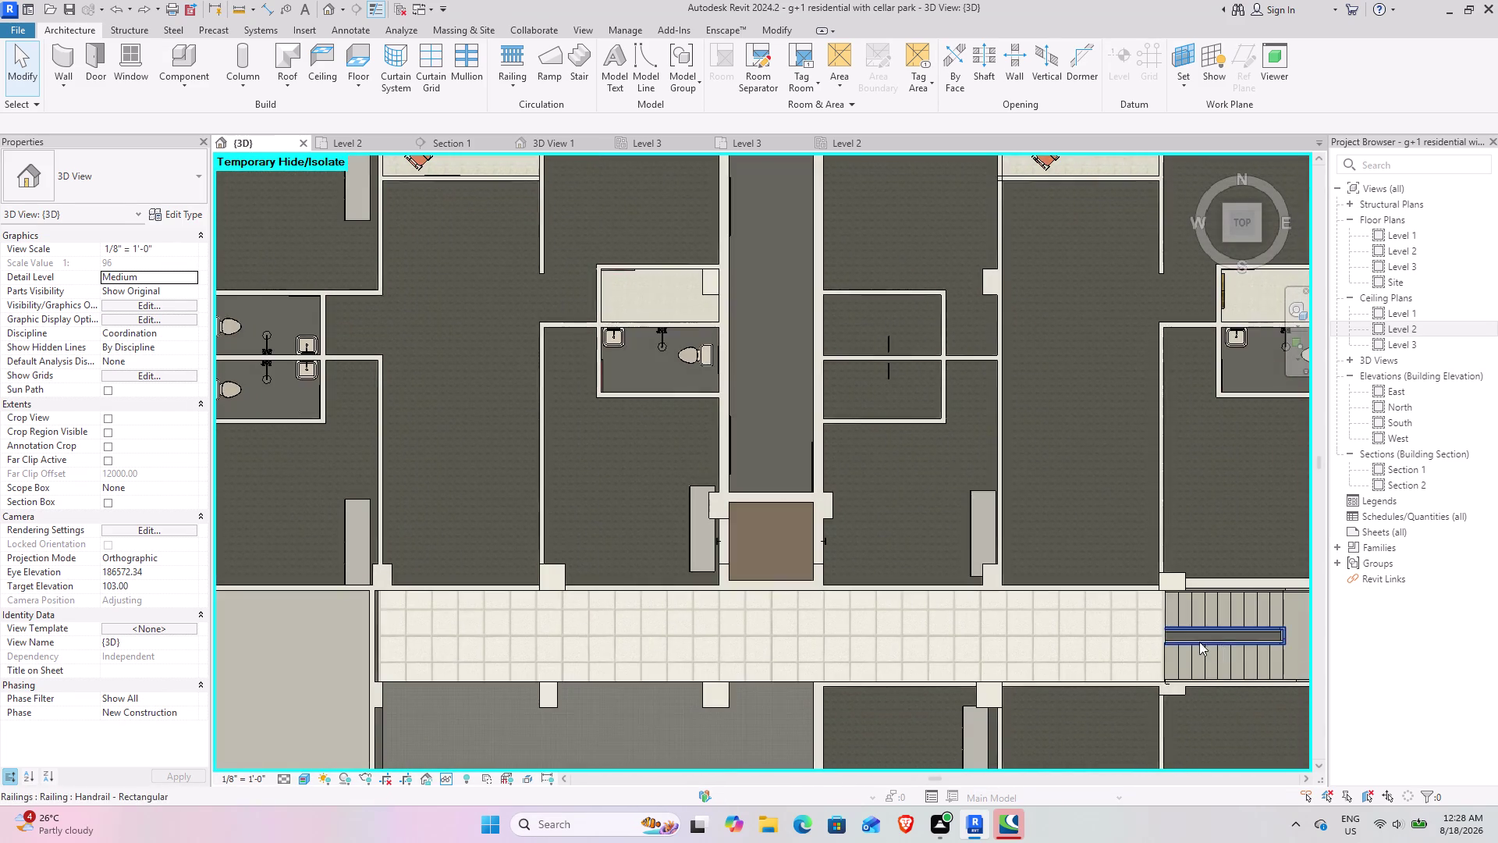
middle_drag(1186, 637, 888, 509)
scroll(down, 3)
click(540, 137)
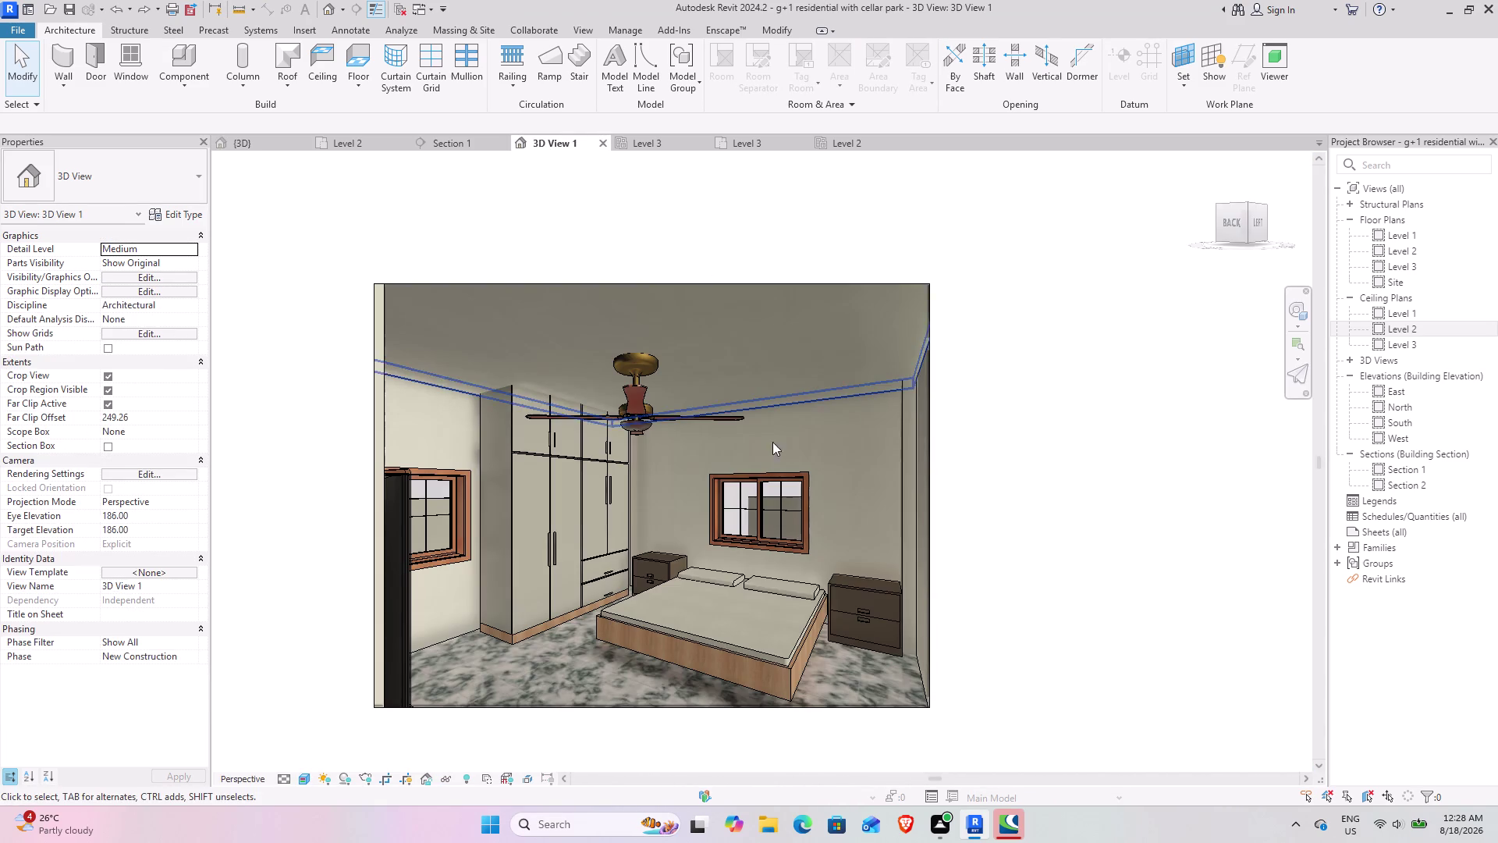
click(625, 410)
click(639, 434)
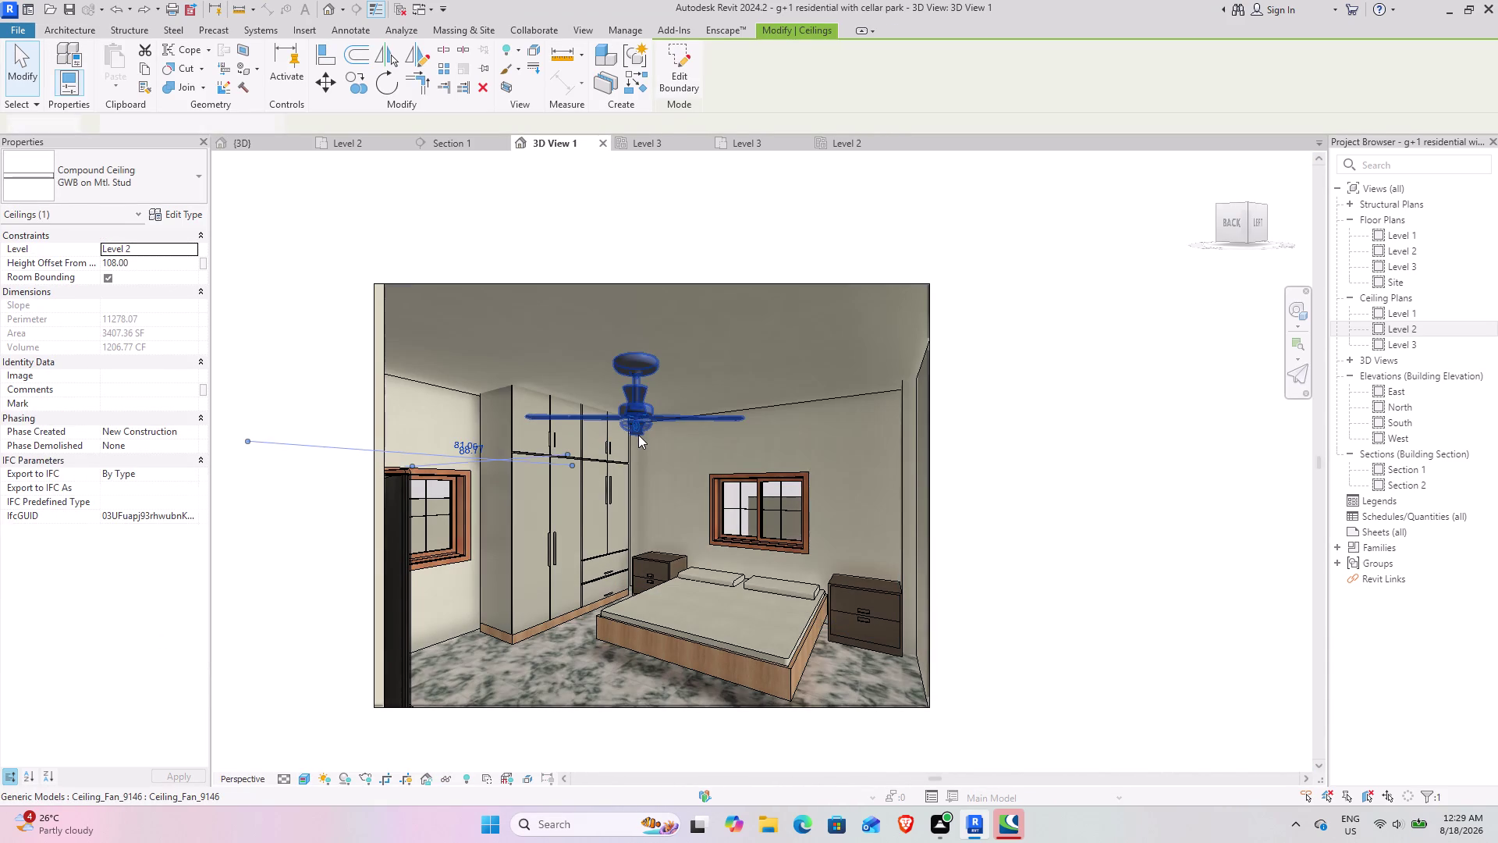
Check the {3D} view, then start a component from 3D View 1 and open Load Family.
text(SA)
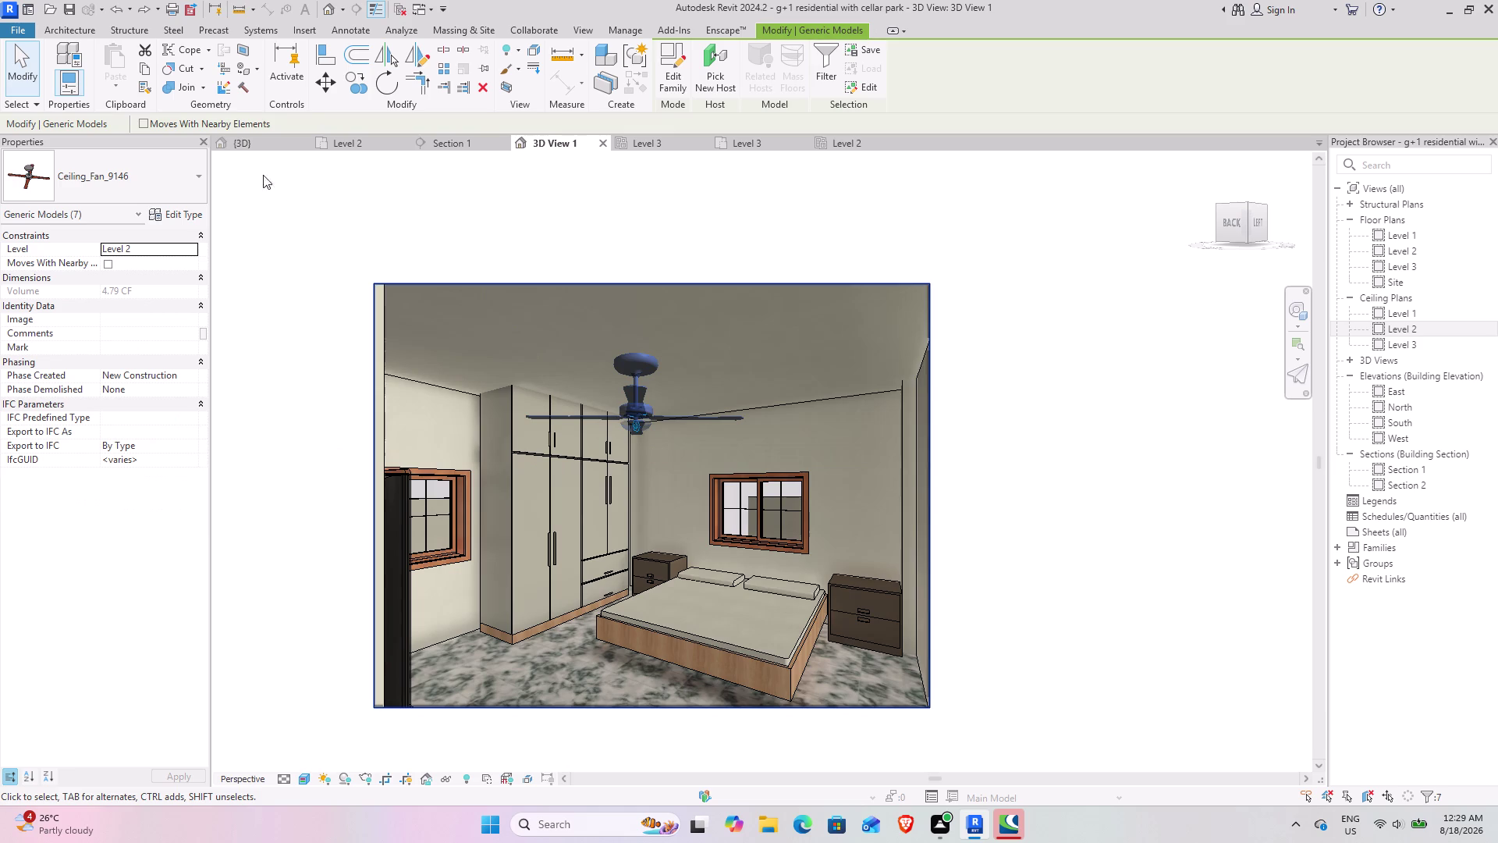
click(246, 138)
scroll(down, 3)
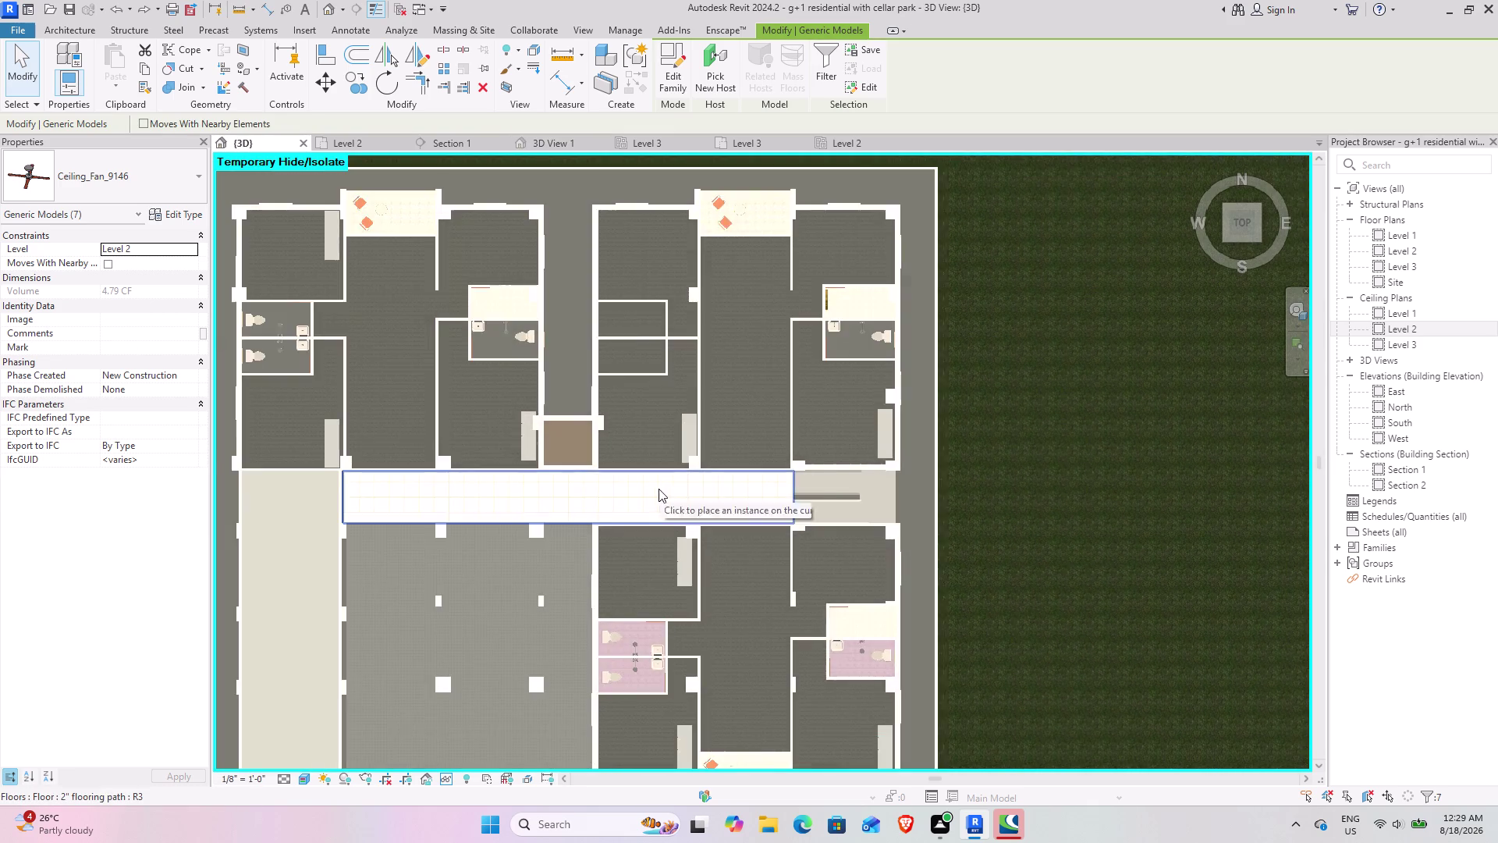
middle_drag(664, 476, 840, 284)
middle_drag(789, 396, 838, 565)
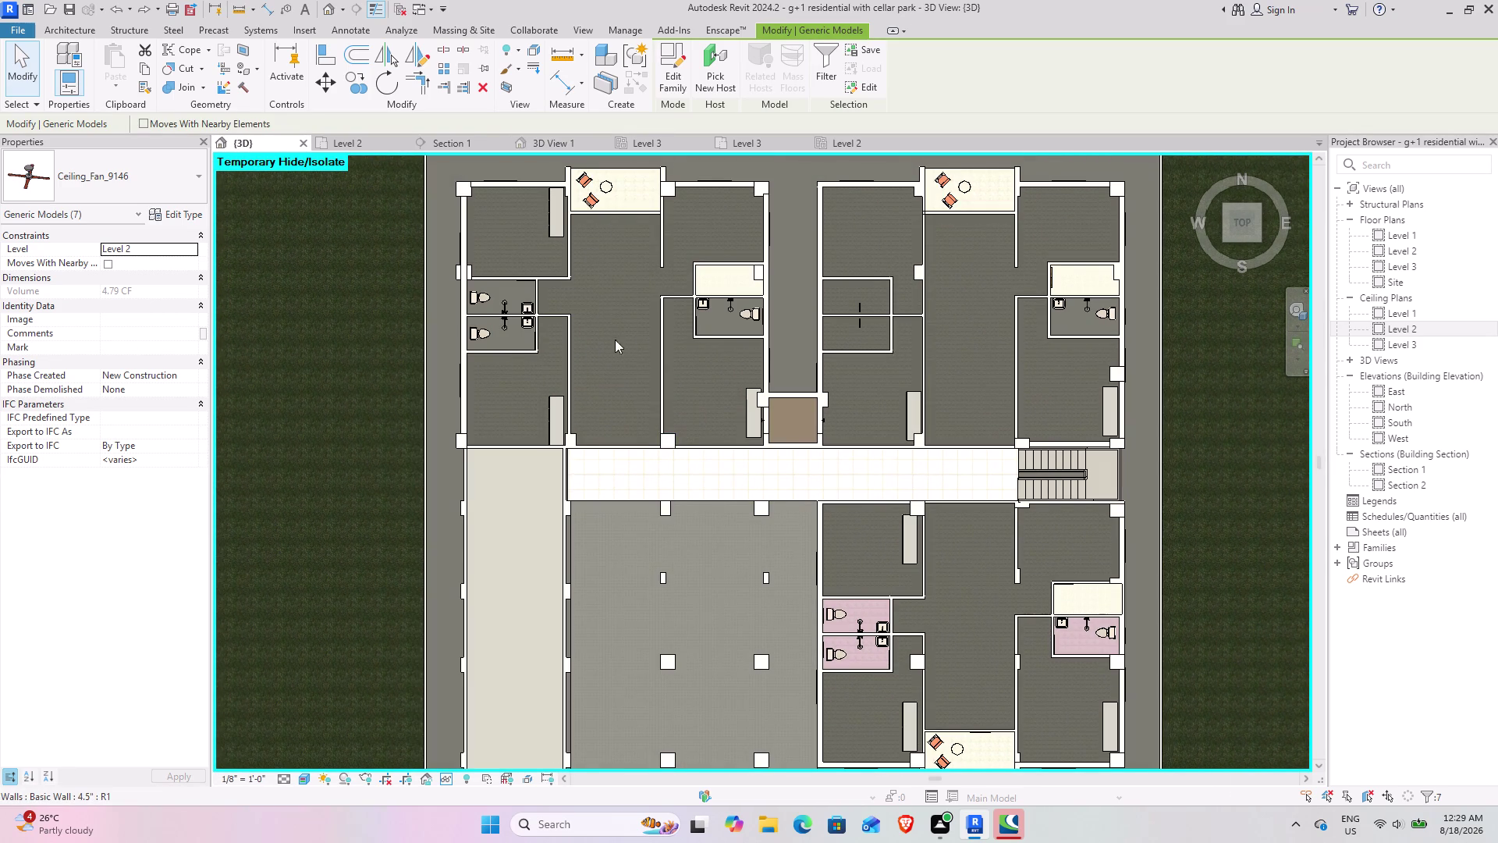
click(1251, 372)
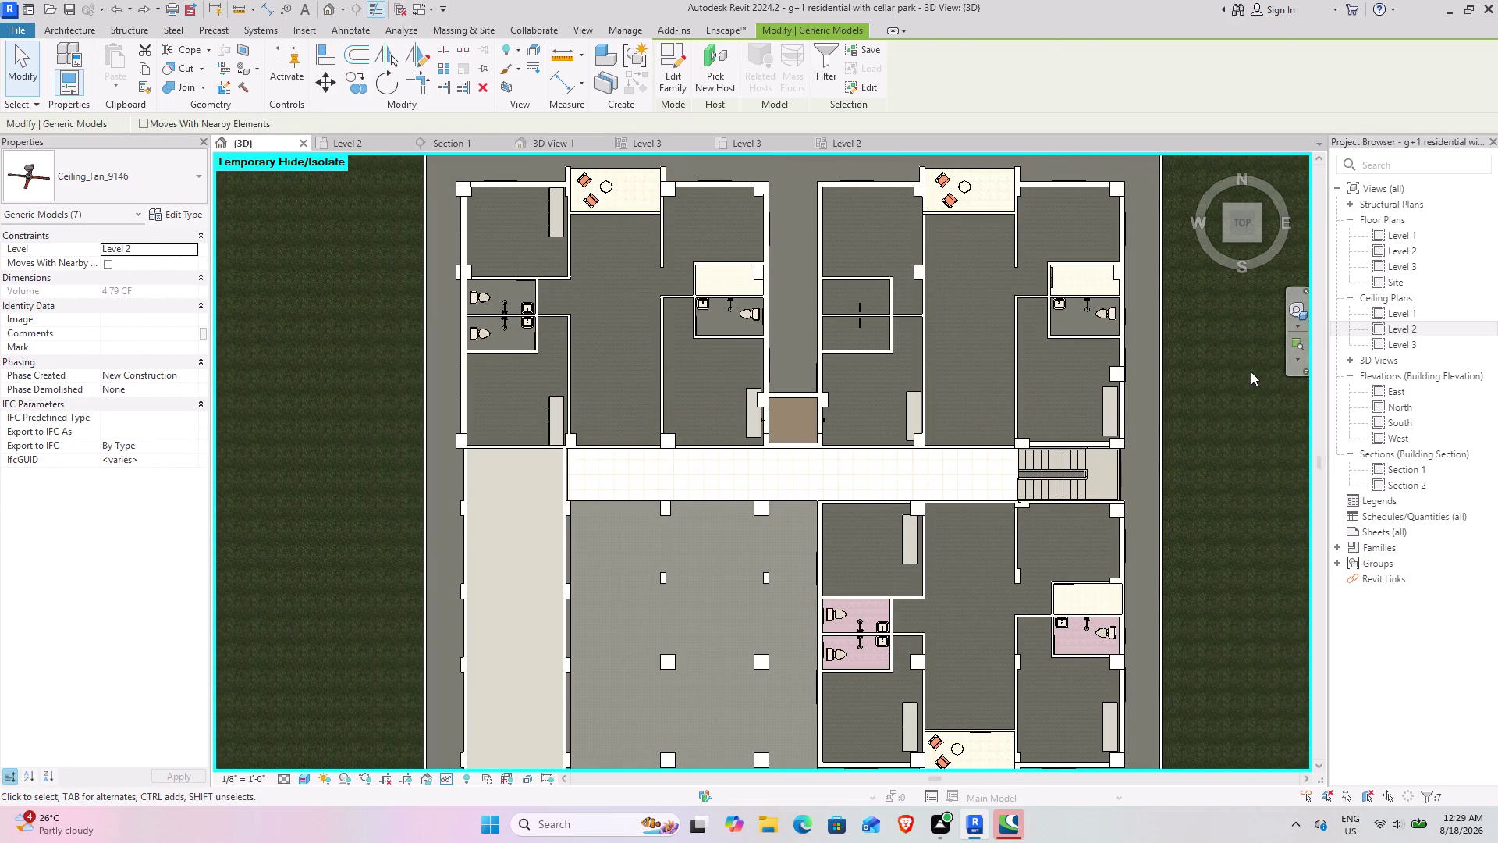
click(539, 143)
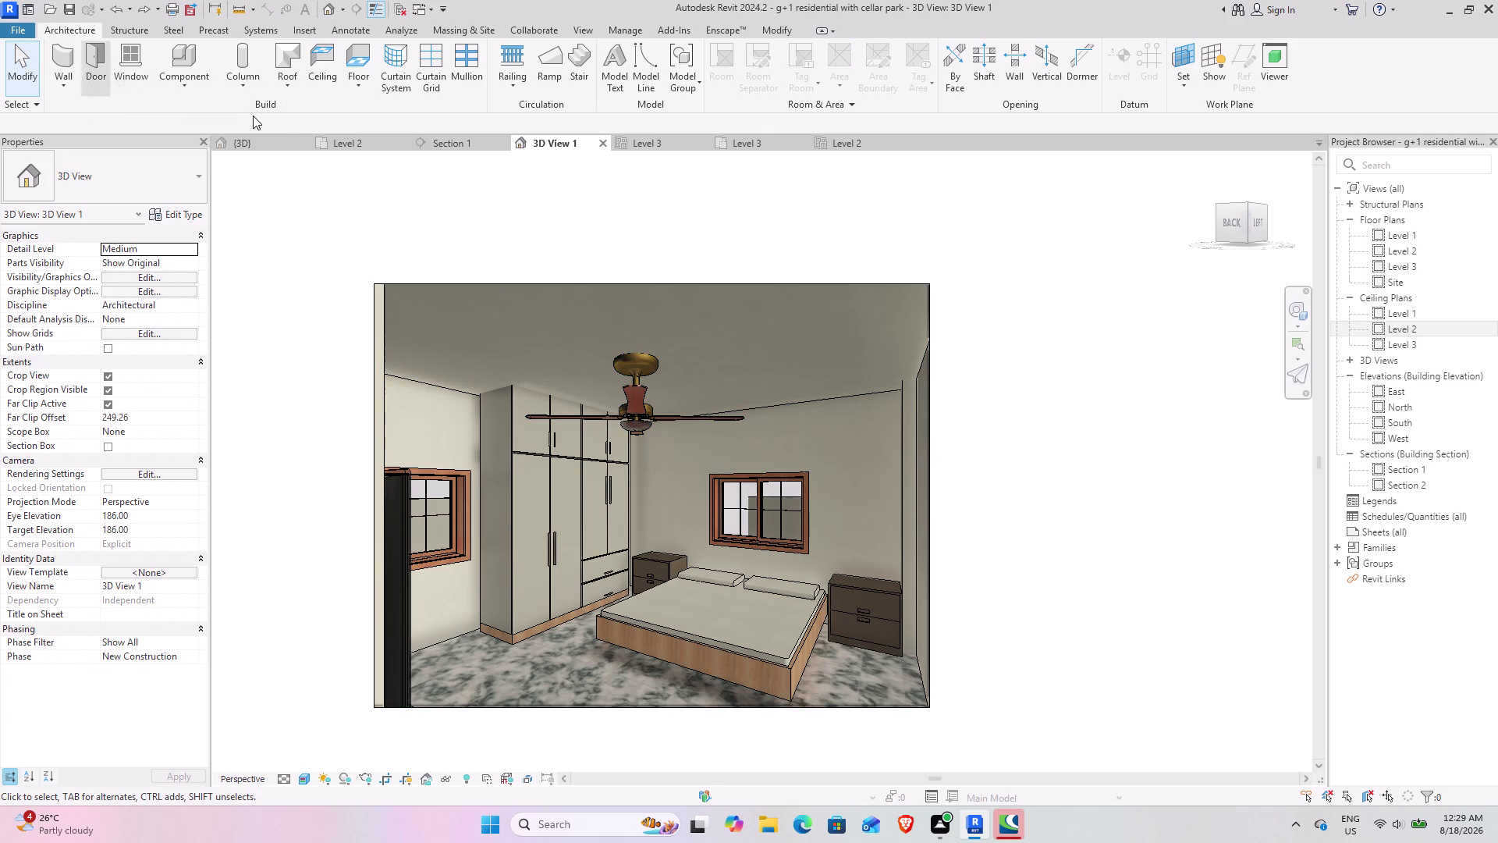
click(177, 46)
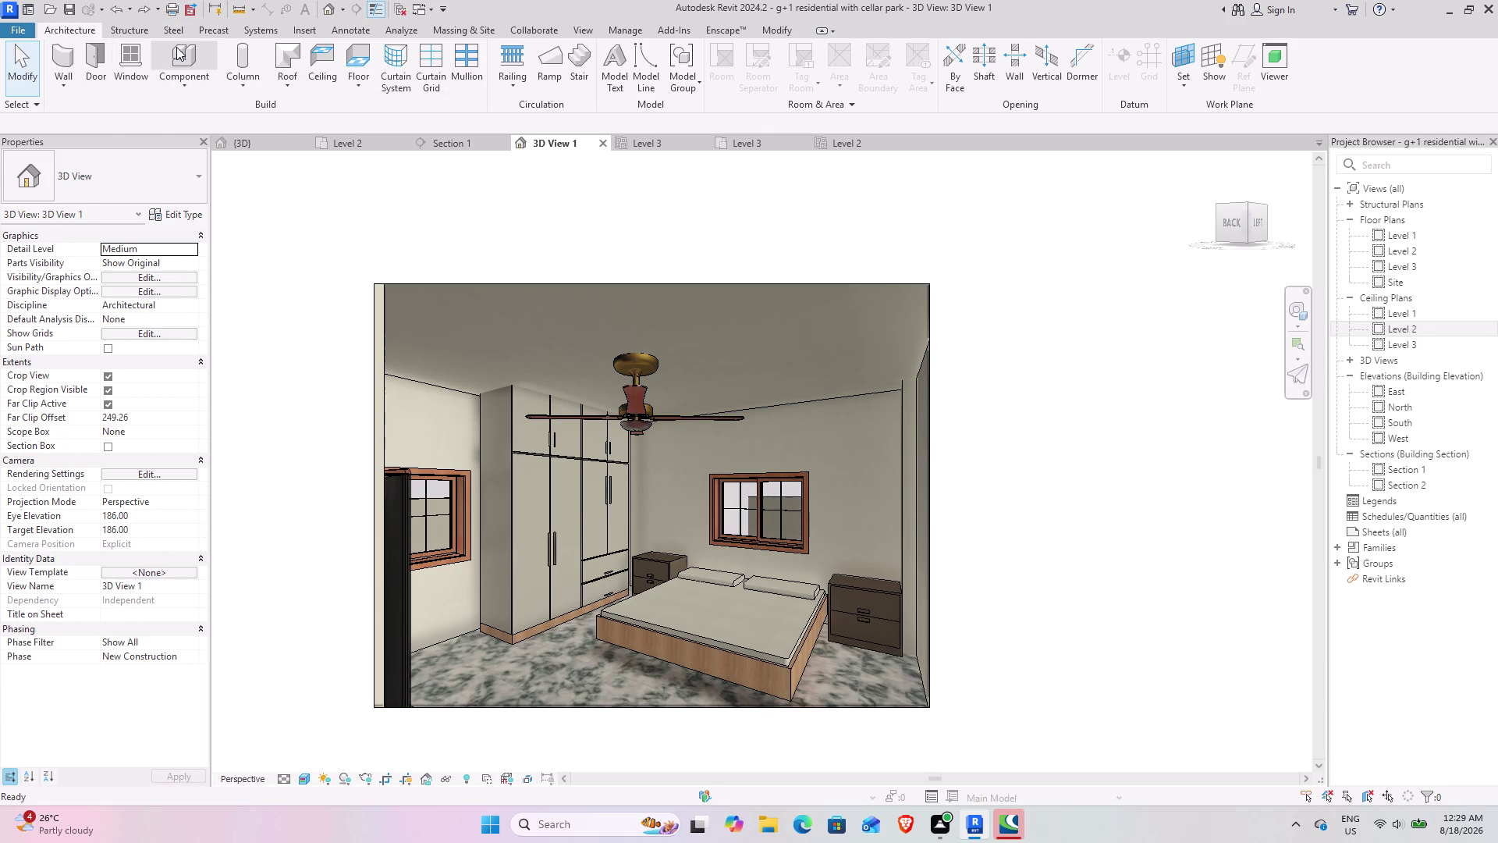
click(673, 69)
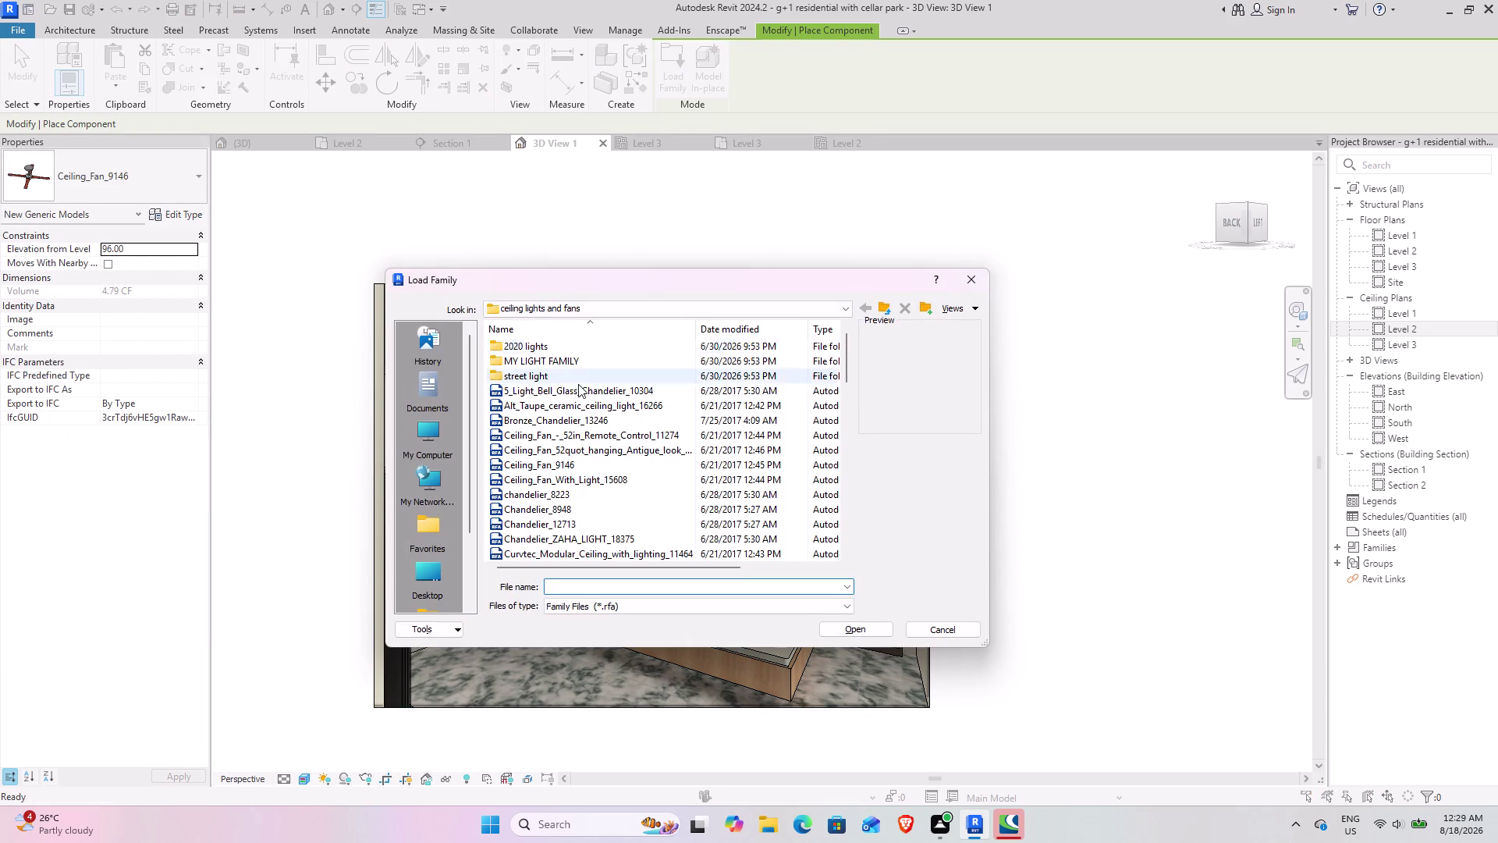
Scroll through the ceiling lights folder and load Modern_Chrome_Ceiling_Pendant_16269.rfa.
scroll(up, 3)
scroll(up, 3)
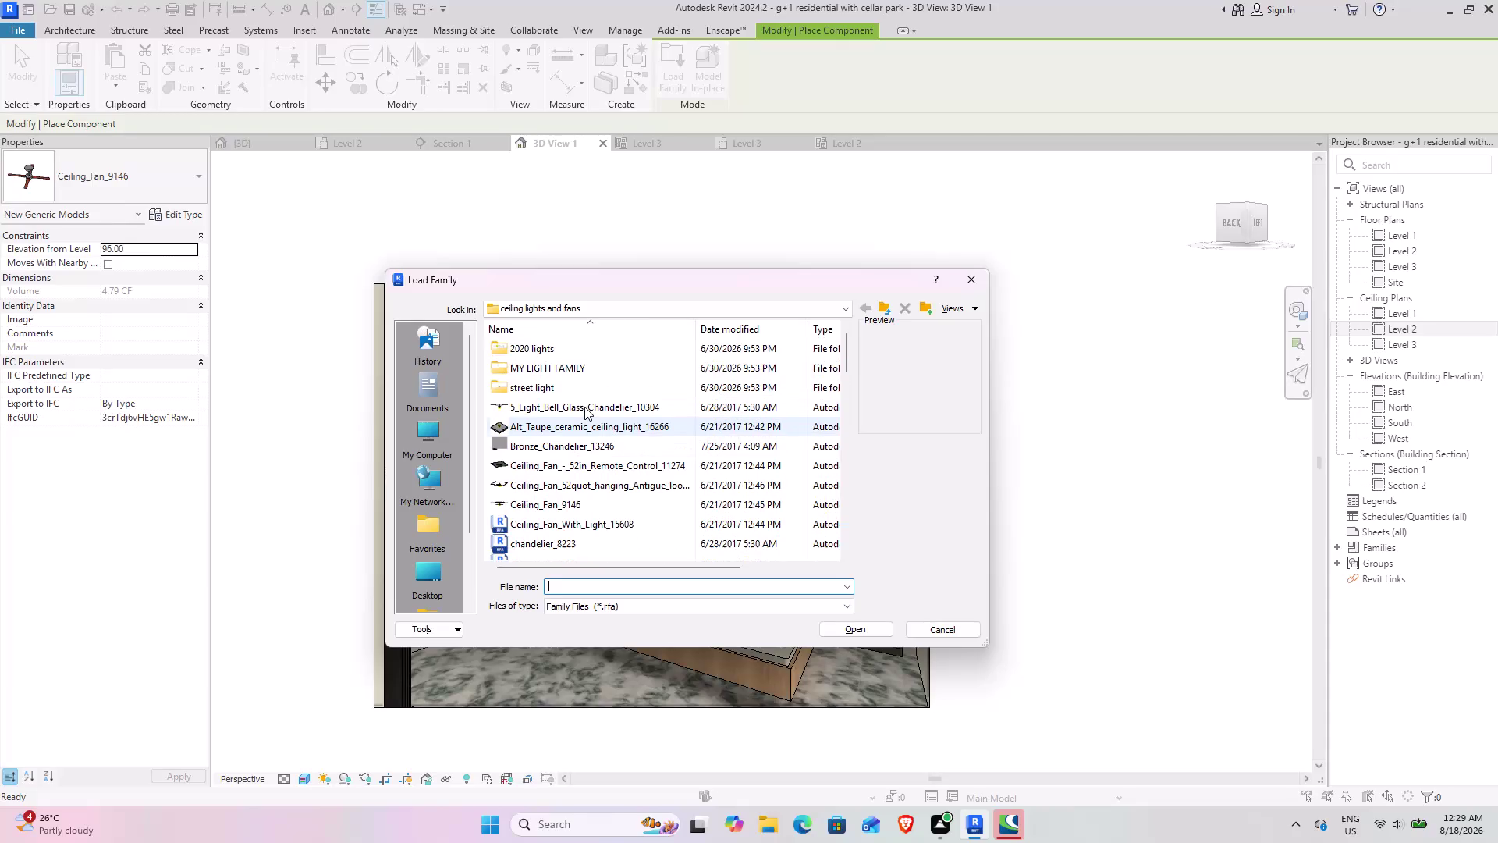
scroll(up, 3)
scroll(up, 3)
scroll(down, 3)
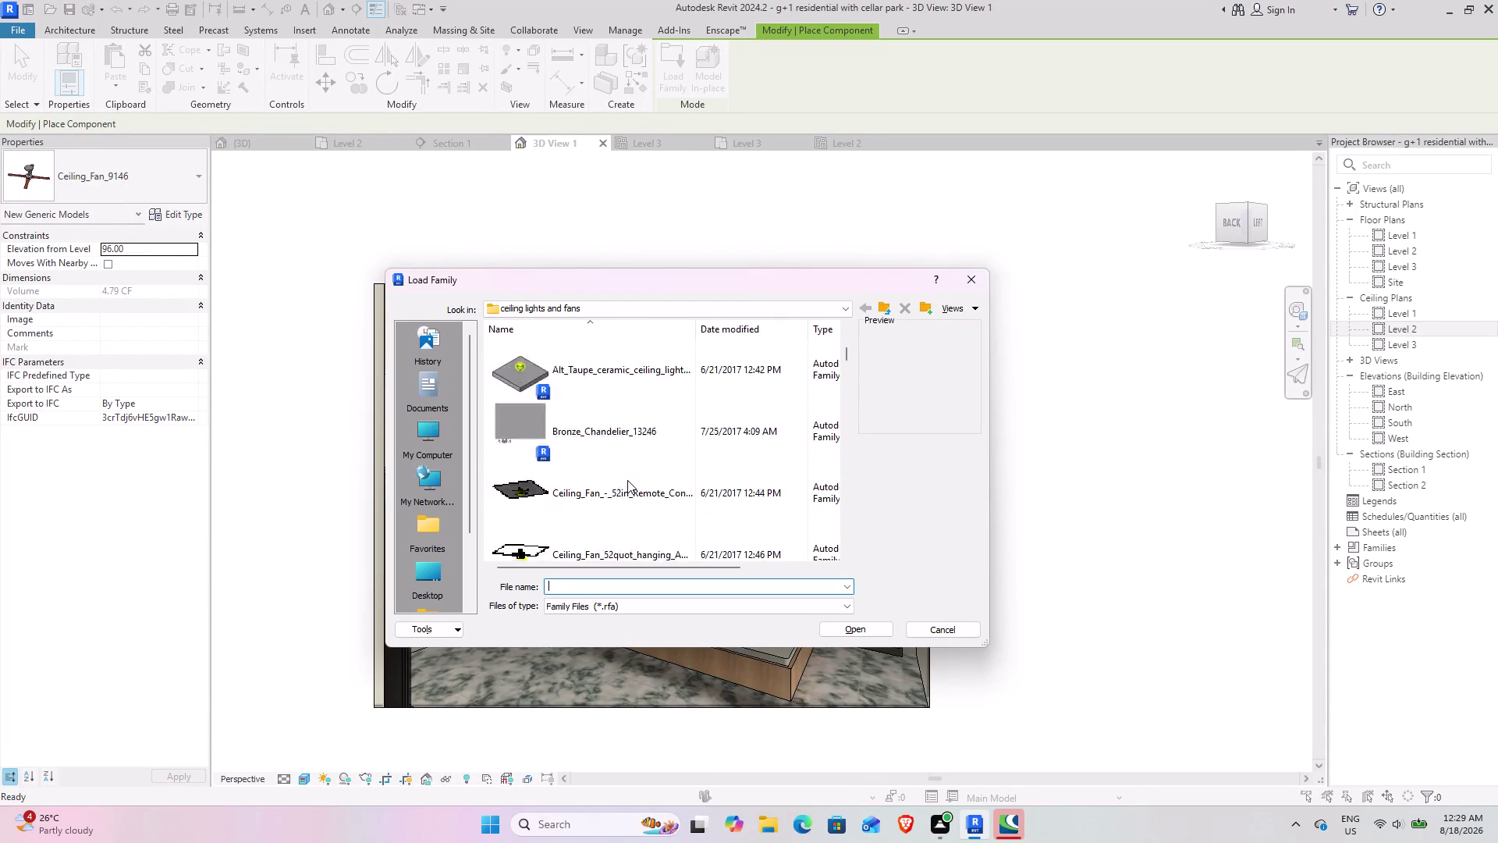
scroll(down, 3)
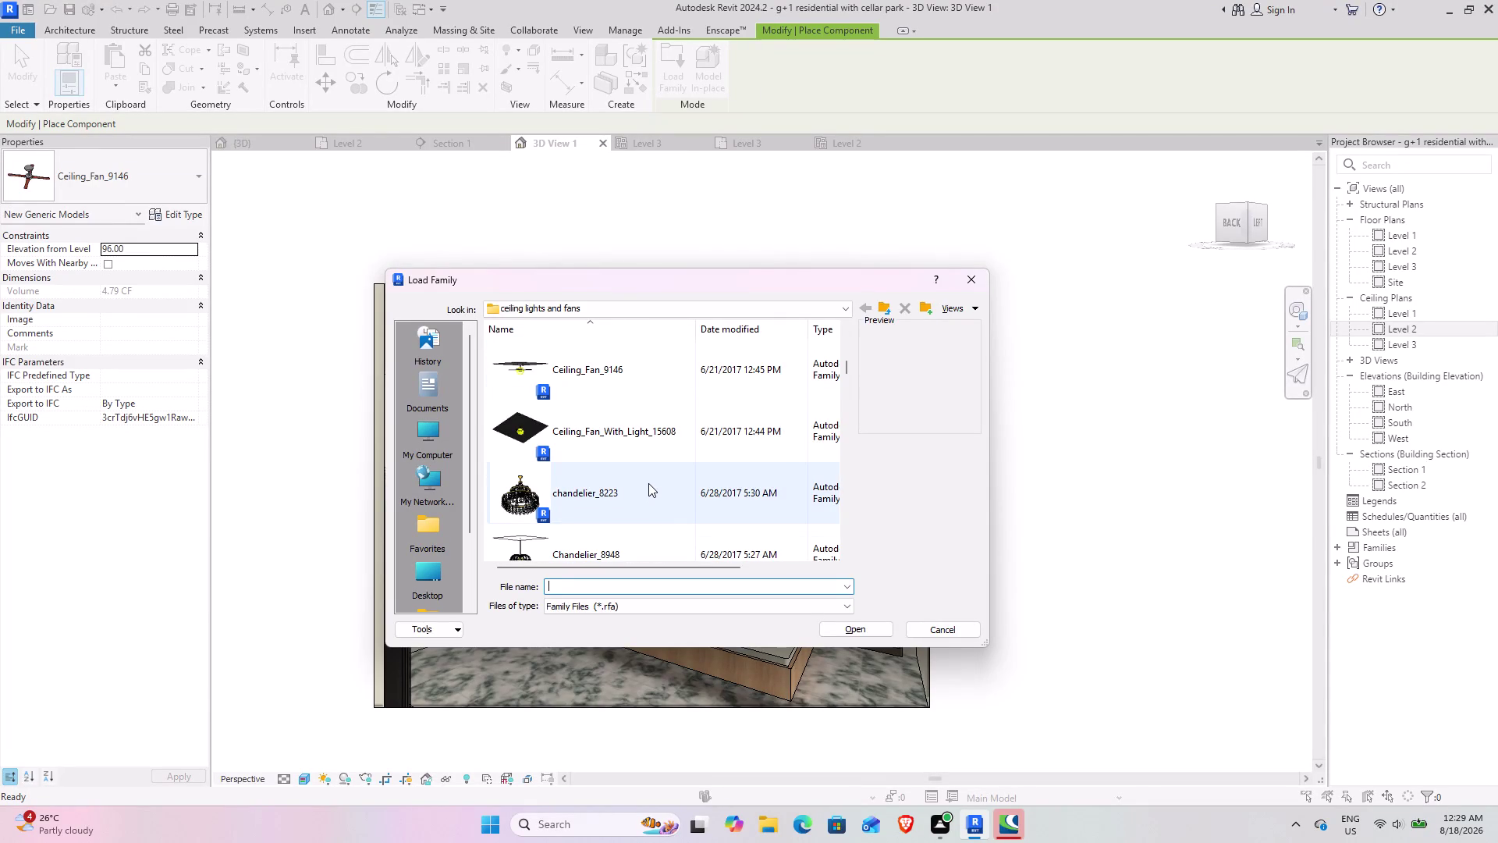
scroll(down, 3)
scroll(down, 3)
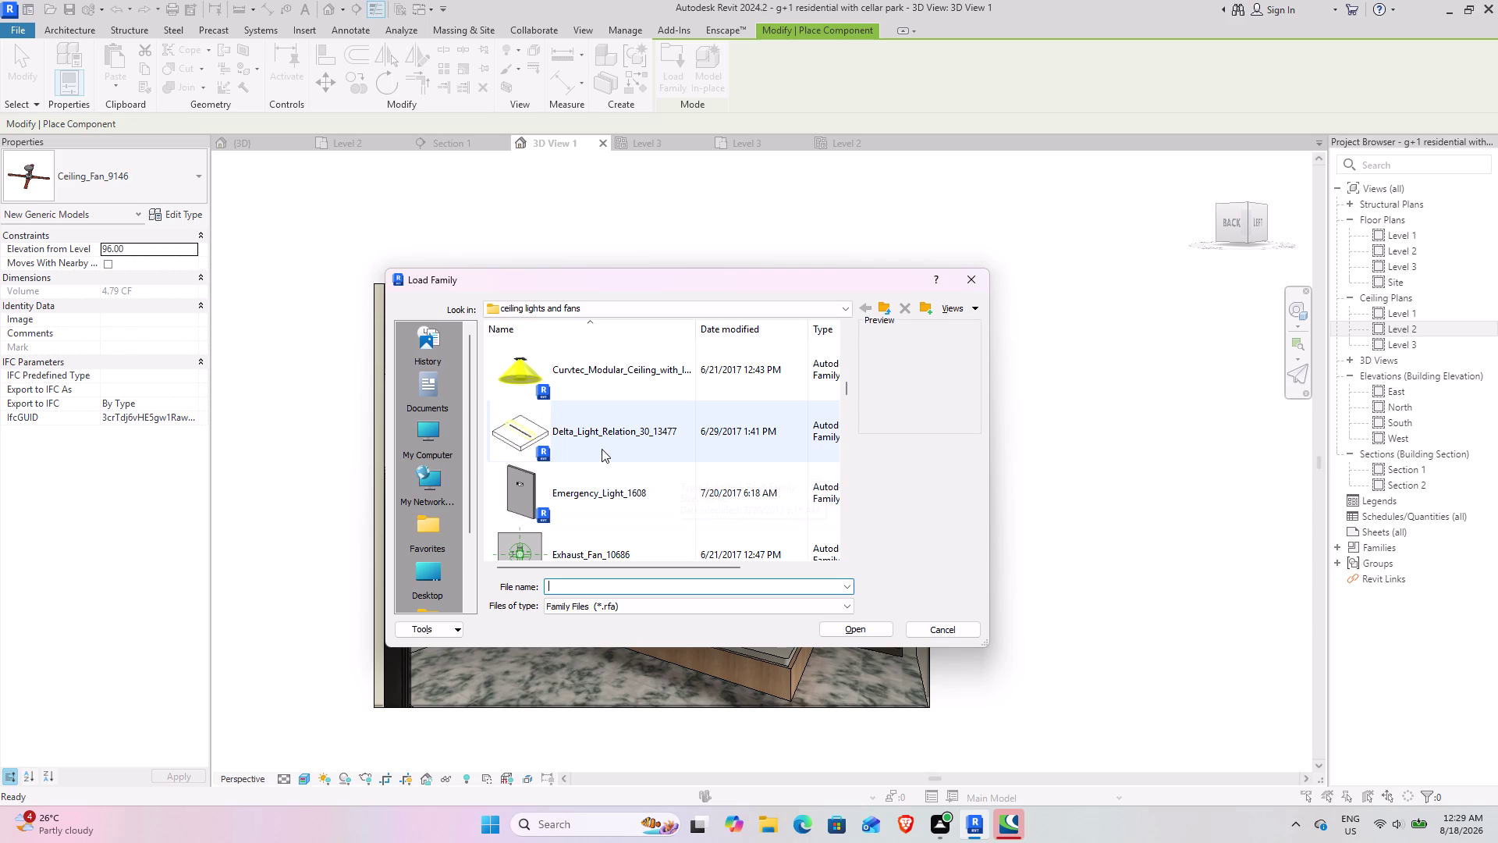
scroll(up, 3)
scroll(down, 3)
scroll(down, 3)
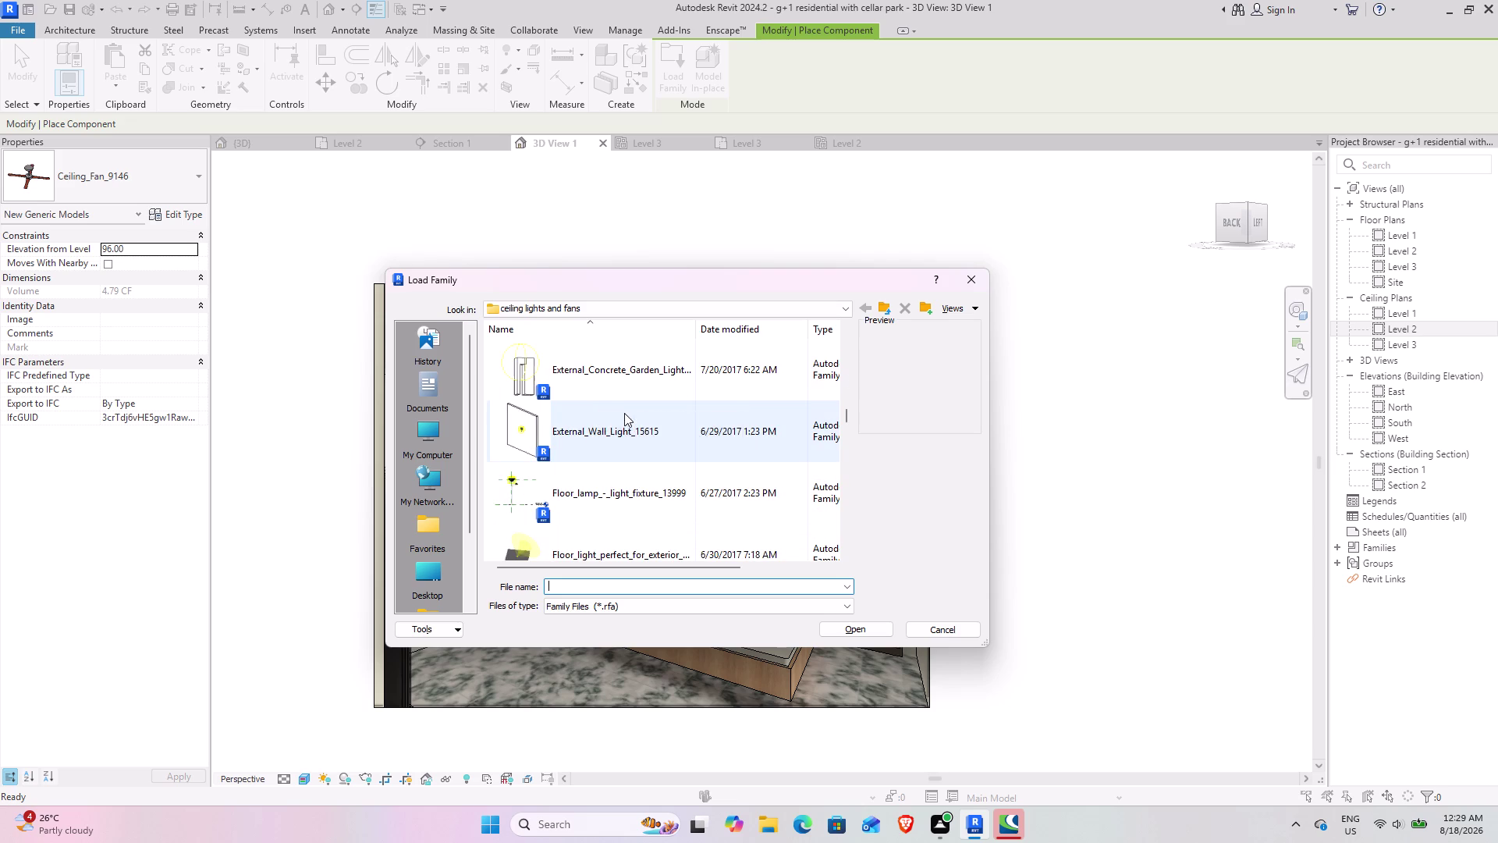
scroll(down, 3)
scroll(up, 3)
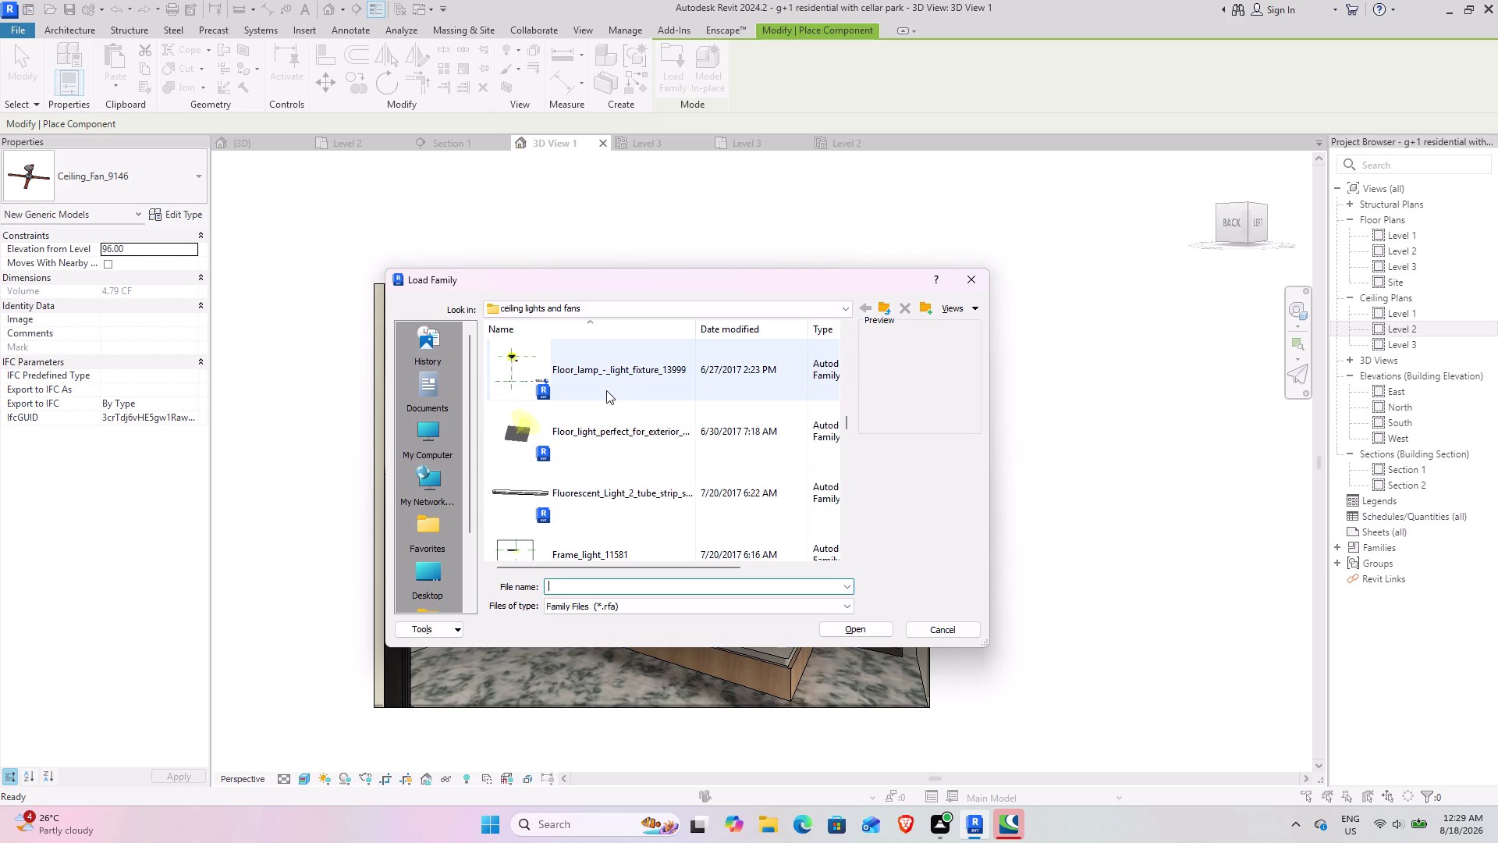
scroll(down, 3)
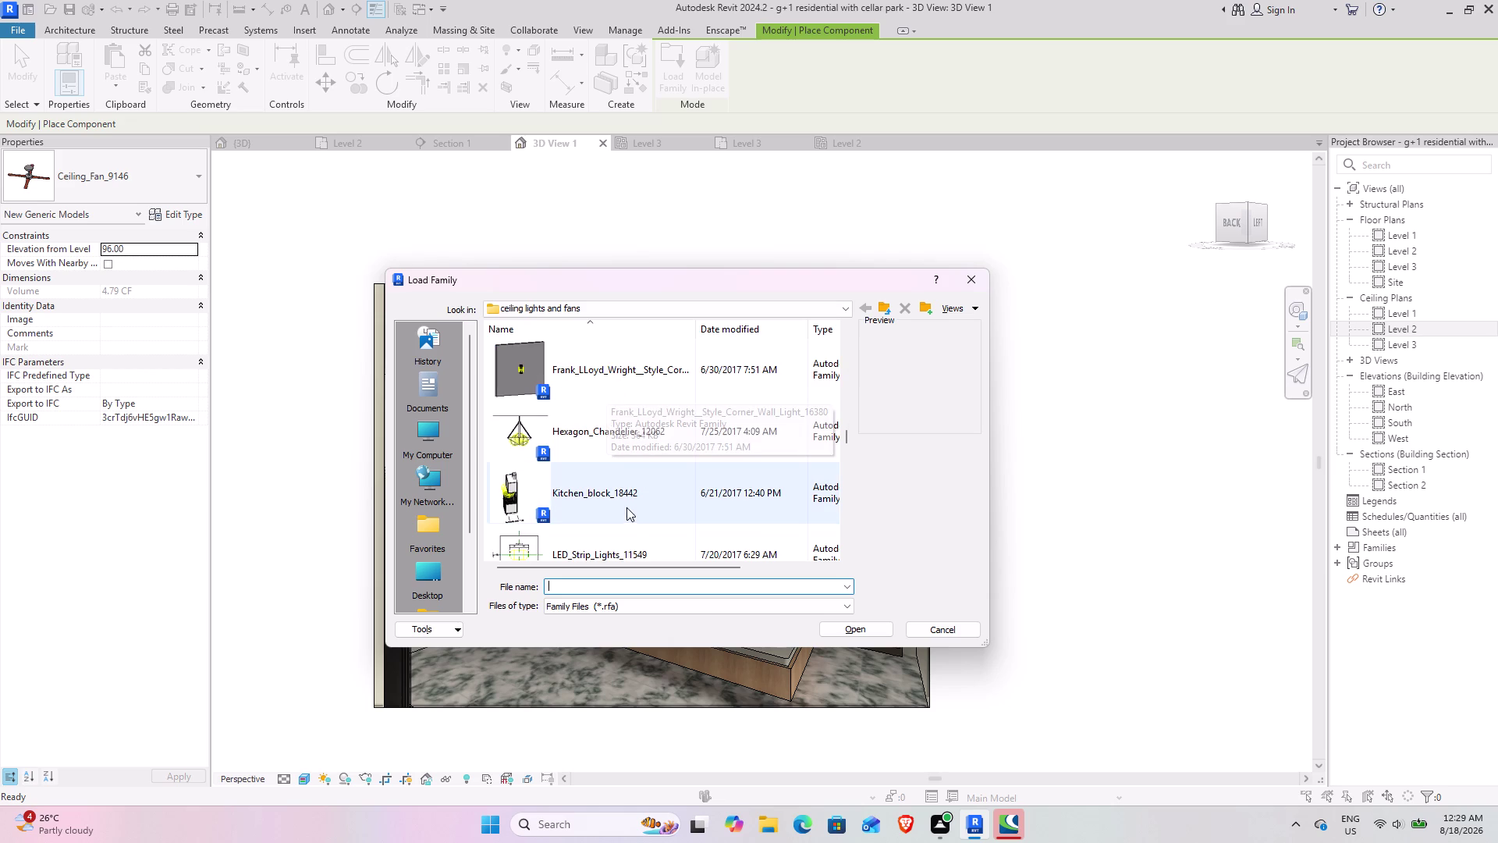
scroll(down, 3)
scroll(down, 3)
scroll(down, 3)
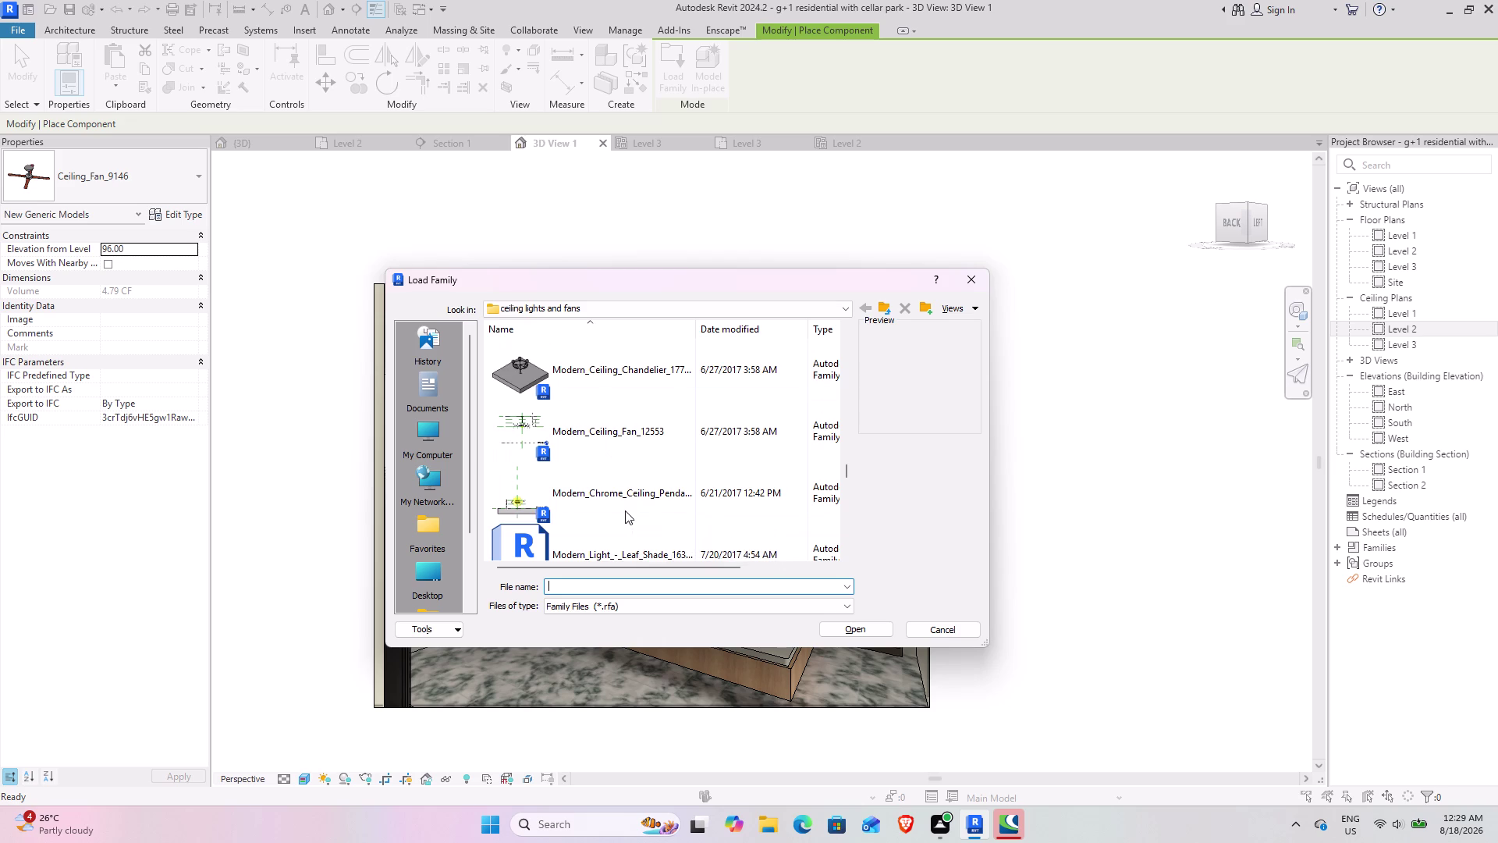
scroll(down, 3)
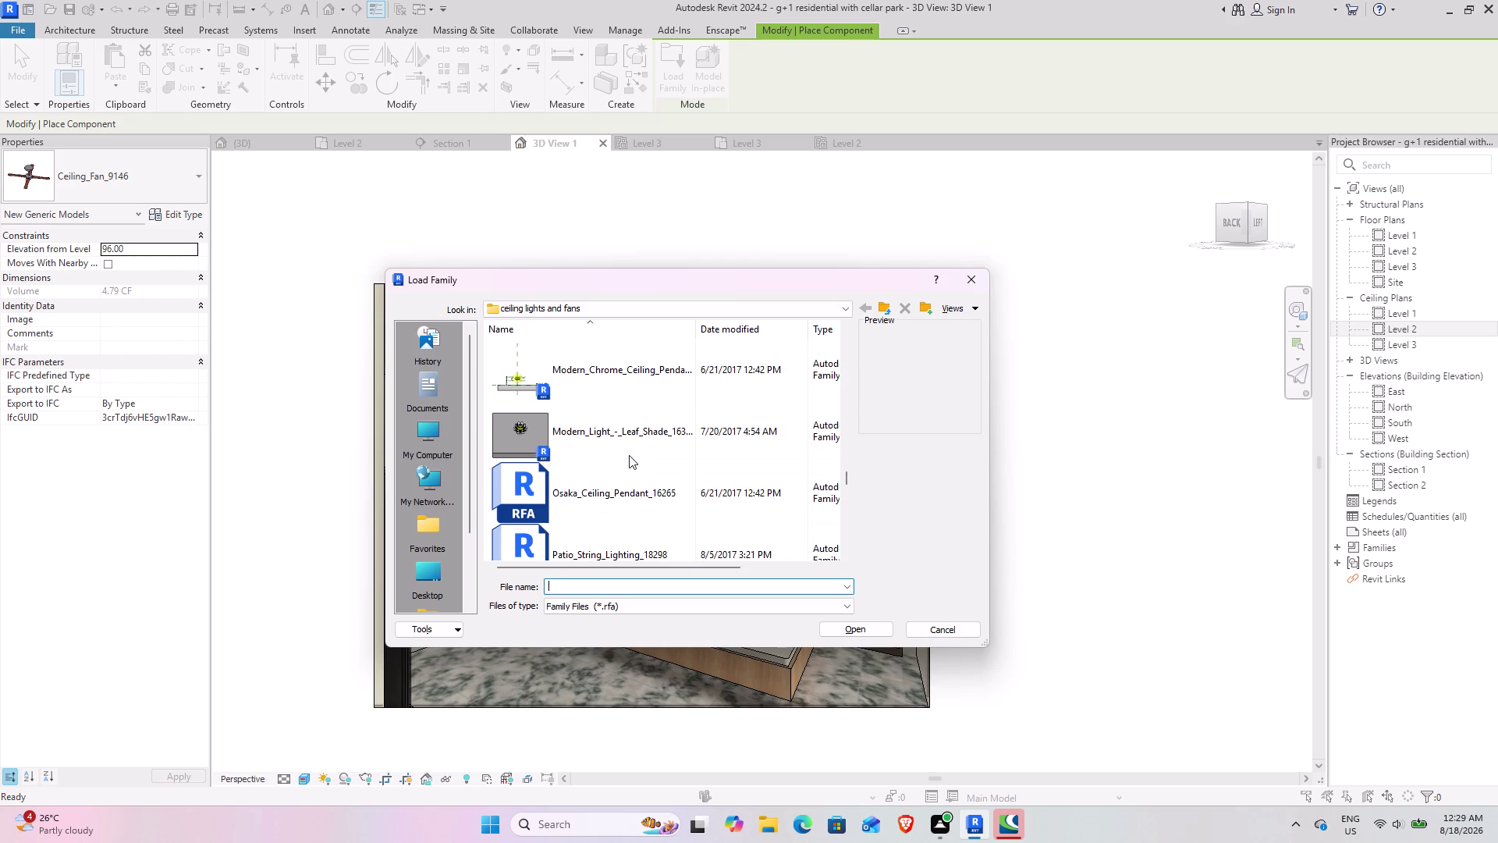
click(613, 377)
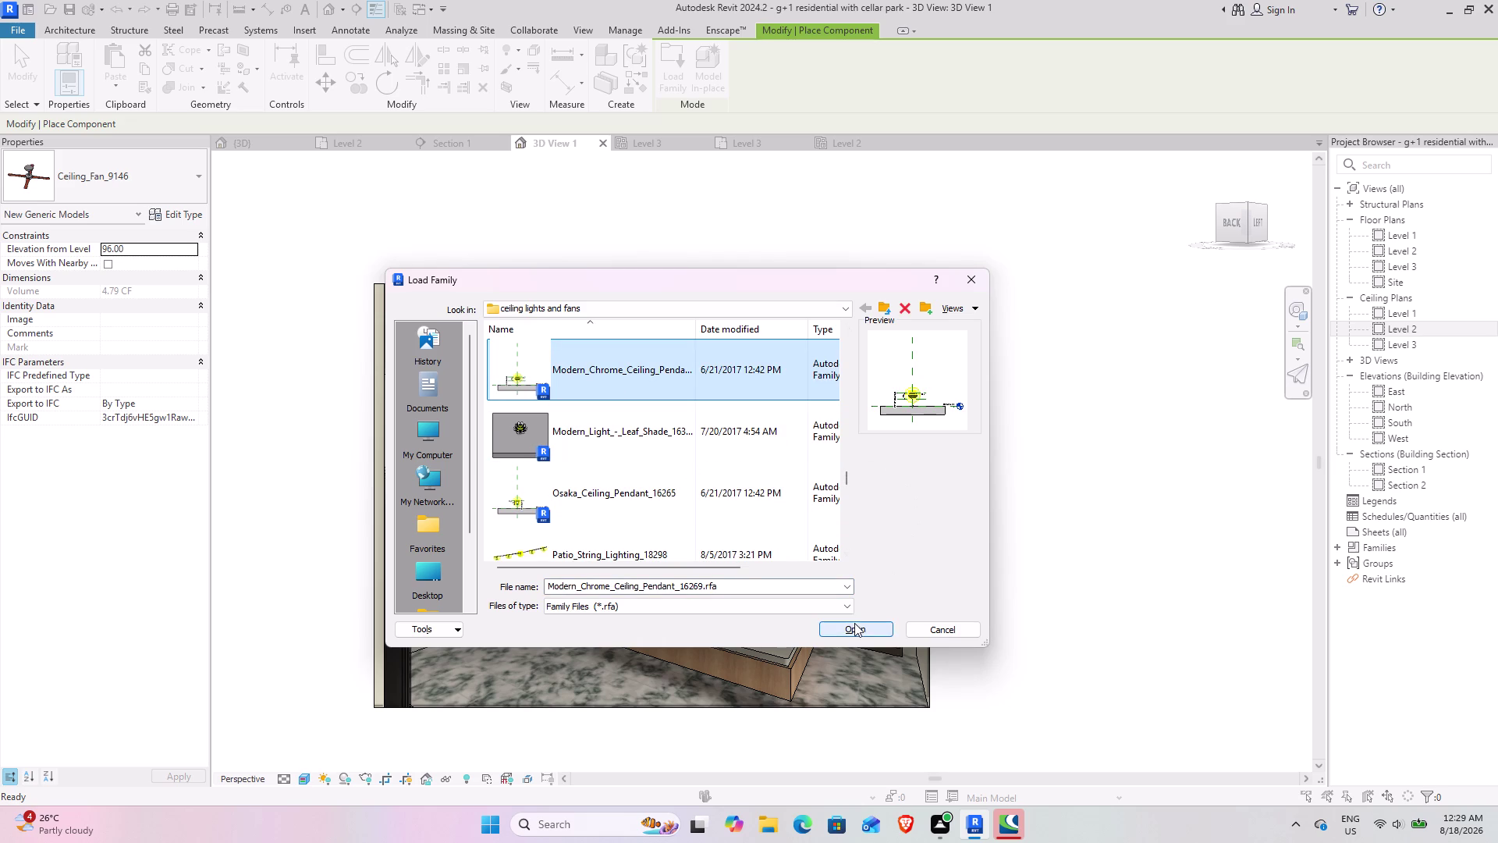
click(855, 622)
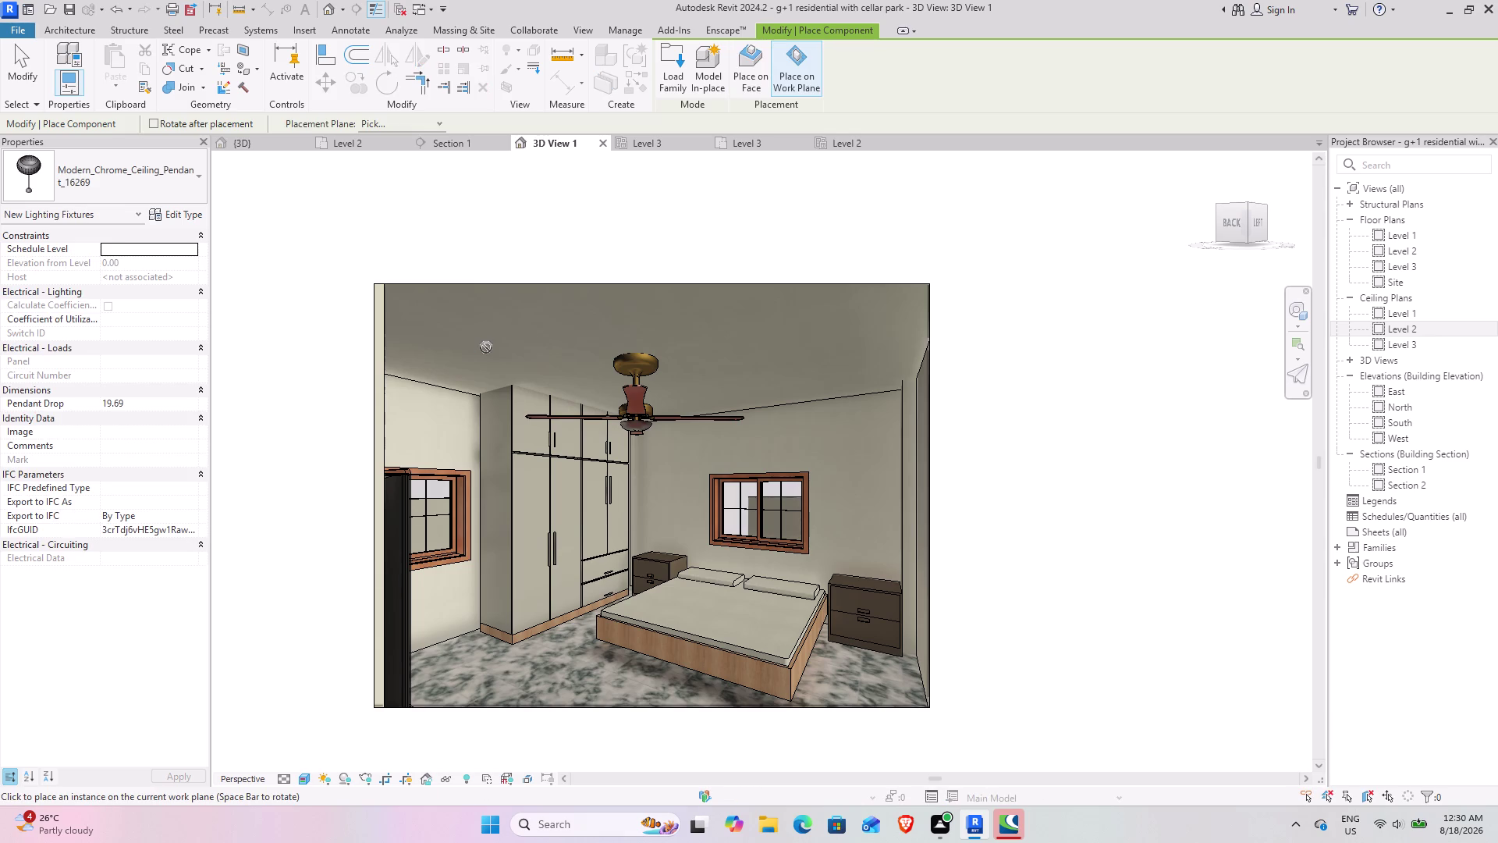
click(266, 142)
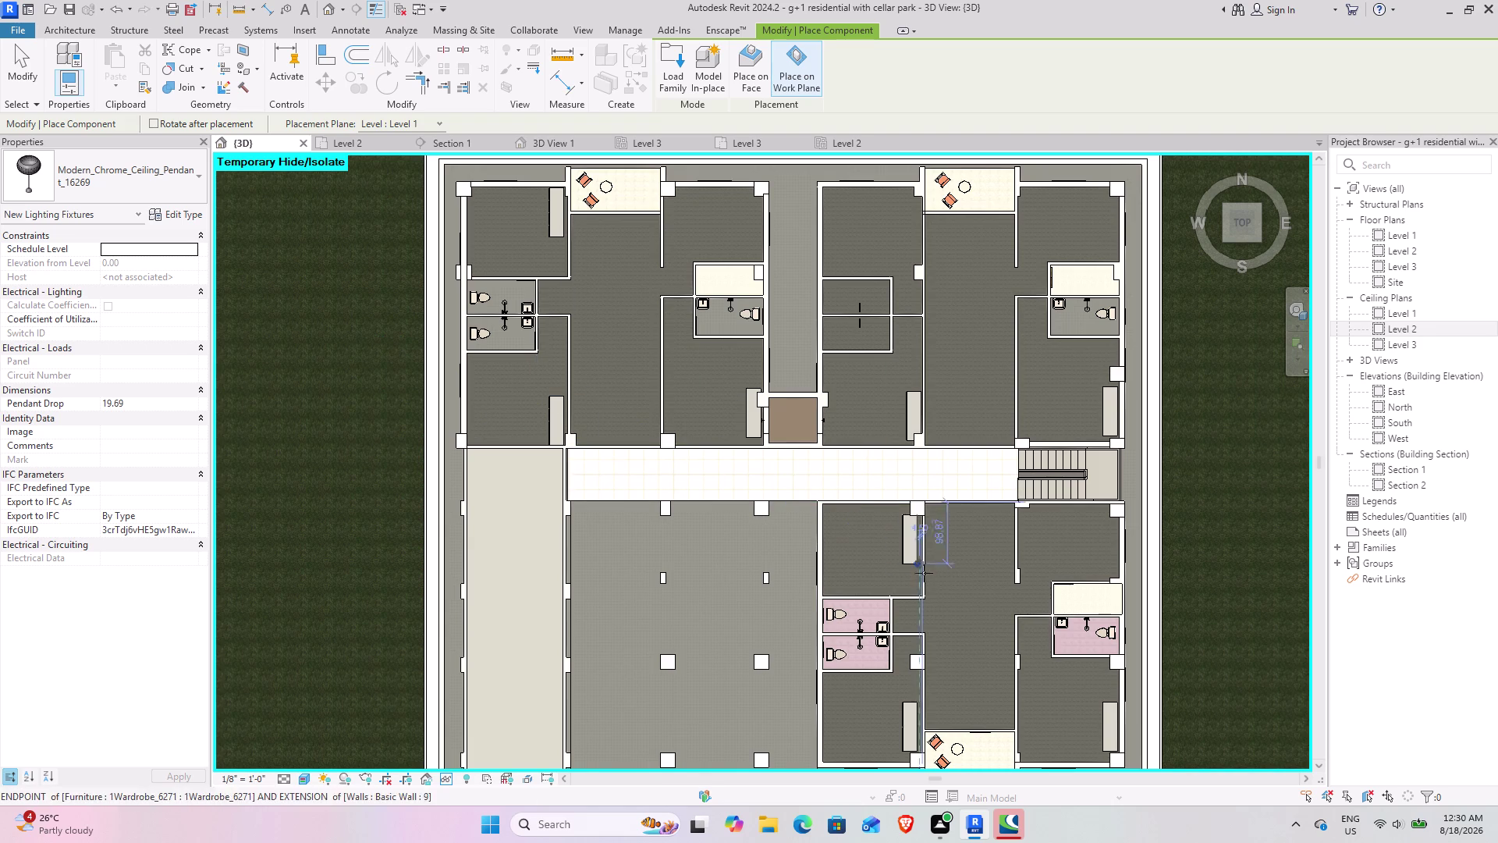
click(1065, 740)
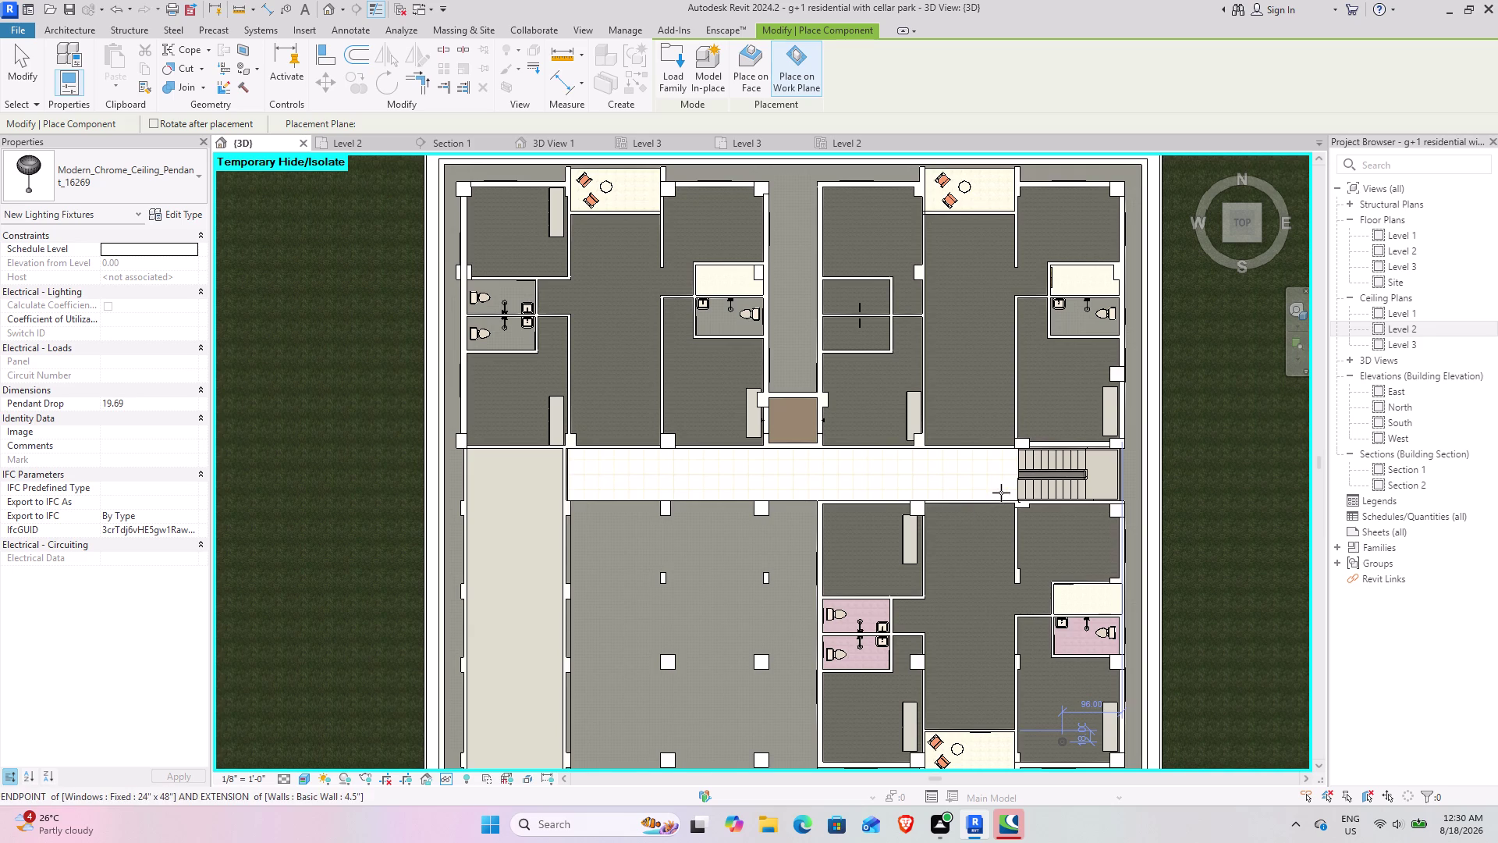
click(559, 143)
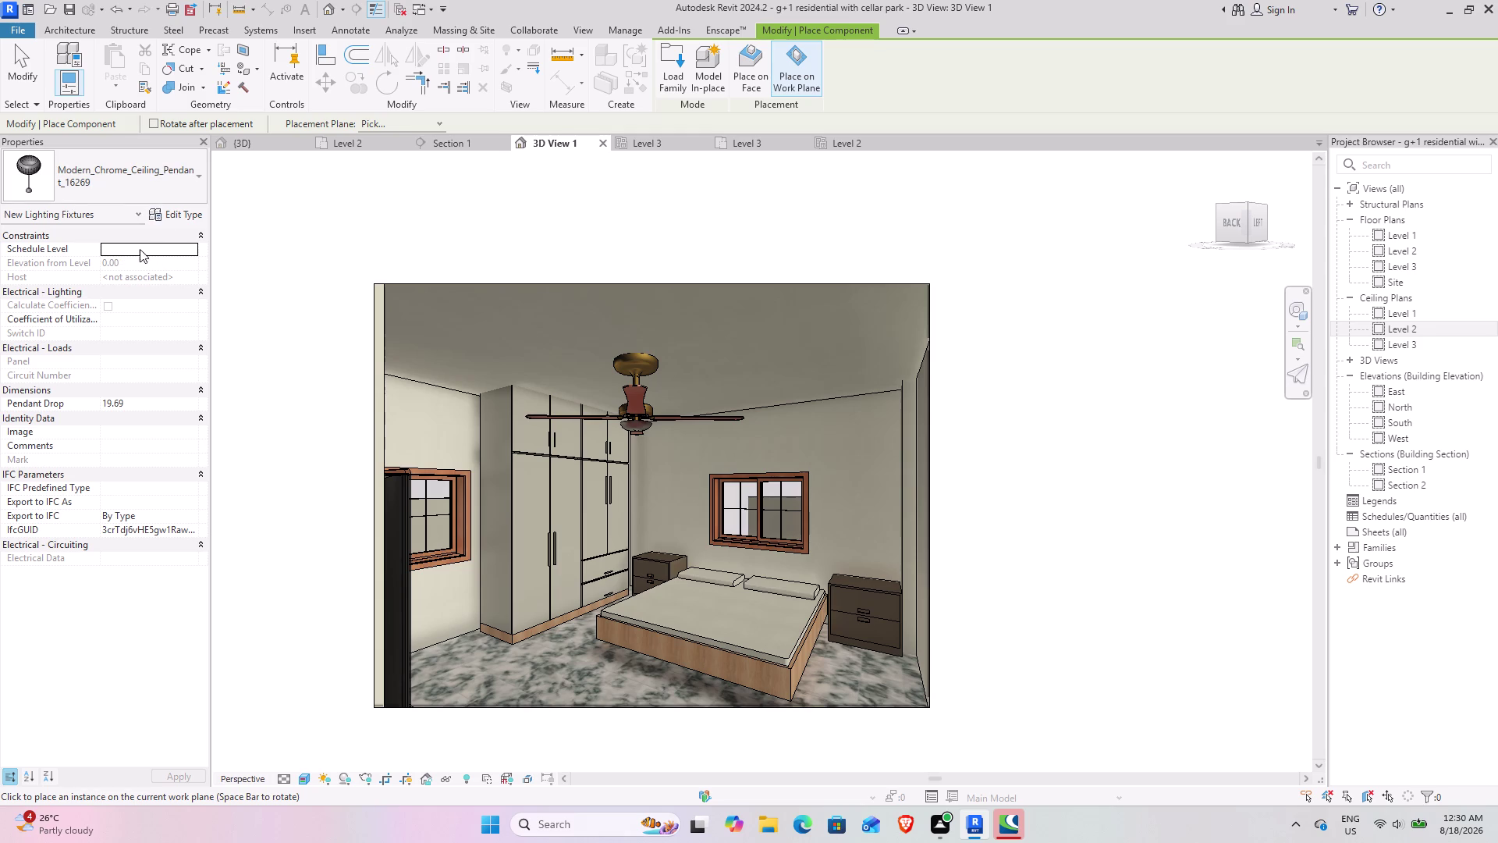
Set the pendant's Schedule Level to Level 3 in Properties.
click(170, 249)
click(187, 245)
click(148, 299)
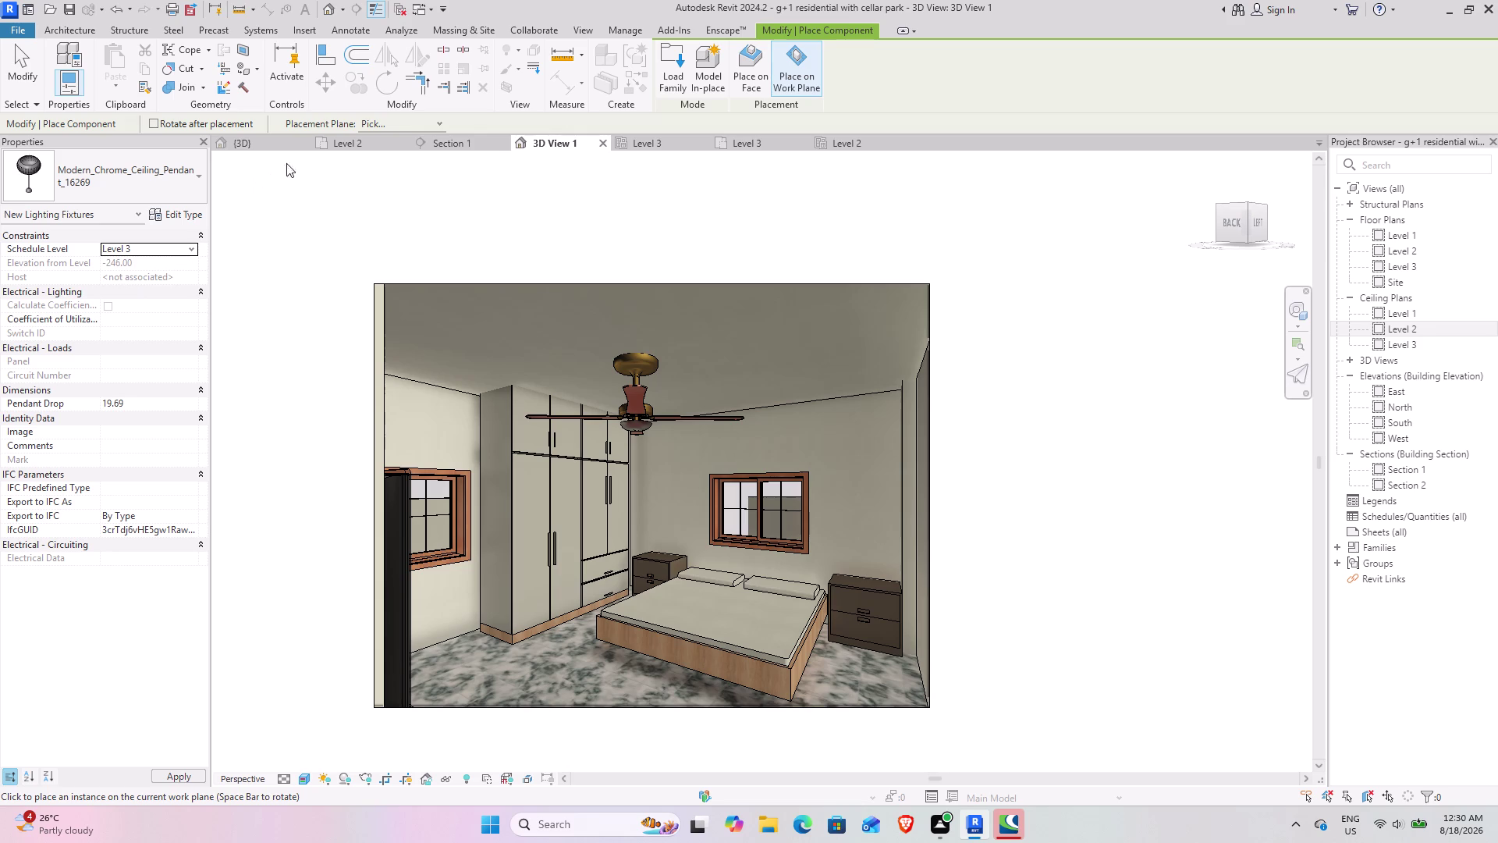
Check the {3D} view, return to bedroom 3D View 1 and exit placement.
click(252, 143)
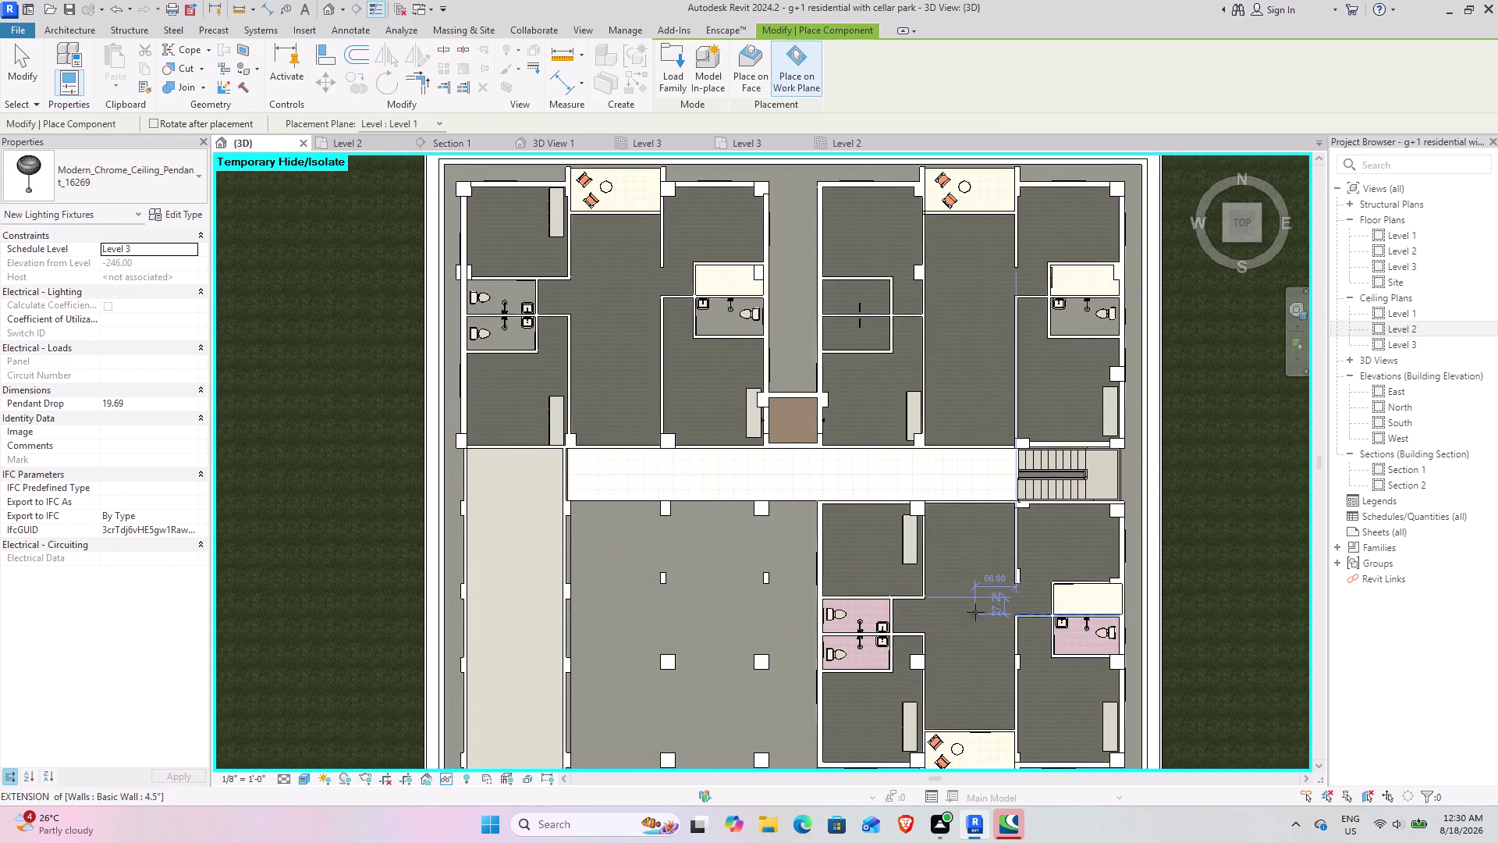
middle_drag(932, 595, 807, 514)
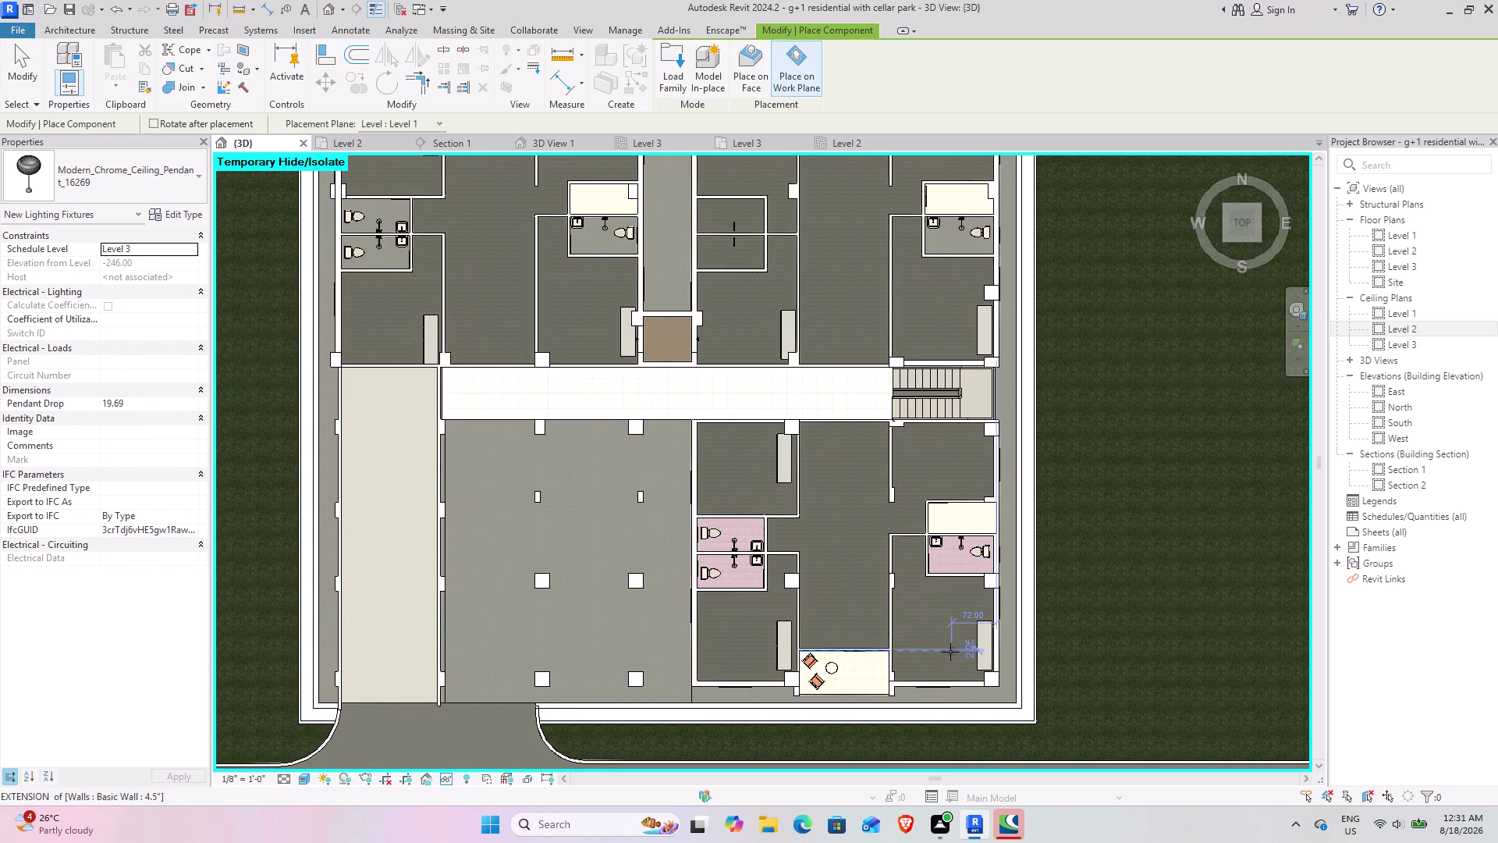
click(938, 652)
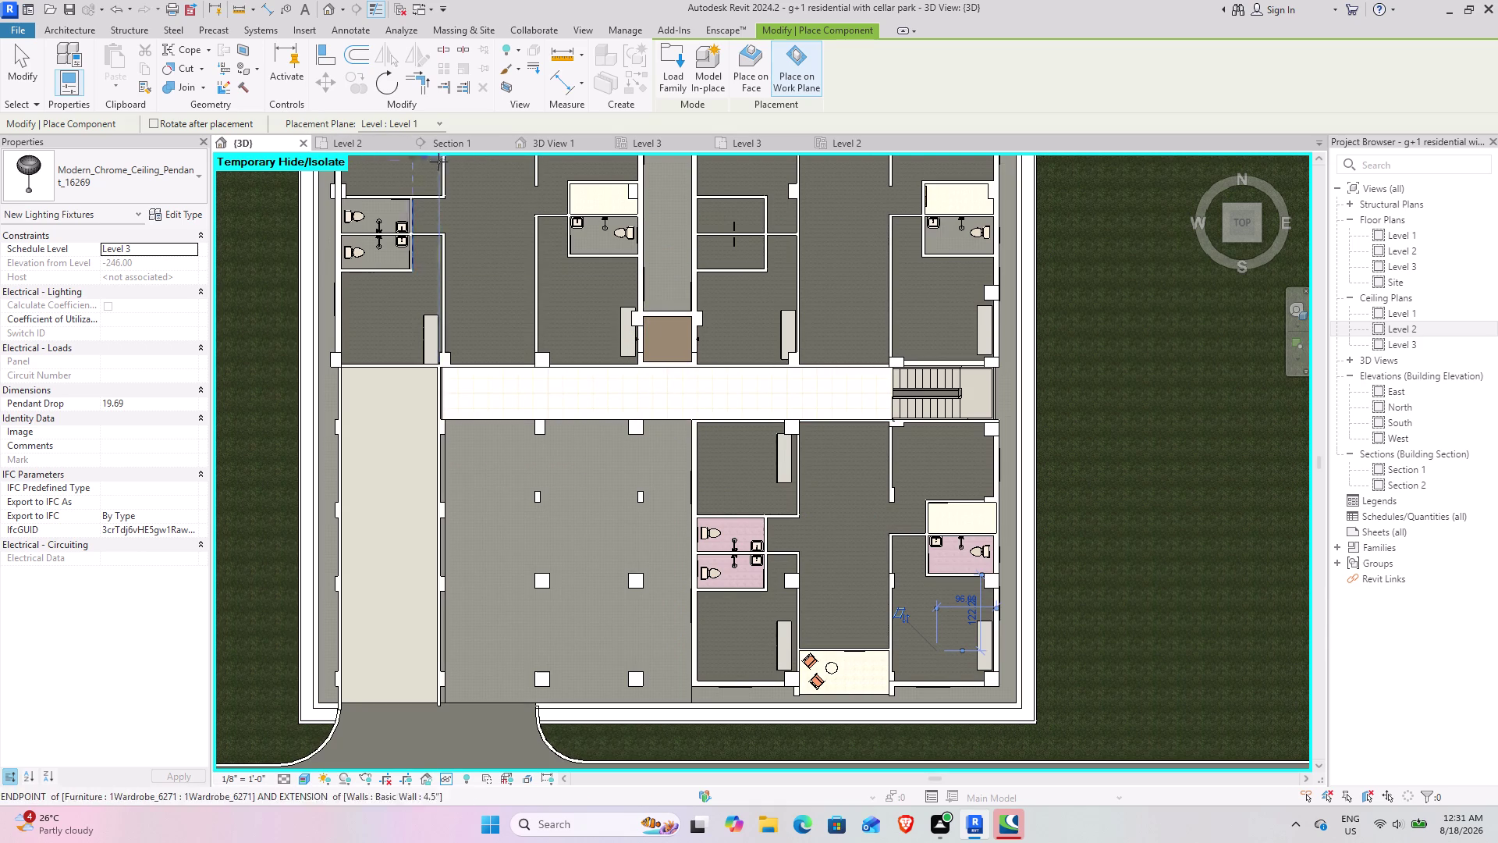
click(561, 146)
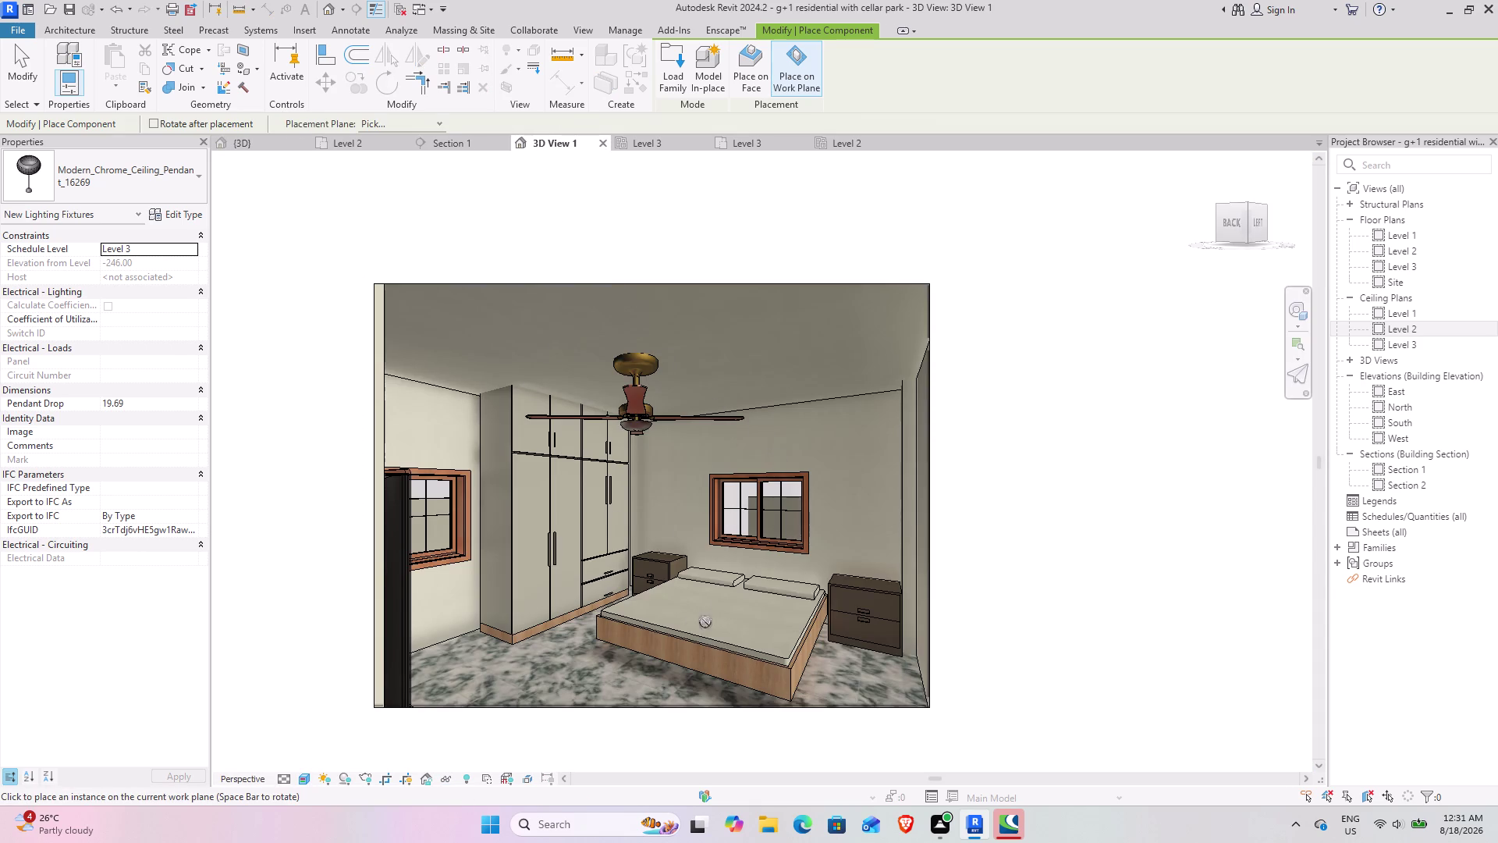
click(25, 59)
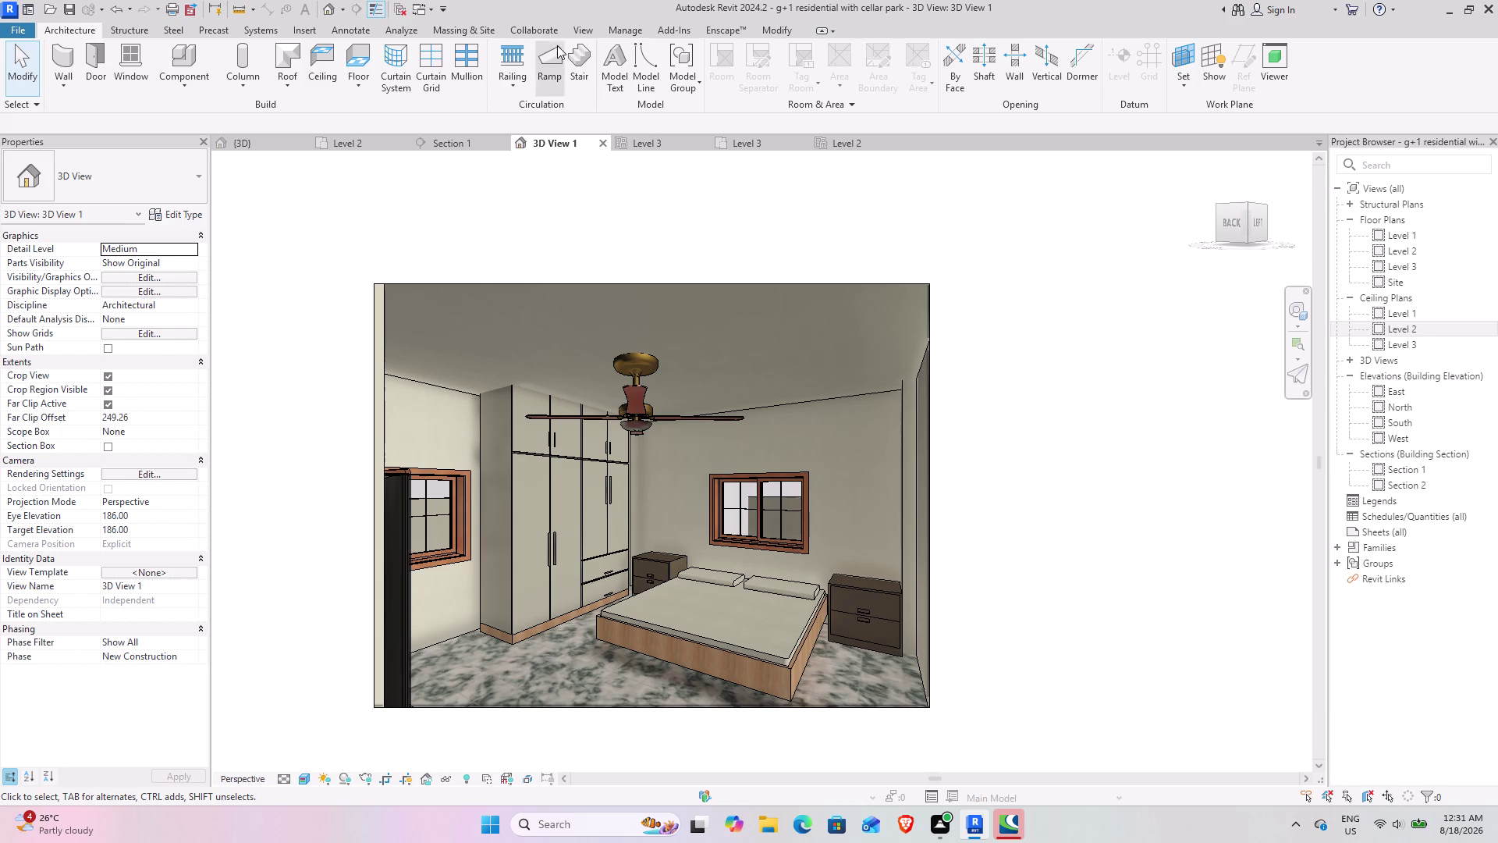
Render a draft image of the bedroom view from View > Render.
click(586, 25)
click(373, 55)
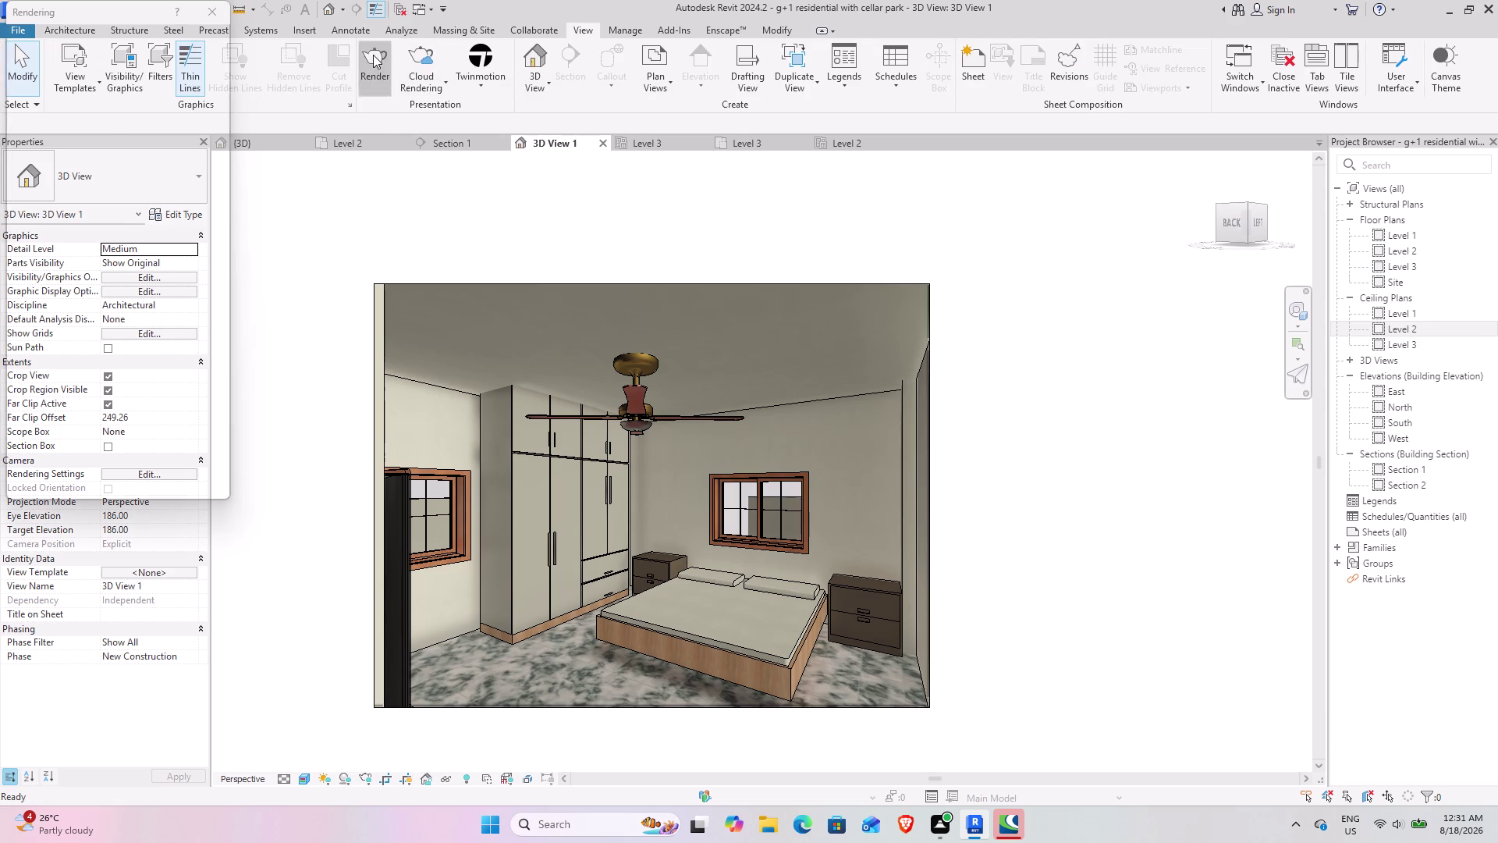
click(69, 49)
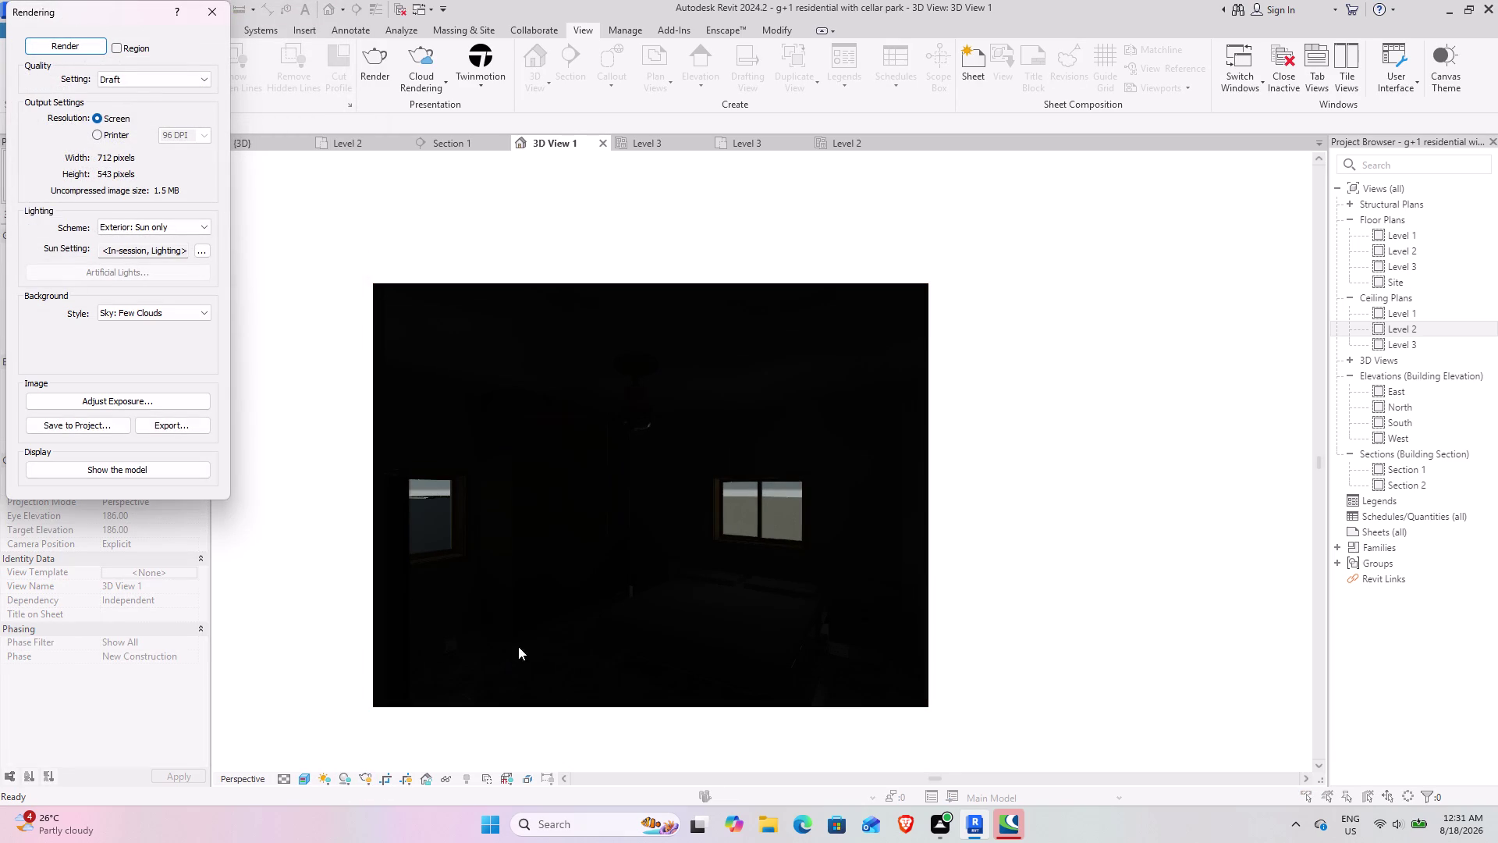
Close the rendering dialog and switch to the Section 1 view.
scroll(up, 3)
scroll(down, 3)
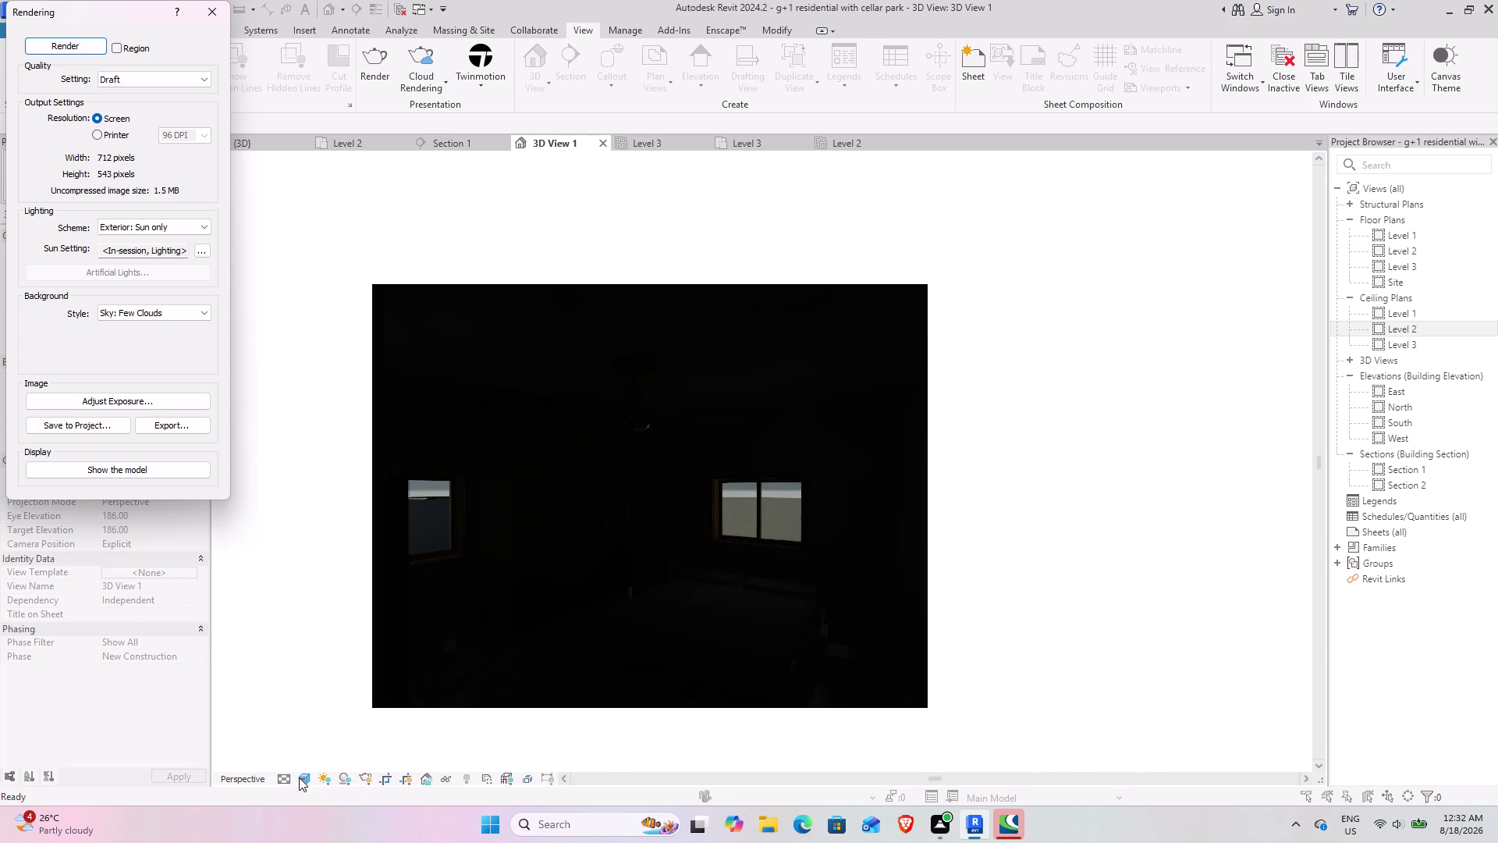
click(333, 516)
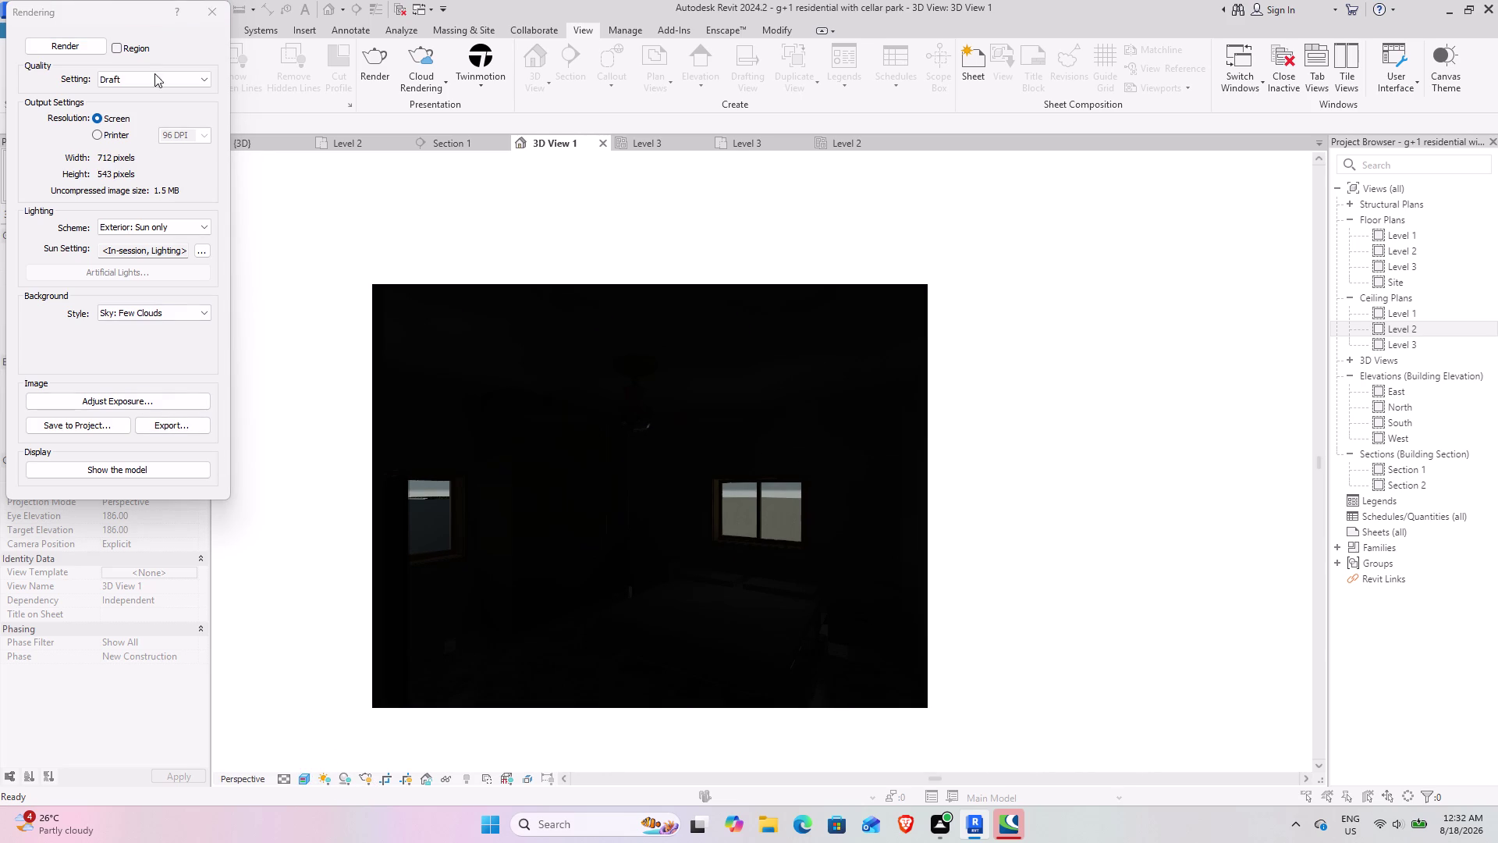
click(212, 18)
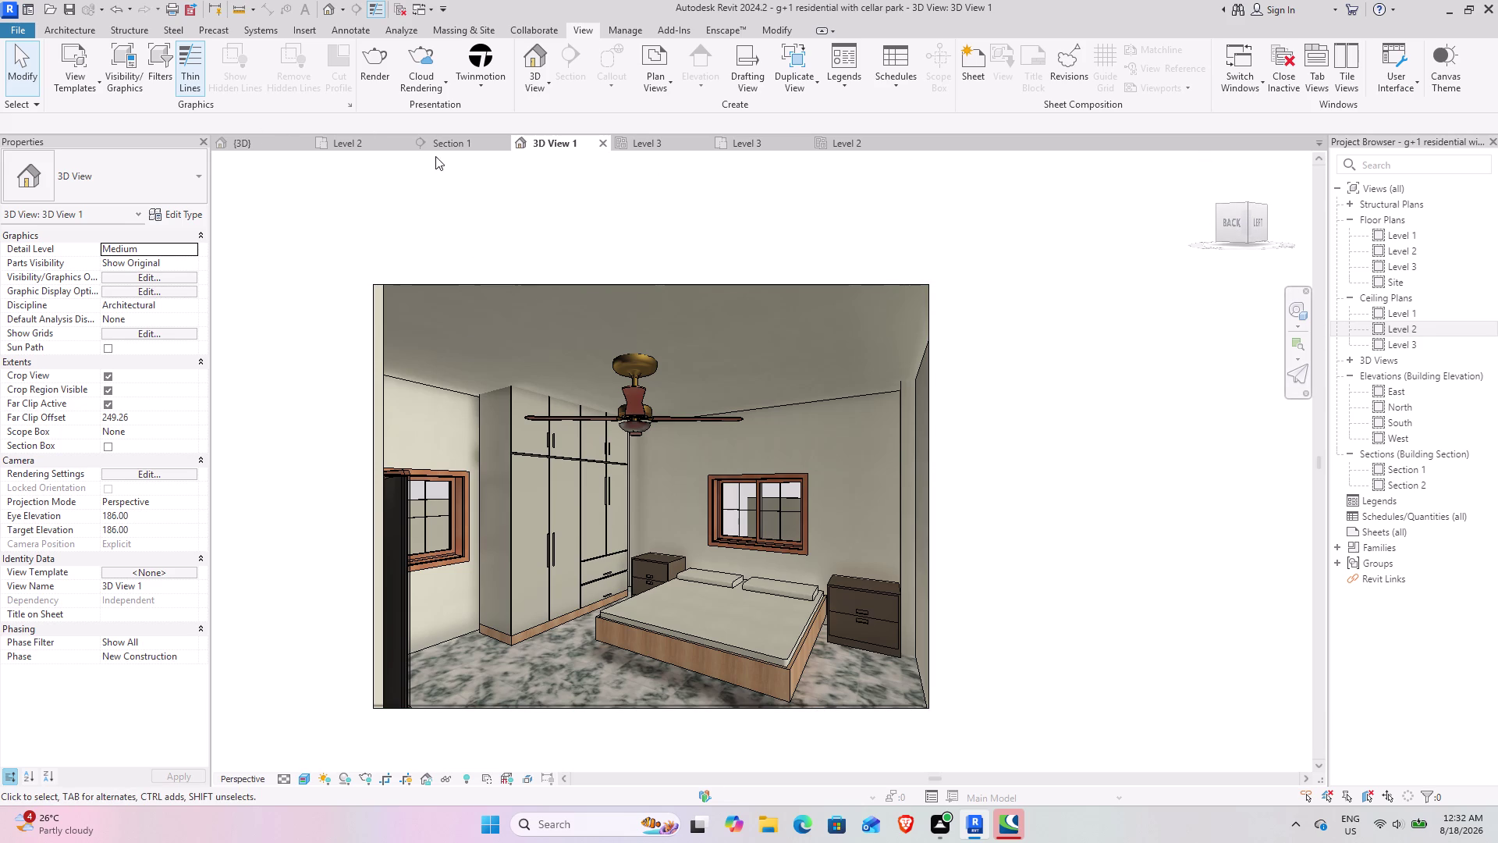
click(449, 147)
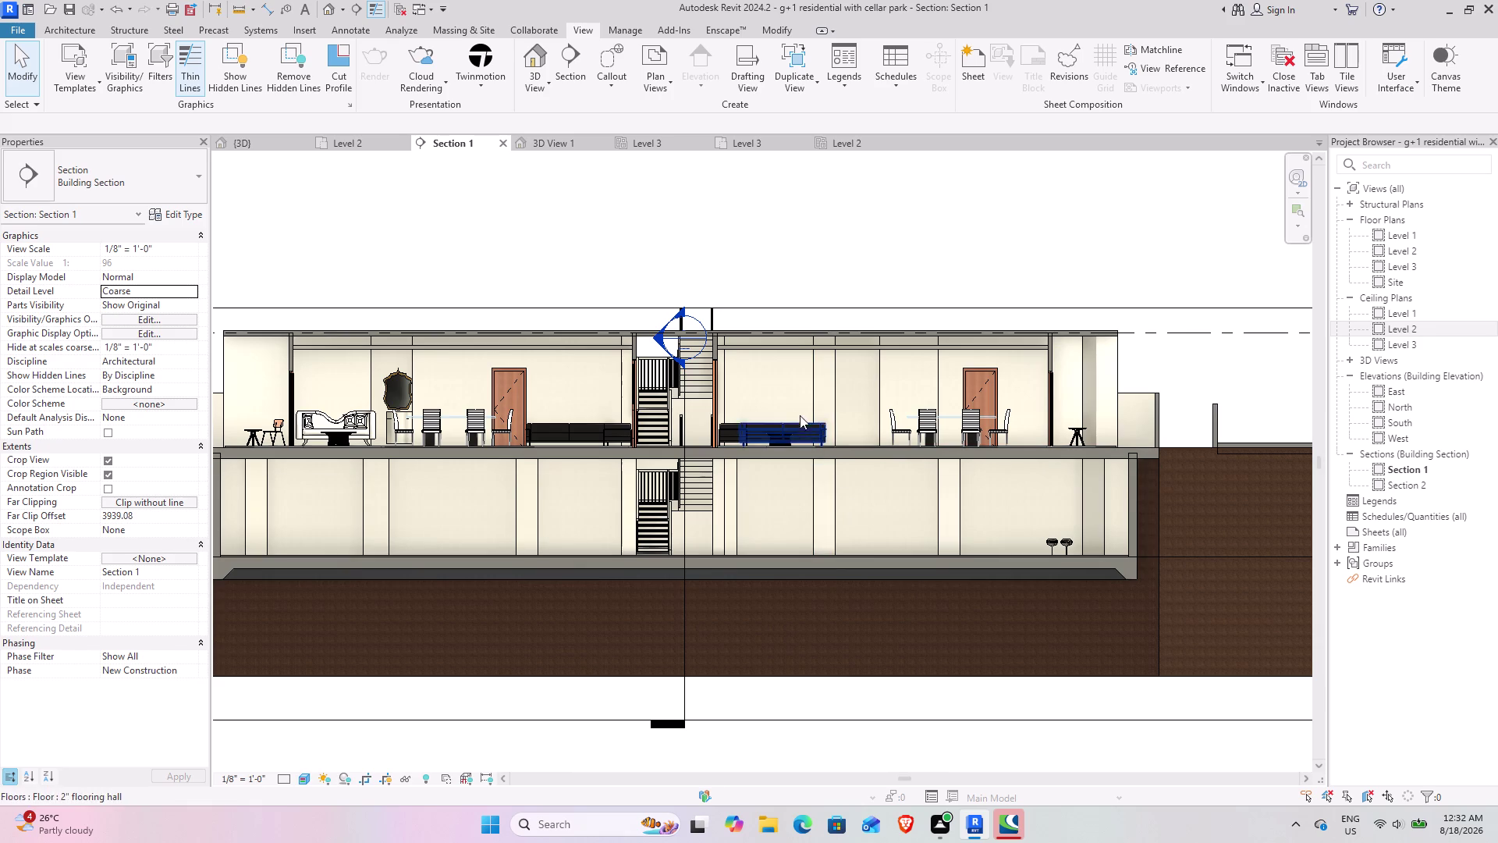
In the Level 2 plan, shift the Section 1 cut line right, then reopen Section 1.
click(337, 139)
scroll(down, 3)
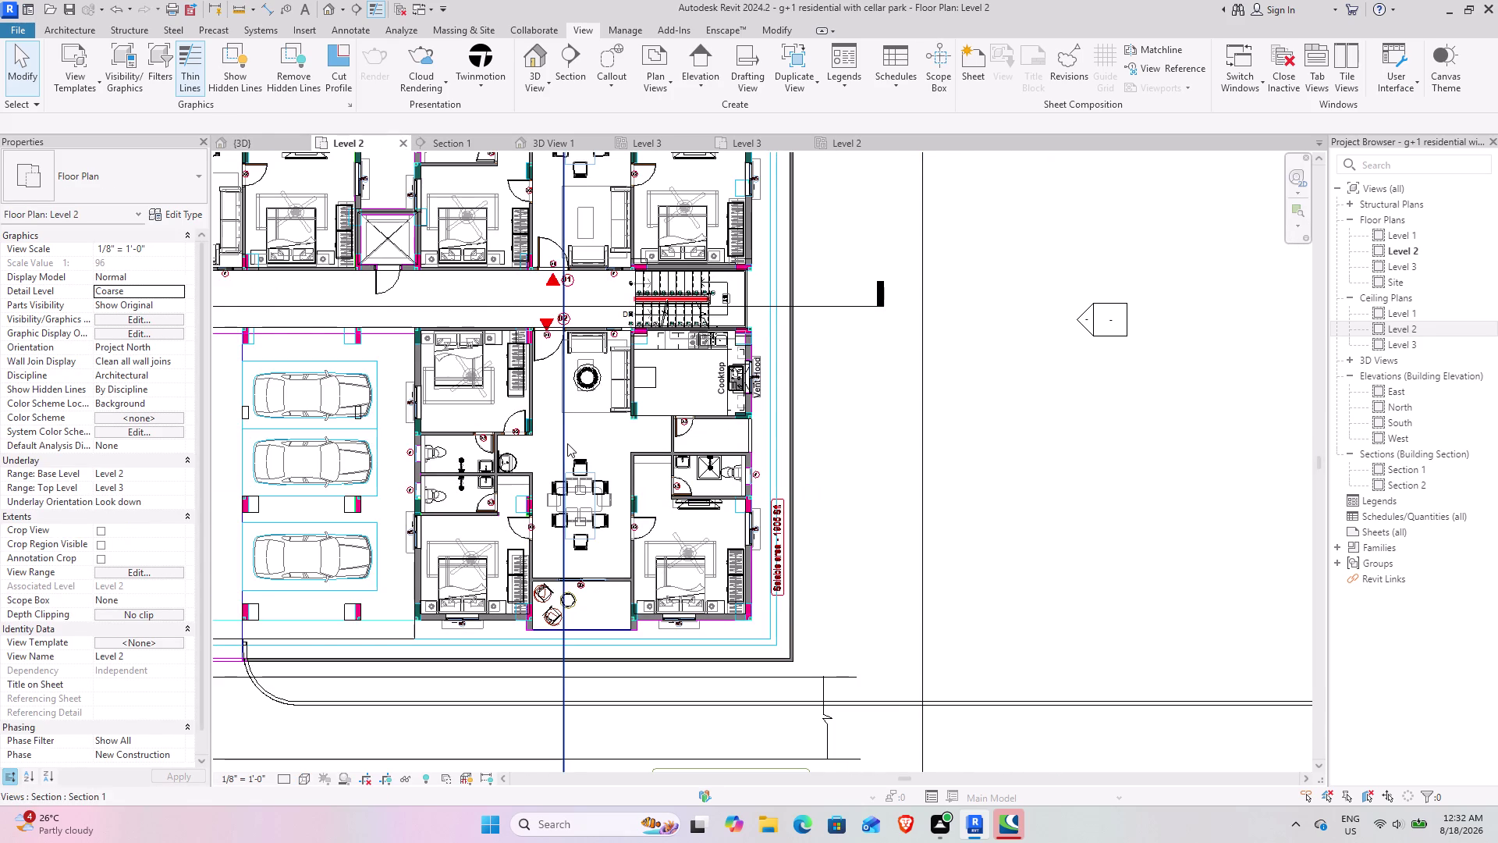
click(565, 443)
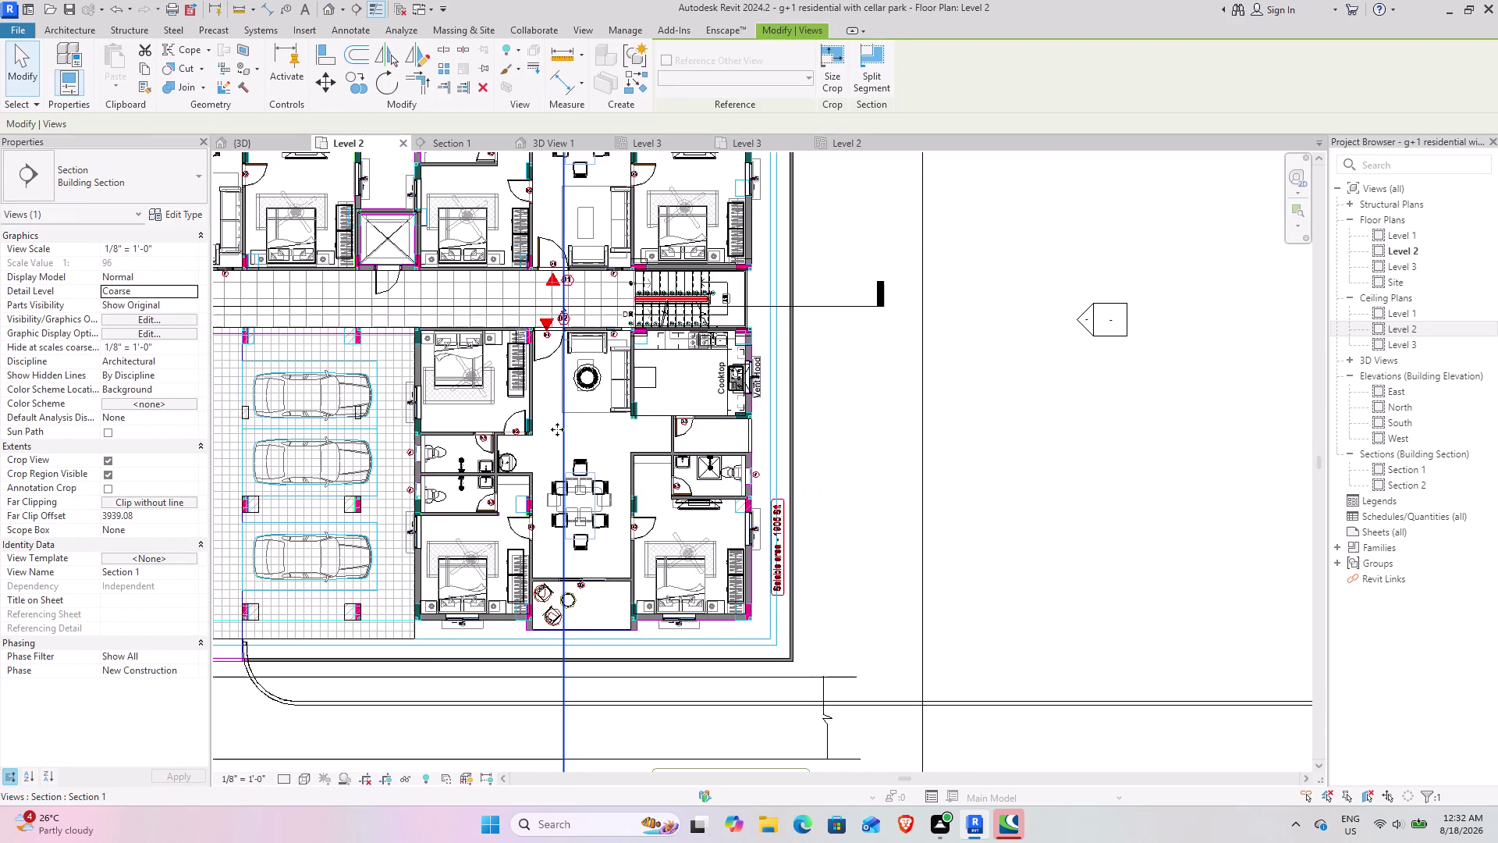
drag(565, 425, 692, 425)
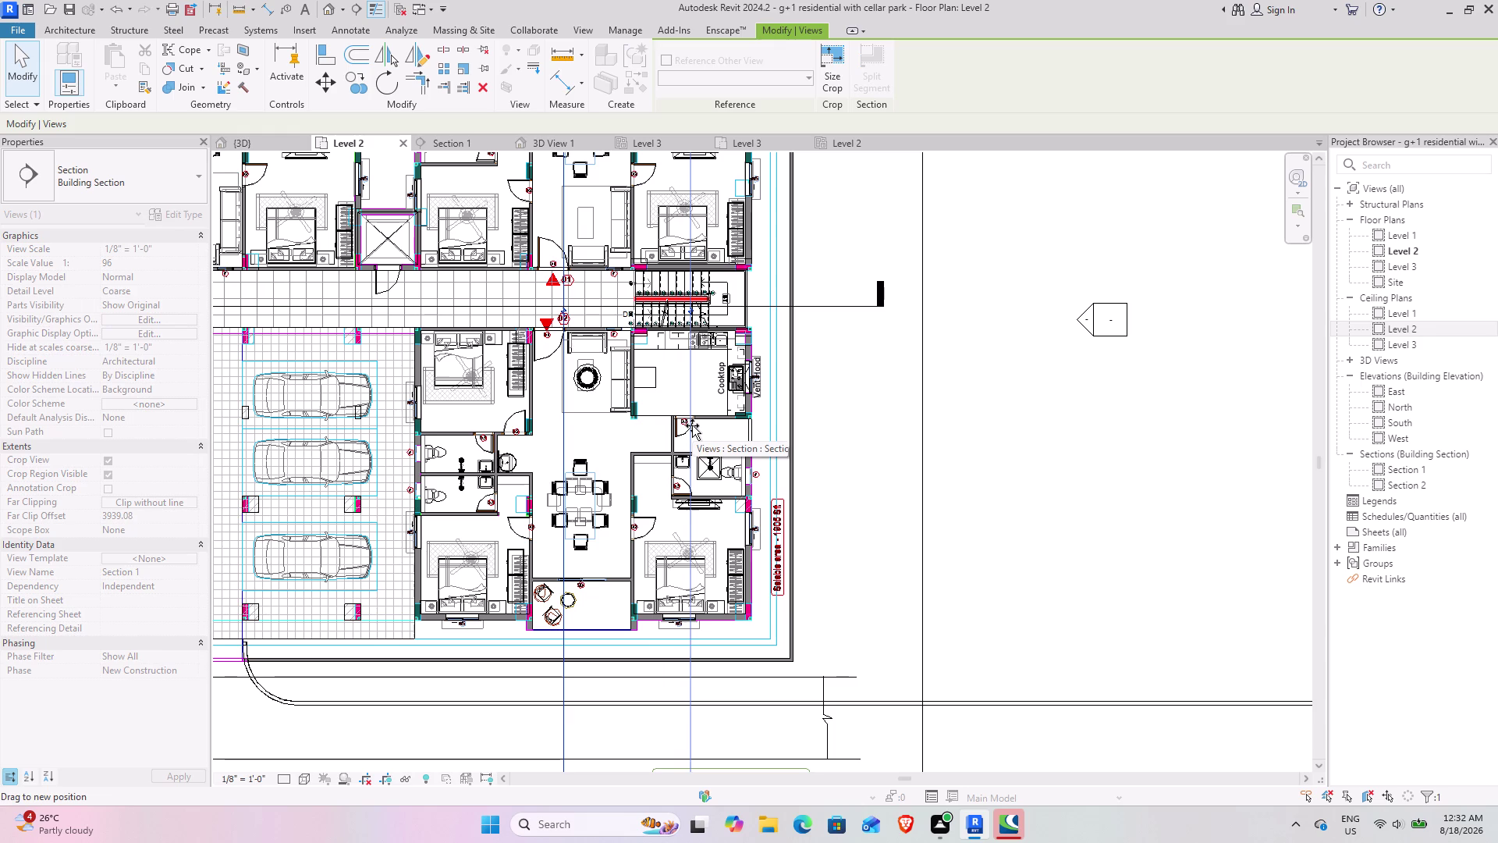
drag(693, 426, 685, 425)
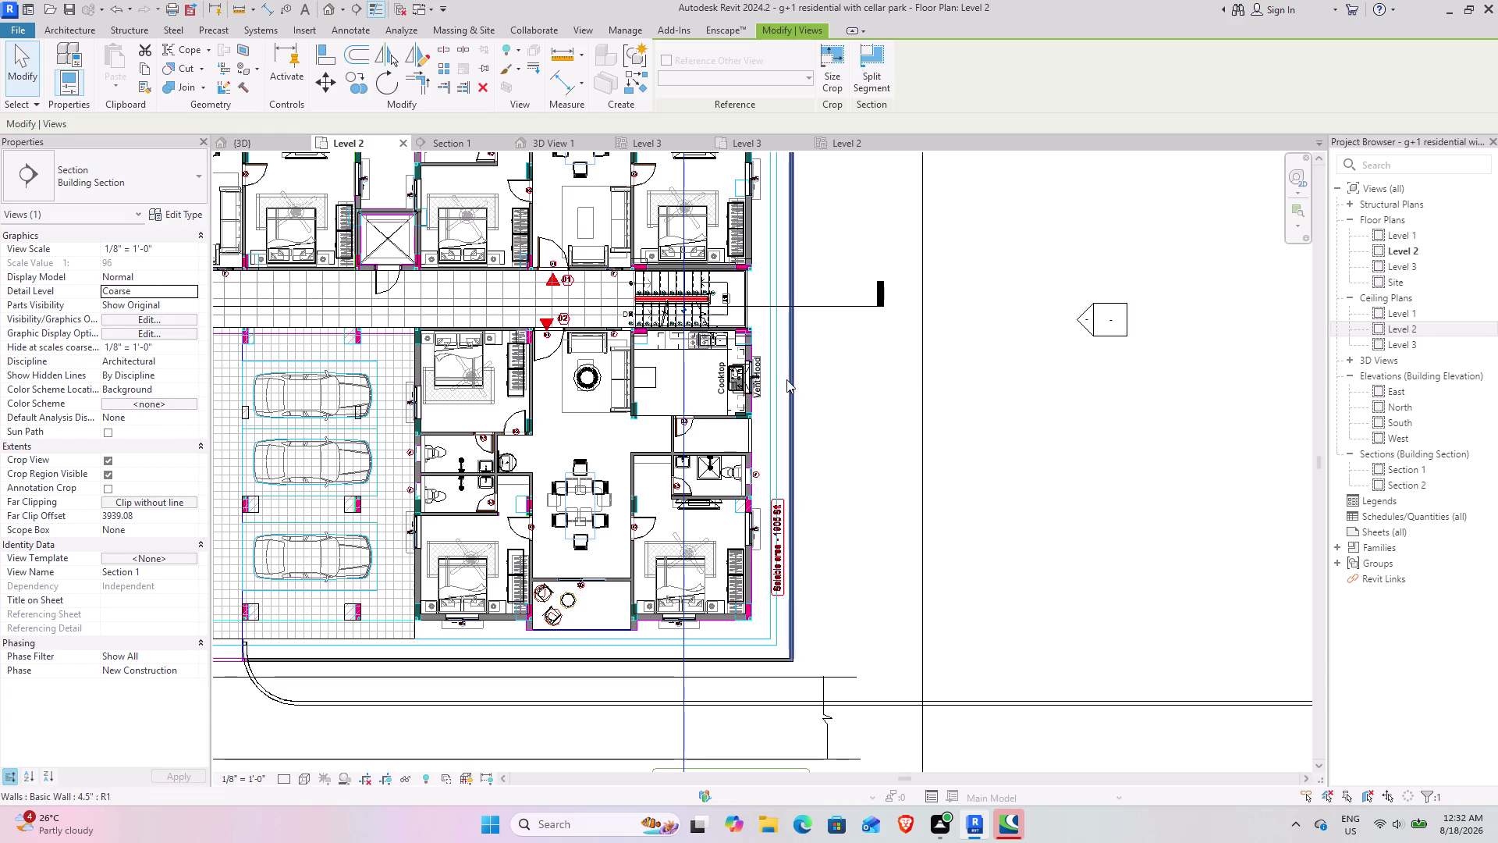
click(453, 147)
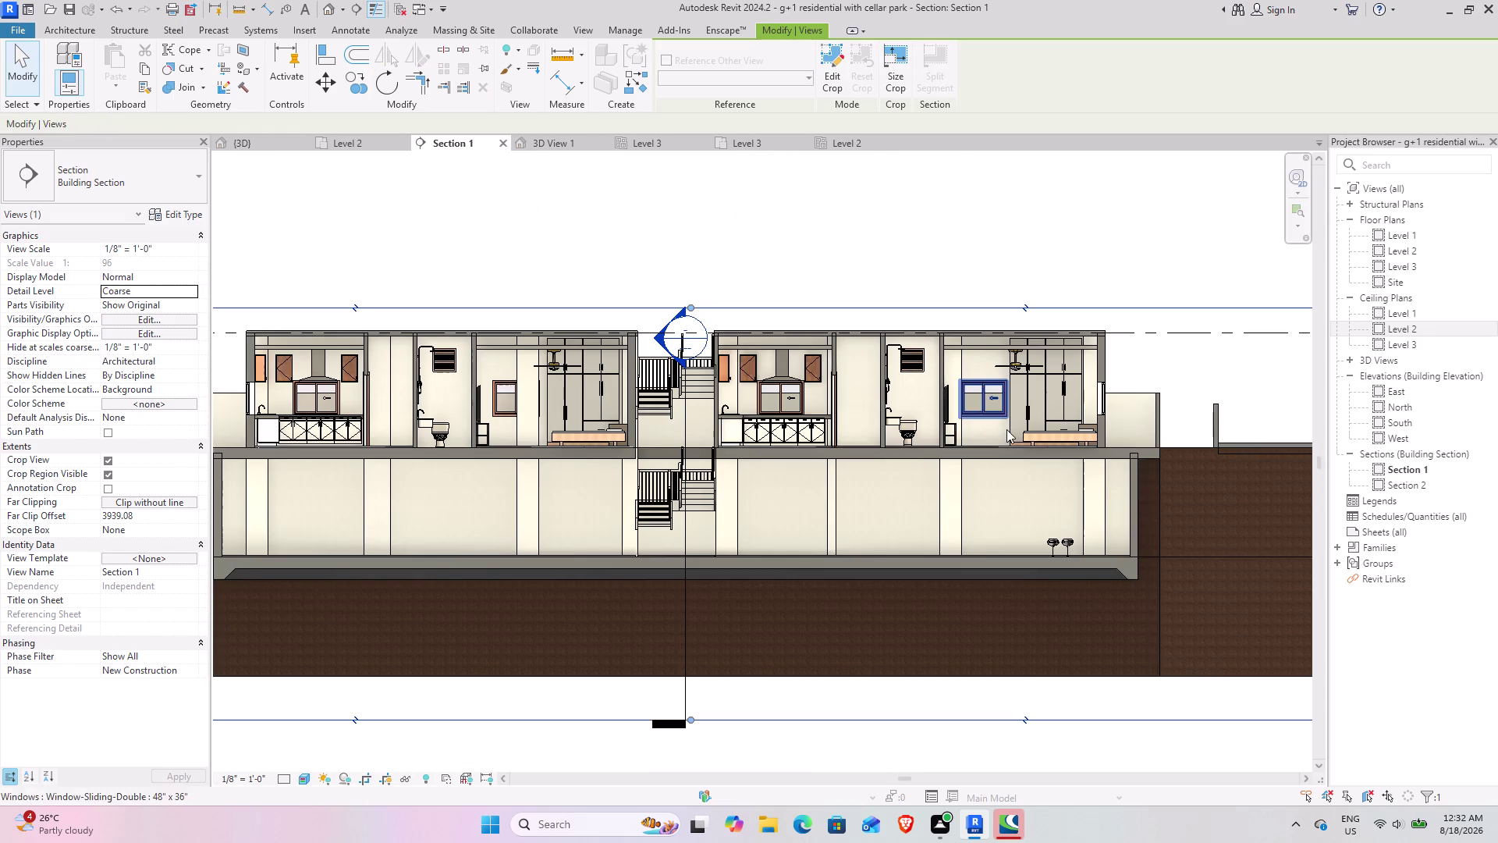
Zoom into Section 1, select the Level 2 bedroom compound ceiling, then open Level 3 ceiling plan.
middle_drag(976, 409, 778, 472)
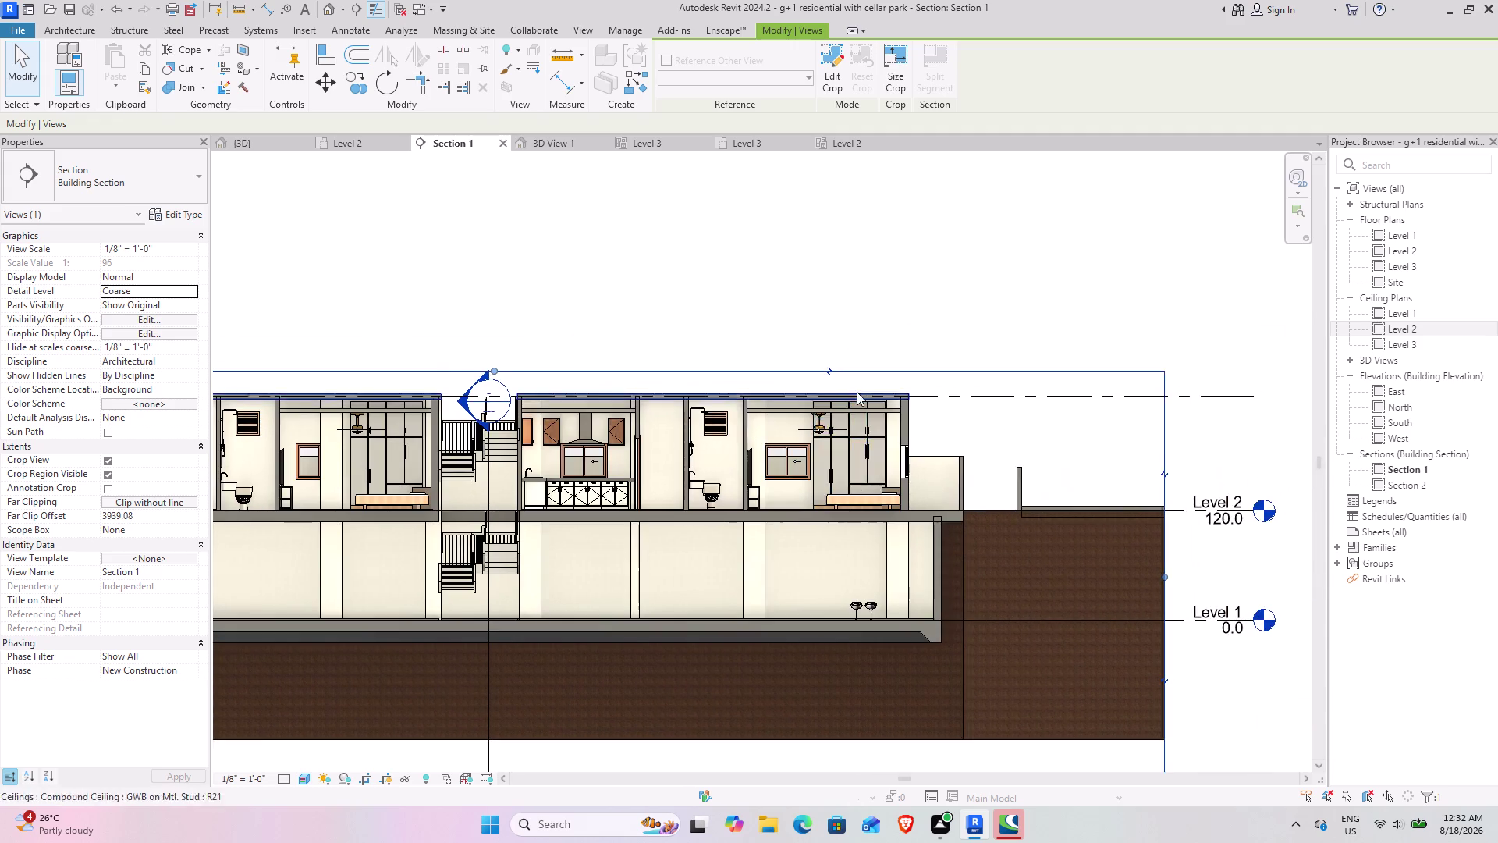
scroll(up, 3)
scroll(up, 3)
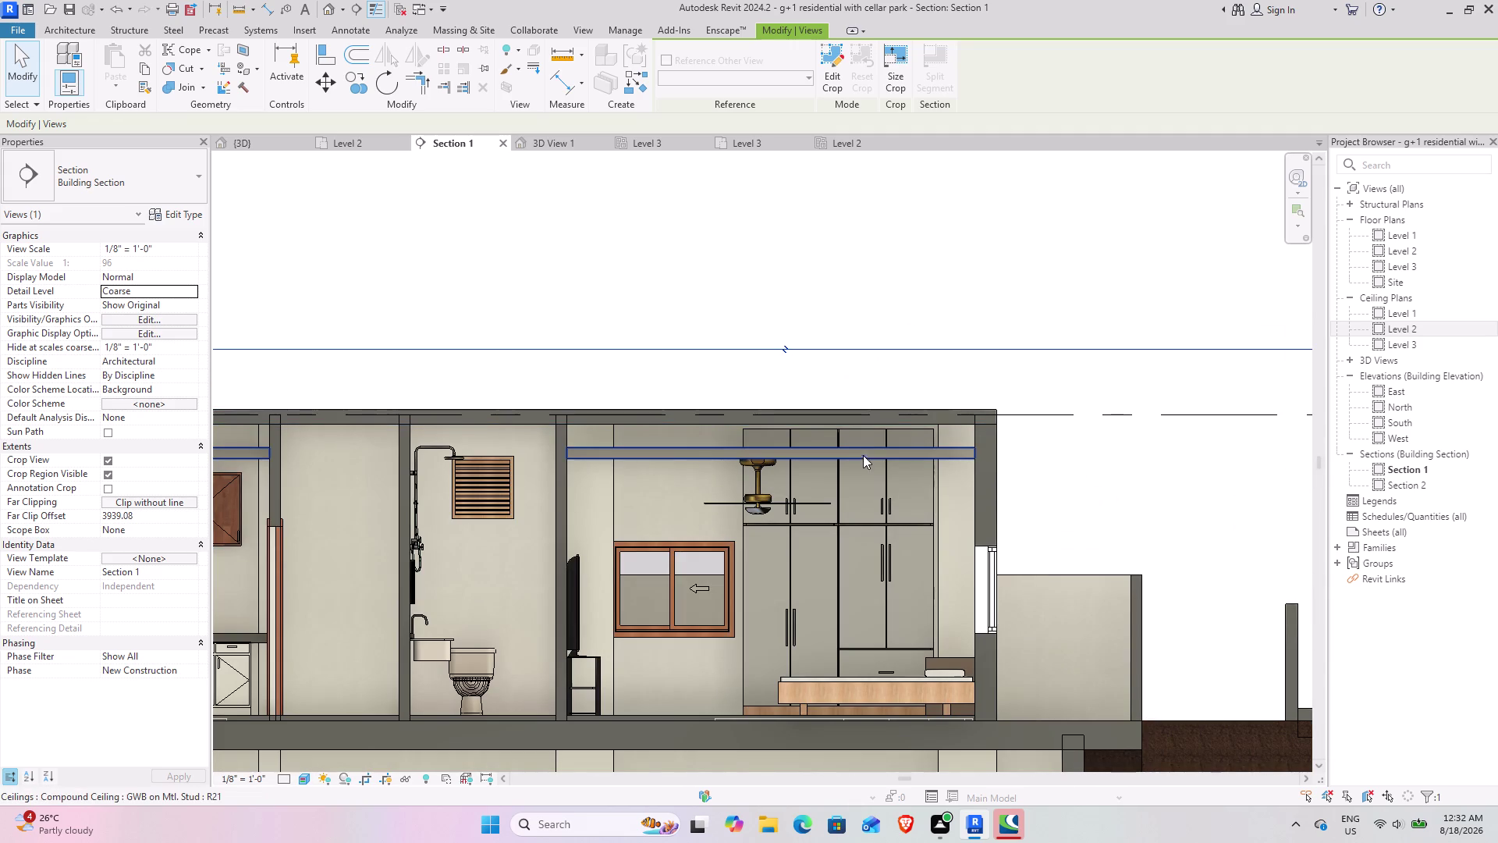
scroll(up, 3)
click(855, 467)
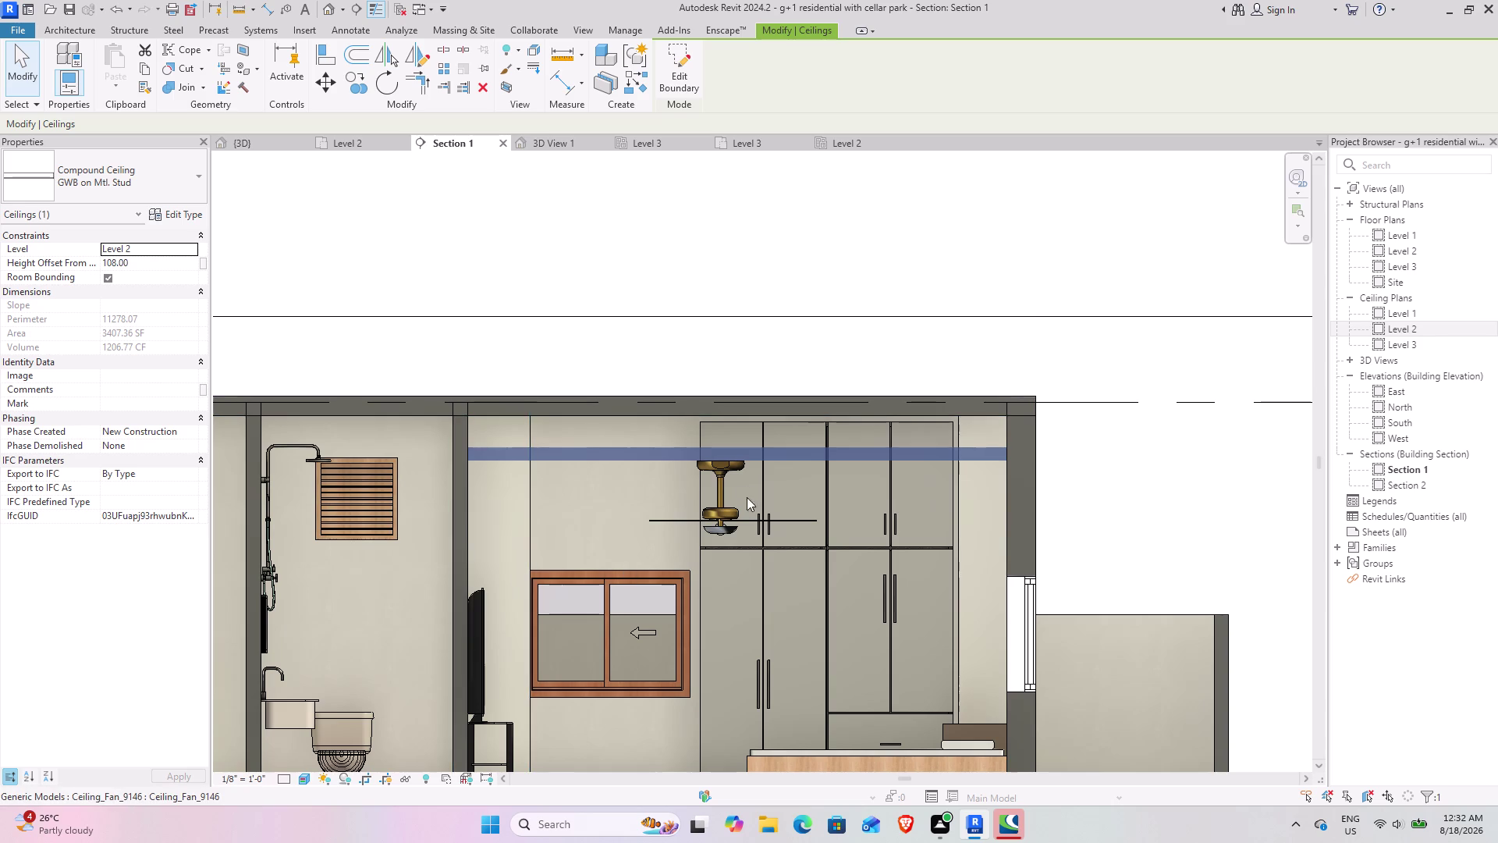
scroll(up, 3)
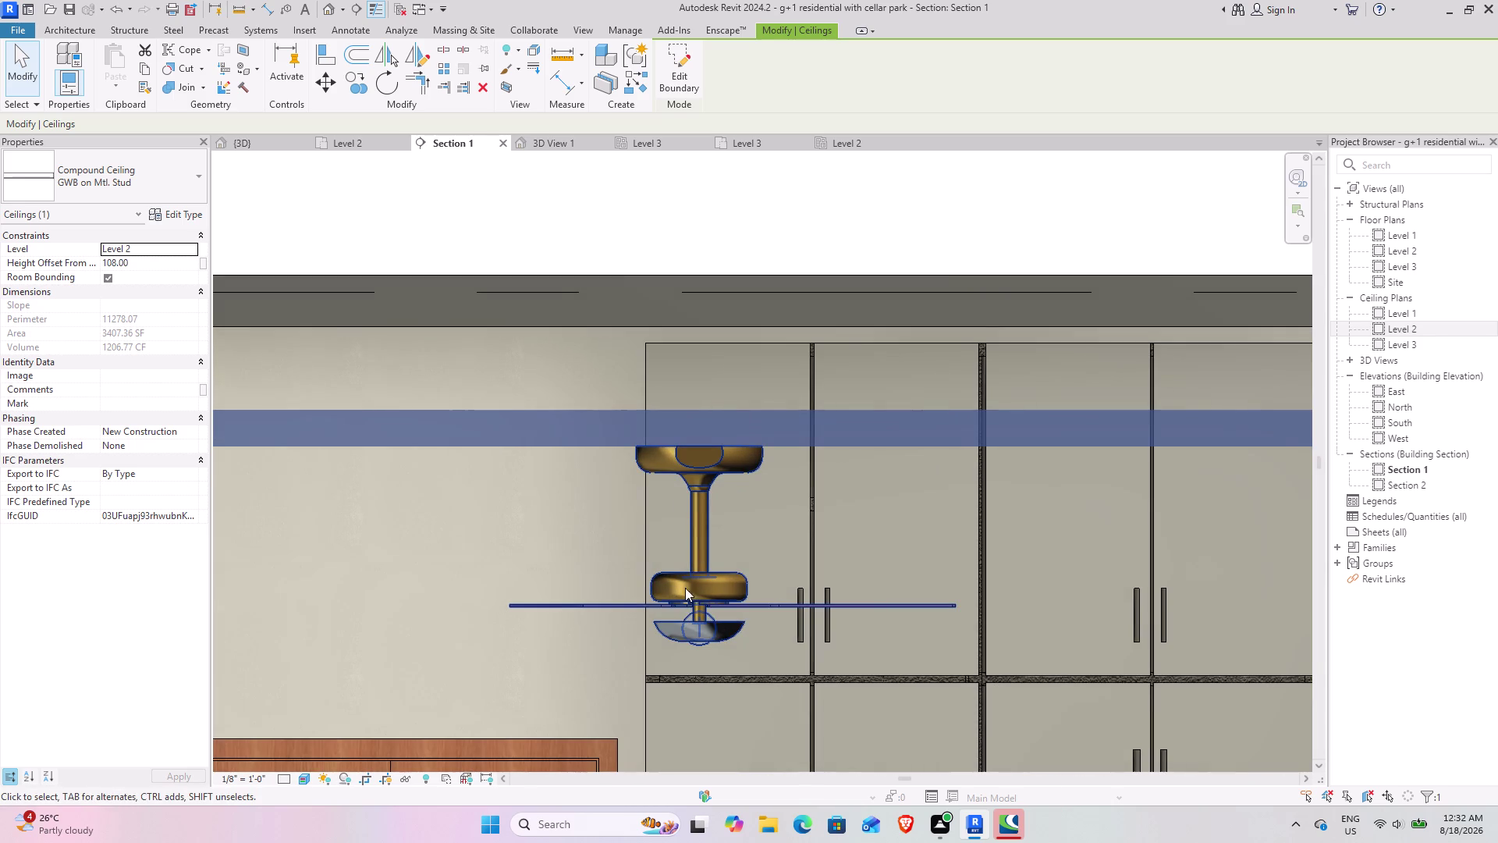
scroll(down, 3)
scroll(down, 3)
middle_drag(835, 602, 750, 434)
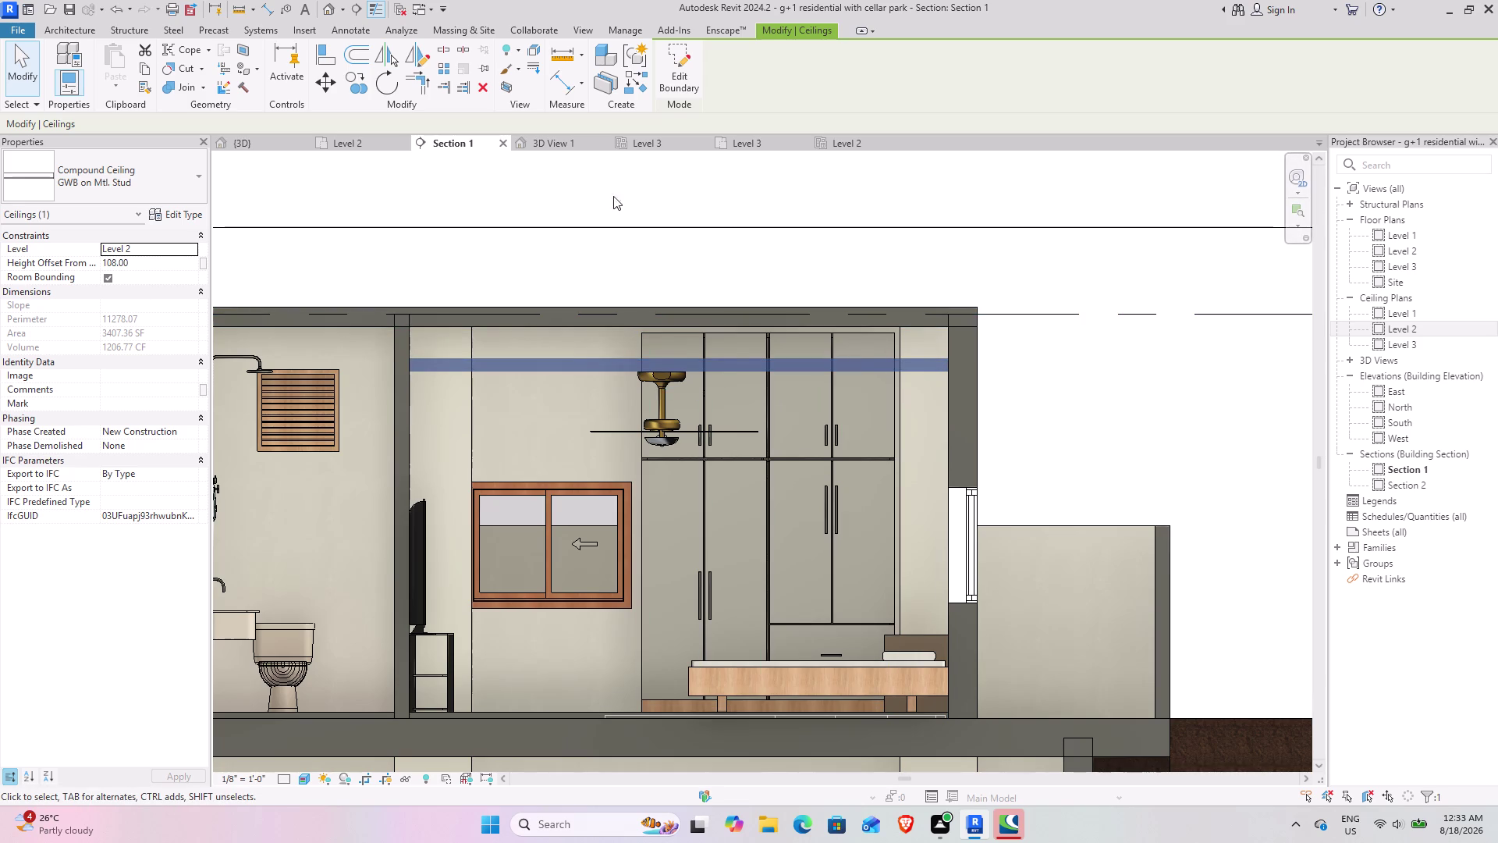
click(652, 145)
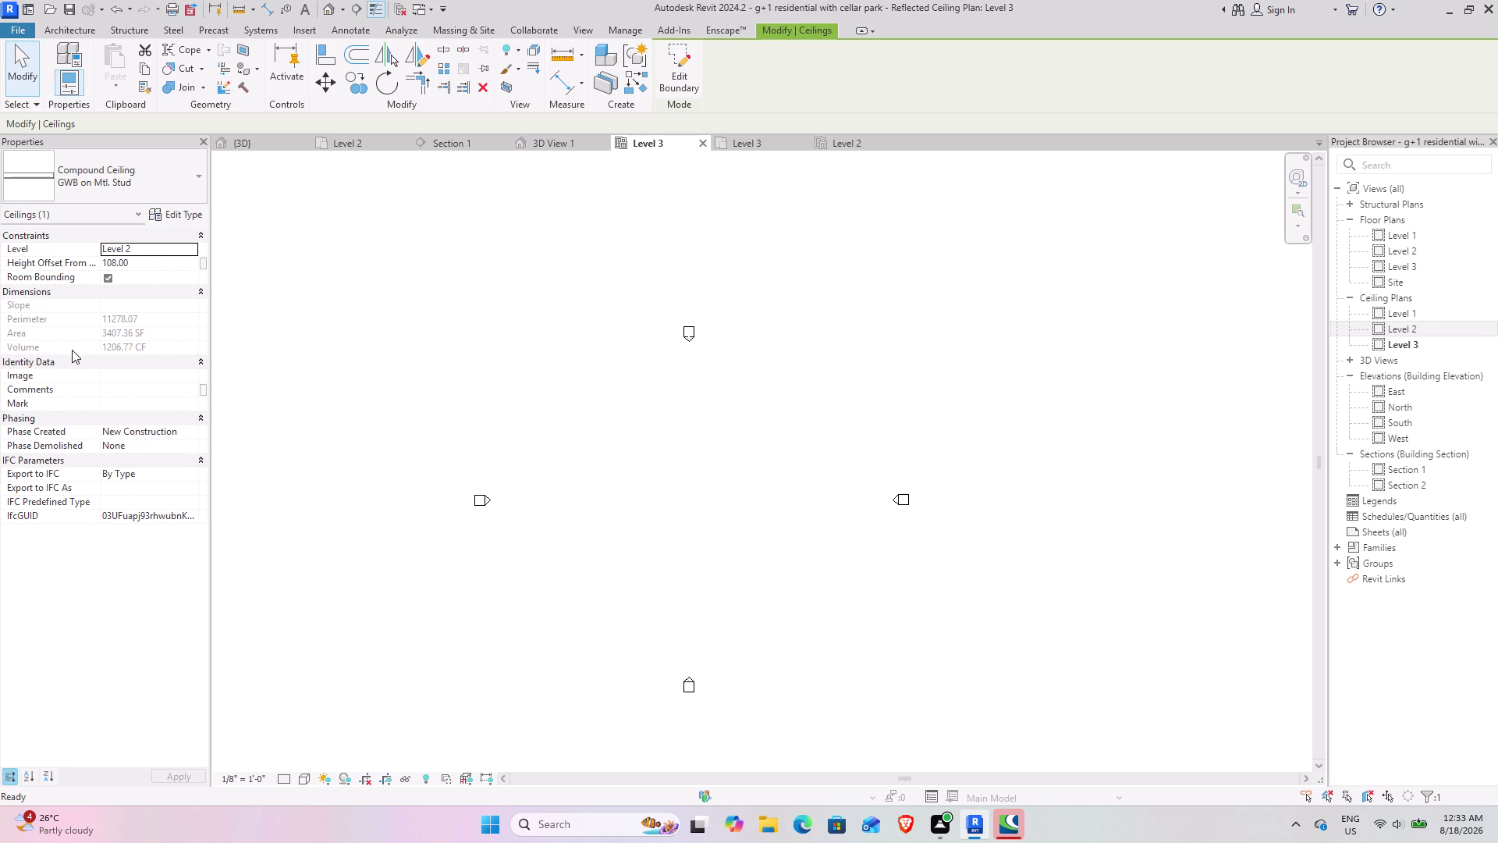
Set the Level 3 ceiling plan's underlay base level to Level 1.
click(482, 347)
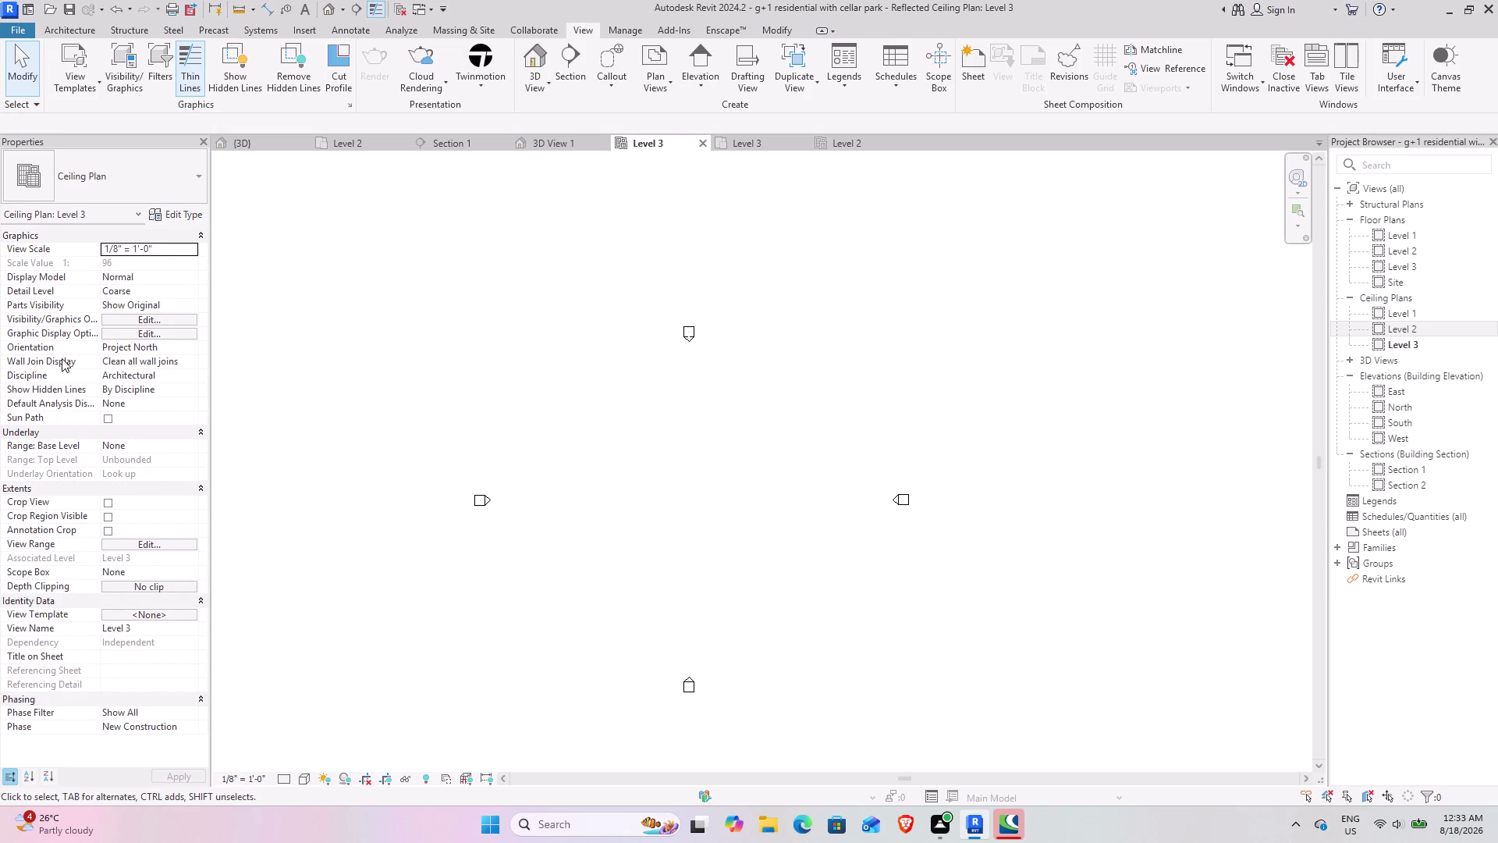
click(185, 444)
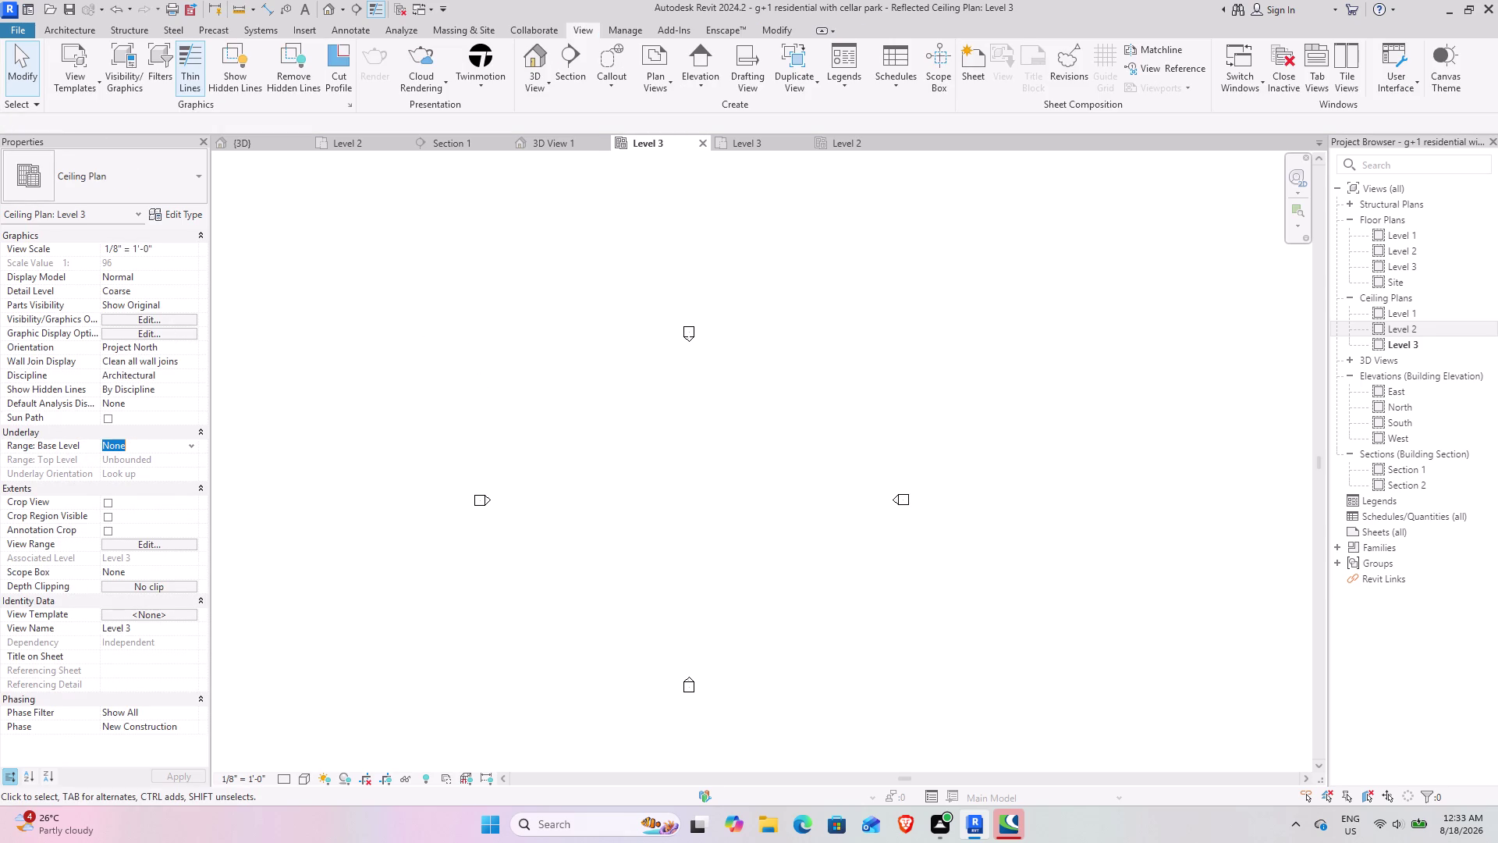
click(193, 446)
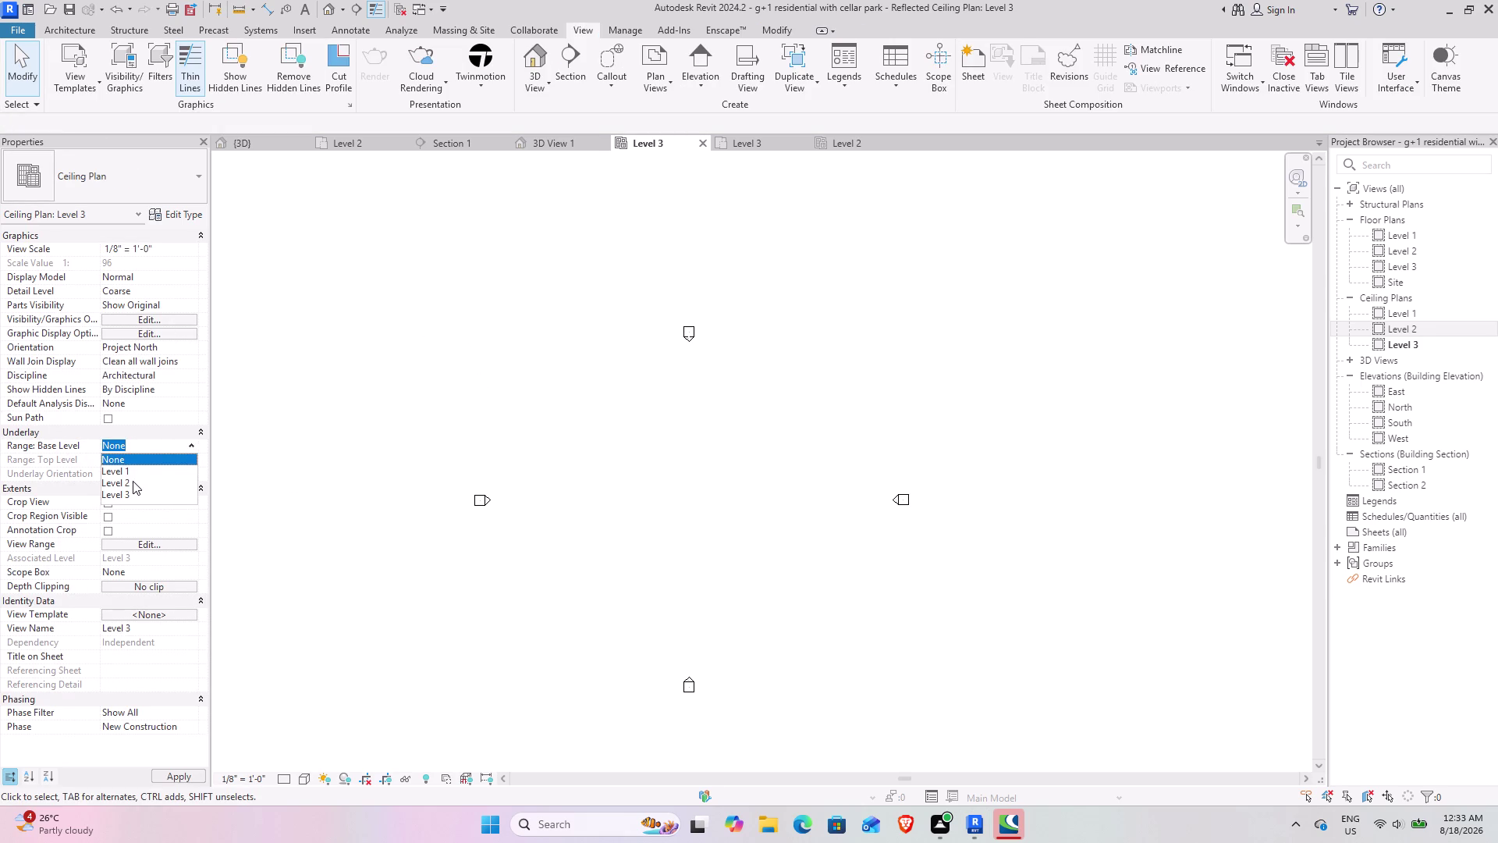
click(126, 469)
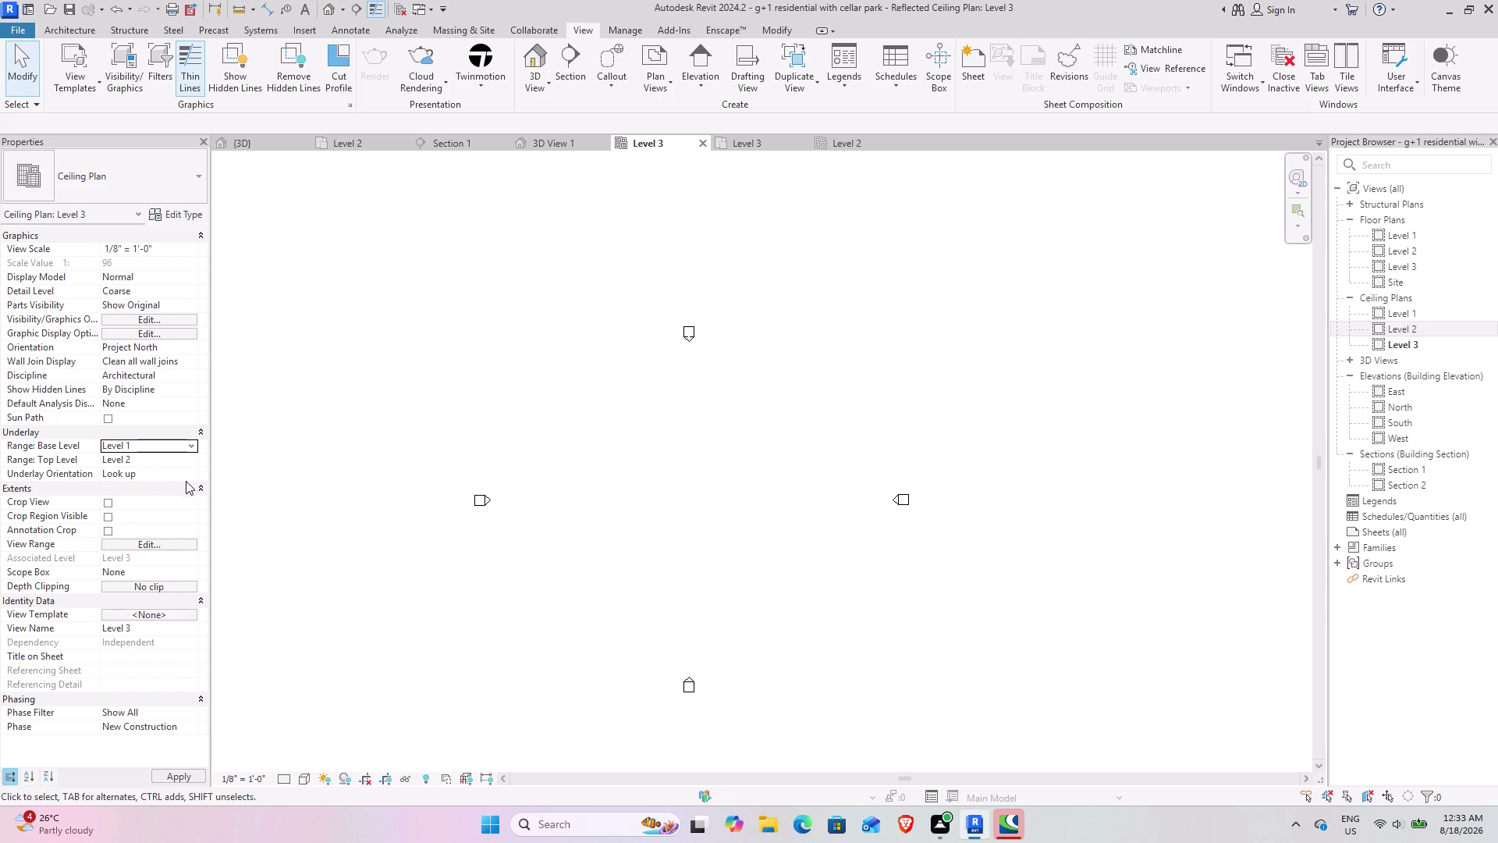
click(949, 539)
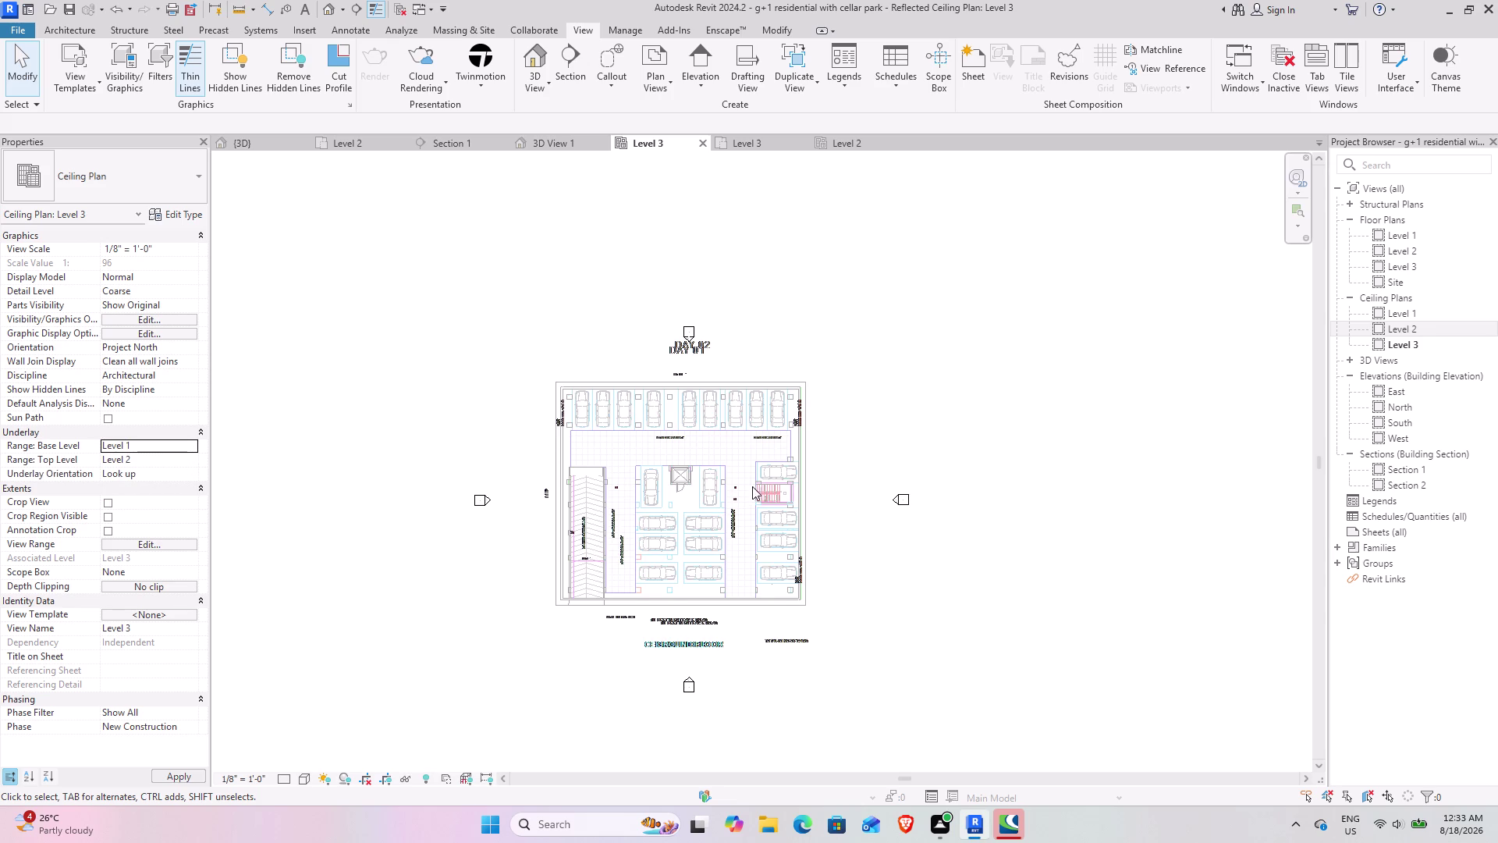
scroll(up, 3)
scroll(up, 3)
scroll(up, 3)
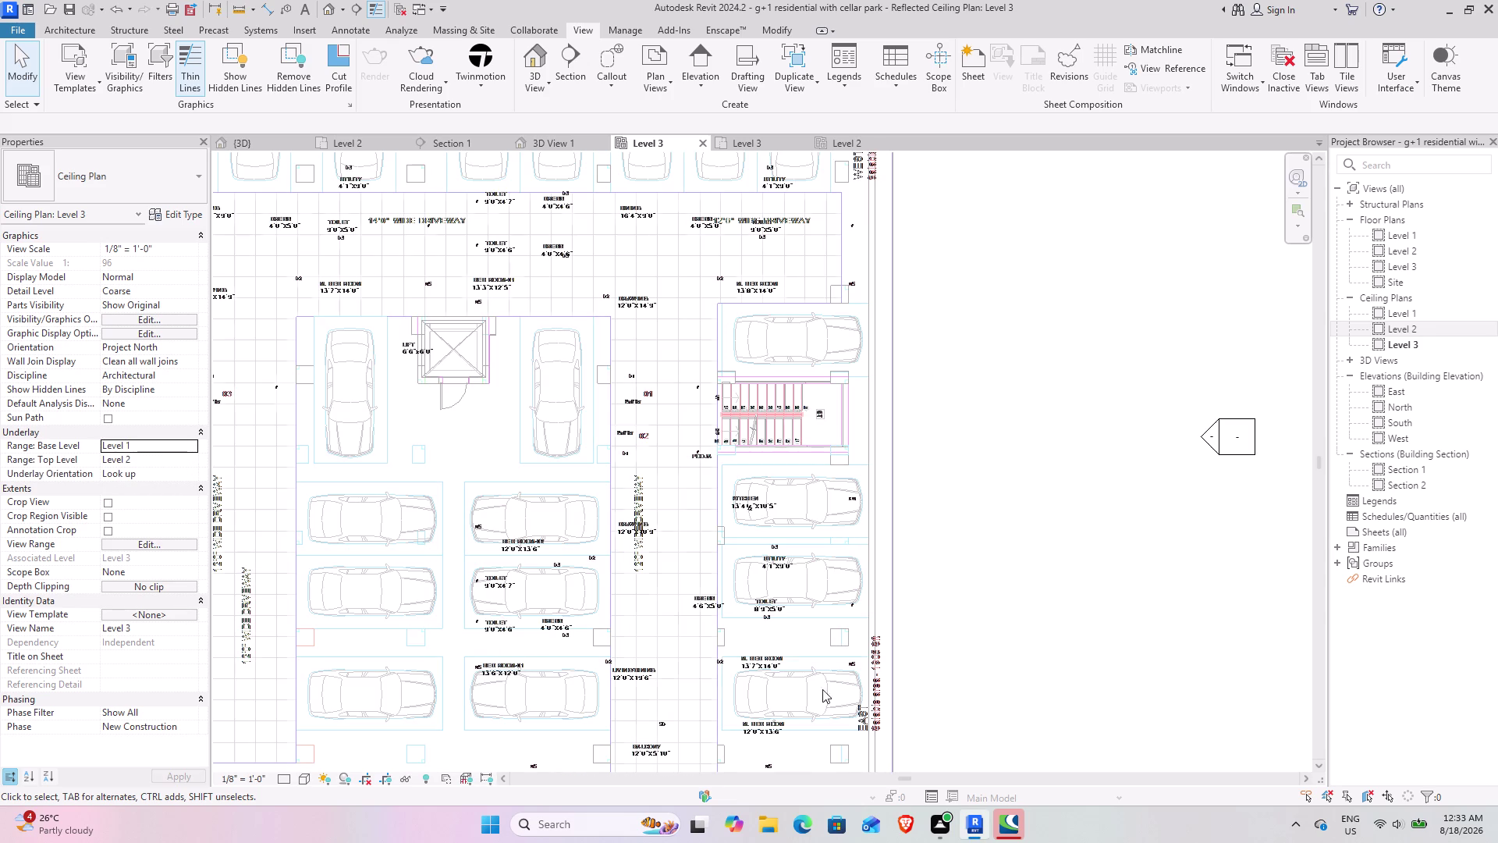
scroll(down, 3)
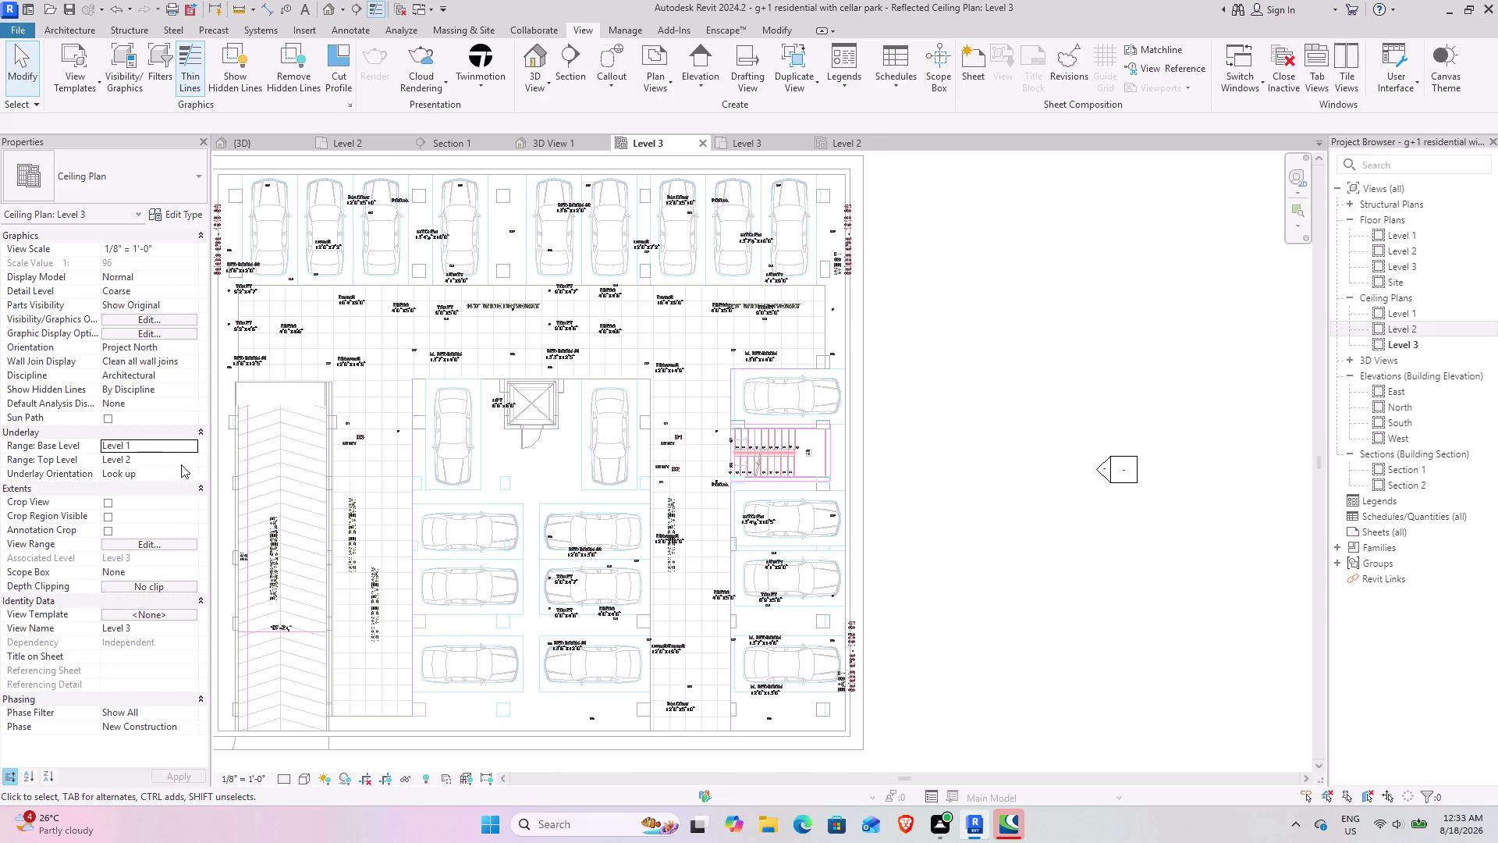
Set the underlay top level to Level 3 and orientation to Look down.
click(189, 459)
click(135, 494)
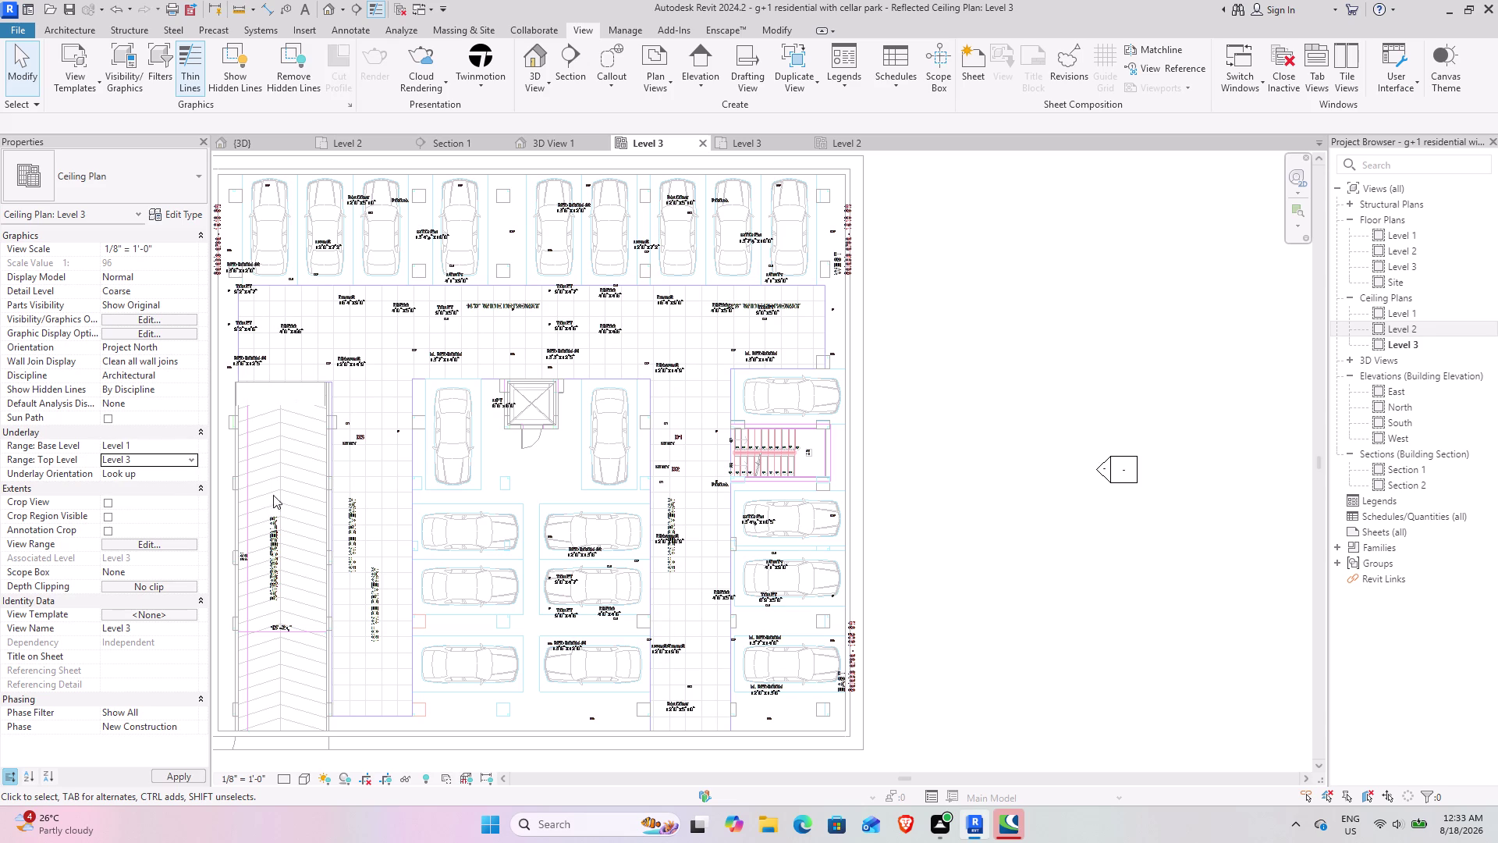
click(940, 498)
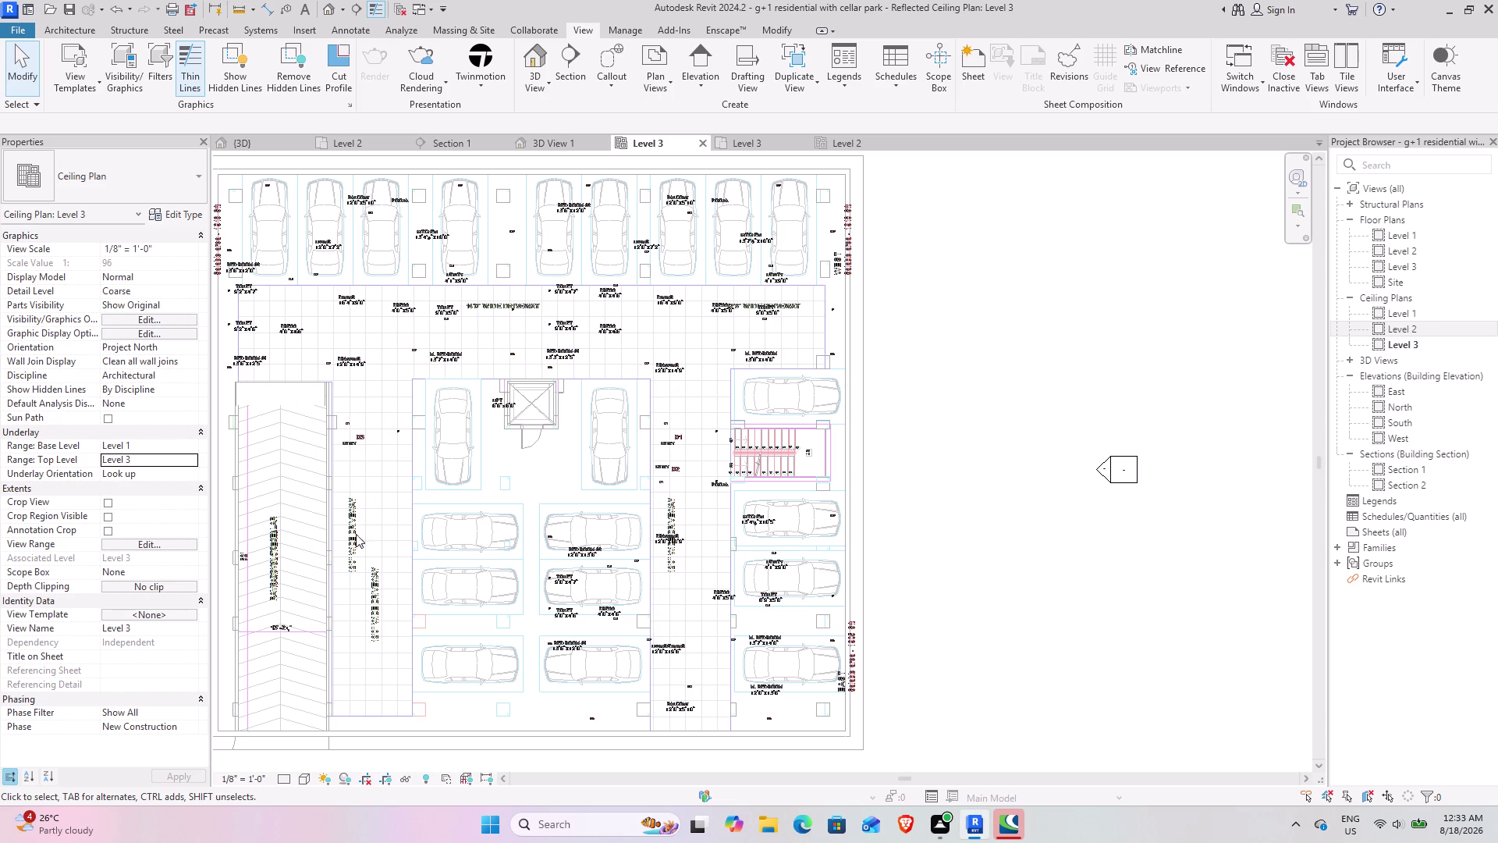
click(193, 473)
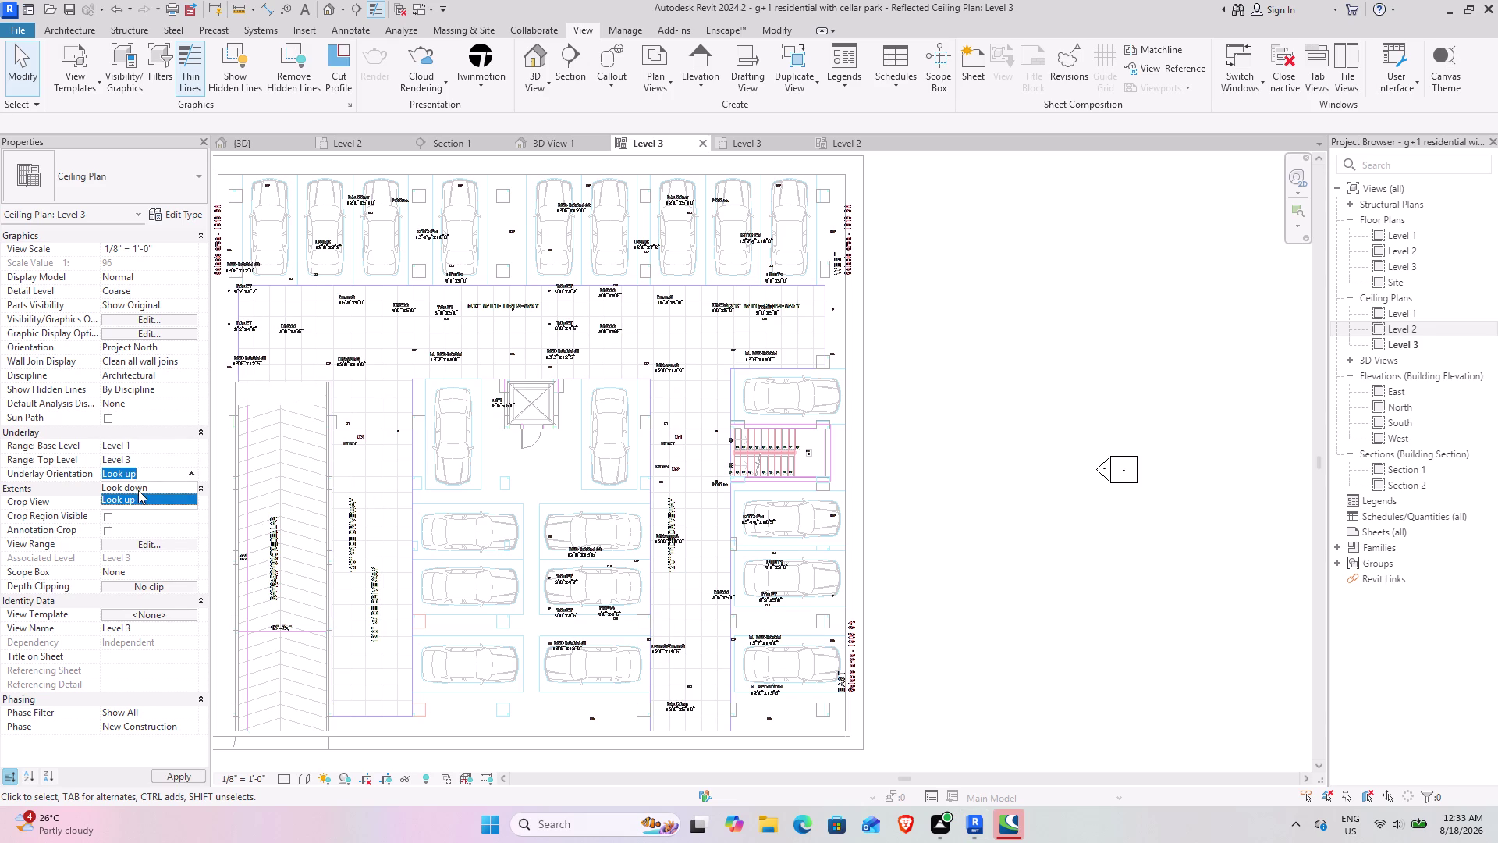
click(138, 490)
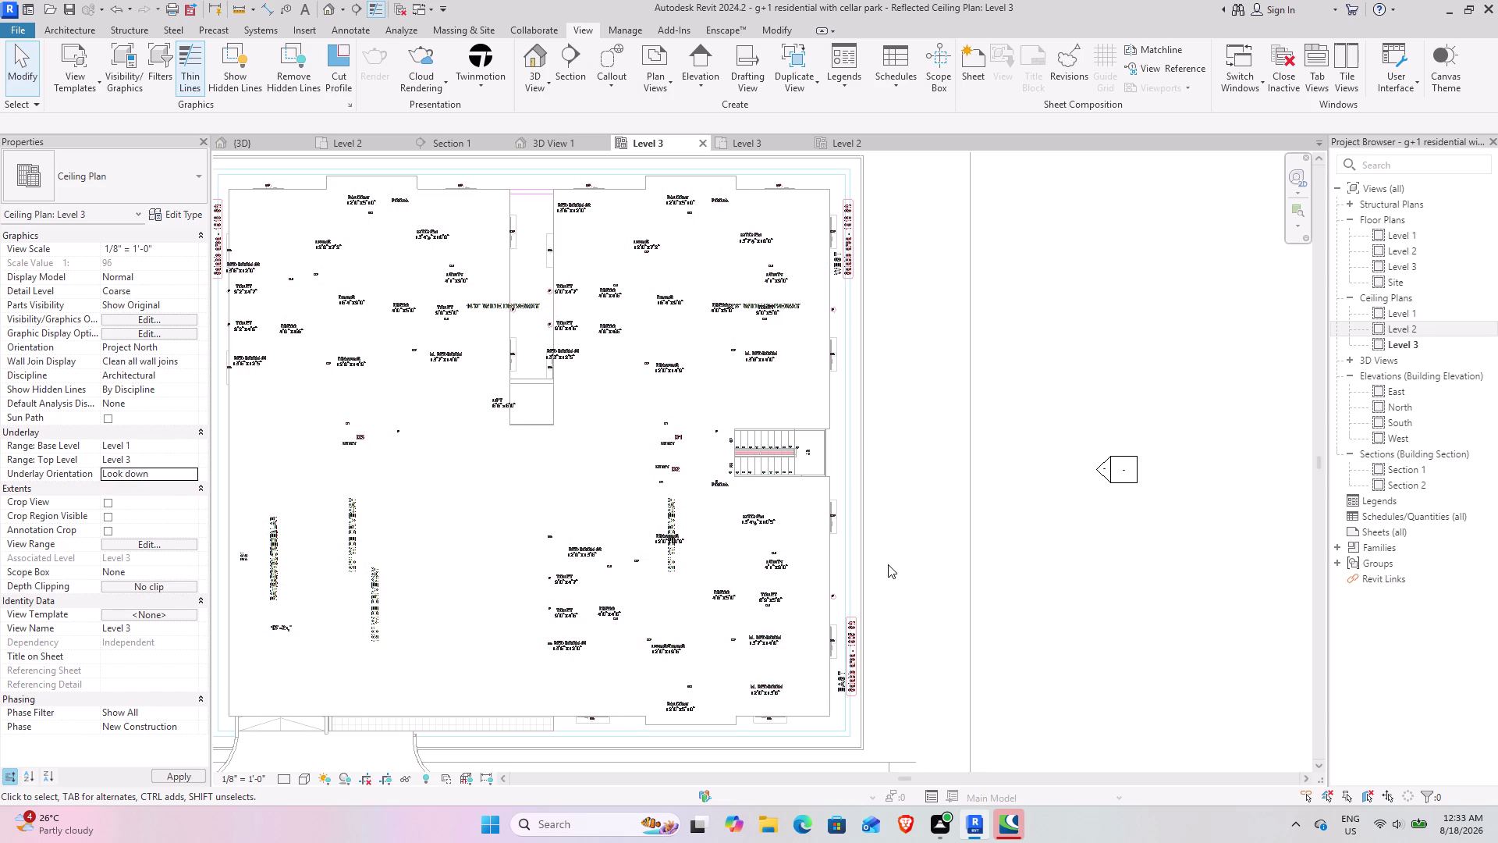
click(887, 549)
scroll(up, 3)
scroll(up, 3)
middle_drag(931, 631, 846, 530)
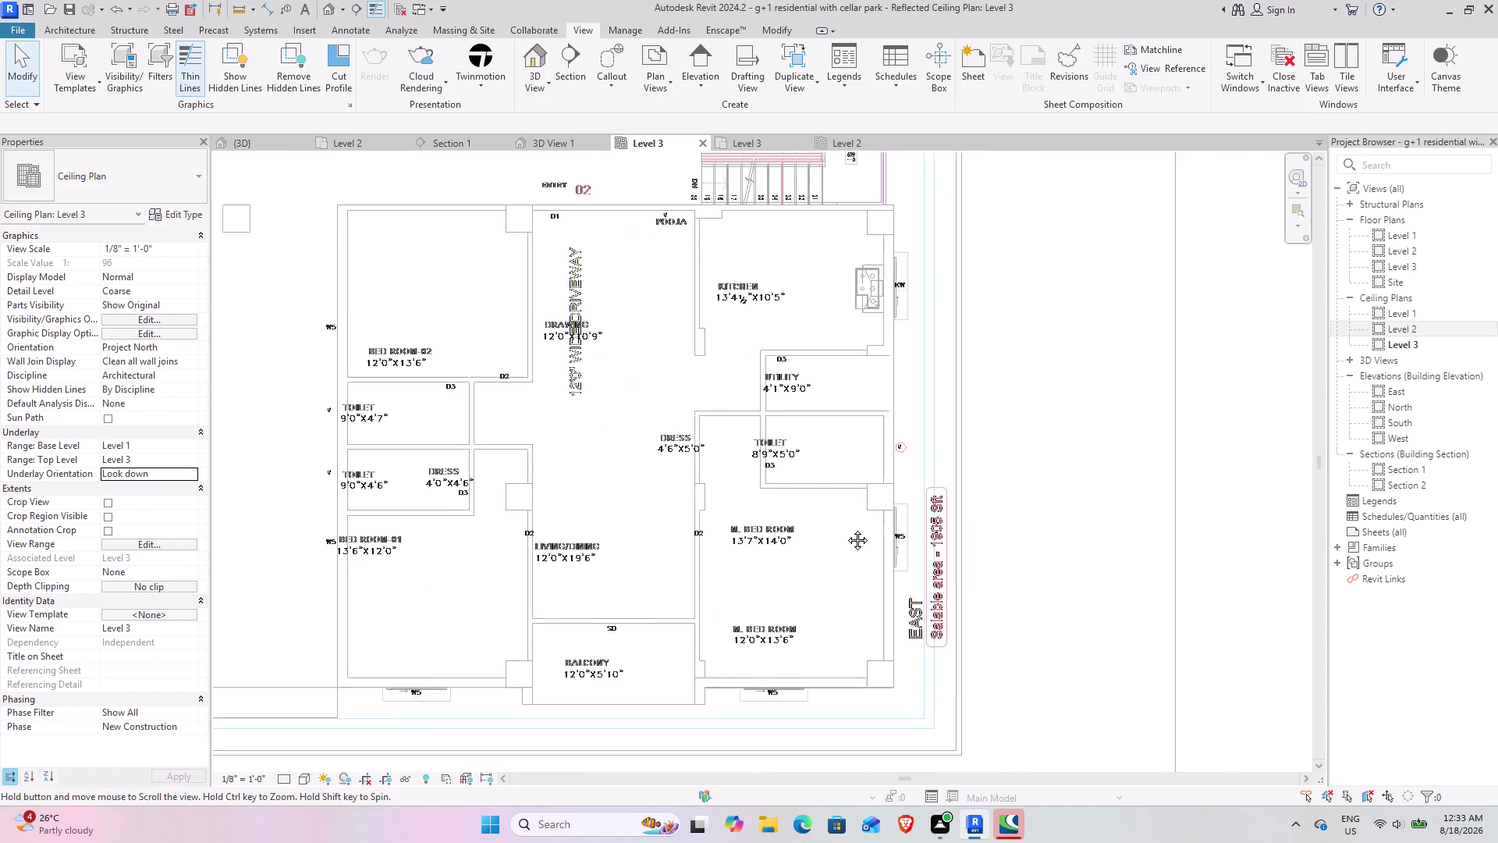
middle_drag(846, 529, 846, 528)
scroll(up, 3)
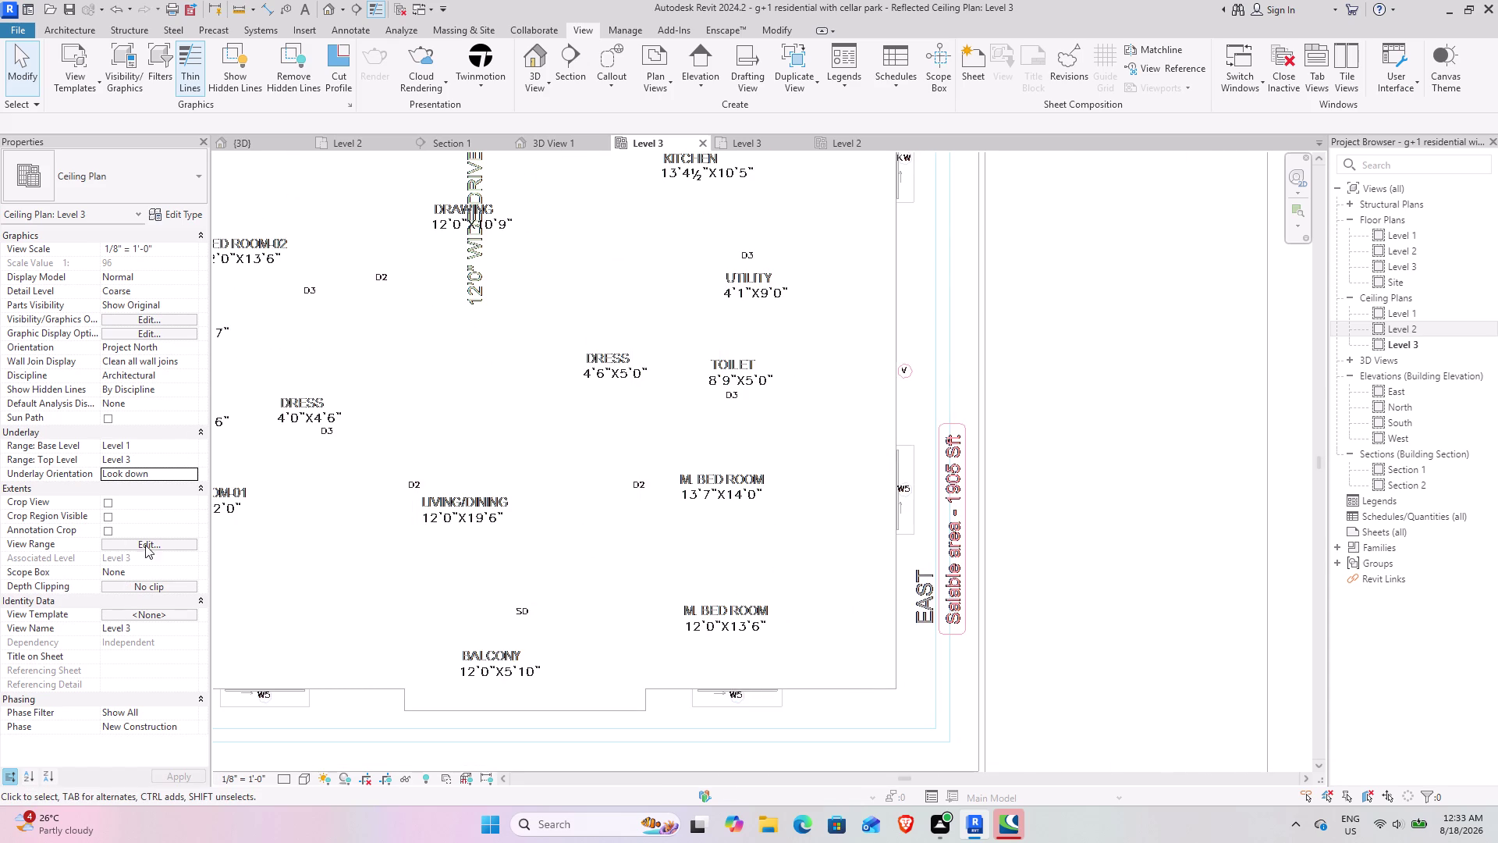
Review the View Range settings and cancel without changes.
click(146, 540)
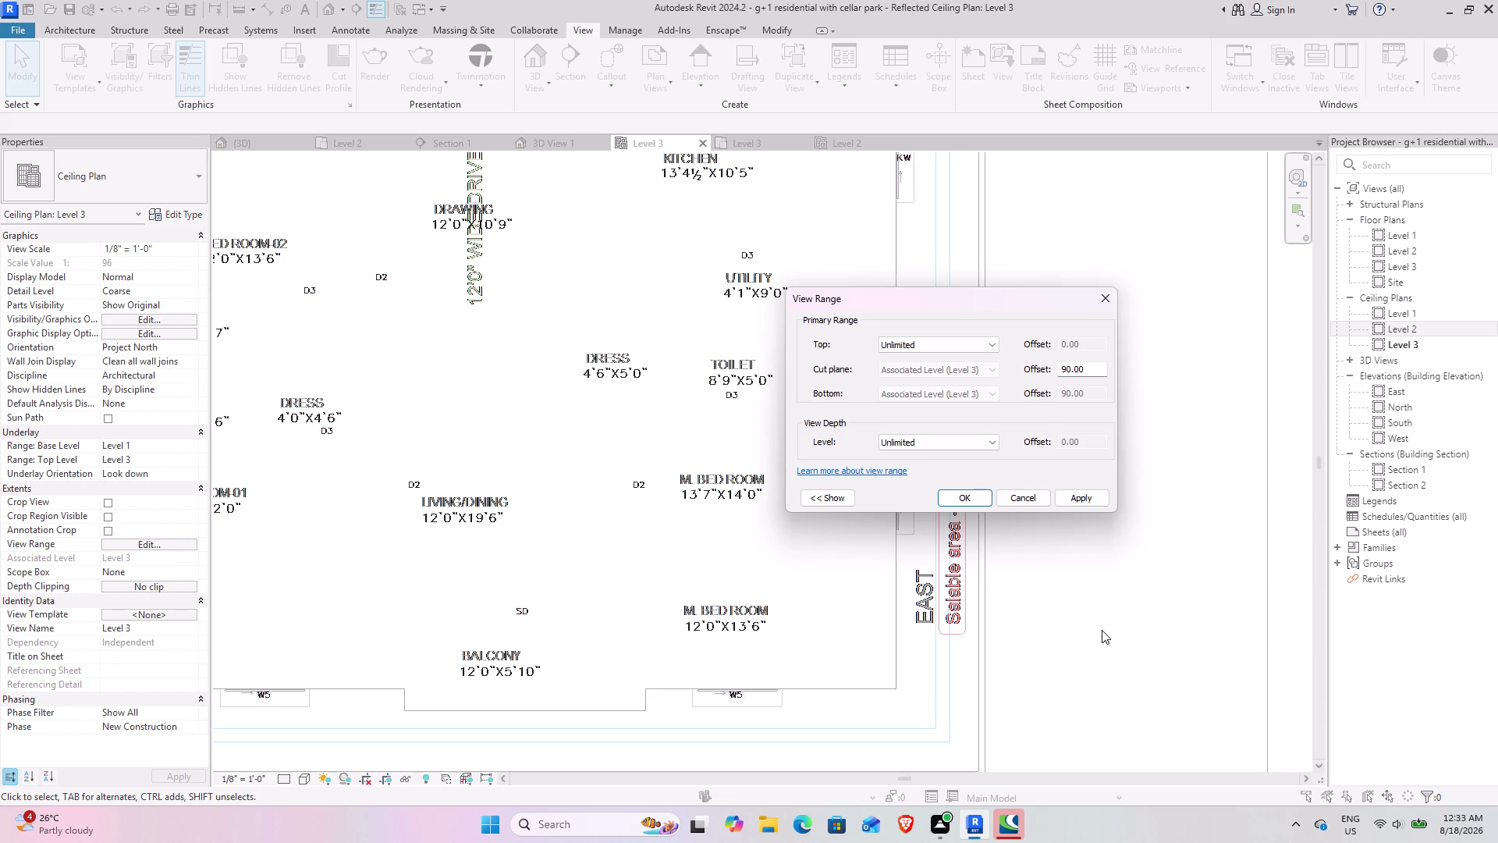
click(1101, 630)
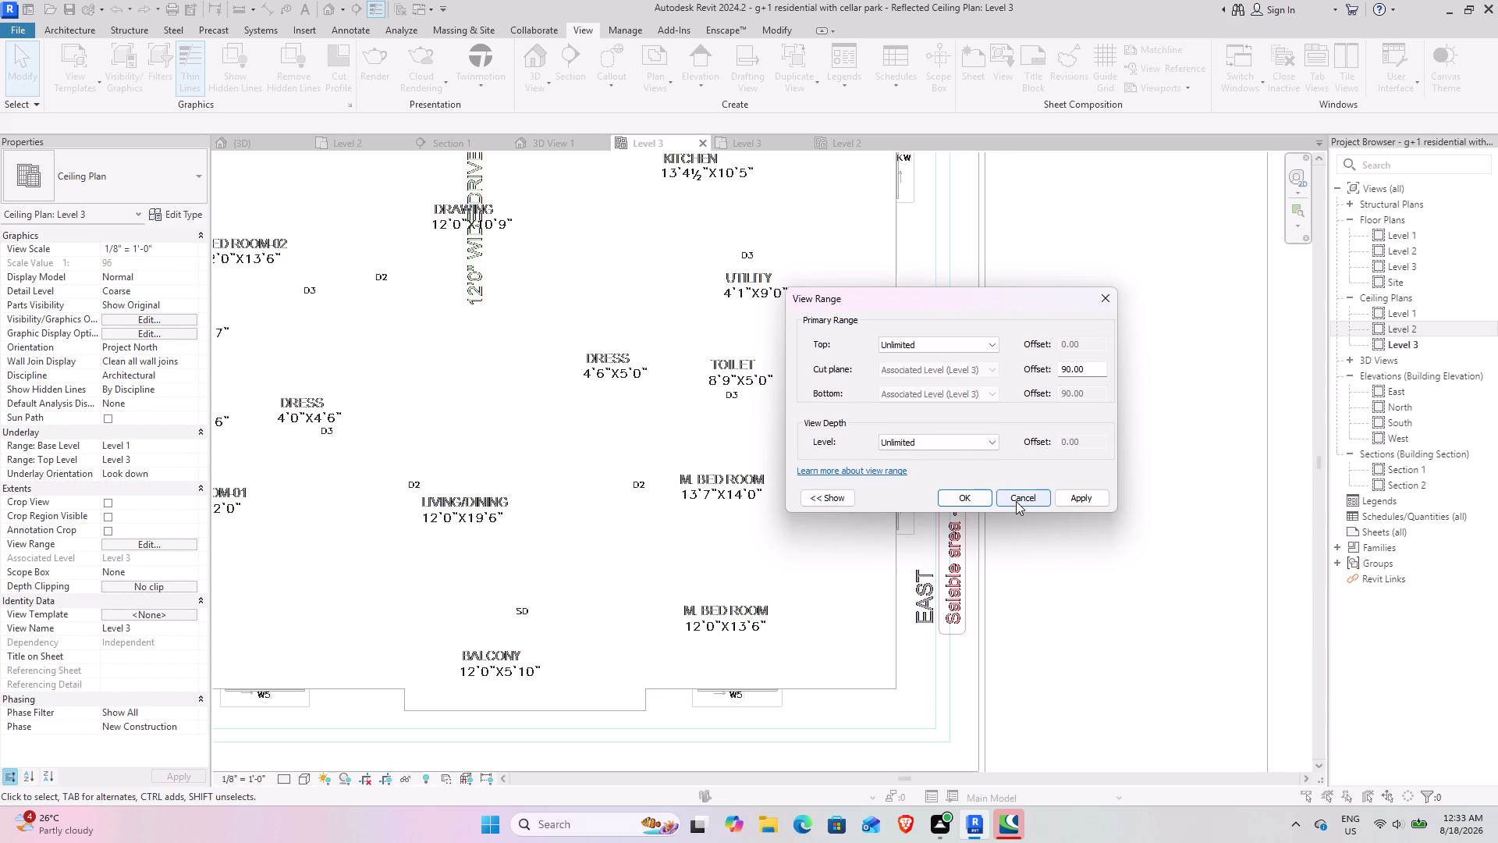
click(1016, 501)
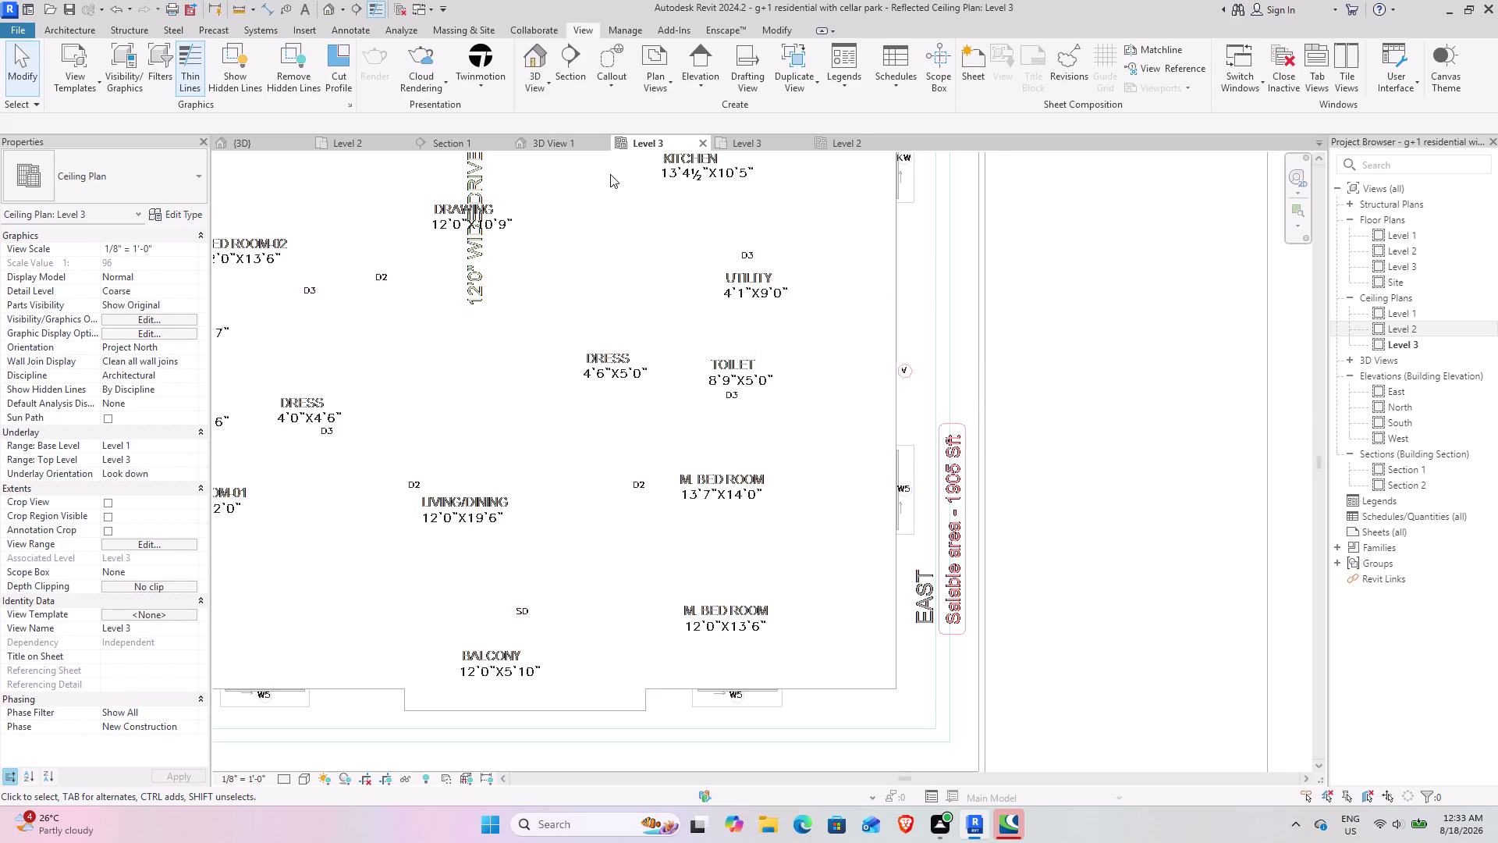
Start placing a component with Pick a plane, picking the ceiling in Section 1.
click(91, 30)
click(176, 49)
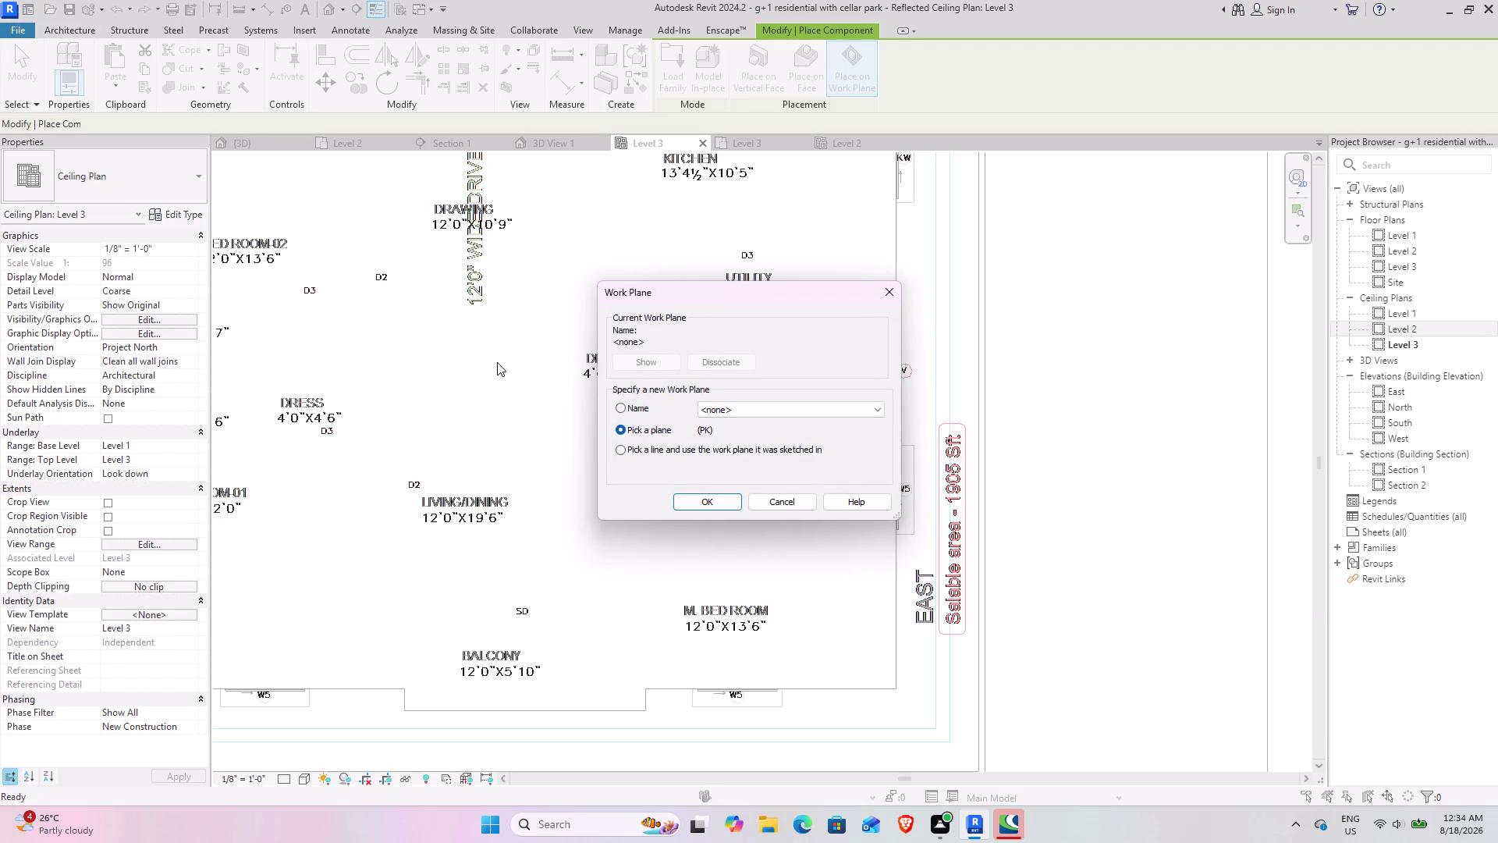
click(710, 501)
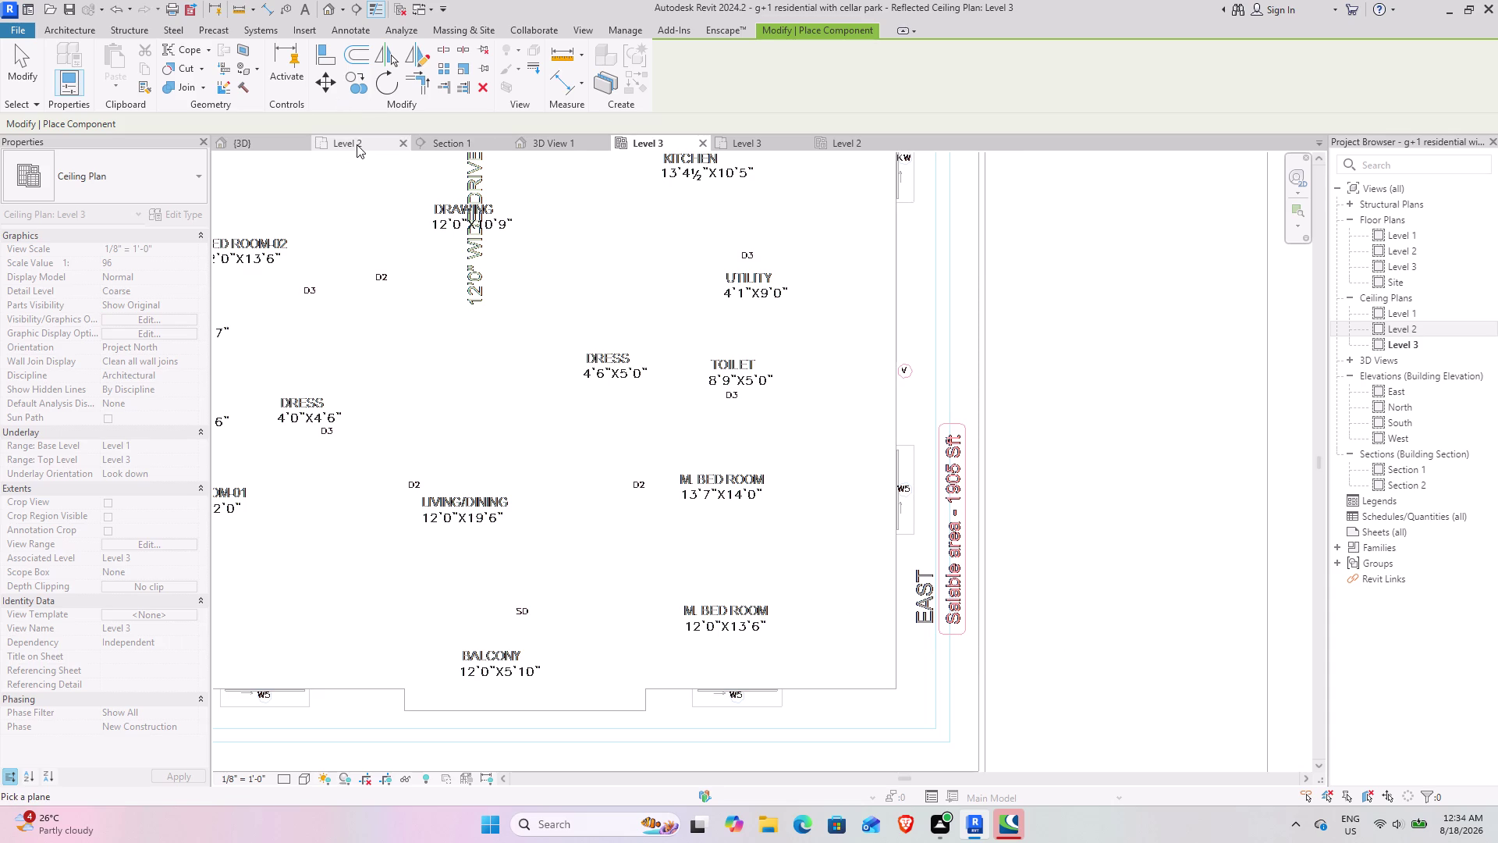
click(468, 140)
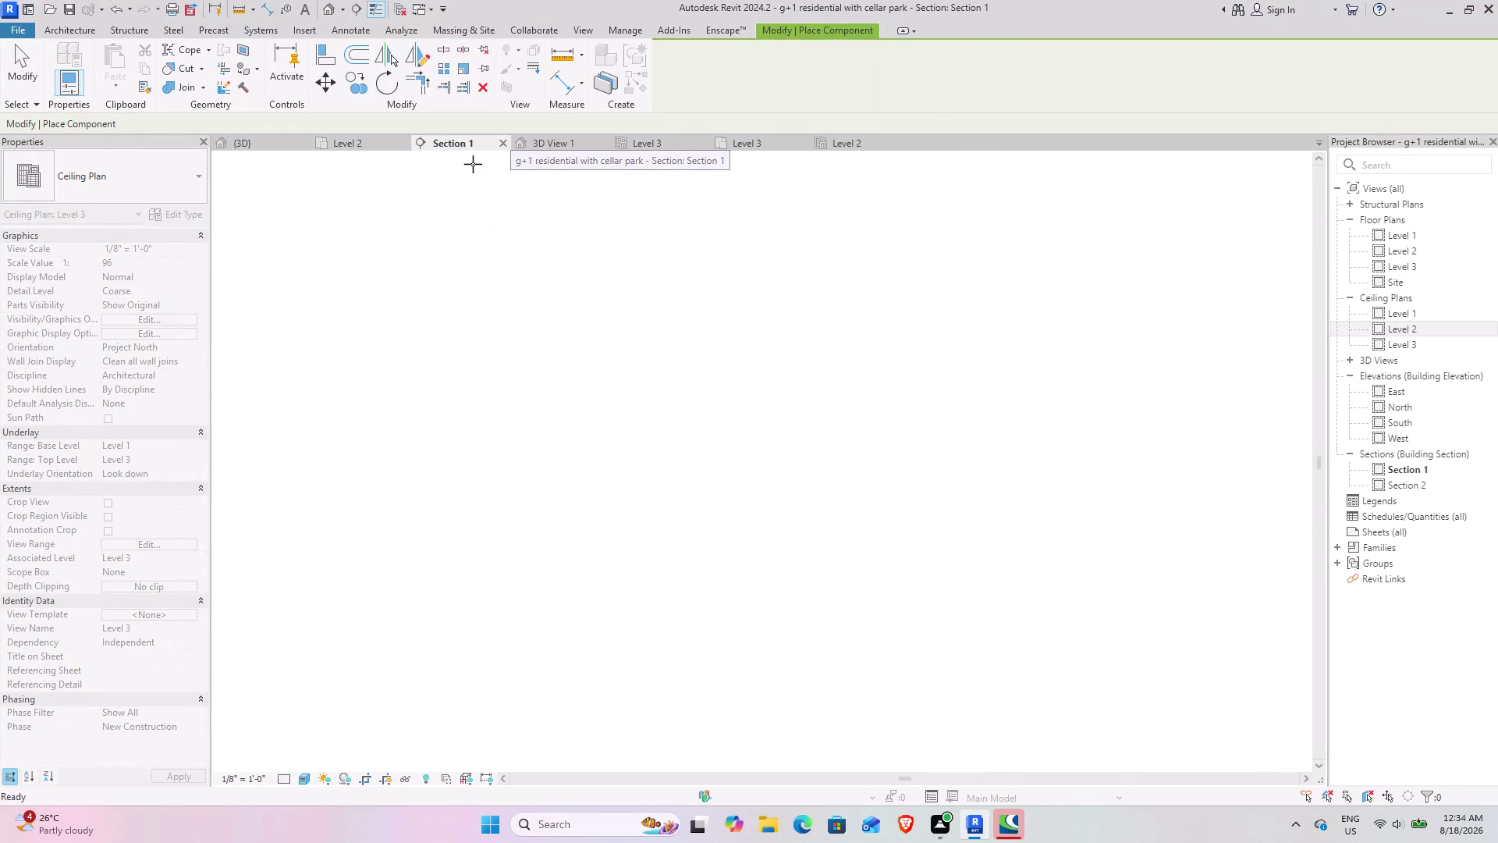
click(727, 372)
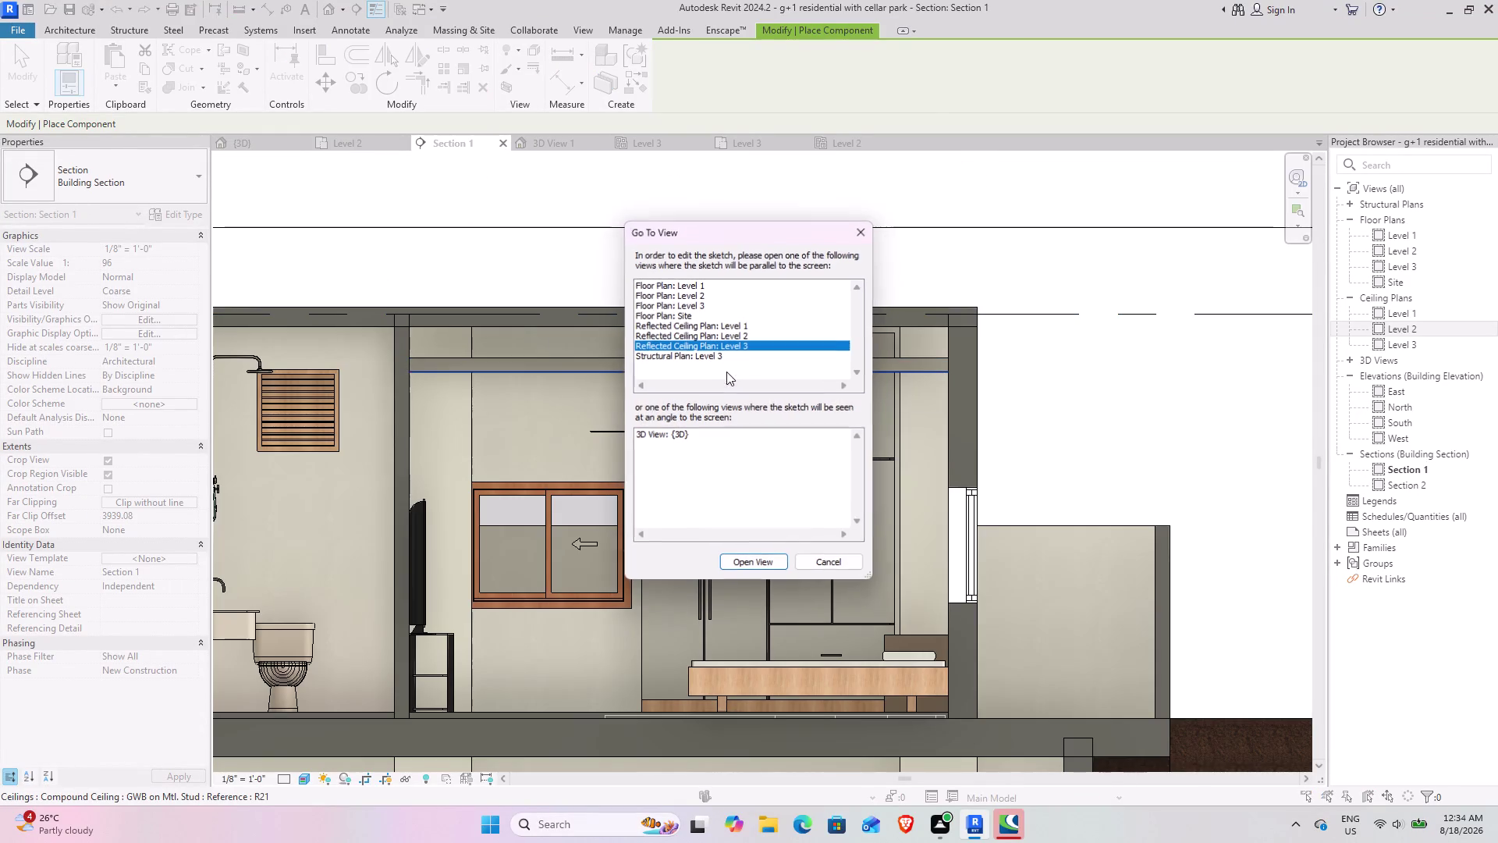
Continue in the Level 3 ceiling plan, place pendant lights over the master bedroom, then finish.
click(751, 563)
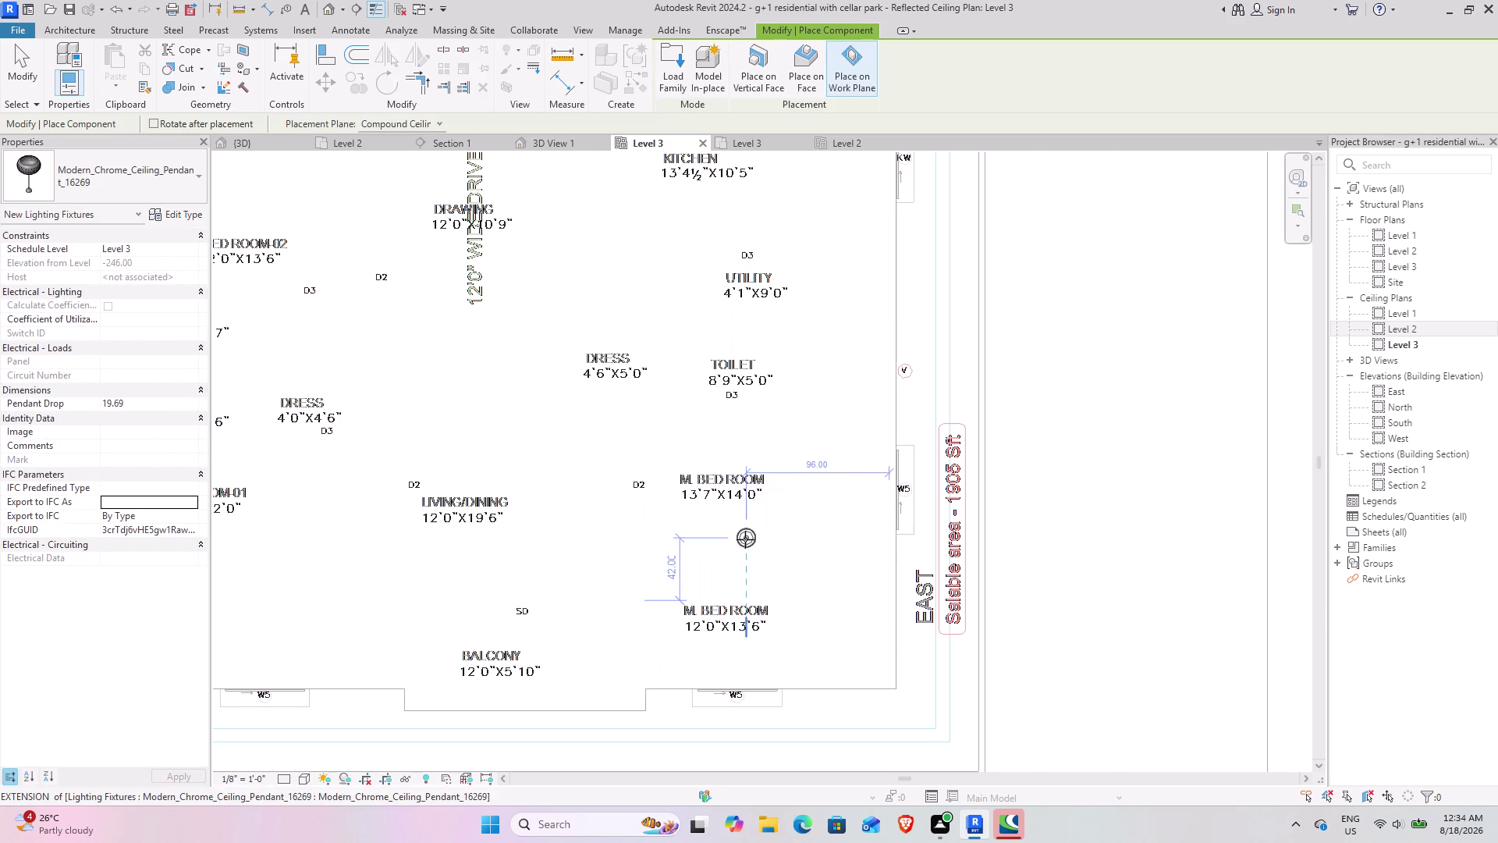
scroll(up, 3)
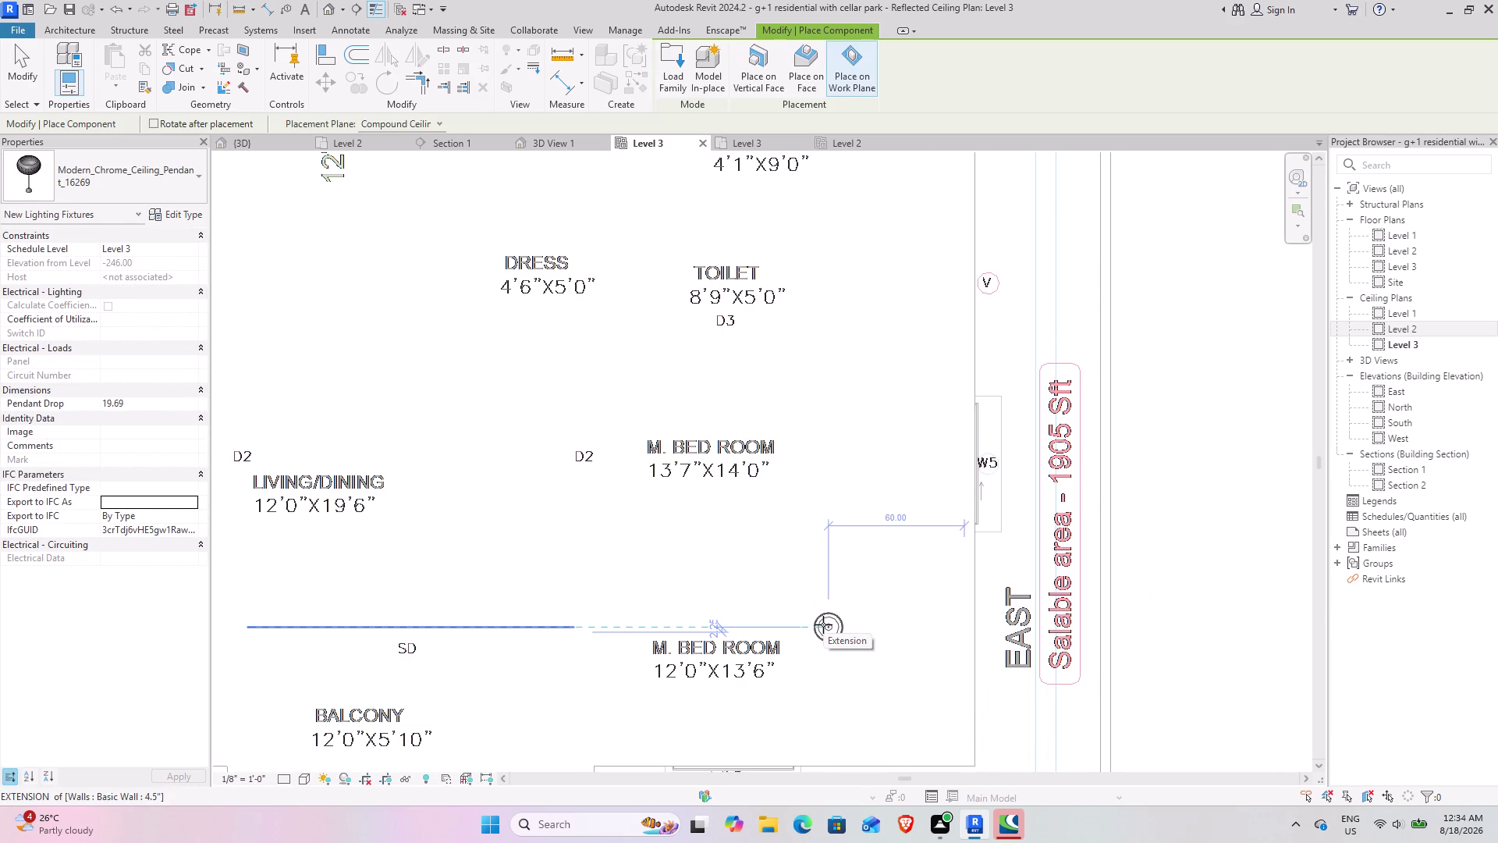
click(823, 624)
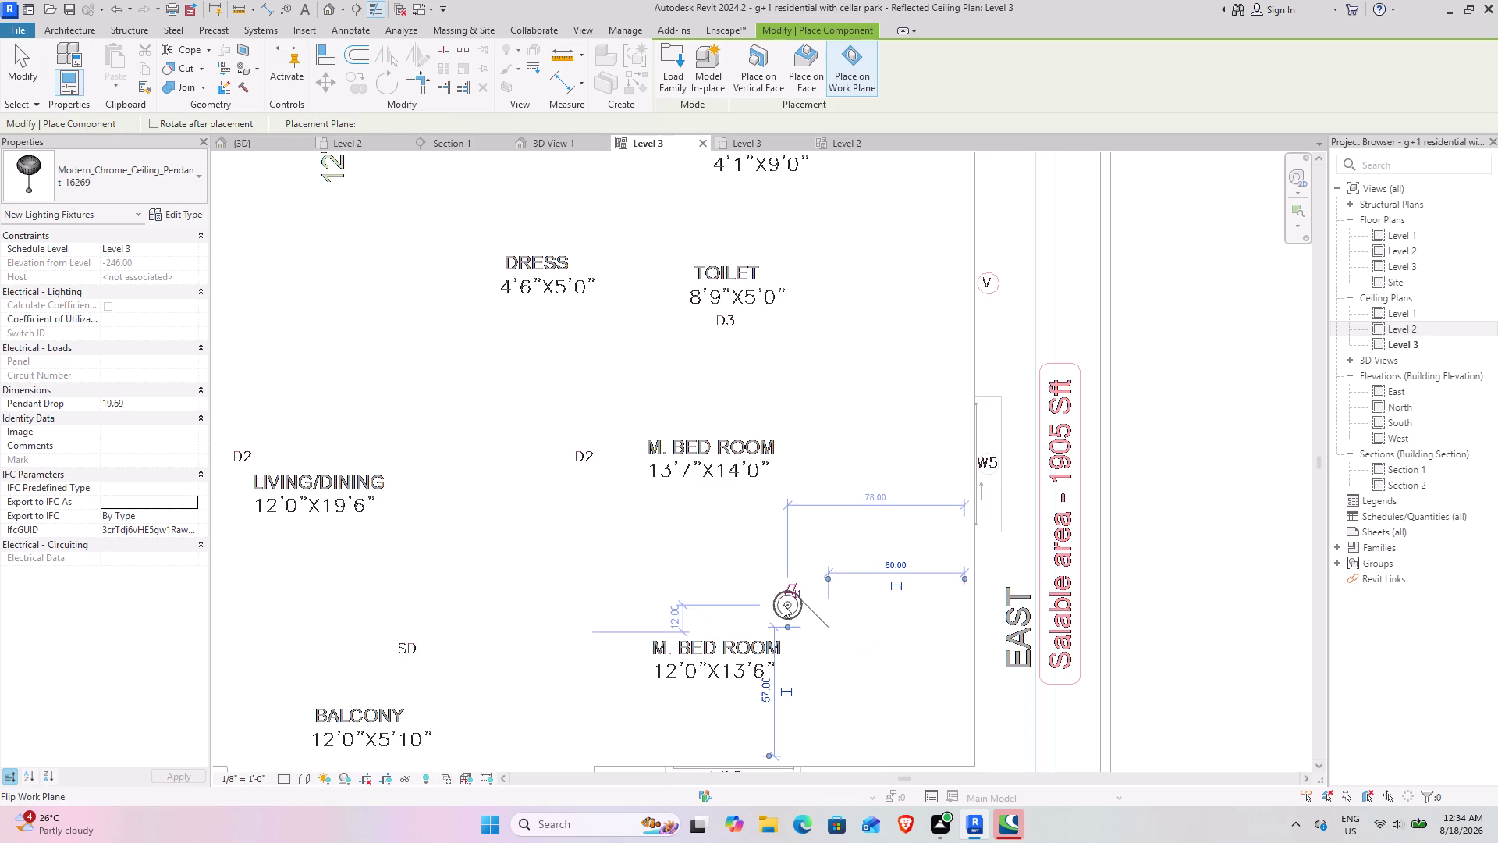
click(722, 624)
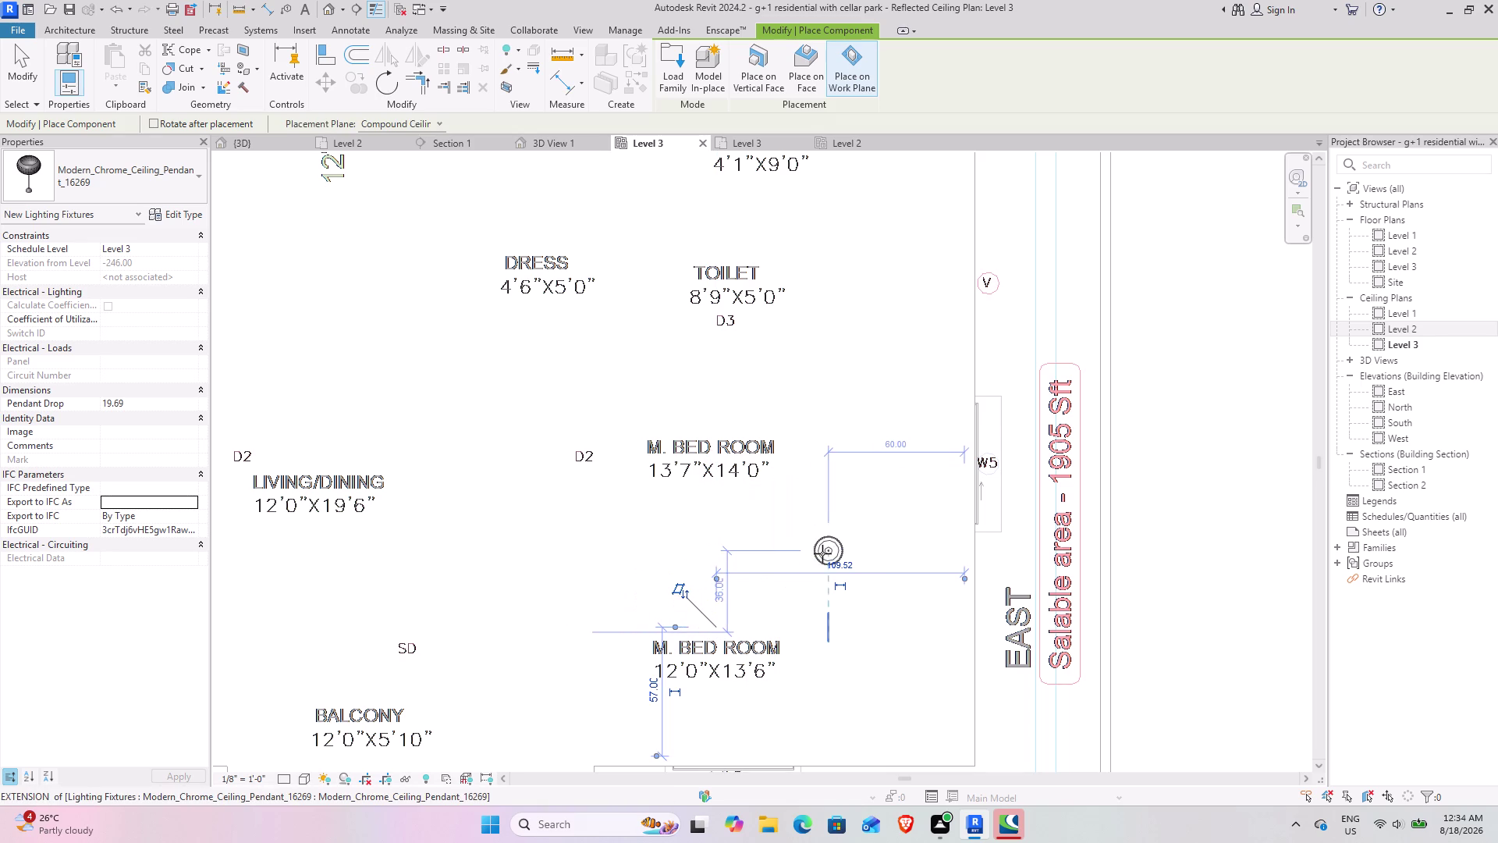
click(823, 553)
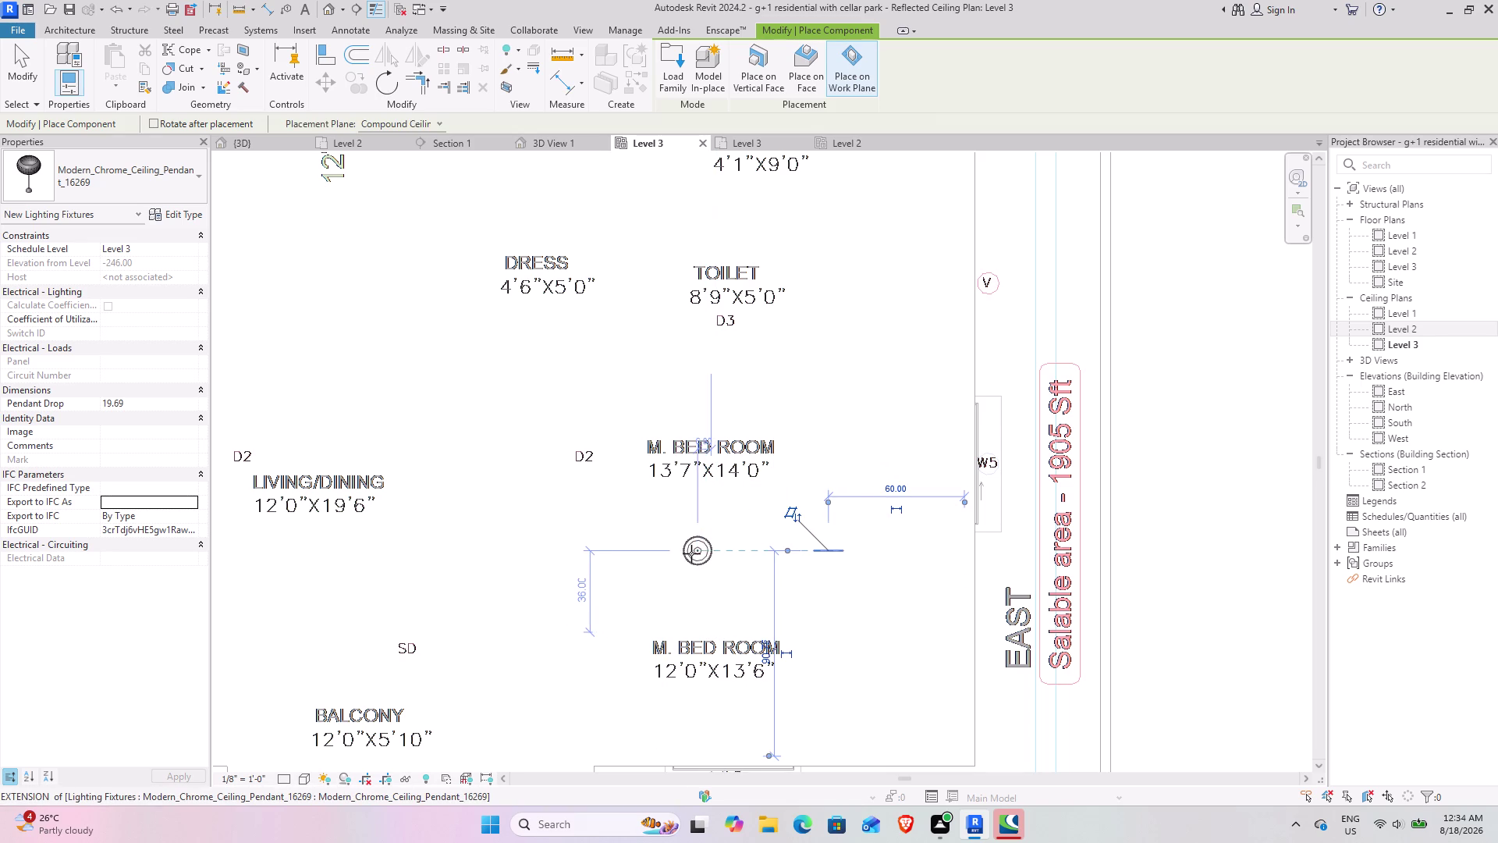
click(687, 554)
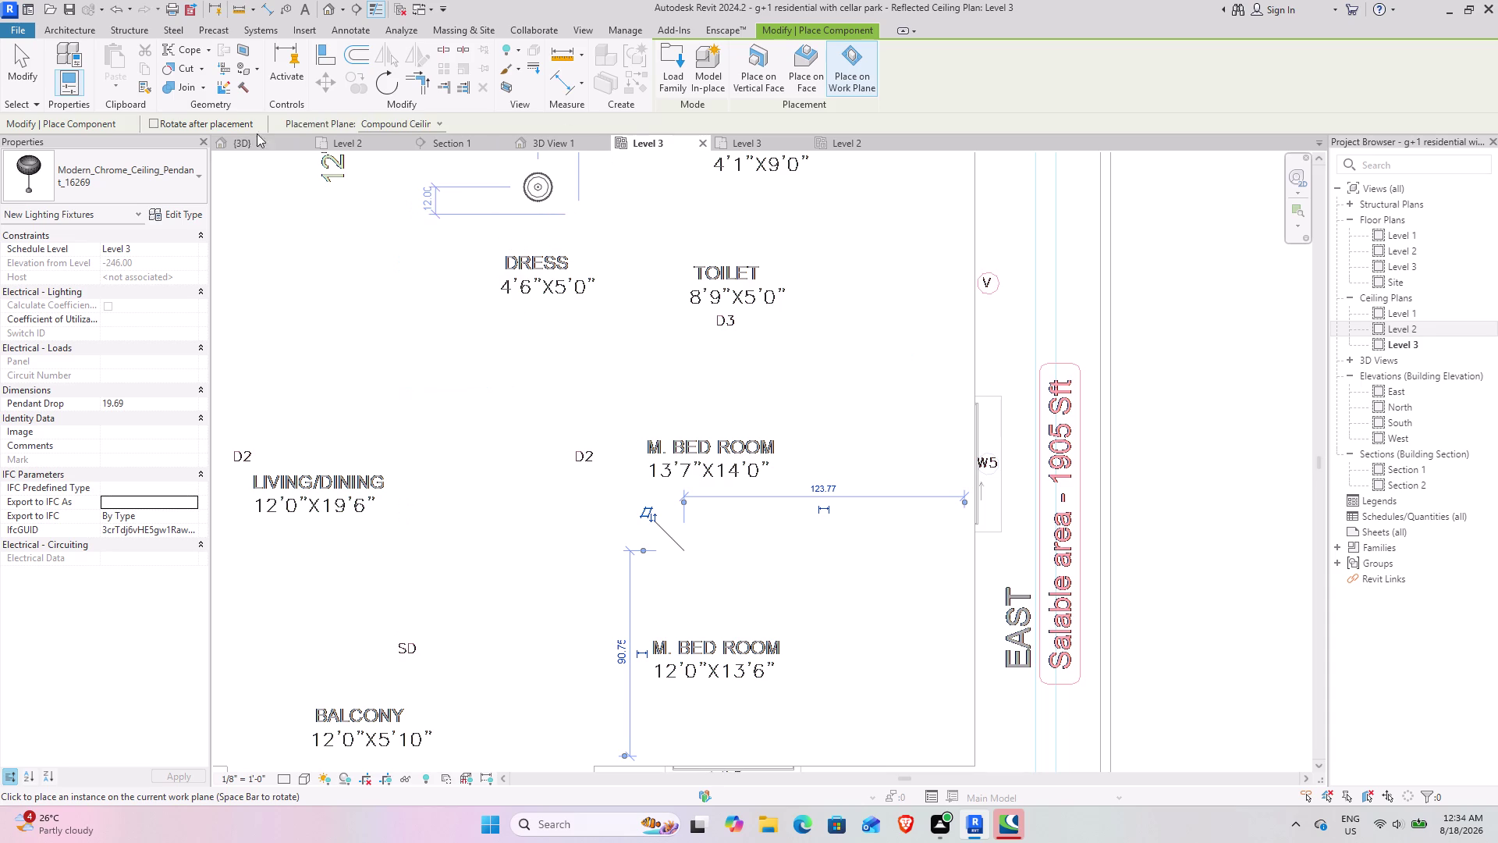
click(15, 71)
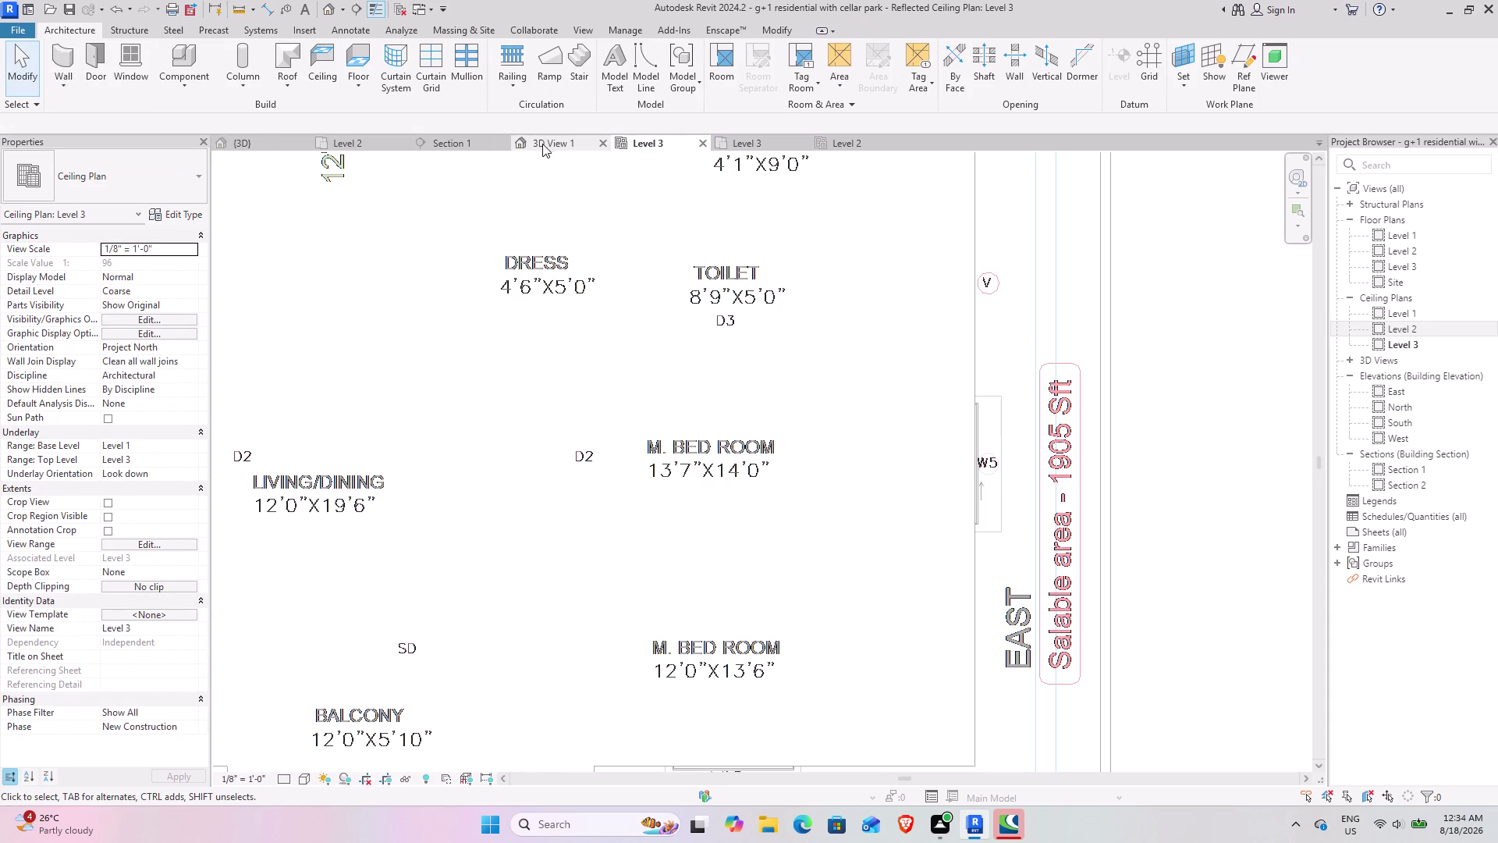
Zoom around bedroom 3D View 1 and select the chrome pendant beside the ceiling fan.
click(544, 142)
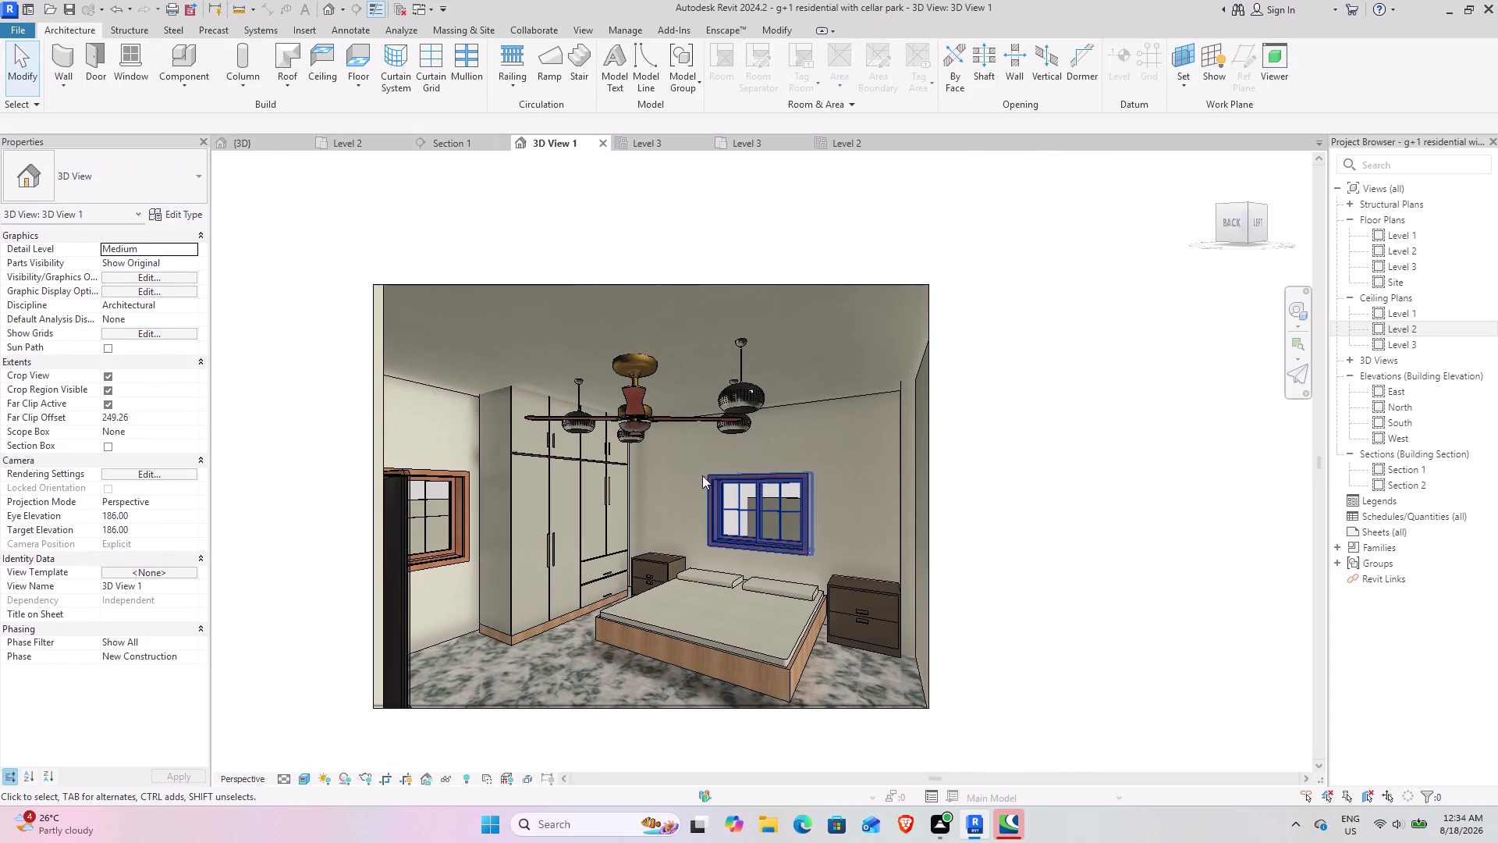
scroll(up, 3)
scroll(up, 3)
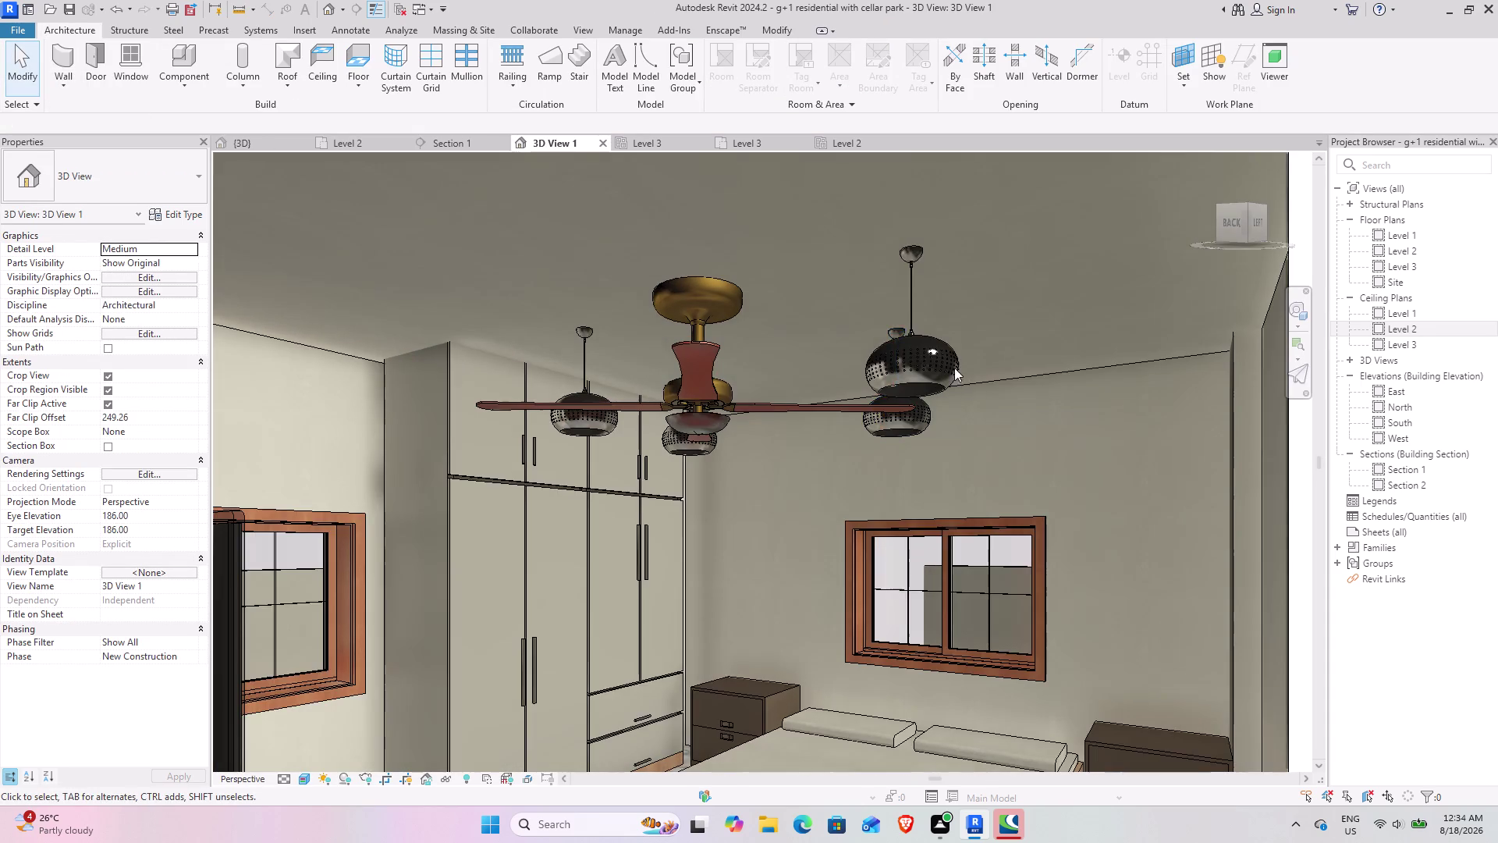
scroll(up, 3)
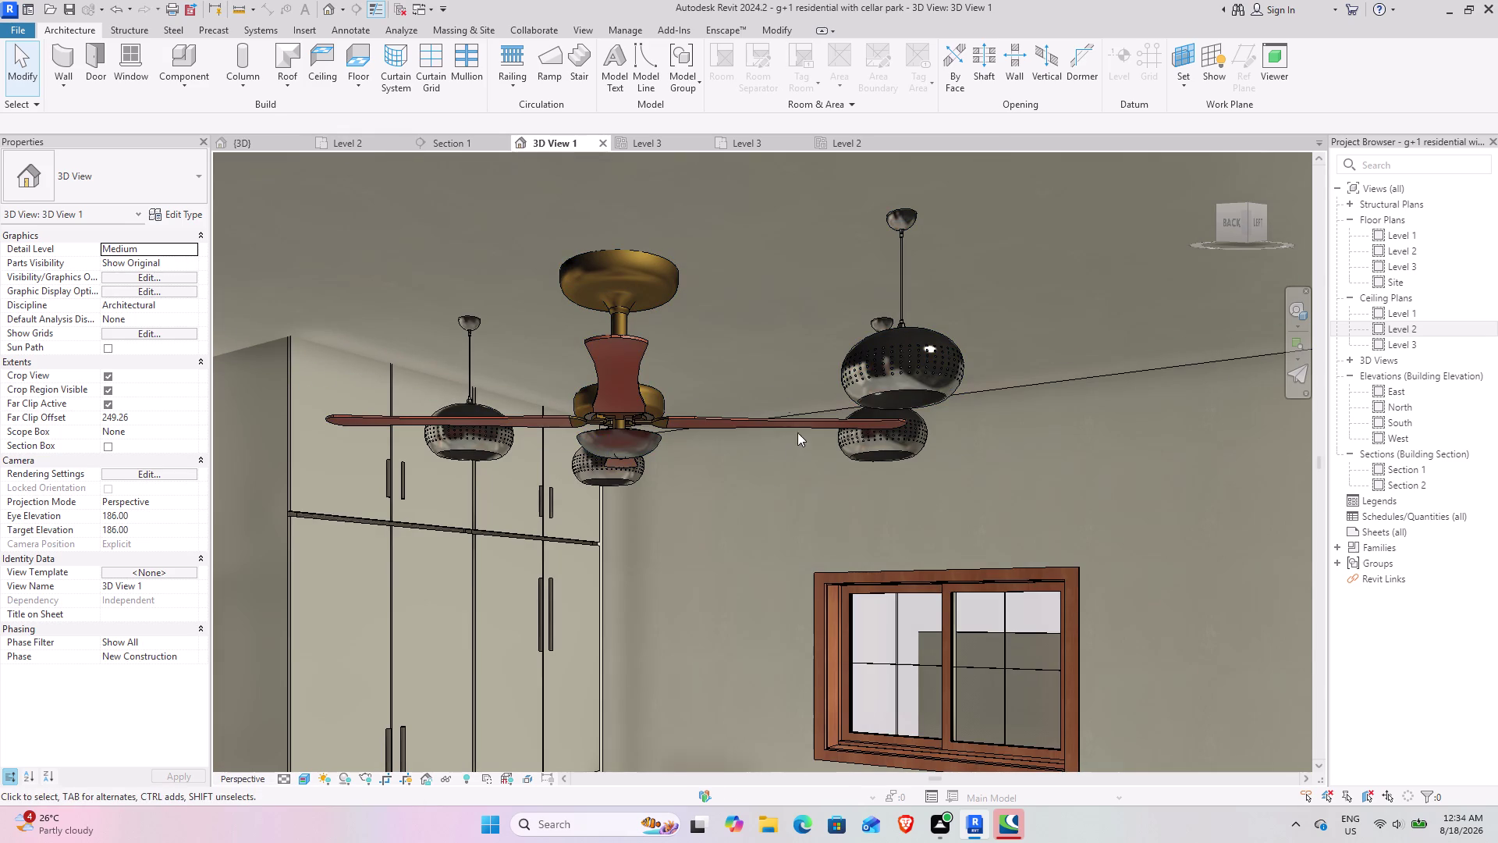
scroll(down, 3)
scroll(down, 3)
middle_drag(811, 521, 774, 423)
scroll(down, 3)
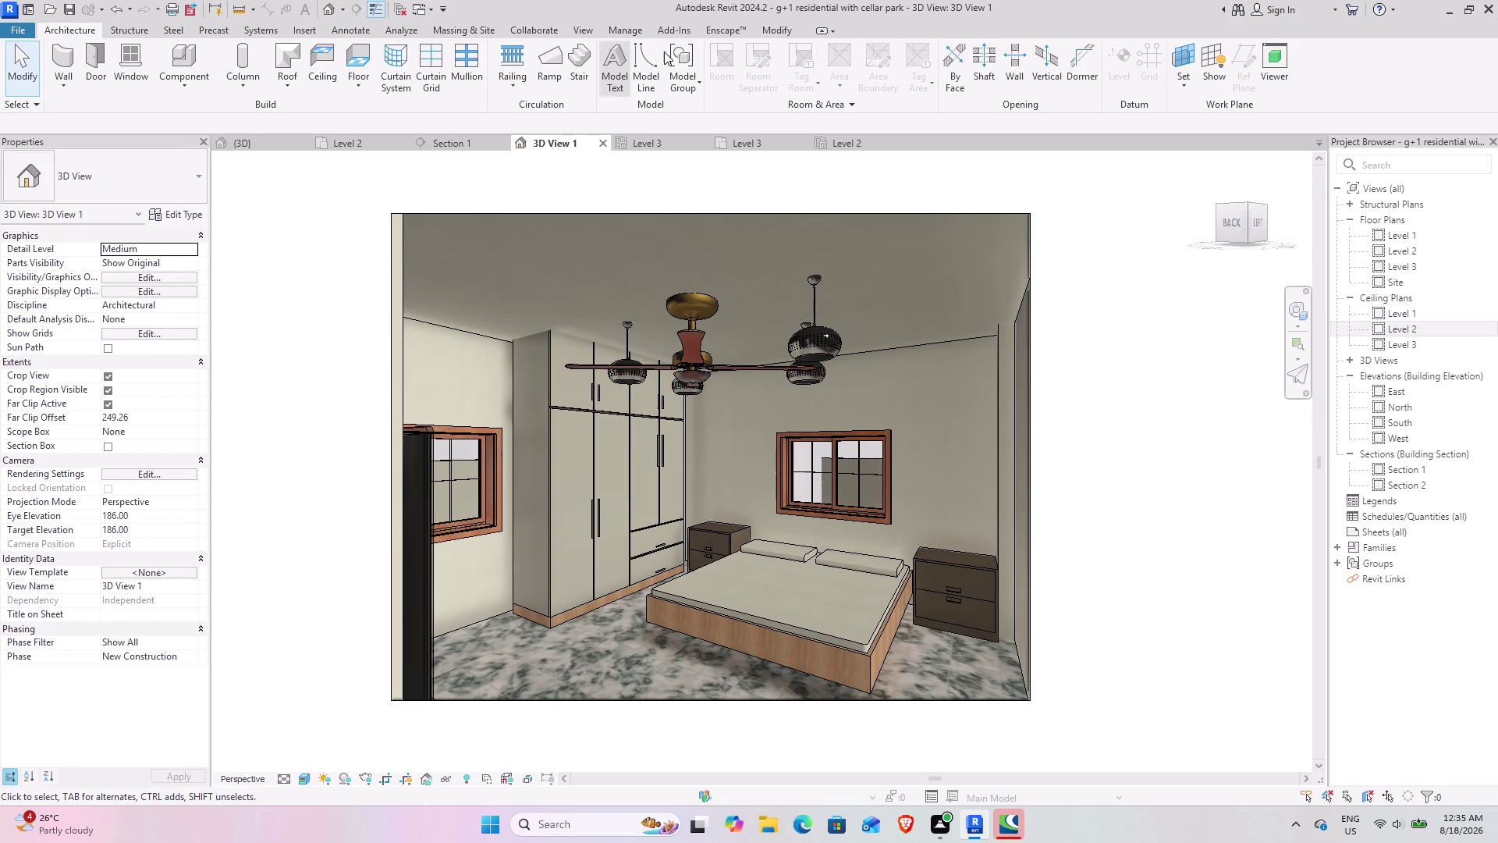
click(829, 343)
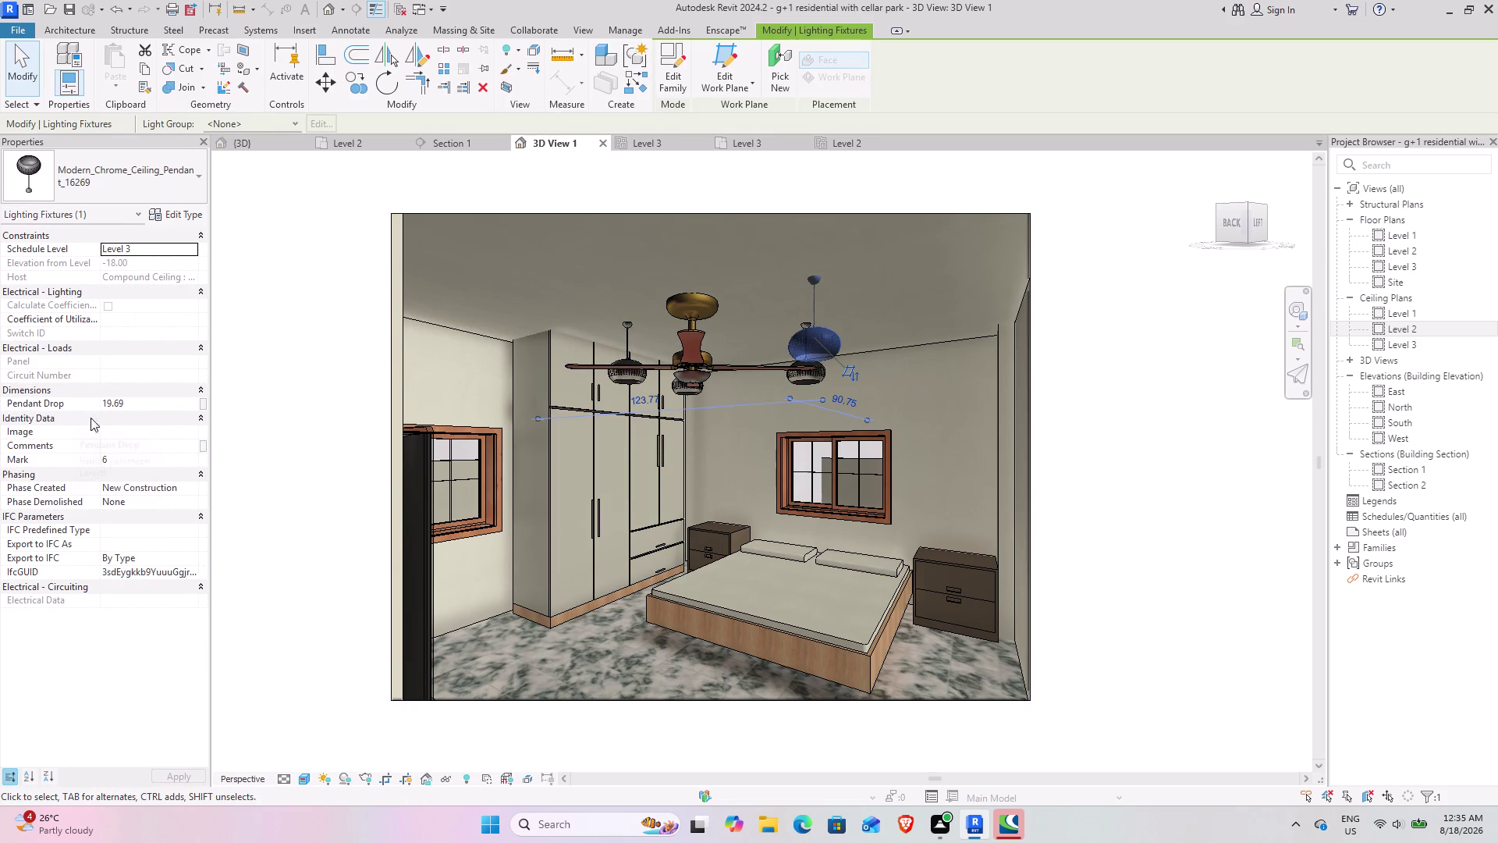
click(179, 202)
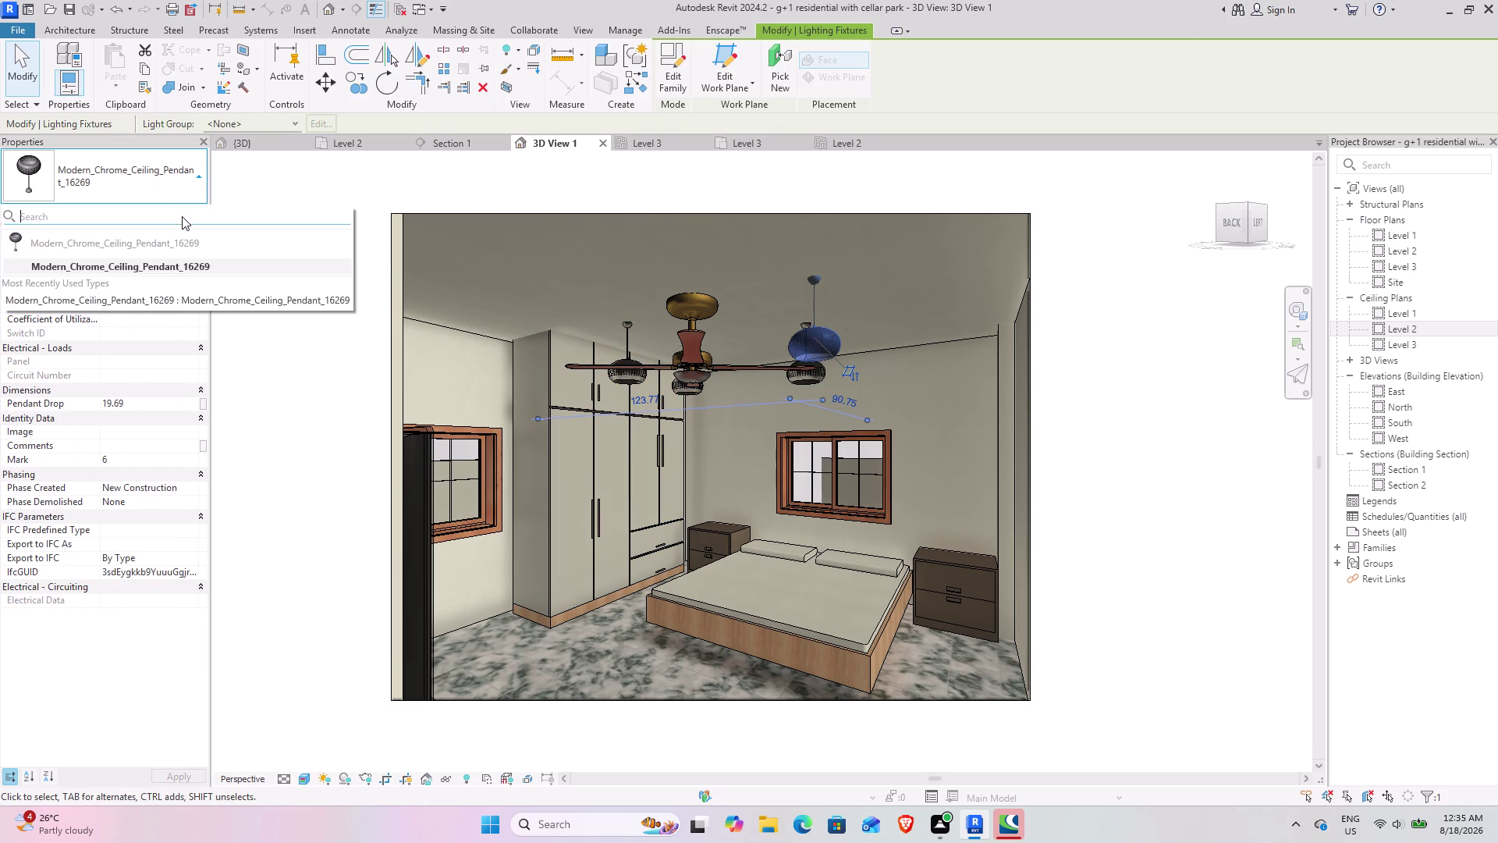
click(180, 195)
click(174, 223)
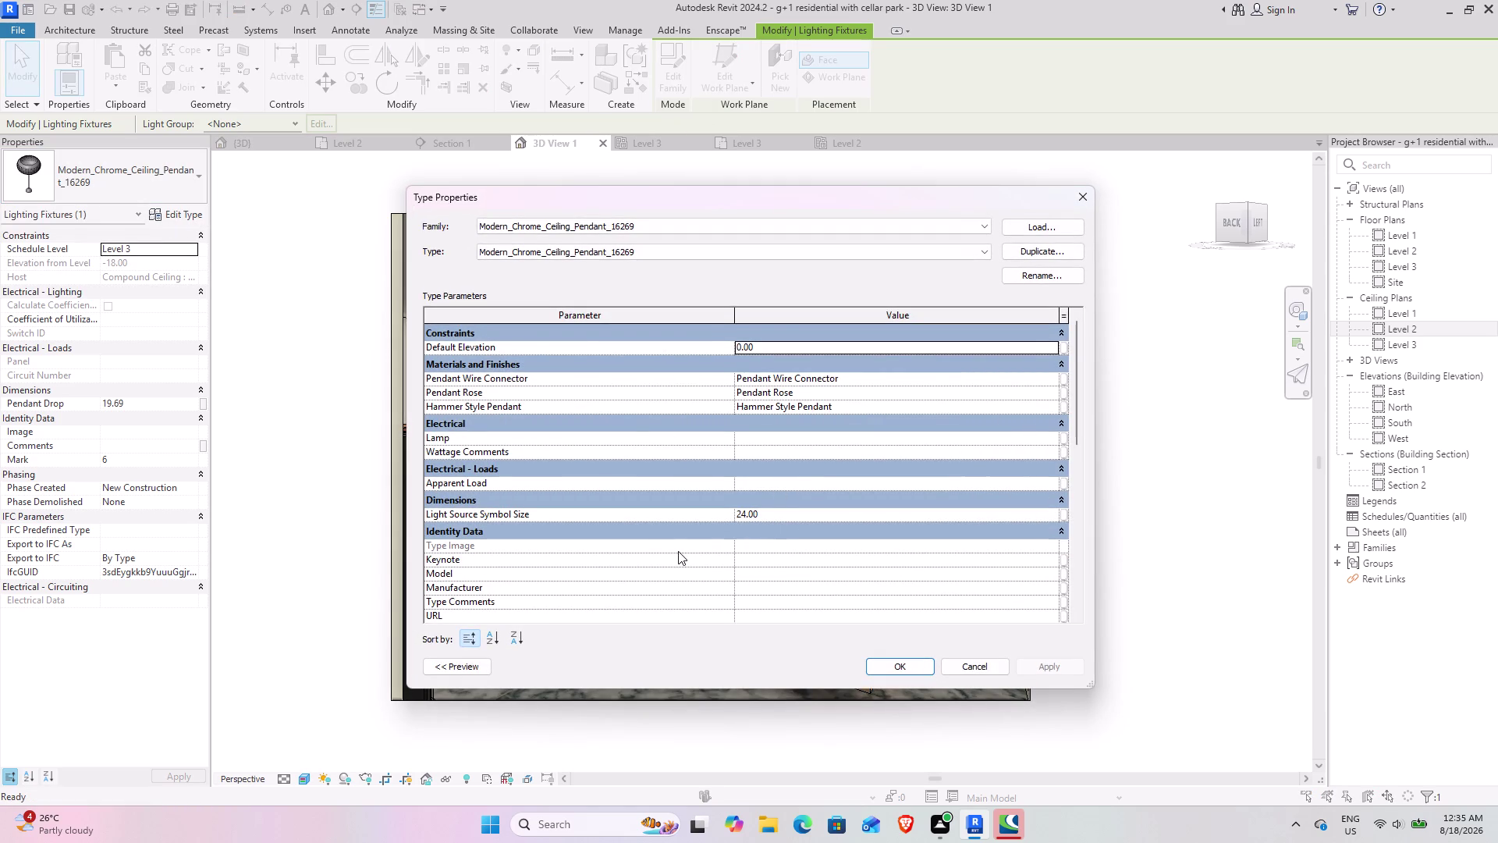
scroll(down, 3)
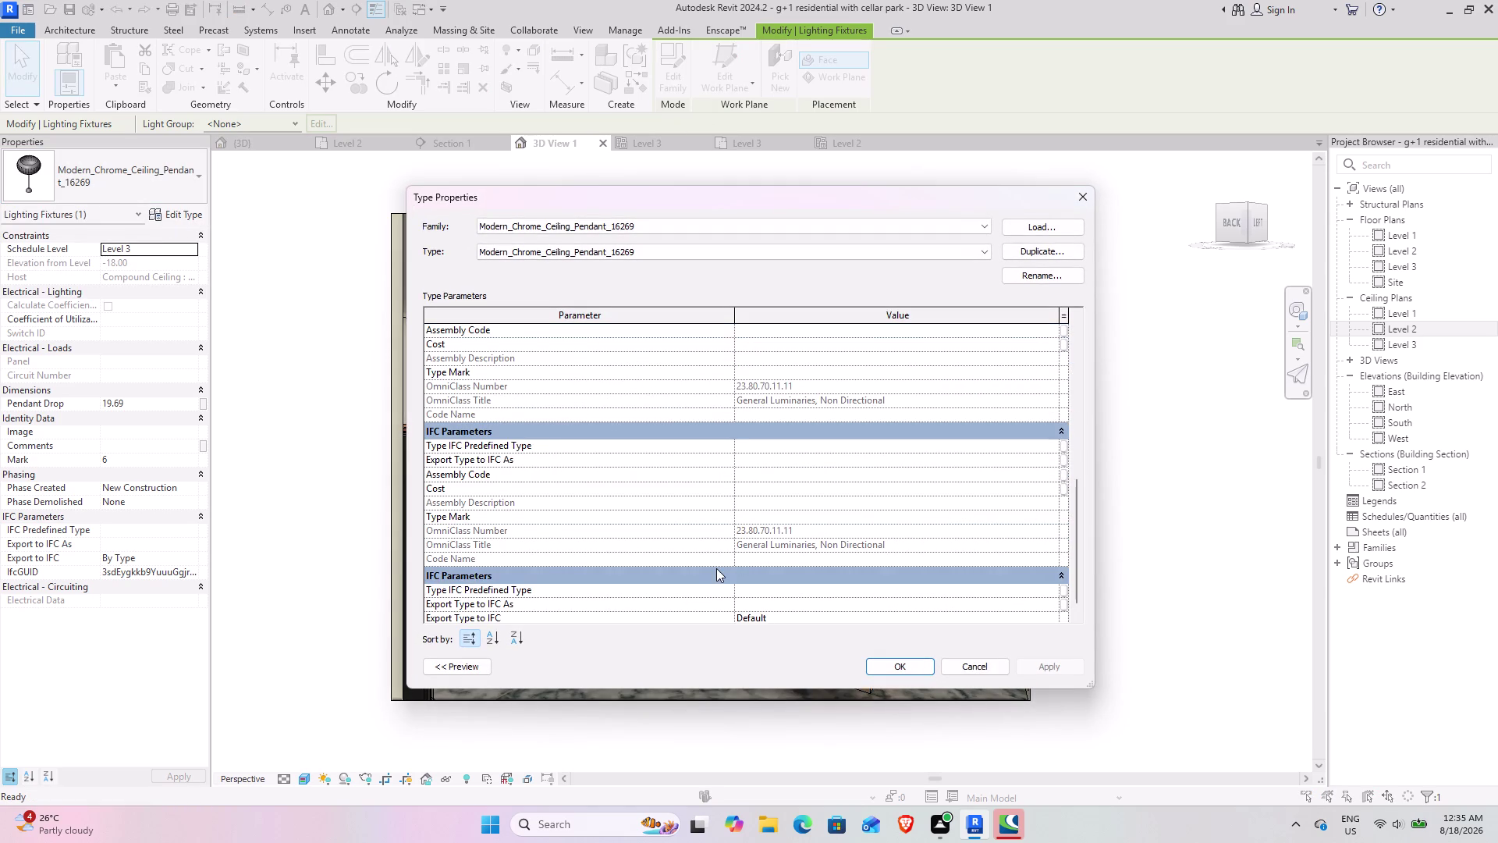
click(897, 668)
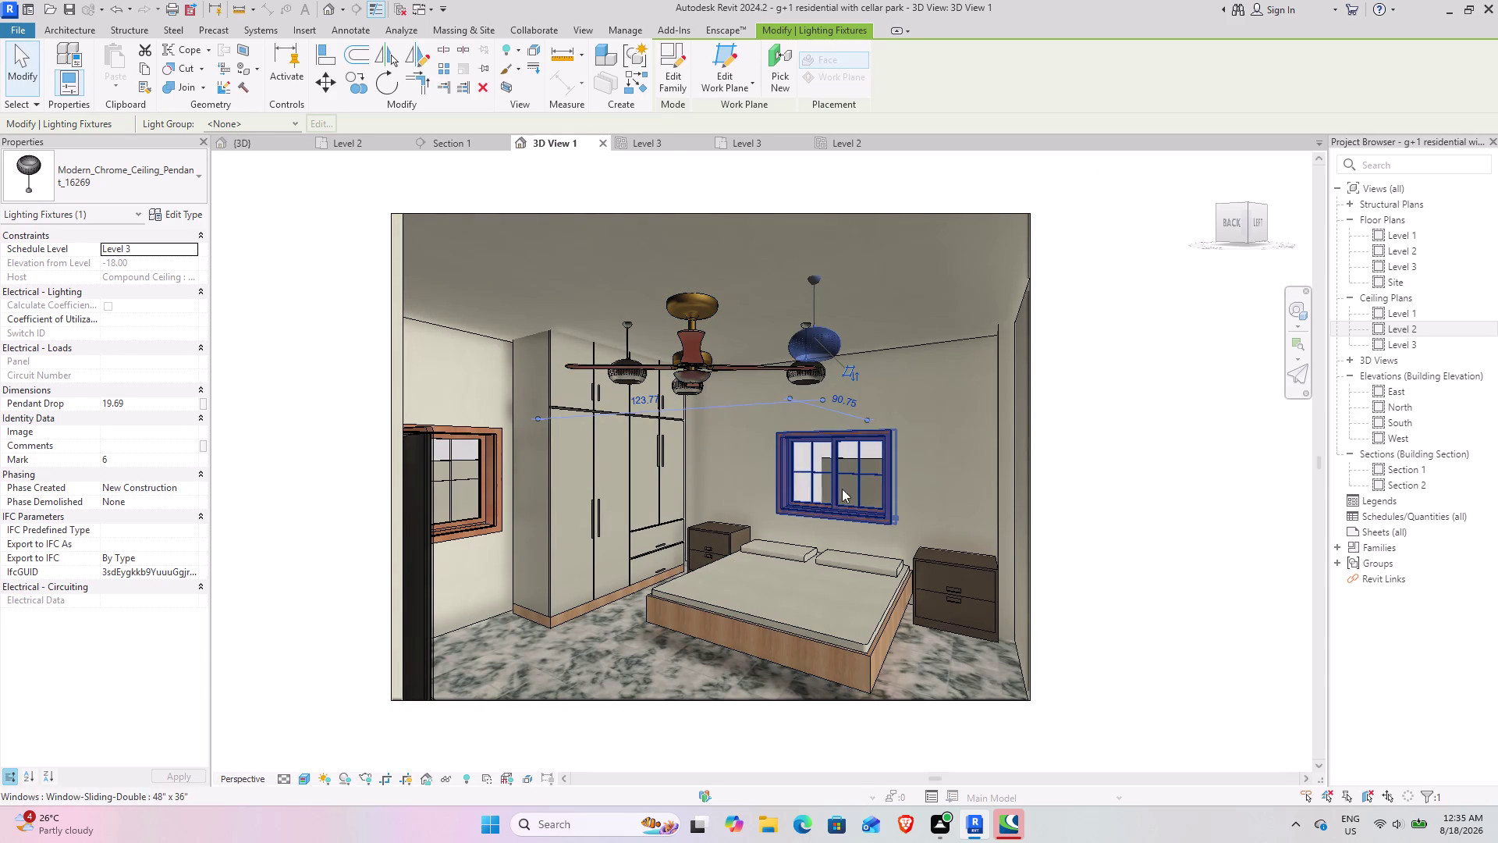
click(608, 611)
click(629, 637)
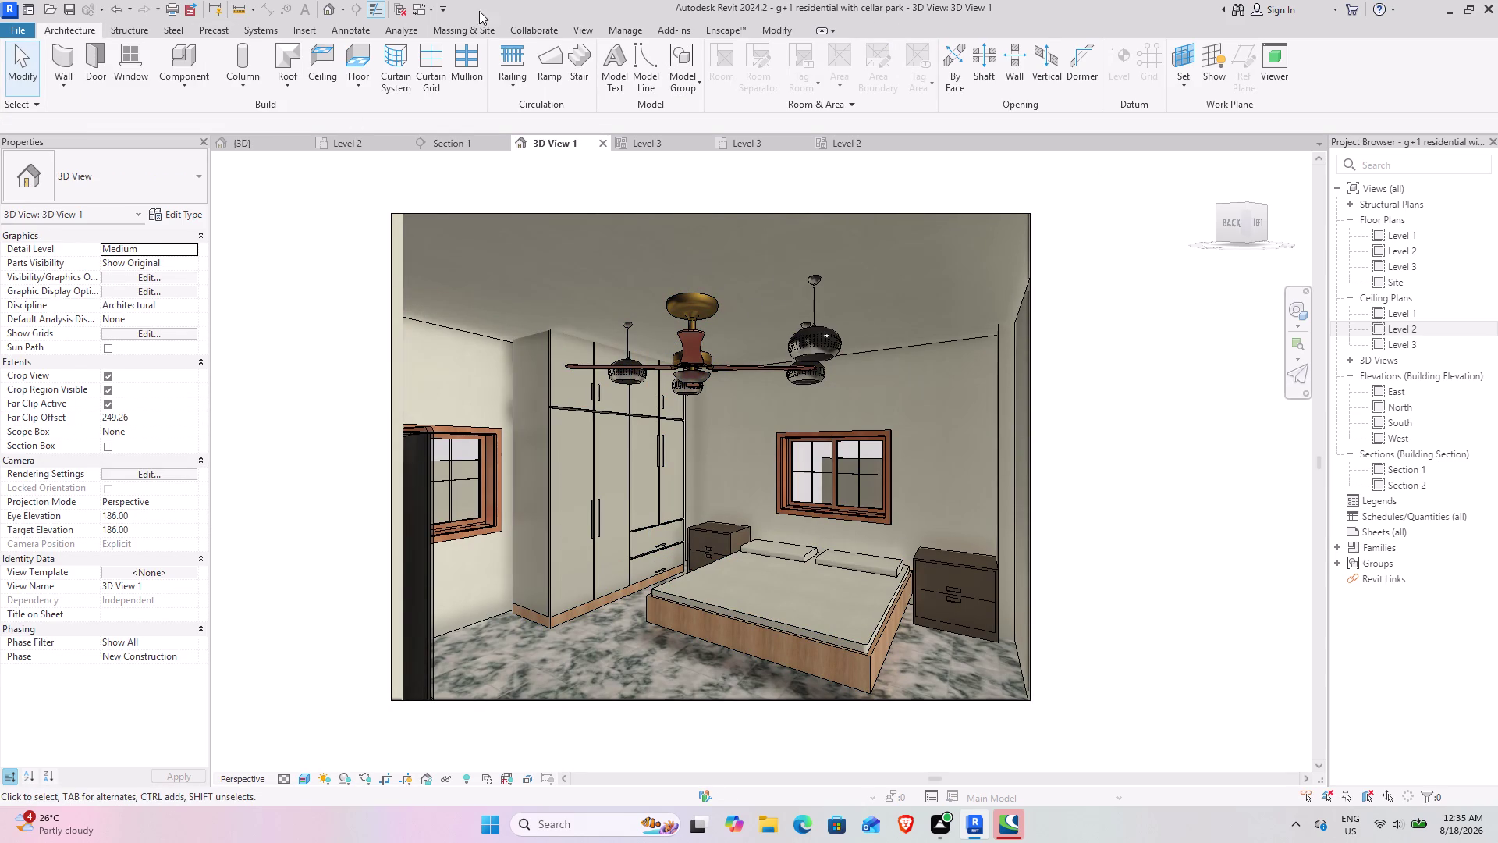
click(591, 29)
click(381, 75)
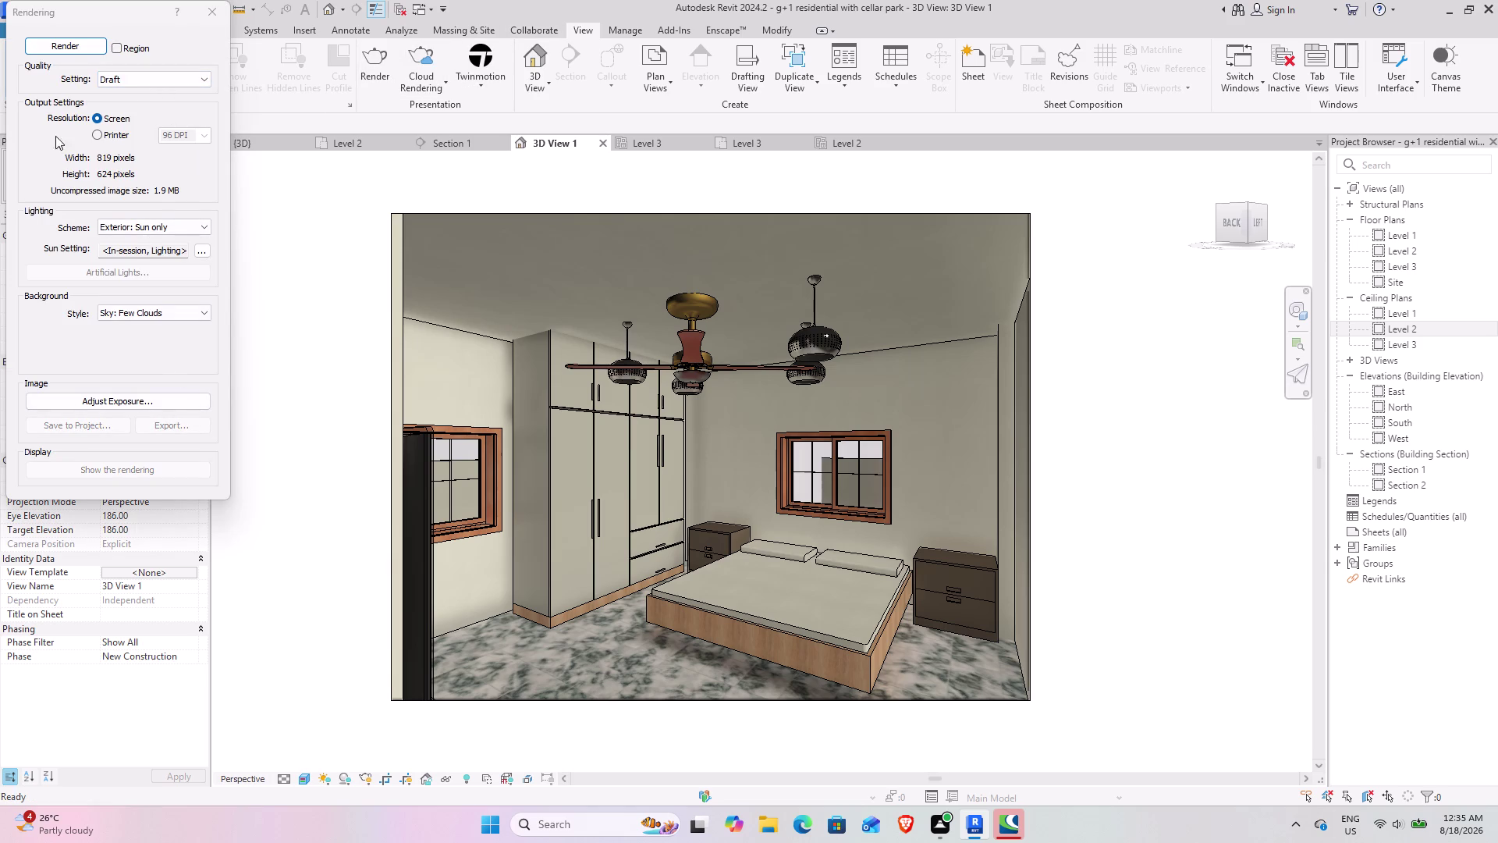
click(69, 50)
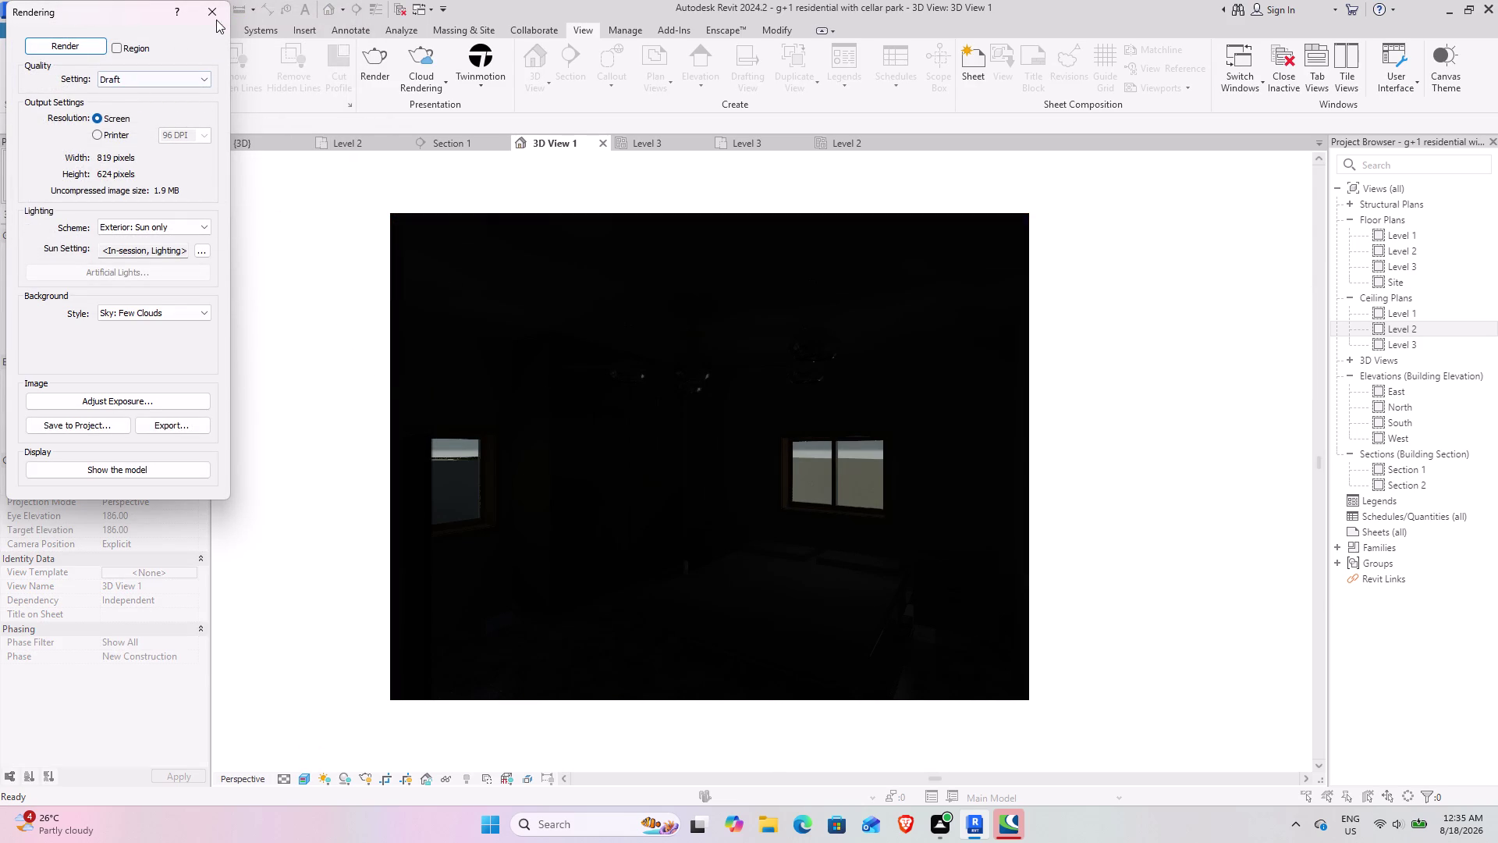
scroll(up, 3)
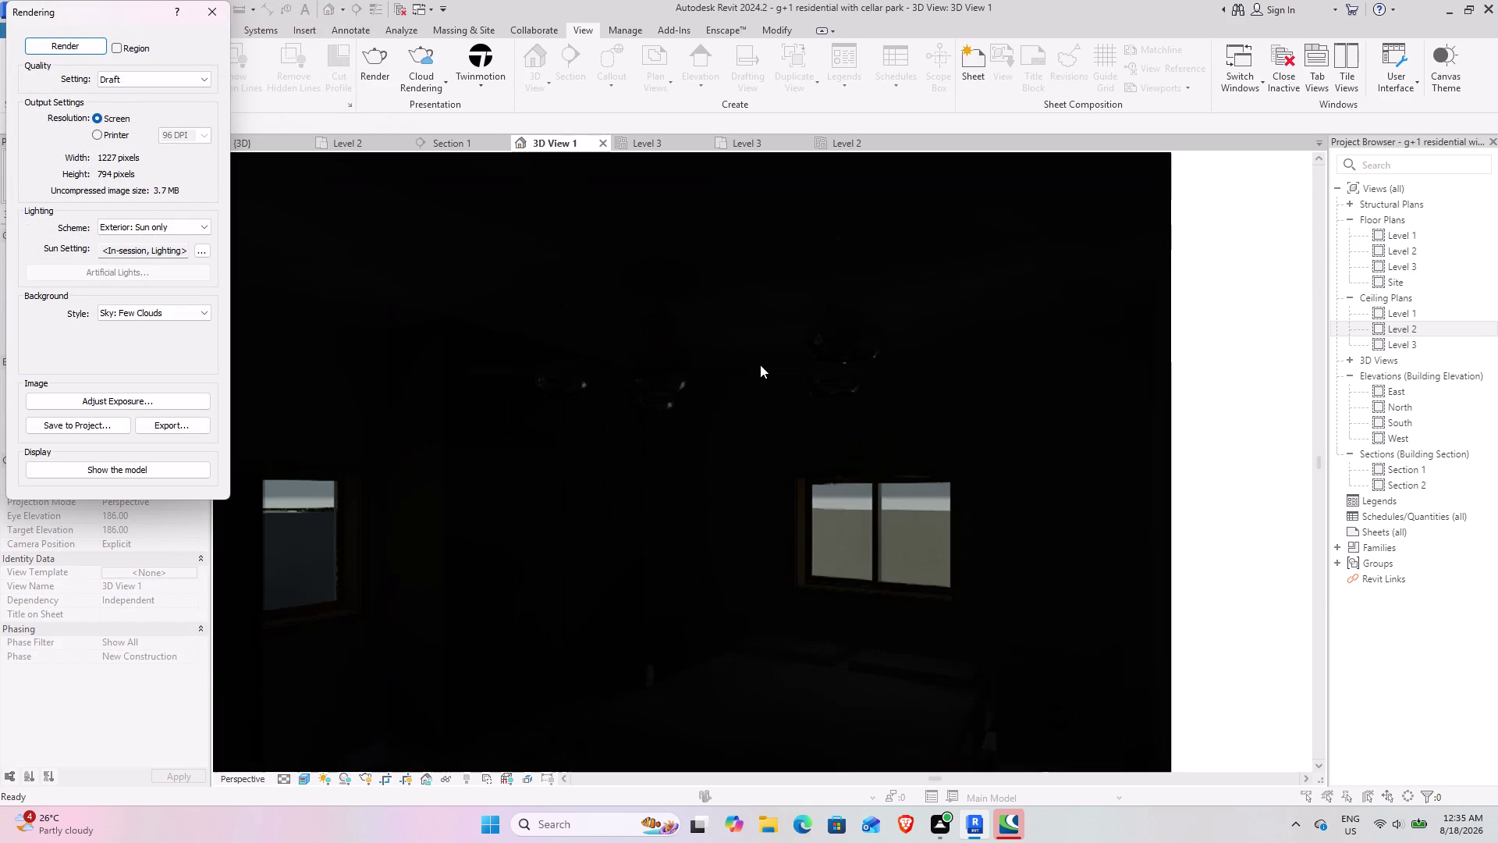
scroll(up, 3)
scroll(down, 3)
scroll(down, 3)
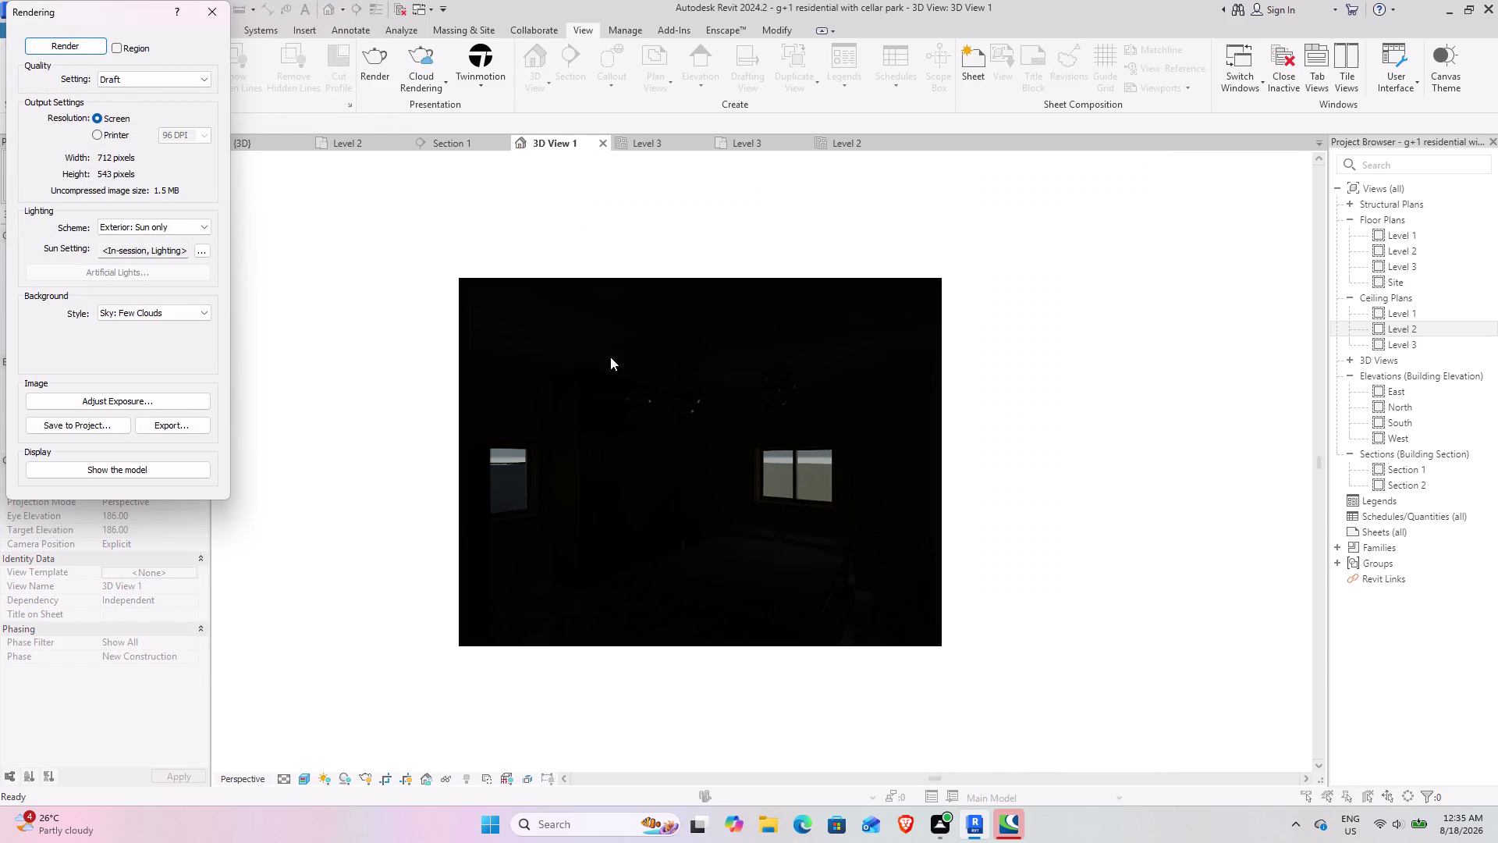
click(221, 22)
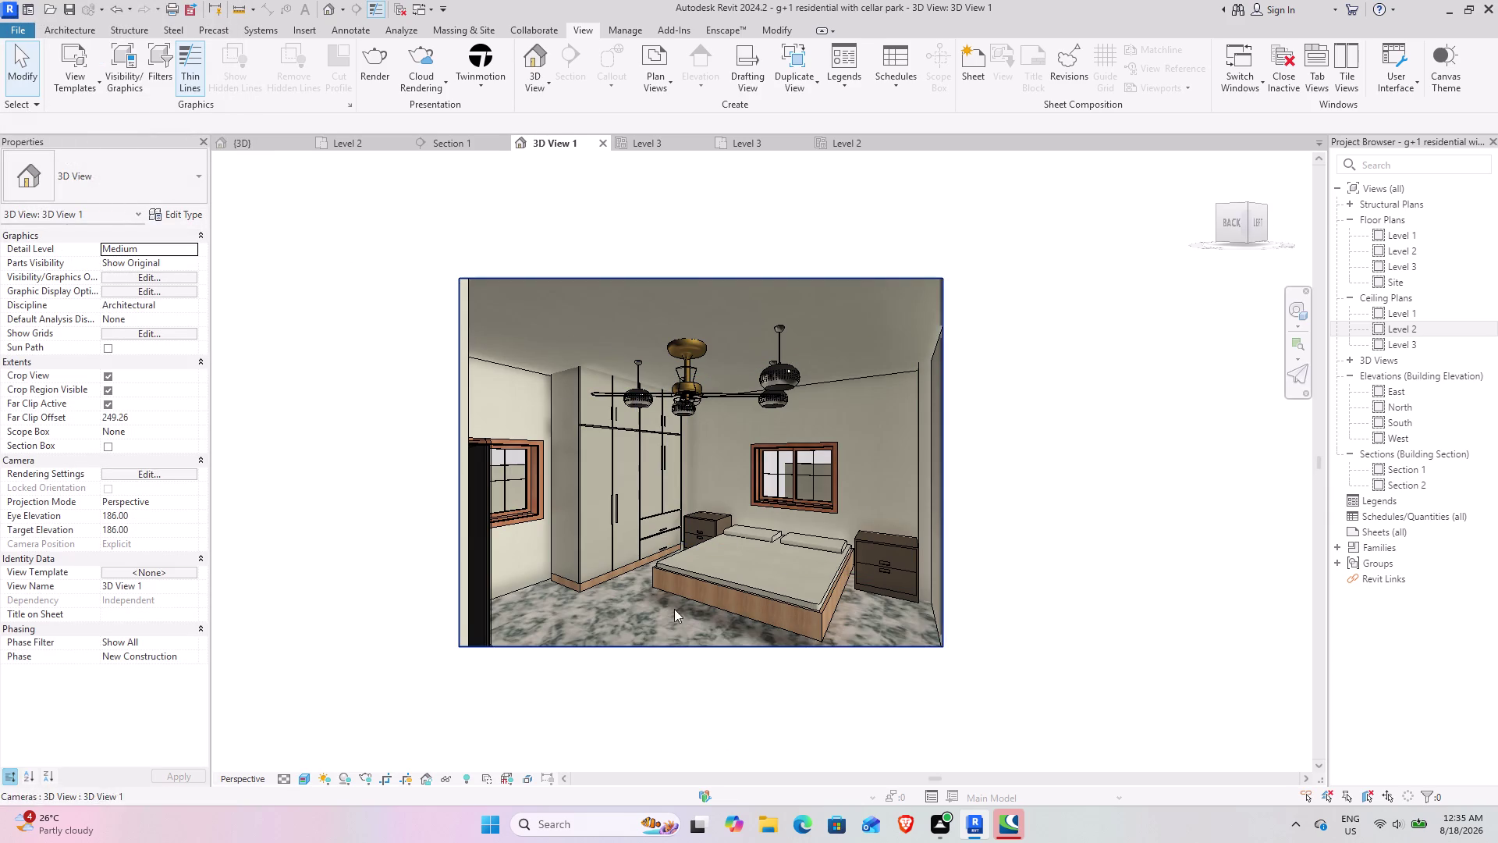
Select the chrome pendant light and open its type's Initial Intensity settings.
click(640, 394)
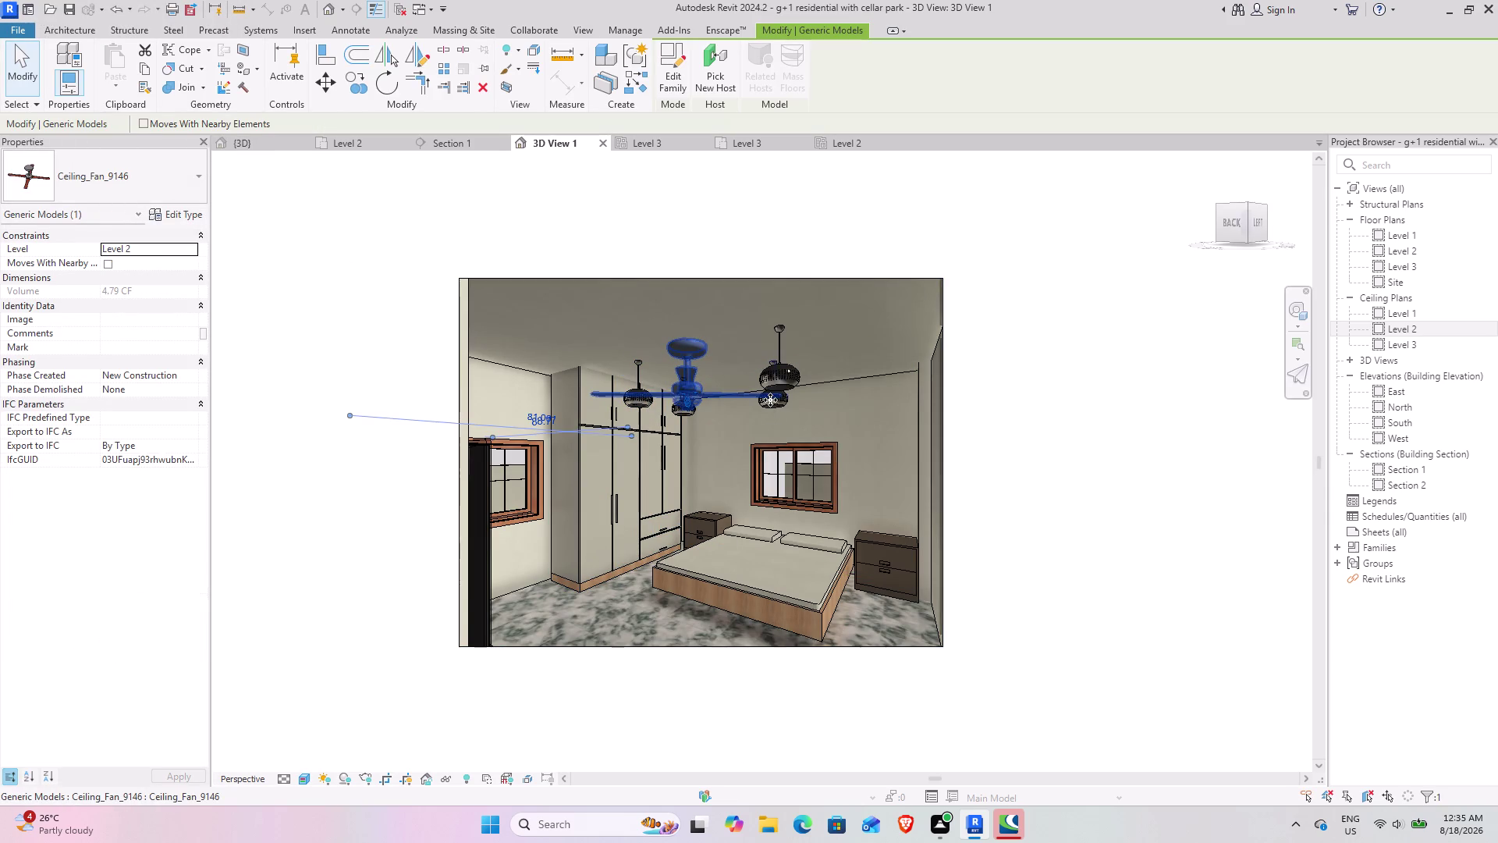
click(785, 369)
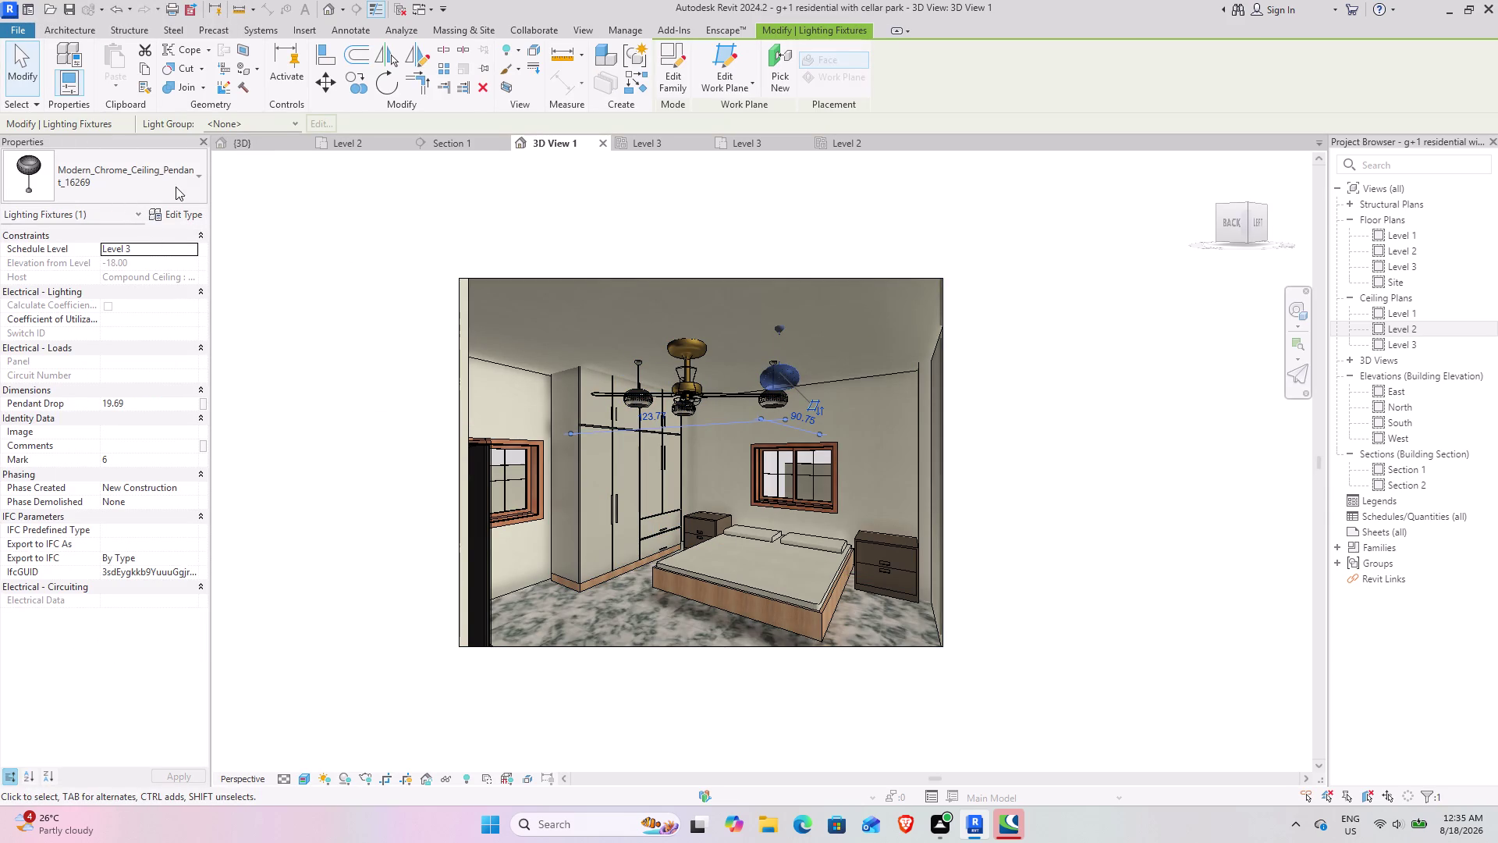
click(201, 213)
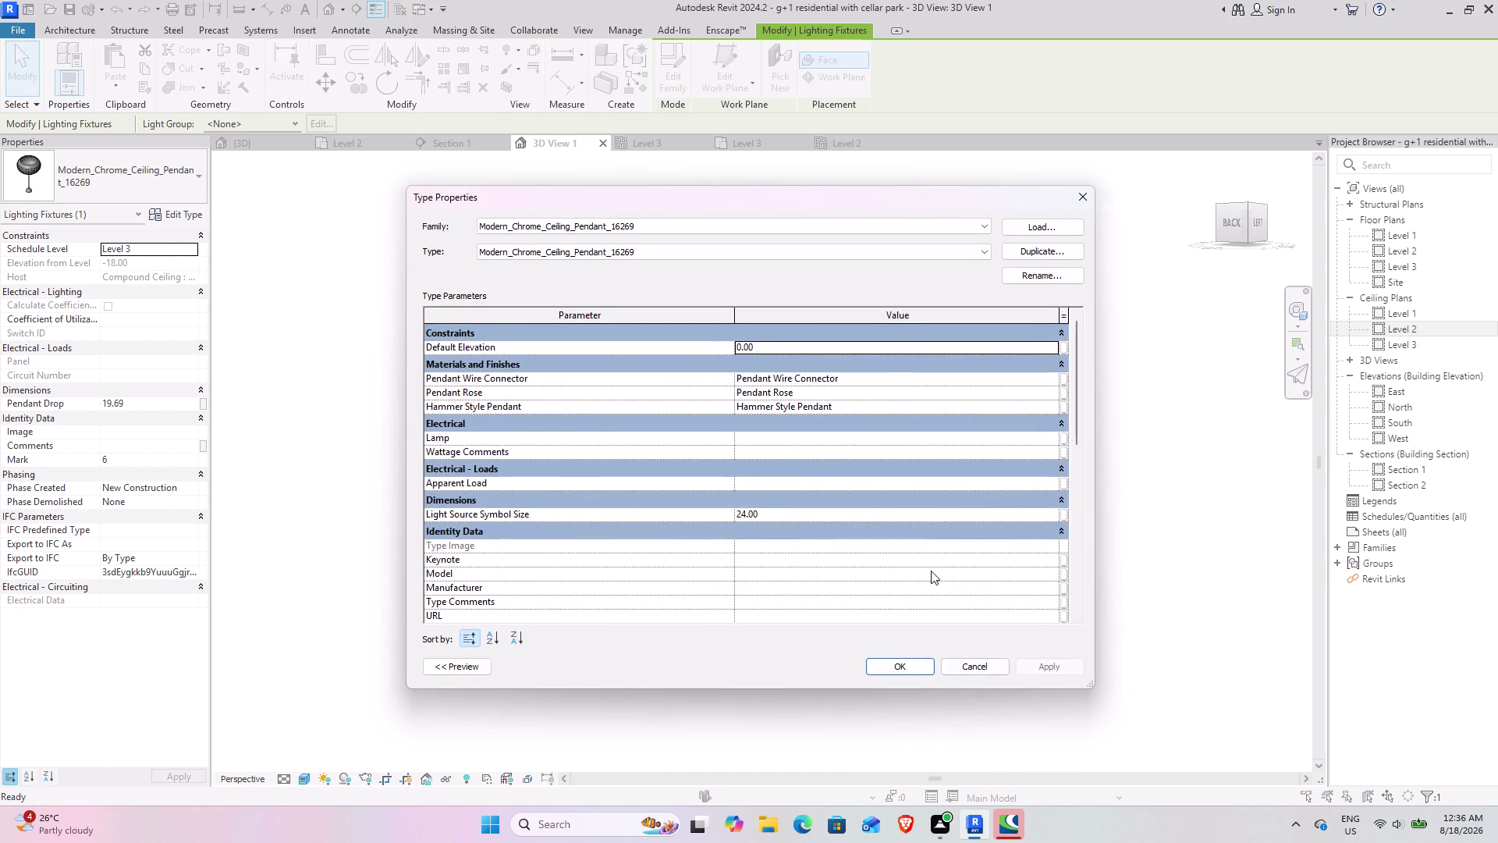
scroll(down, 3)
scroll(down, 3)
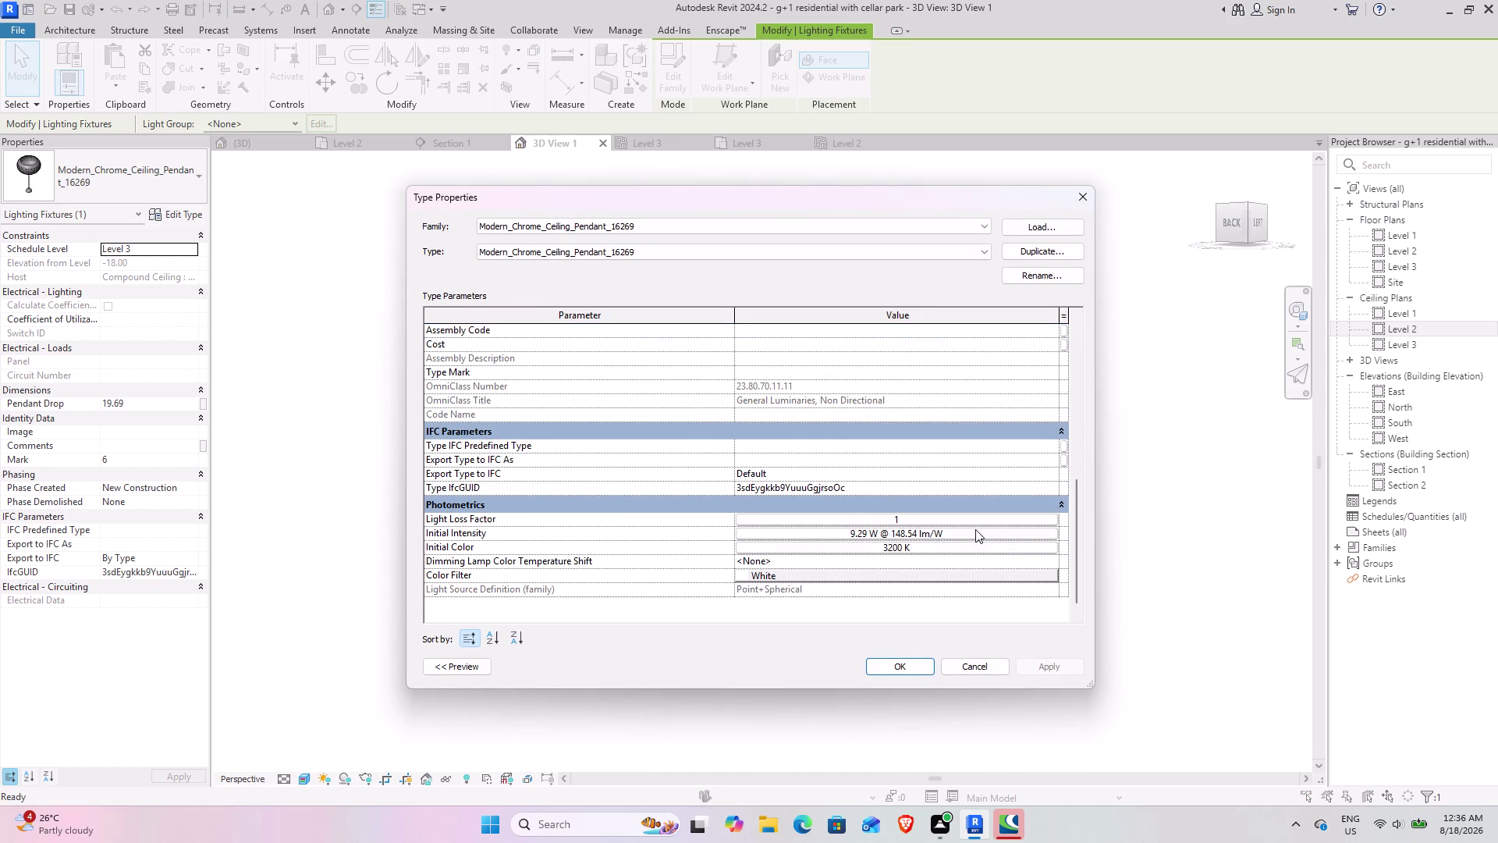
click(975, 529)
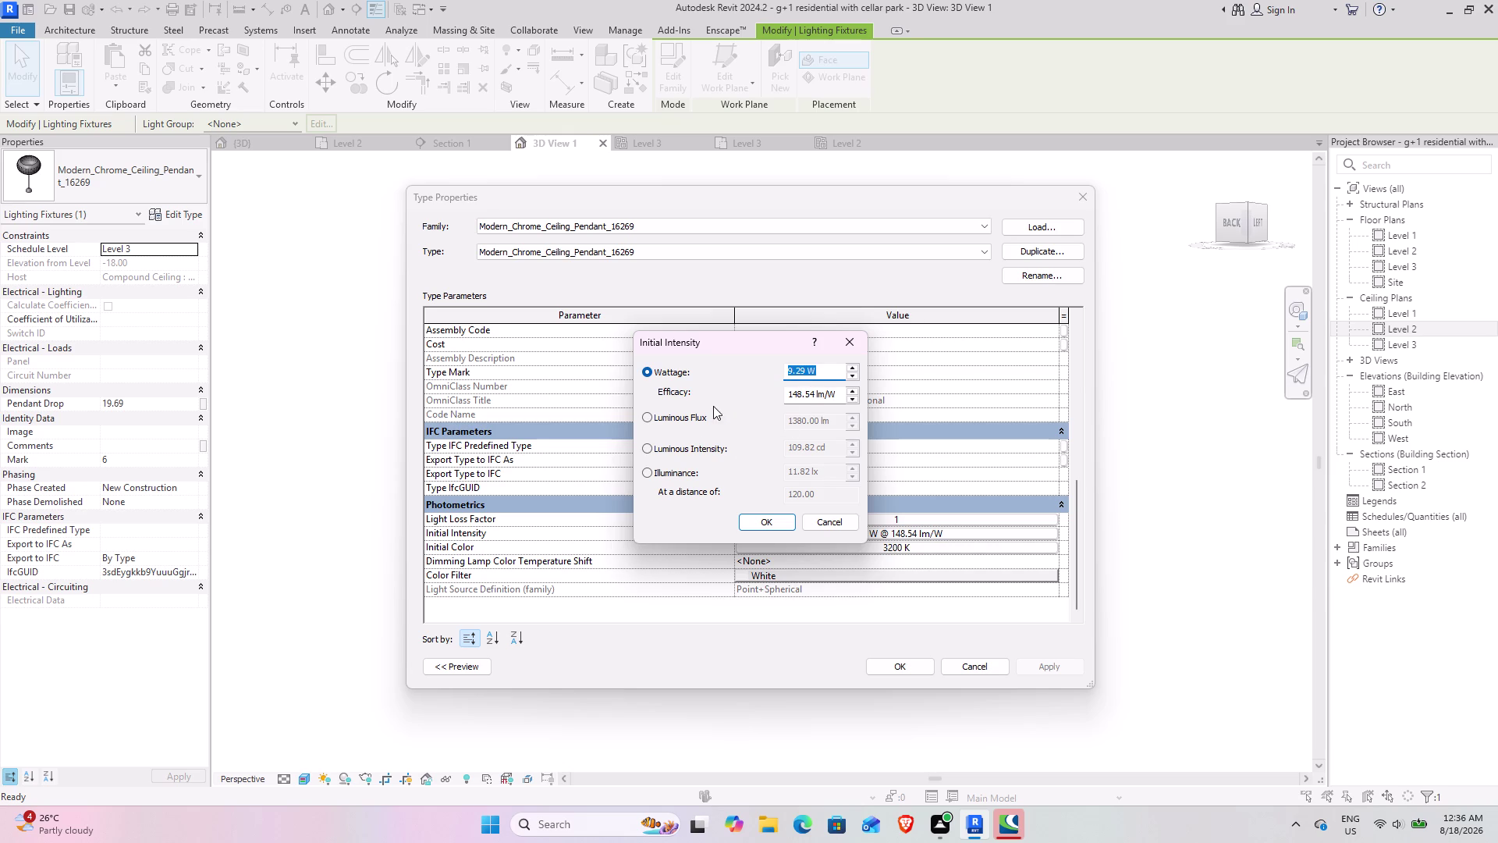
Raise the pendant's wattage to 50.29 W at 148.54 lm/W, then apply and accept.
double_click(855, 369)
triple_click(855, 369)
triple_click(855, 370)
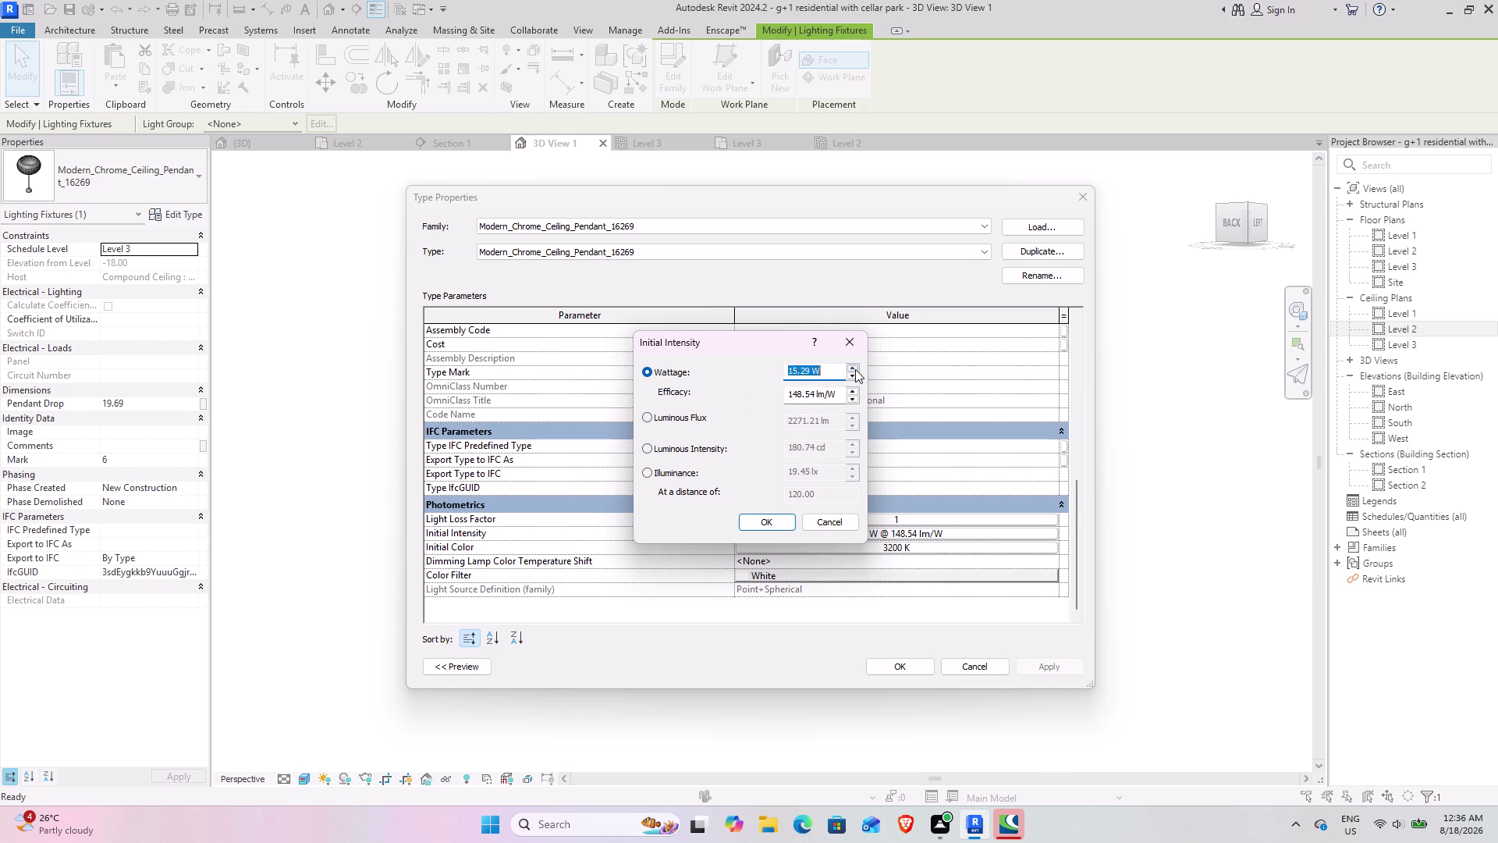
triple_click(855, 370)
click(855, 369)
triple_click(855, 369)
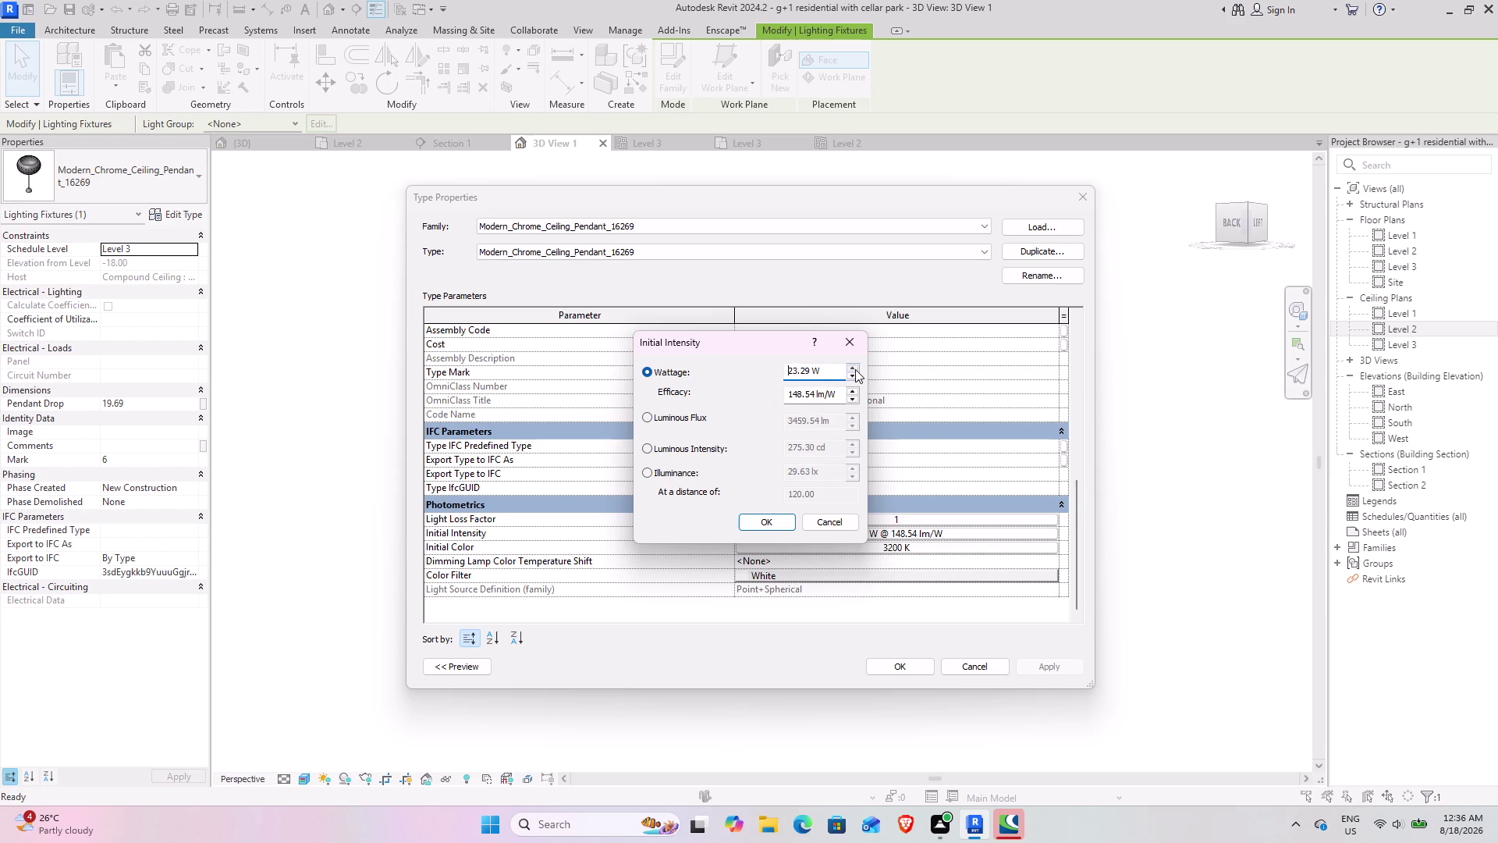
triple_click(856, 369)
triple_click(856, 369)
triple_click(856, 369)
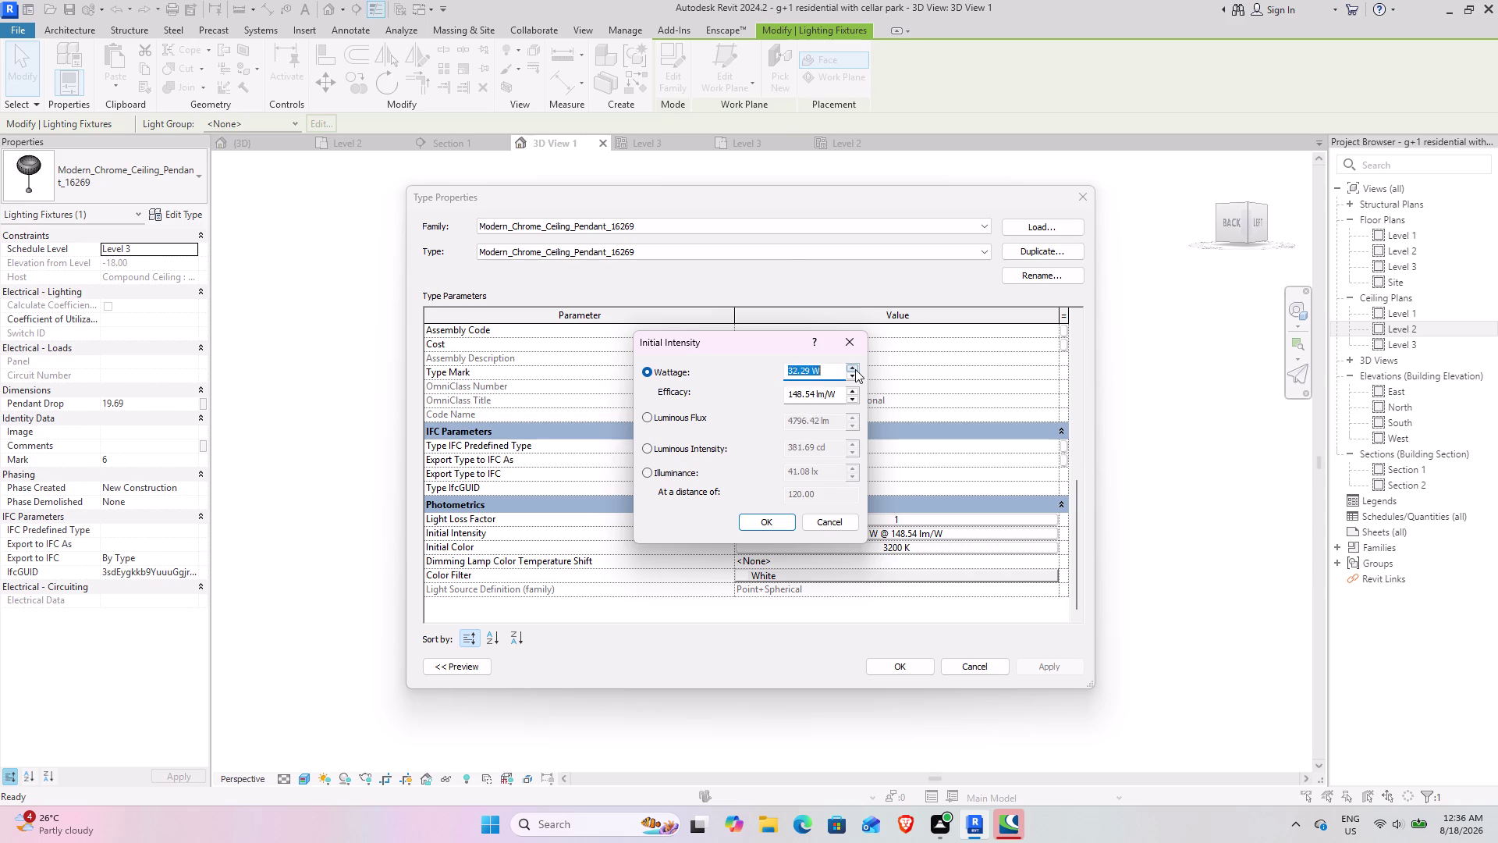
triple_click(855, 369)
triple_click(855, 369)
triple_click(855, 369)
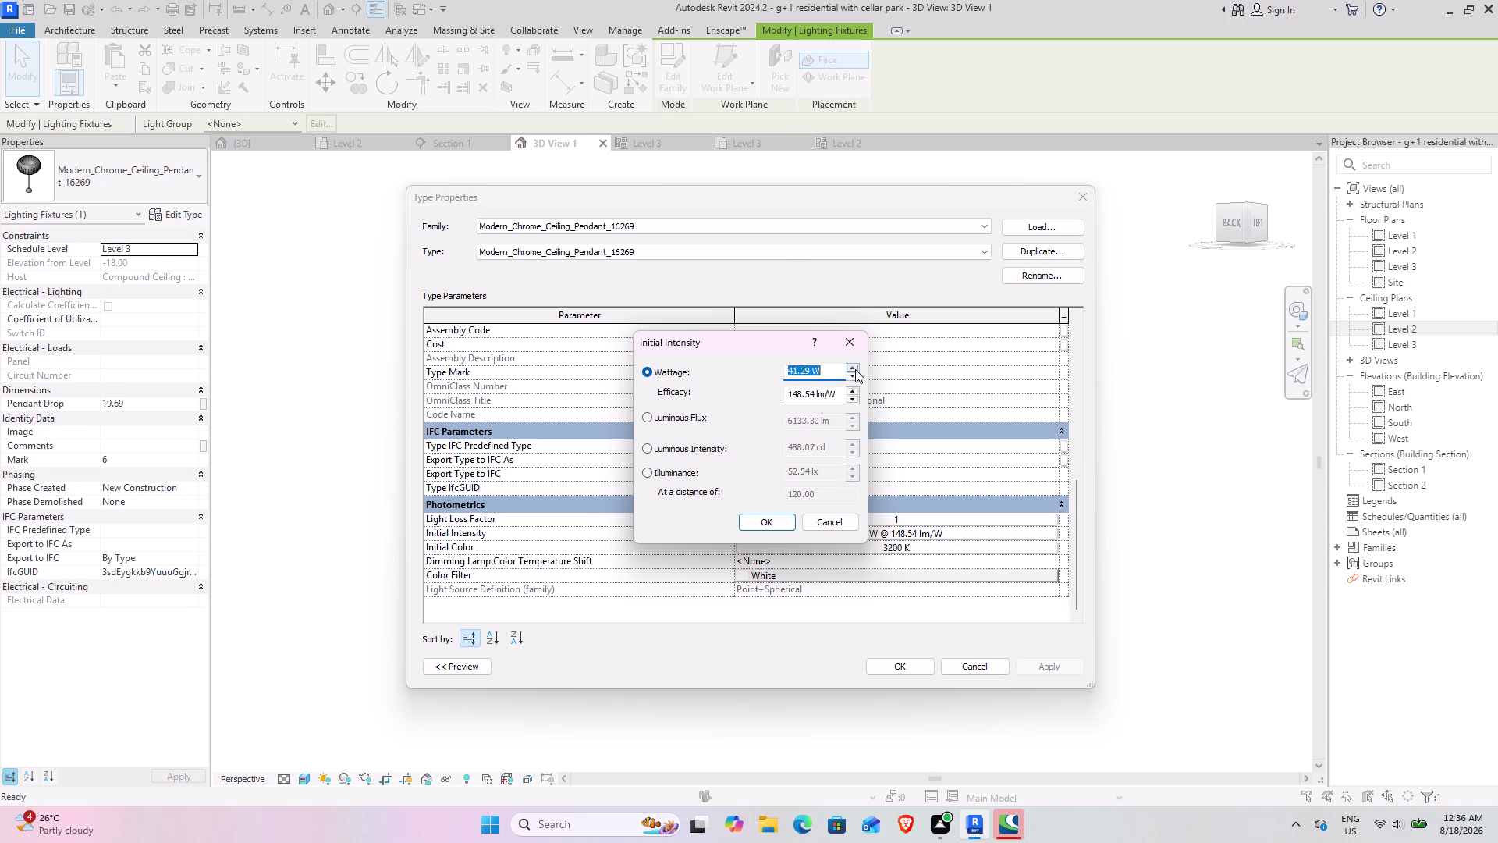
double_click(855, 370)
double_click(855, 369)
triple_click(856, 369)
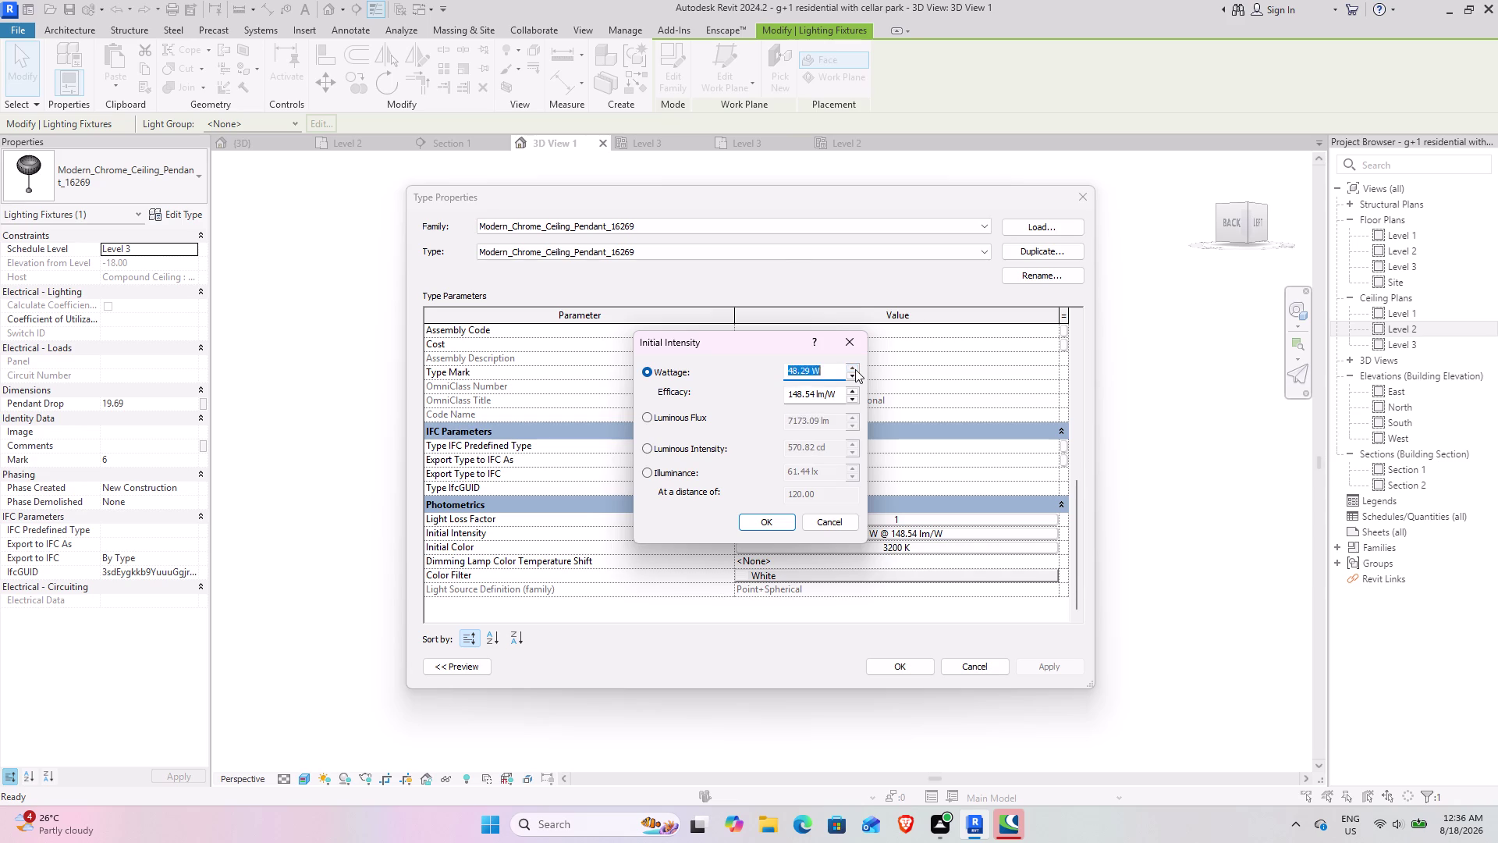
click(855, 369)
click(759, 521)
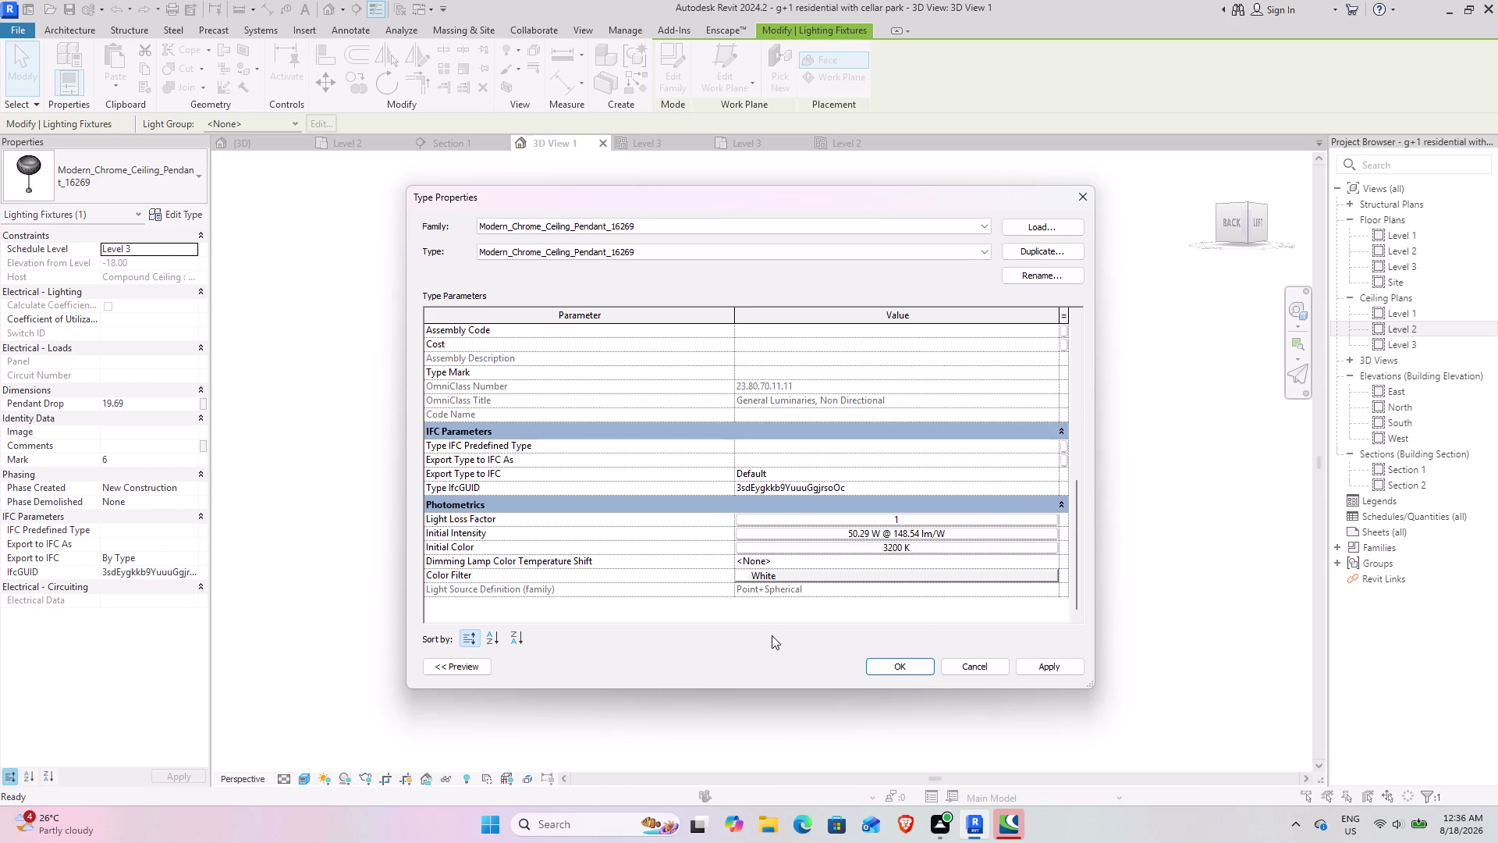
click(1058, 672)
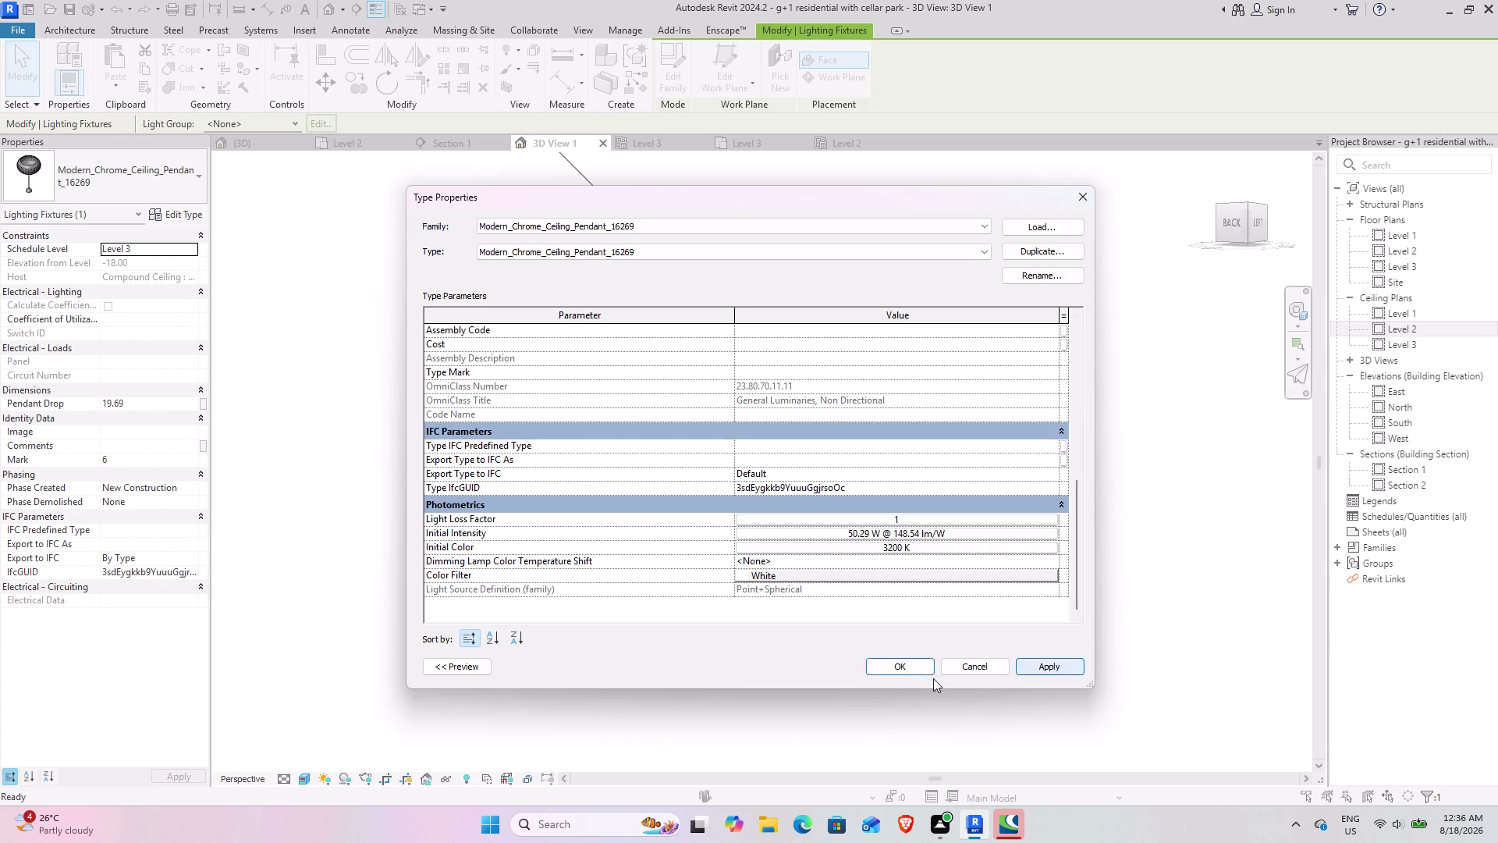
click(899, 669)
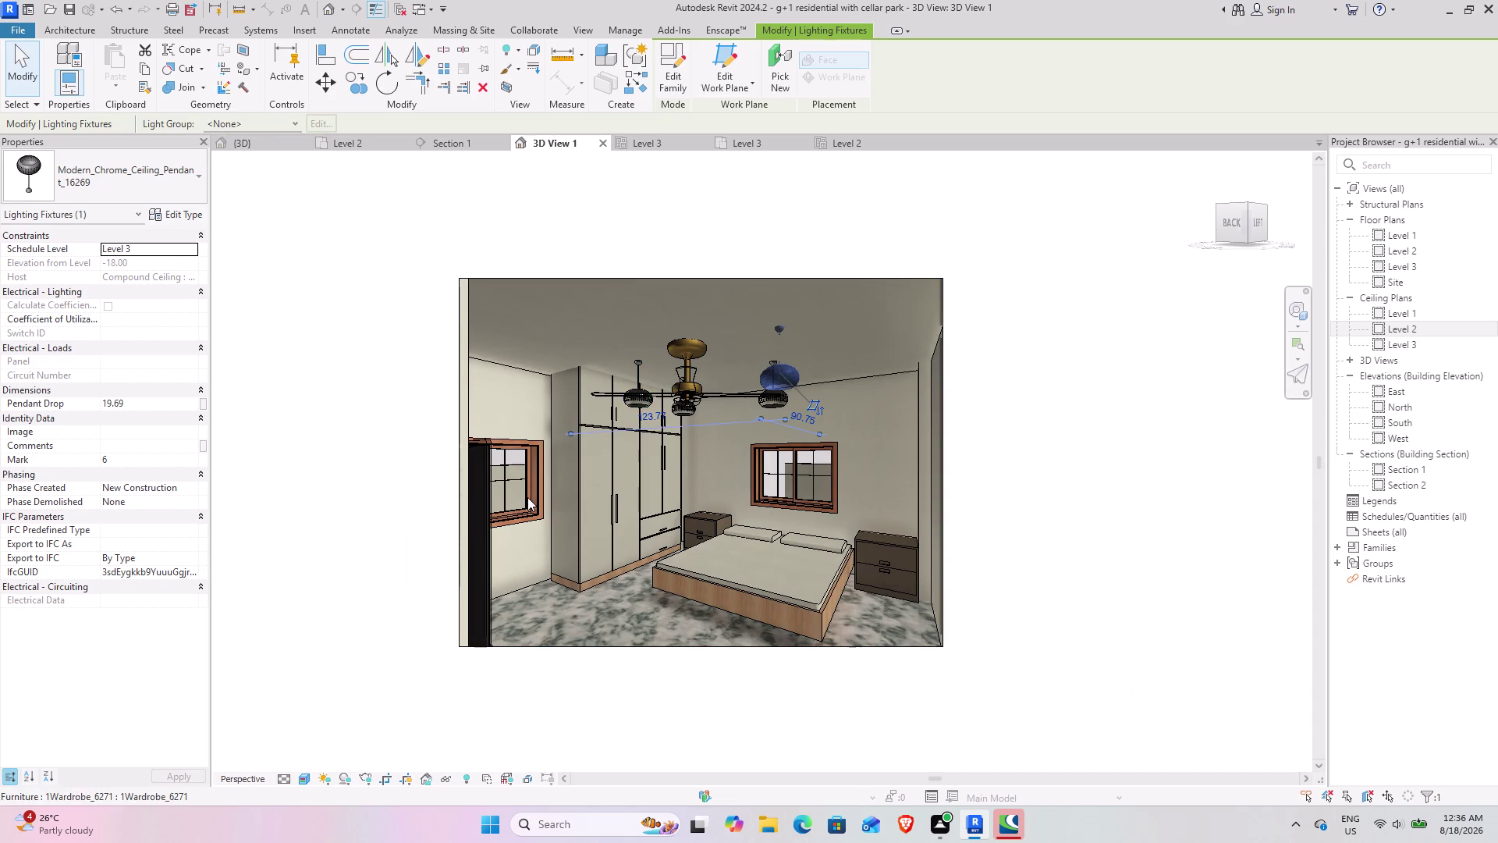
Render a new draft of the bedroom, then close the Rendering settings.
click(613, 579)
click(605, 608)
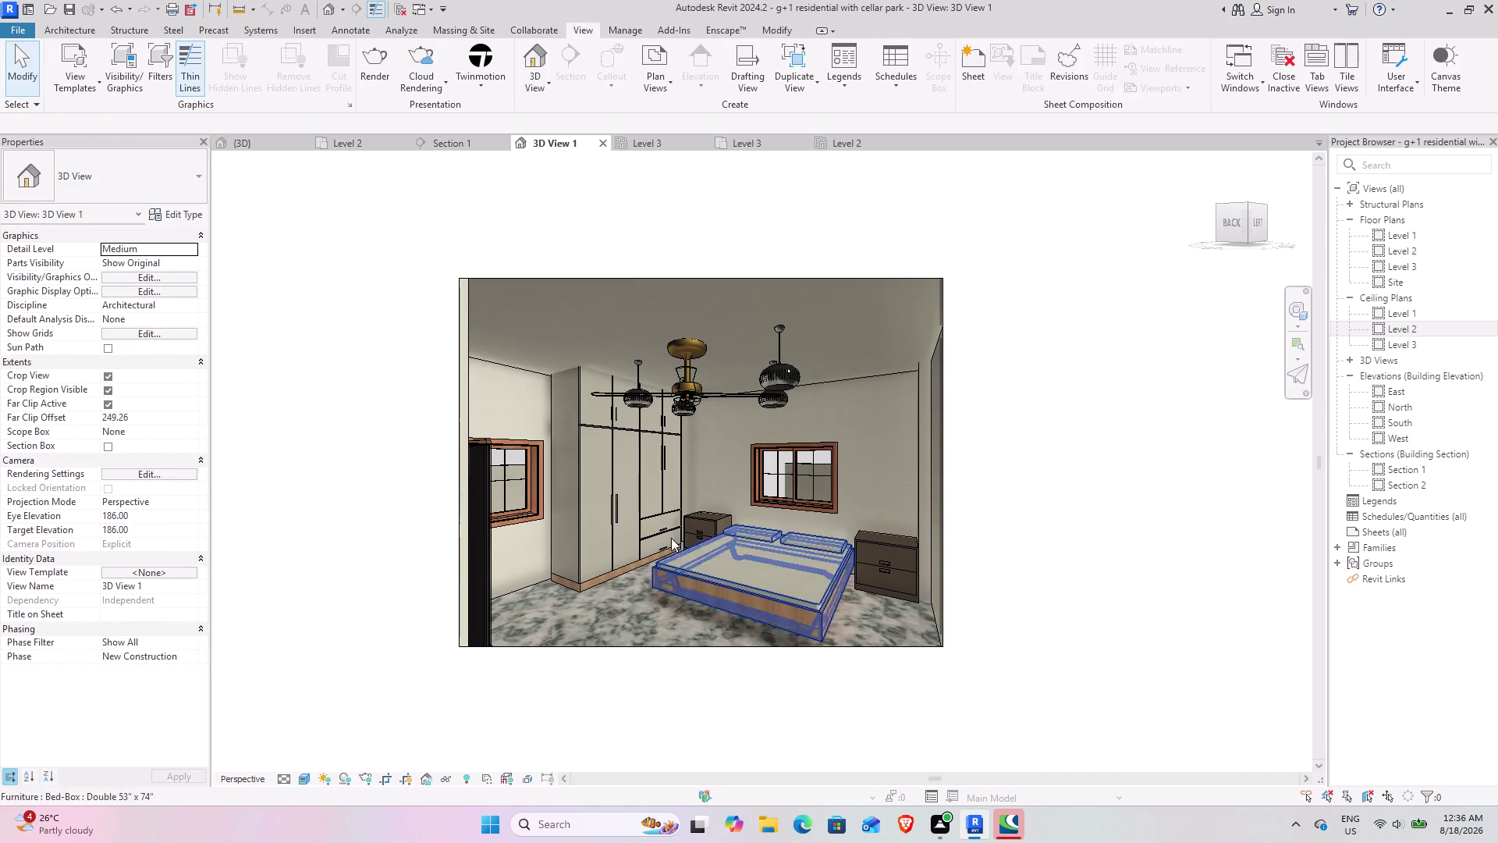
click(374, 70)
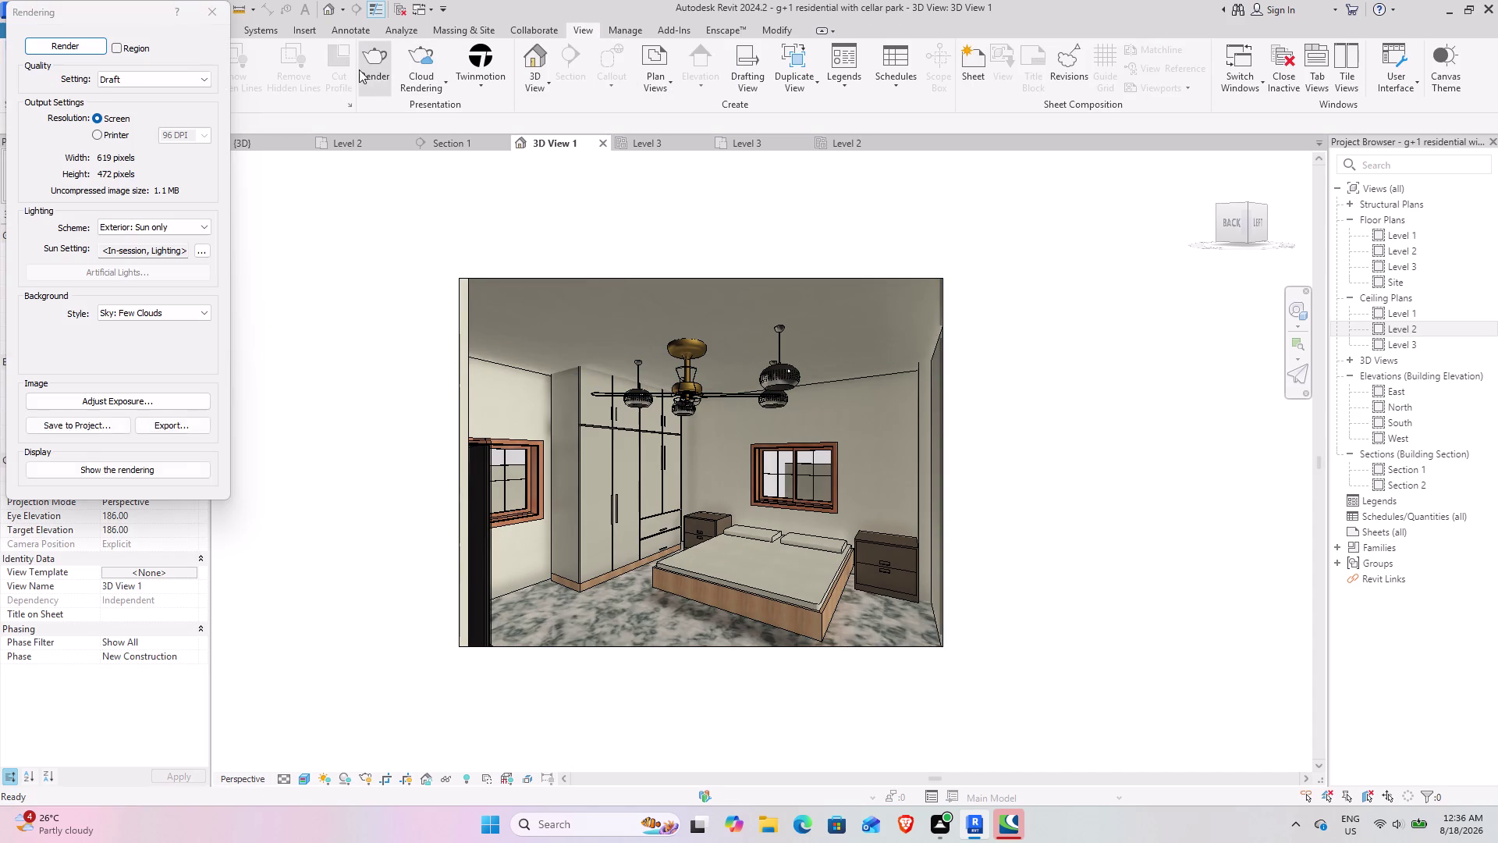
click(59, 51)
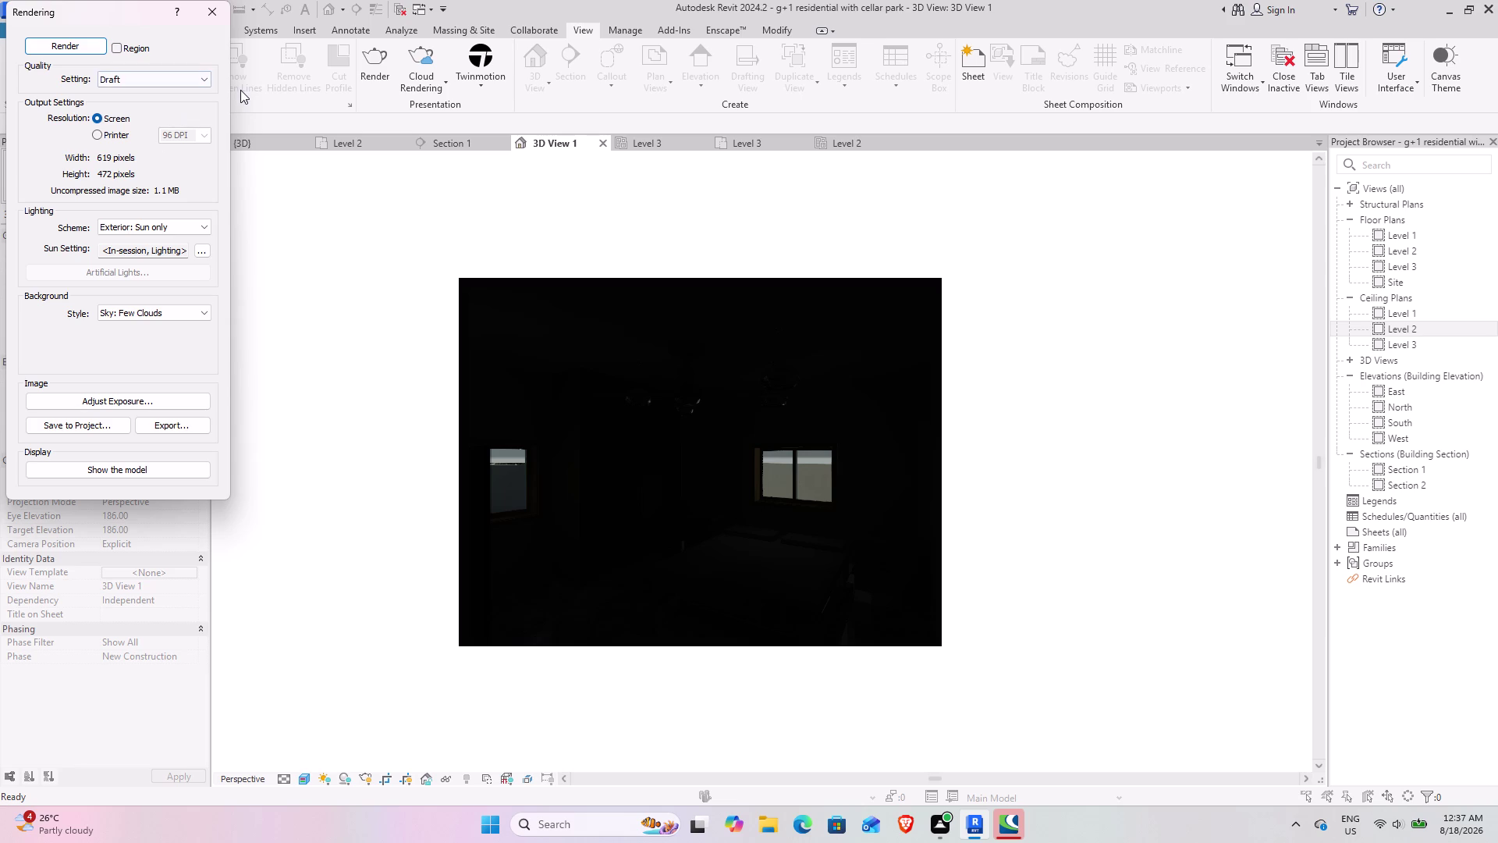
click(209, 8)
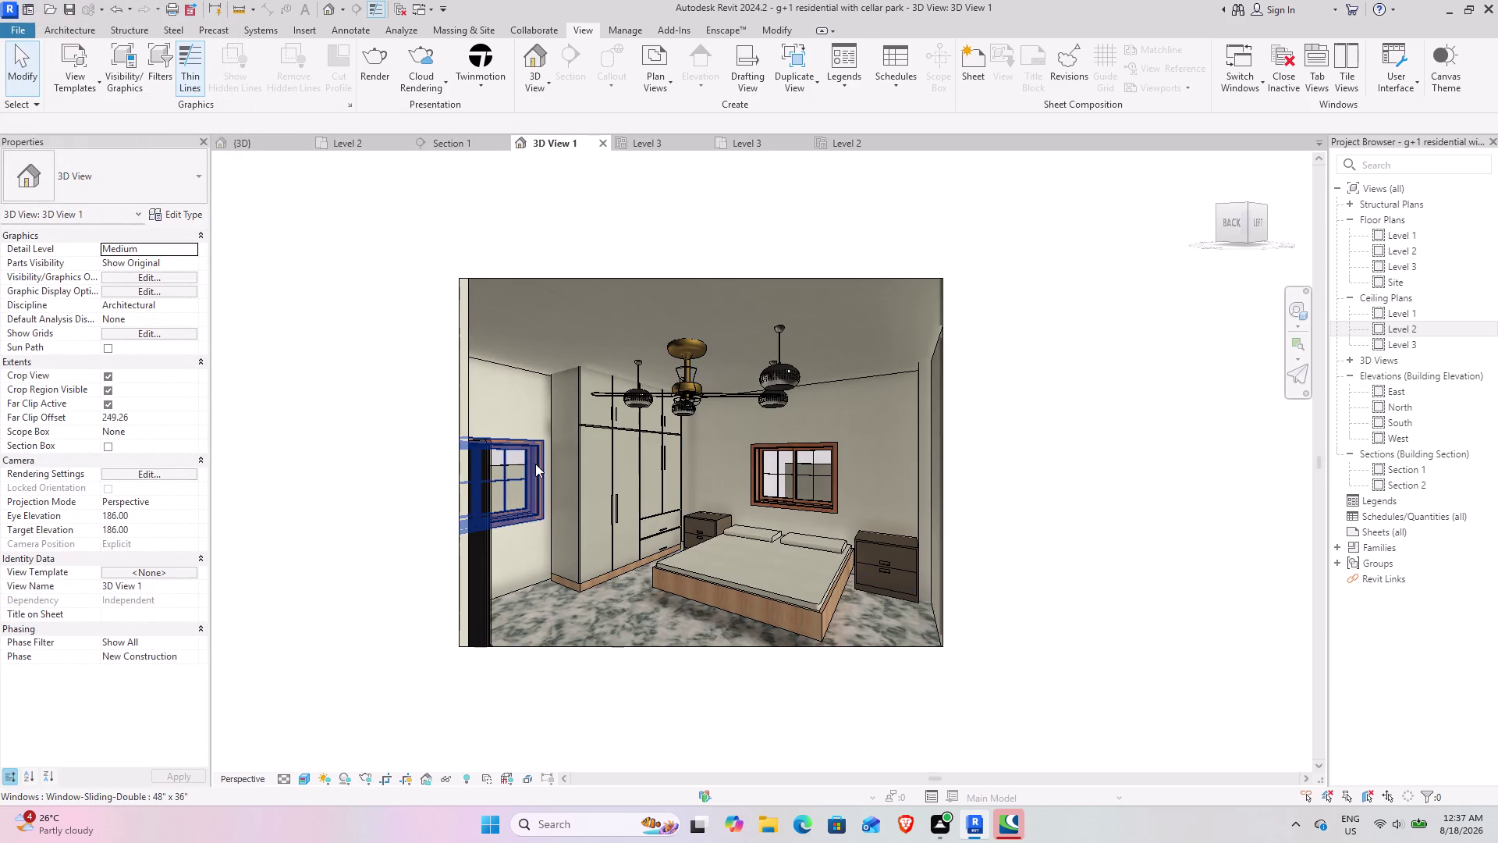
Switch to the {3D} view and orbit around the building.
click(249, 144)
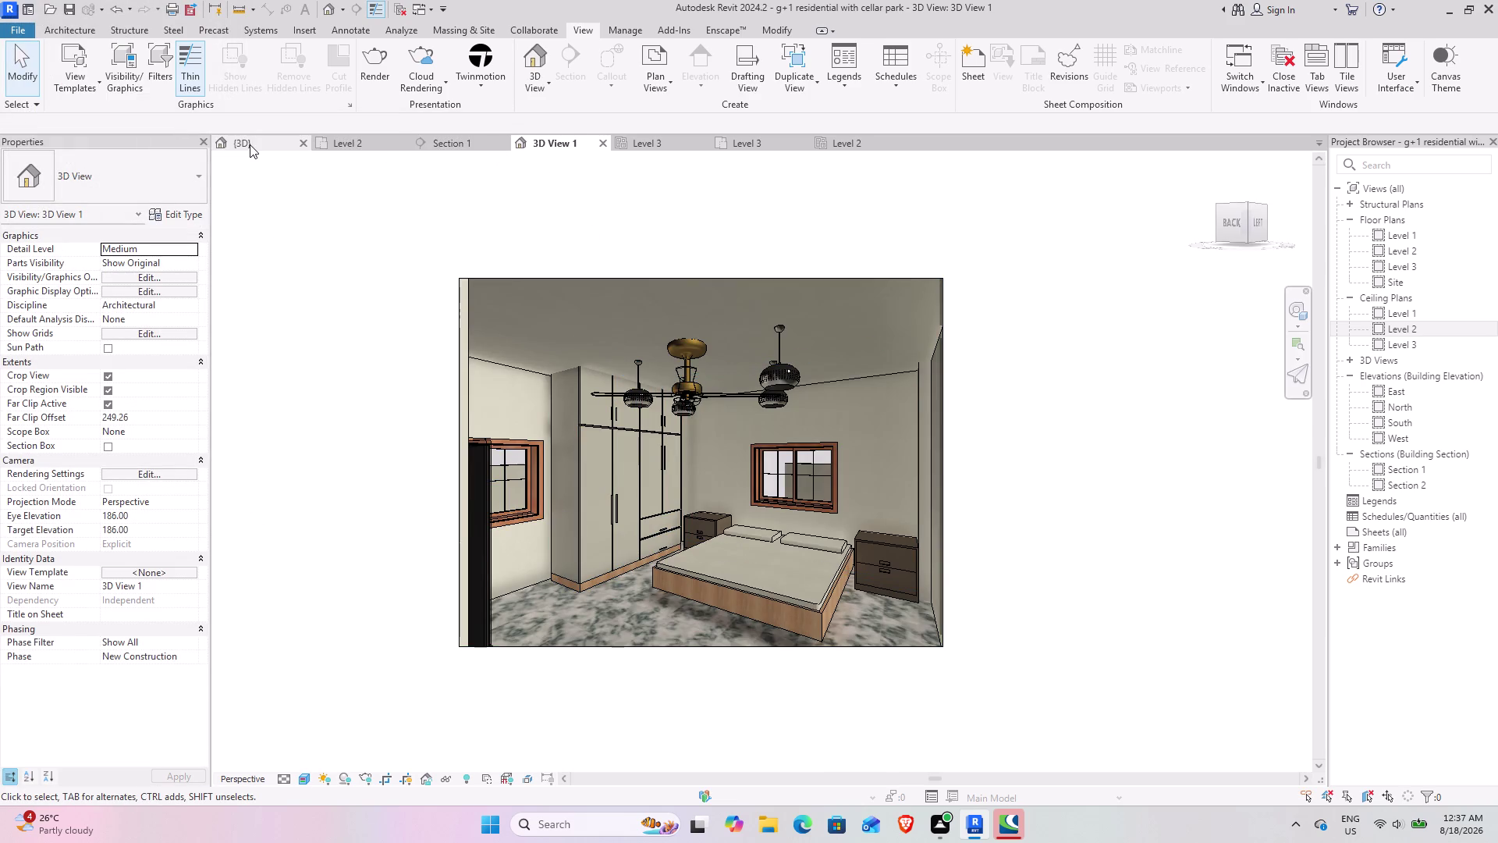
scroll(down, 3)
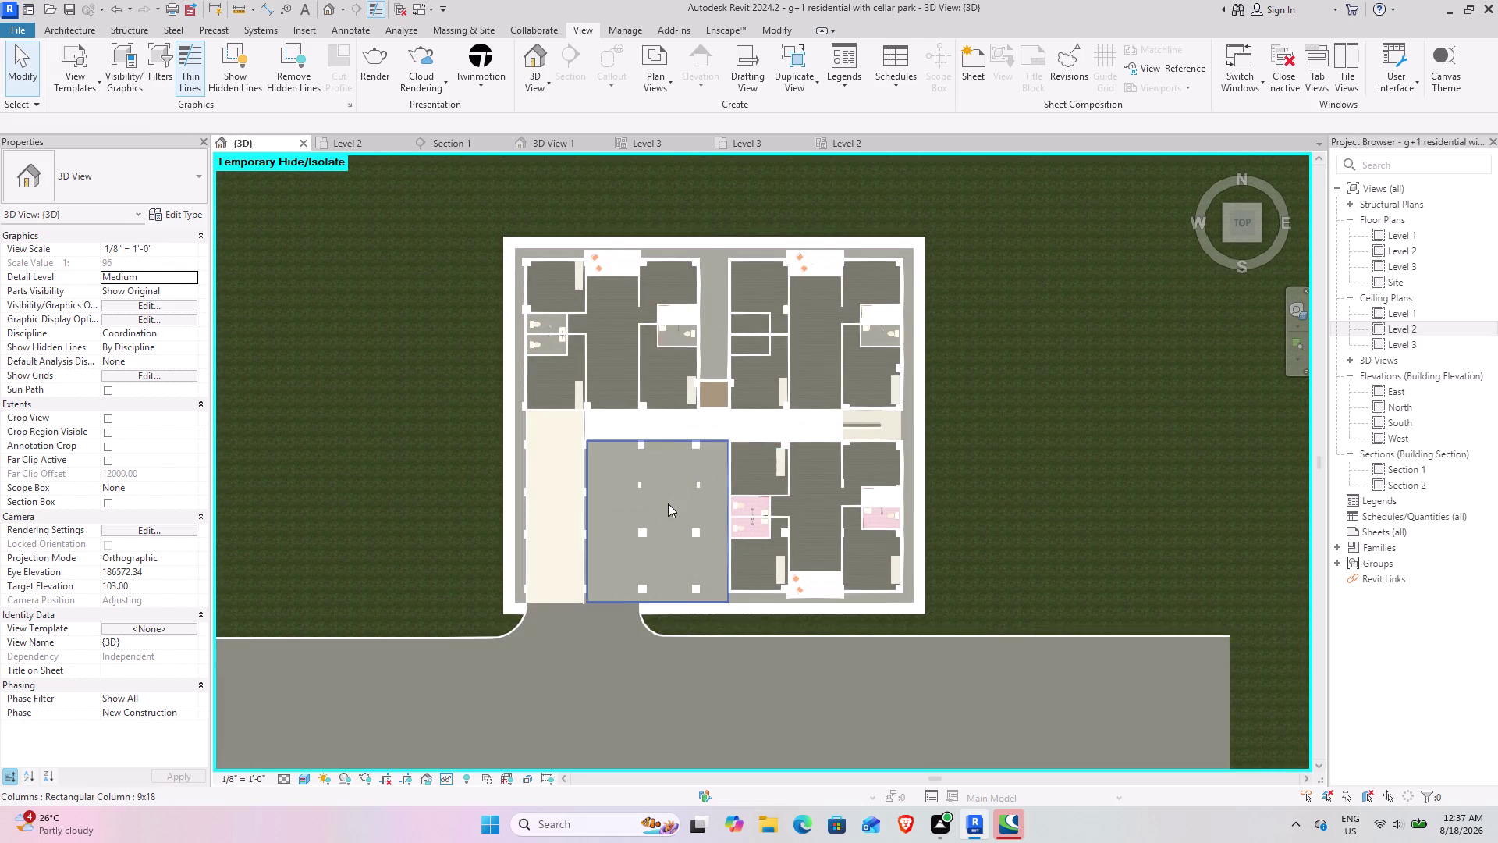
middle_drag(595, 532, 639, 252)
middle_drag(539, 462, 650, 398)
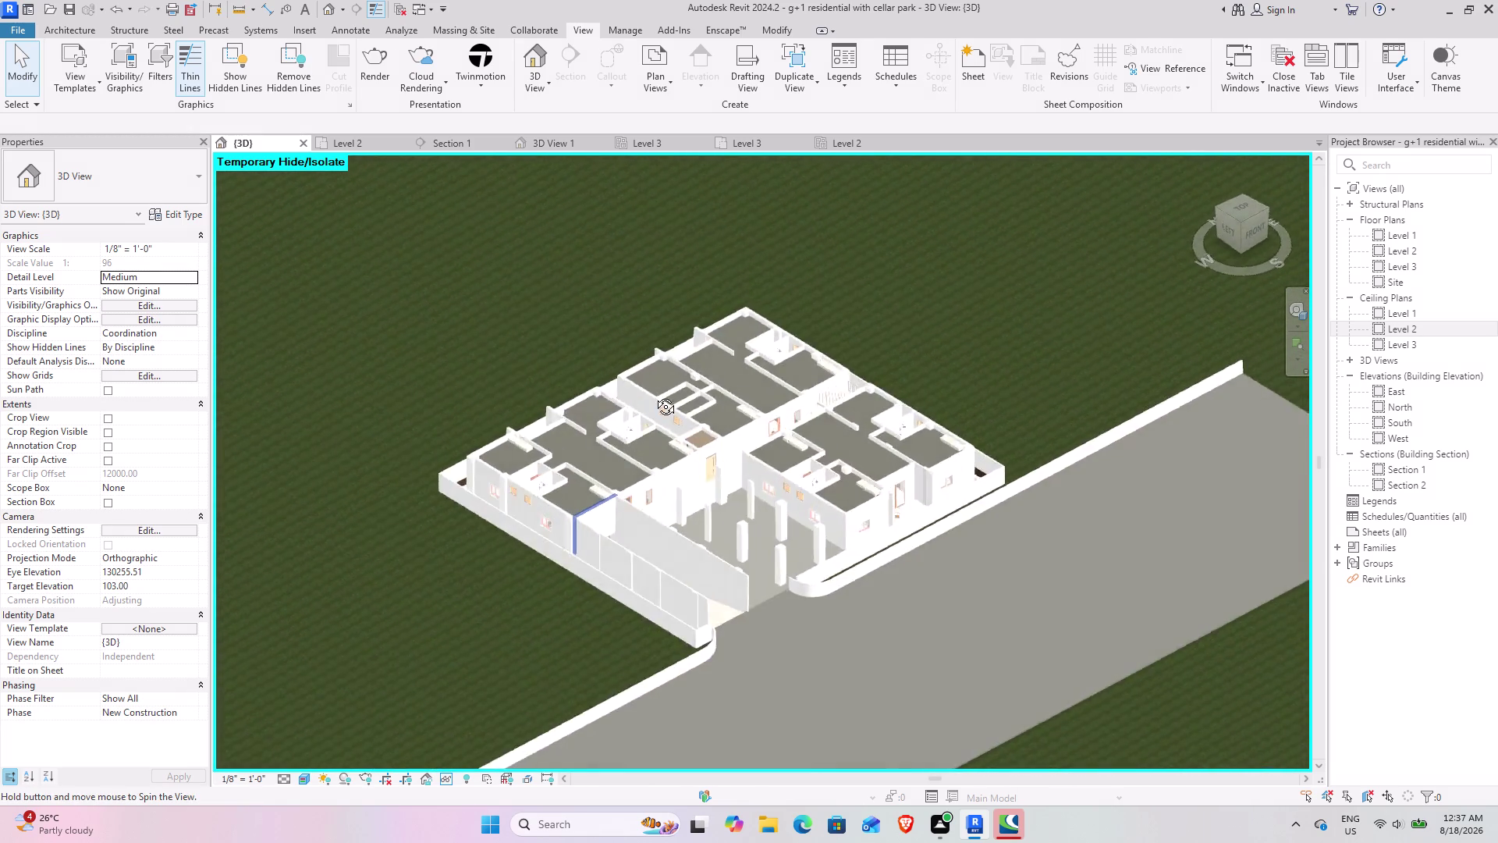
middle_drag(651, 398, 520, 443)
middle_drag(523, 479, 668, 464)
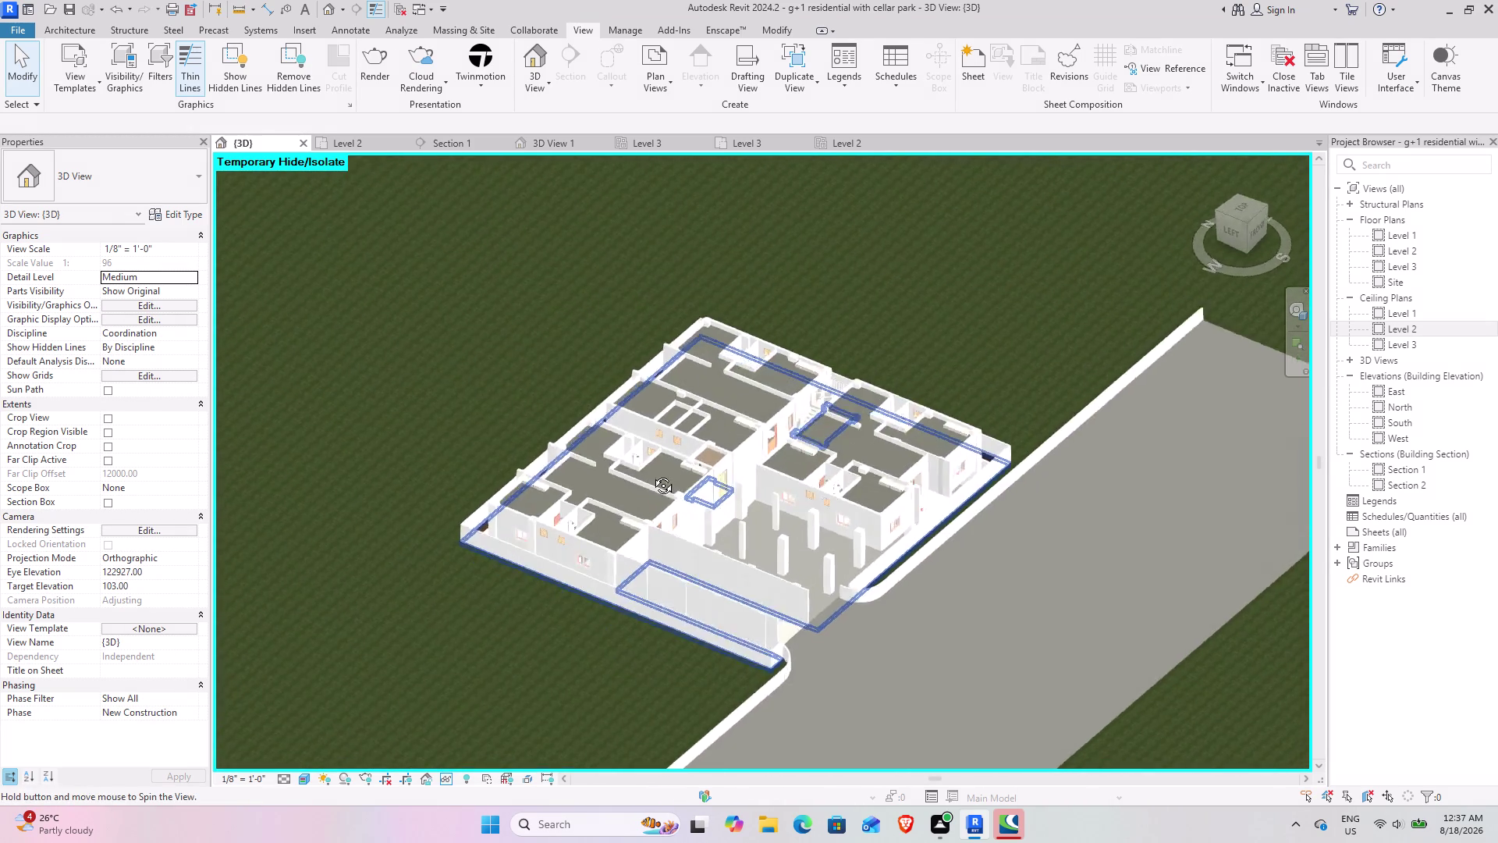
middle_drag(668, 464, 611, 494)
scroll(up, 3)
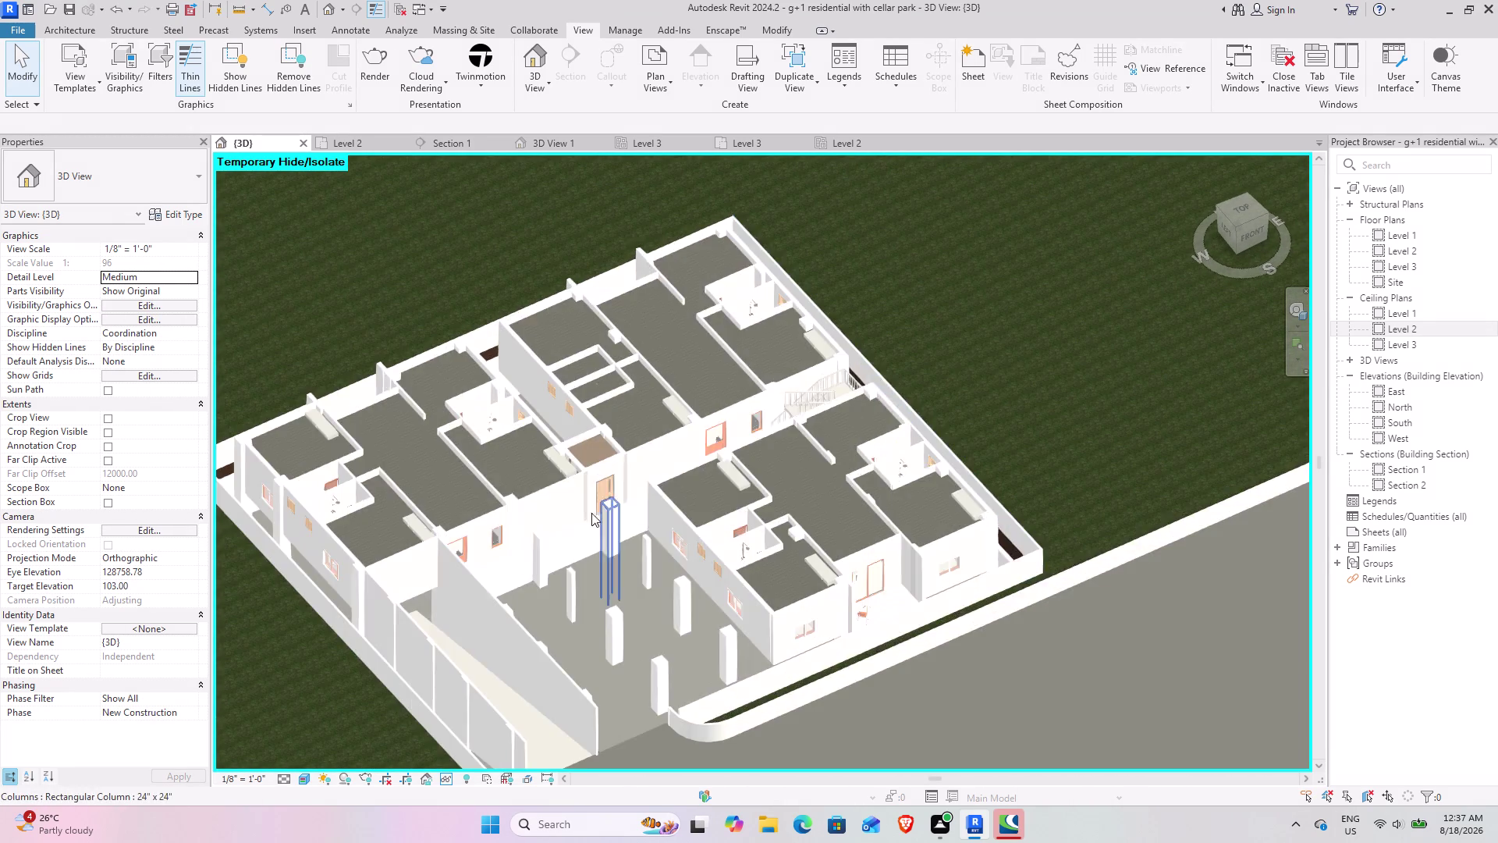
scroll(up, 3)
middle_drag(572, 516, 528, 514)
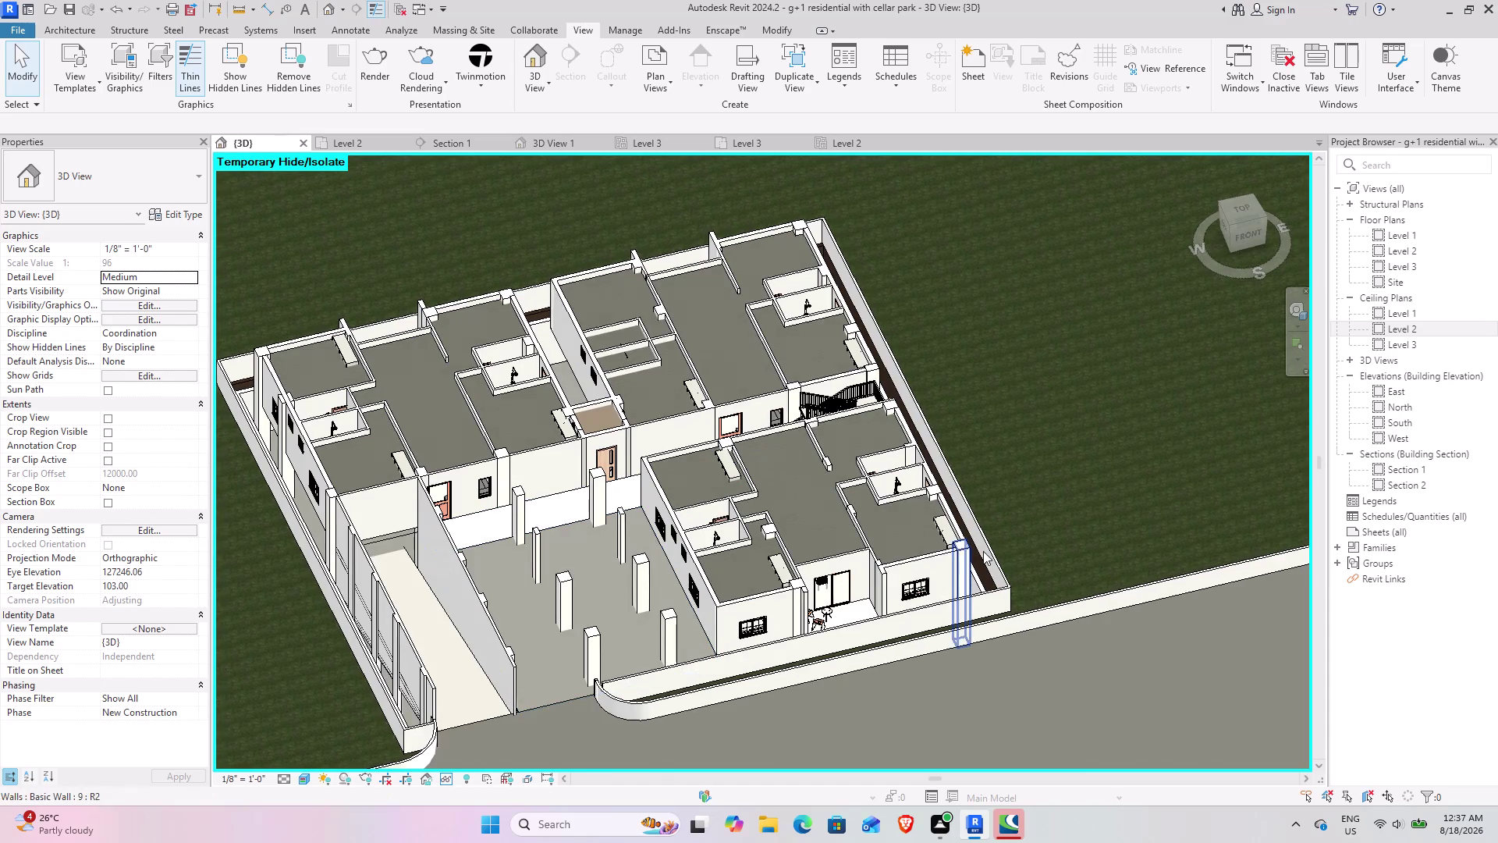
Reset Temporary Hide/Isolate with HR to restore the roof slabs, then inspect the front.
text(HR)
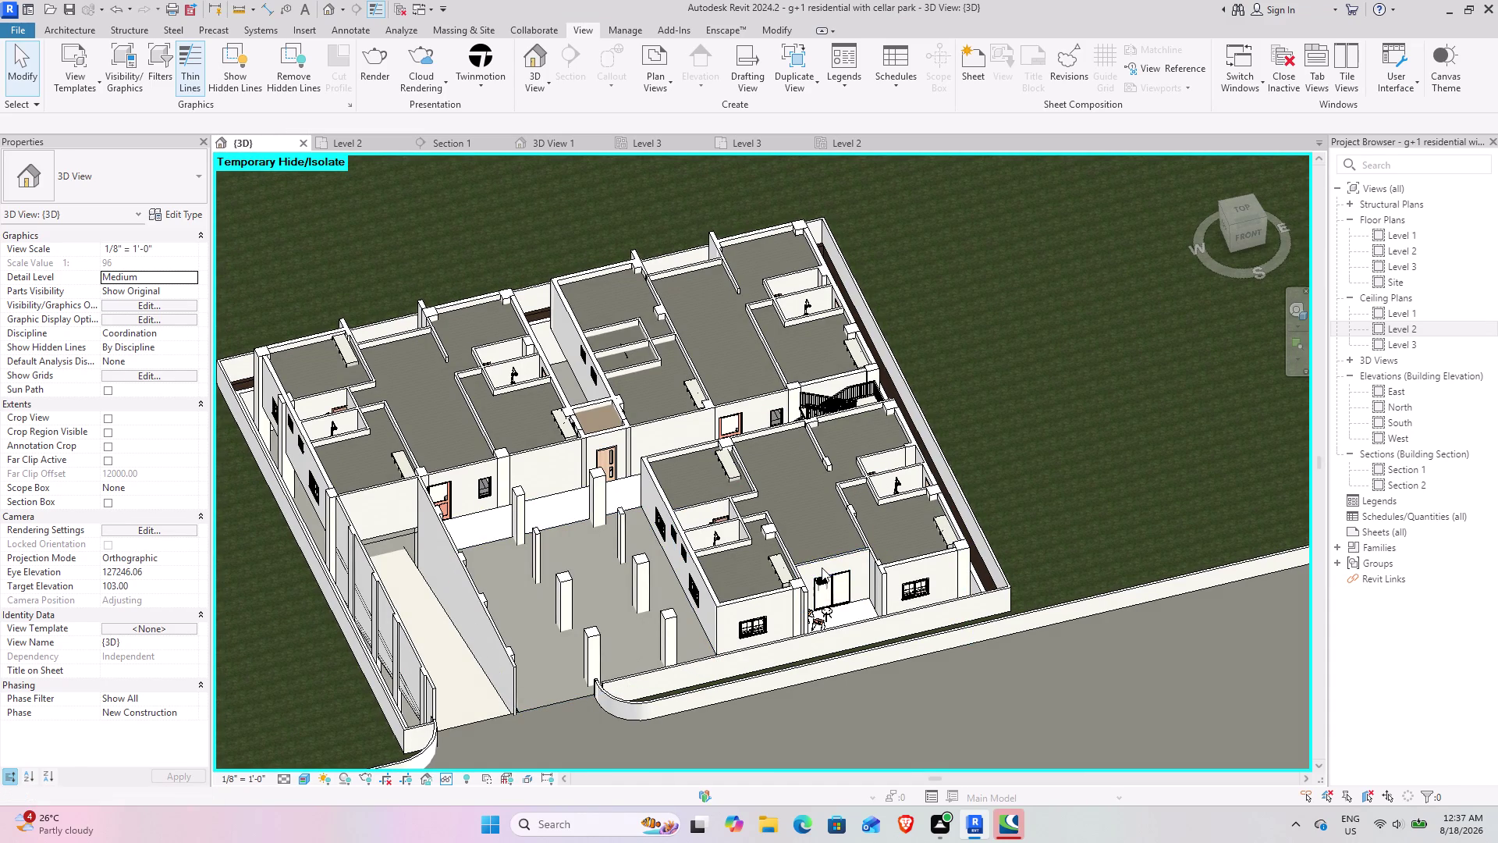
click(1050, 398)
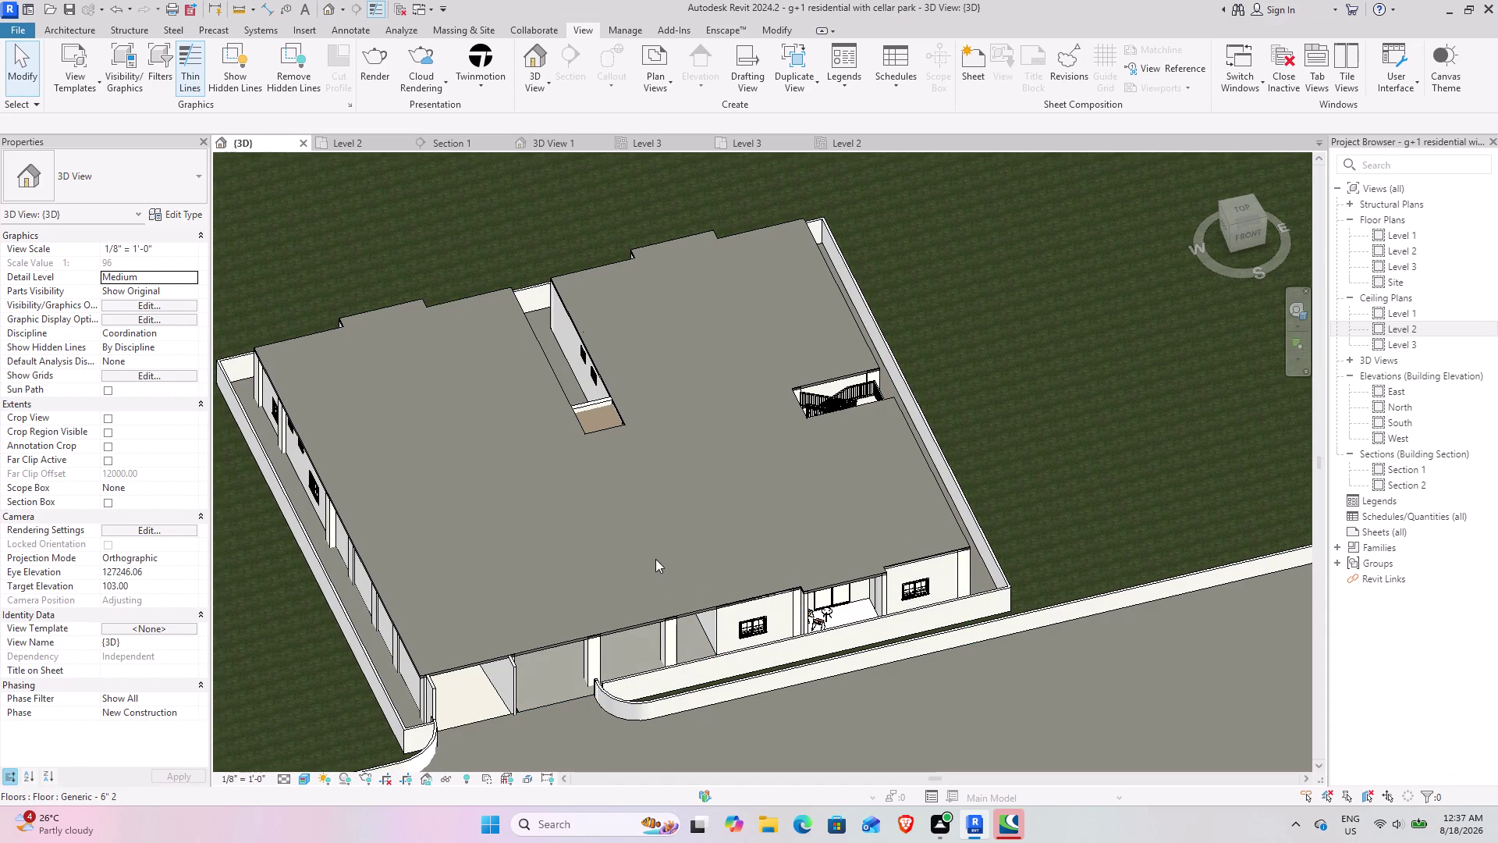
scroll(down, 3)
middle_drag(578, 556, 839, 562)
middle_drag(760, 581, 690, 506)
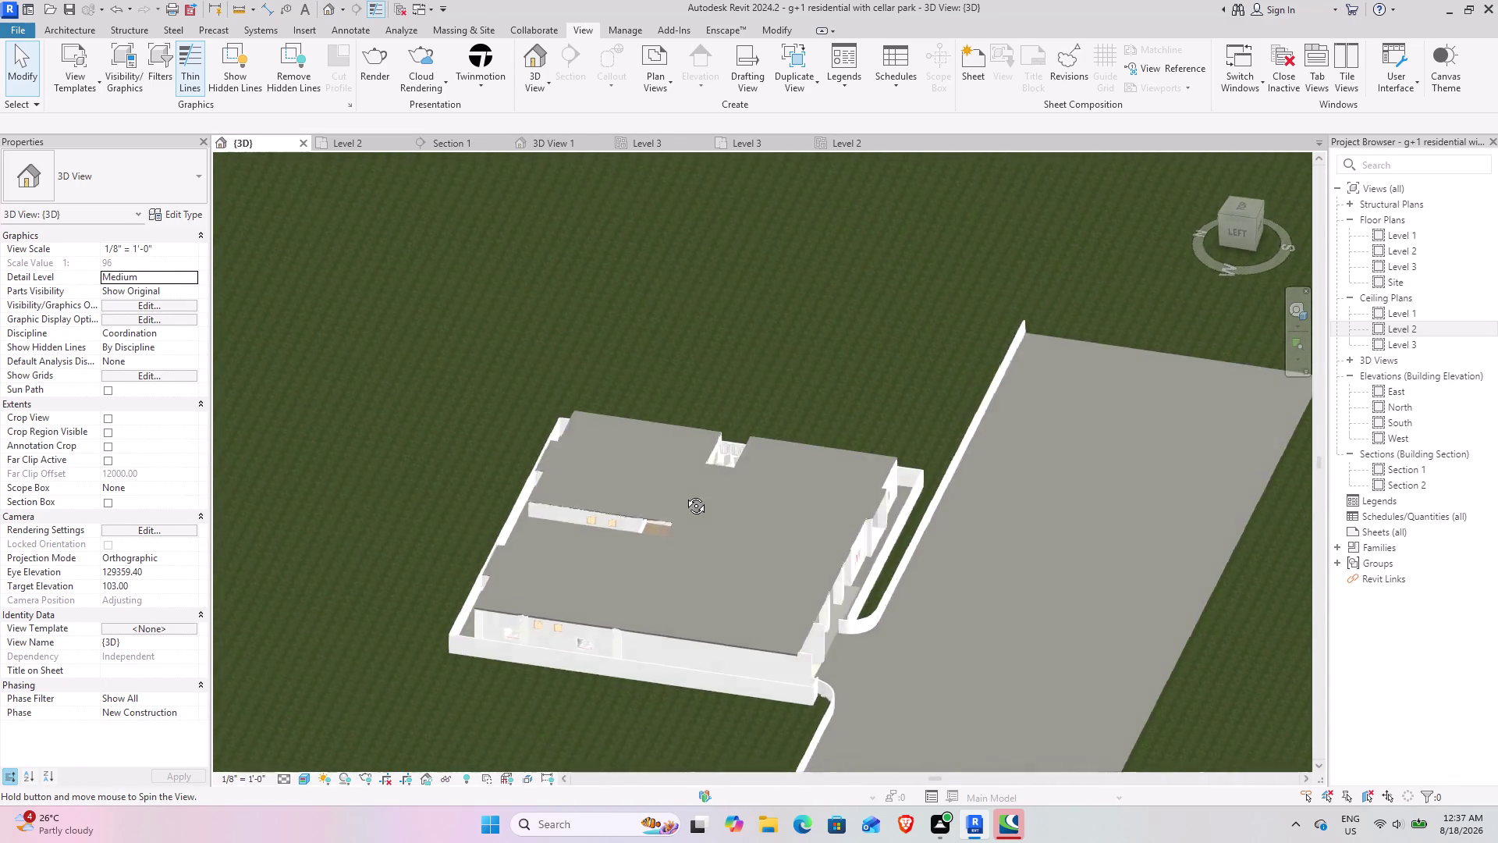
middle_drag(690, 506, 405, 394)
middle_drag(394, 423, 501, 547)
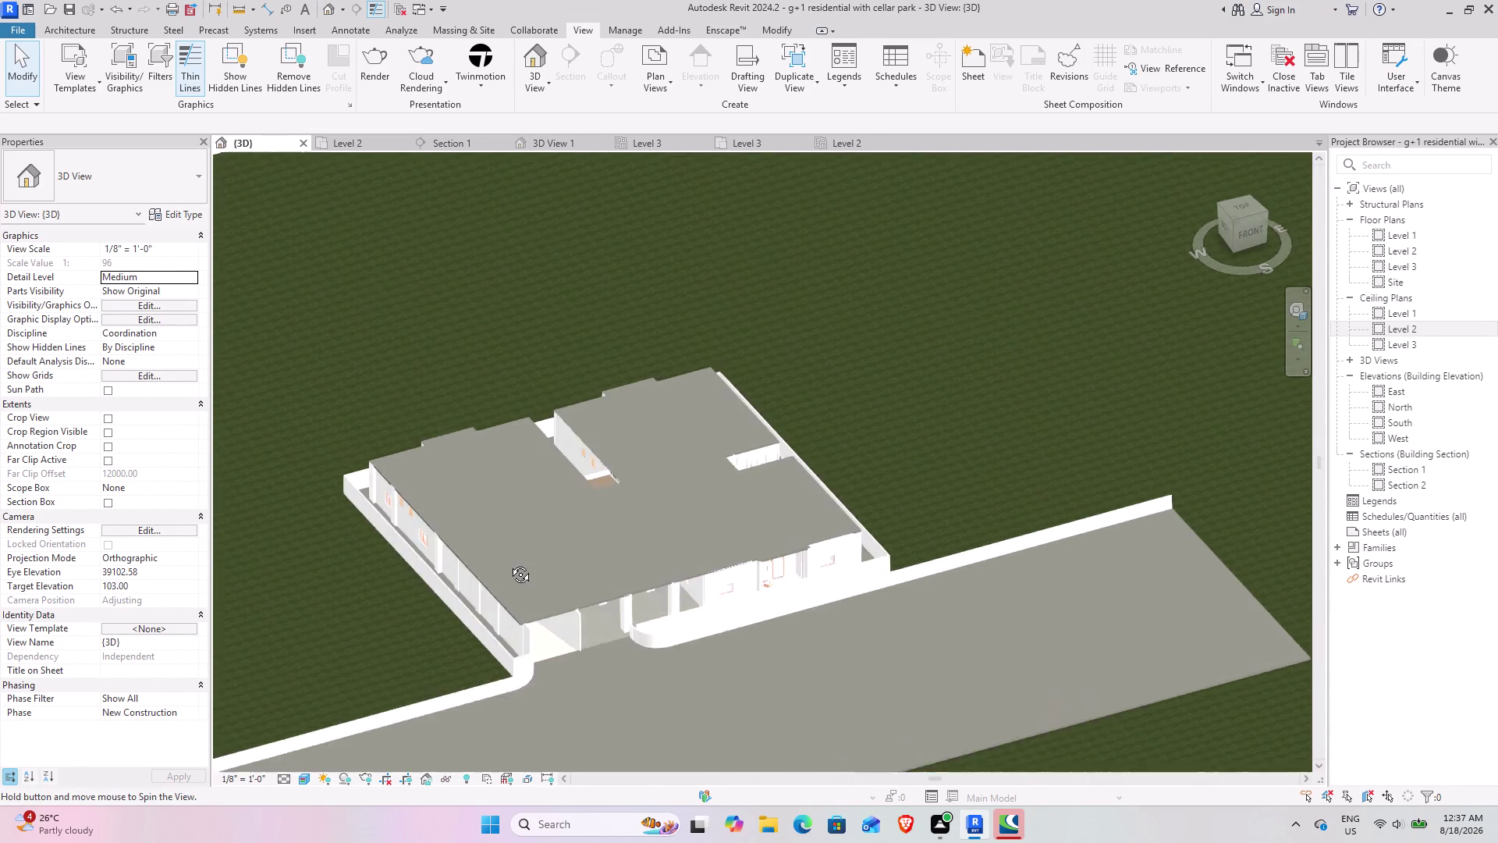
middle_drag(501, 547, 517, 582)
middle_drag(509, 565, 497, 416)
scroll(up, 3)
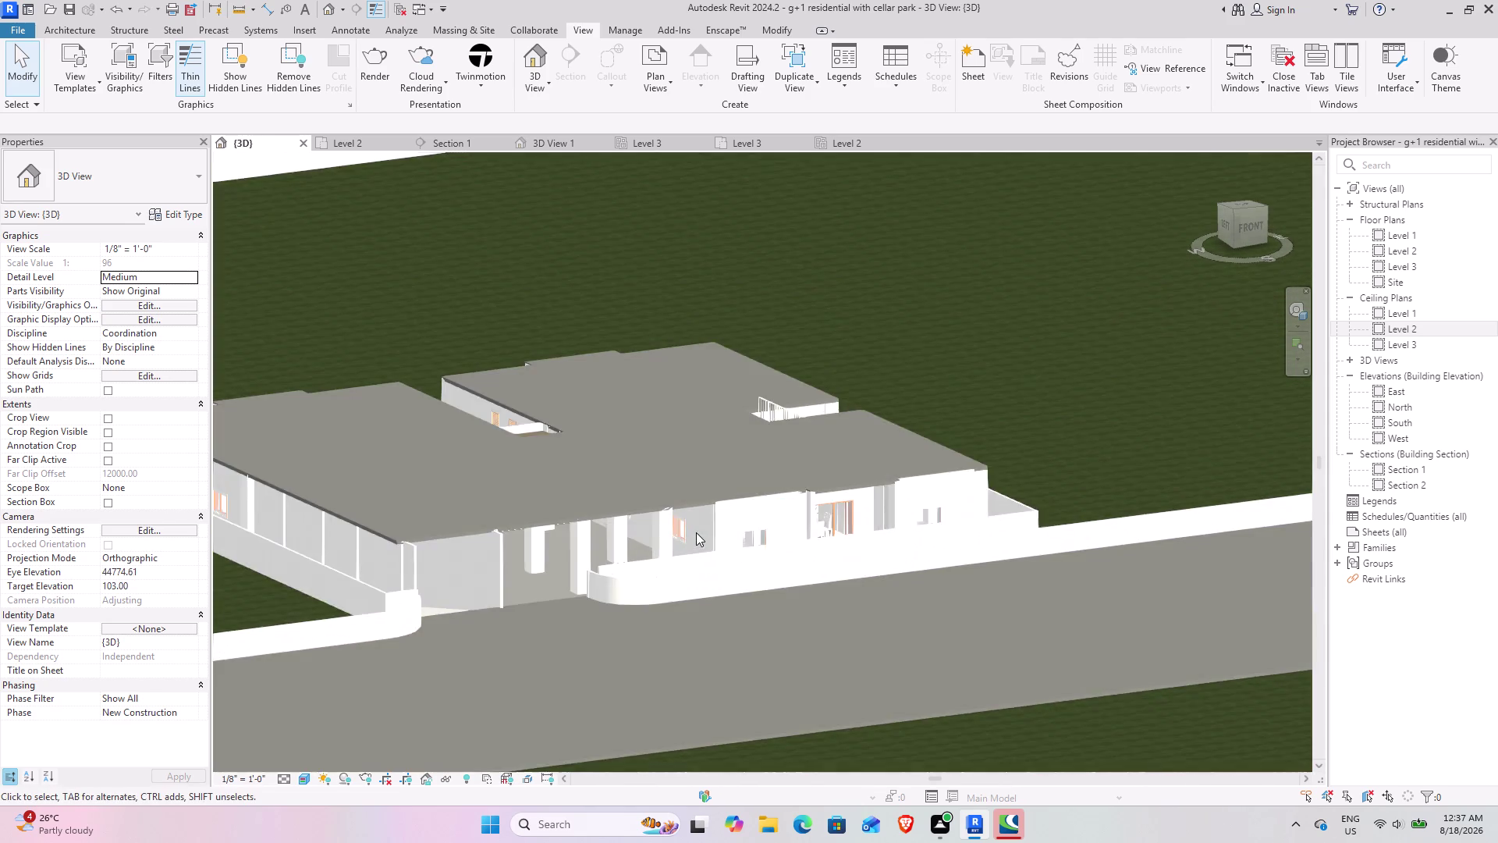
scroll(up, 3)
middle_drag(541, 571, 800, 518)
Change the model's visual style from the view control bar.
click(295, 775)
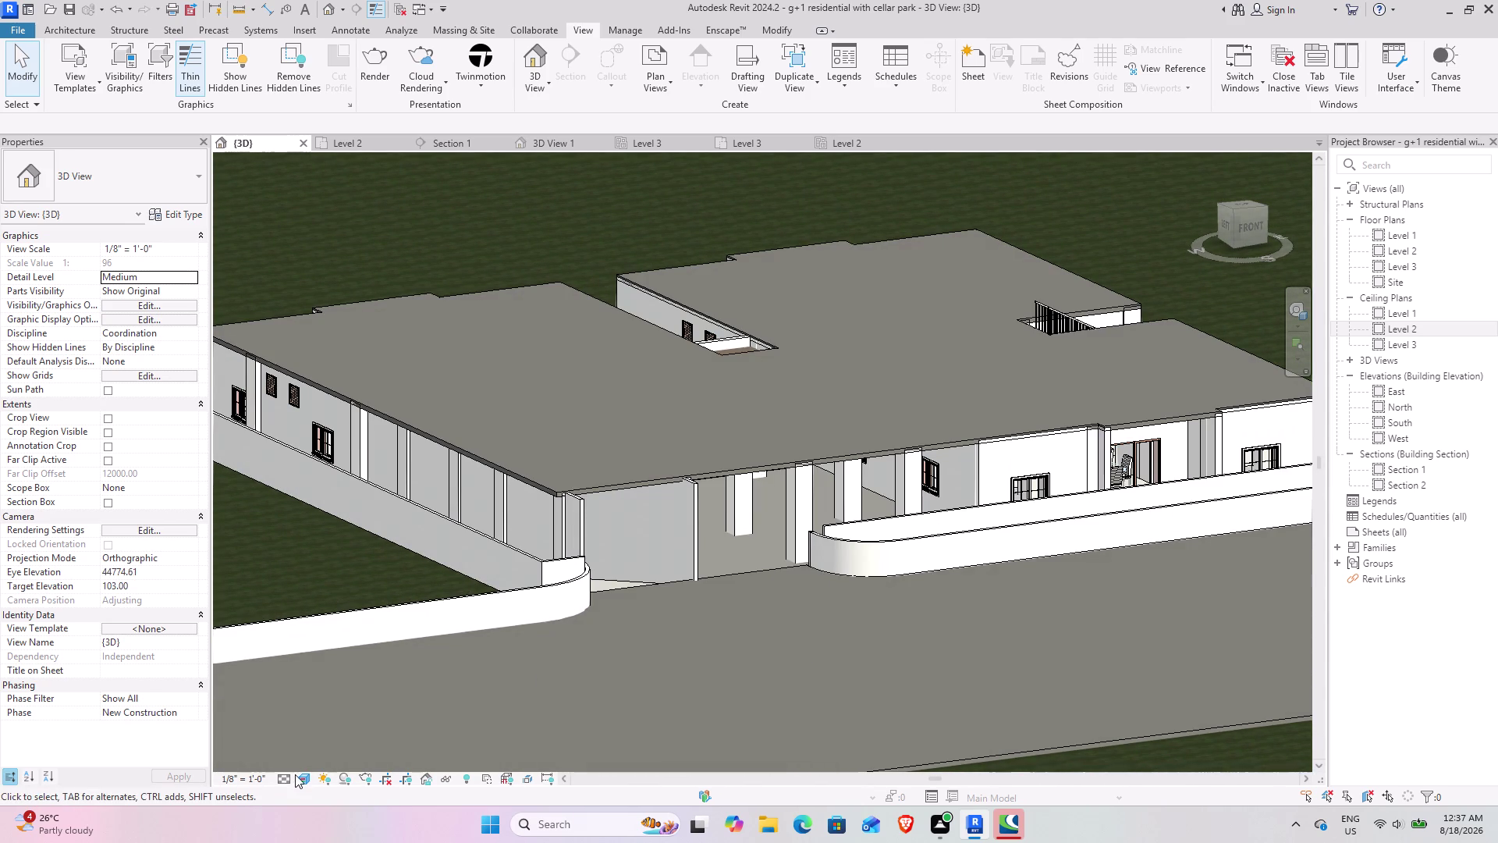
click(311, 776)
click(322, 752)
drag(303, 785, 306, 778)
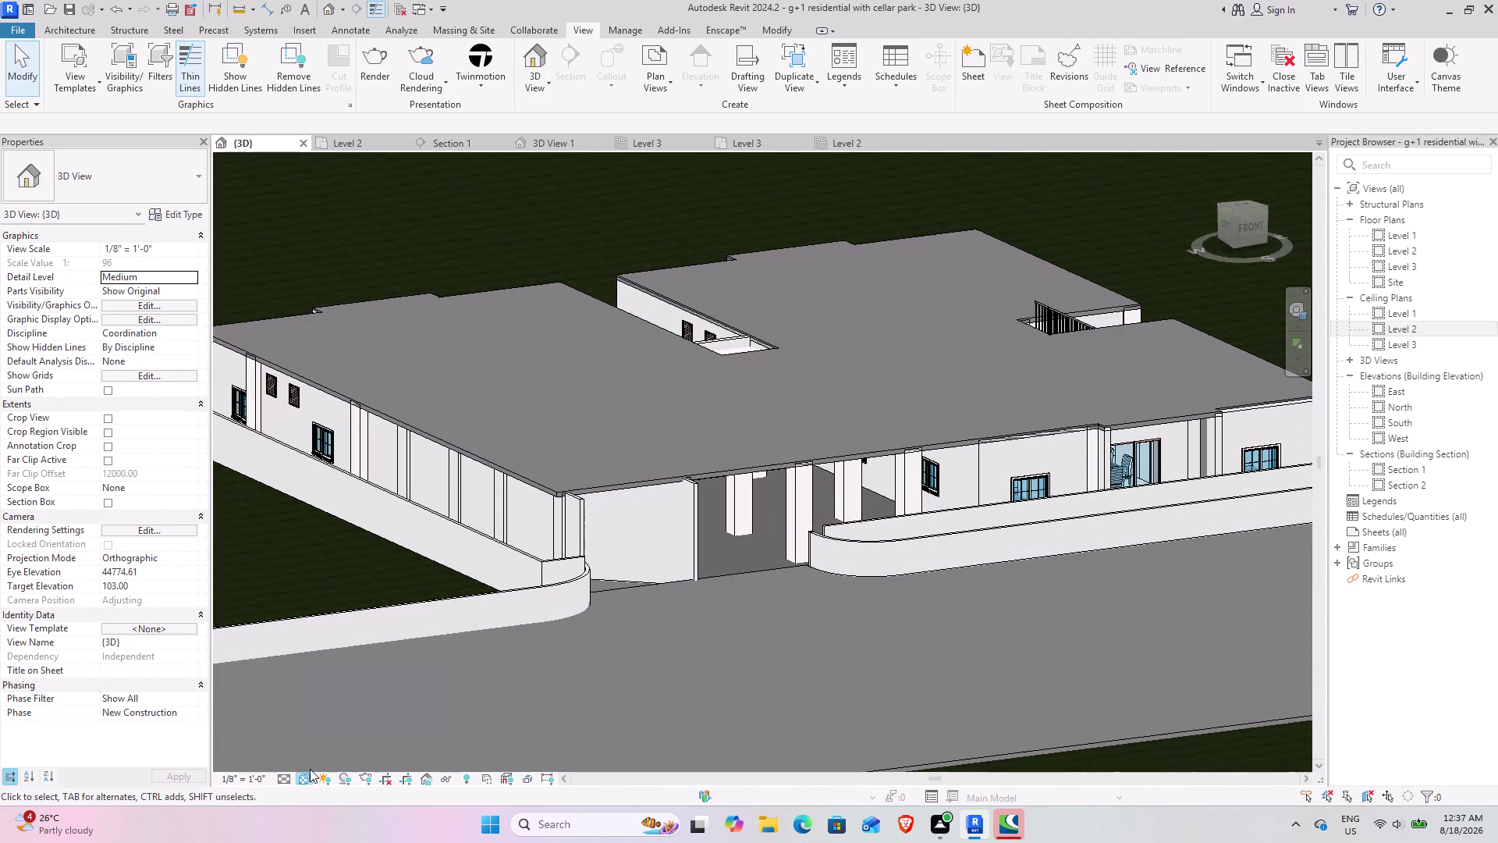
click(302, 783)
click(311, 762)
scroll(down, 3)
Orbit around the building exterior and save the project.
middle_drag(736, 571, 477, 606)
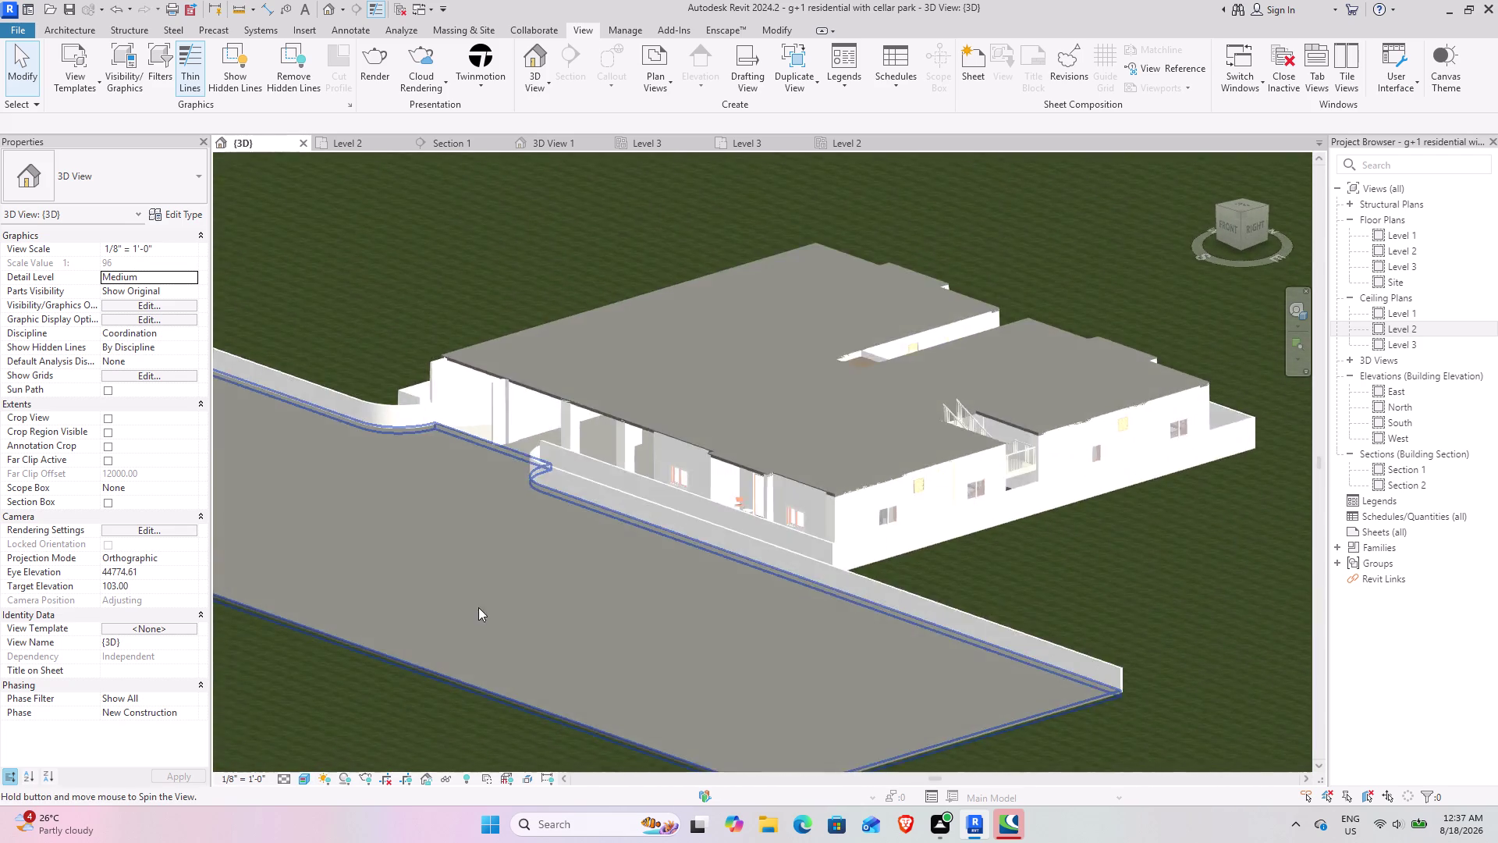
middle_drag(501, 612, 636, 724)
middle_drag(734, 675, 825, 499)
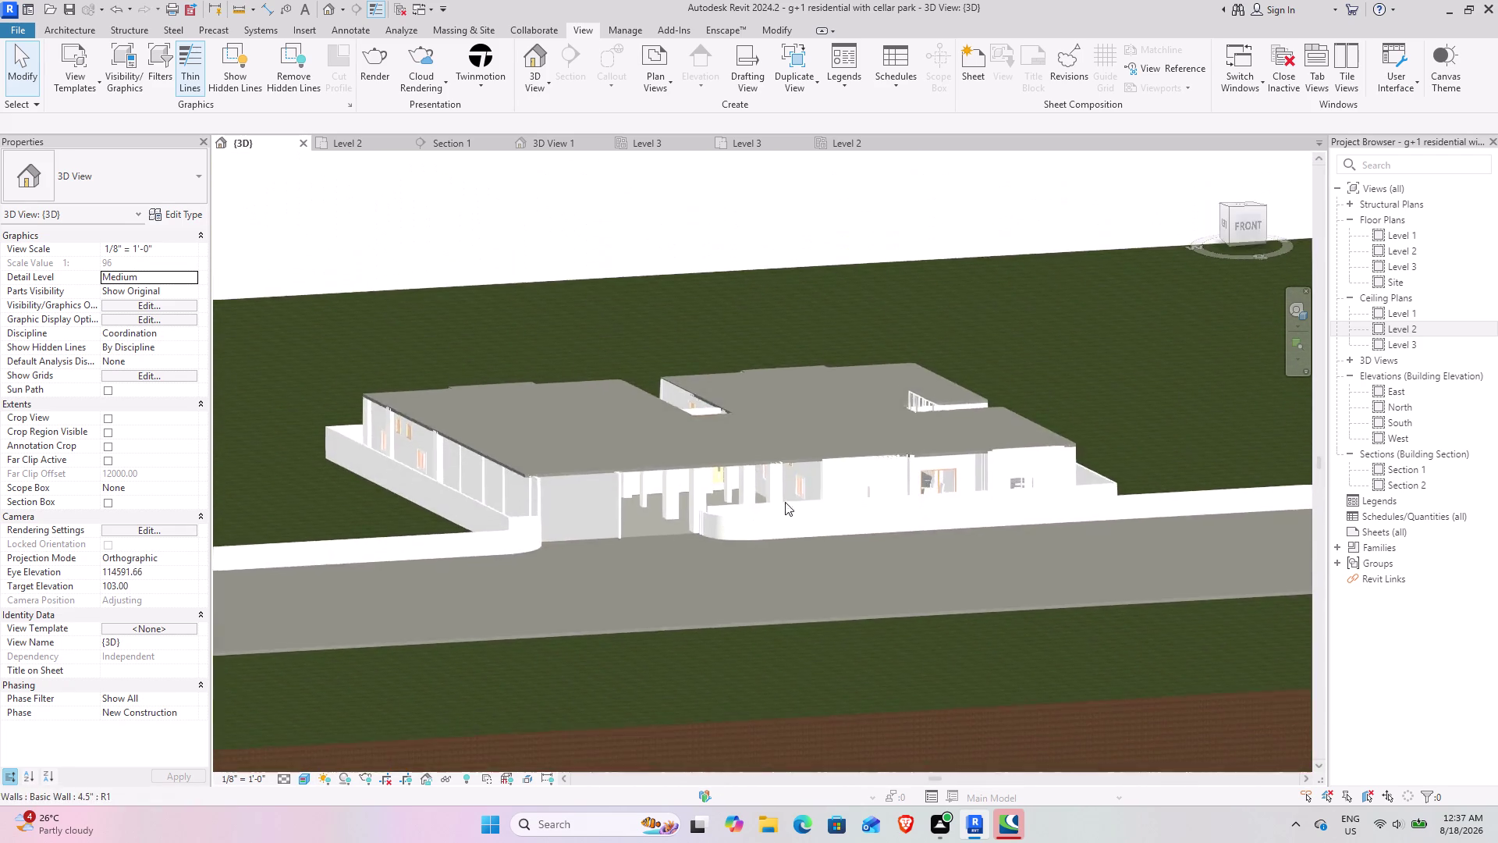
middle_drag(625, 543, 735, 596)
middle_drag(729, 601, 496, 554)
scroll(down, 3)
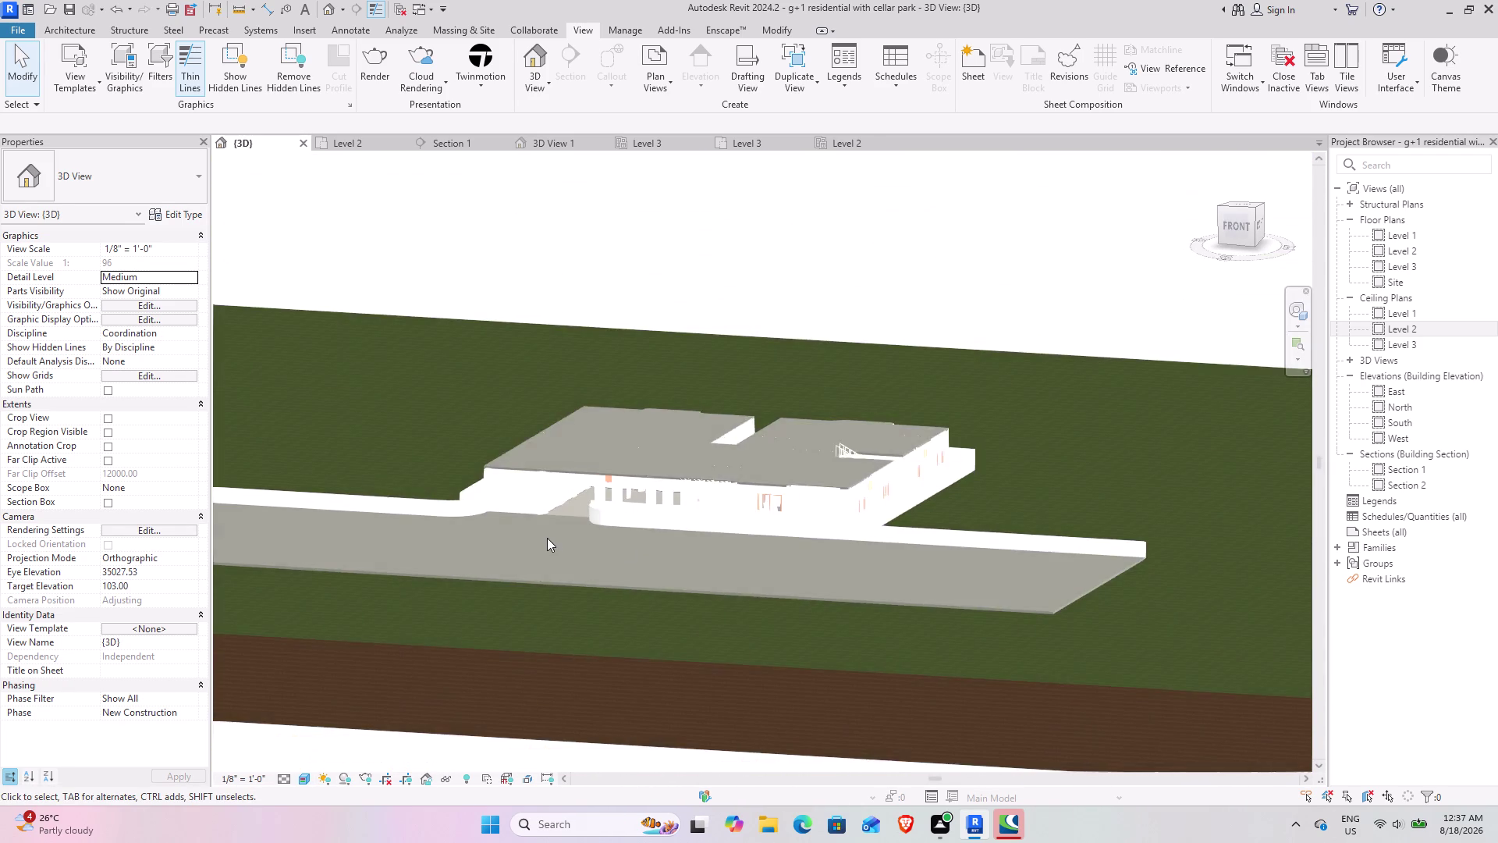
key(ctrl+s)
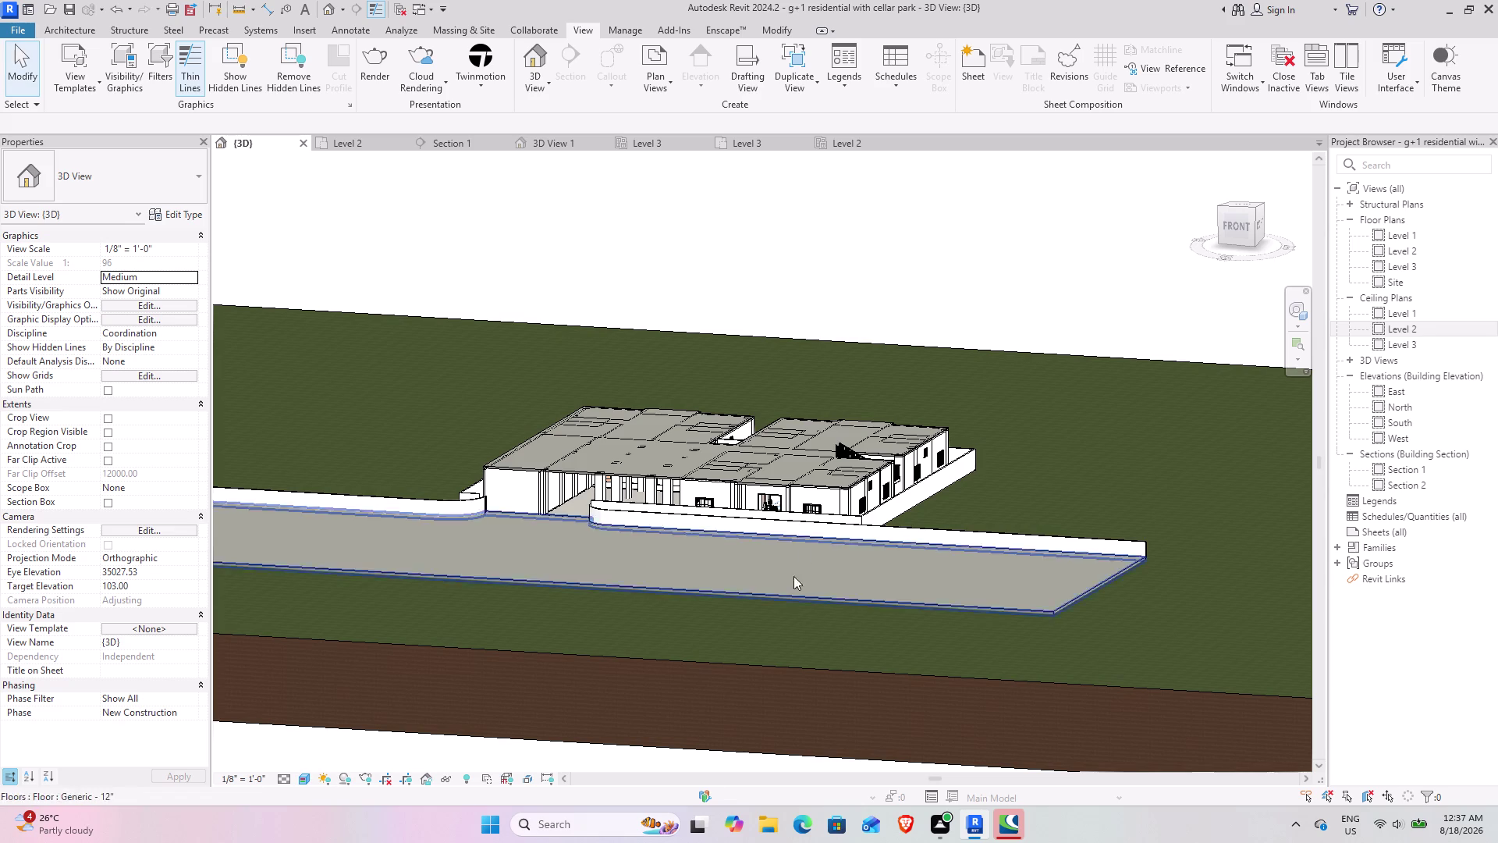
scroll(up, 3)
scroll(up, 3)
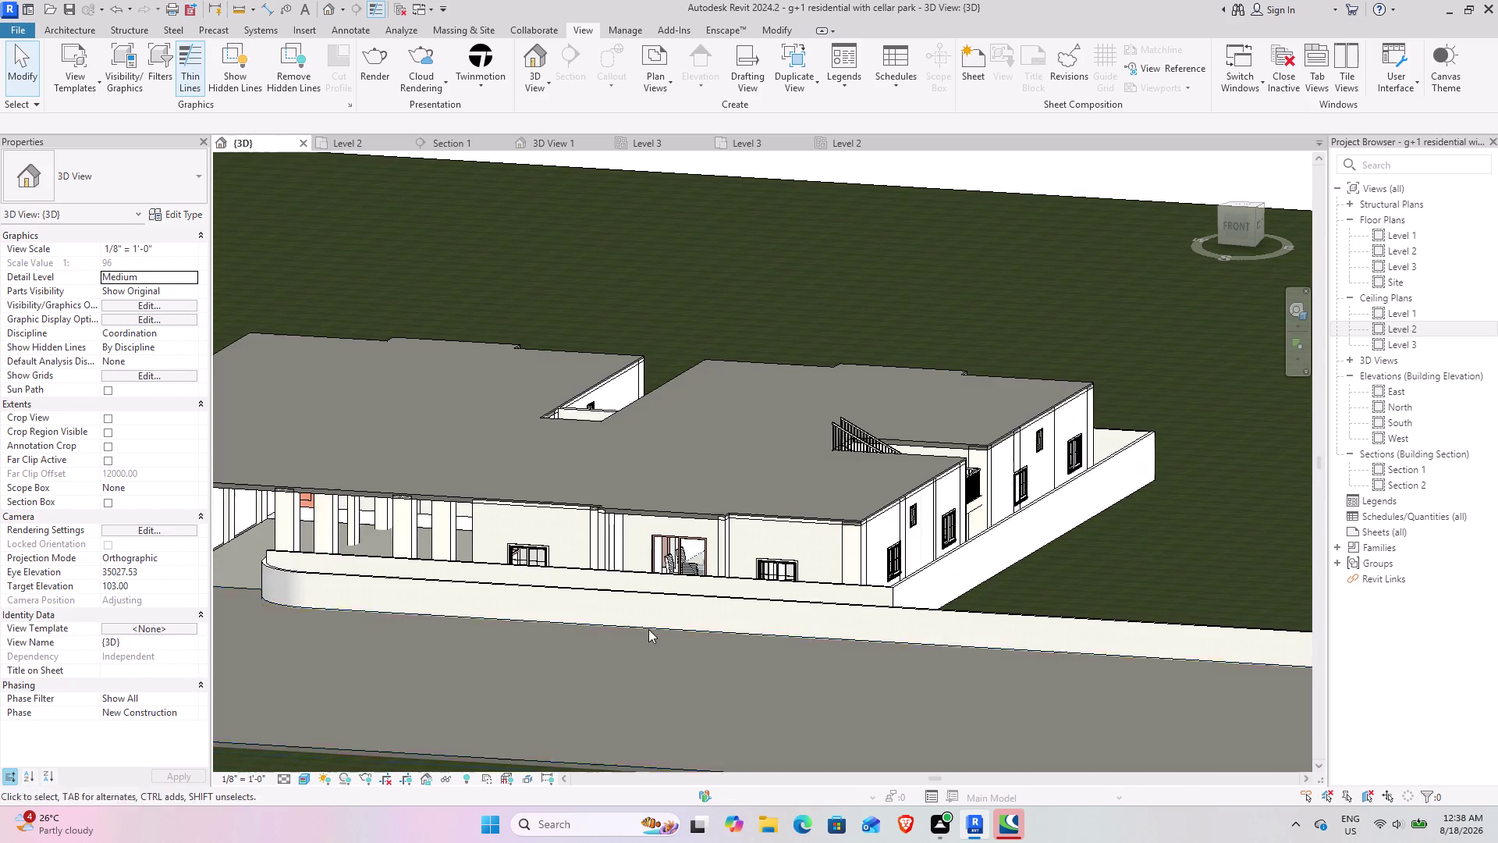
middle_drag(616, 625, 811, 683)
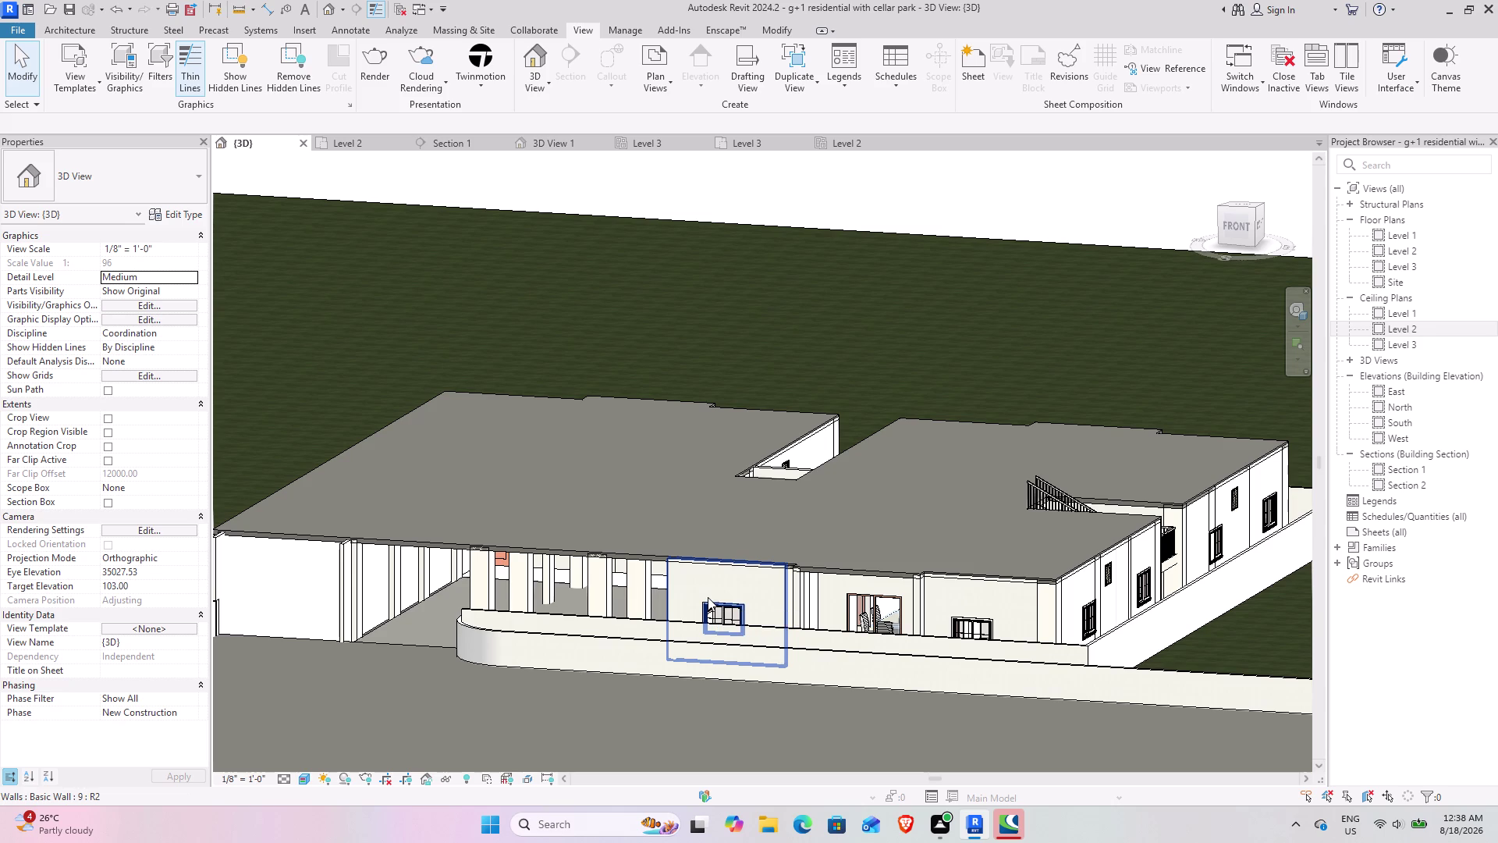
scroll(down, 3)
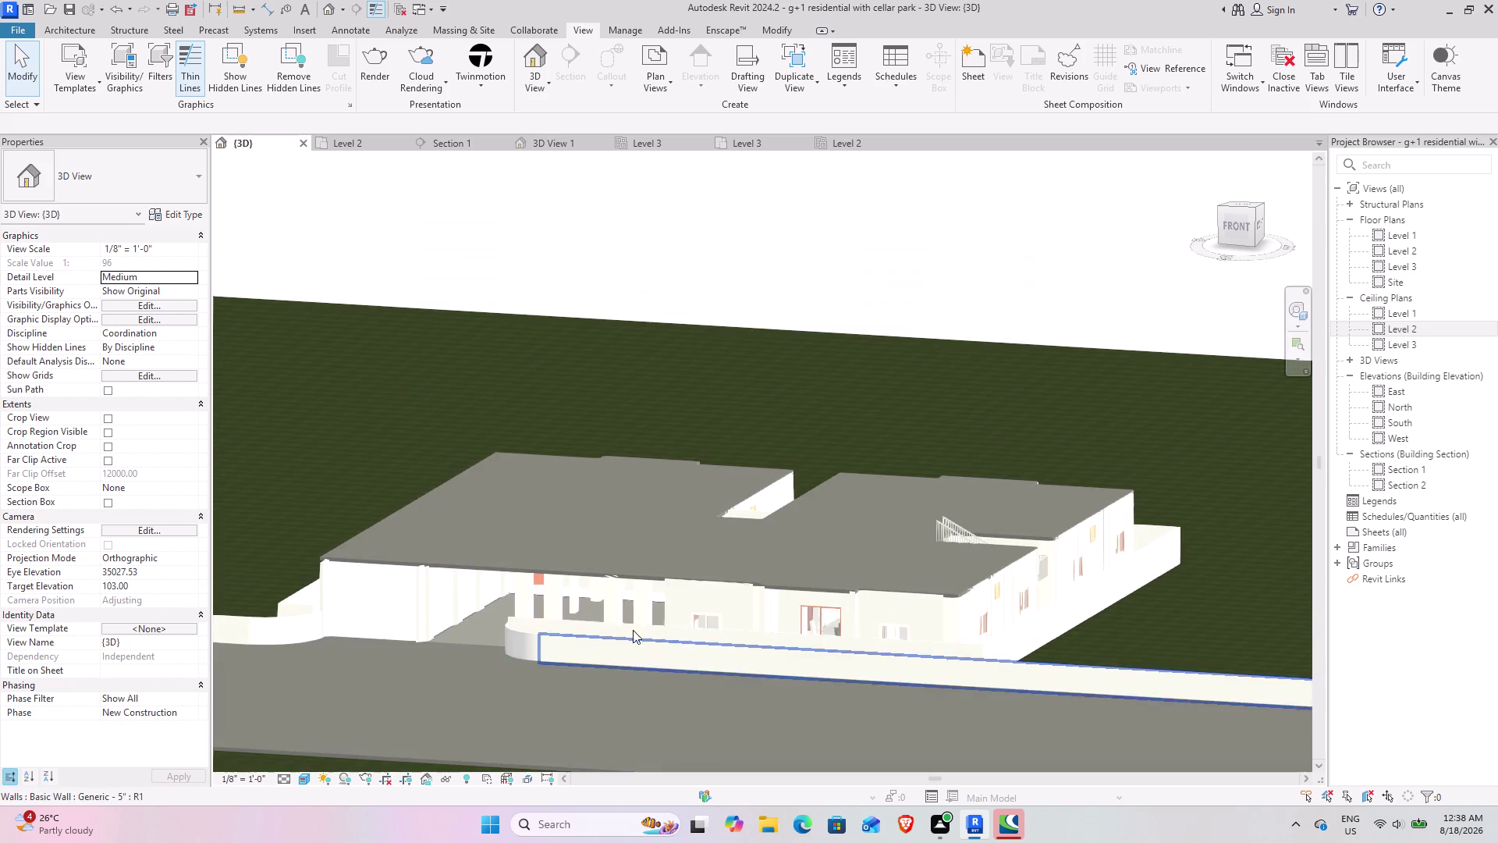
middle_drag(580, 595, 624, 632)
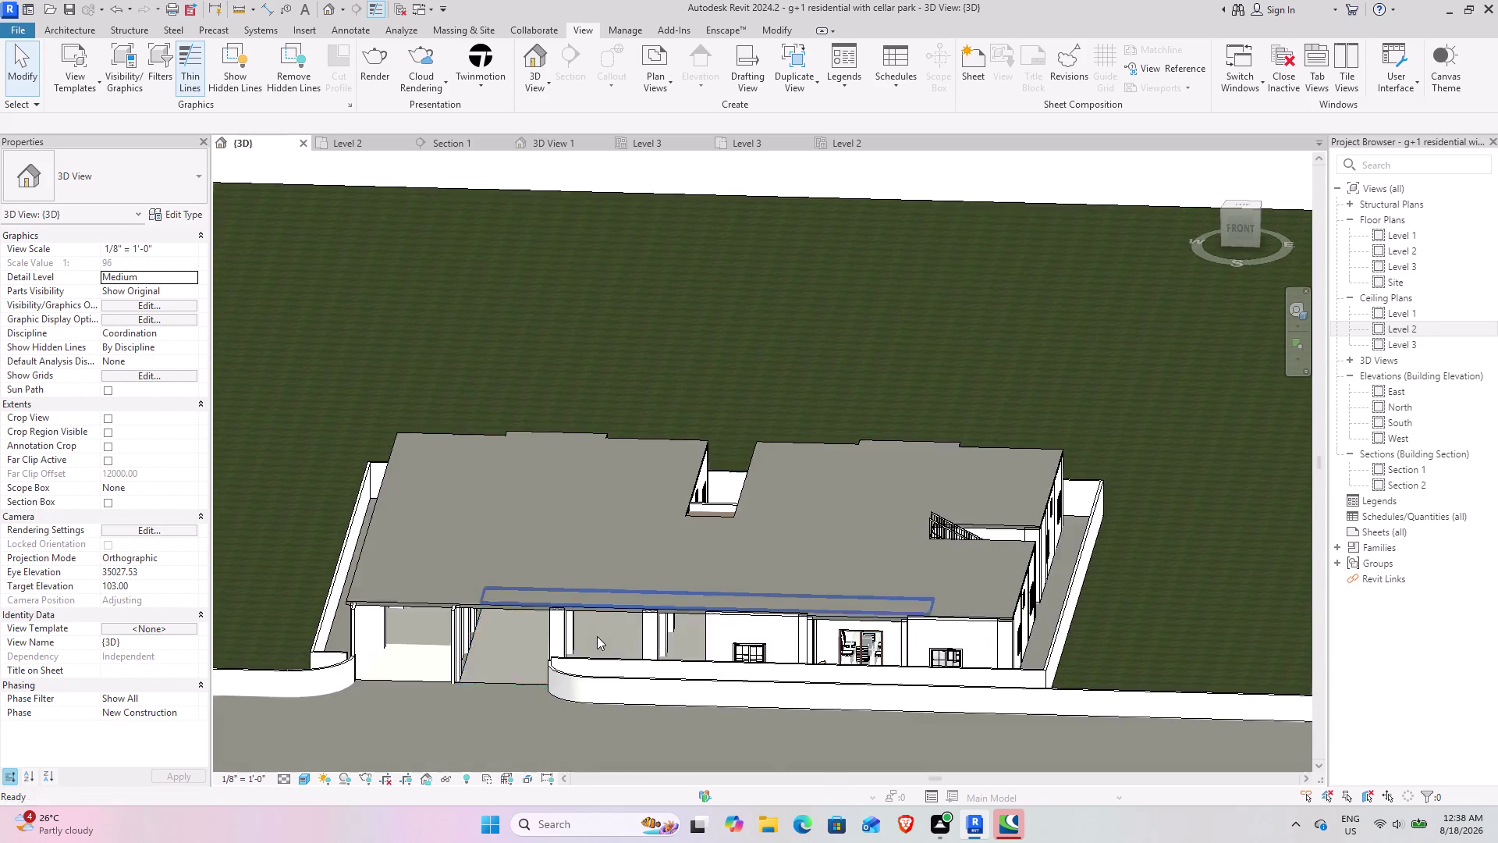
middle_drag(600, 636, 684, 552)
middle_drag(589, 582, 631, 491)
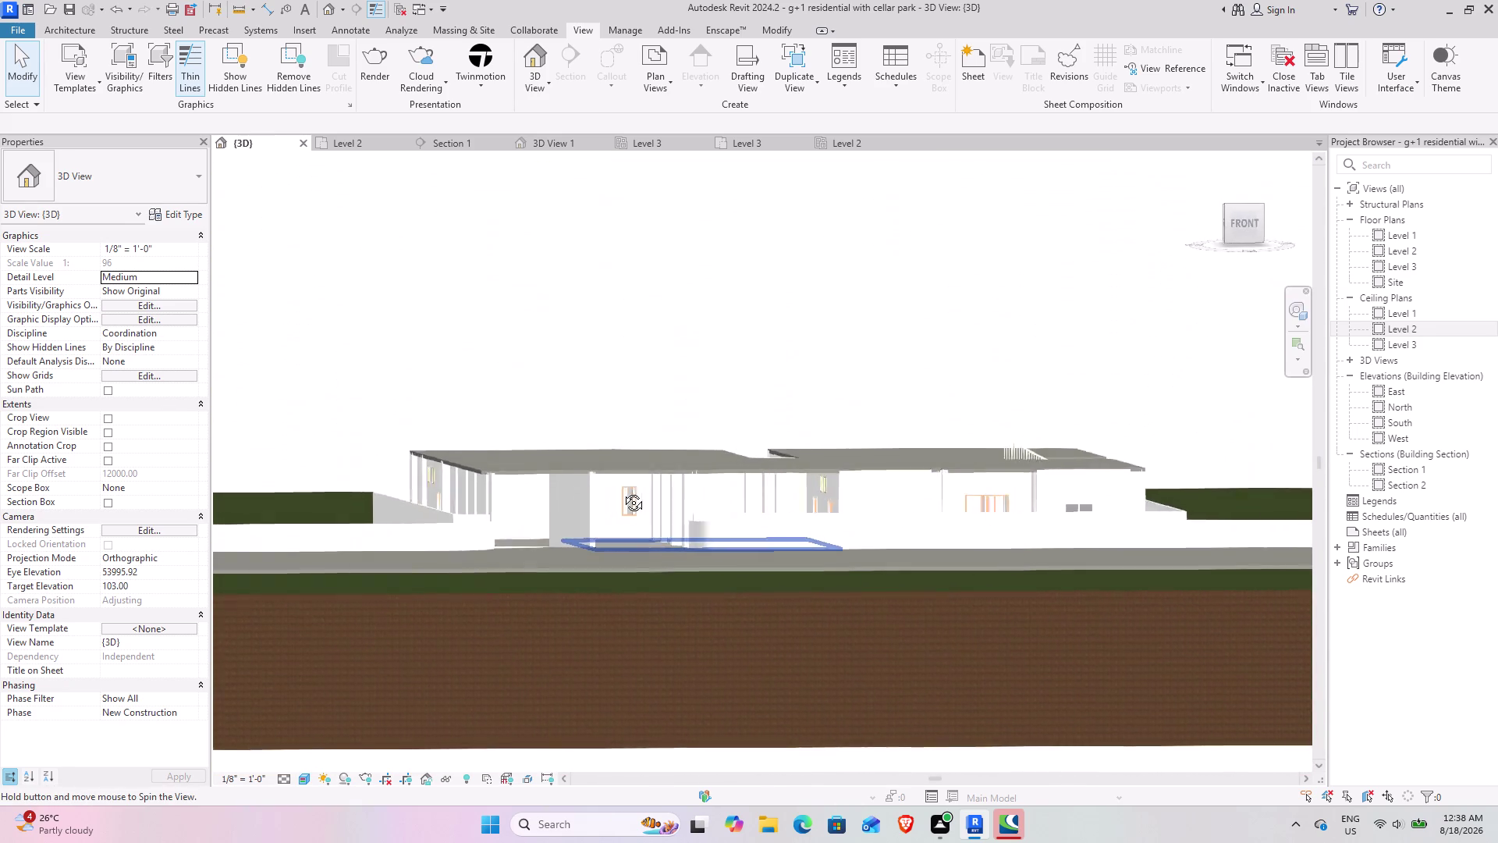
middle_drag(631, 491, 486, 644)
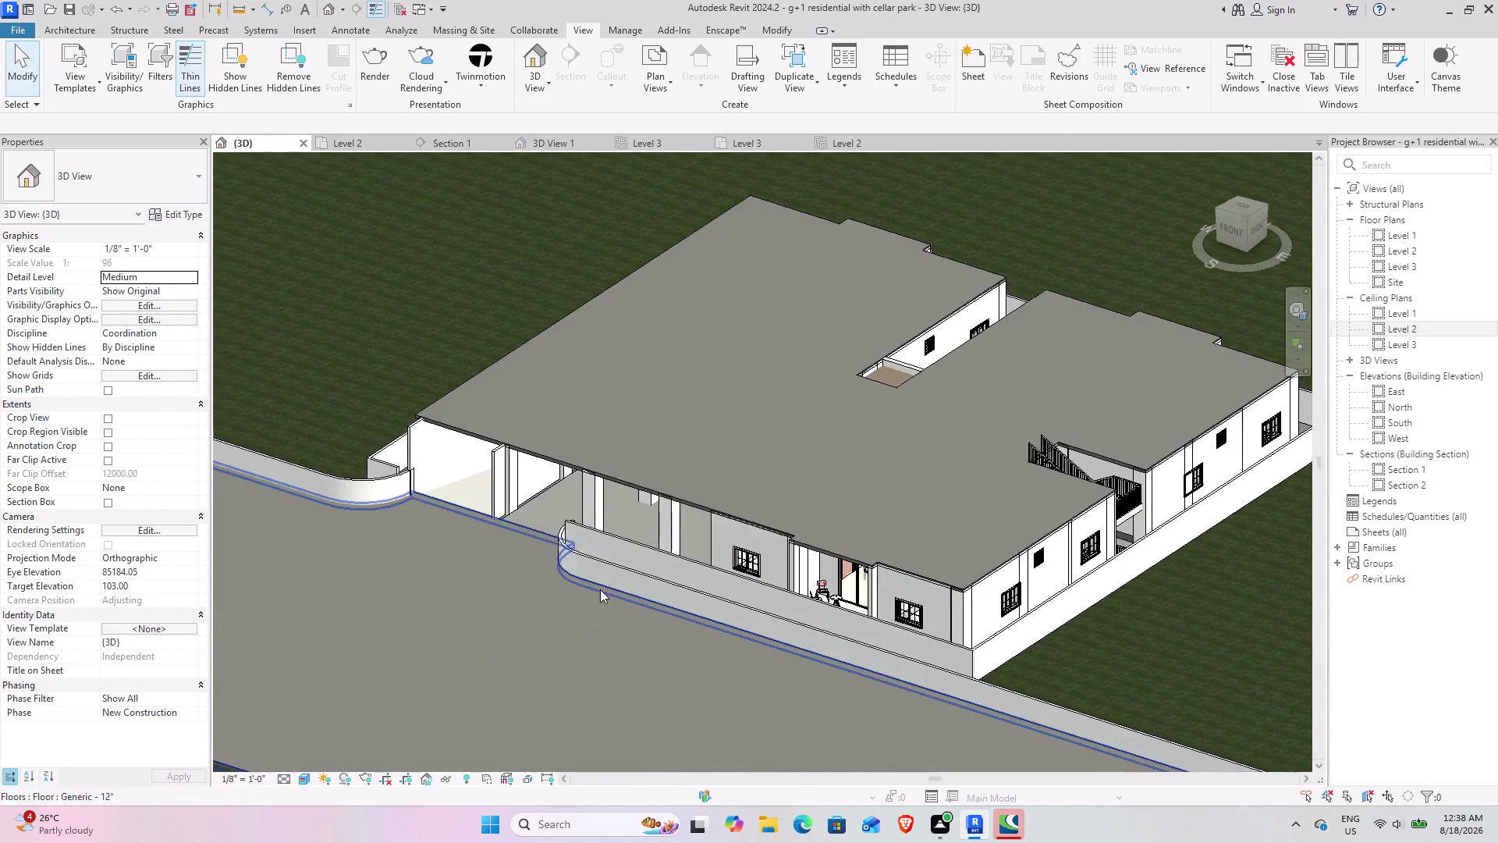
middle_drag(600, 589, 634, 705)
scroll(down, 3)
middle_drag(635, 525, 647, 549)
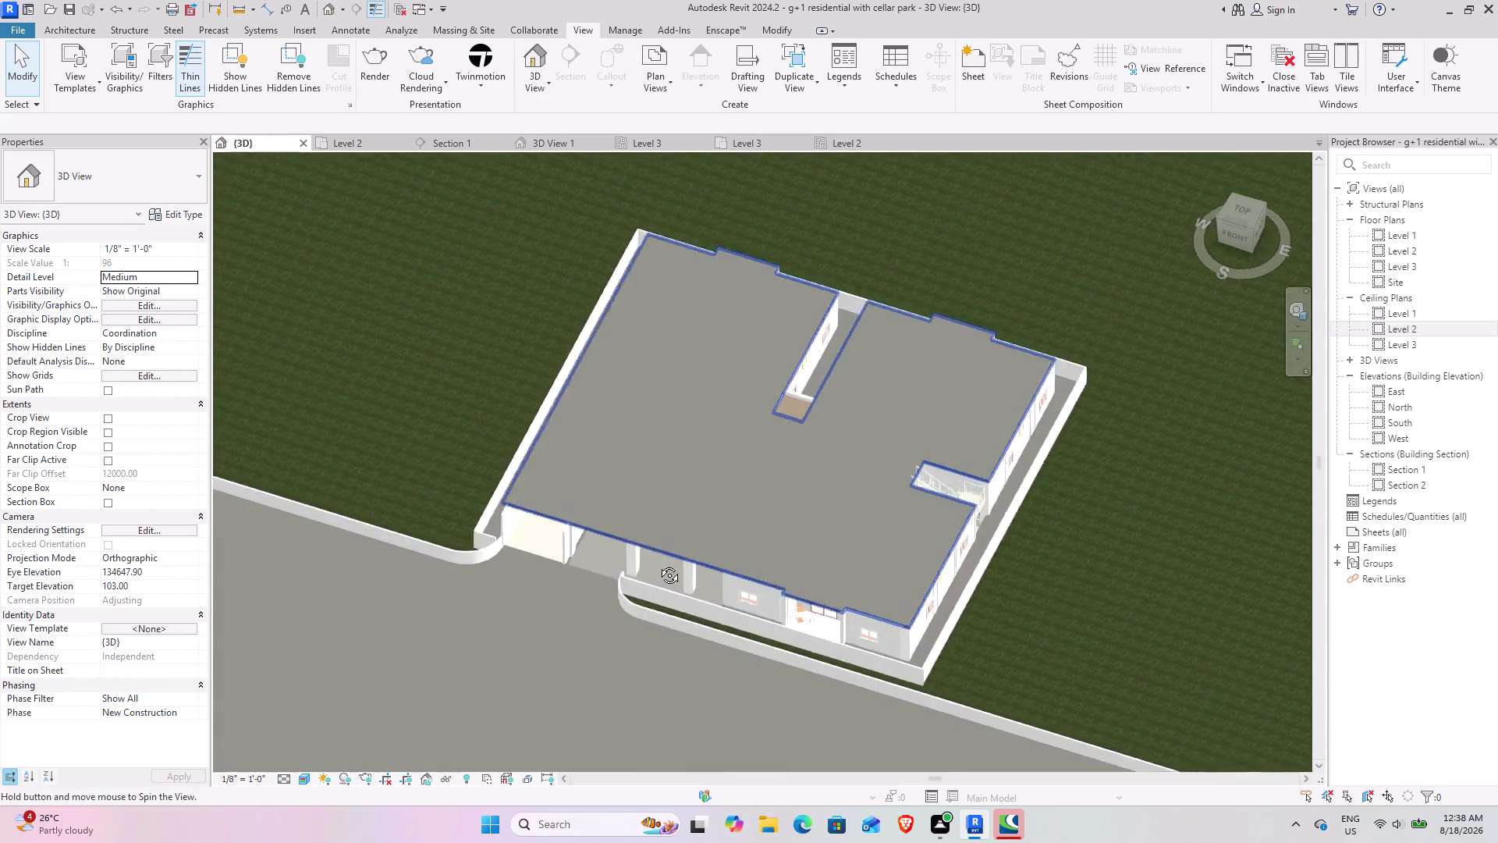
middle_drag(647, 548, 704, 673)
middle_drag(691, 631, 733, 489)
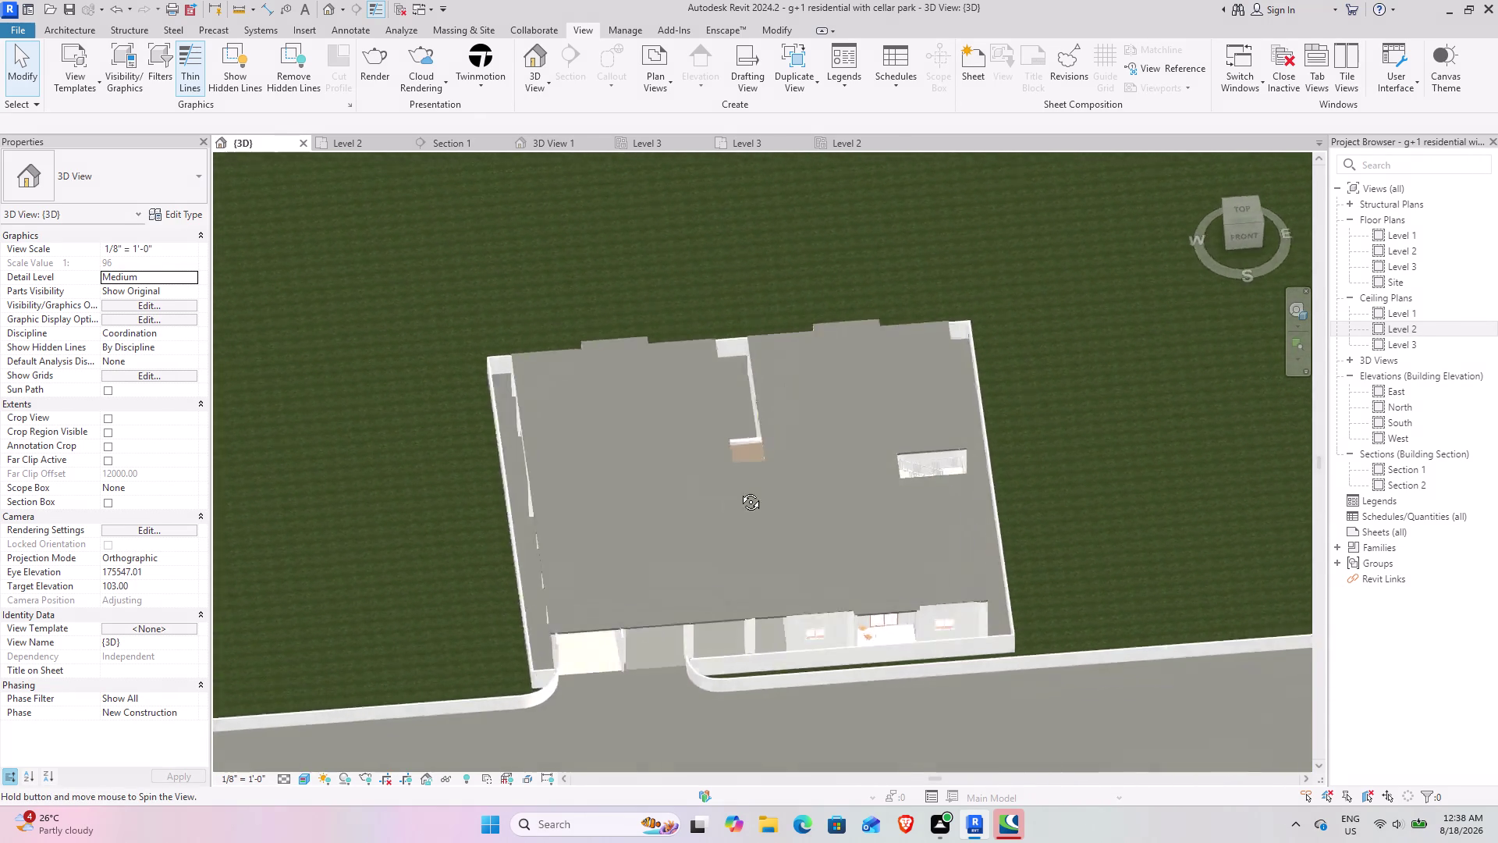
middle_drag(733, 489, 1001, 522)
middle_drag(776, 611, 921, 646)
scroll(up, 3)
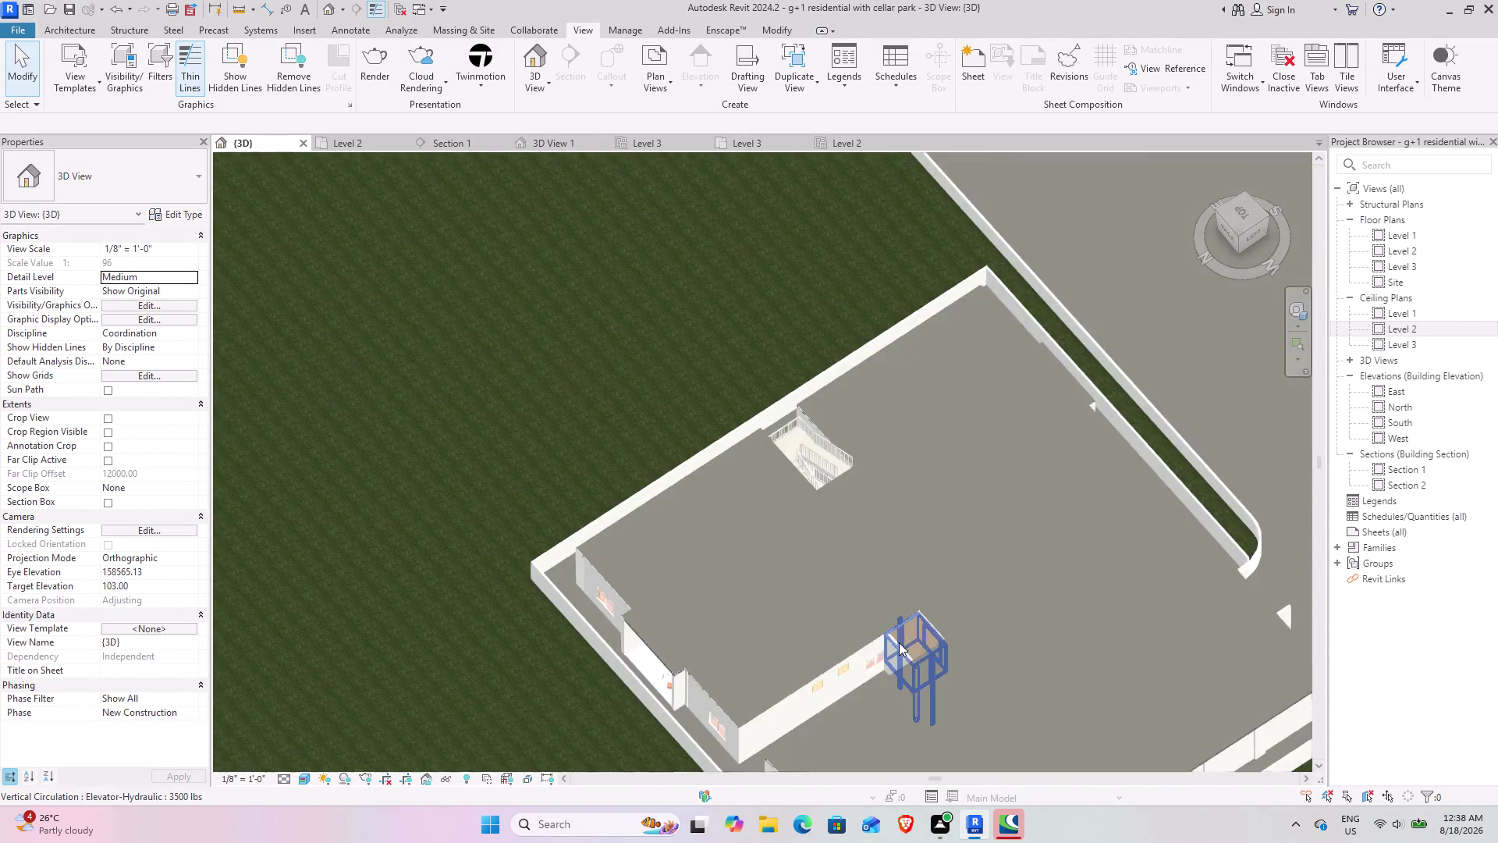
scroll(up, 3)
scroll(up, 3)
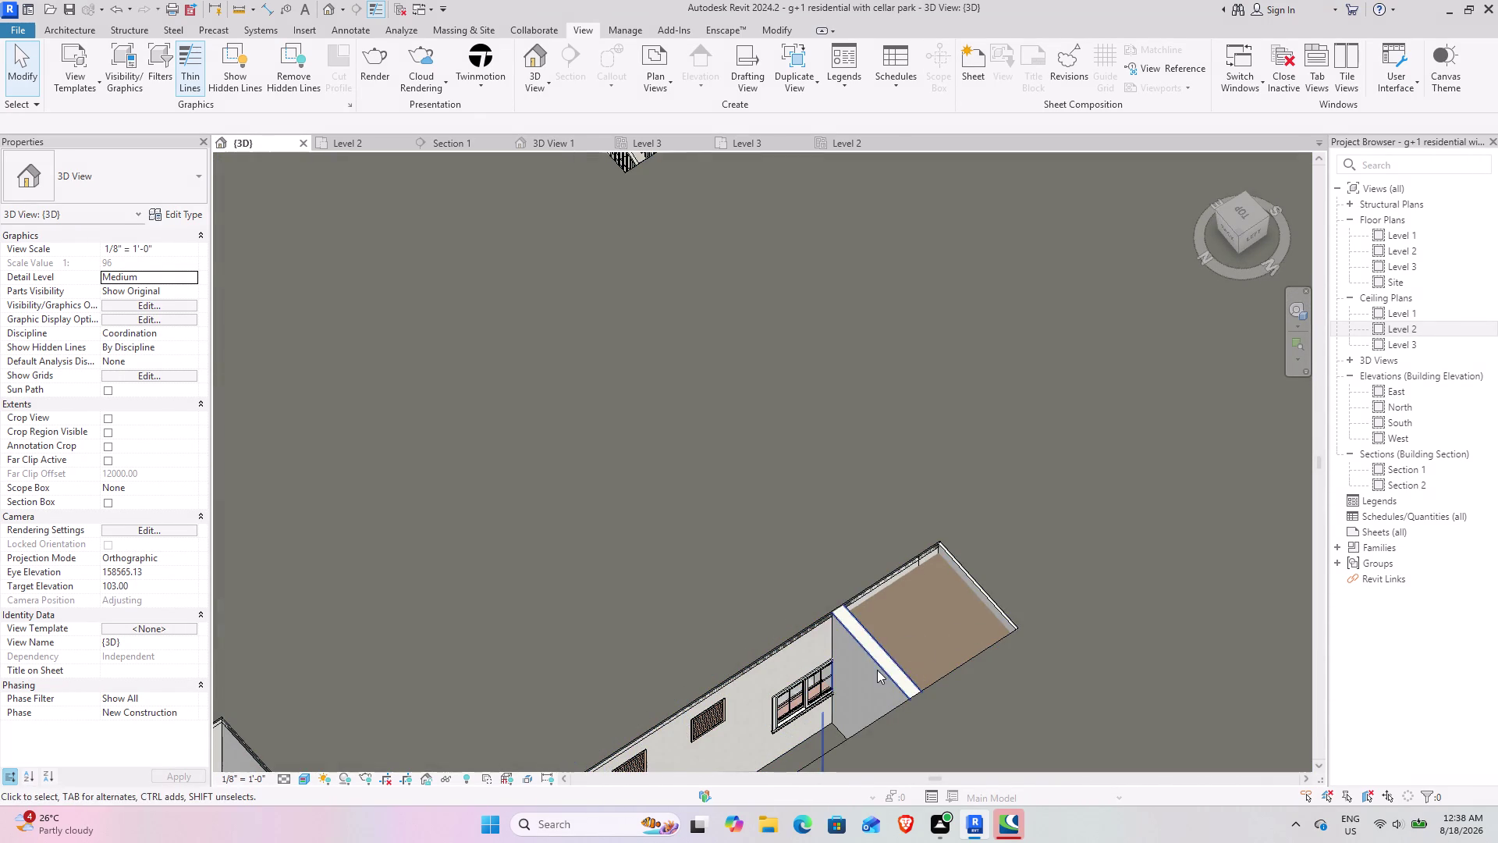
scroll(down, 3)
middle_drag(790, 696, 921, 712)
middle_drag(976, 676, 573, 675)
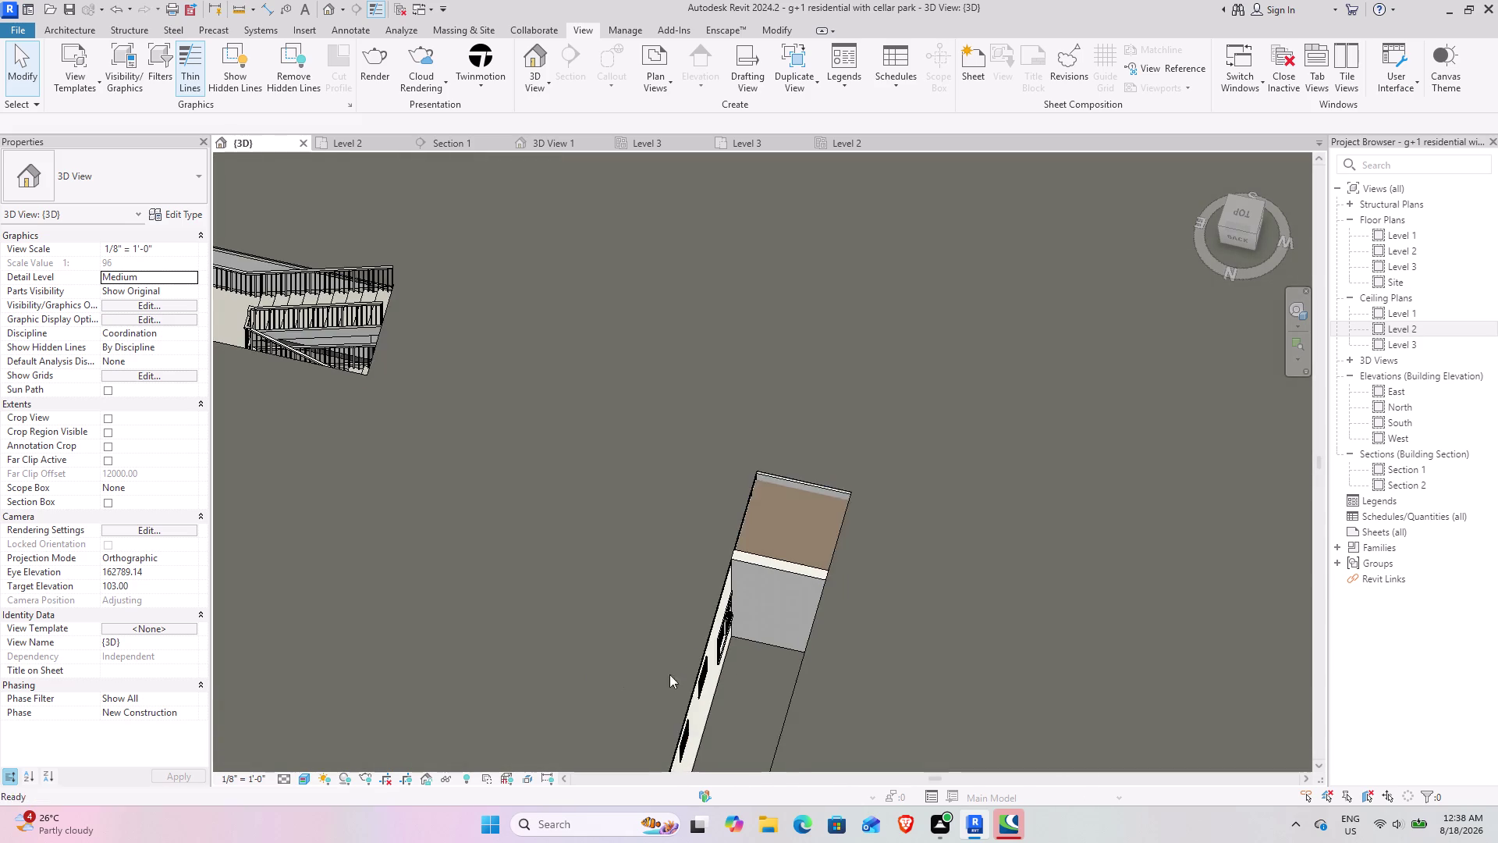
middle_drag(804, 669, 708, 658)
middle_drag(588, 662, 733, 654)
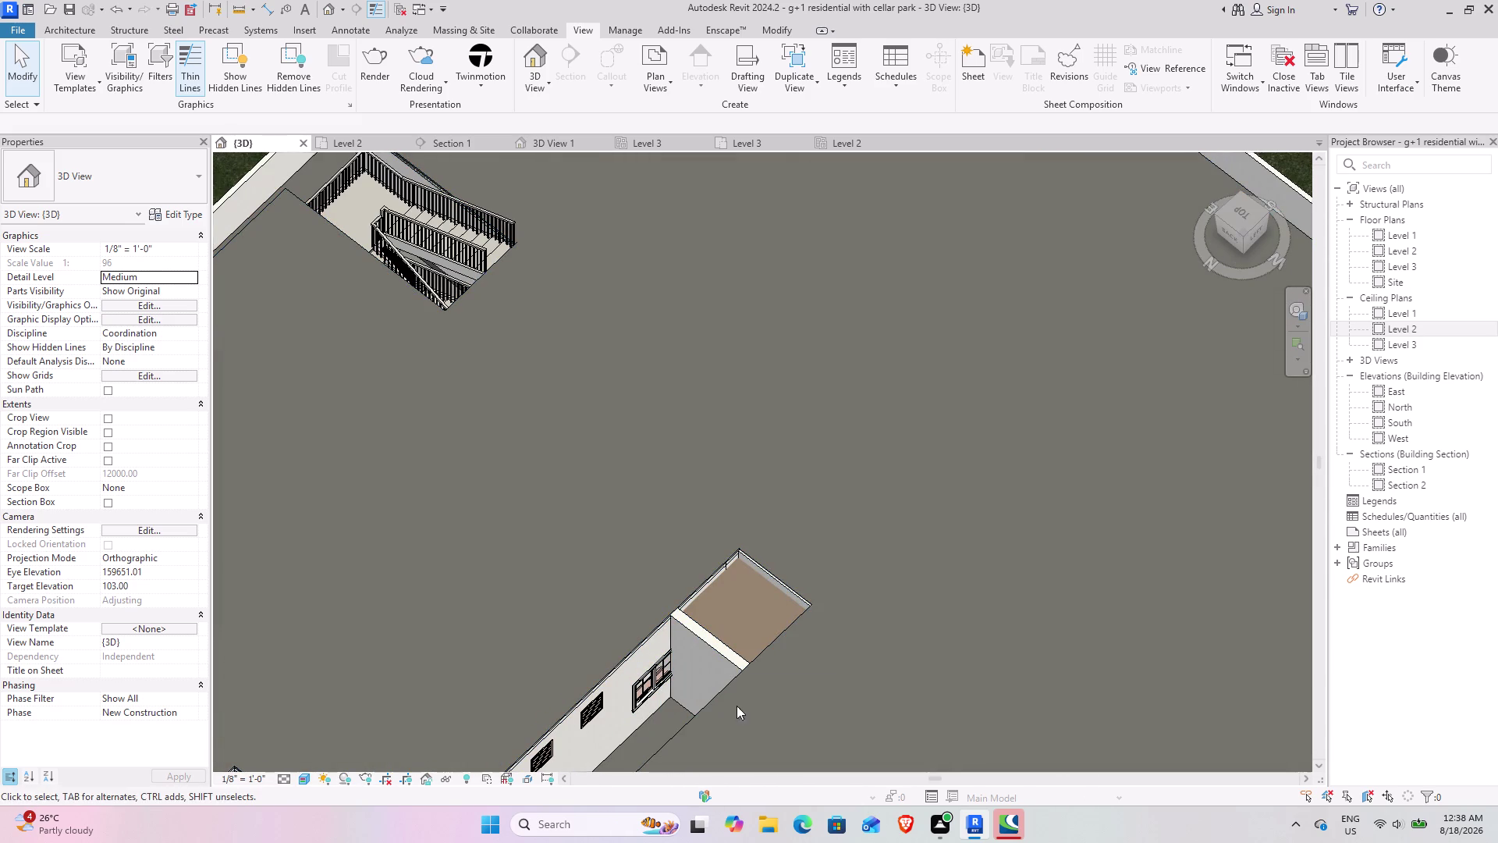
scroll(up, 3)
scroll(up, 3)
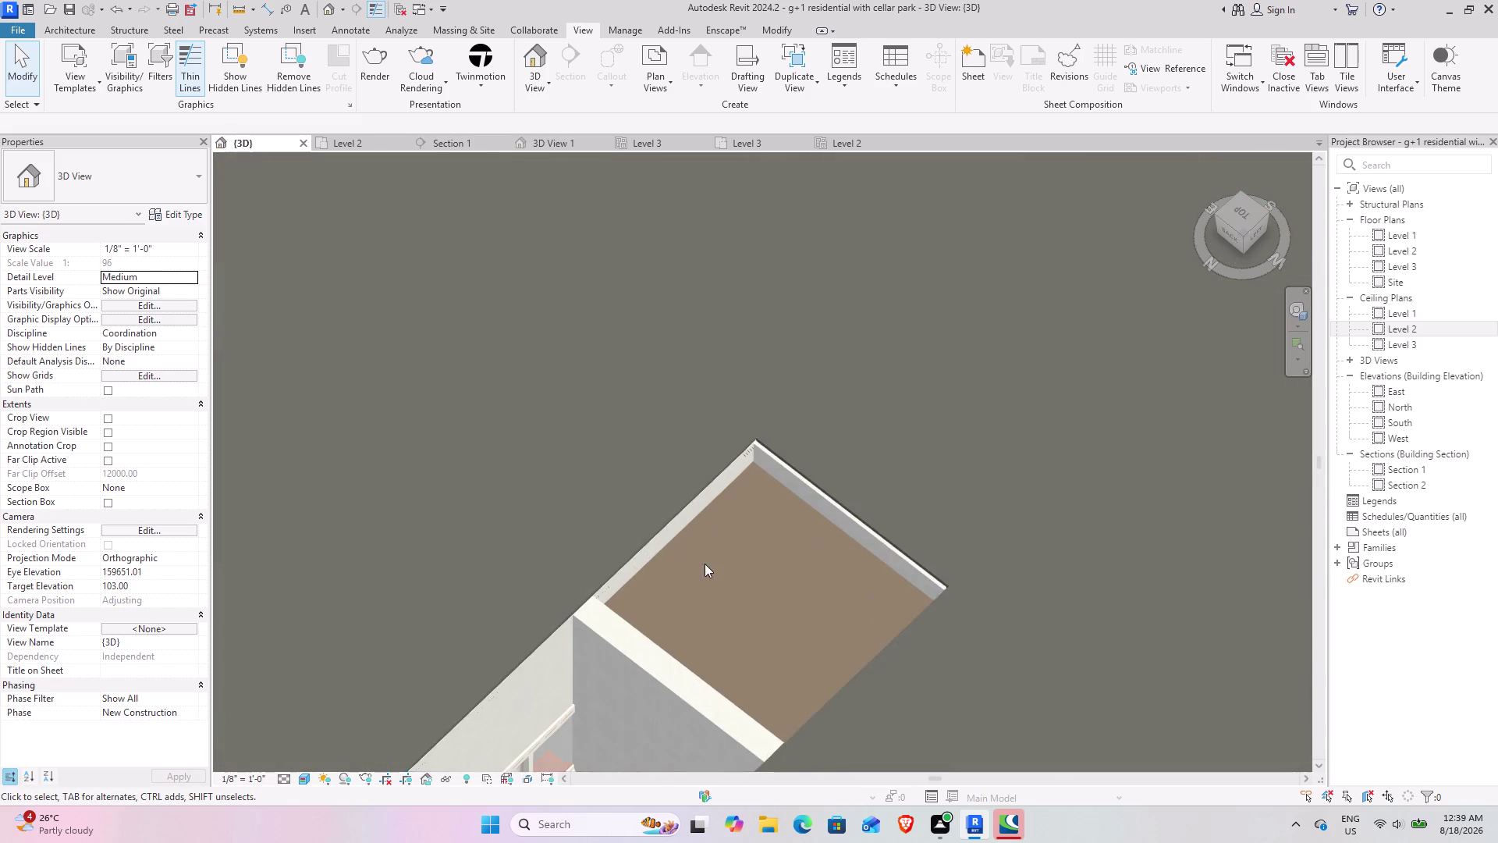
scroll(down, 3)
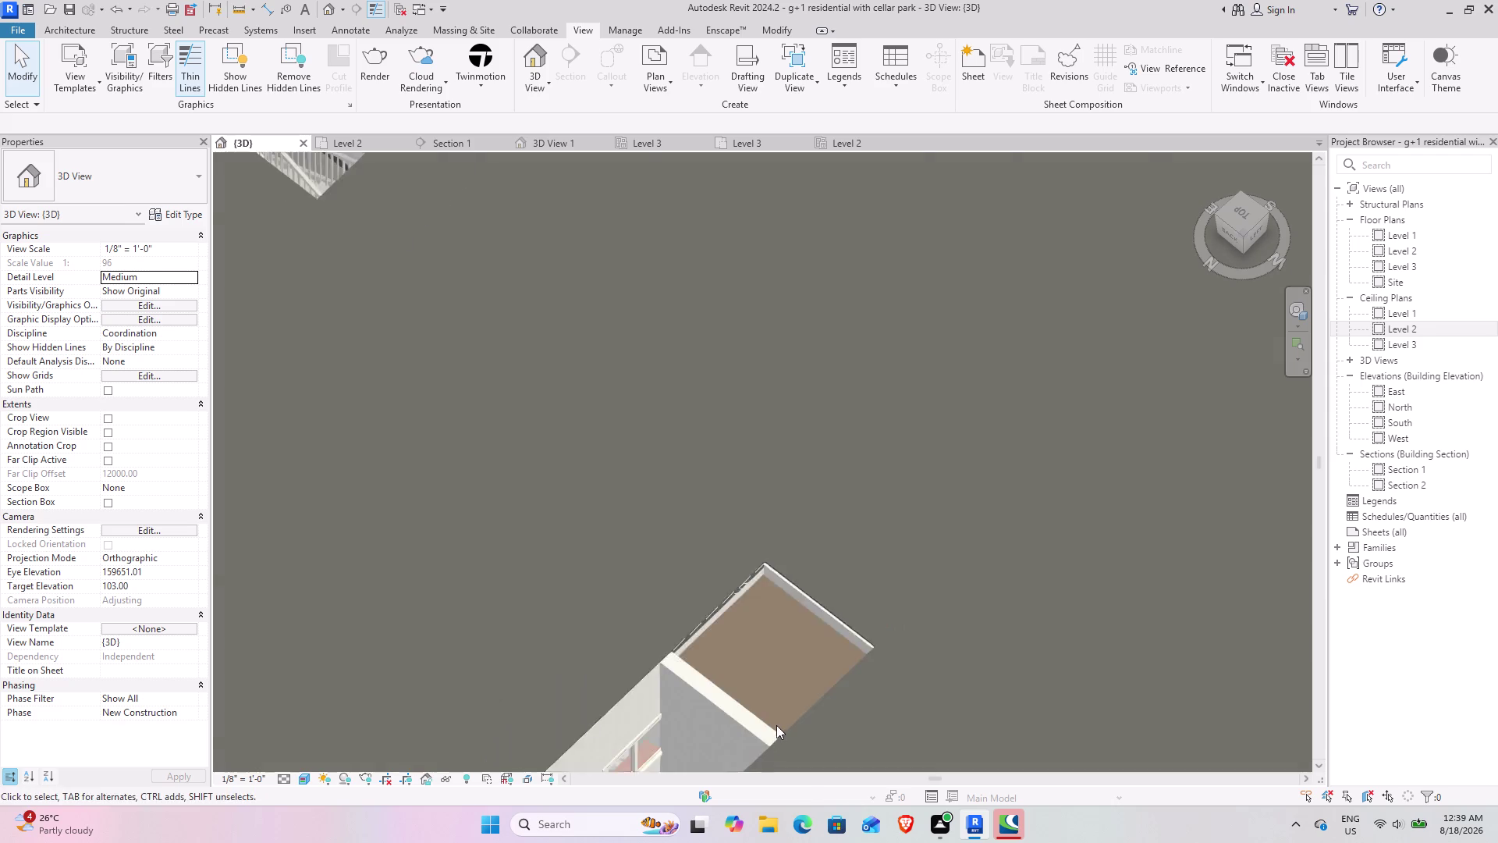
scroll(down, 3)
middle_drag(809, 704, 783, 562)
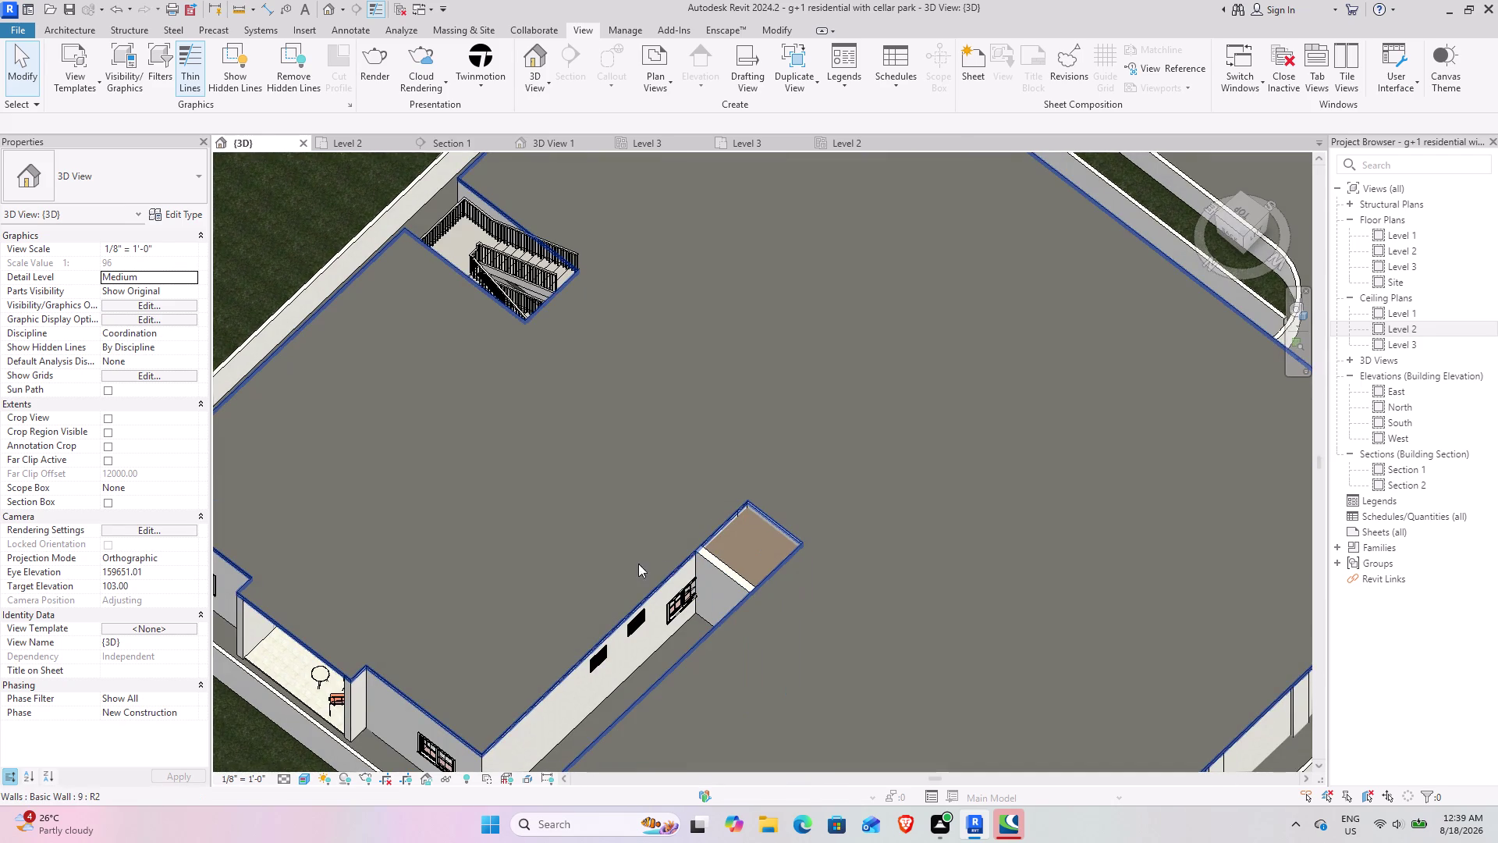
scroll(down, 3)
middle_drag(938, 643, 588, 576)
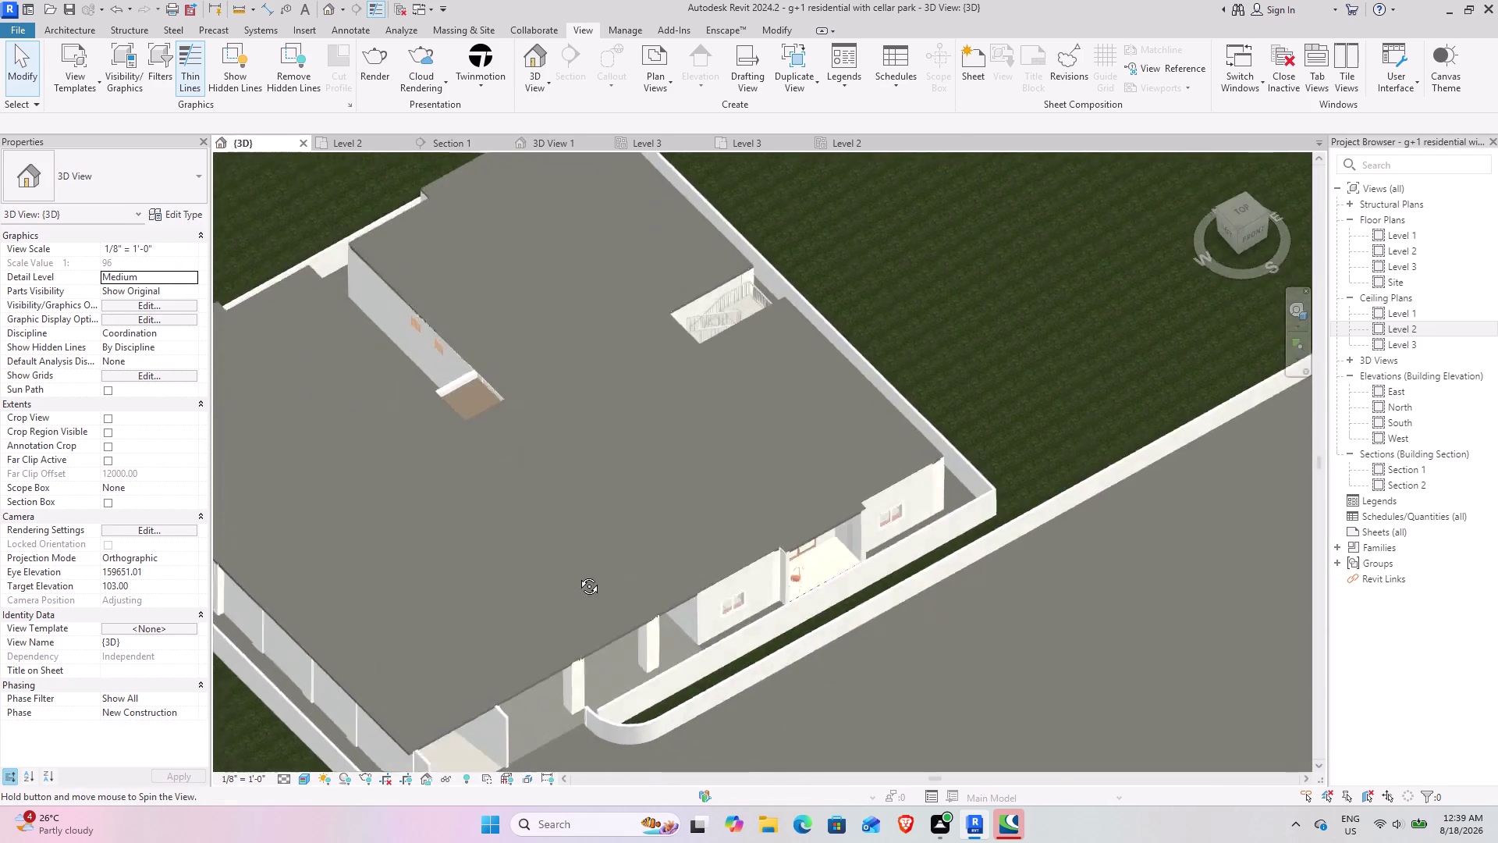
middle_drag(588, 576, 567, 574)
middle_drag(555, 574, 826, 584)
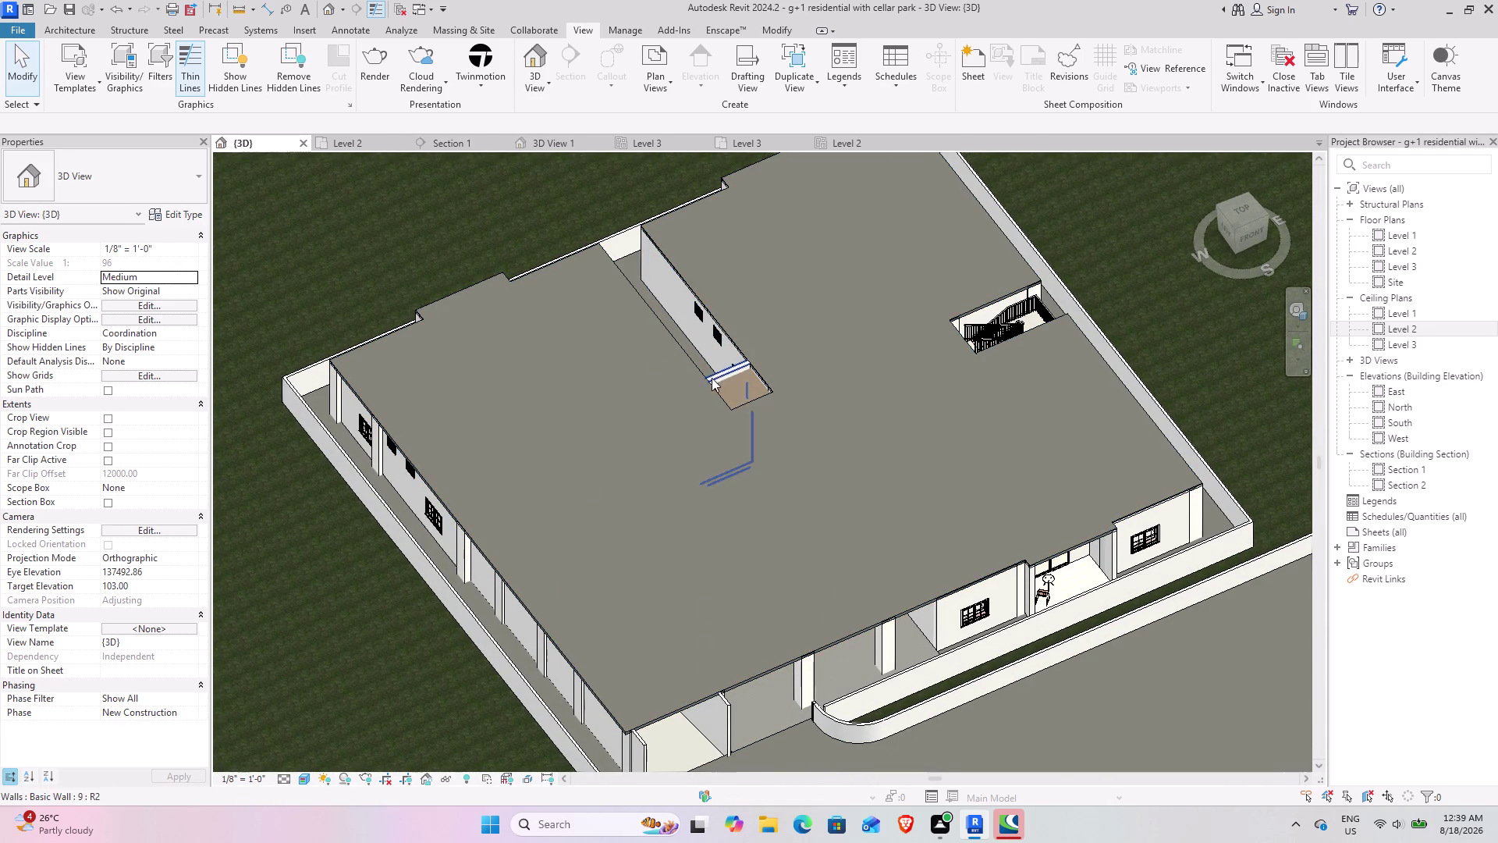
click(665, 706)
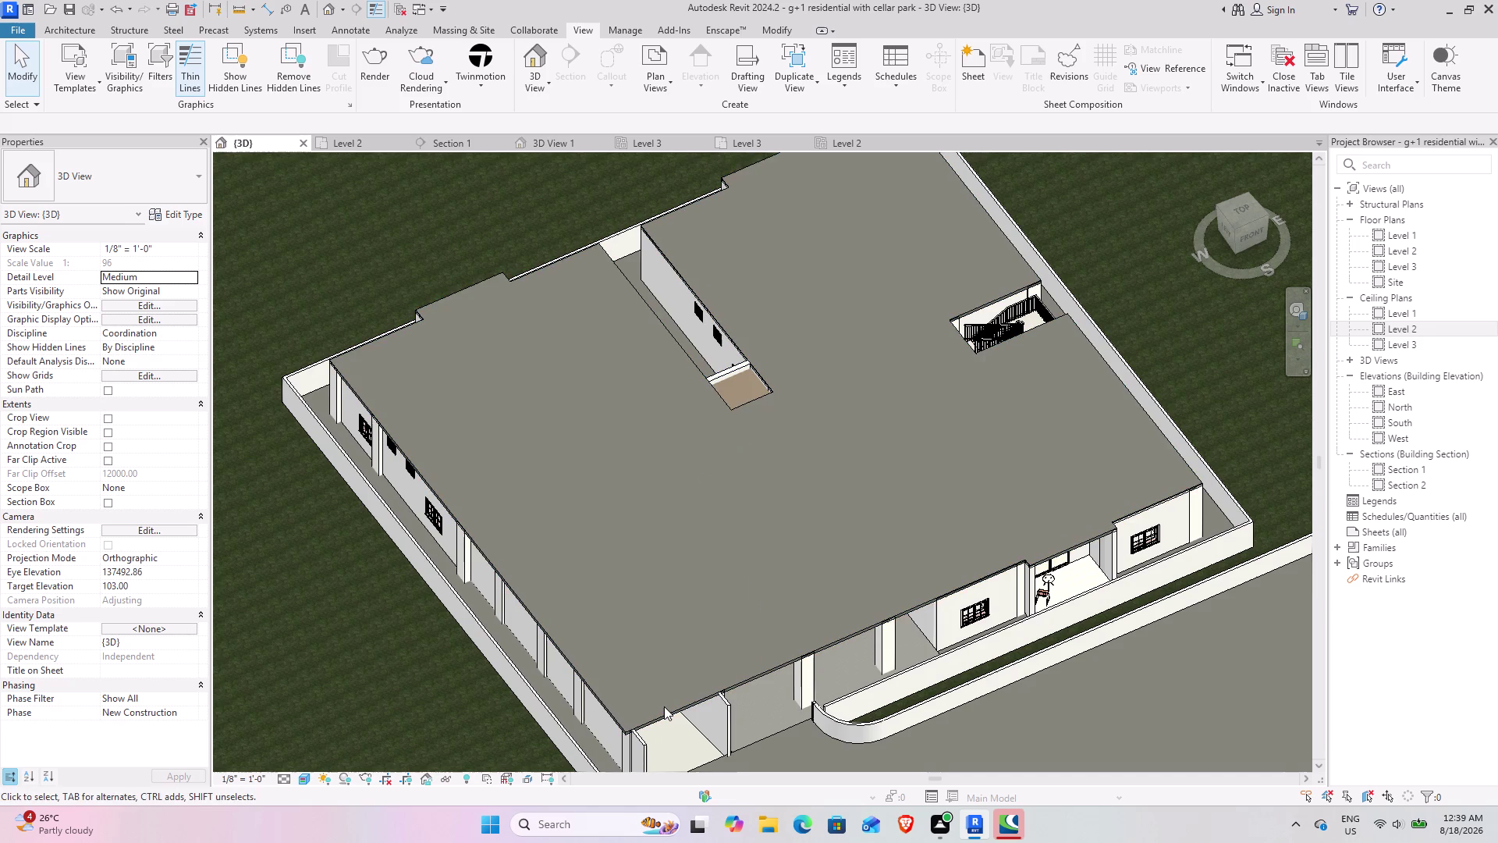
Temporarily hide the Level 3 floor slab over the shaft with HH.
click(668, 712)
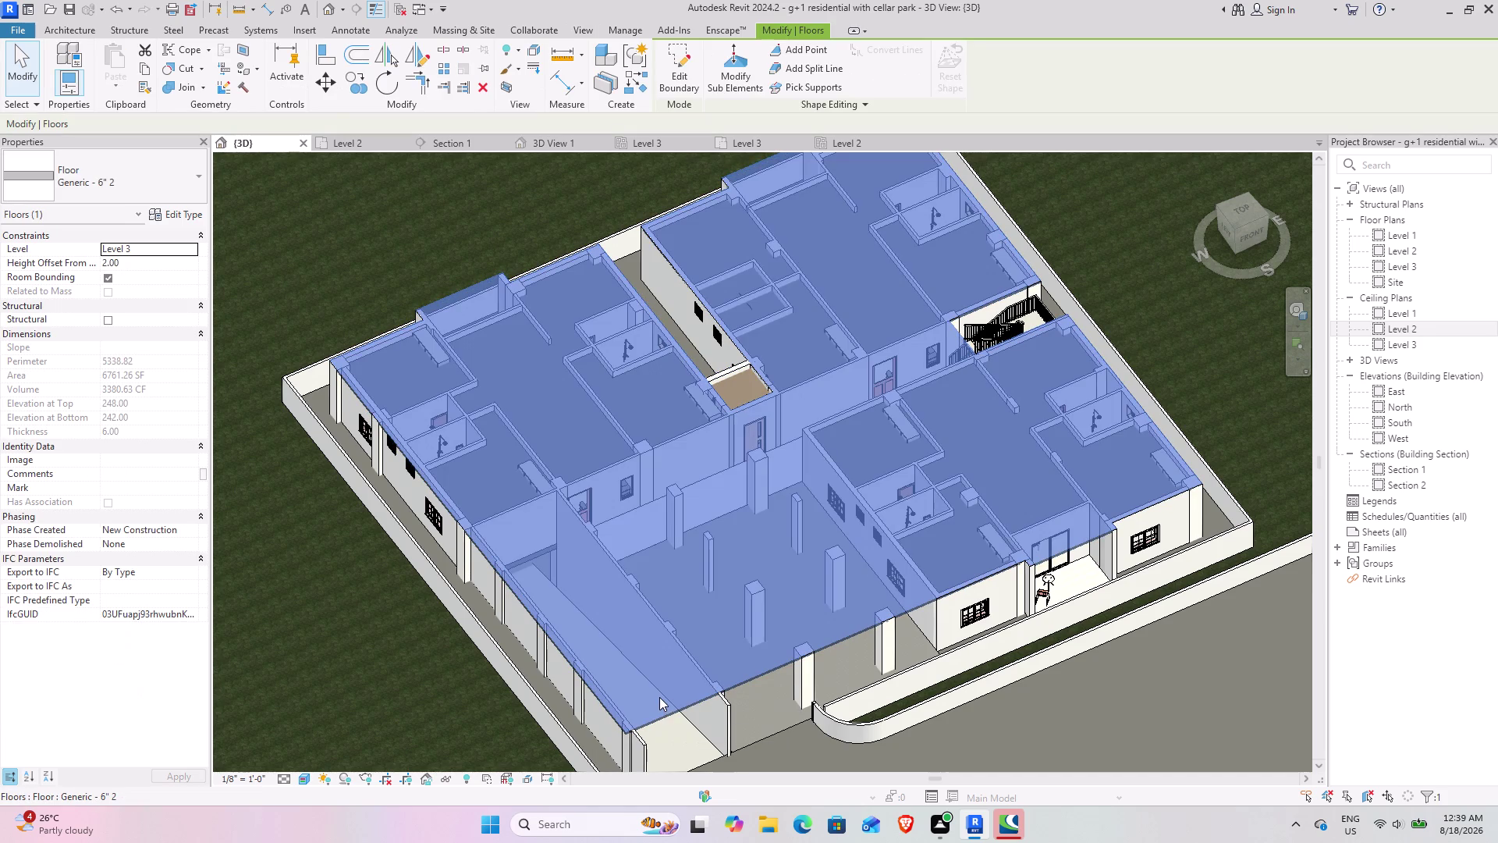
text(HH)
scroll(up, 3)
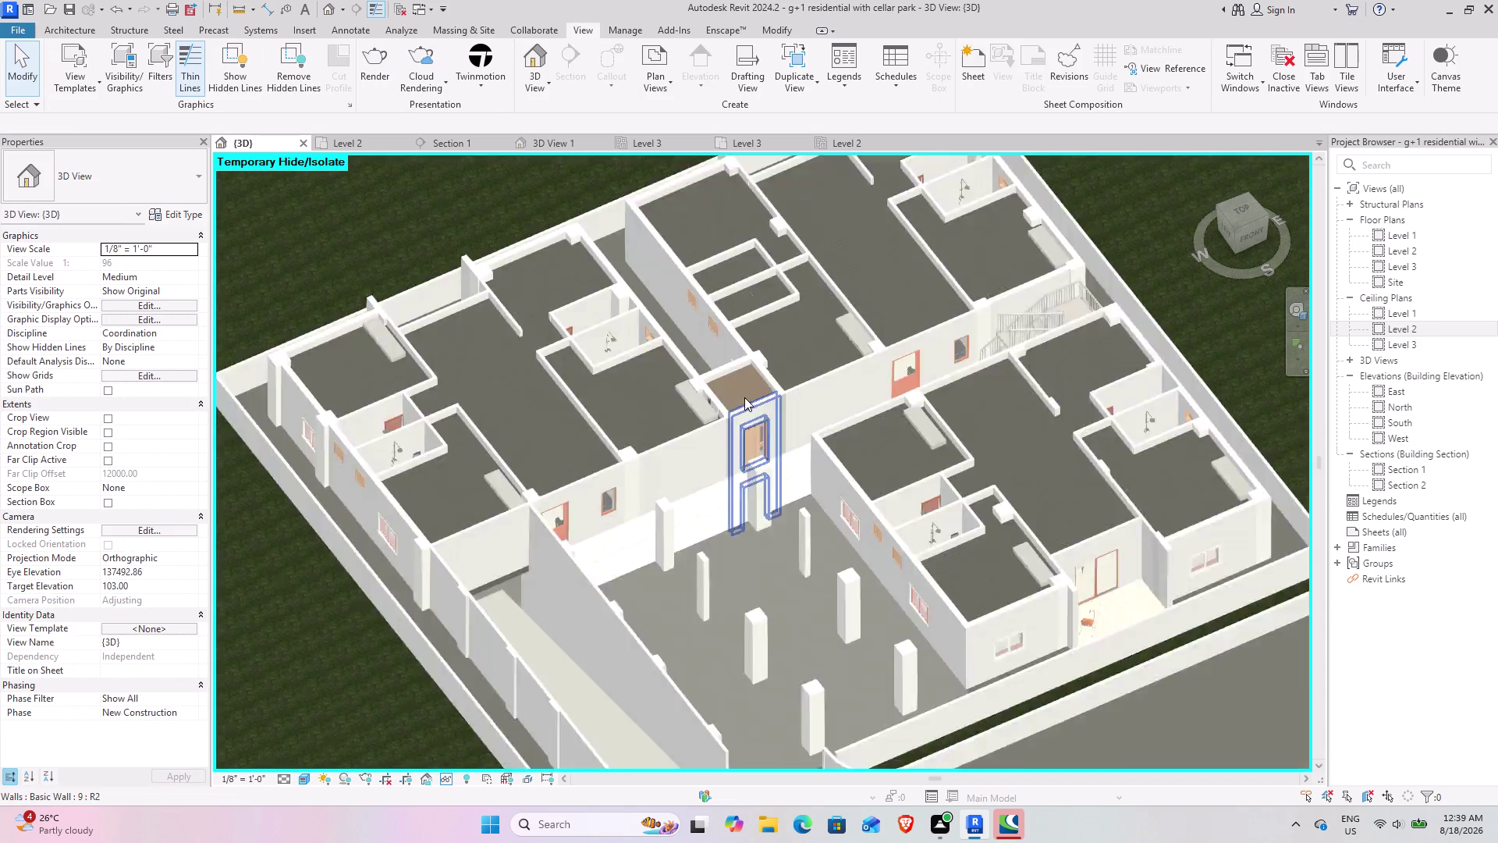
scroll(up, 3)
middle_drag(742, 424, 710, 553)
Select the four elevator shaft walls and open the North elevation.
click(713, 570)
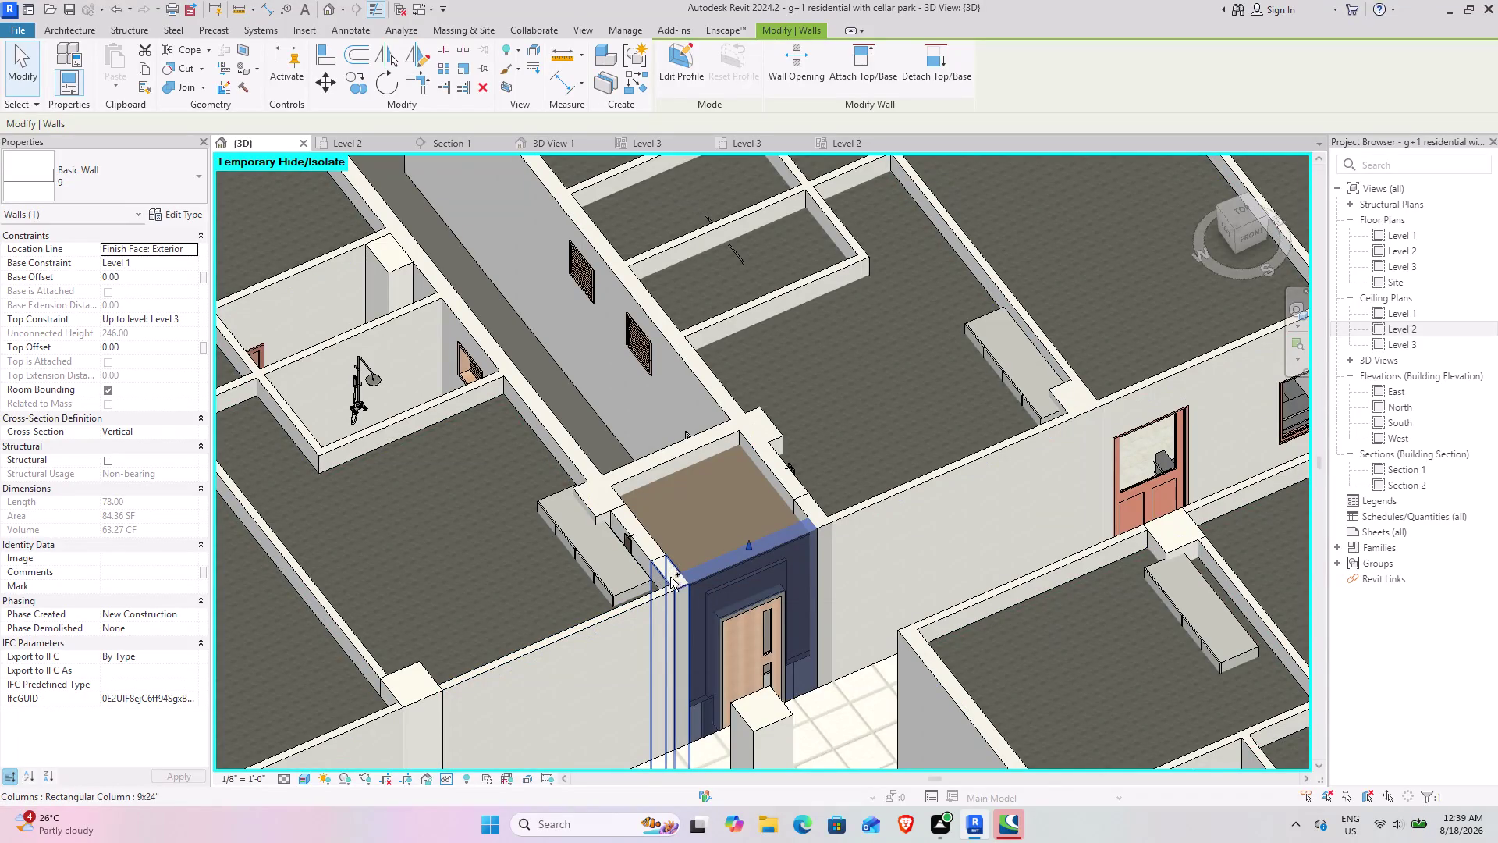
click(659, 450)
click(650, 543)
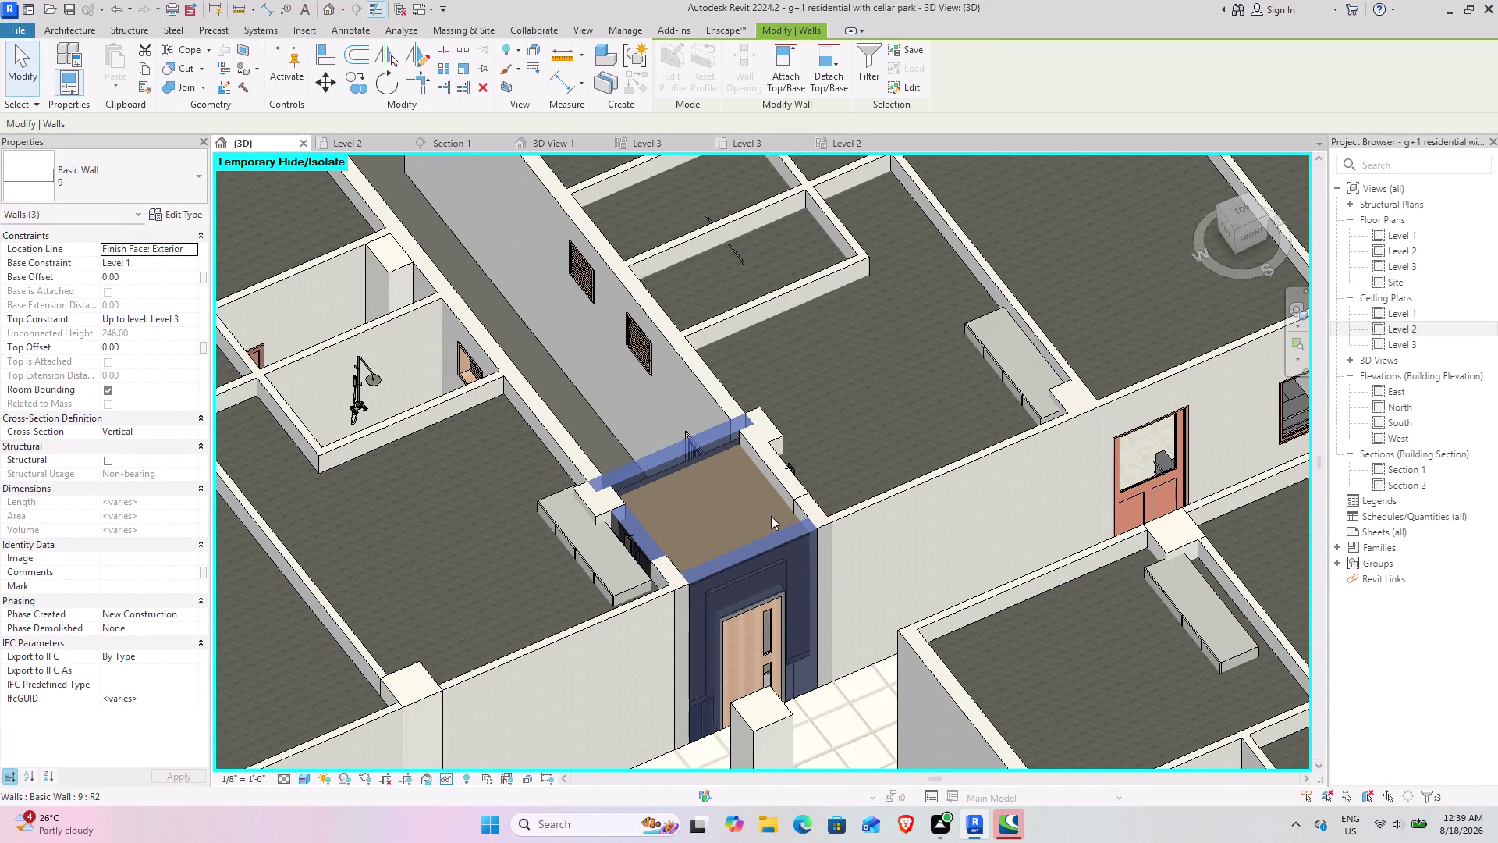
click(787, 484)
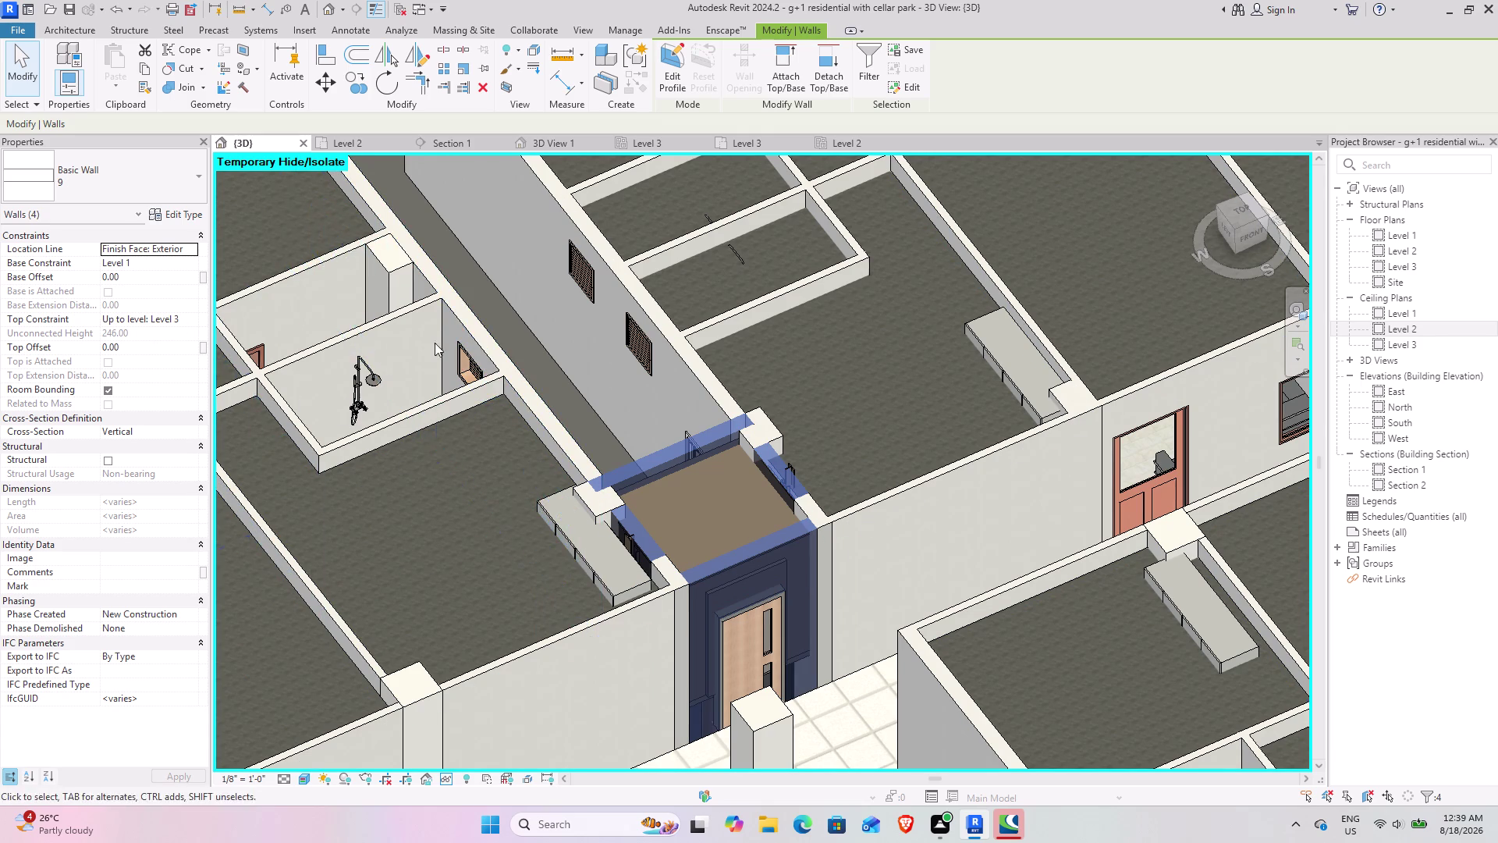
double_click(1431, 407)
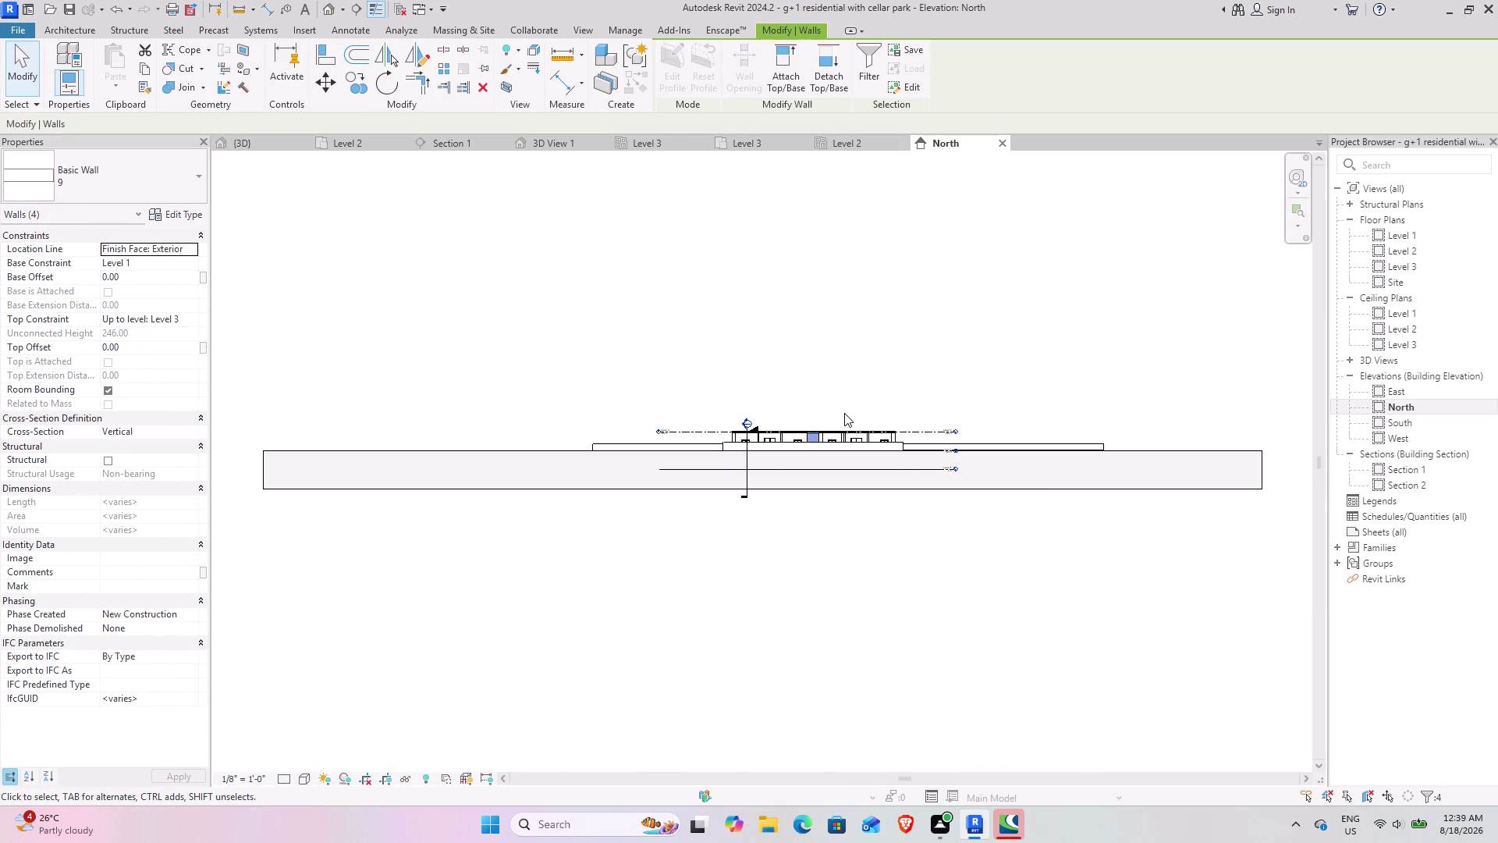
Create Level 4 by picking the Level 3 line with a 10'6" offset.
scroll(up, 3)
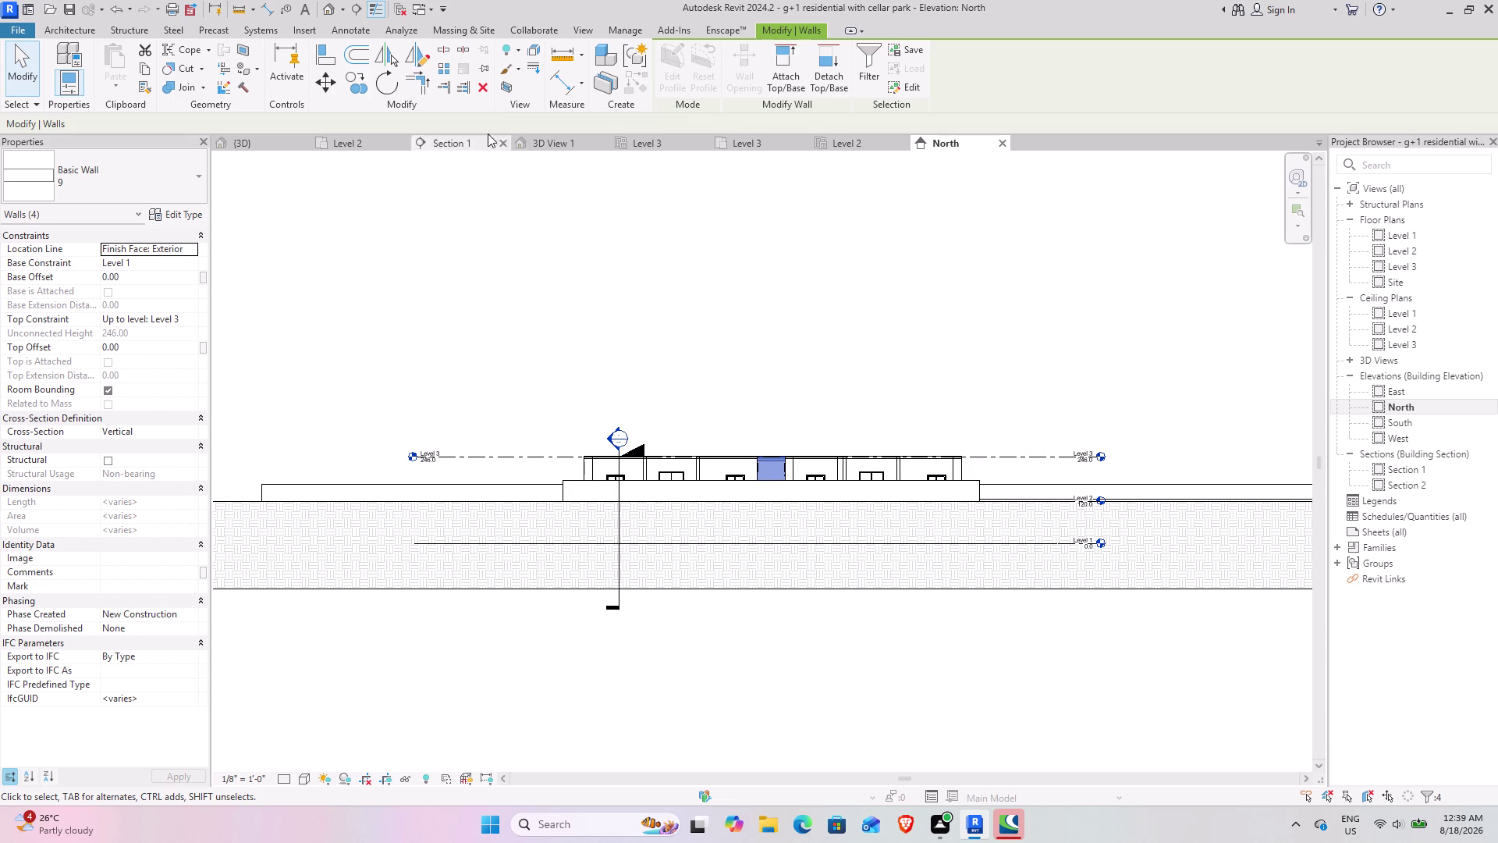
click(1007, 461)
click(637, 90)
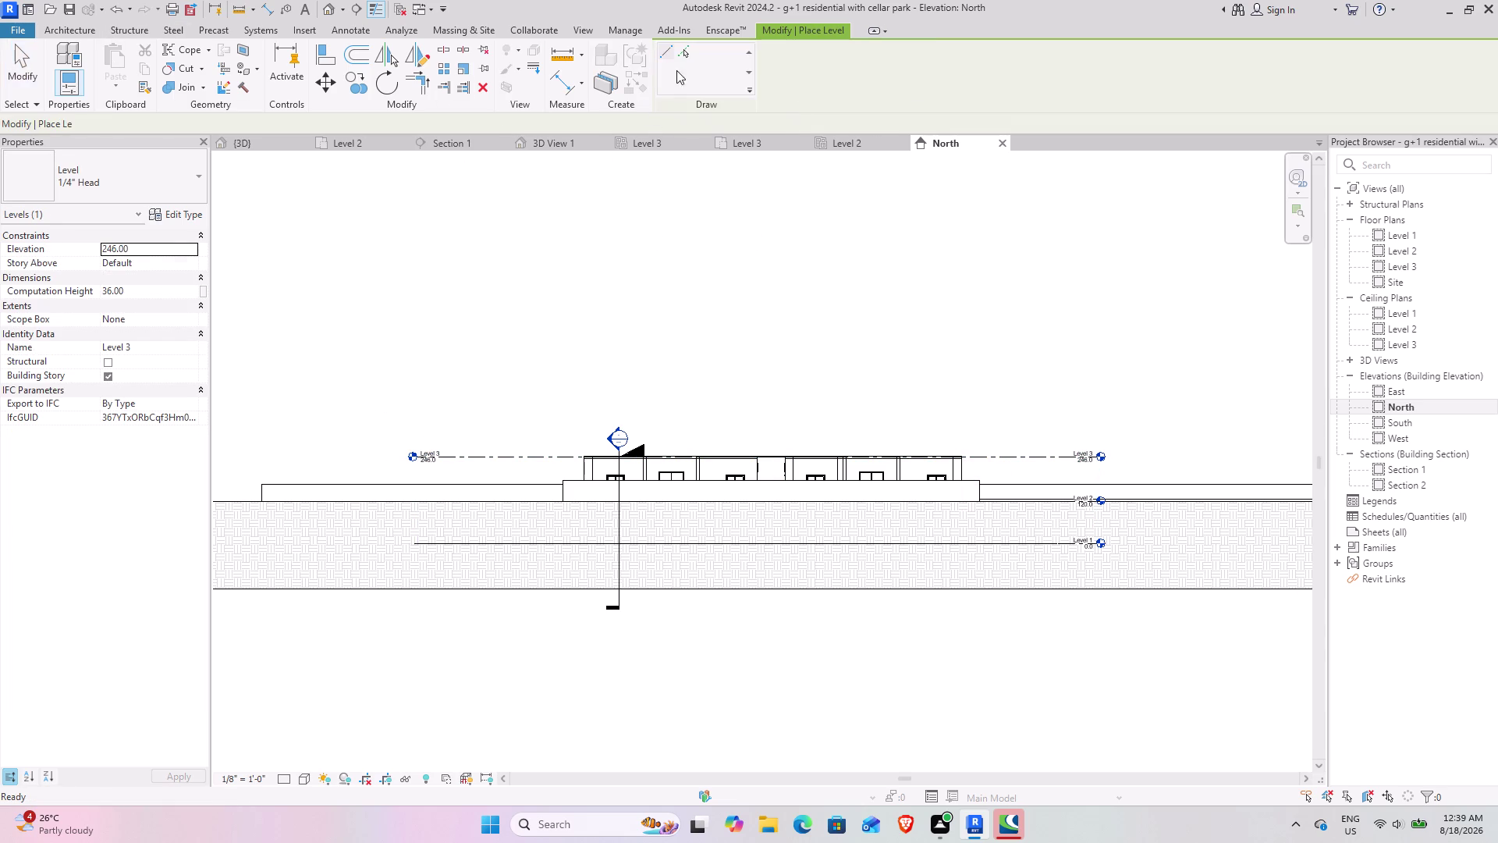
click(691, 55)
drag(391, 121, 378, 124)
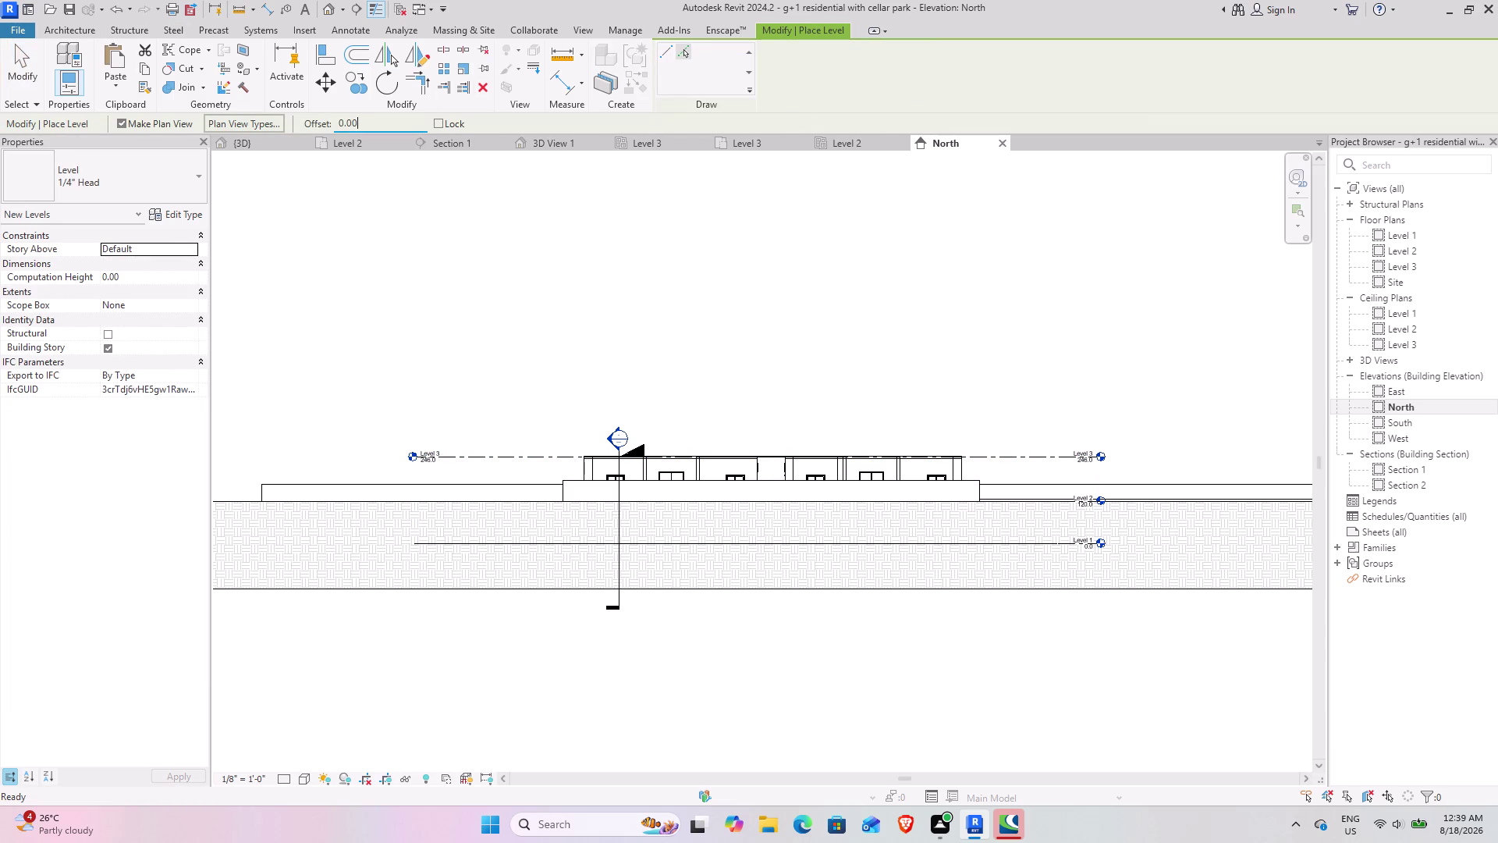
drag(378, 124, 300, 138)
text(10)
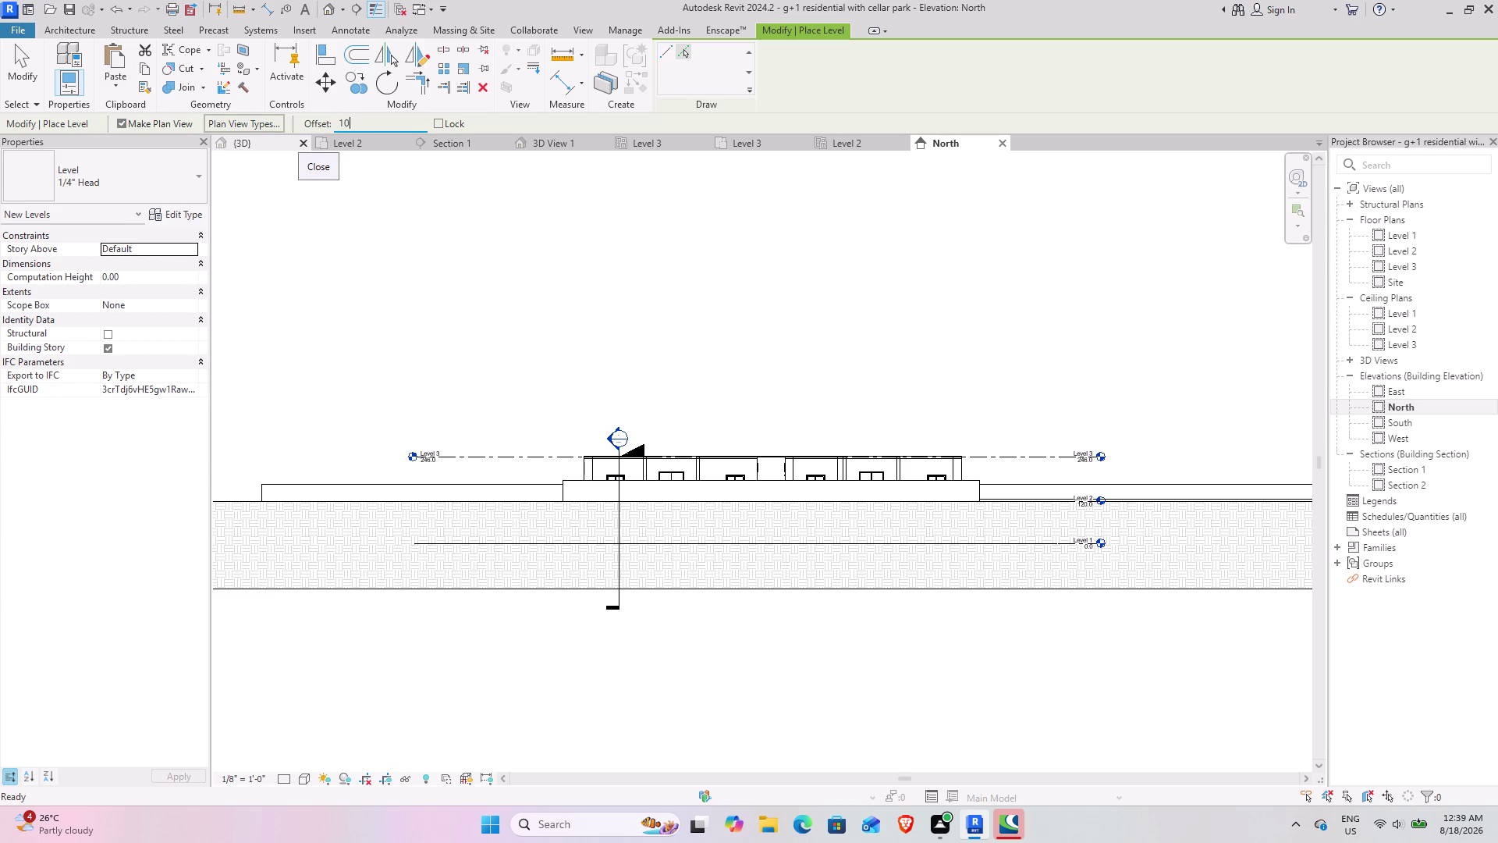
text('6")
key(Return)
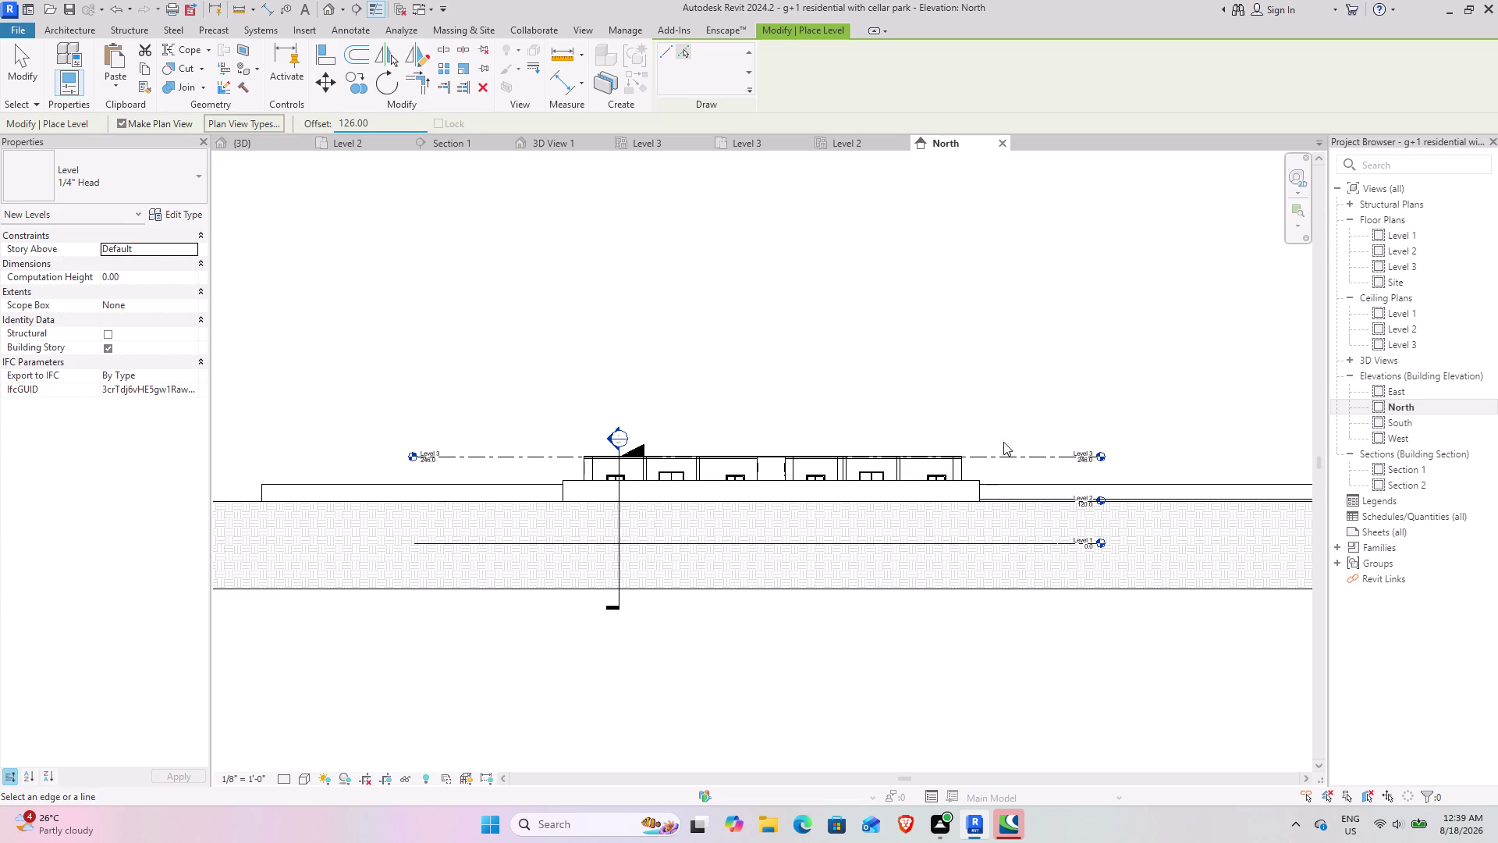
click(1003, 453)
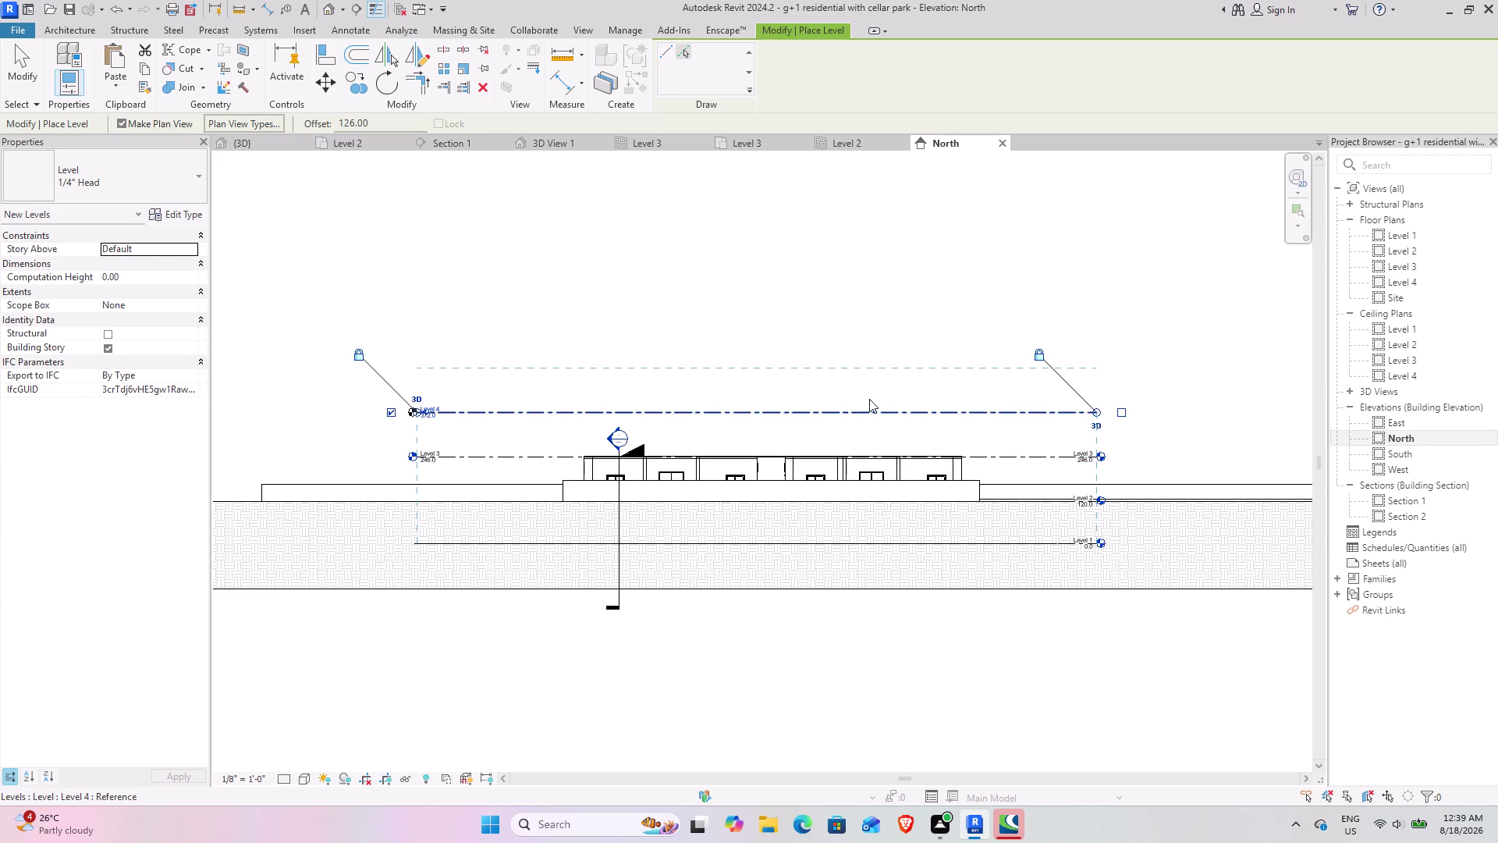
click(21, 60)
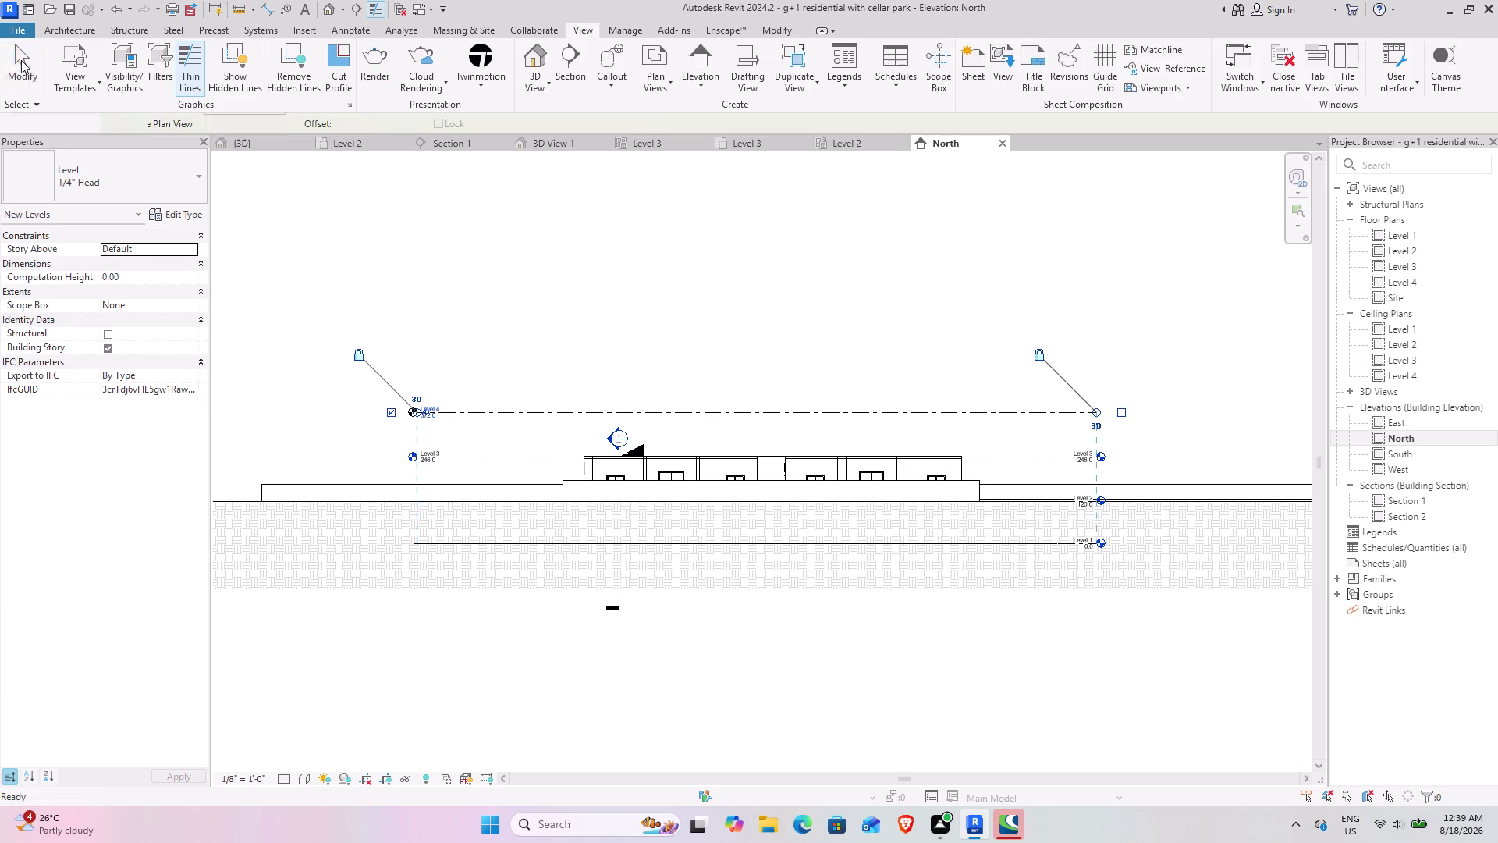
In the 3D view, set the four shaft walls' Top Constraint to Level 4.
click(232, 140)
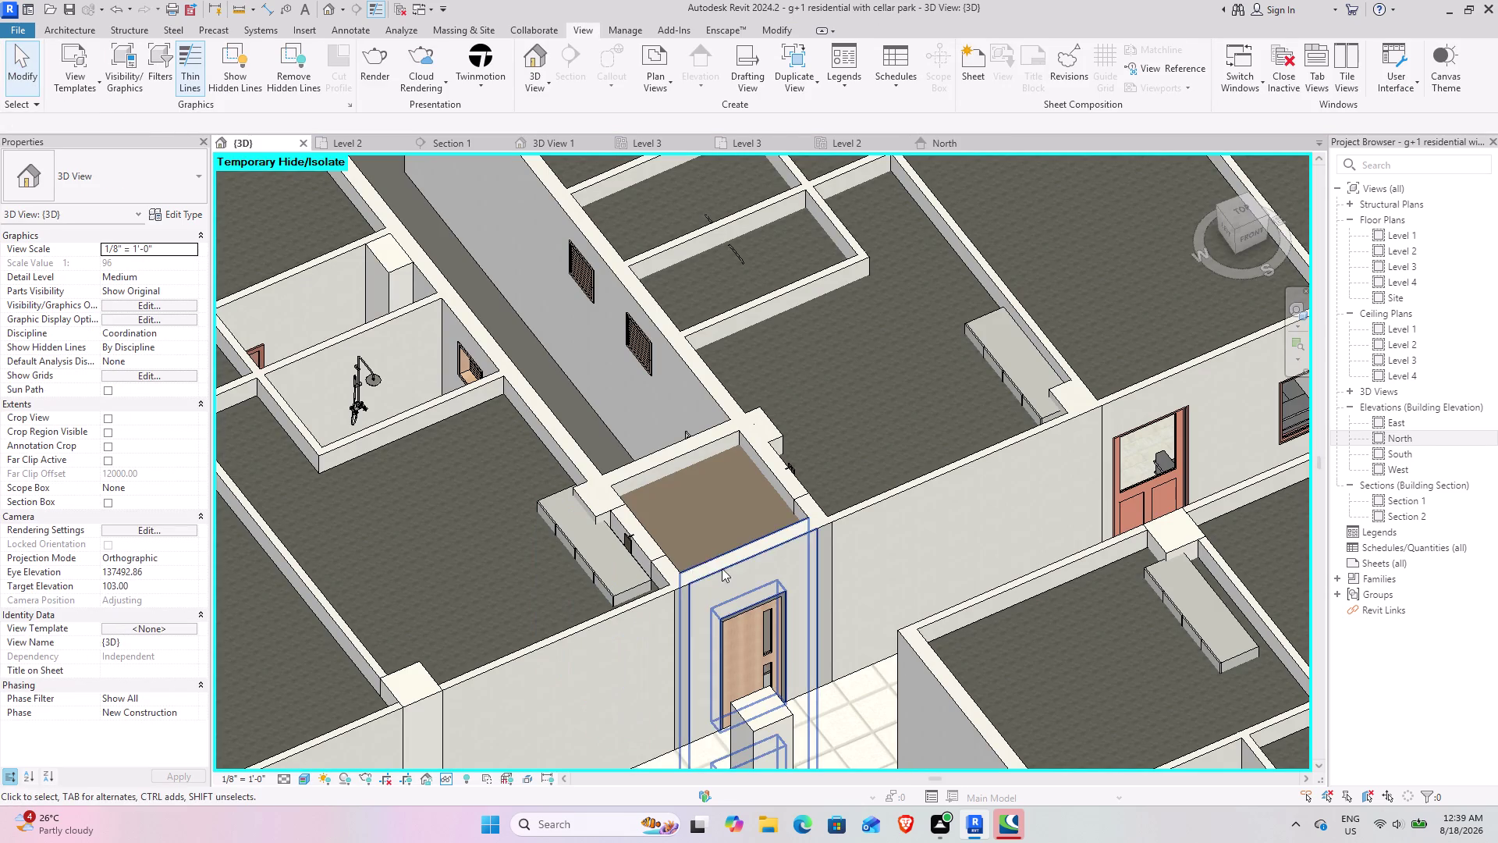
click(726, 568)
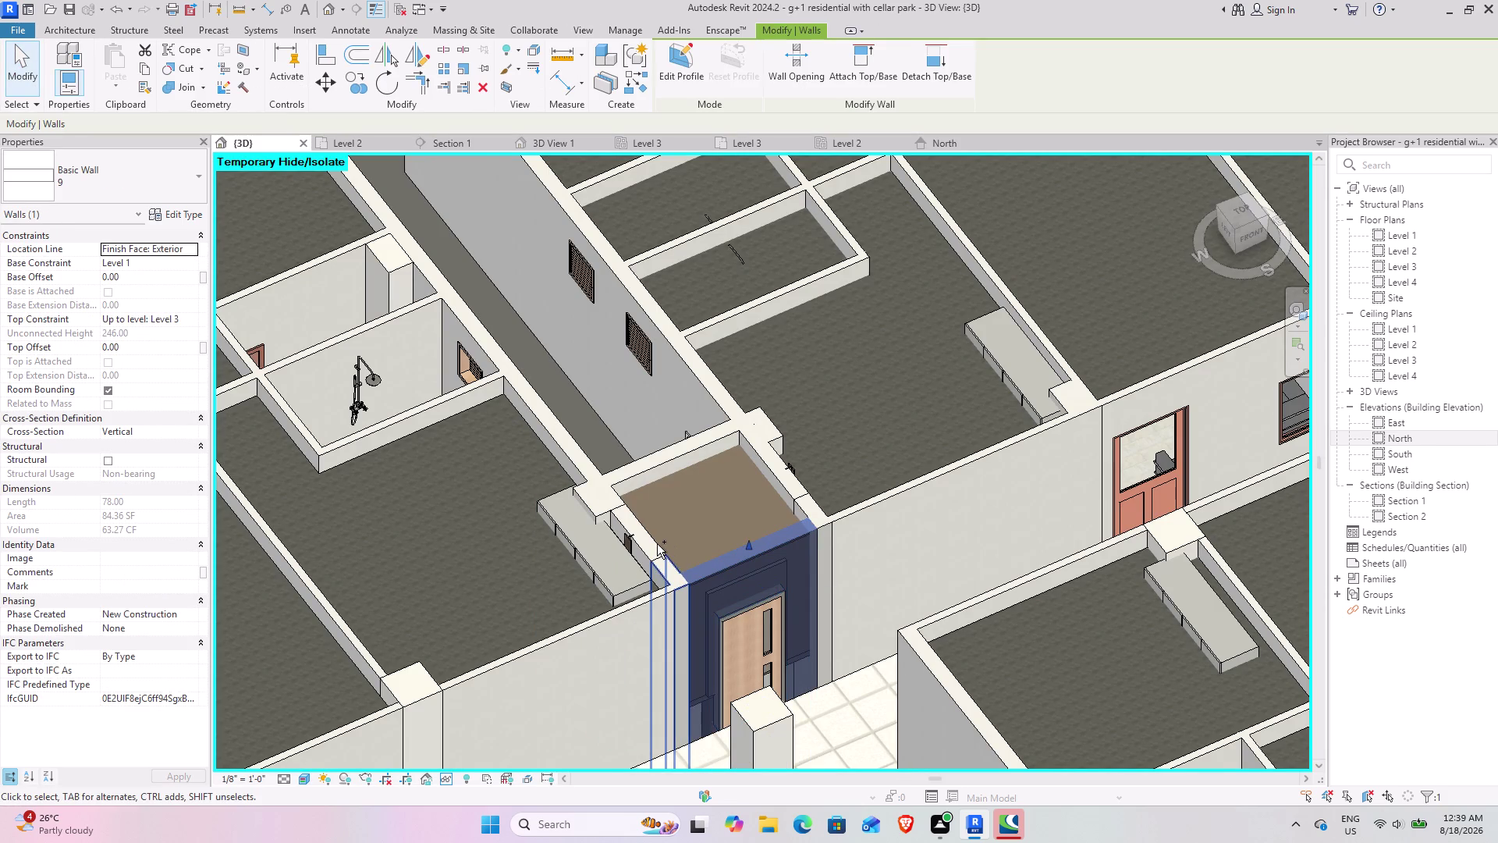
click(658, 544)
click(782, 477)
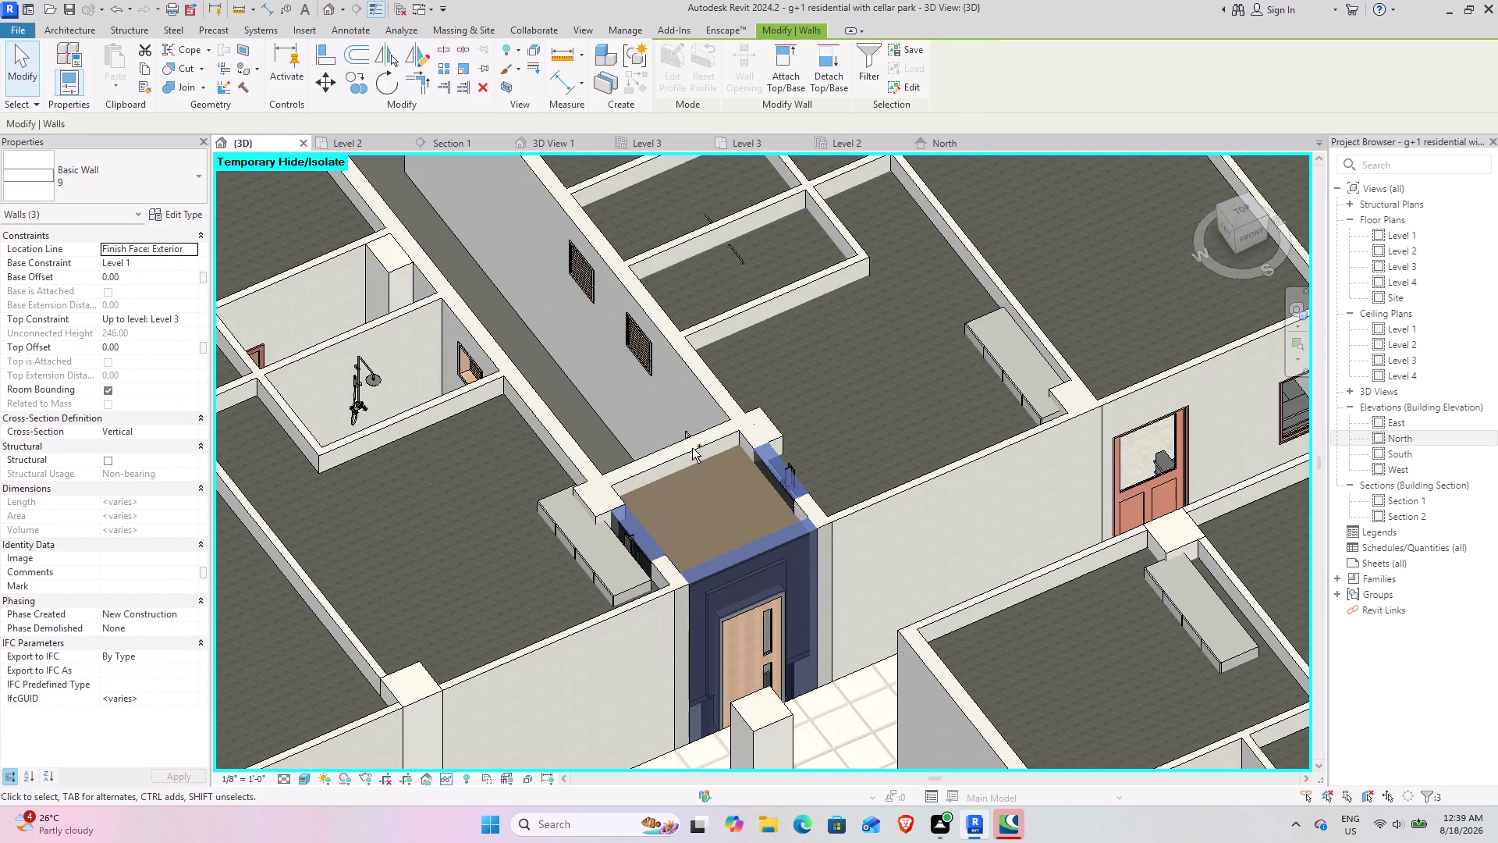
click(692, 448)
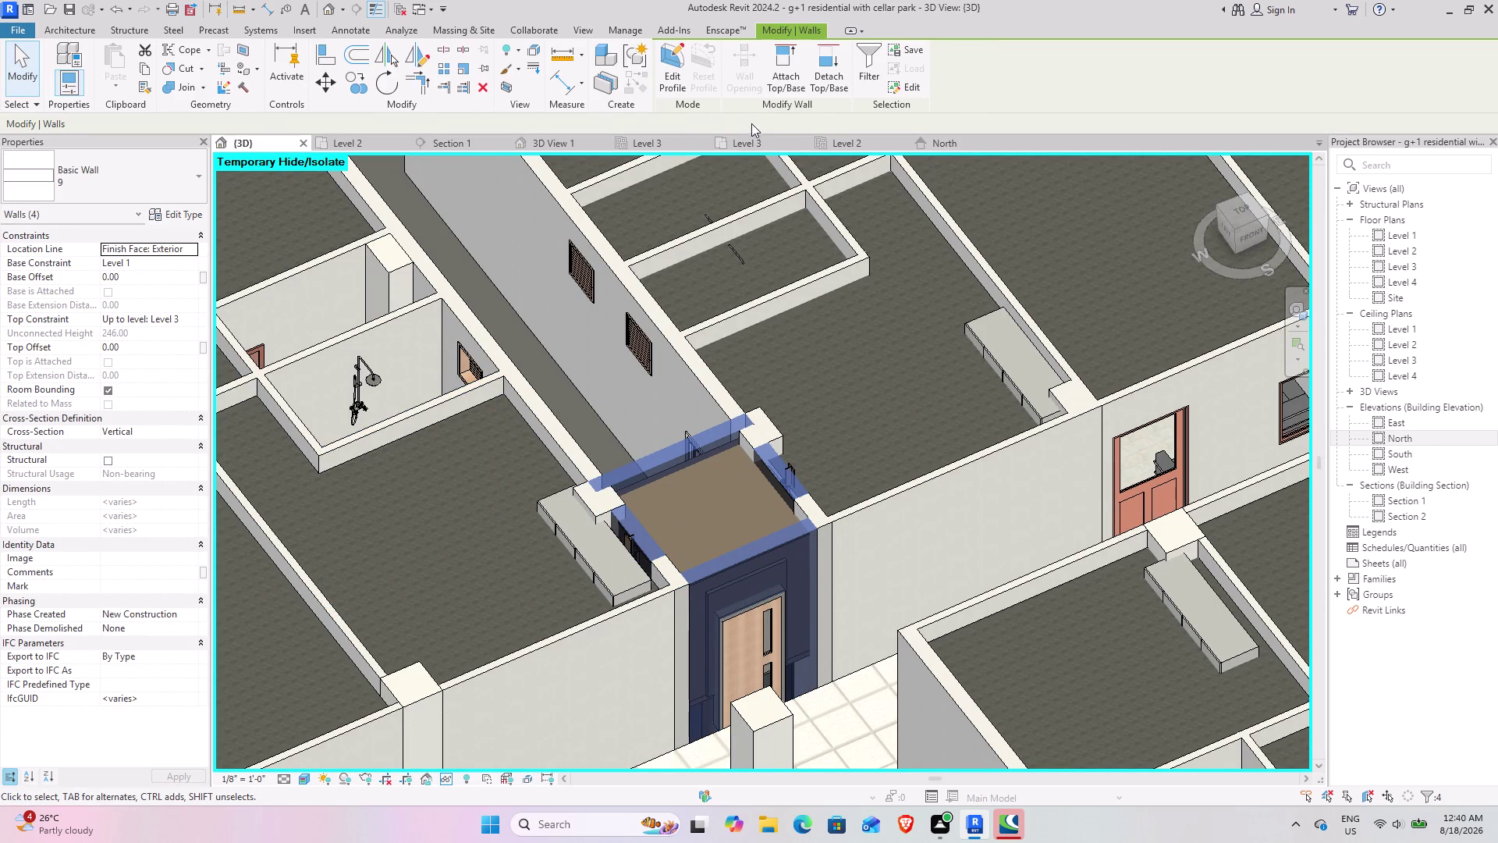
click(192, 320)
click(173, 375)
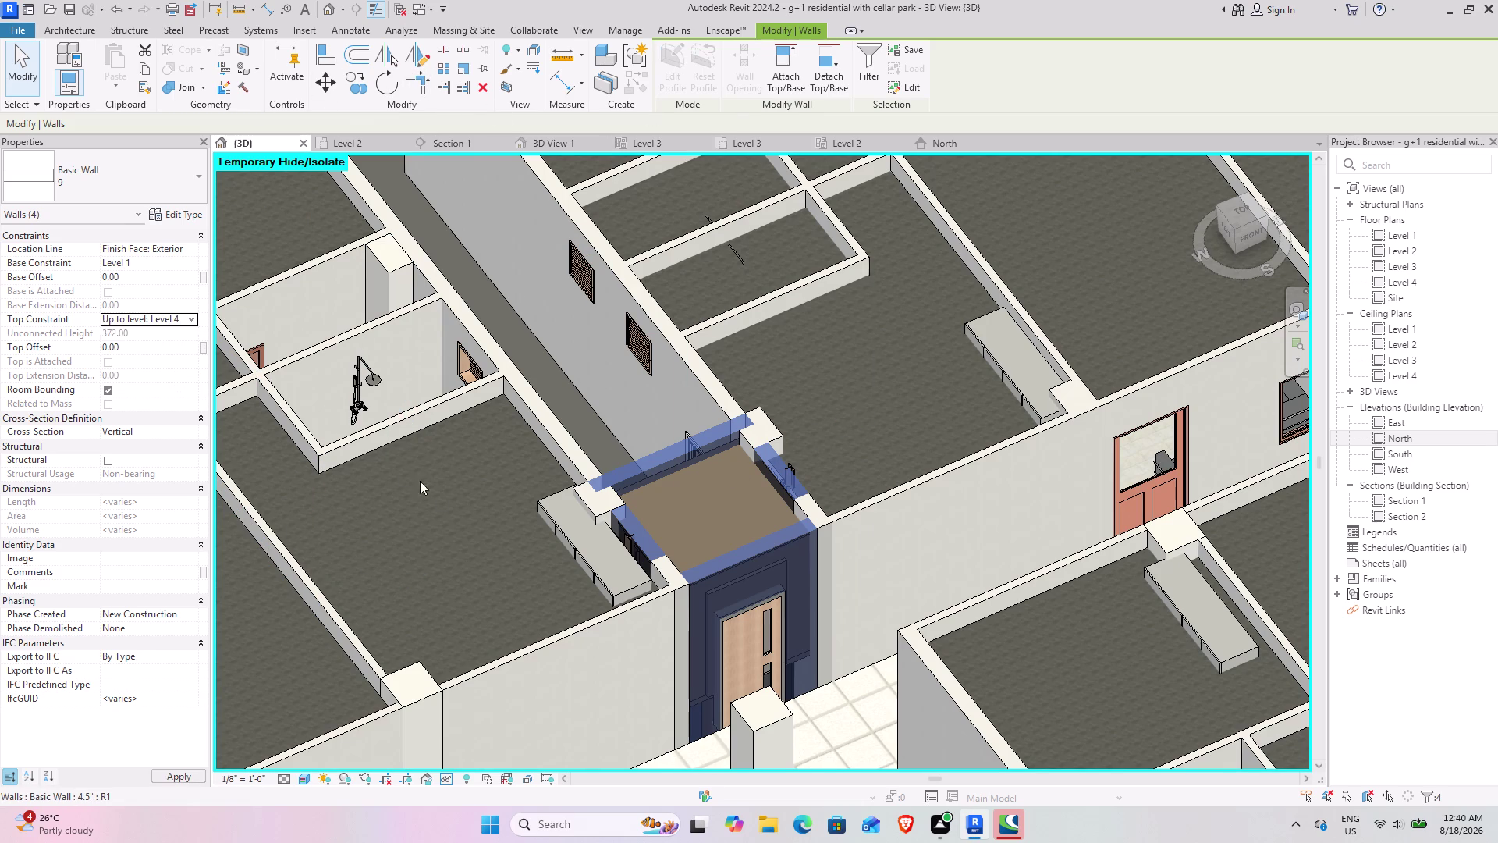
click(471, 562)
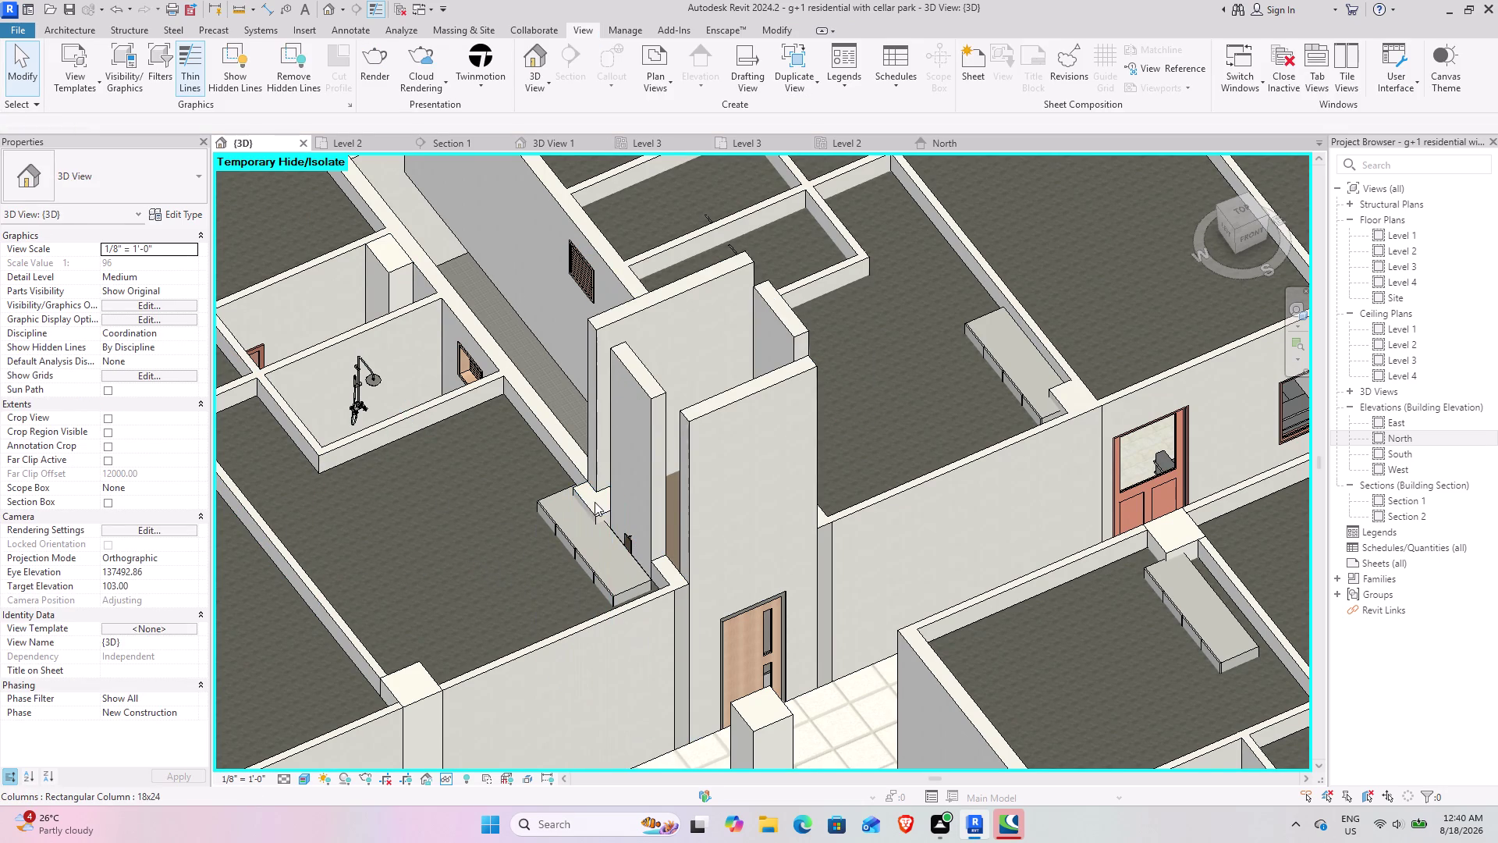
Set the four shaft columns' Top Level to Level 4.
click(597, 505)
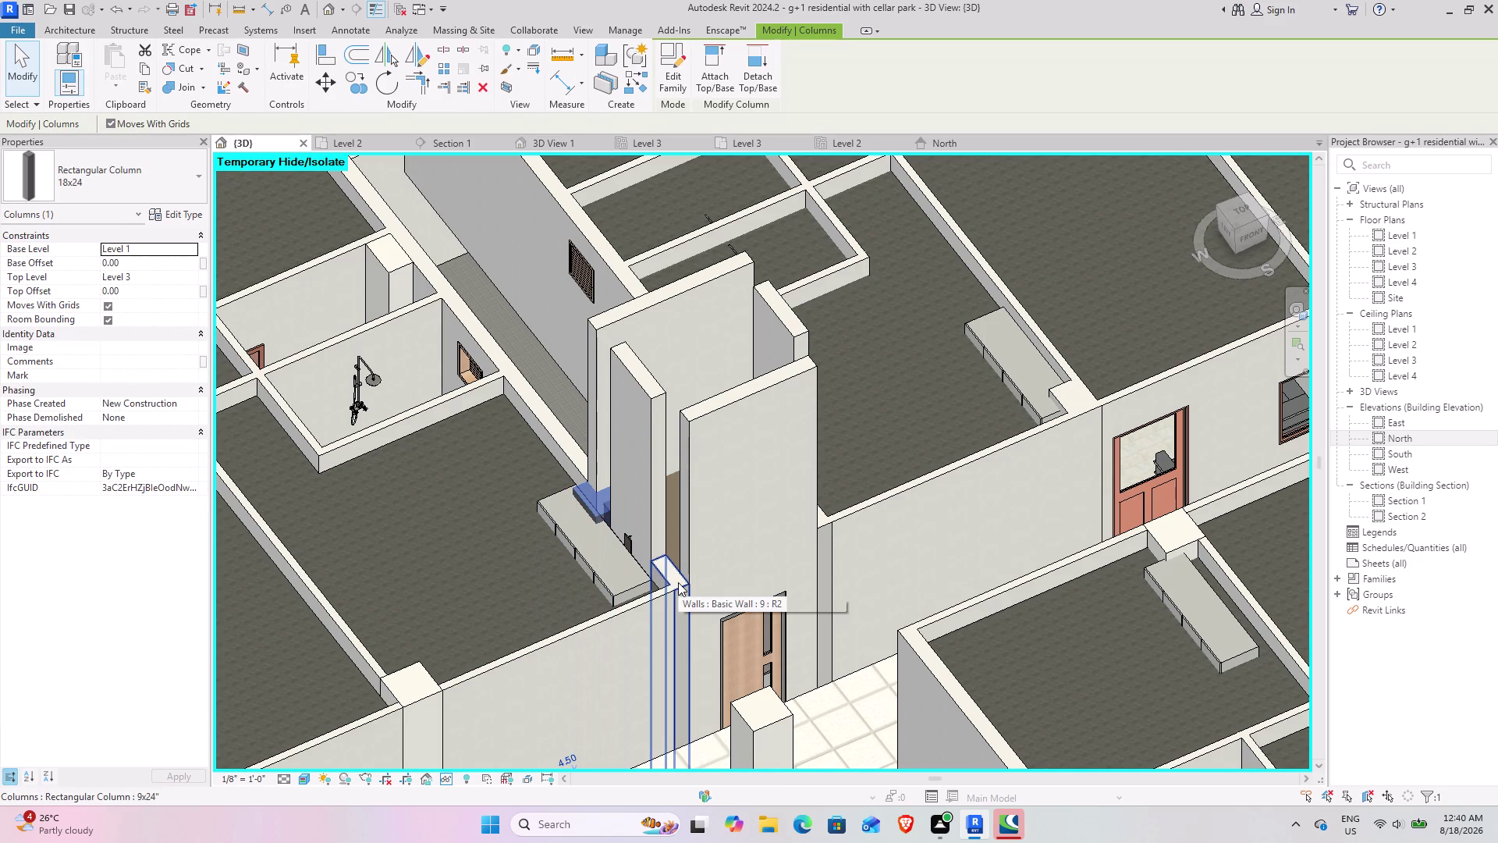
click(679, 583)
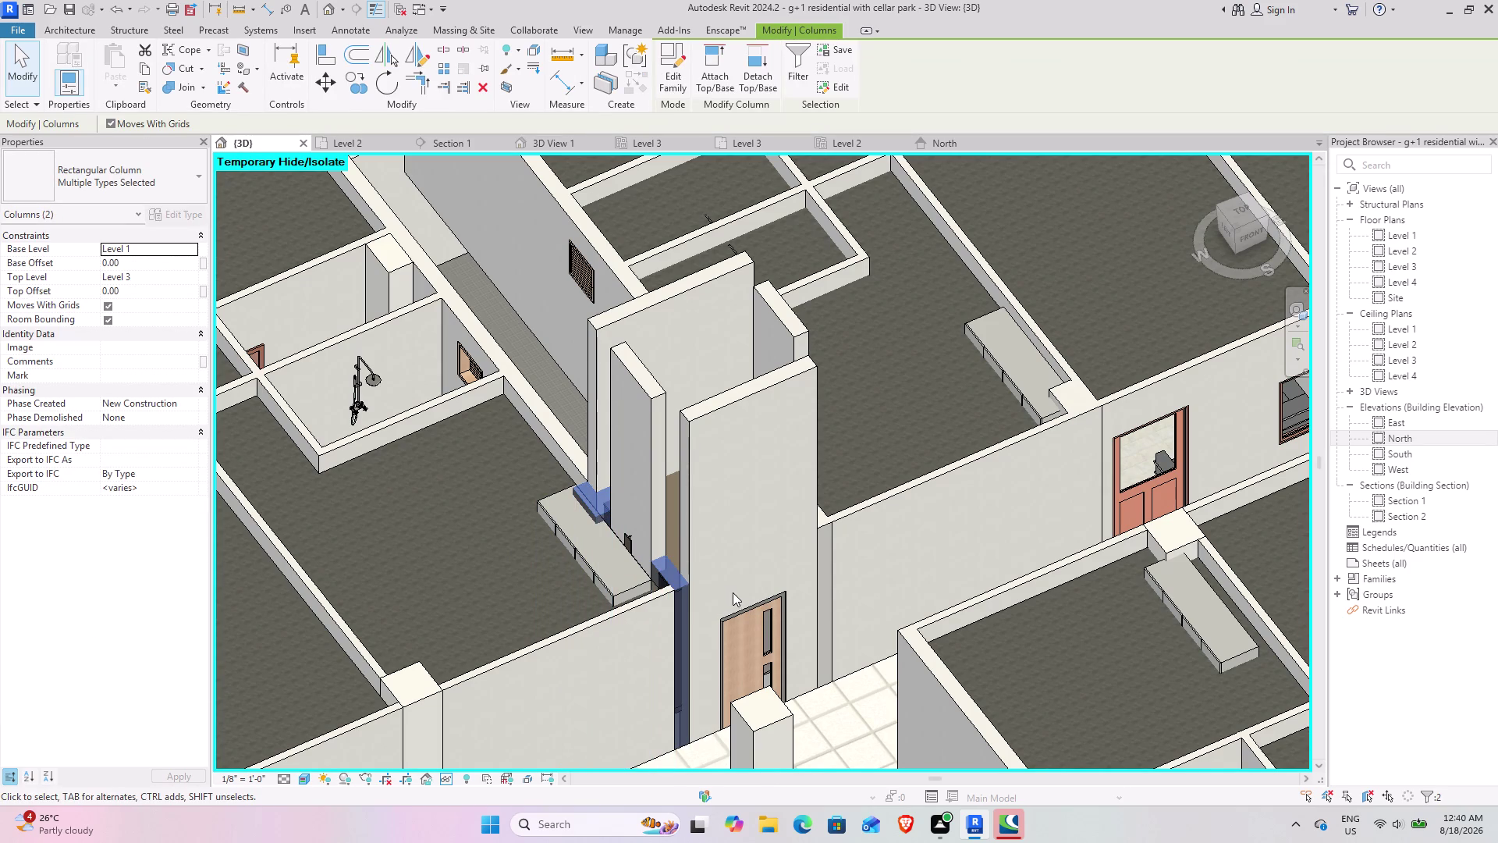
middle_drag(725, 592, 502, 559)
click(728, 634)
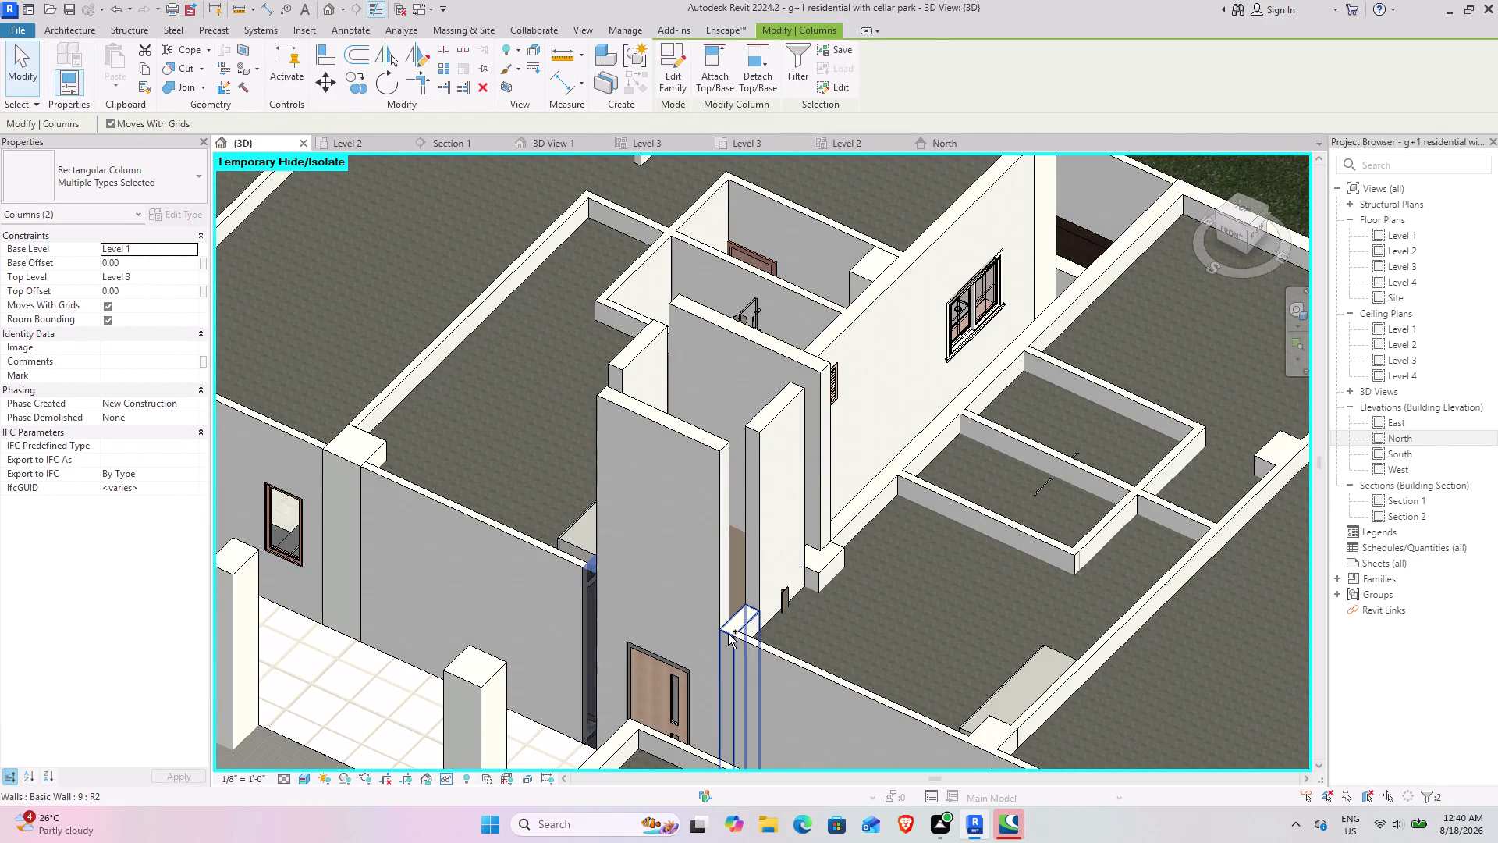
click(814, 562)
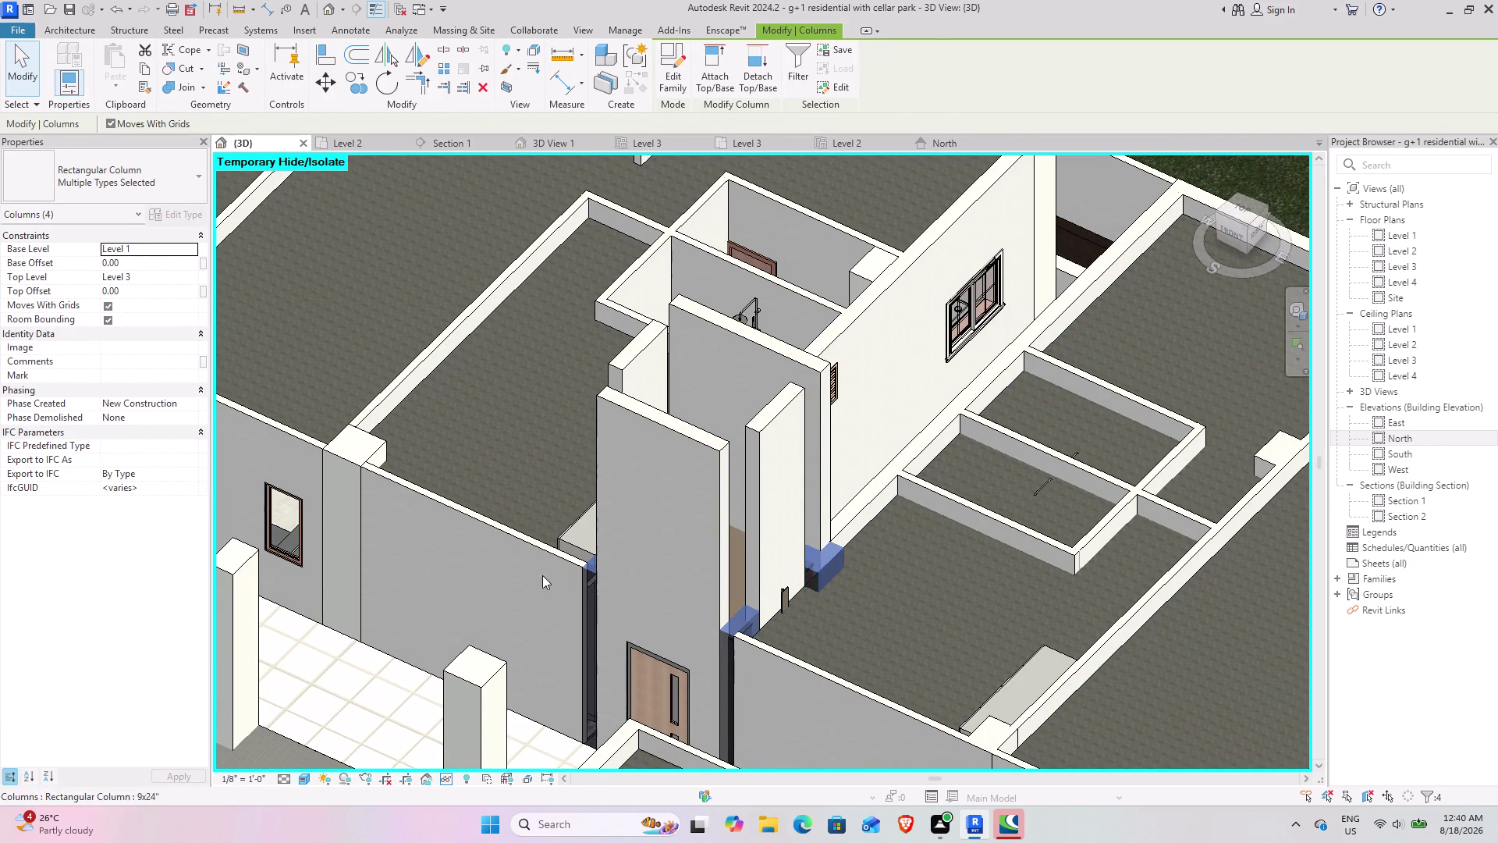
click(196, 277)
click(151, 324)
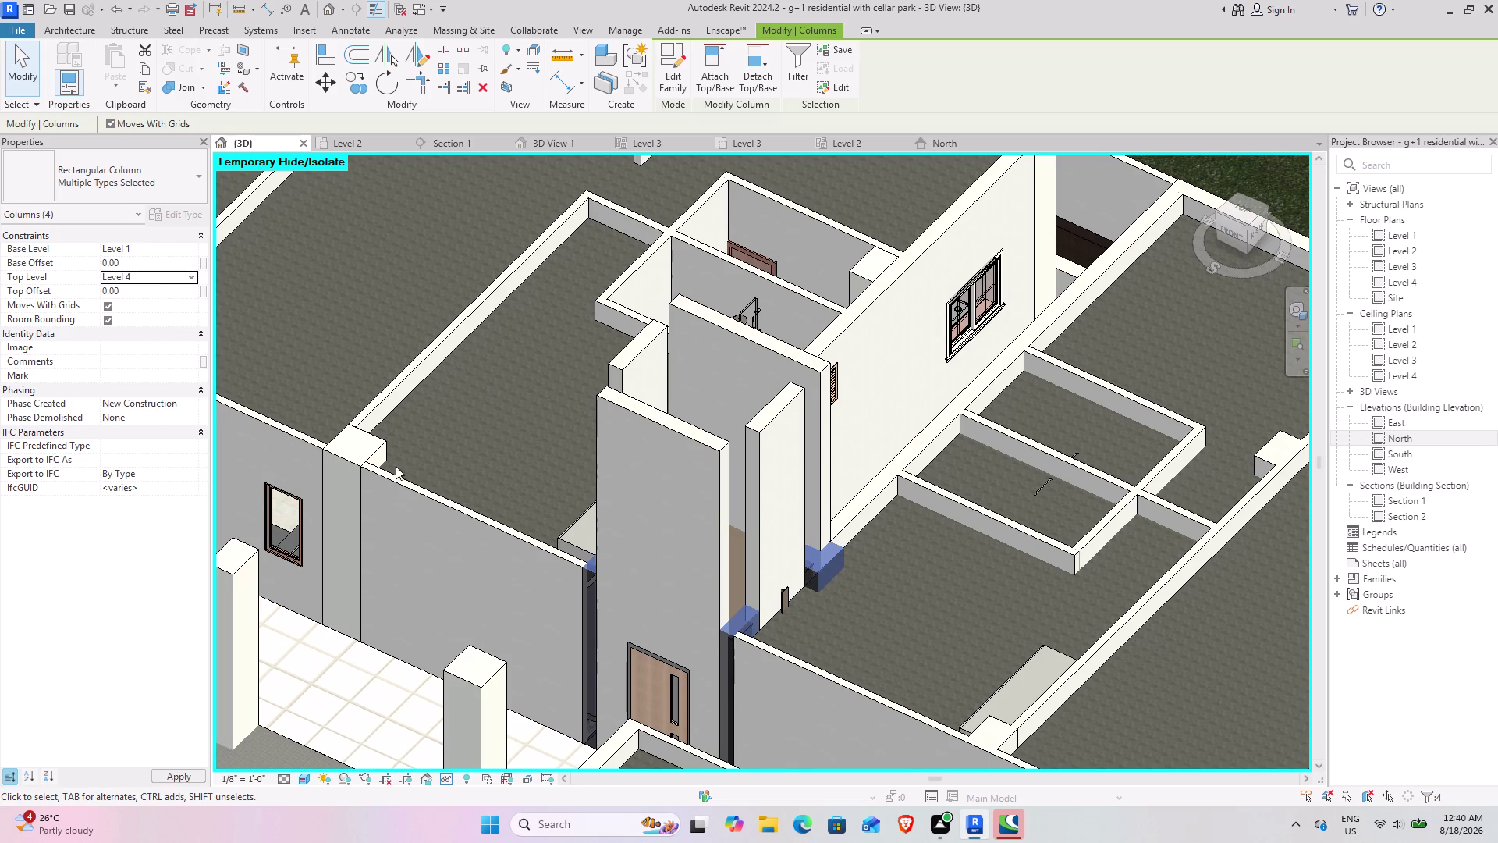
click(881, 587)
Orbit around the extended elevator shaft and select its Level 2 door.
scroll(down, 3)
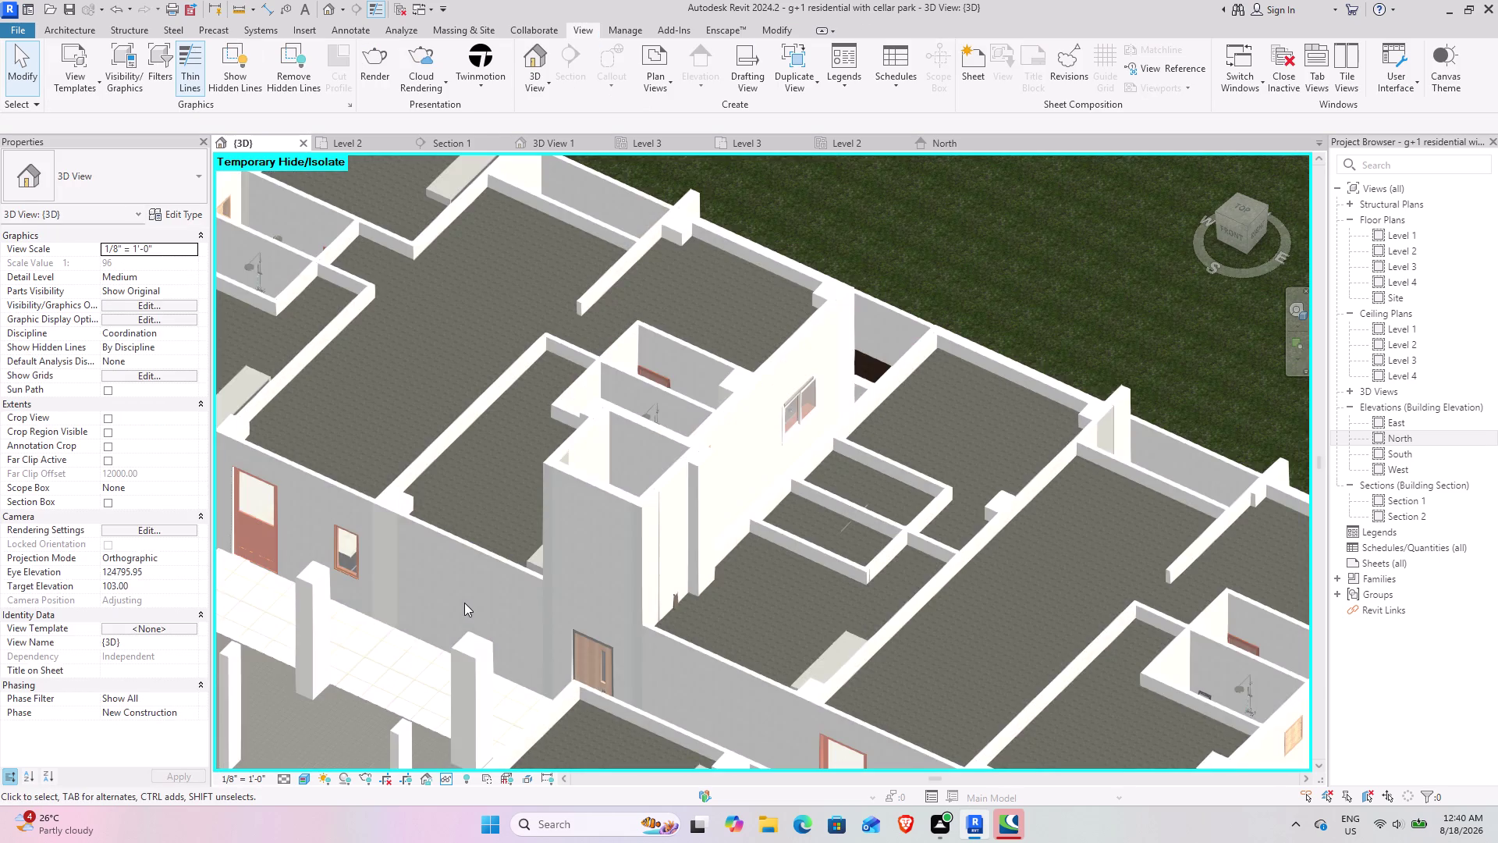
middle_drag(467, 587, 606, 501)
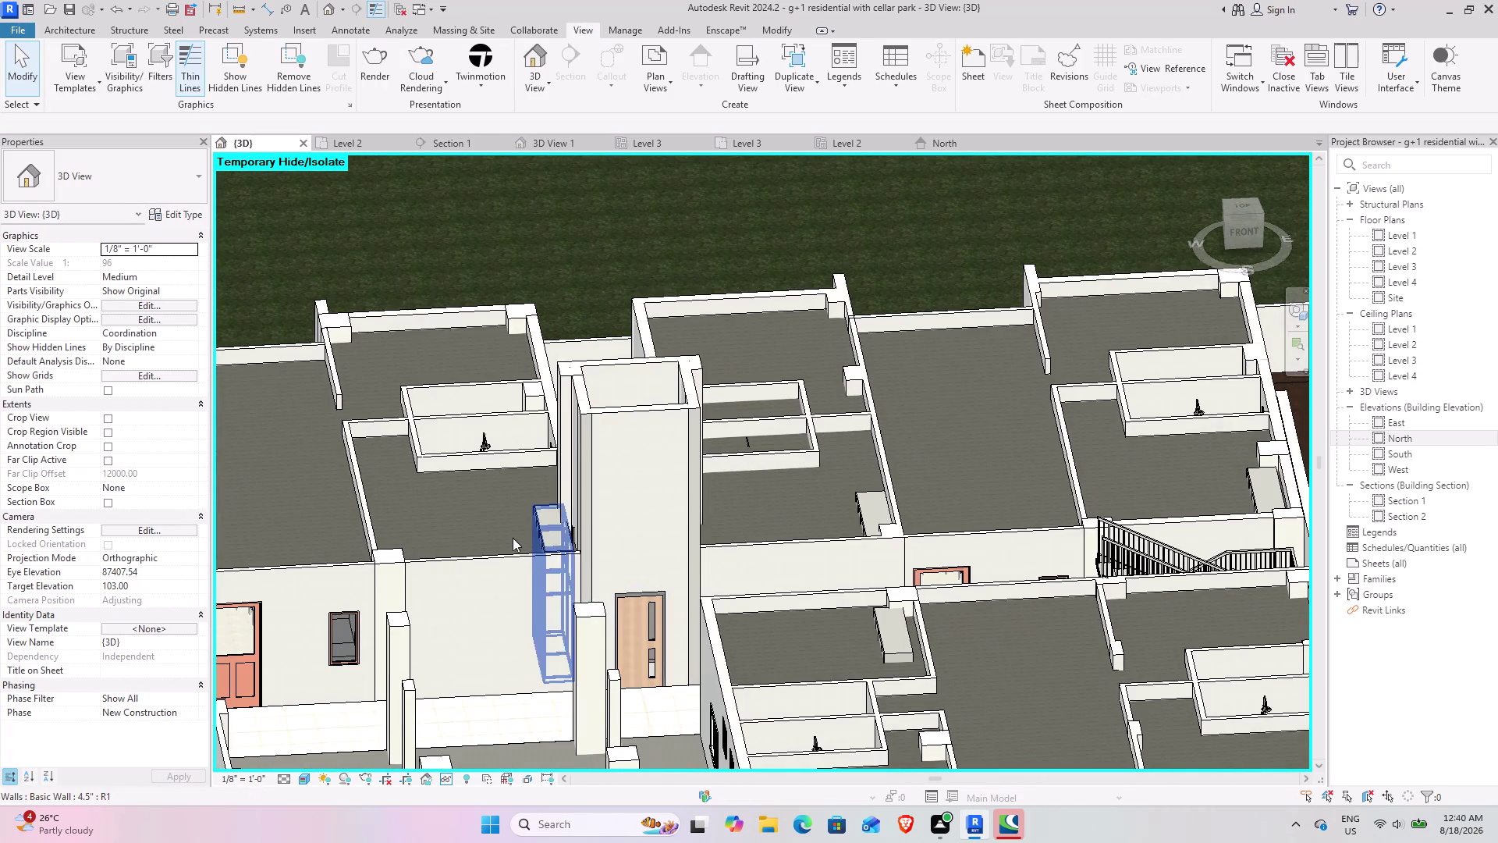
middle_drag(553, 568, 681, 626)
middle_drag(600, 571, 591, 640)
scroll(up, 3)
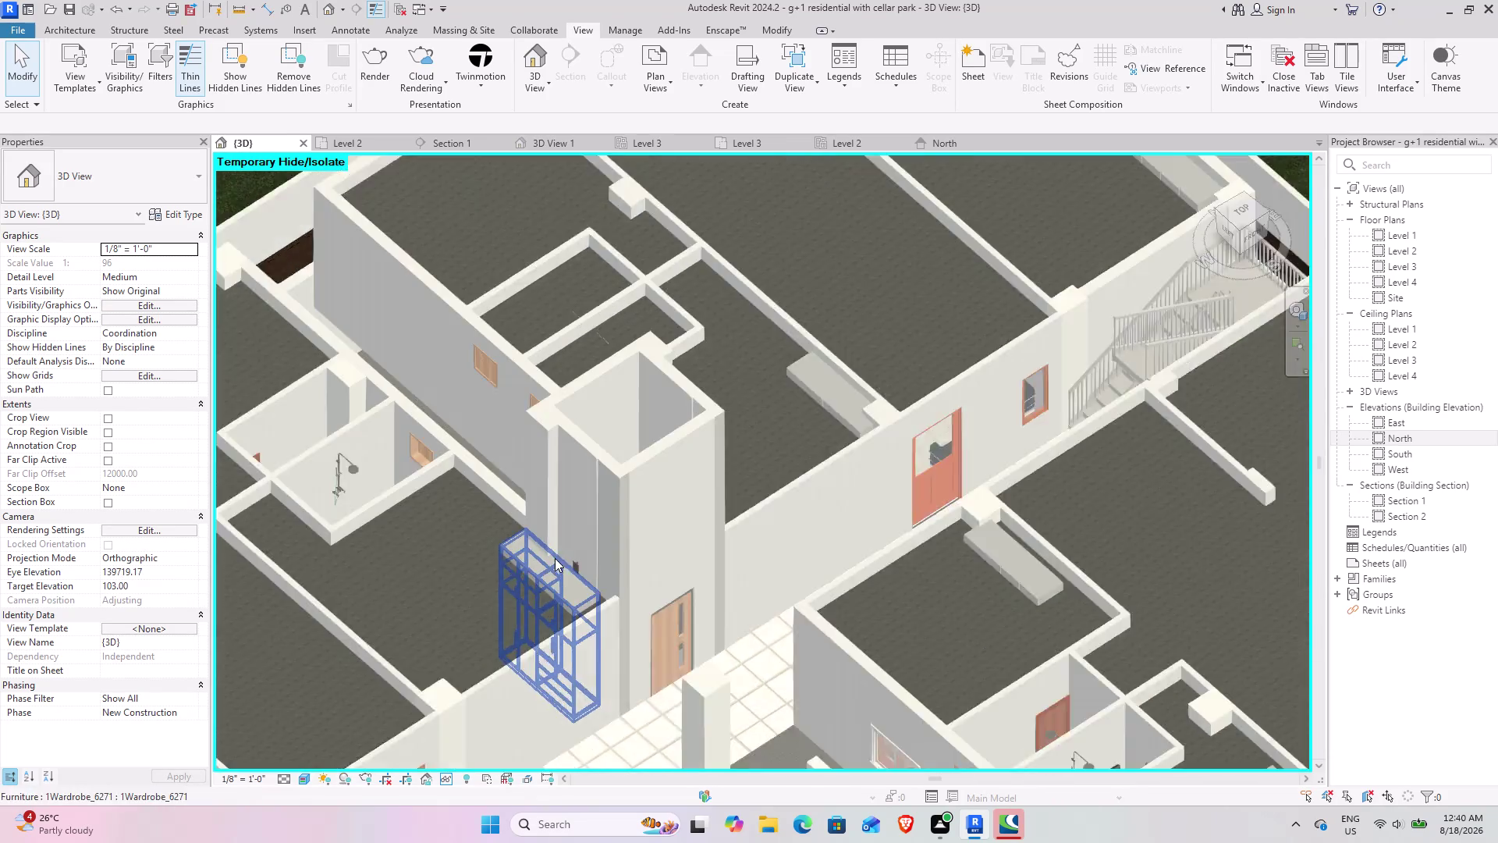
scroll(up, 3)
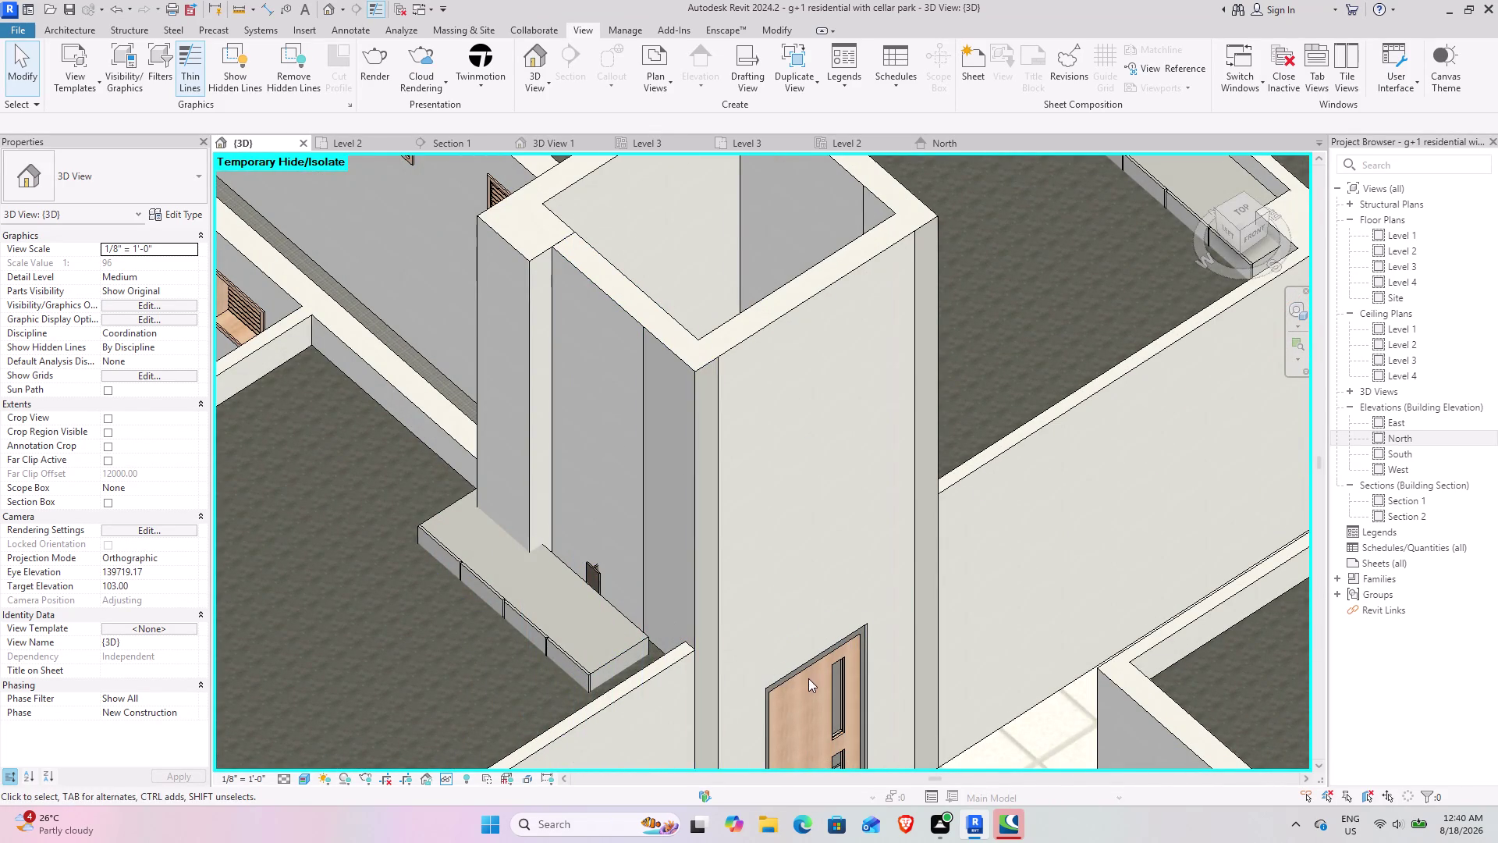
middle_drag(602, 587, 536, 697)
middle_drag(597, 544, 550, 622)
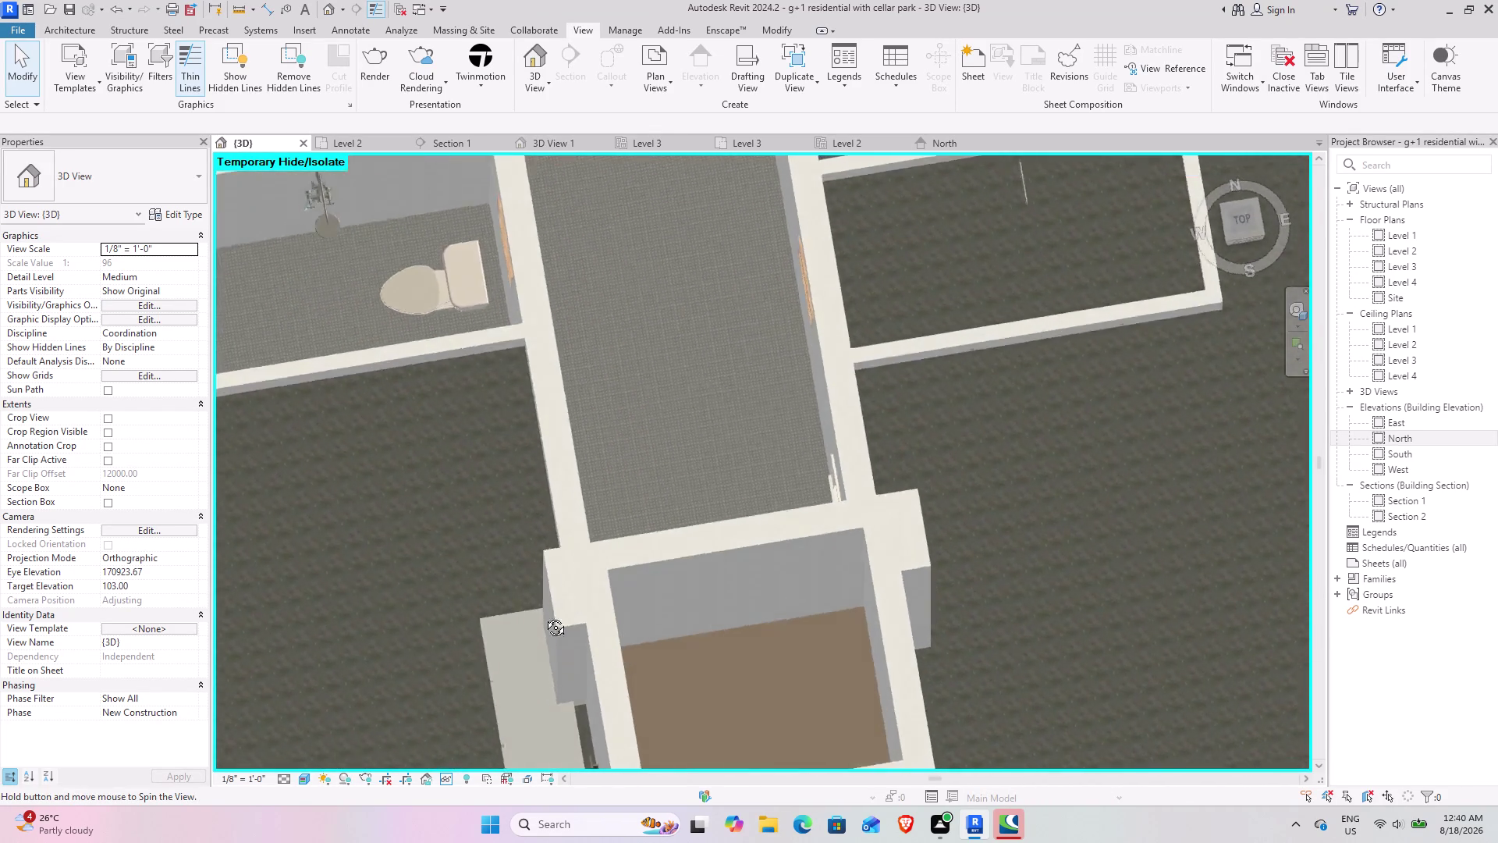
middle_drag(551, 622, 514, 592)
middle_drag(661, 642, 557, 484)
middle_drag(563, 498, 600, 467)
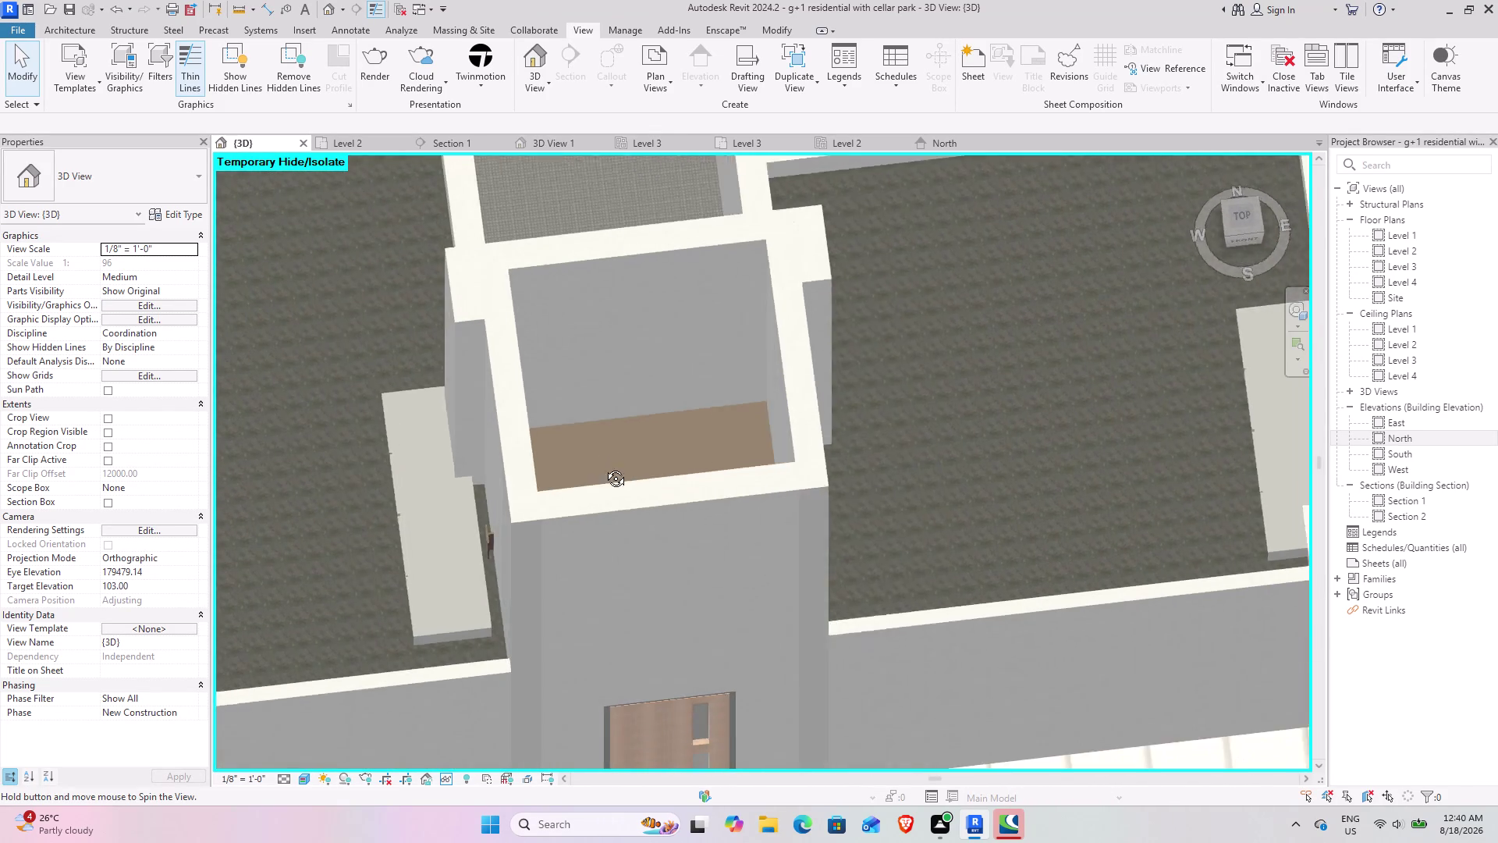
middle_drag(600, 466, 582, 604)
middle_drag(595, 605, 579, 563)
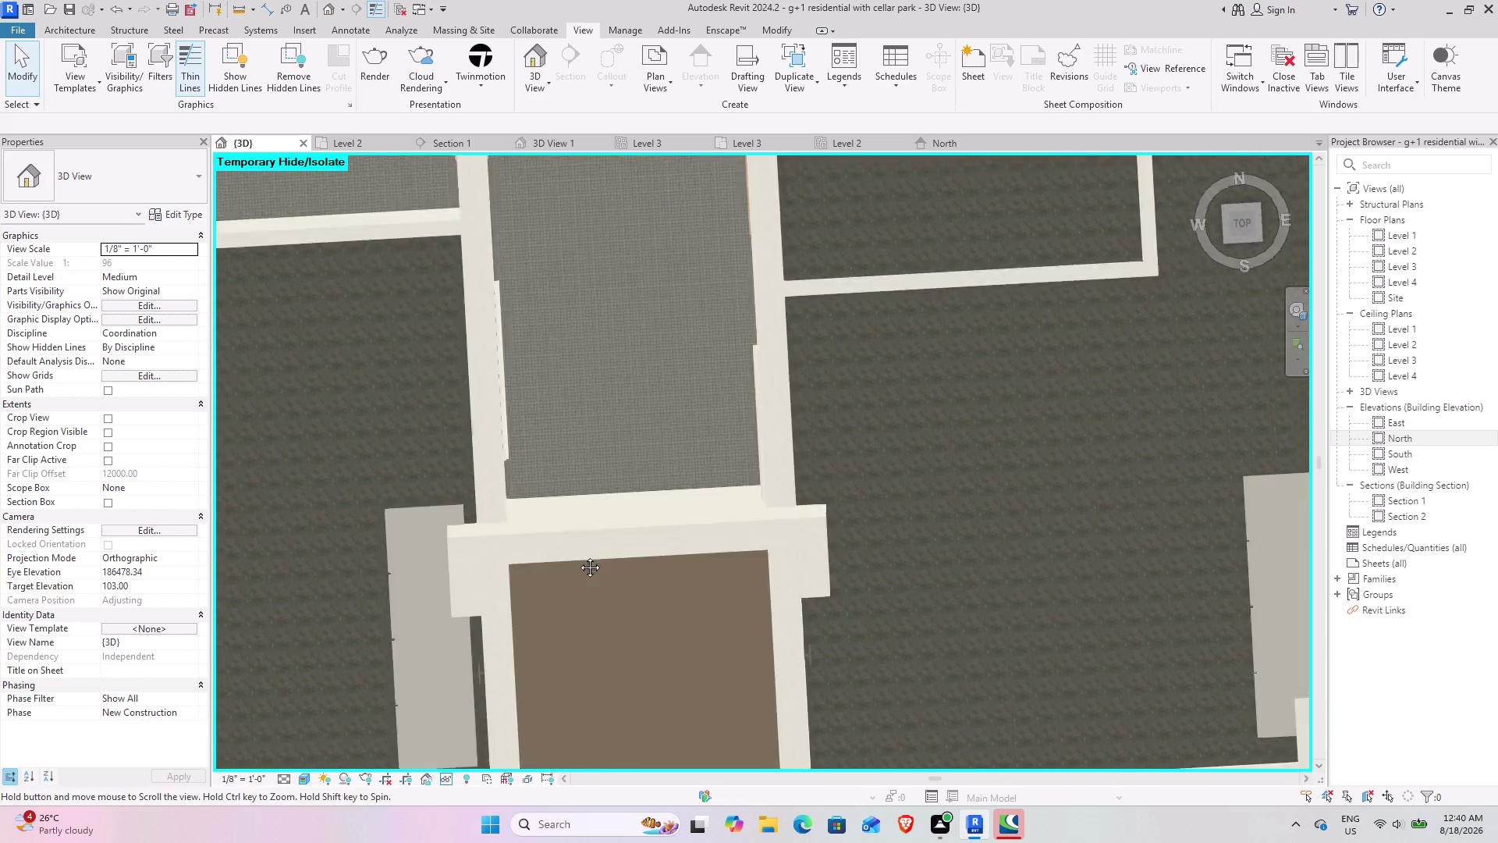
middle_drag(579, 563, 519, 269)
middle_drag(523, 363, 533, 181)
click(583, 333)
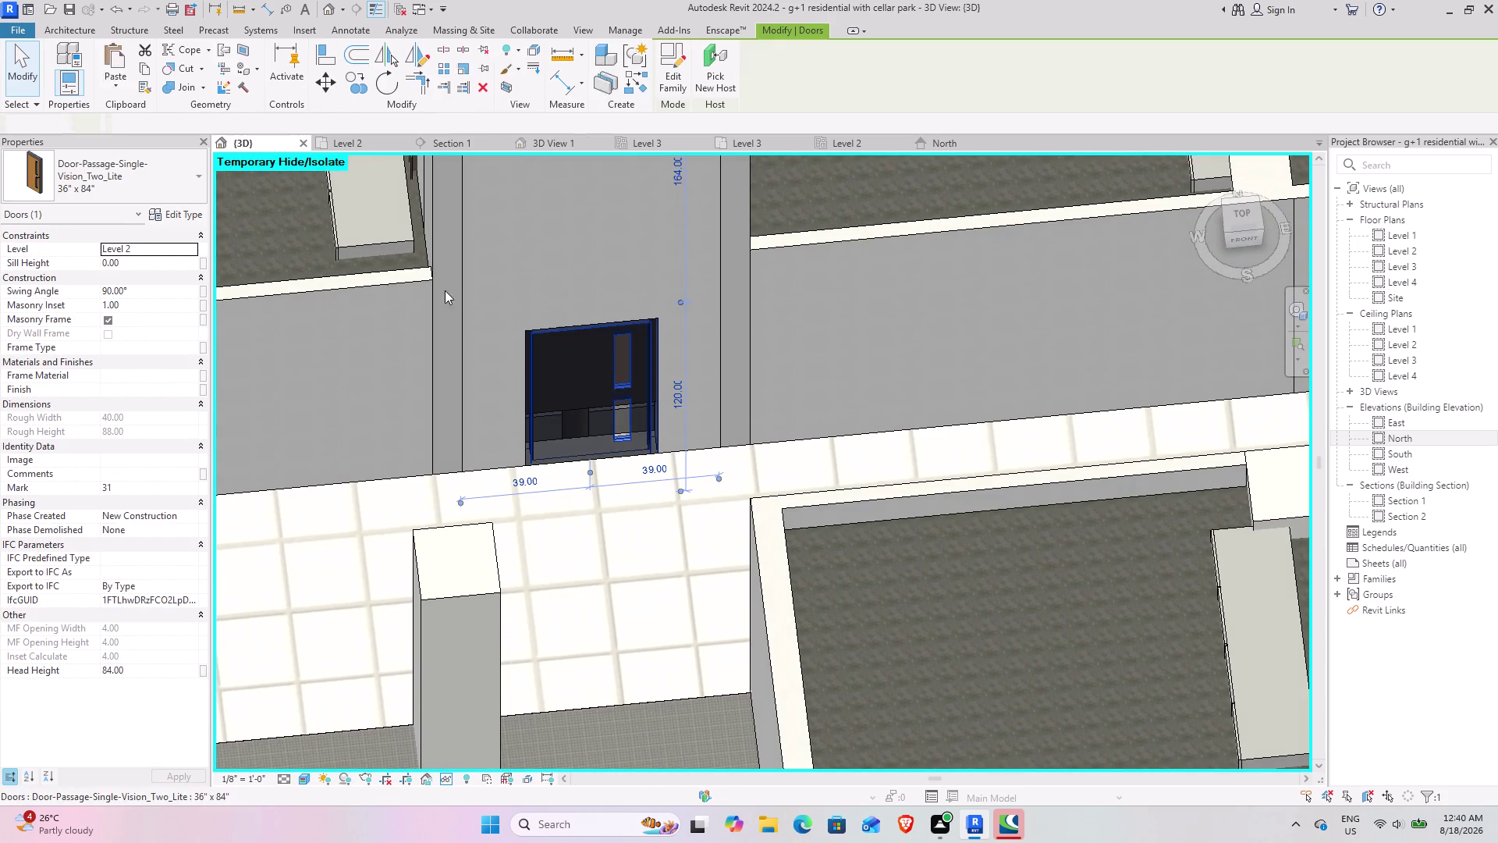
middle_drag(323, 334, 333, 239)
scroll(down, 3)
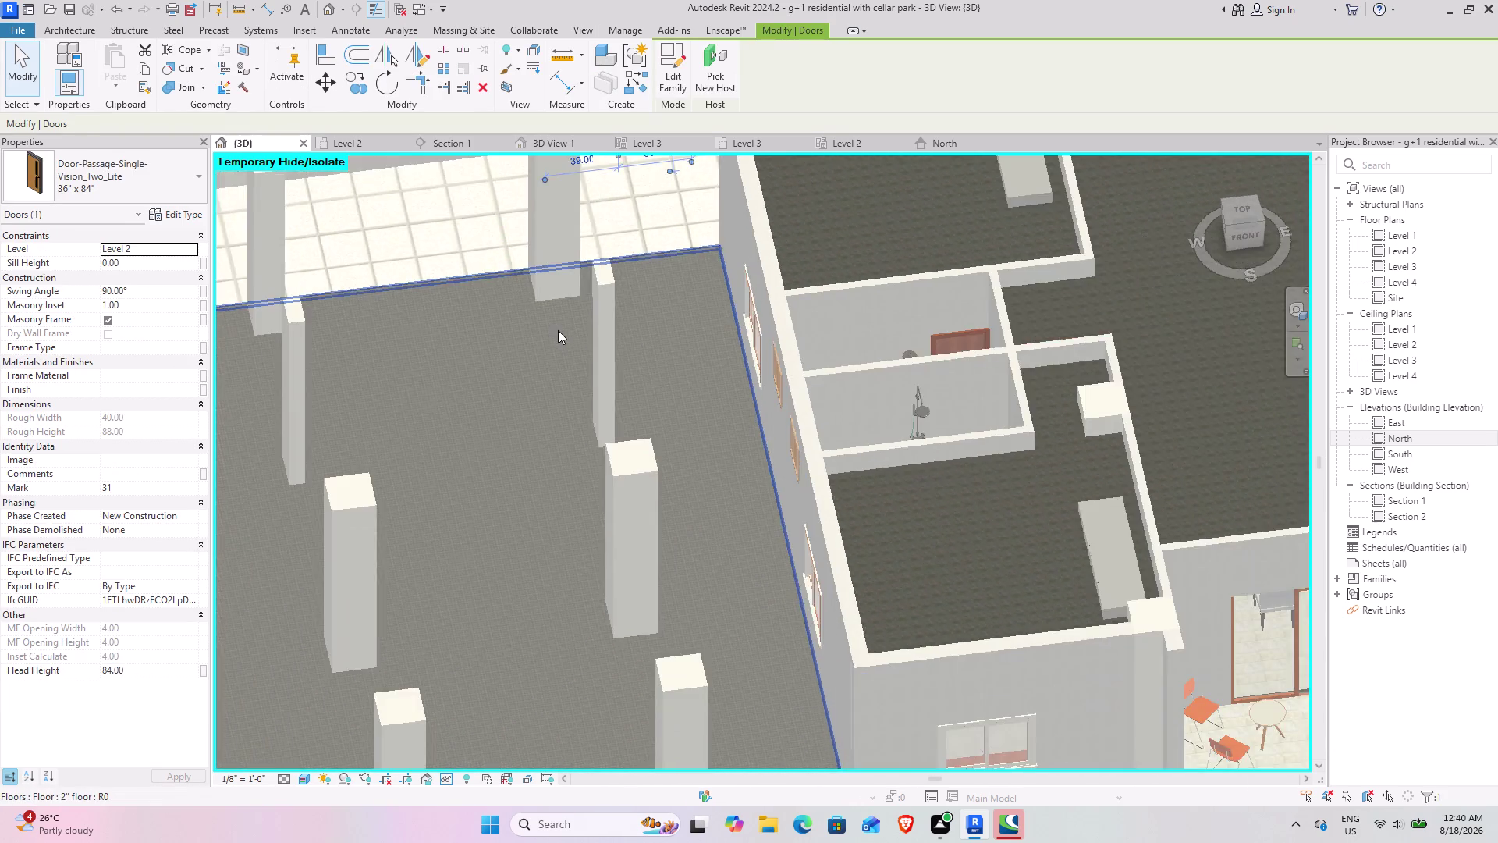
scroll(down, 3)
middle_drag(540, 320, 498, 277)
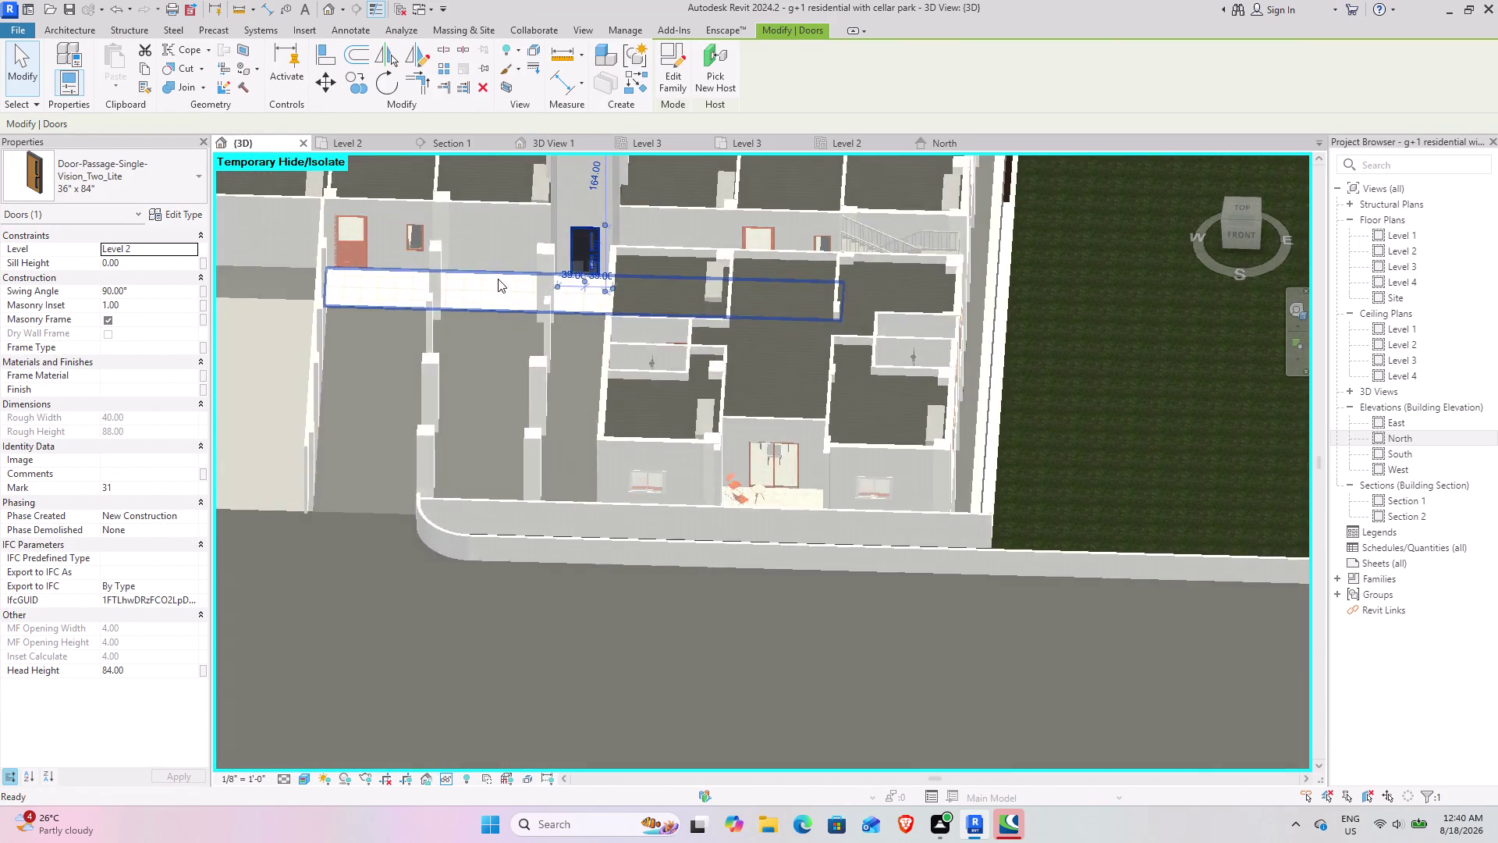
middle_drag(538, 262, 504, 483)
Copy the door and paste it aligned to Level 4.
click(146, 68)
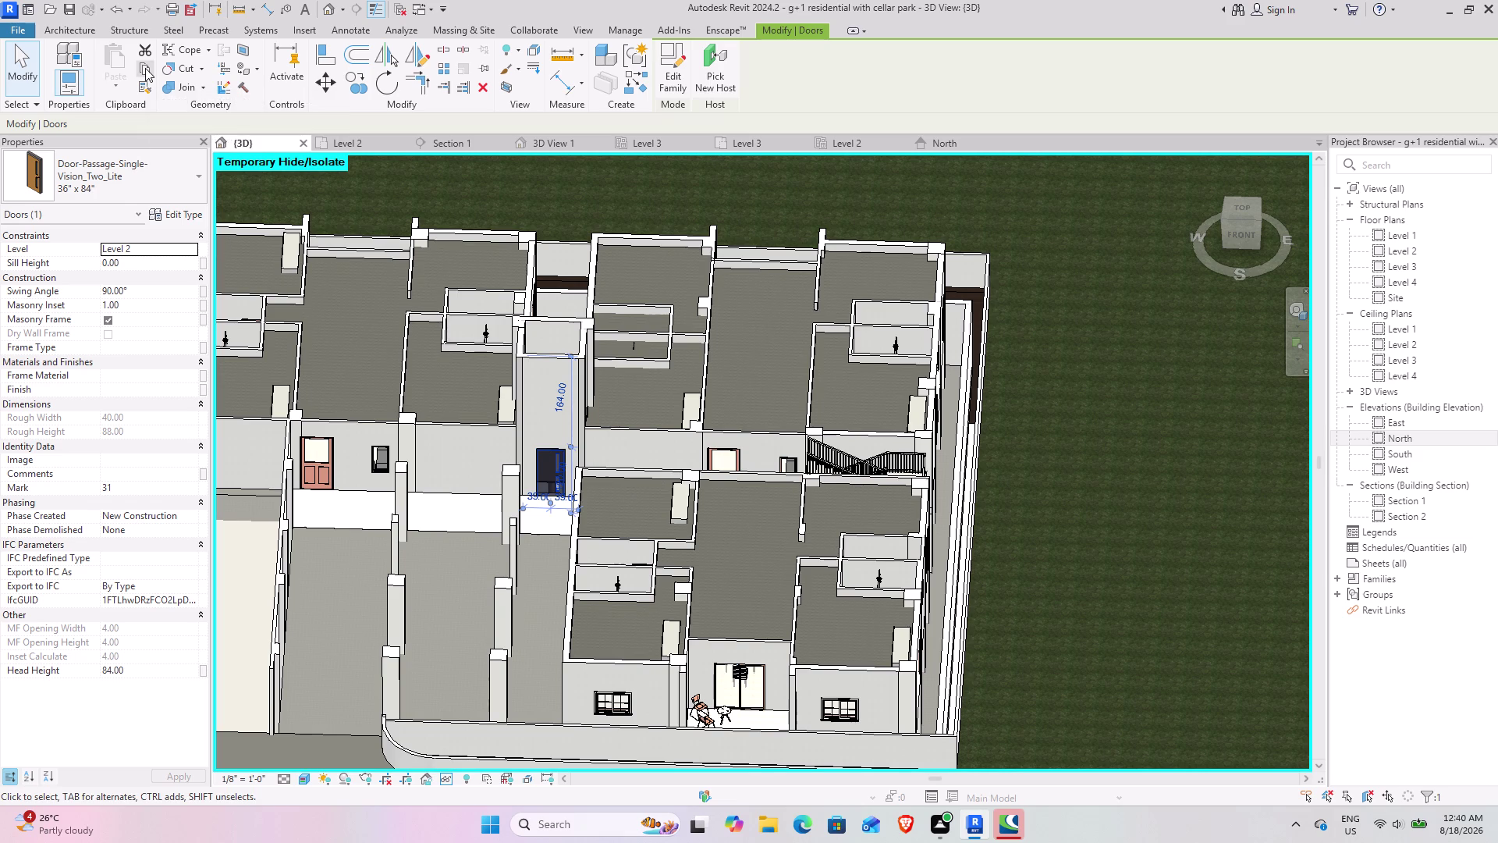
click(112, 85)
click(138, 138)
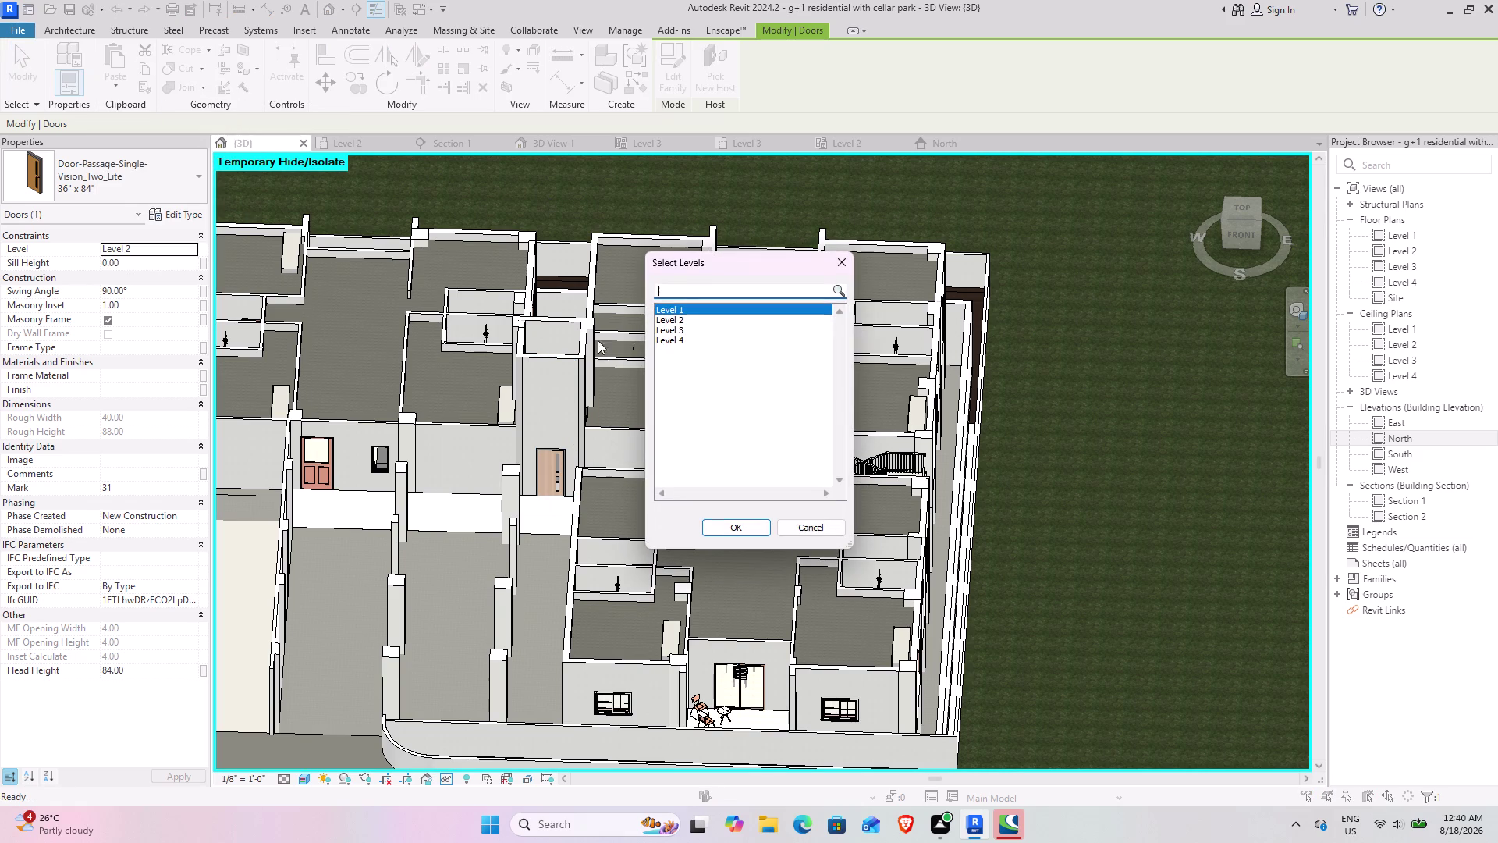
click(687, 342)
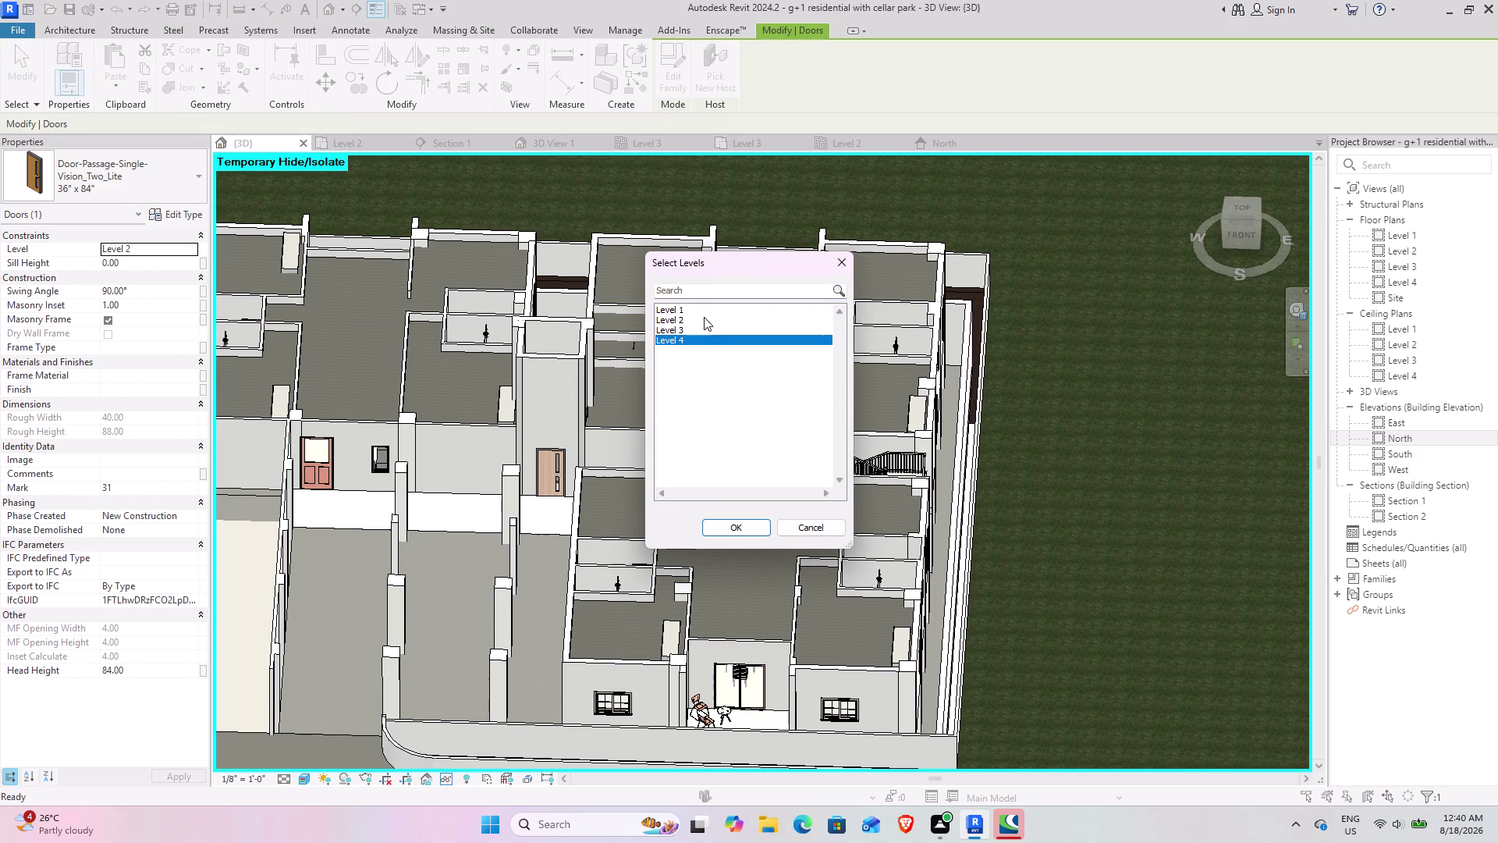
click(695, 330)
click(738, 524)
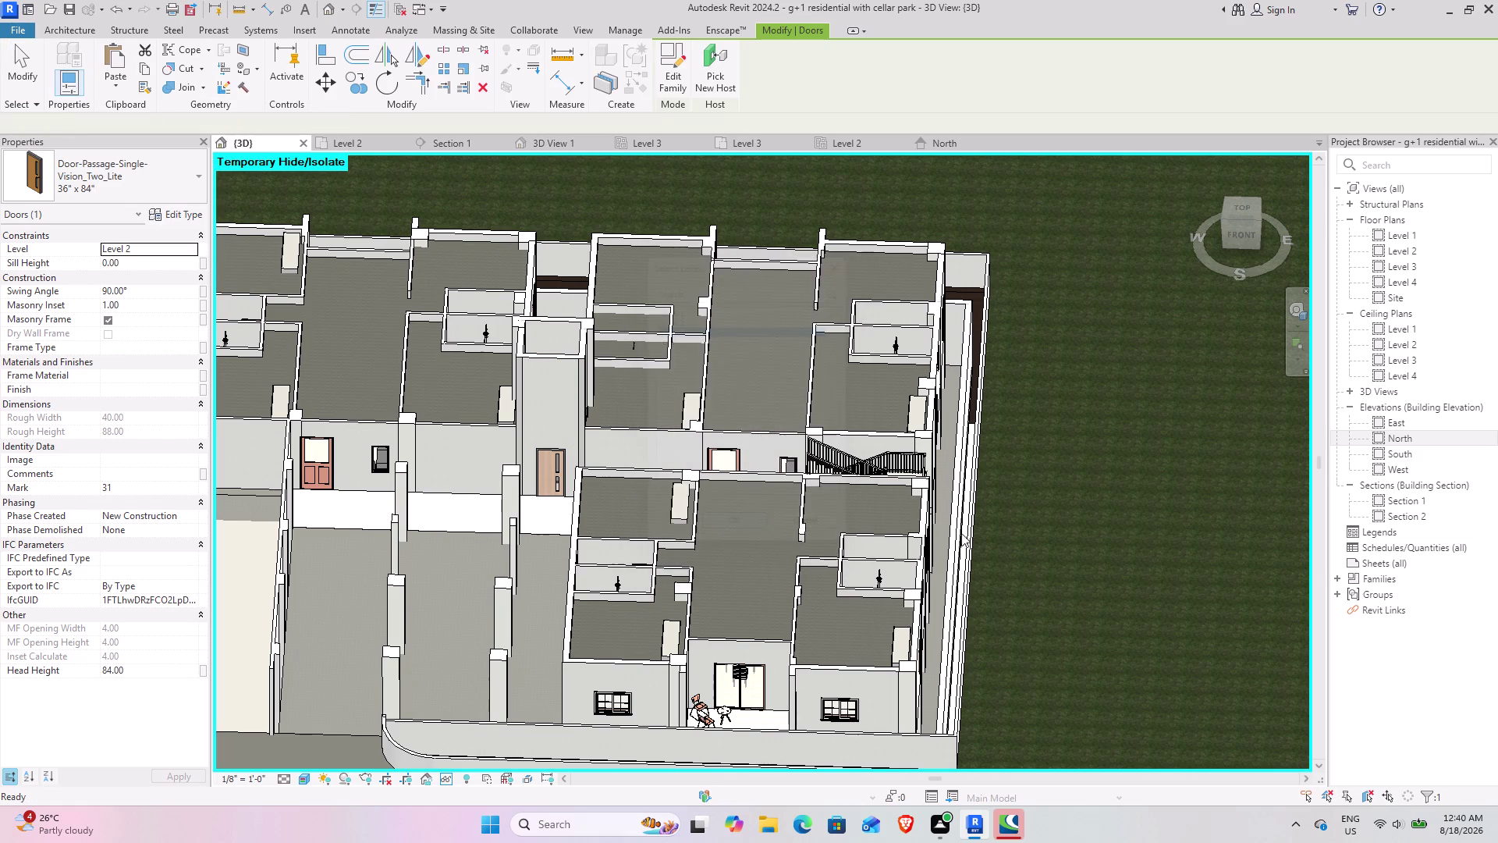
click(1120, 535)
Orbit the 3D view to check the stacked elevator shaft doors from above.
middle_drag(975, 505, 987, 367)
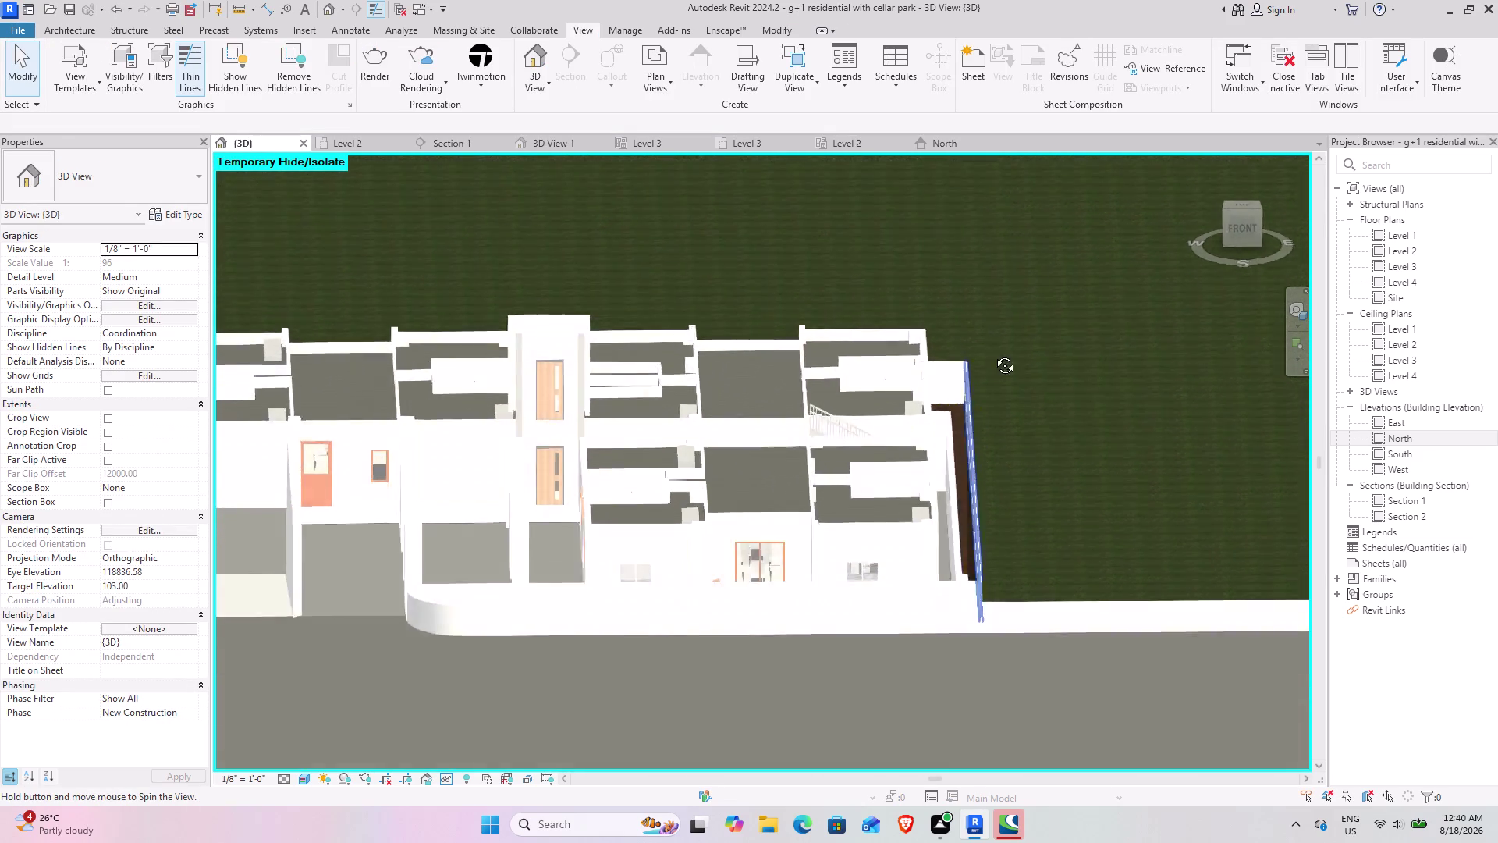
middle_drag(987, 367, 795, 385)
middle_drag(697, 417, 830, 574)
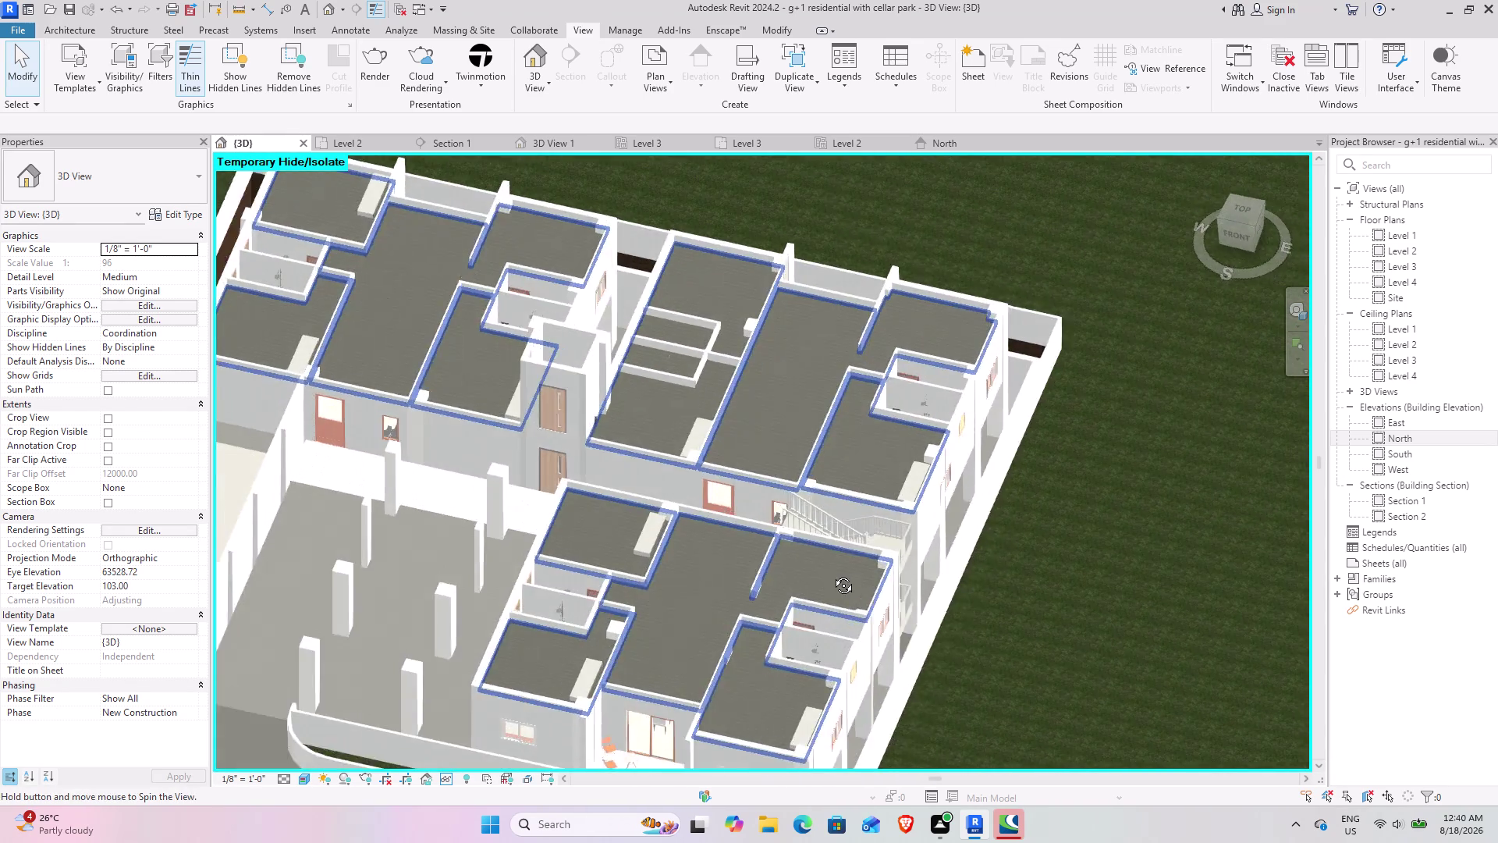
middle_drag(831, 574, 833, 574)
middle_drag(531, 432, 621, 400)
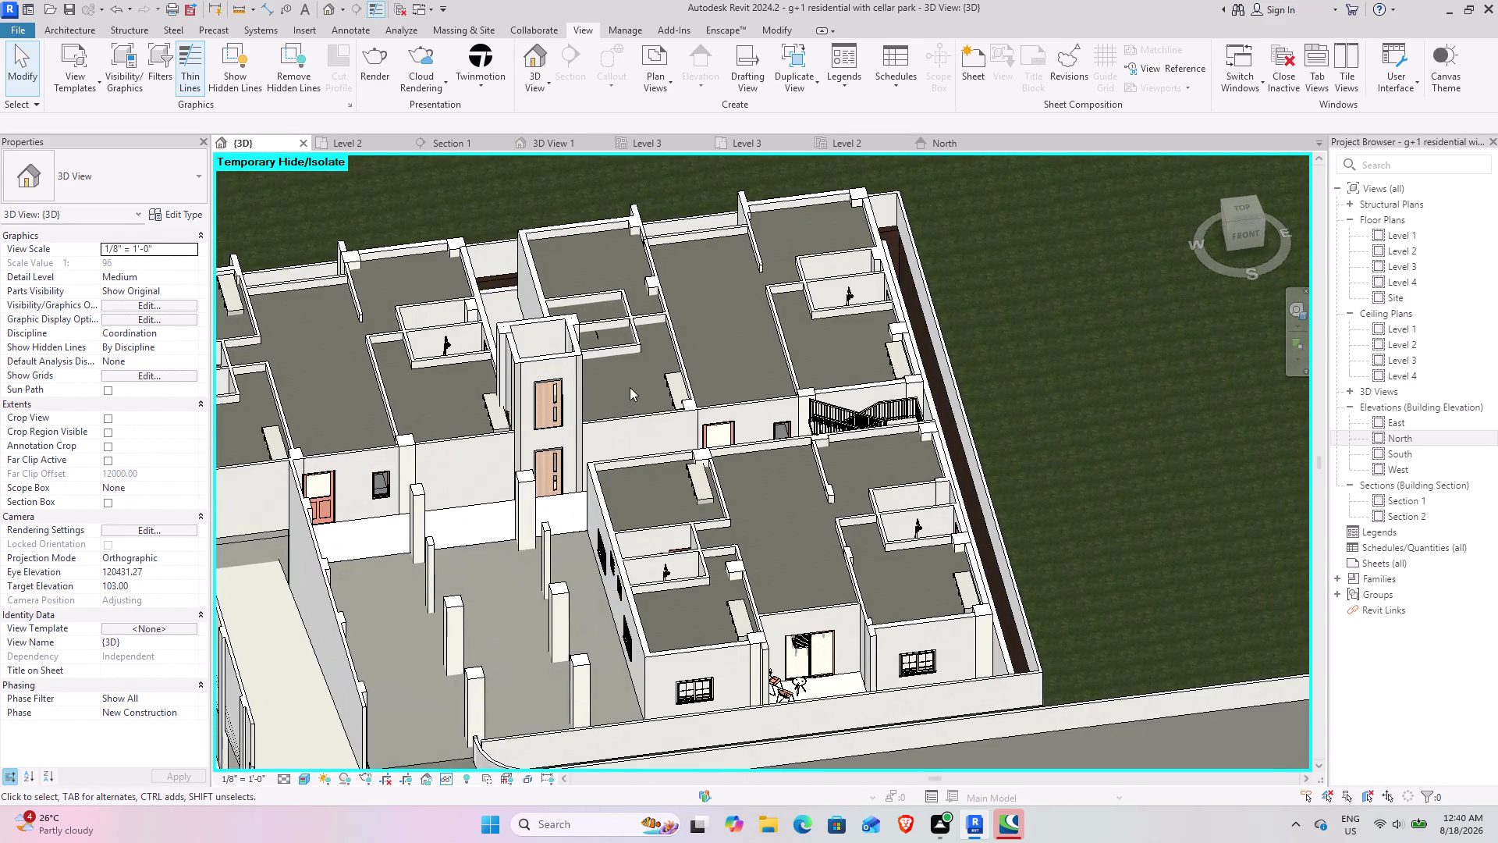
Reset Temporary Hide/Isolate with HR and orbit around the whole building, roof and shaft.
text(HR)
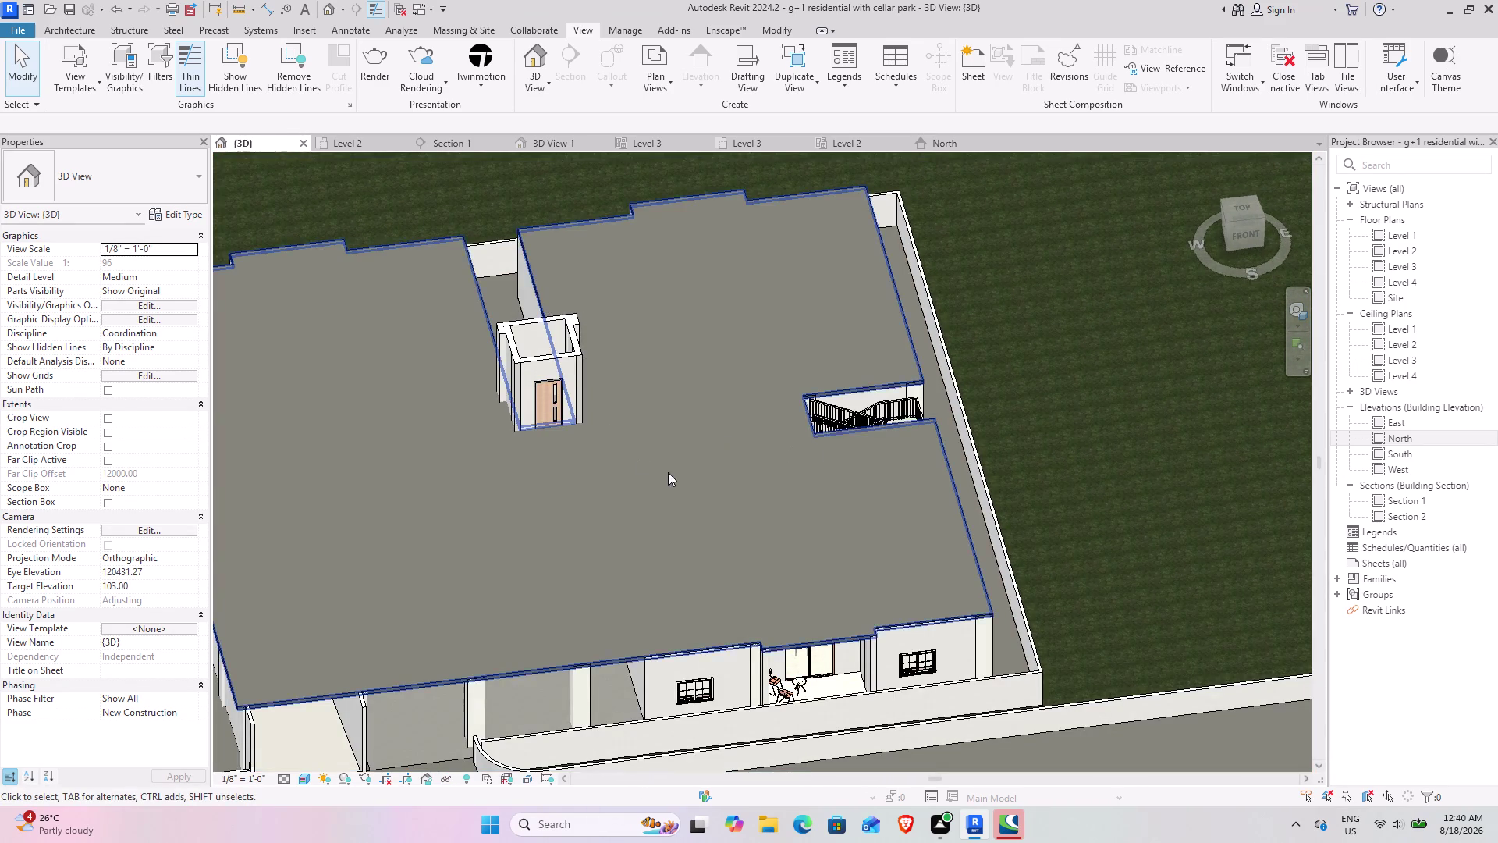
scroll(down, 3)
middle_drag(491, 506, 583, 423)
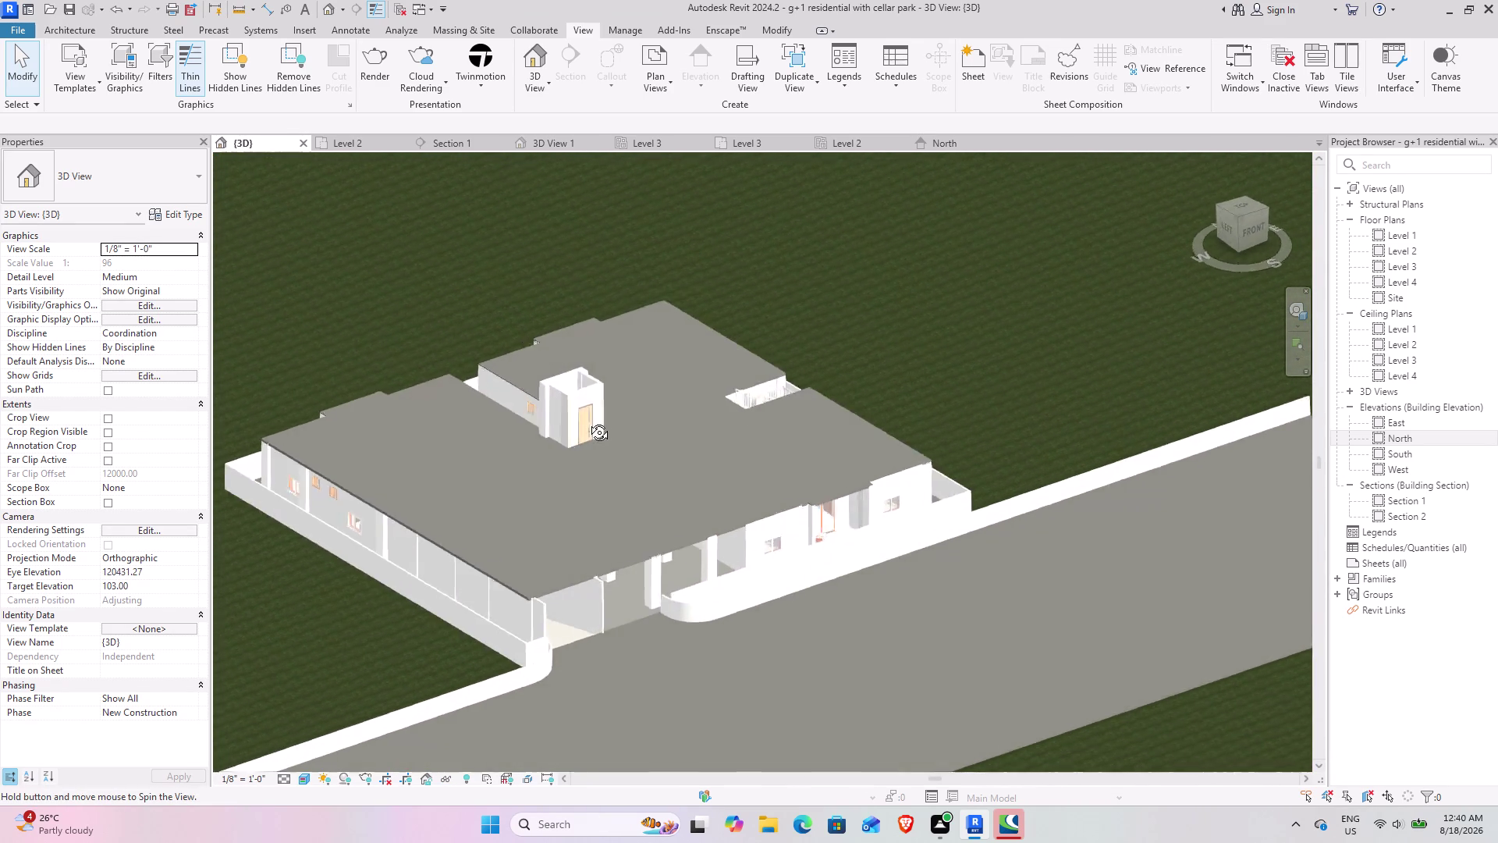
middle_drag(582, 424, 427, 381)
click(956, 476)
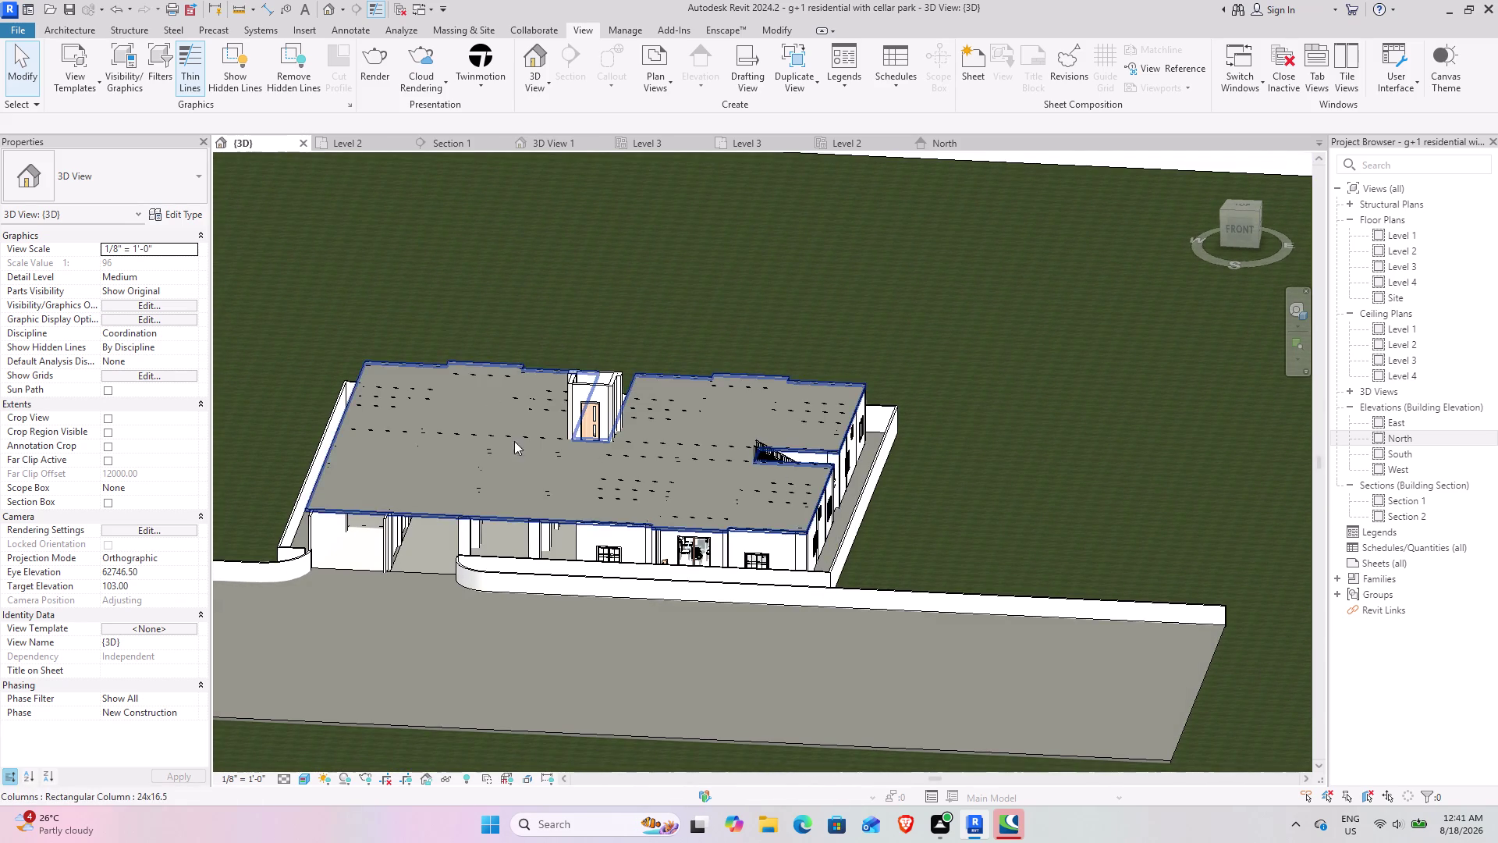
middle_drag(512, 441, 410, 420)
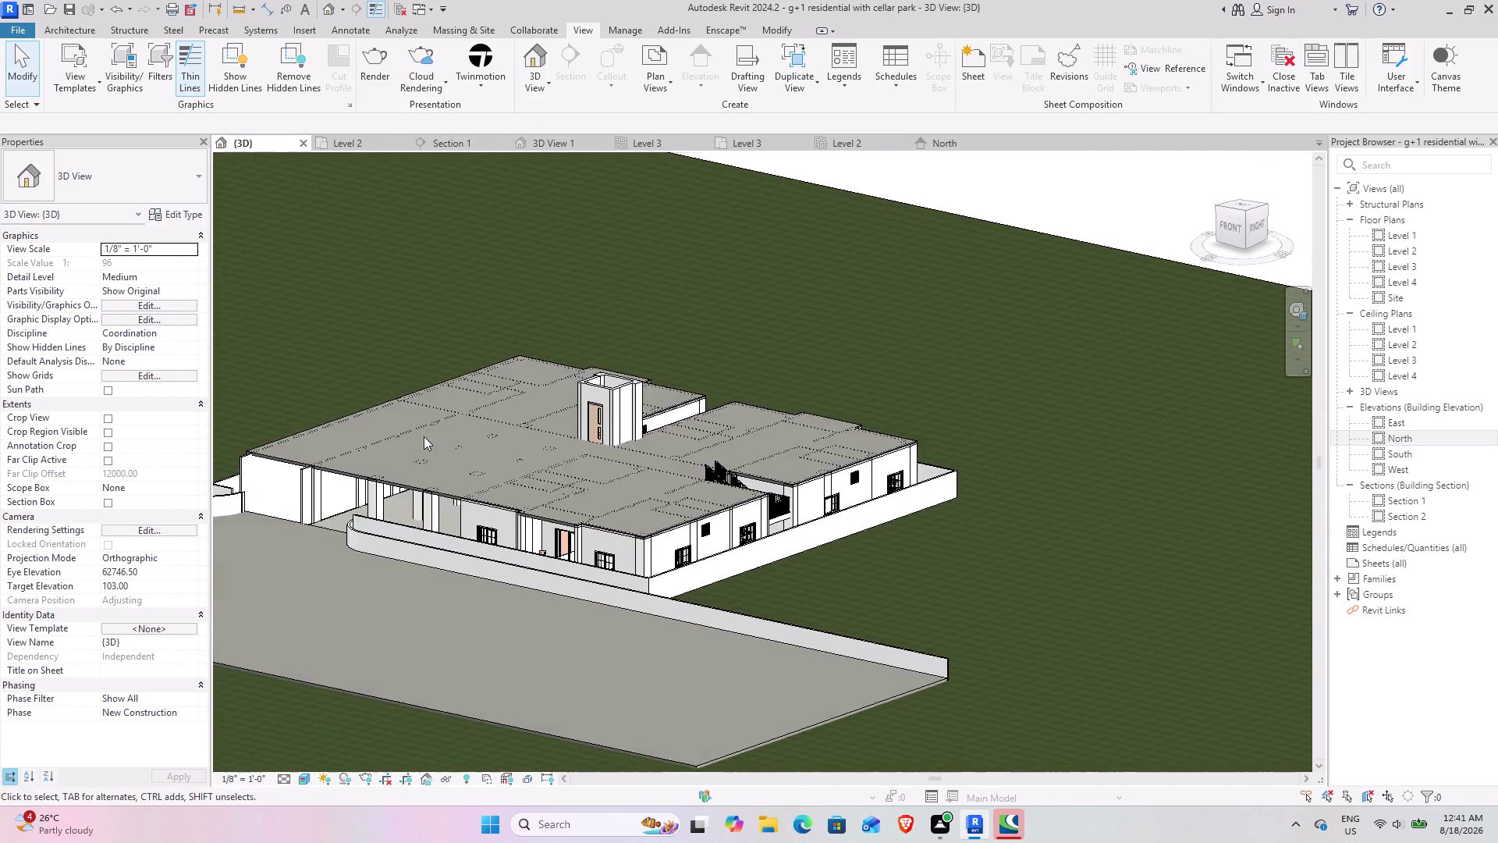
middle_drag(436, 449, 578, 527)
middle_drag(507, 420, 828, 564)
scroll(up, 3)
middle_drag(592, 509, 600, 467)
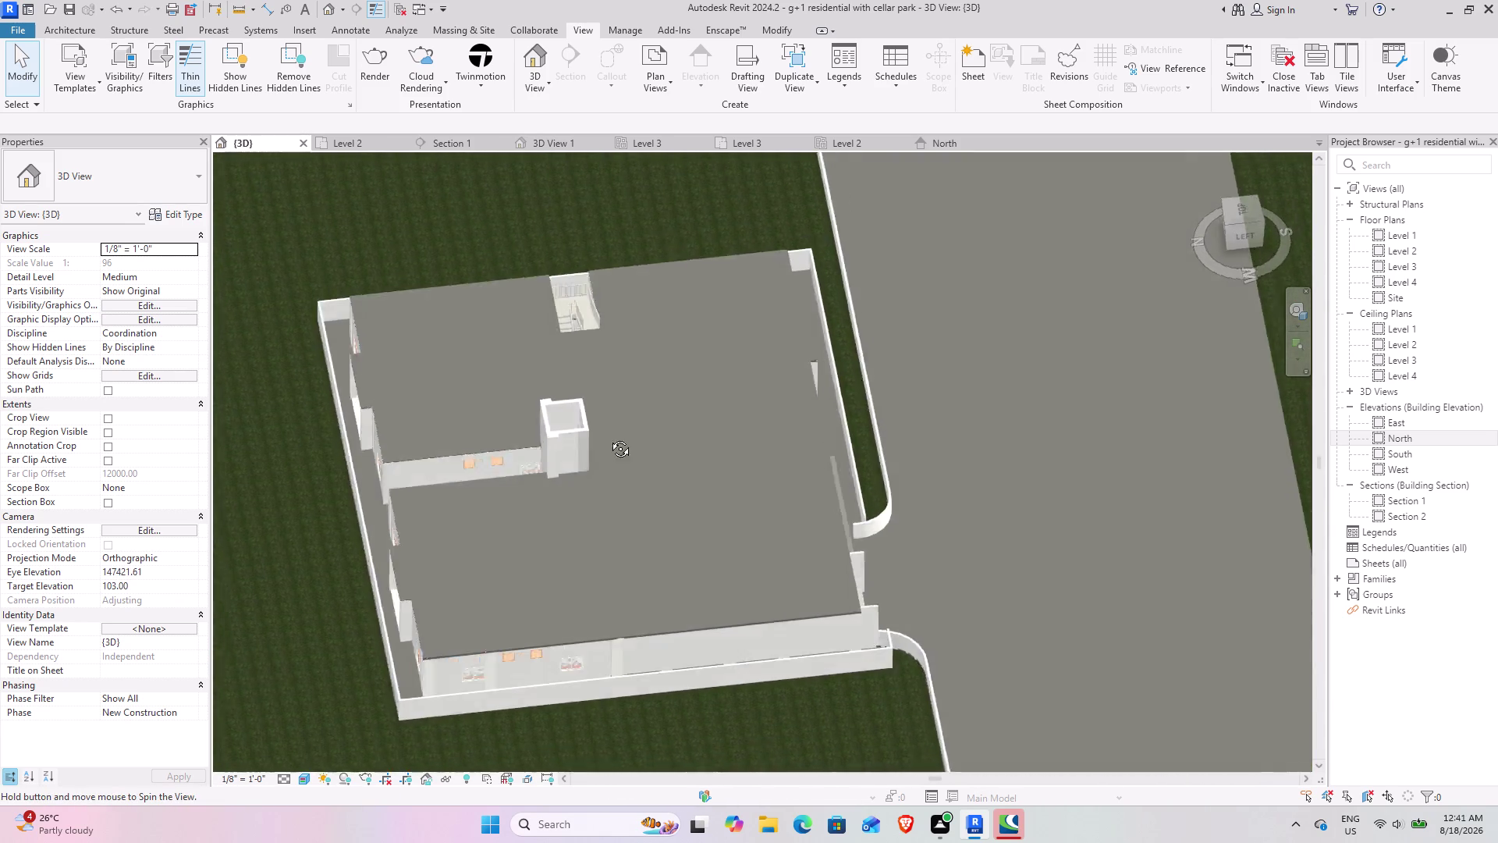
middle_drag(601, 468, 380, 337)
middle_drag(814, 536, 680, 517)
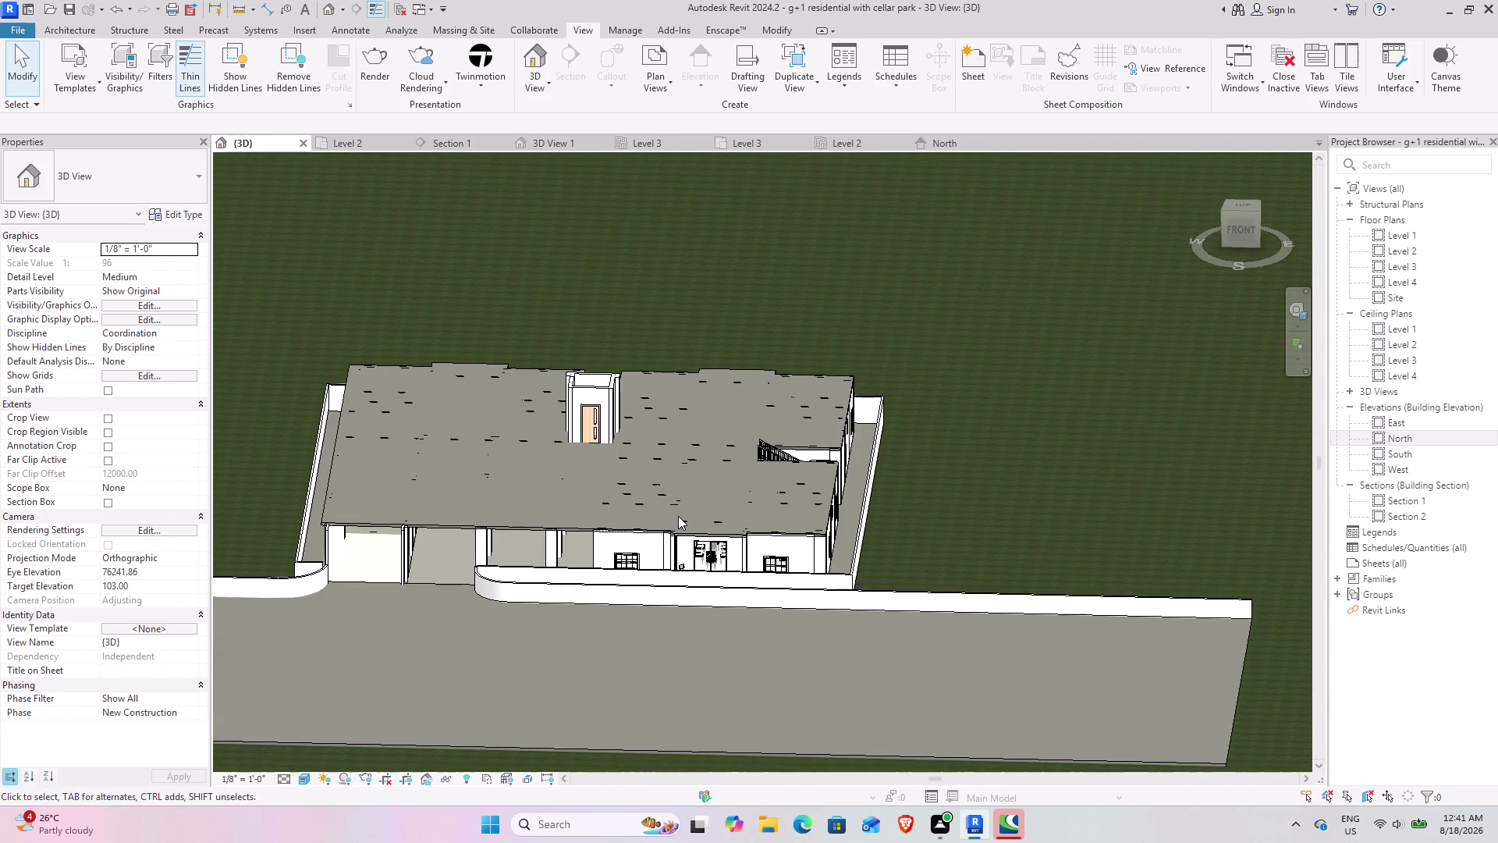
Save the project and frame the full model view.
key(ctrl+s)
middle_drag(500, 501, 697, 479)
scroll(up, 3)
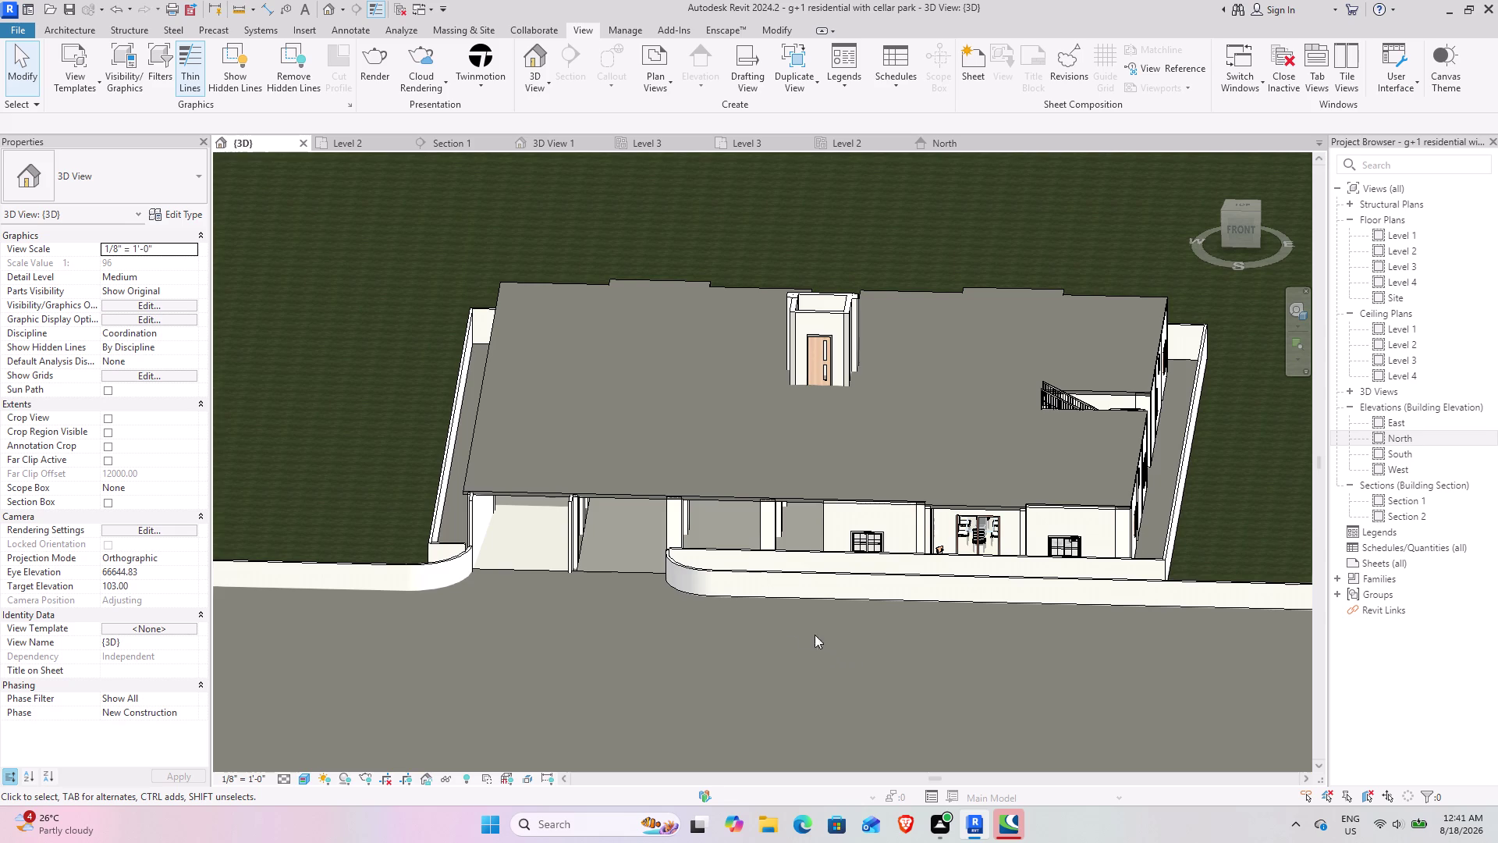
click(25, 25)
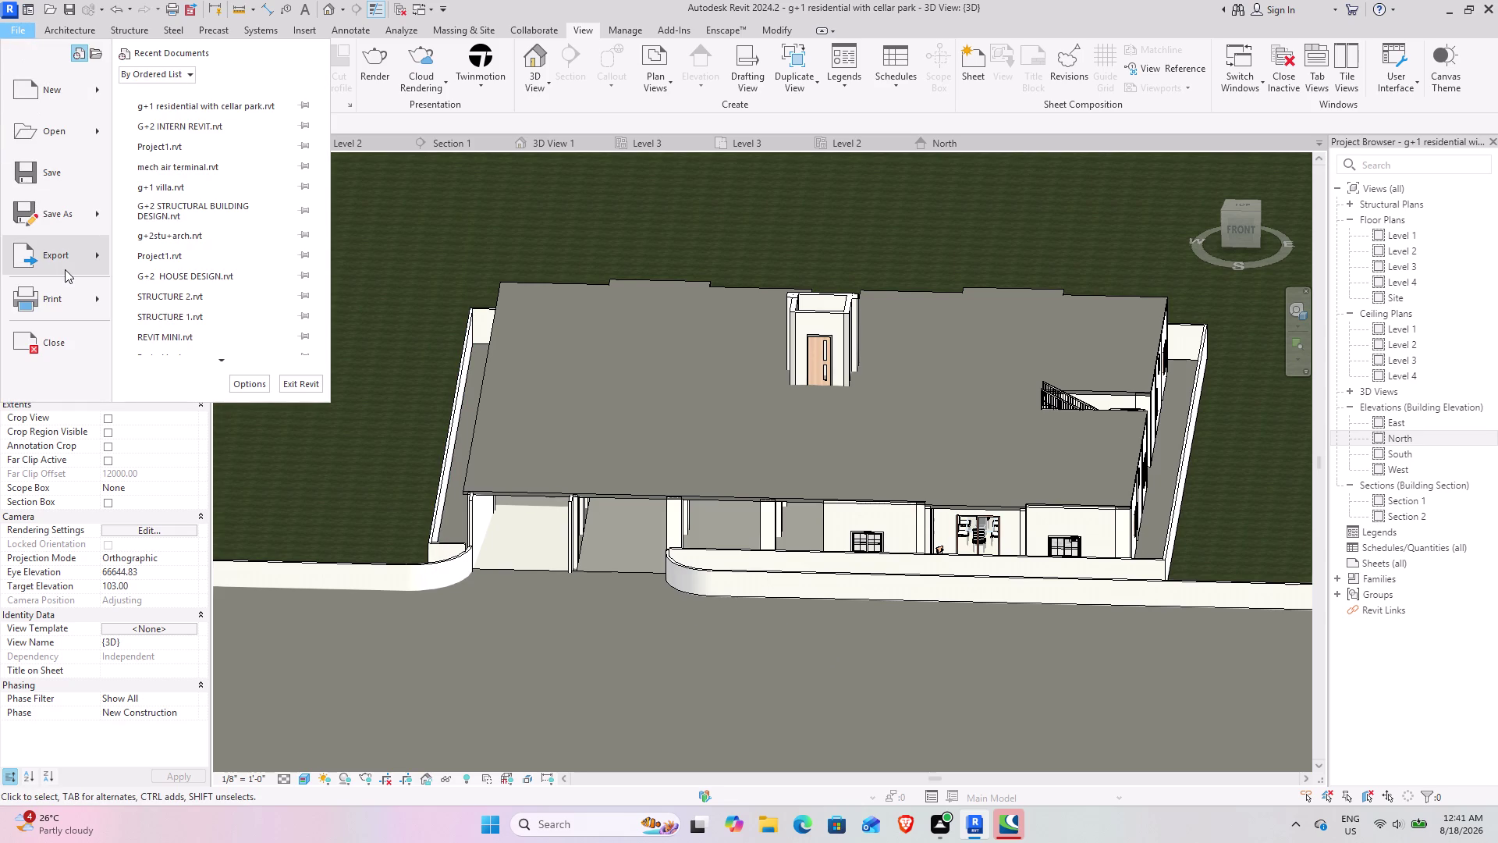
Start a PDF export of the 3D view and trim the default file name.
click(65, 269)
click(151, 148)
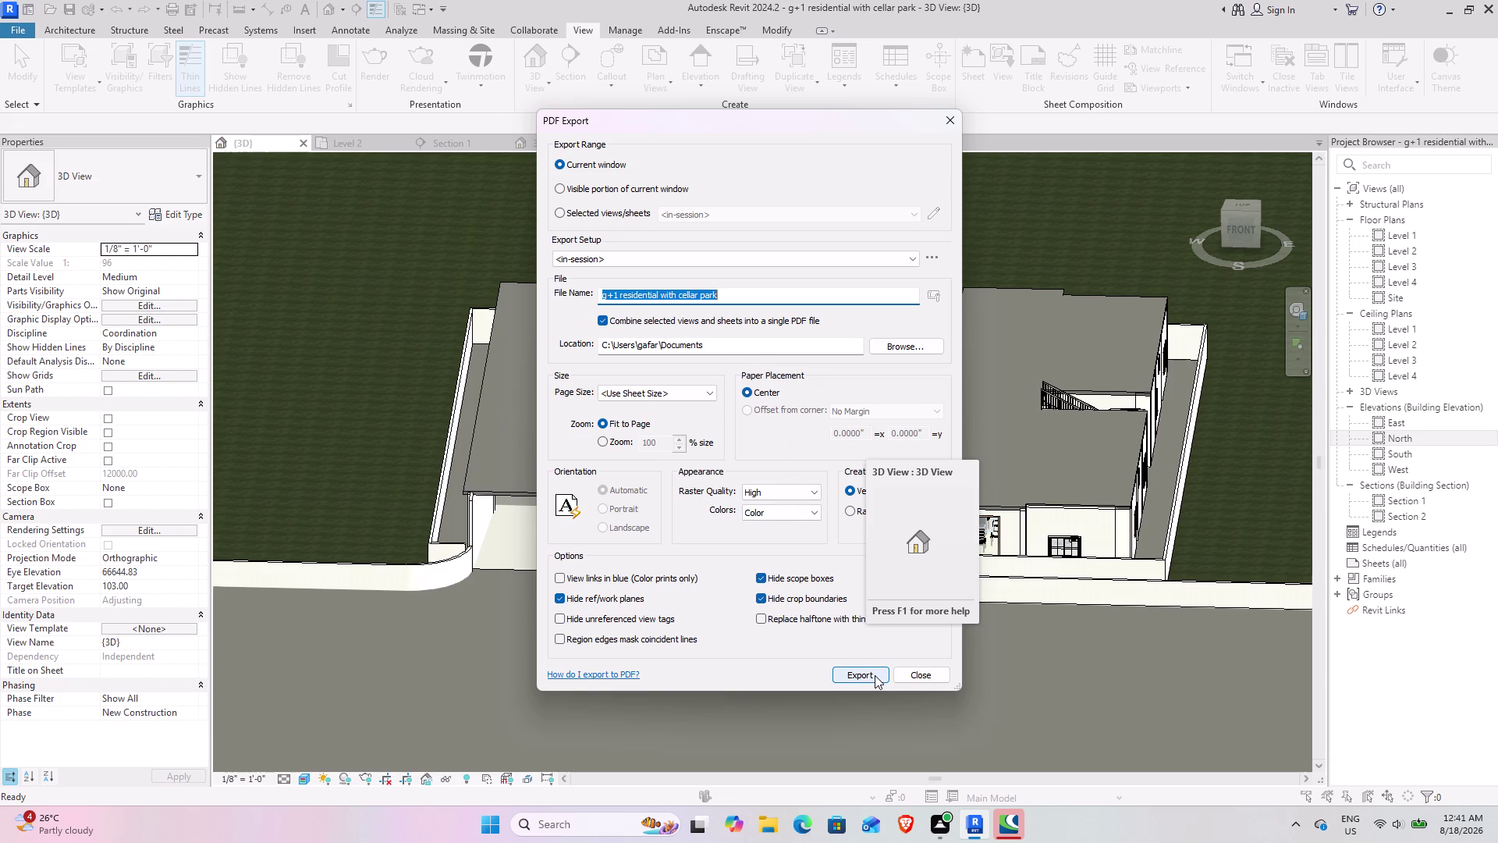
click(739, 294)
key(space)
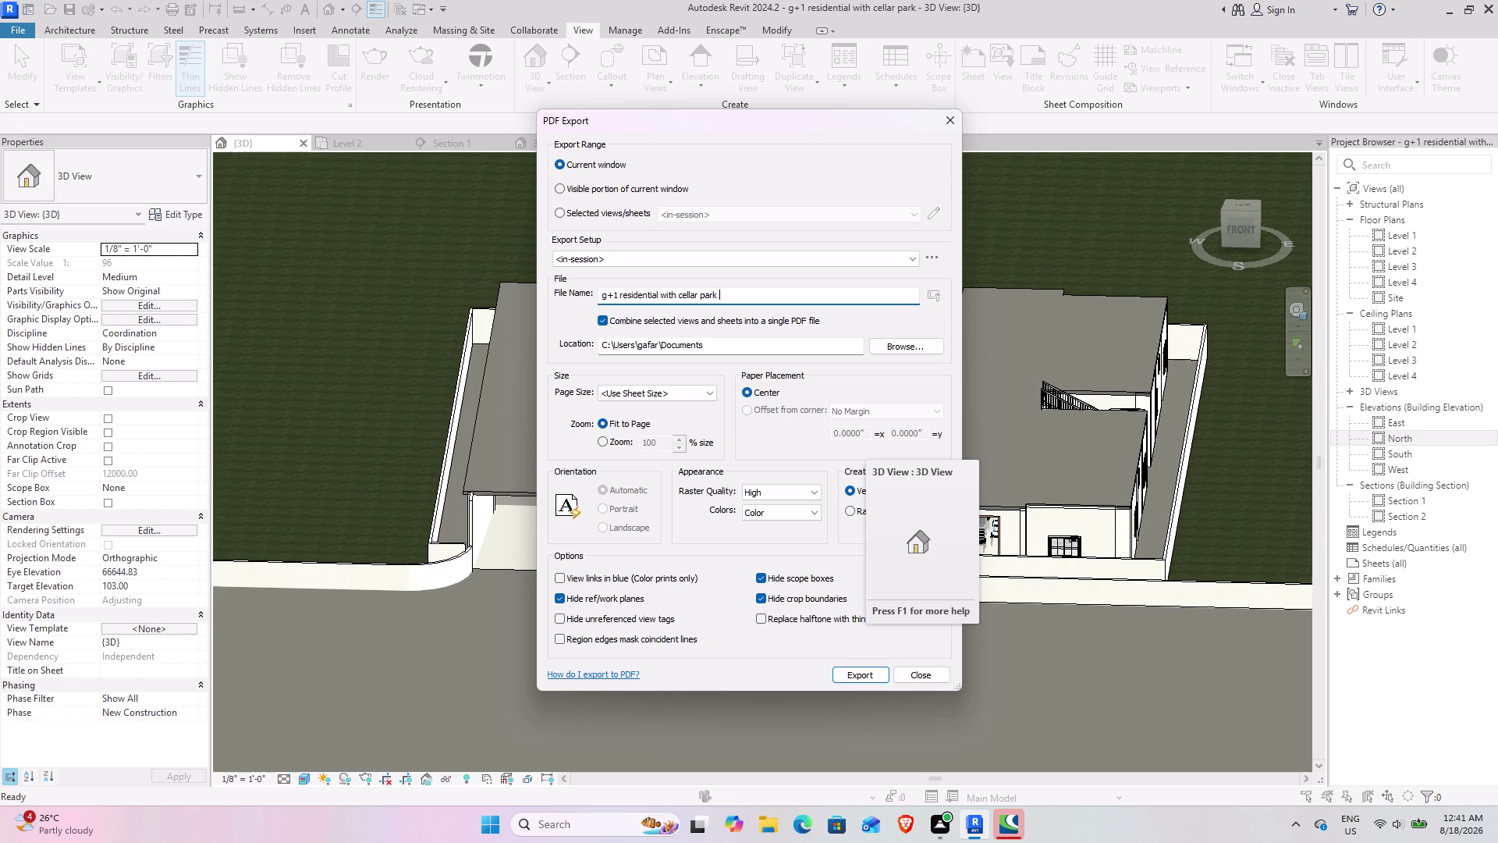
key(BackSpace)
key(BackSpace)
key(BackSpace)
key(BackSpace)
key(BackSpace)
key(BackSpace)
key(BackSpace)
key(BackSpace)
key(BackSpace)
key(BackSpace)
key(BackSpace)
key(BackSpace)
Finish the file name as 'g+1 residential with GROUND FLOOR' and export the PDF.
key(g)
text(R)
text(OU)
text(N)
text(D)
key(space)
text(F)
text(LOOR)
click(862, 678)
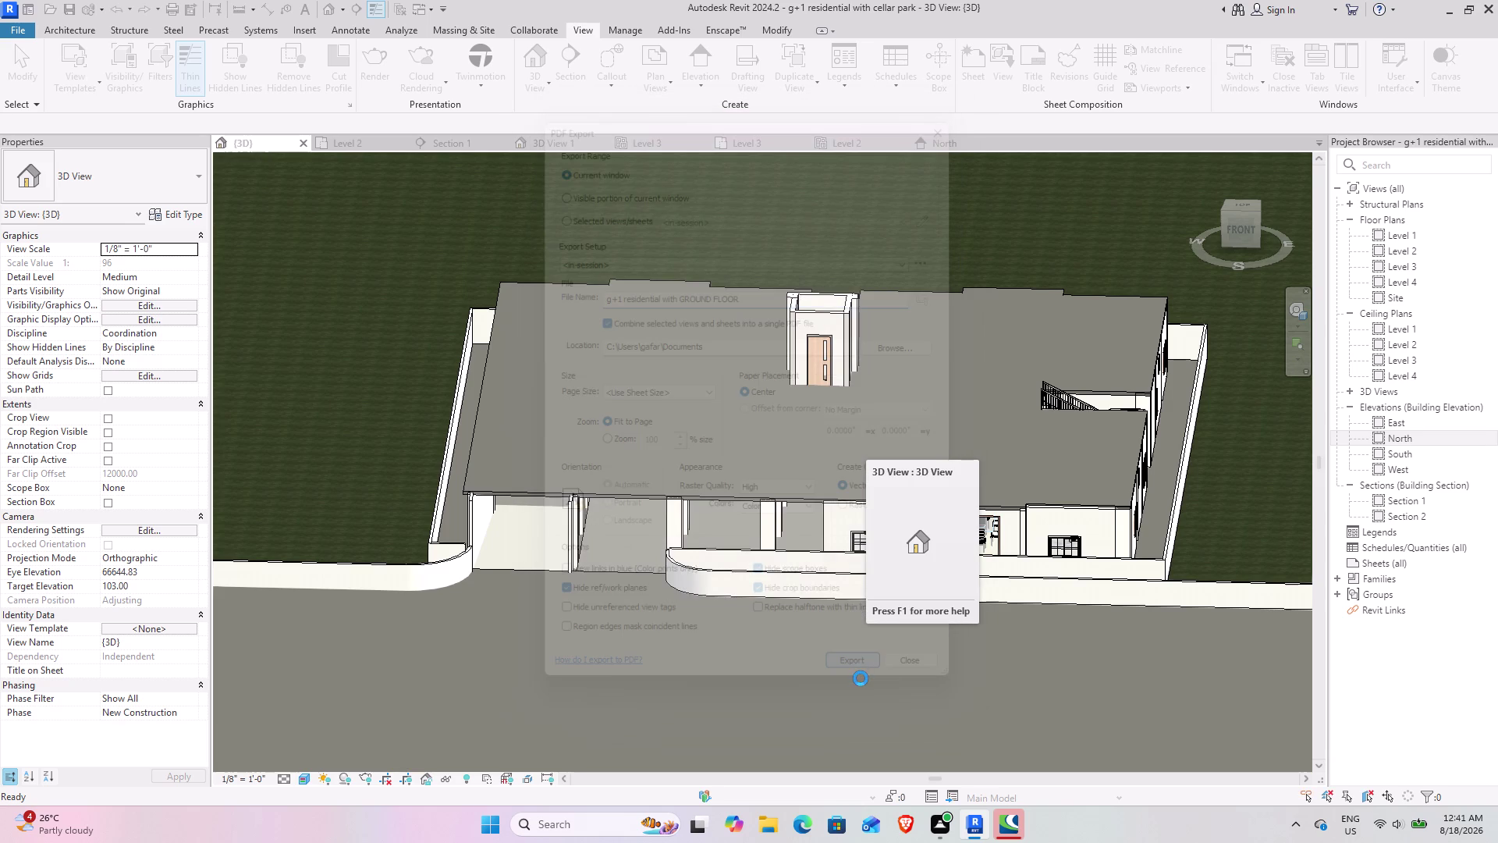